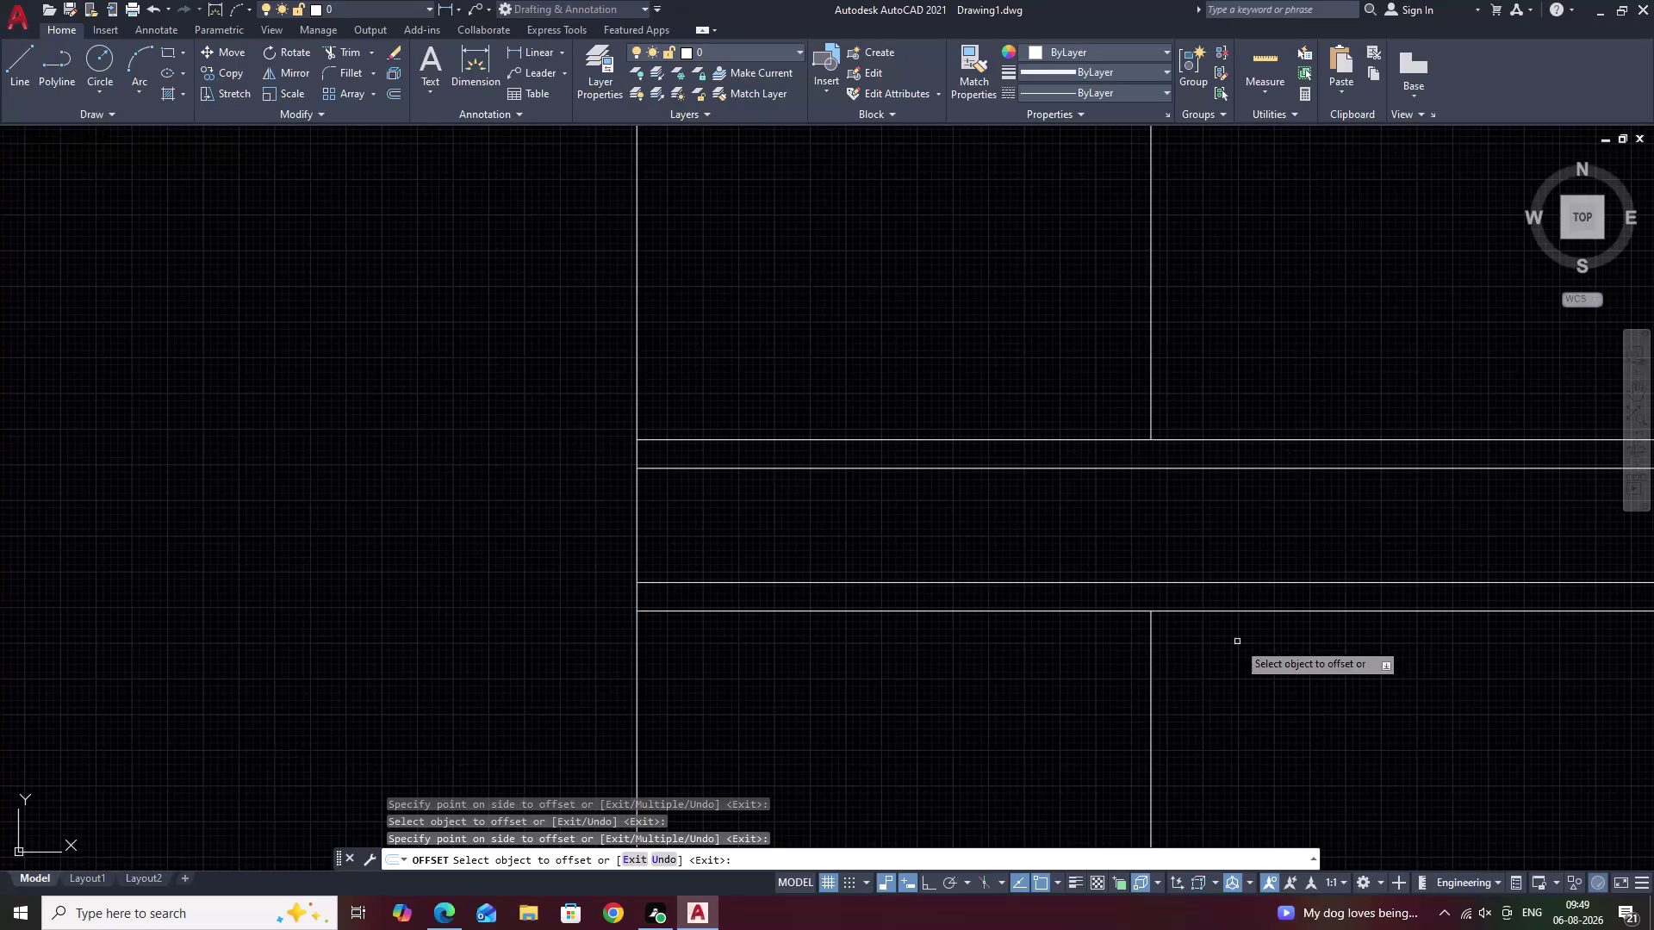
End the offset and select the first vertical tread line of the upper flight.
middle_drag(1238, 641, 824, 717)
scroll(down, 3)
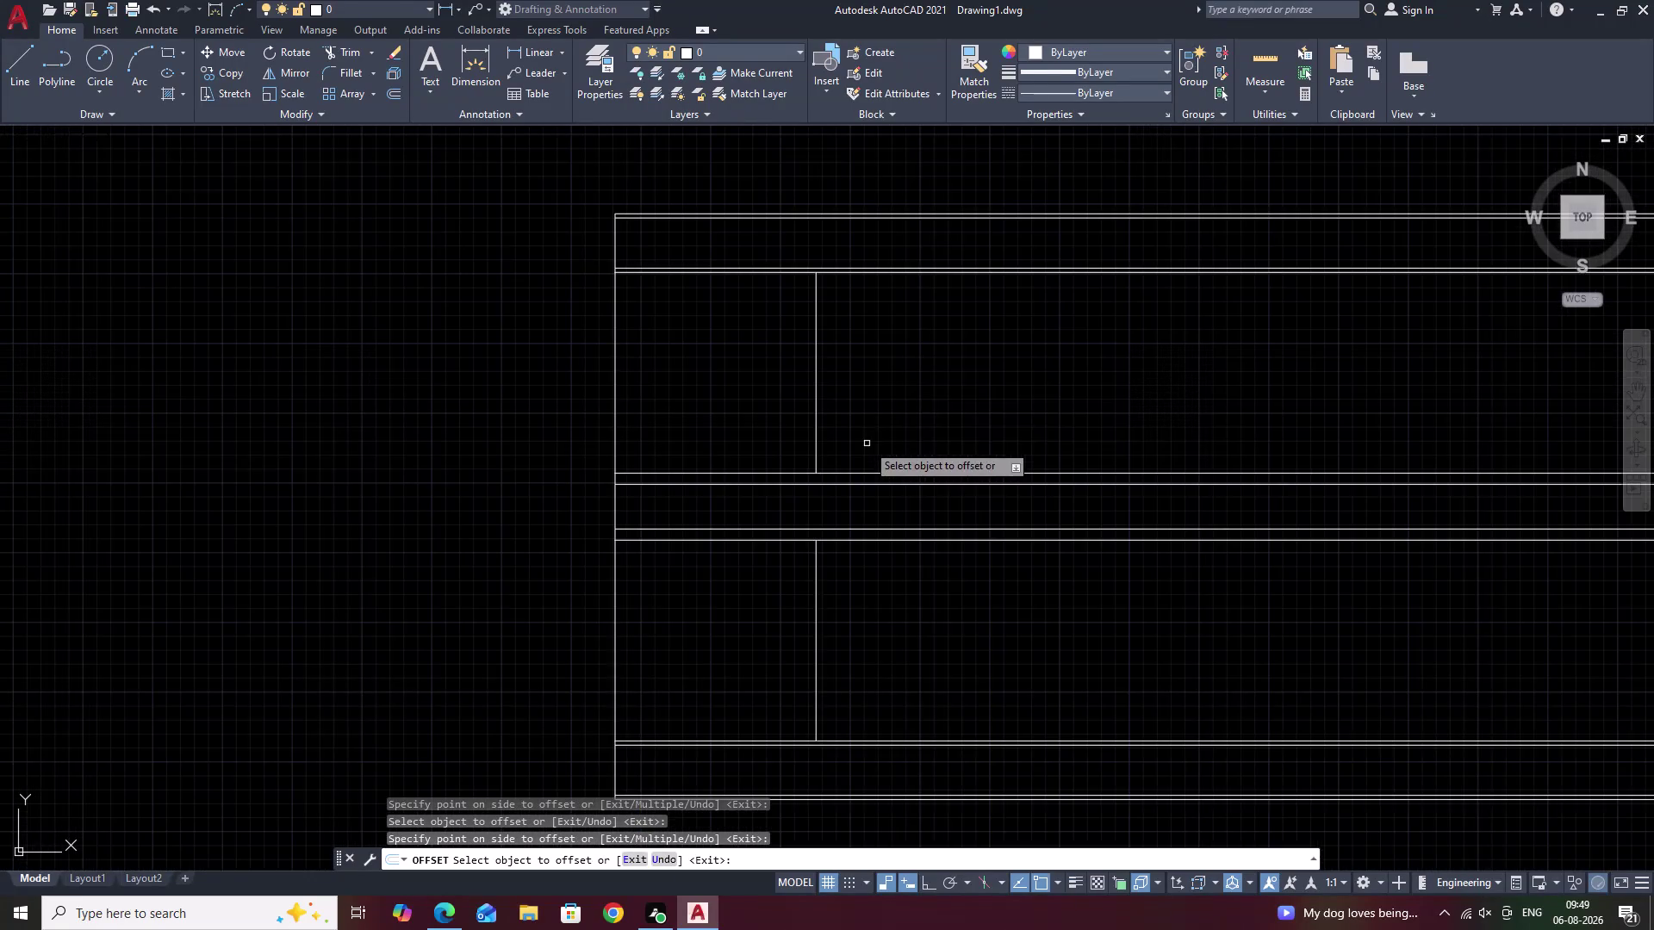
middle_drag(898, 391, 693, 493)
key(Escape)
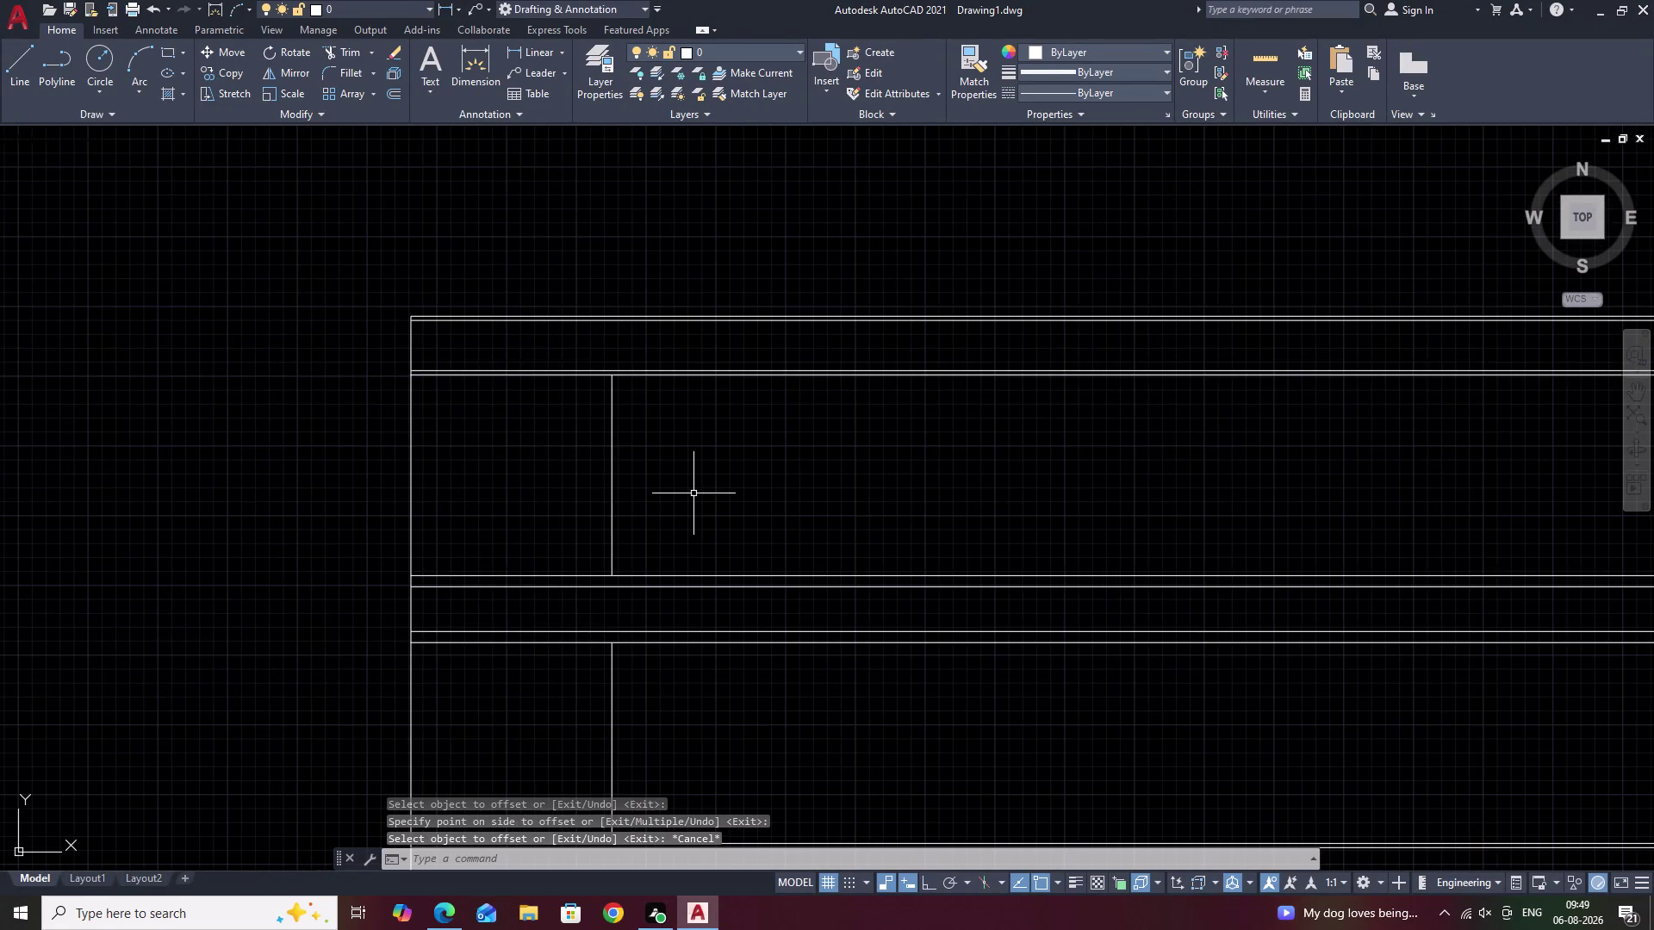
click(613, 470)
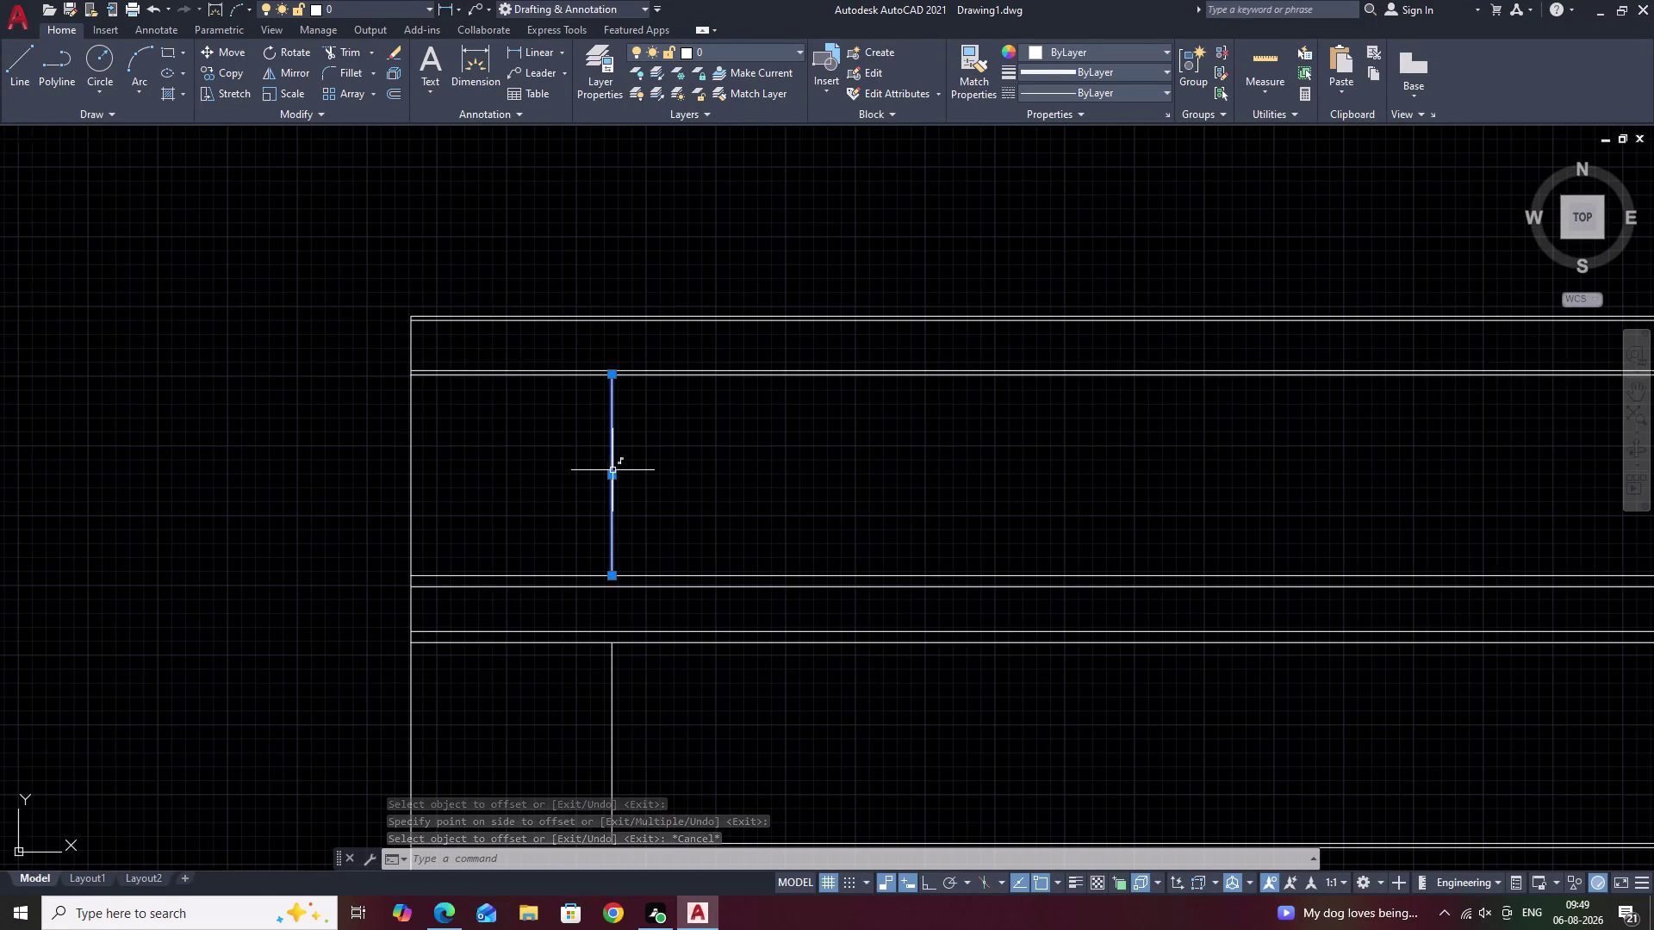
click(375, 95)
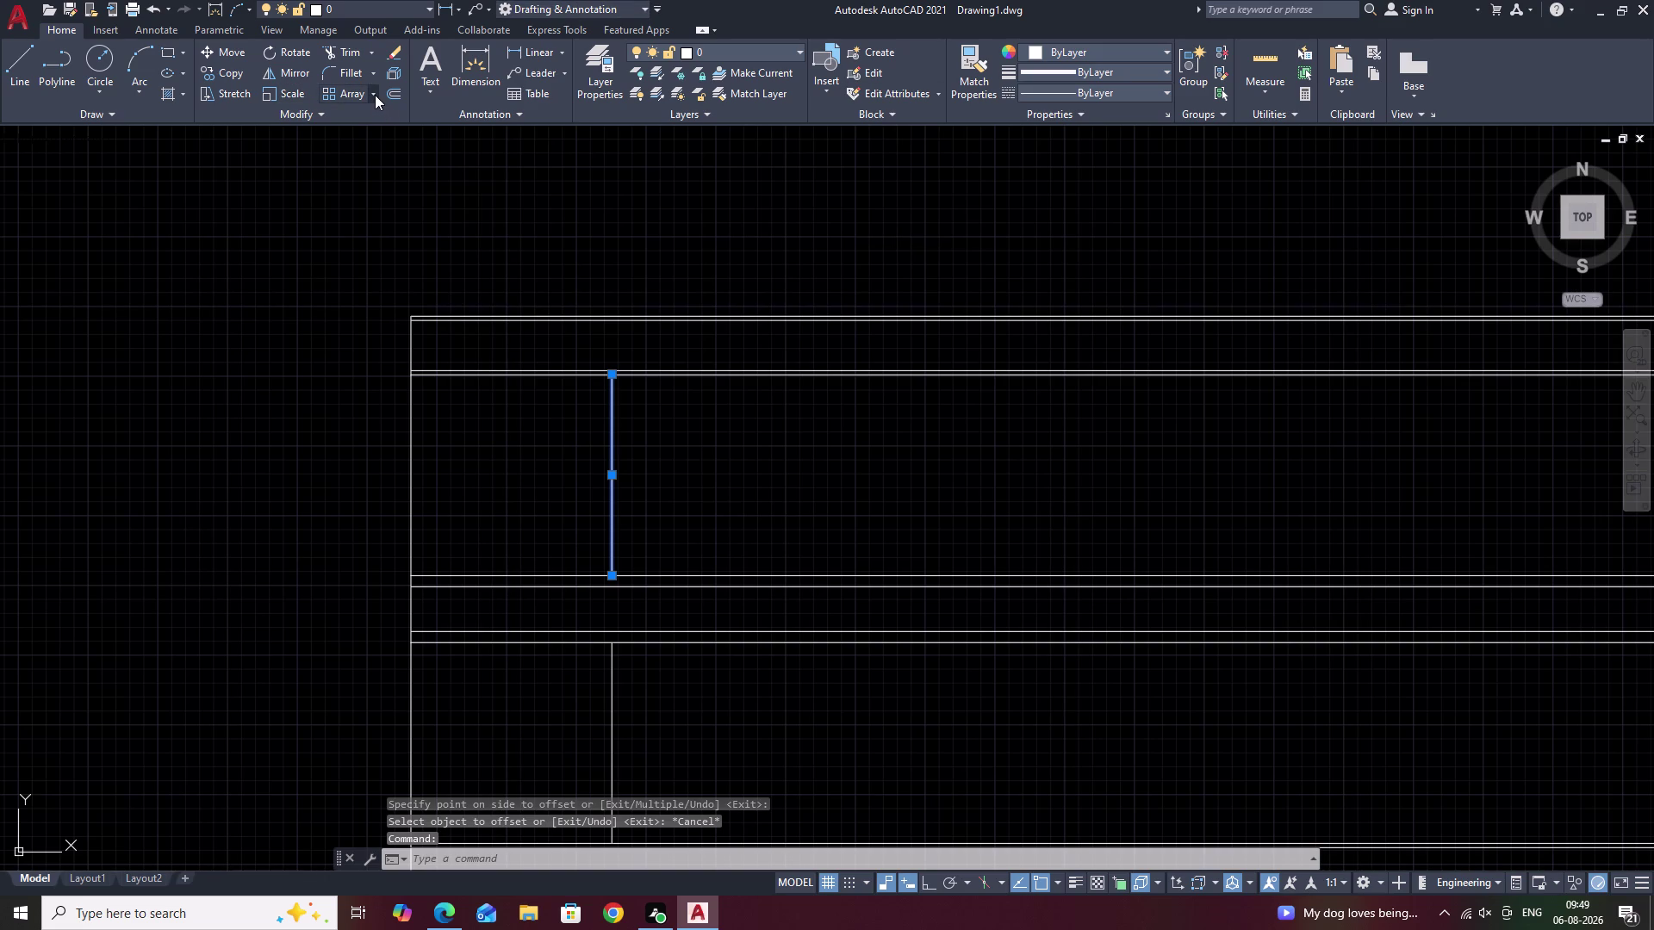
Start a rectangular array of the tread line with a single row.
click(384, 117)
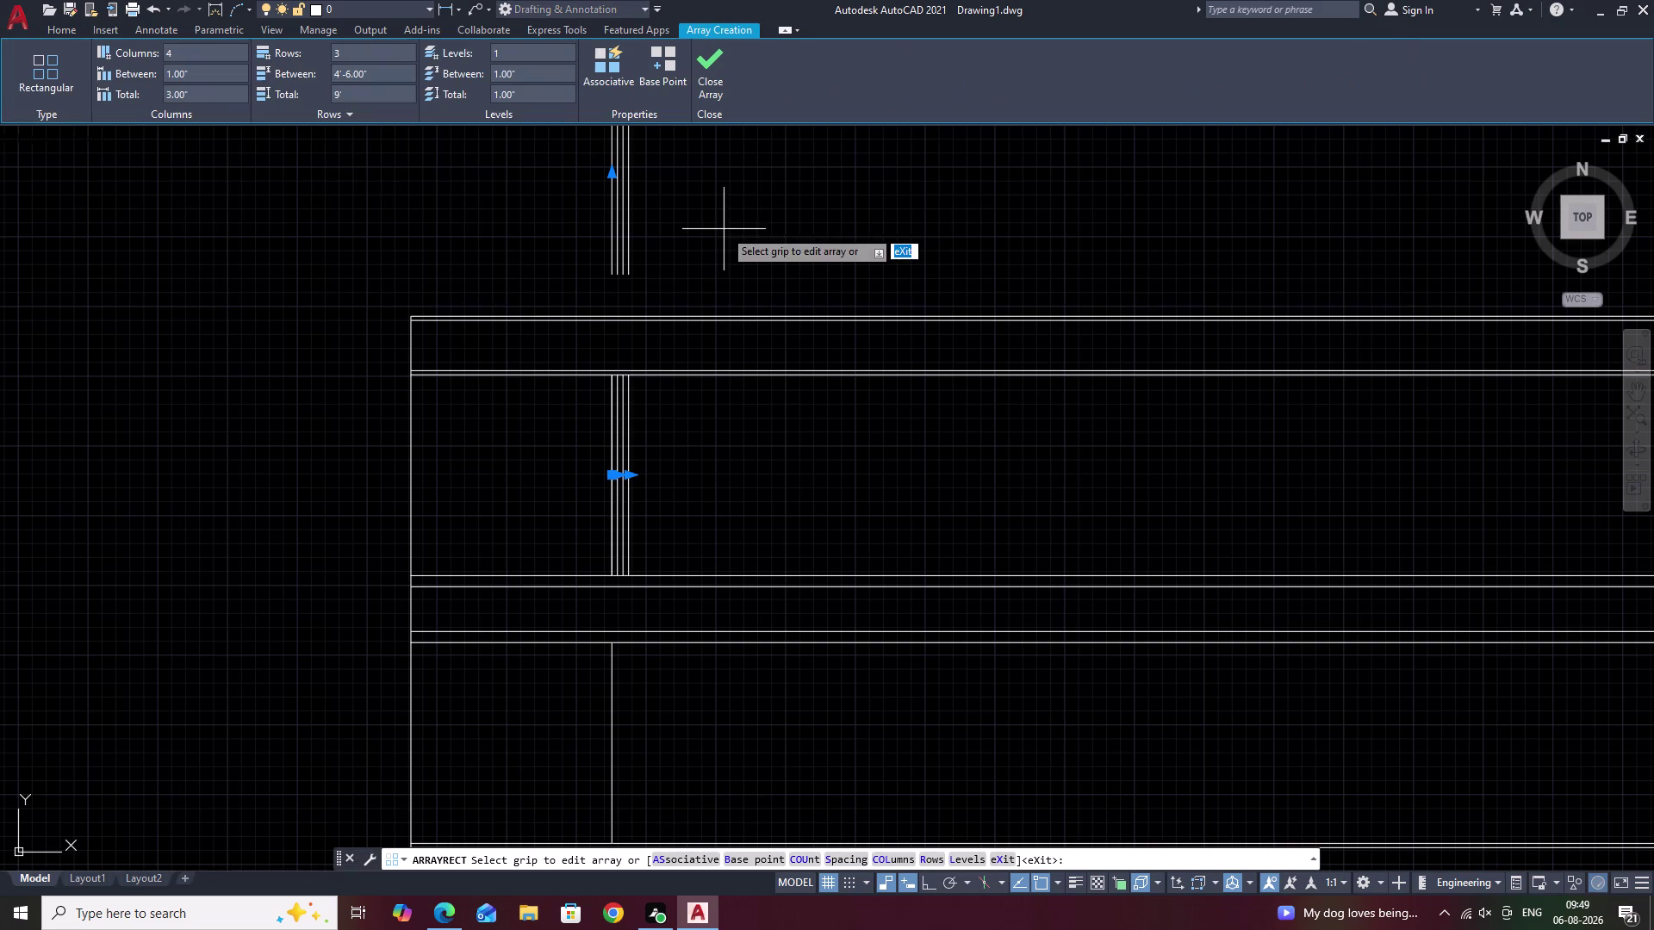
click(366, 50)
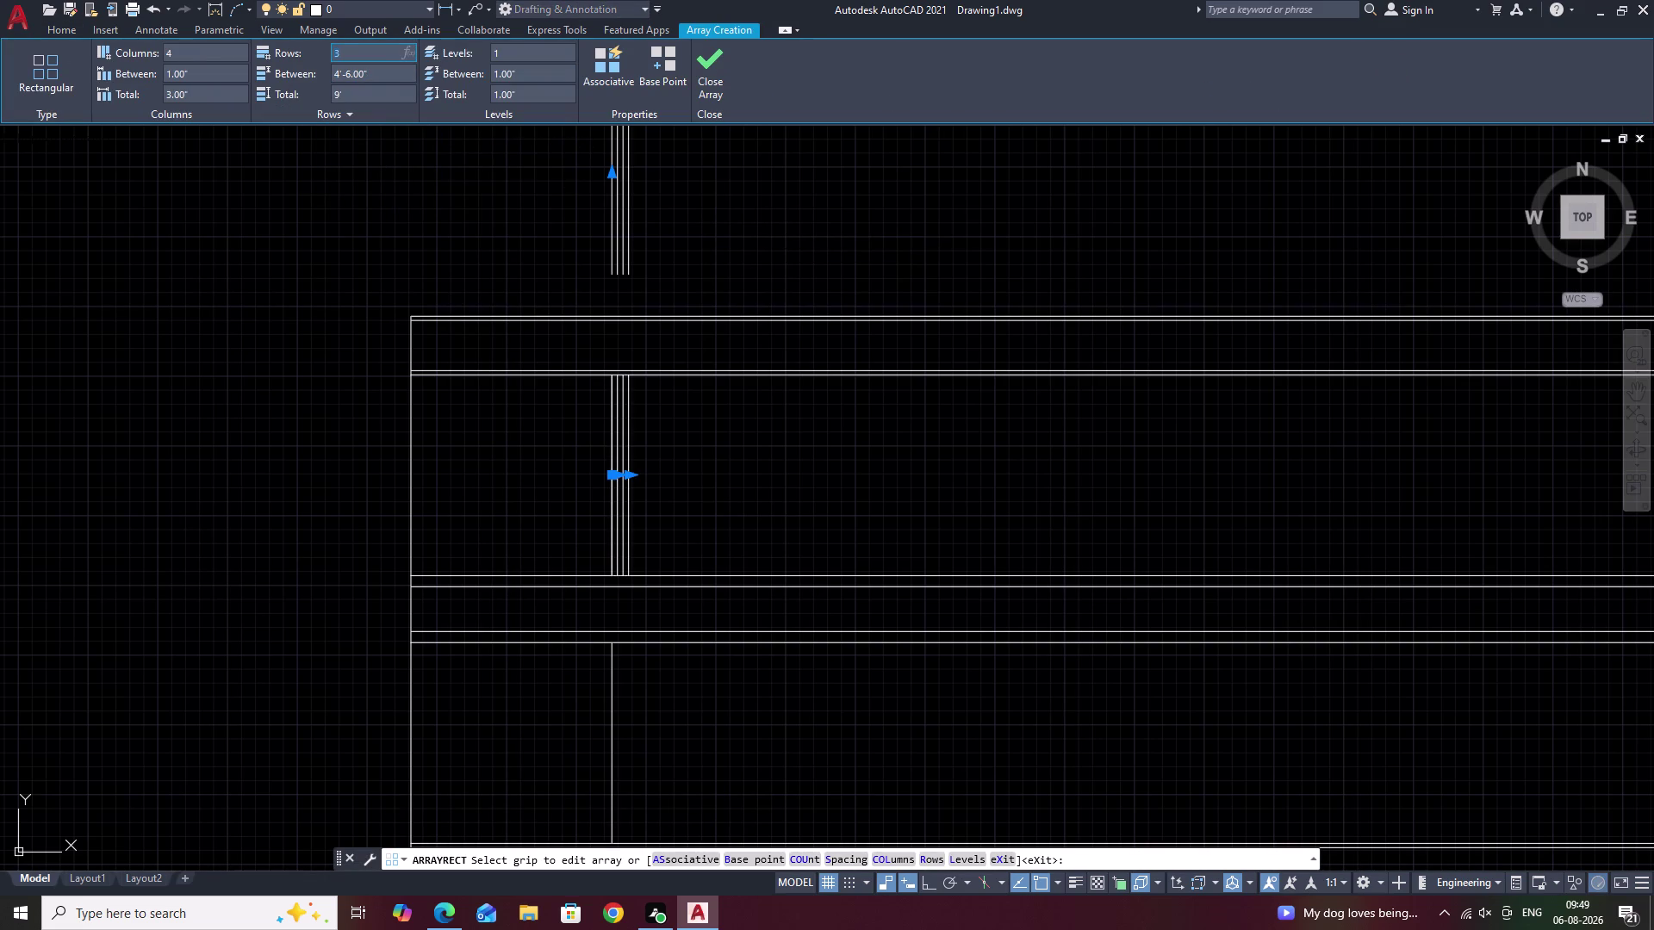
key(BackSpace)
key(1)
click(349, 208)
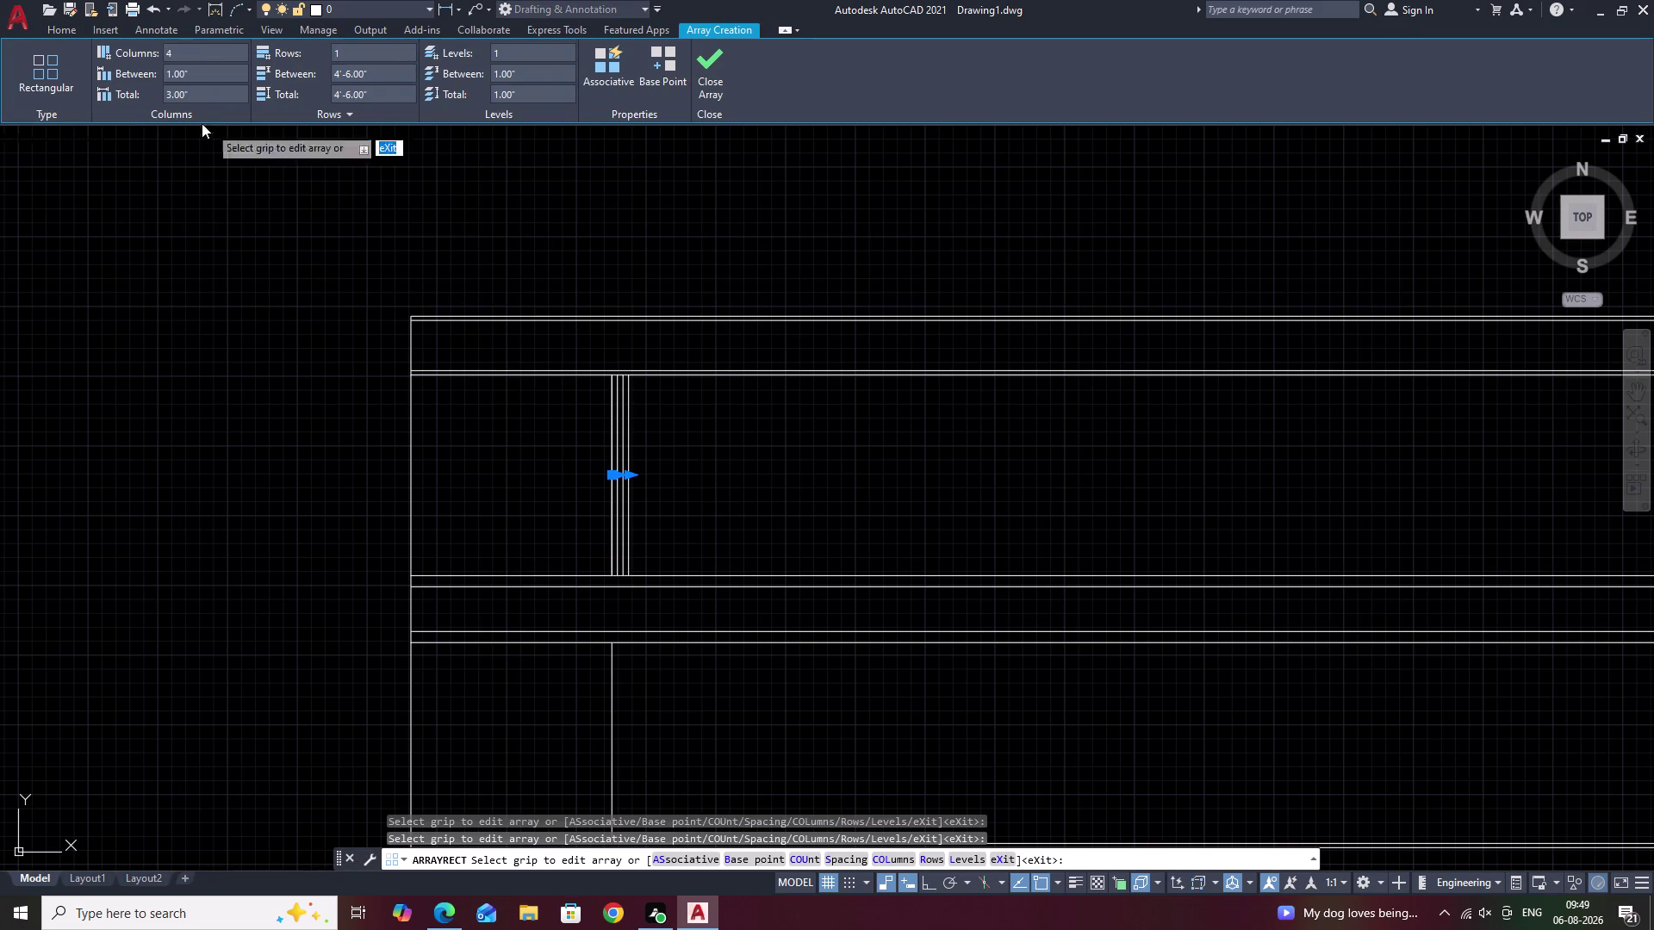
Set the array's column spacing to 1'.
click(191, 73)
key(BackSpace)
key(1)
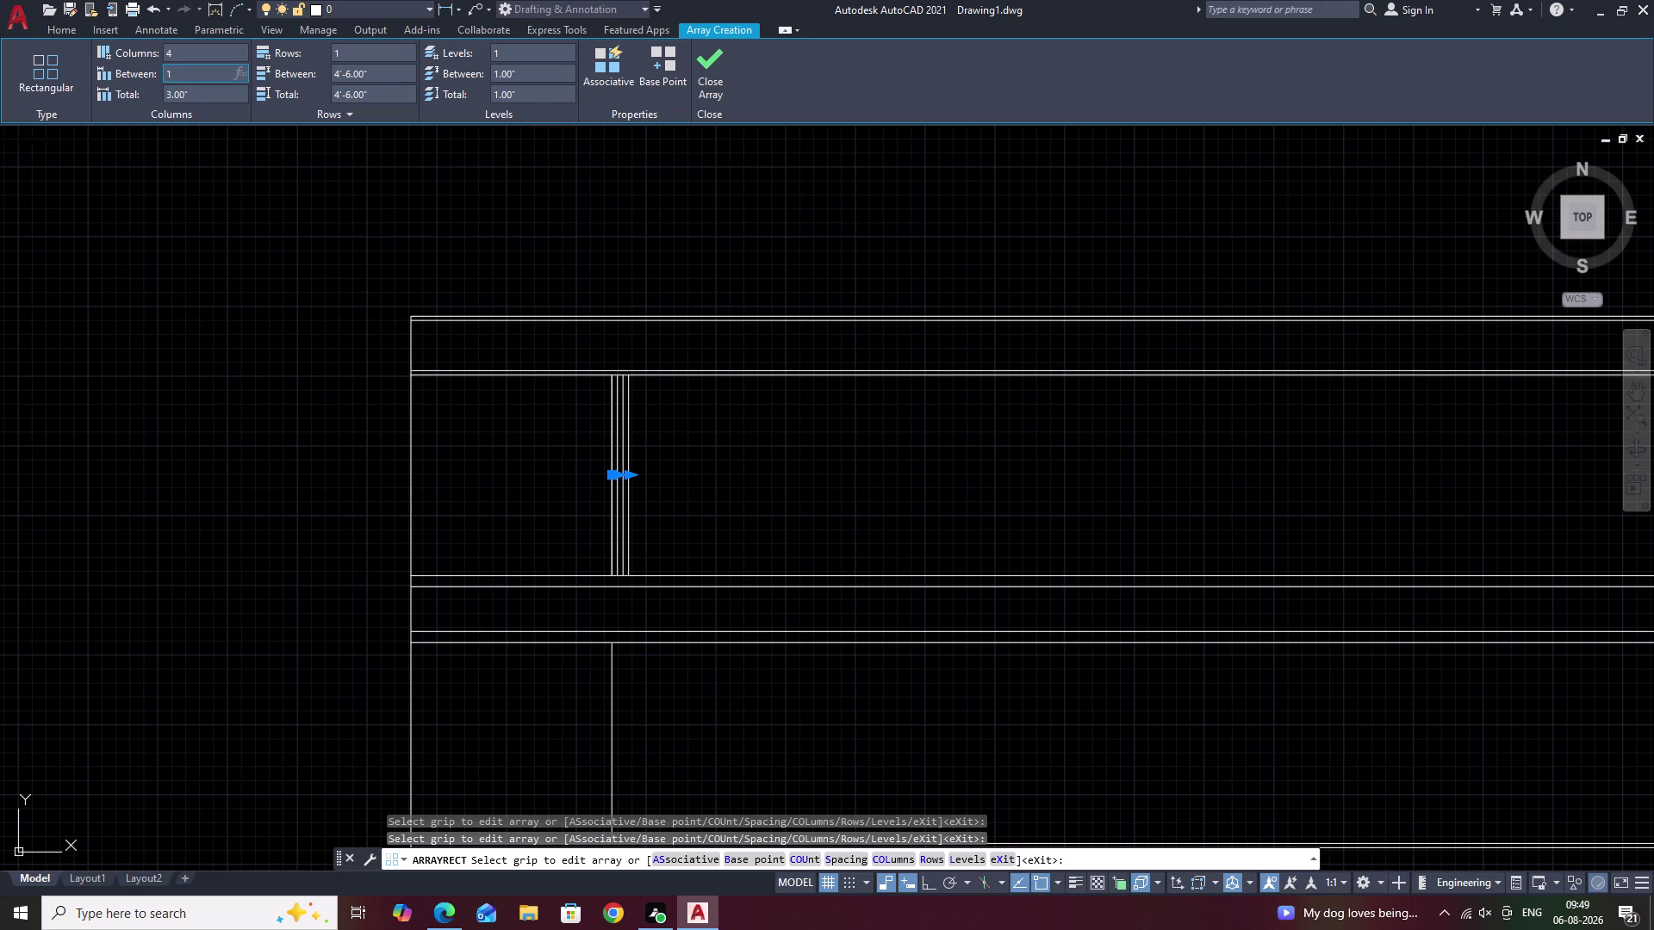
click(213, 160)
click(197, 74)
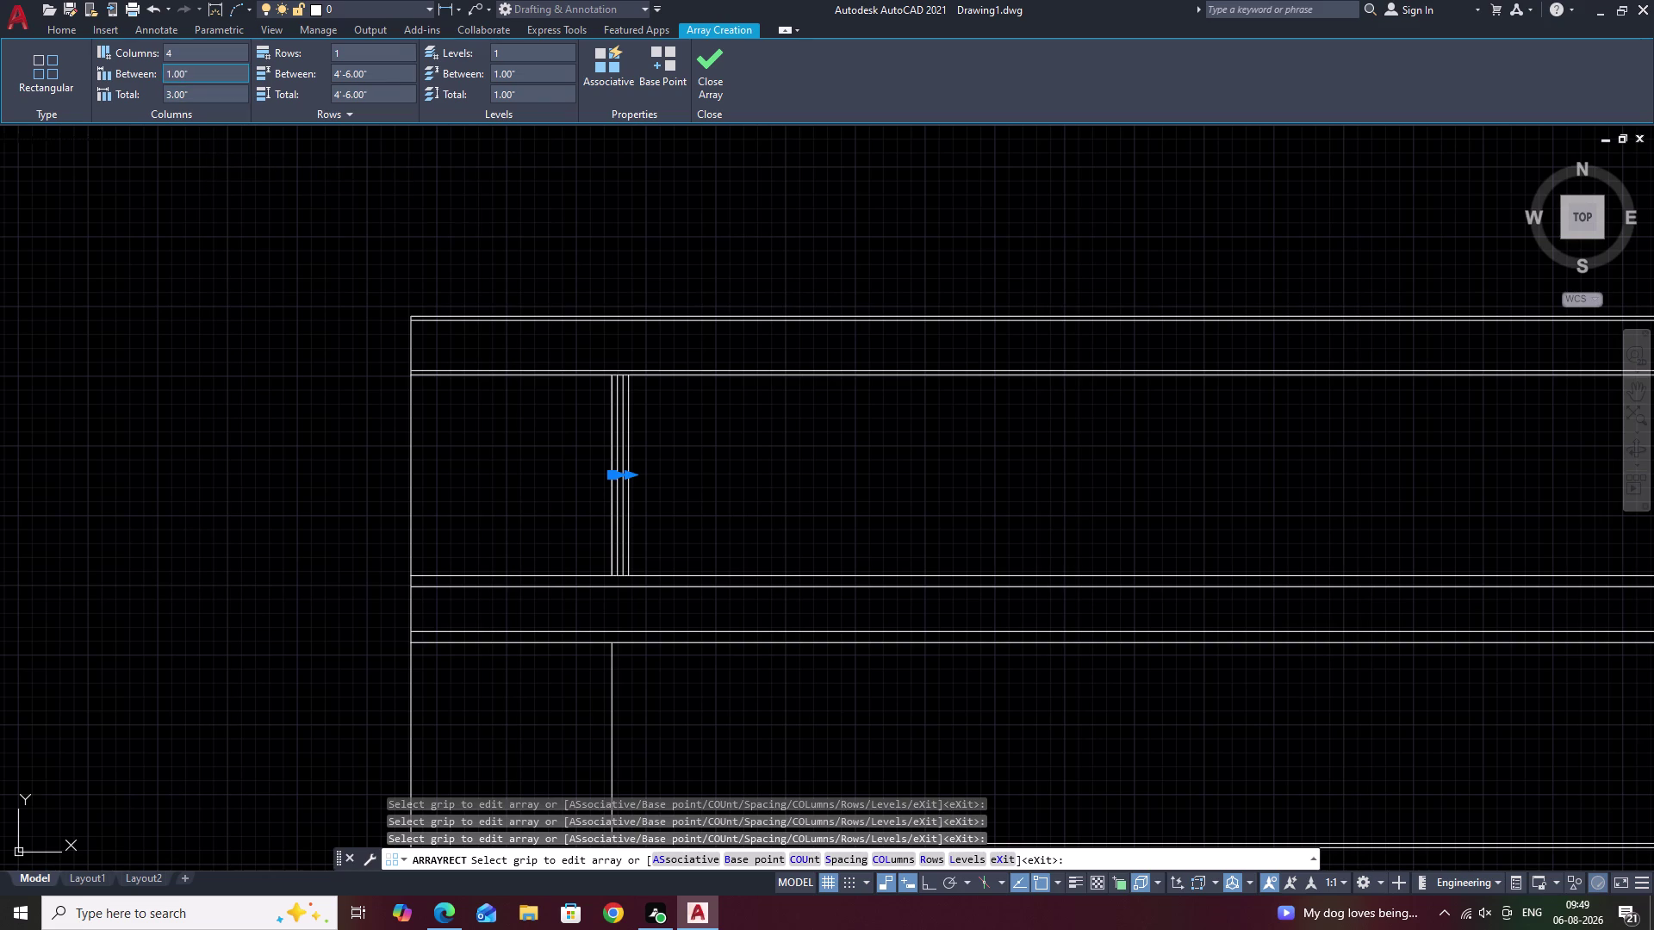
key(BackSpace)
text(1)
text(')
click(178, 168)
Increase the array to 7 columns and finish it.
click(182, 53)
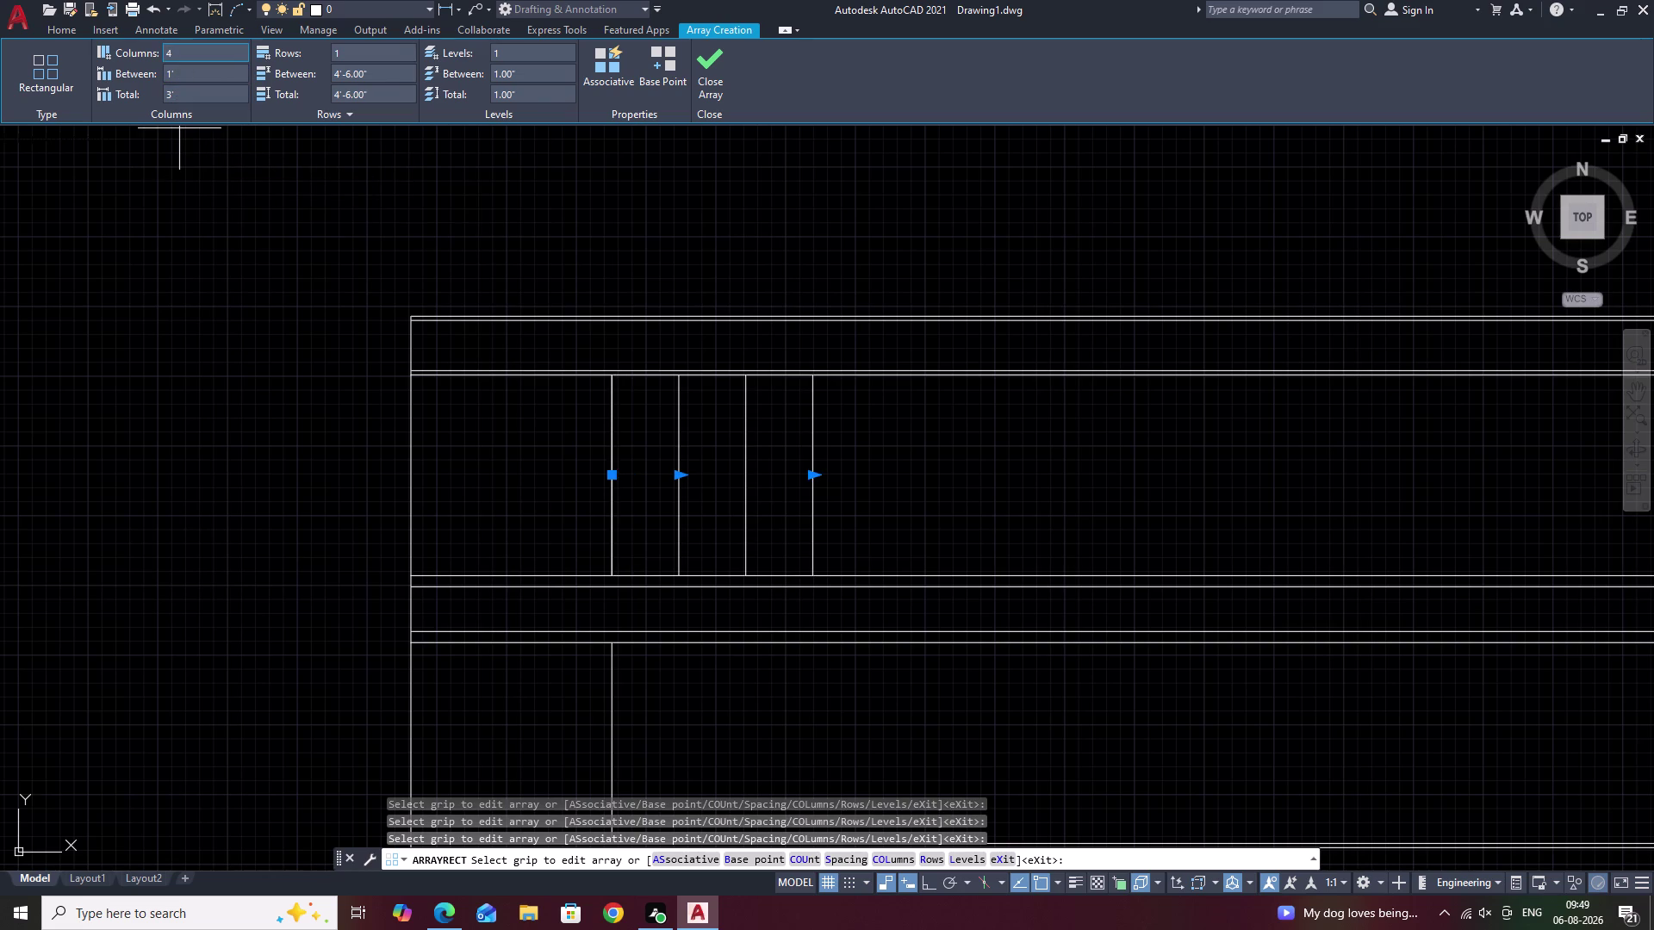
key(BackSpace)
key(7)
click(246, 208)
key(Escape)
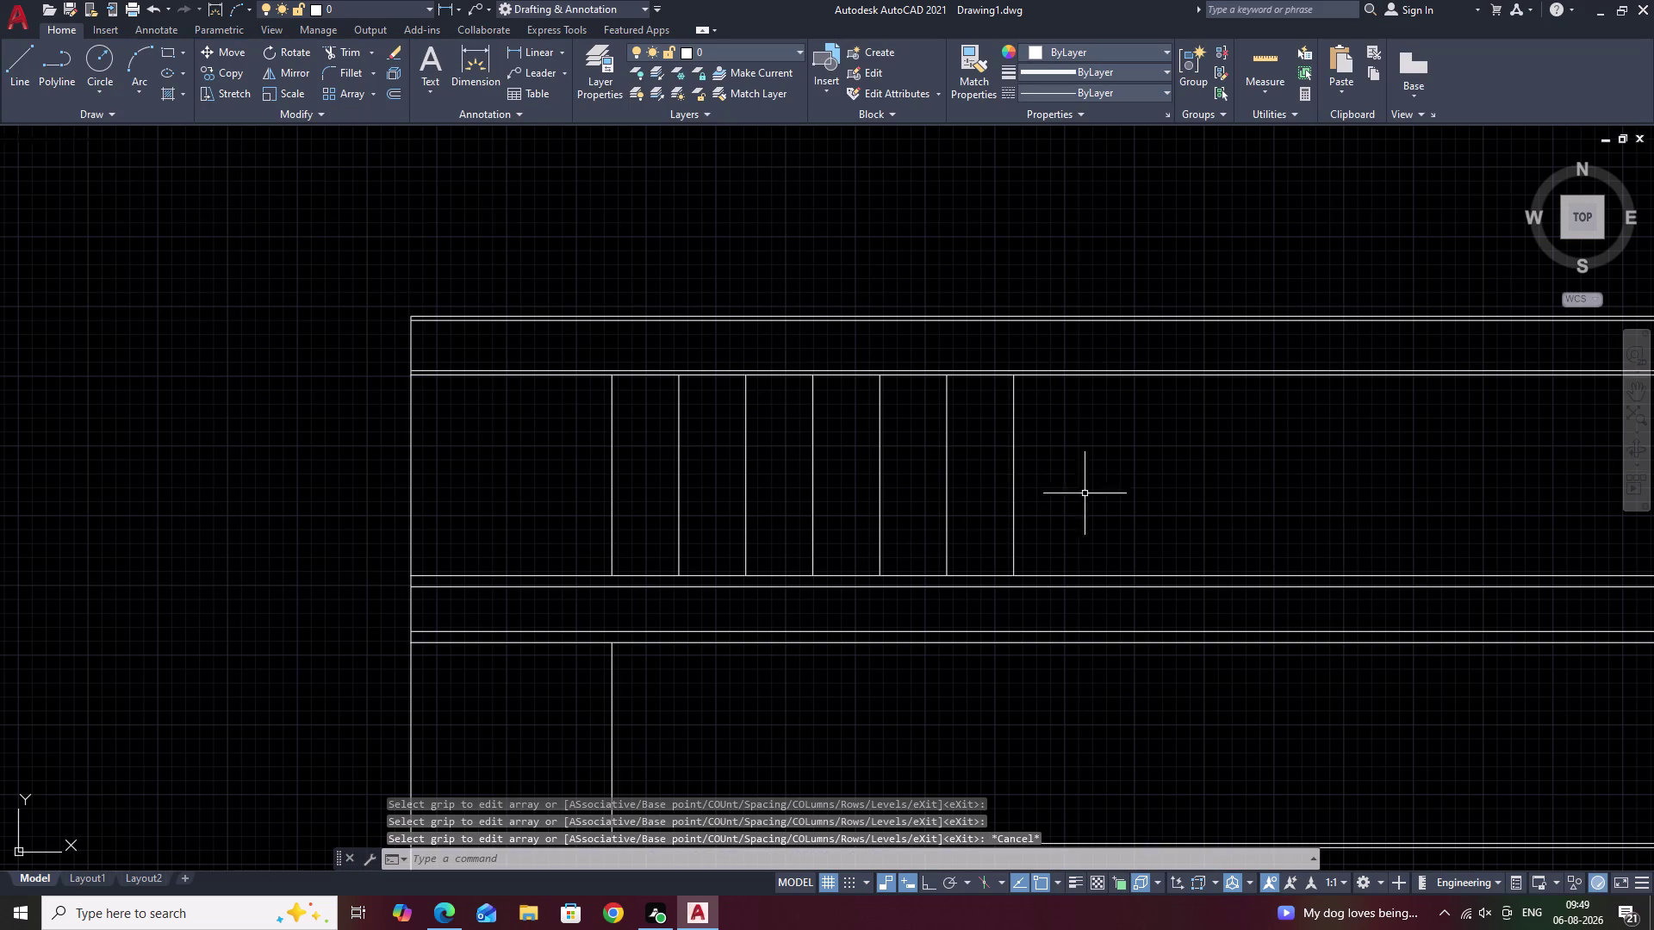
Select the six arrayed tread lines of the upper flight.
drag(1060, 493, 963, 496)
drag(928, 497, 776, 485)
drag(706, 482, 673, 482)
key(Escape)
drag(1156, 479, 614, 465)
Mirror the treads with MI about the landing's middle, keeping the originals.
text(M)
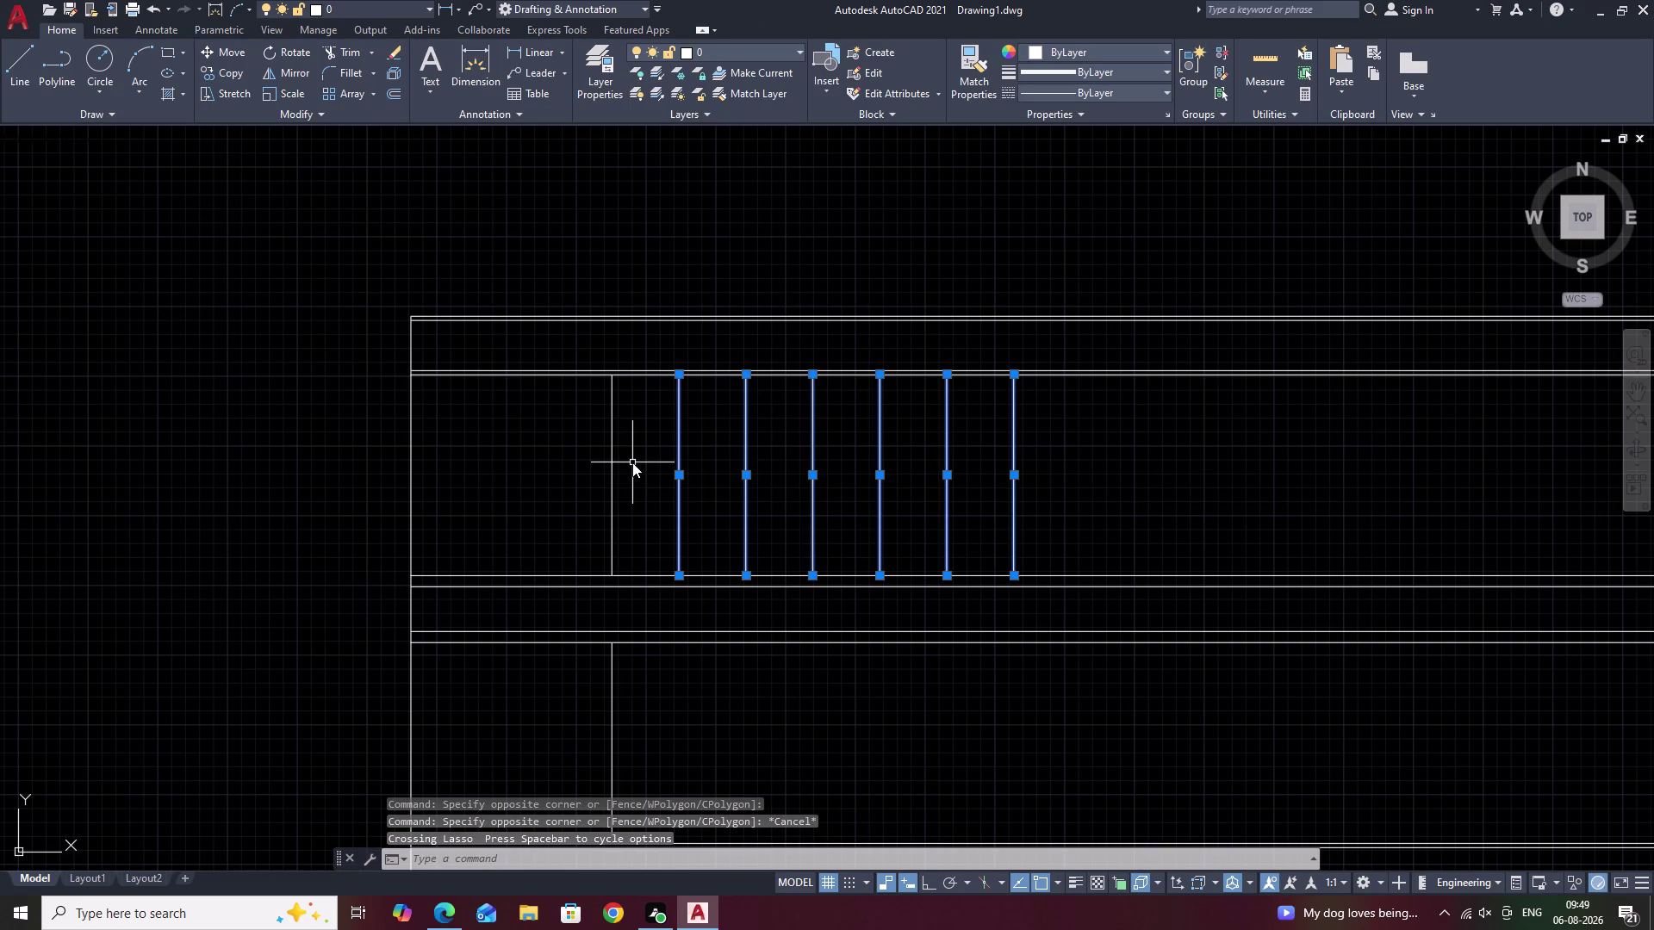
text(I)
key(space)
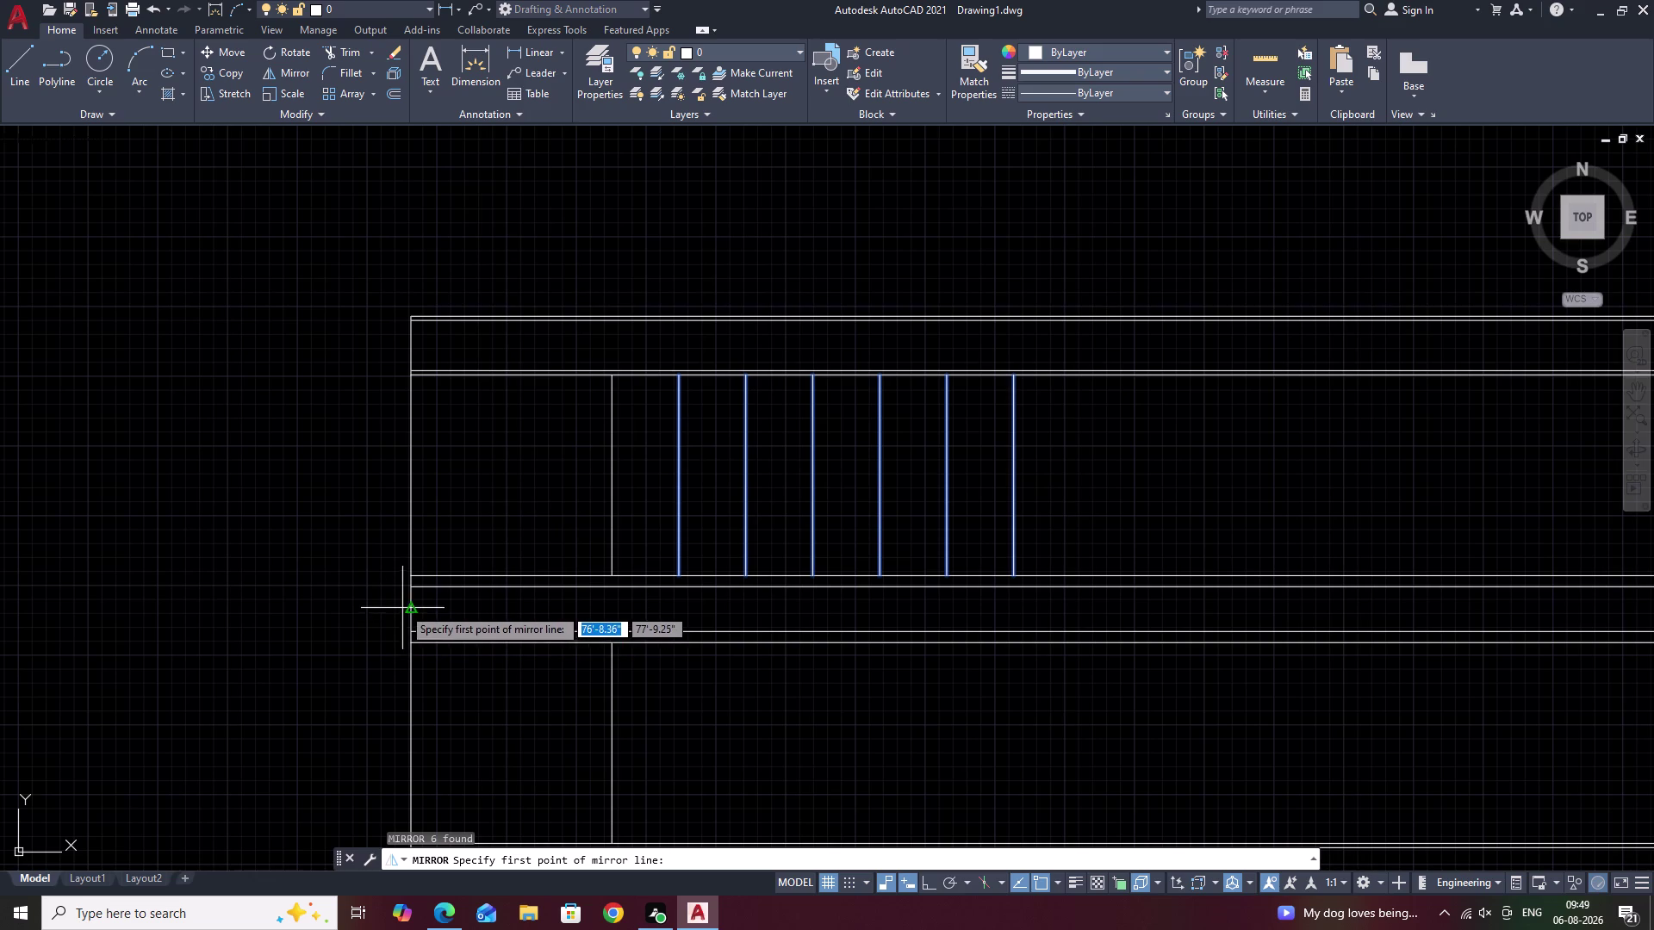
click(411, 606)
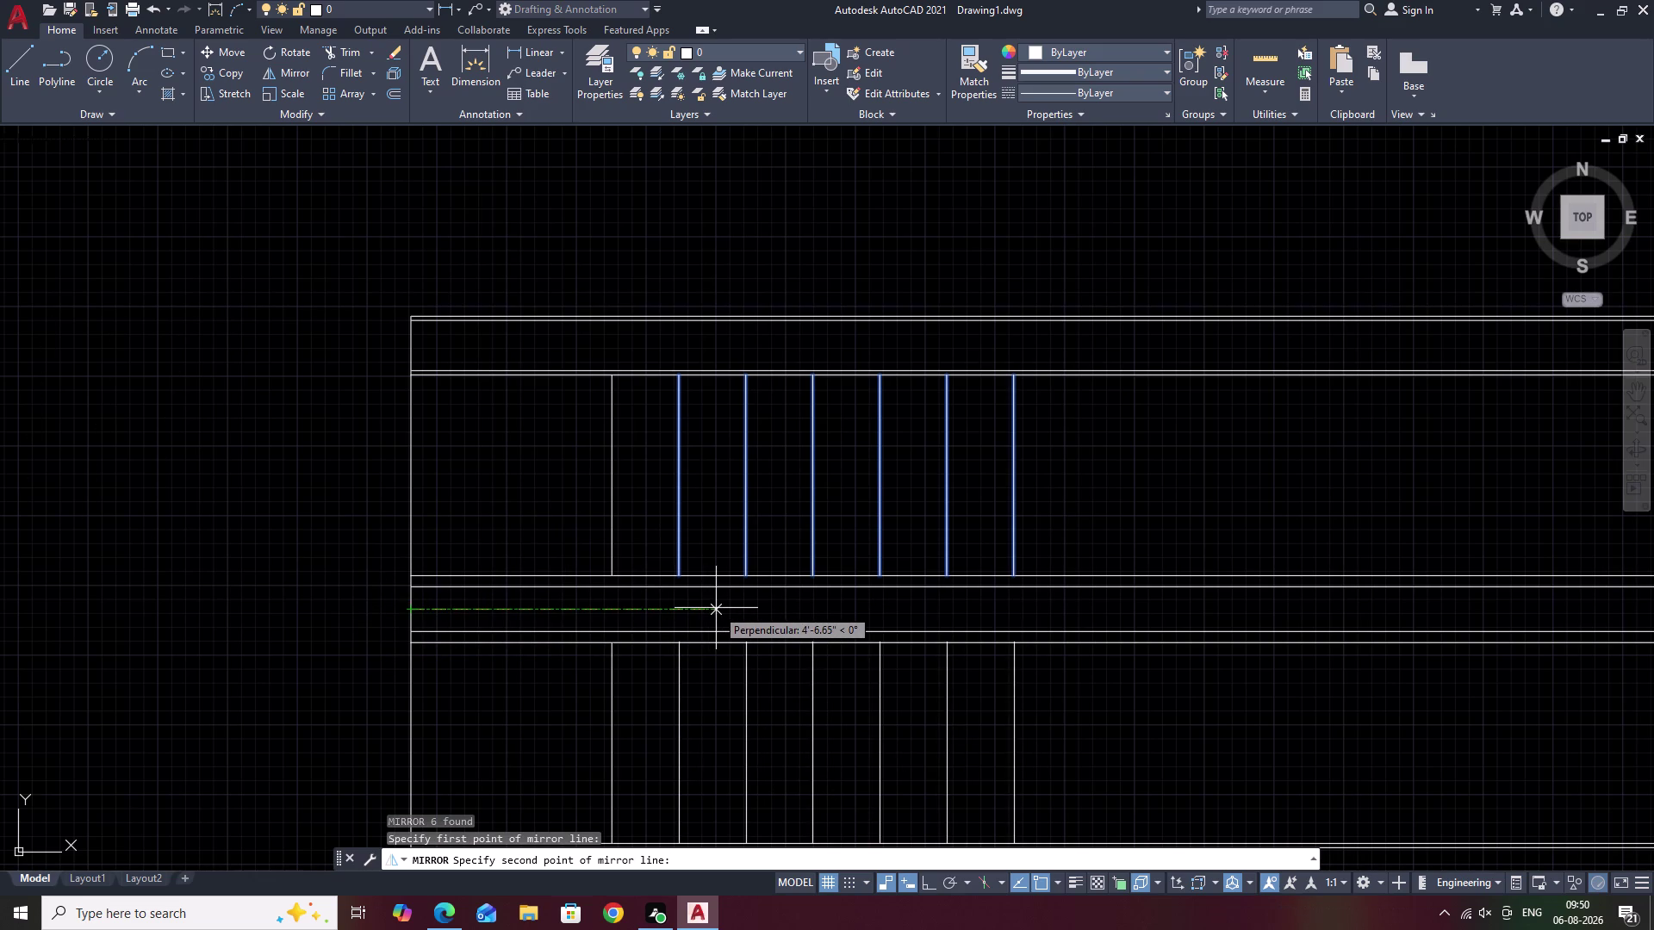
click(716, 615)
middle_click(783, 674)
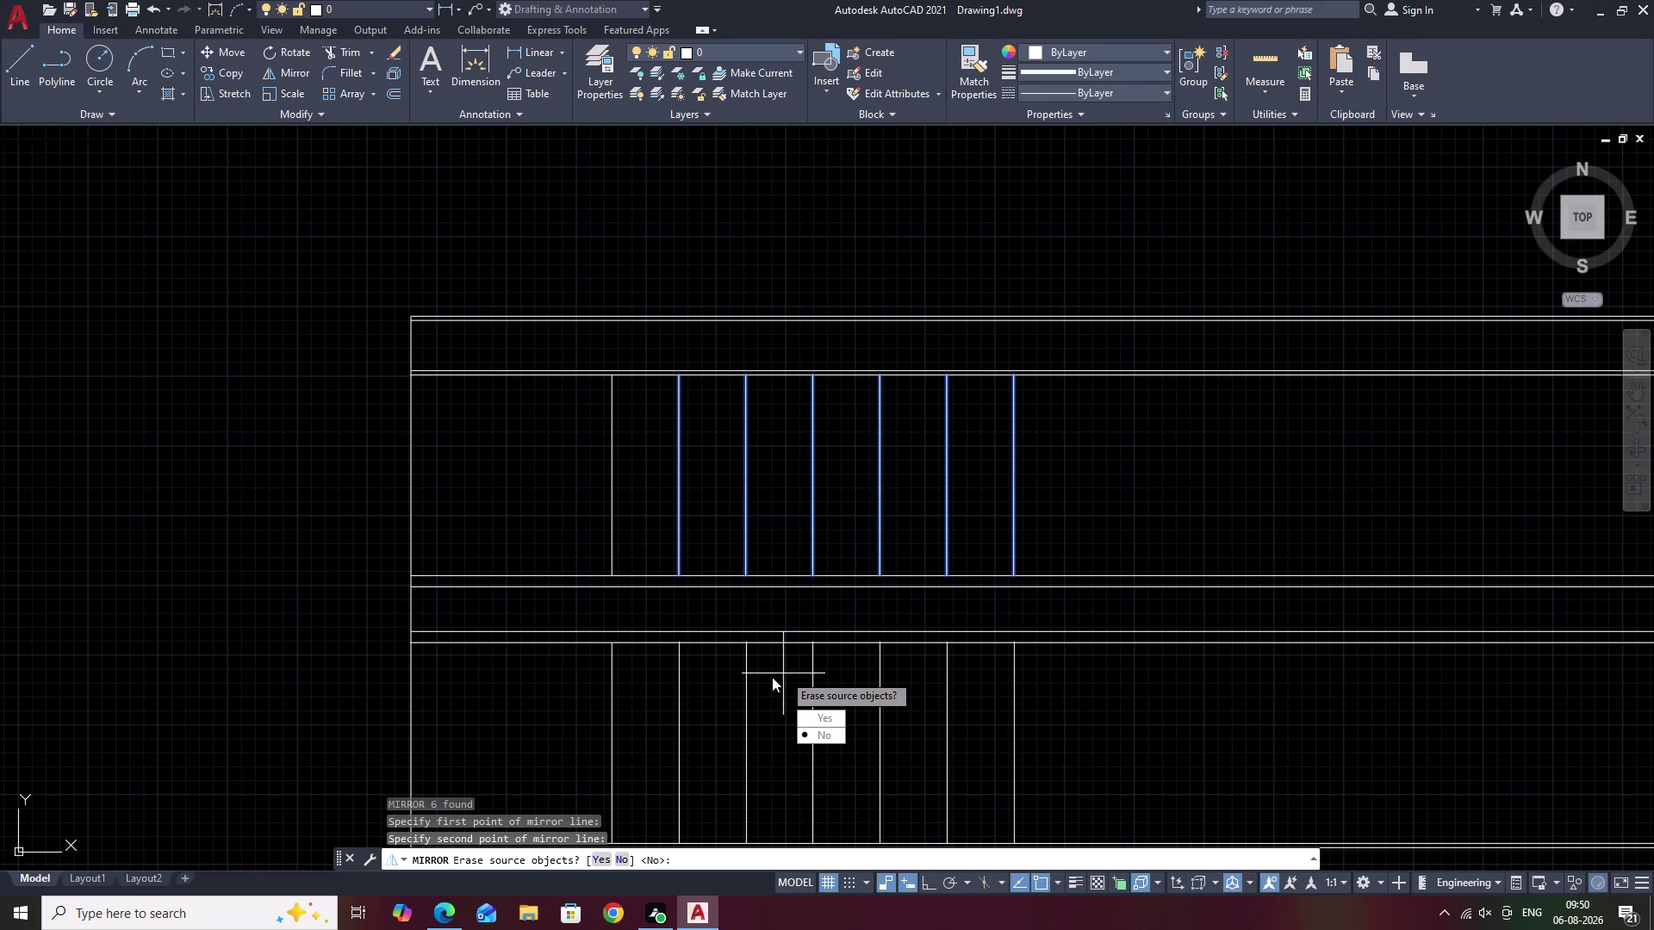
drag(832, 739, 783, 674)
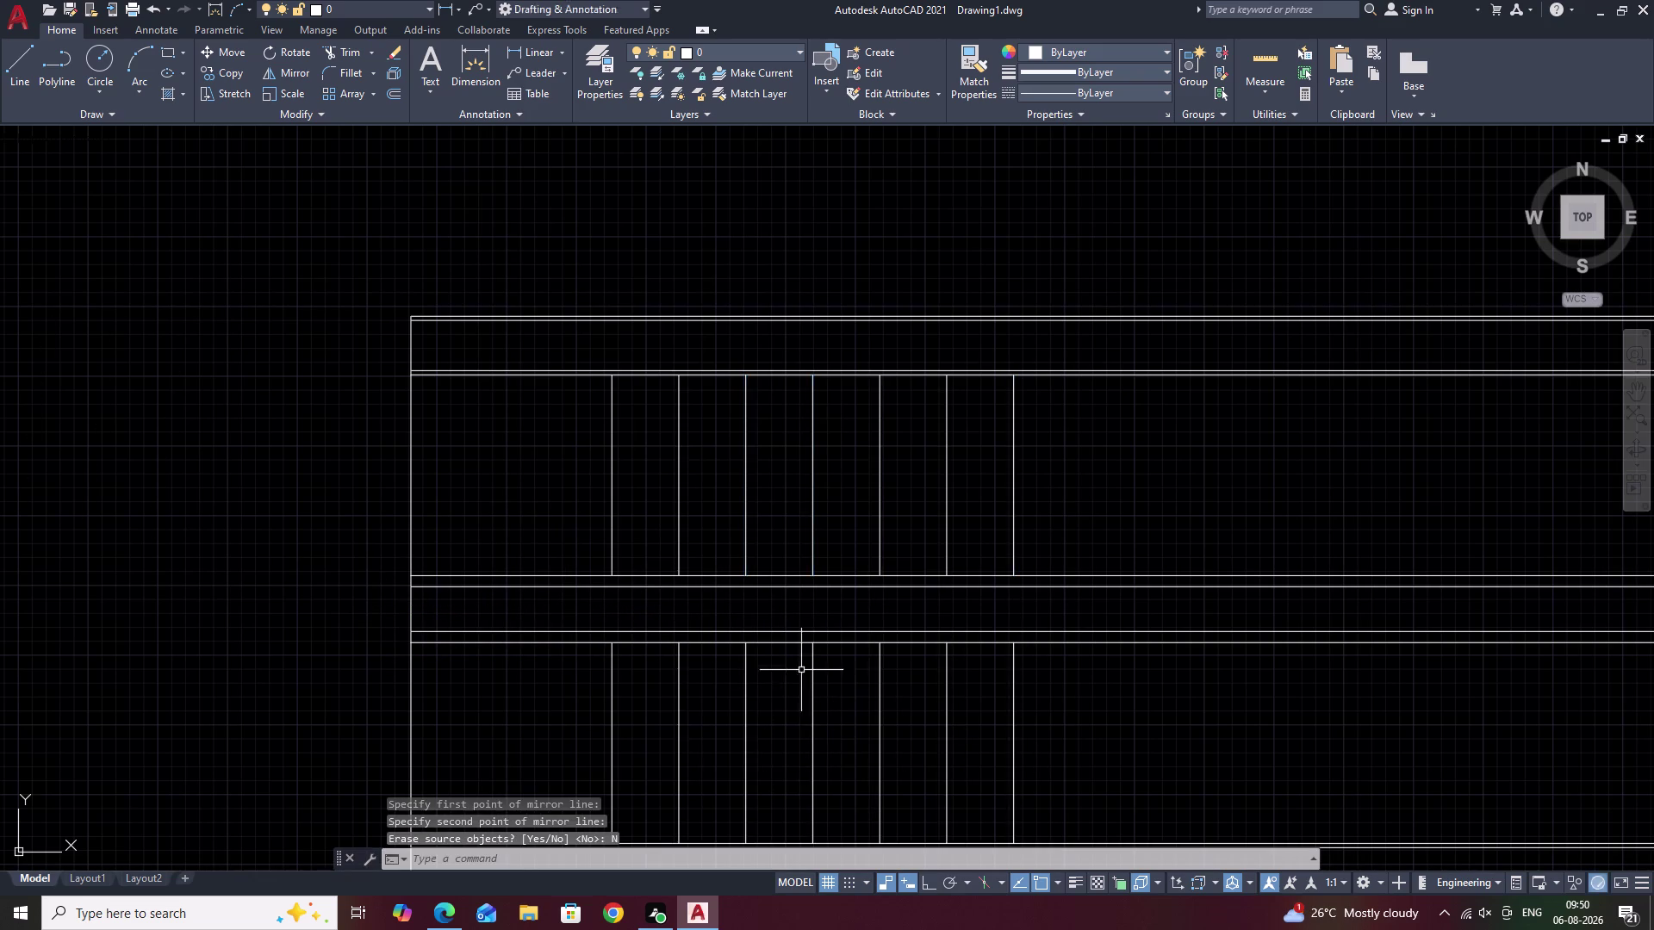
middle_drag(930, 668, 936, 487)
middle_drag(1094, 530, 978, 599)
key(Escape)
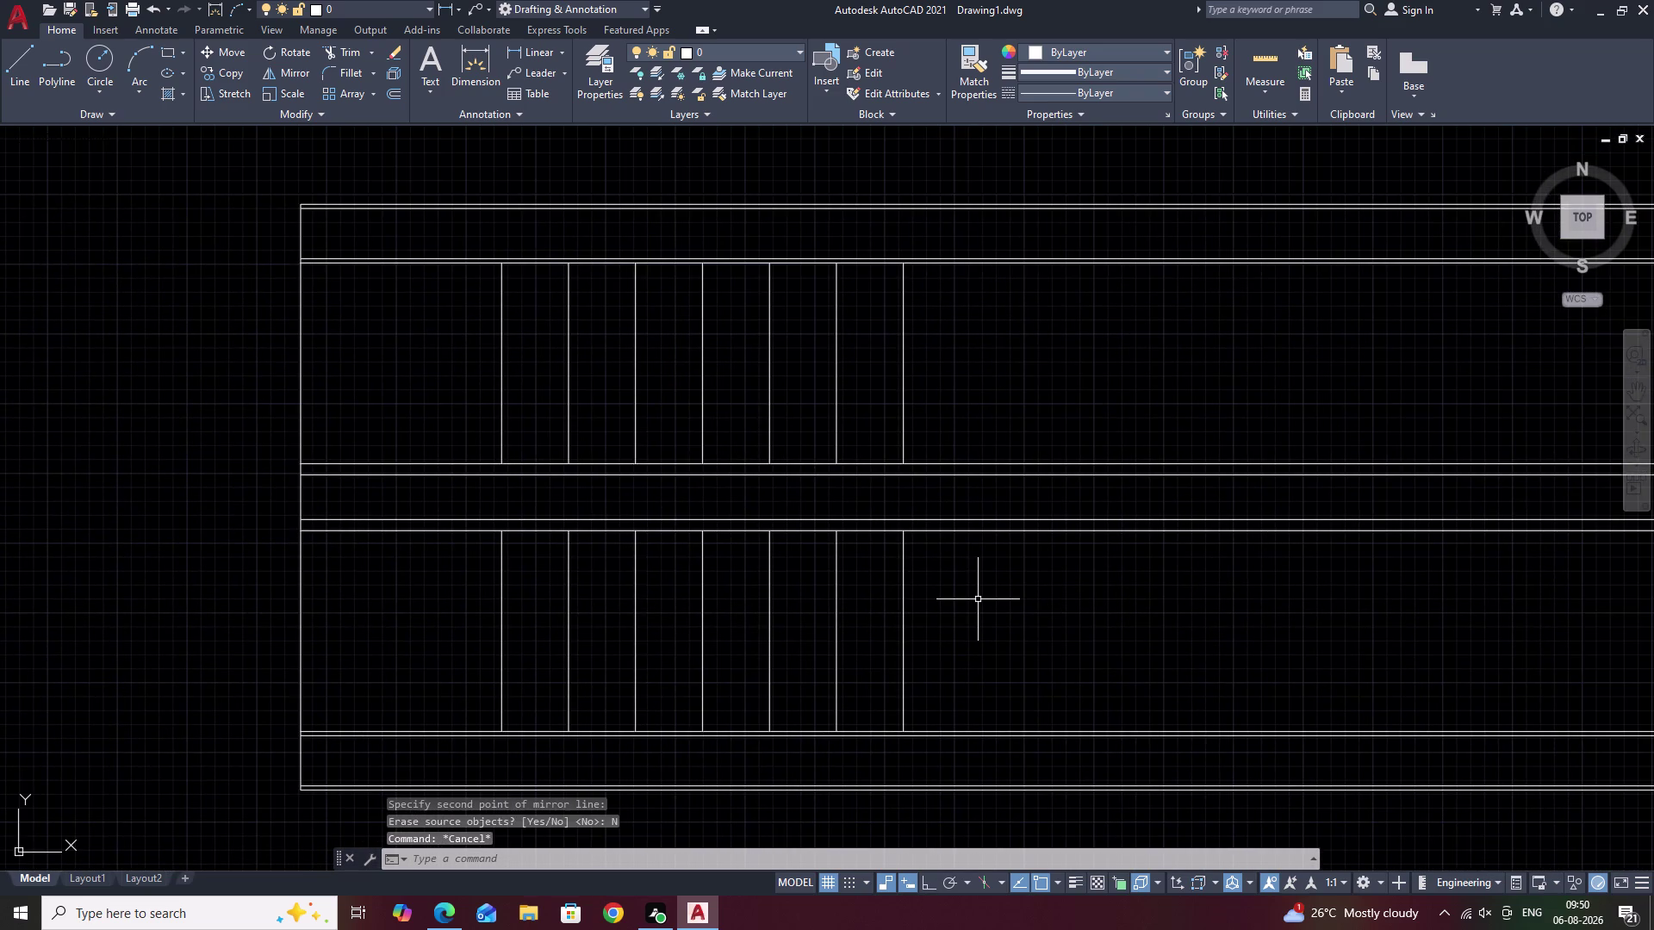
Place a vertical construction line at the last tread's end.
text(XL V)
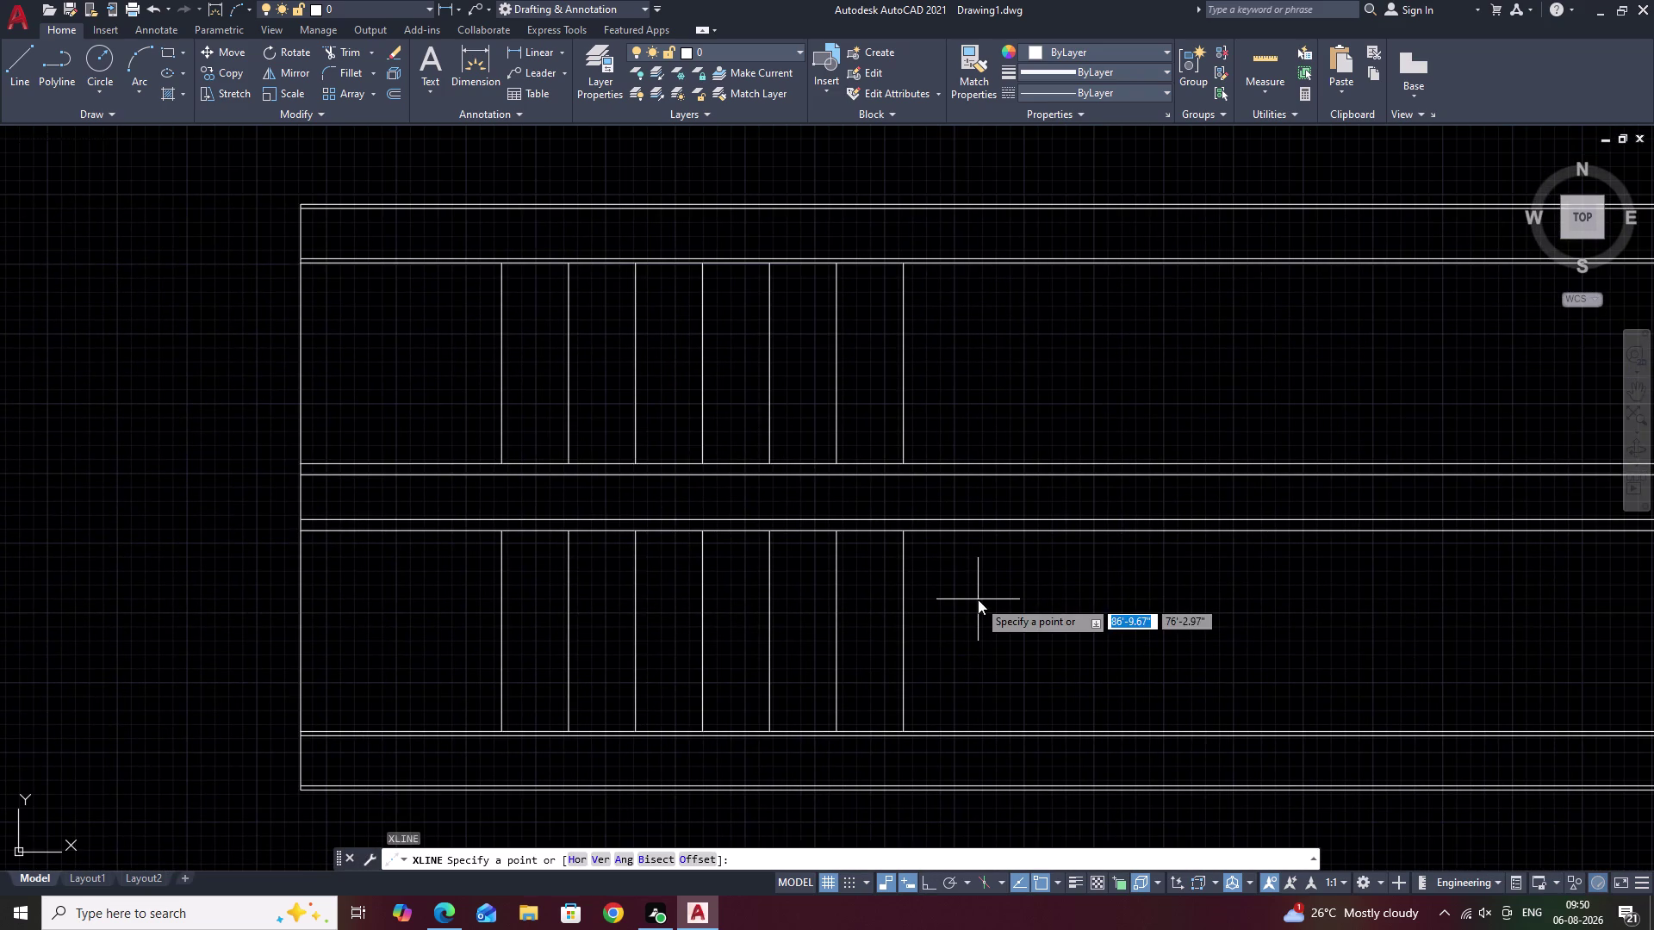
key(space)
scroll(up, 3)
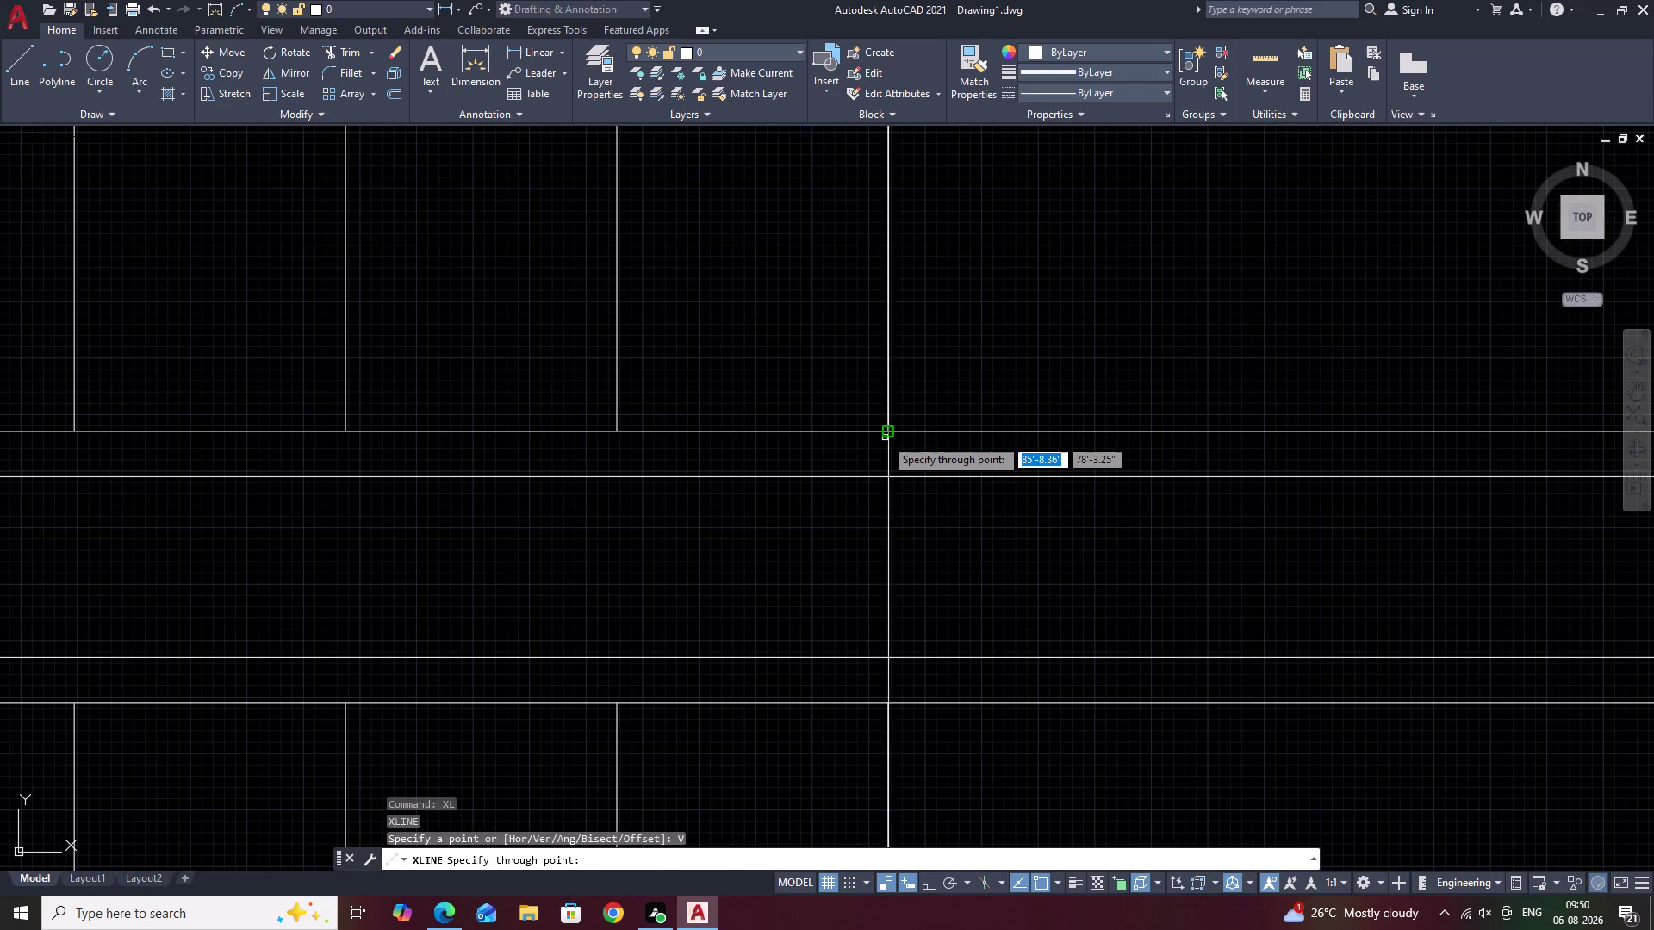
click(889, 436)
scroll(down, 3)
key(Escape)
scroll(down, 3)
middle_drag(1289, 440, 904, 382)
Trim the wall and landing lines beyond the construction line with a fence.
text(T)
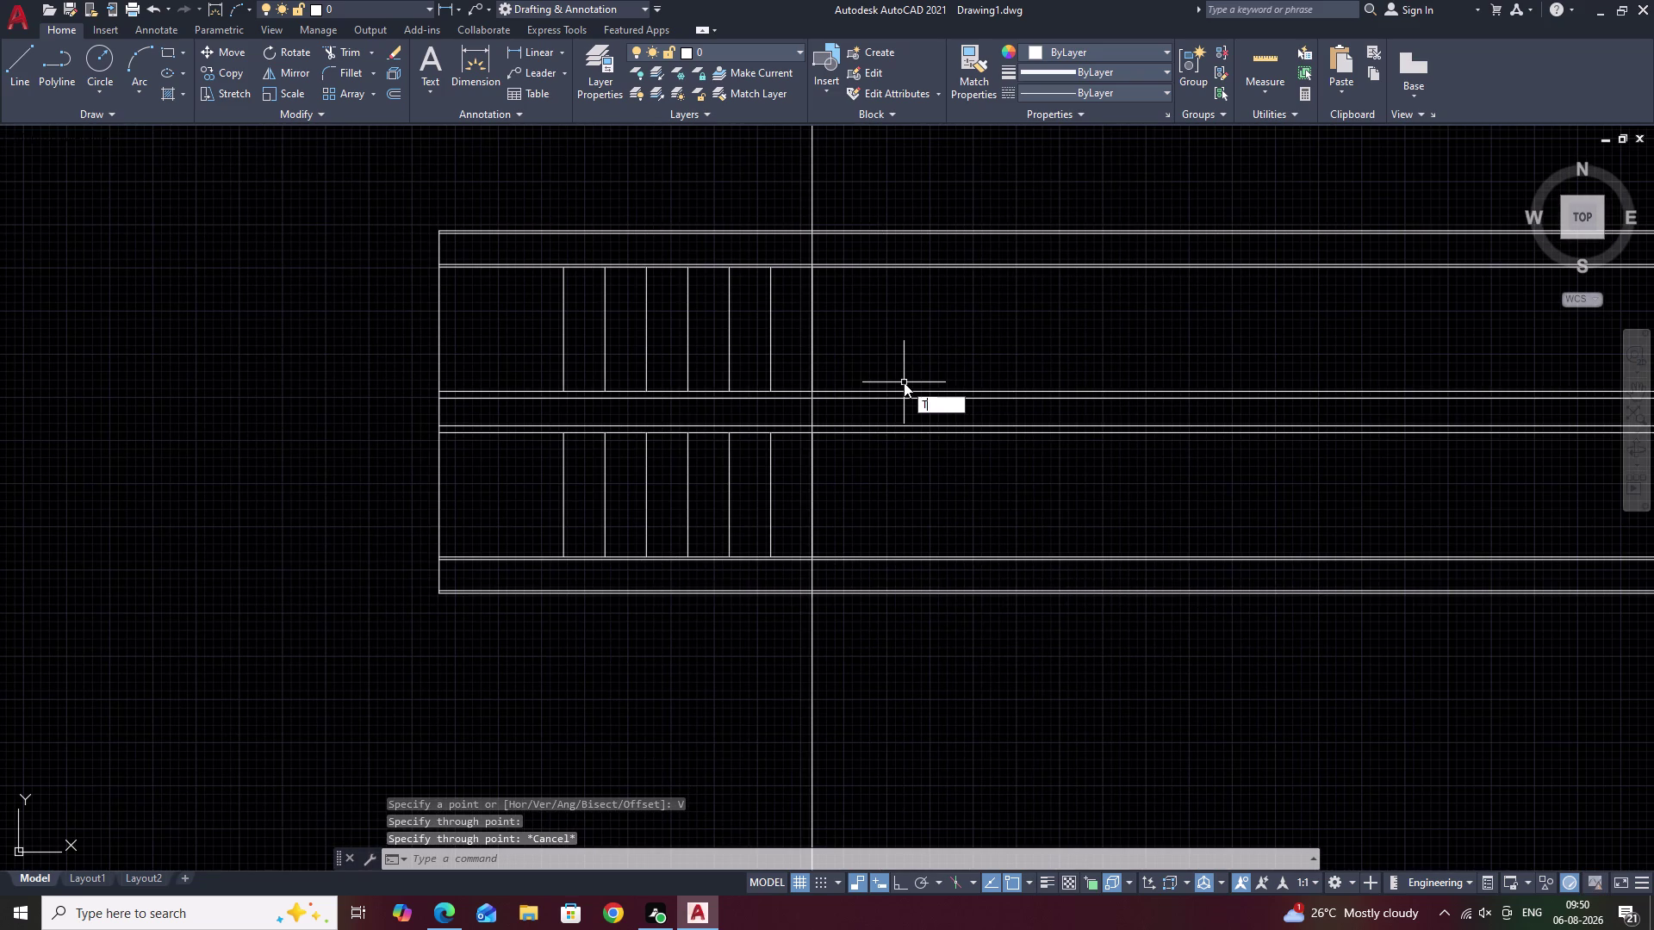
text(R)
key(space)
drag(1024, 187, 1043, 661)
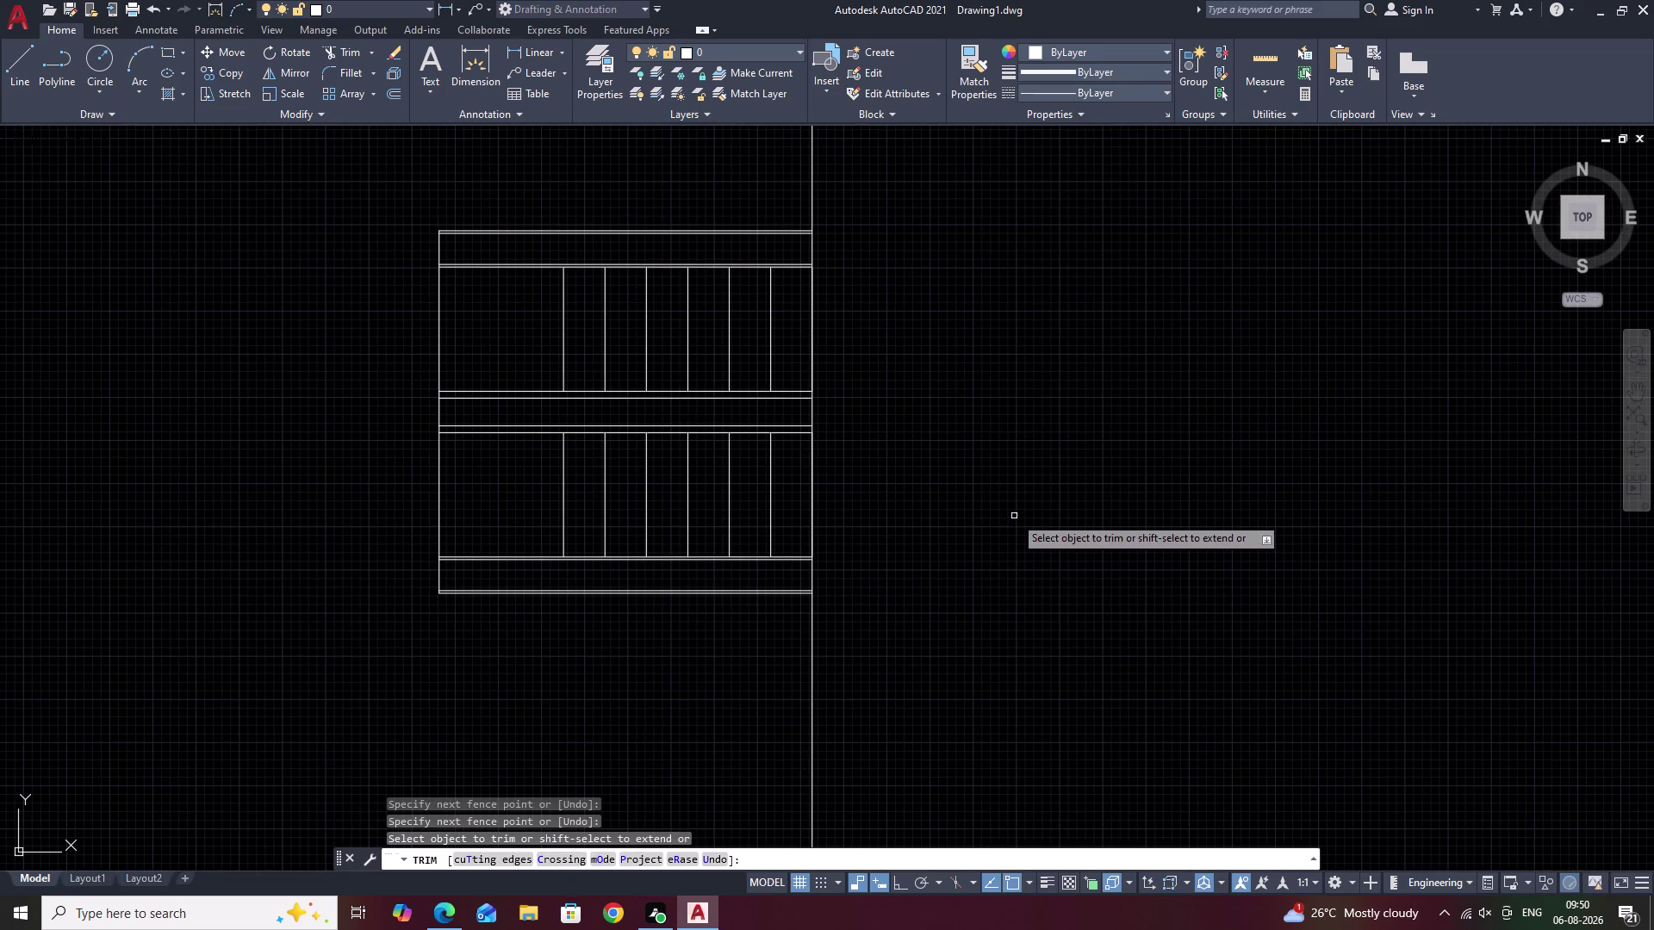
key(Escape)
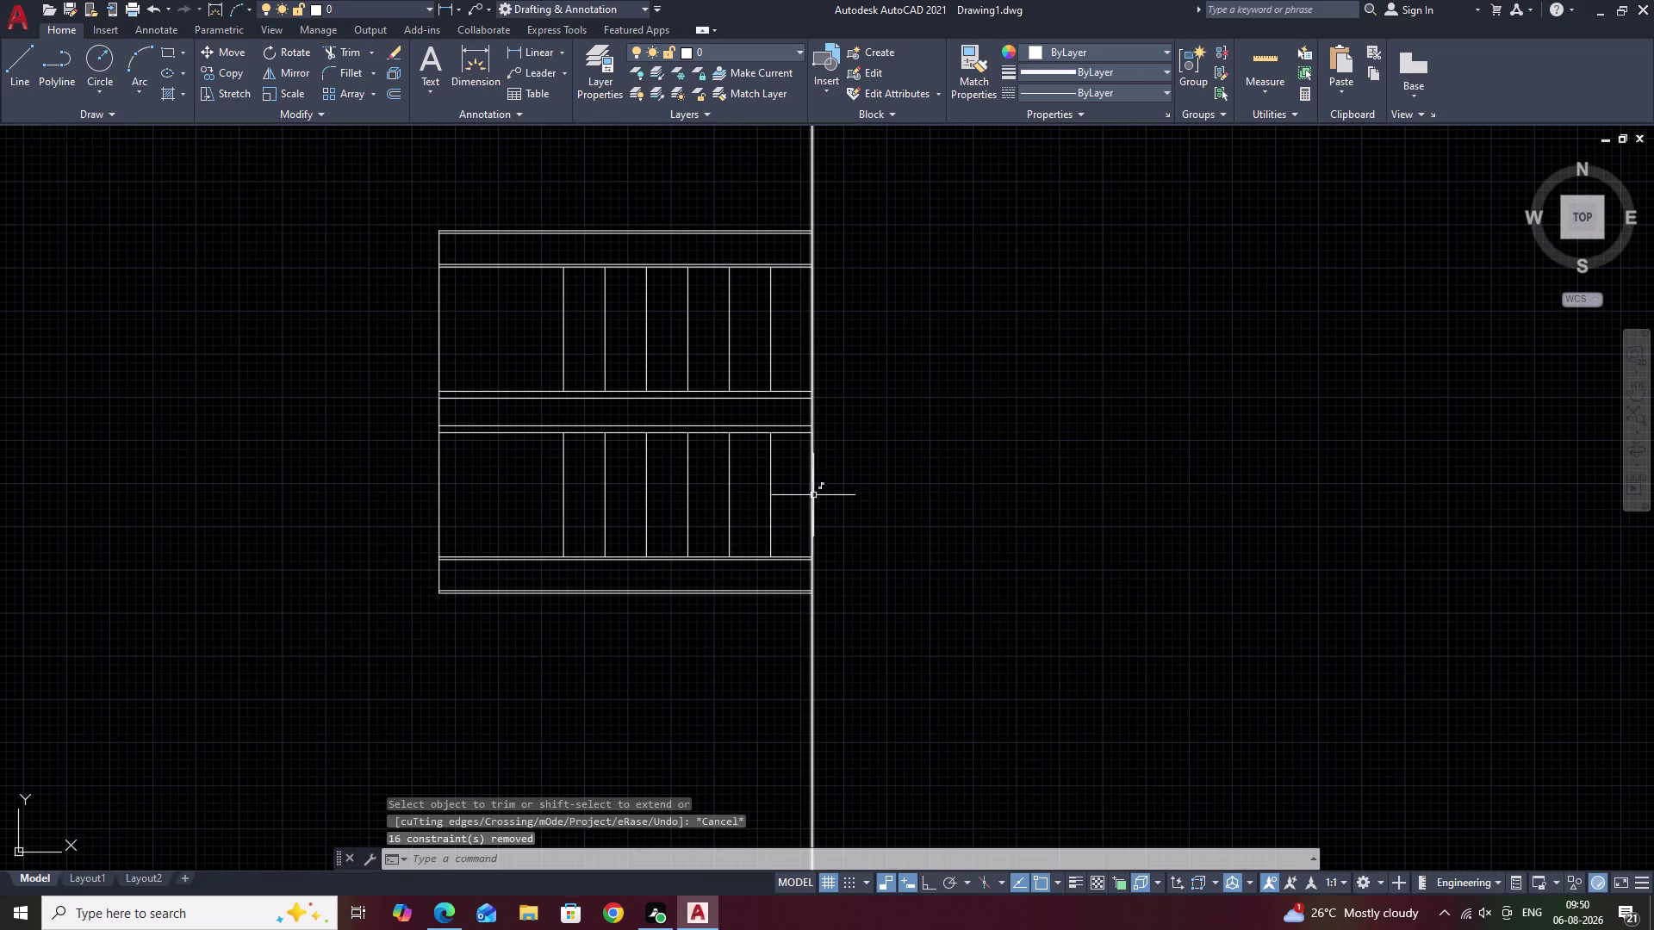
Erase the construction line.
click(813, 494)
text(E)
key(space)
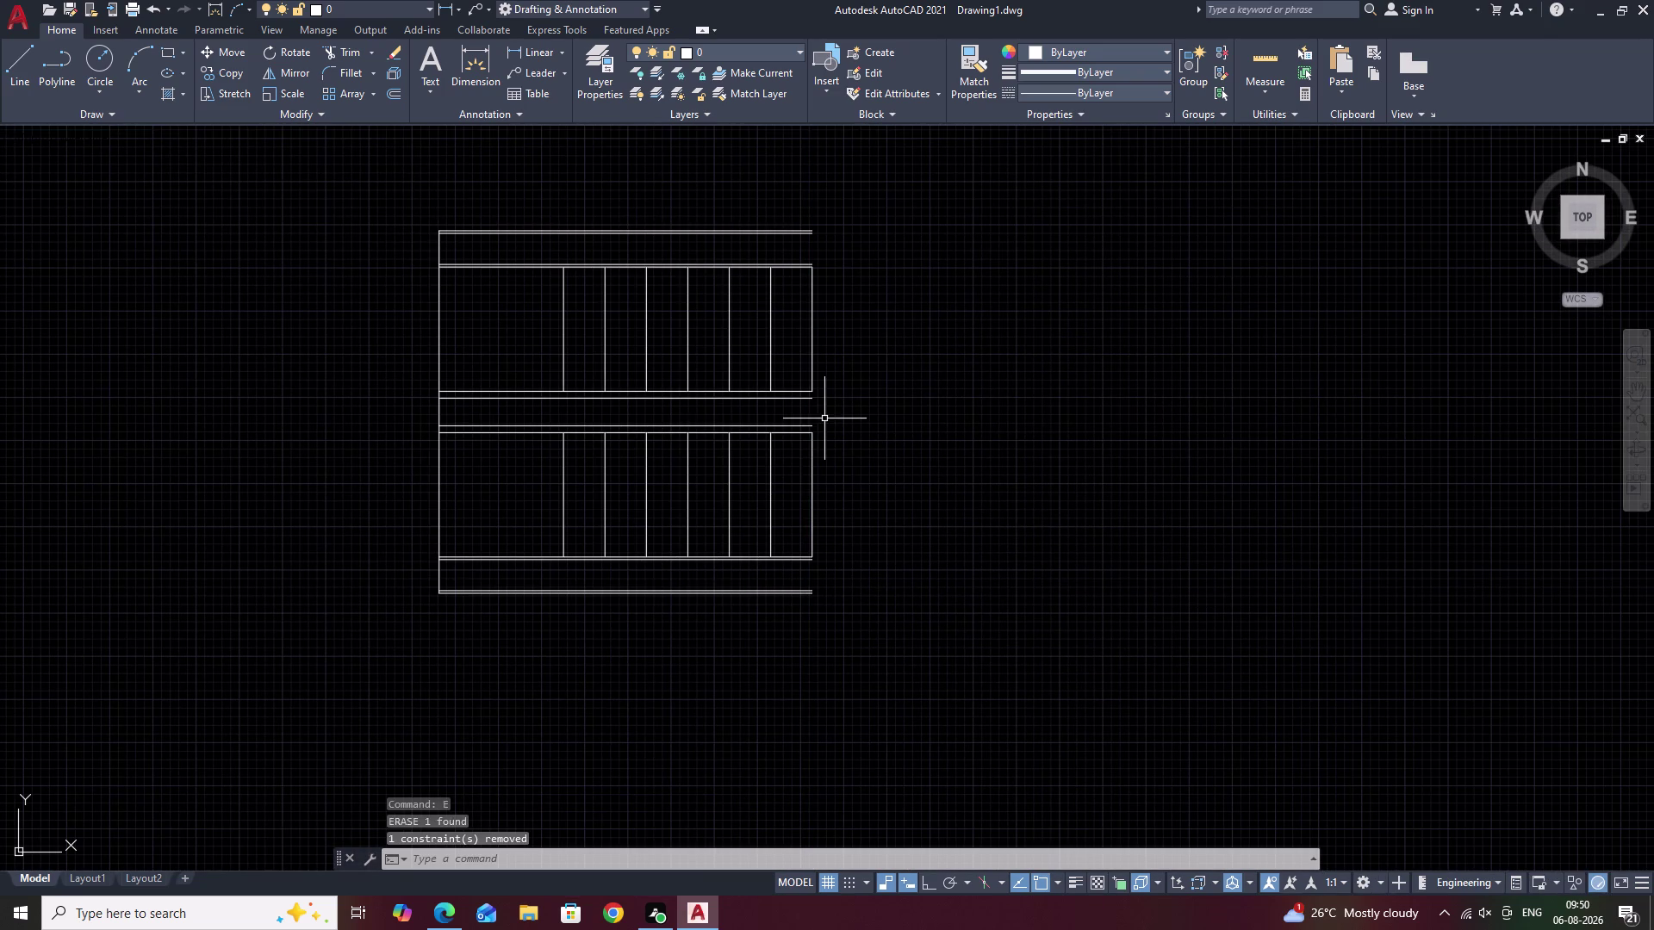
middle_drag(824, 418, 853, 457)
scroll(up, 3)
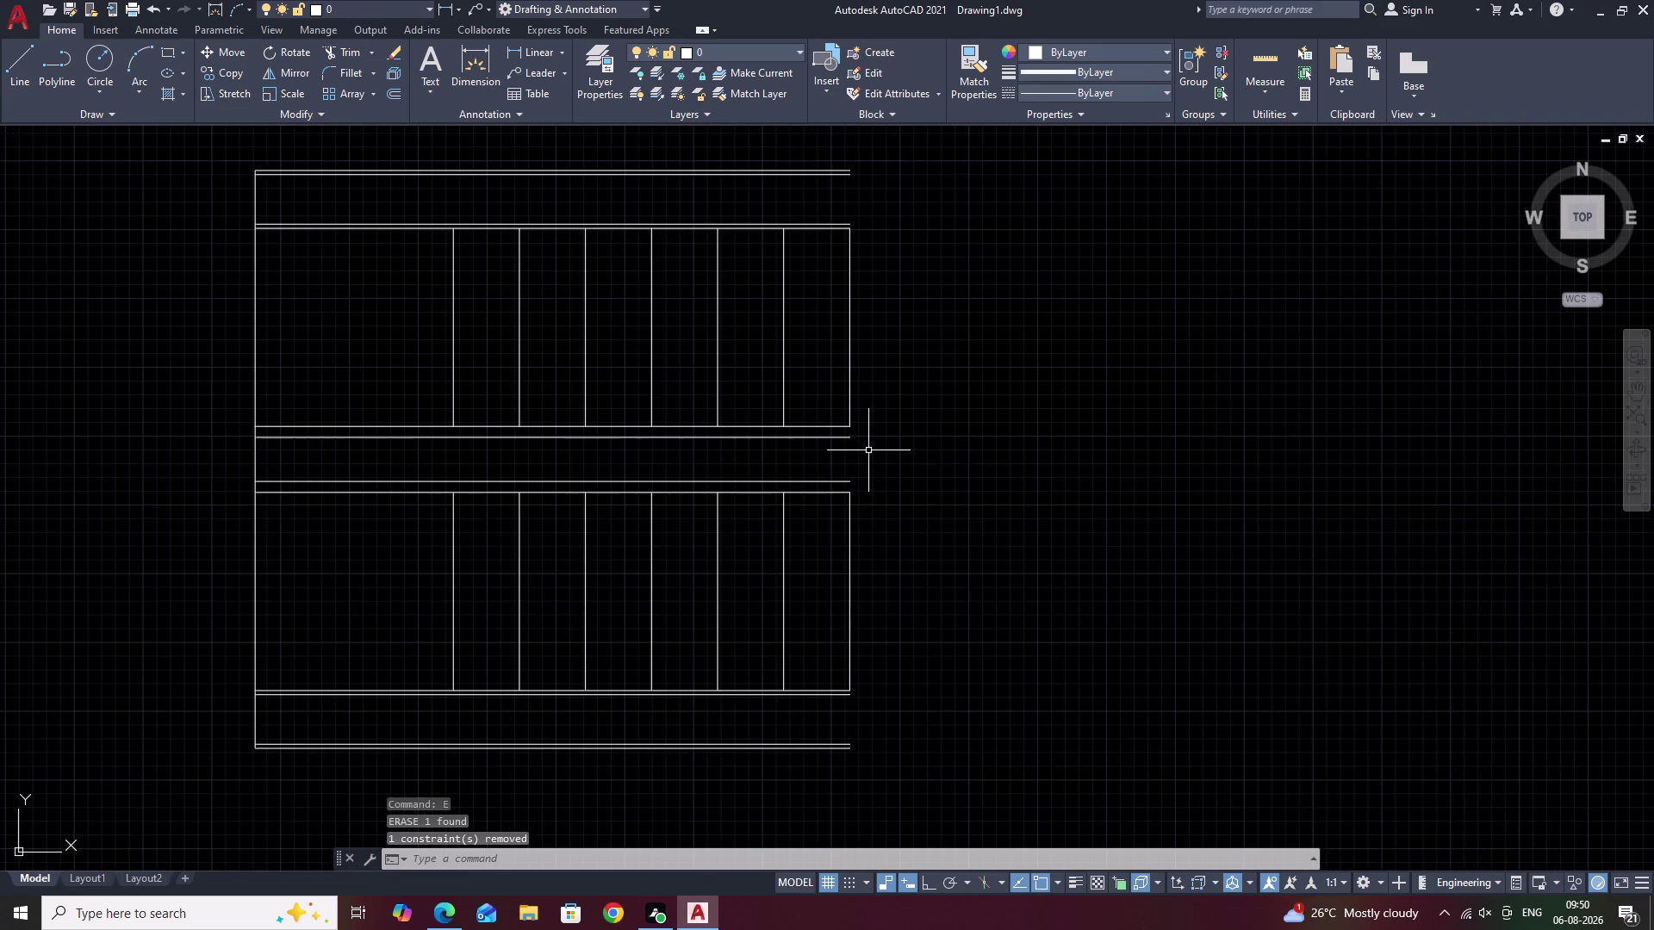
text(F)
key(space)
click(839, 485)
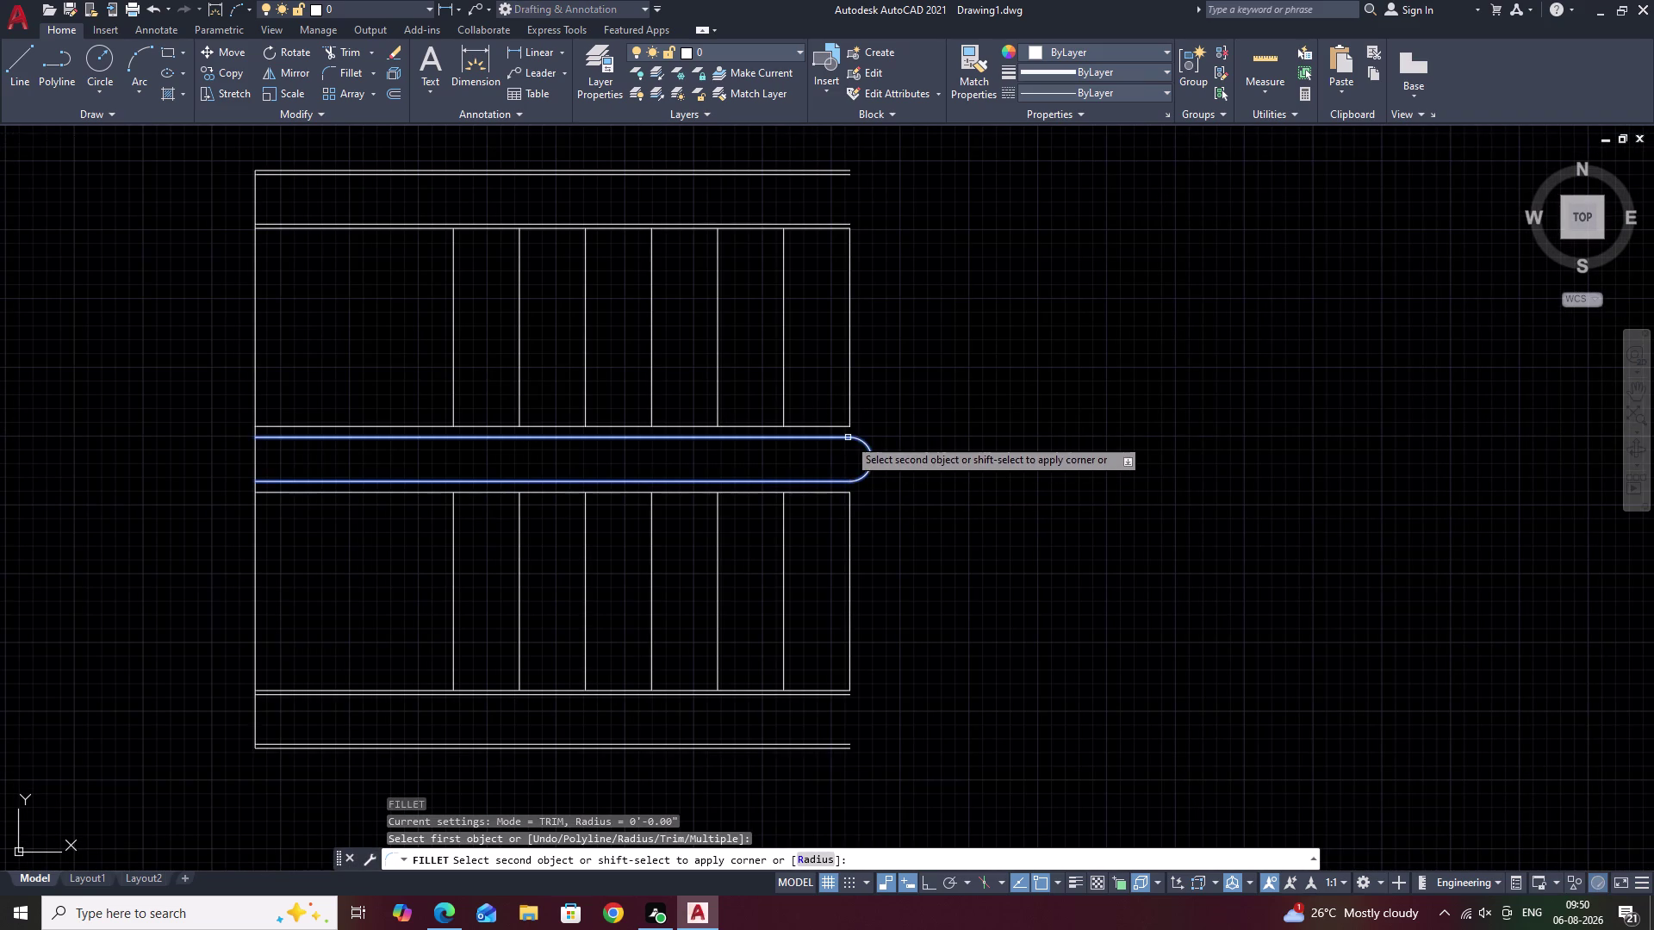
click(848, 436)
key(space)
click(834, 426)
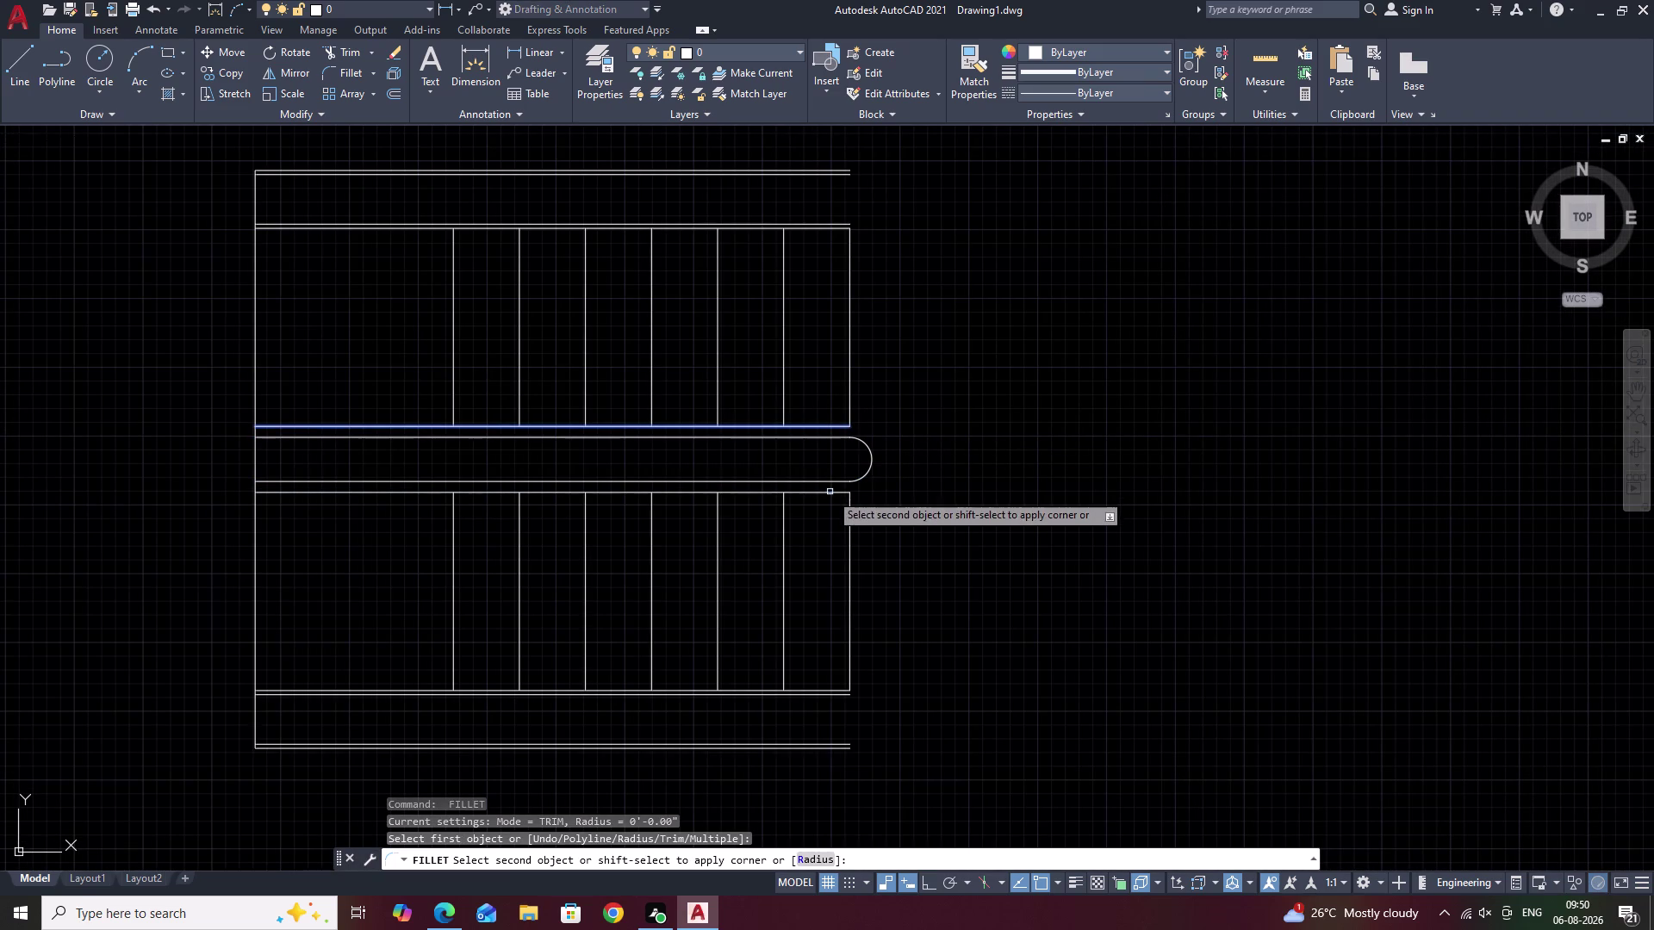
click(830, 493)
key(space)
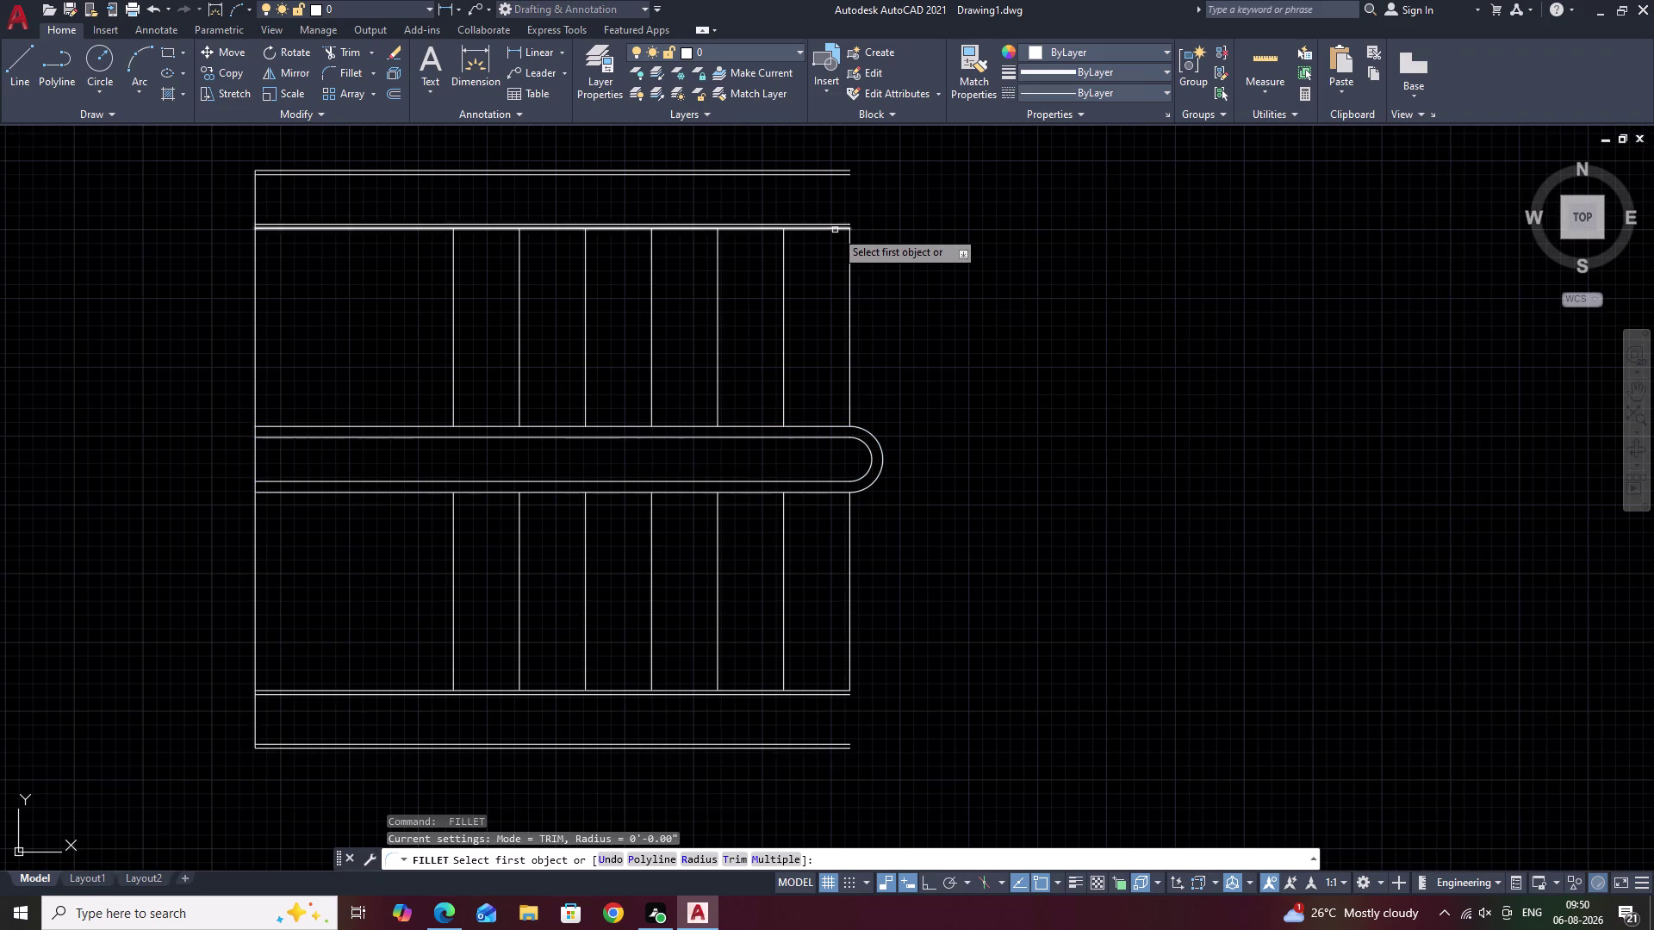
click(834, 229)
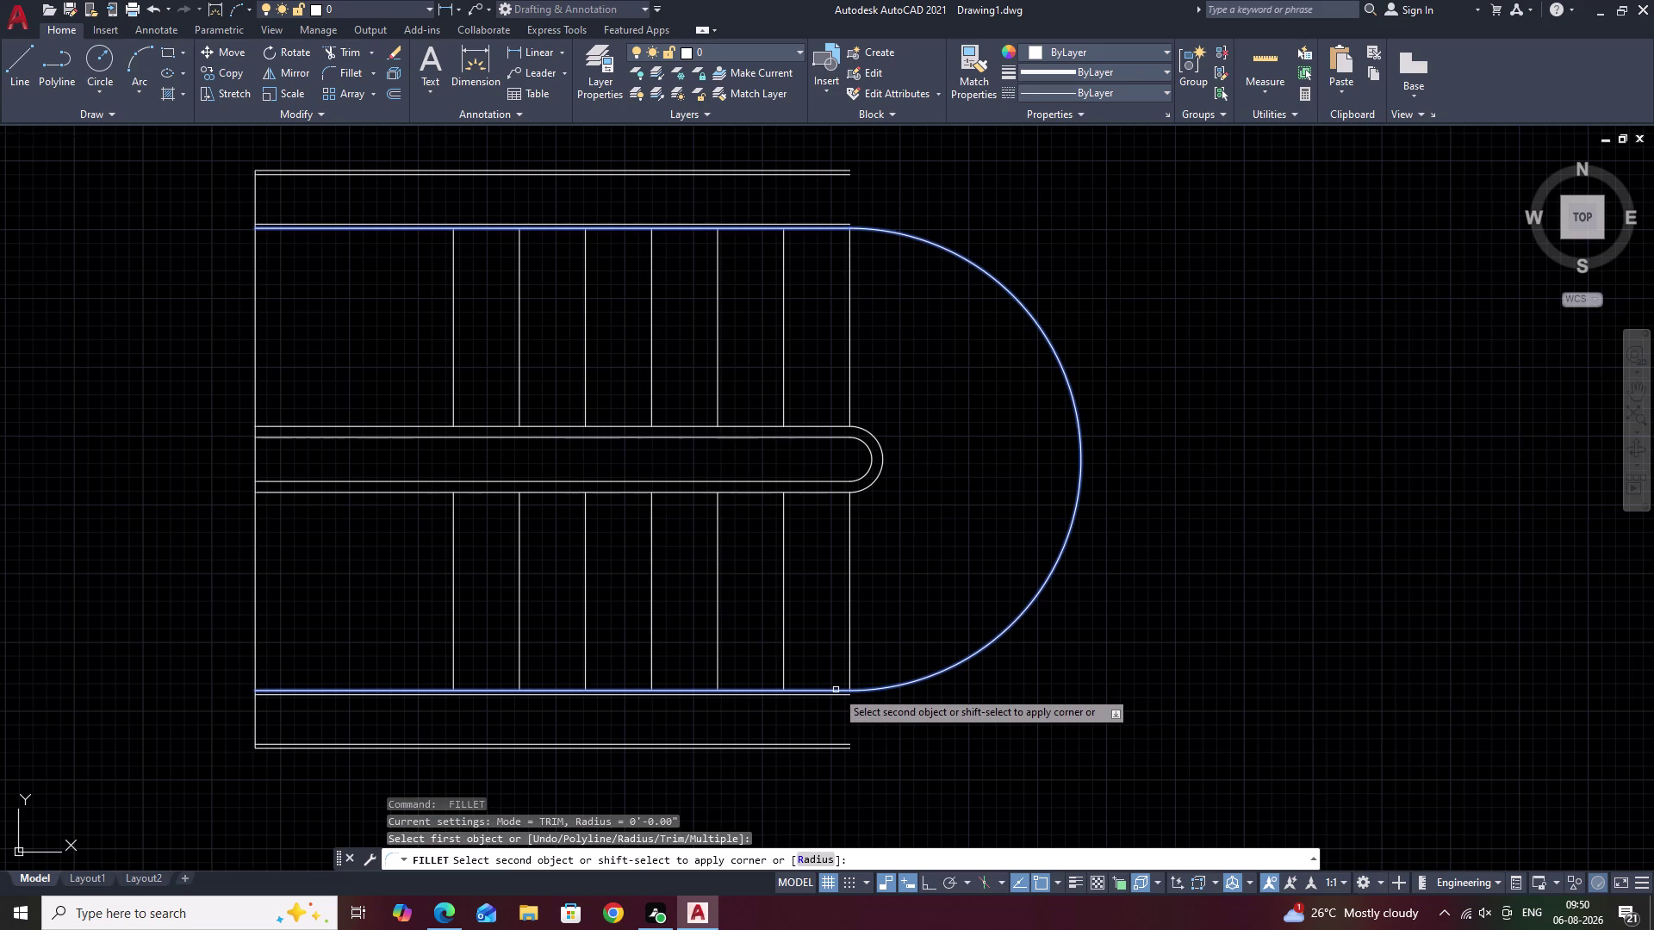
click(836, 690)
key(space)
click(840, 695)
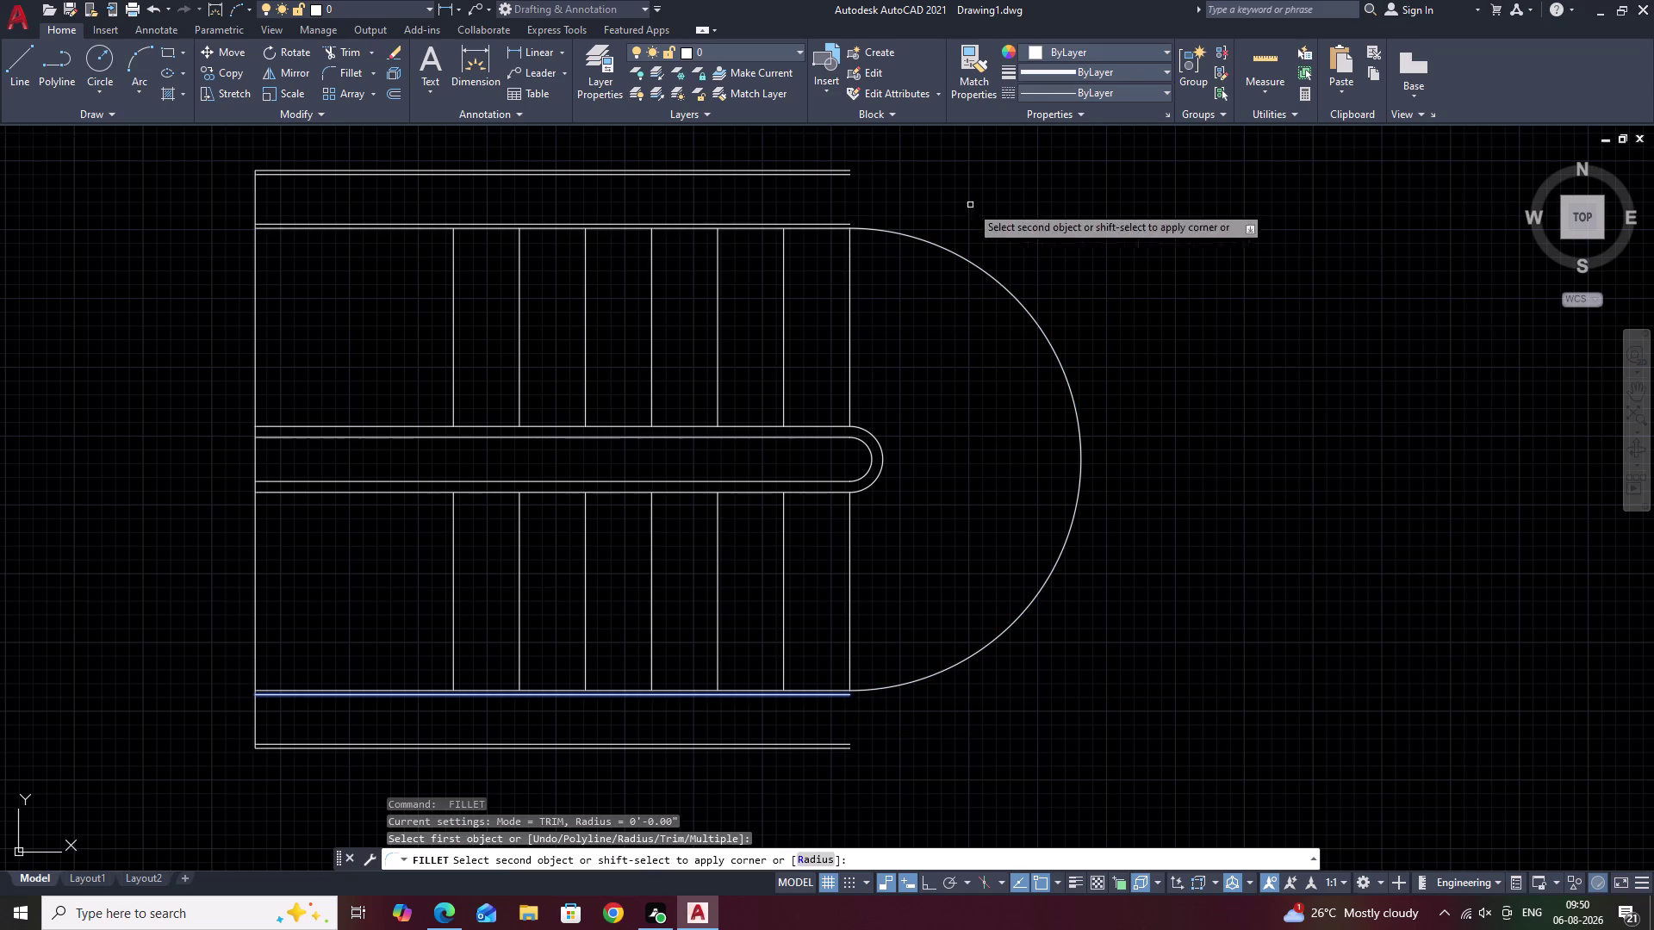
click(838, 222)
key(space)
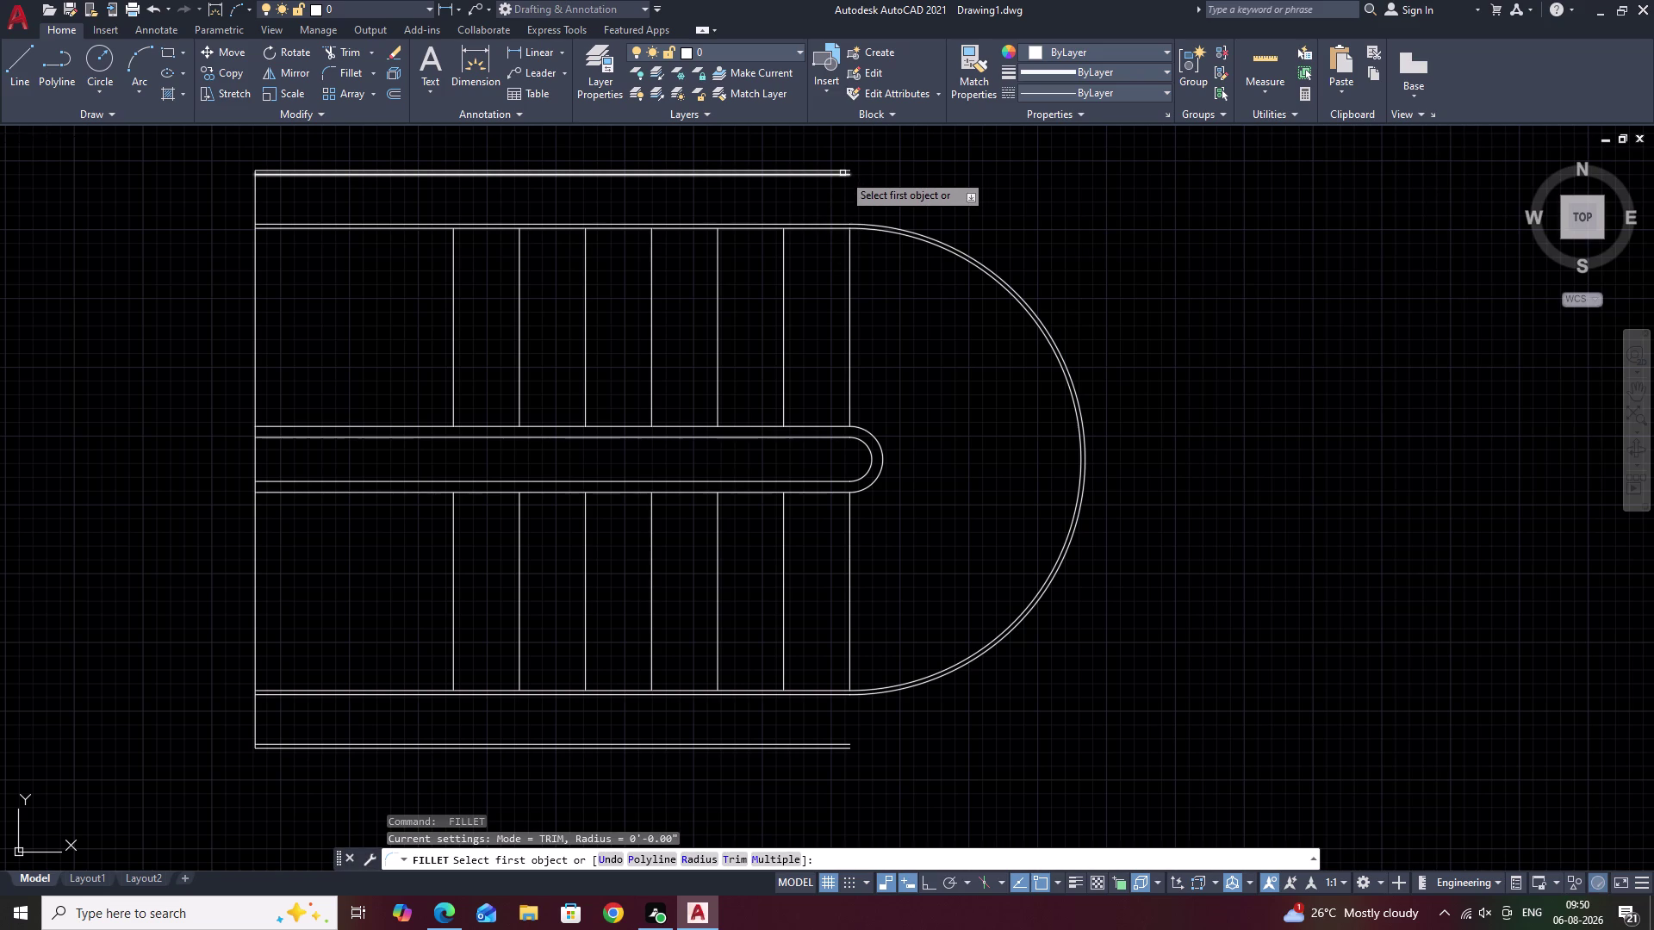
click(842, 174)
click(837, 743)
key(space)
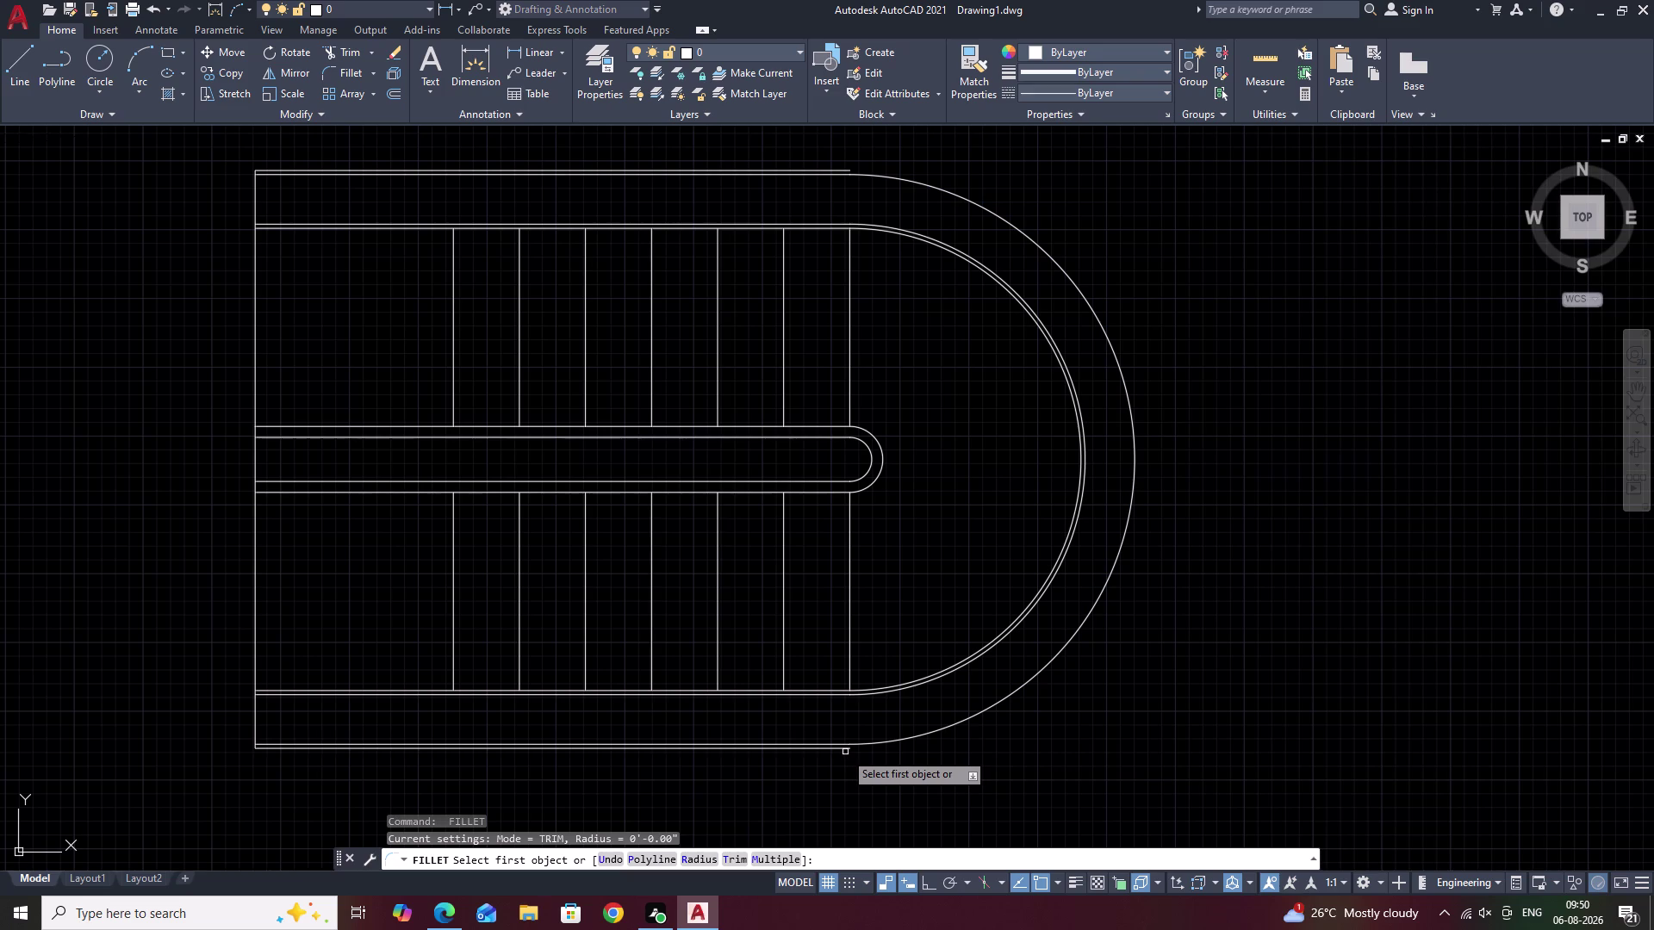
click(839, 749)
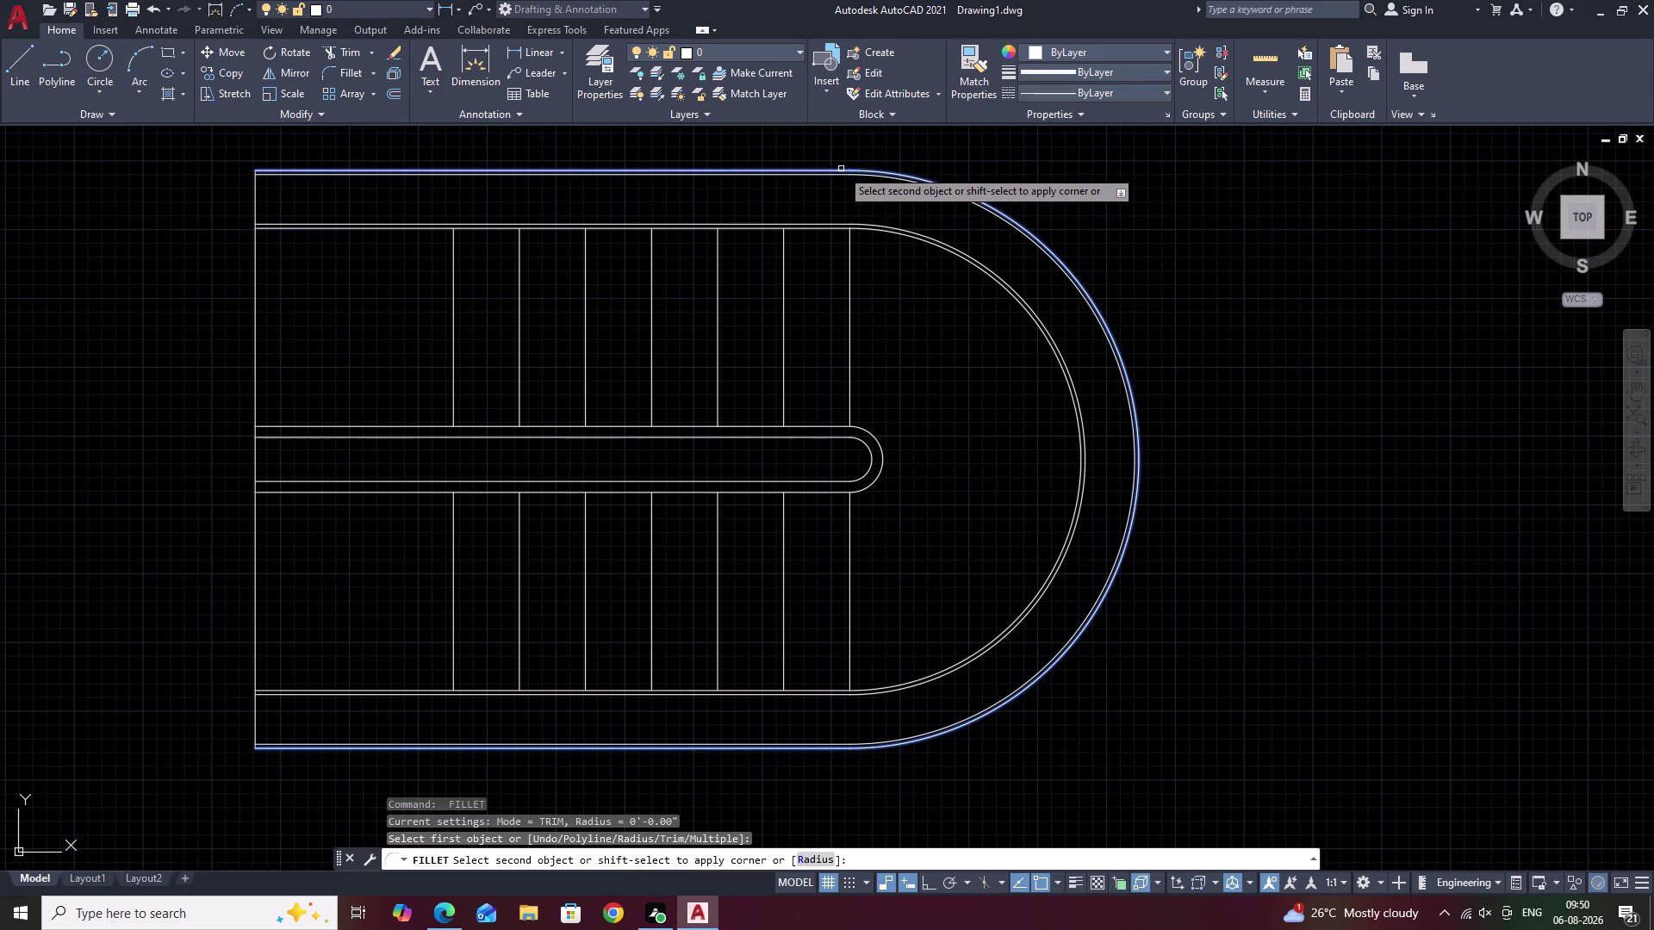
click(840, 169)
key(Escape)
middle_drag(876, 463, 960, 460)
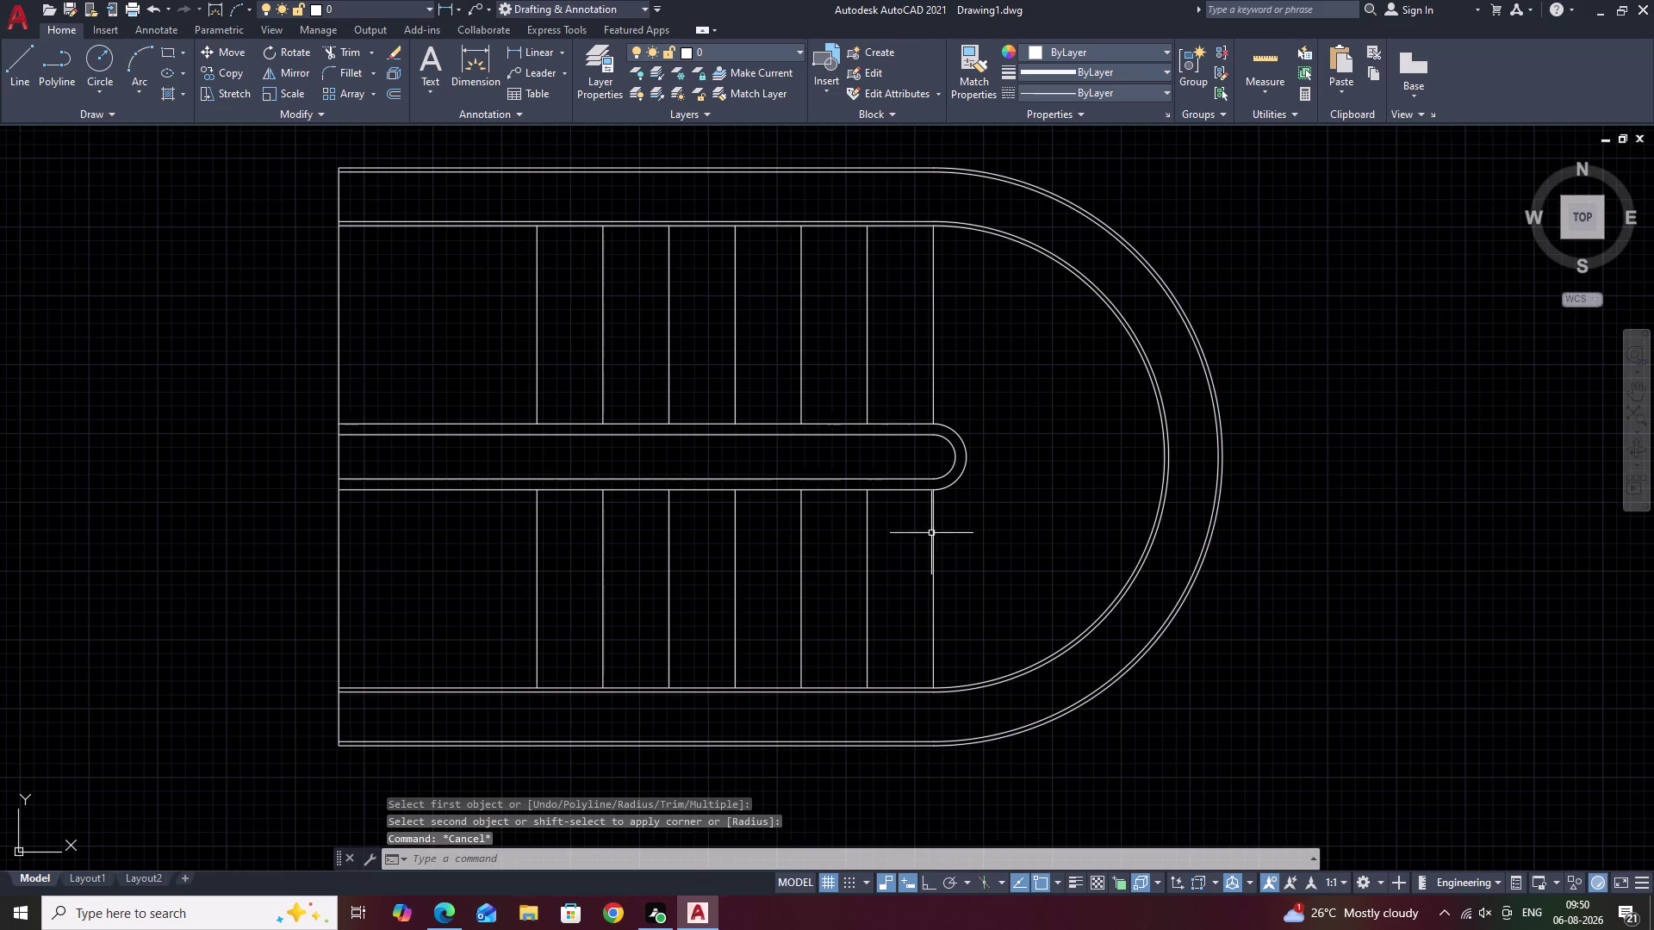
click(933, 570)
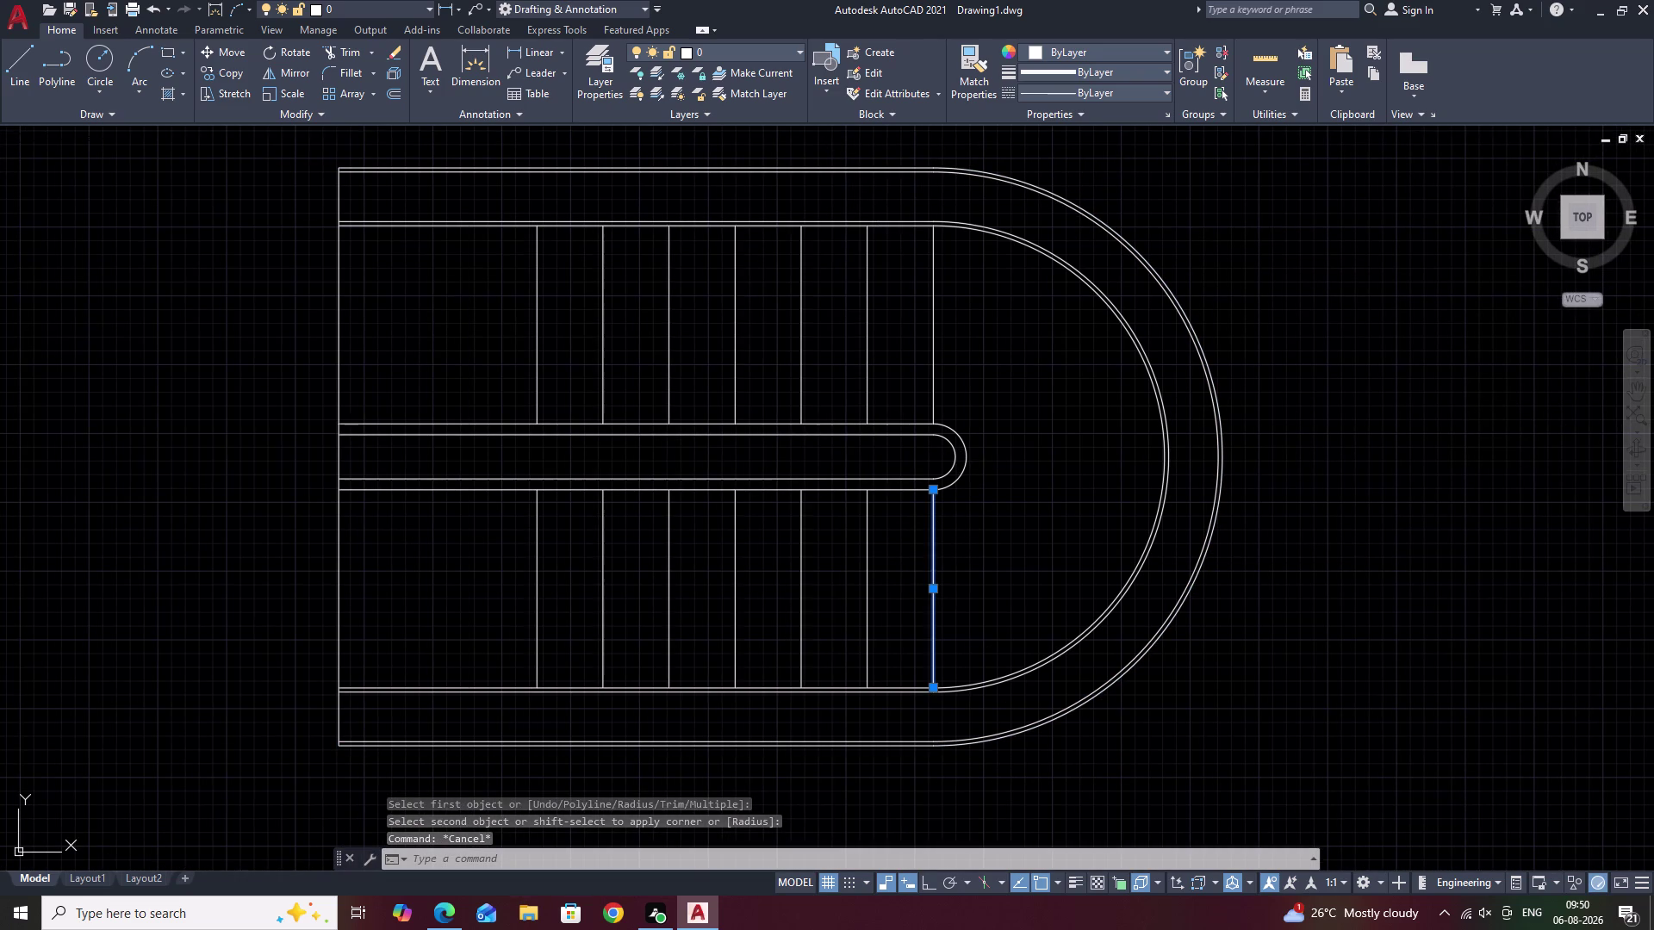
Start a polar array of the tread line centred on the central wall's end, with 9 items.
click(371, 89)
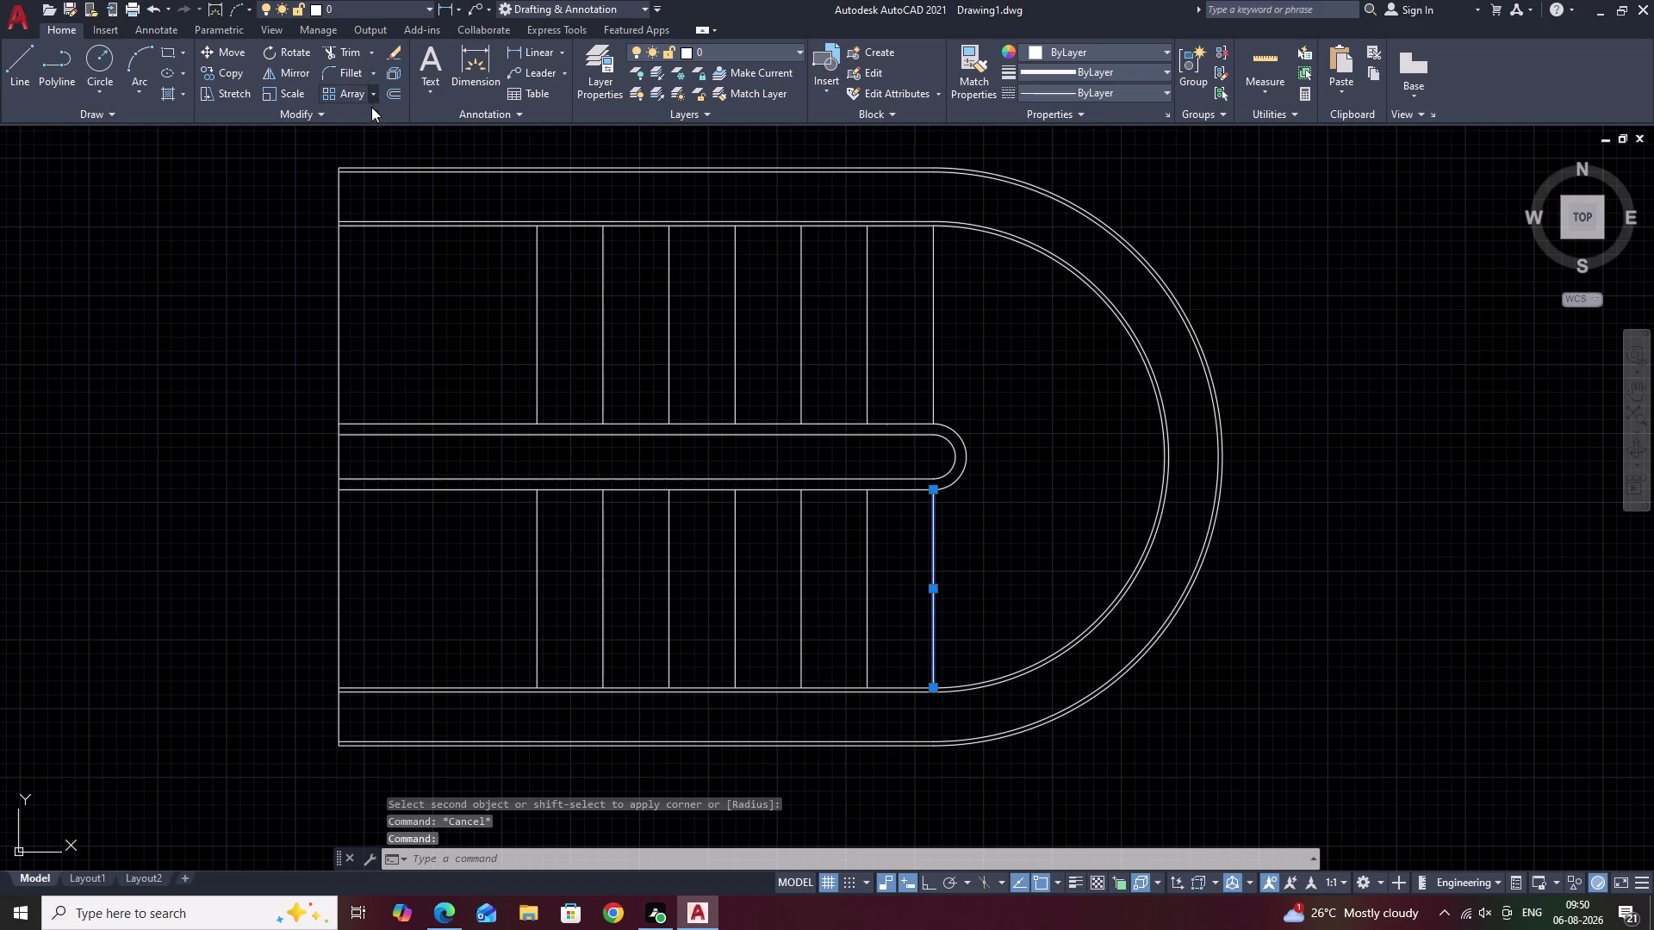
click(374, 188)
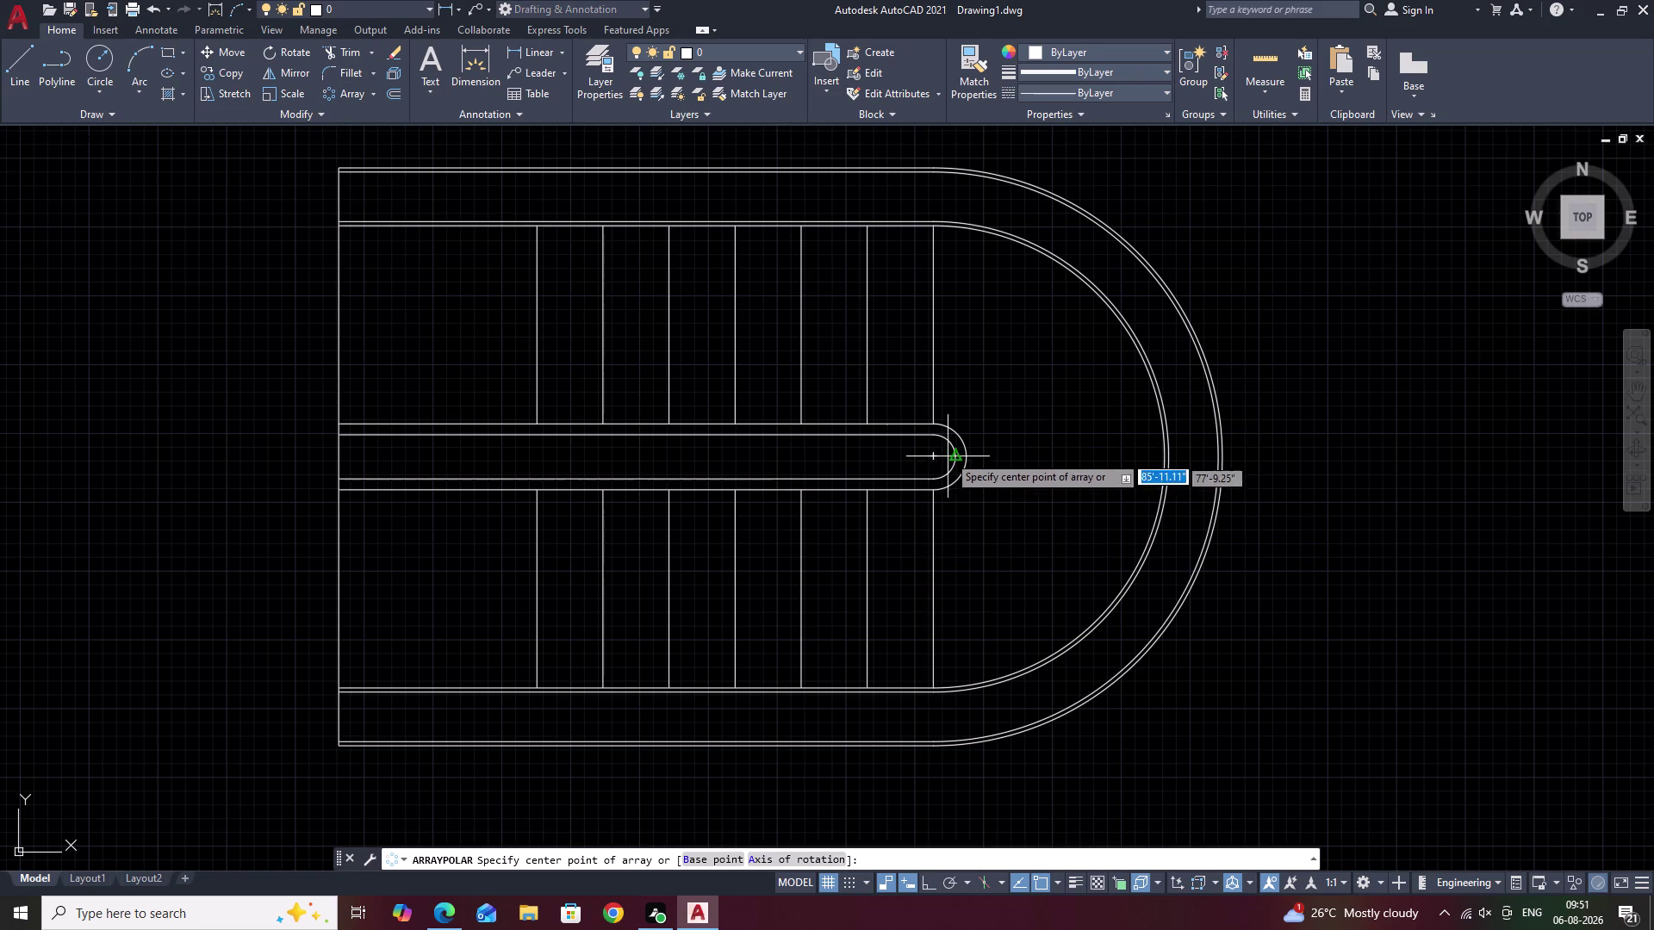
click(935, 458)
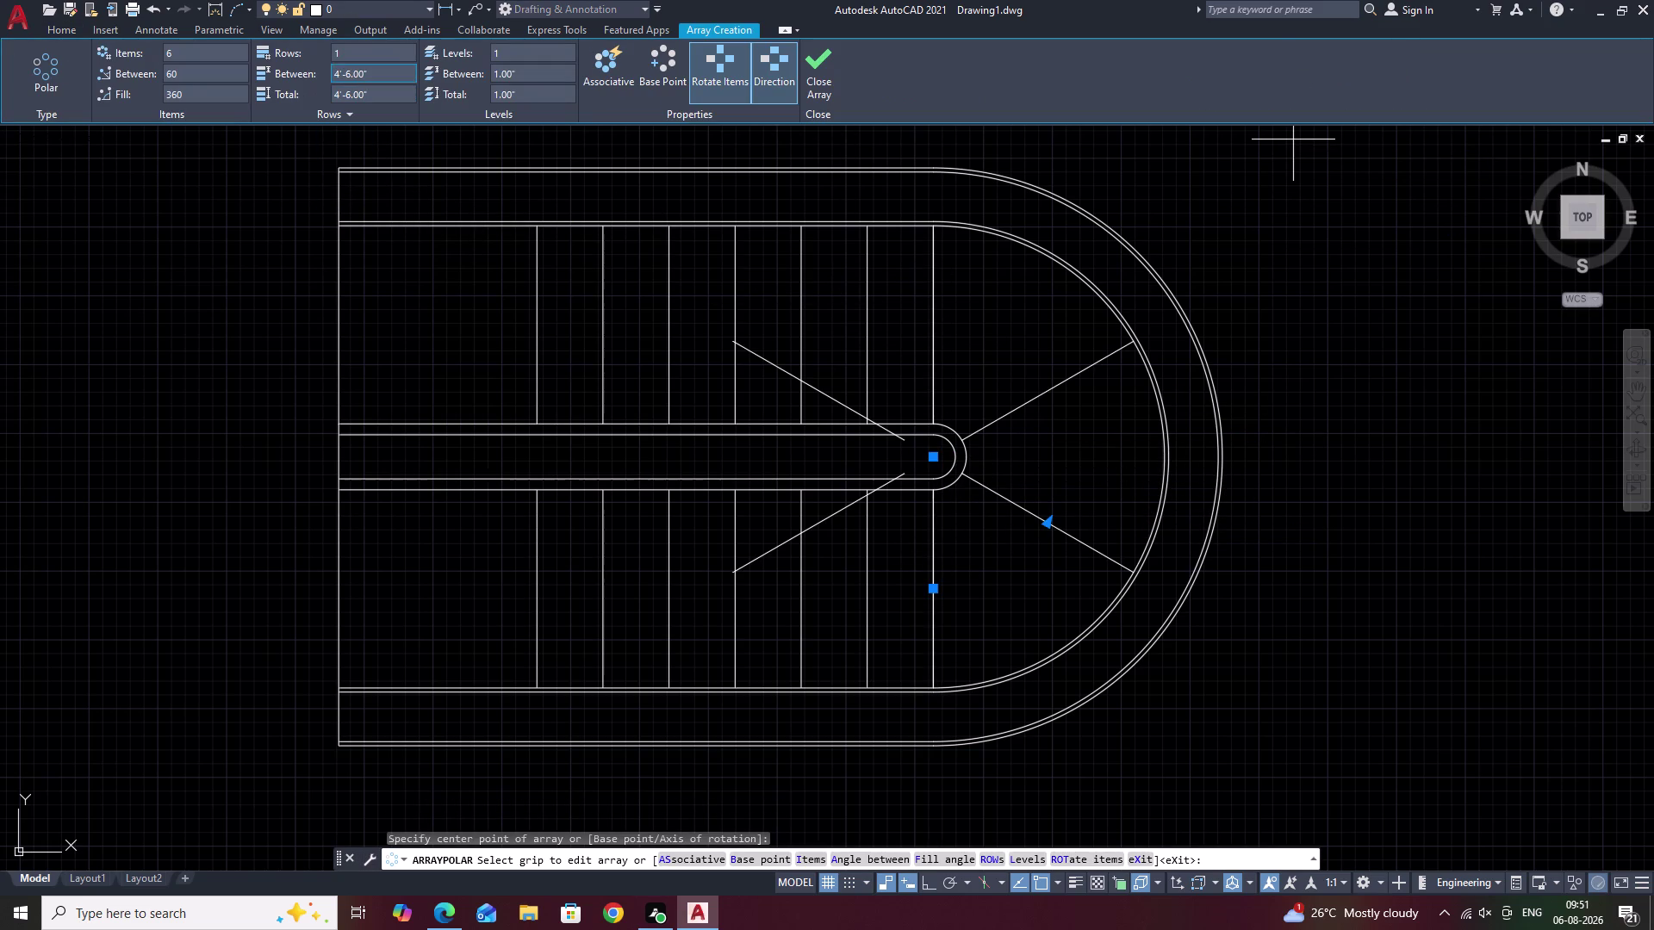
click(193, 50)
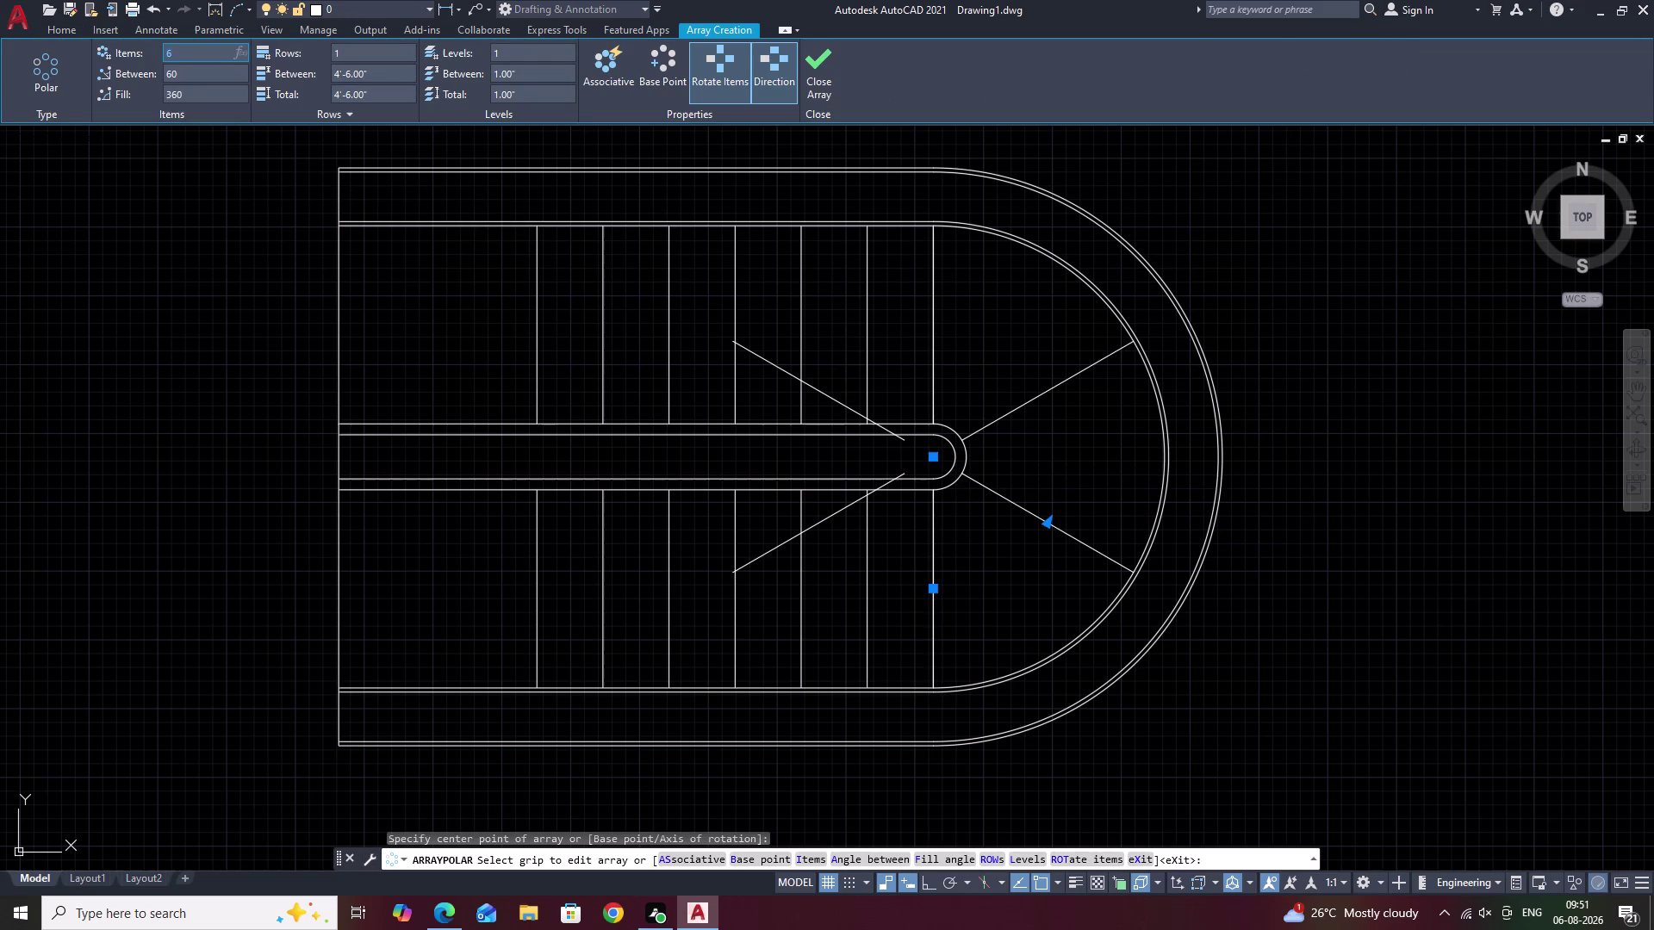
key(BackSpace)
key(9)
click(187, 98)
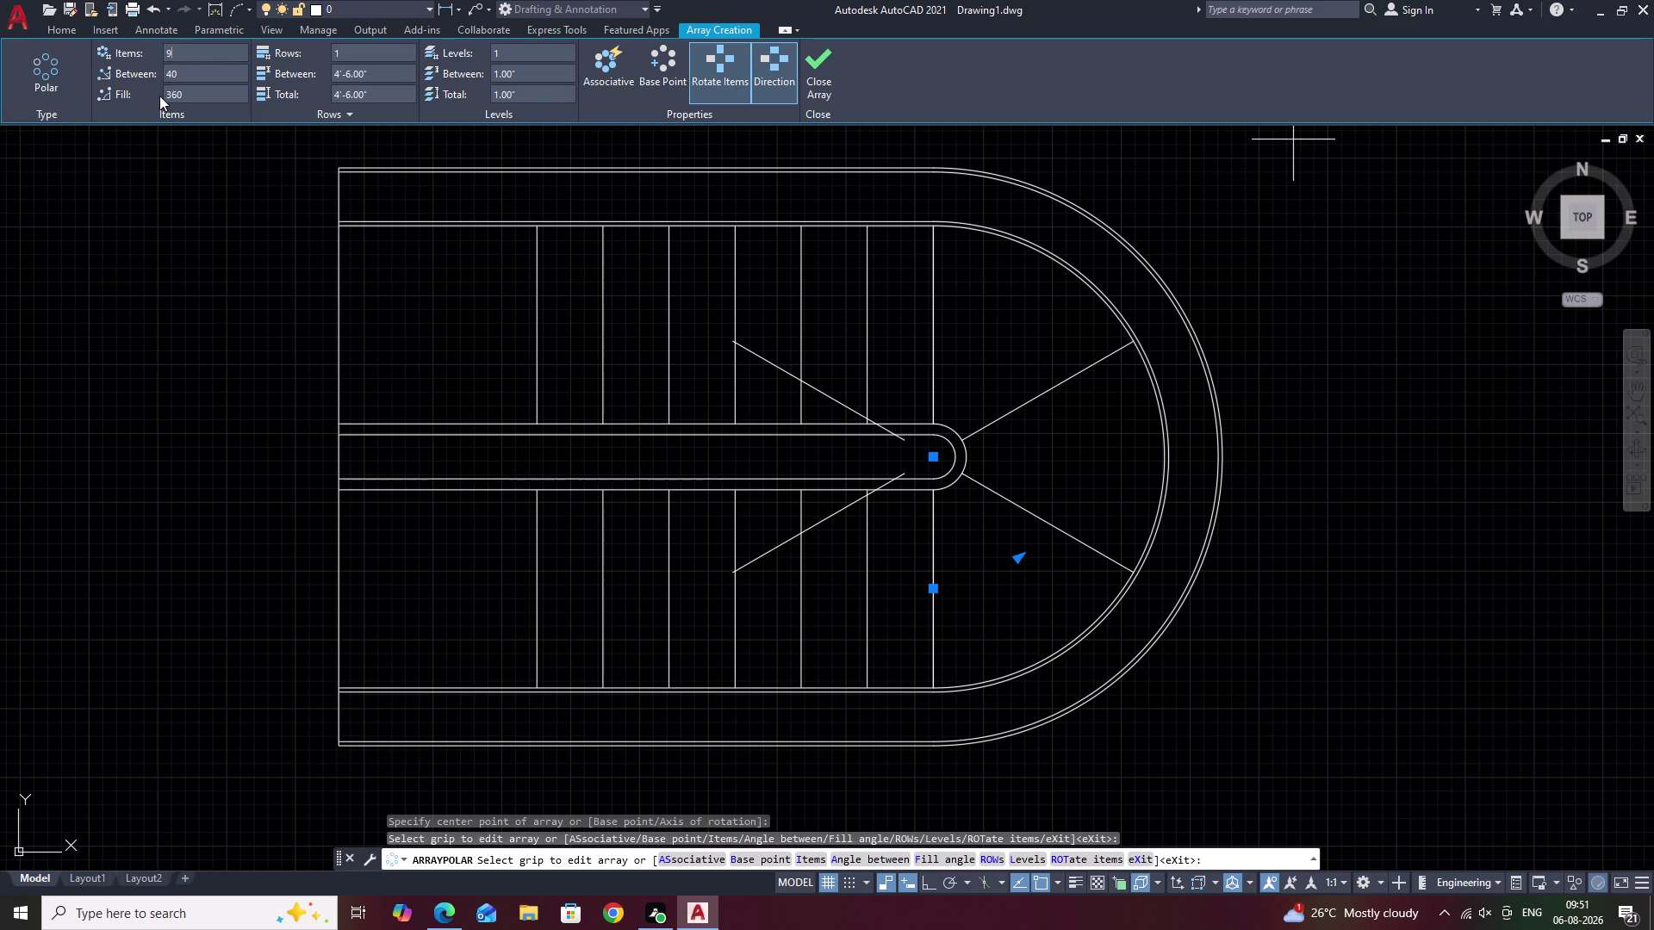
Set the polar array's fill angle to 180 and finish the array.
click(185, 95)
key(BackSpace)
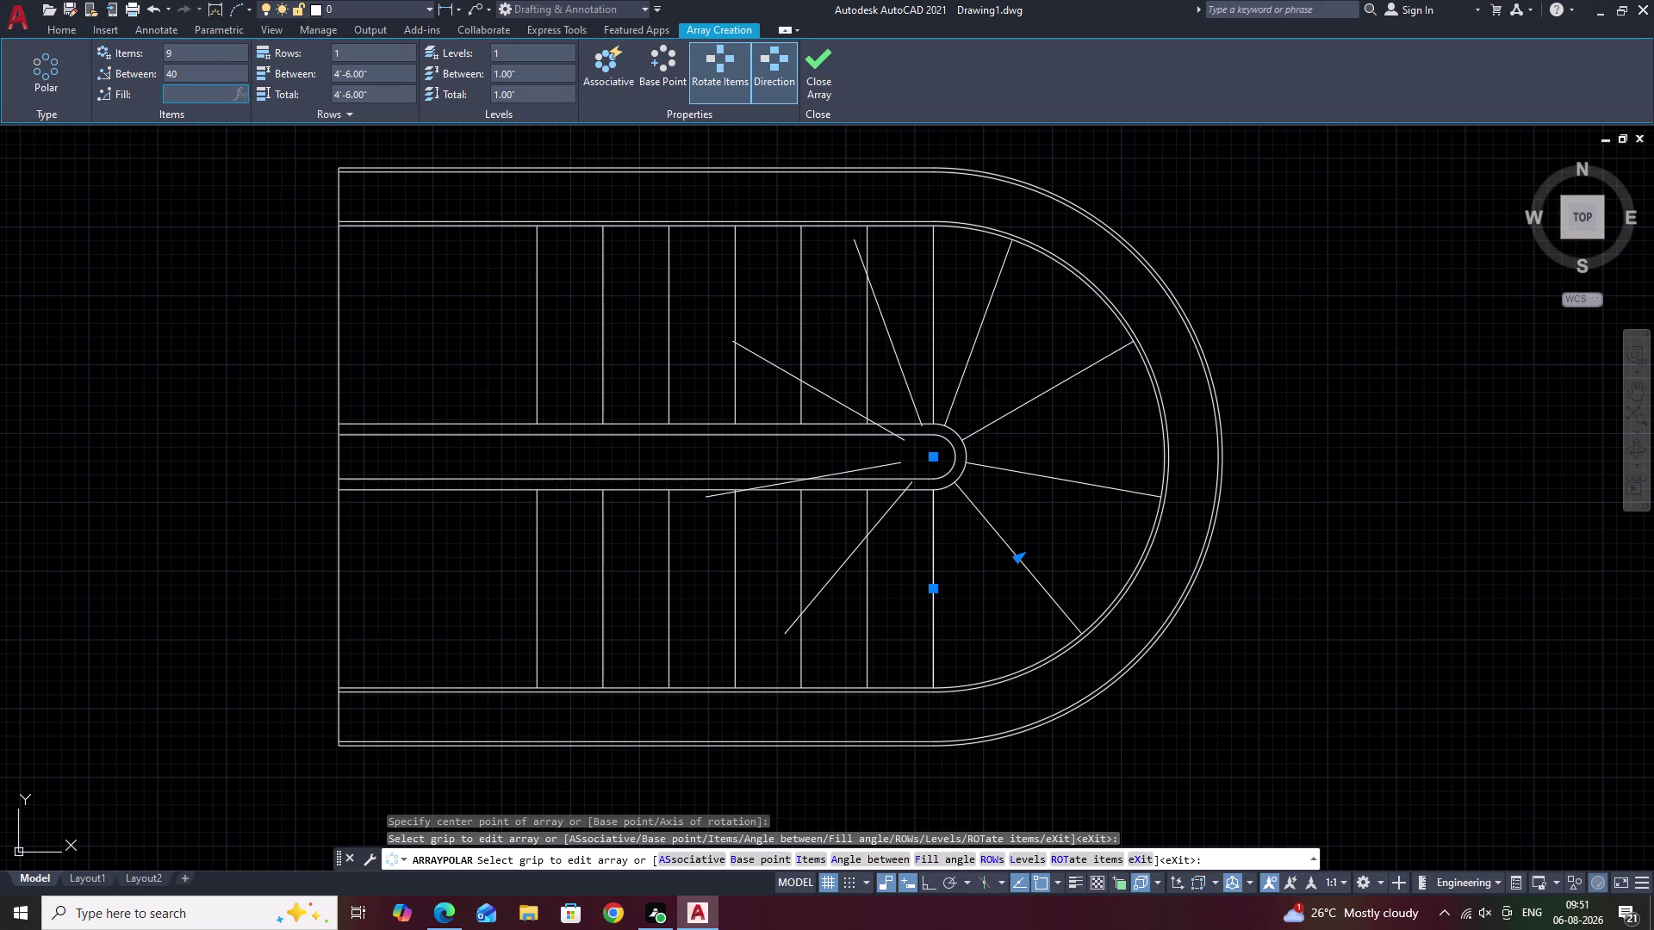
key(1)
text(80)
click(191, 173)
key(Escape)
middle_drag(1042, 391, 1048, 311)
middle_drag(1010, 391, 1015, 364)
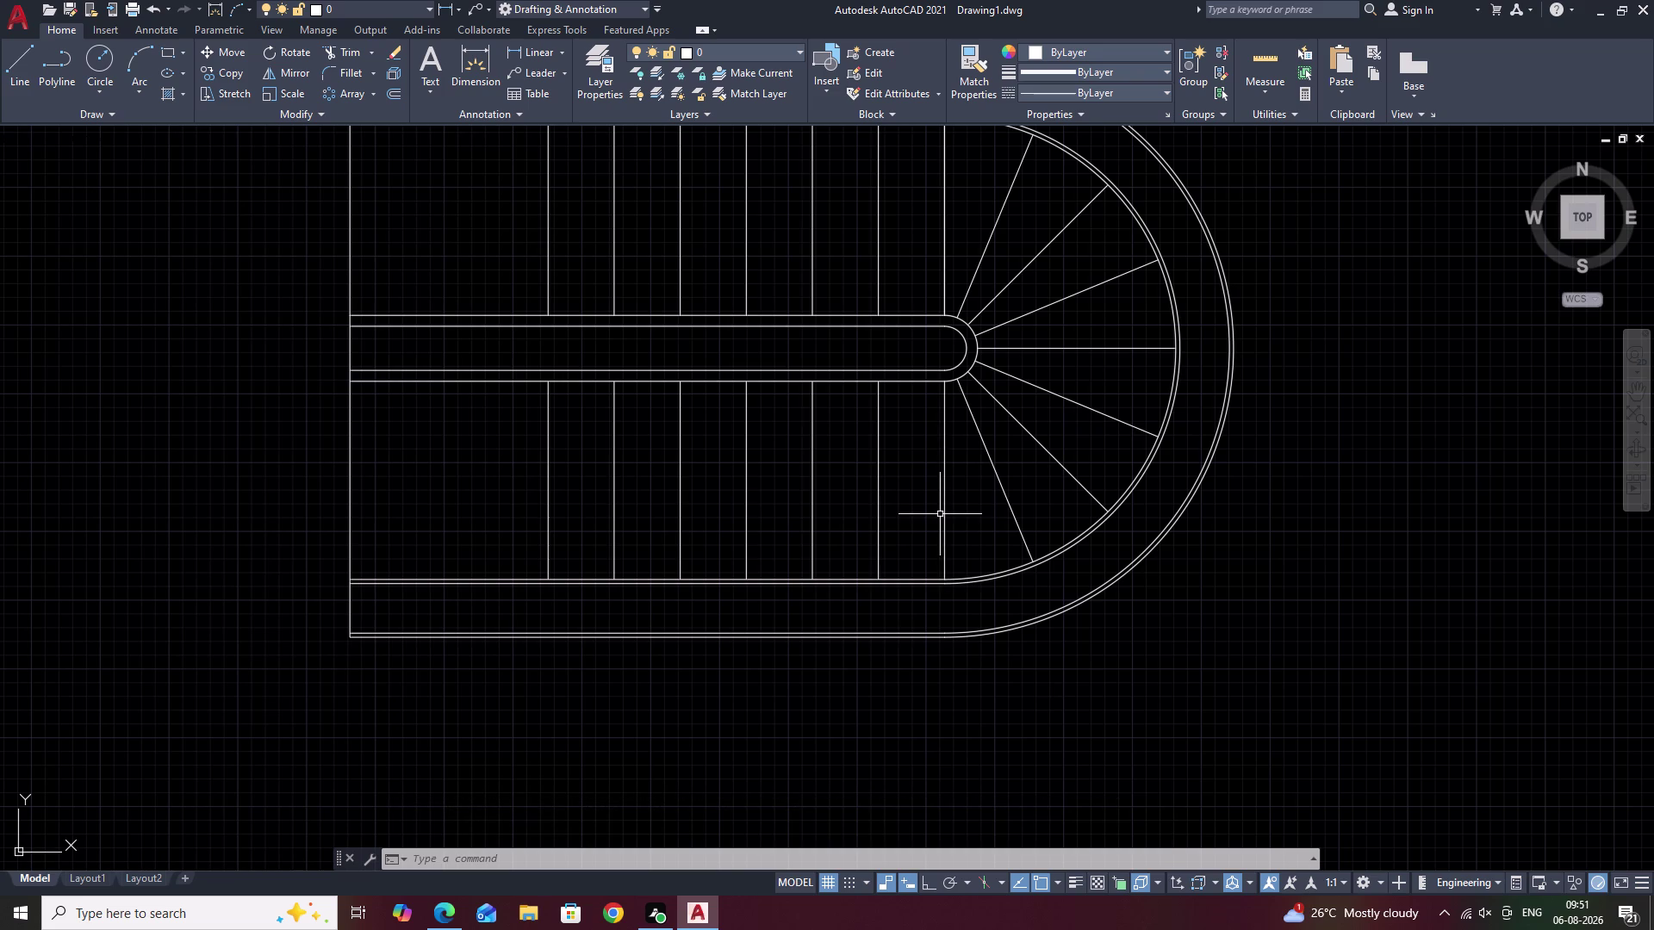
Cancel the stray commands and open the Text Style dialog with STY.
text(1)
key(space)
scroll(up, 3)
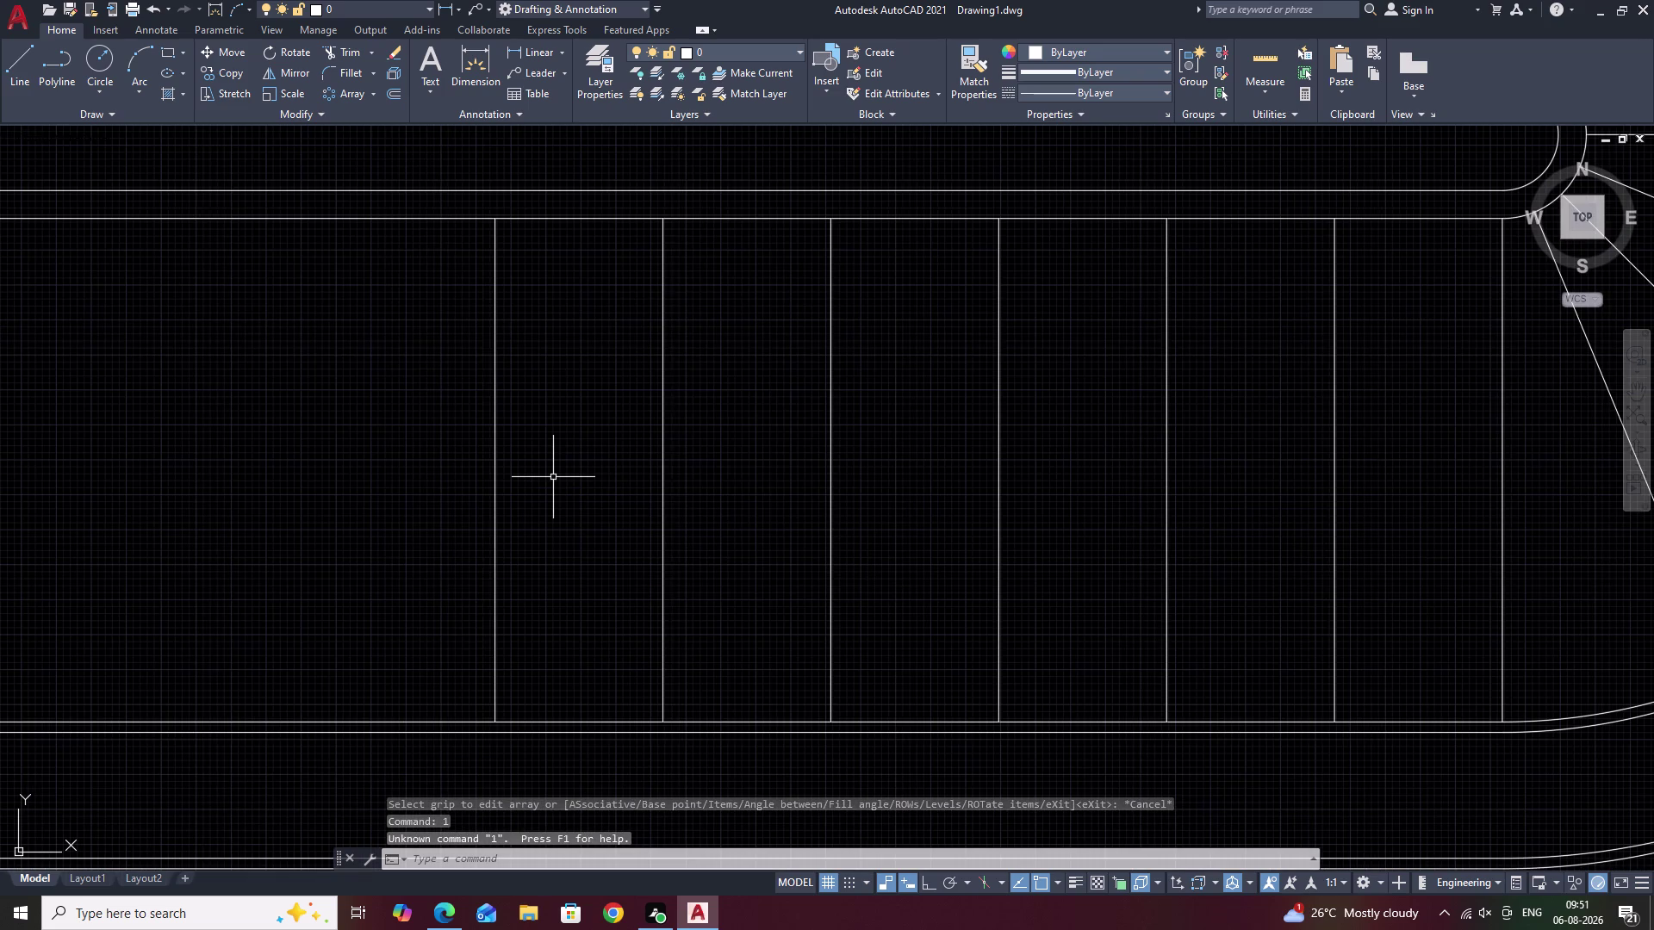
key(Escape)
text(T)
key(space)
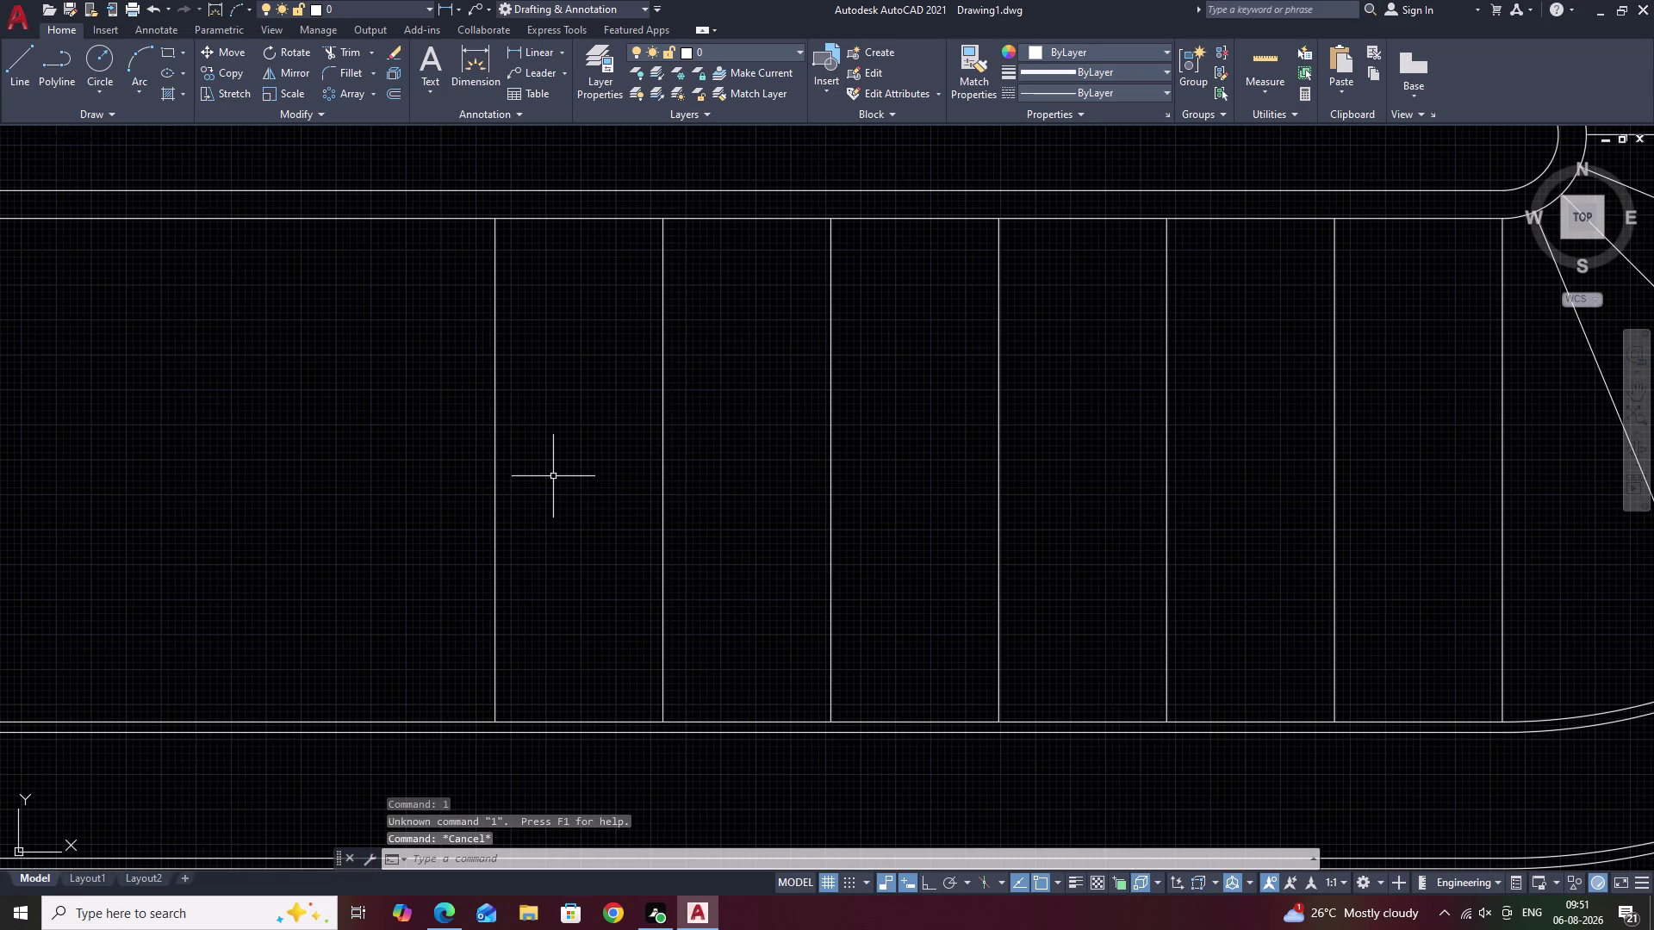
key(Escape)
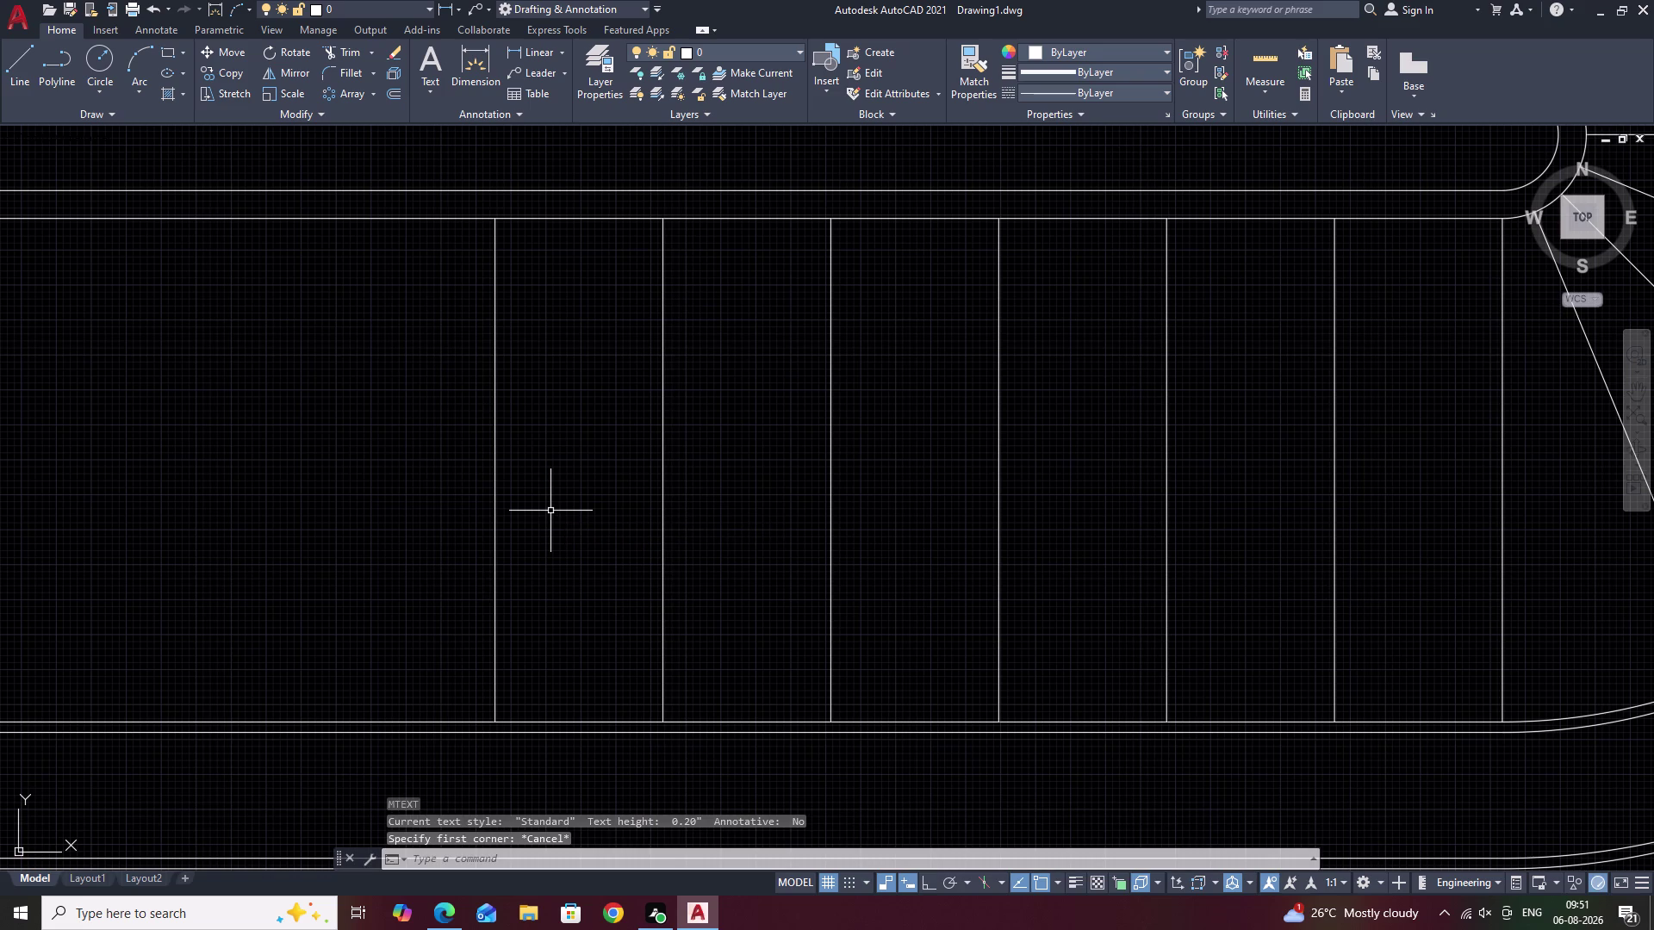
text(STY)
key(space)
drag(939, 449, 874, 449)
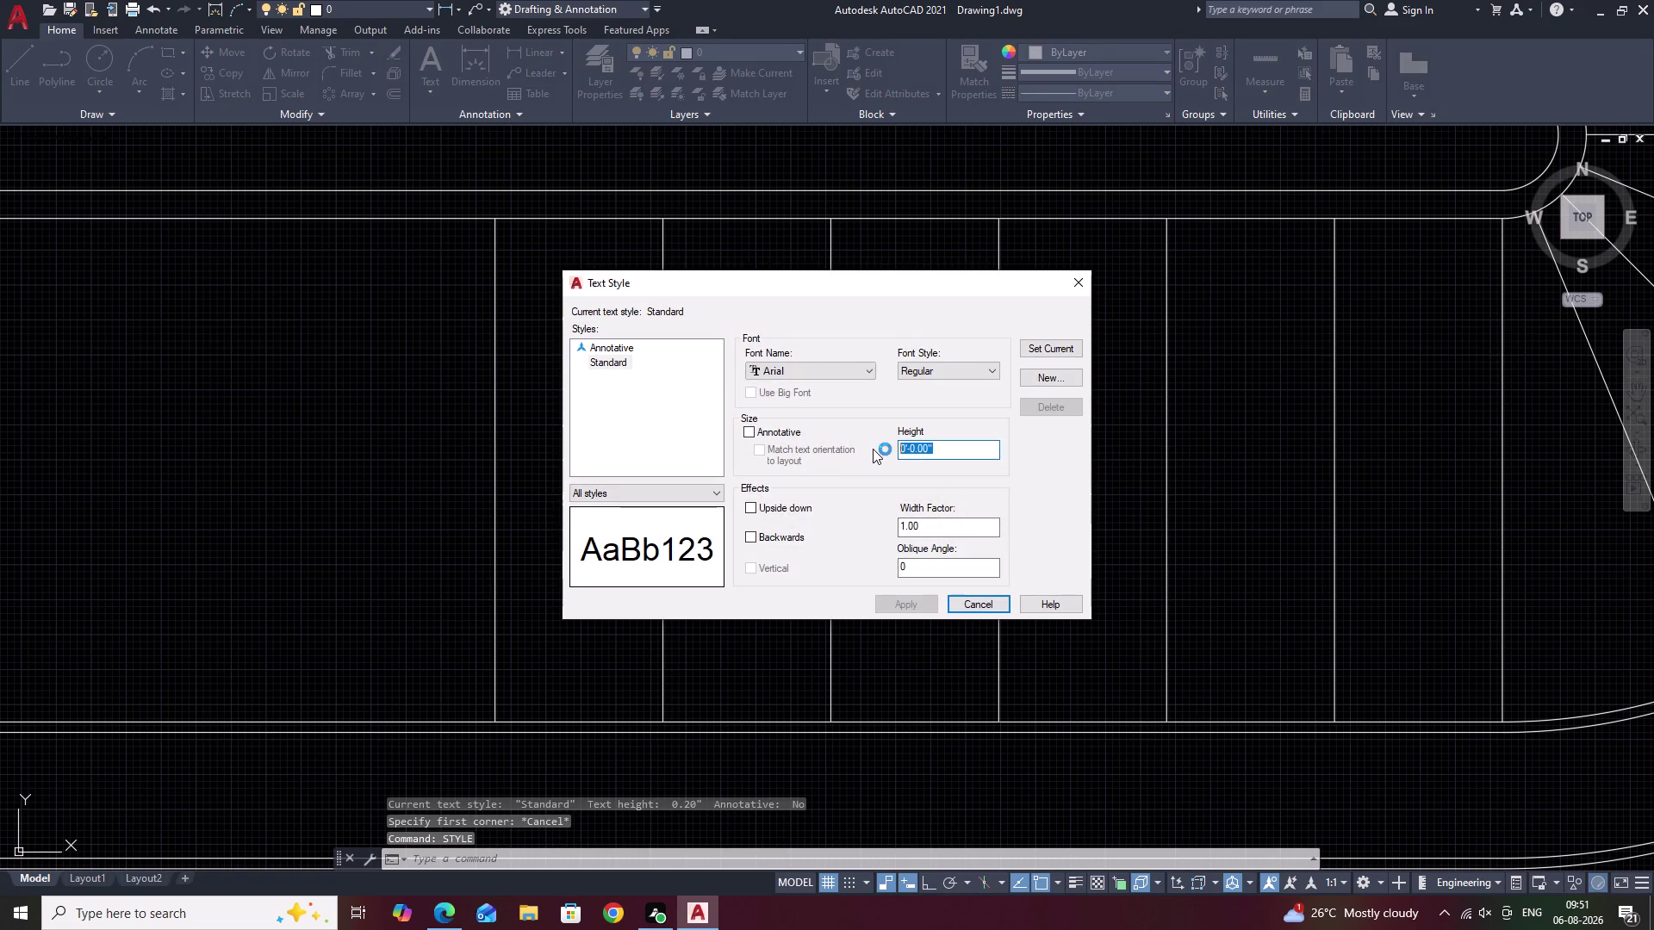
Set the Standard text style height to 0'-2", apply it and close the dialog.
key(BackSpace)
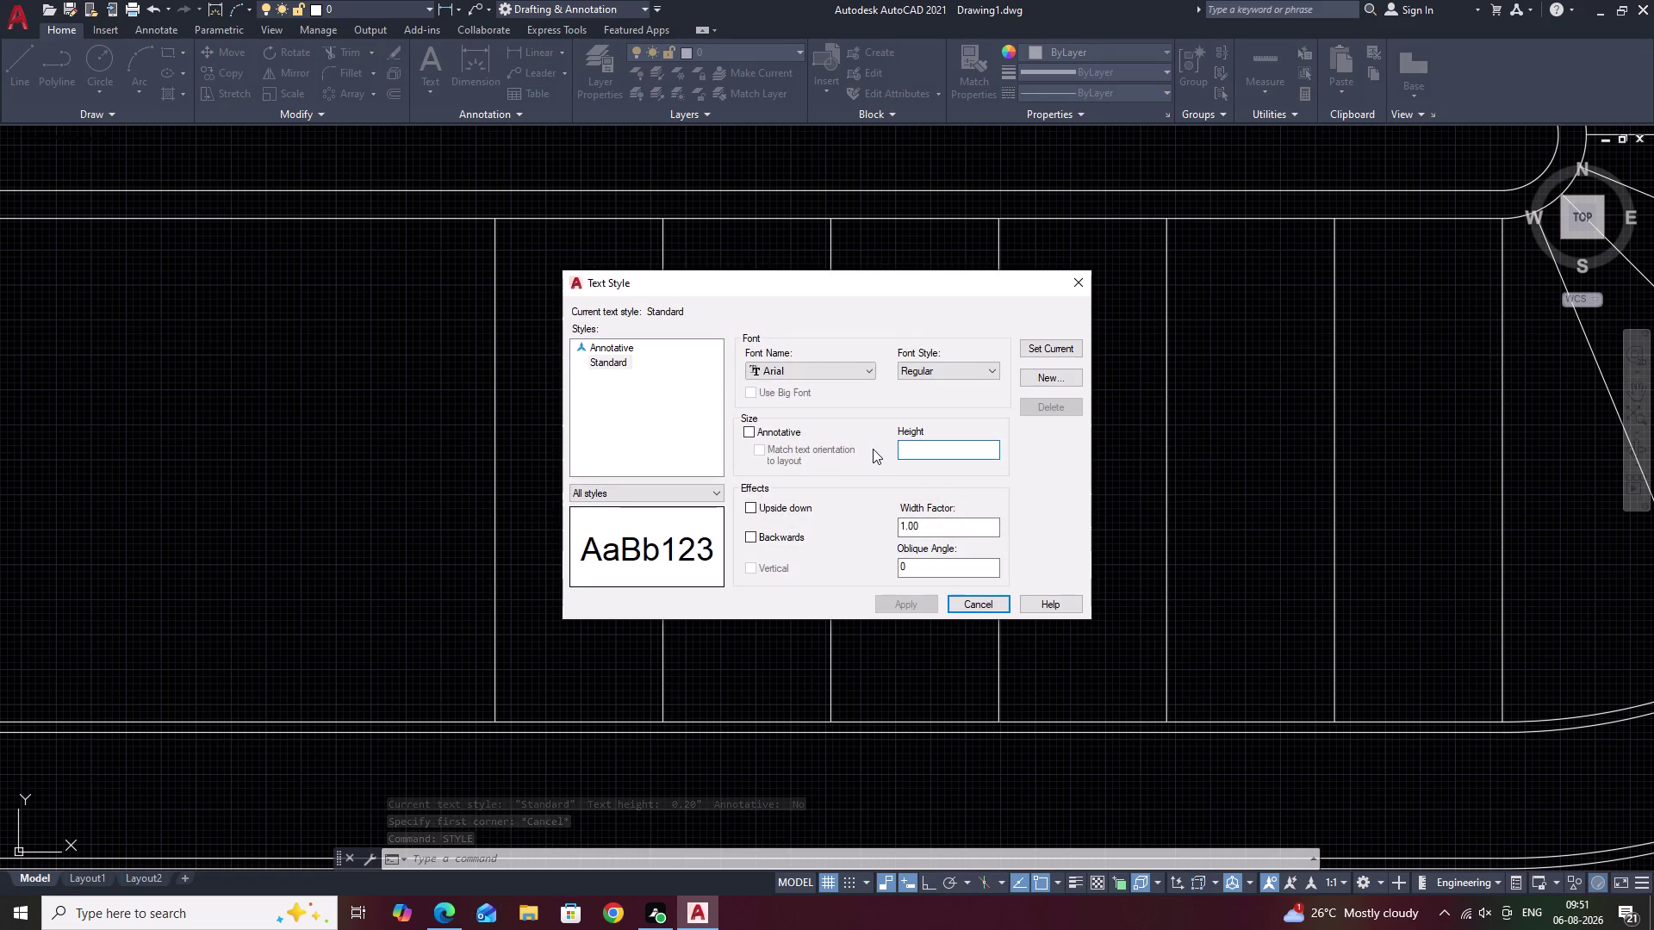
key(2)
click(902, 609)
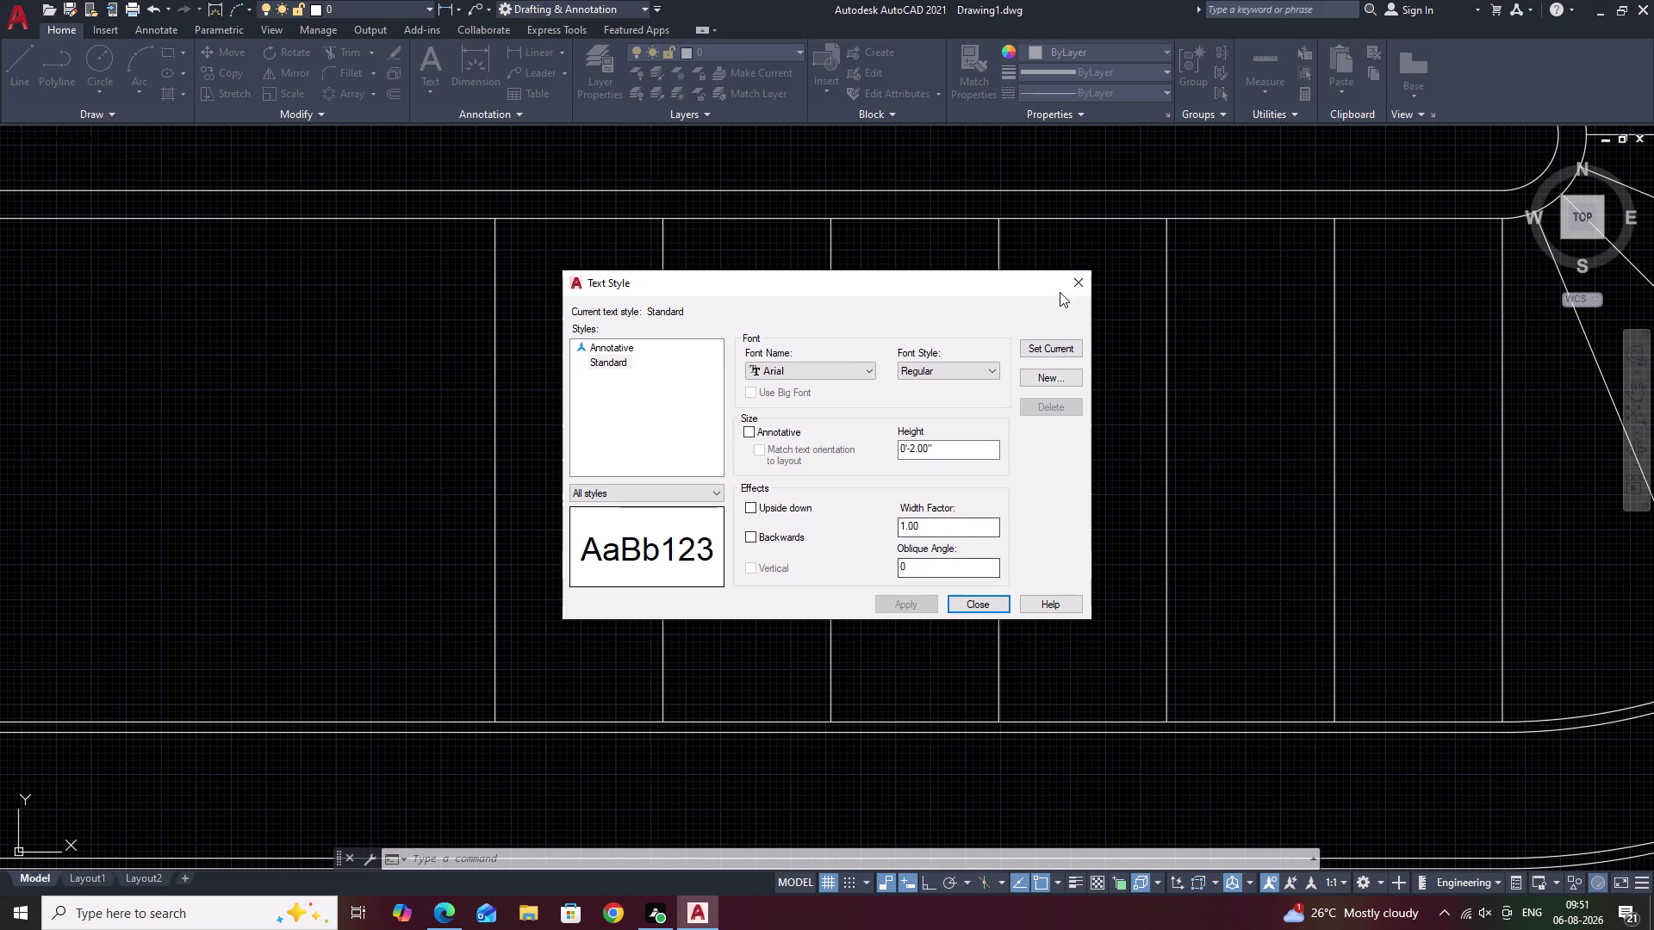
click(1076, 279)
key(r)
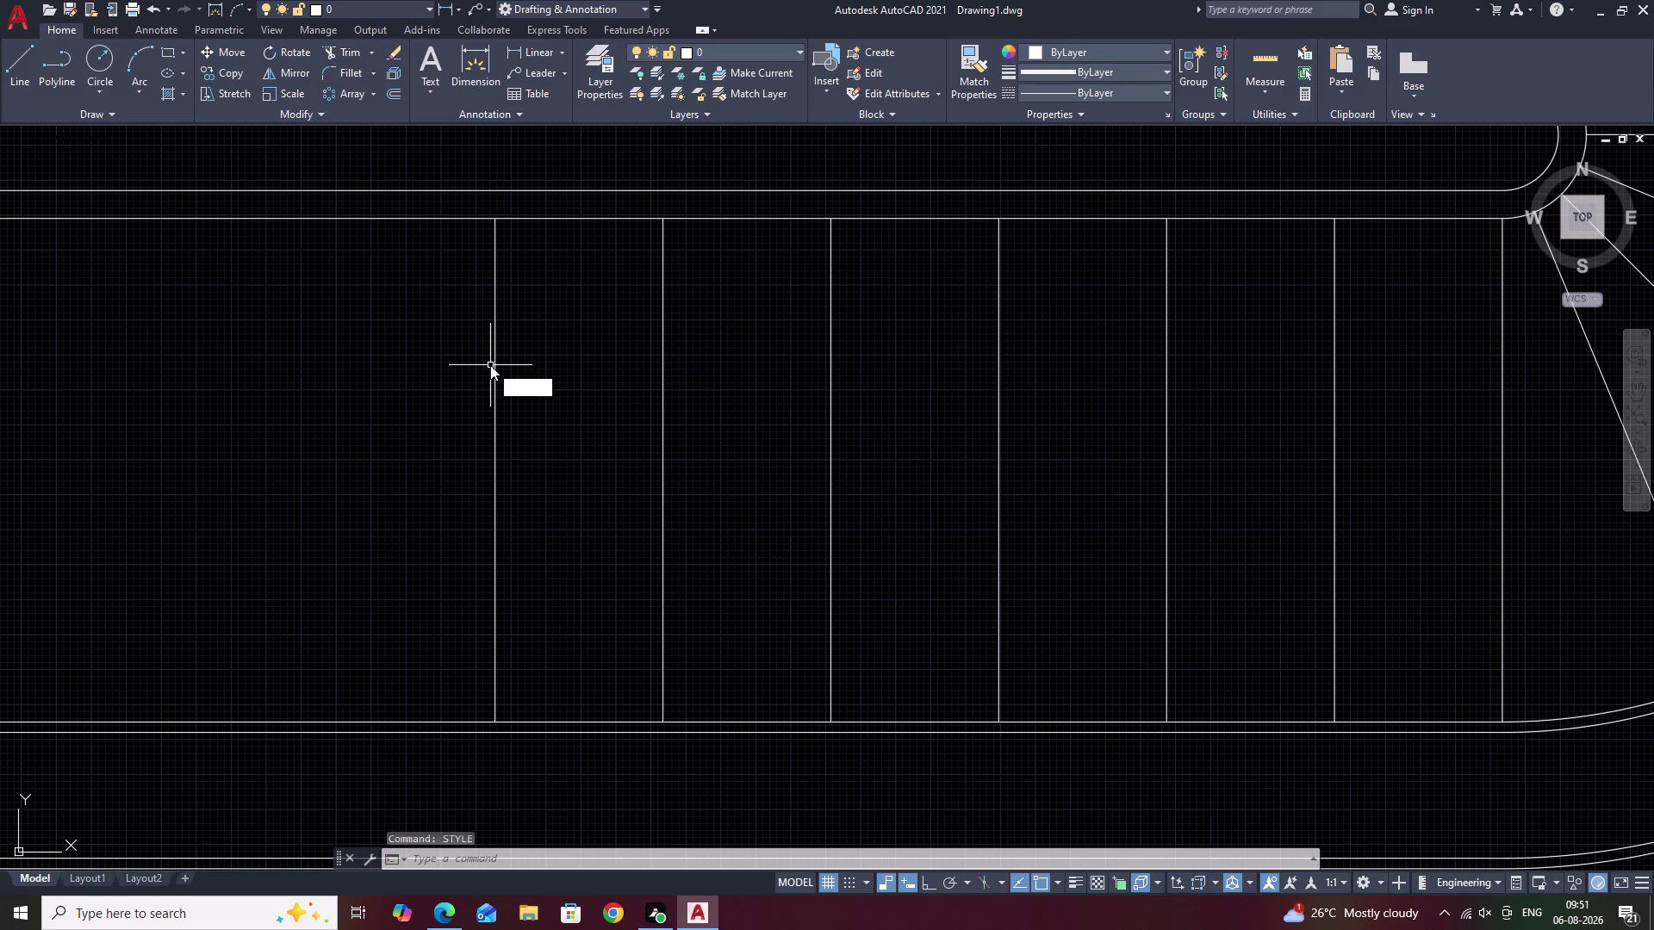
key(BackSpace)
text(T)
key(space)
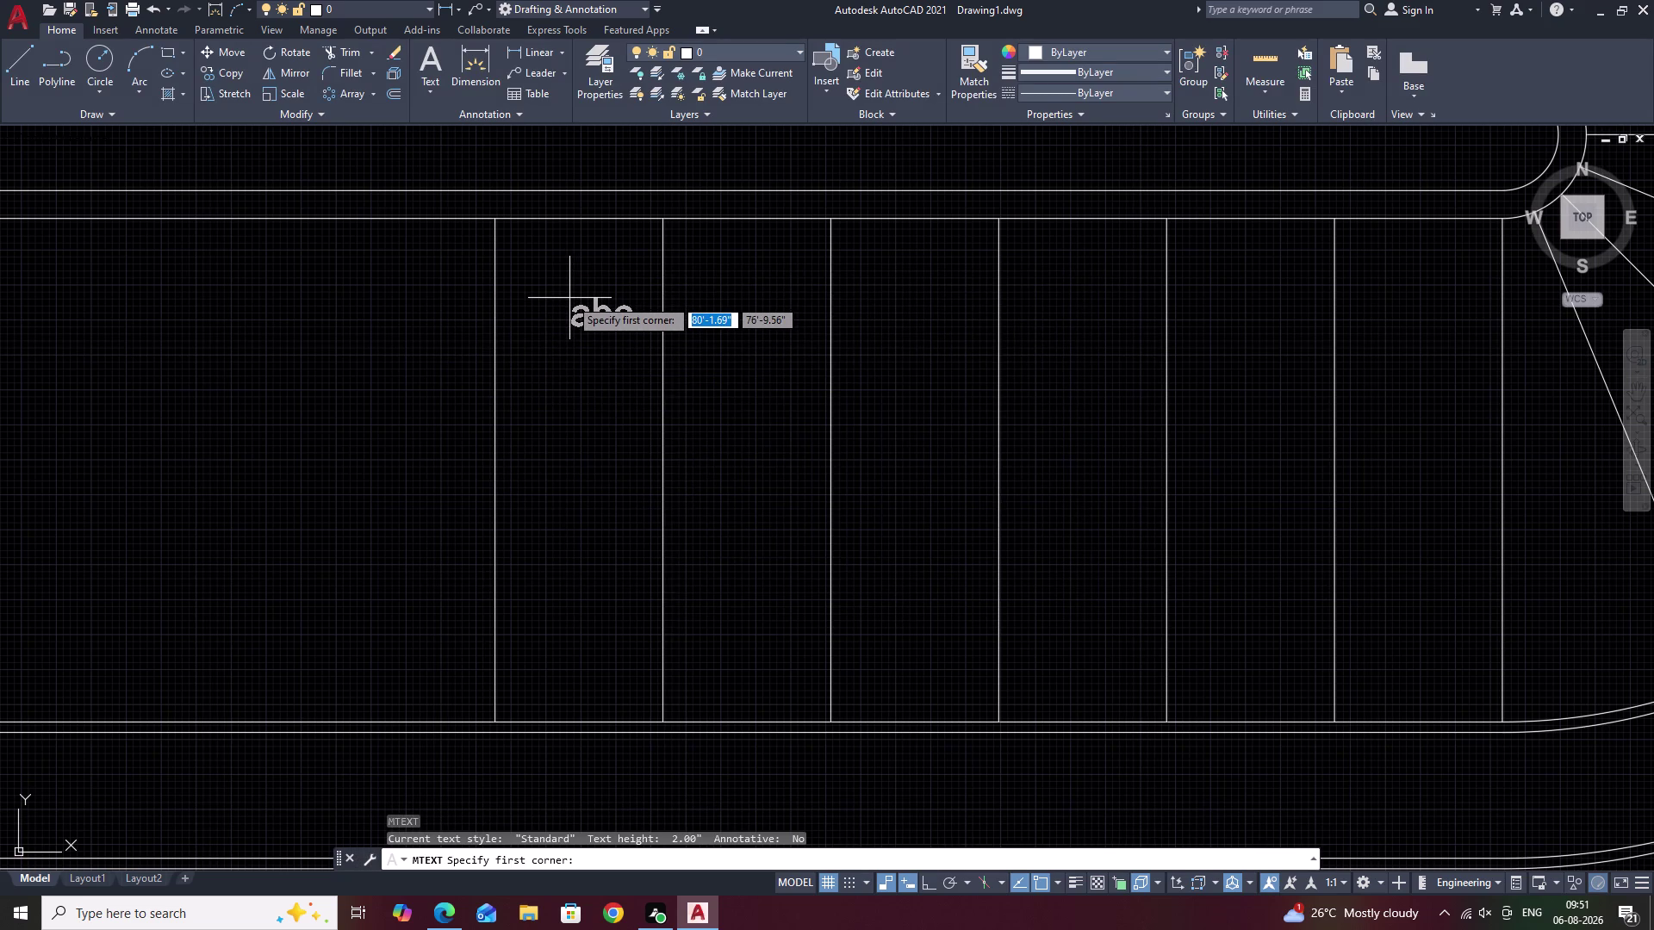
Define a centred text box between the tops of the first two tread lines using M2P.
text(M2P)
key(space)
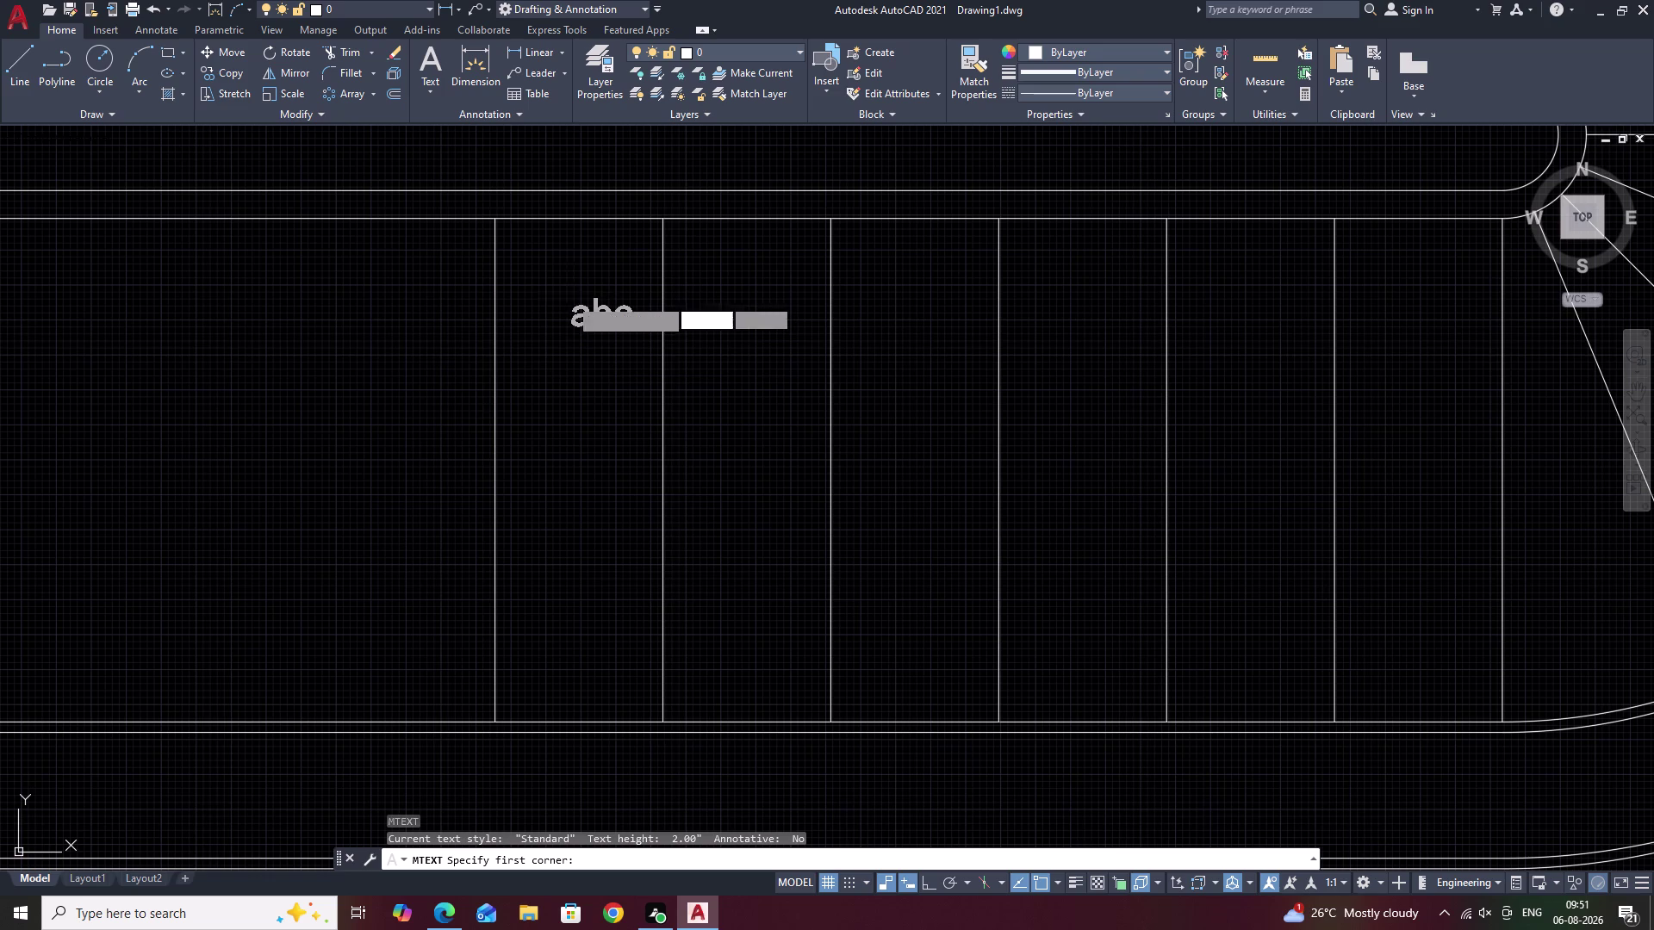
click(497, 221)
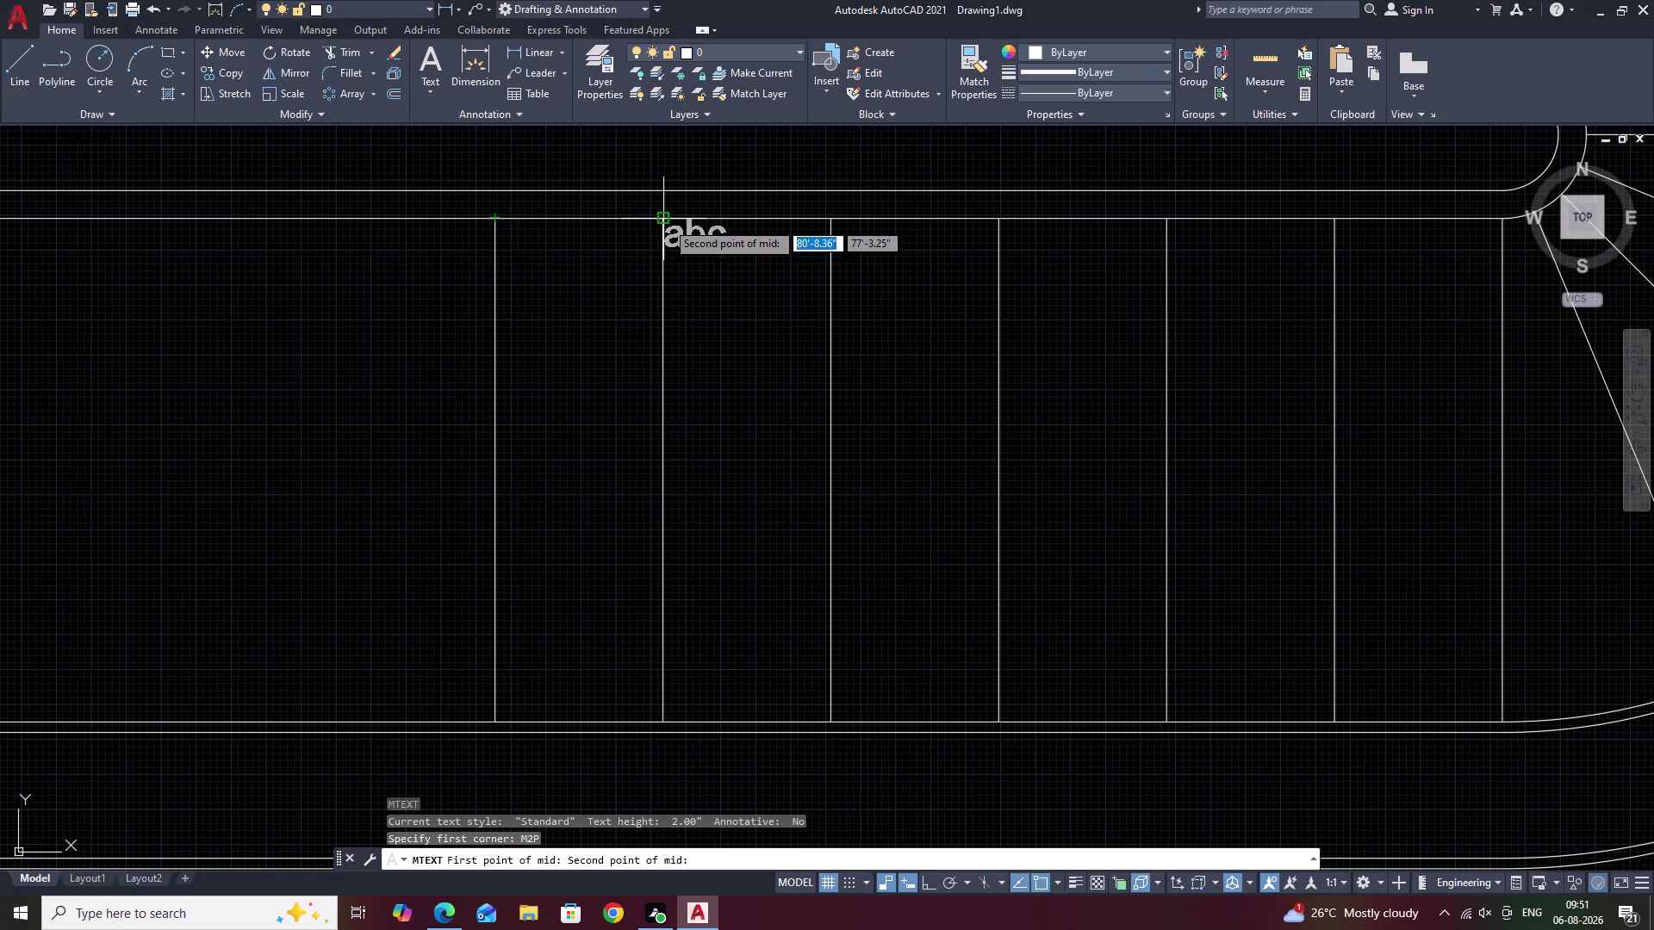
double_click(666, 222)
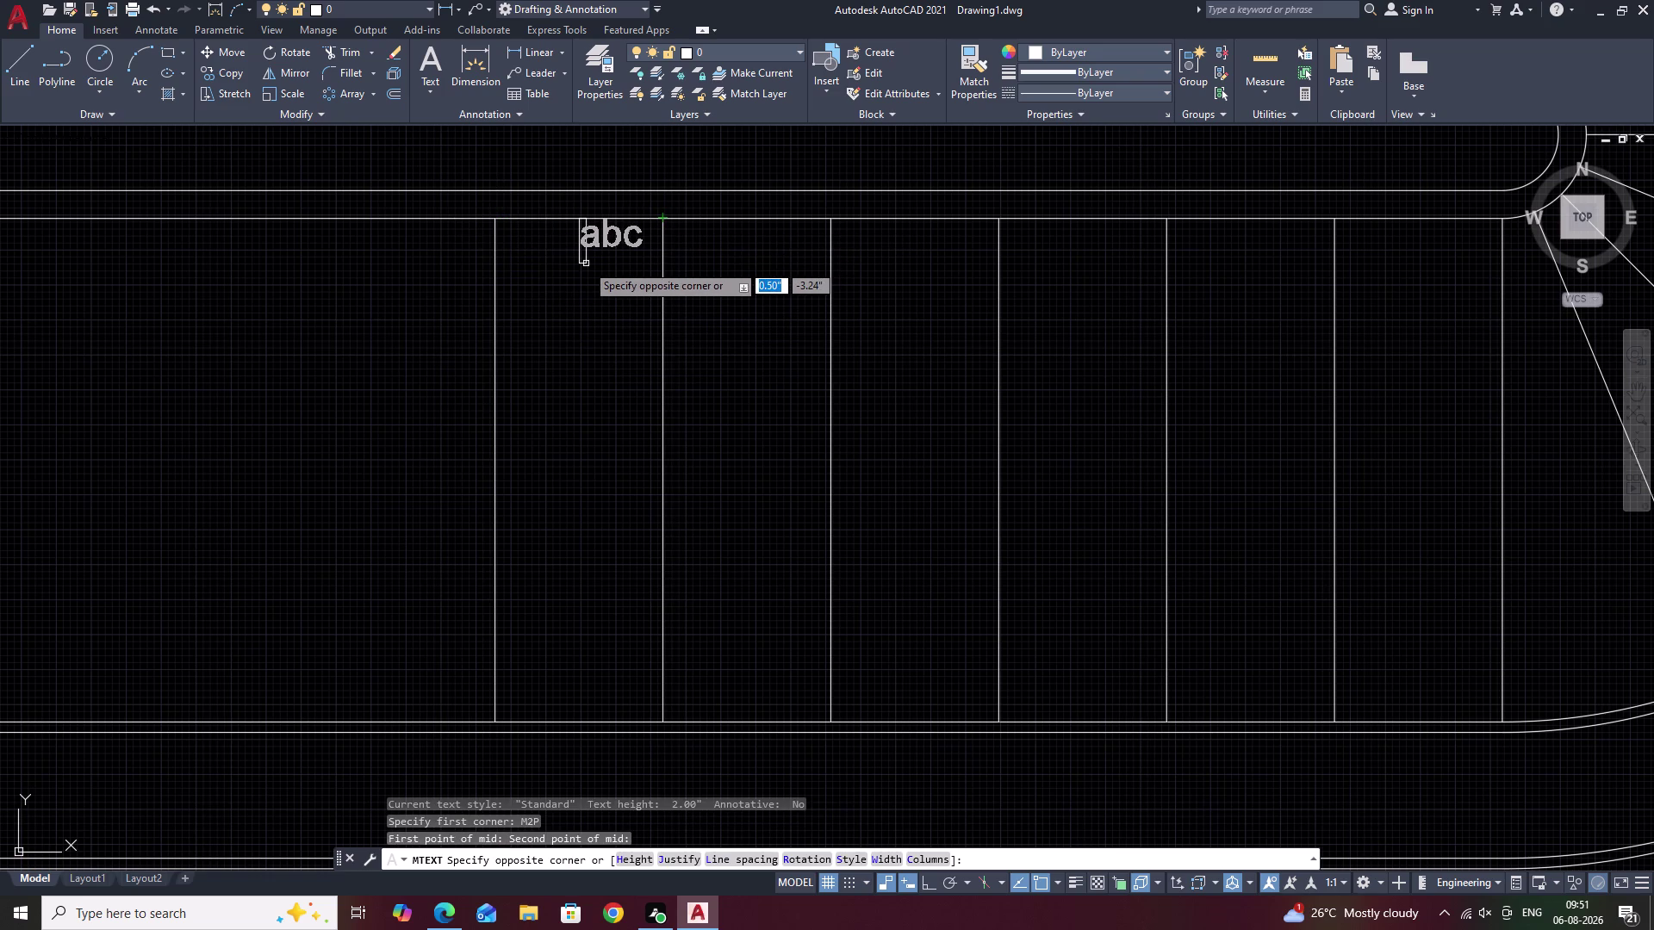
key(1)
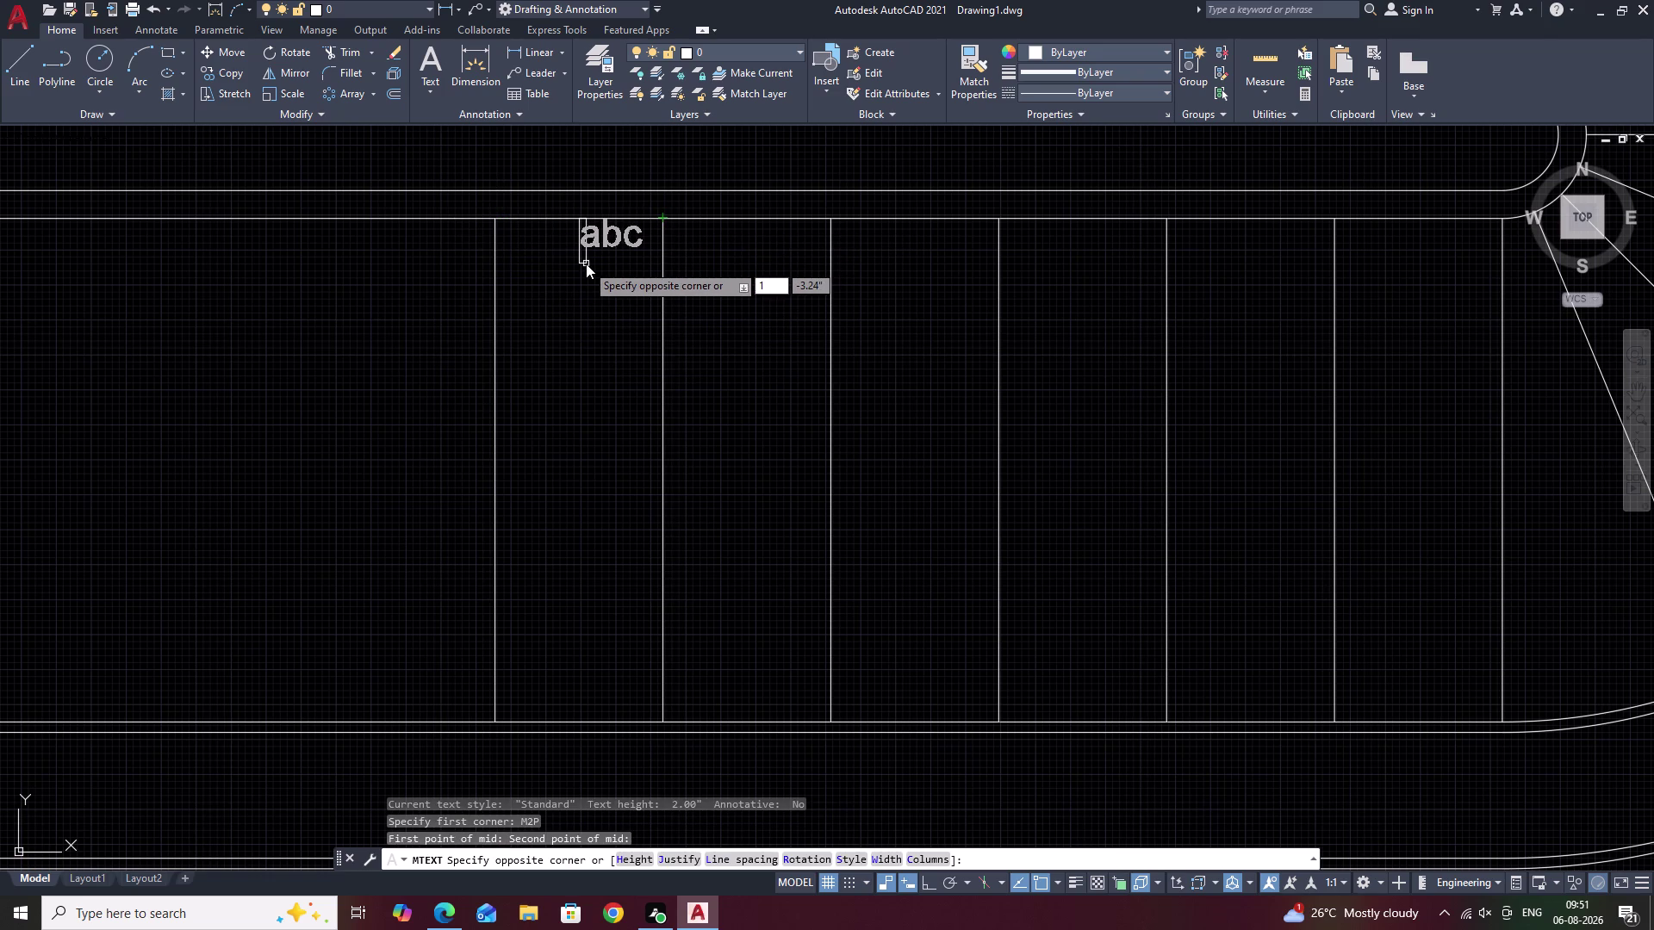
click(590, 283)
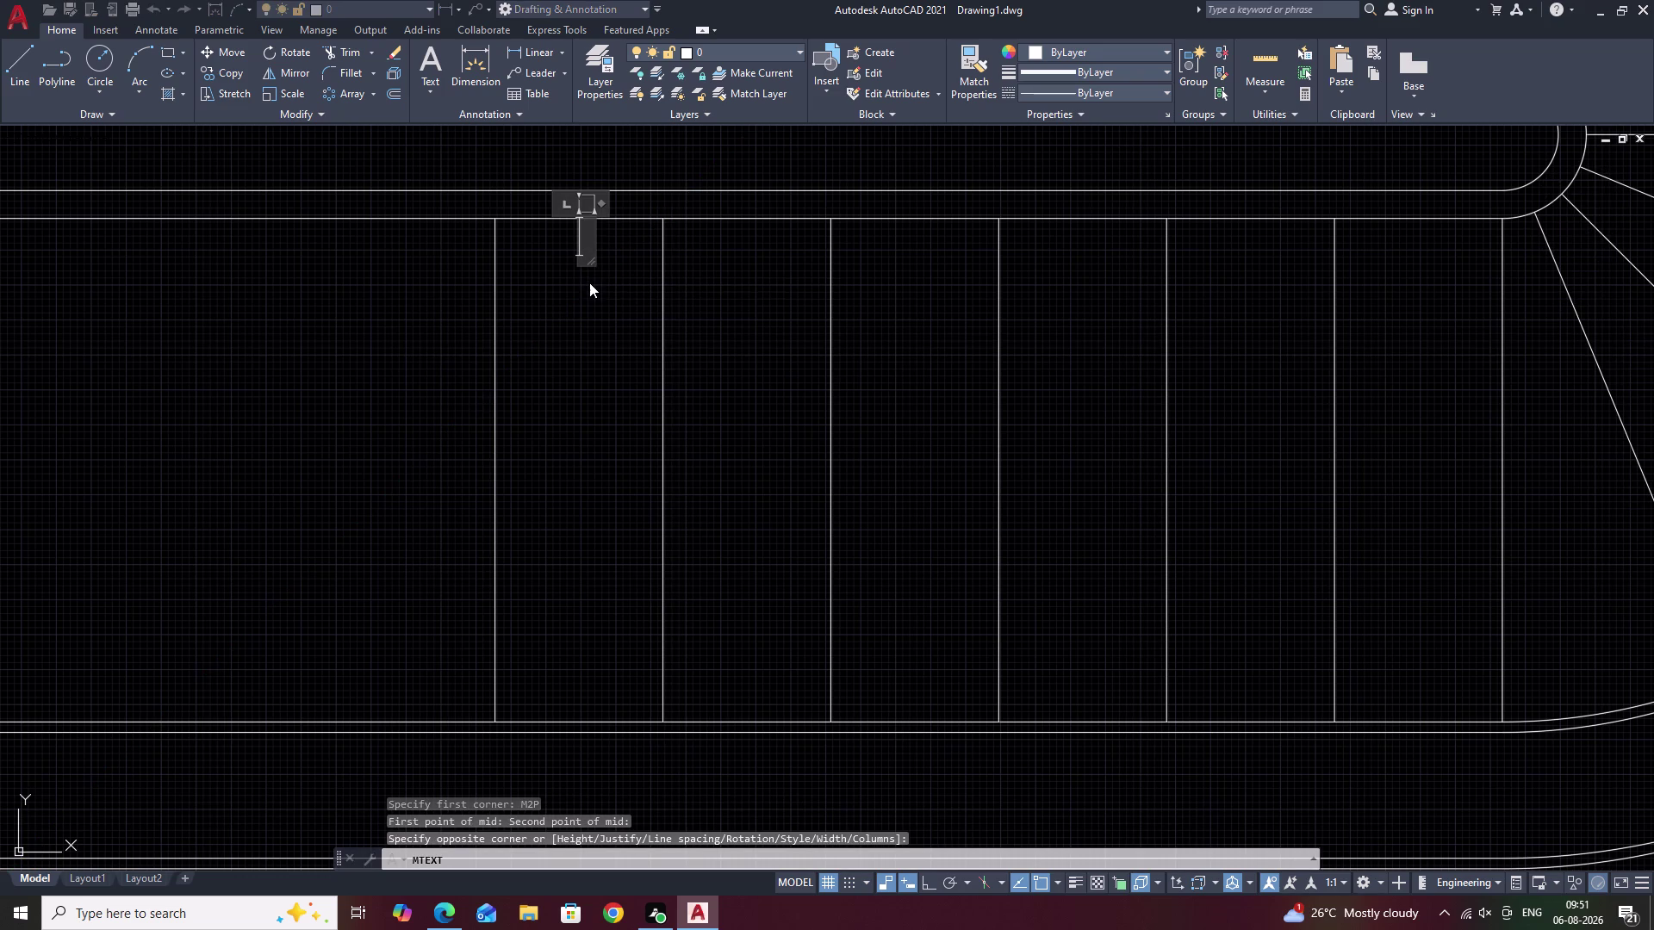
click(683, 93)
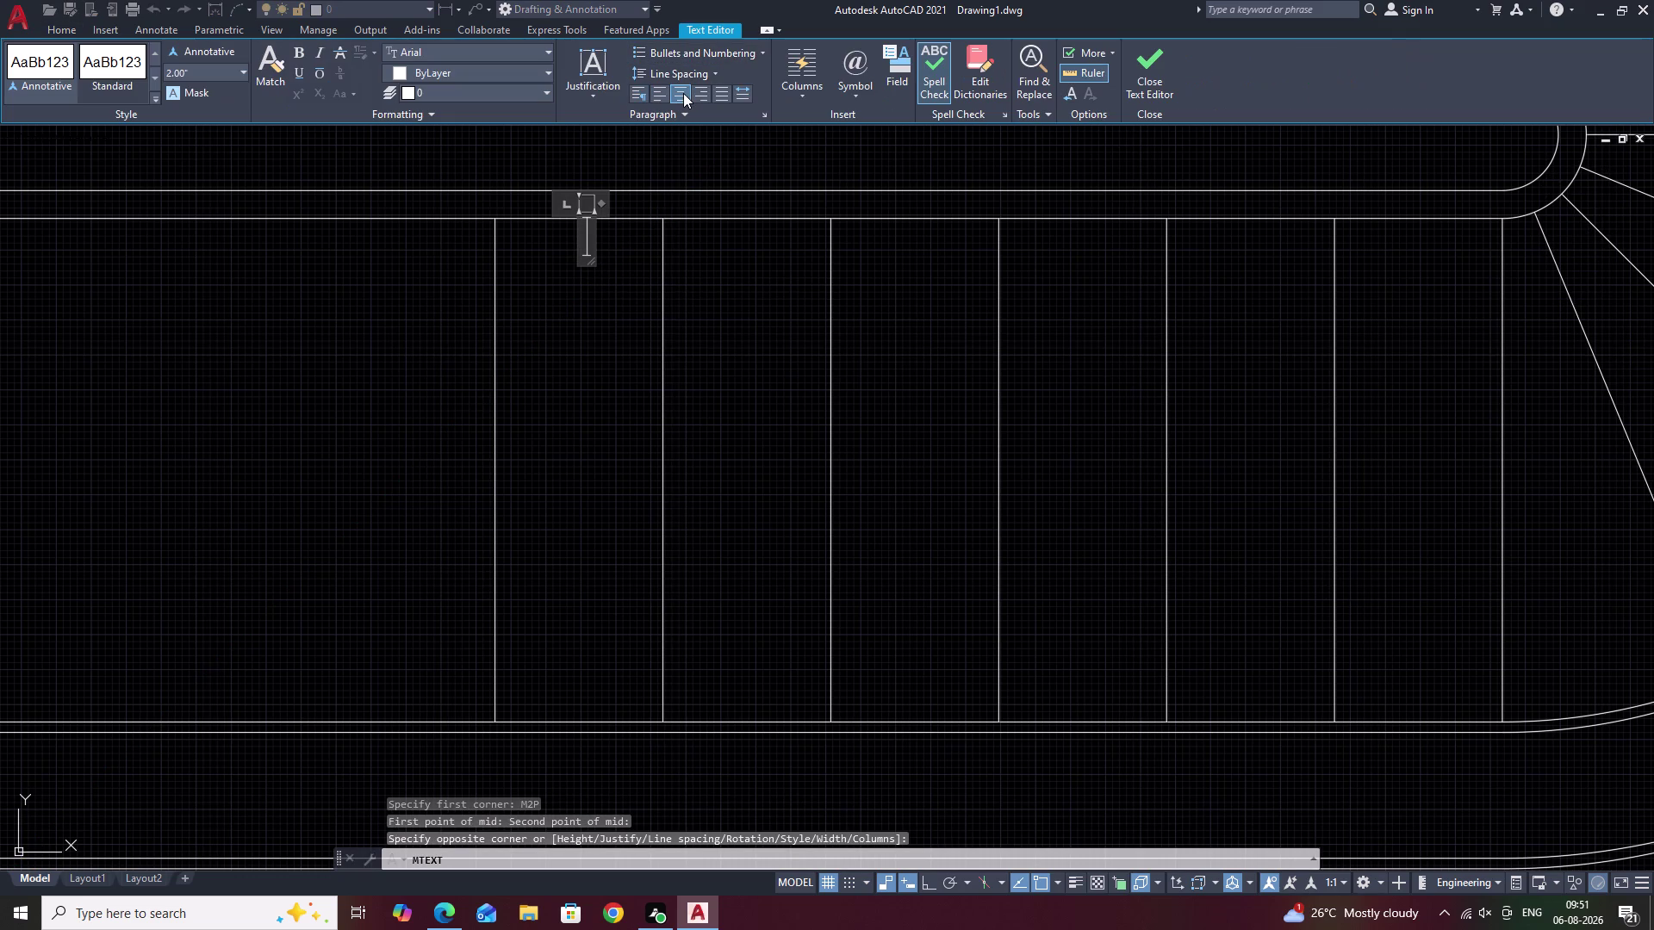
Type the tread number 1, close the editor and select the label.
text(1)
key(space)
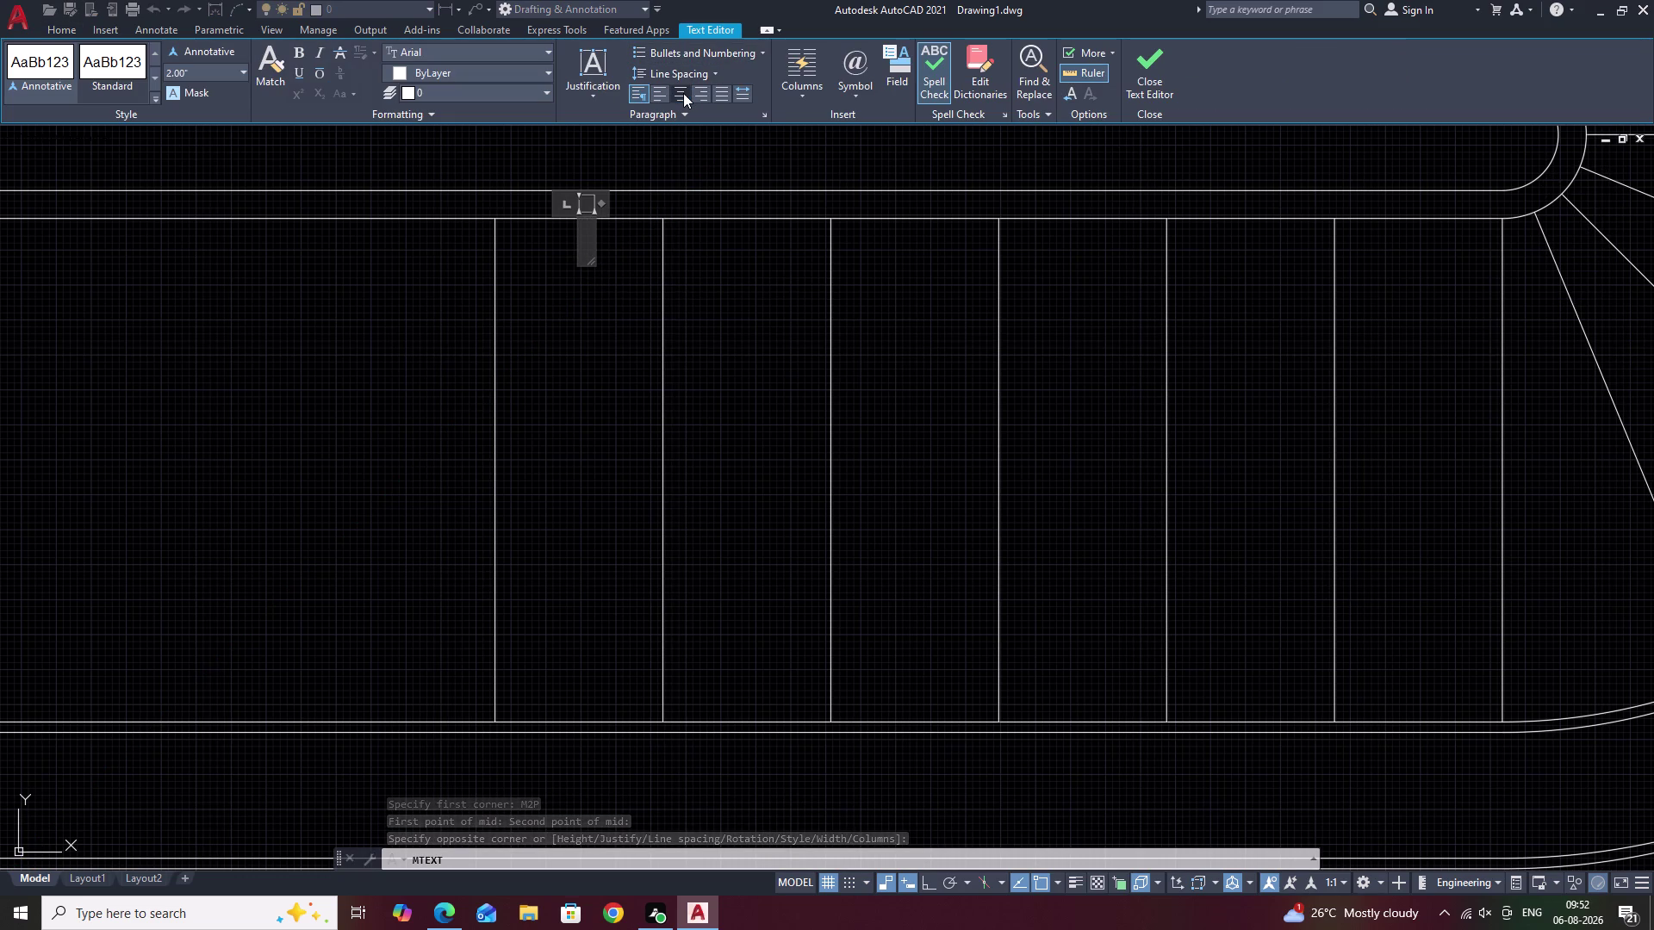
click(683, 93)
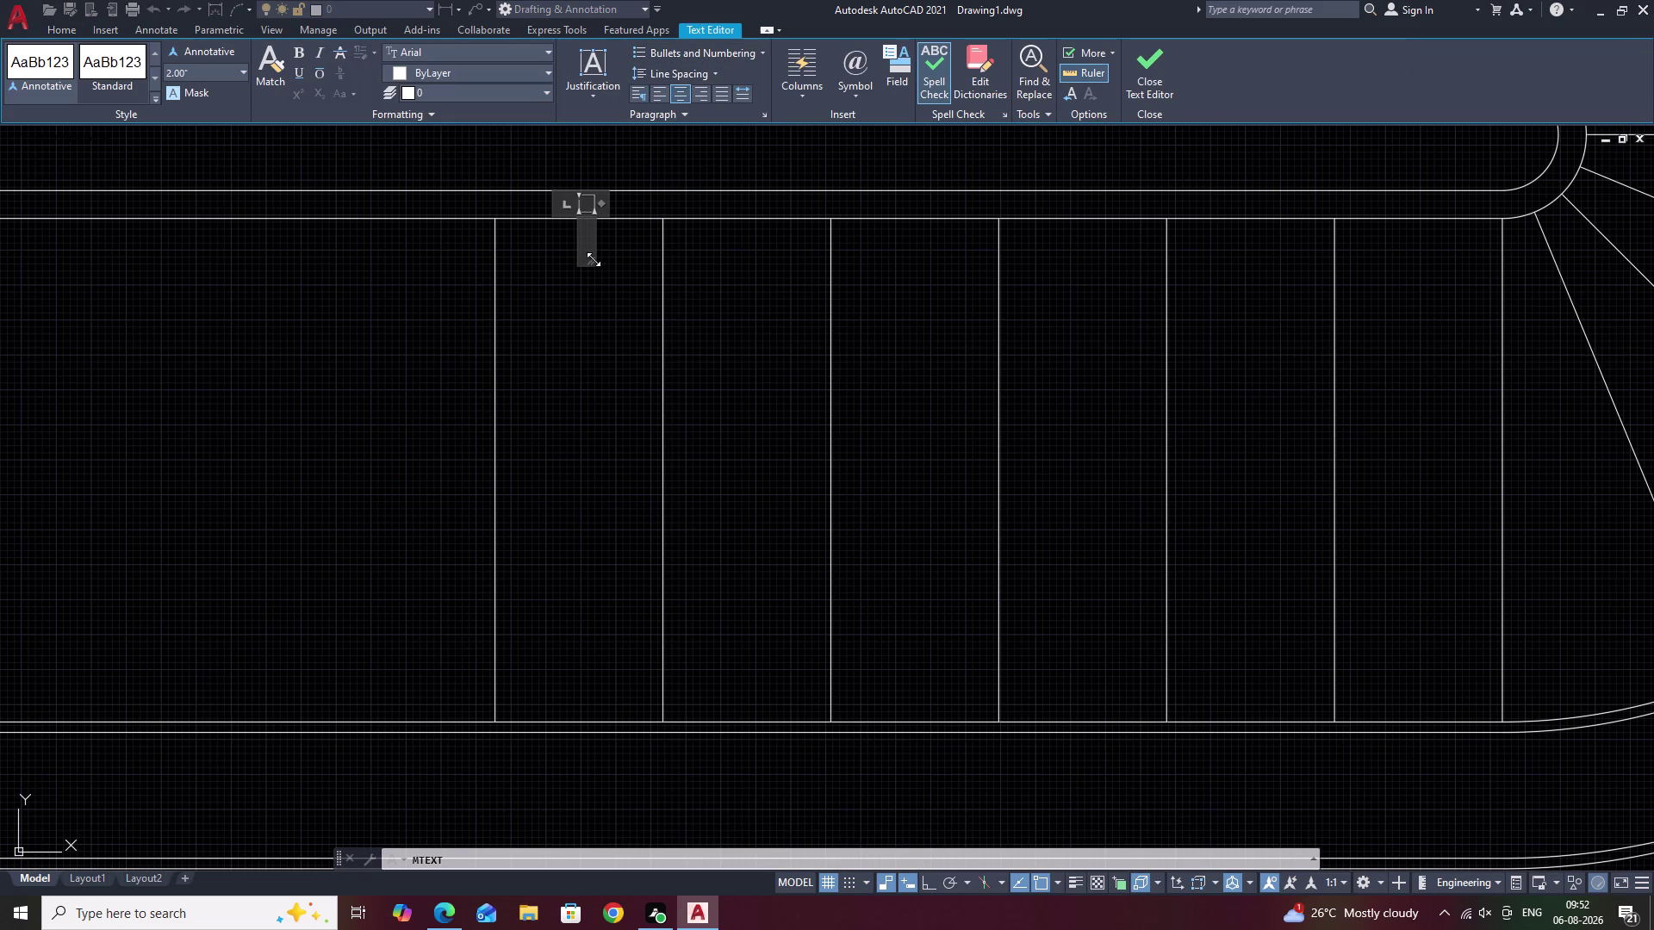
click(587, 240)
key(1)
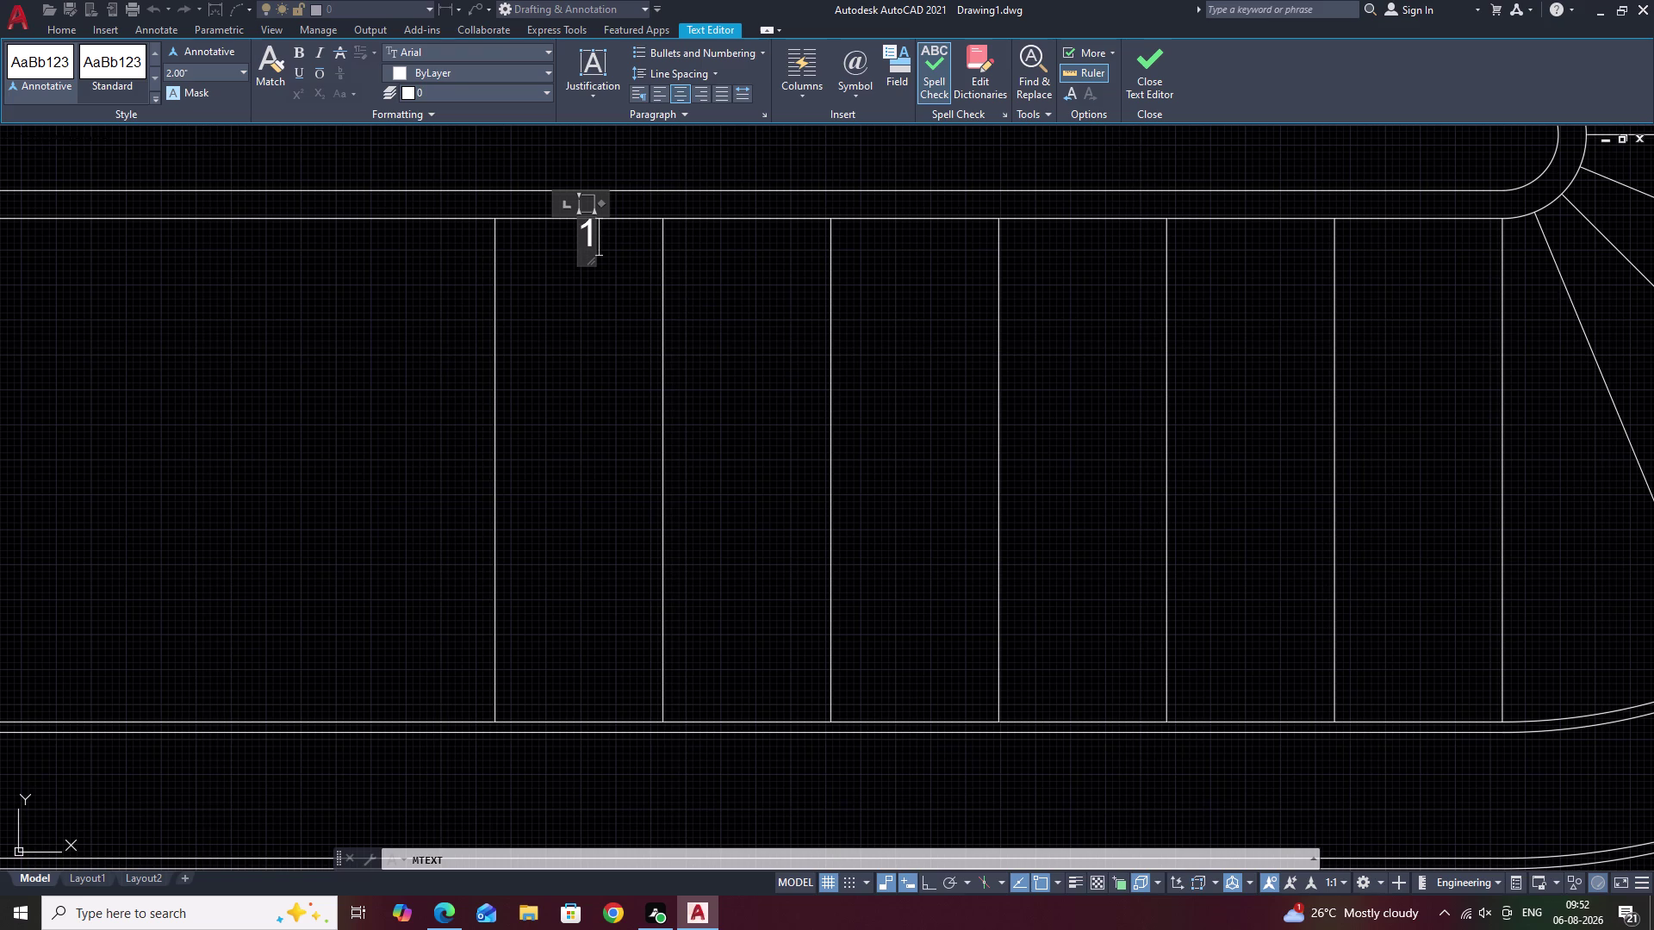
click(587, 327)
key(Escape)
click(591, 230)
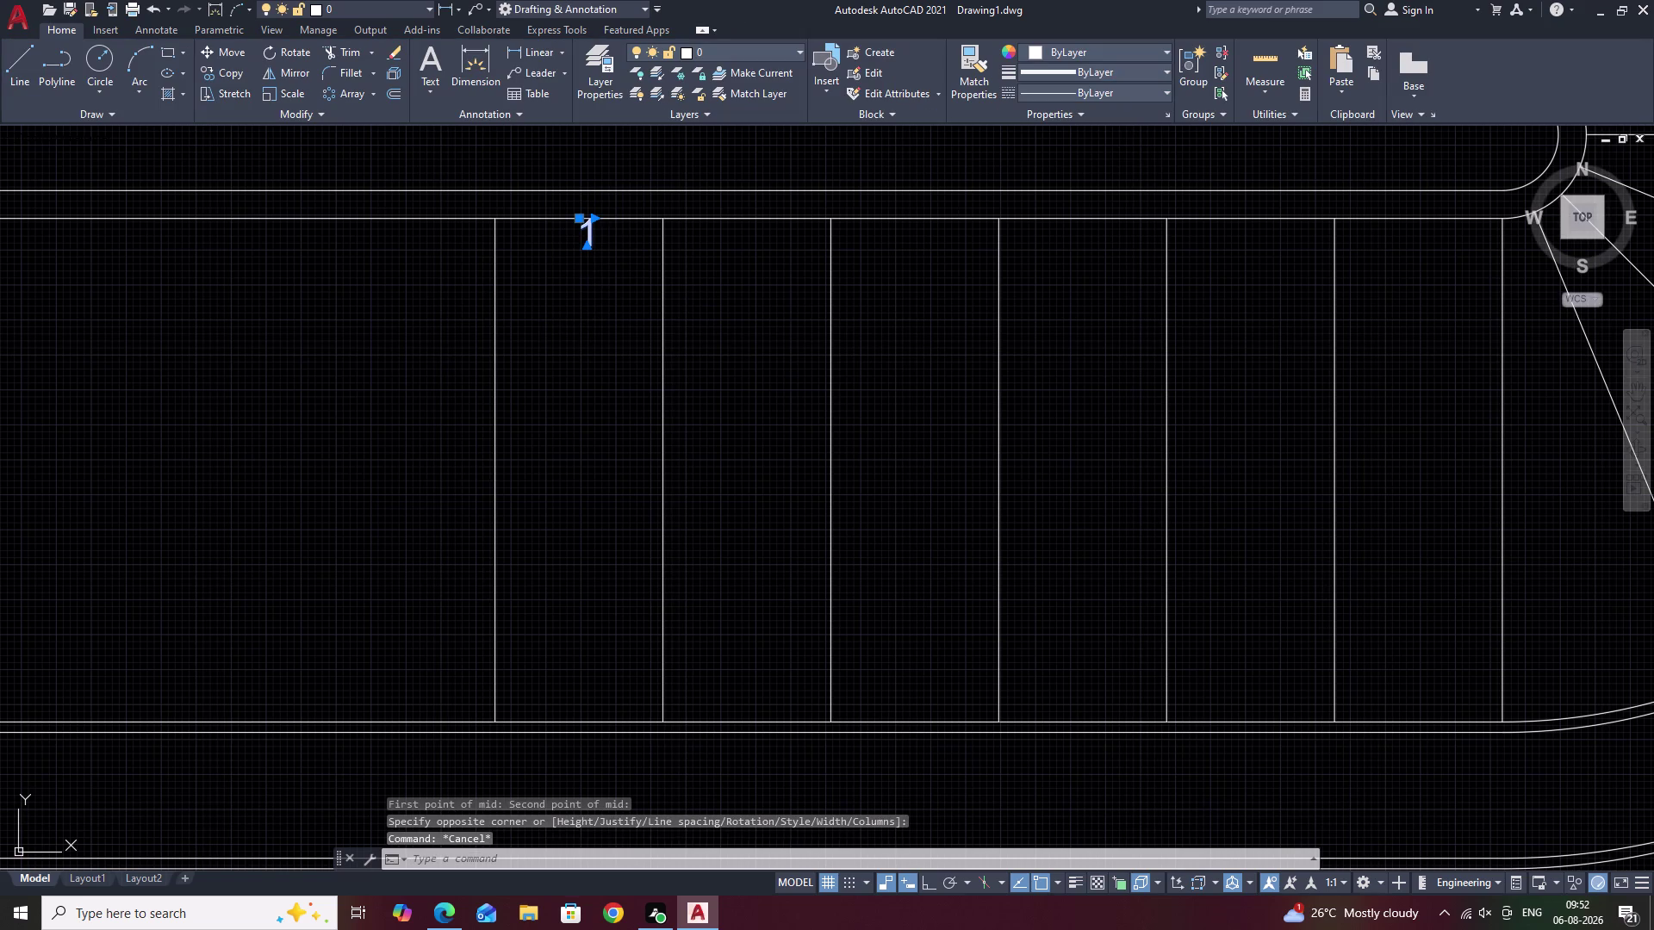
Move the '1' label mid-way down the first tread and select it.
text(M)
key(space)
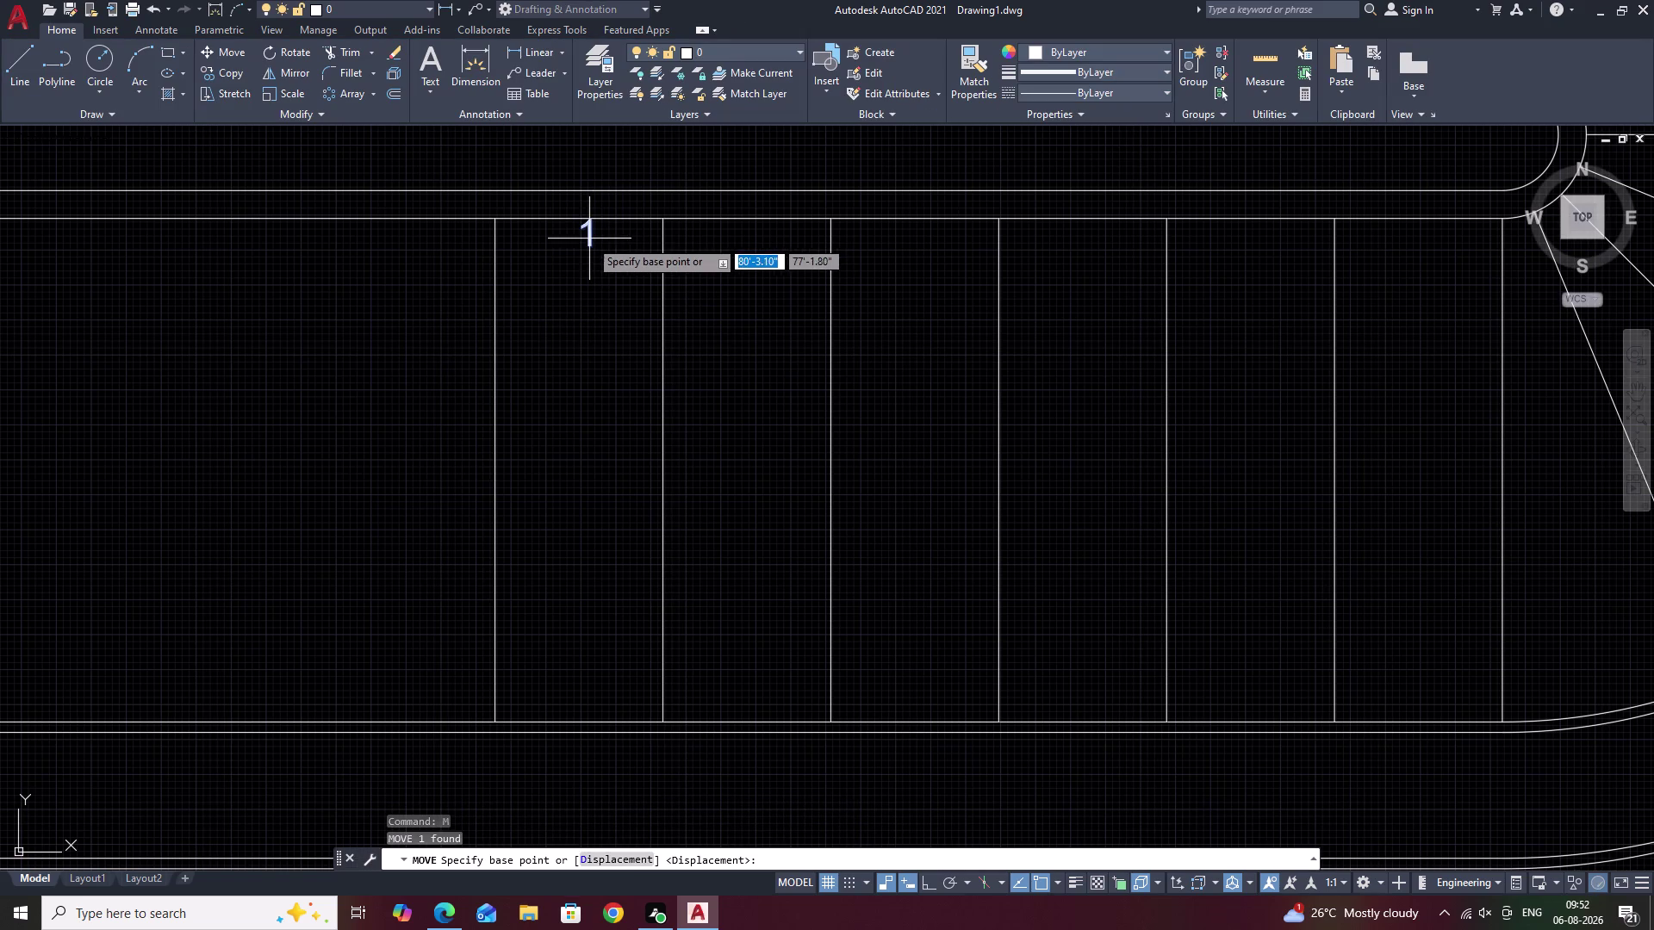
click(590, 239)
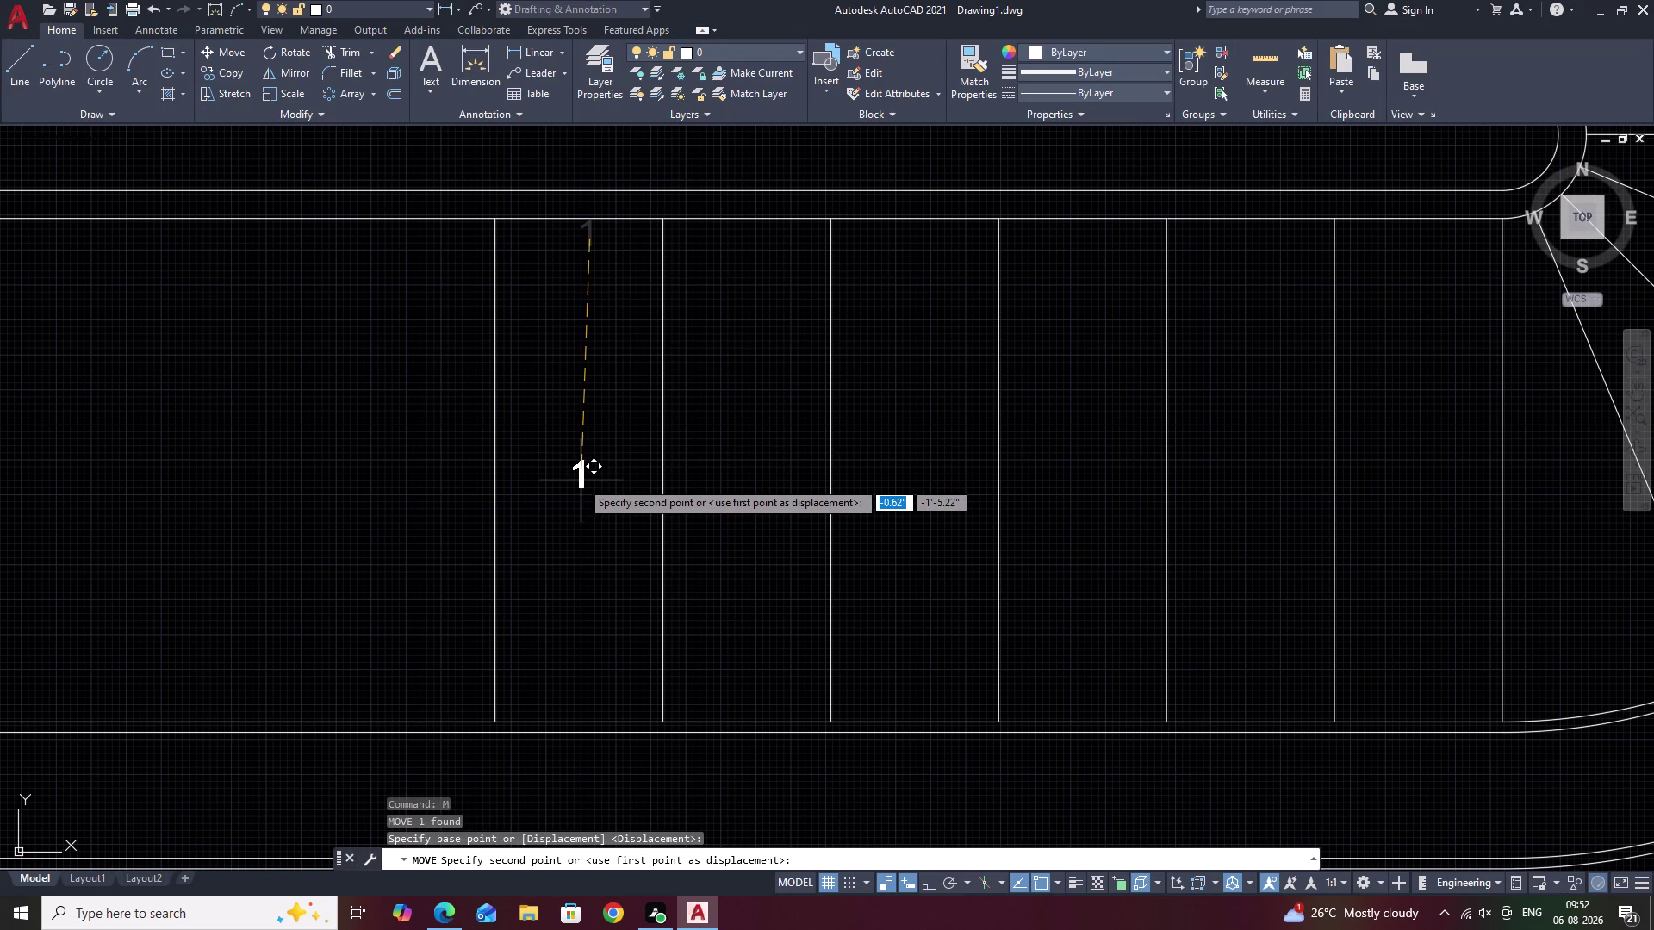
click(581, 475)
key(Escape)
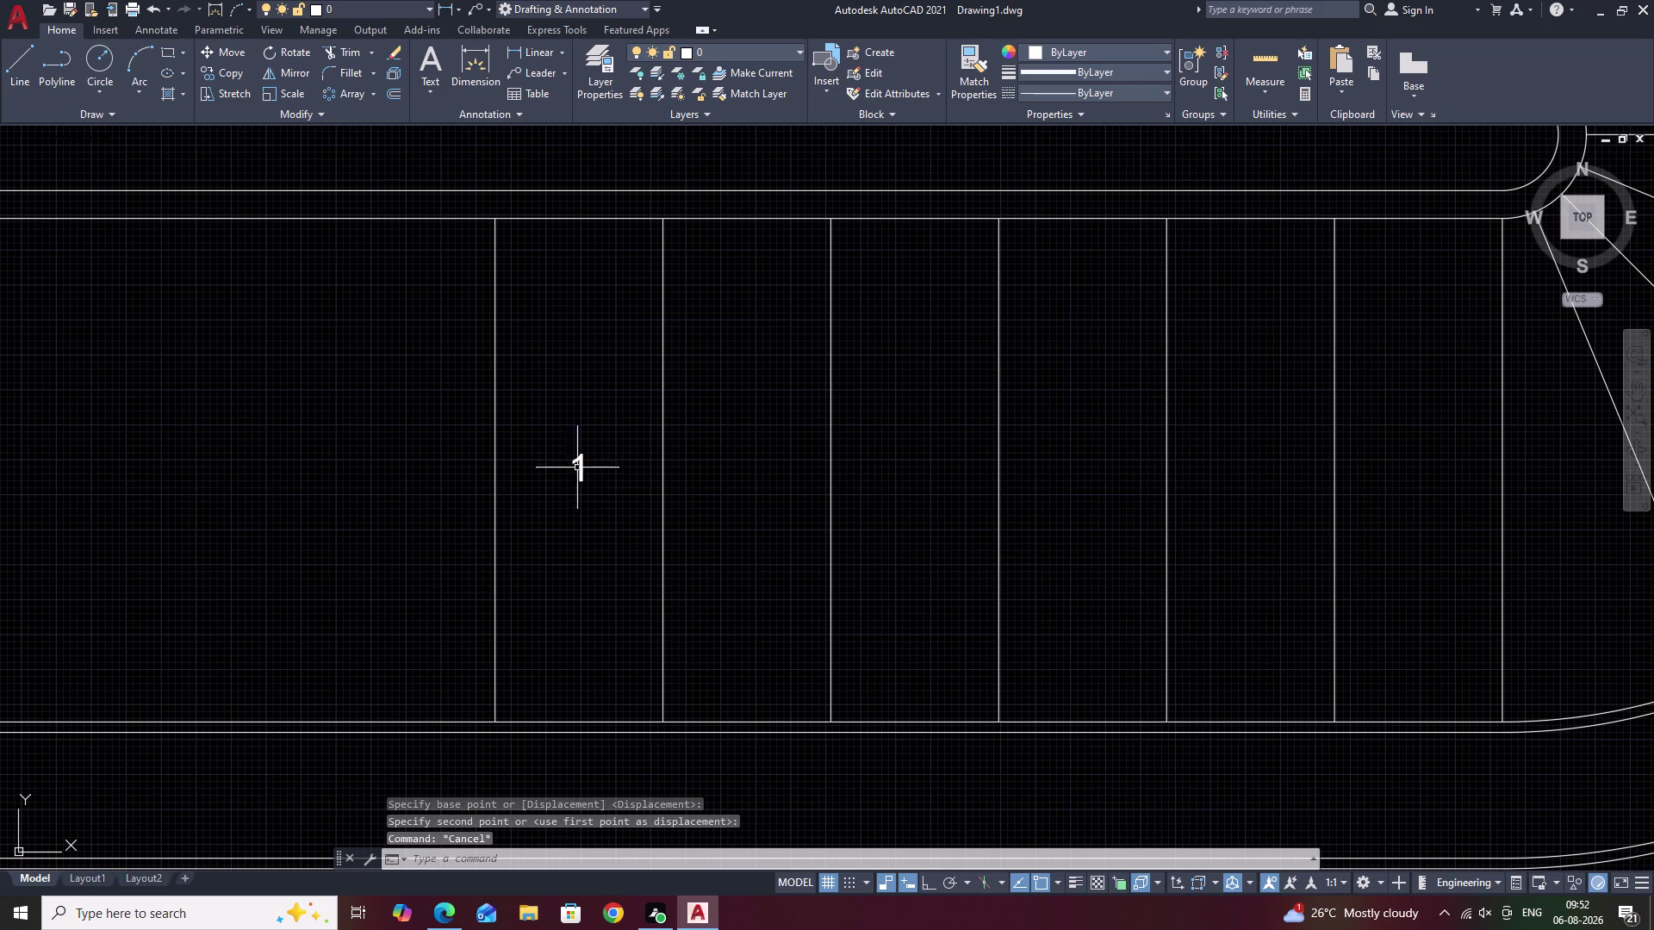
click(580, 467)
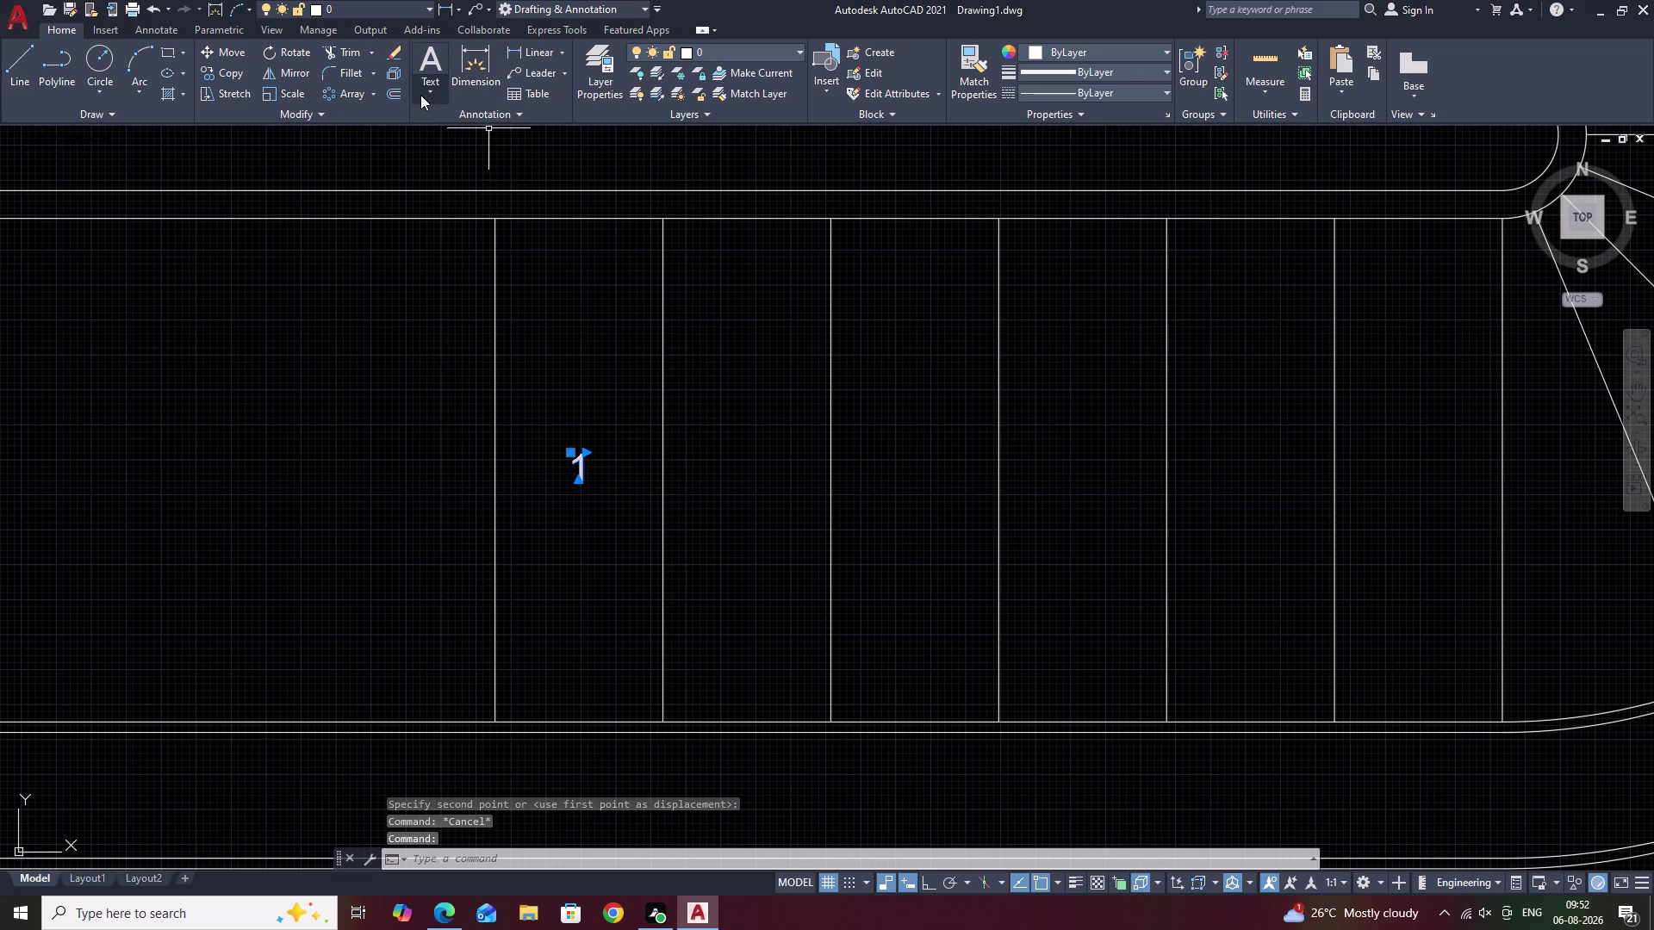
click(371, 90)
Start a rectangular array of the '1' label with 1 row and 6 columns.
click(360, 115)
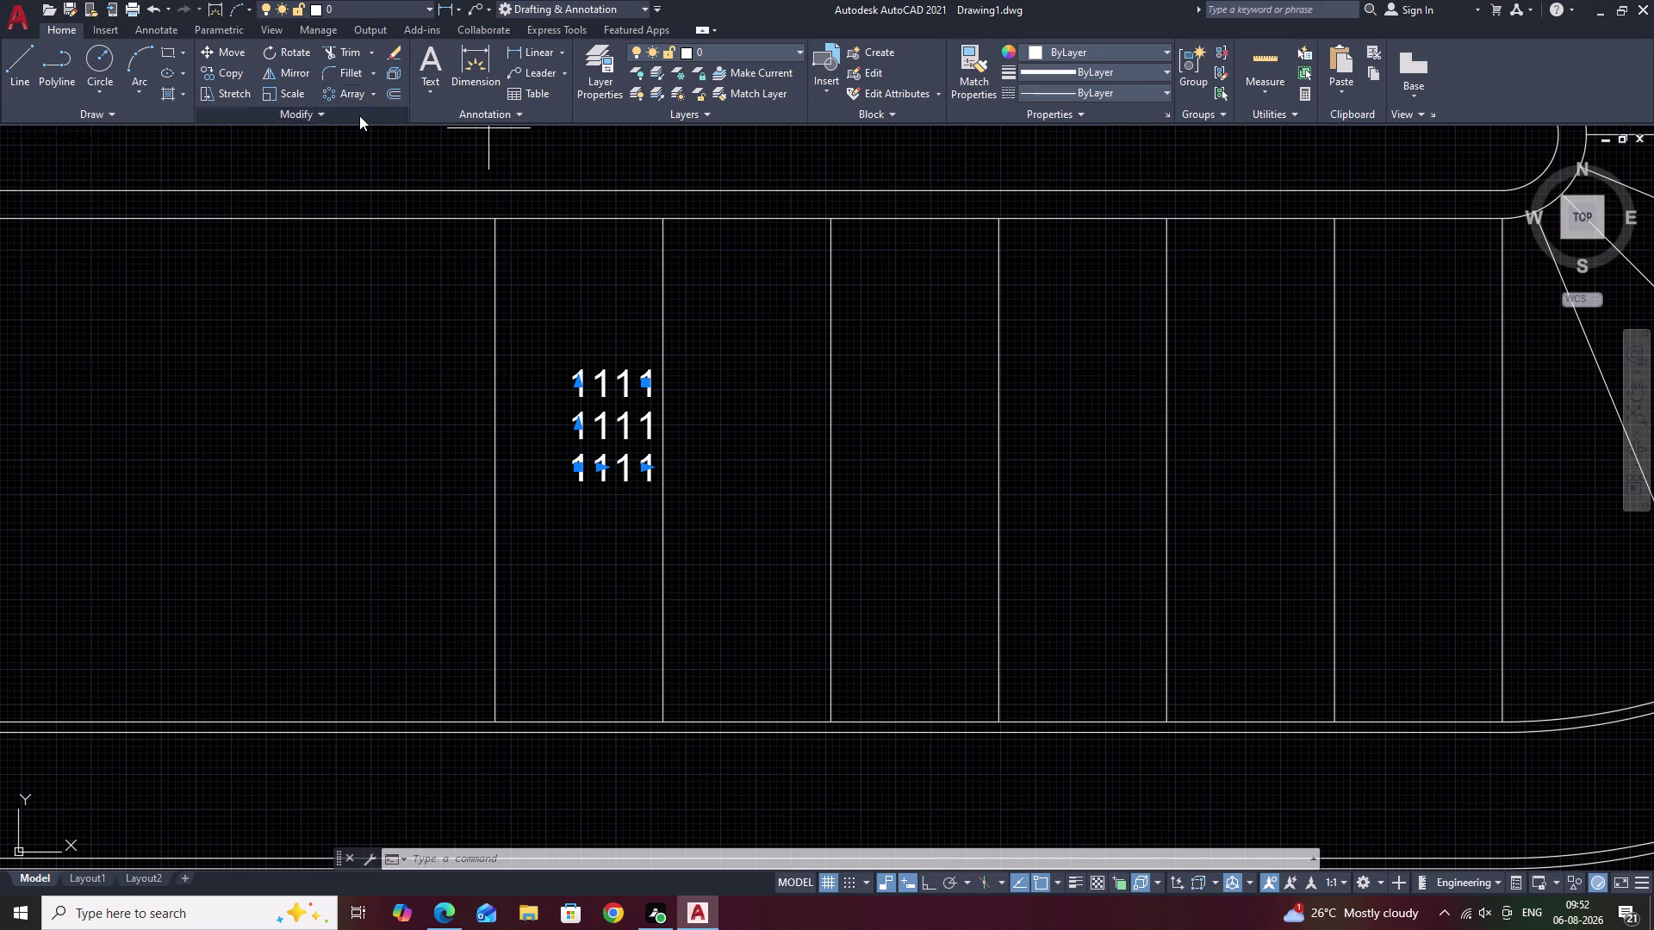
click(354, 57)
key(BackSpace)
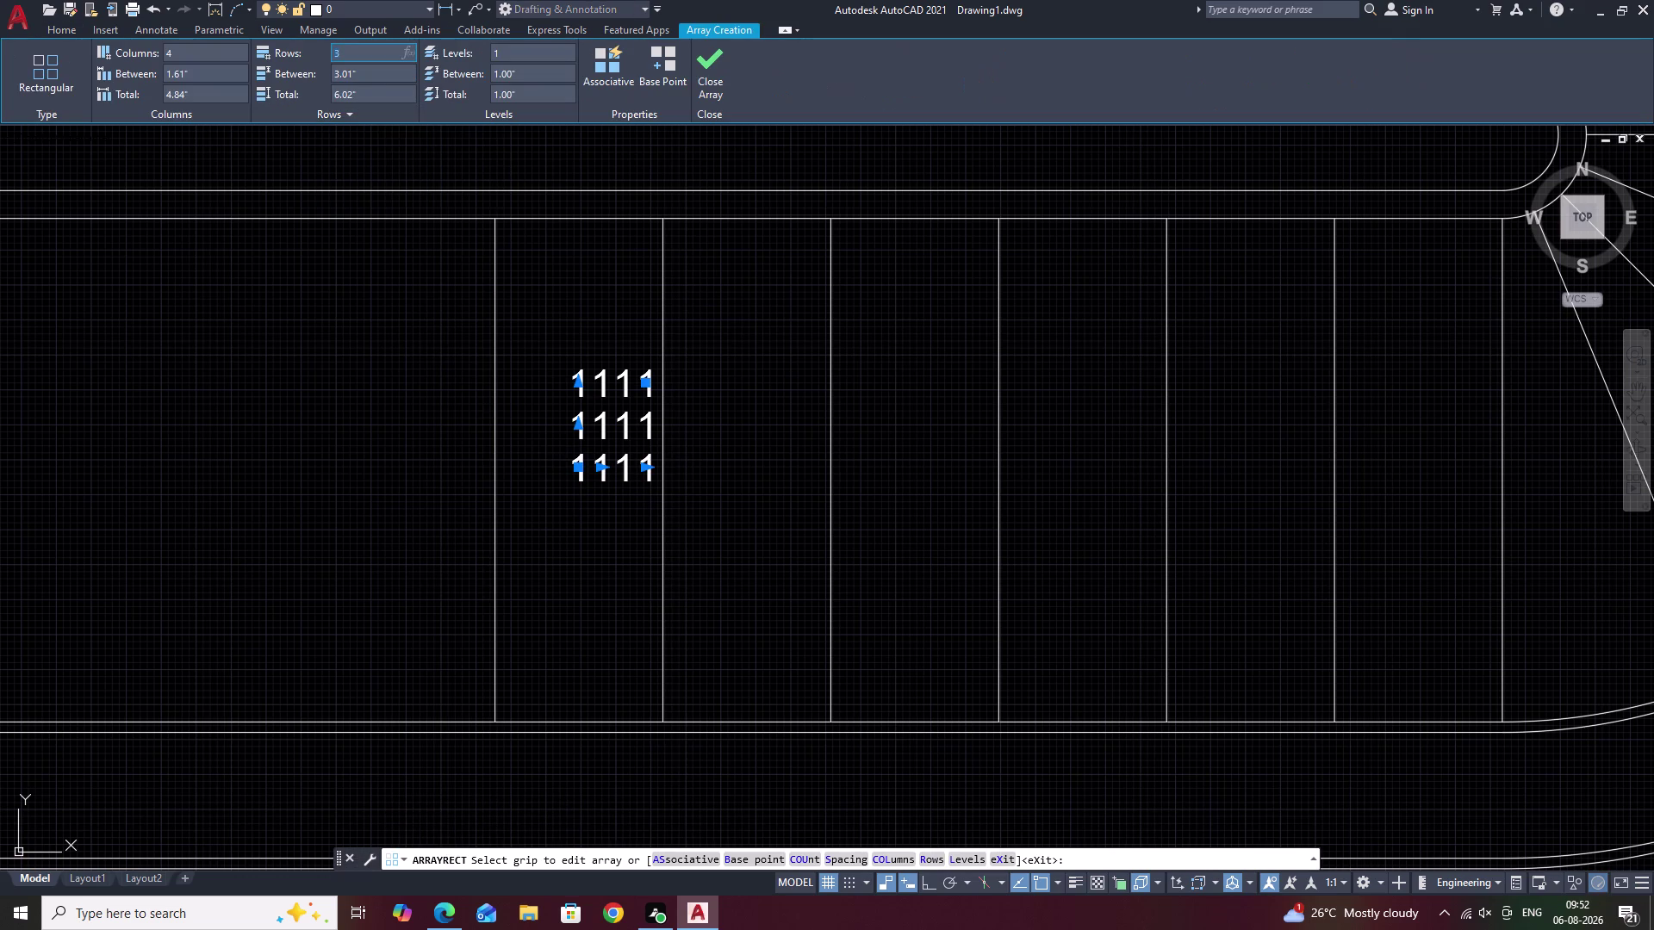
key(1)
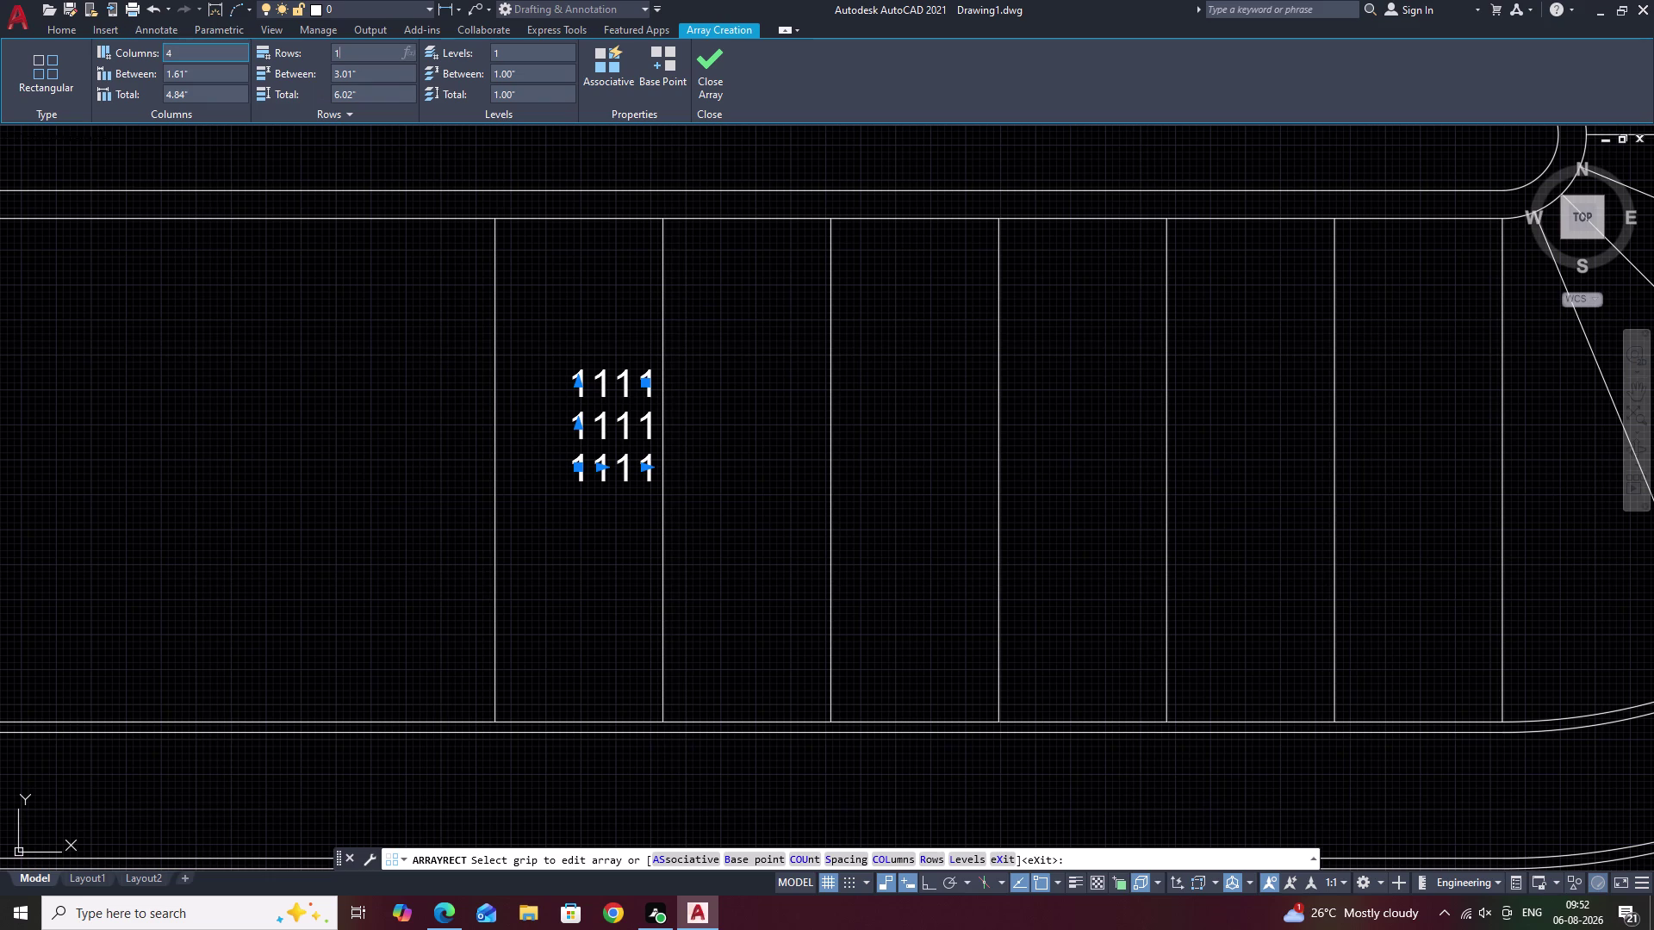
click(186, 47)
click(186, 51)
key(BackSpace)
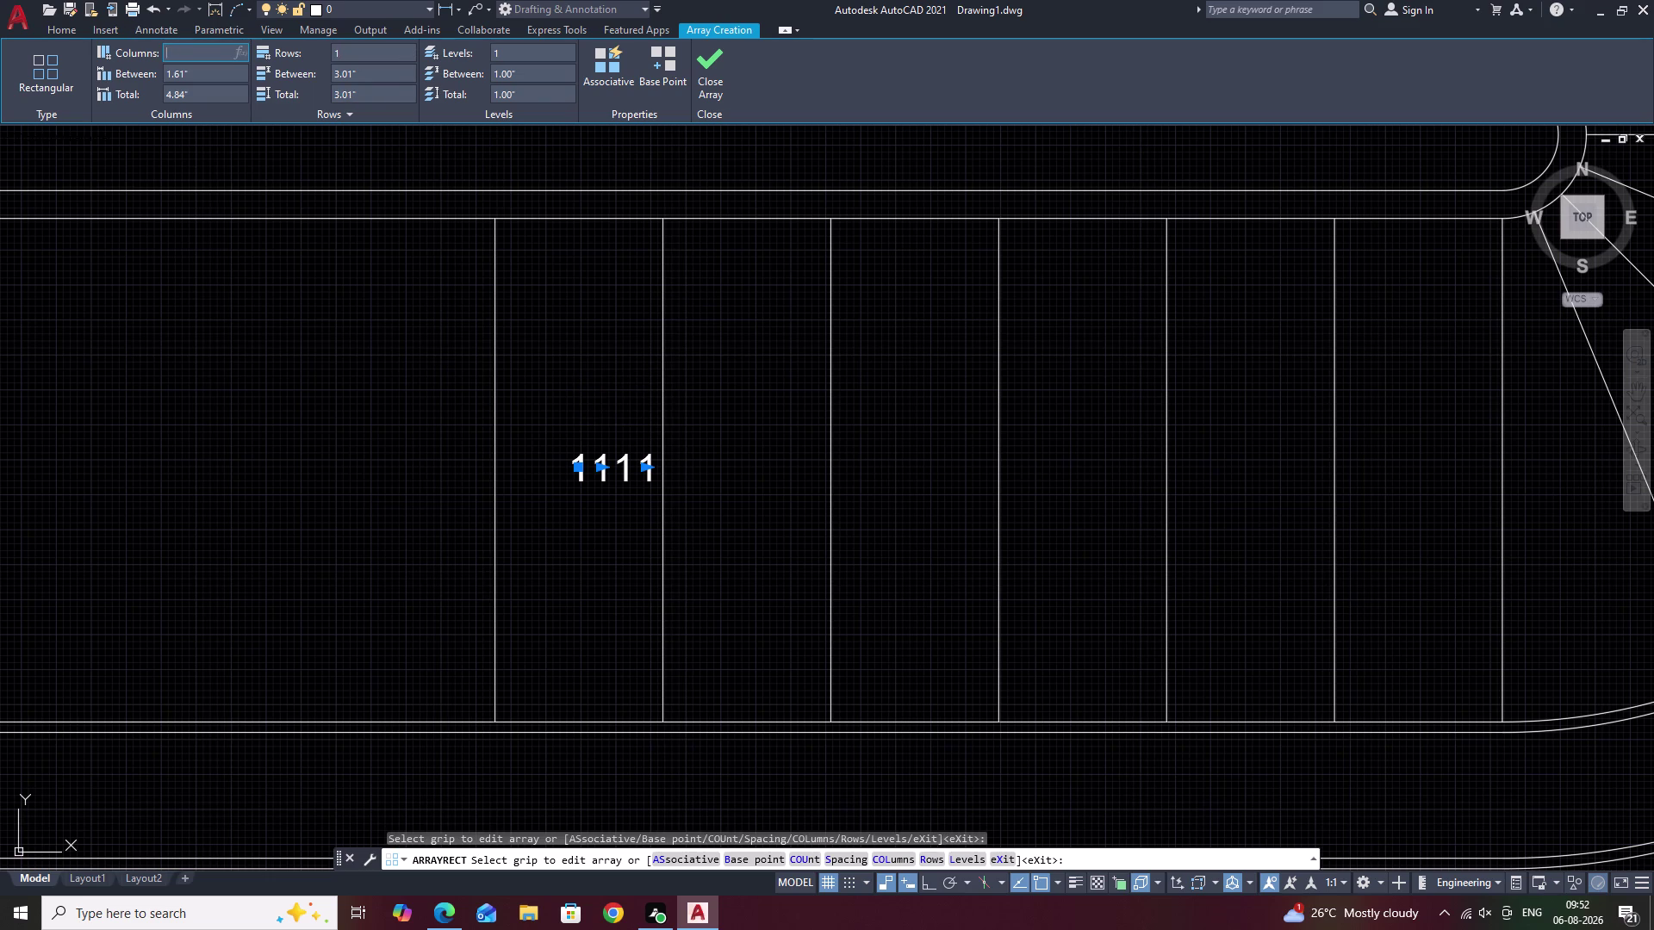
key(7)
key(BackSpace)
key(6)
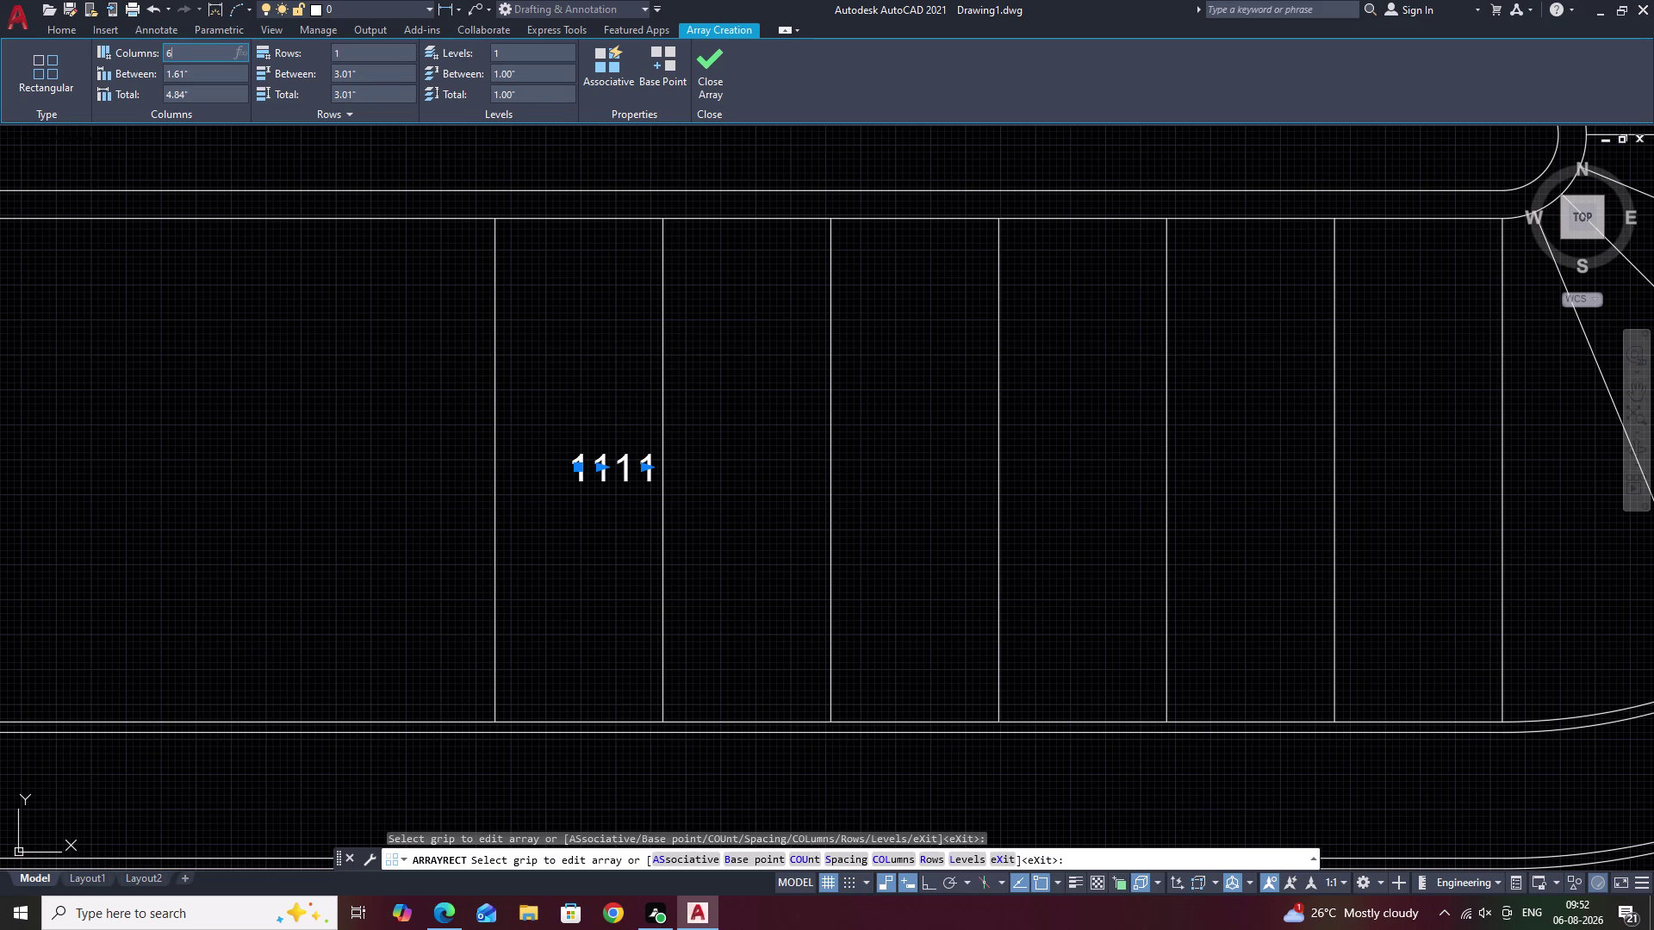
click(190, 79)
Set the label array's column spacing to 1' and finish it.
click(190, 71)
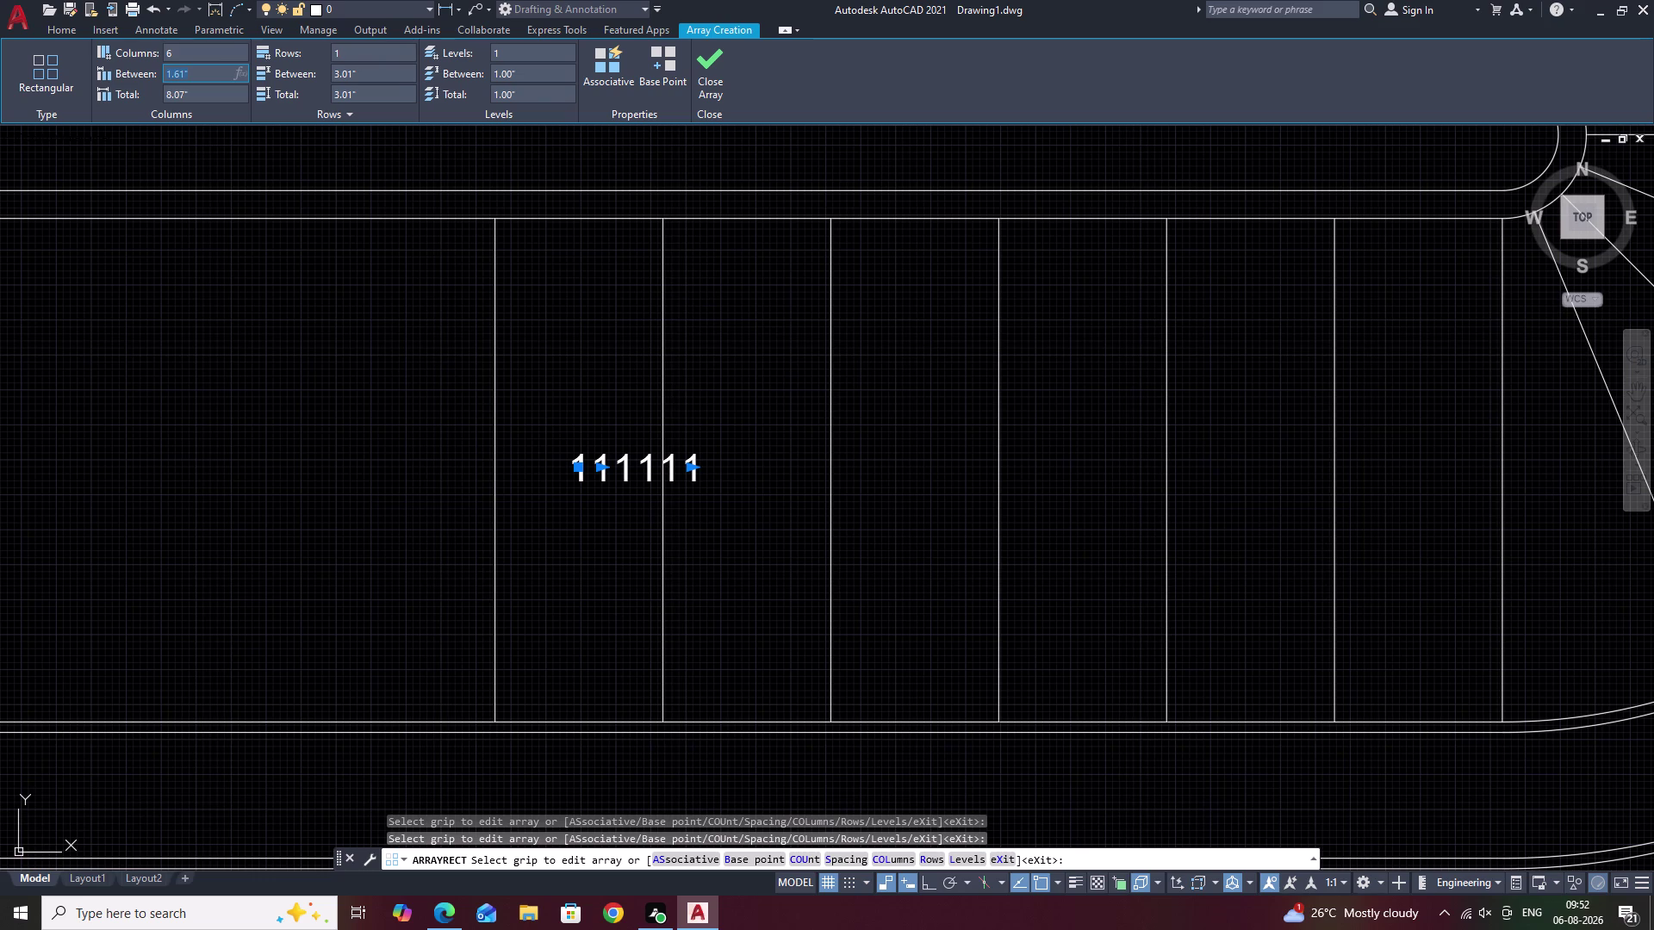
key(BackSpace)
text(1')
click(242, 267)
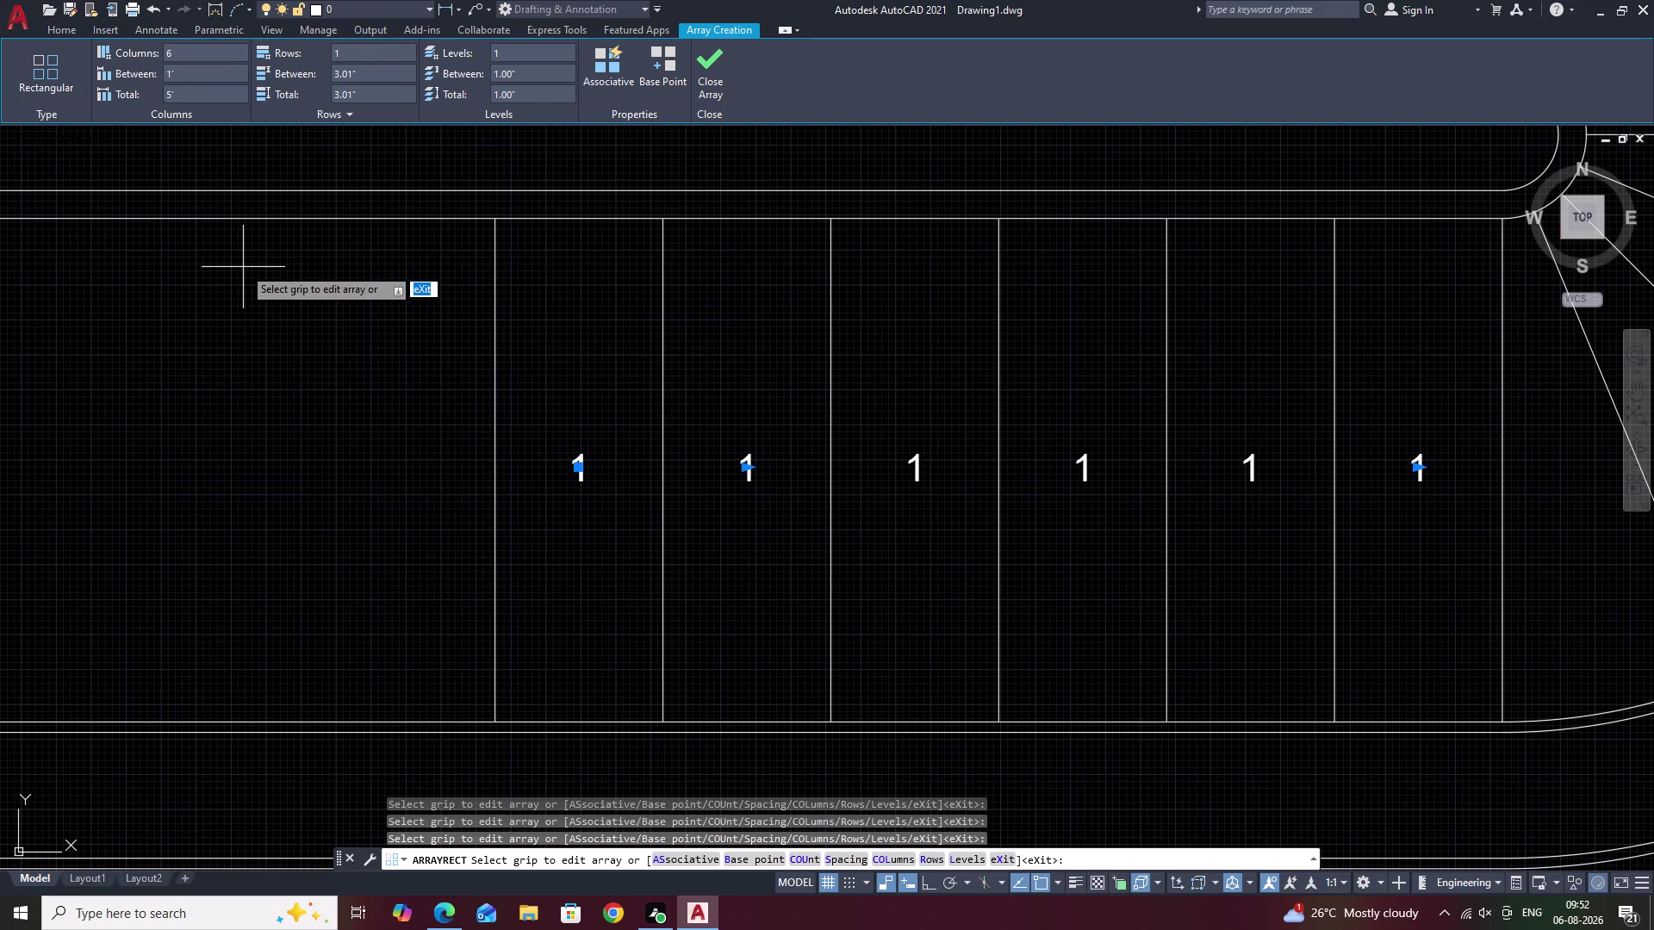
key(Escape)
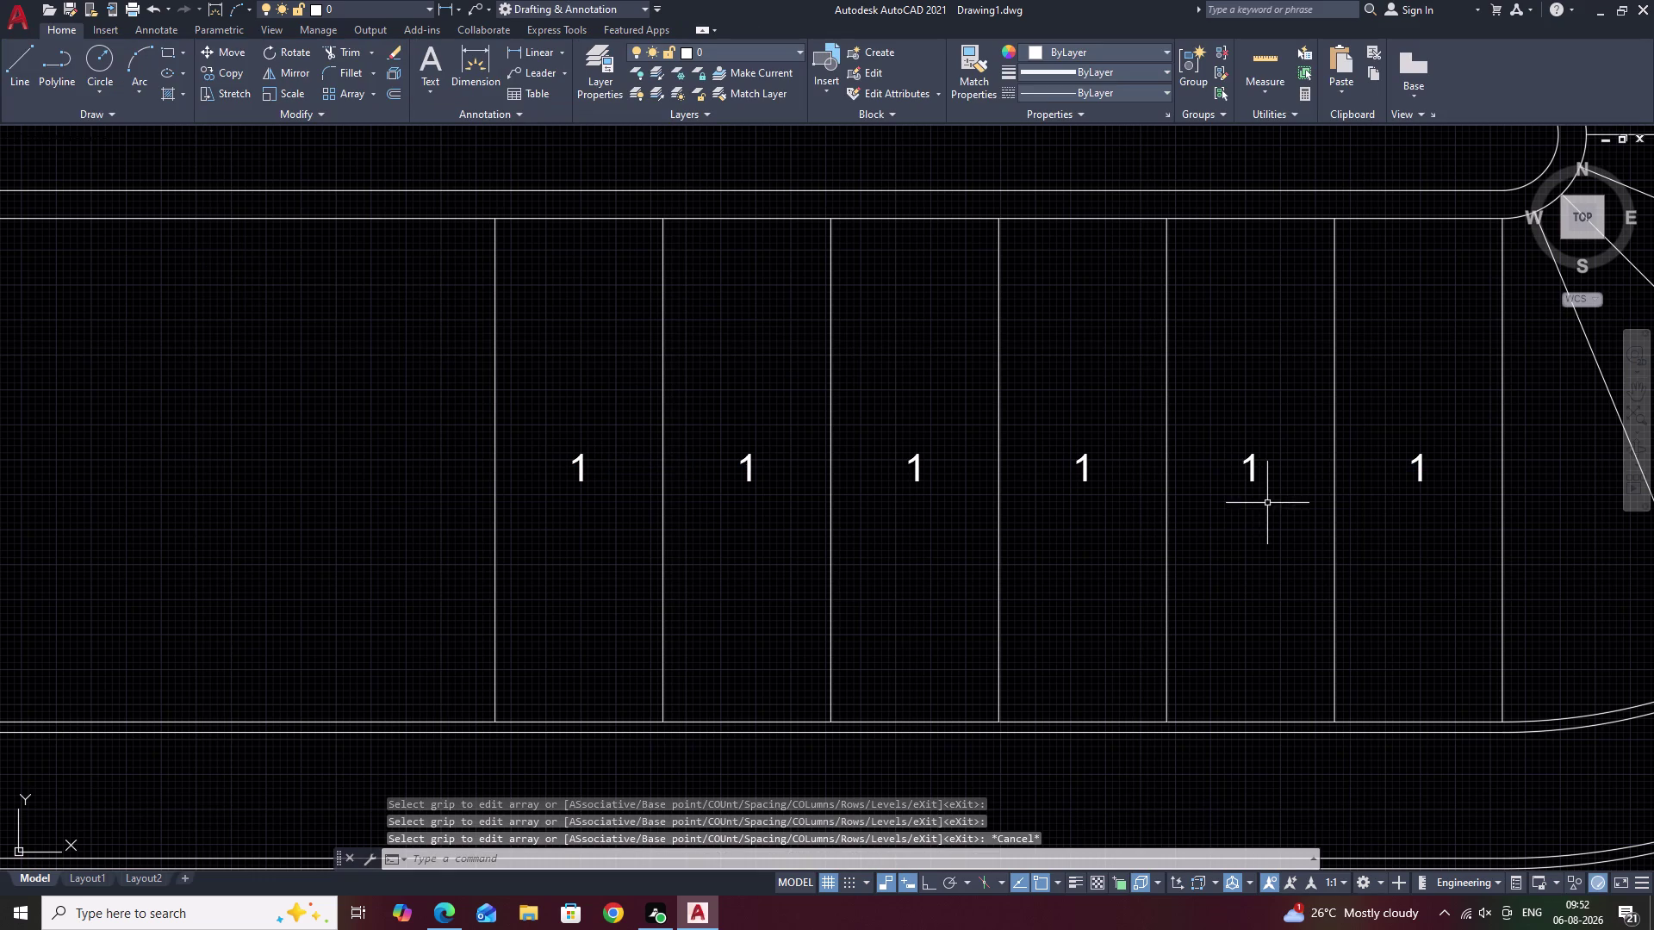
middle_drag(1285, 509, 1026, 508)
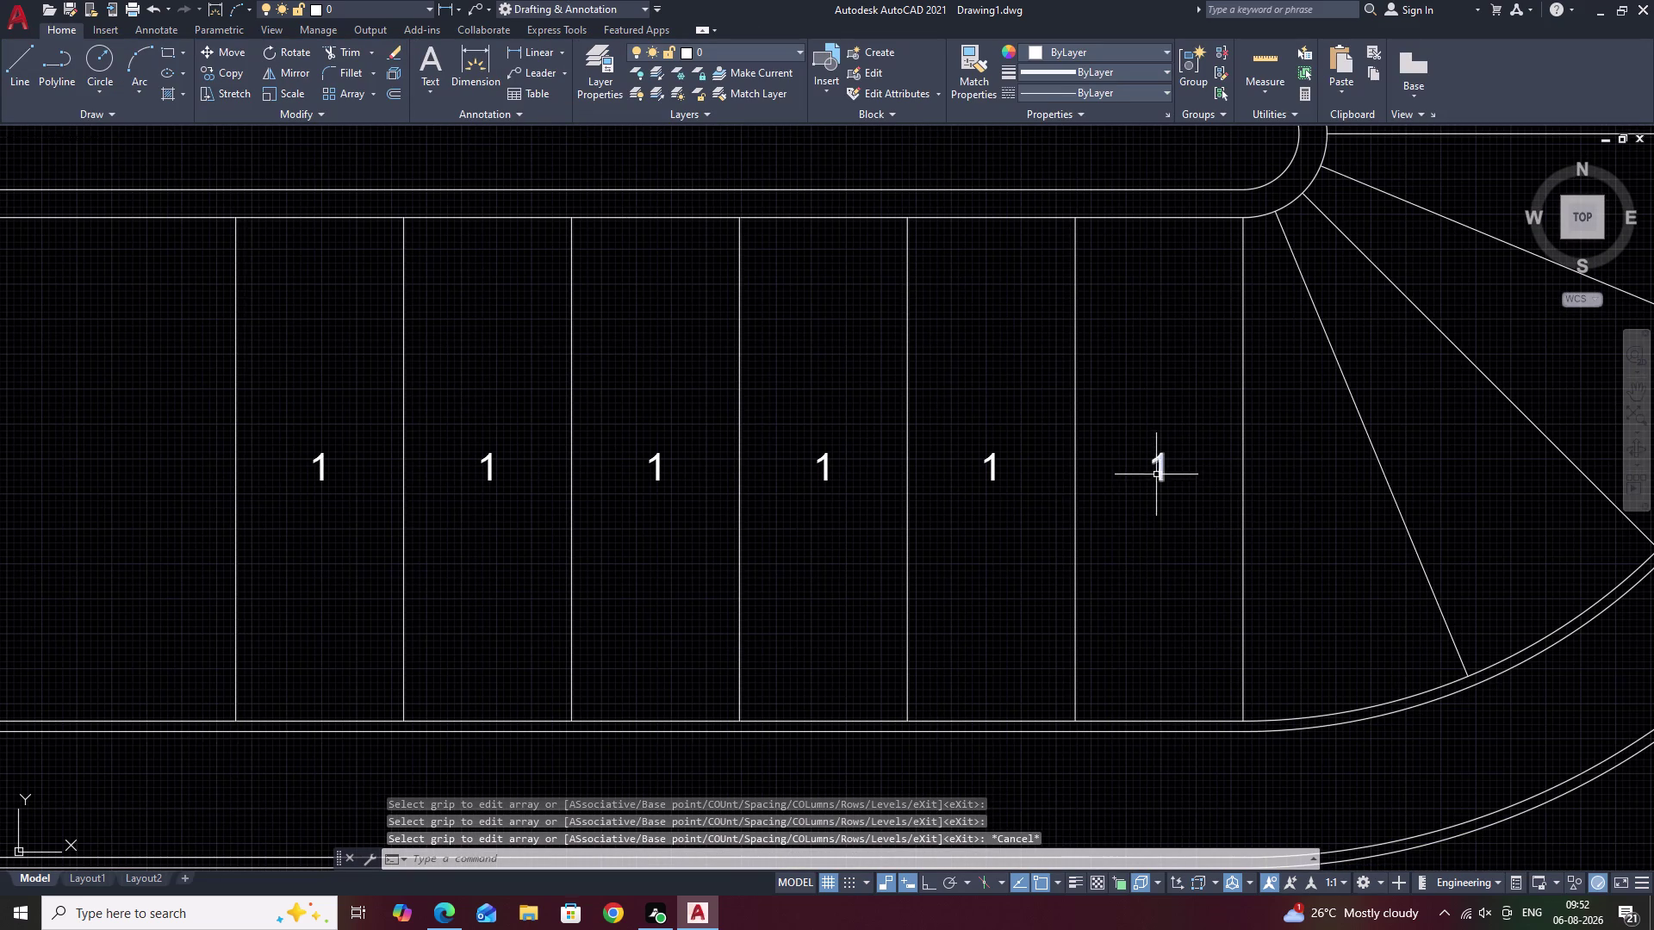
Select the six '1' tread labels and start COPY with CO.
click(1161, 462)
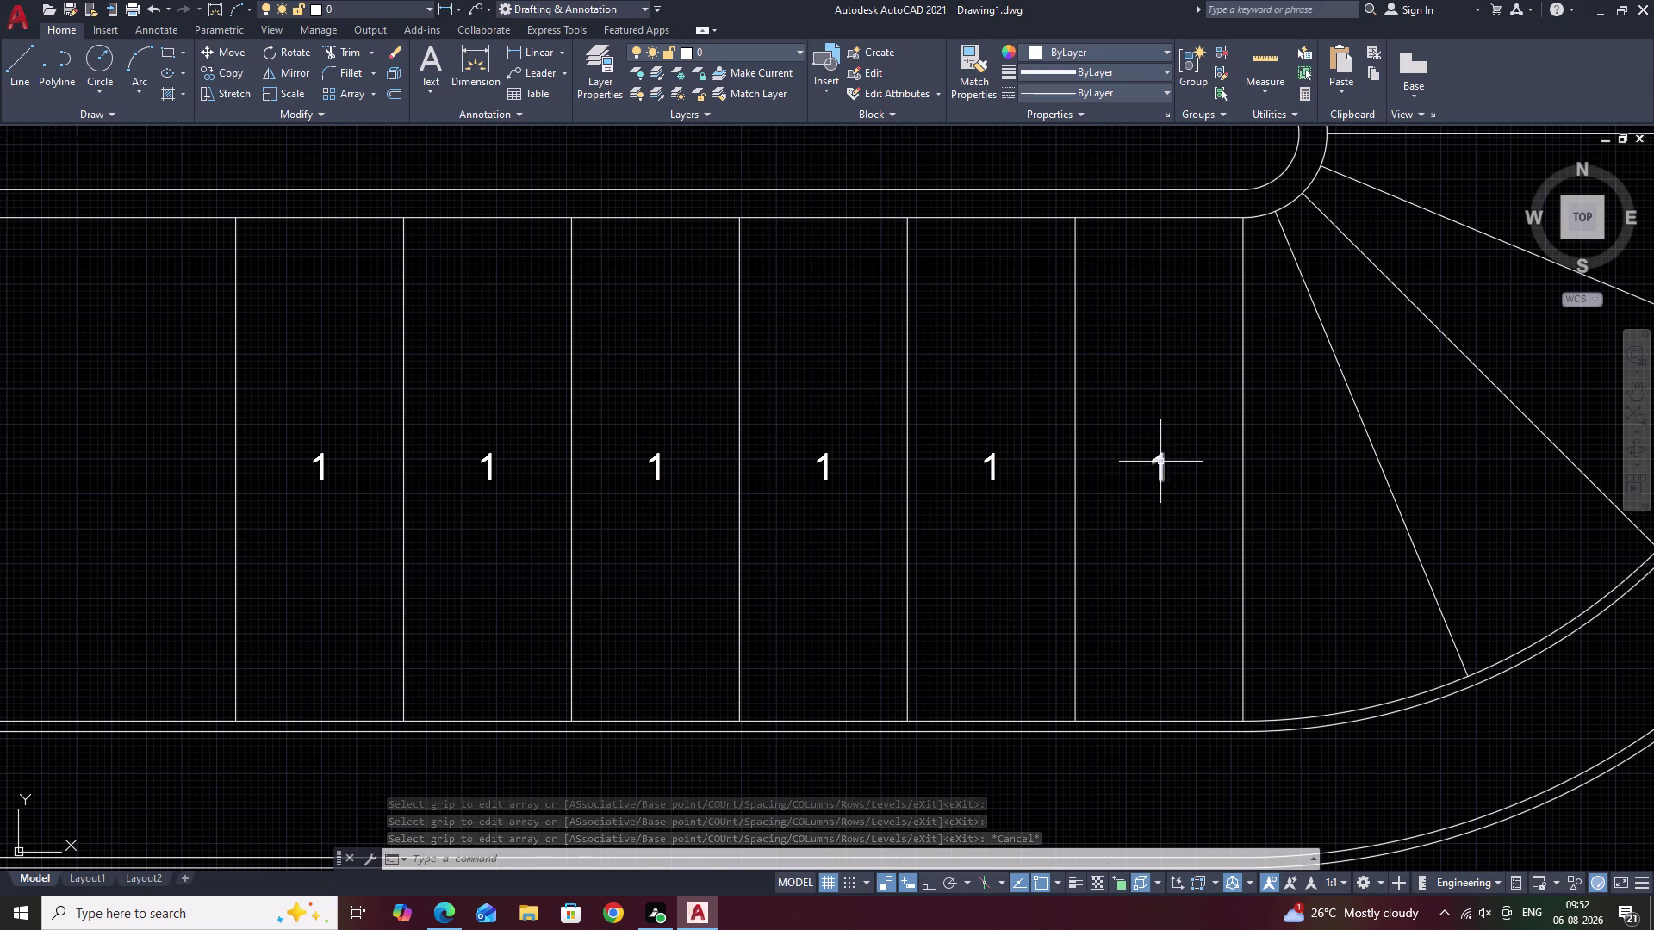
click(990, 466)
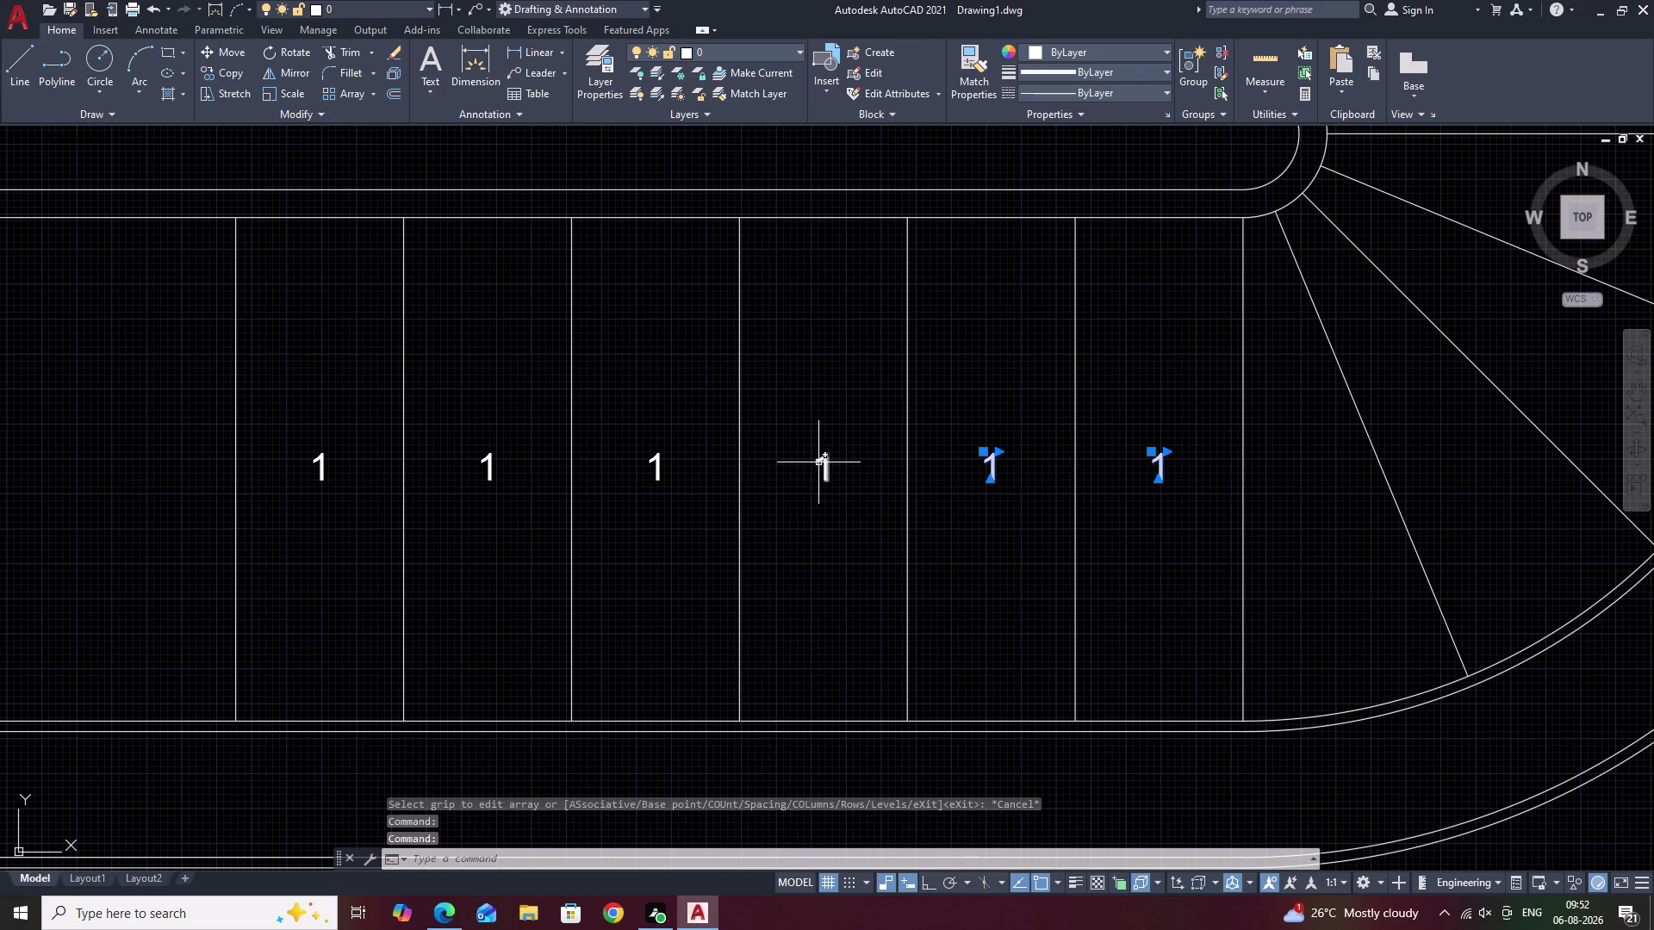
click(823, 463)
click(658, 463)
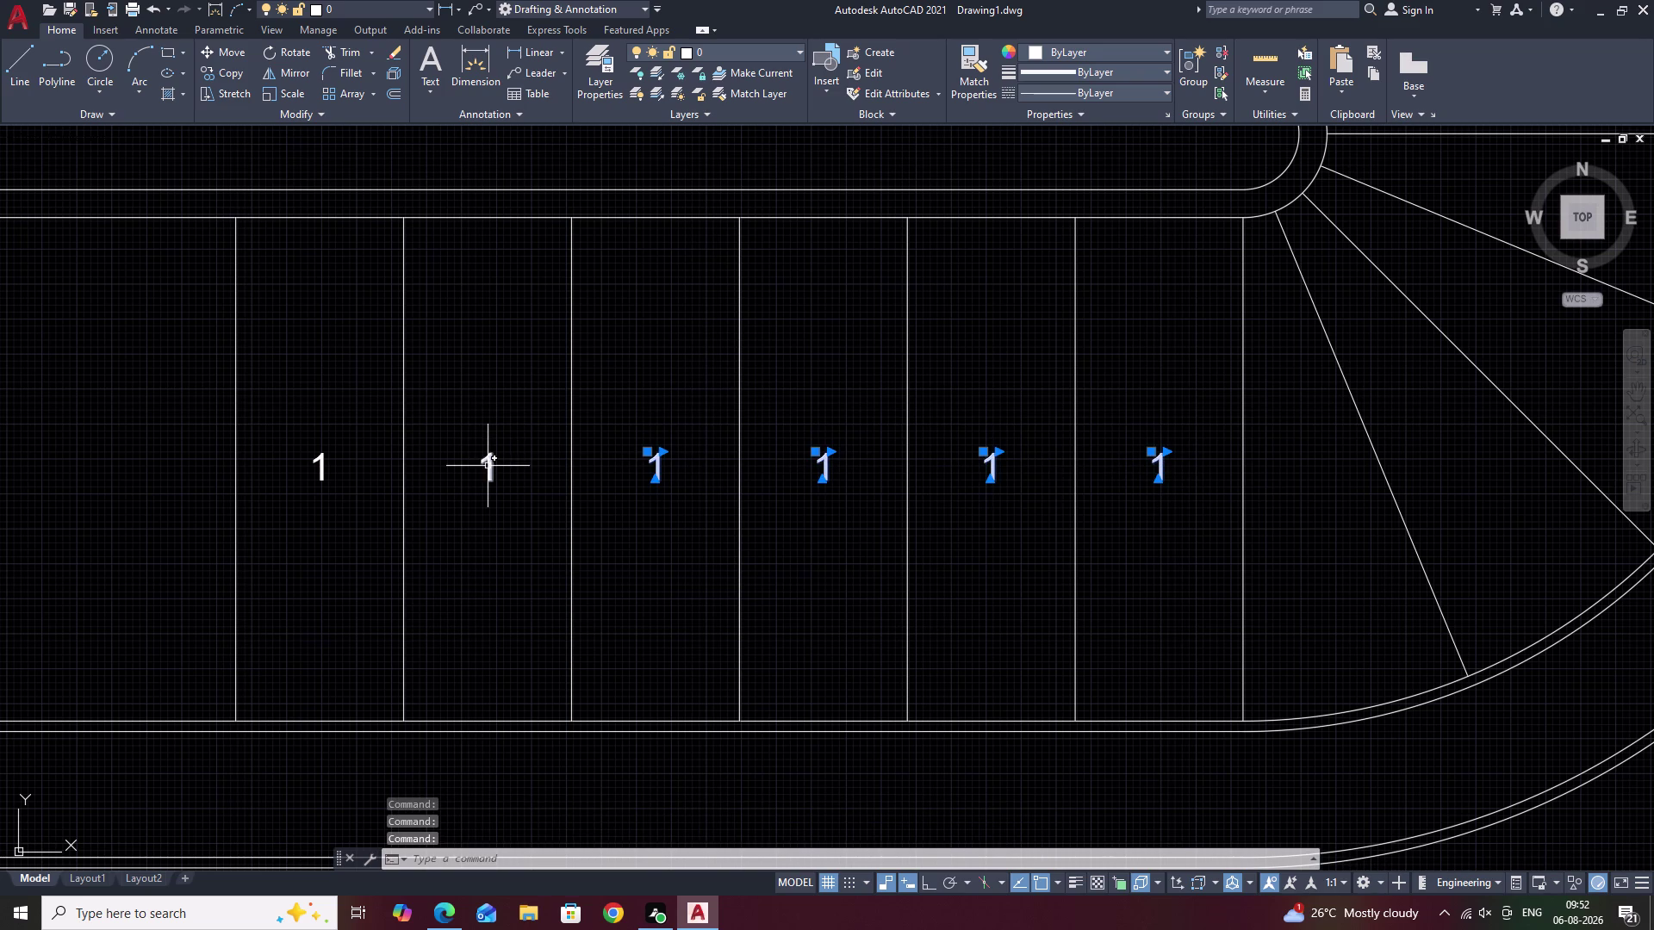
click(488, 466)
click(321, 466)
scroll(down, 3)
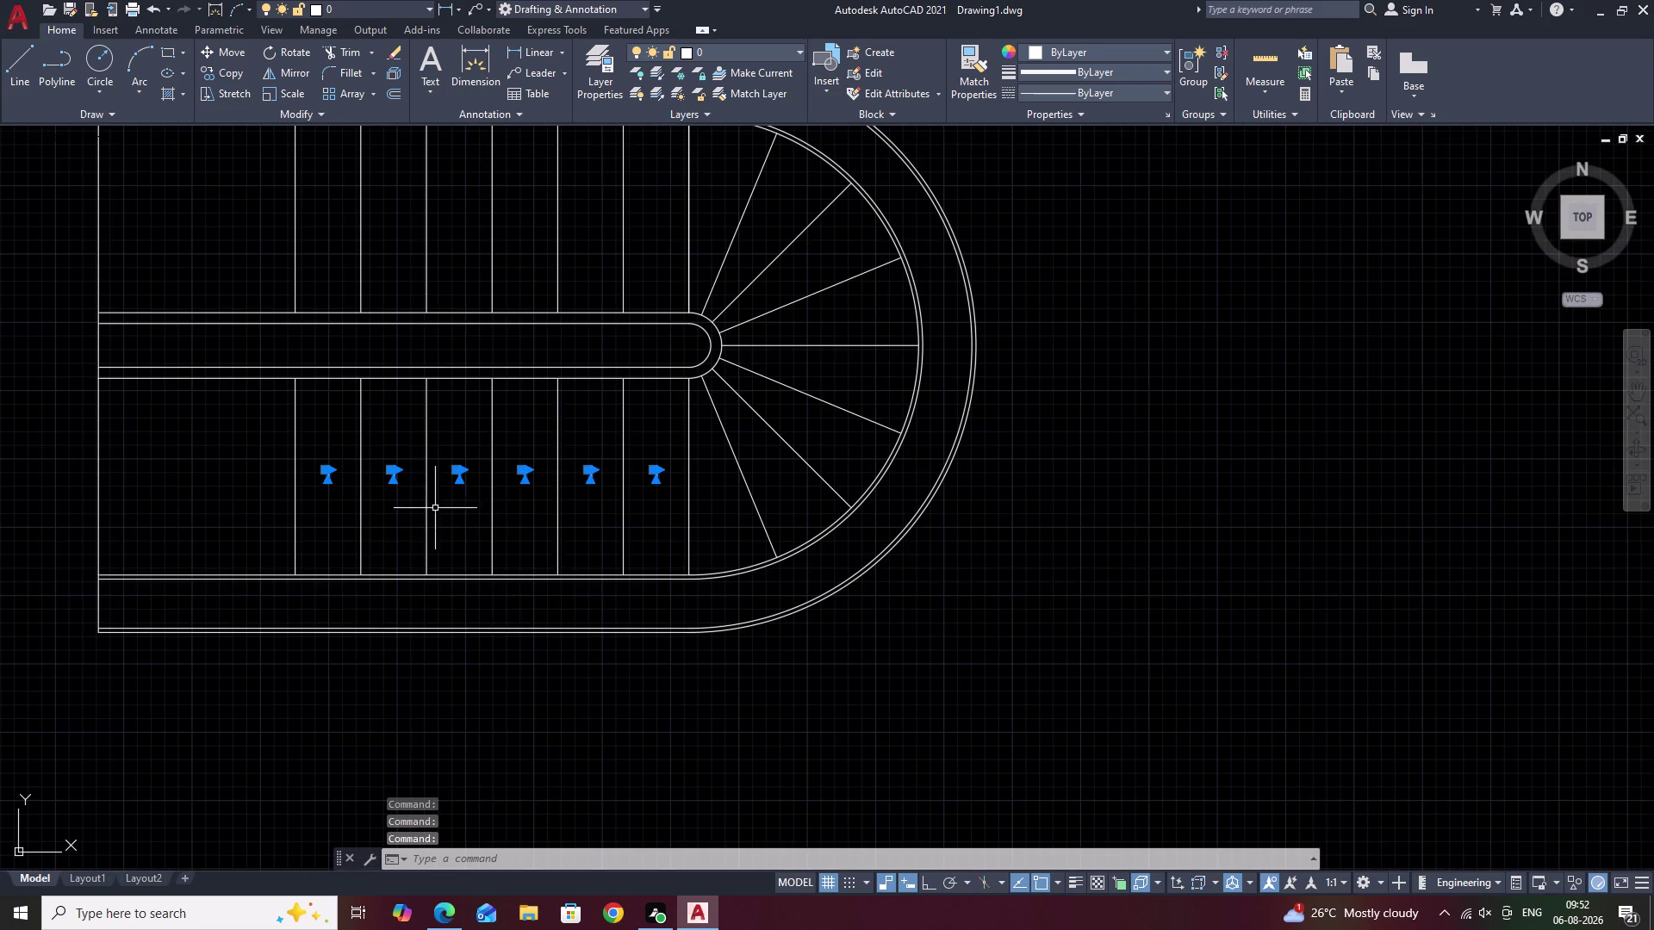
text(CO)
key(space)
scroll(up, 3)
middle_drag(412, 509, 996, 642)
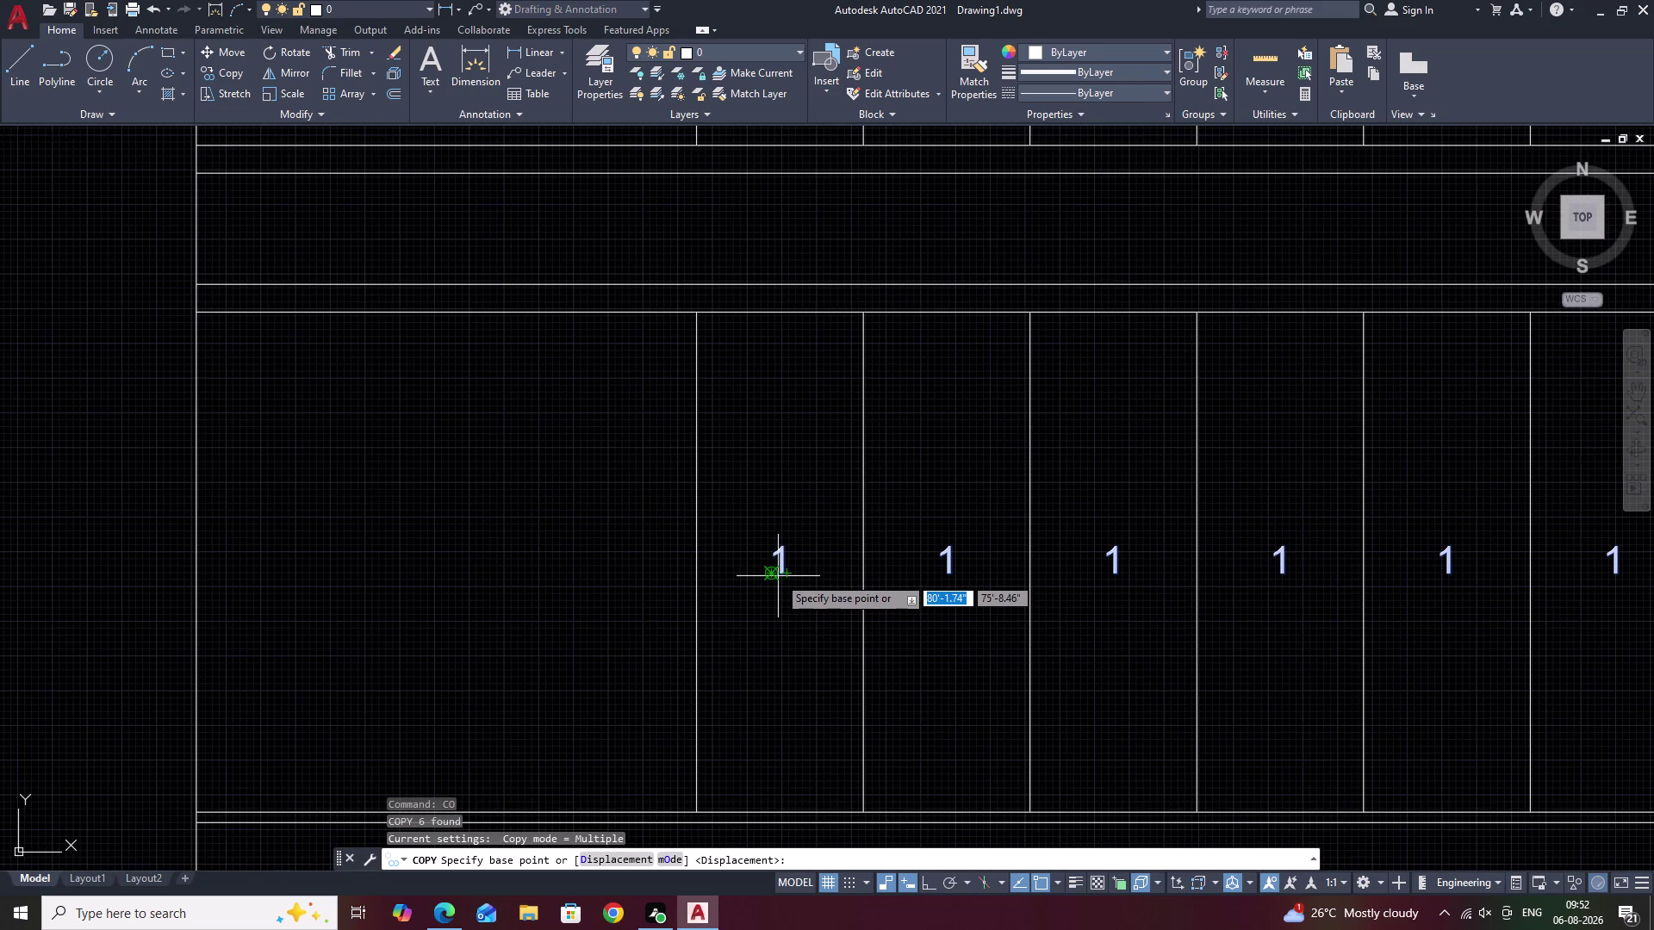
text(M2)
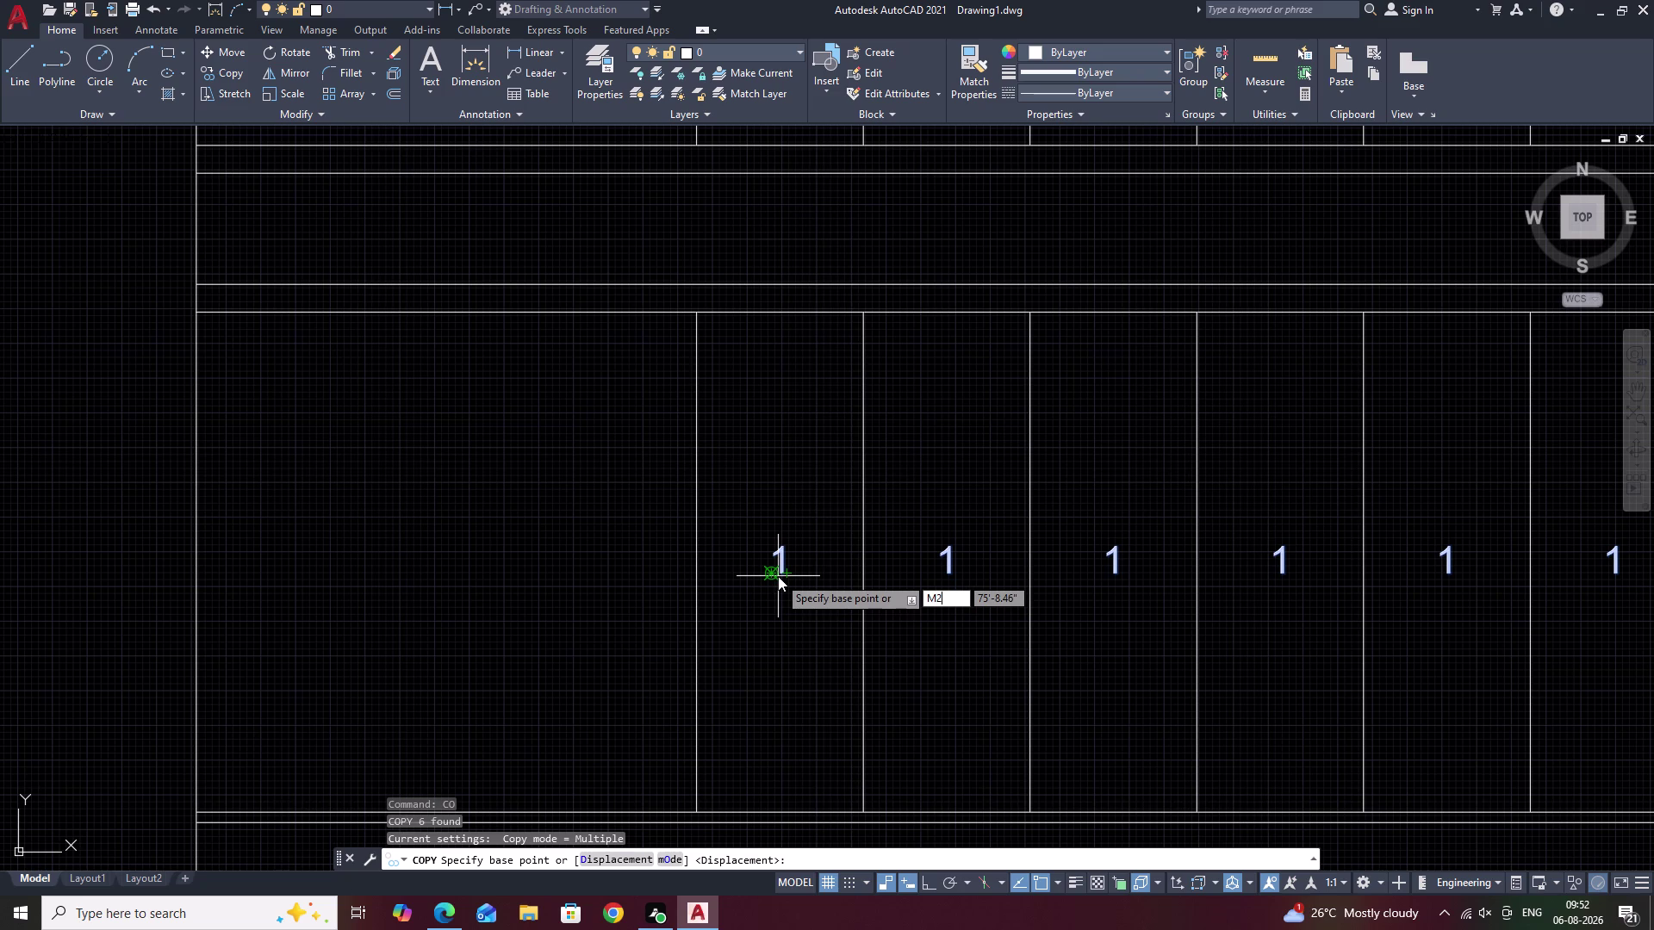
text(P)
key(space)
scroll(down, 3)
middle_drag(863, 360, 872, 471)
scroll(up, 3)
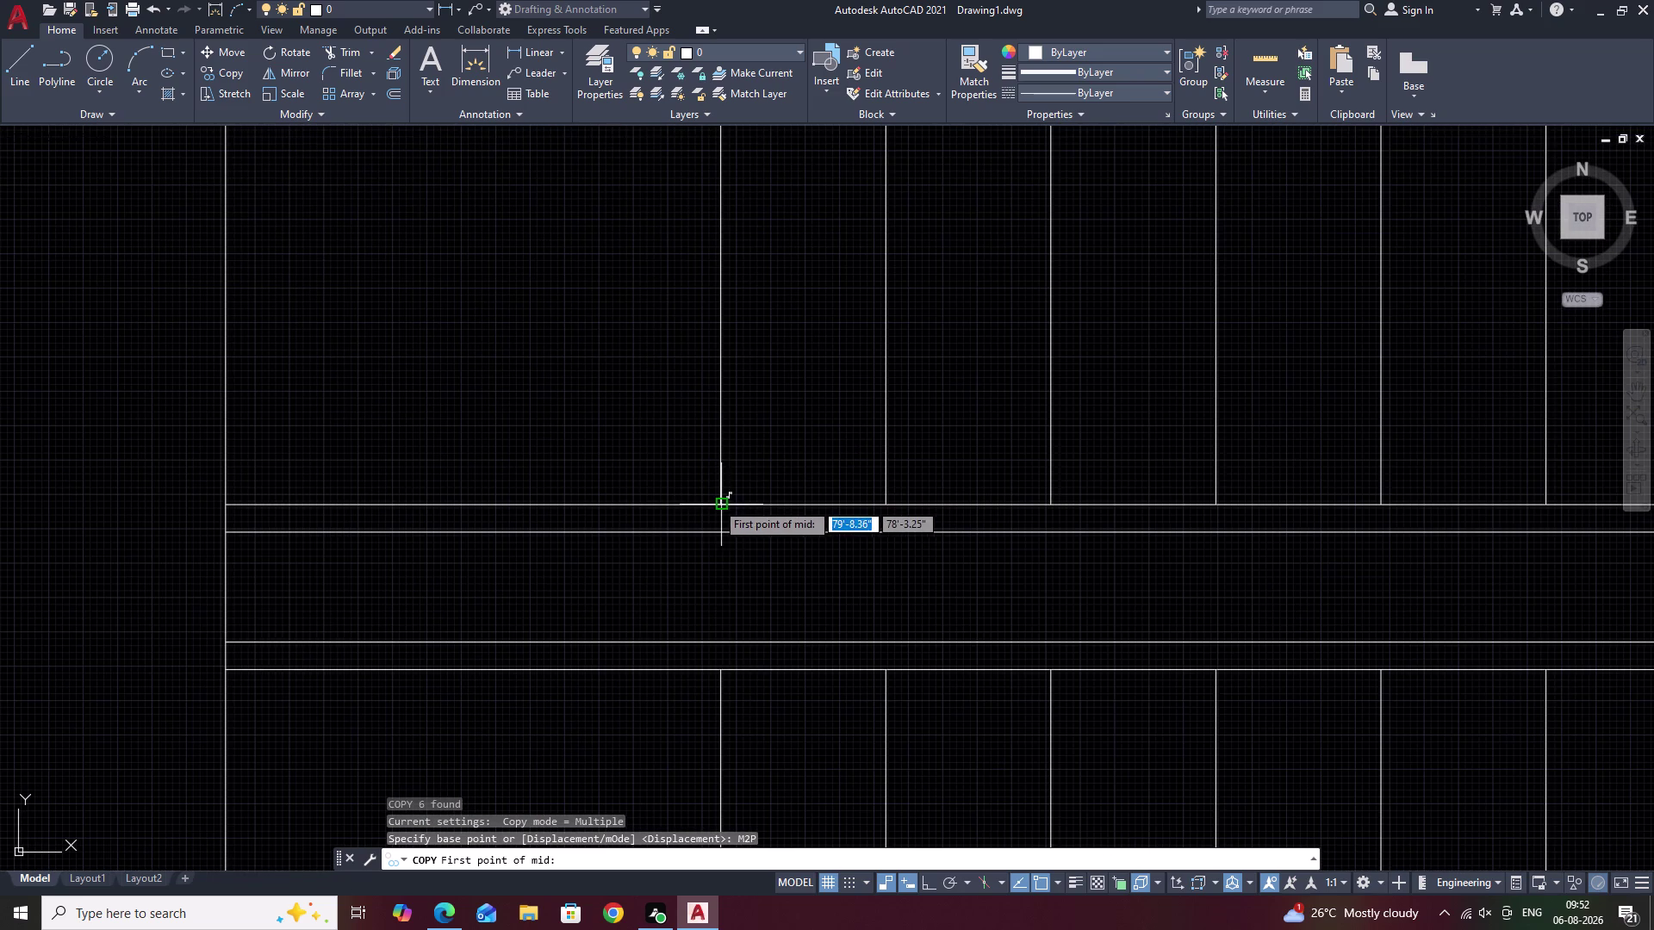
click(720, 503)
middle_drag(771, 338, 777, 619)
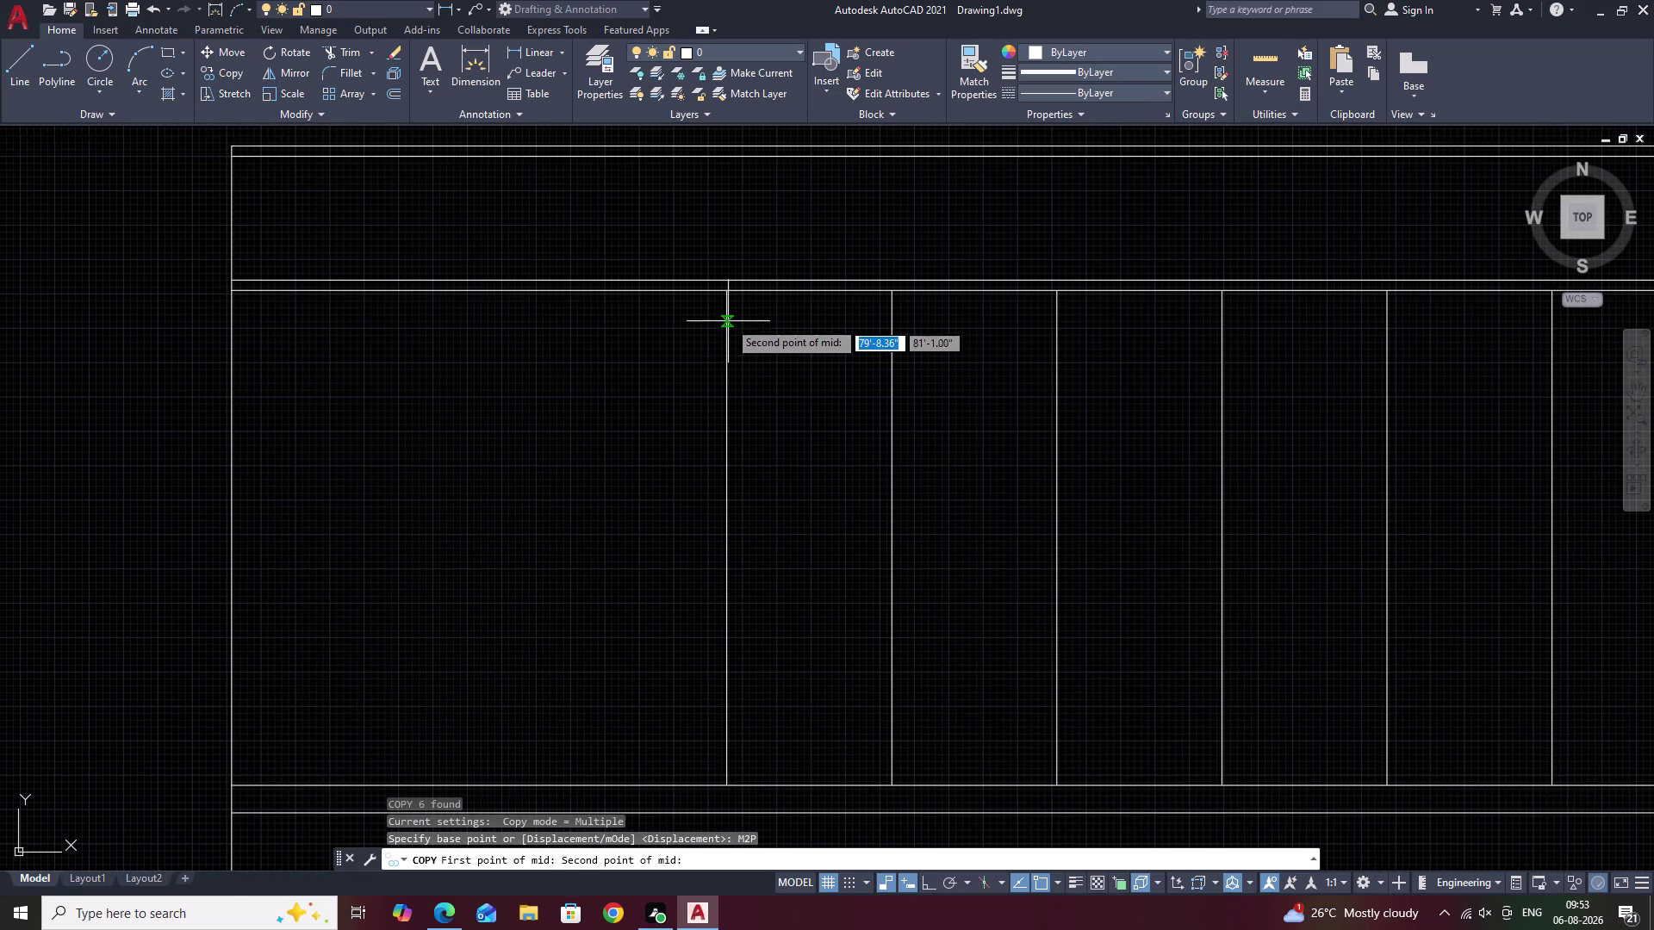
click(728, 296)
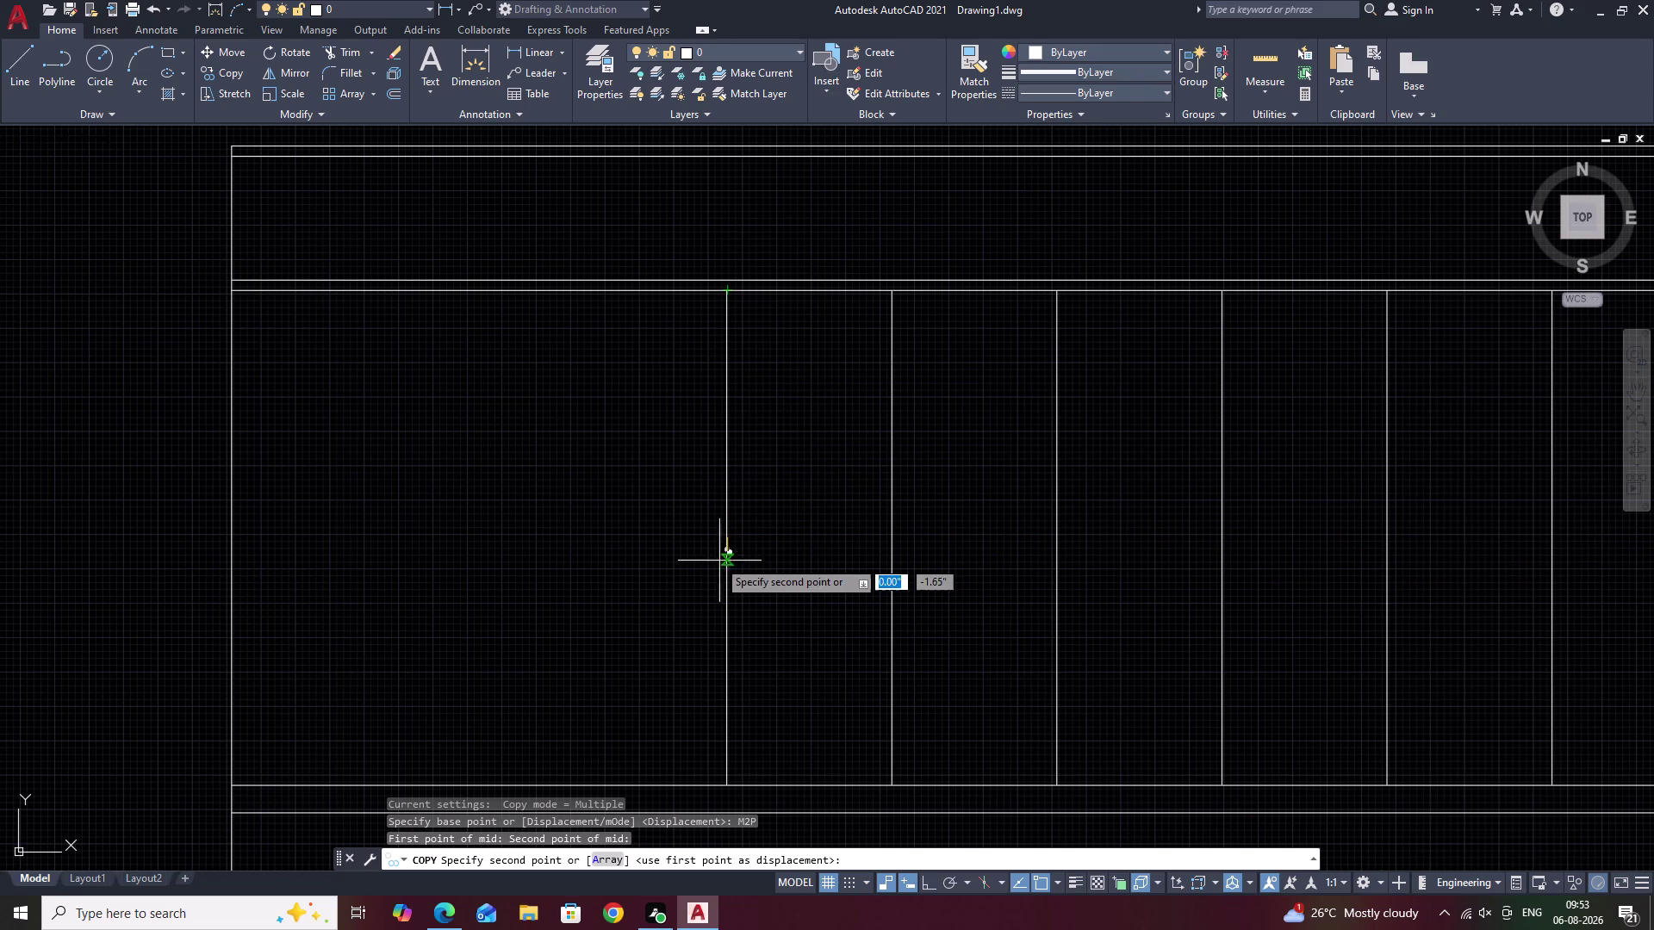
click(746, 541)
click(790, 535)
scroll(down, 3)
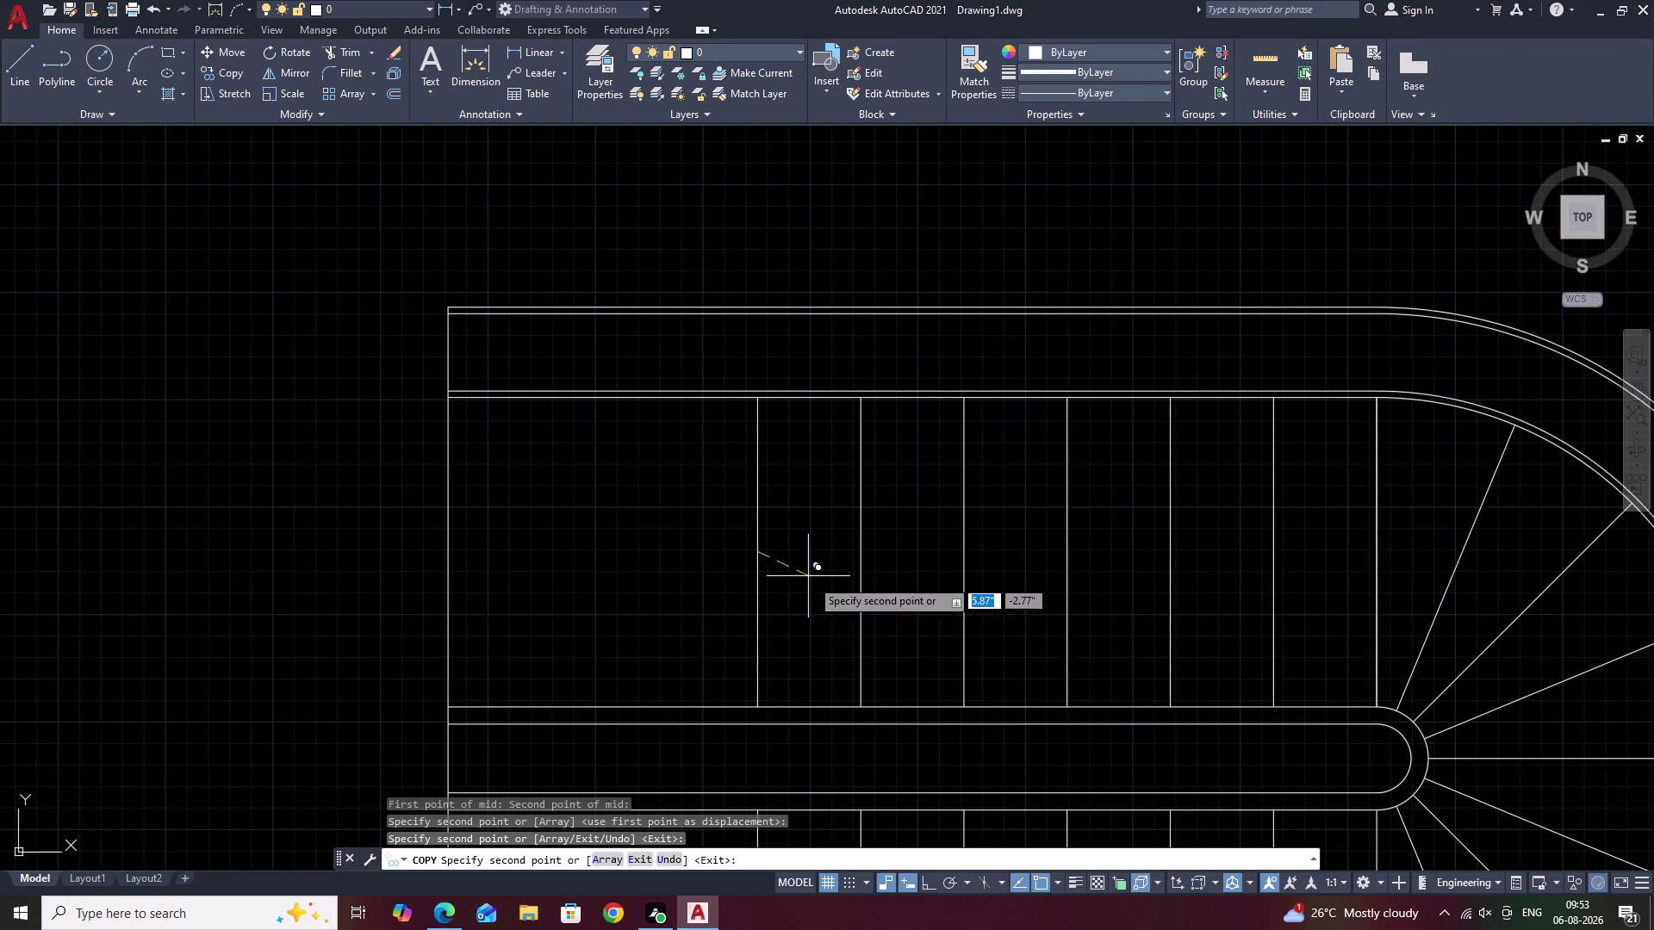
middle_drag(821, 604, 859, 365)
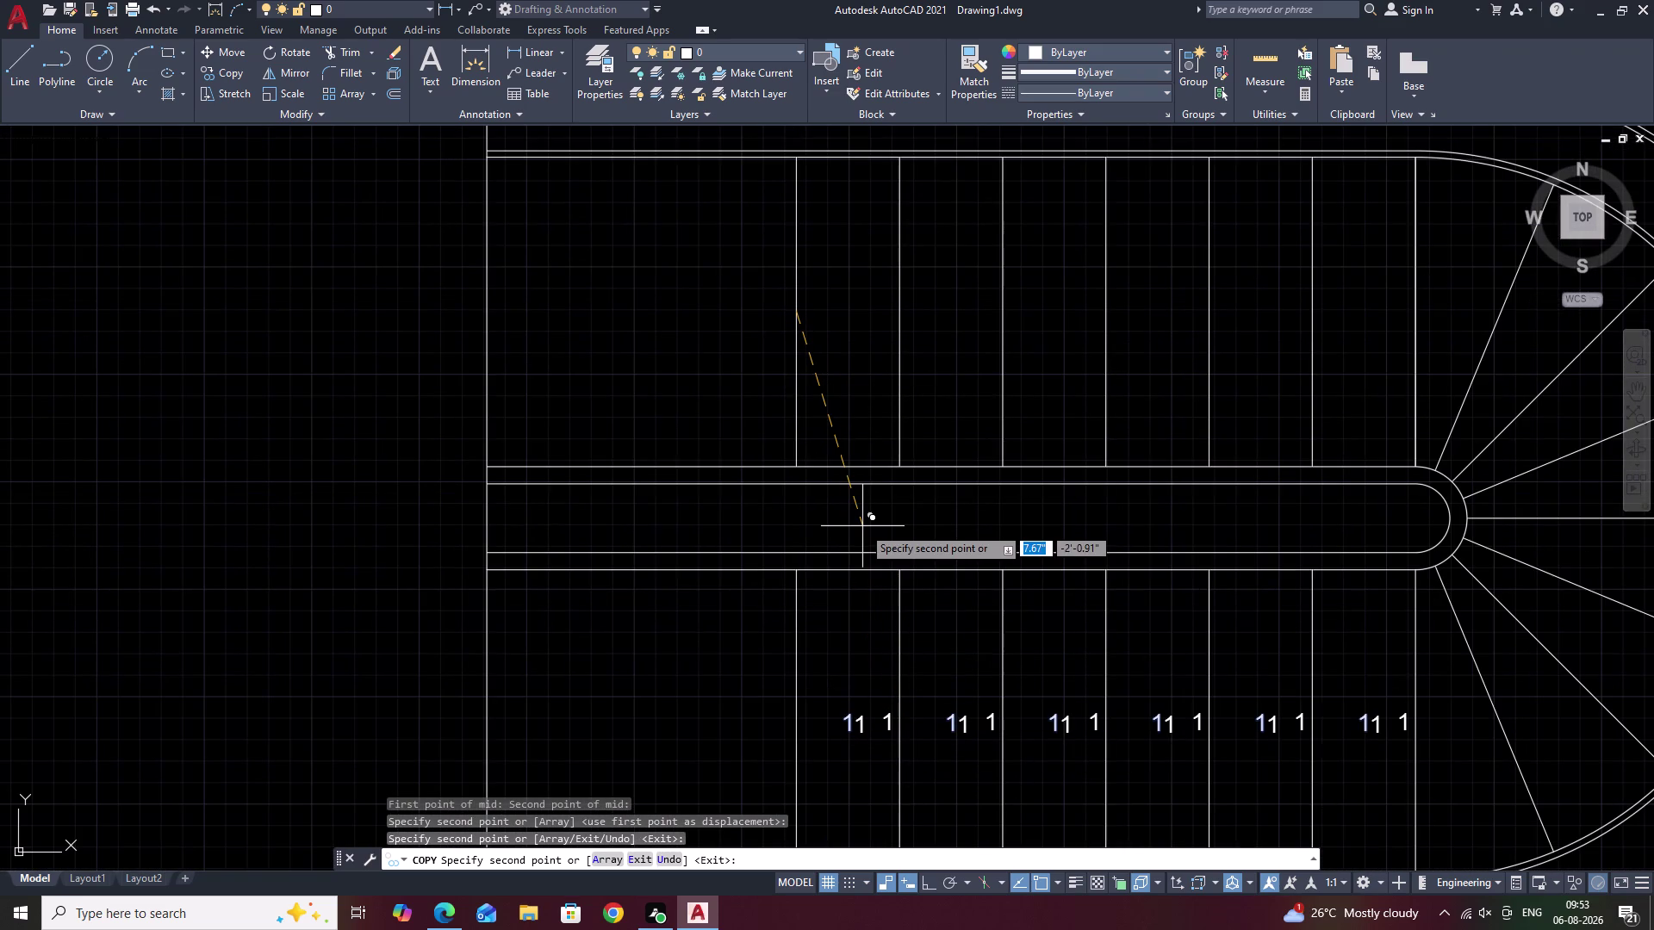
key(ctrl+z)
scroll(down, 3)
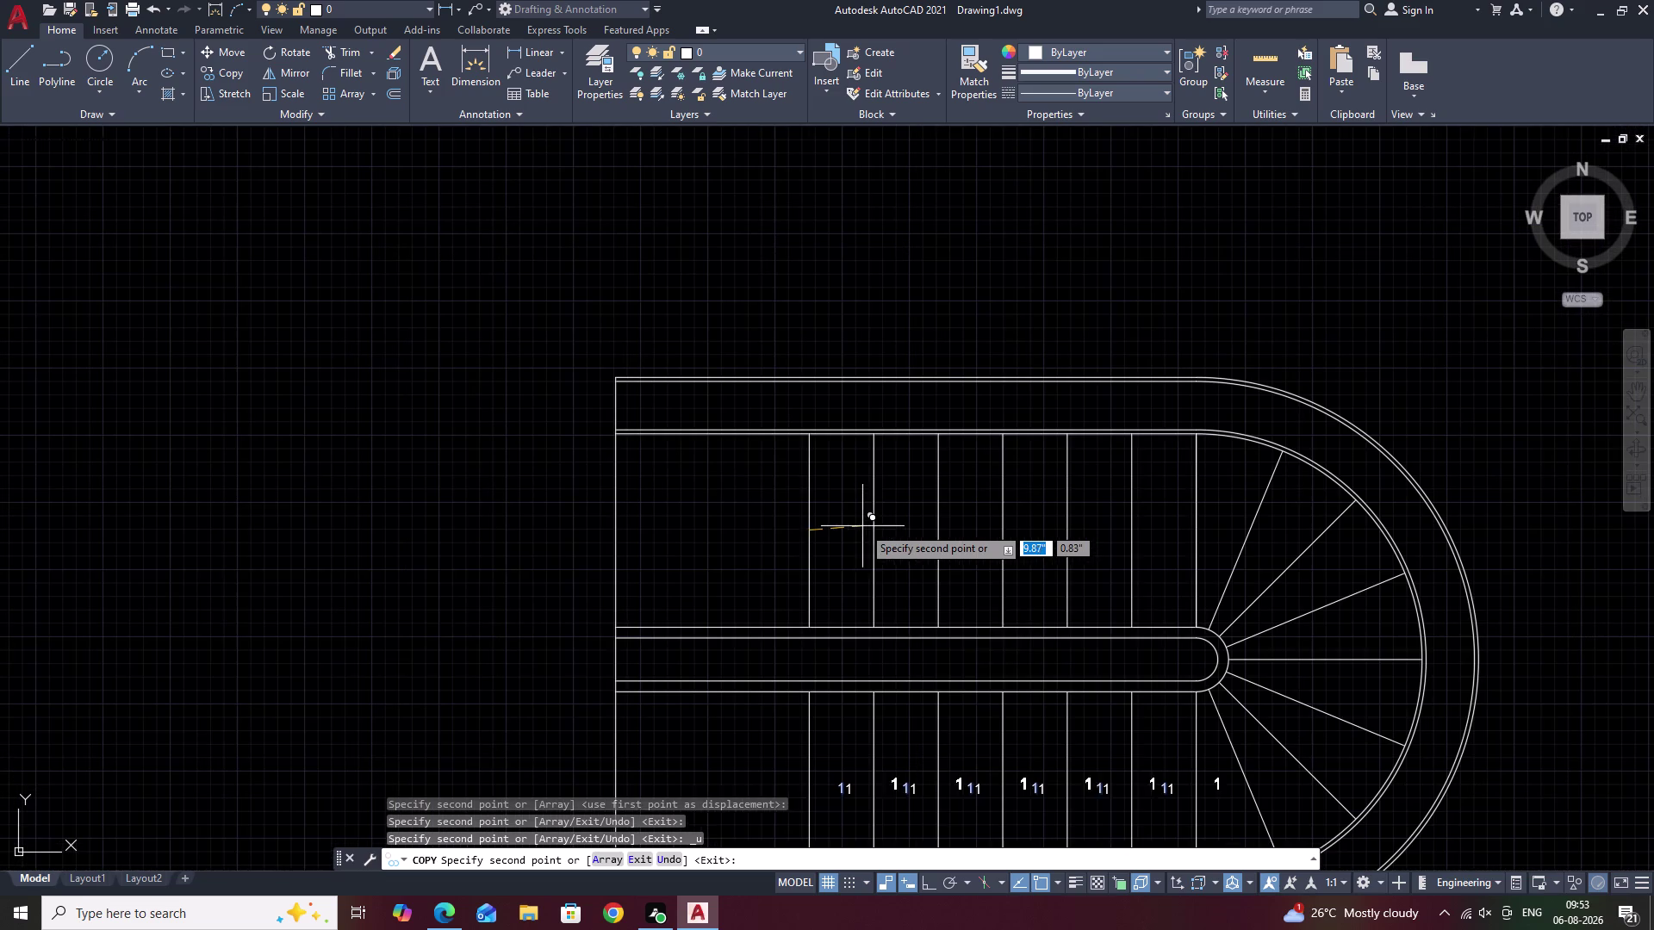
key(Escape)
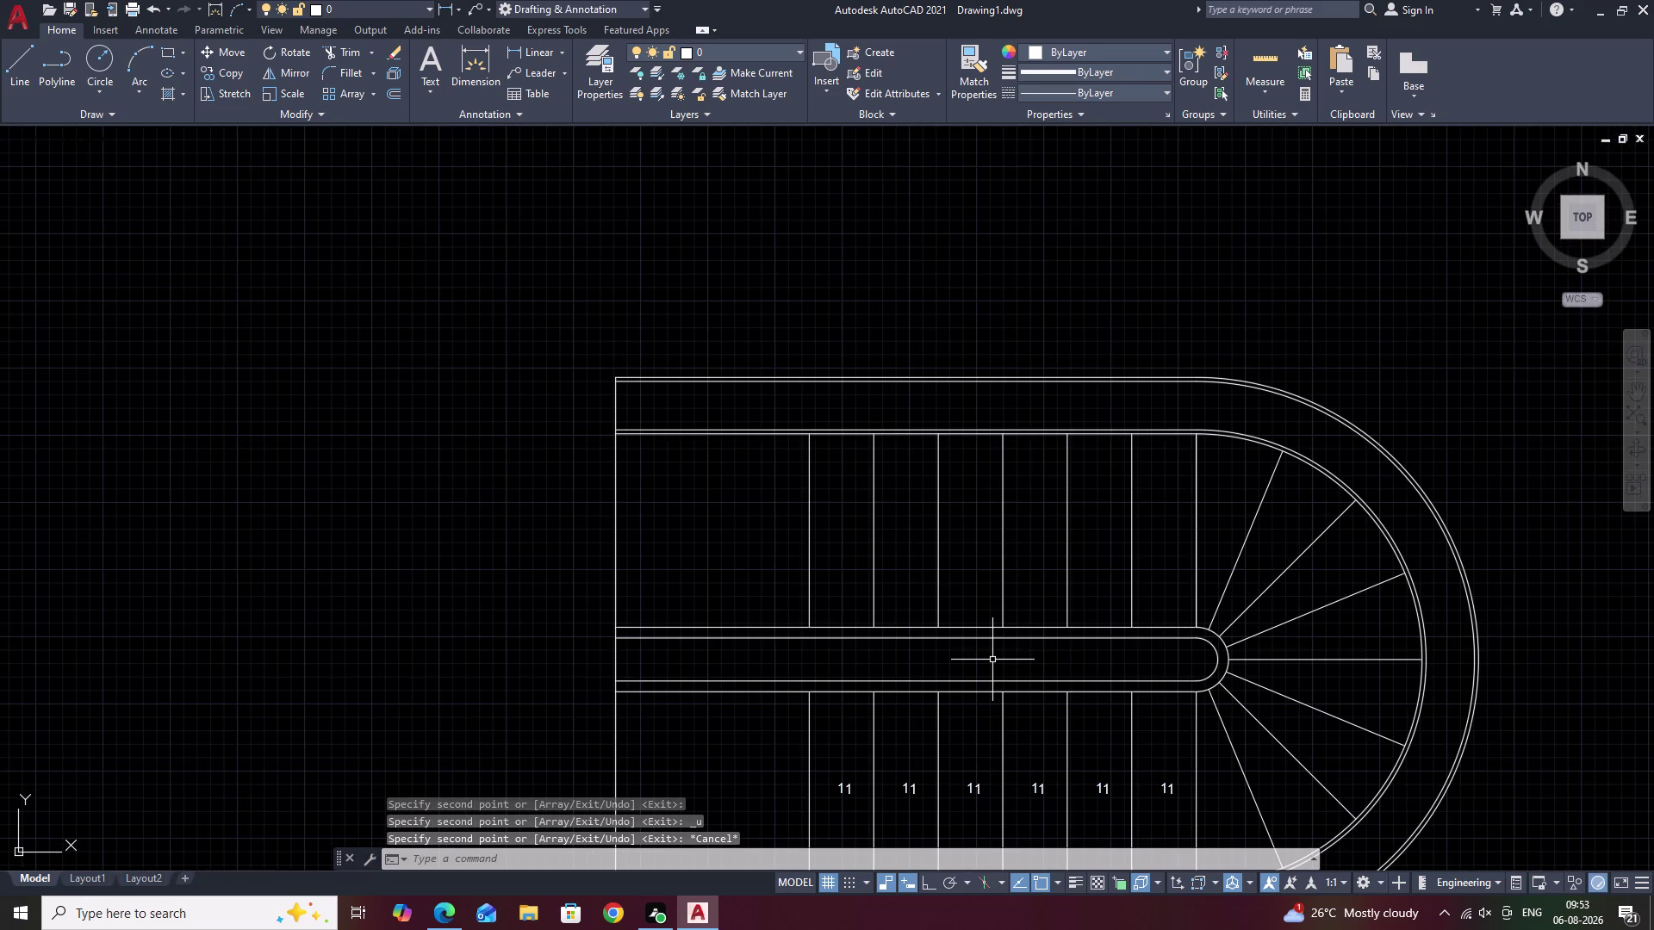
key(ctrl+z)
middle_drag(376, 499, 578, 515)
key(Escape)
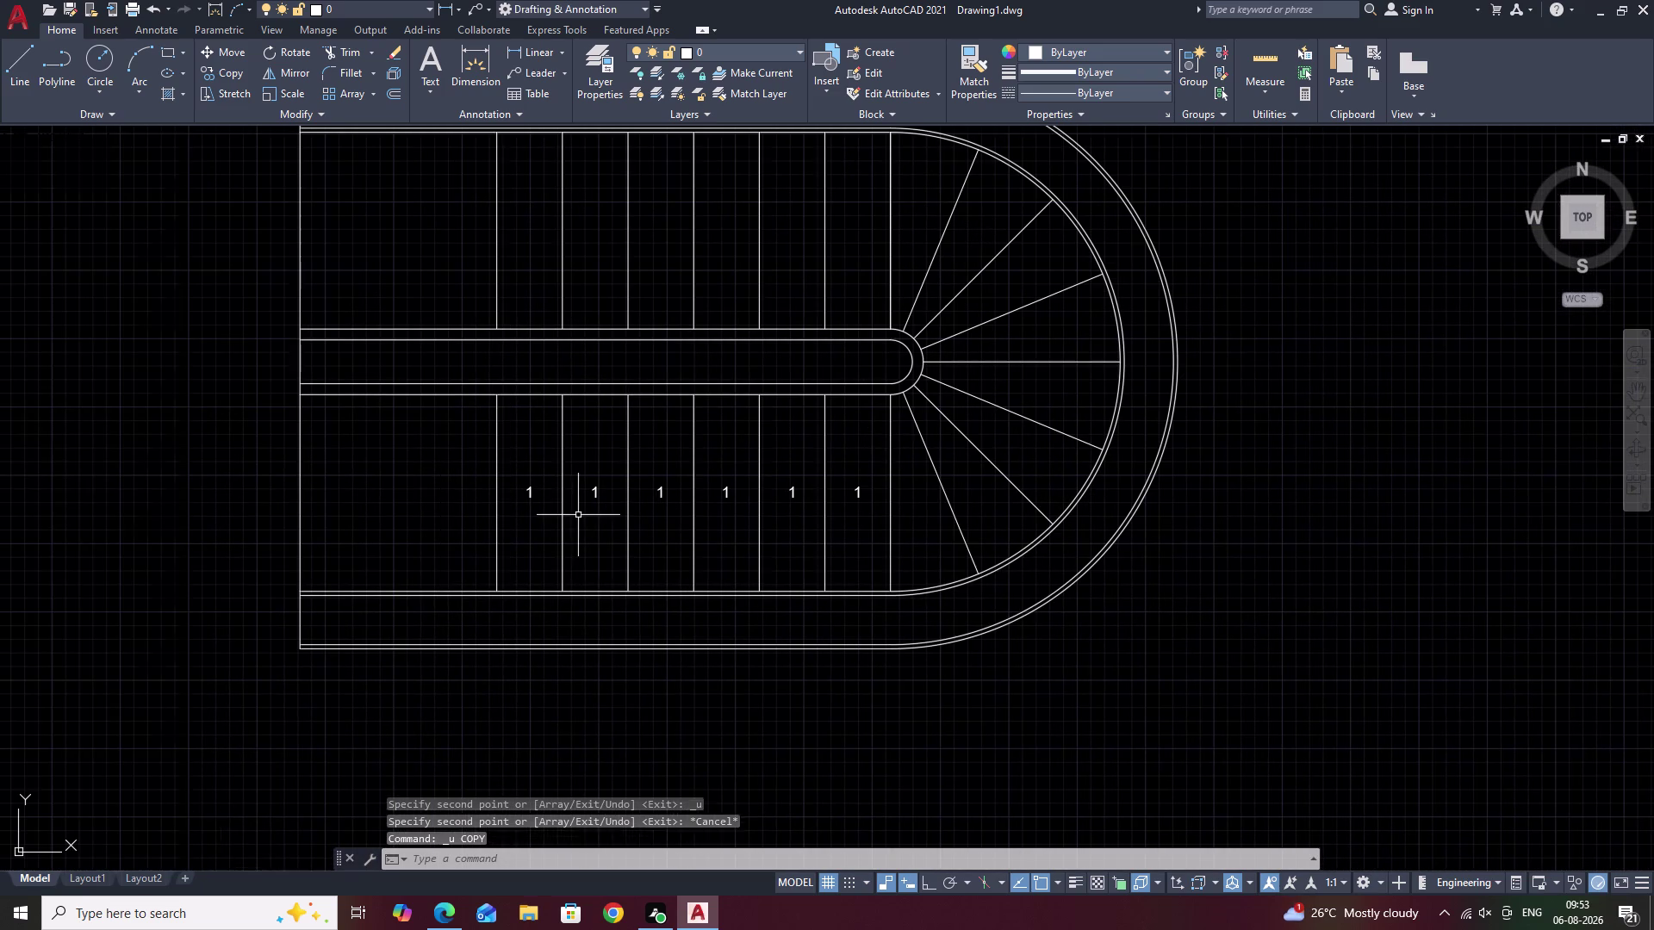
Copy the six '1' labels into the upper flight treads.
click(526, 493)
click(596, 491)
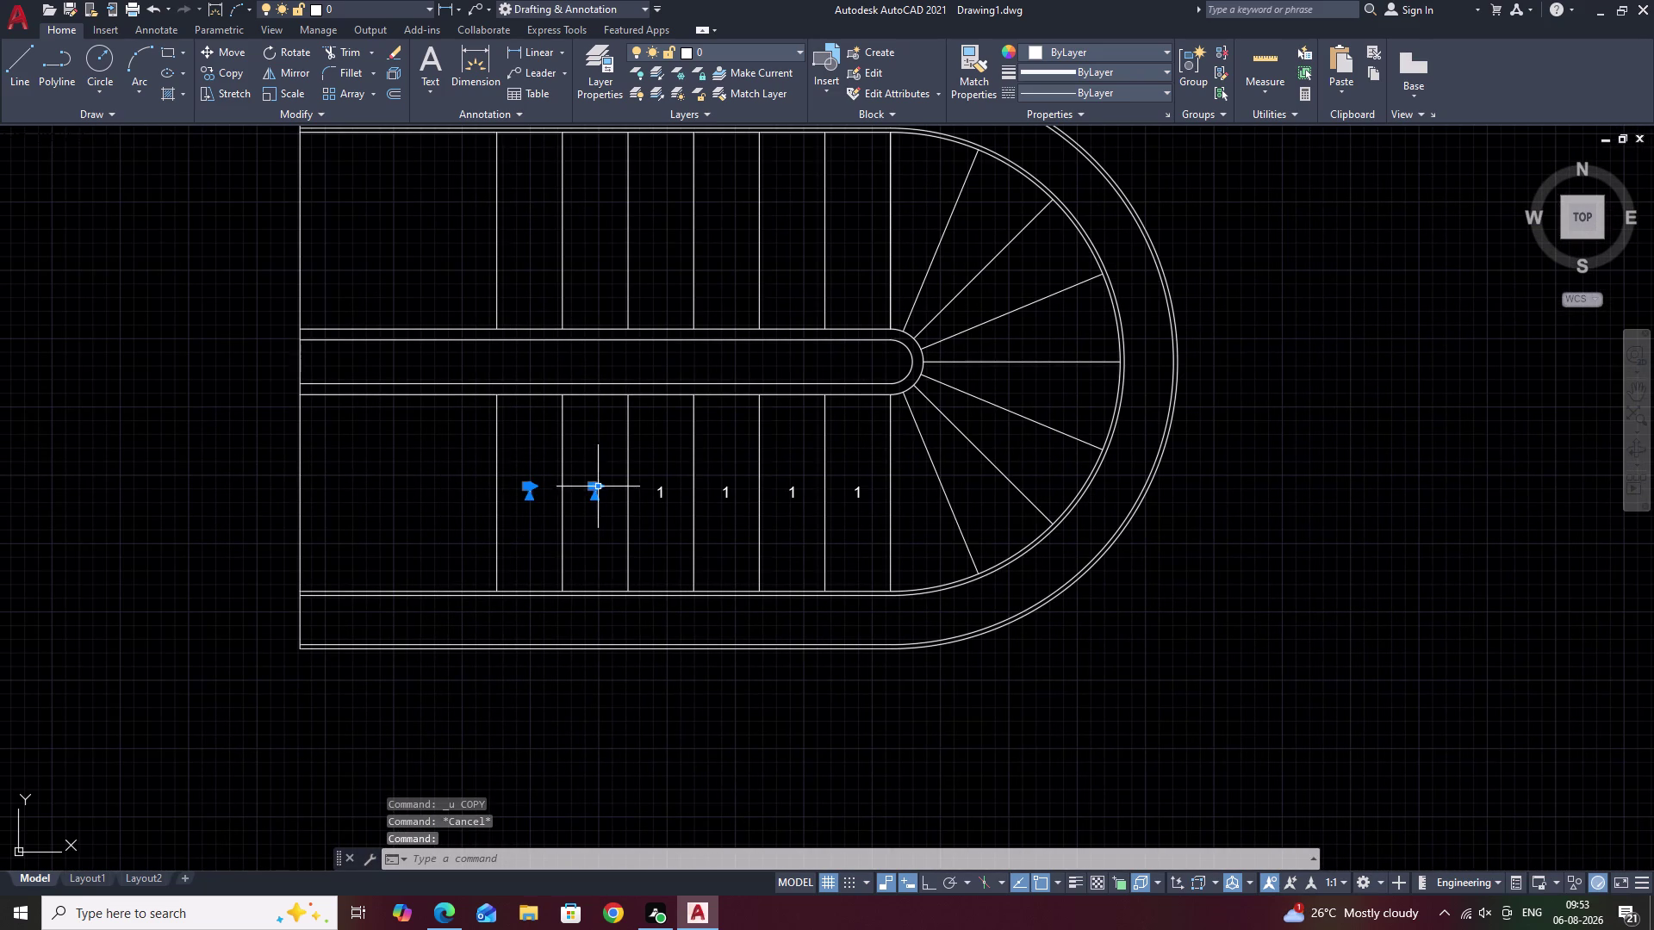
click(662, 494)
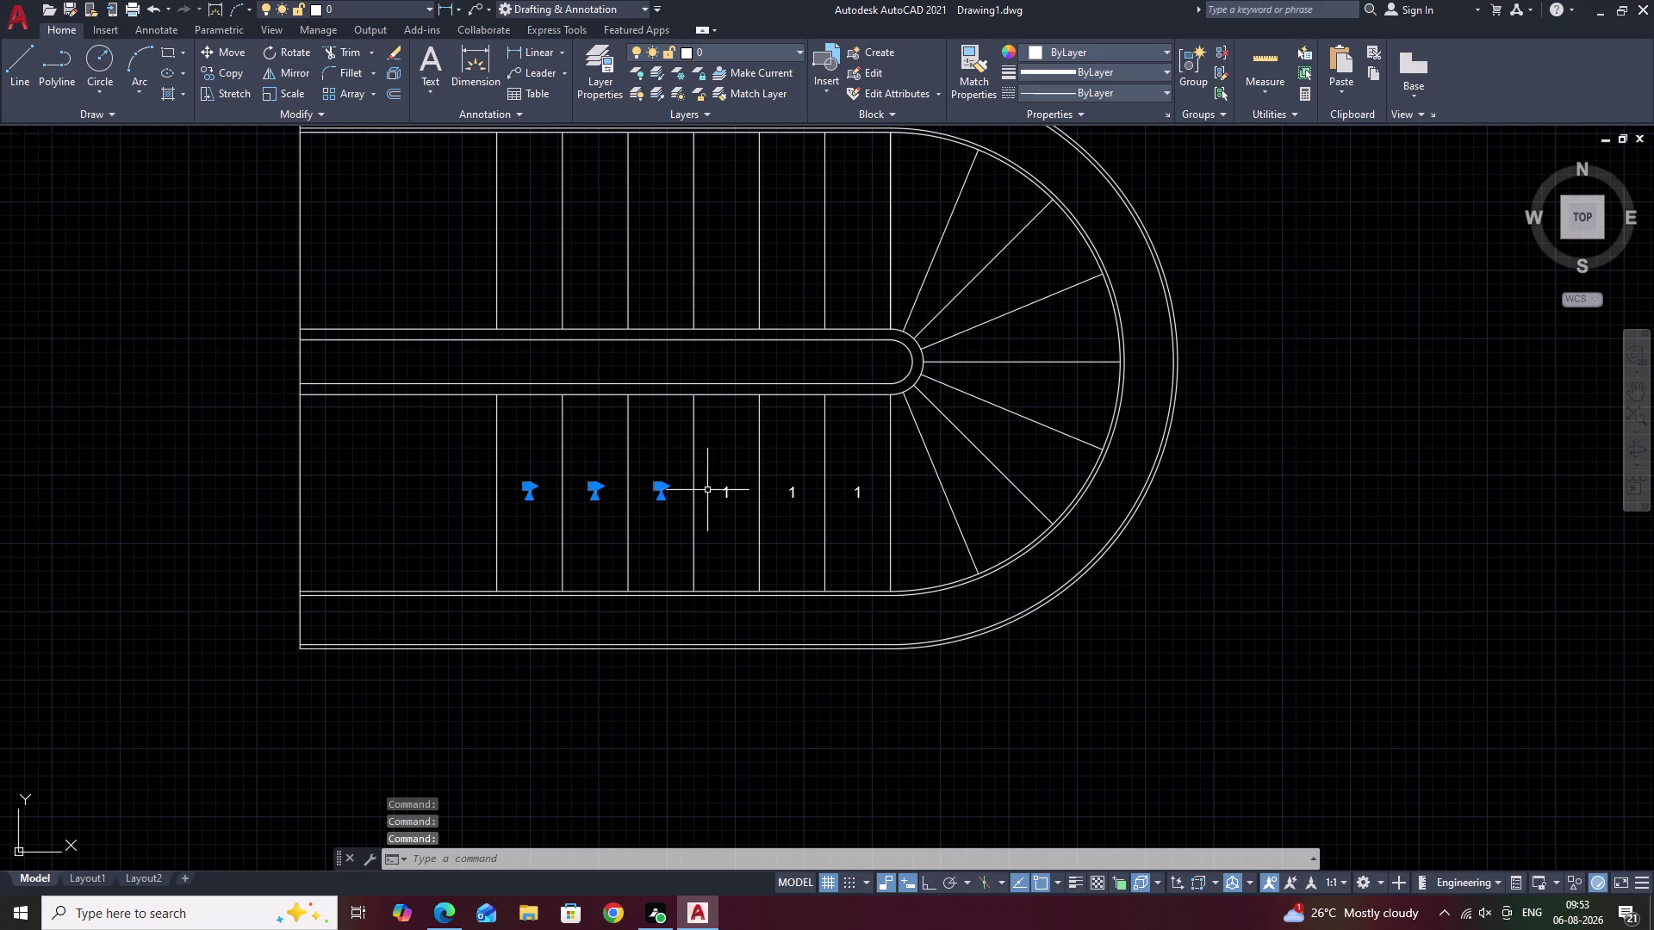
click(726, 494)
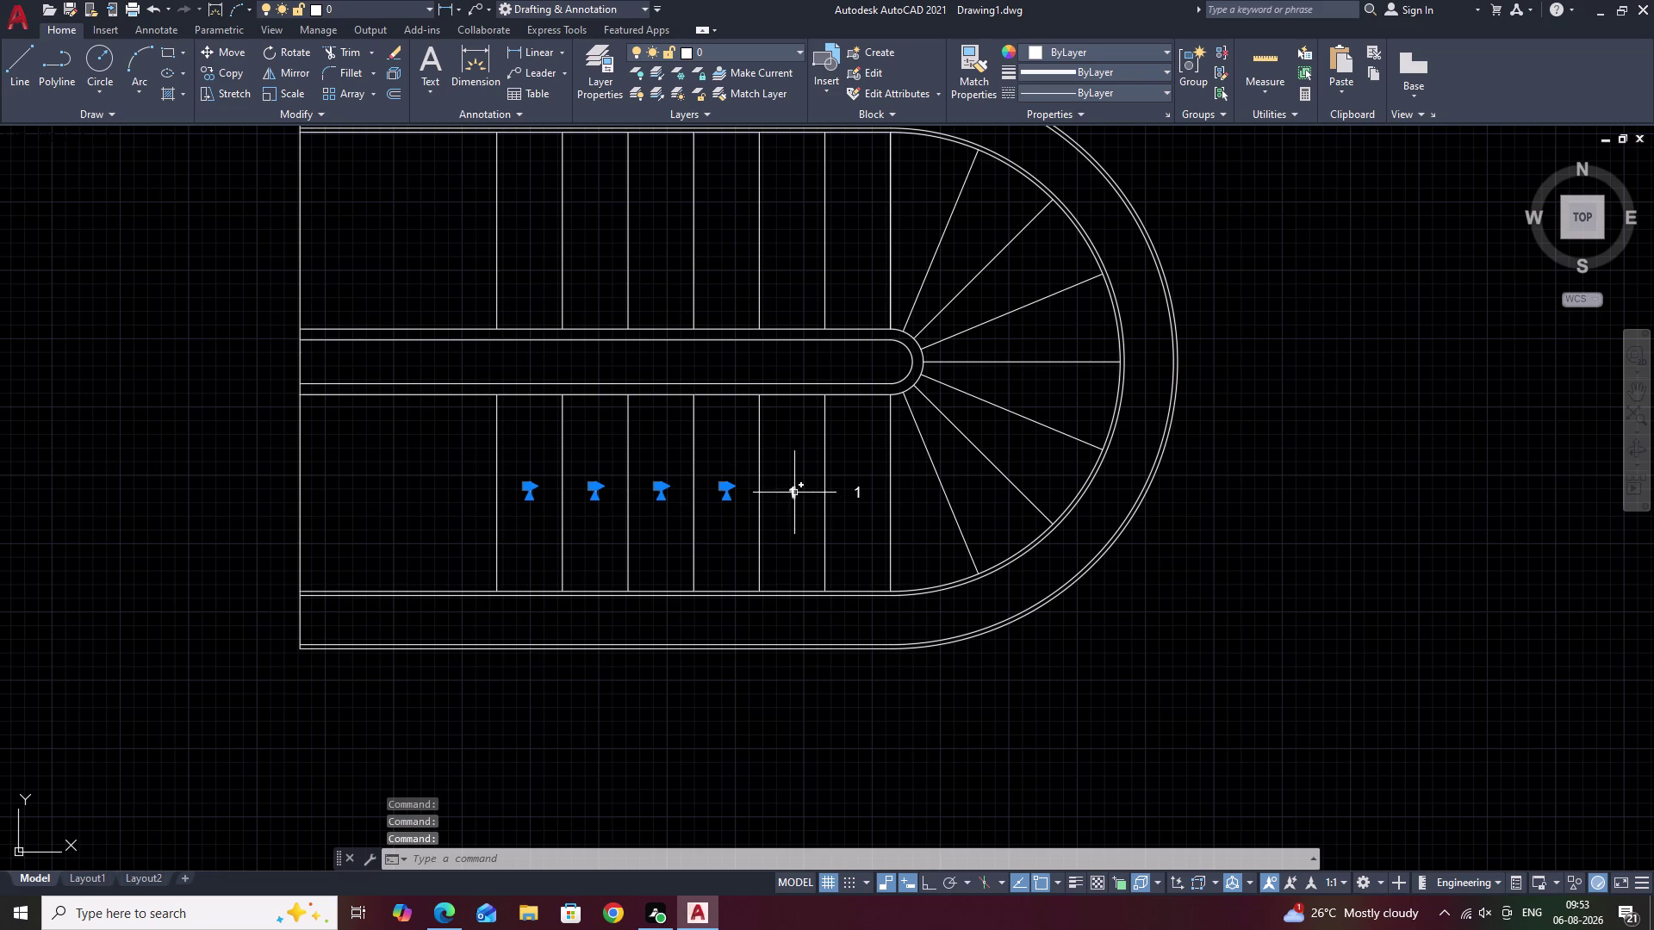
click(794, 492)
click(860, 492)
key(c)
text(O)
key(space)
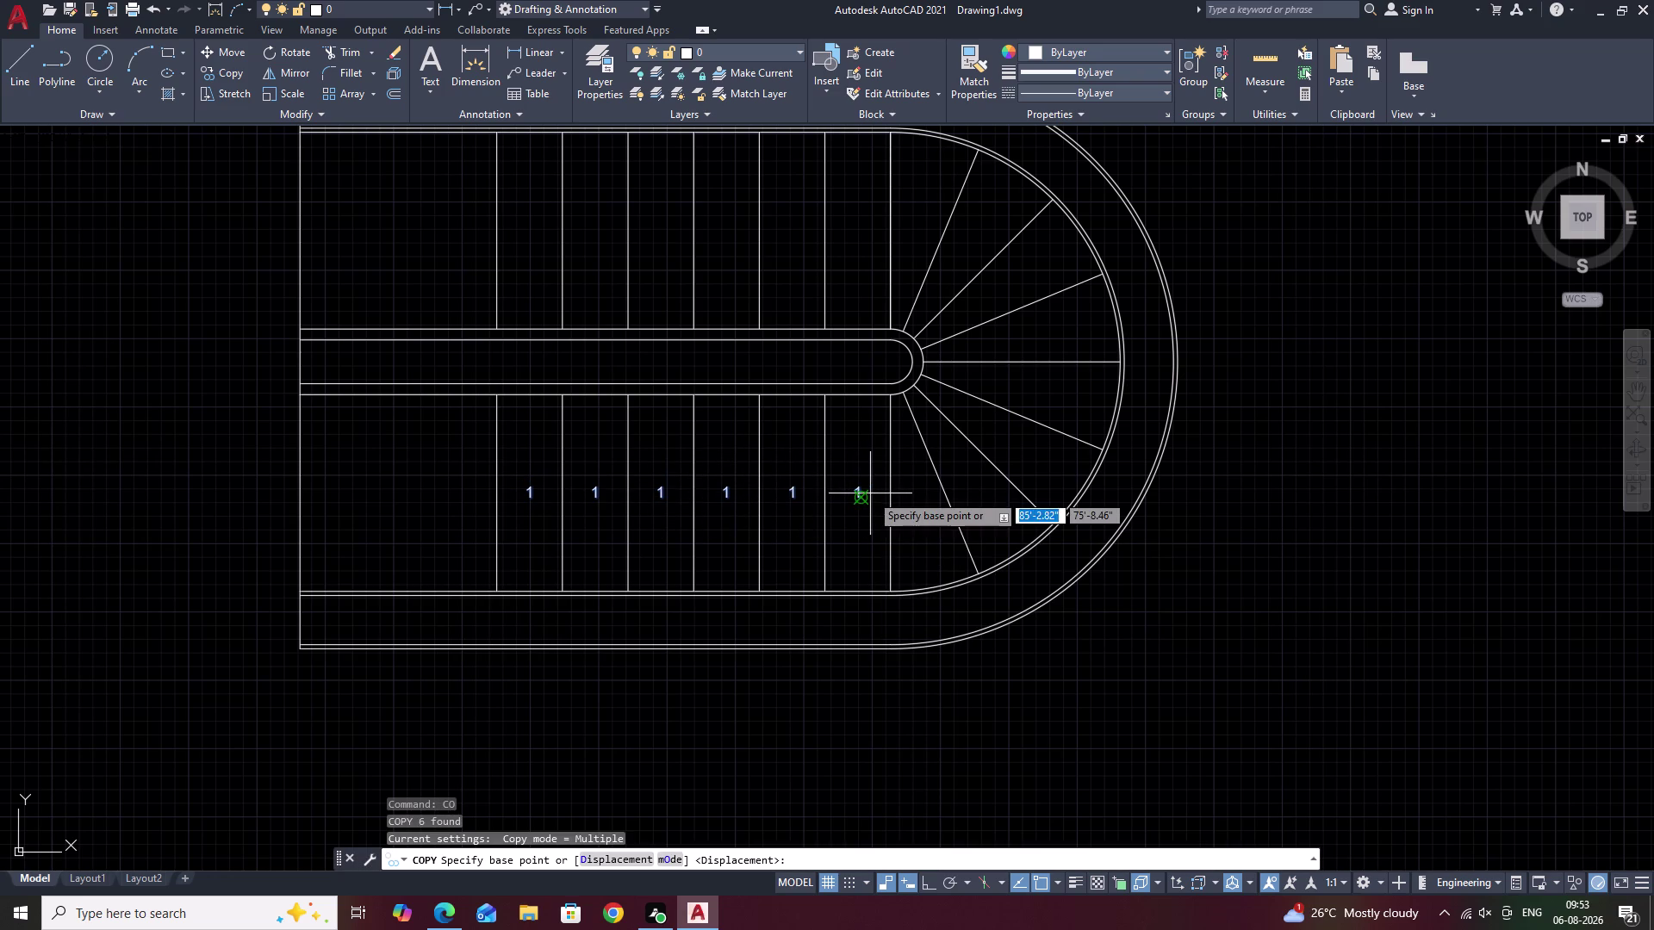
click(669, 536)
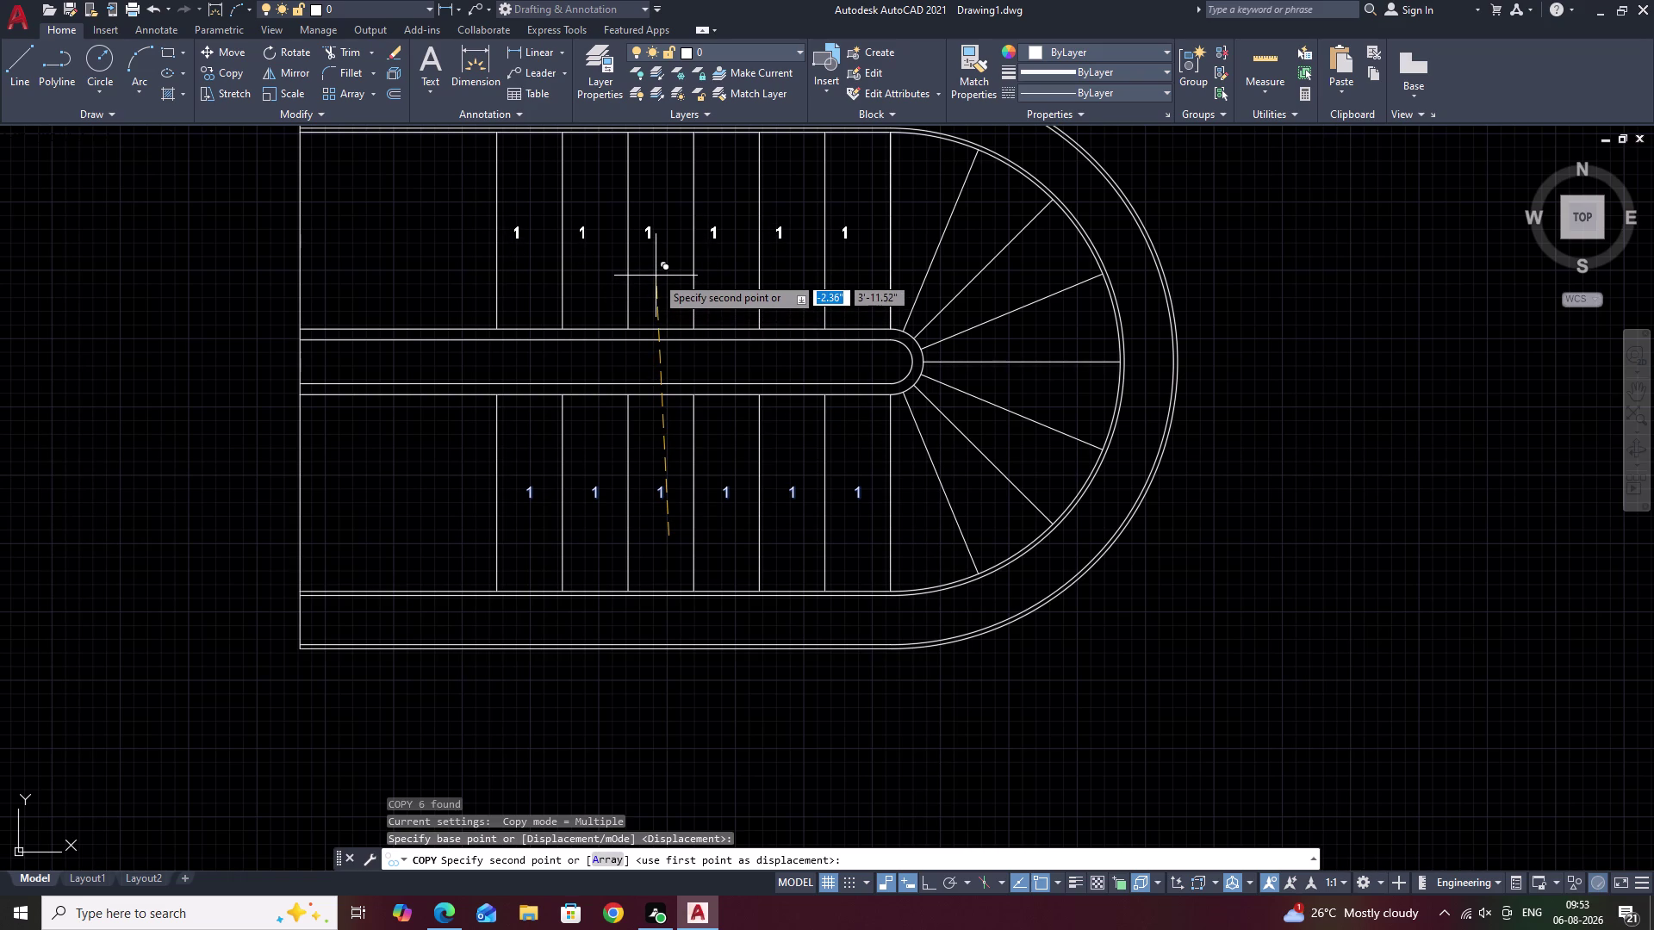
click(656, 276)
key(Escape)
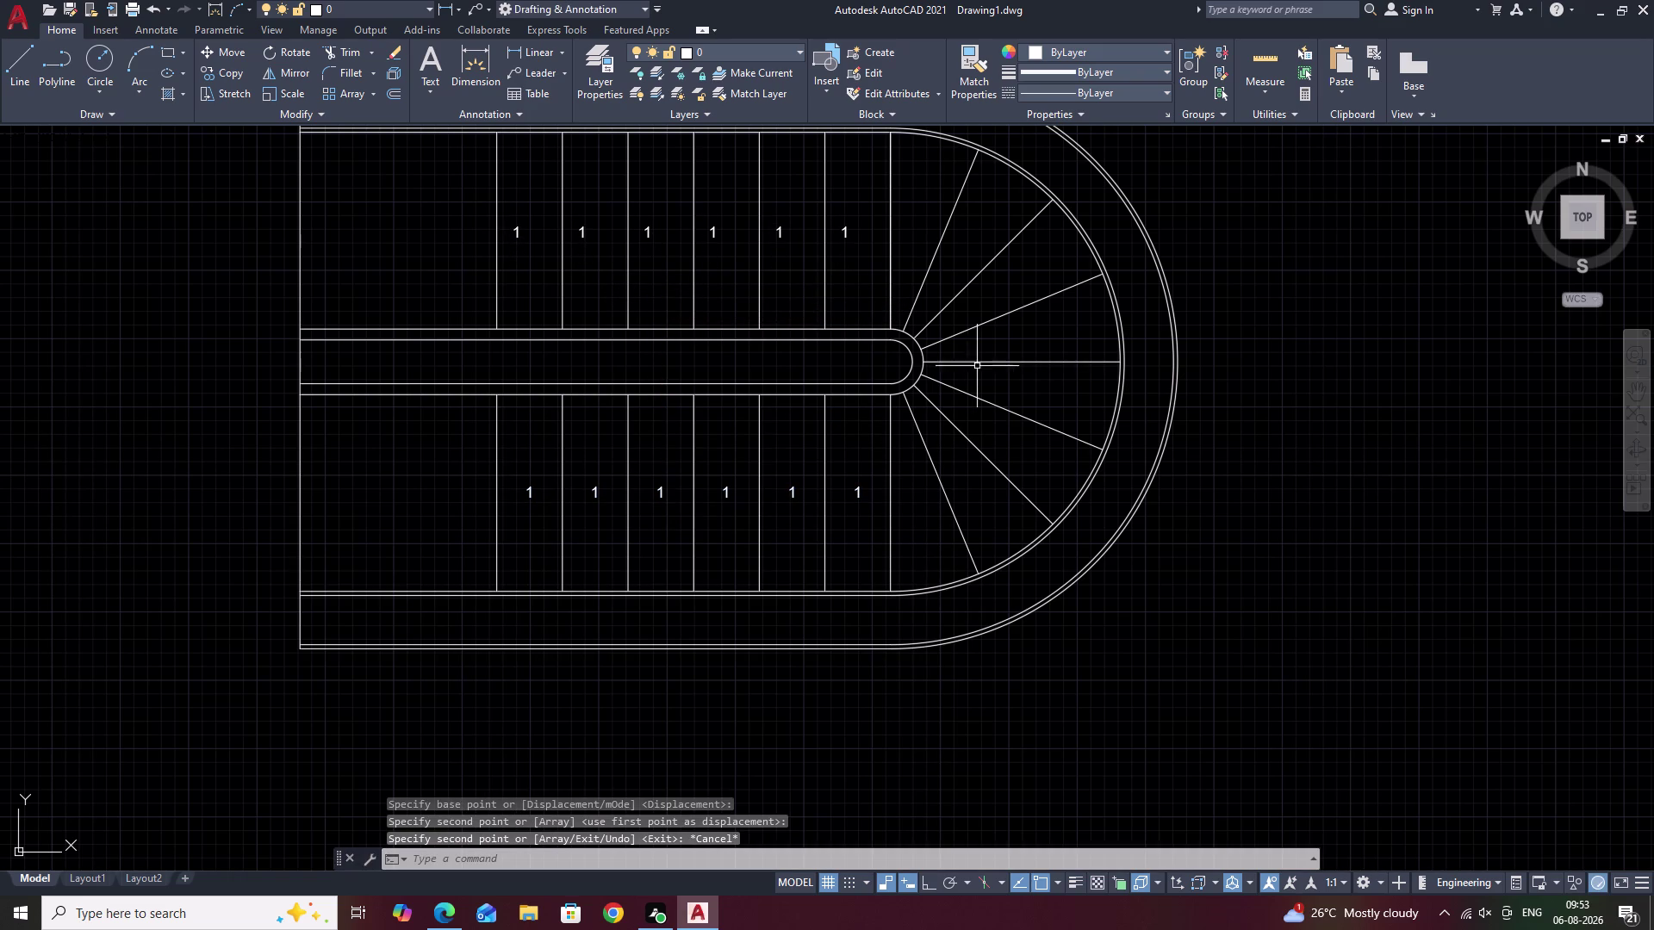
Copy the last lower-flight '1' into the first three winder treads.
middle_drag(956, 500, 947, 478)
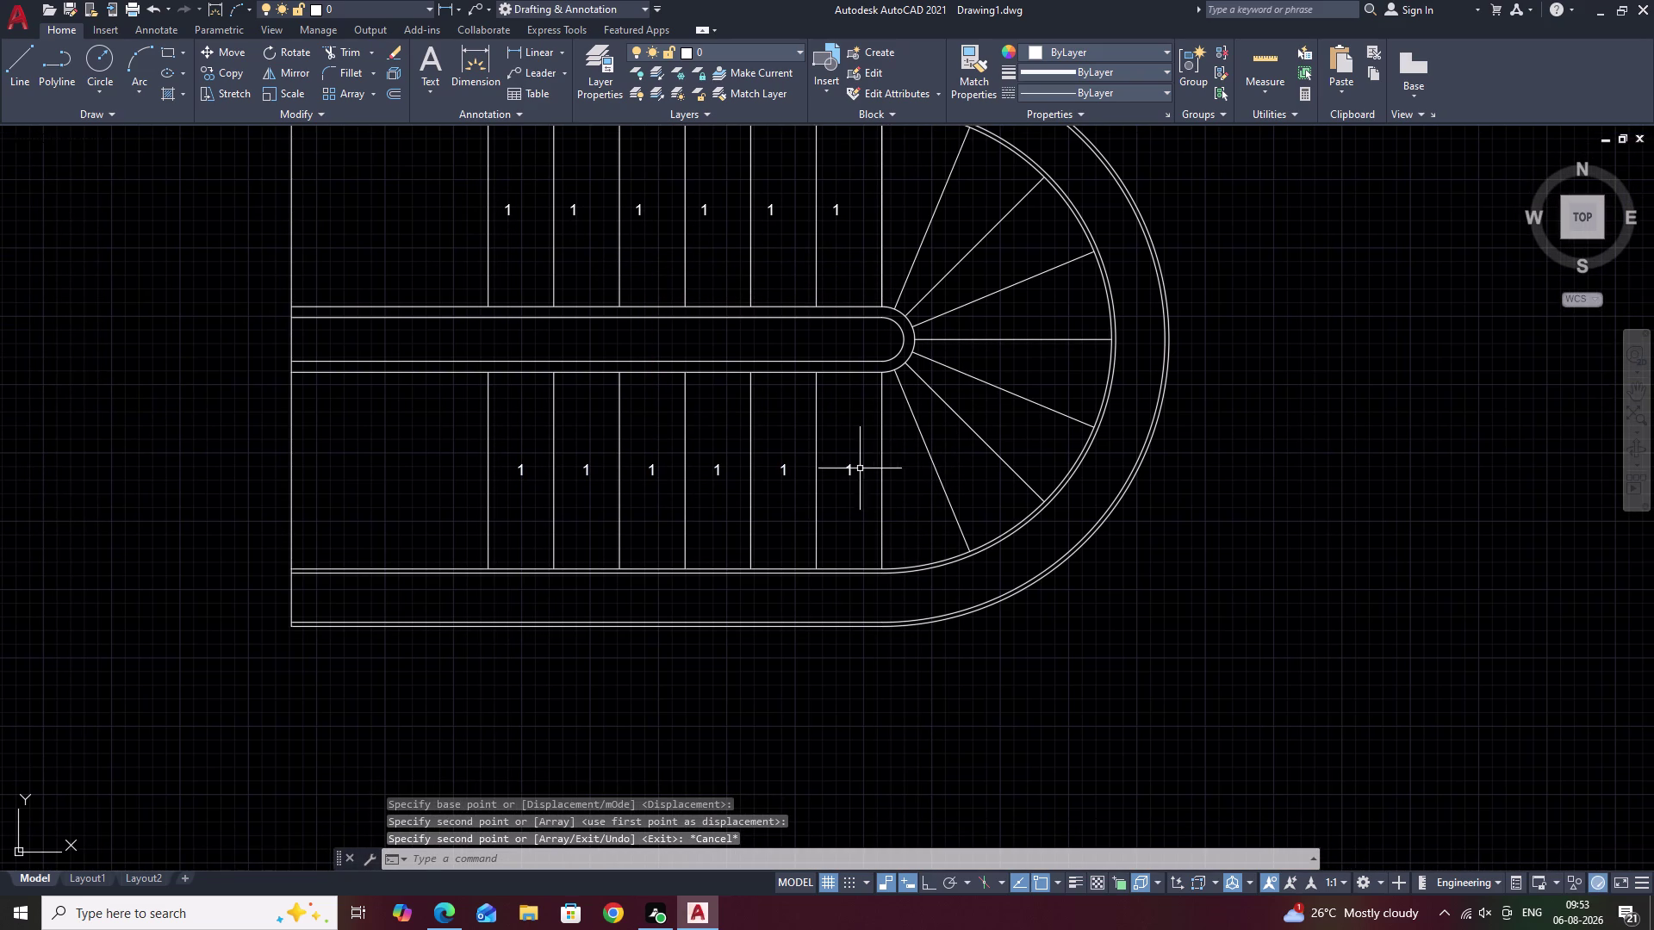
click(851, 469)
text(C)
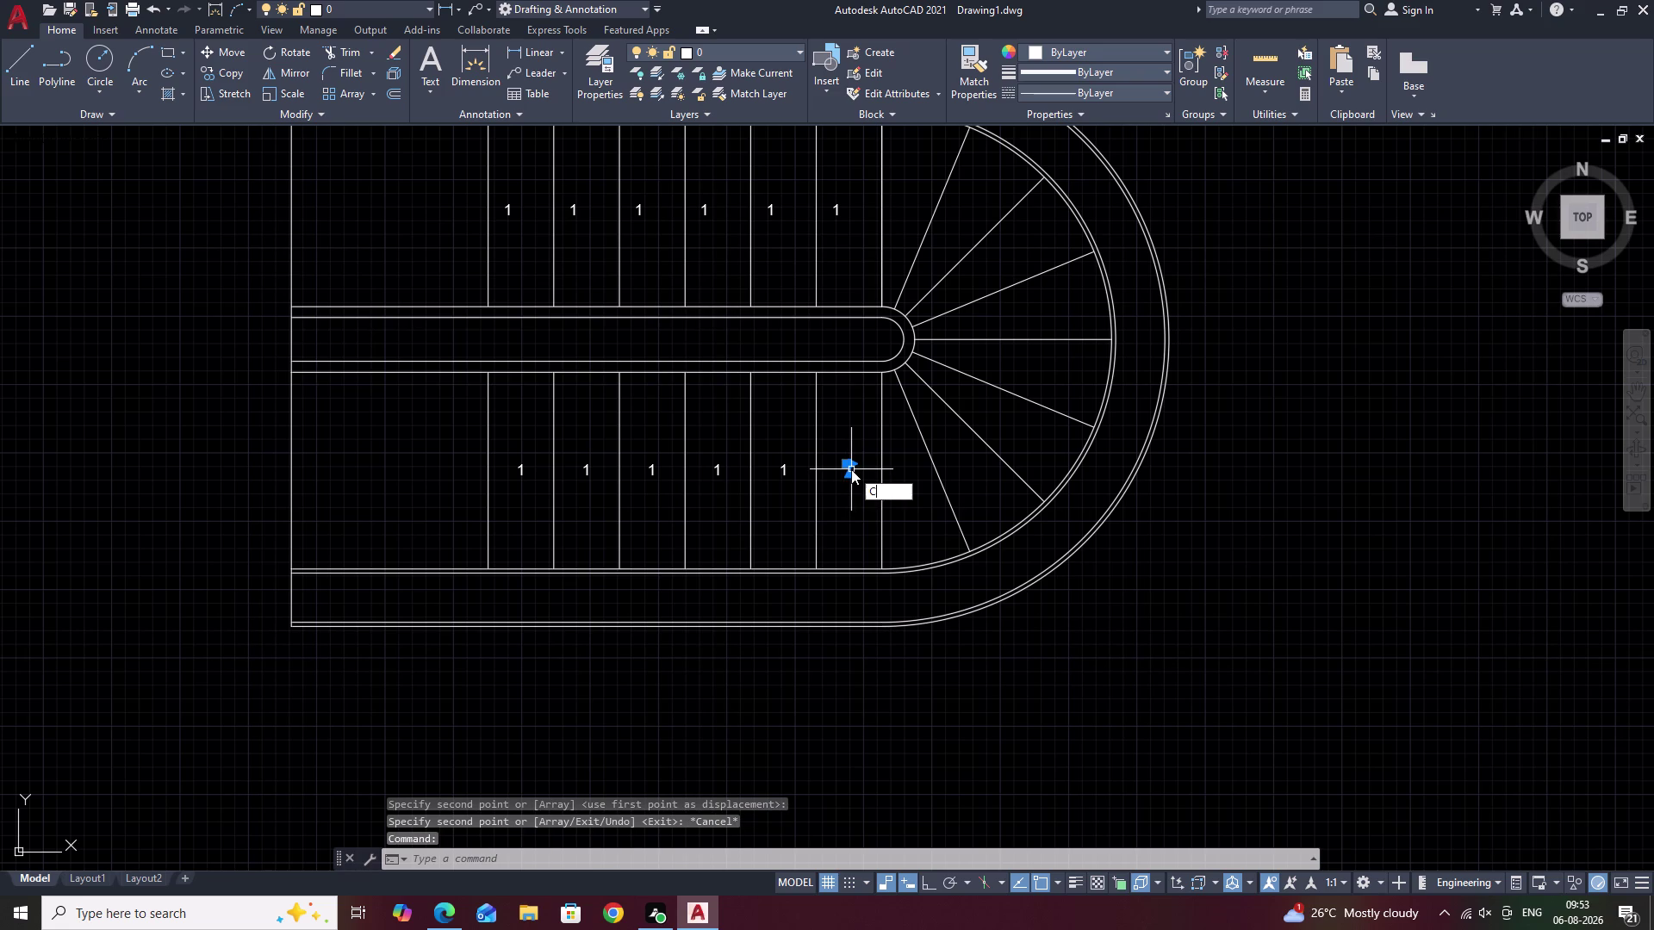
text(O)
key(space)
scroll(up, 3)
click(846, 481)
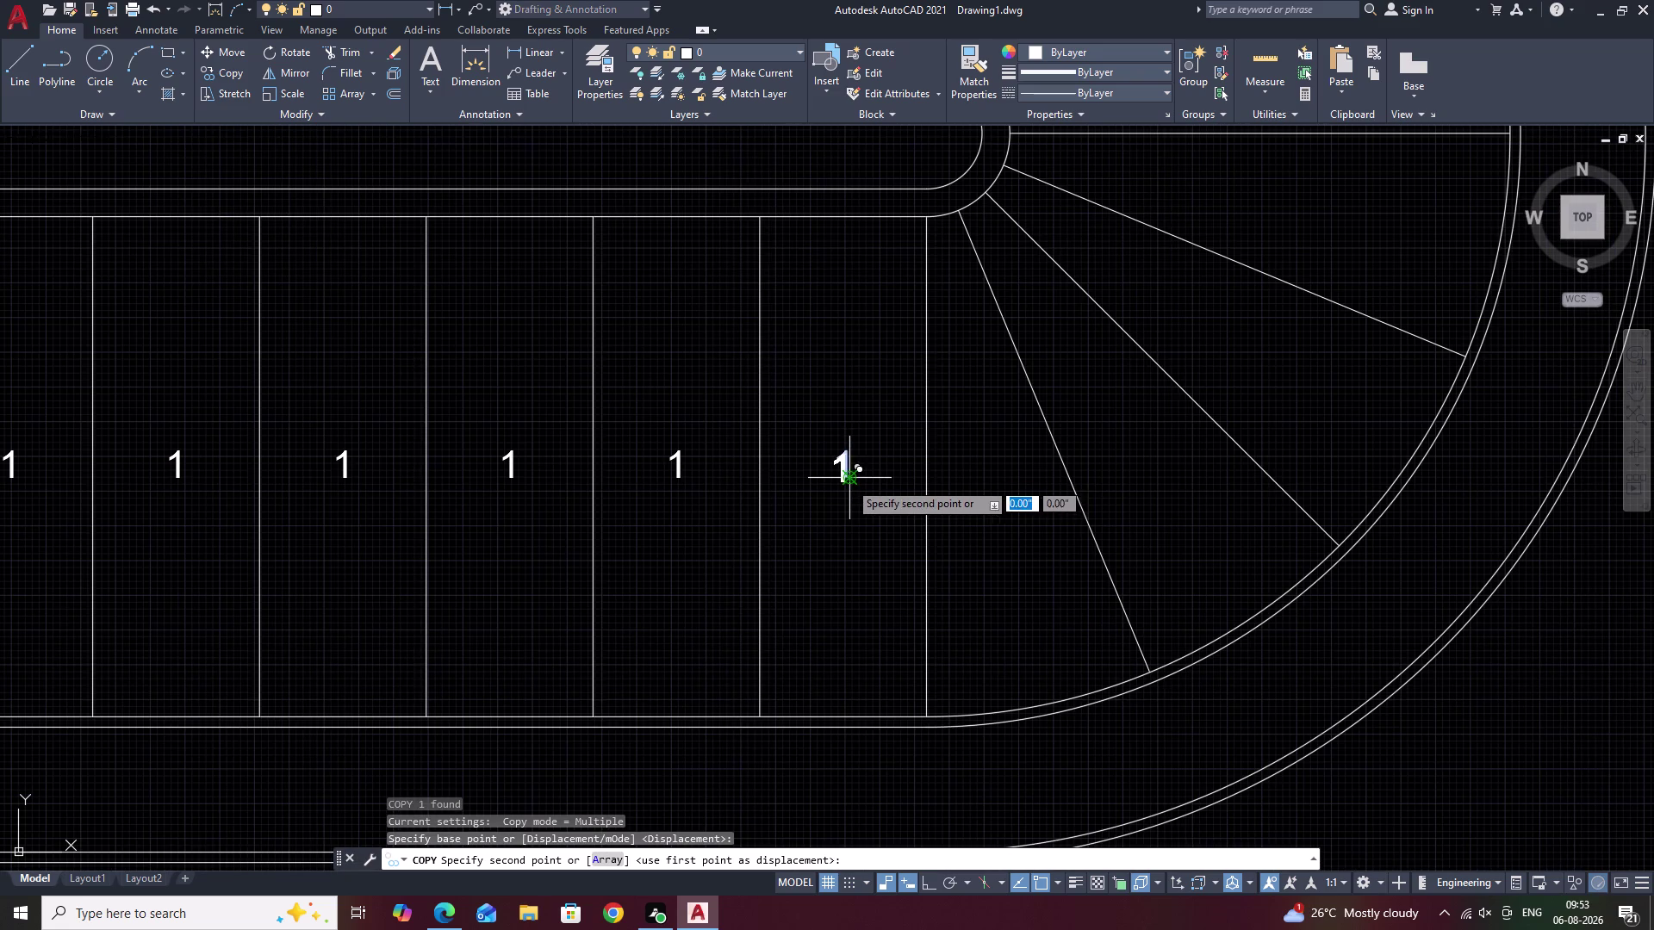
click(997, 472)
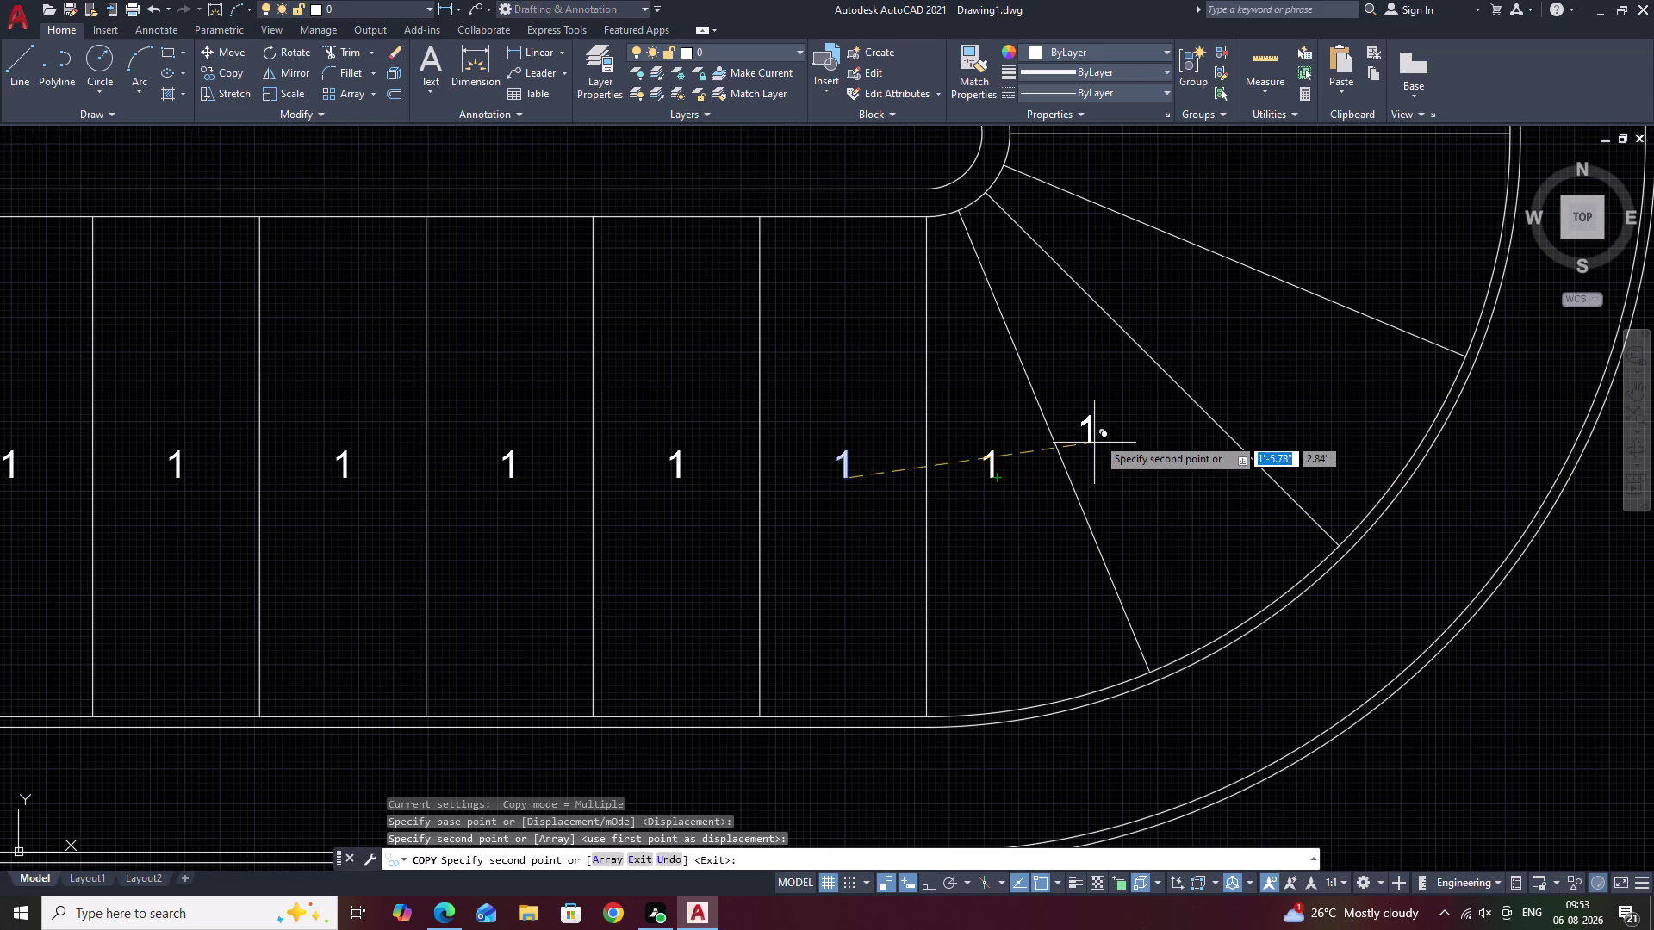
click(1114, 421)
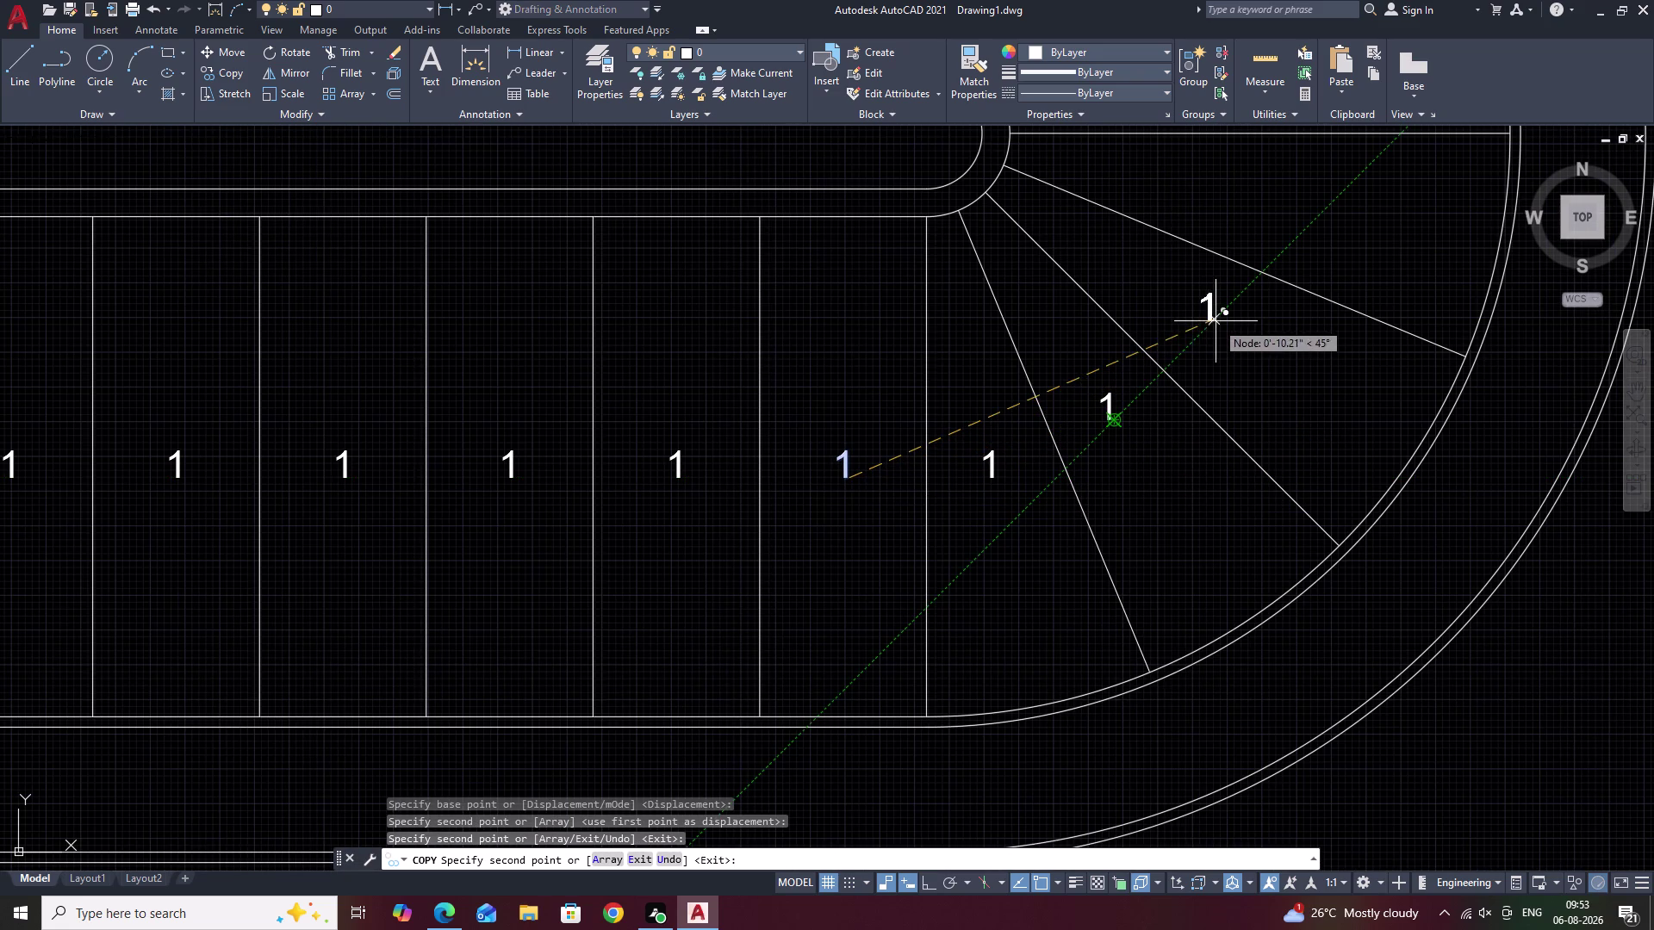
click(1209, 325)
Place '1' copies in the remaining upper winder treads and recenter the plan.
middle_drag(1279, 327, 1145, 711)
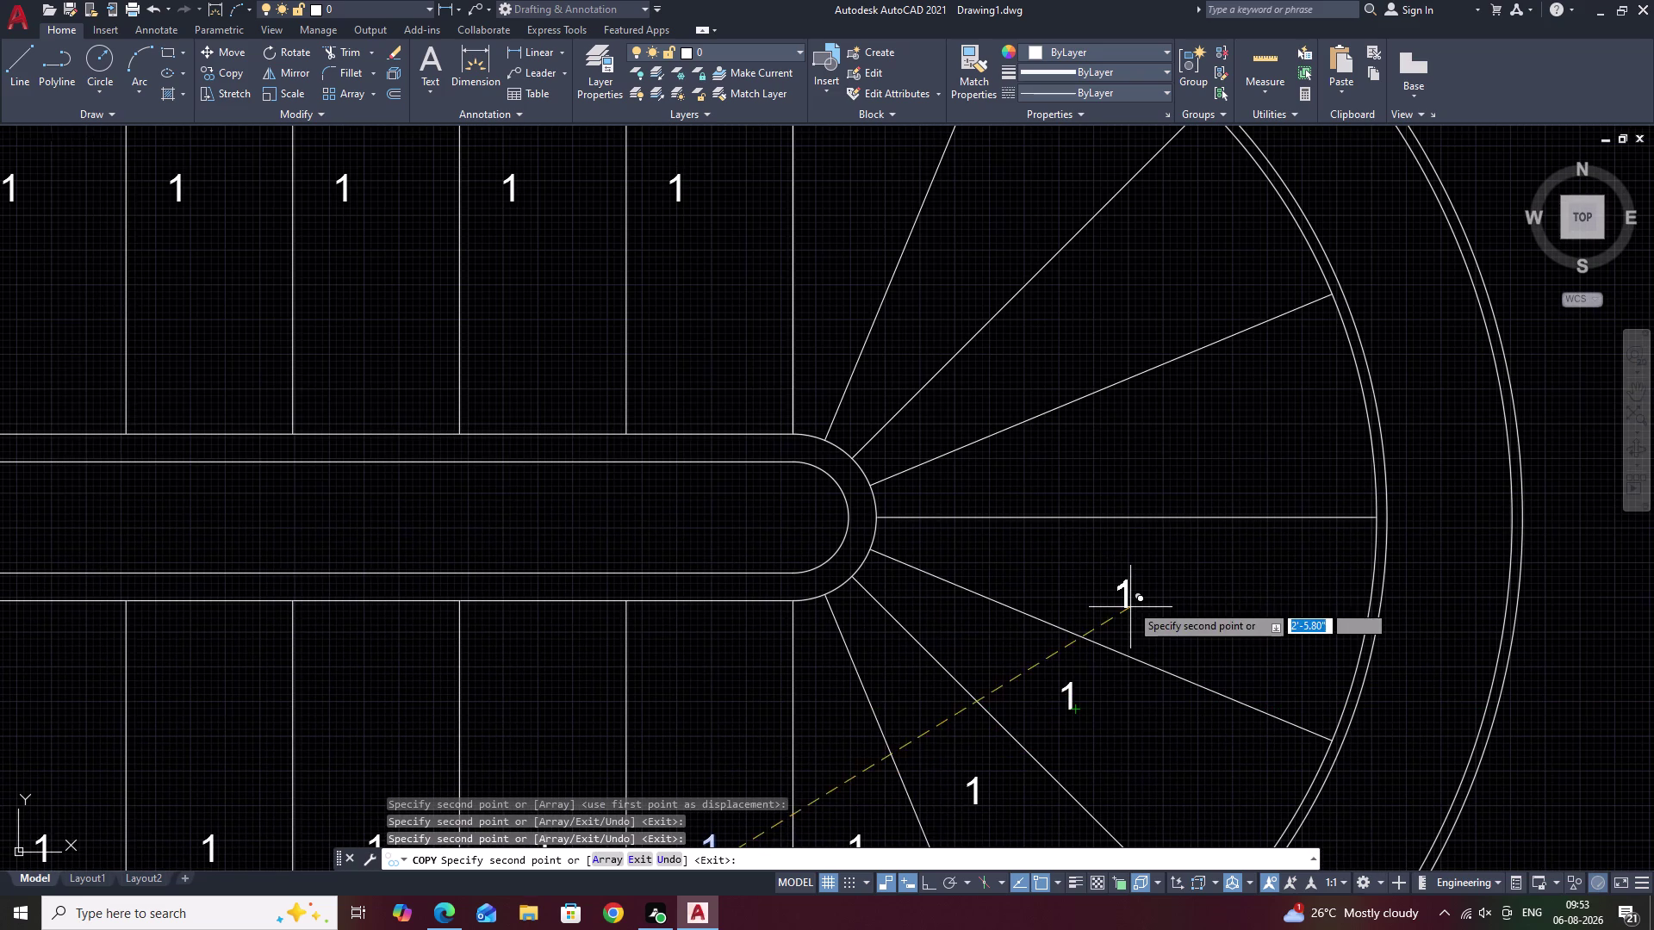
click(1120, 590)
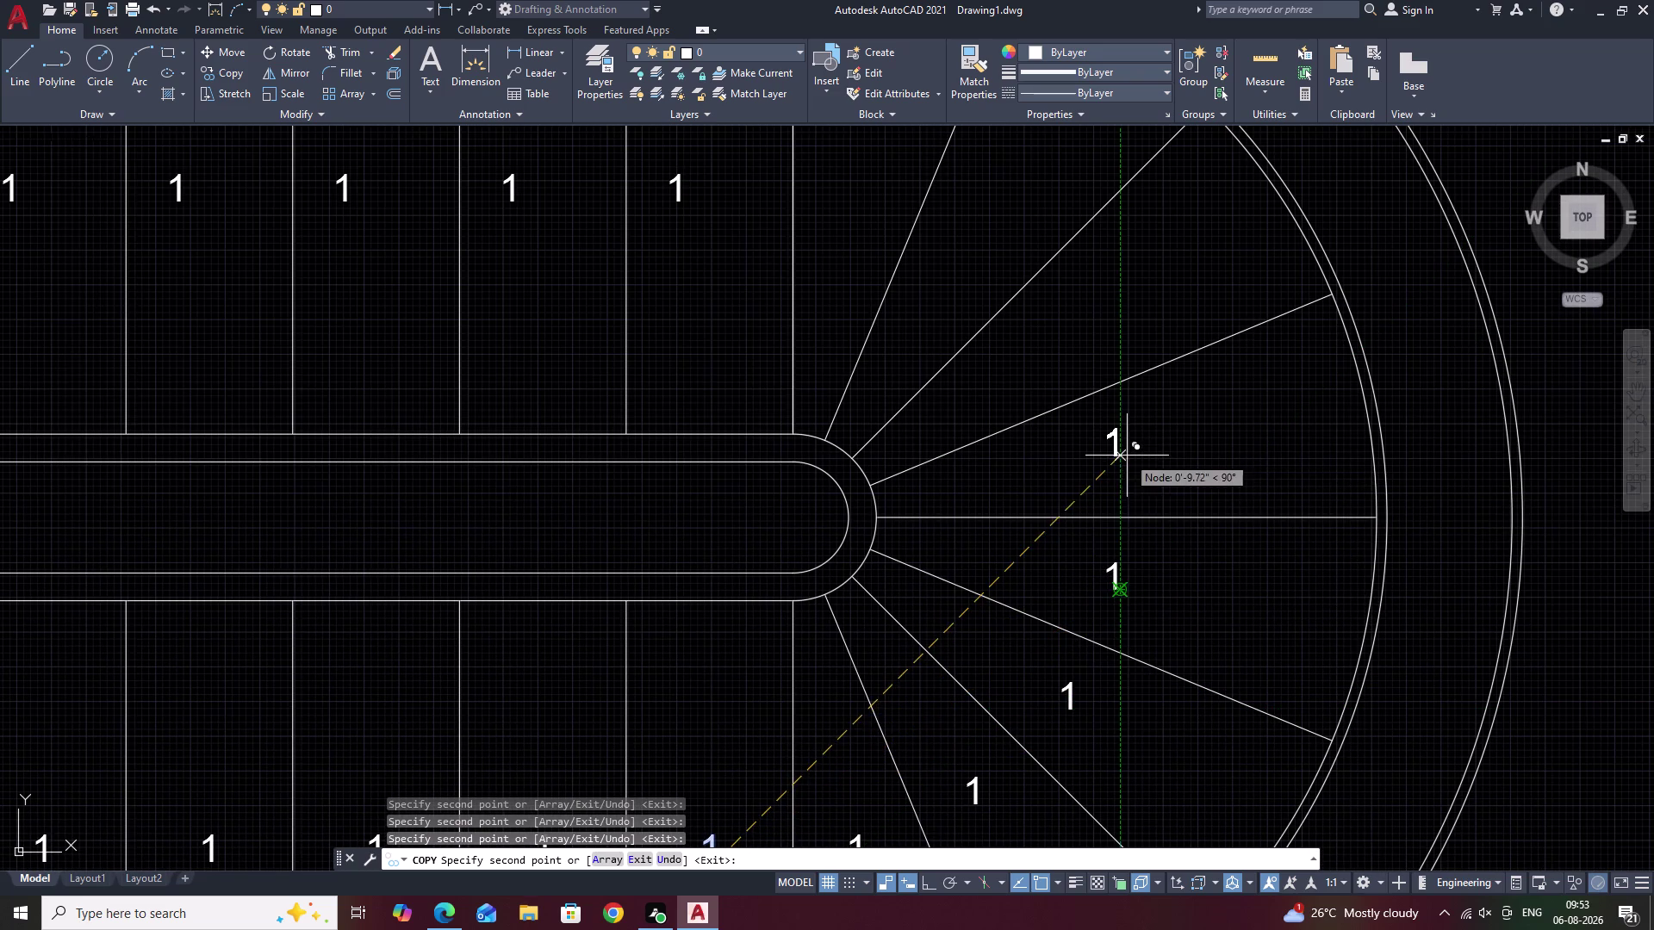
click(1127, 456)
middle_drag(1146, 455, 1172, 608)
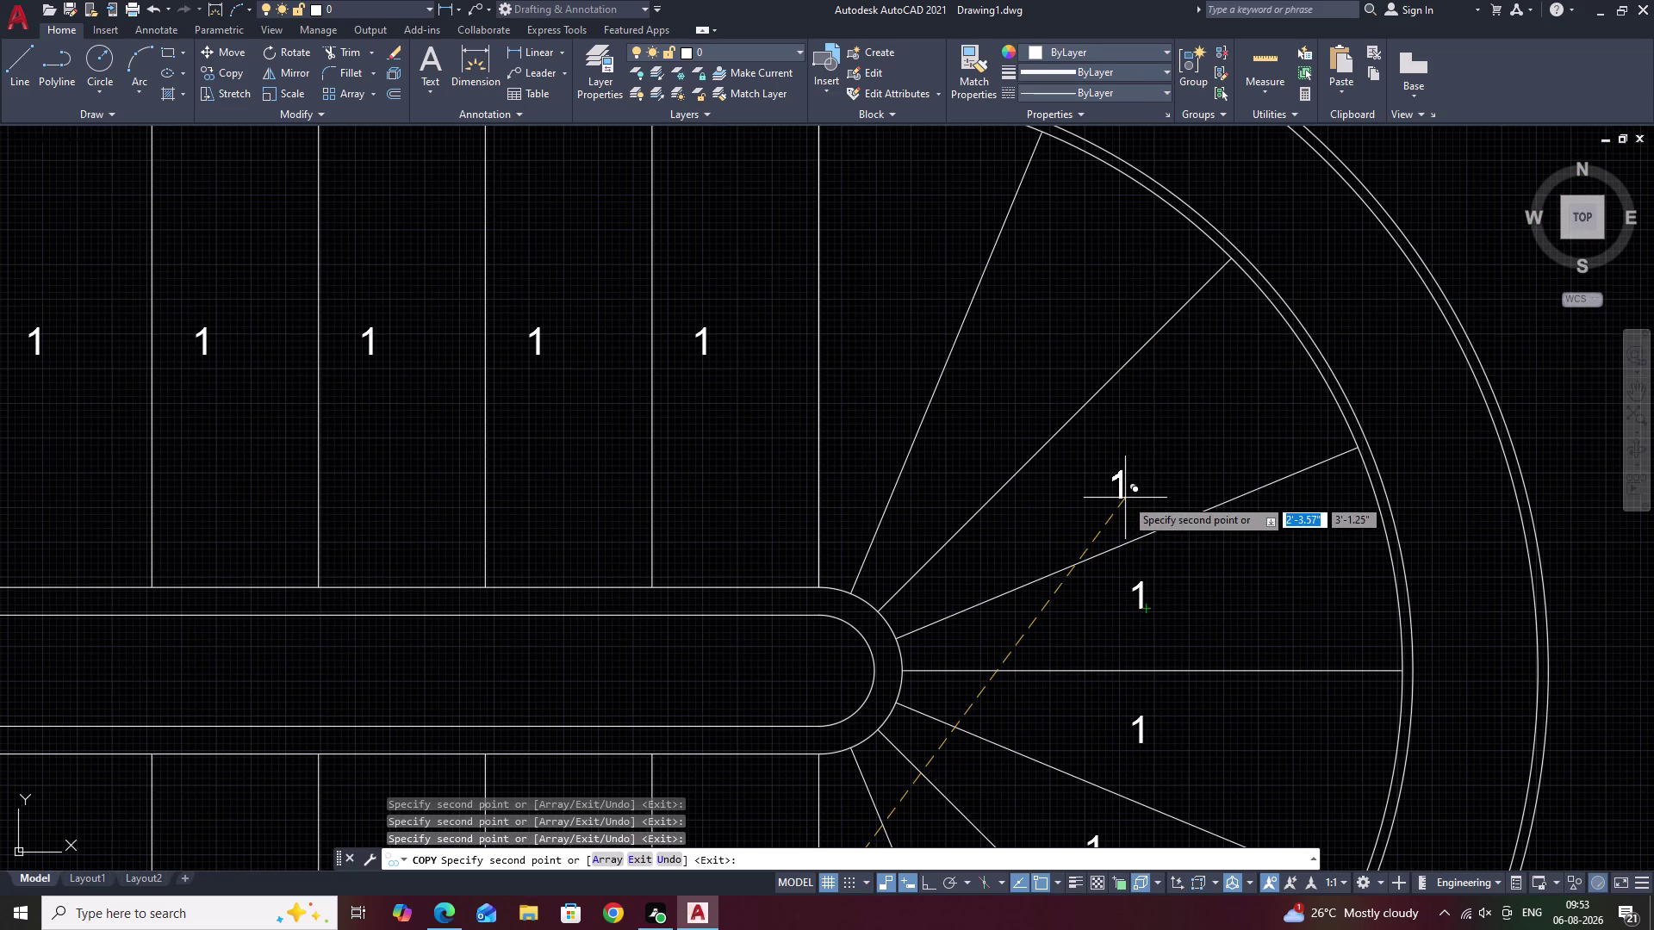
click(1122, 479)
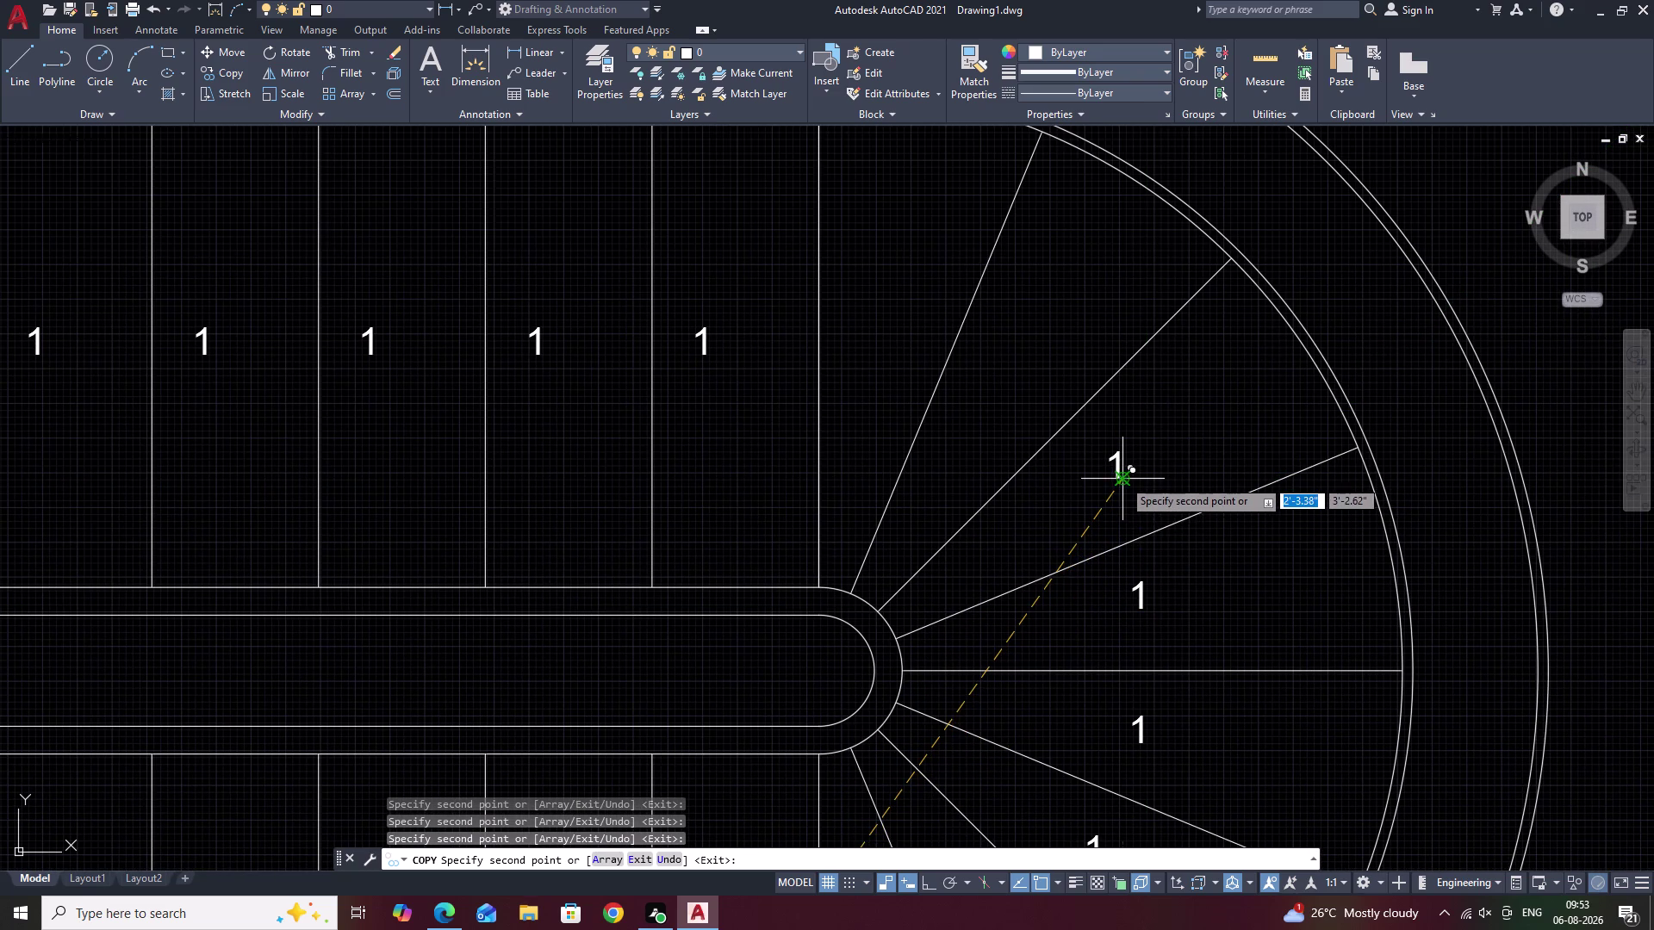
click(1008, 383)
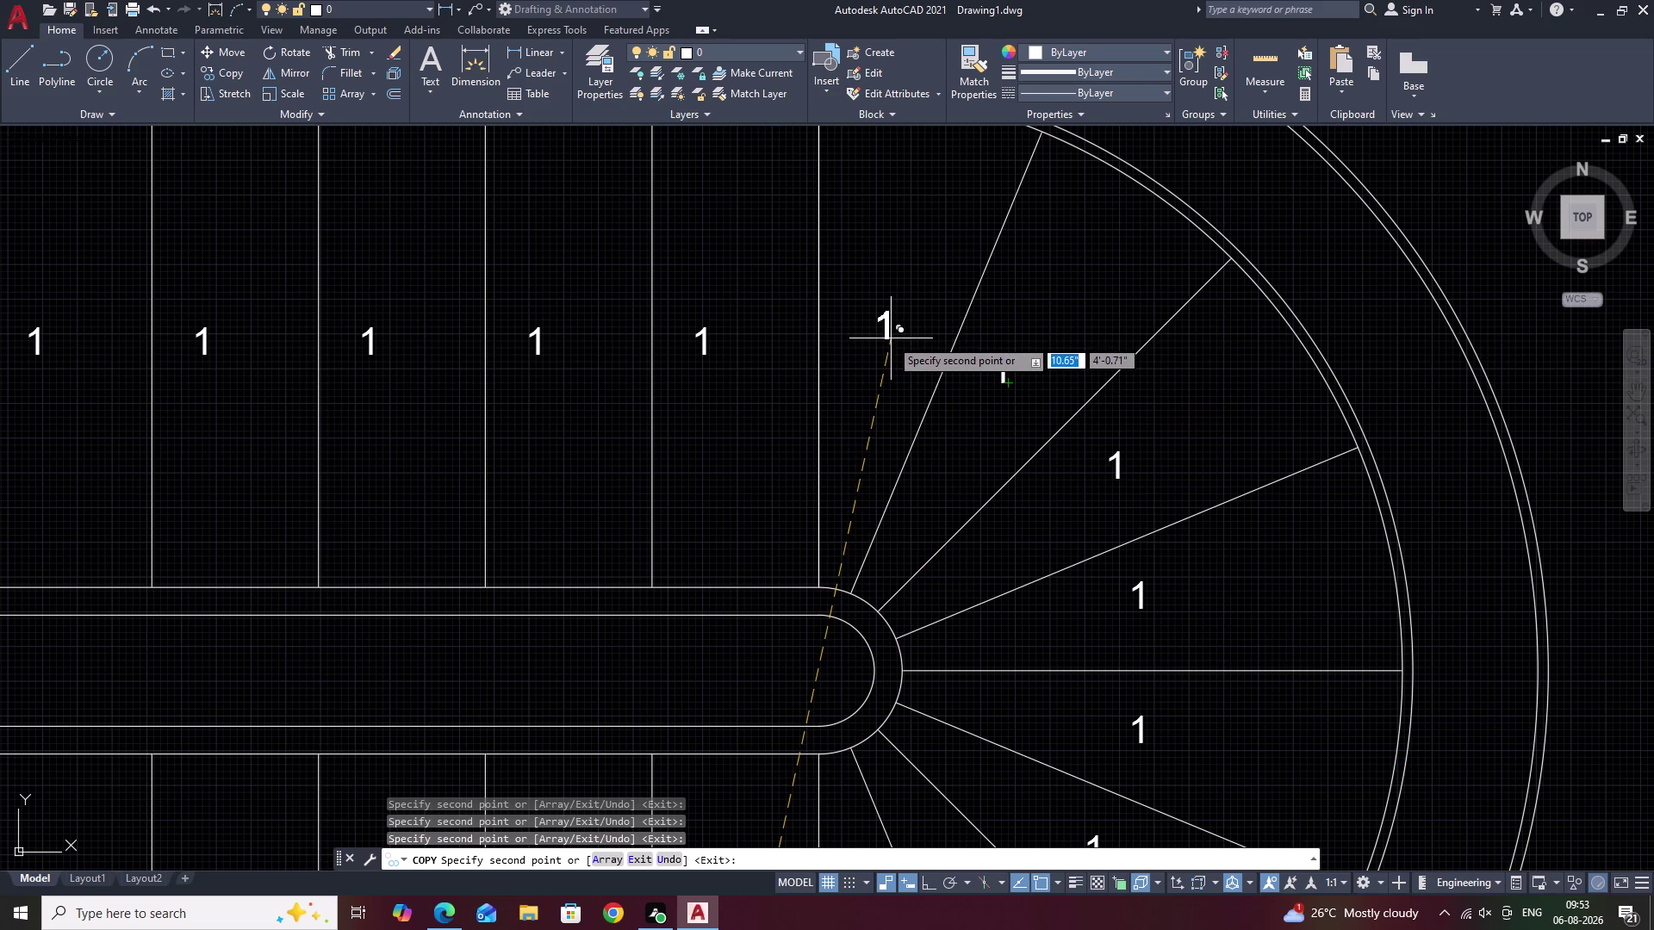
click(889, 338)
key(Escape)
scroll(down, 3)
middle_drag(1198, 469, 1208, 421)
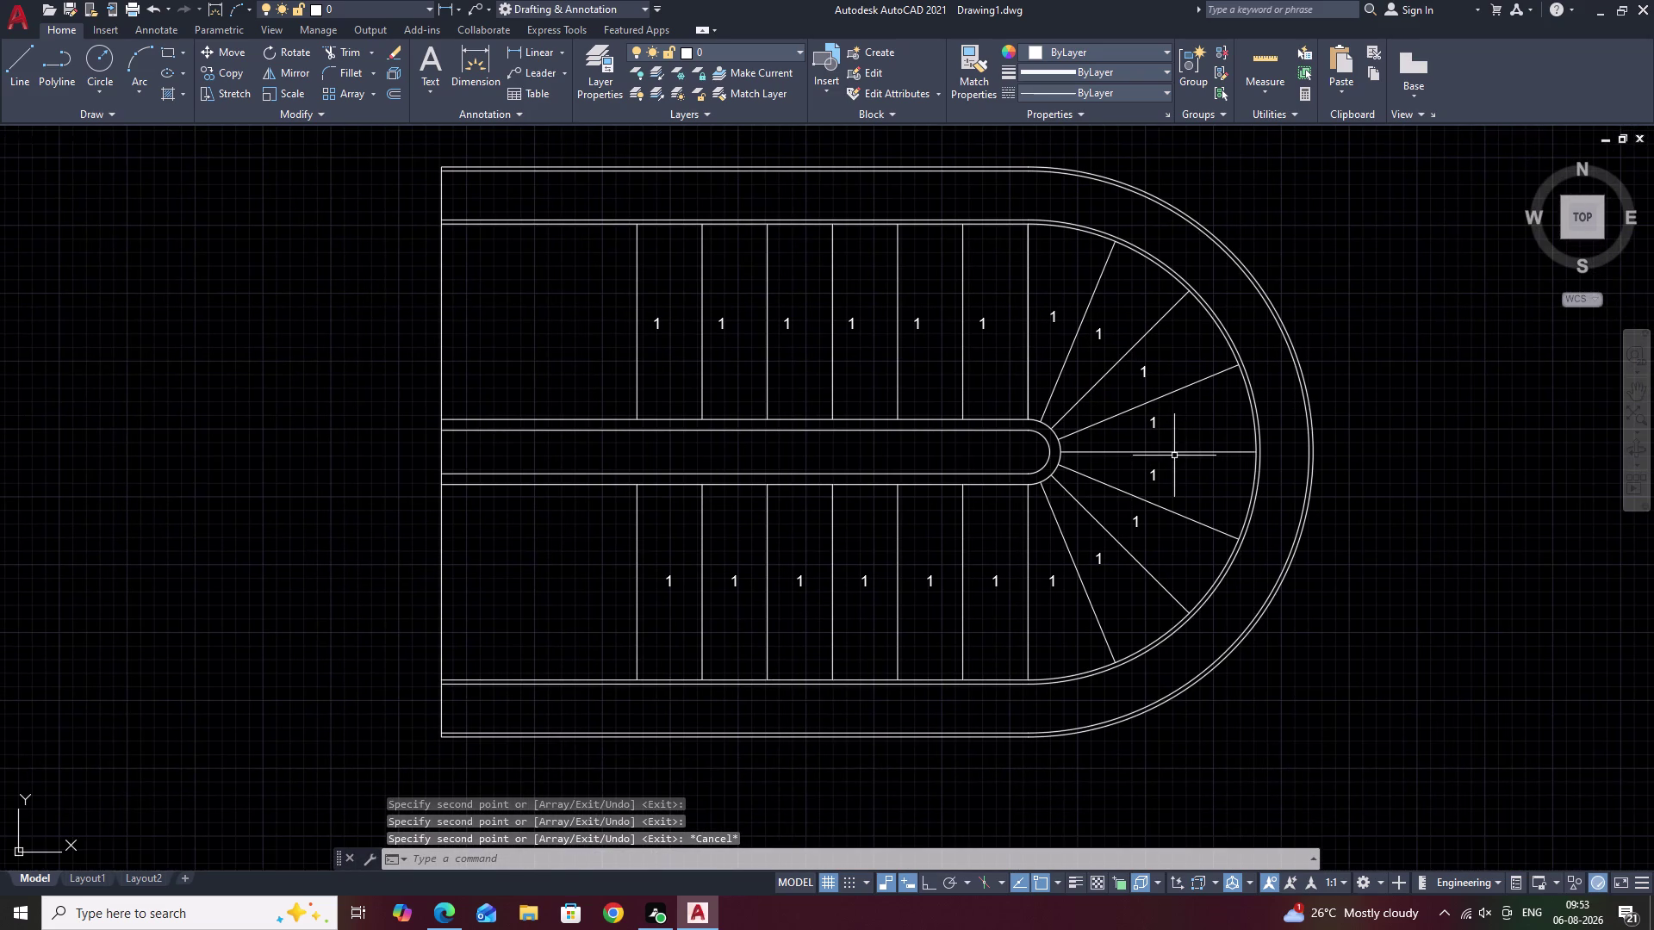
middle_drag(958, 556, 998, 549)
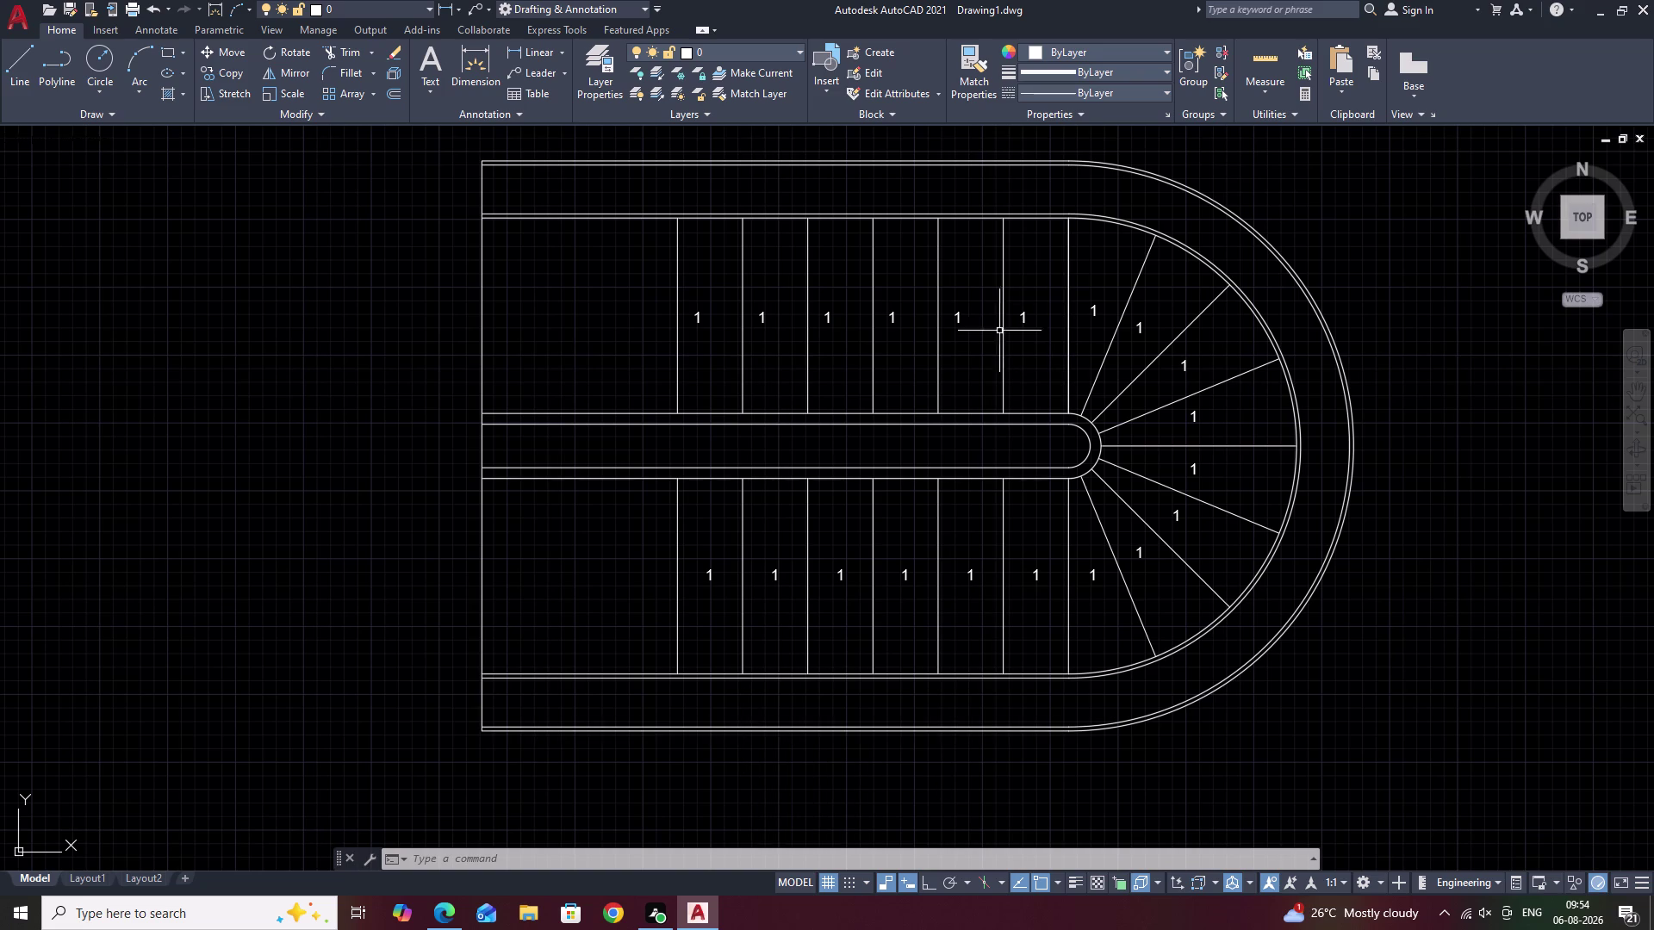
Start TC text numbering and pick the seven lower-flight tread labels.
key(Escape)
text(T)
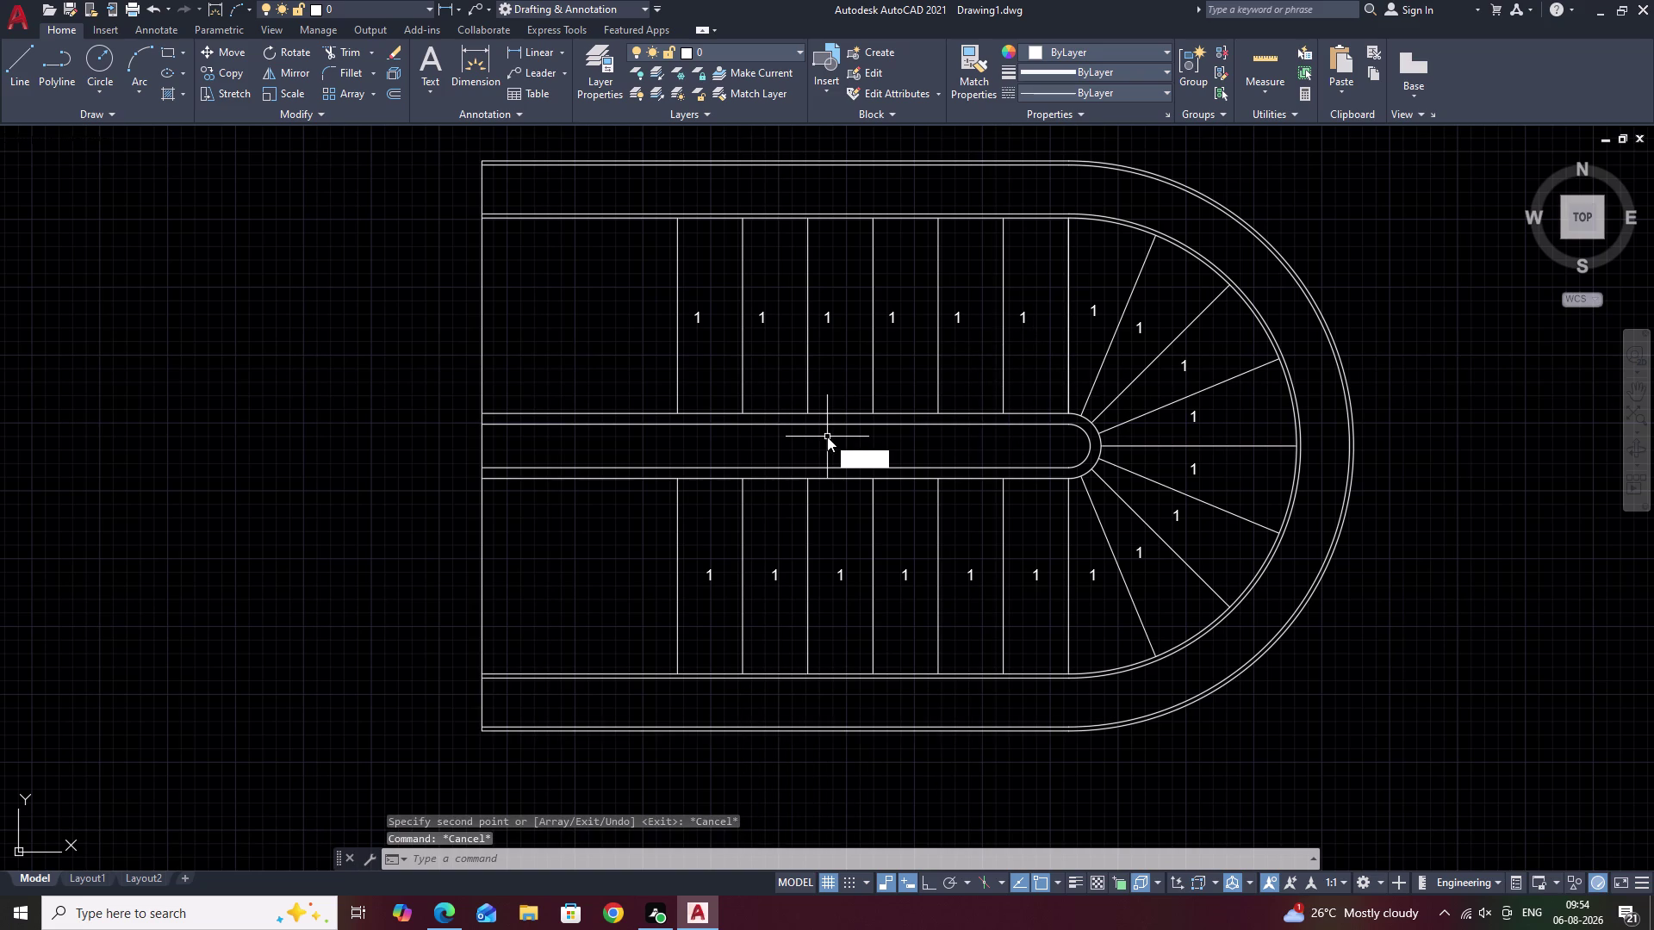
text(C)
key(space)
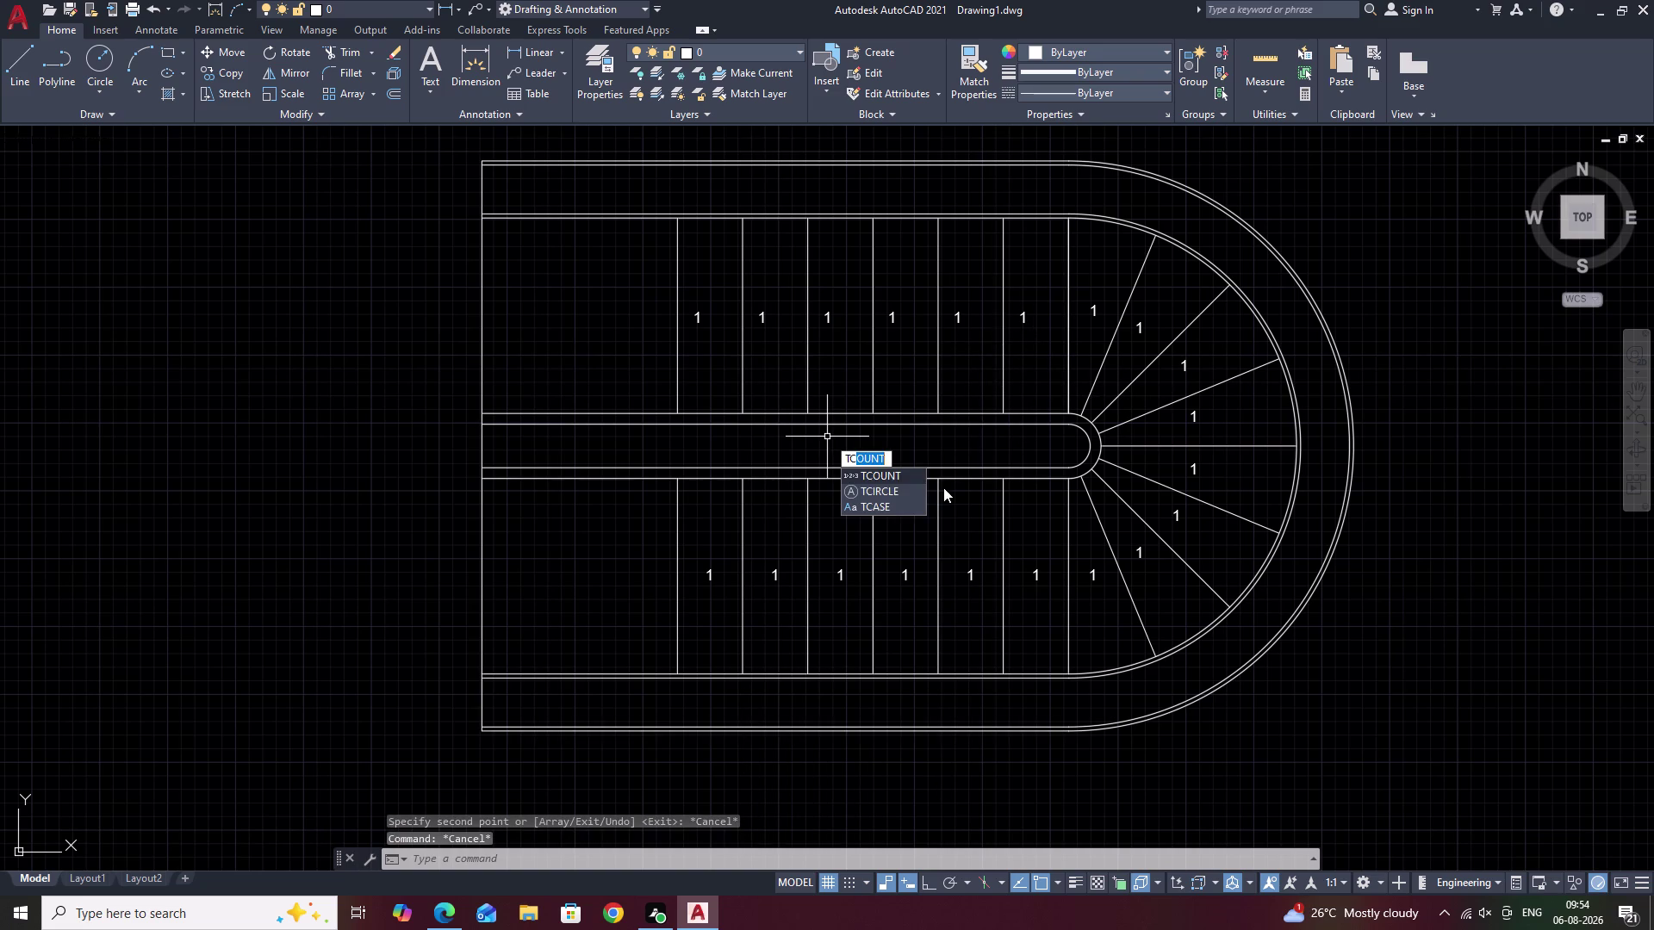
click(705, 578)
click(714, 575)
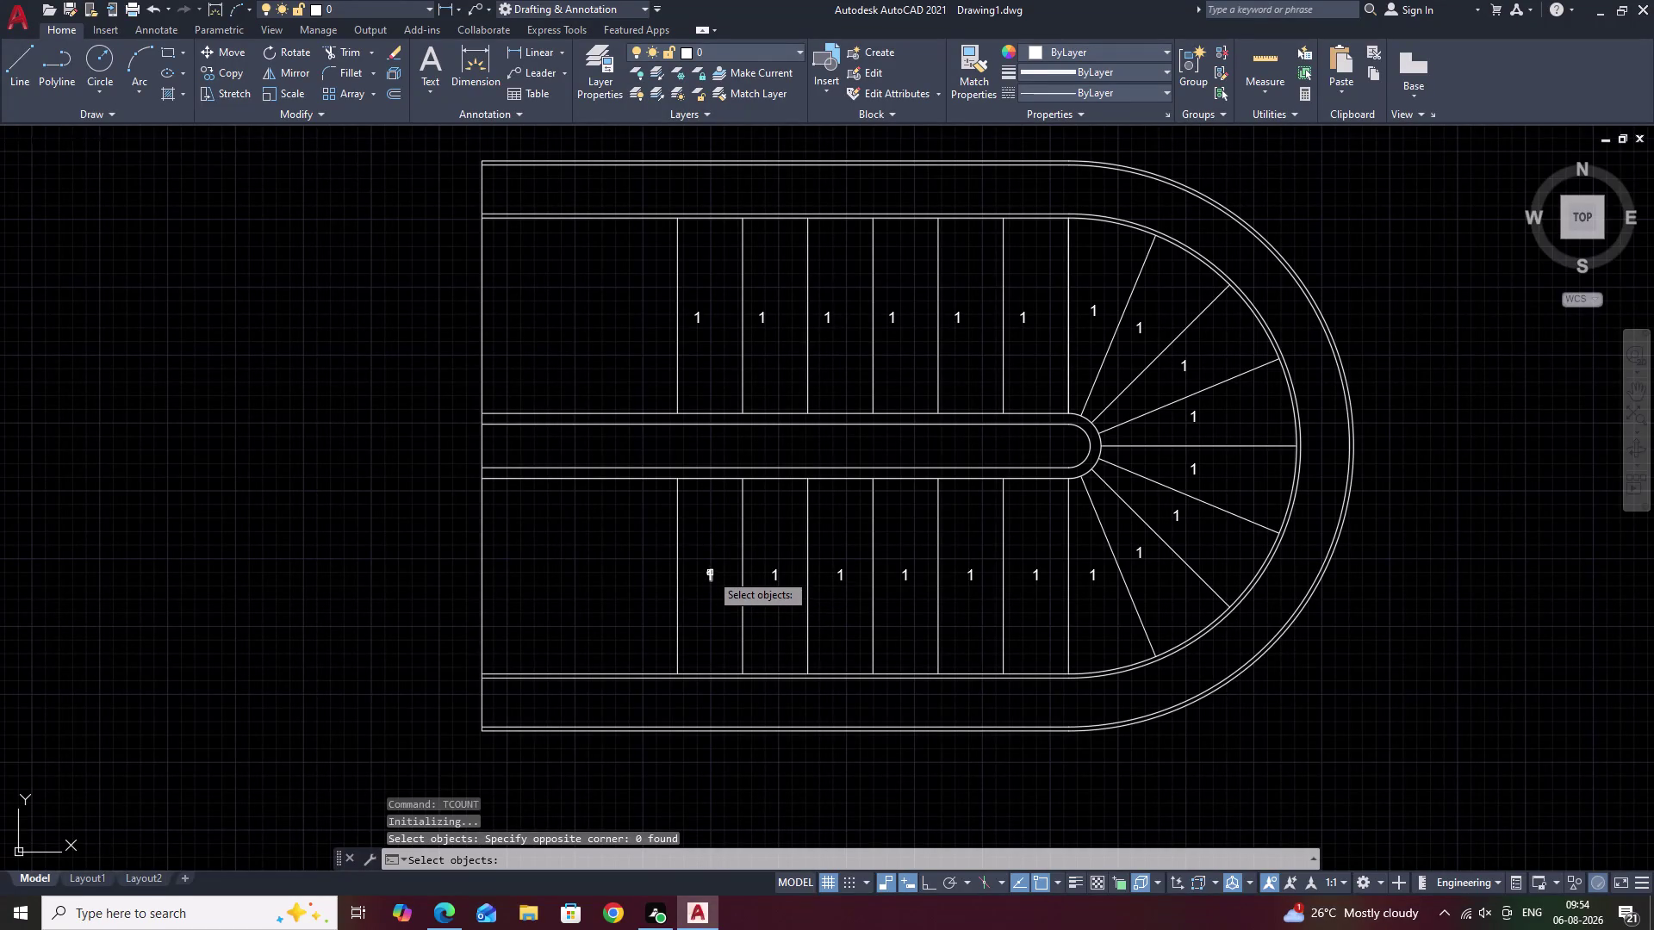
click(710, 573)
click(777, 577)
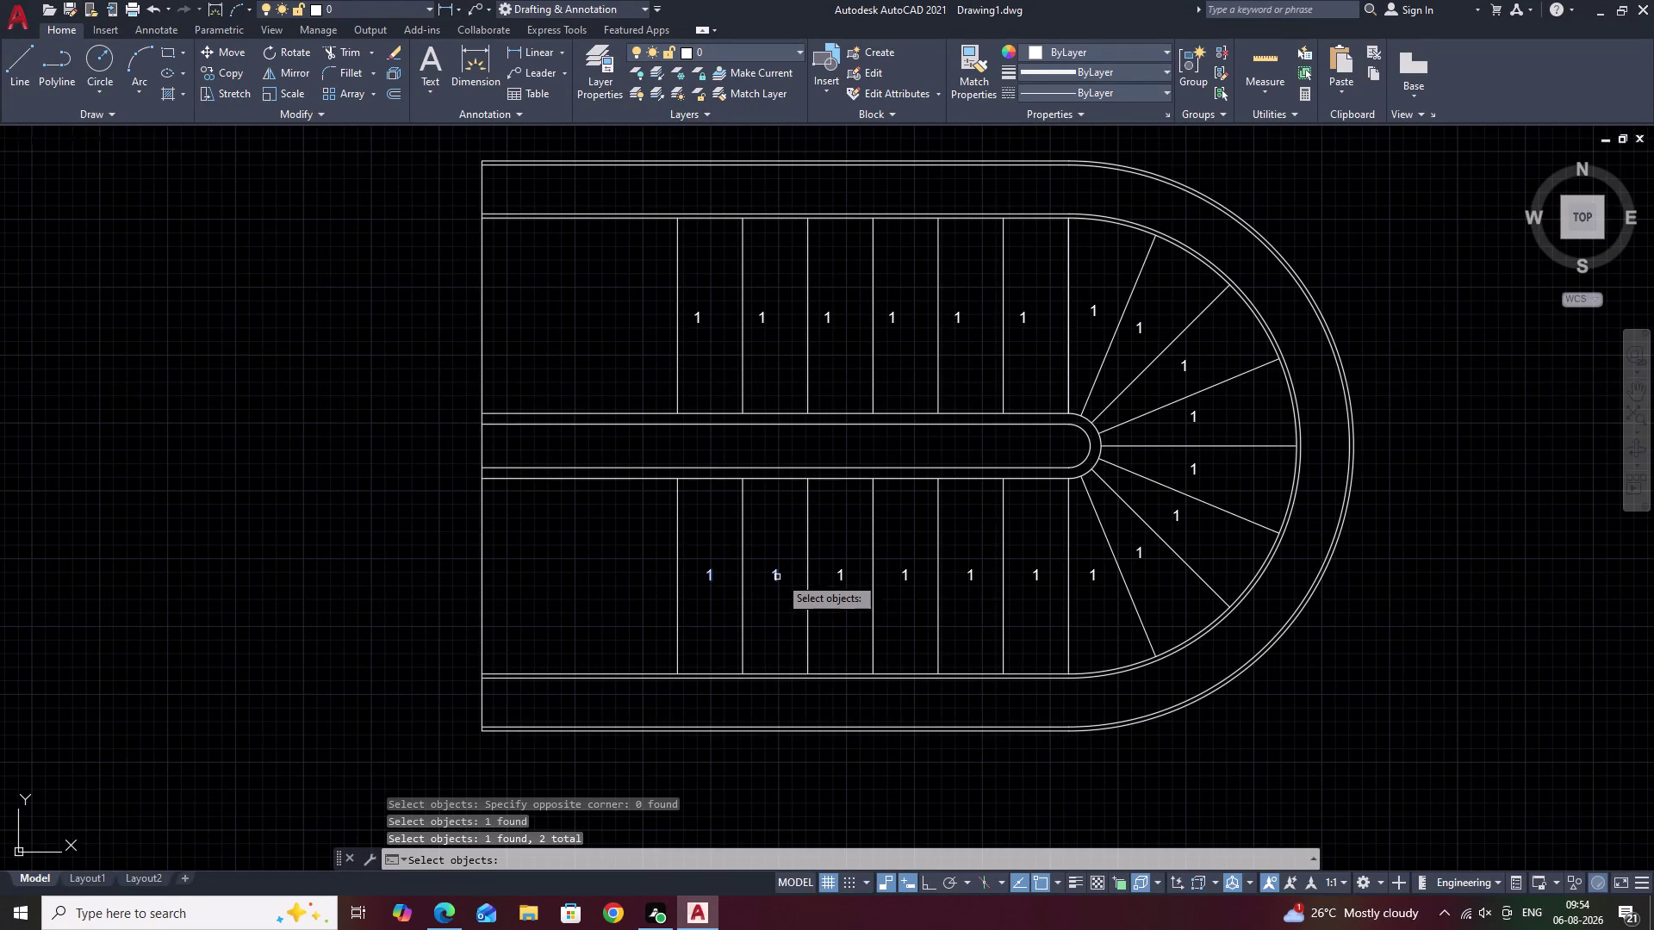
click(842, 575)
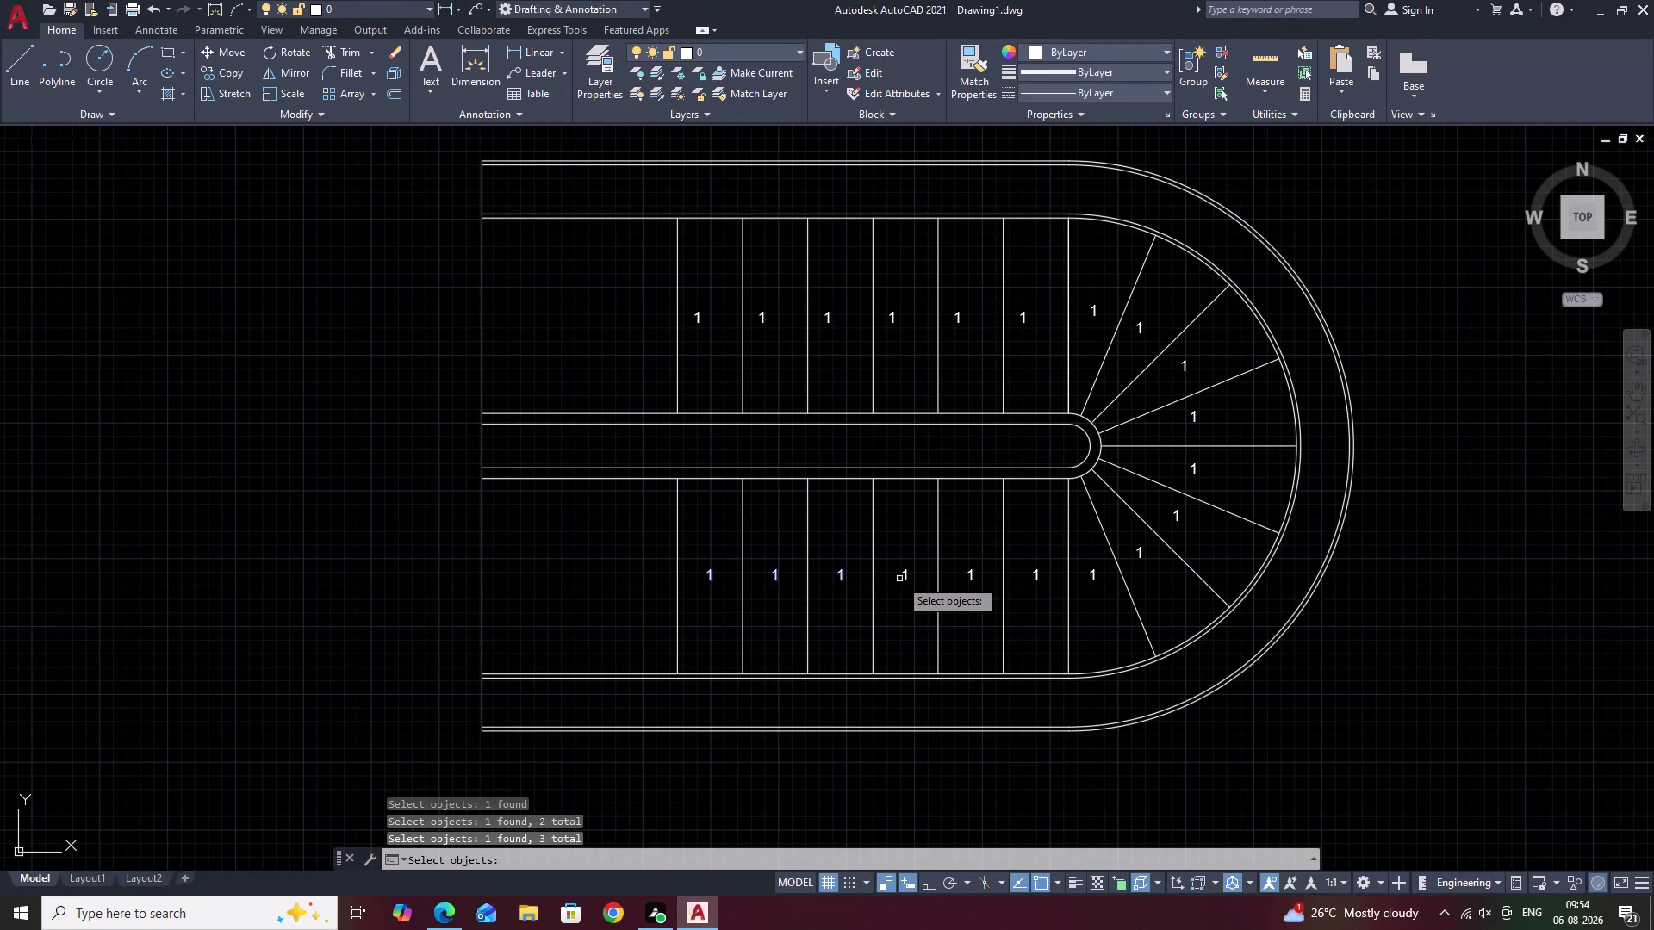
click(905, 576)
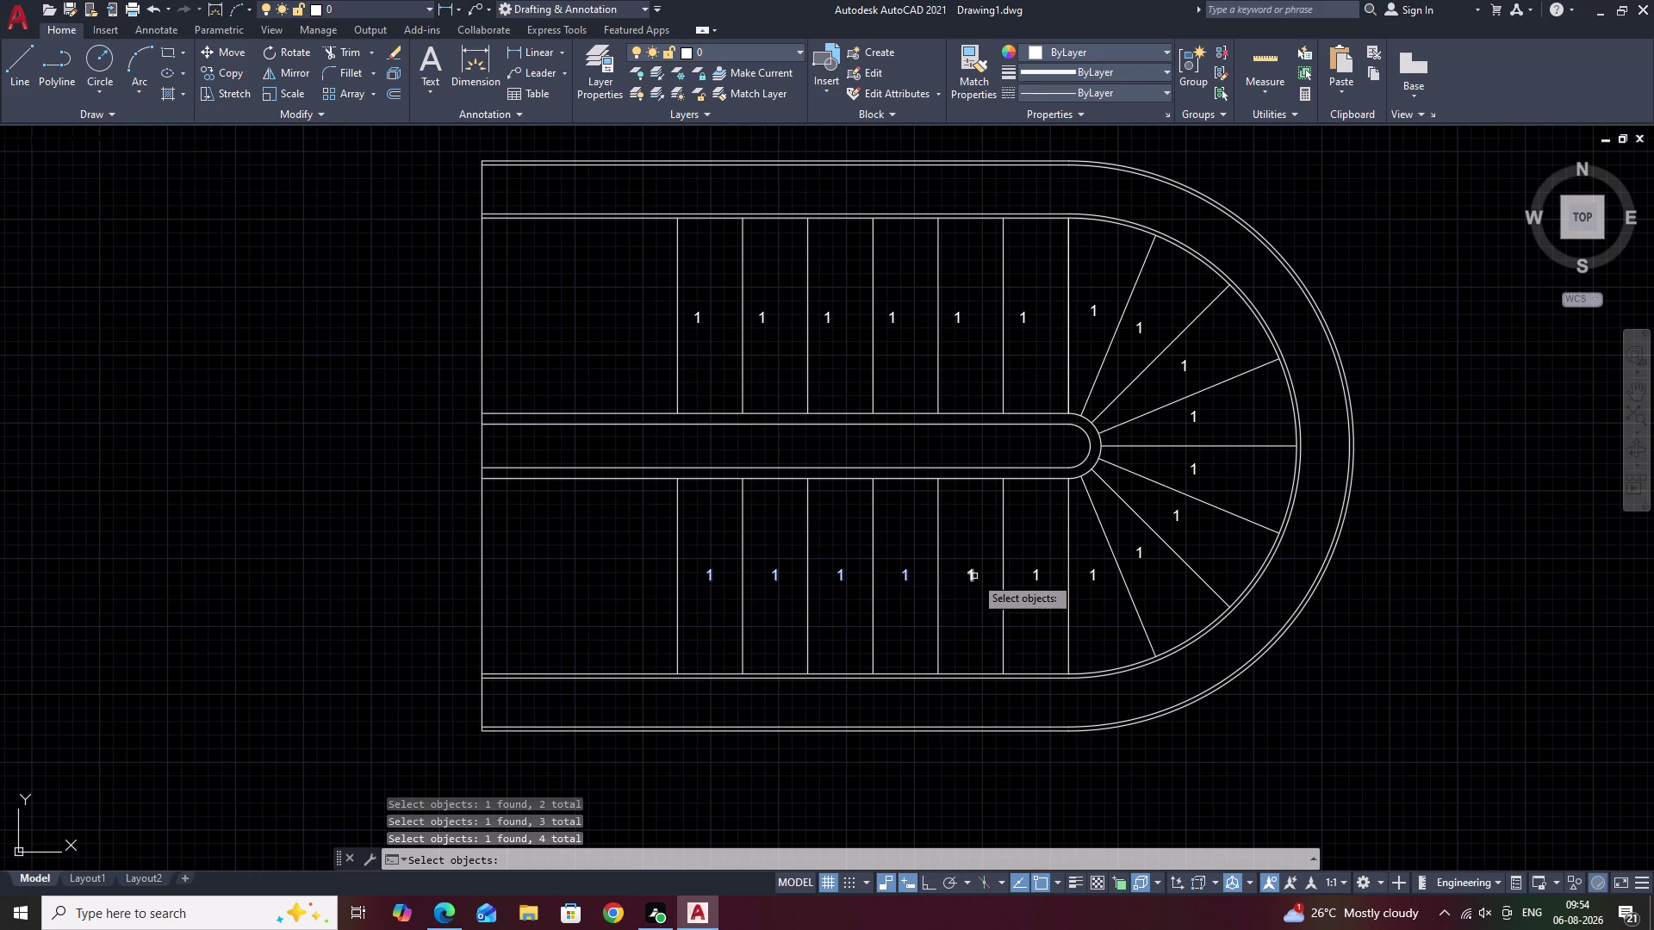
click(972, 578)
click(1038, 579)
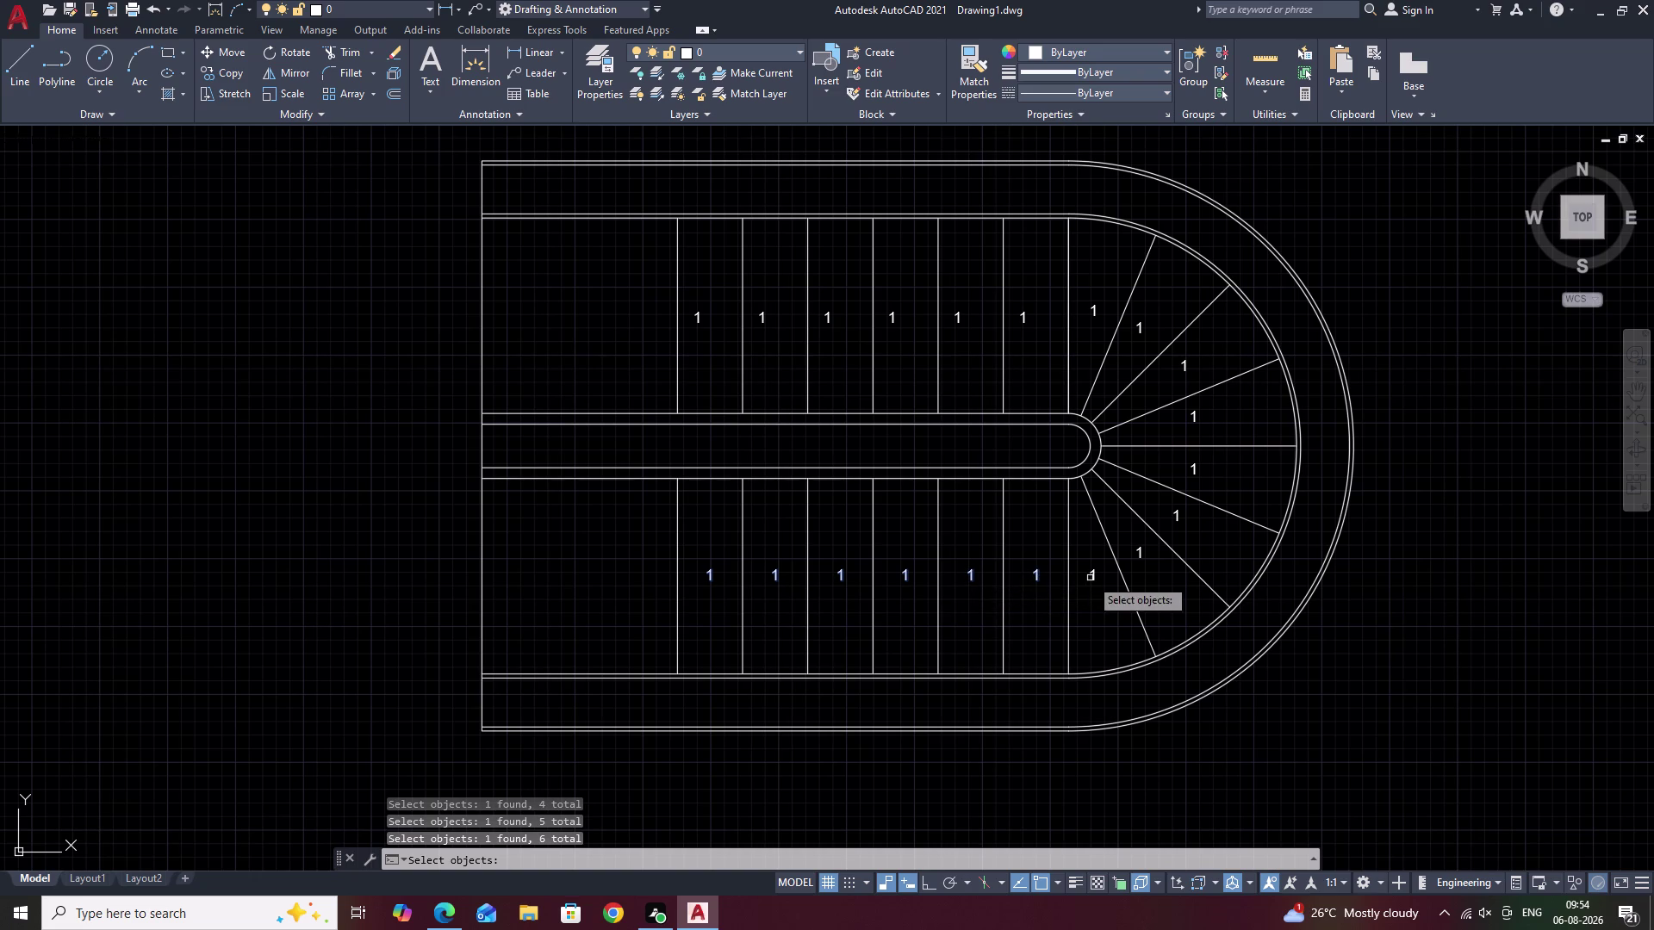
click(1096, 577)
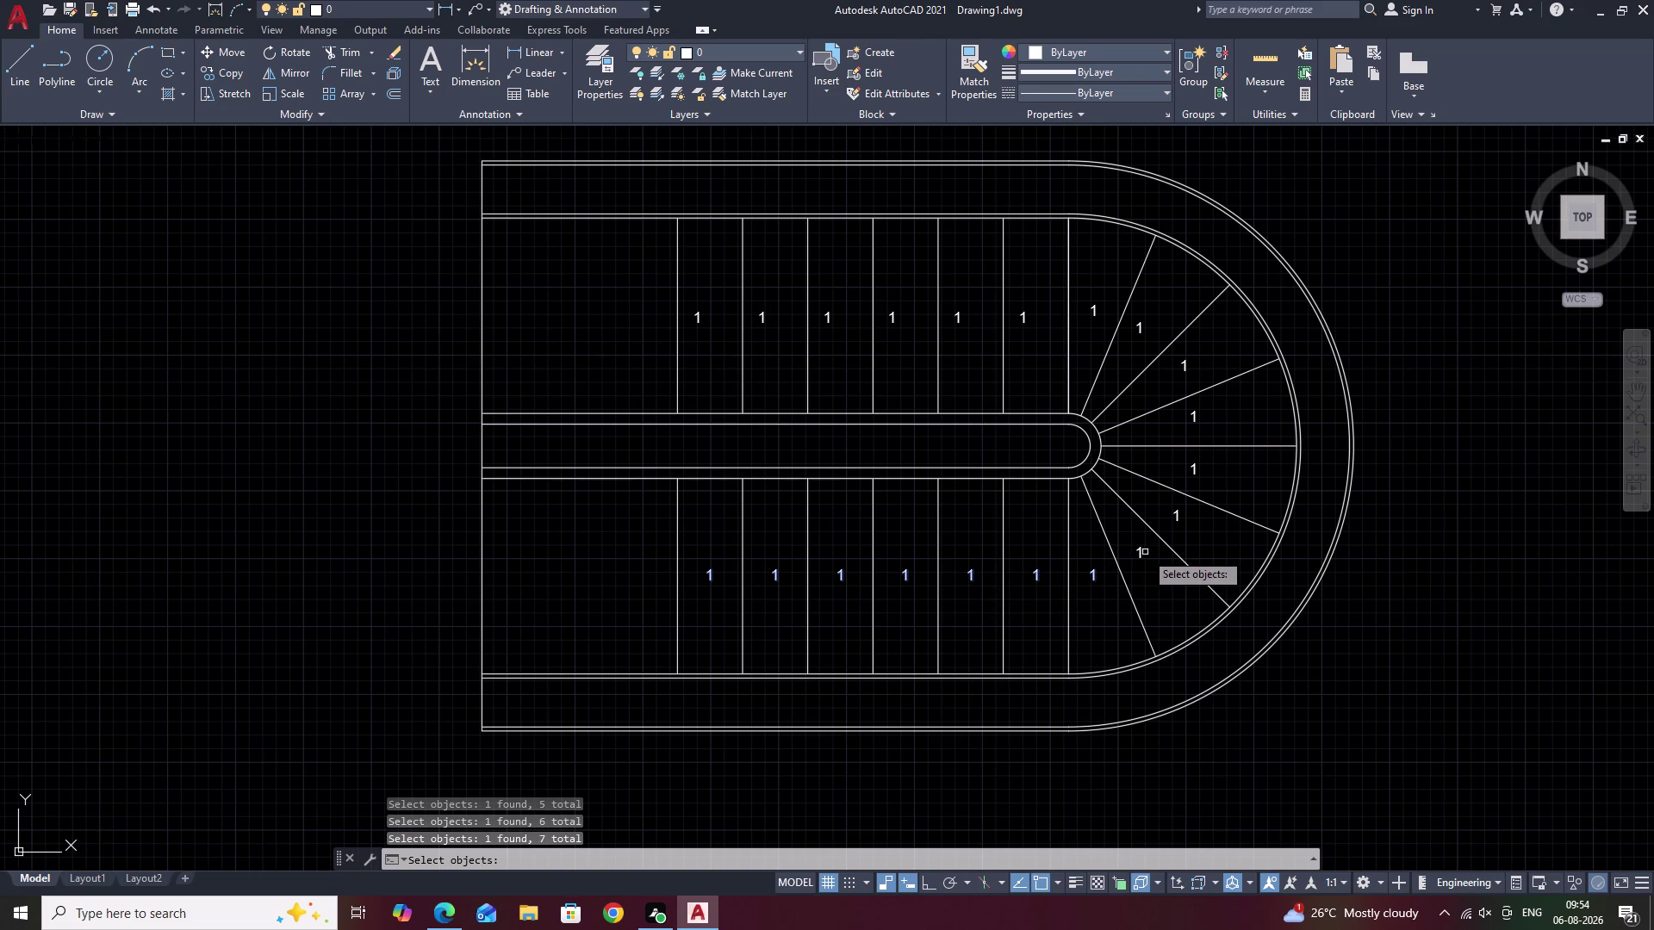
Add the winder tread labels around the turn to the numbering selection.
click(1143, 556)
click(1181, 517)
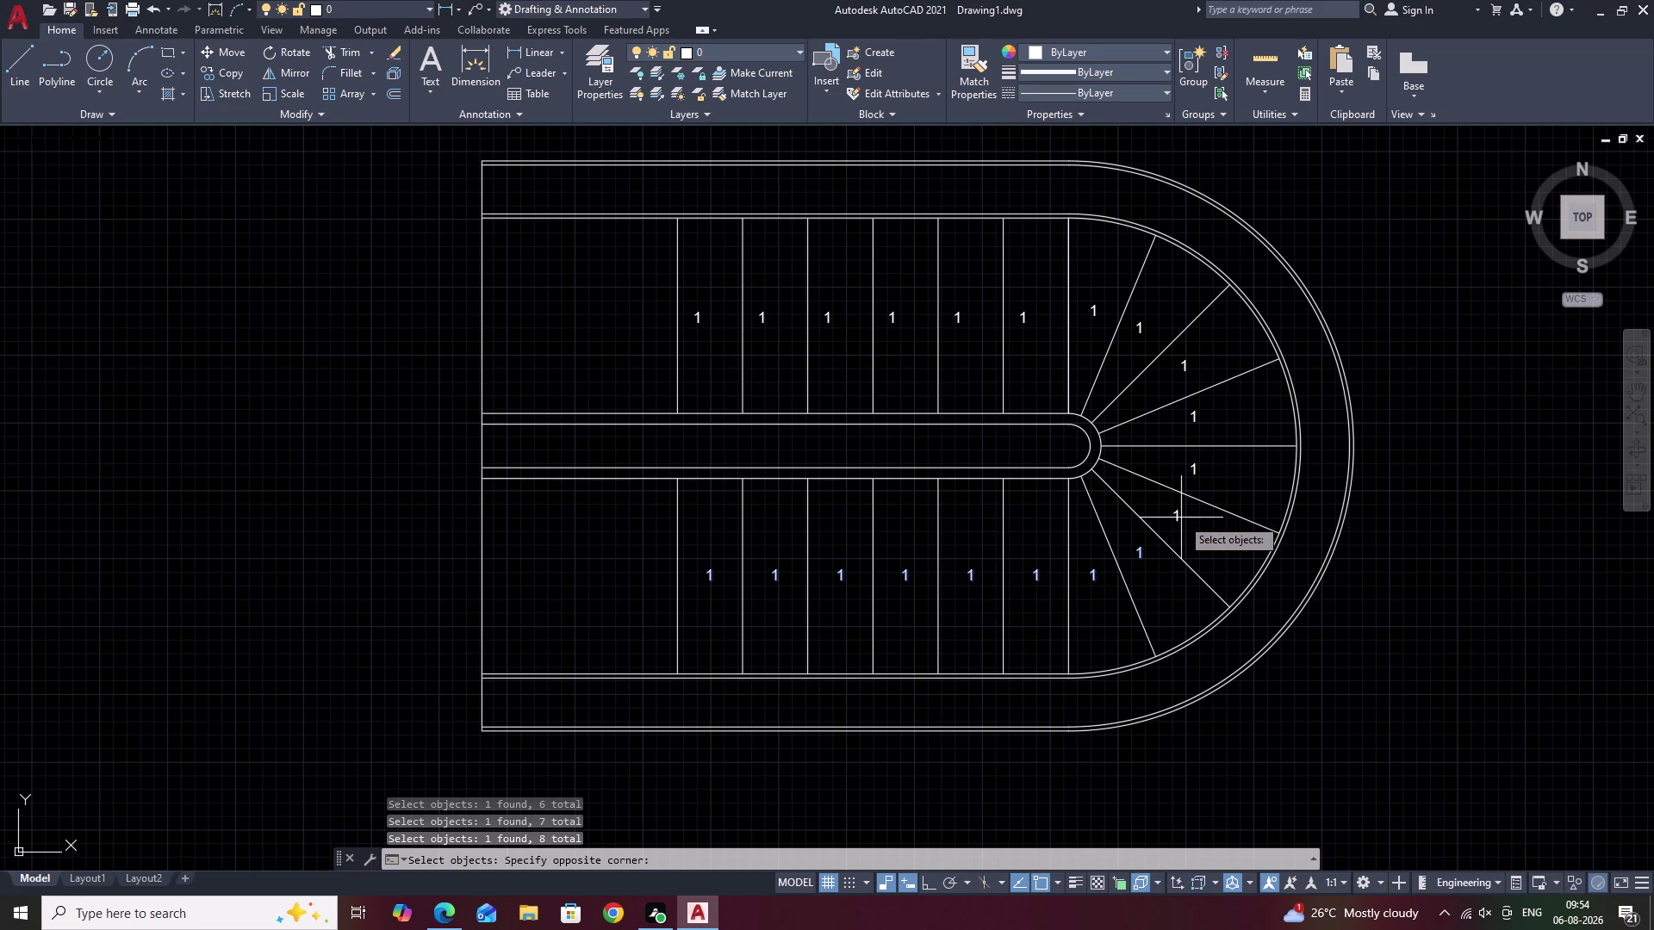
click(1179, 513)
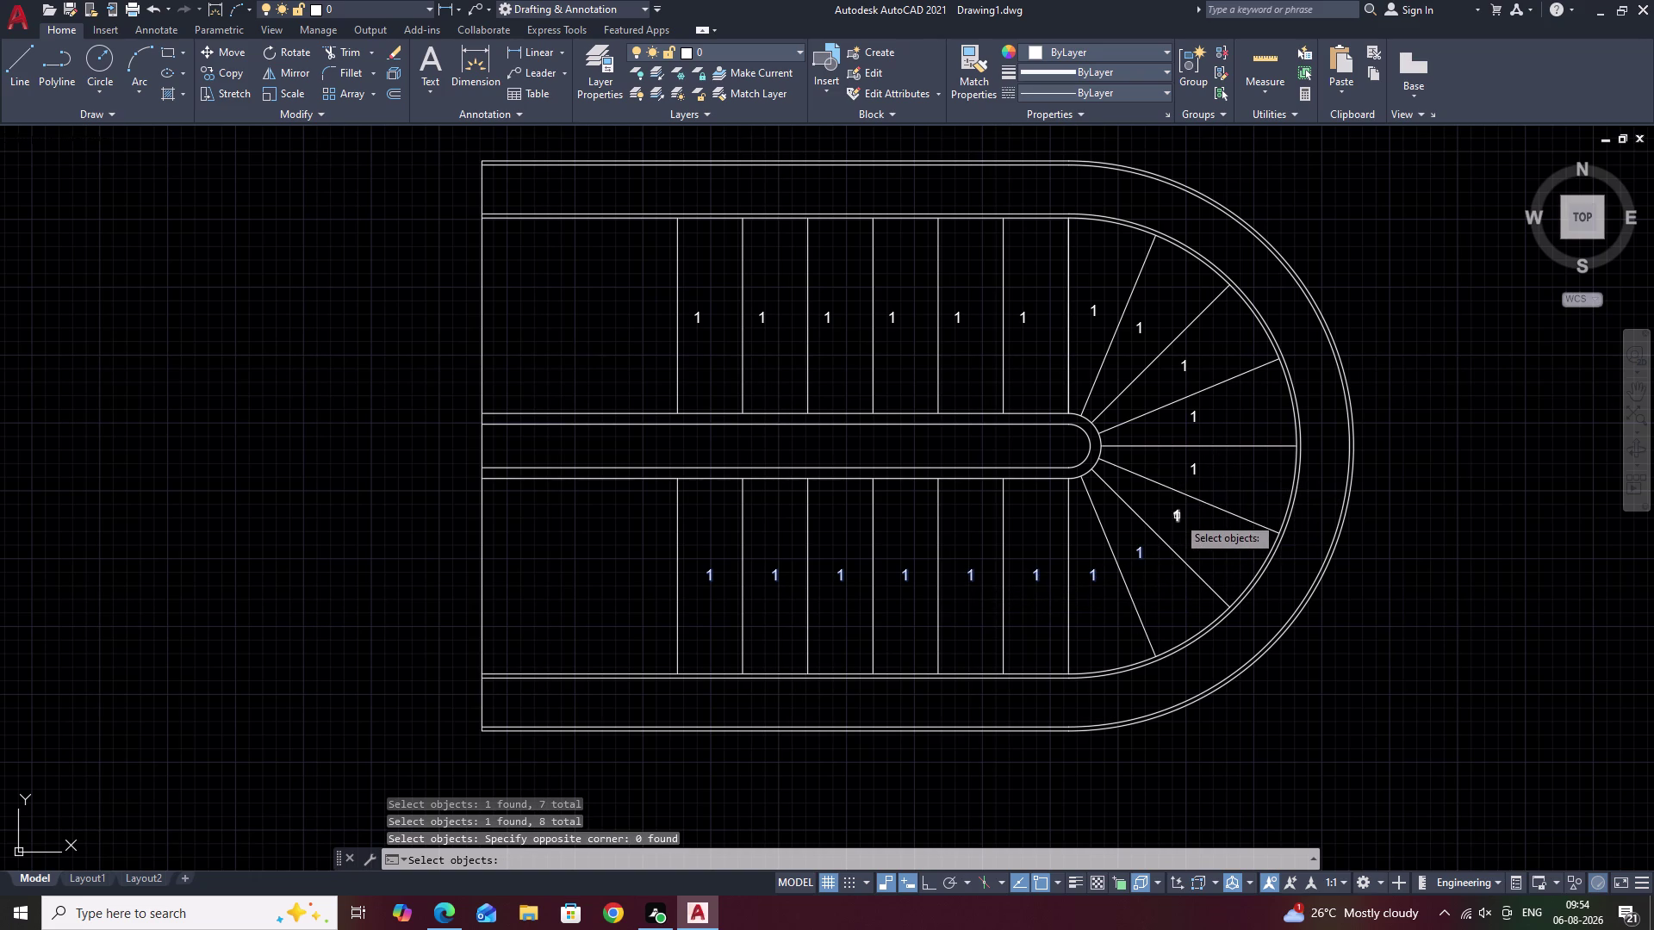
click(1177, 516)
click(1194, 470)
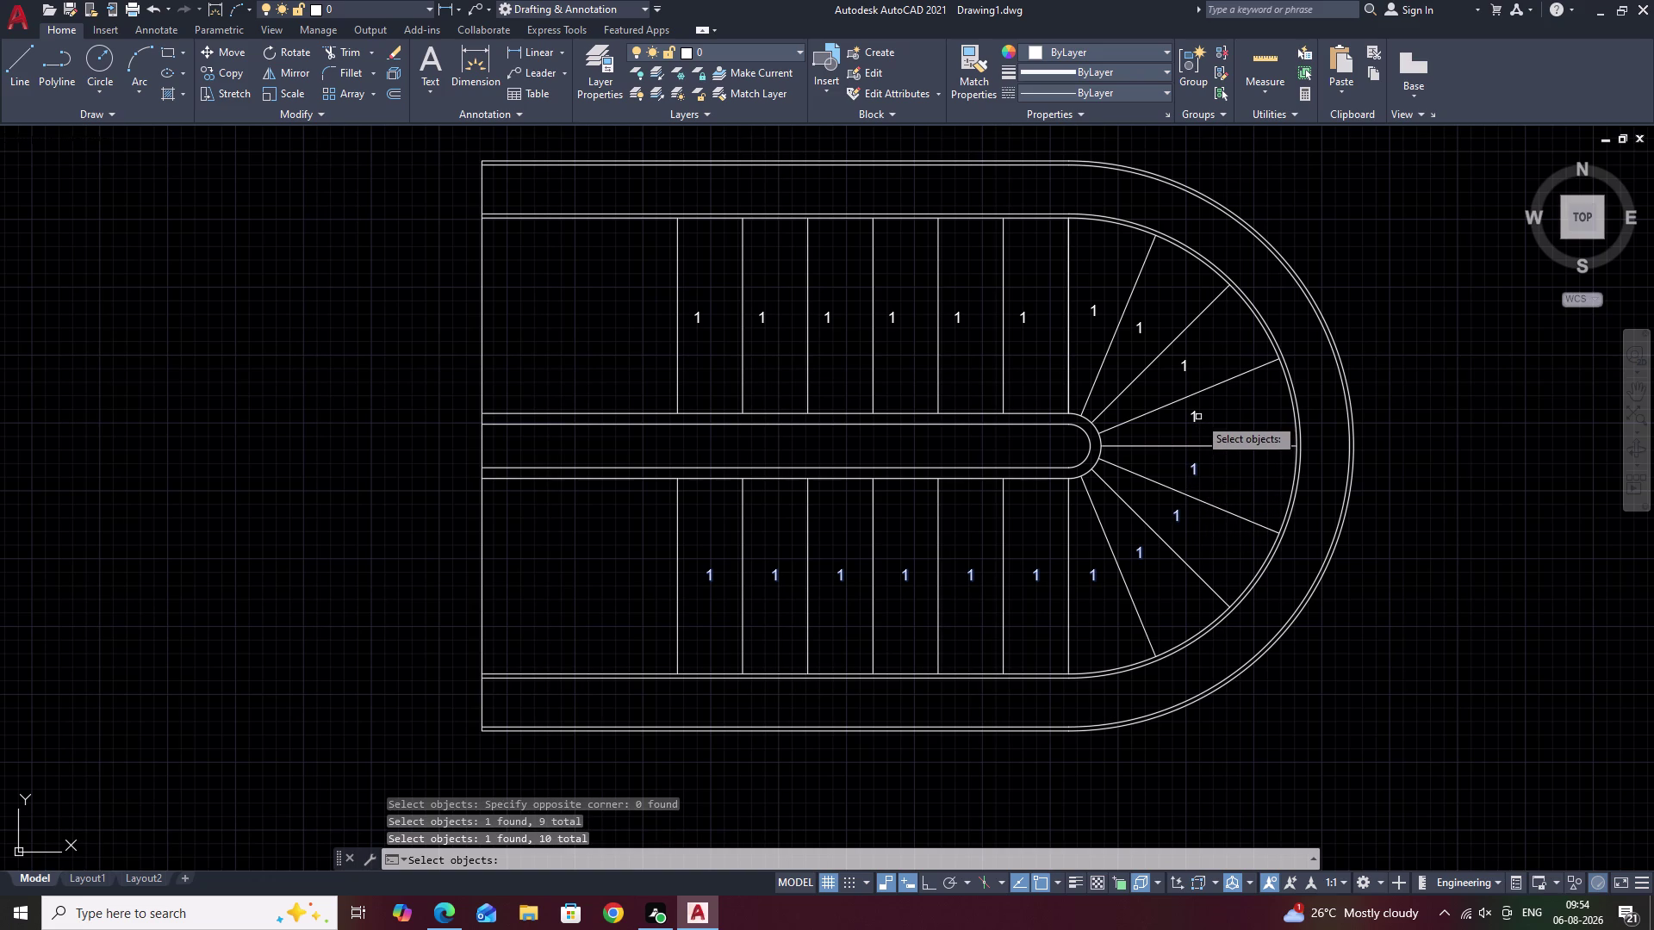
click(1197, 418)
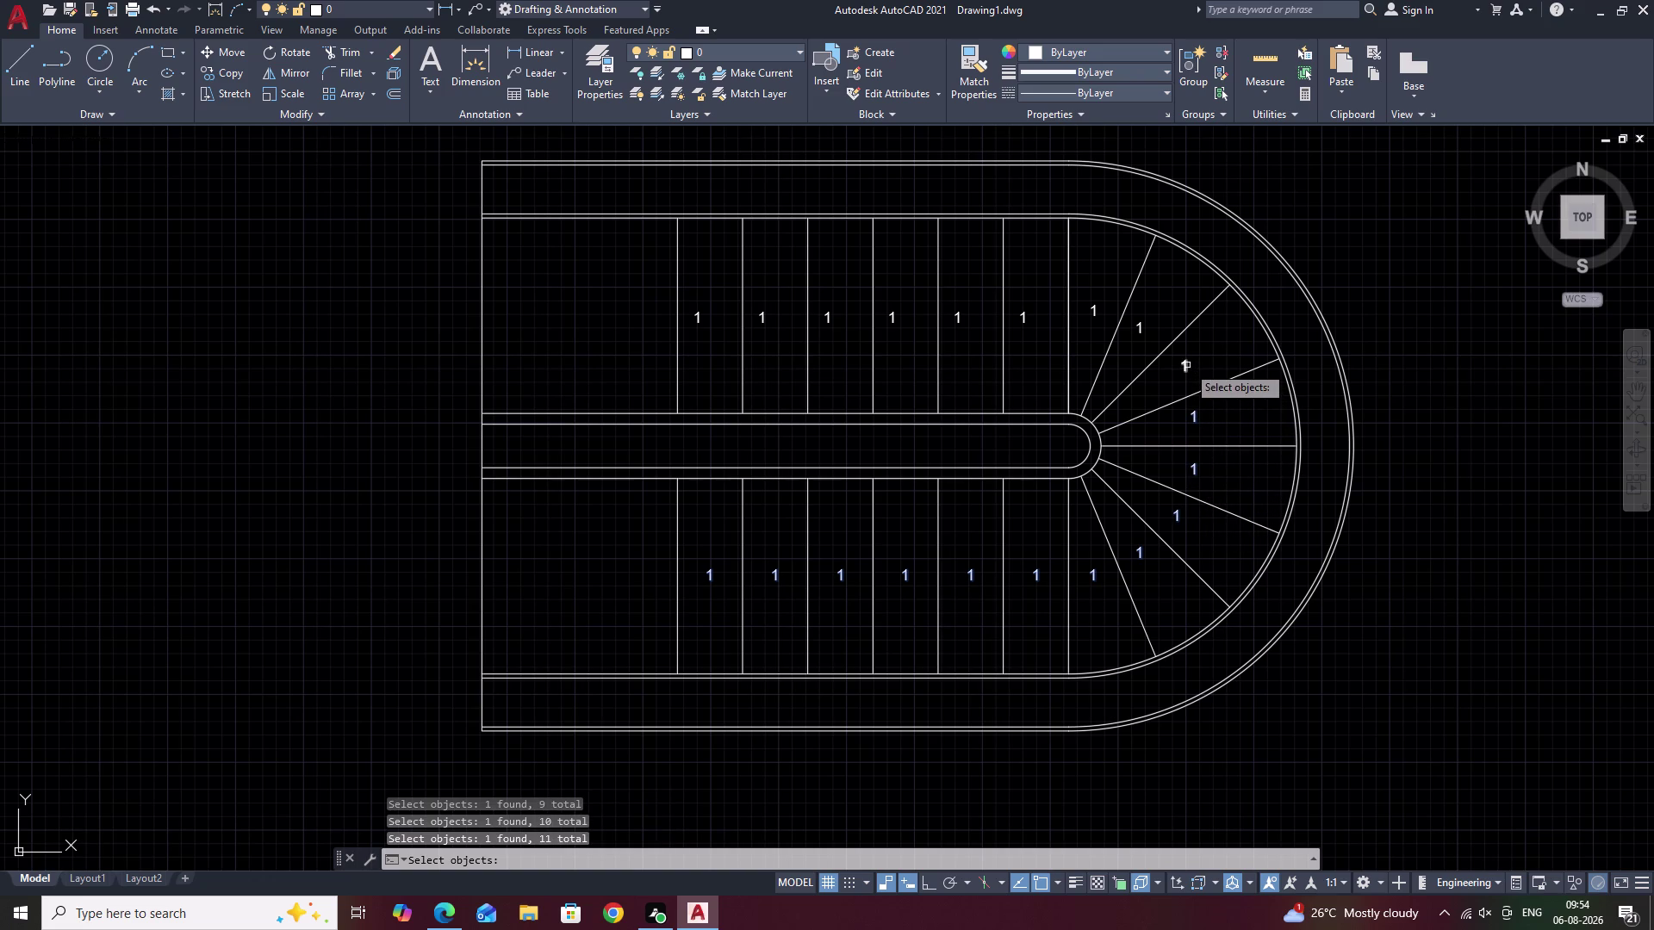
click(1187, 366)
click(1142, 328)
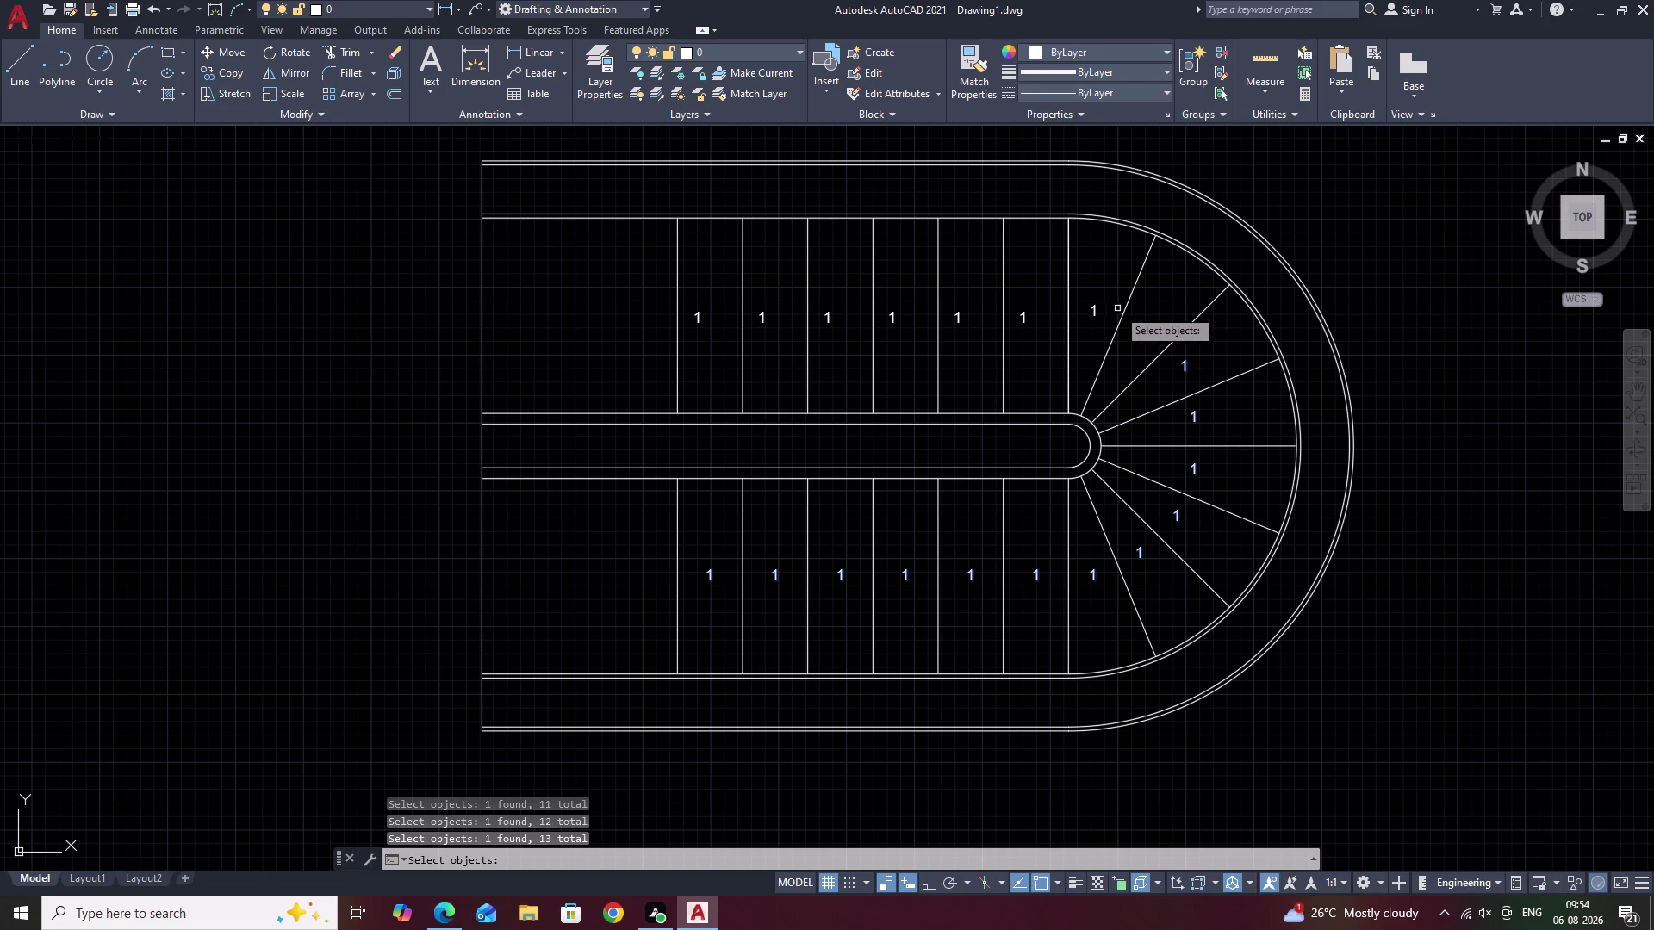
click(1092, 310)
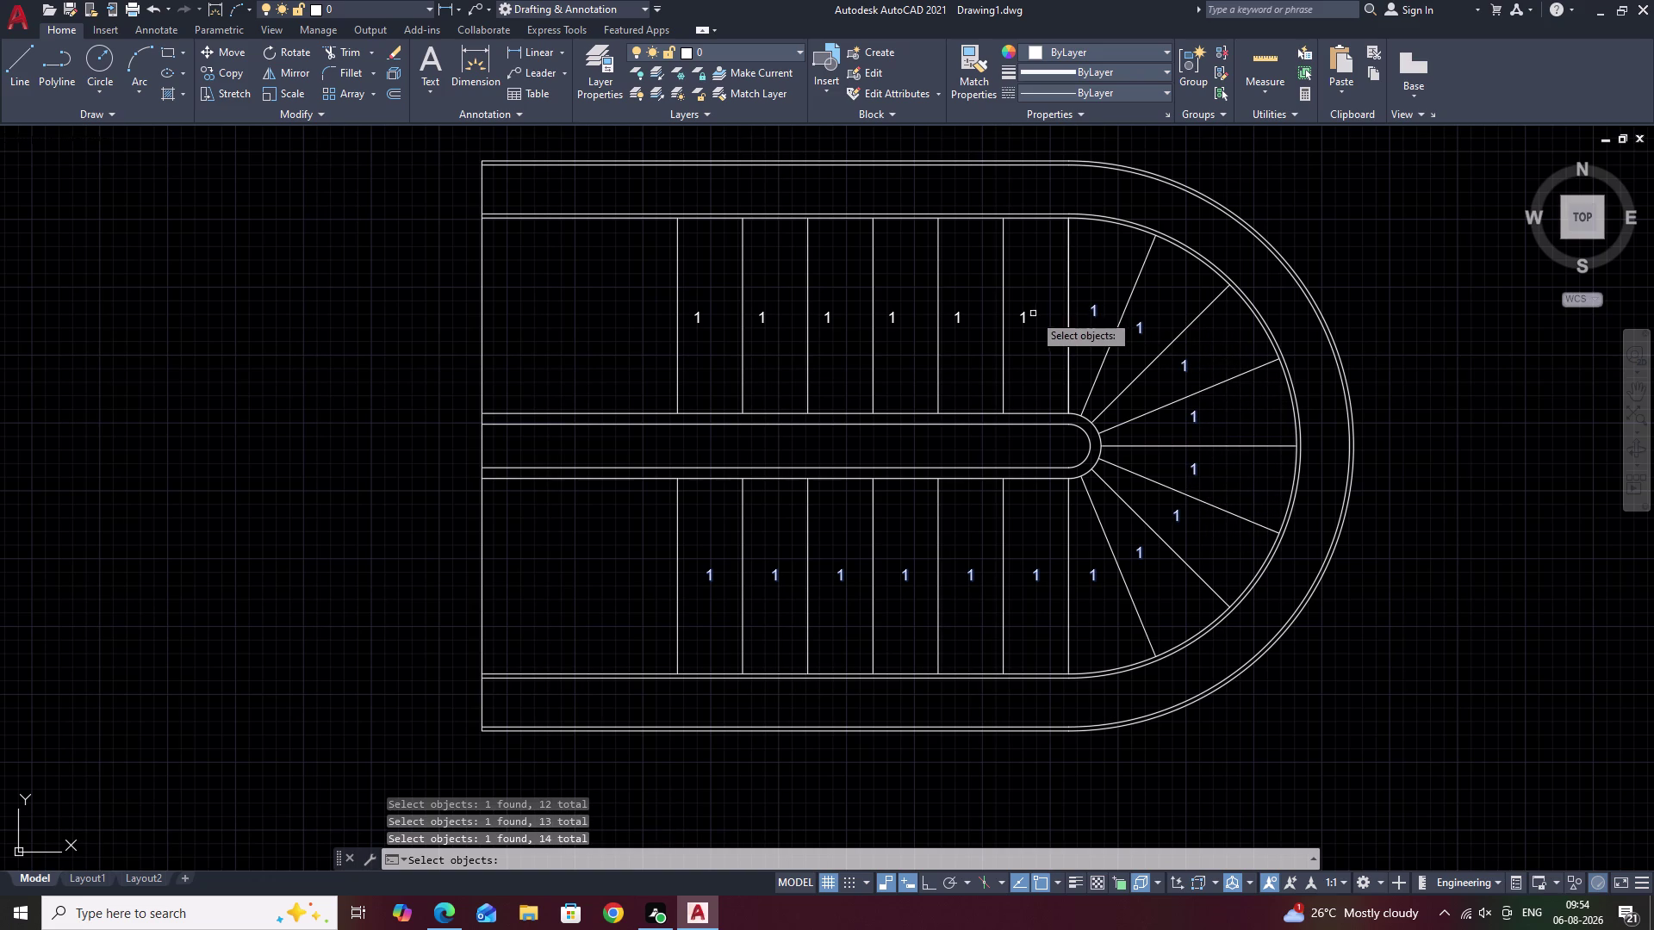
Add the six upper-flight labels and overwrite them with numbers from 1, increment 1.
click(1024, 320)
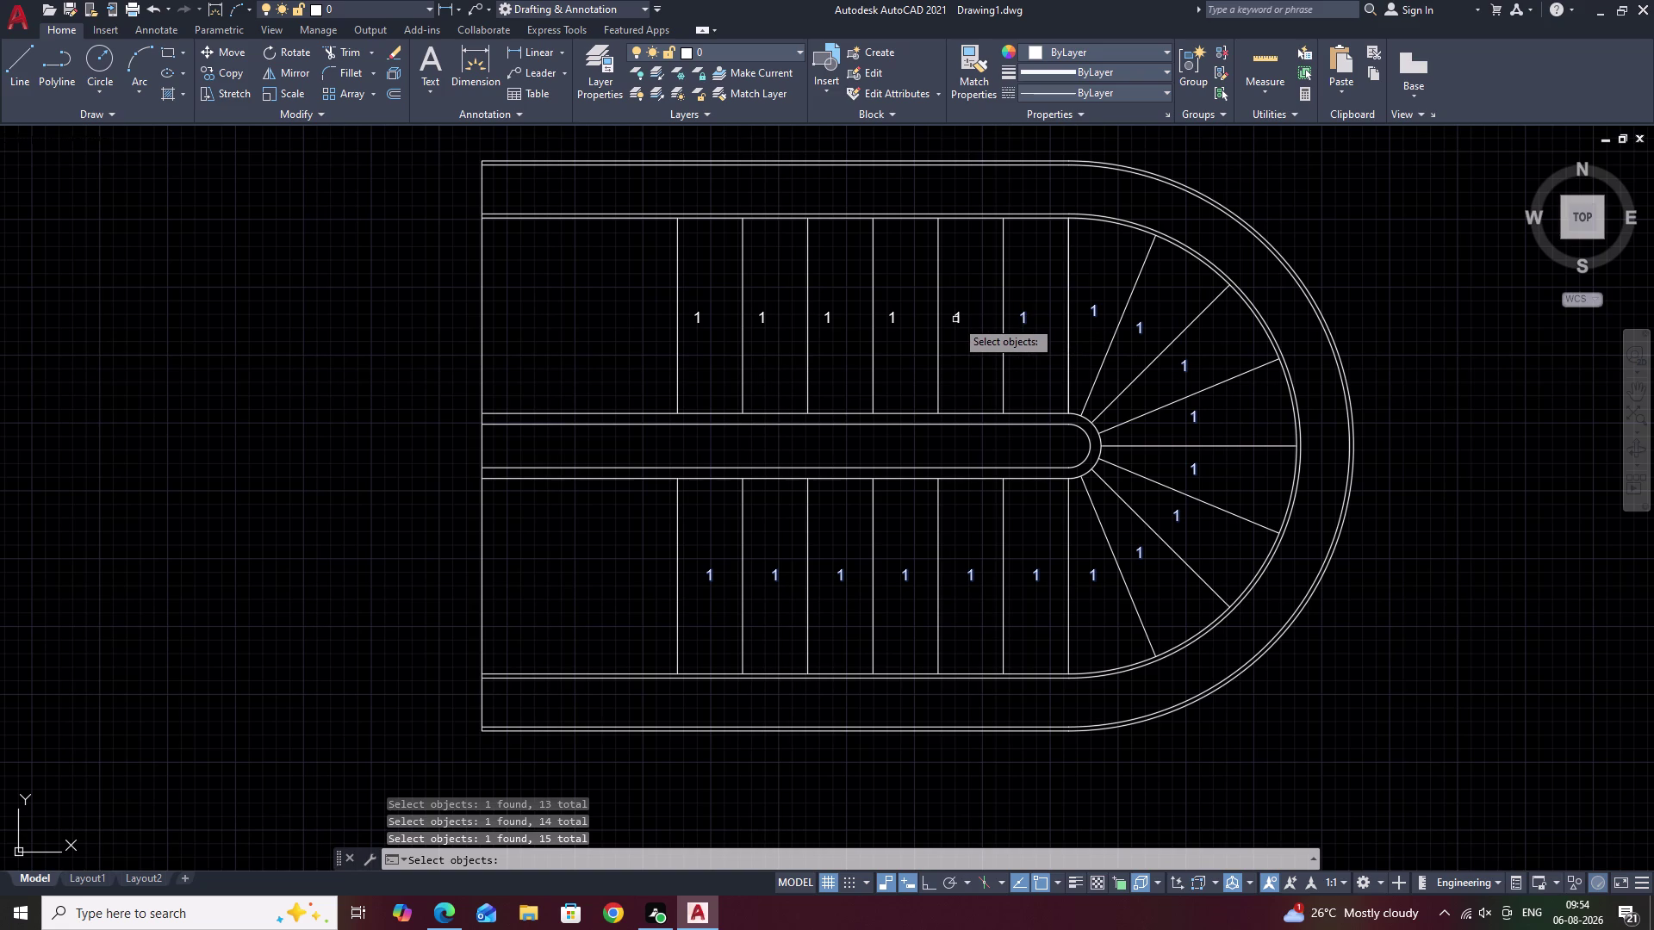
click(959, 317)
click(893, 316)
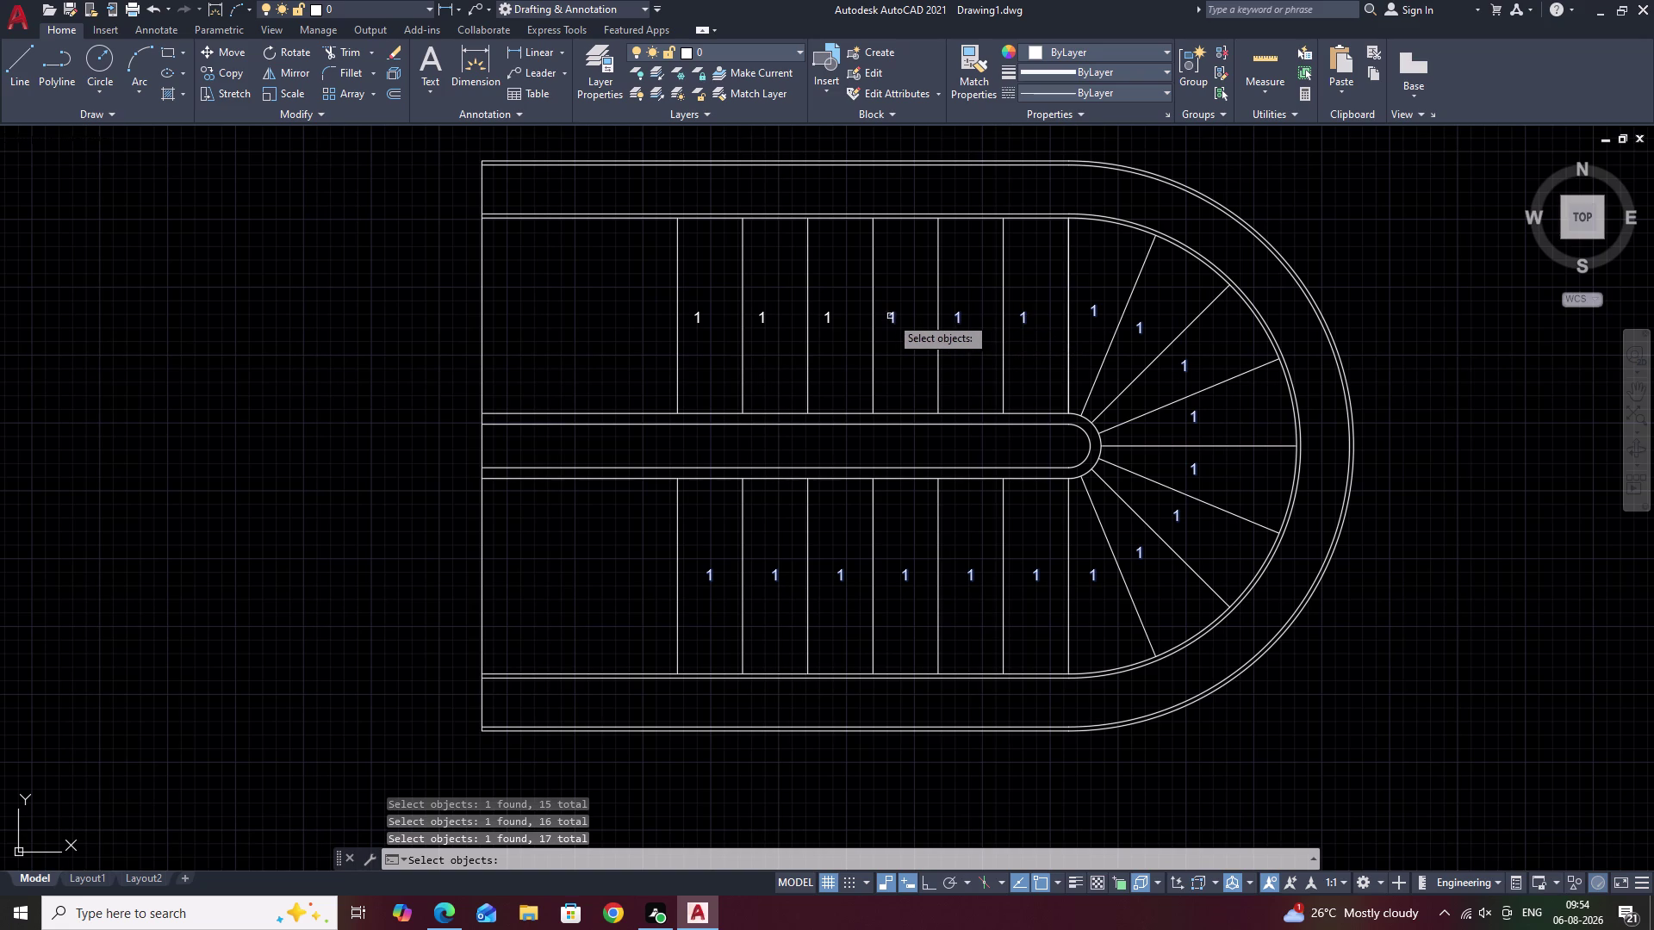
click(829, 320)
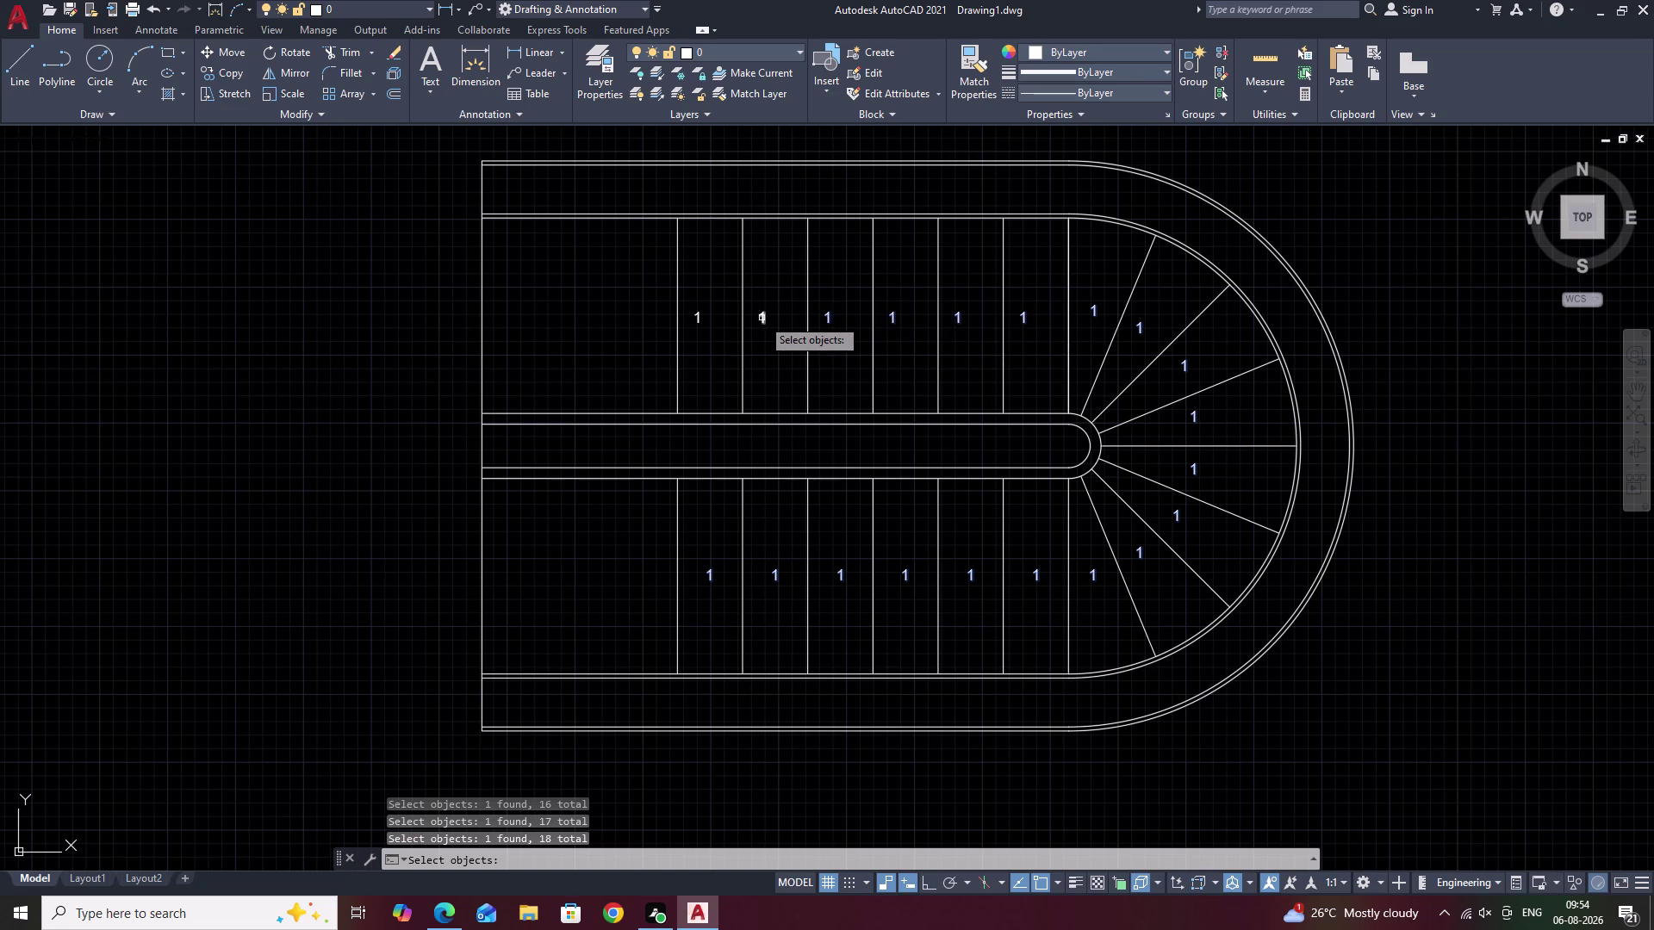
click(762, 318)
click(699, 319)
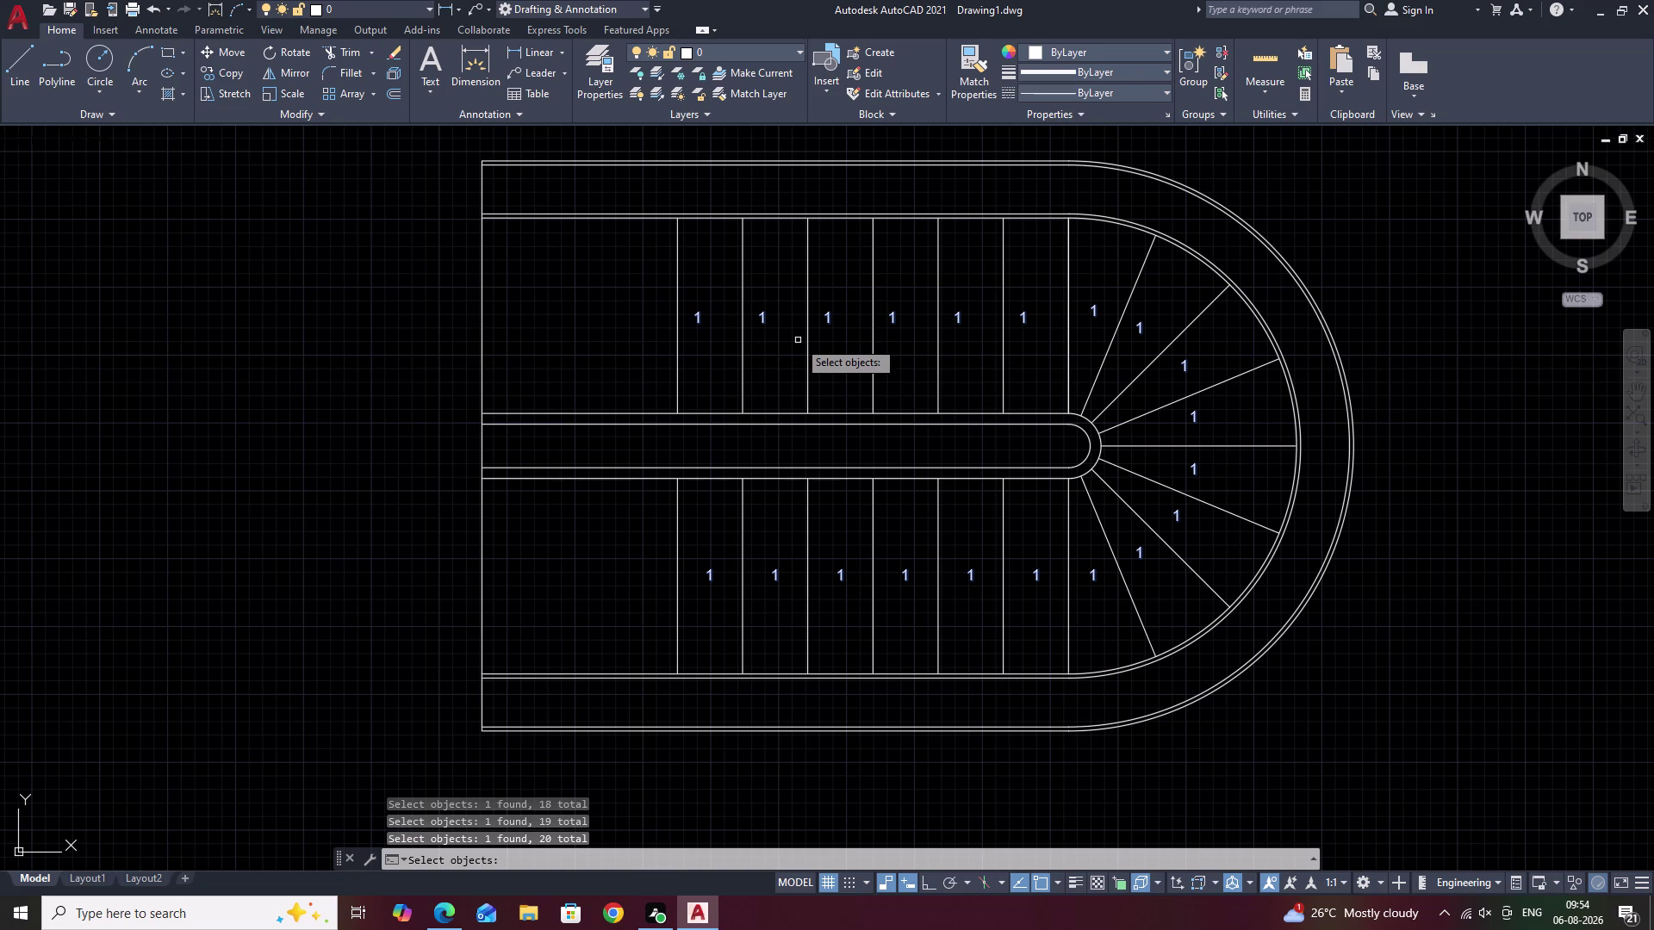
right_click(797, 340)
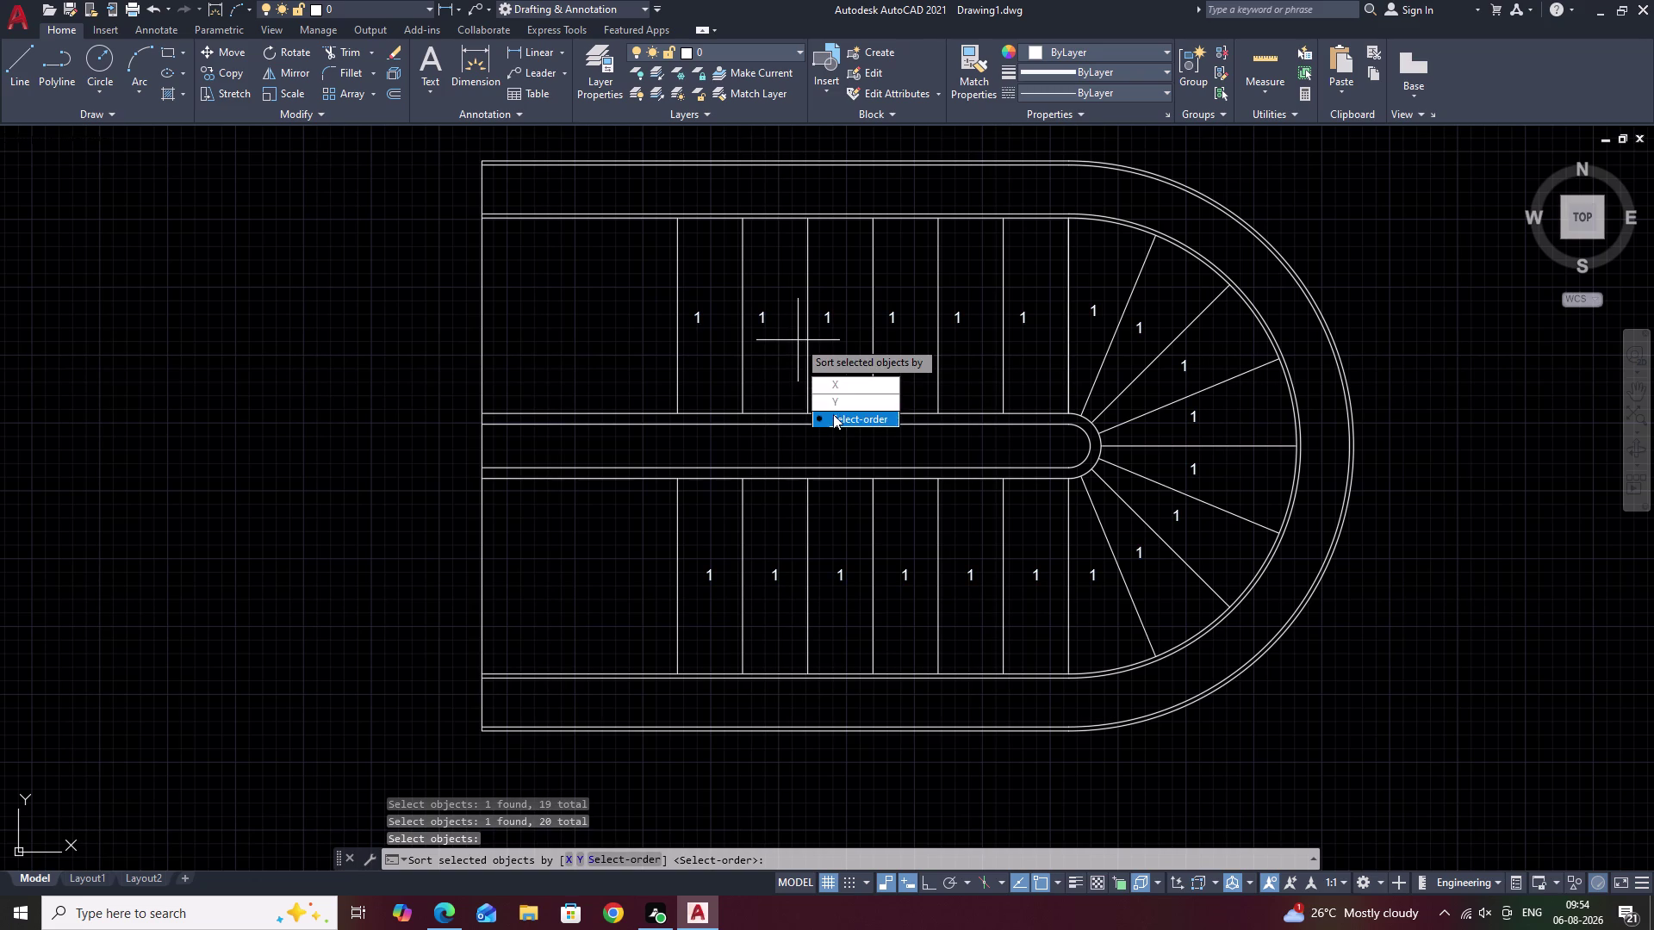
drag(833, 415, 798, 340)
key(space)
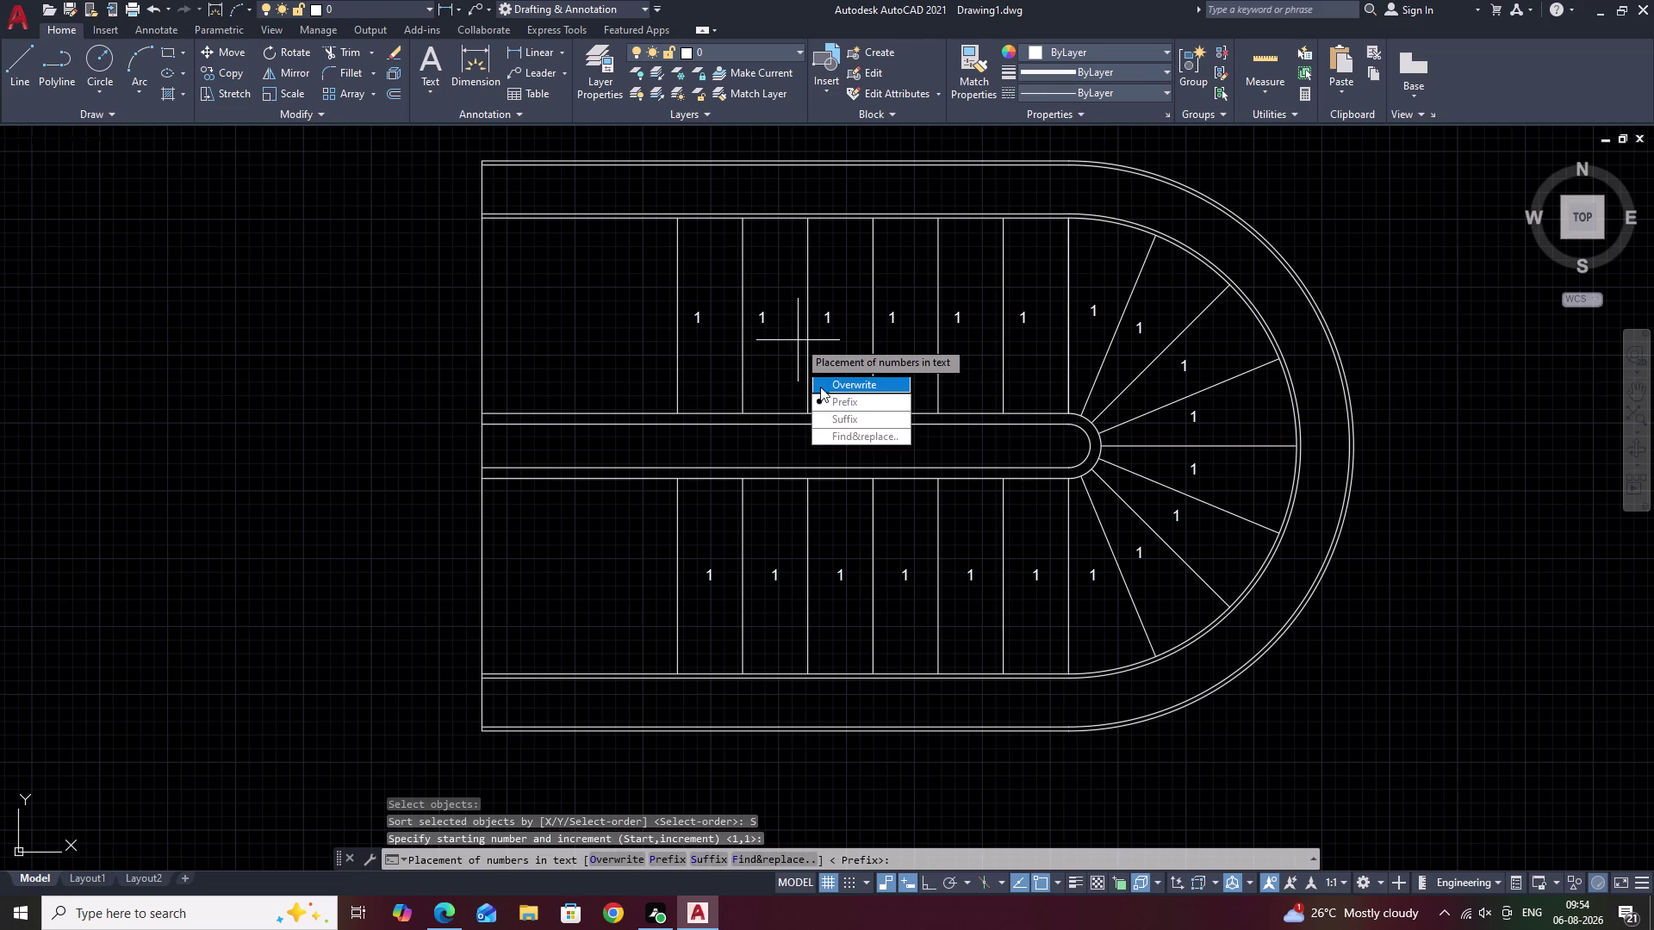
drag(822, 387, 798, 340)
key(Escape)
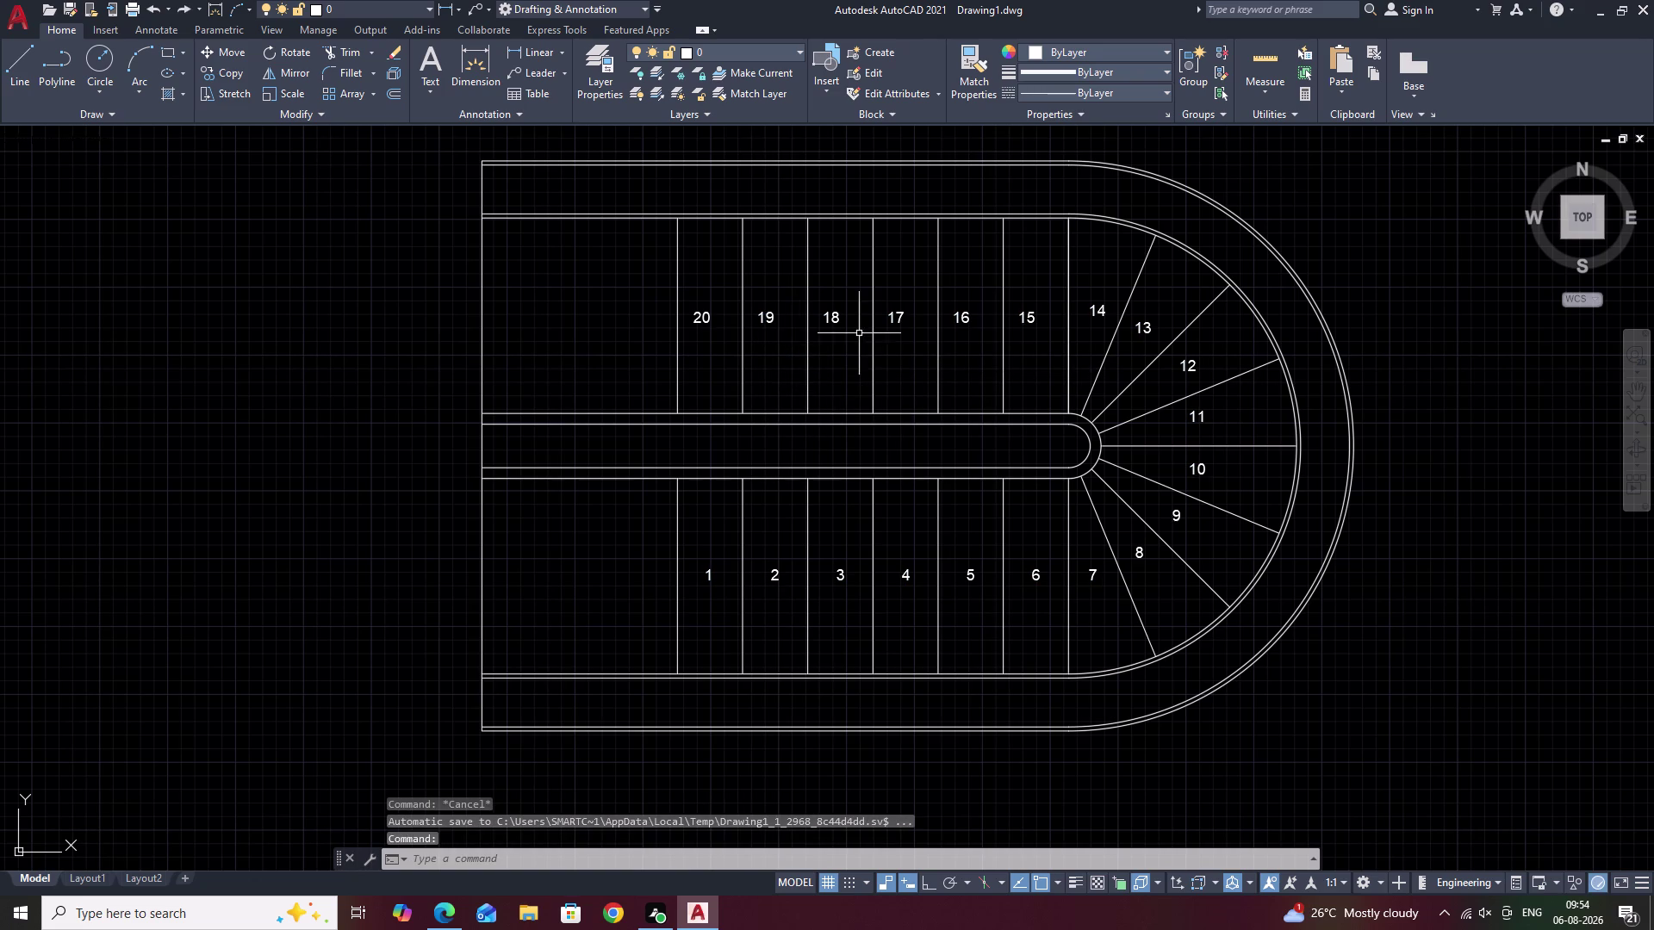
middle_drag(867, 333, 1261, 398)
Copy the '20' label into the tread just to its left.
scroll(up, 3)
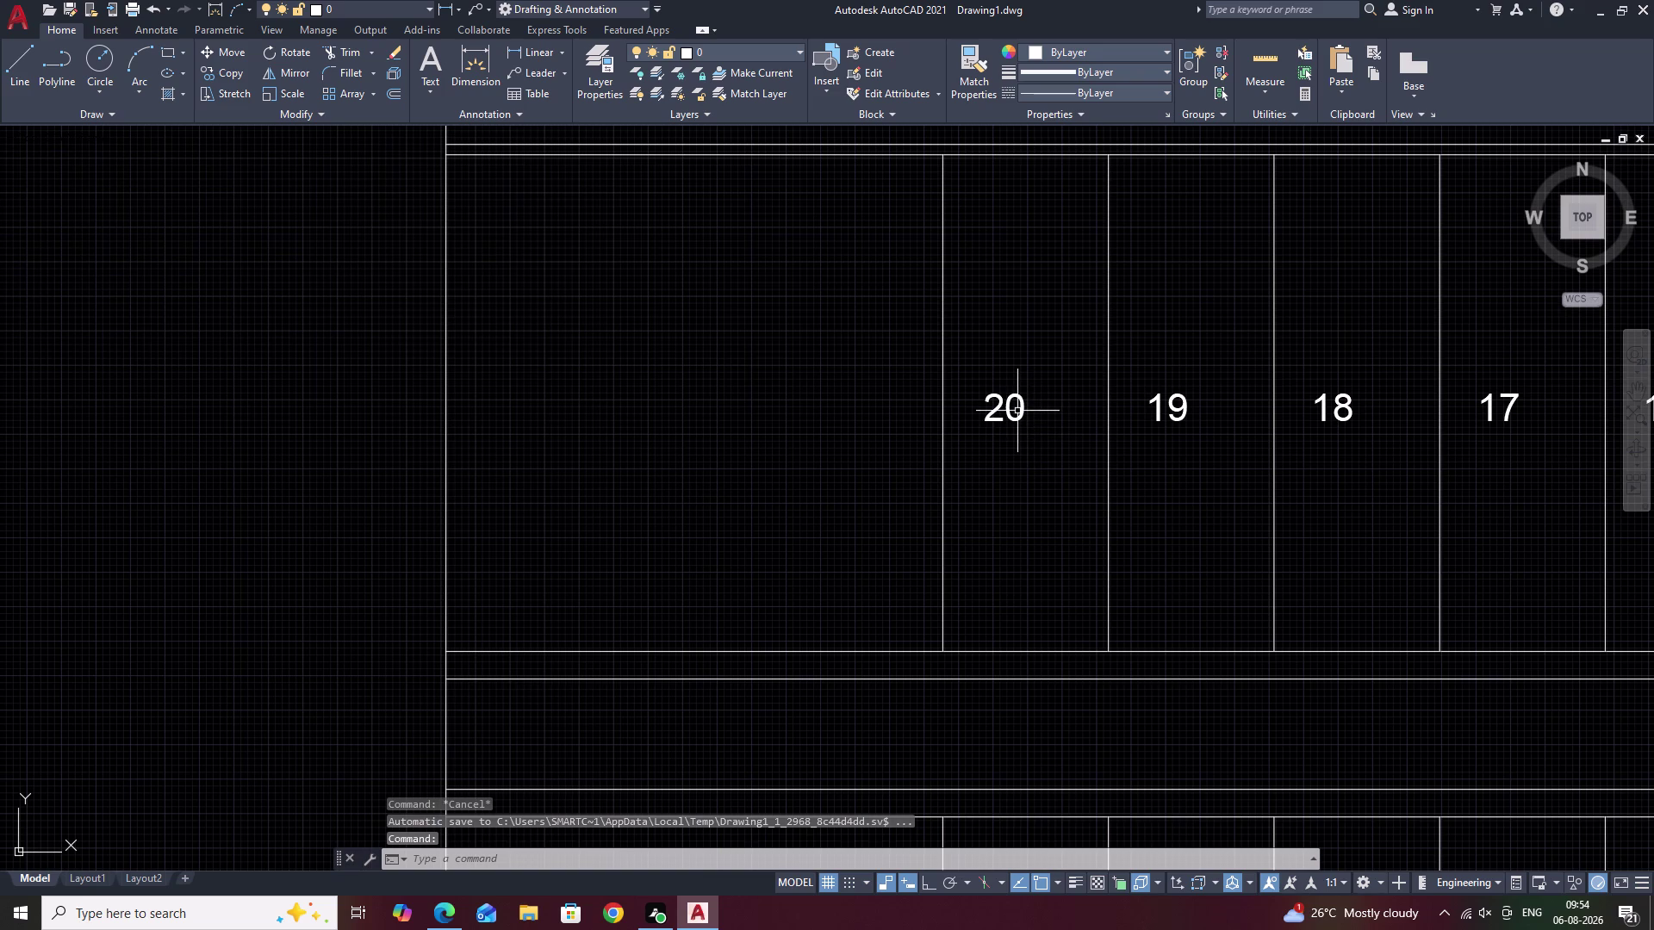
click(1017, 411)
drag(1024, 402, 1010, 402)
drag(1006, 402, 991, 417)
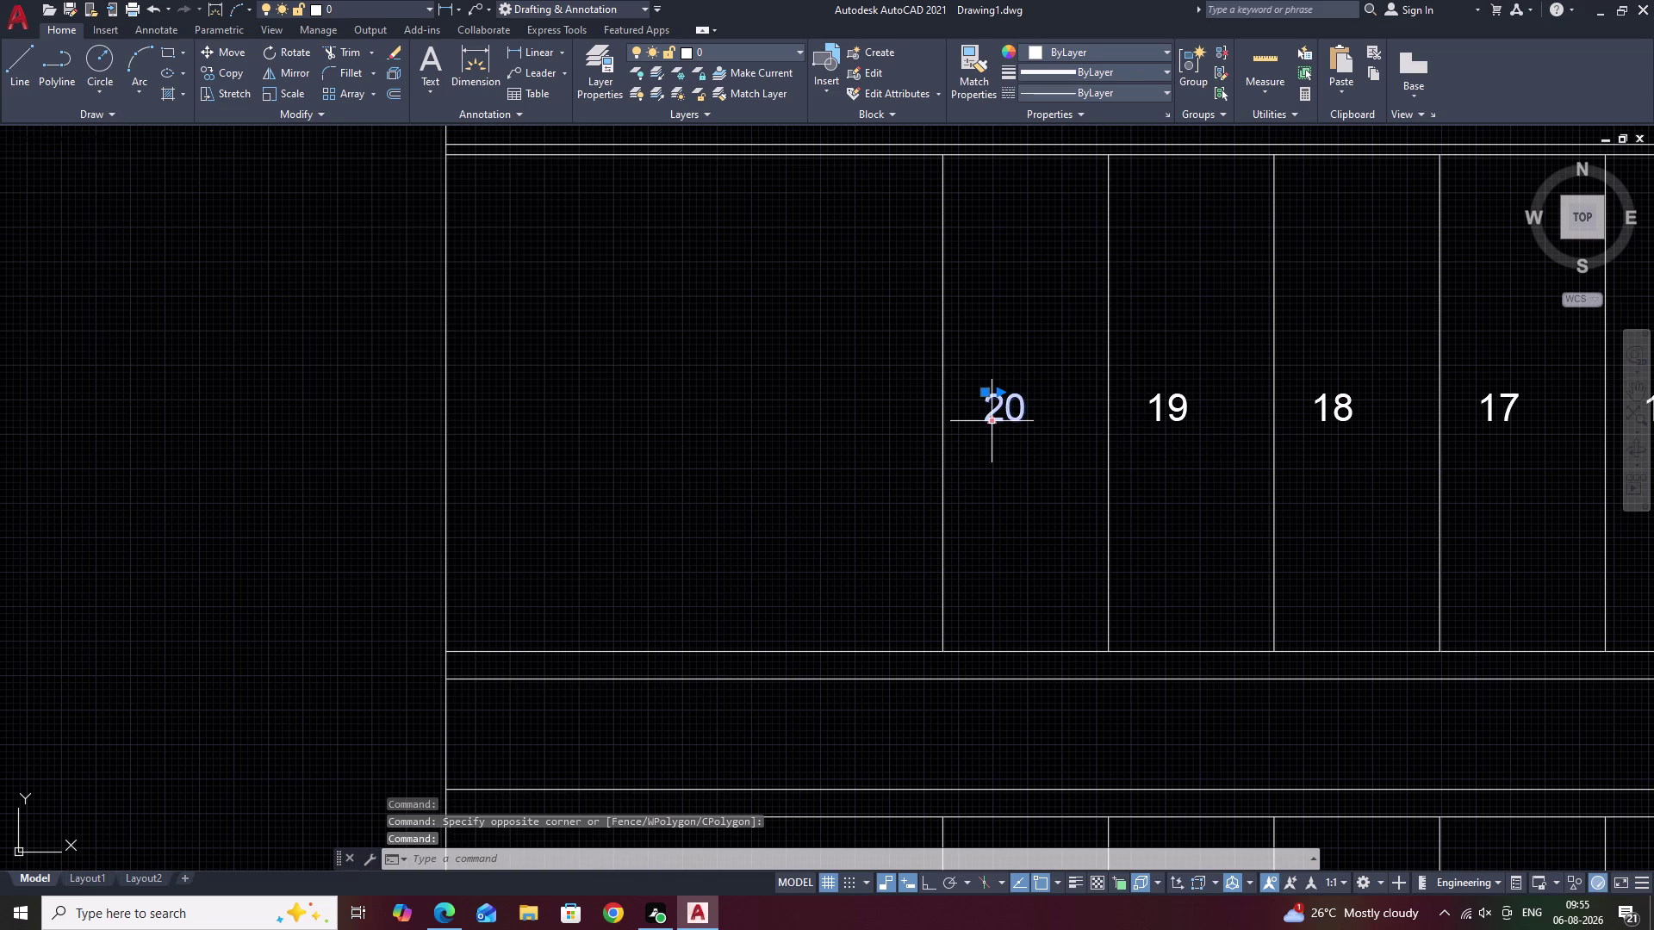
text(CO)
key(space)
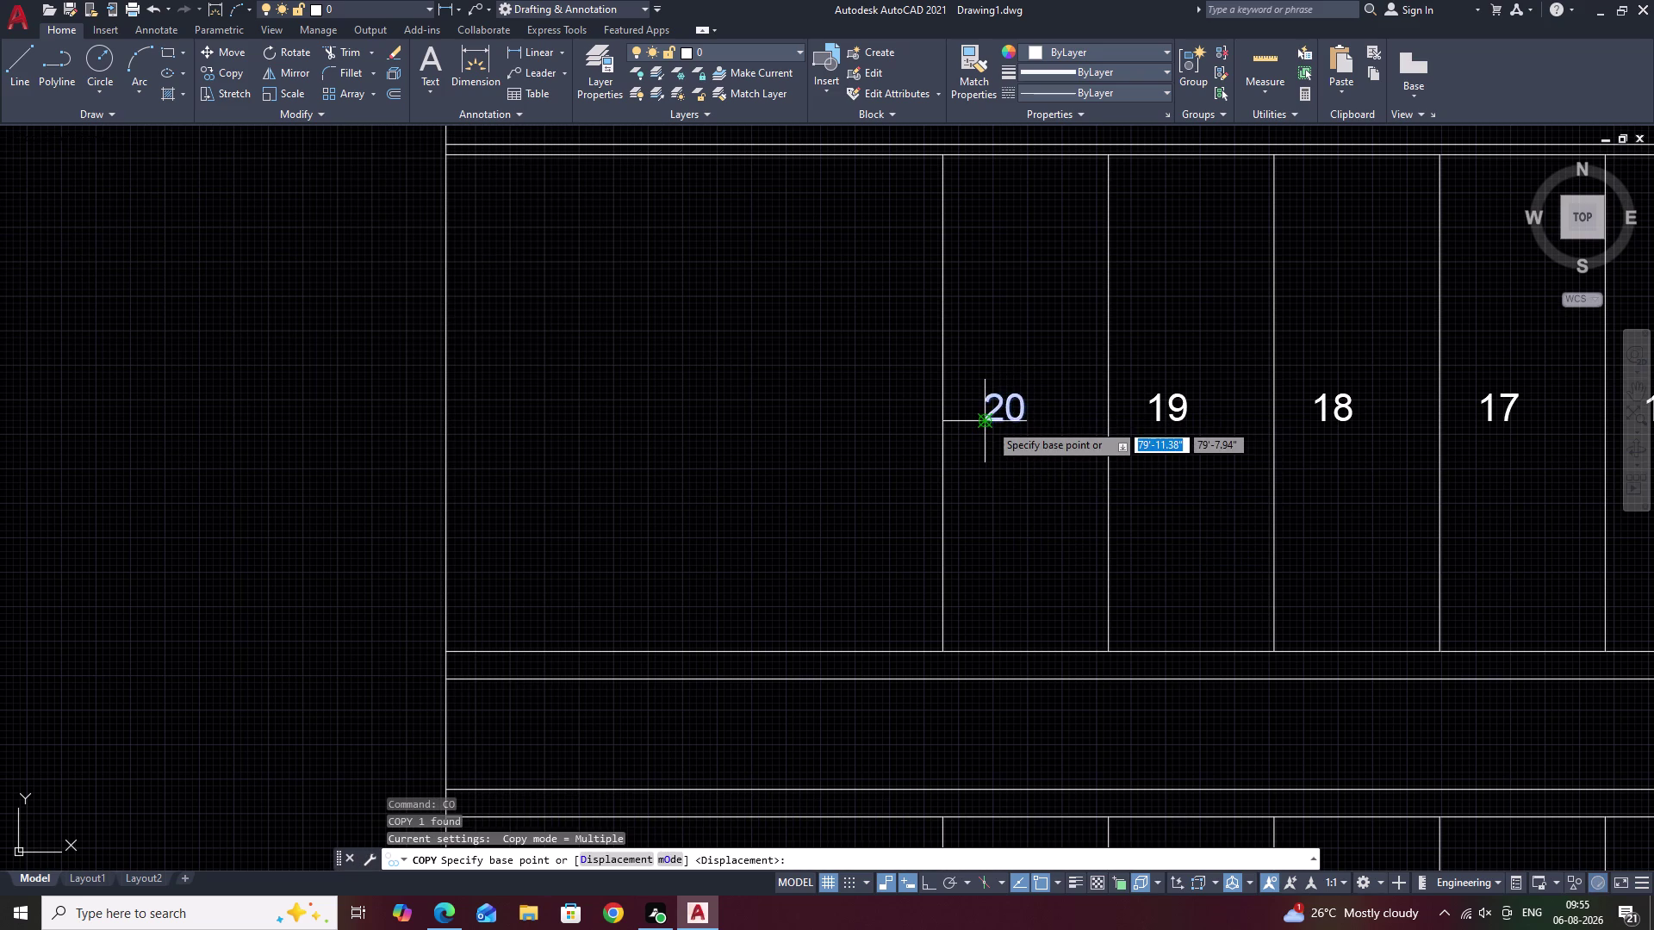
click(989, 423)
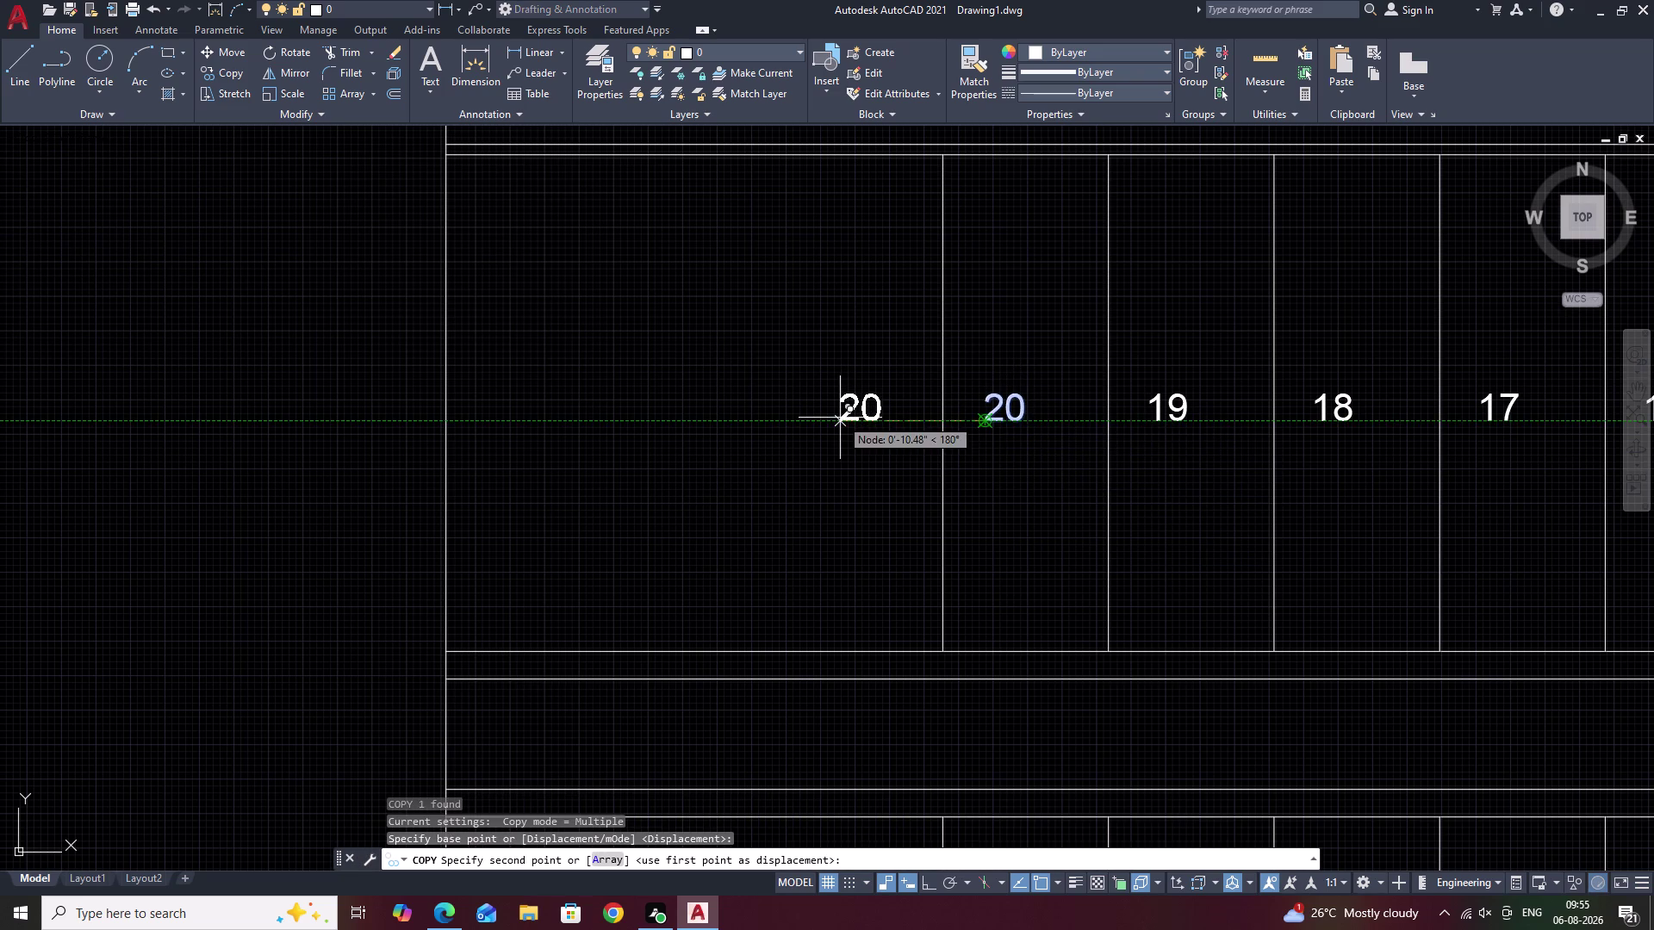
click(840, 418)
key(Escape)
Edit the copied label to read '21'.
triple_click(876, 417)
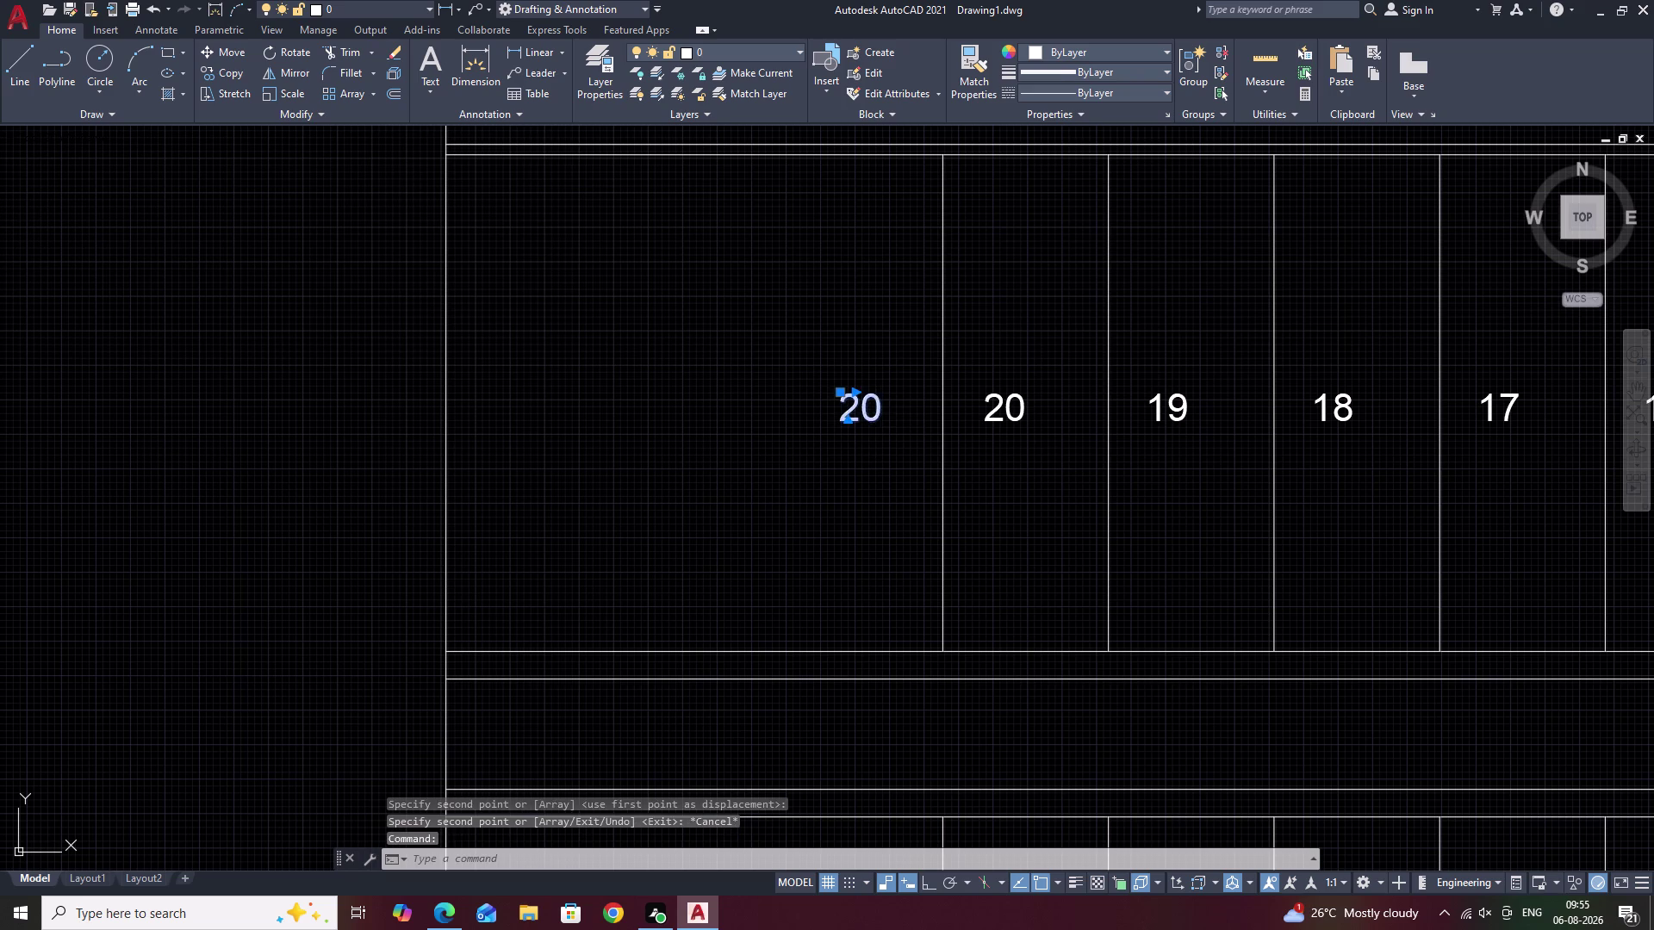
click(878, 404)
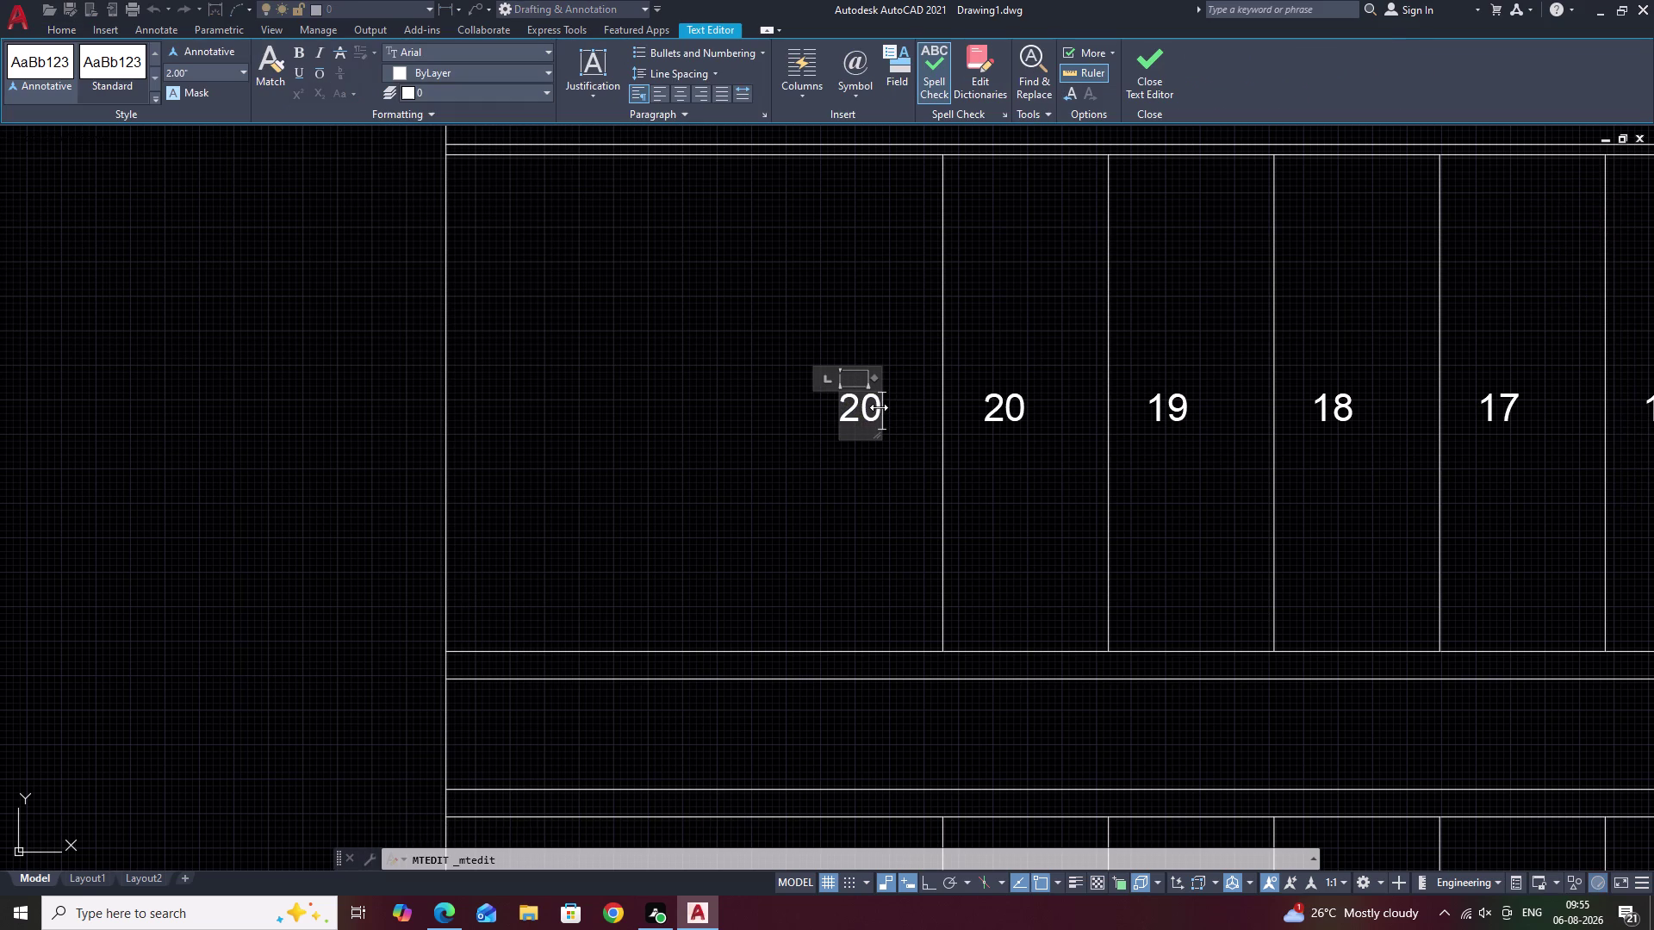
key(BackSpace)
key(1)
click(904, 411)
key(Escape)
scroll(down, 3)
middle_drag(1292, 484, 957, 425)
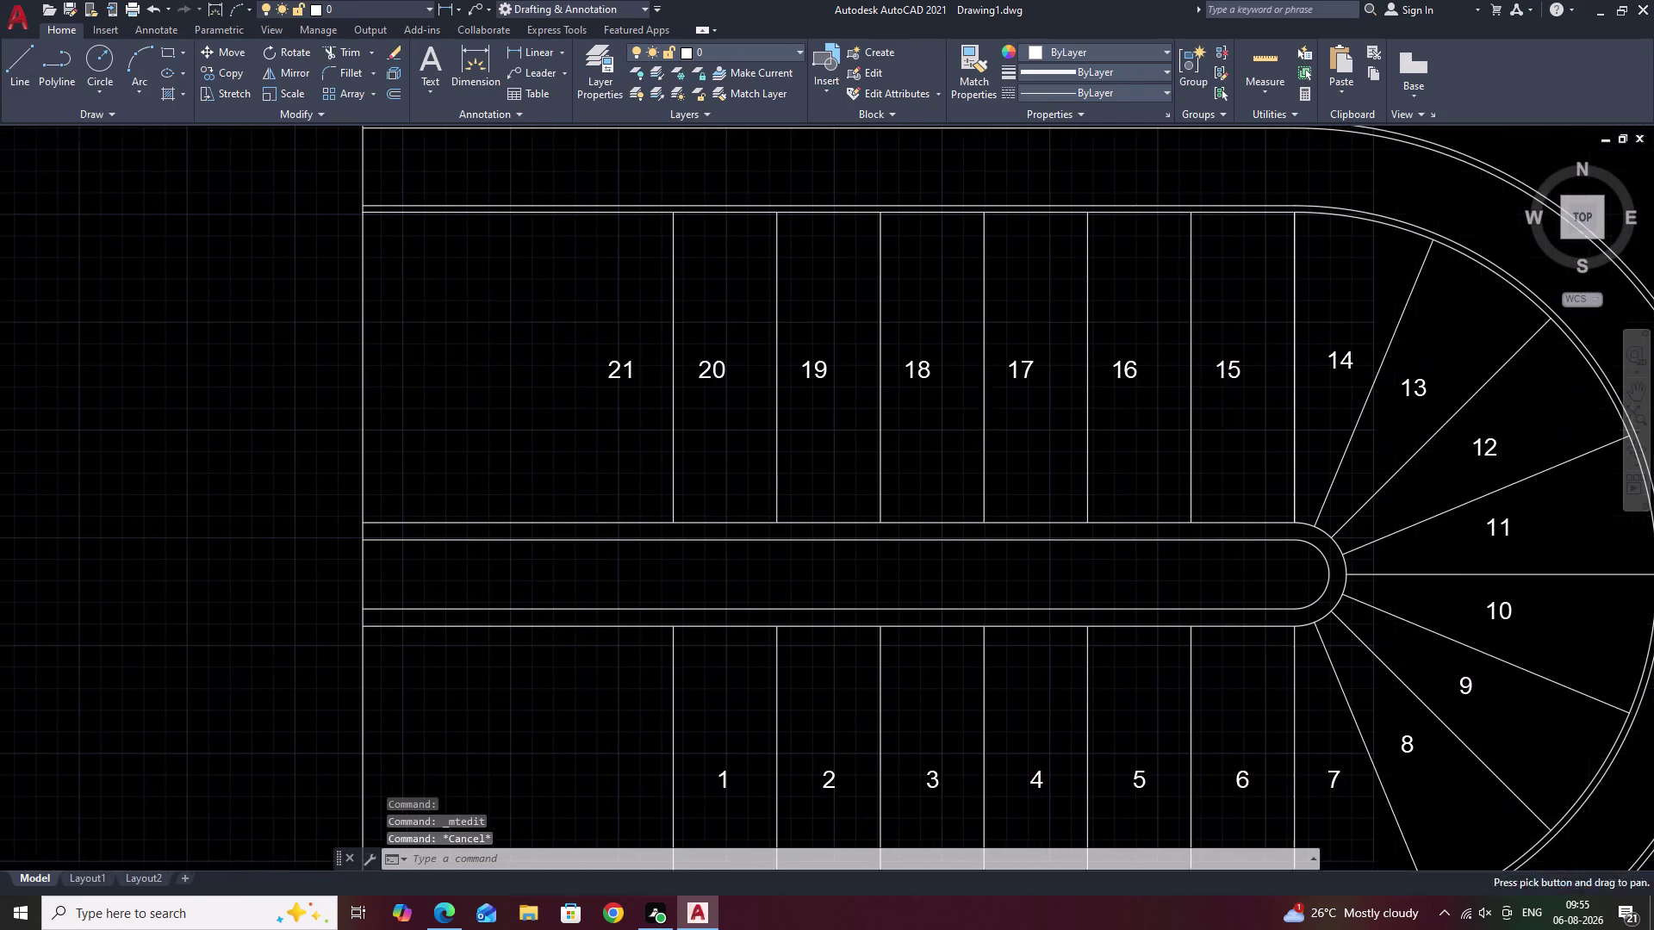
Select the upper-flight tread labels 15 through 21.
click(1238, 368)
click(1127, 369)
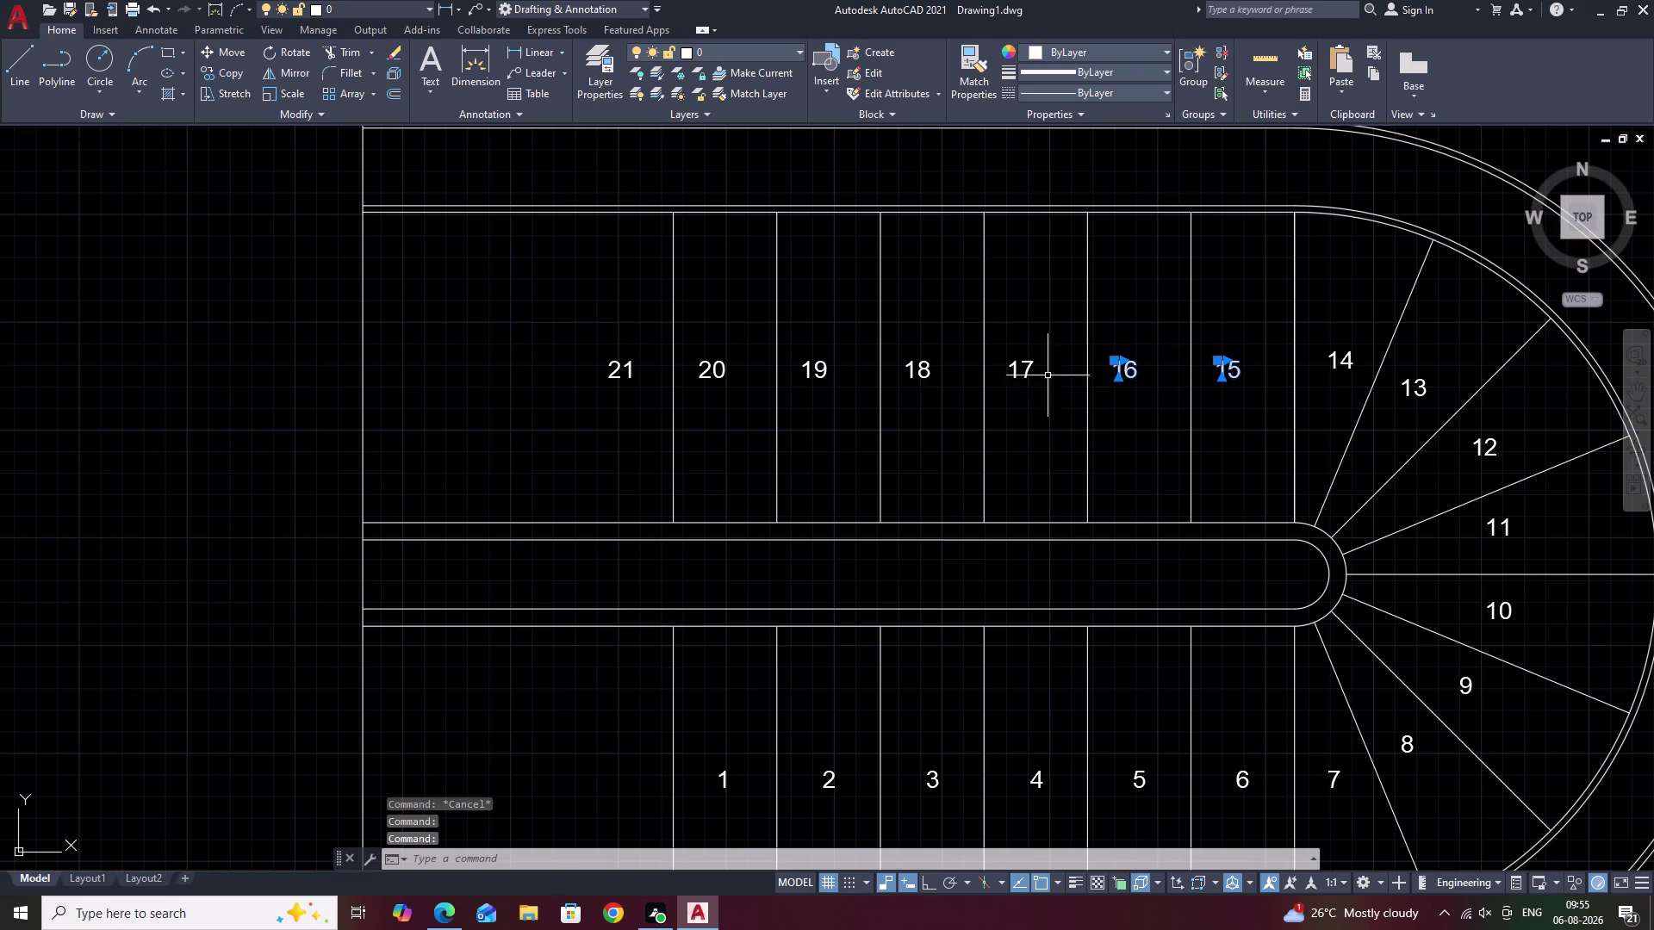
click(1020, 372)
click(1020, 376)
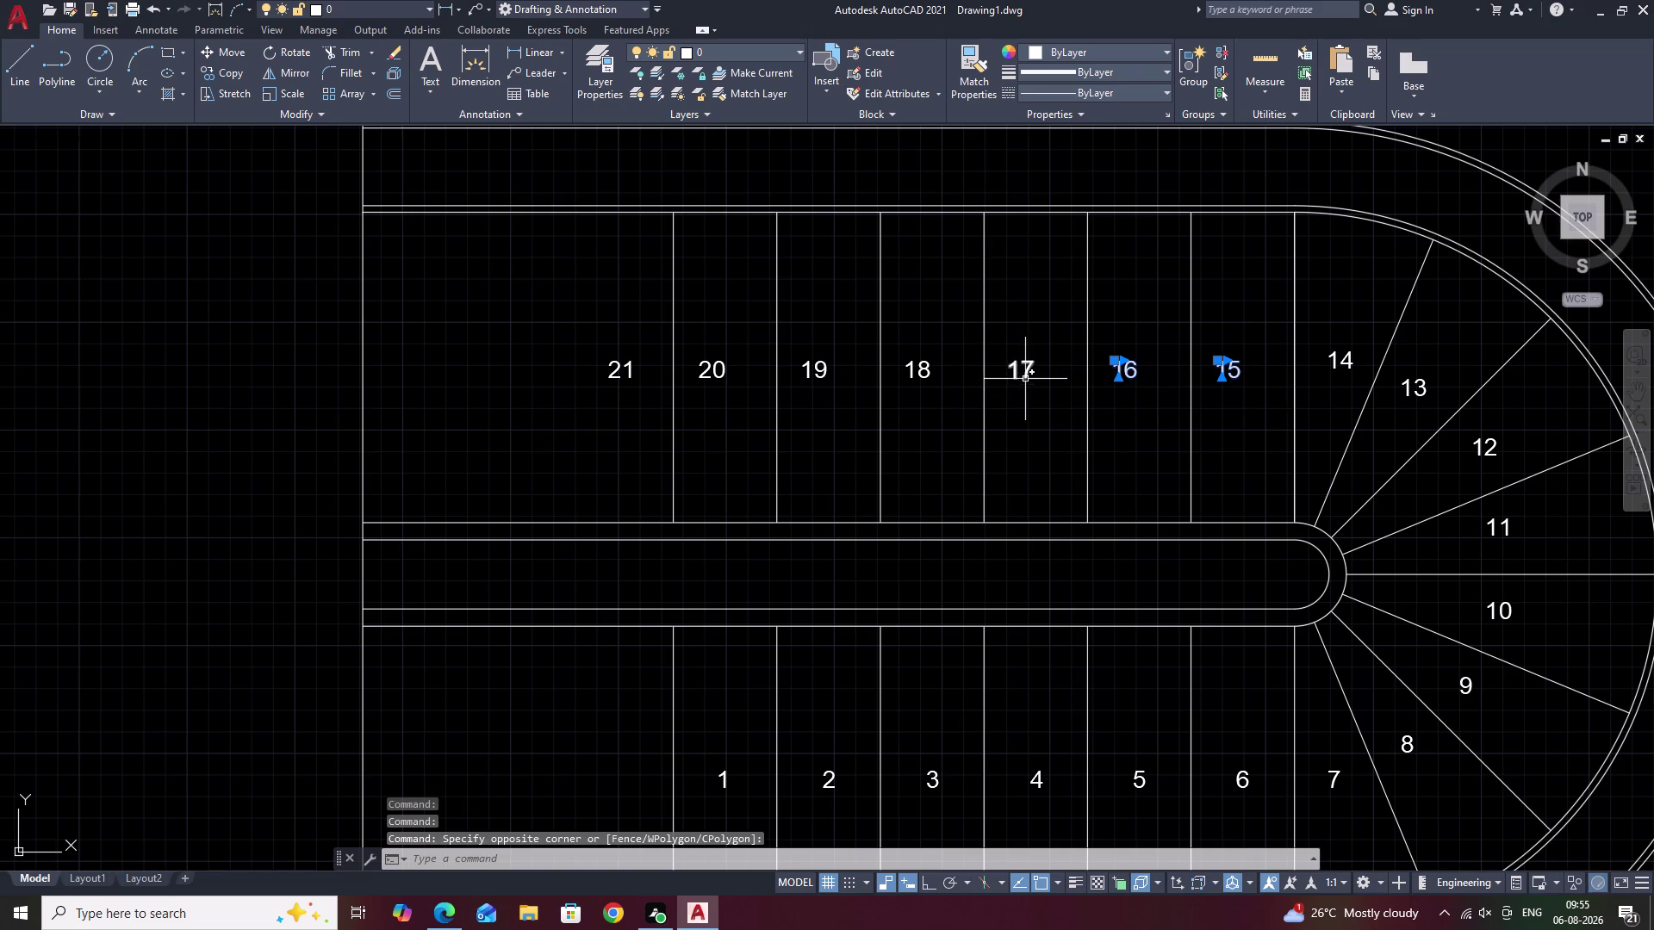
click(1026, 377)
click(925, 373)
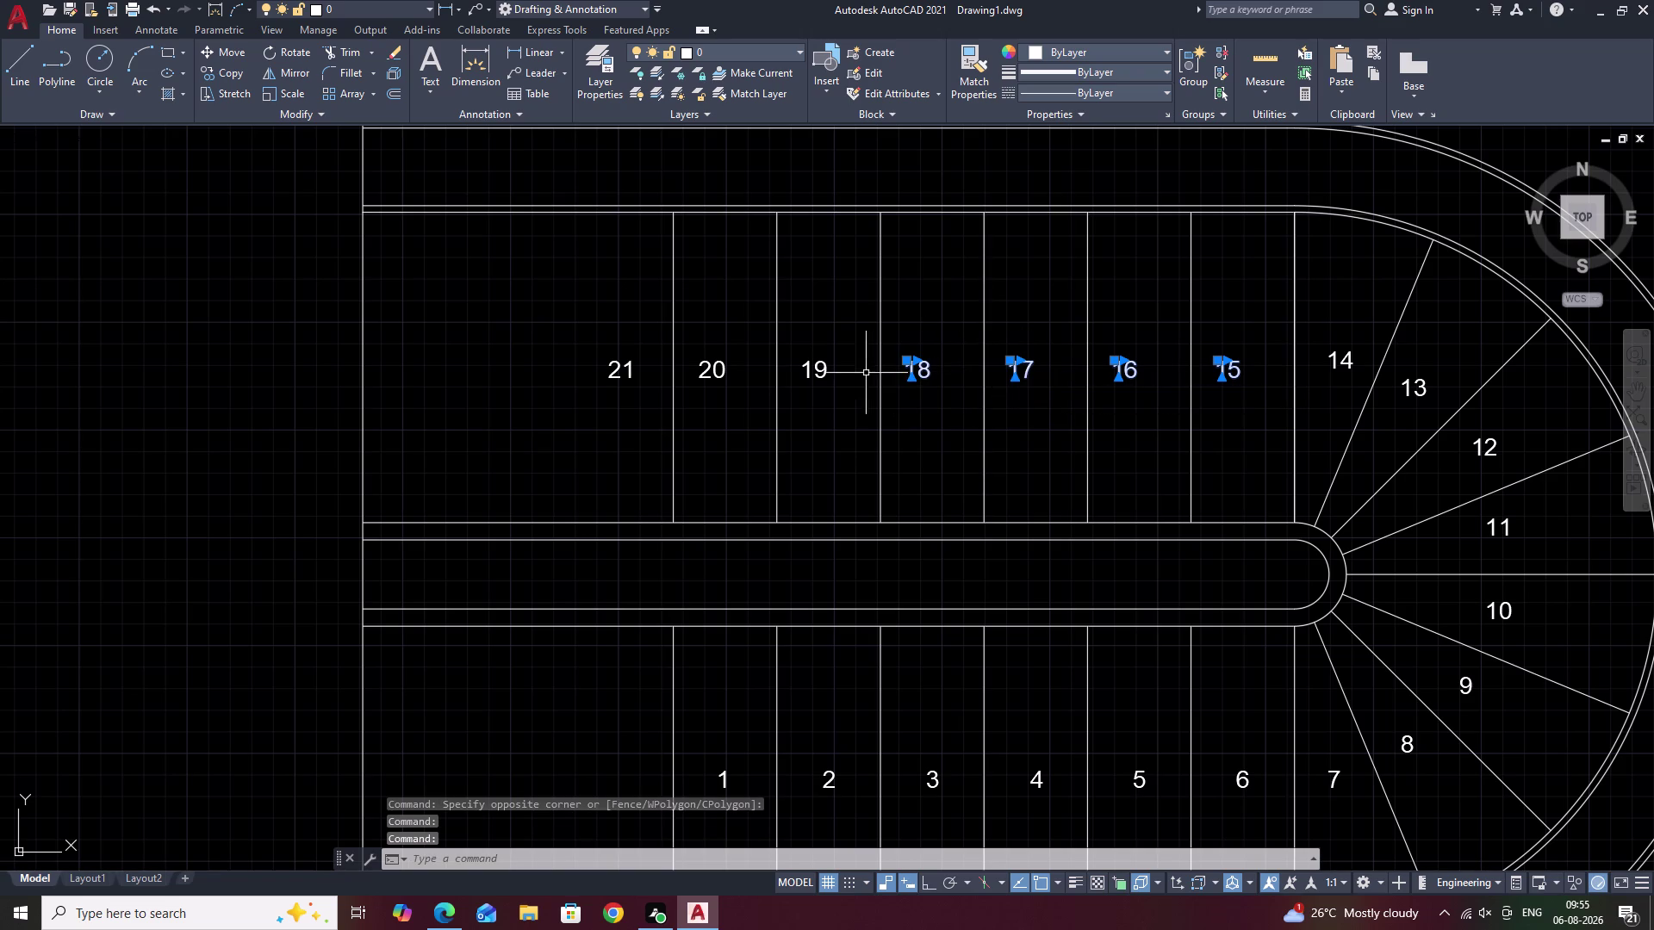
click(825, 374)
click(723, 371)
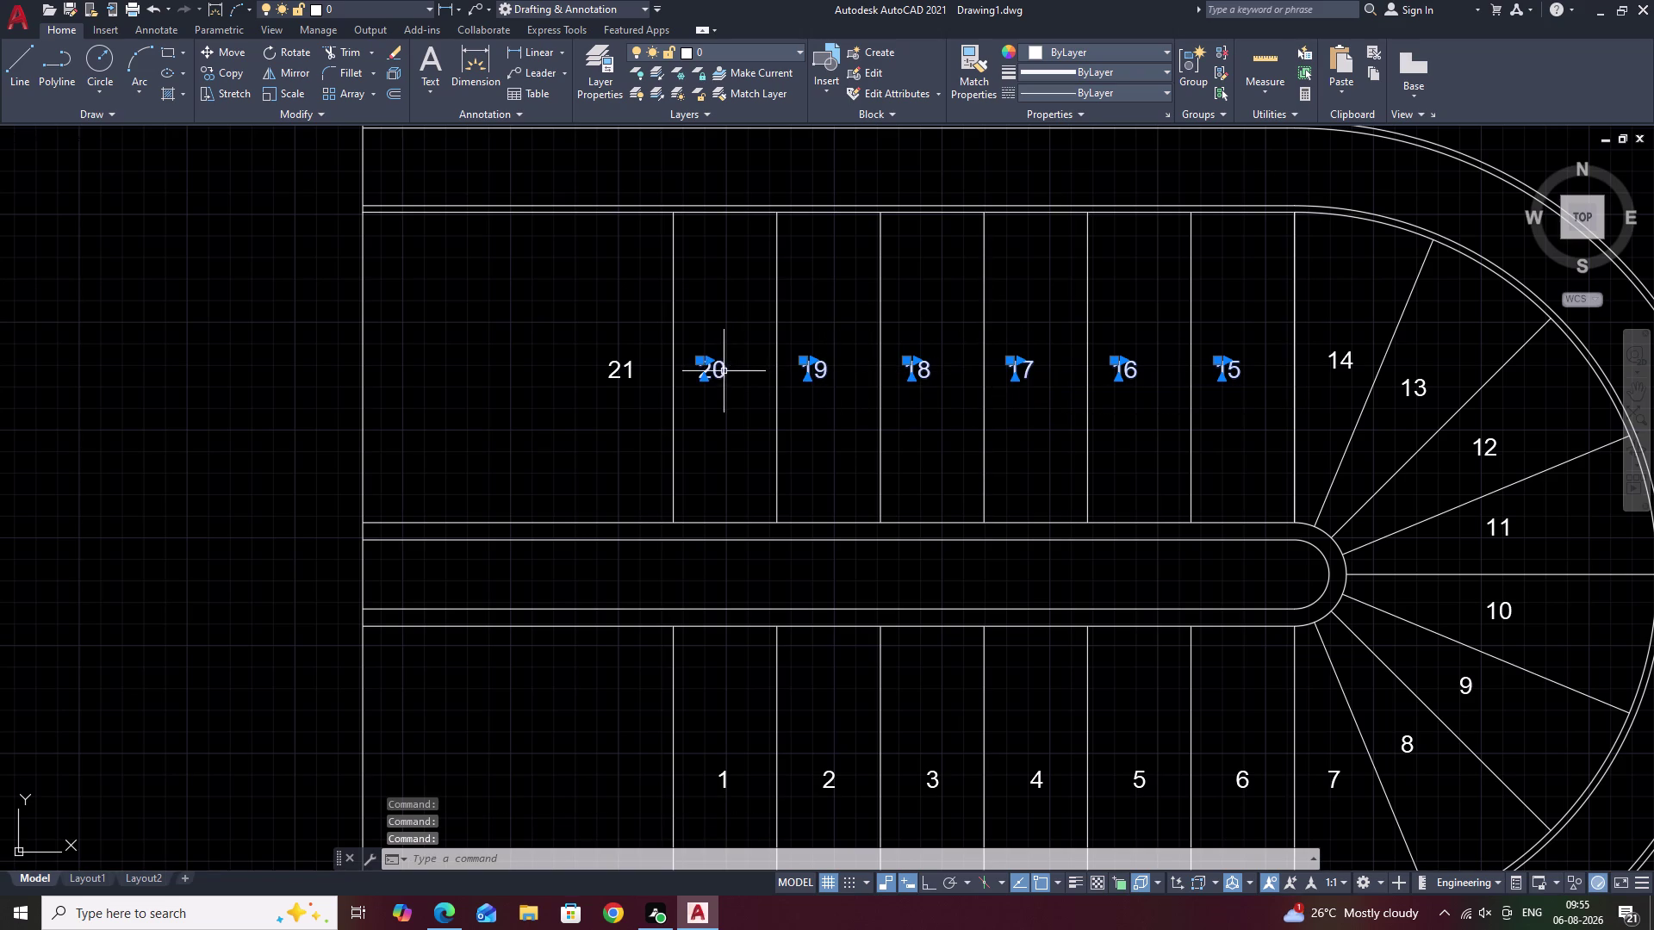
click(629, 376)
Move labels 15–21 slightly up and to the right with MOVE.
text(C)
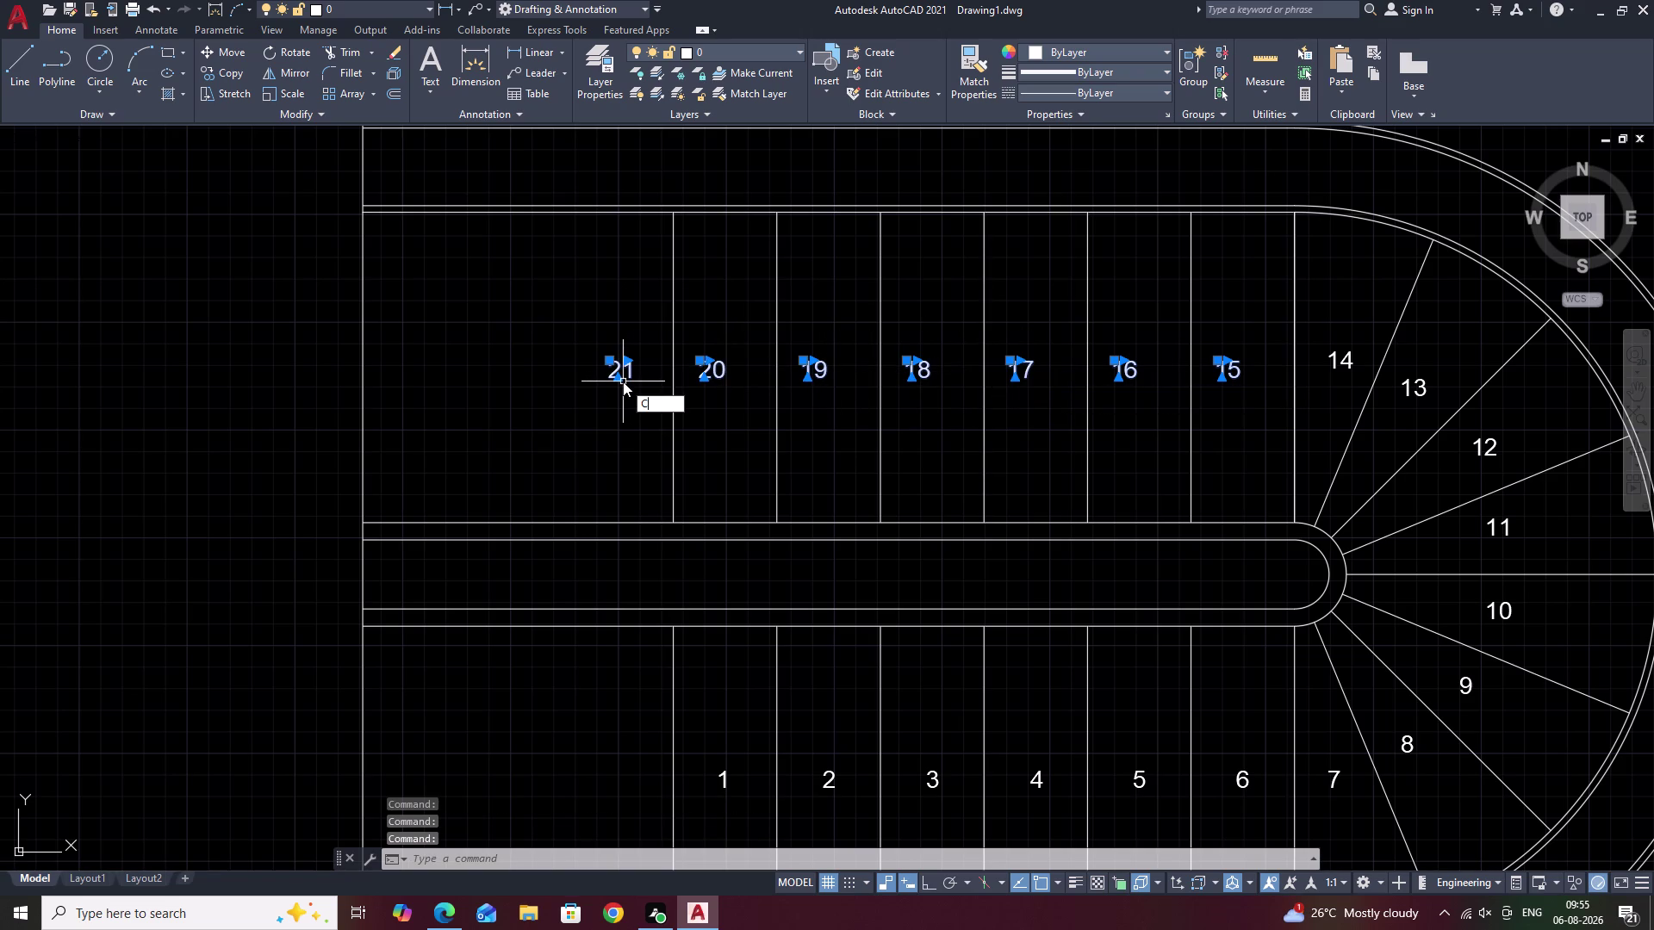
text(O)
key(BackSpace)
key(BackSpace)
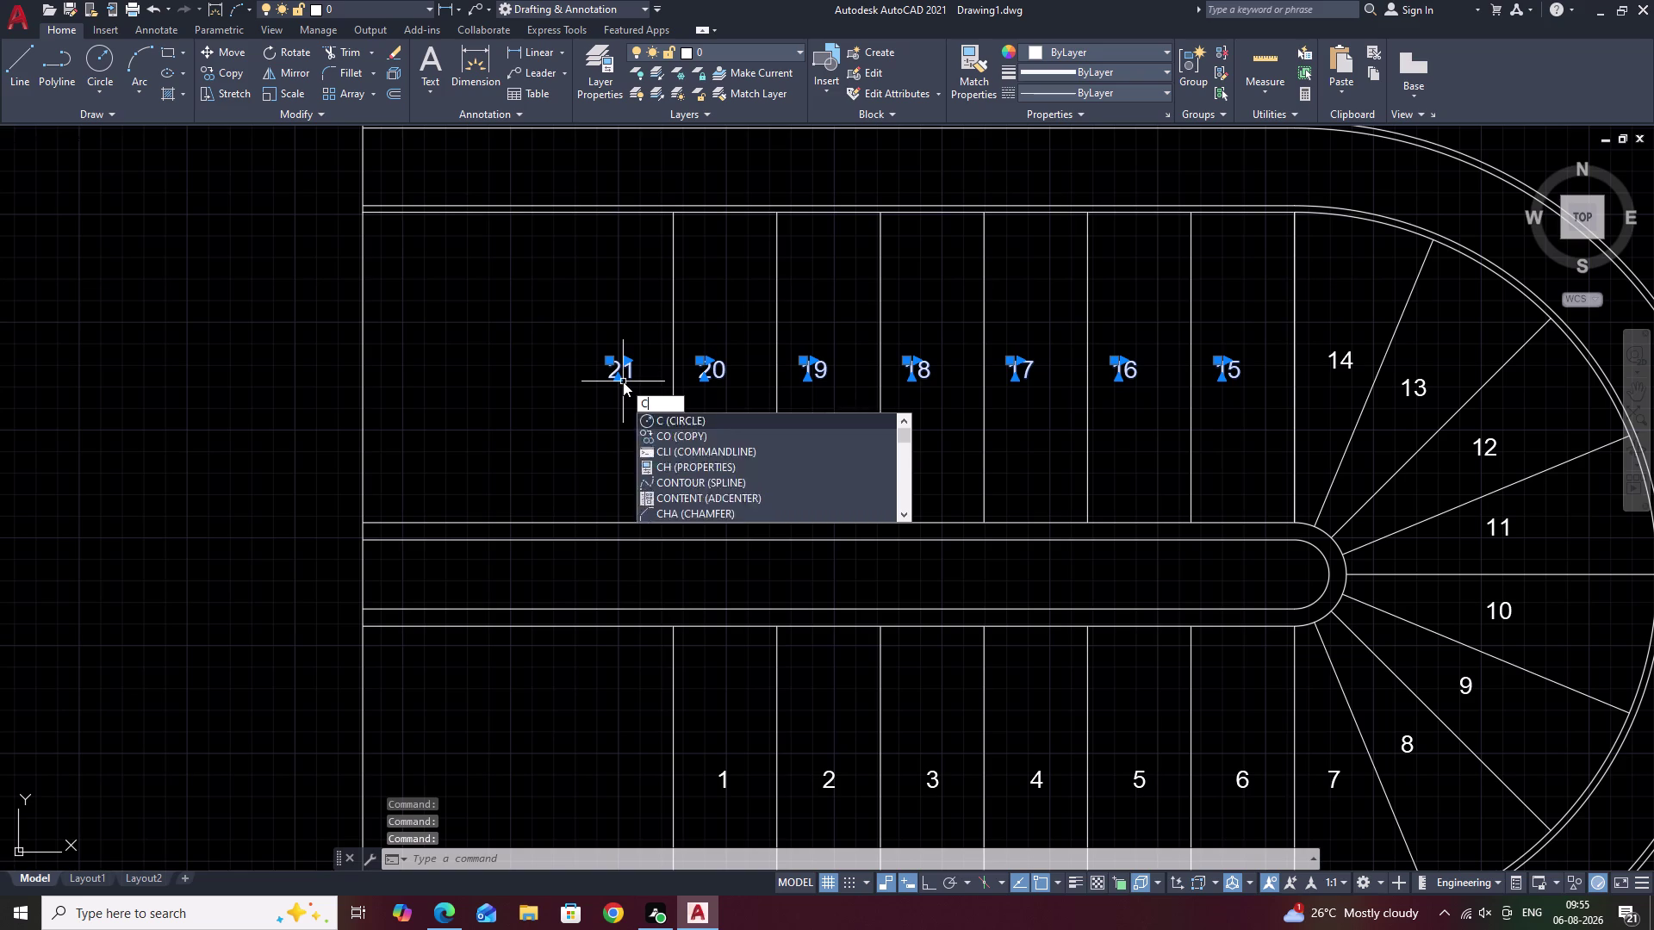
text(M)
key(space)
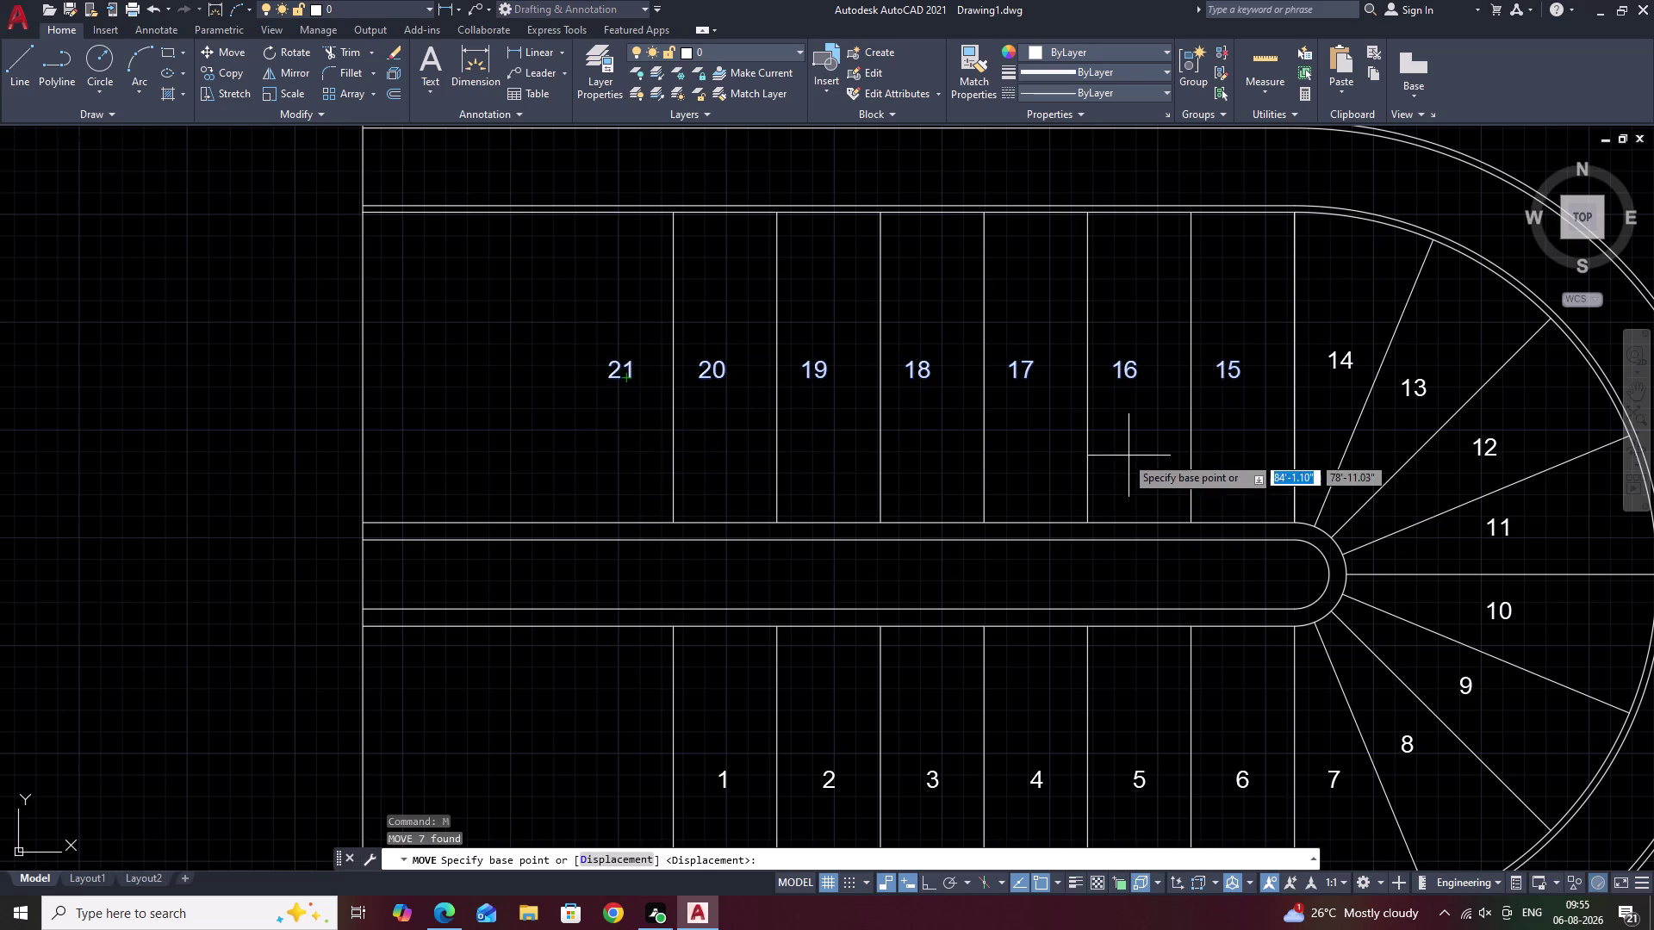
click(981, 518)
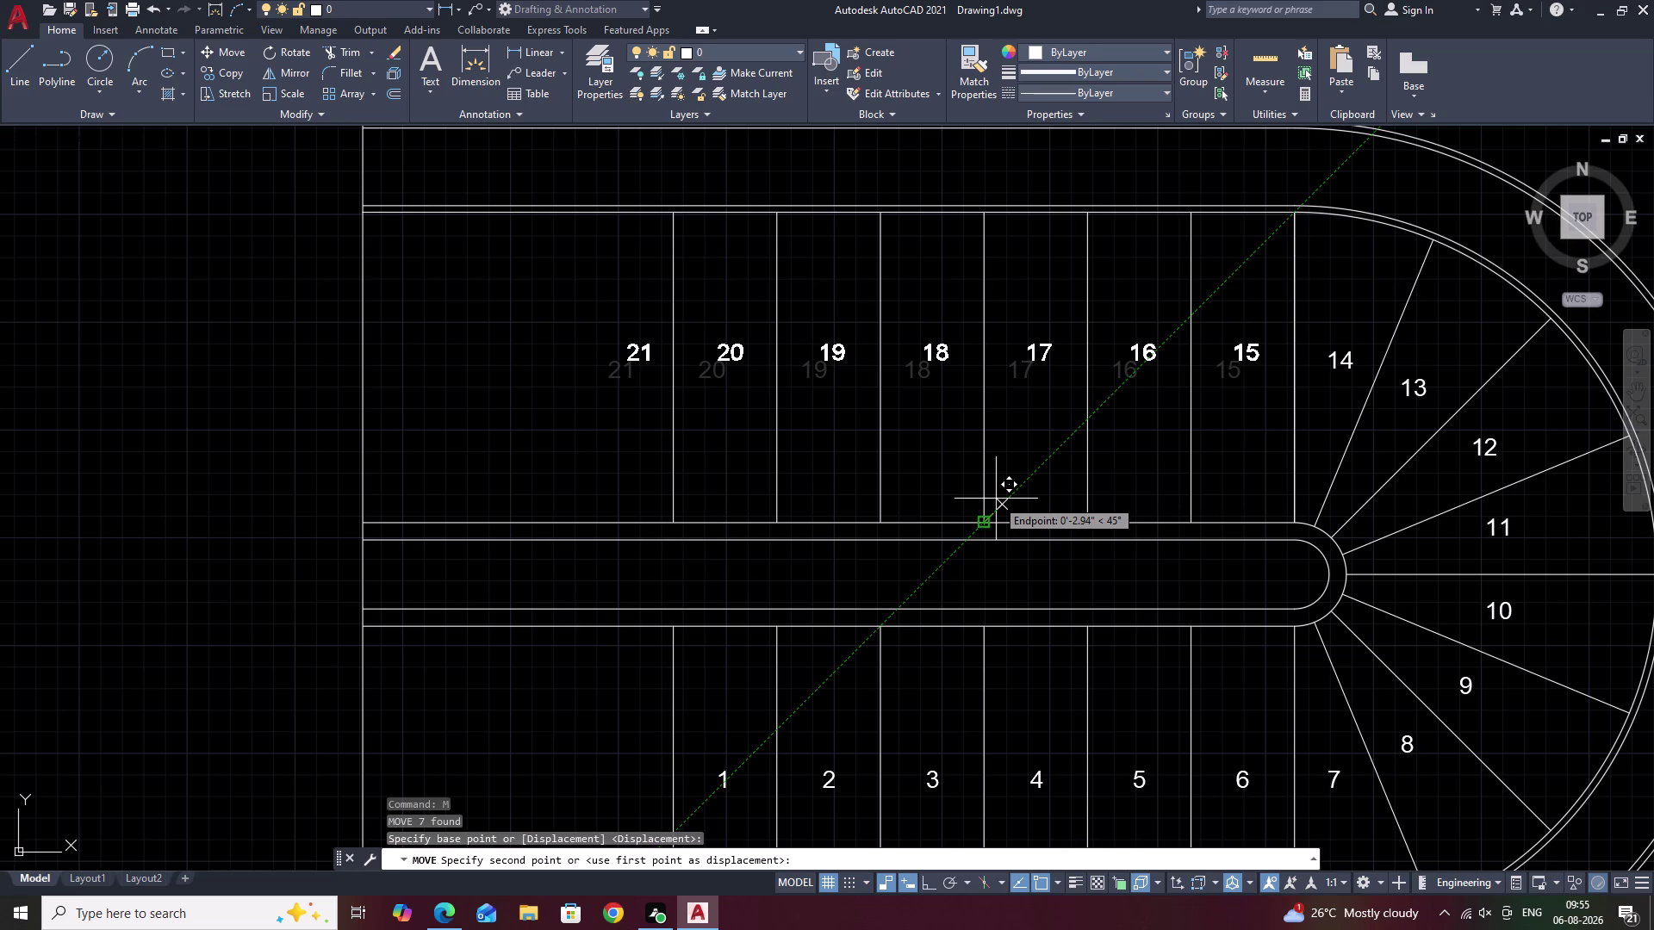
click(995, 499)
key(Escape)
Reframe the staircase plan and start OFFSET with a distance of 1.
scroll(down, 3)
middle_drag(1280, 495, 1248, 392)
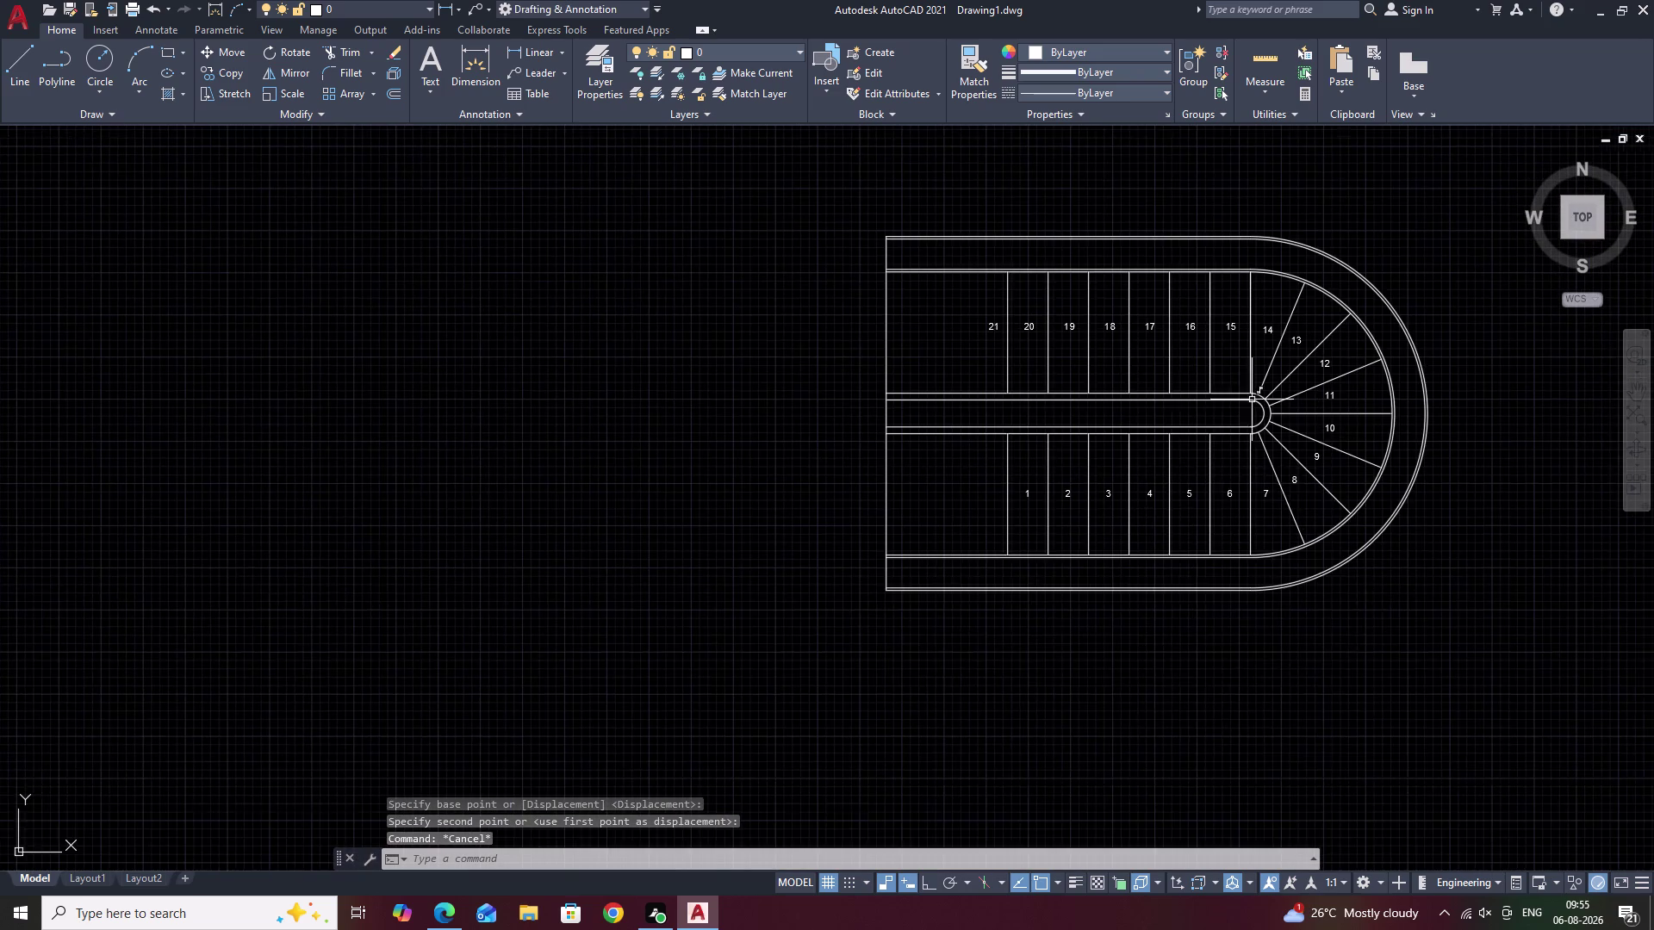
scroll(up, 3)
middle_drag(1125, 490, 1140, 451)
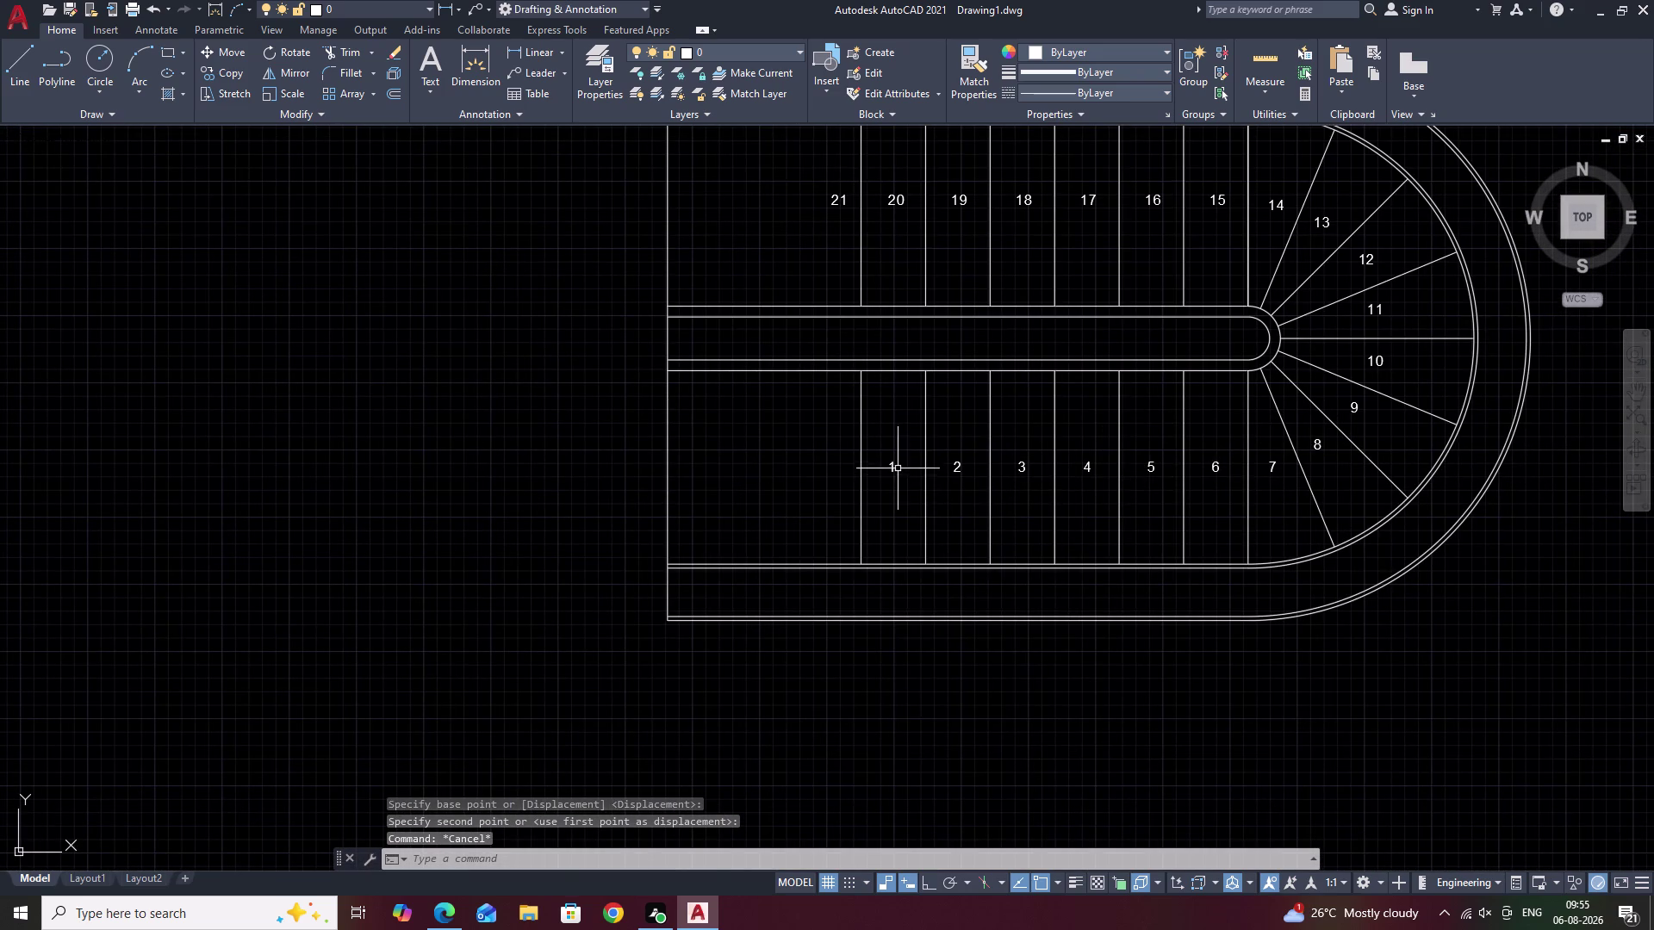
middle_drag(1134, 438, 1034, 439)
scroll(up, 3)
scroll(down, 3)
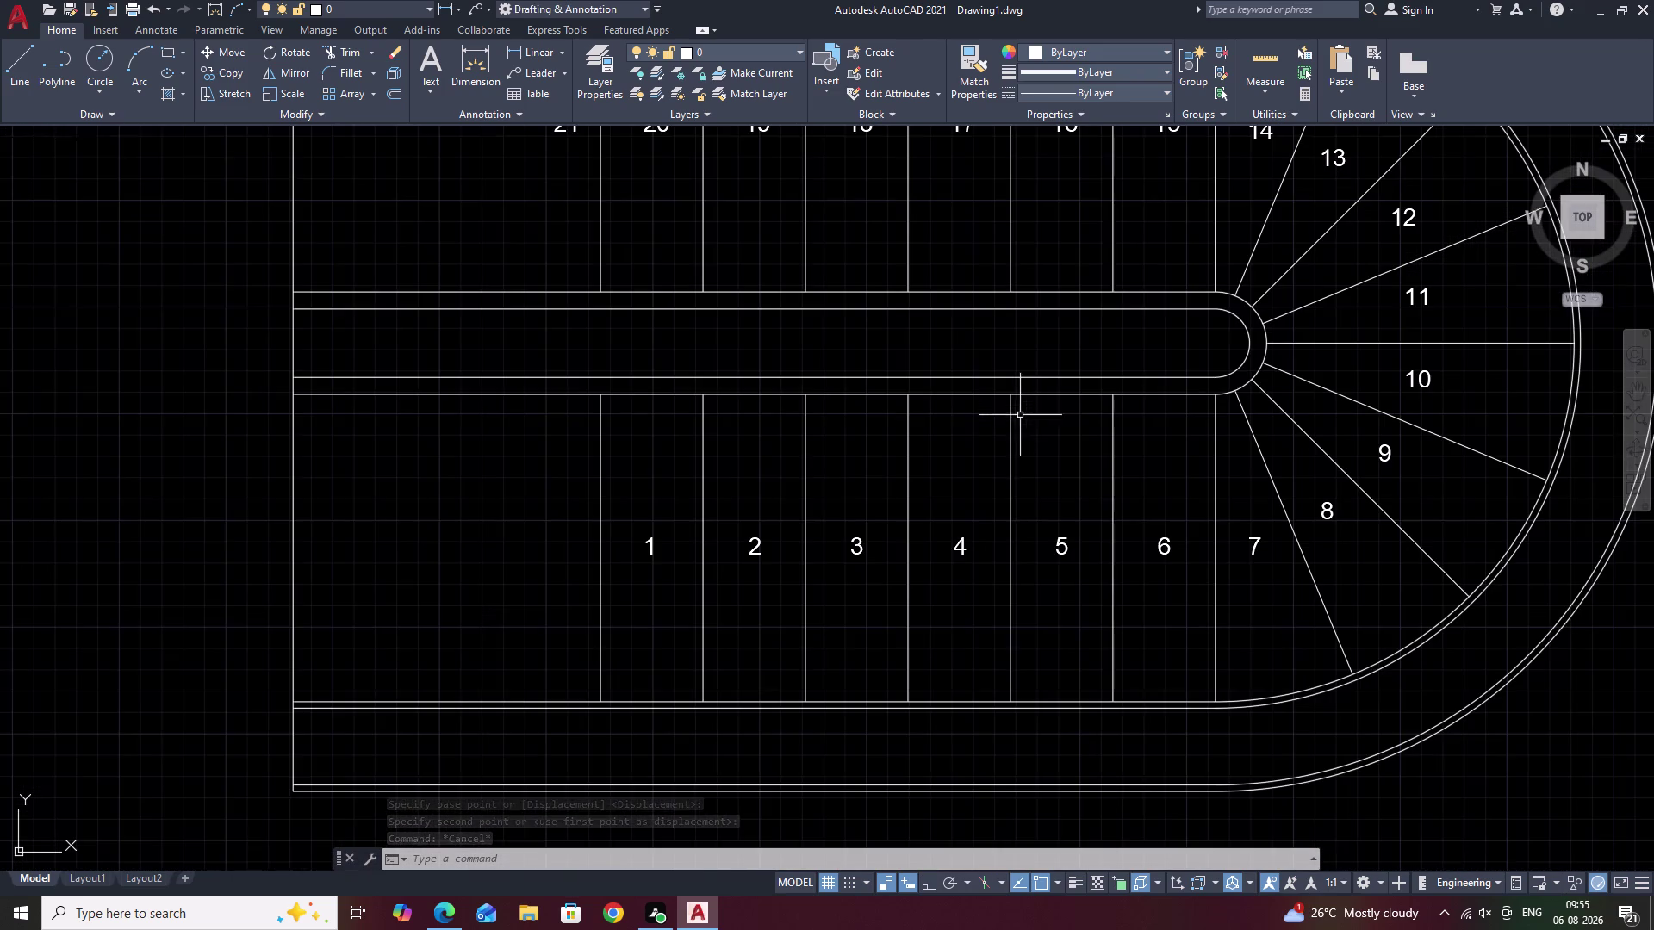
middle_drag(1018, 438, 1034, 425)
scroll(down, 3)
middle_drag(1035, 421, 994, 464)
key(Escape)
text(O)
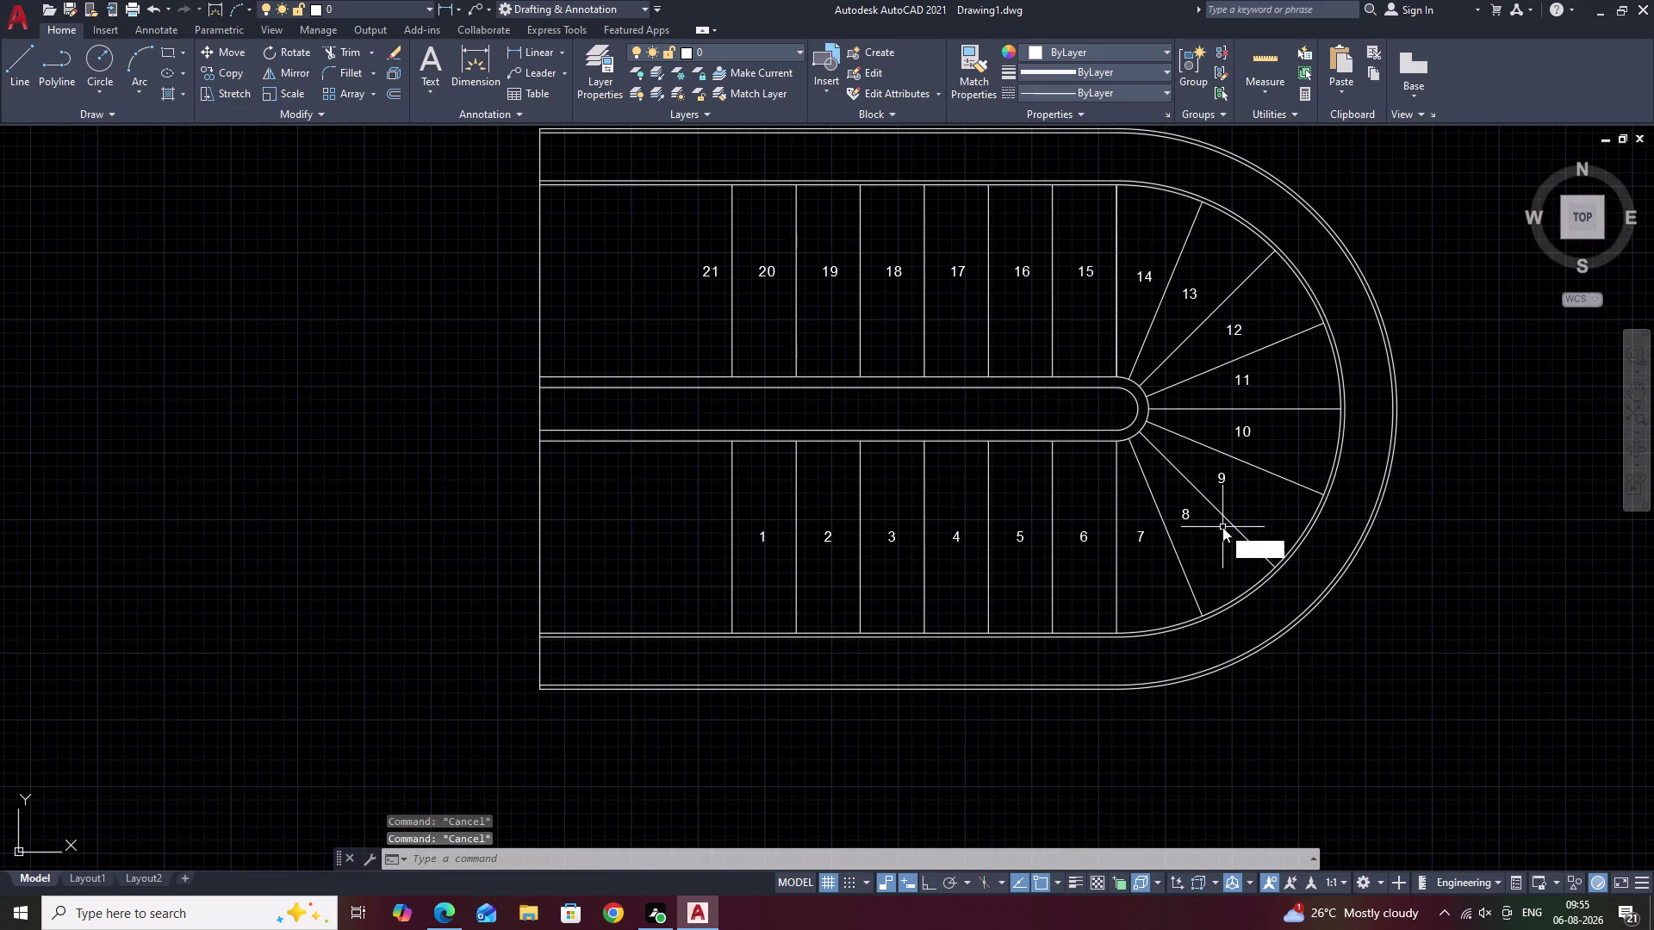
key(space)
Set the offset distance to 1 and double the tread lines of treads 1 to 4.
text(1)
key(space)
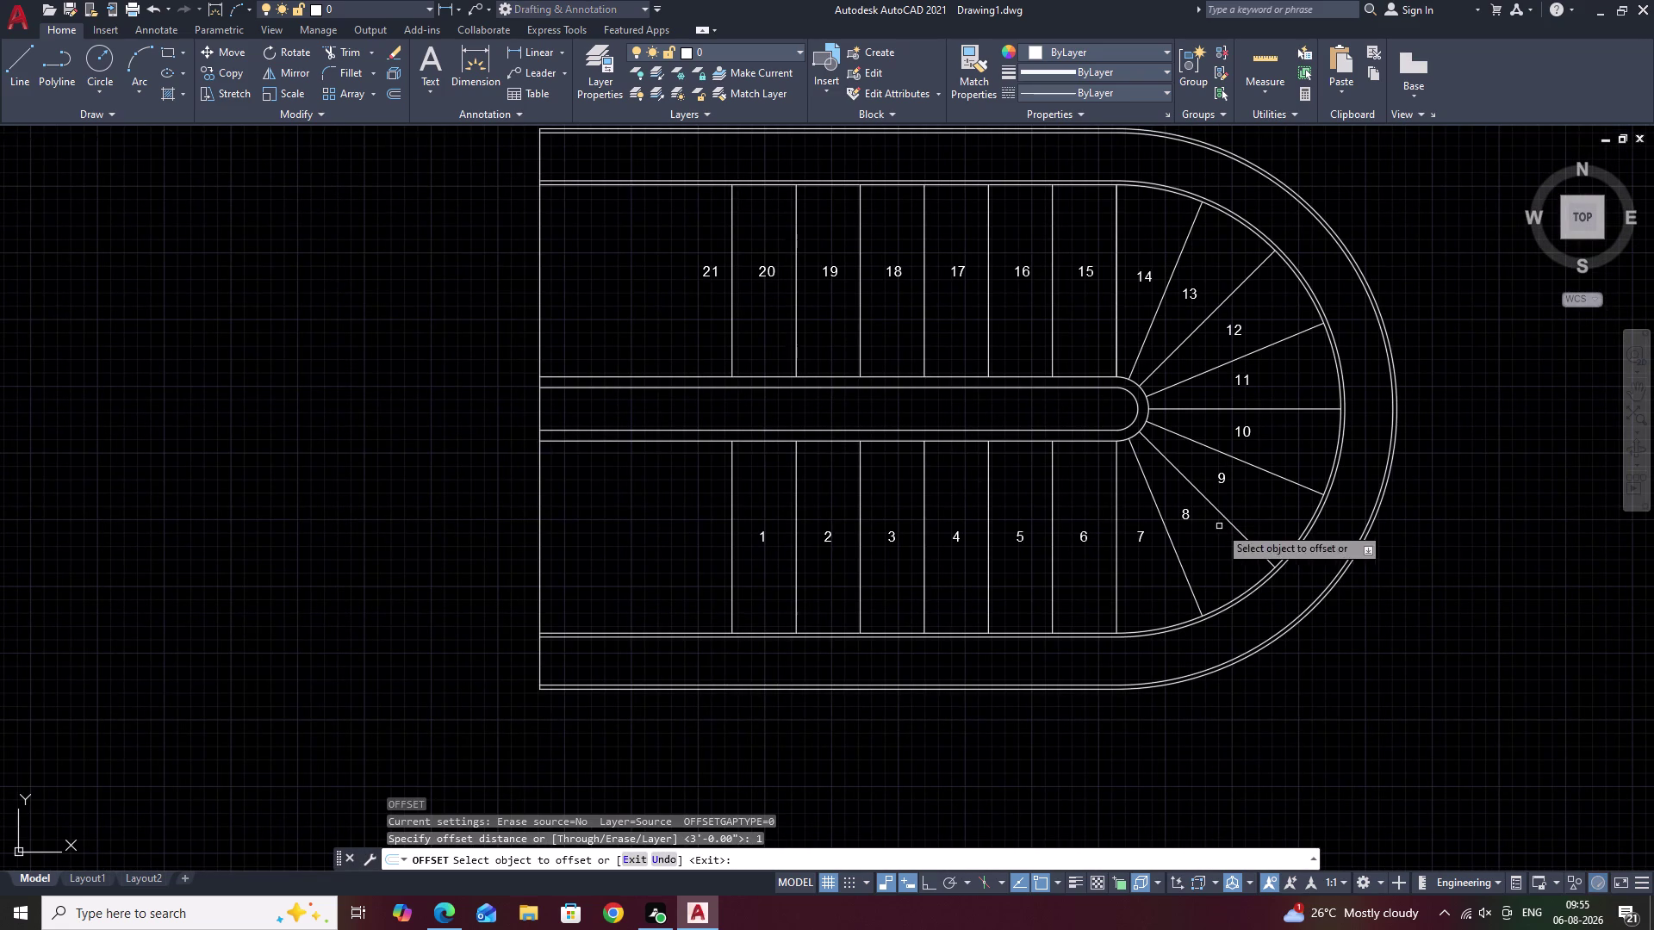
scroll(up, 3)
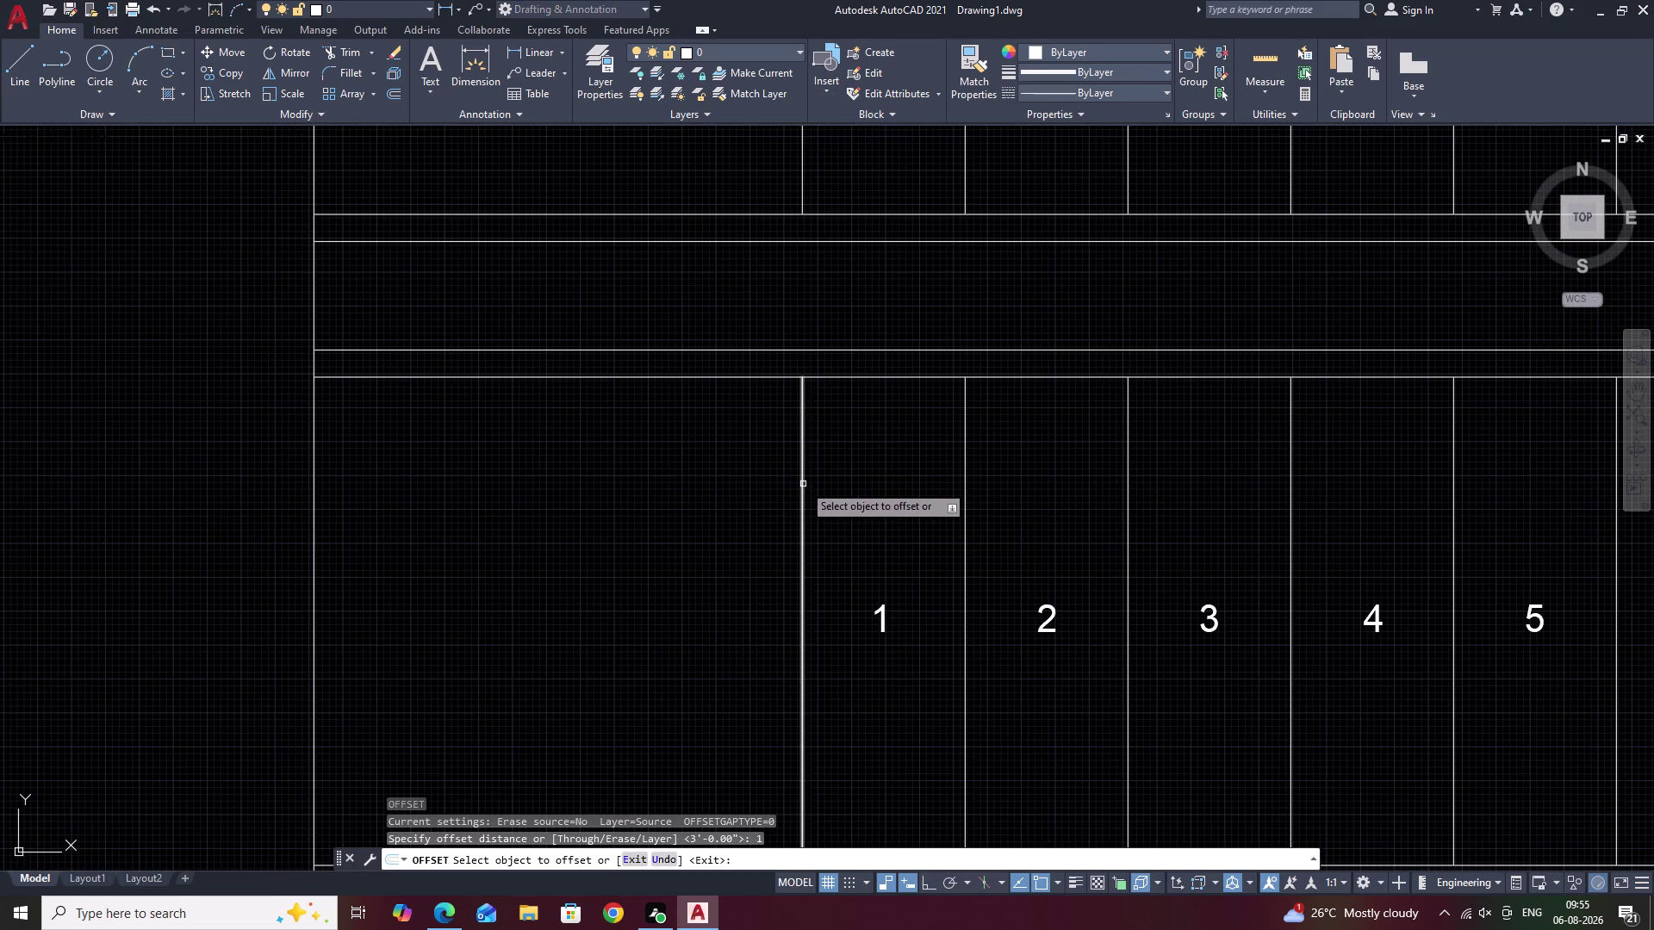
click(803, 484)
click(859, 482)
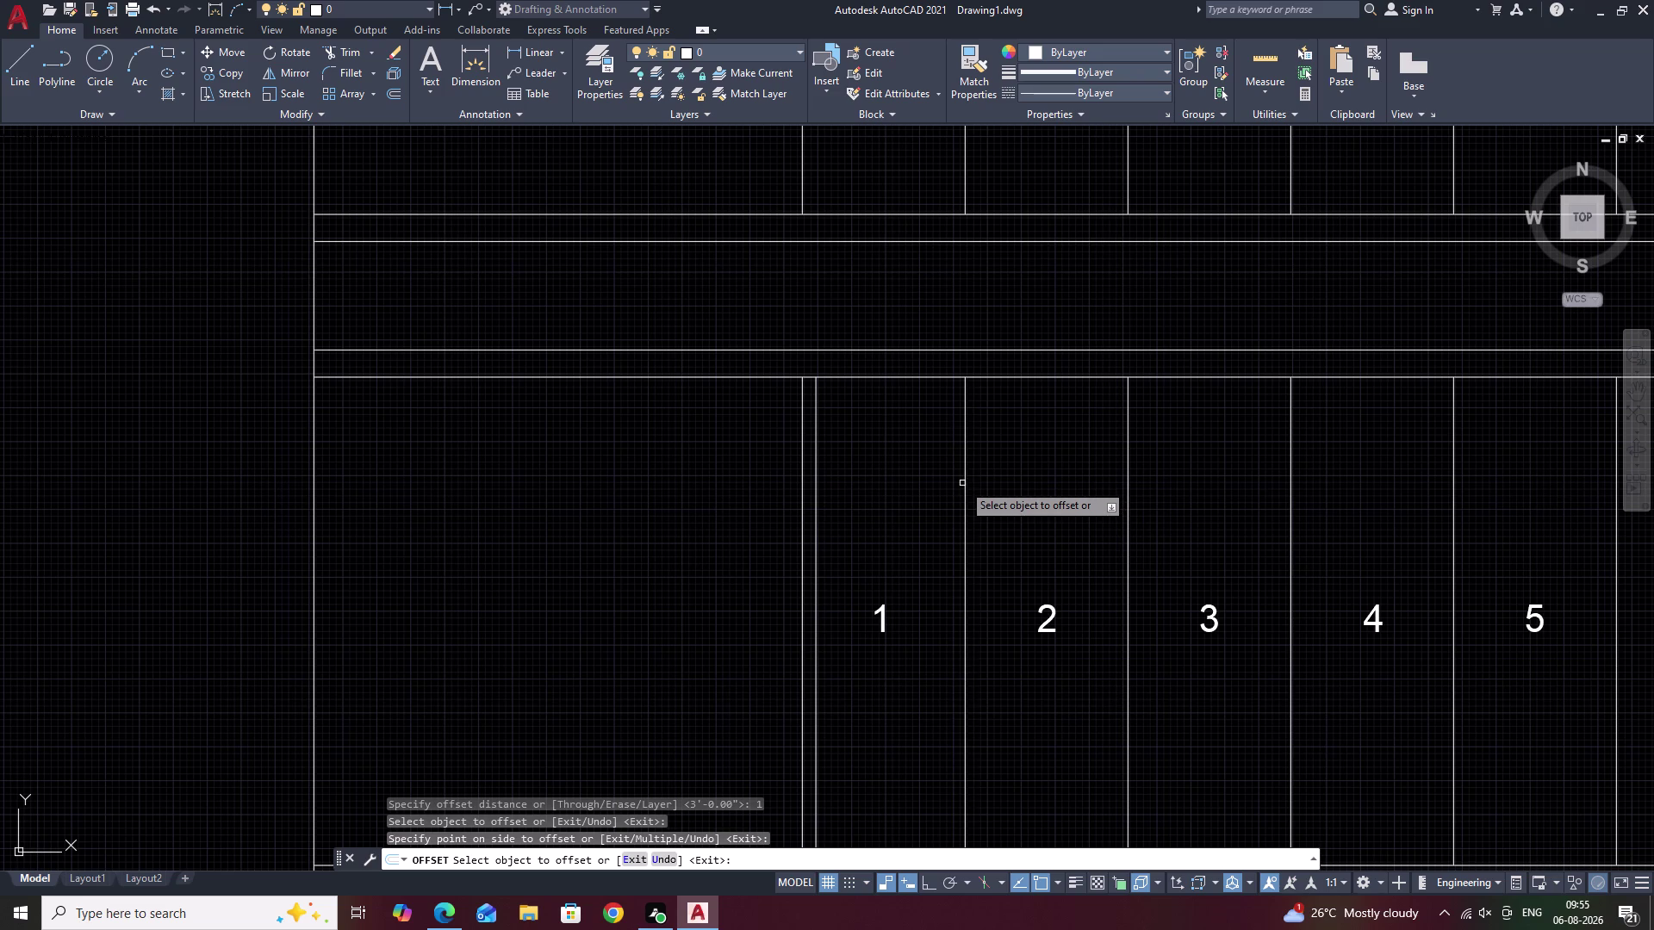
click(965, 482)
click(989, 480)
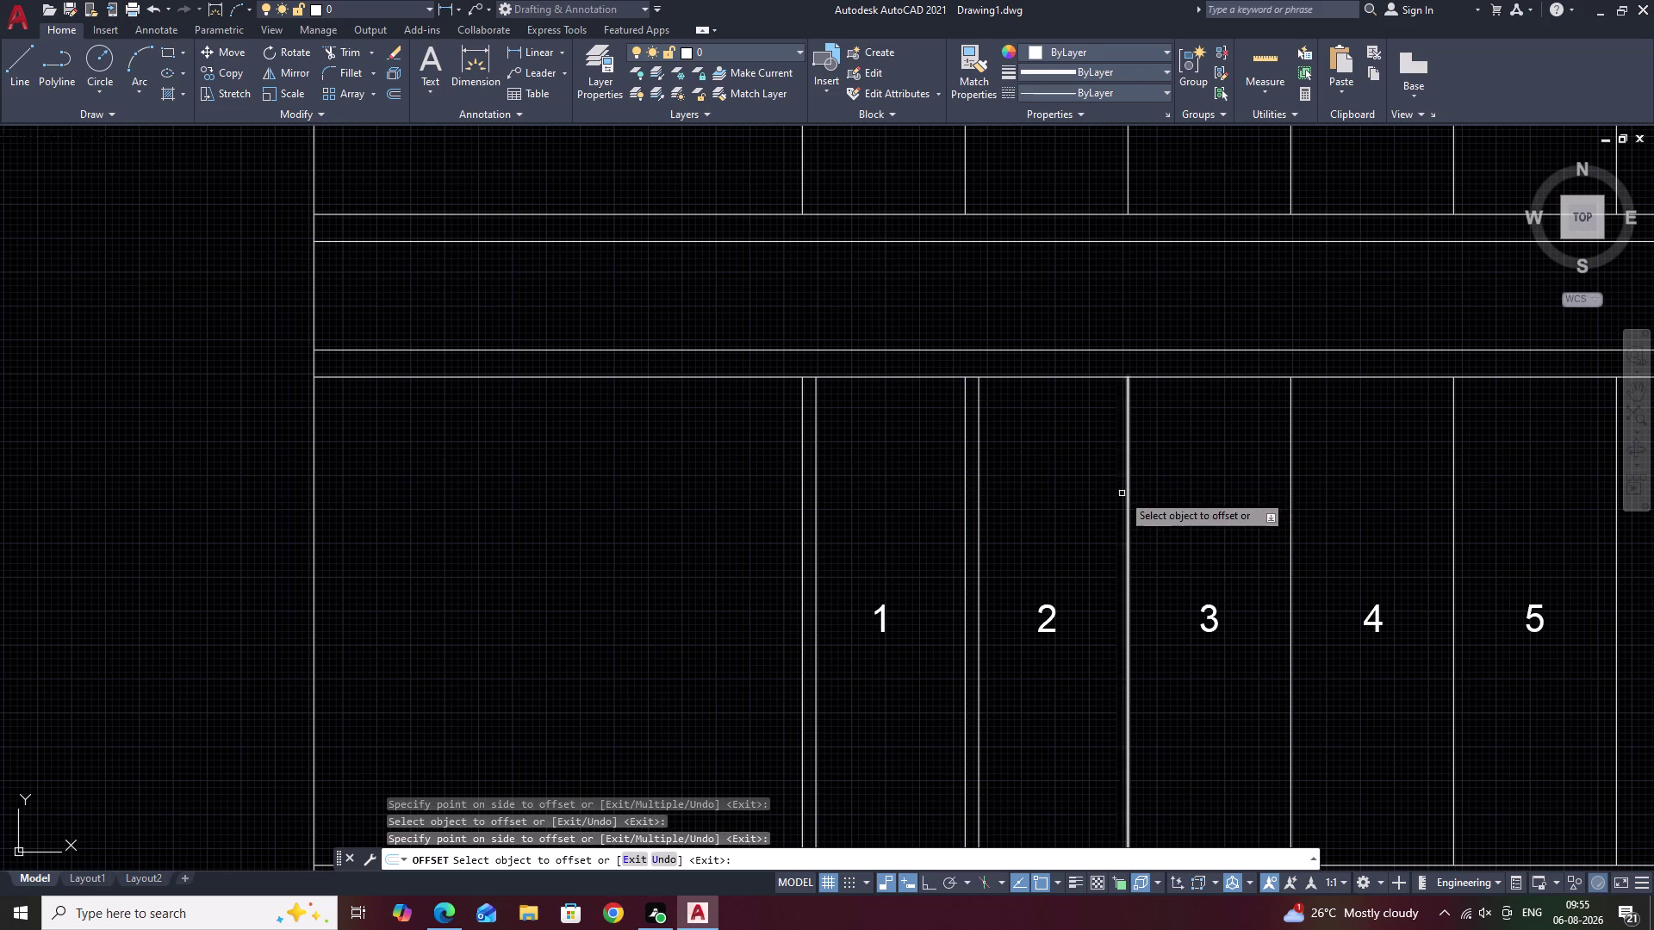
click(1128, 492)
click(1178, 492)
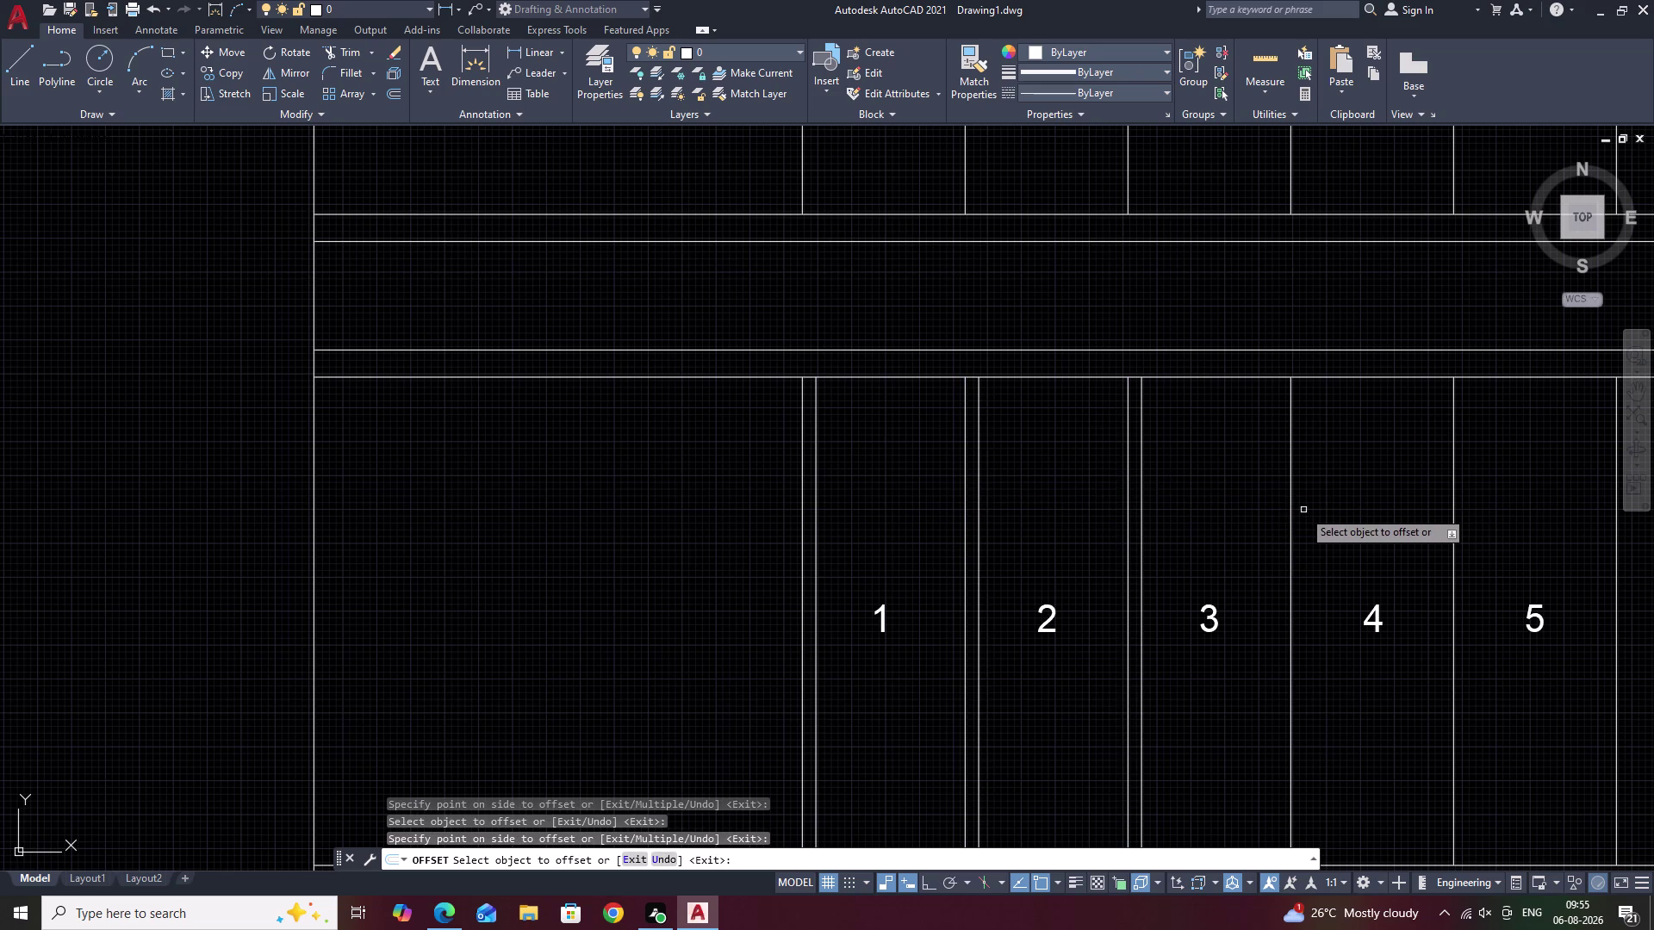
click(1291, 510)
click(1346, 505)
Double the tread lines of treads 5, 6 and 7.
middle_drag(1347, 505, 986, 446)
scroll(down, 3)
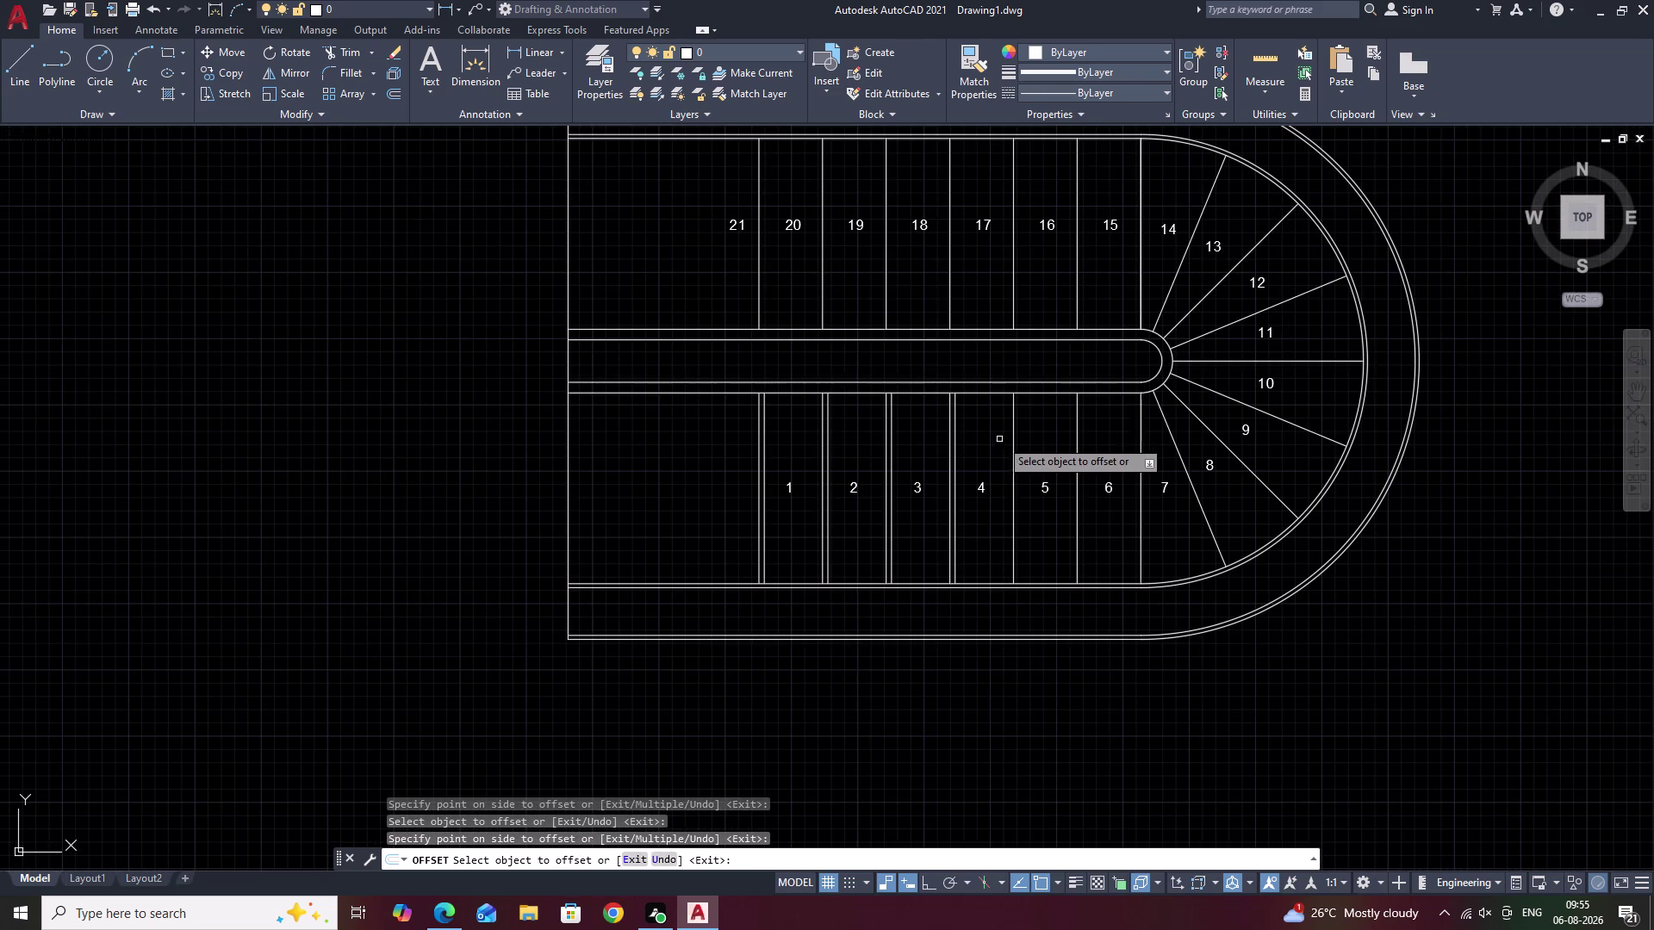
click(1012, 436)
click(1059, 437)
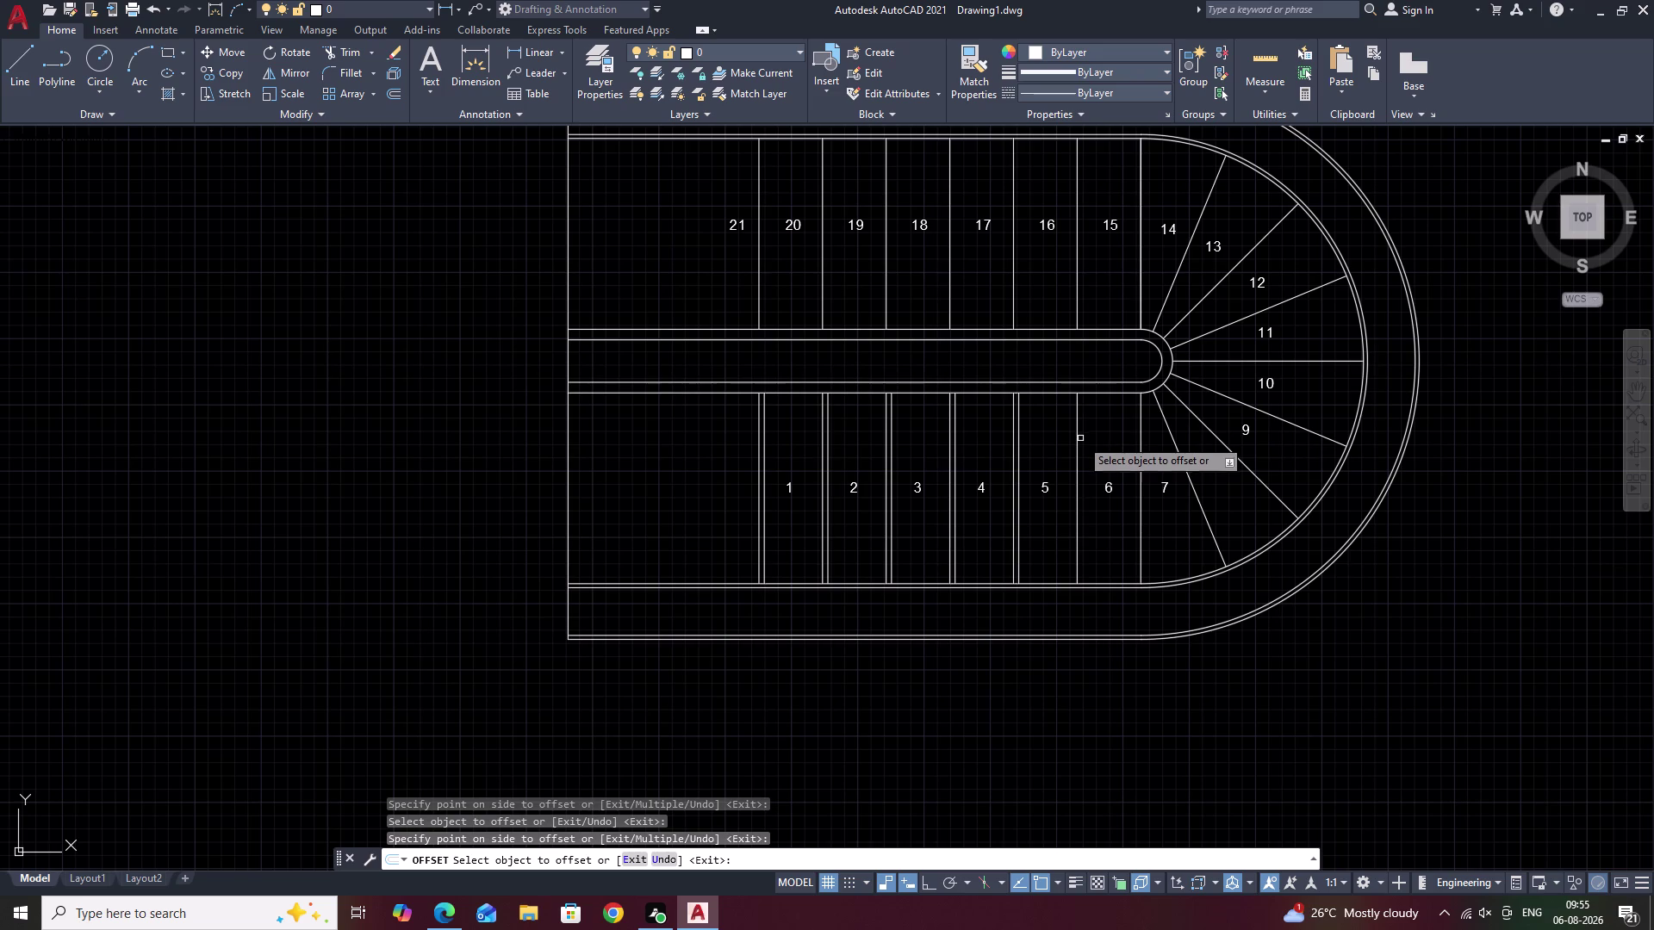
click(1076, 441)
click(1117, 440)
click(1143, 445)
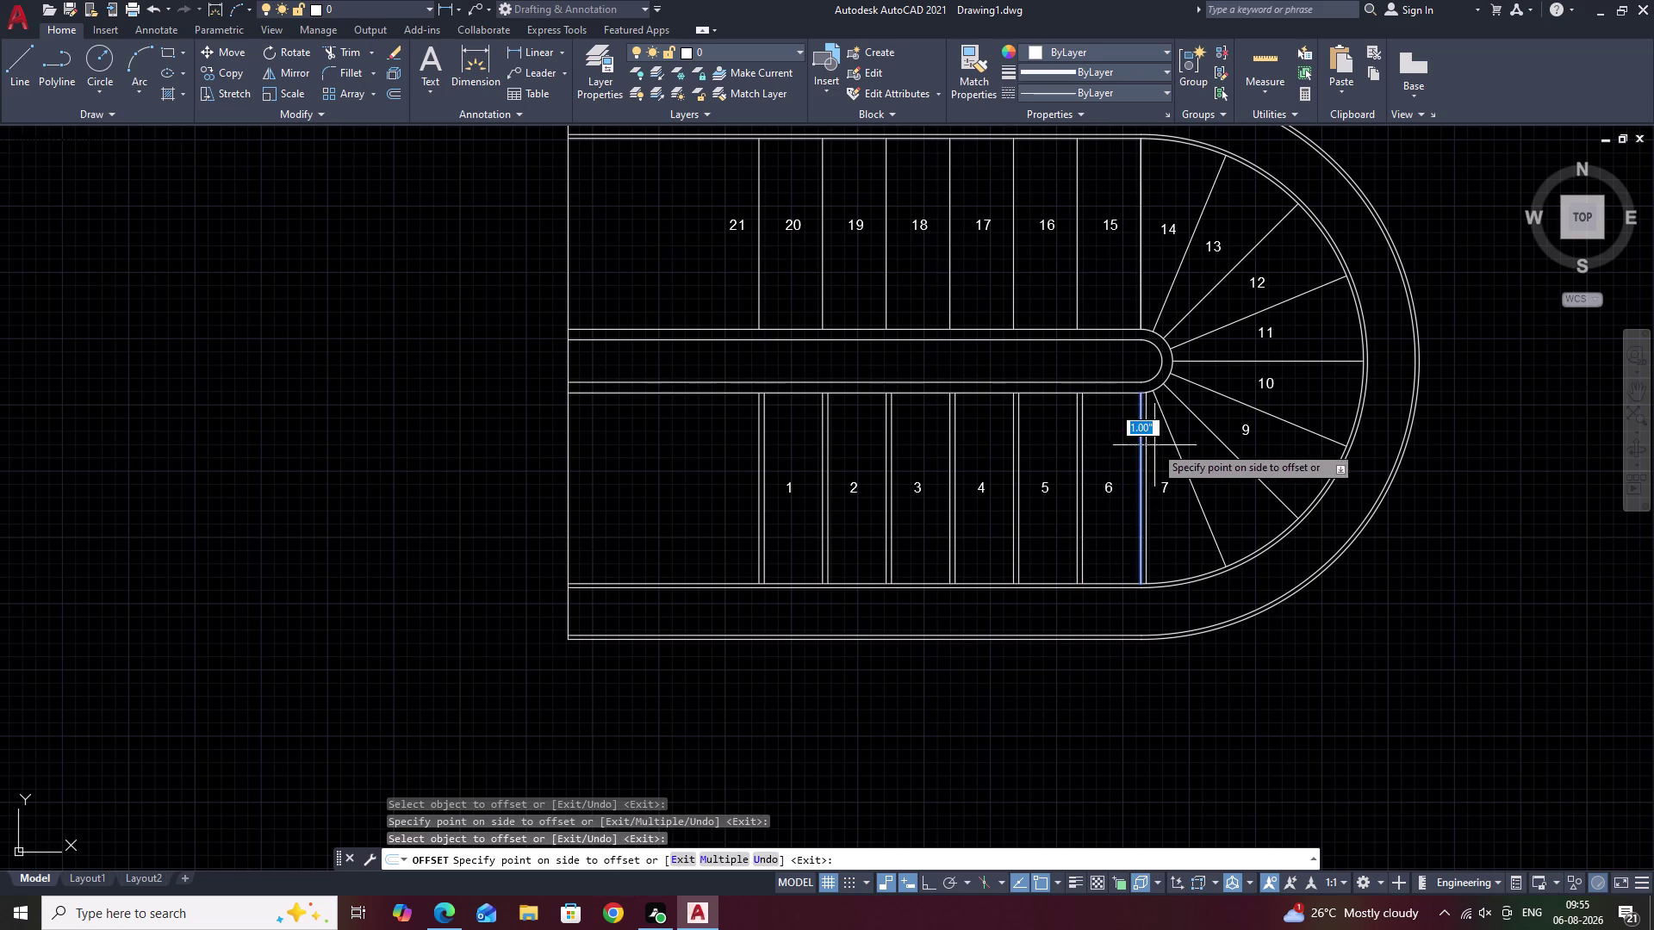
click(1156, 445)
Double the diagonal between treads 7 and 8 and the next winder lines.
click(1174, 445)
click(1194, 437)
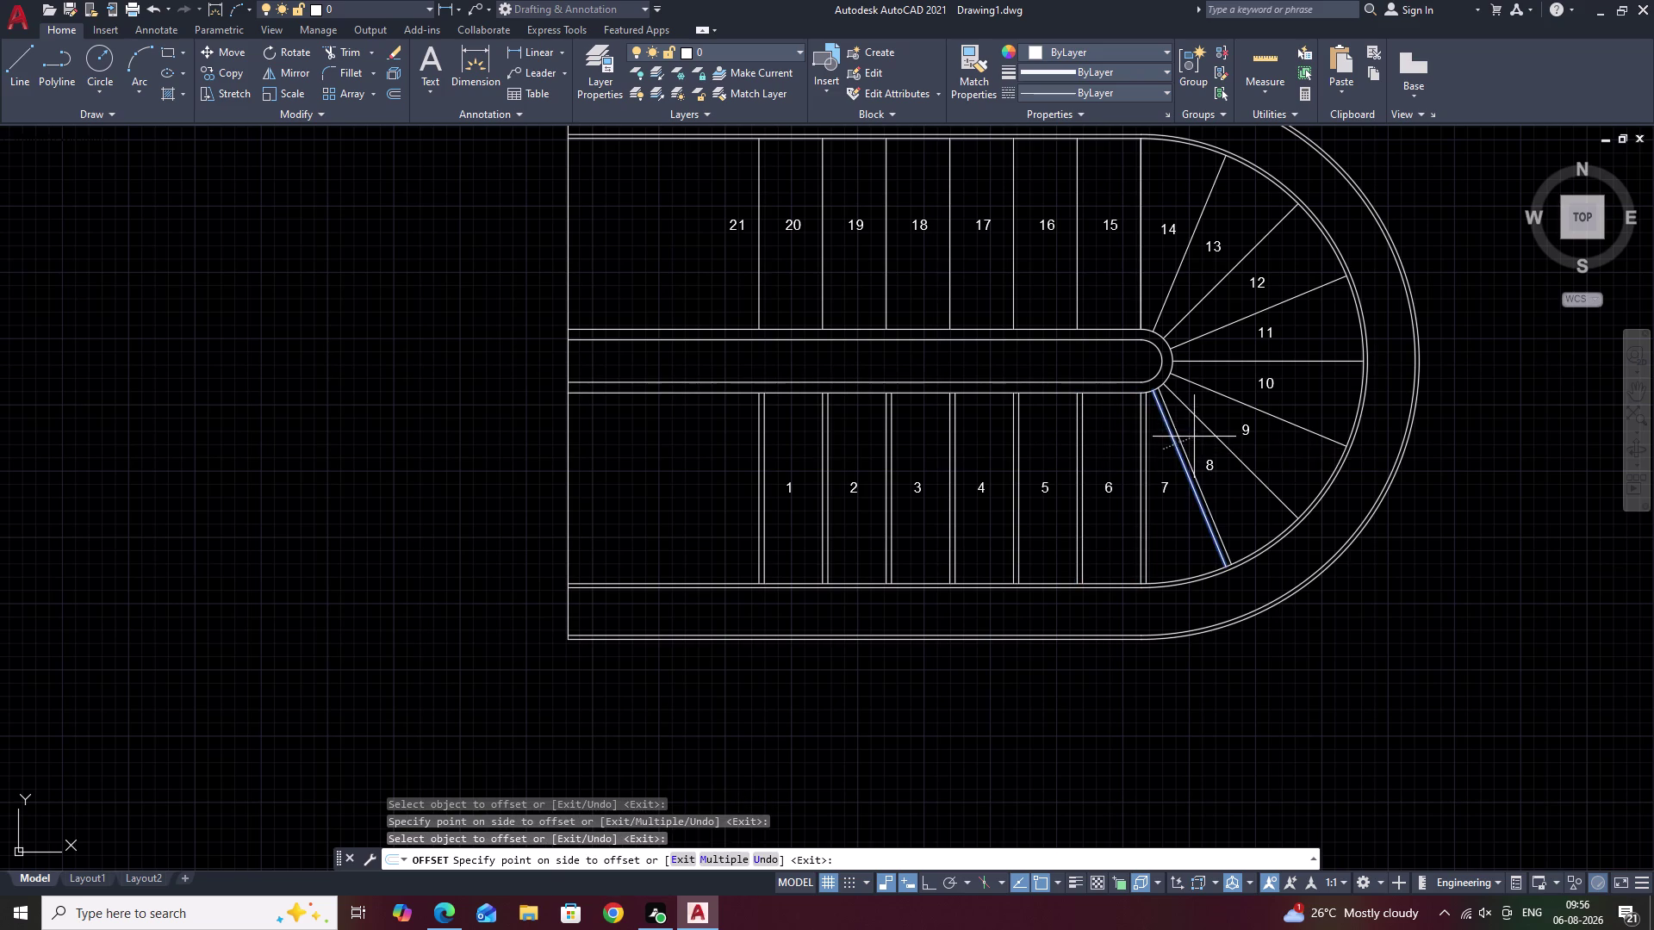
click(1207, 422)
click(1216, 405)
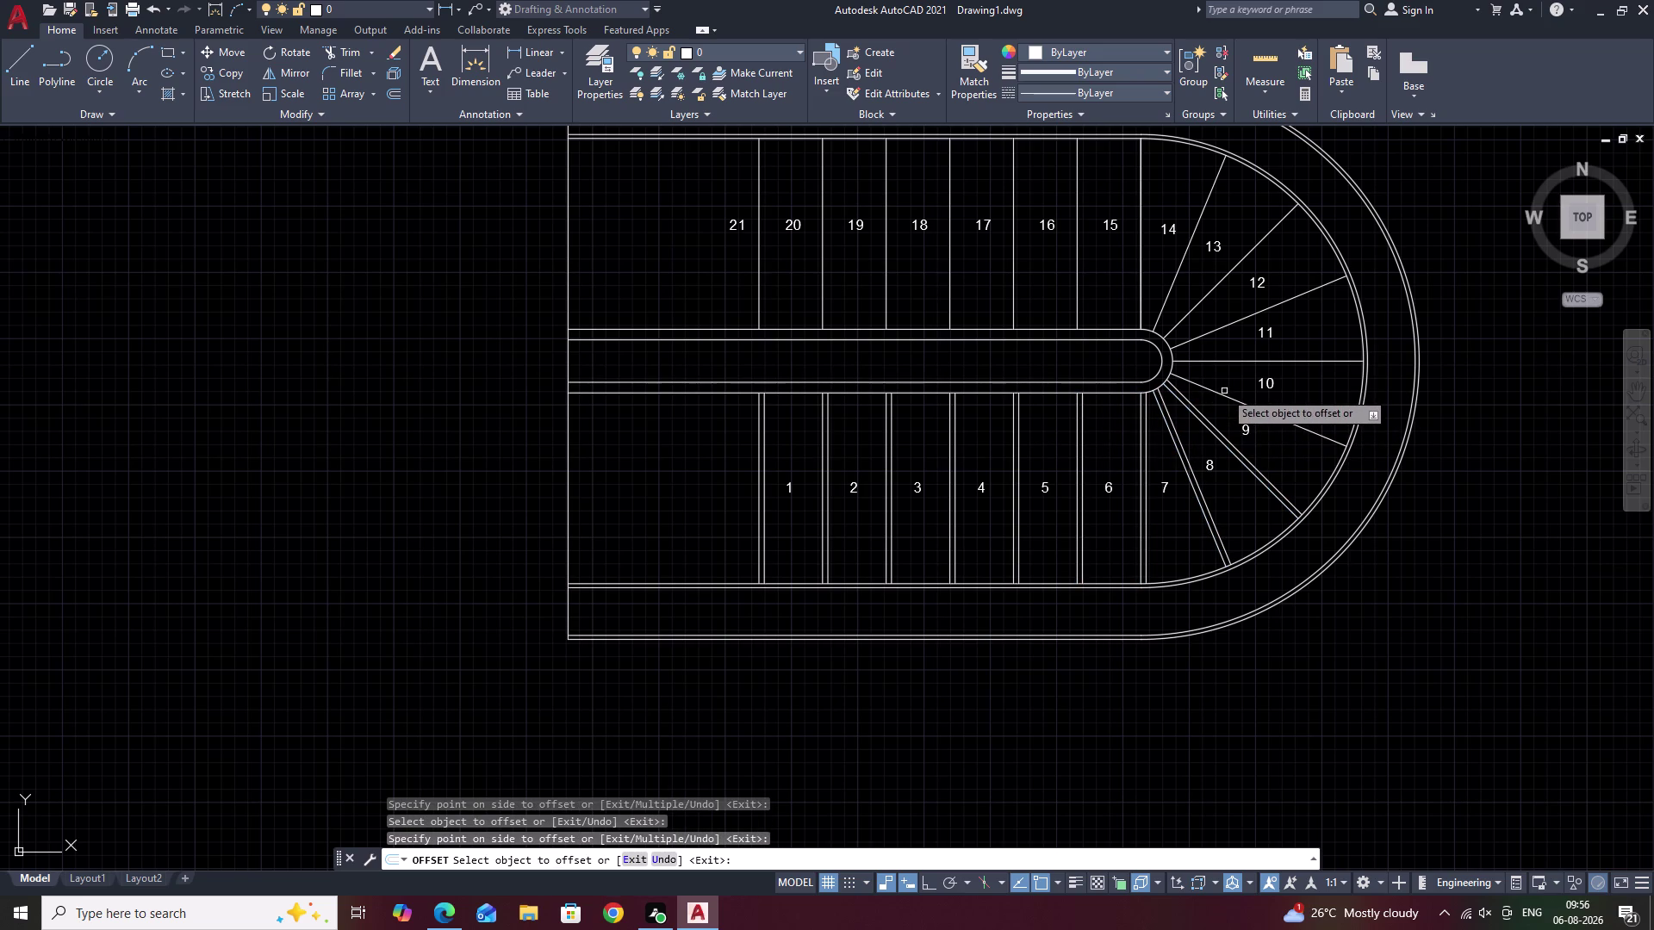
click(1224, 393)
click(1227, 381)
click(1231, 360)
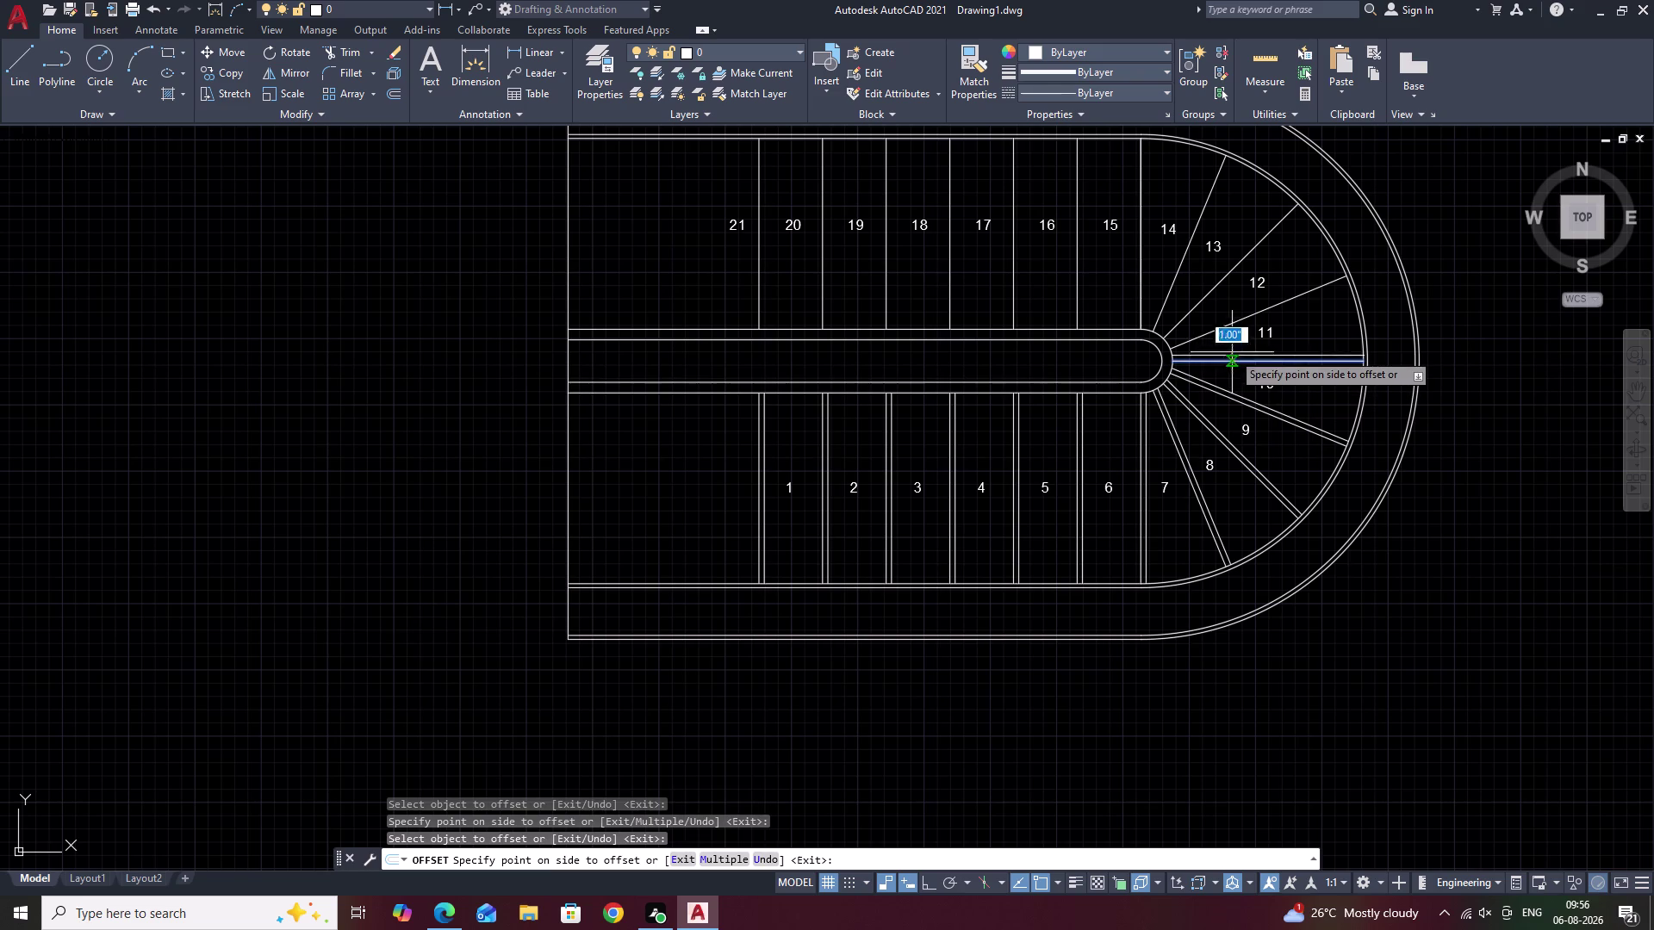
click(1232, 343)
Double the winder lines around tread 11 and the following tread lines.
click(1231, 322)
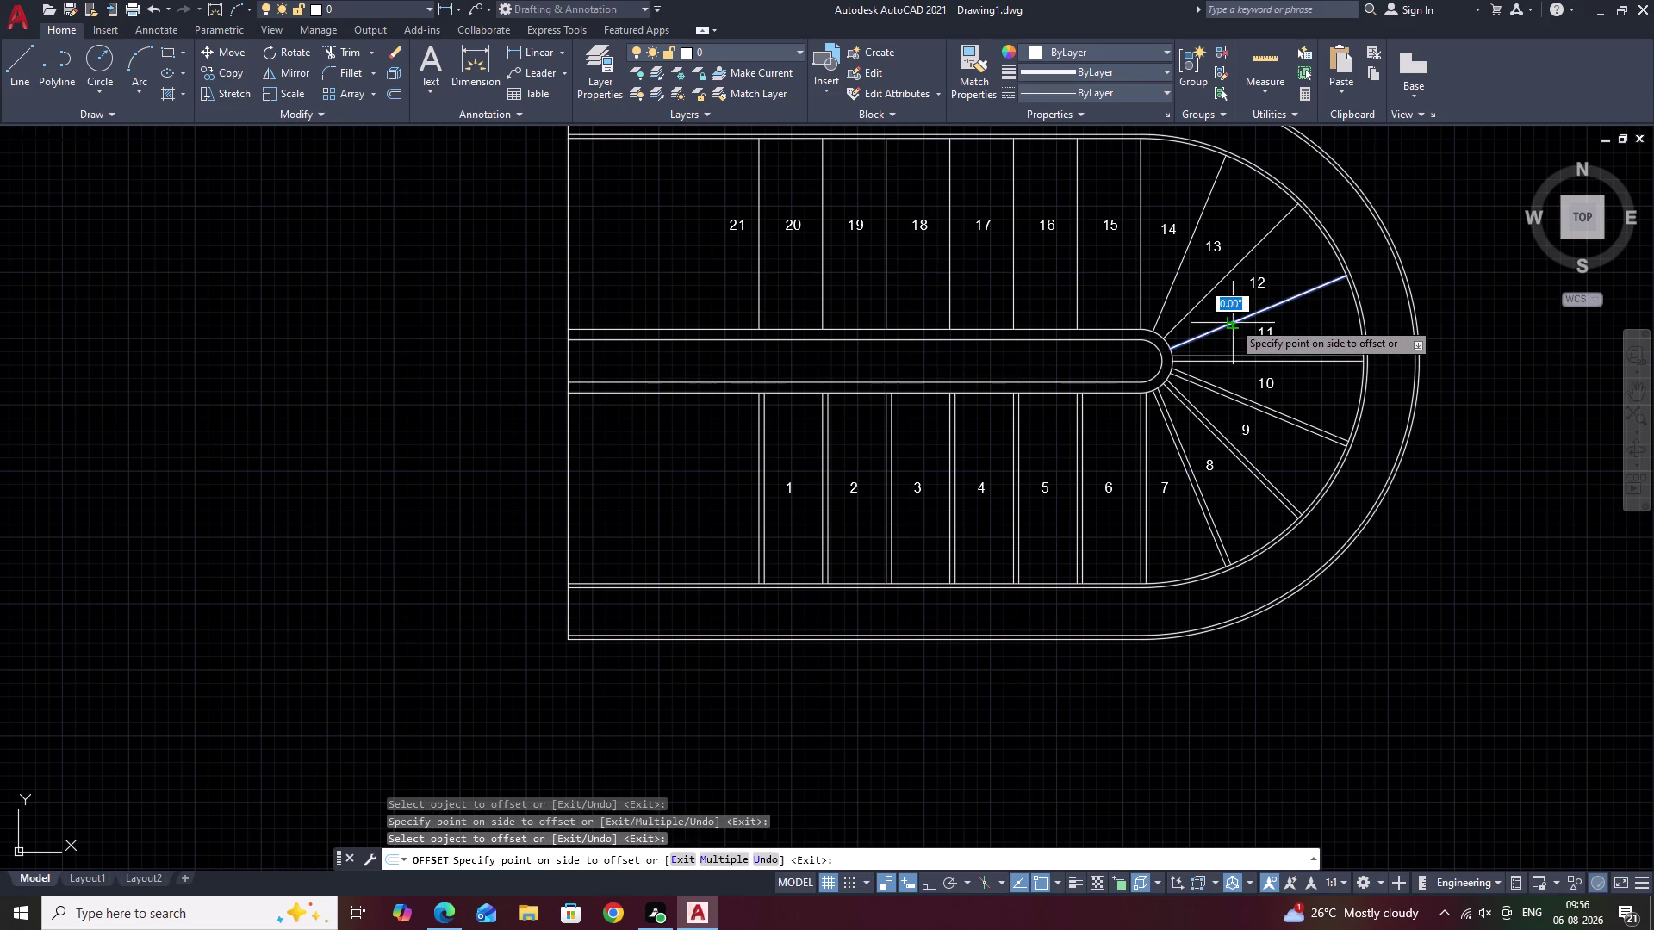
click(1229, 307)
click(1218, 280)
click(1213, 271)
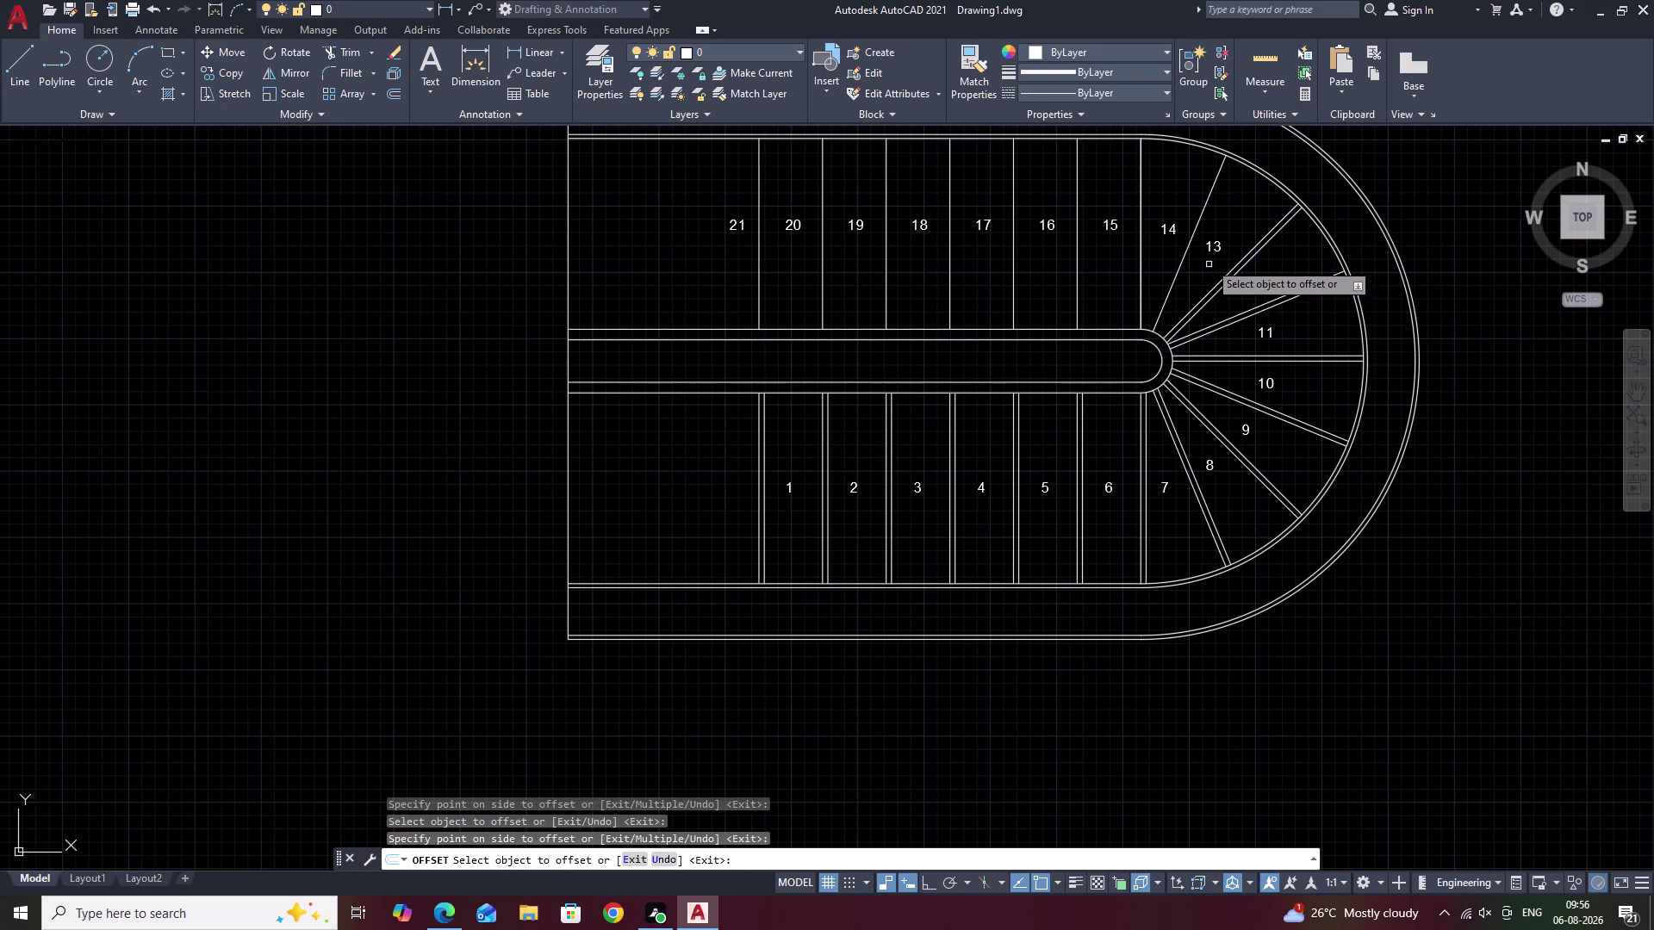
click(1189, 249)
click(1175, 247)
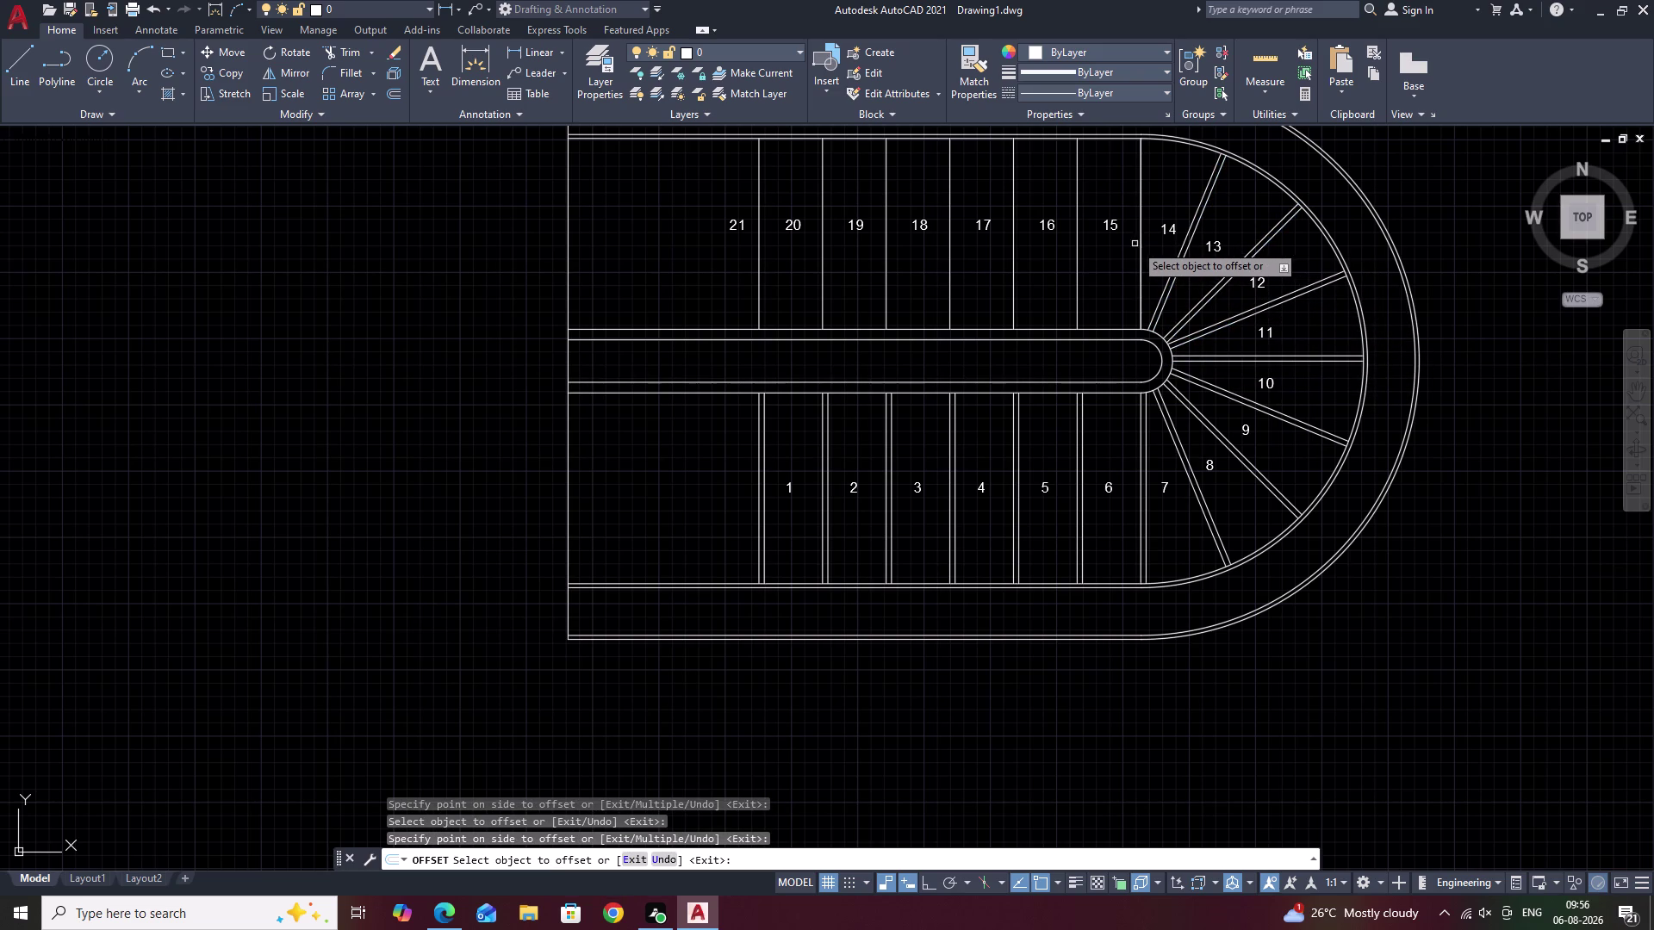
click(1139, 240)
click(1131, 245)
Double the straight tread lines of the upper flight, treads 17 to 21.
scroll(up, 3)
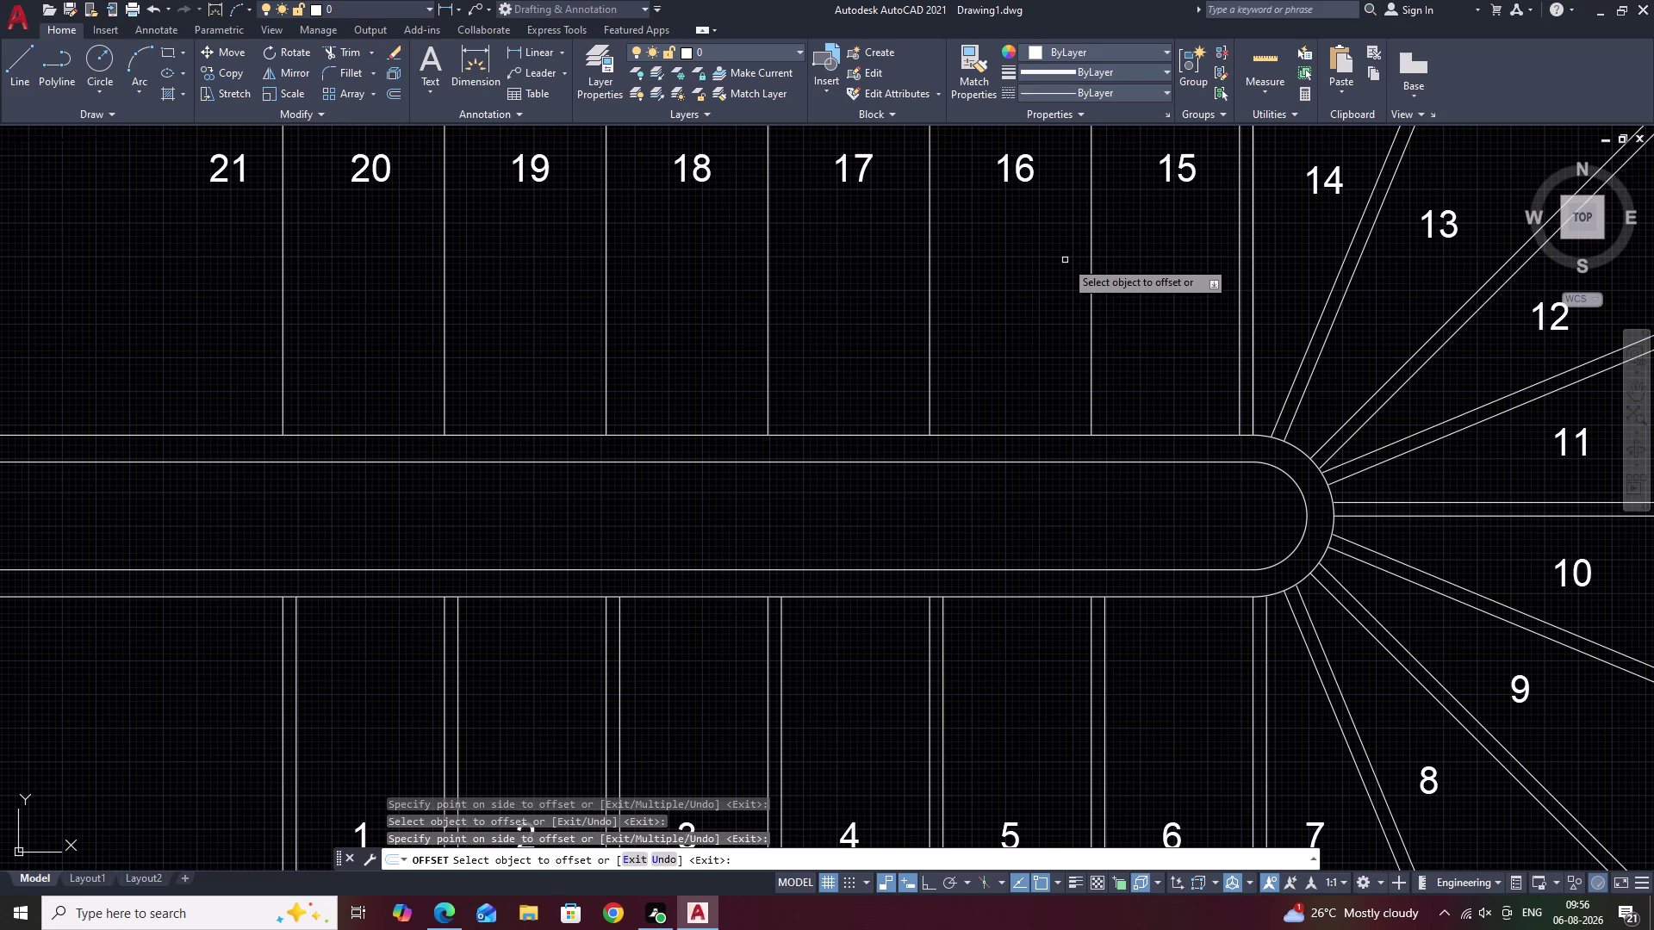
click(1091, 274)
click(1059, 281)
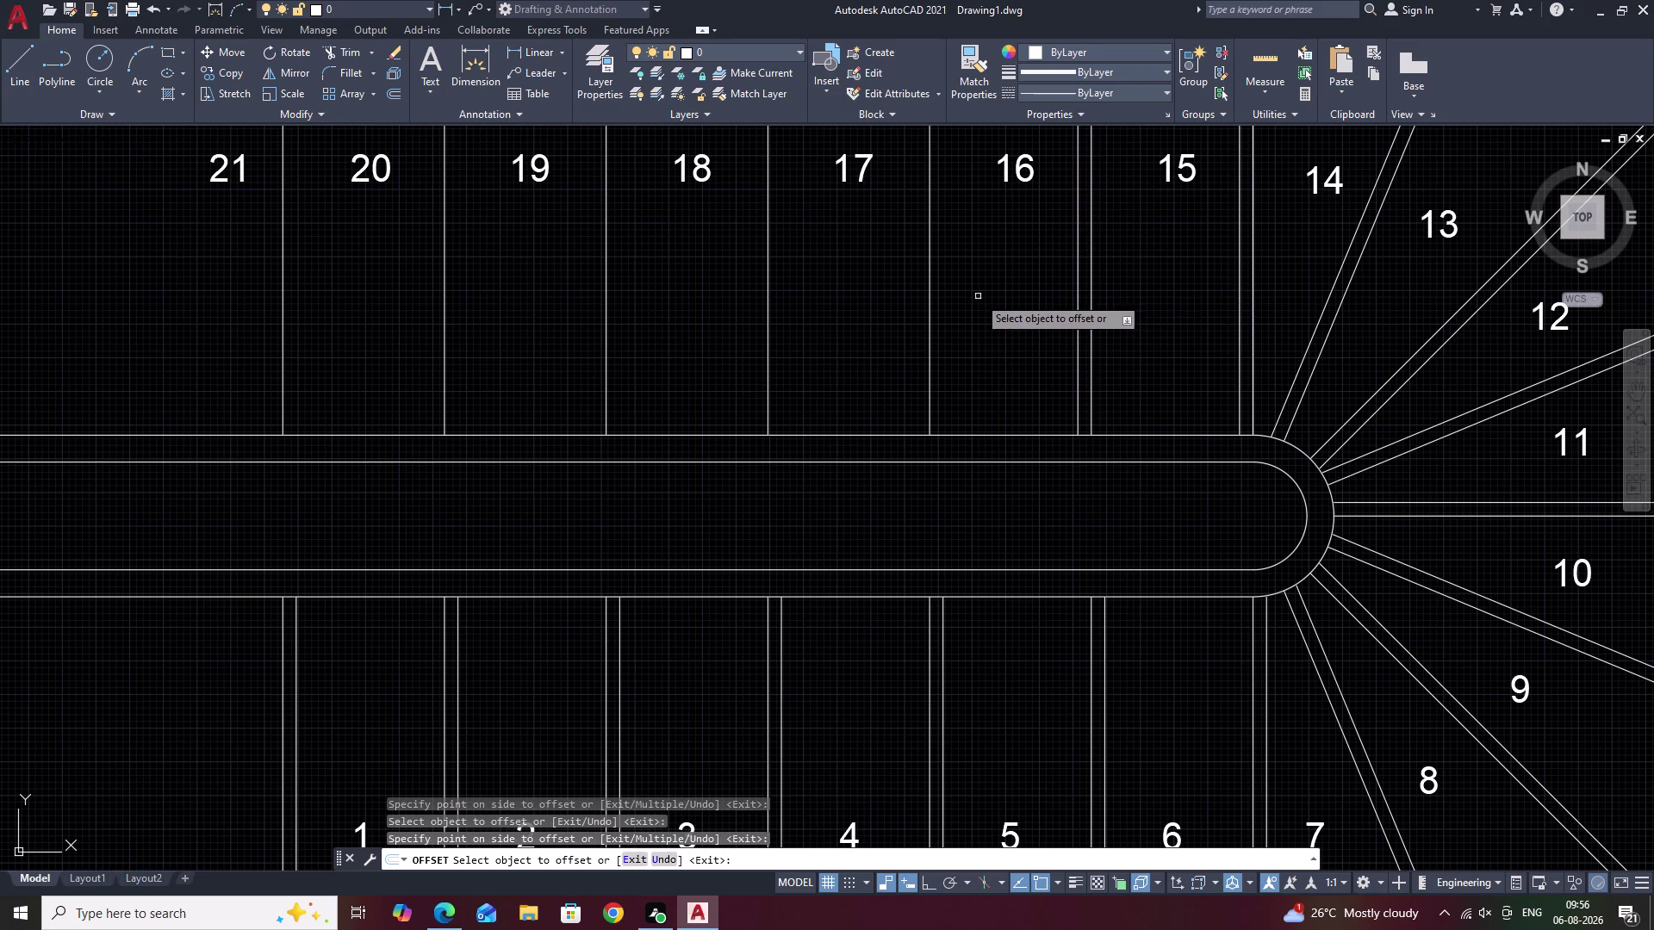
click(929, 316)
click(891, 321)
middle_drag(891, 320, 1224, 333)
click(1101, 332)
click(1053, 338)
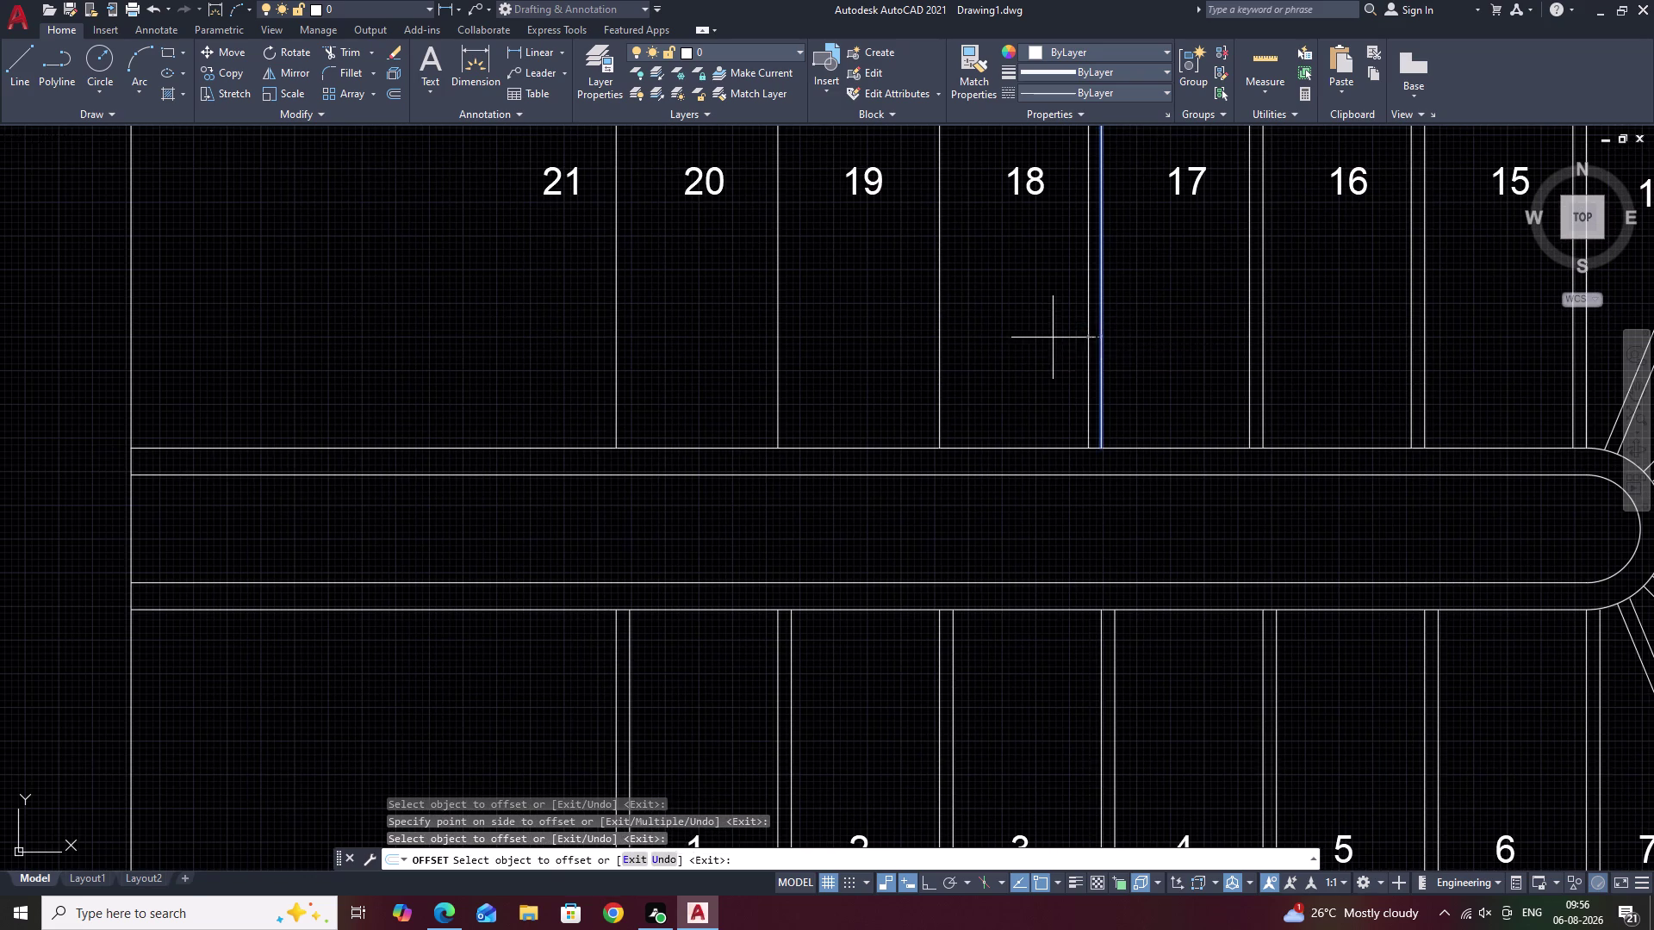
click(939, 344)
click(880, 344)
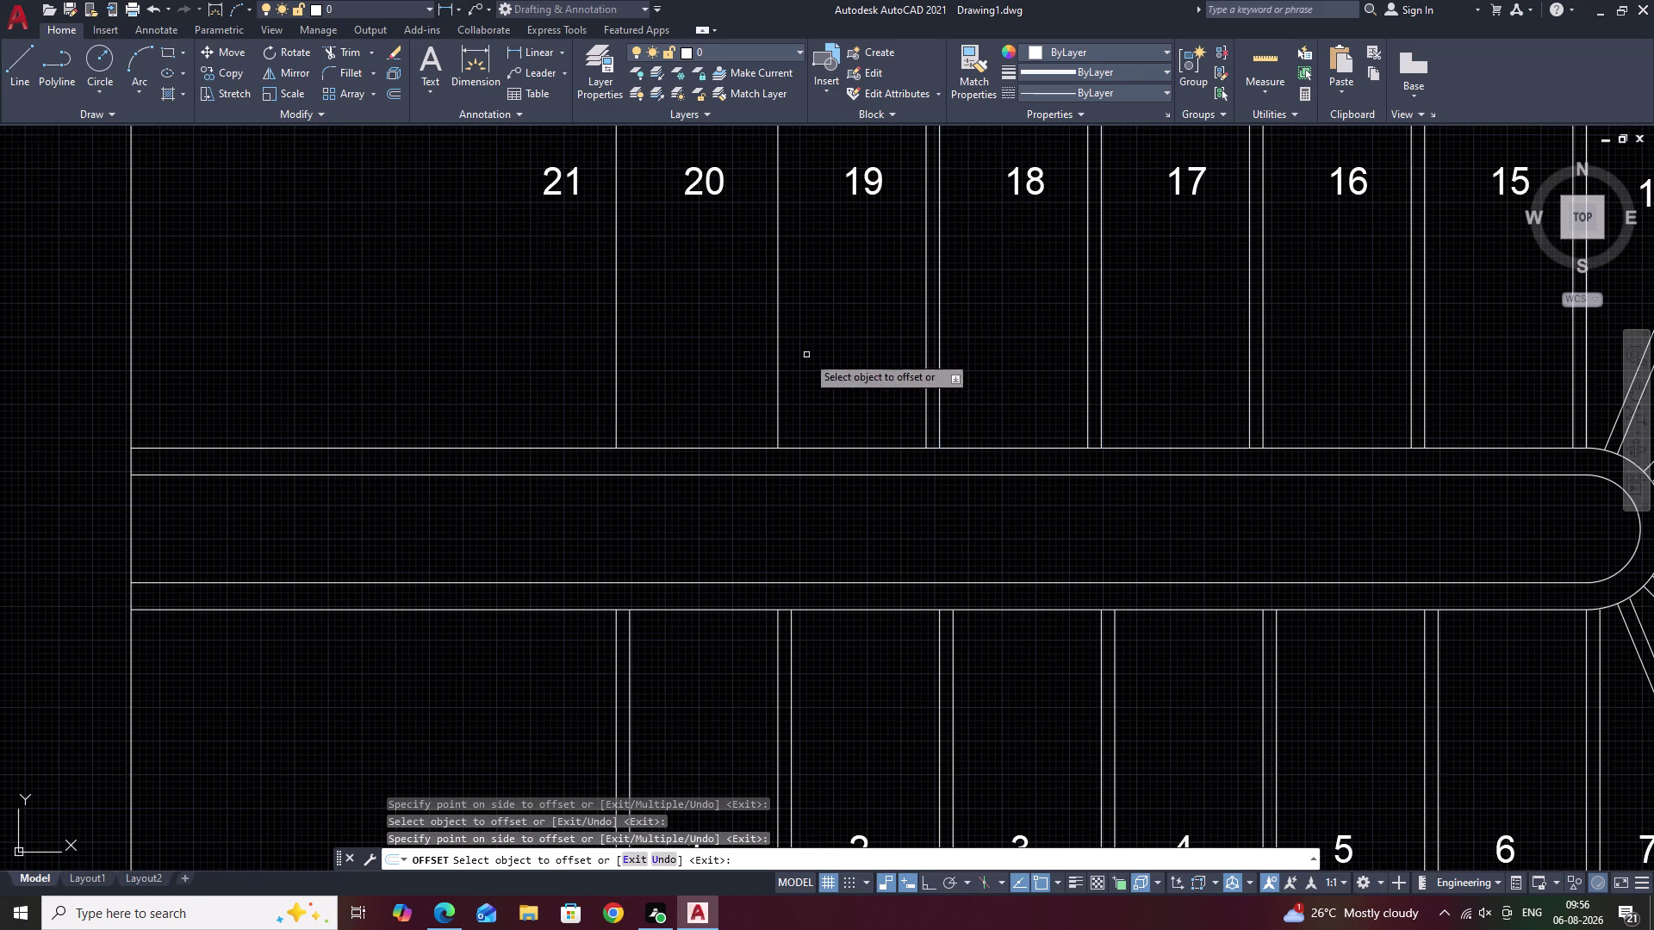
click(777, 299)
click(735, 311)
click(615, 346)
click(568, 351)
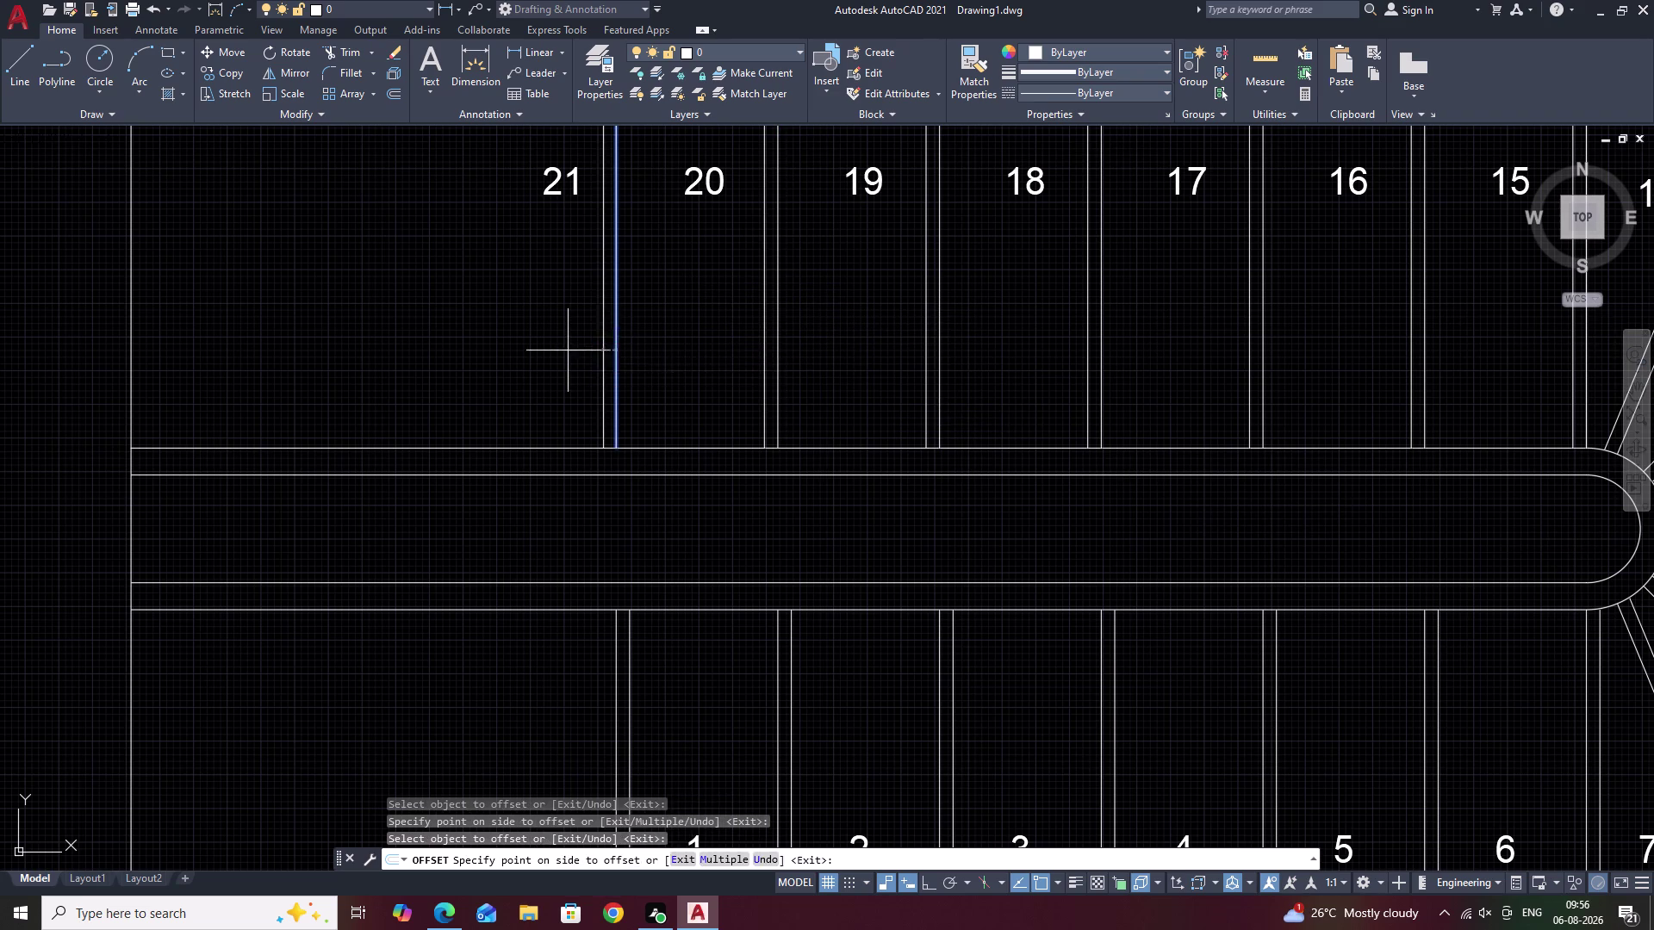
End the offset command and recentre the staircase in view.
scroll(down, 3)
scroll(down, 3)
key(Escape)
scroll(up, 3)
middle_drag(844, 409, 858, 397)
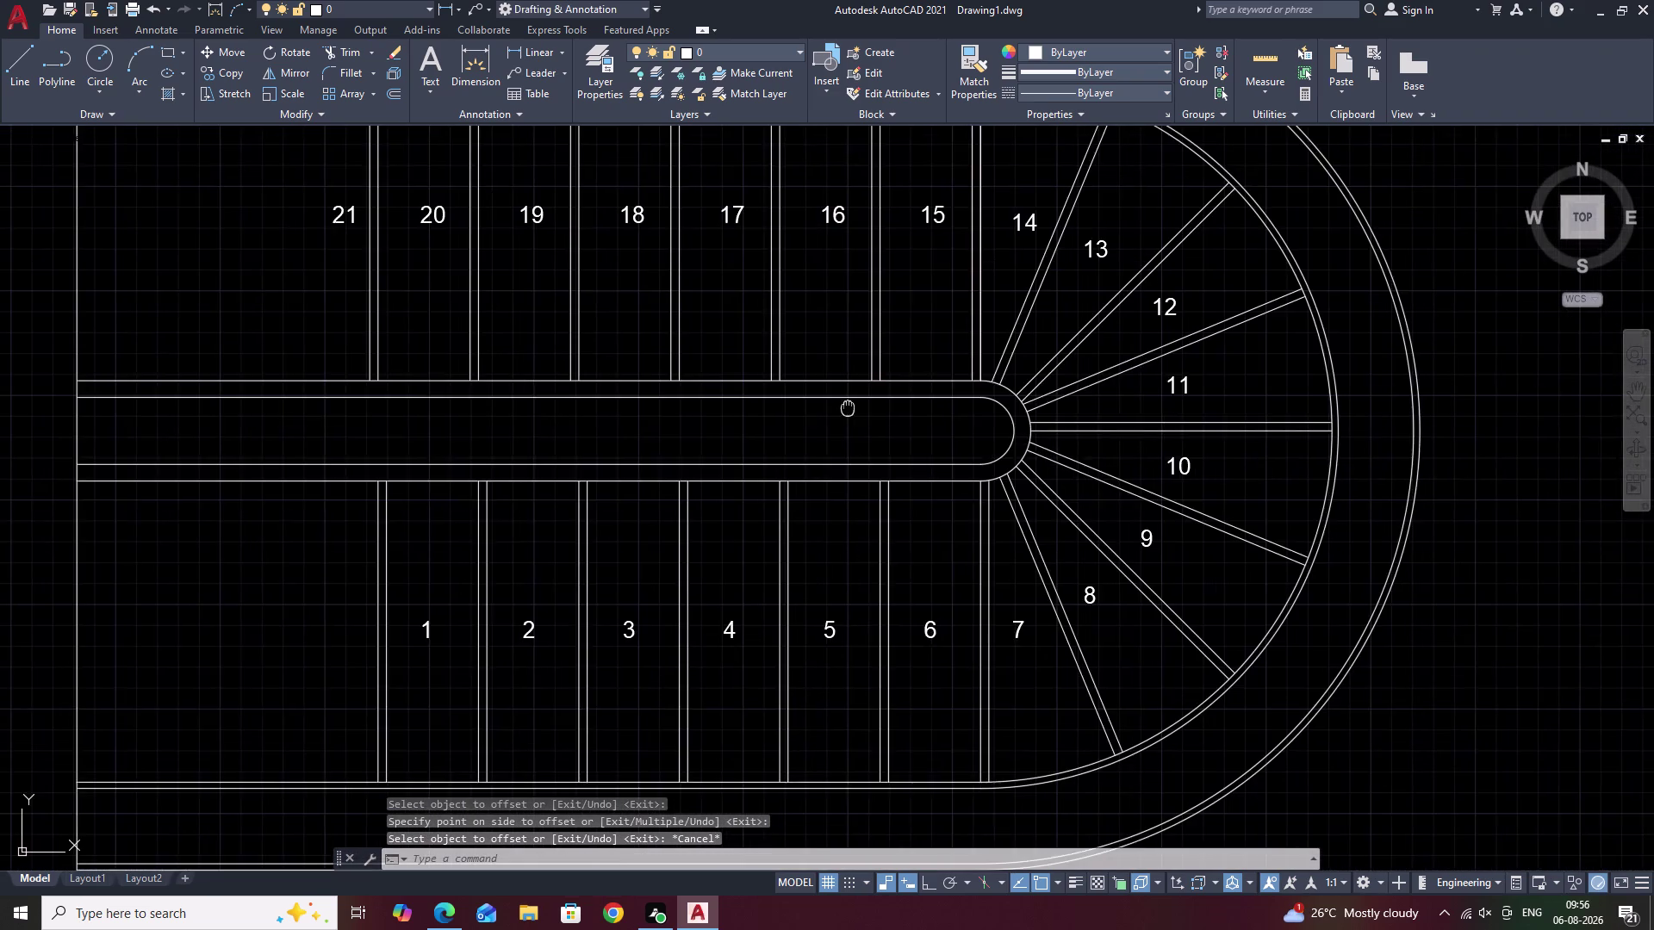
middle_drag(857, 397, 891, 351)
Load the ACAD_ISO03W100 linetype with LT and select tread 1's left edge line.
text(LT)
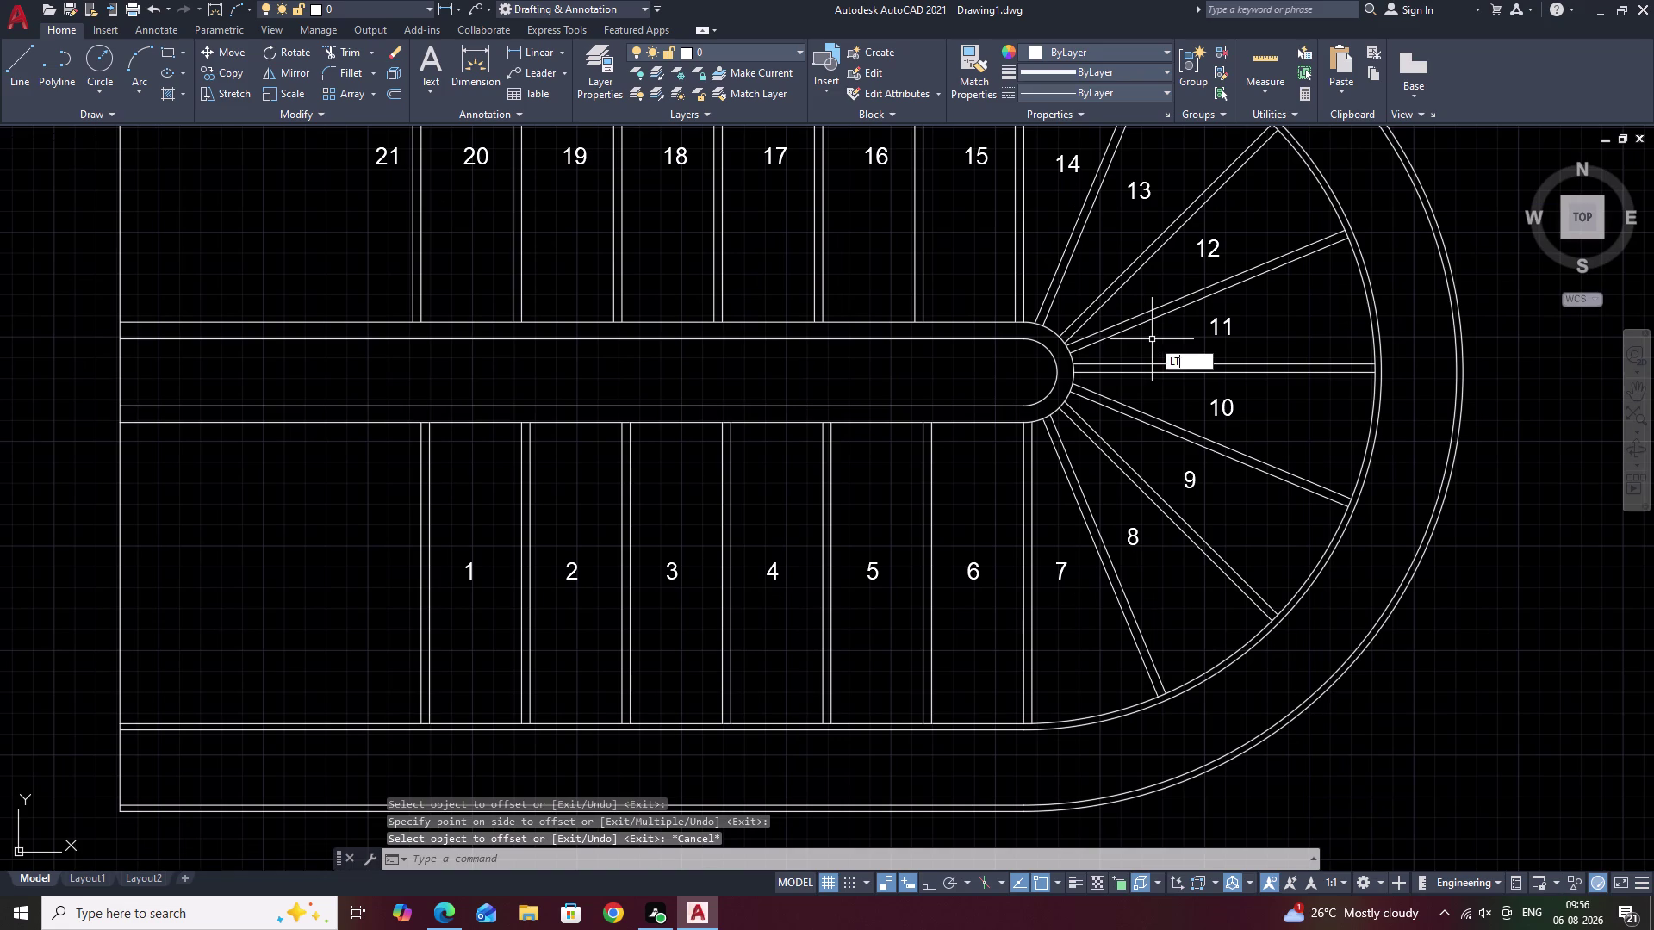
key(space)
click(962, 307)
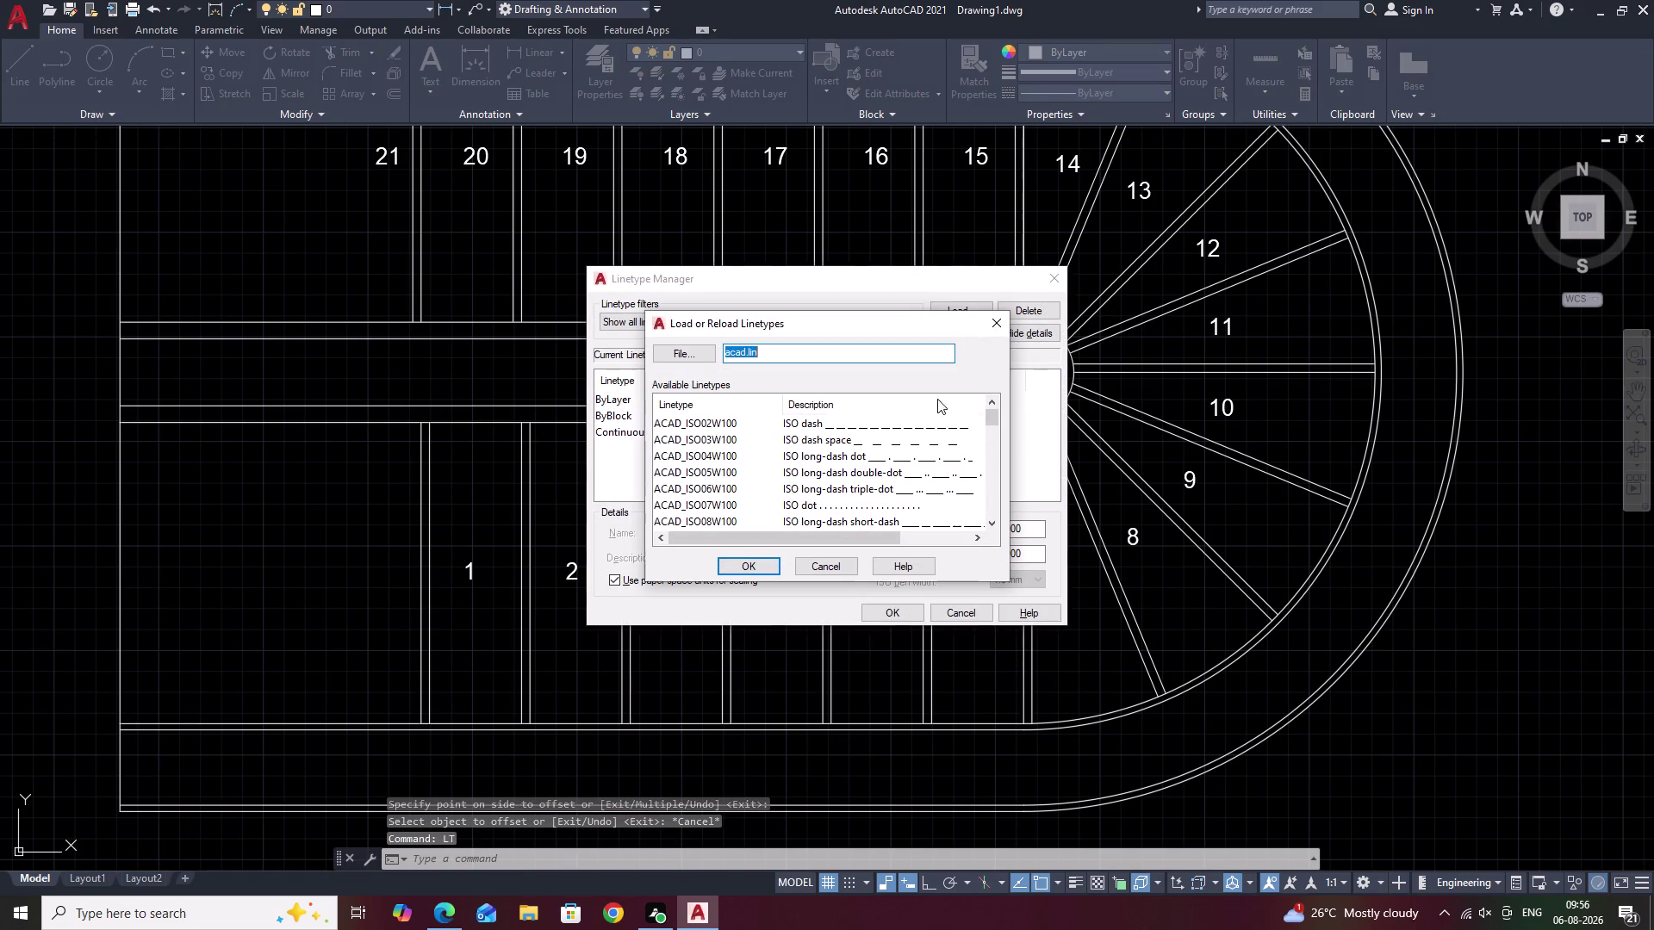
click(918, 440)
click(750, 572)
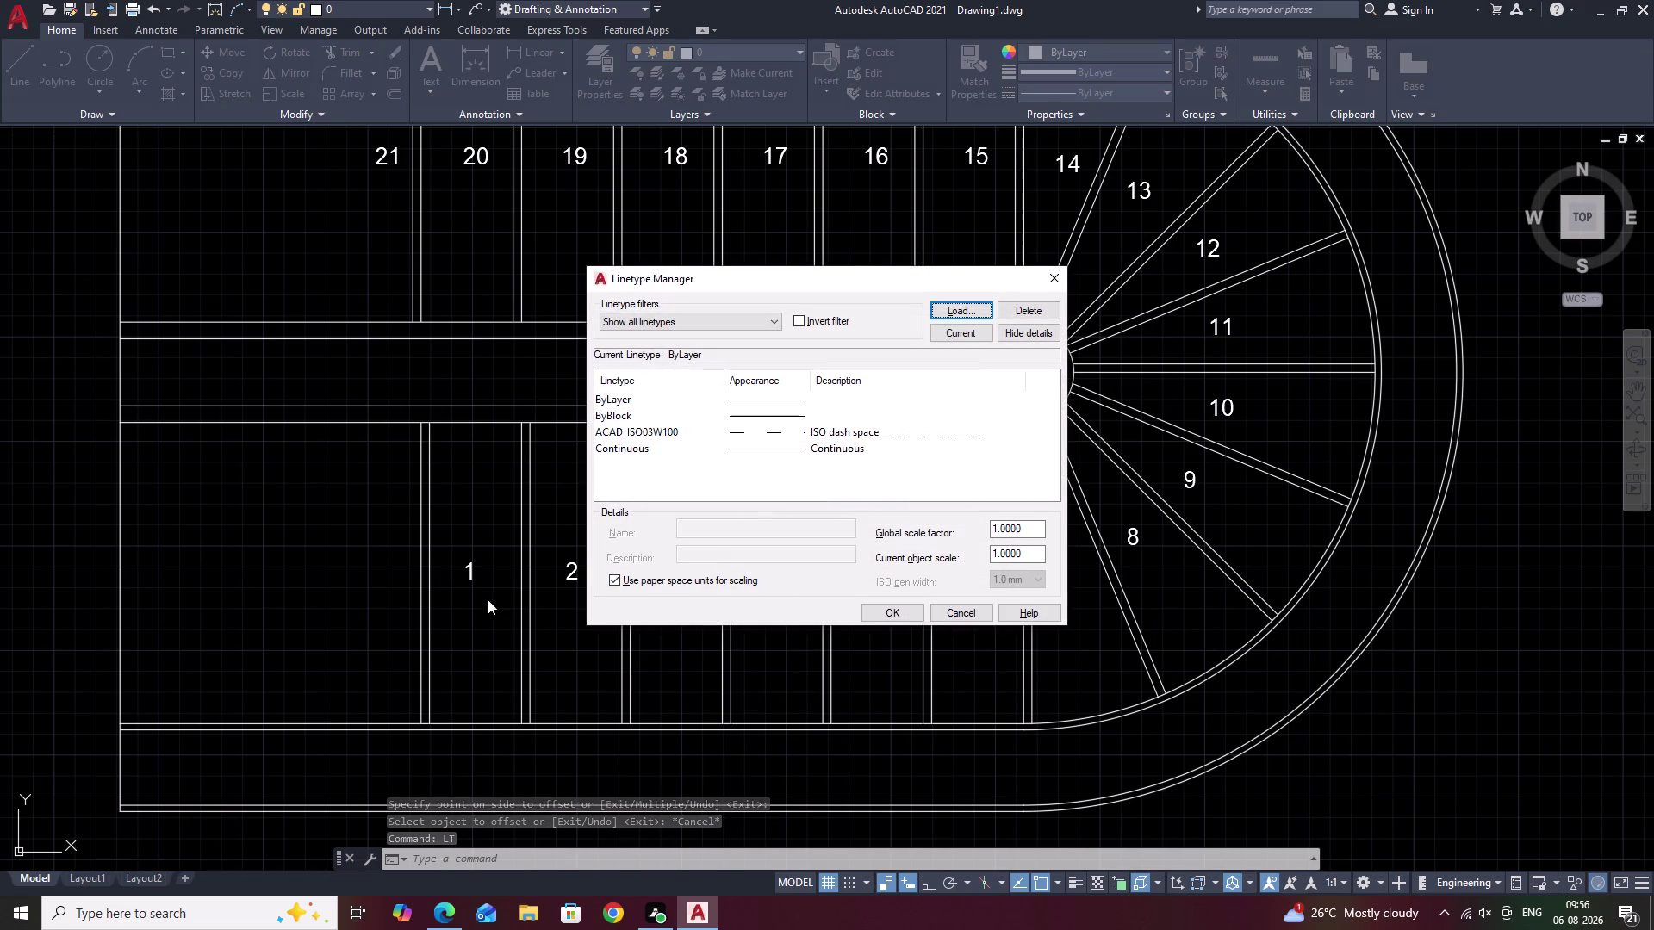
click(1054, 279)
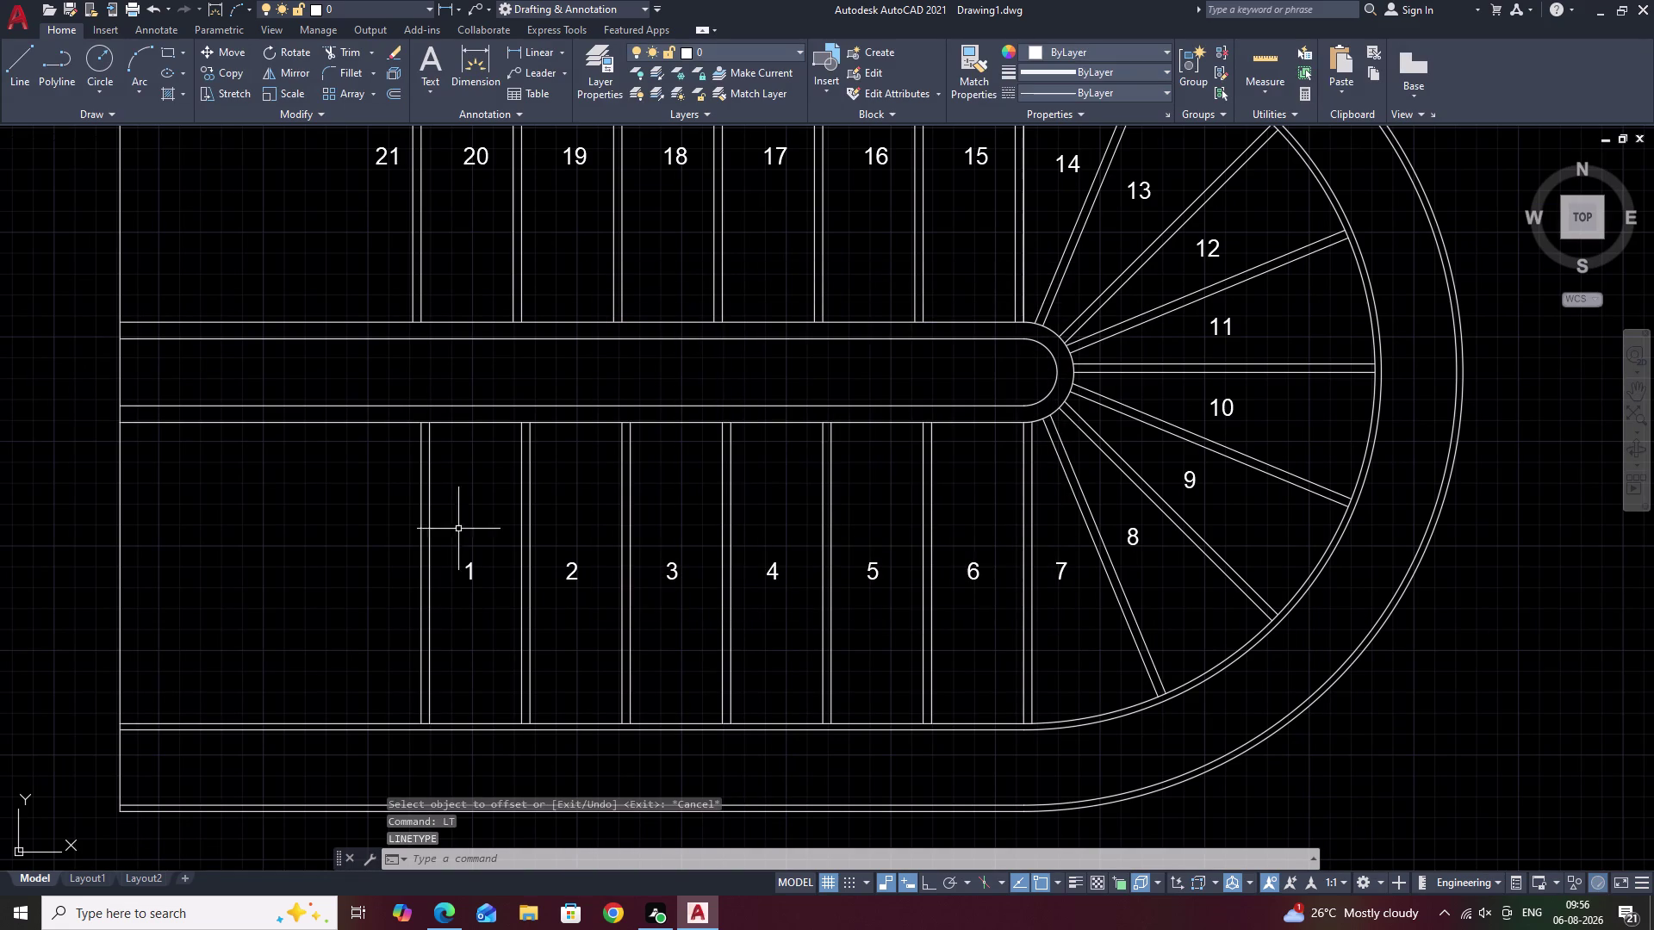
click(427, 525)
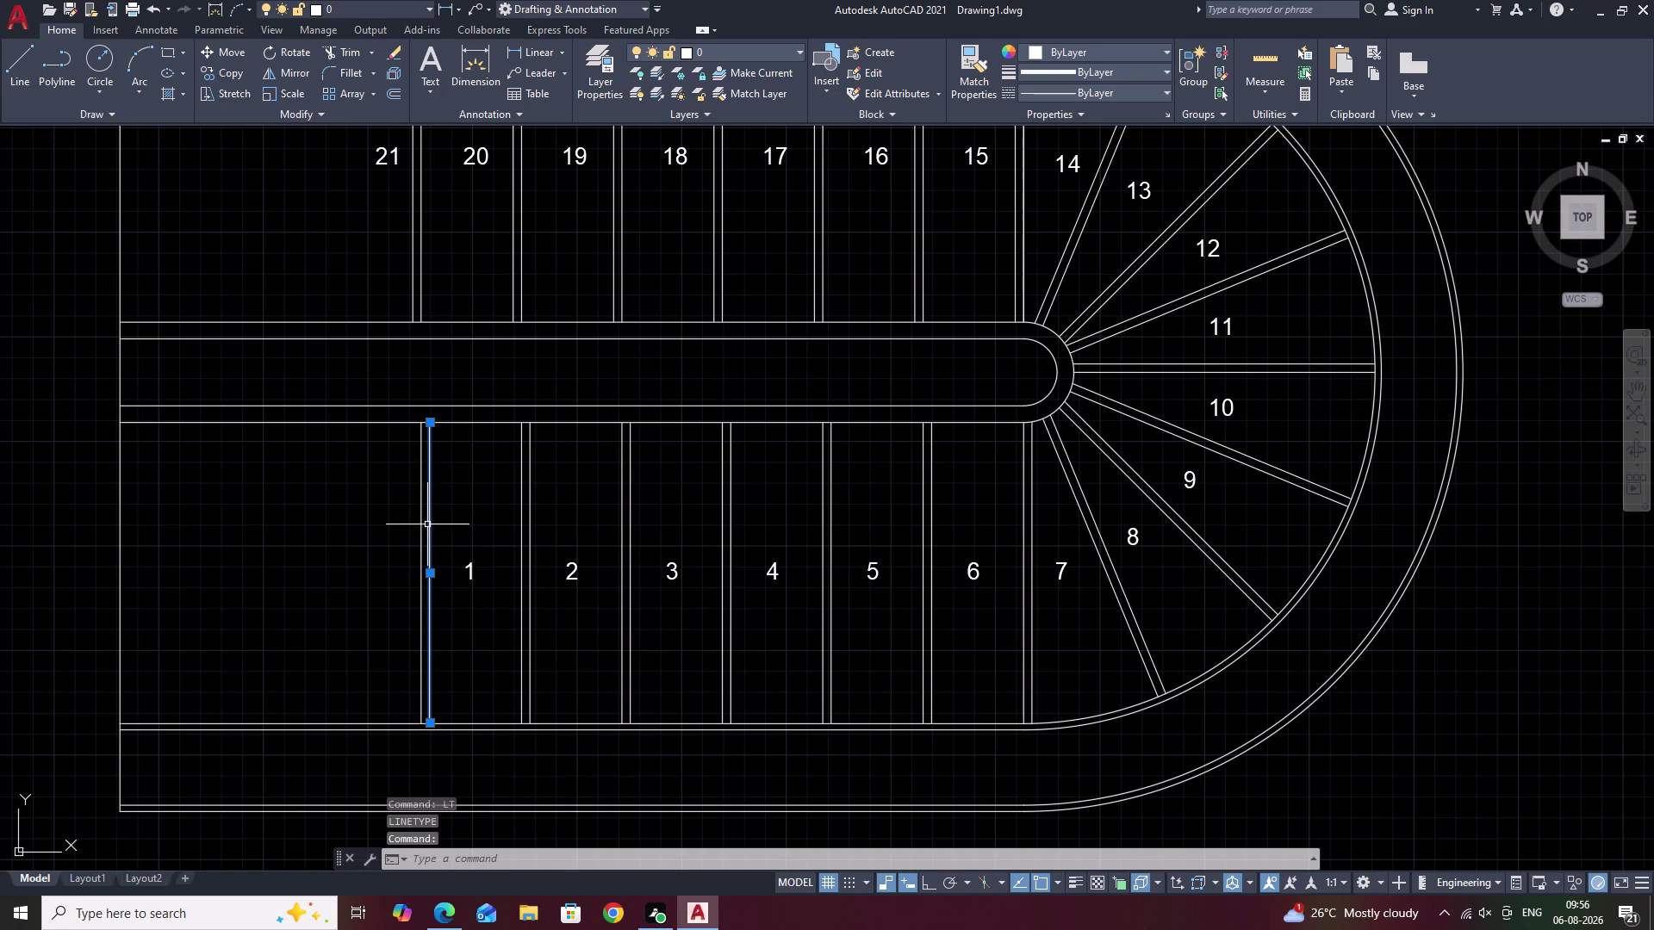
click(1156, 92)
Apply the ACAD_ISO03W100 linetype to tread 1's left edge line.
click(1138, 159)
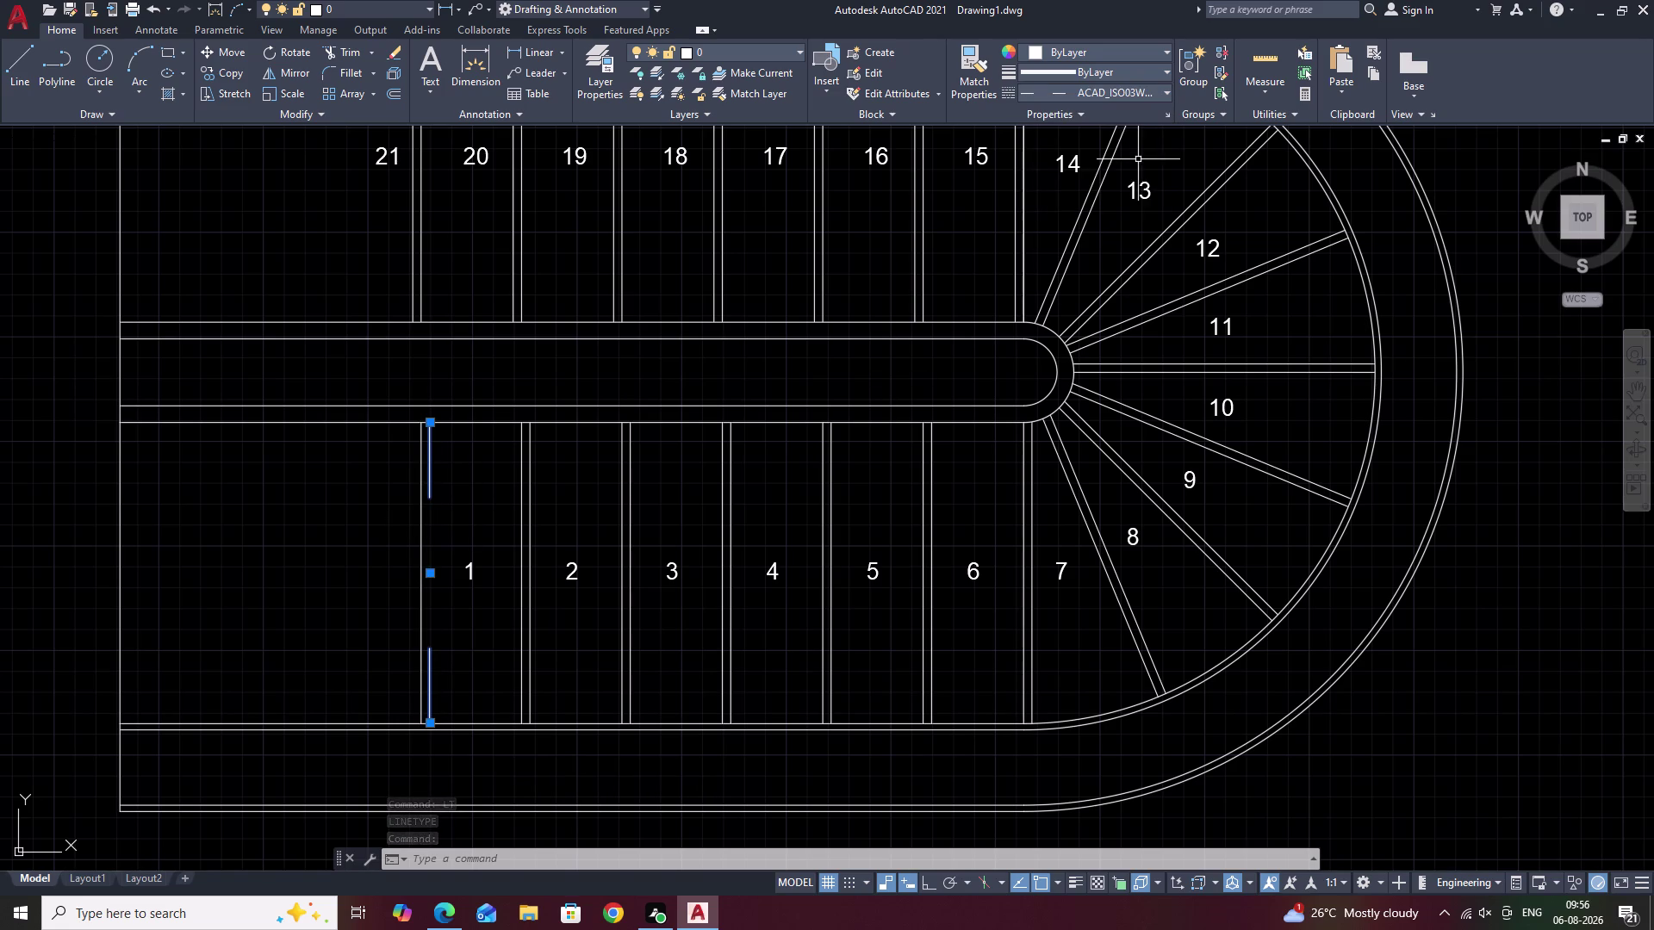
key(Escape)
key(Escape)
Set the global linetype scale (LTS) to 0.1.
key(k)
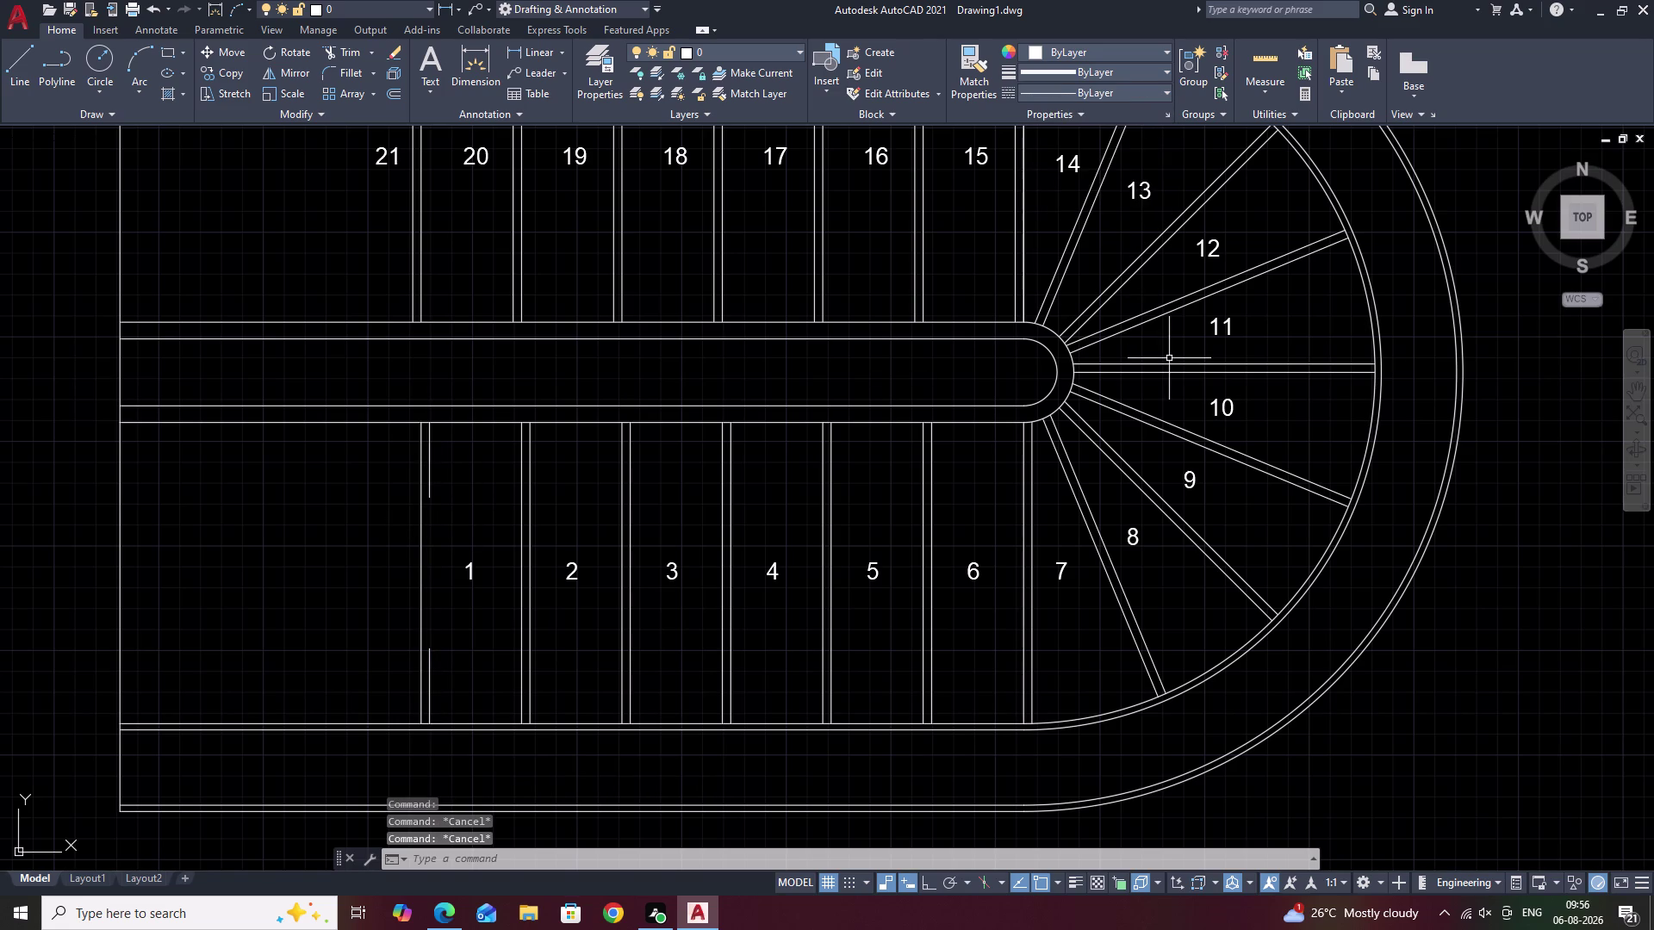
key(BackSpace)
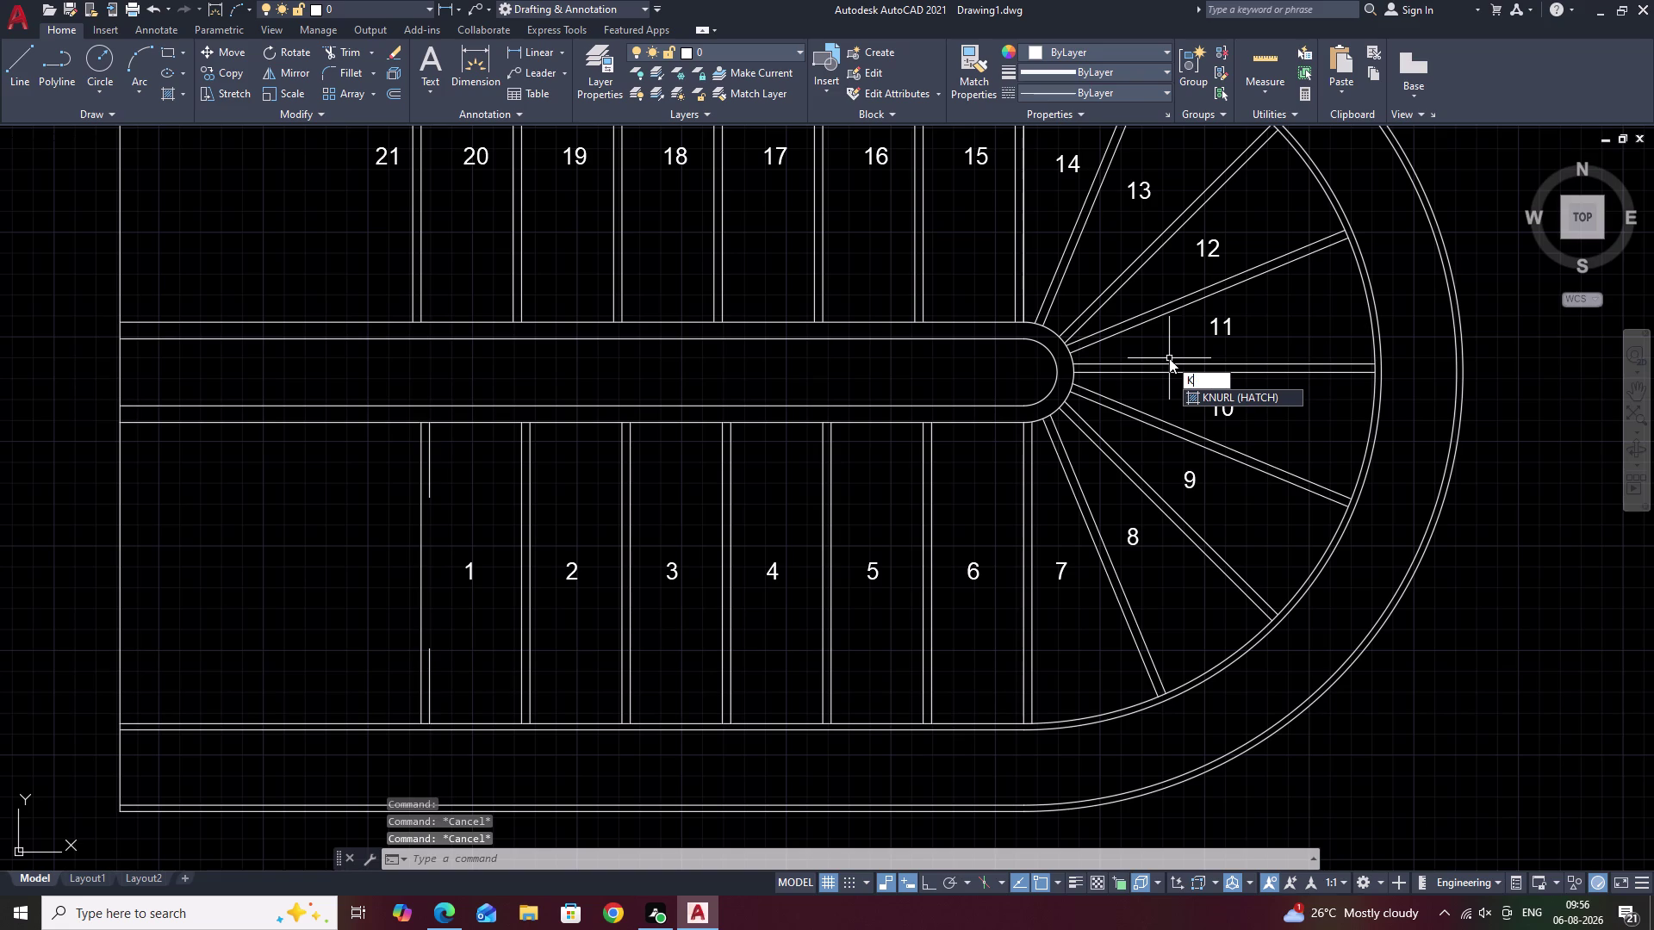
key(BackSpace)
text(L)
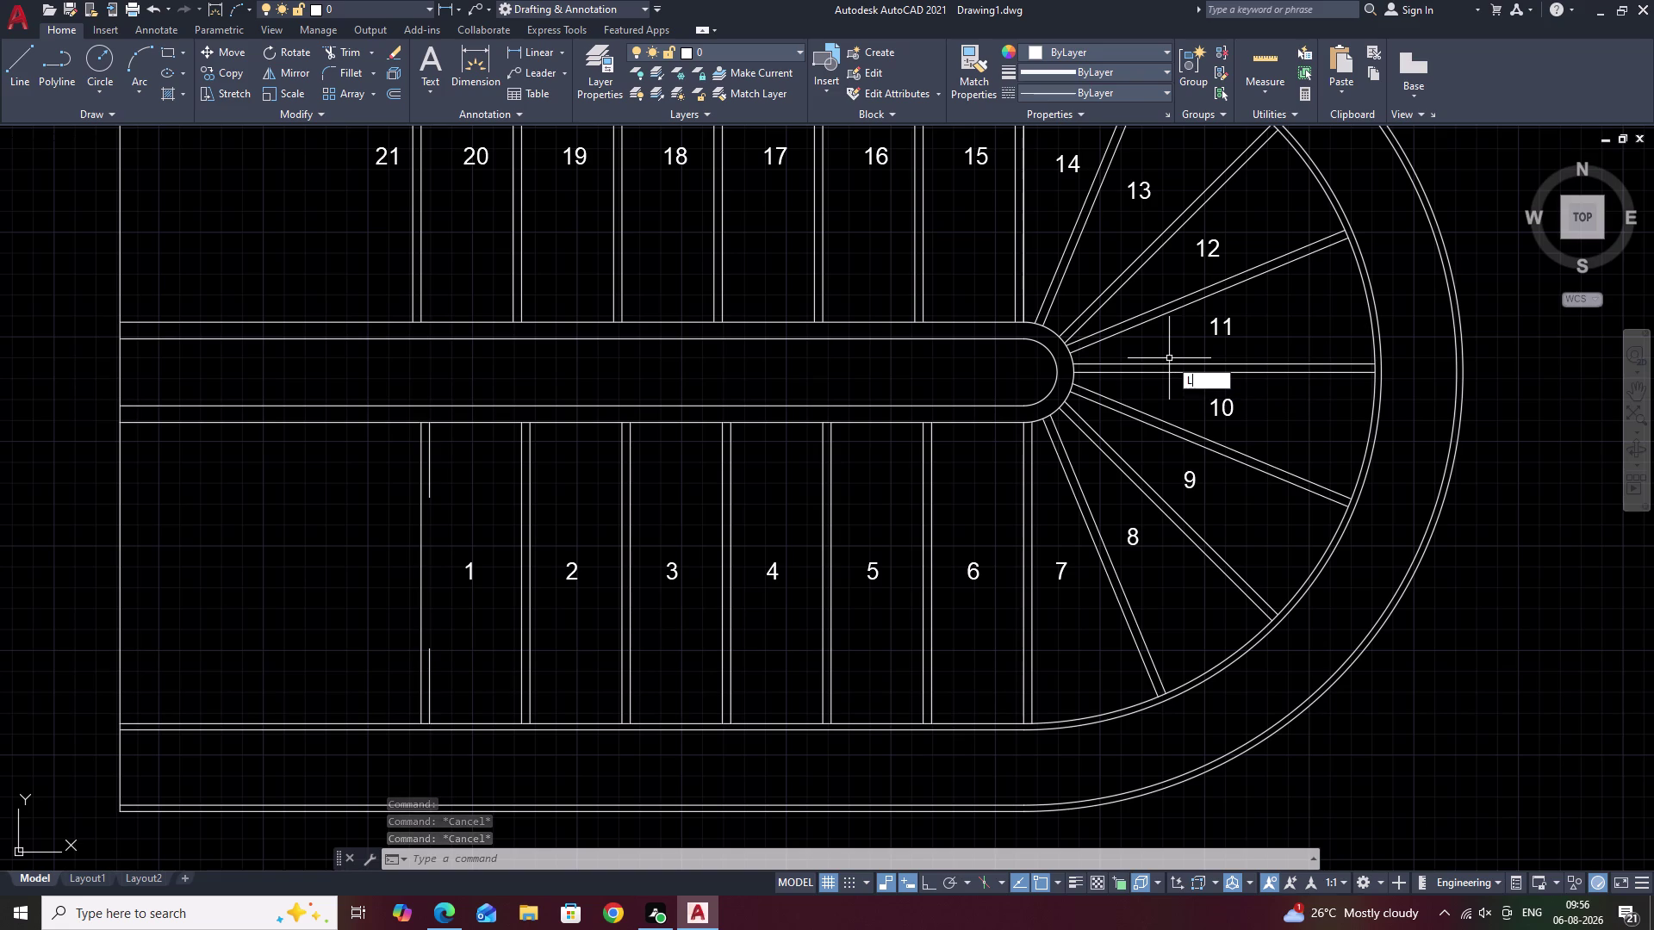
text(TS)
key(space)
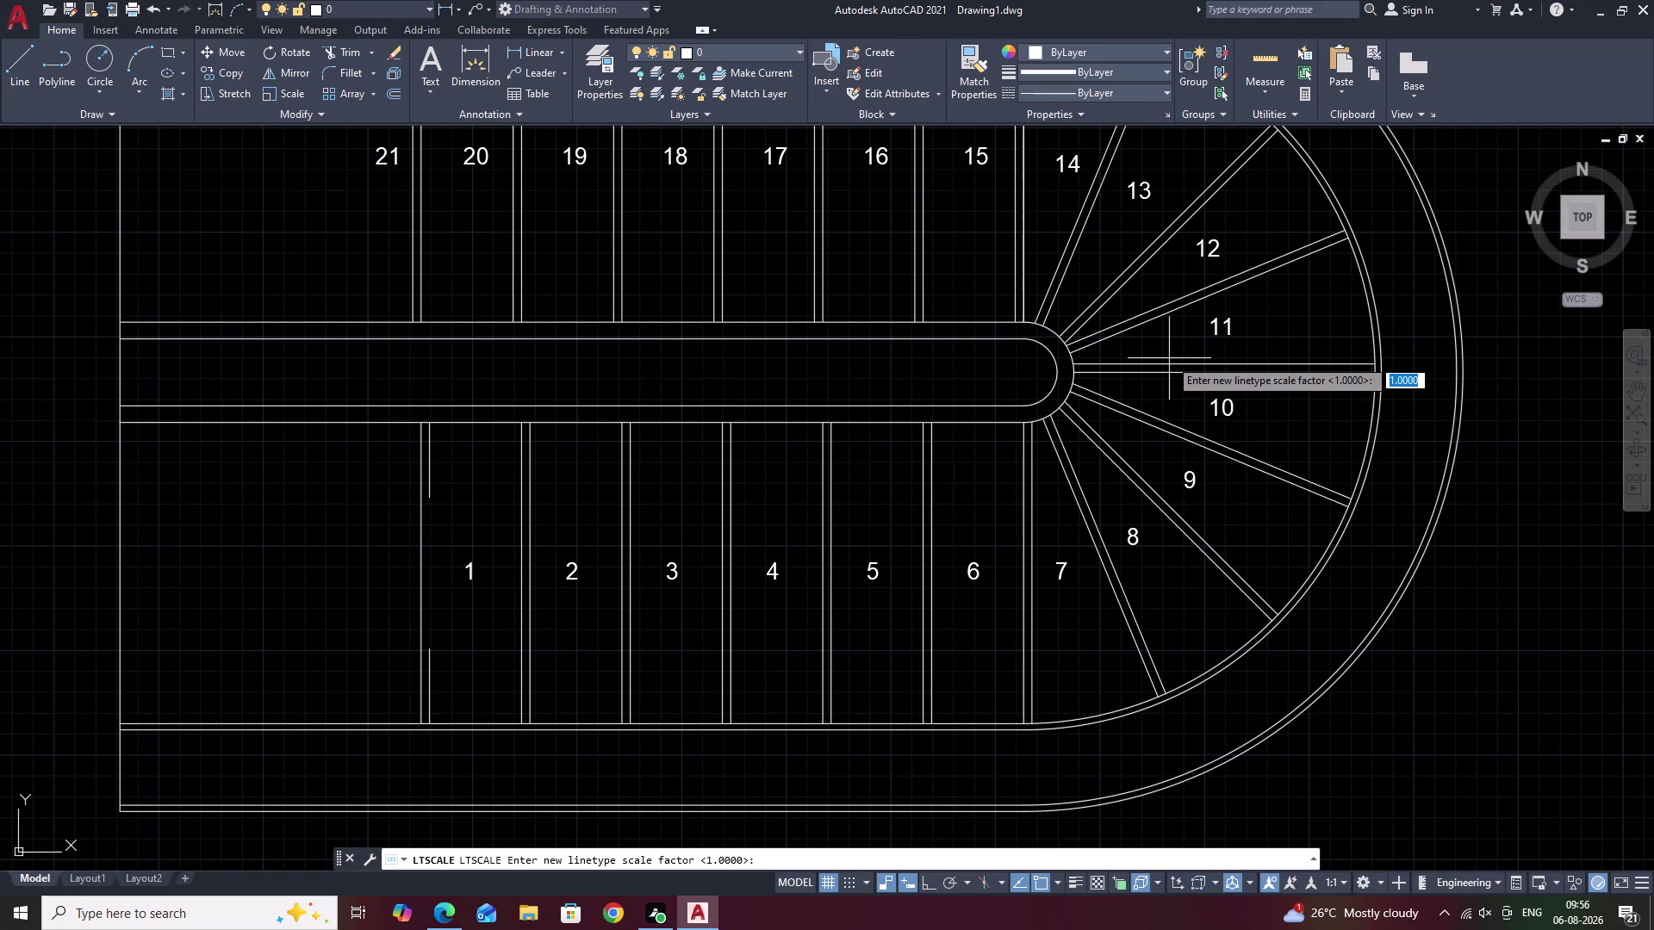
text(.)
text(1)
key(space)
key(Escape)
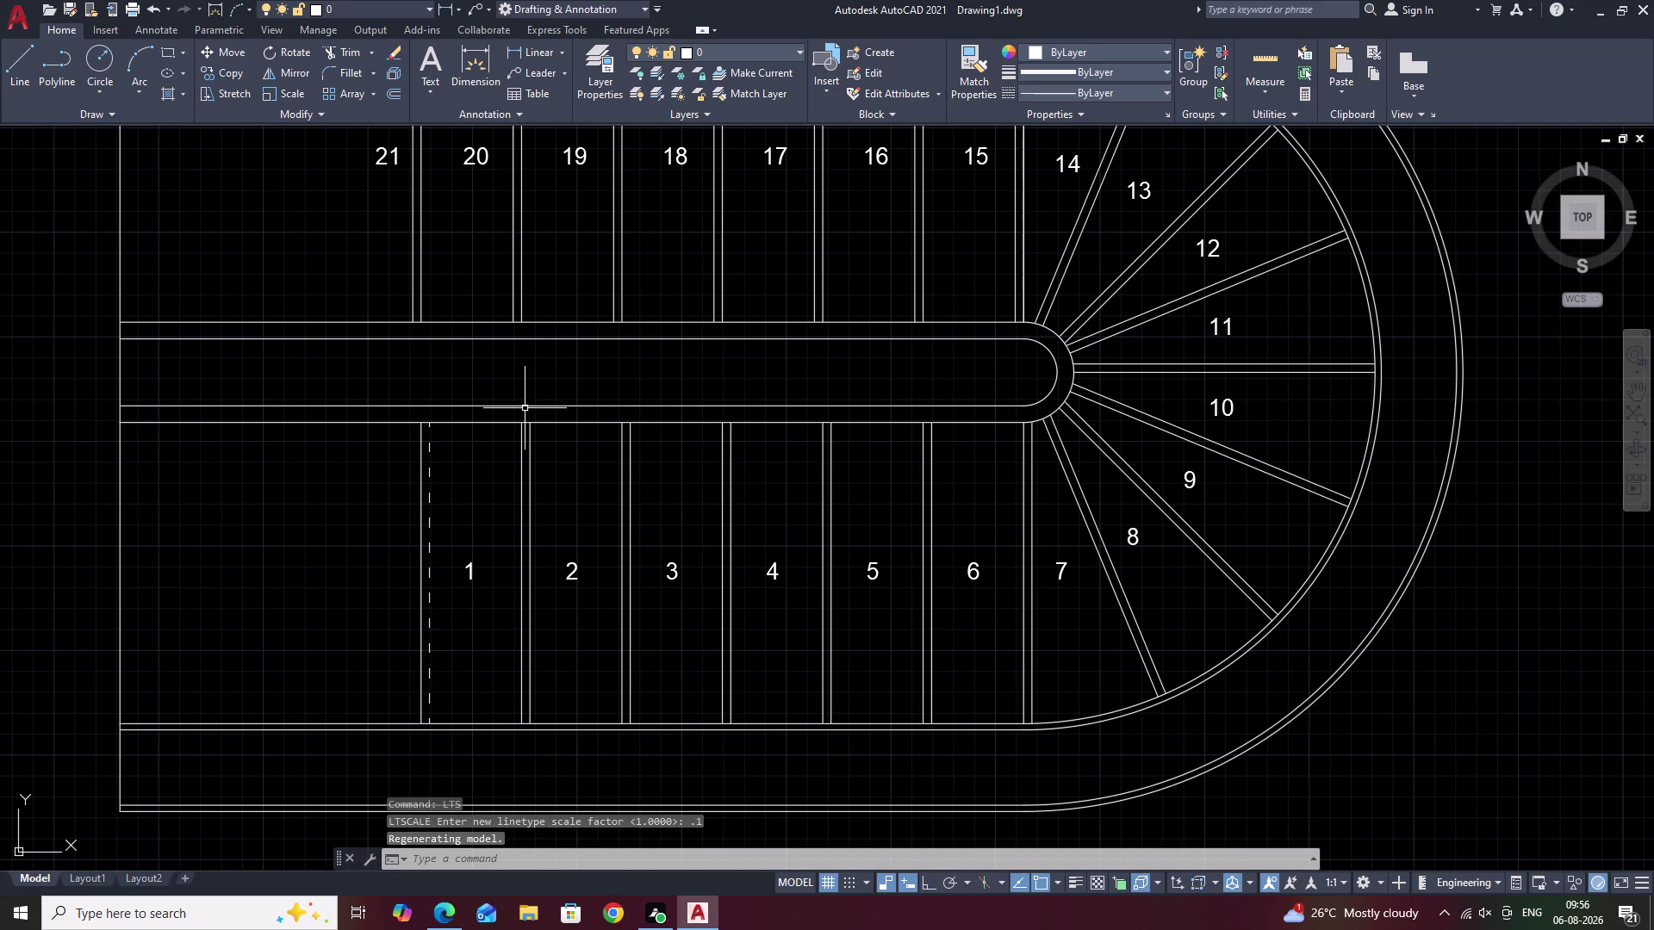
click(975, 66)
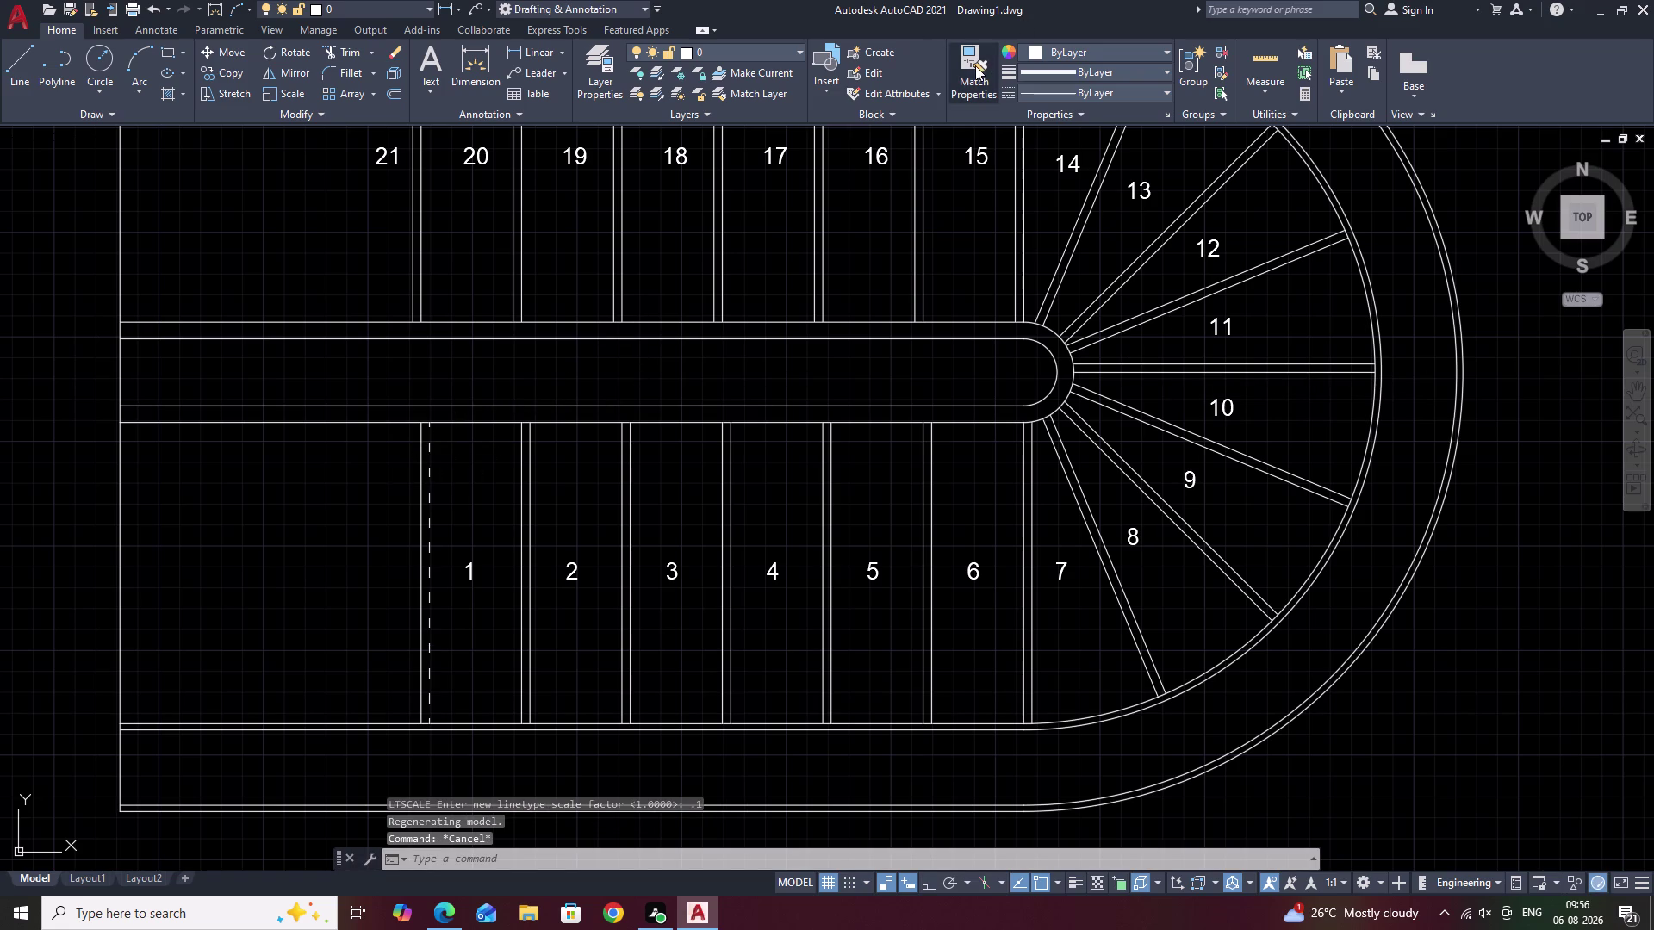
Copy the dashed linetype from tread 1's line to the tread 2–7 edge lines.
click(432, 450)
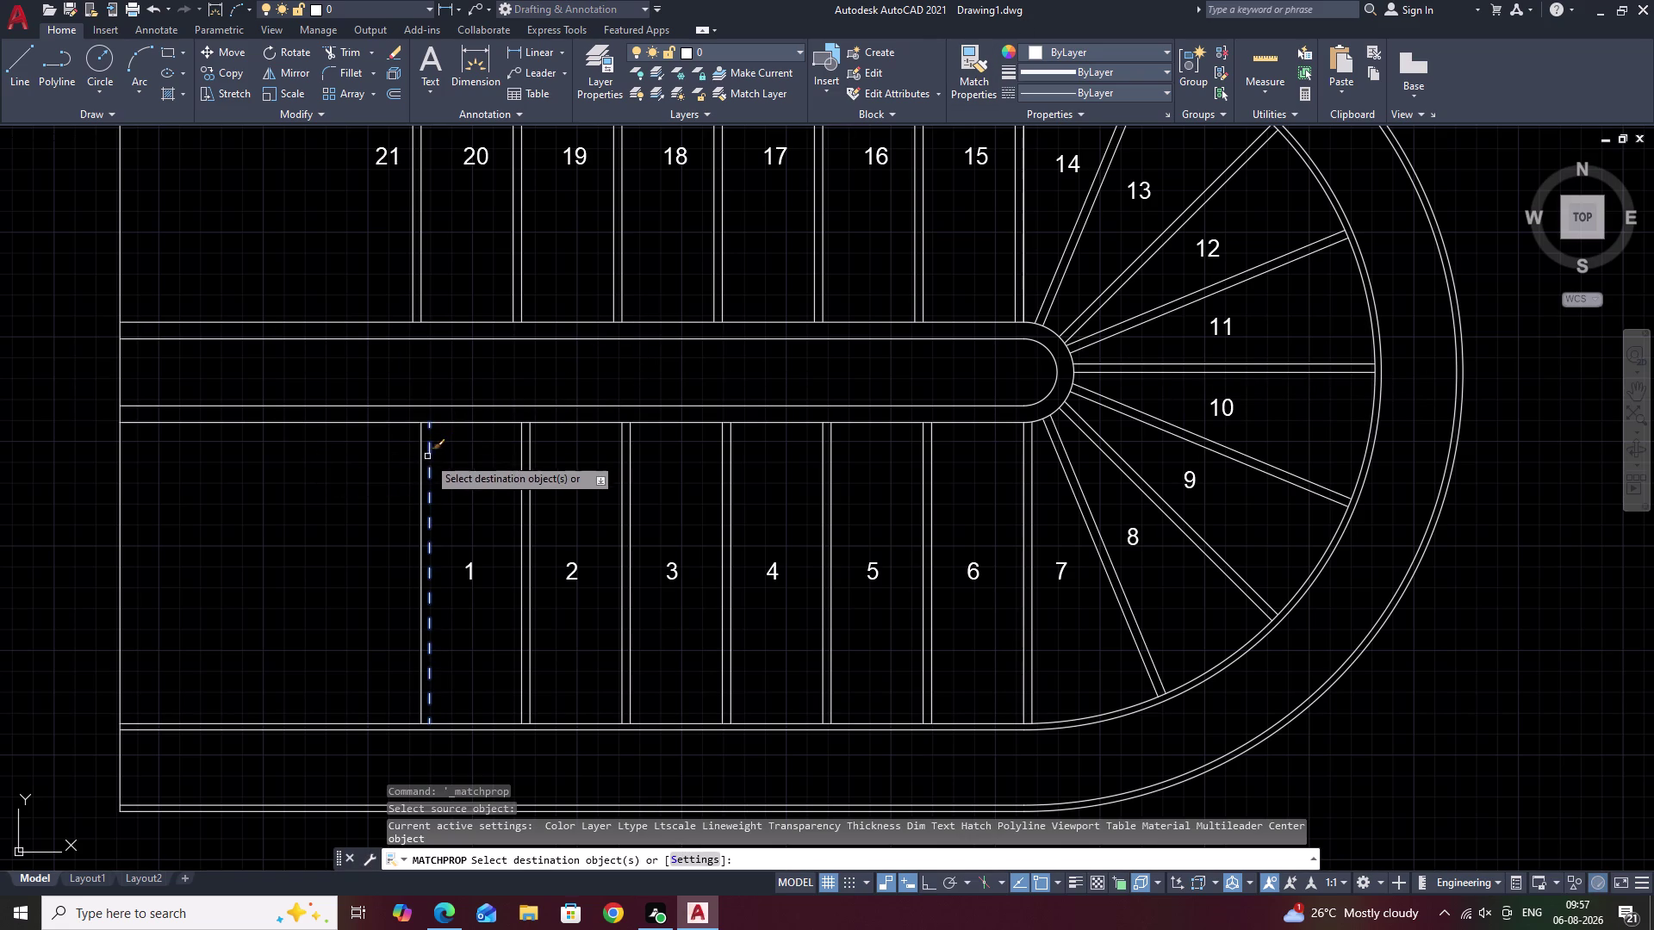
click(531, 451)
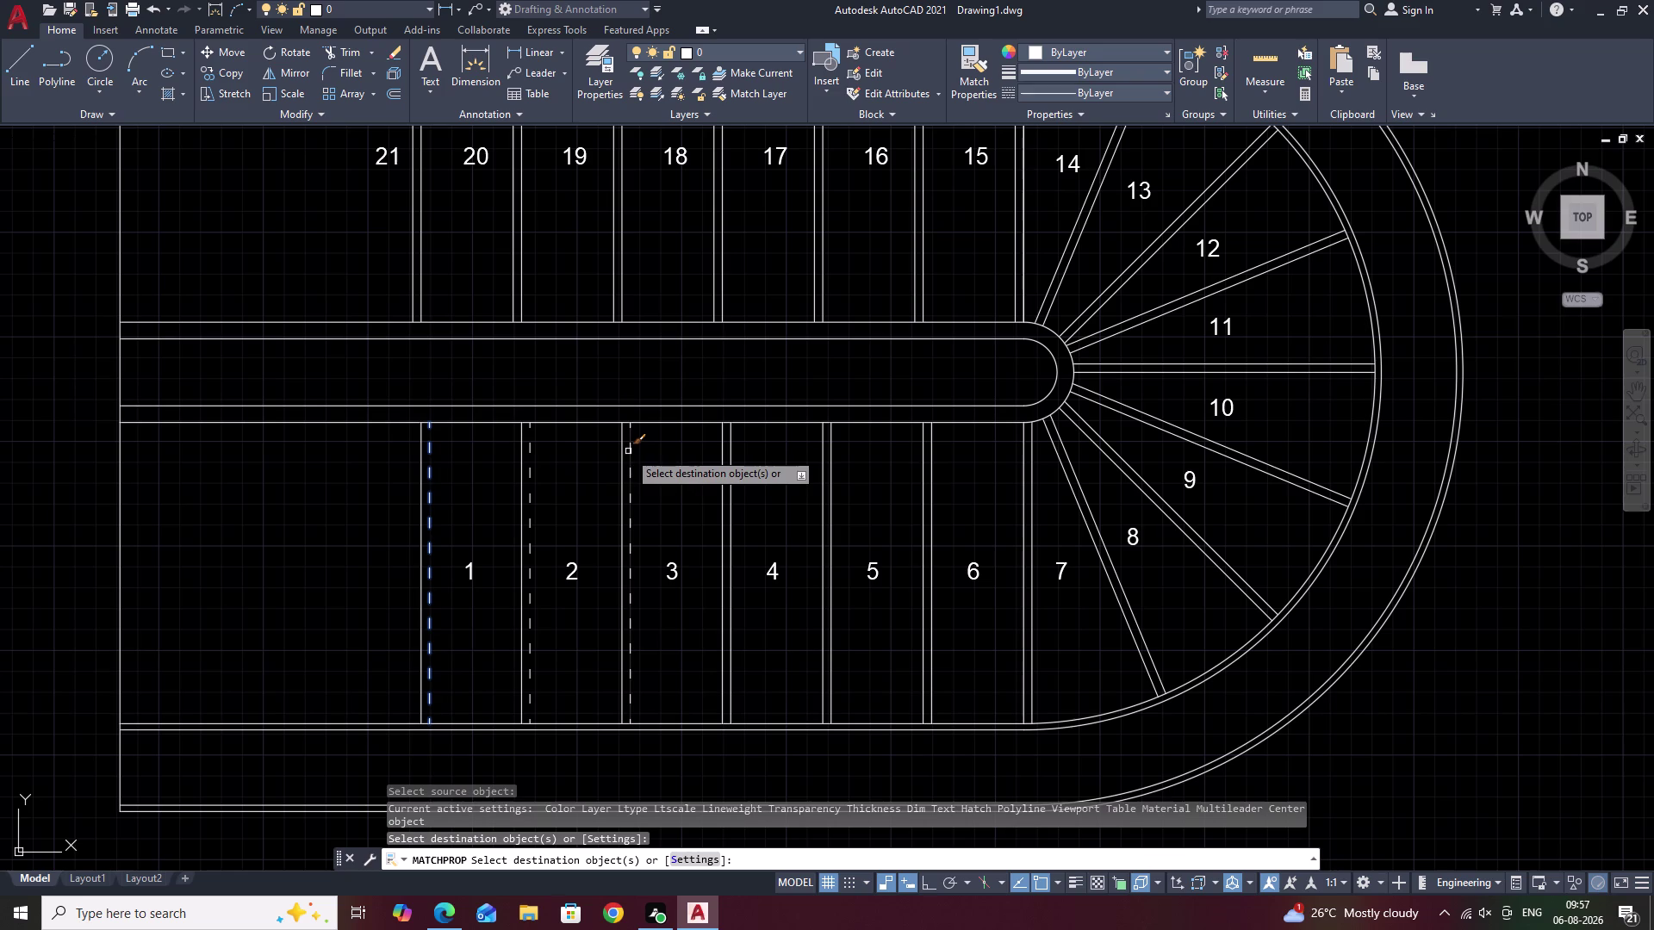
click(629, 452)
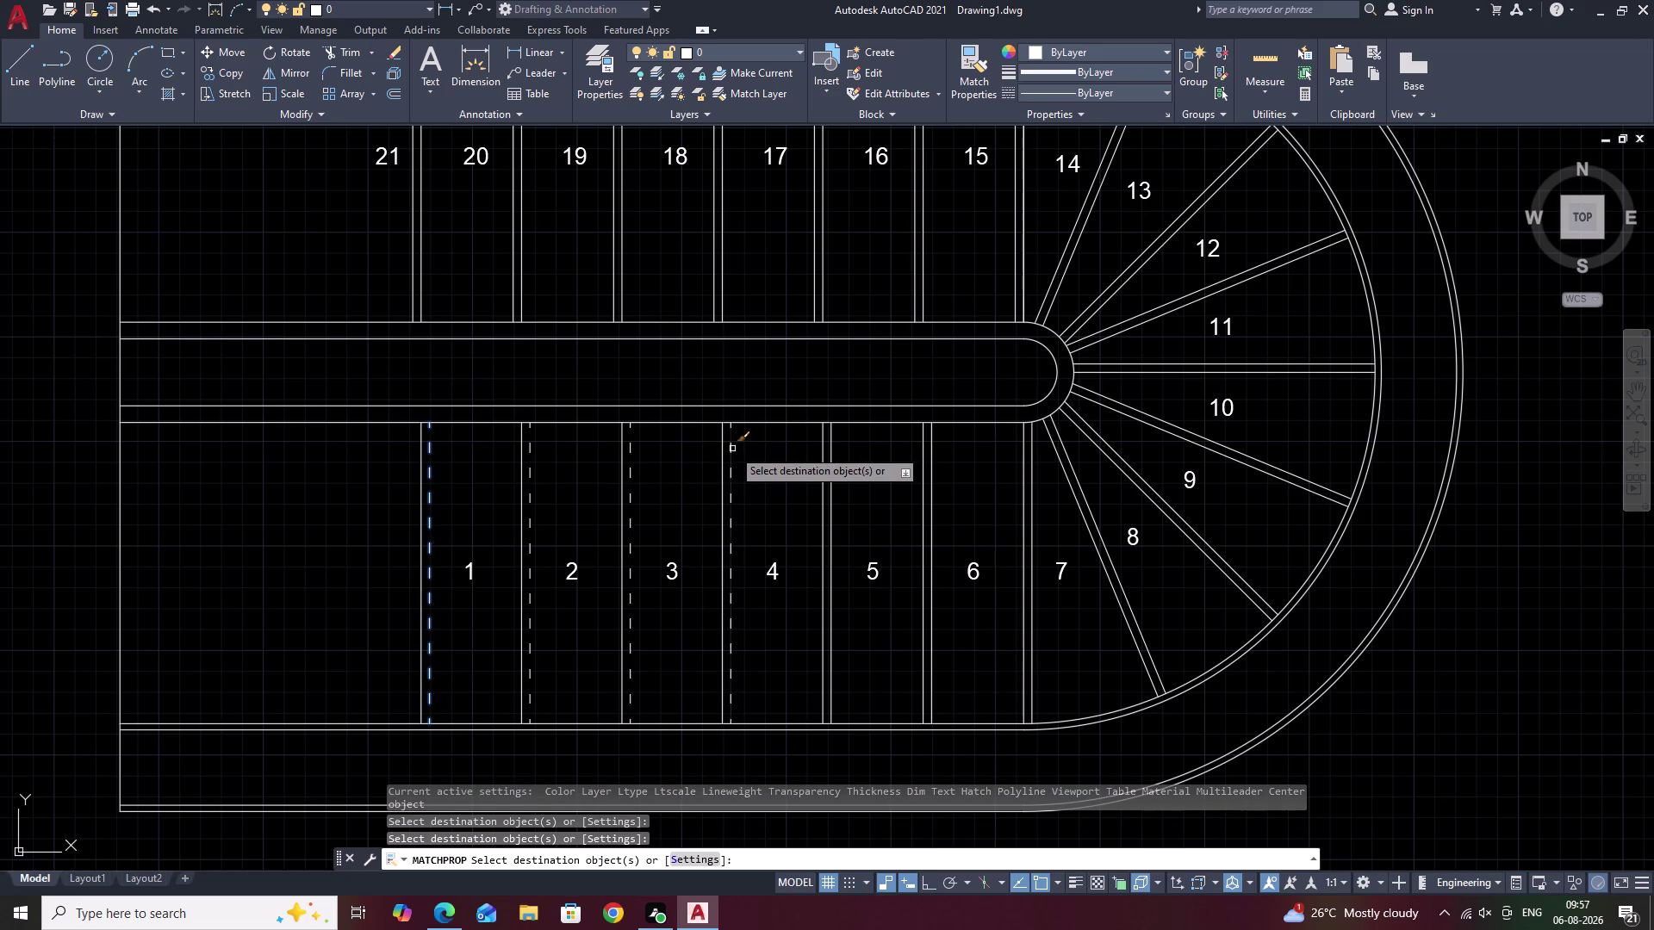
click(732, 448)
click(831, 444)
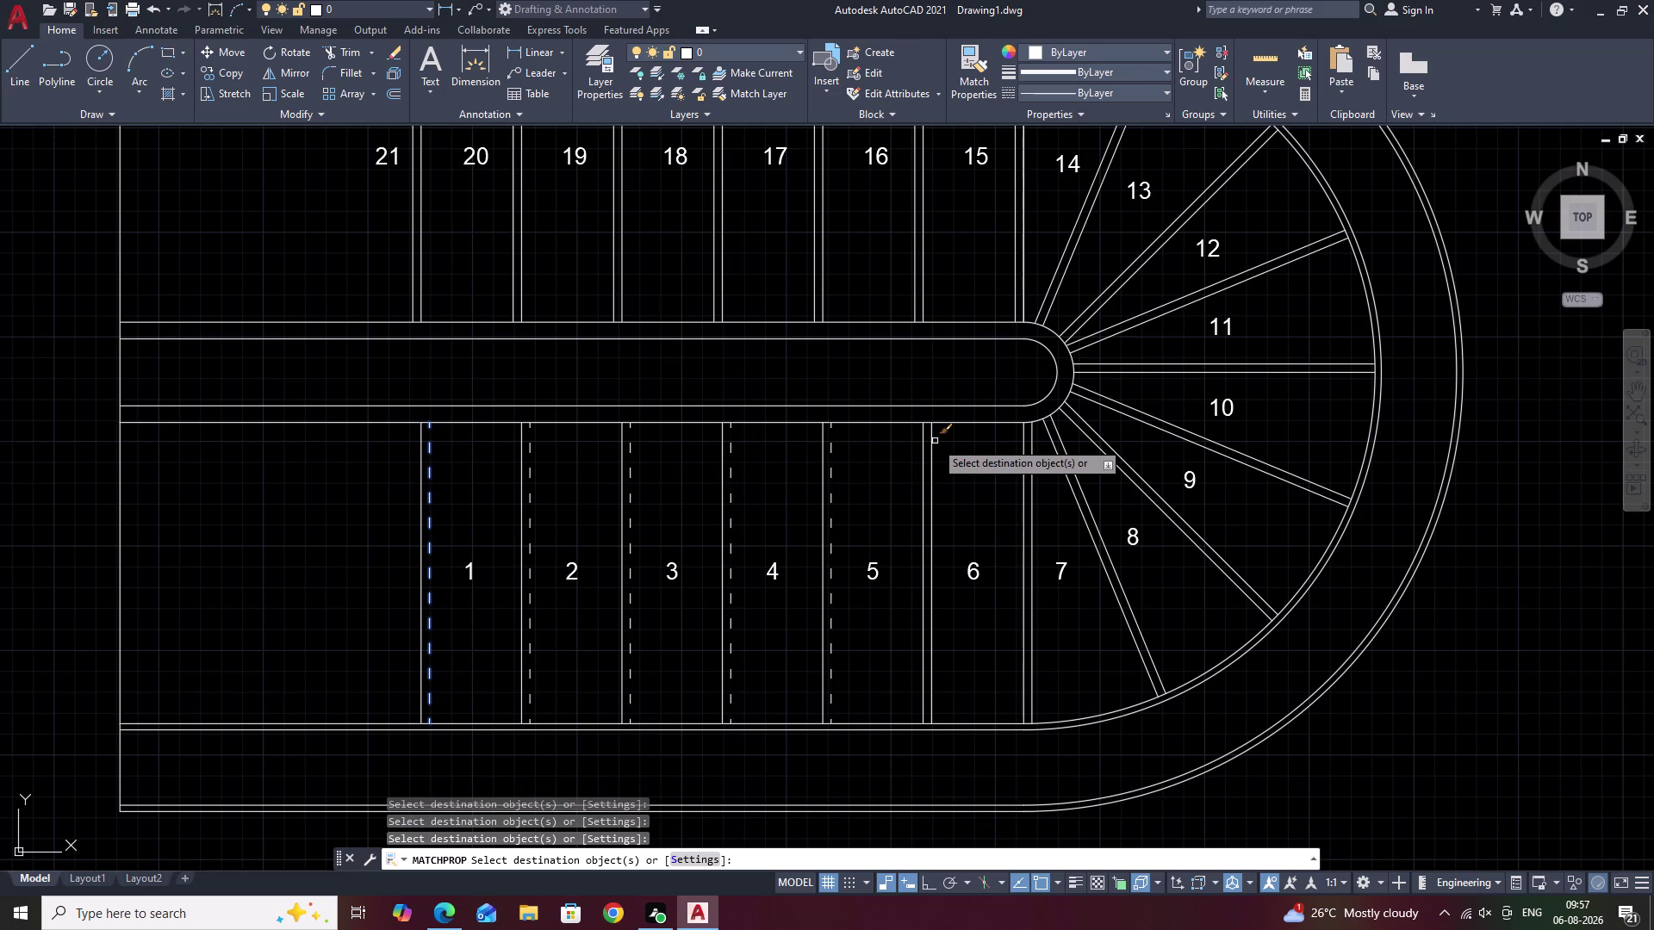
click(931, 441)
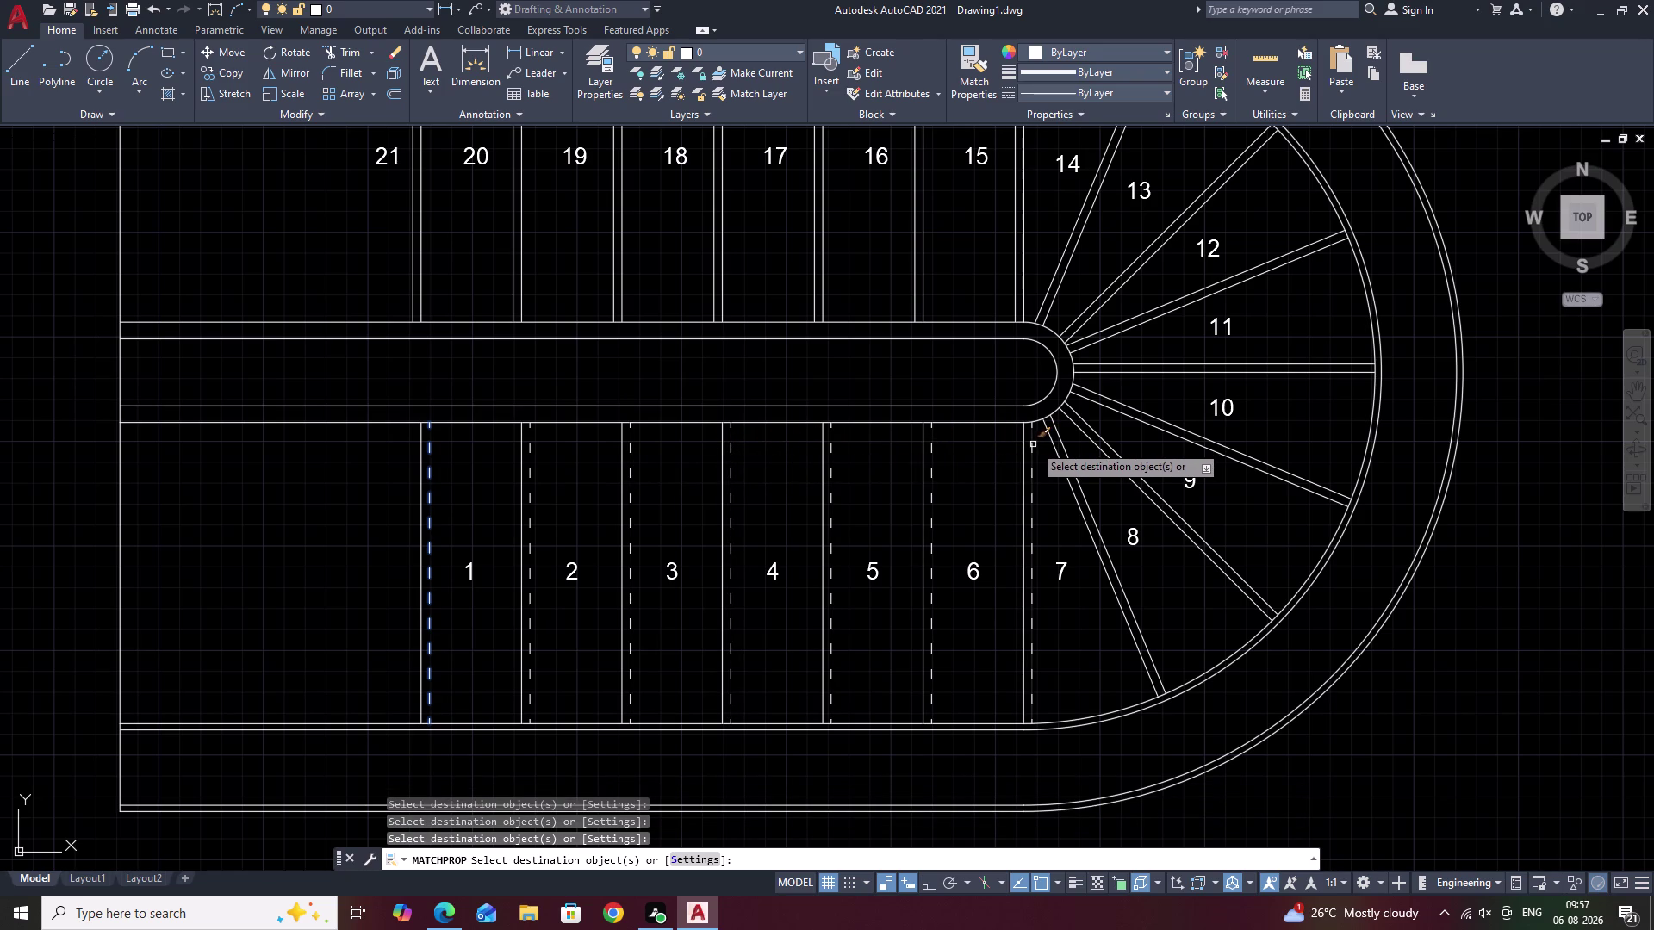
click(1033, 444)
Make the winder tread lines from tread 8 through 14 dashed.
click(1059, 437)
click(1080, 415)
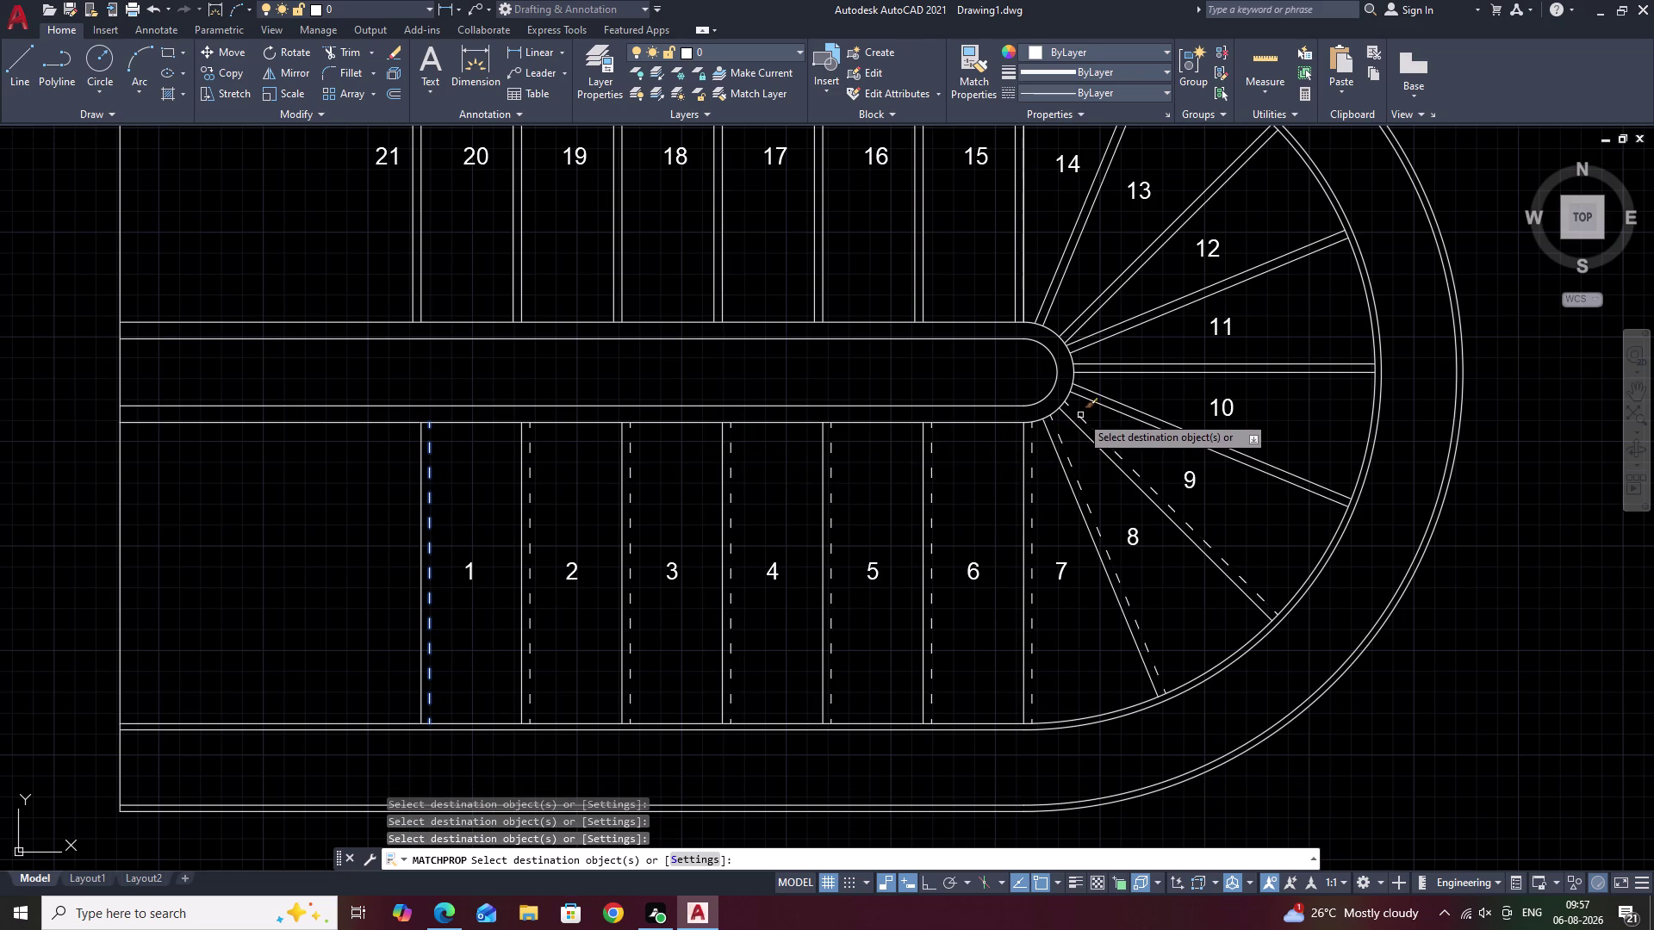
click(1094, 393)
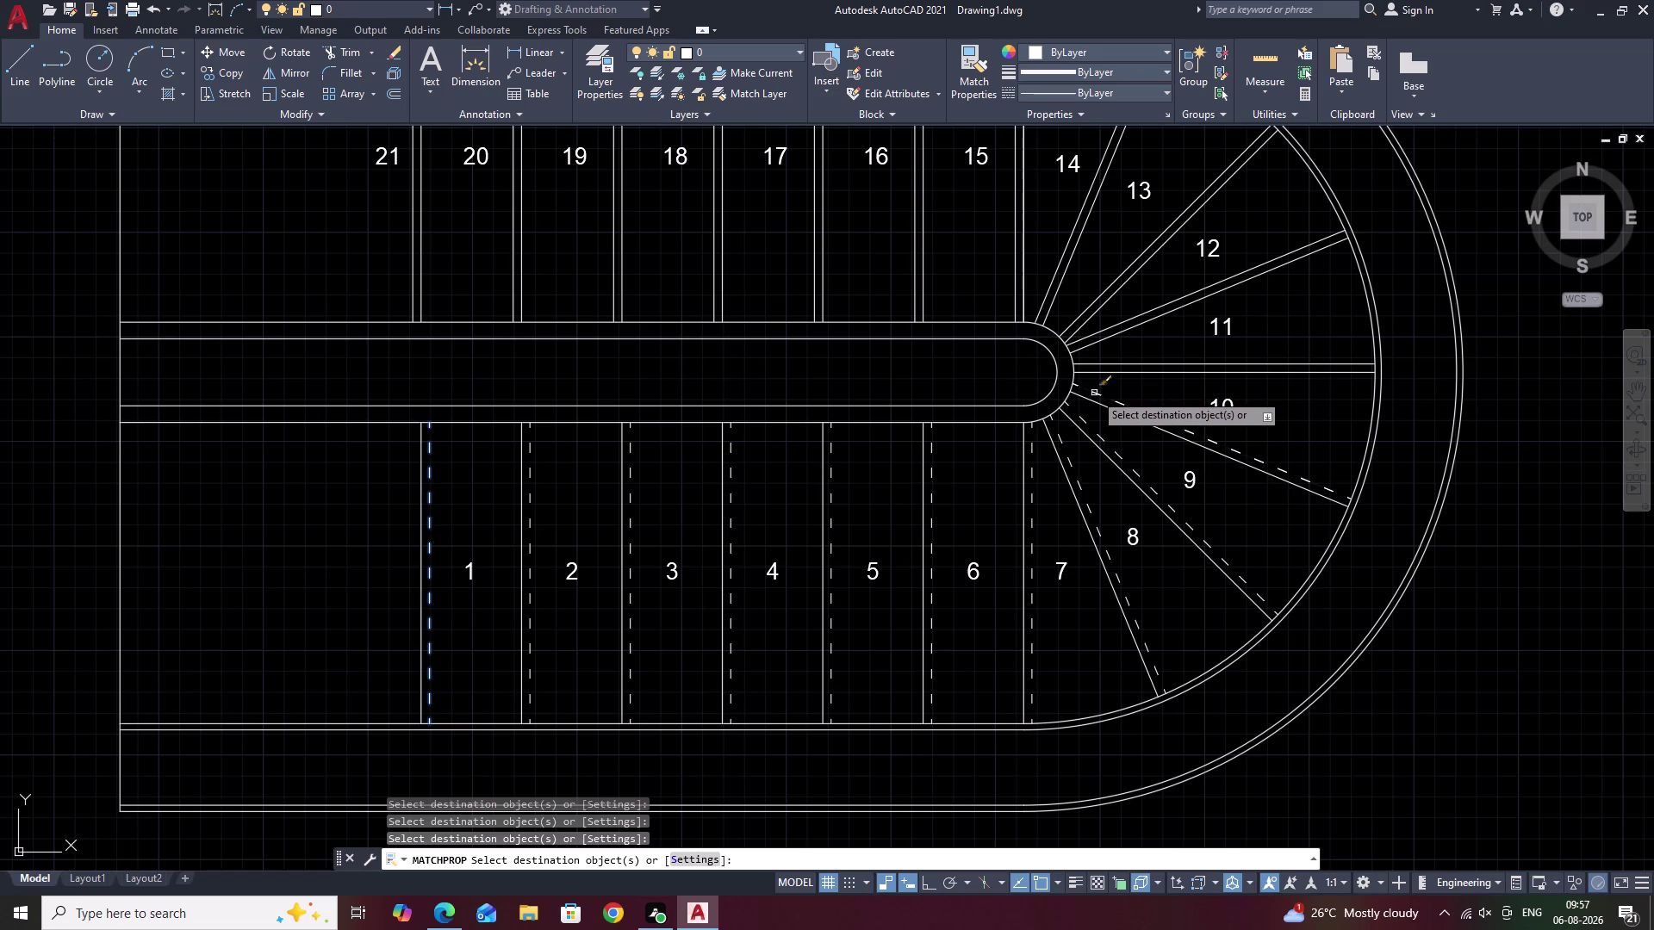
click(1096, 365)
click(1094, 335)
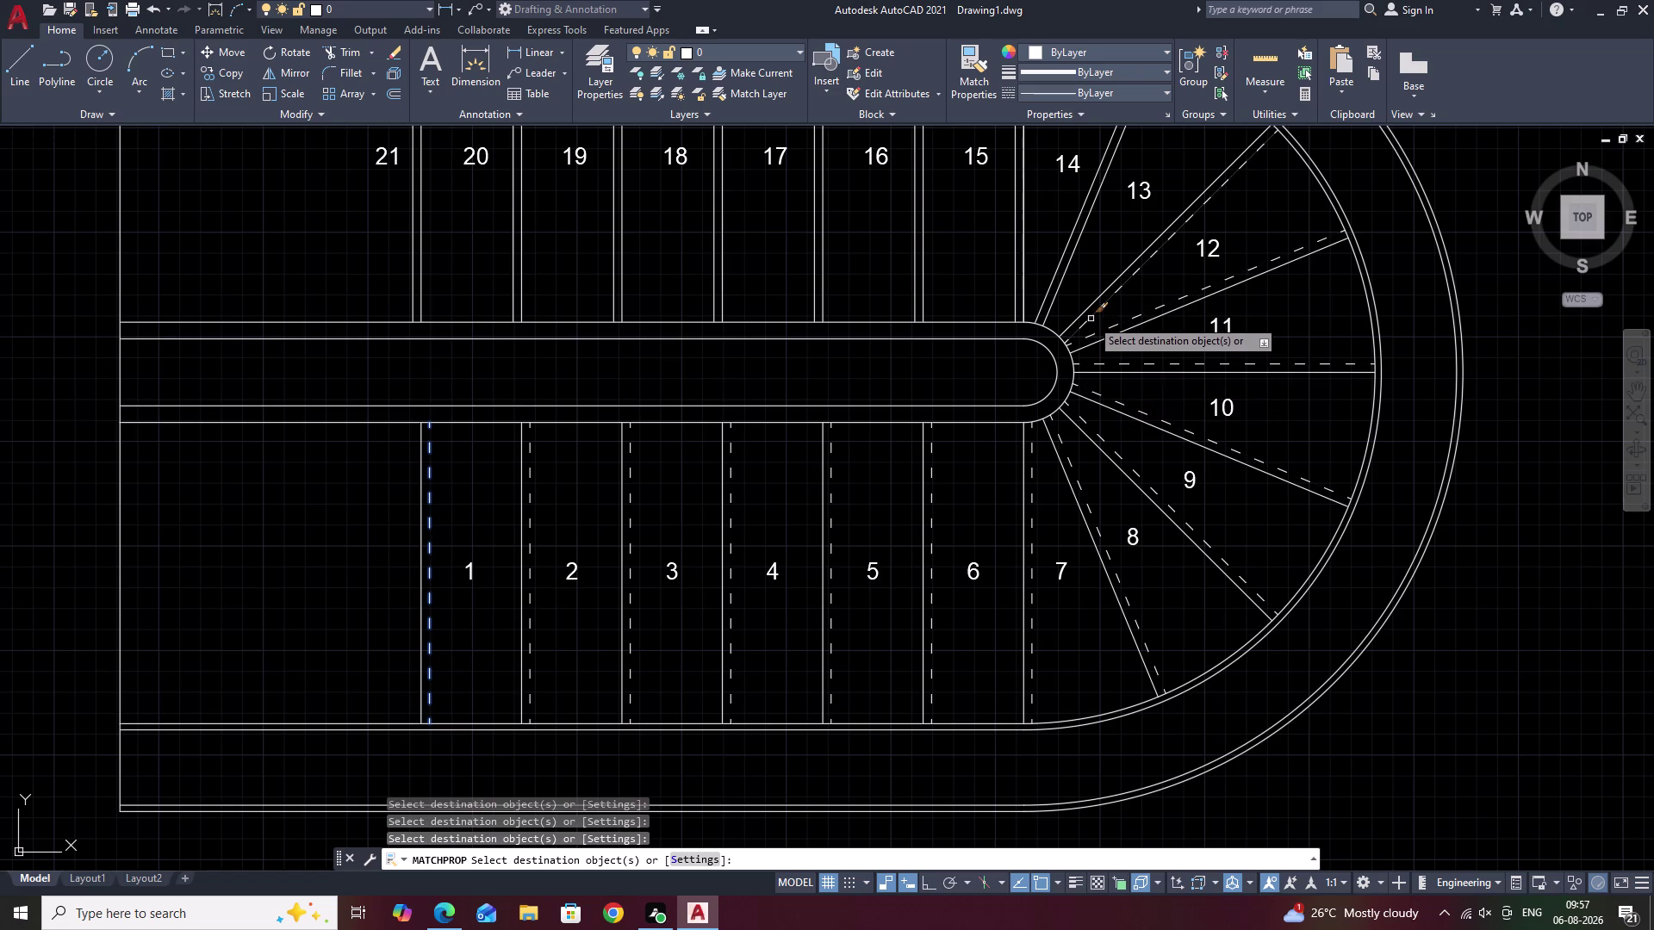
click(1087, 309)
click(1055, 274)
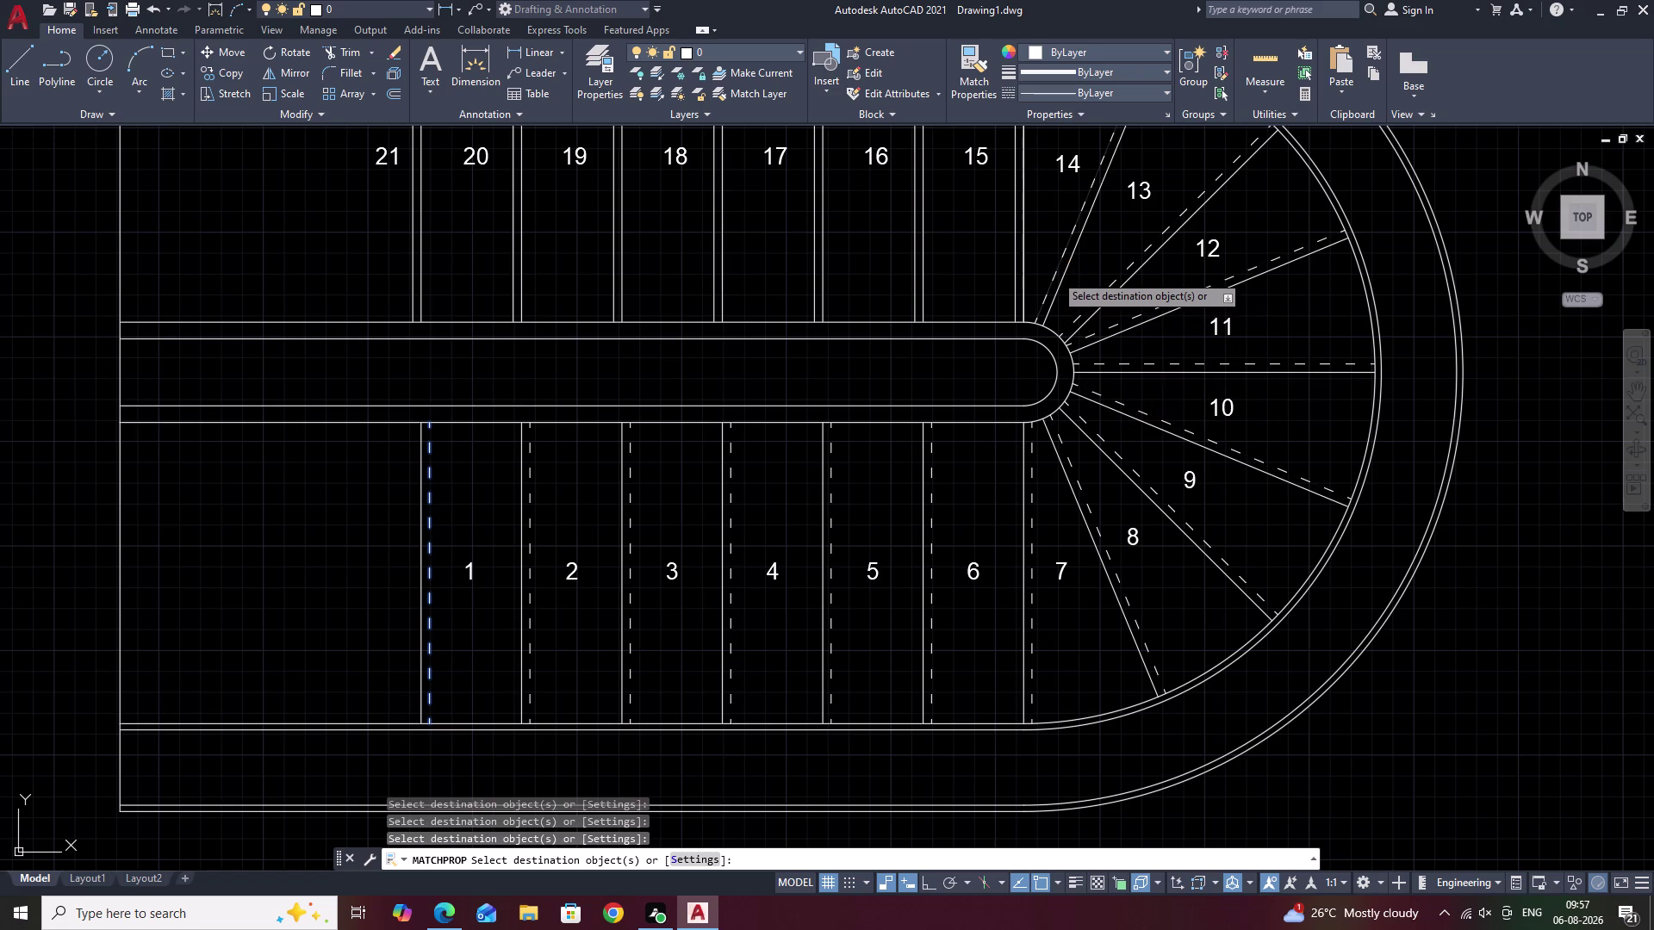
click(1016, 279)
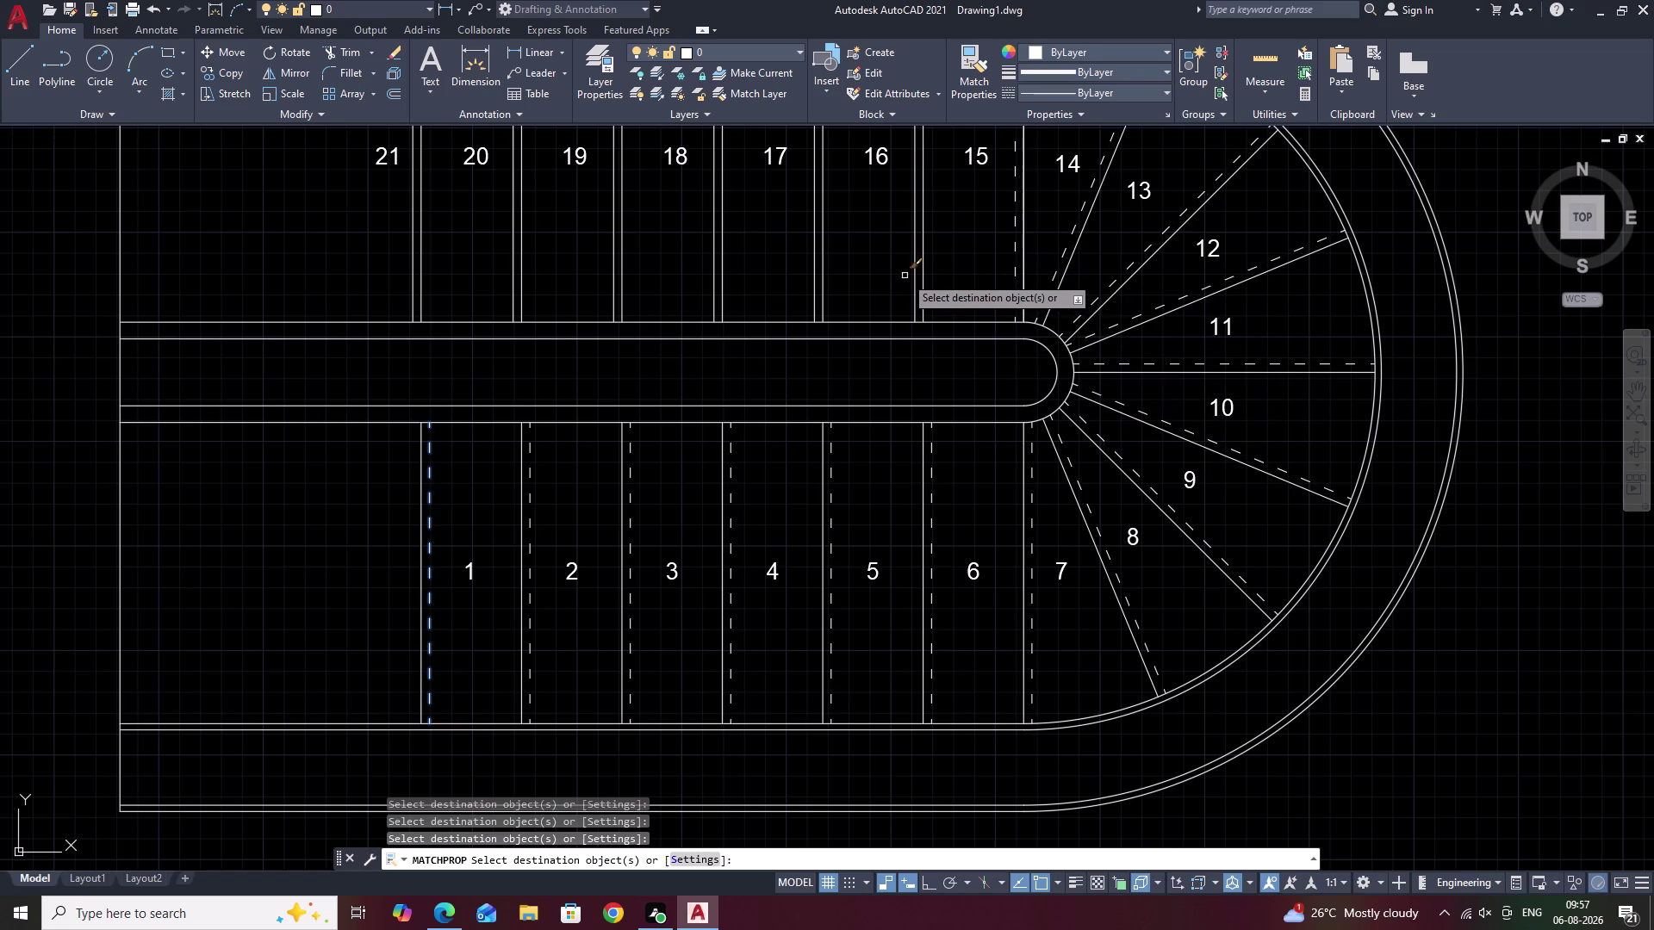
Make the upper flight tread lines from tread 16 to 21 dashed.
middle_drag(975, 273, 1069, 301)
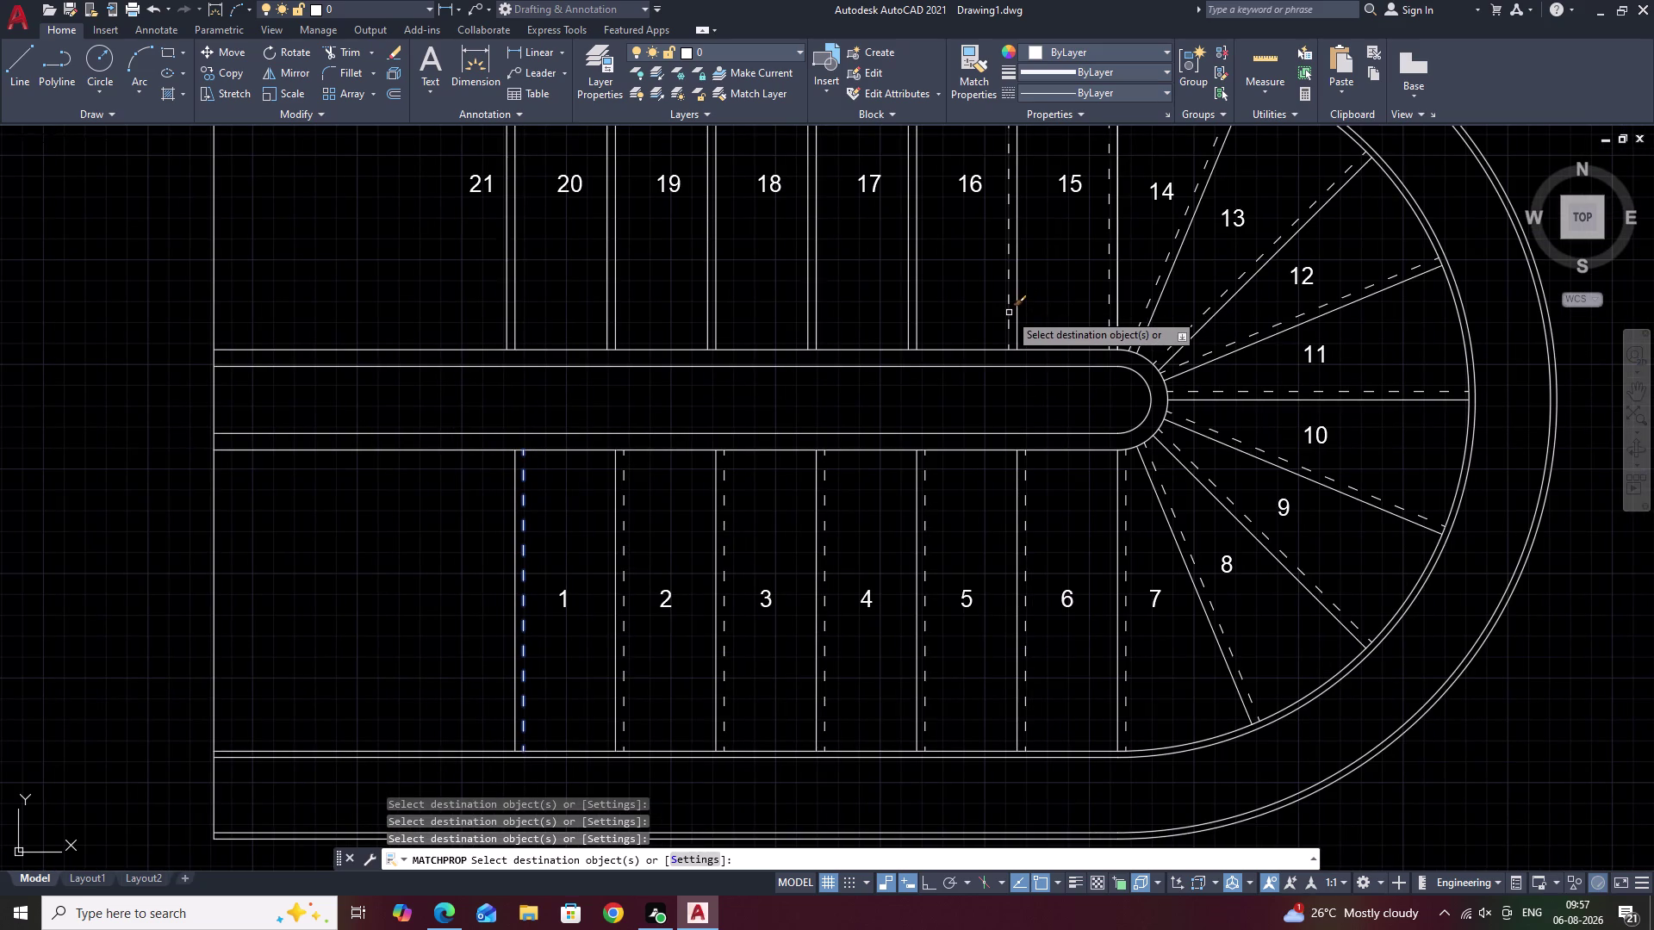
click(1008, 313)
click(909, 309)
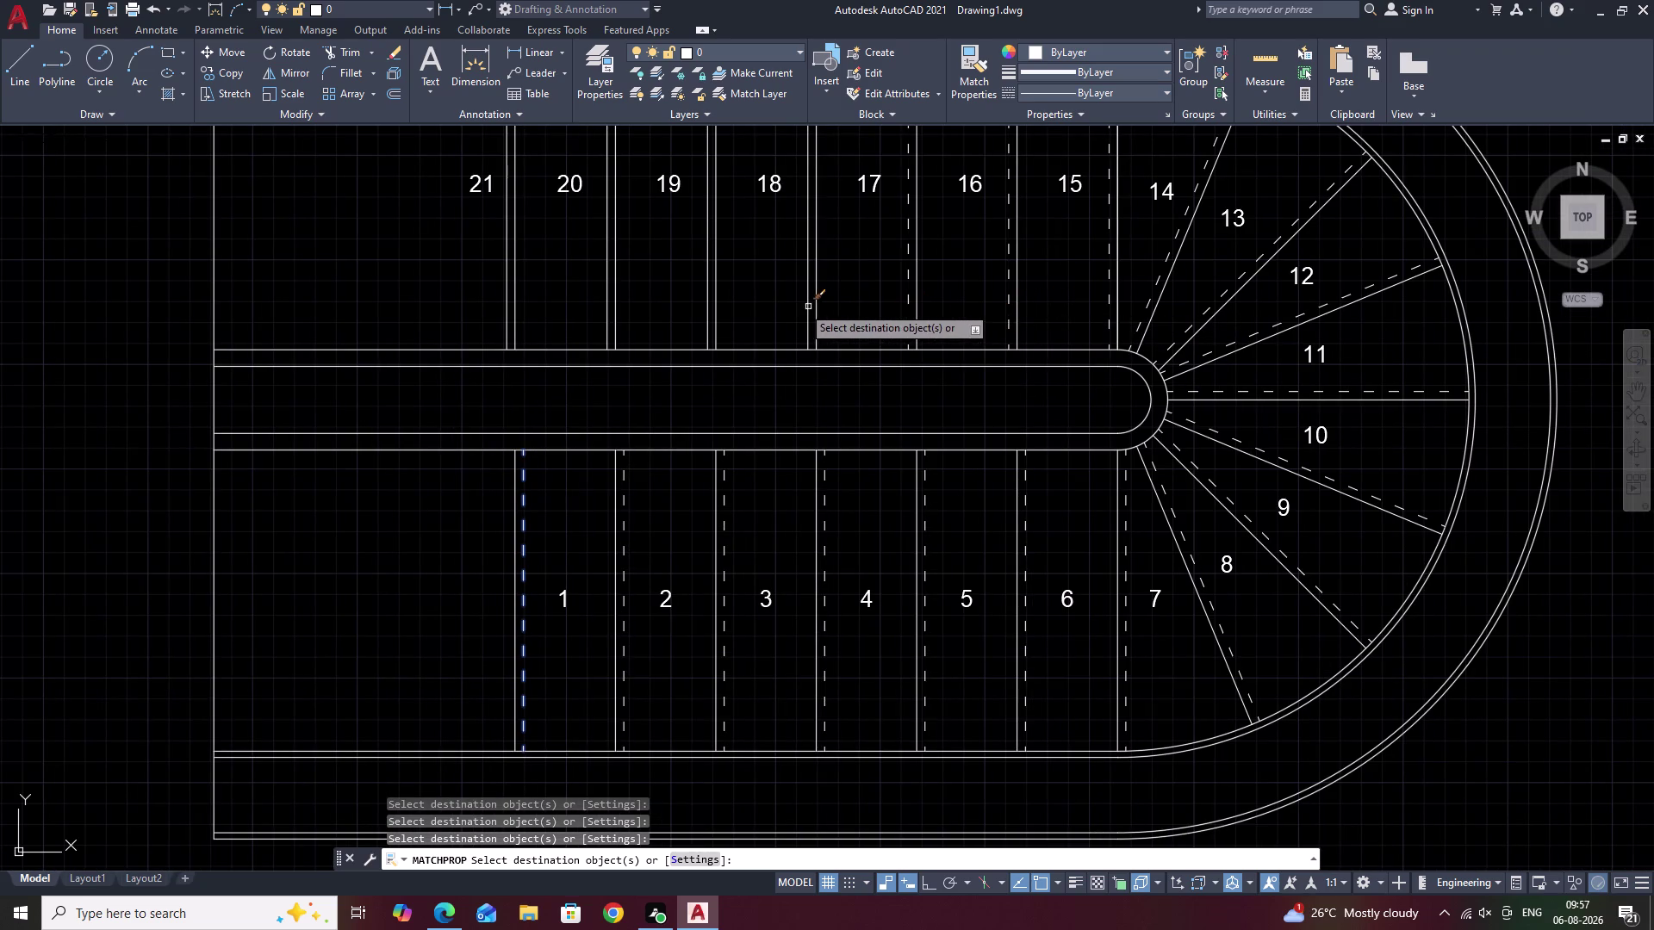
click(807, 299)
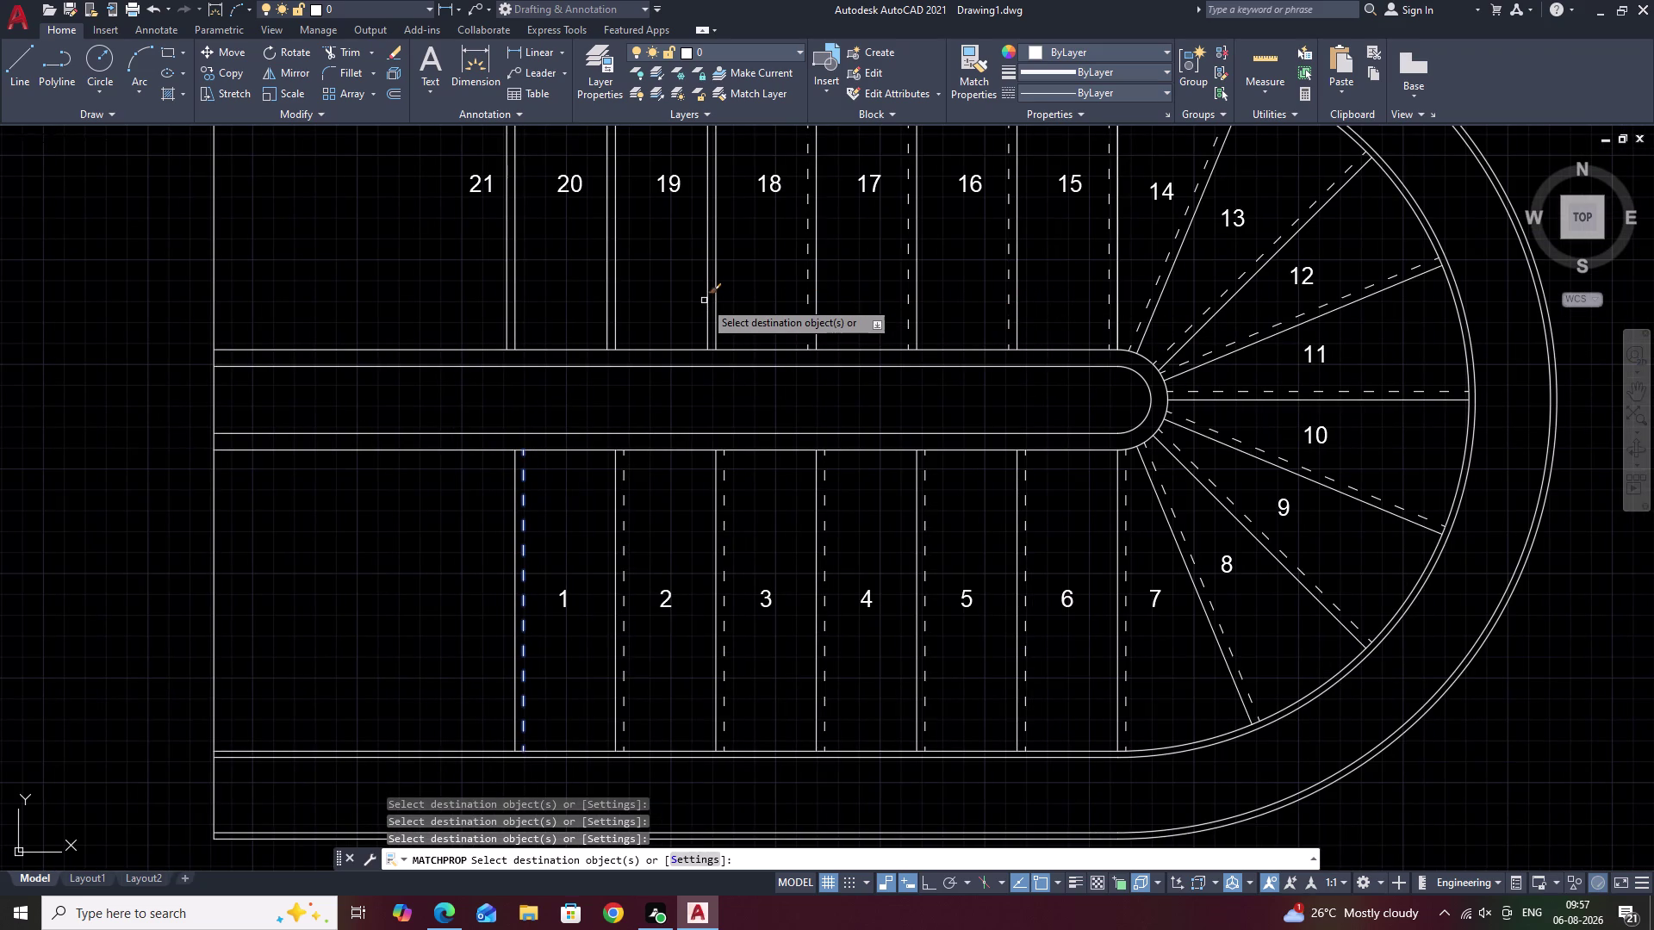
click(709, 299)
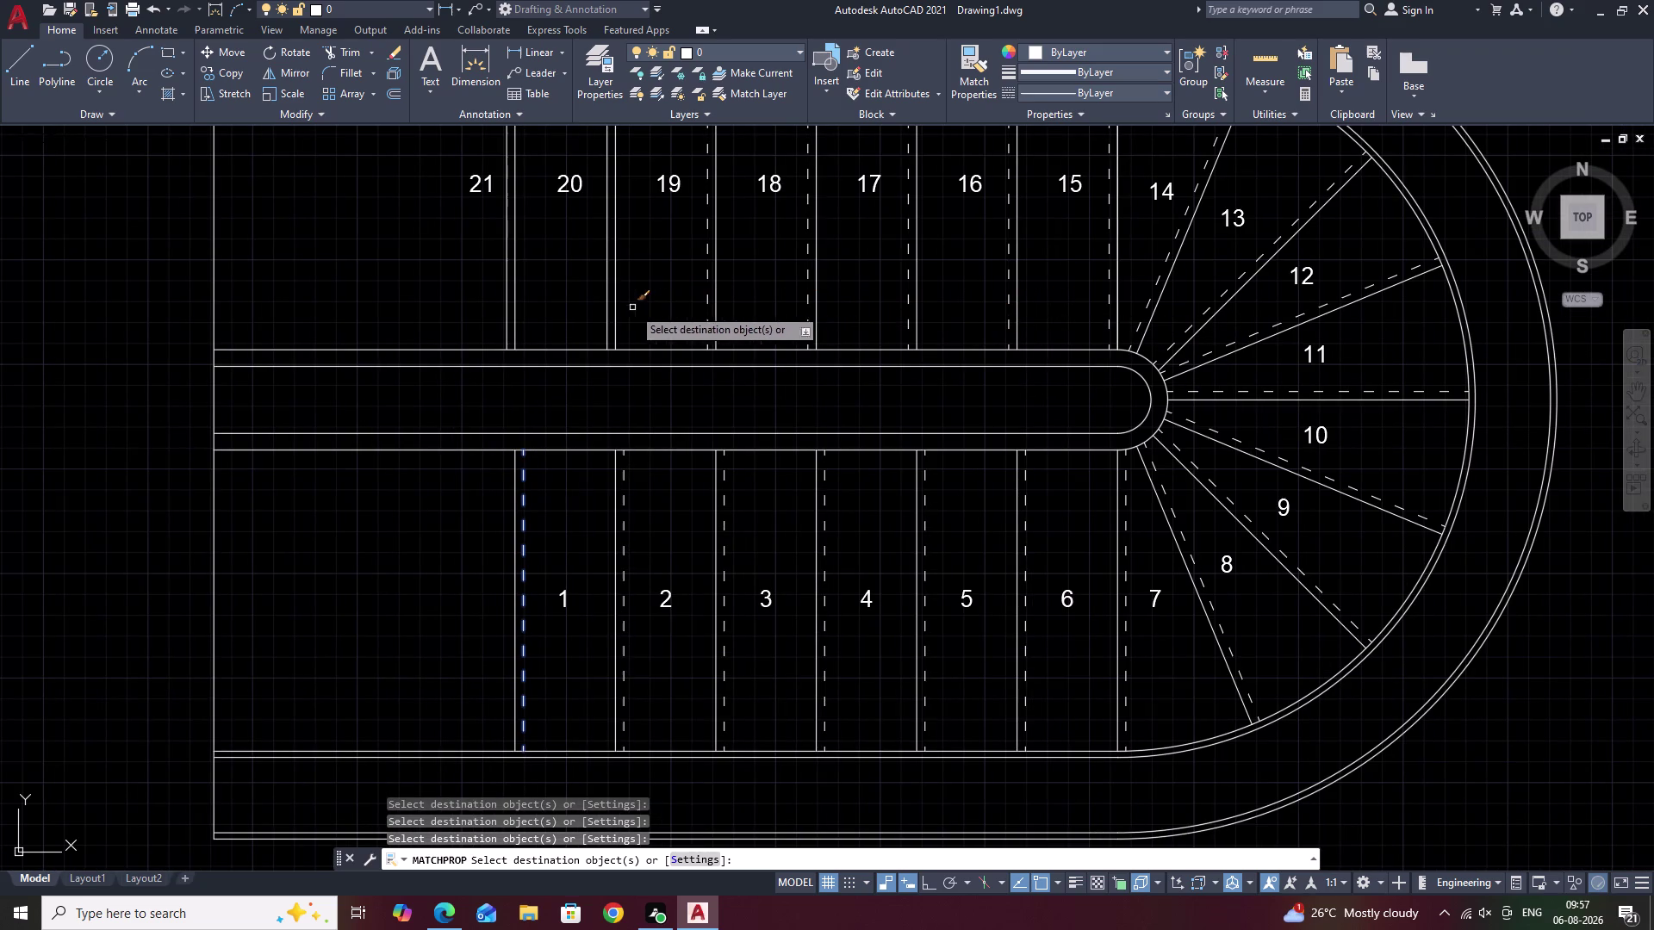
click(606, 305)
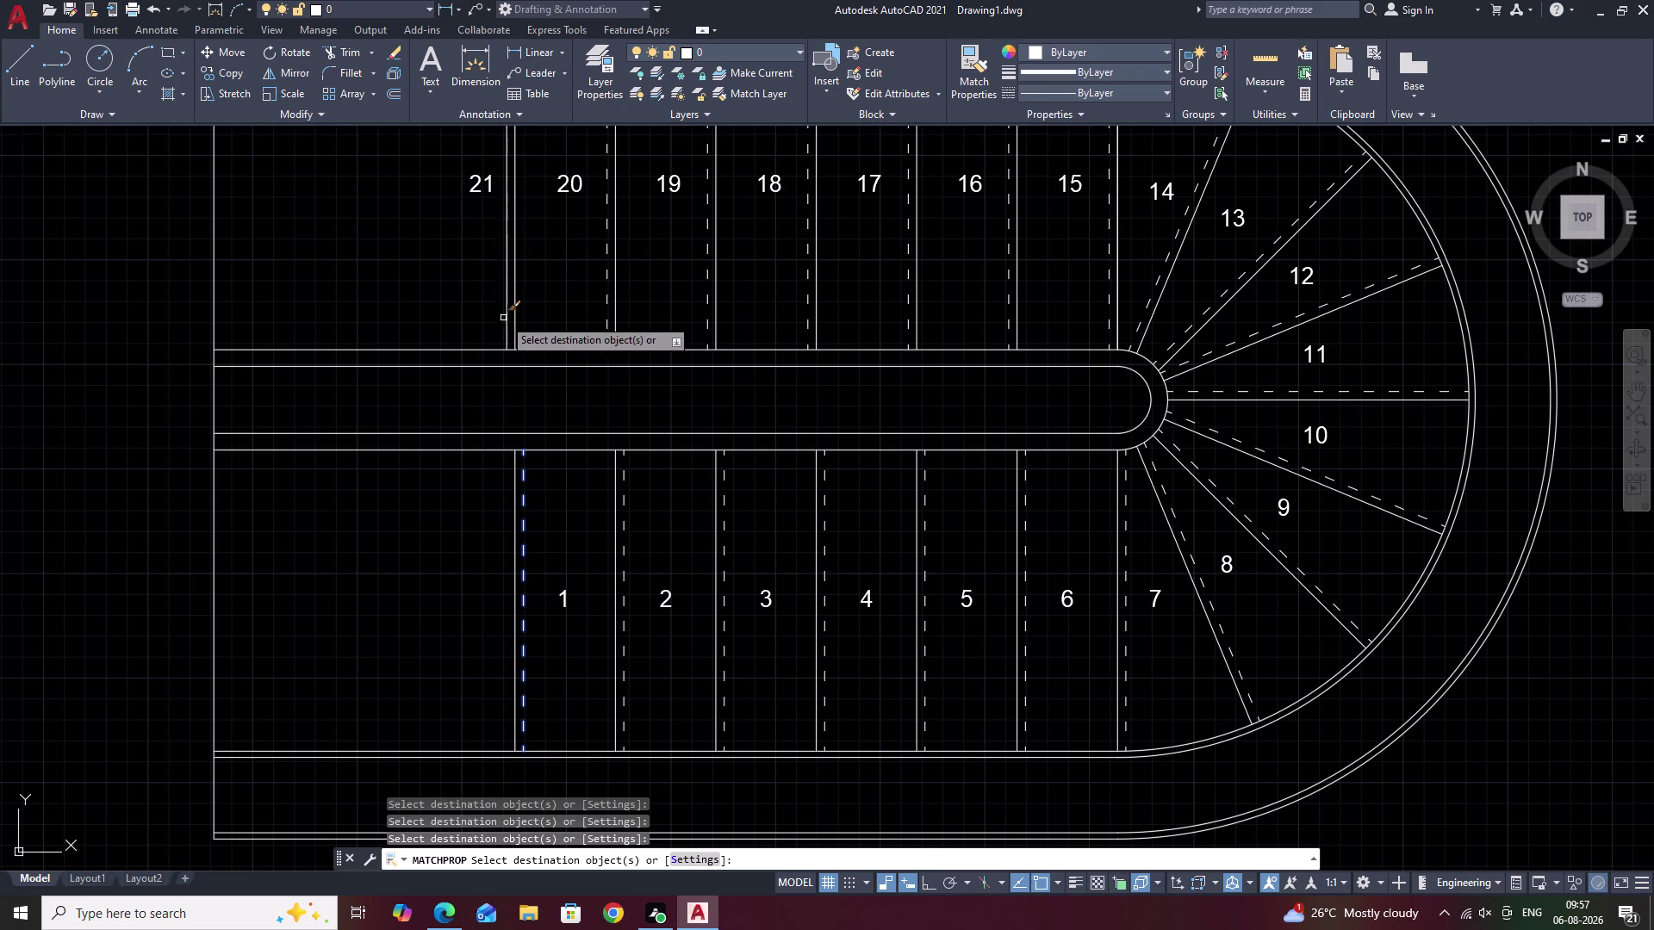
click(503, 318)
click(505, 317)
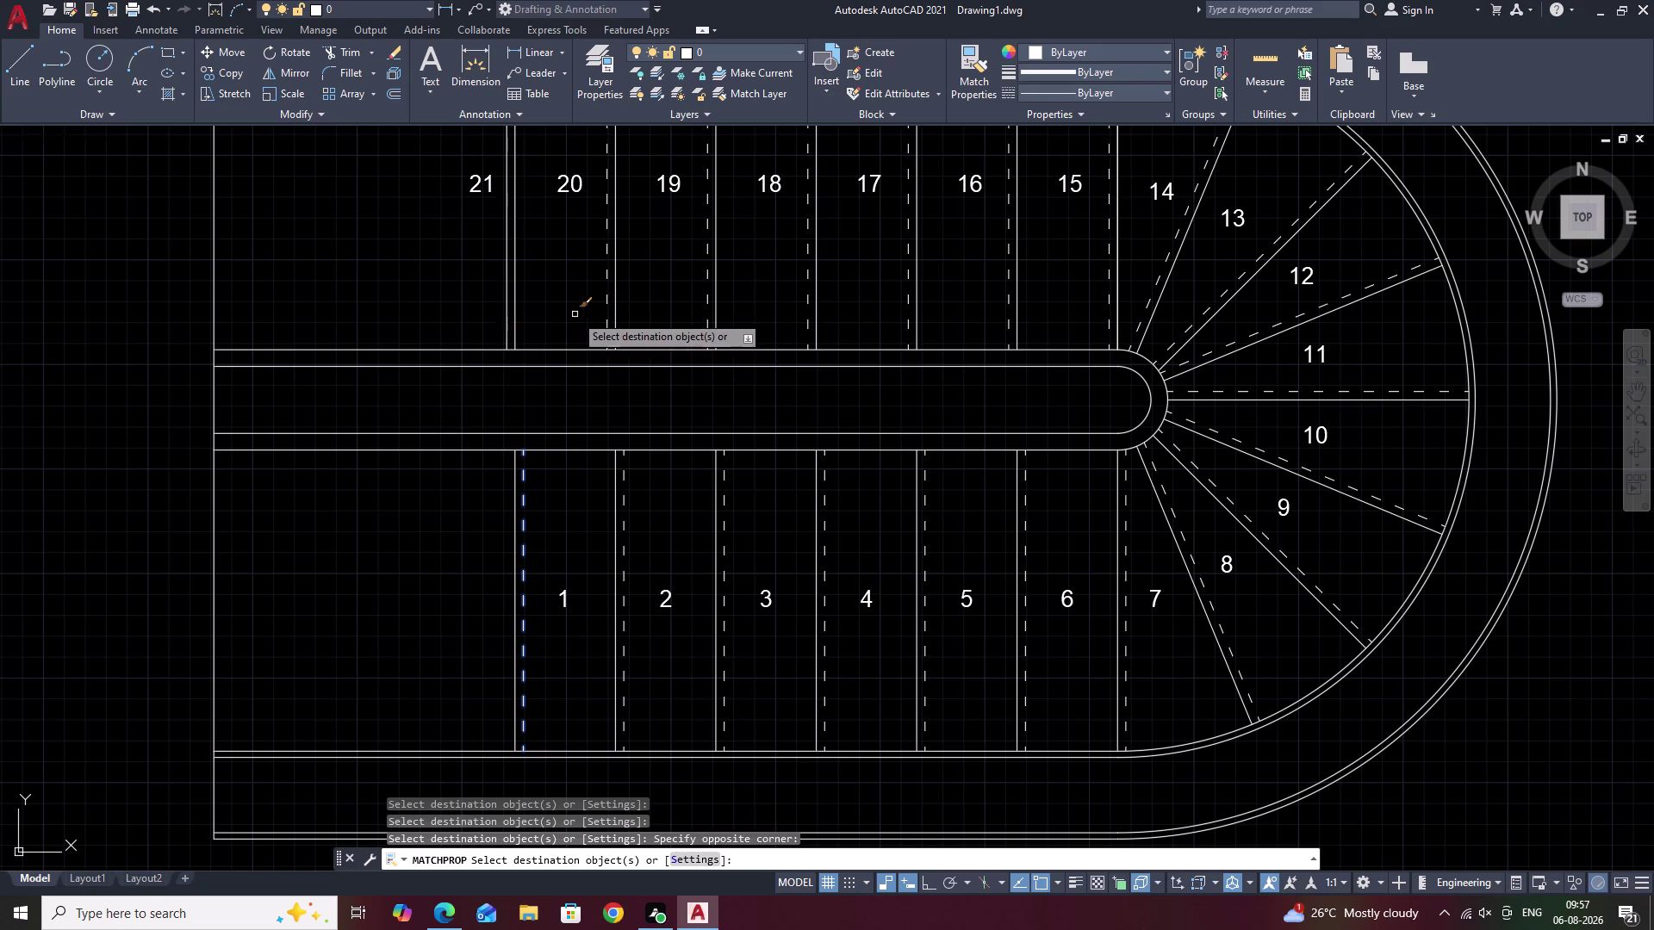
click(505, 325)
key(Escape)
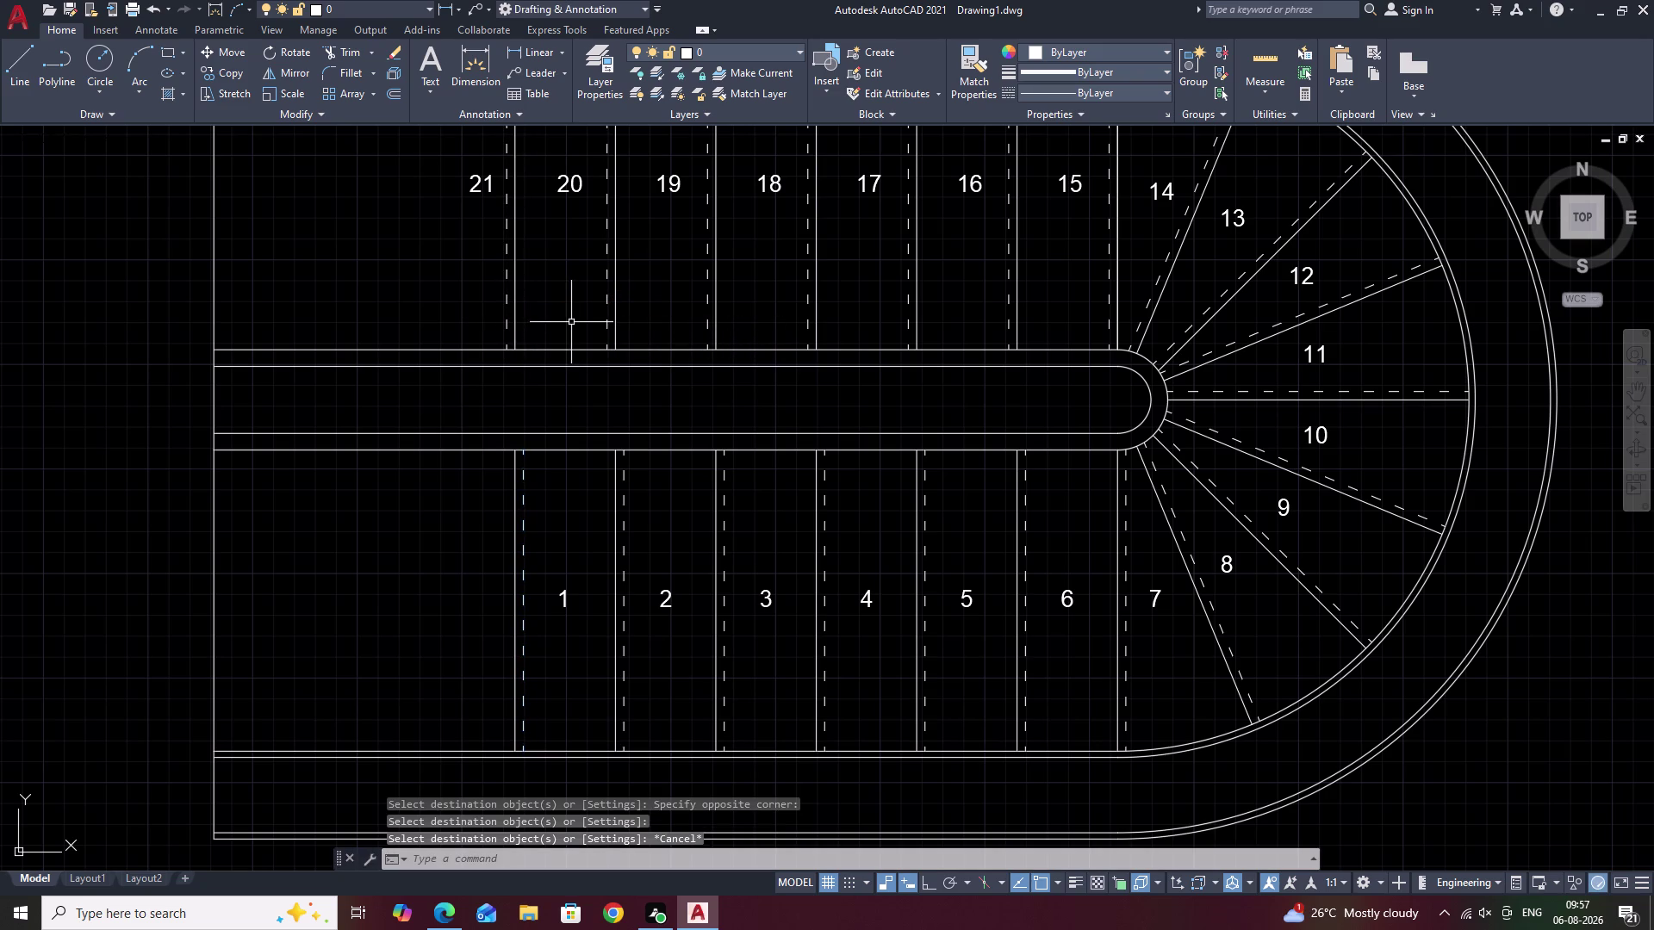
scroll(down, 3)
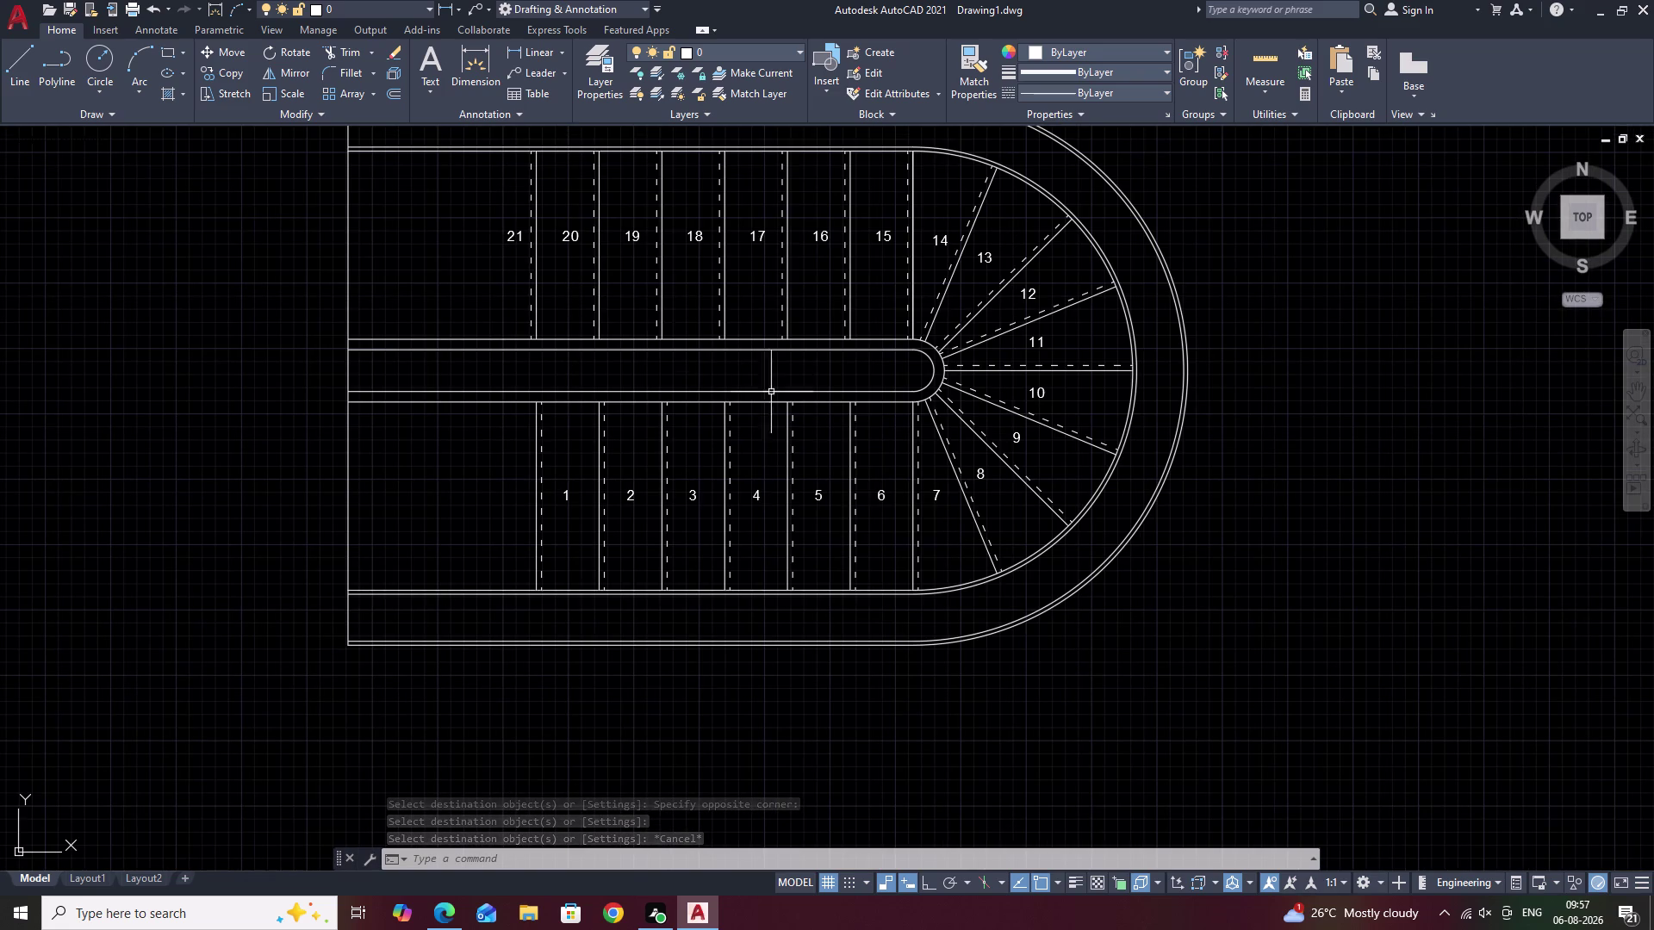
Fillet tread line 1 with the central wall's lower edge into a sharp corner.
middle_drag(570, 370, 642, 373)
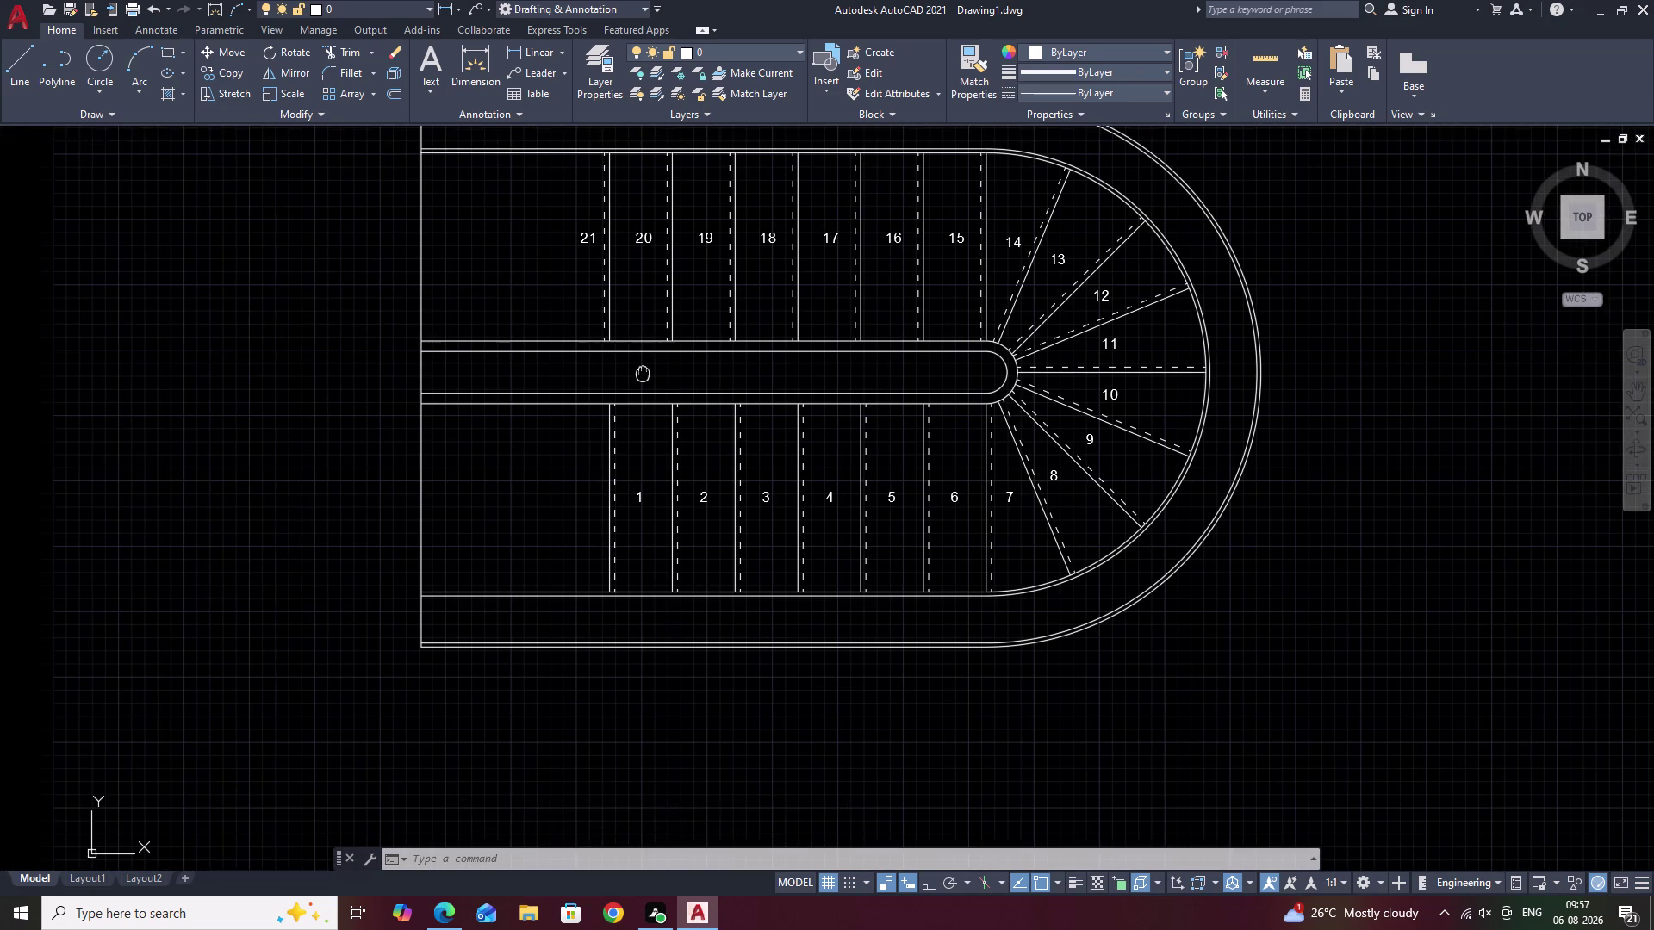
scroll(up, 3)
middle_drag(637, 378, 815, 360)
key(Escape)
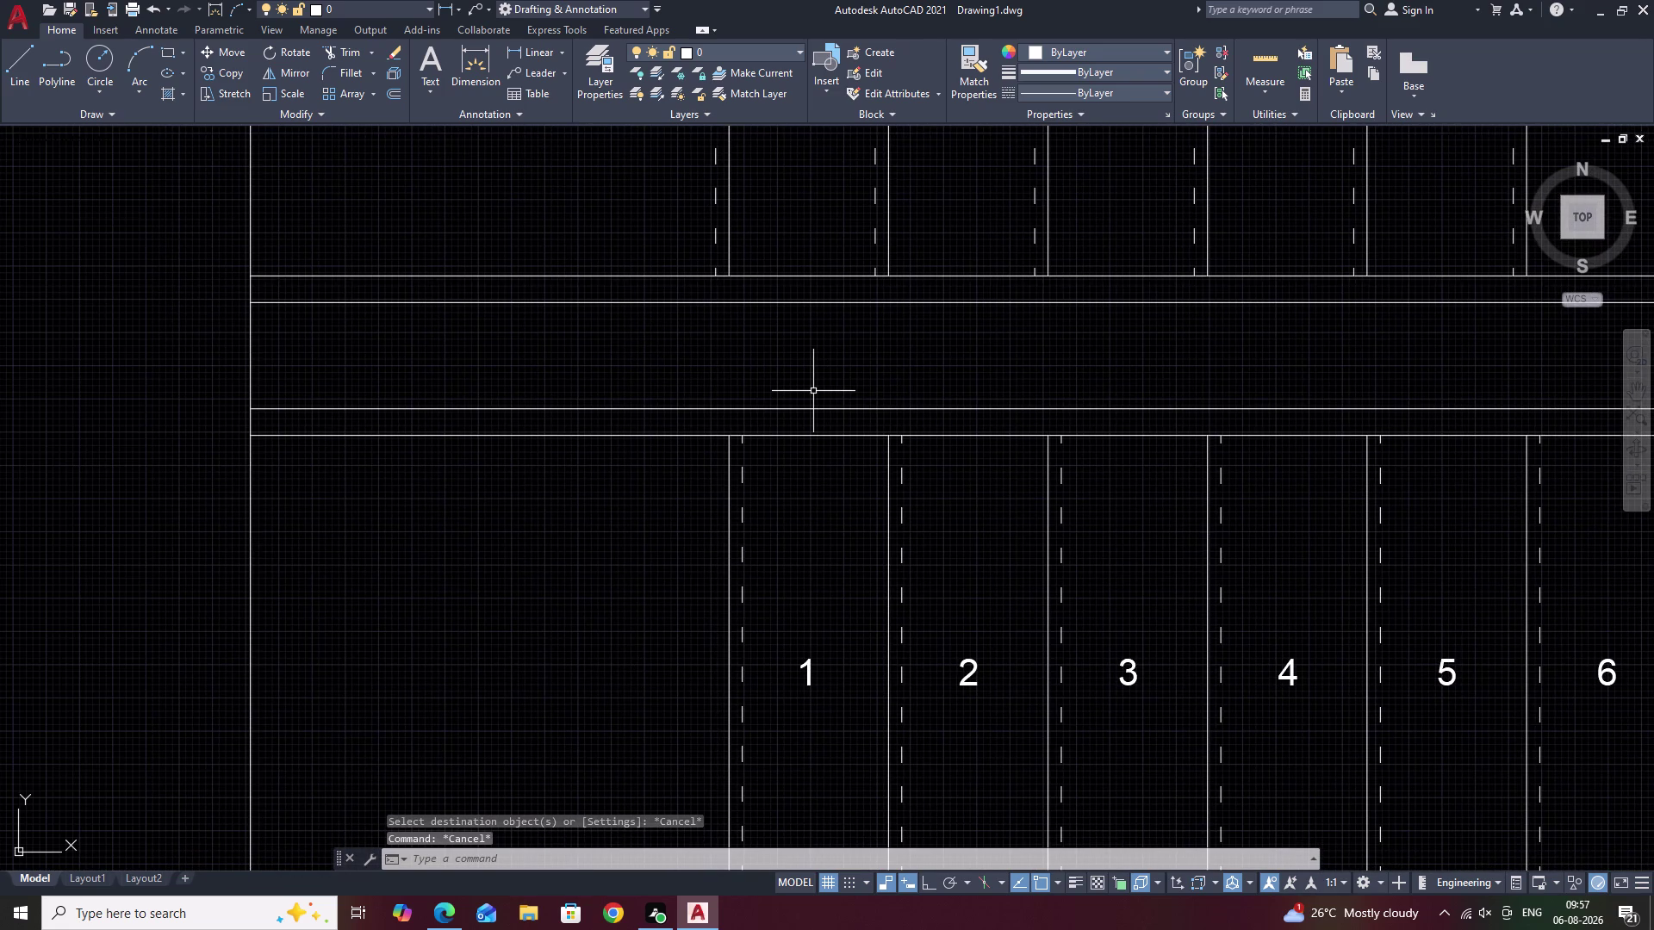
text(F)
key(space)
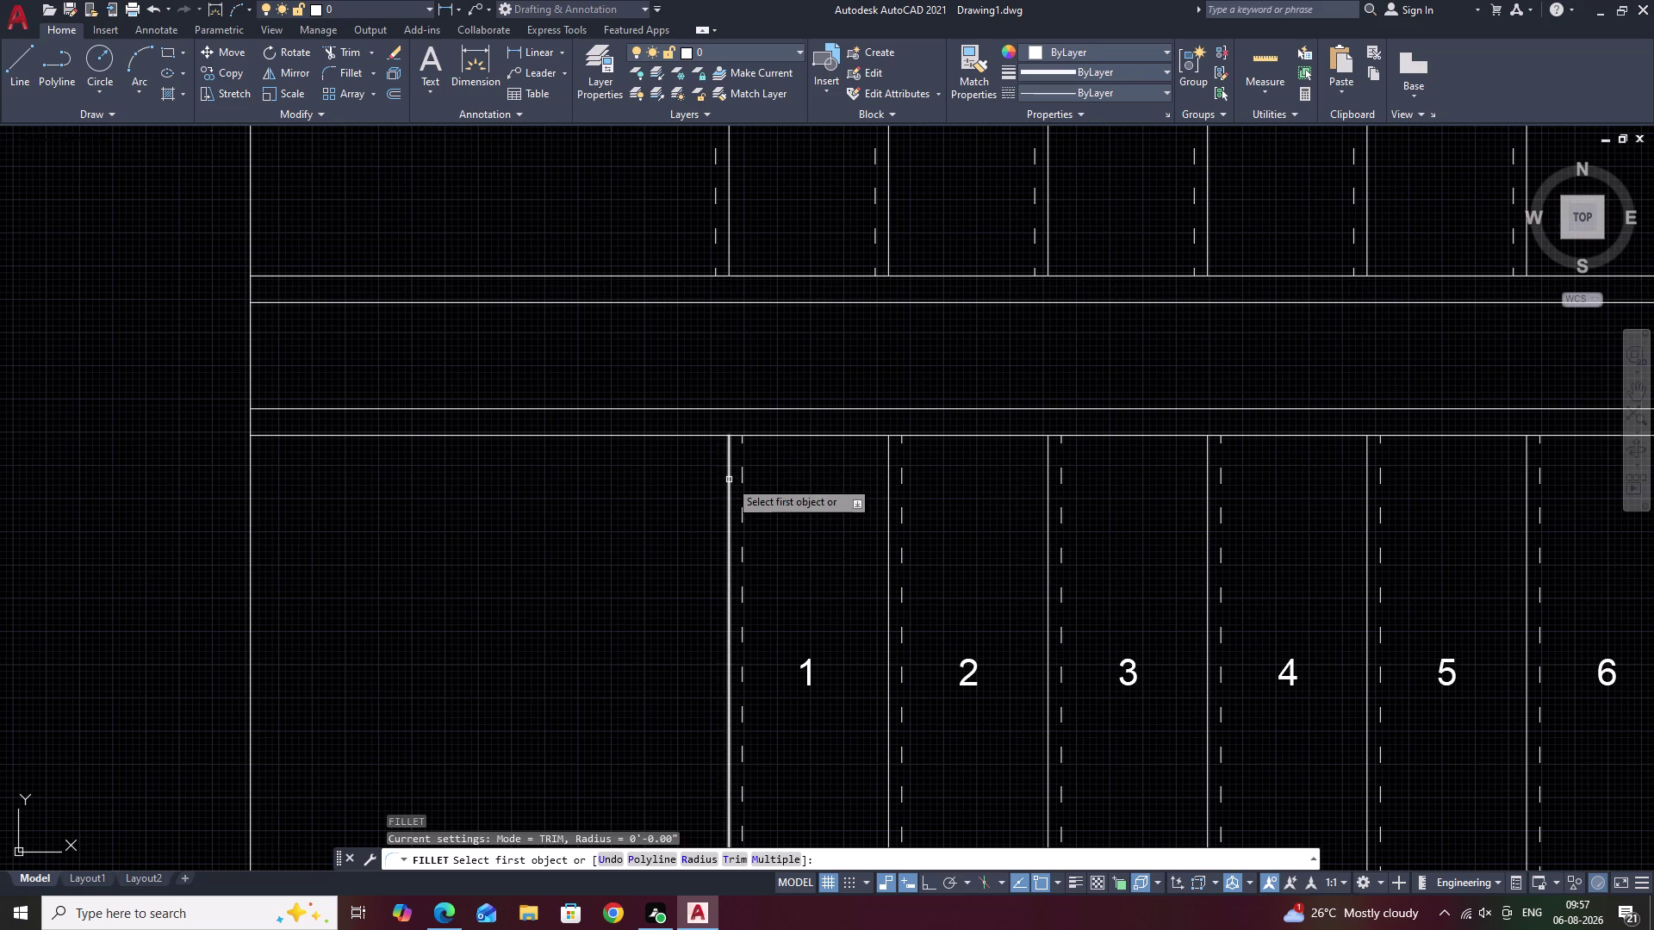
click(729, 480)
click(743, 410)
key(Escape)
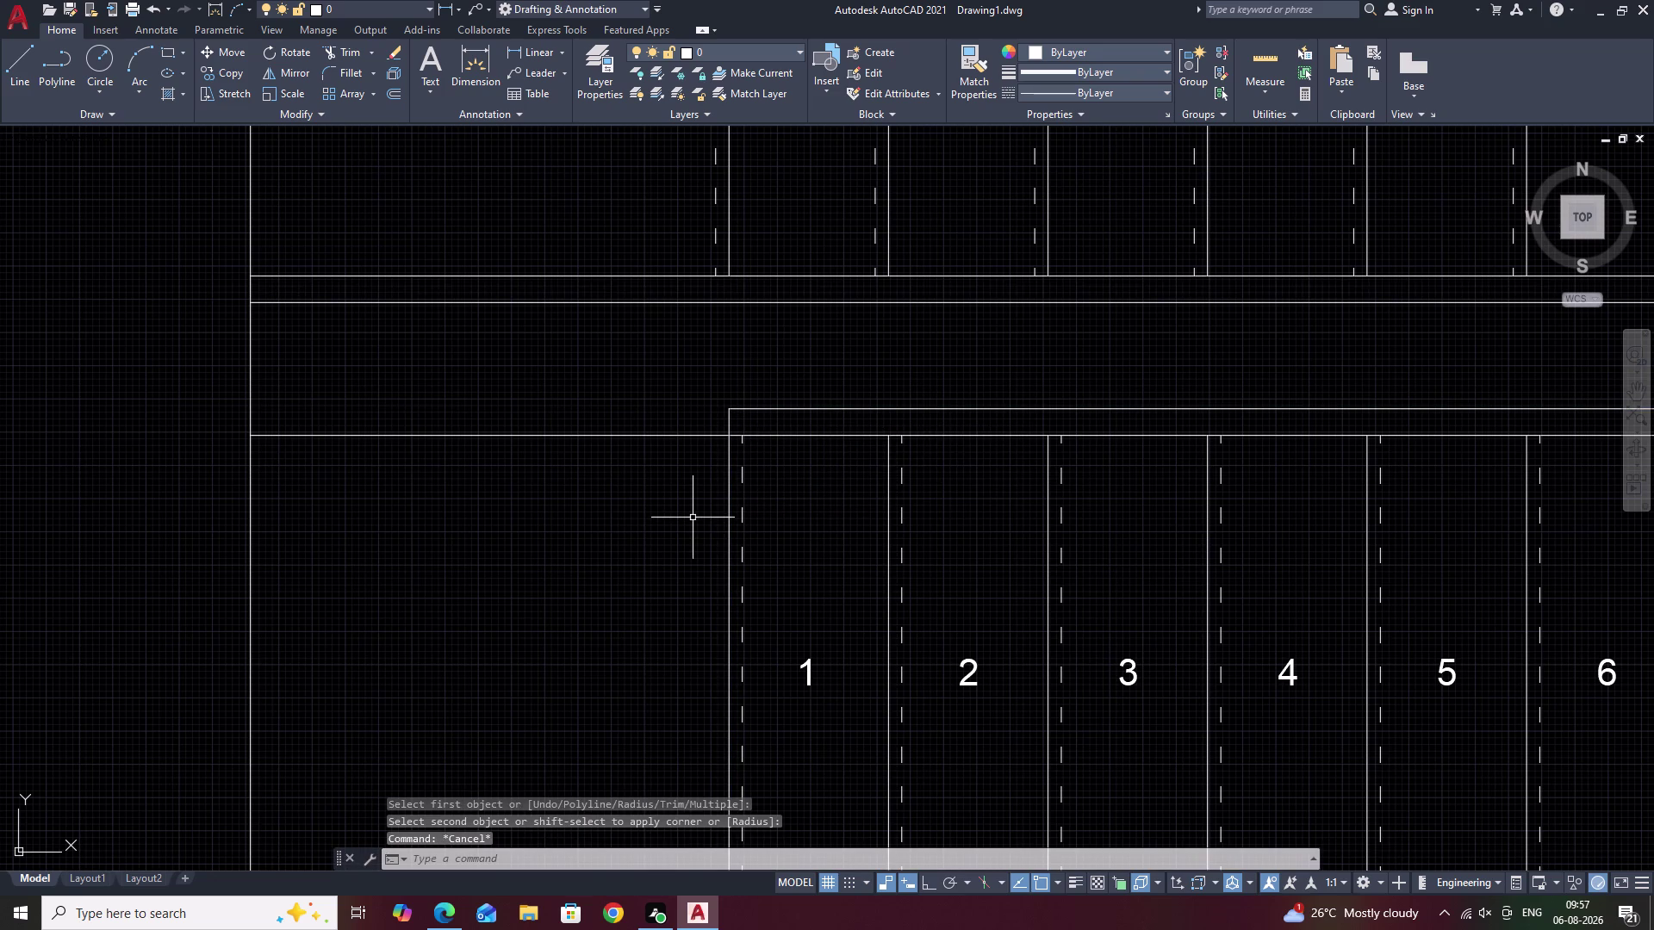
Trim away the wall edge left of tread 1 with a fence.
text(TR)
key(space)
drag(680, 376, 660, 495)
click(660, 496)
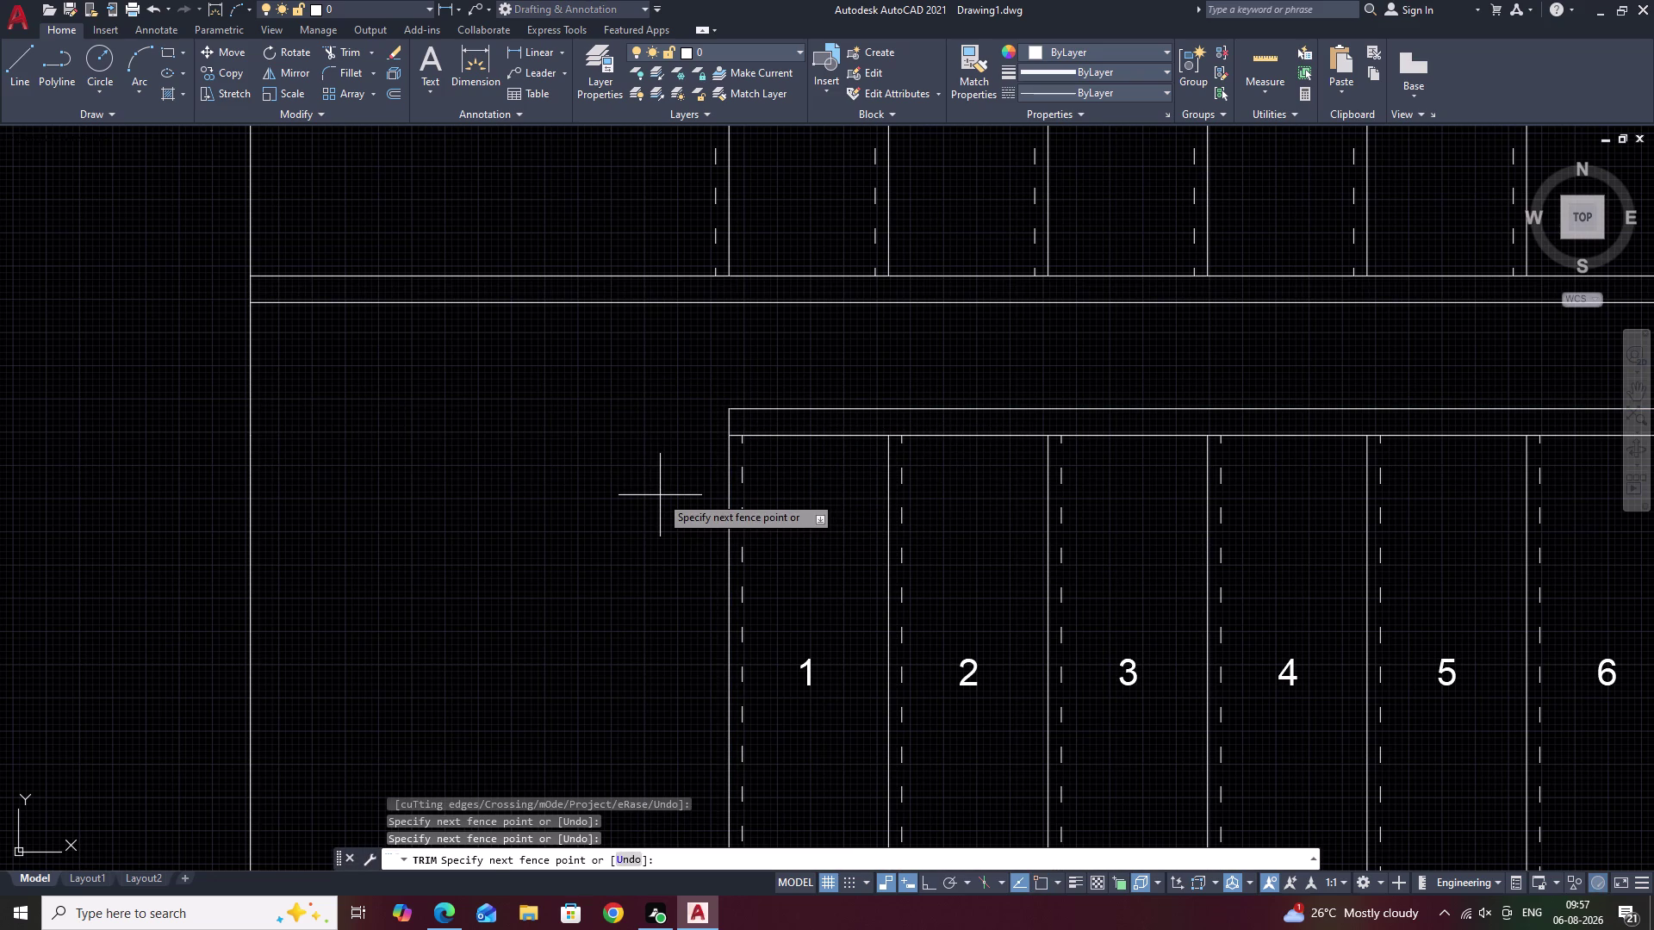
key(Escape)
middle_drag(660, 495, 662, 461)
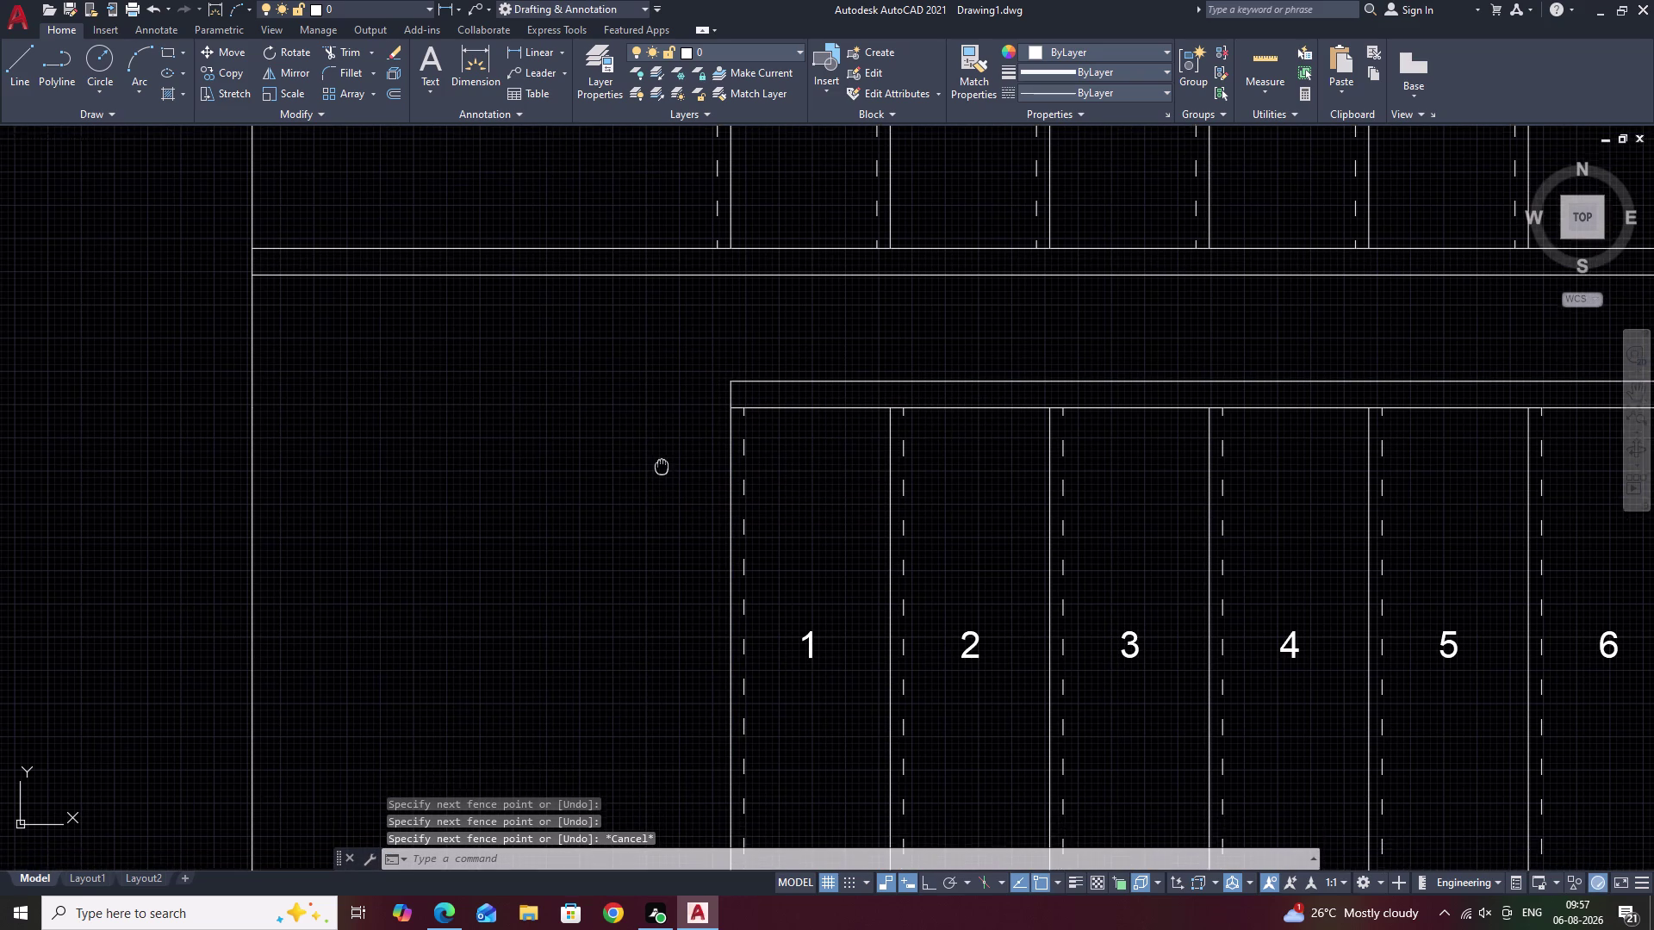
middle_drag(662, 461, 662, 460)
middle_drag(995, 589, 988, 501)
scroll(down, 3)
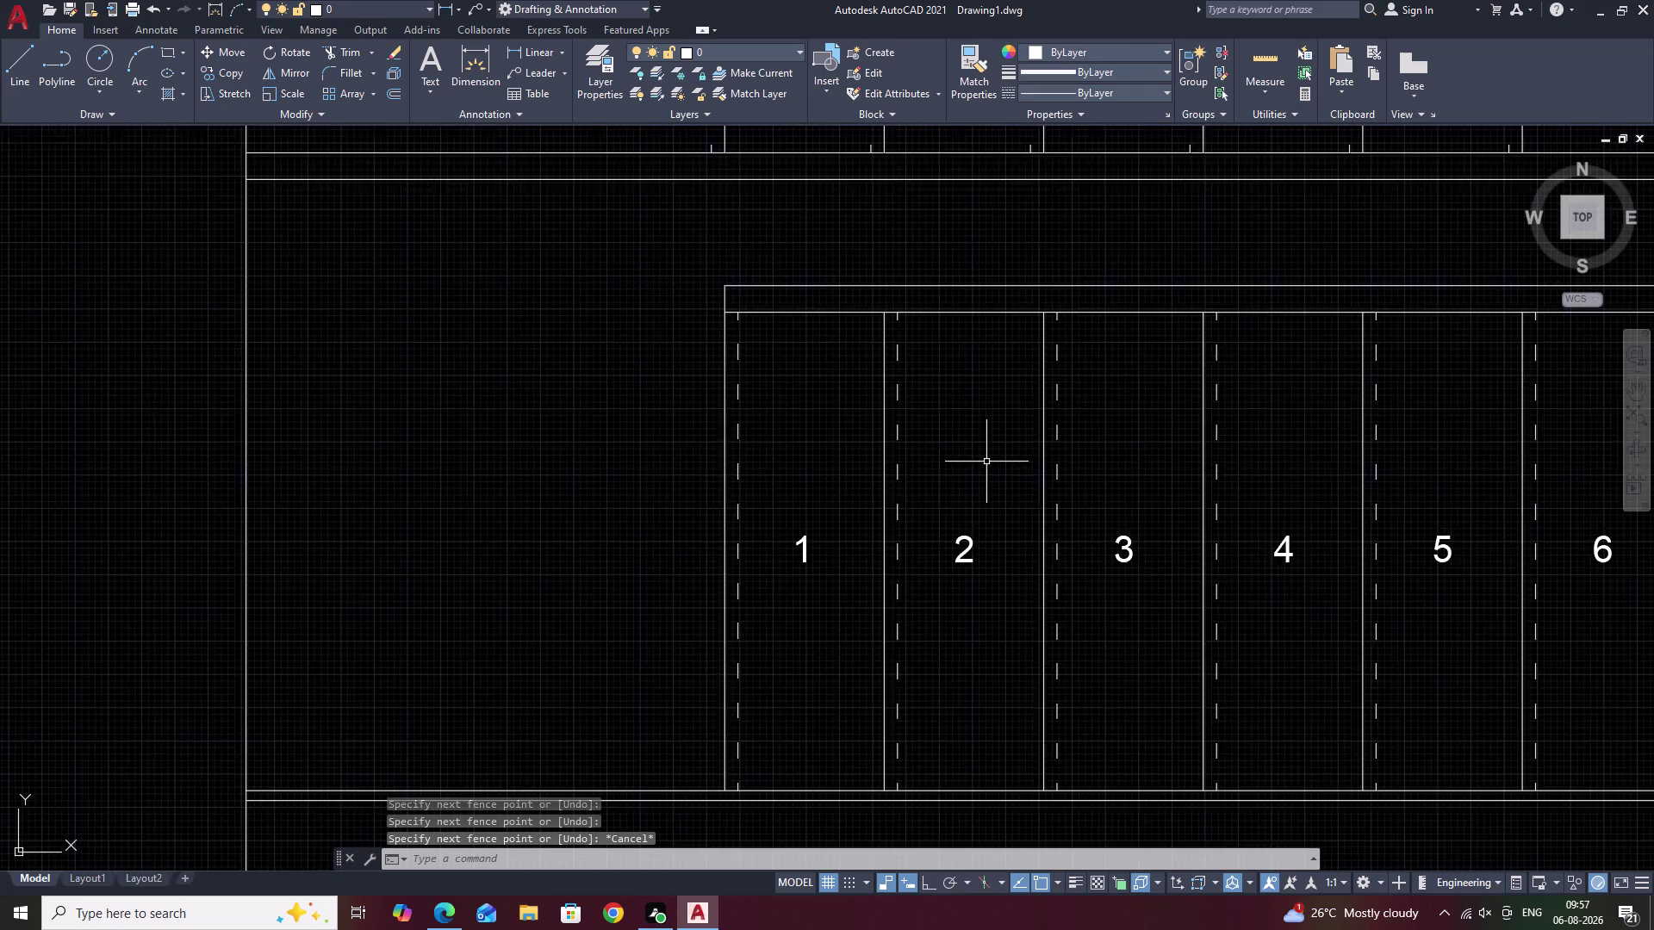
scroll(down, 3)
middle_drag(1055, 555, 1023, 498)
scroll(up, 3)
scroll(down, 3)
middle_drag(1020, 493, 893, 628)
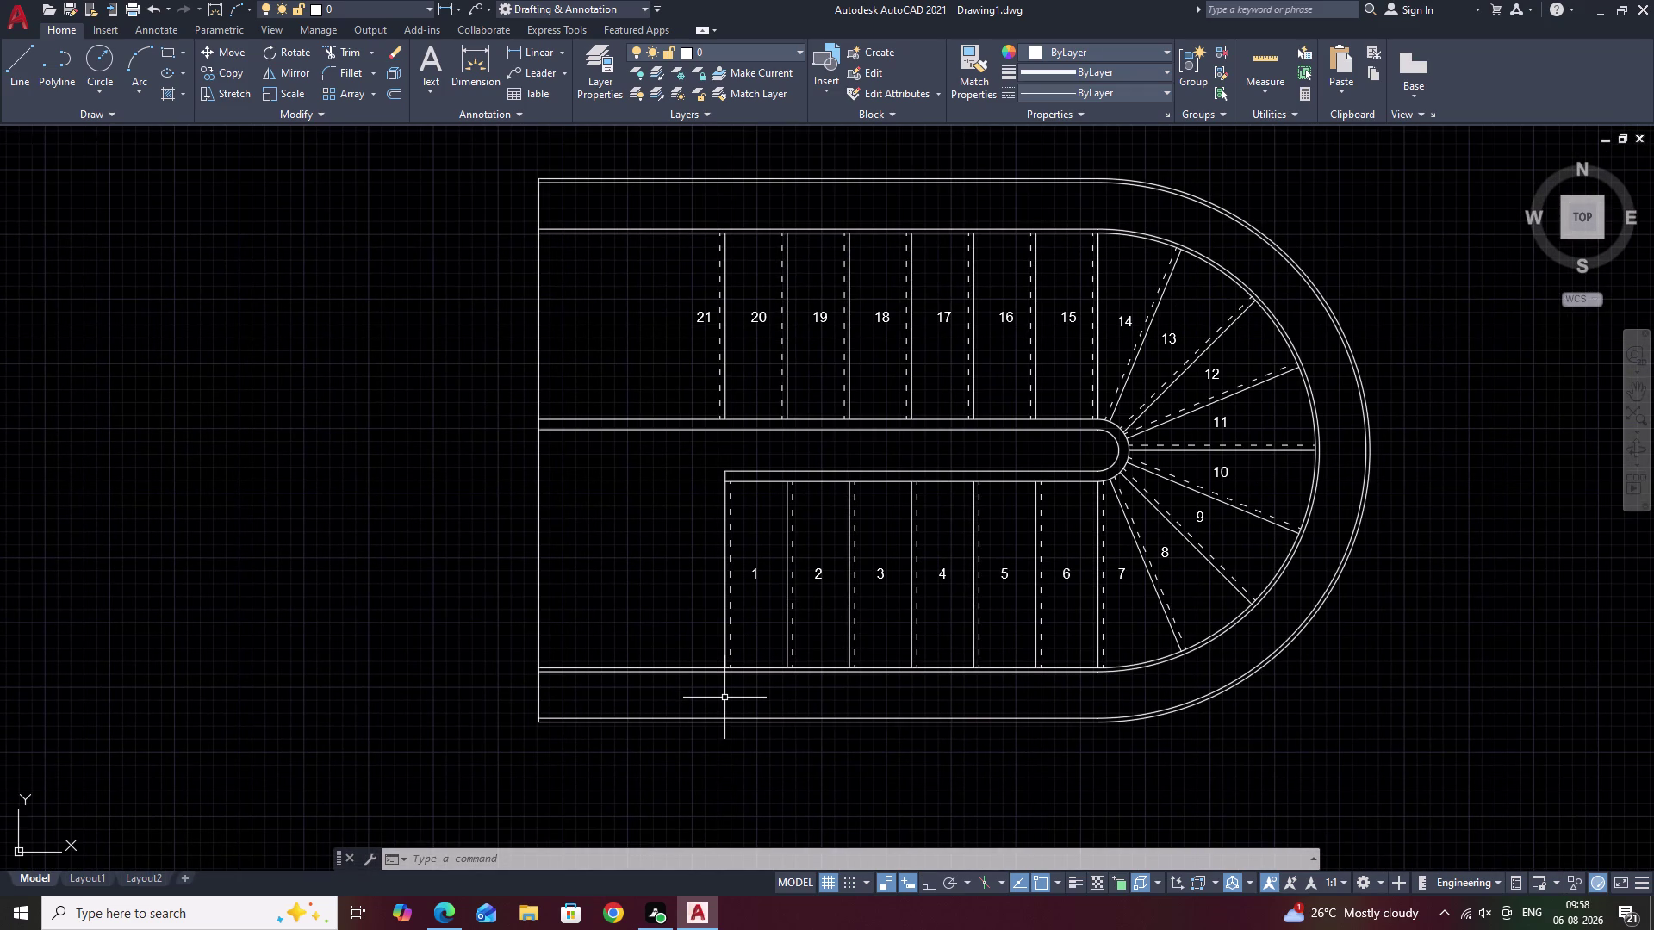
Zoom out to show the whole staircase and start the REC rectangle command.
middle_drag(702, 556, 756, 588)
scroll(up, 3)
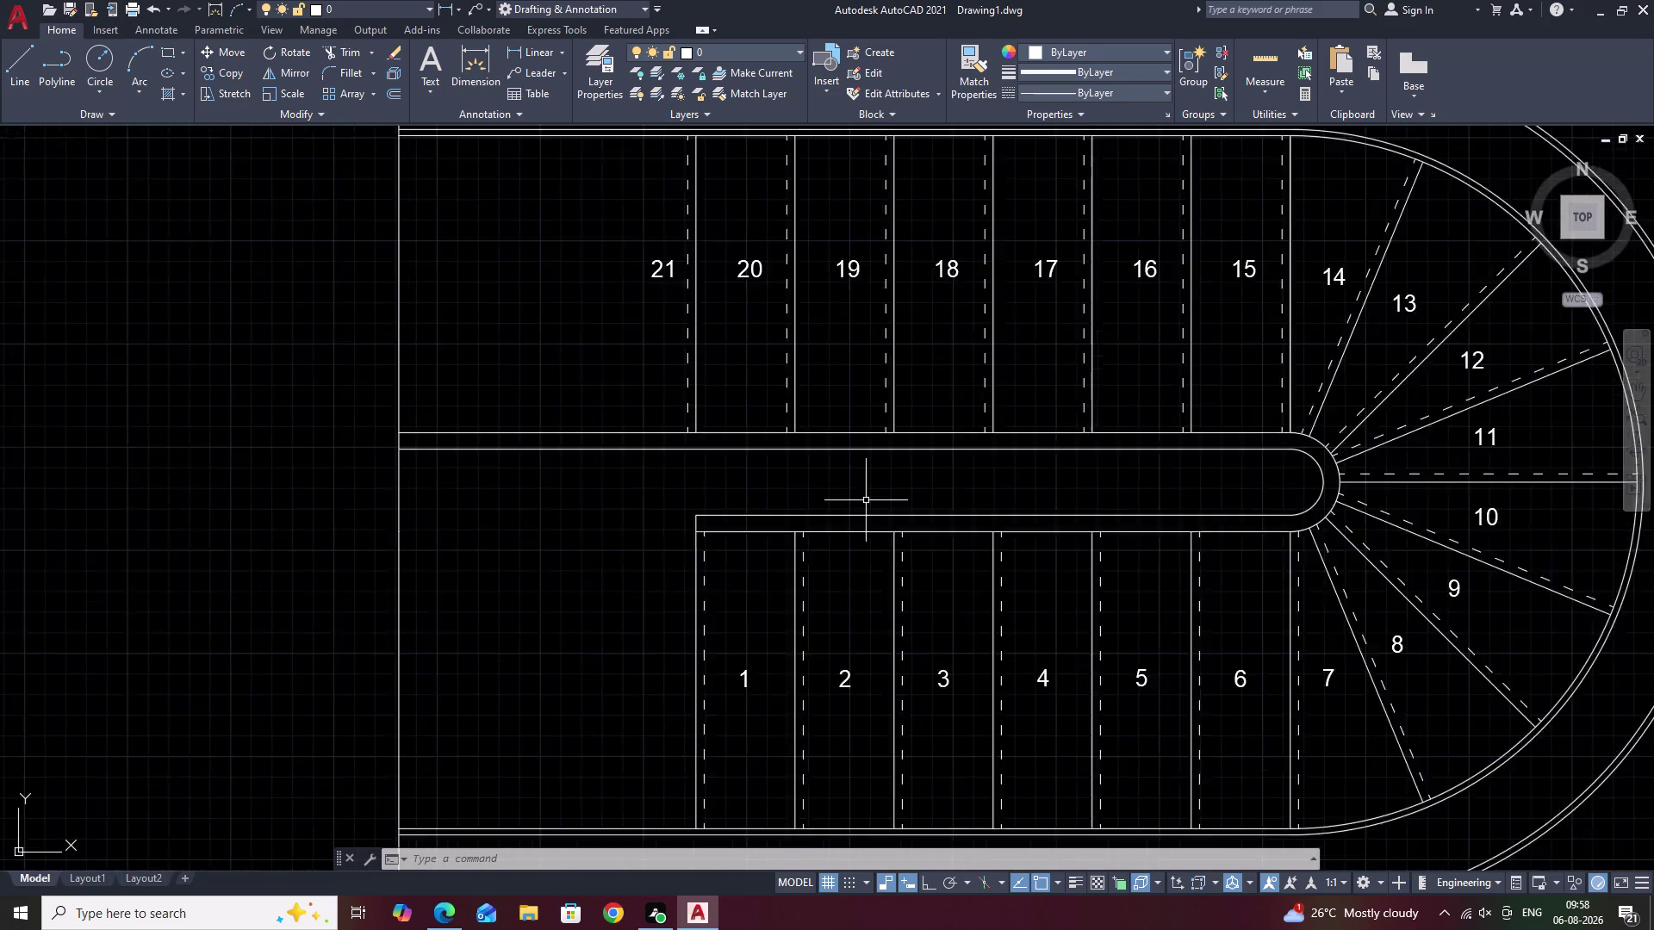
scroll(up, 3)
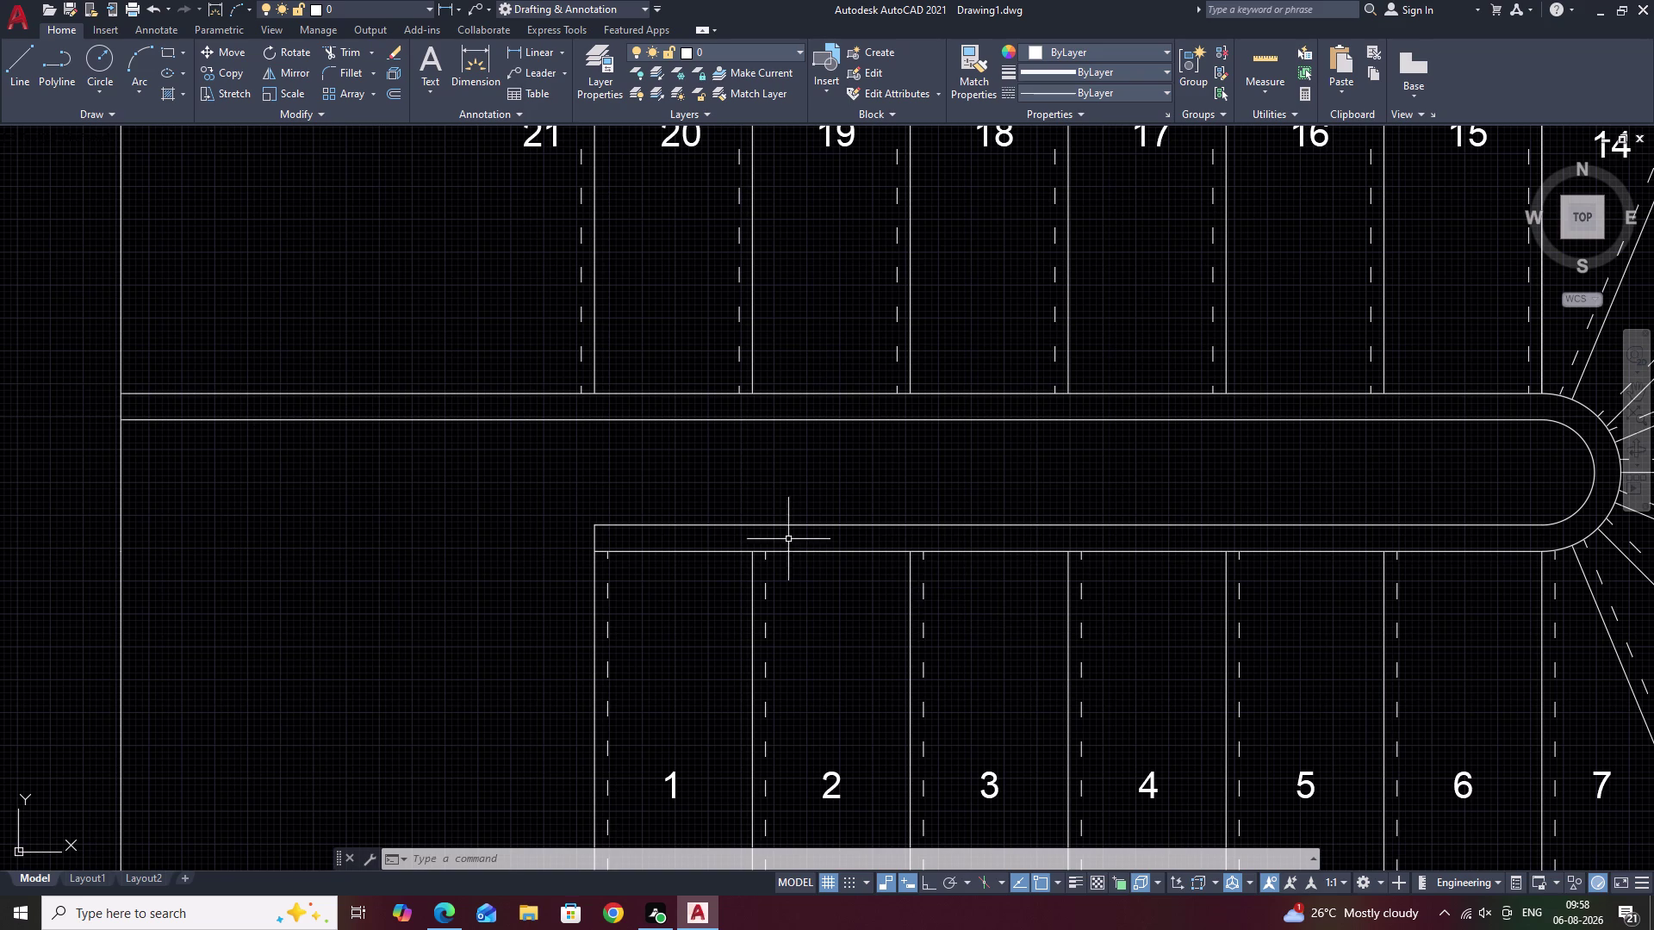
scroll(up, 3)
scroll(down, 3)
middle_drag(773, 502, 1002, 483)
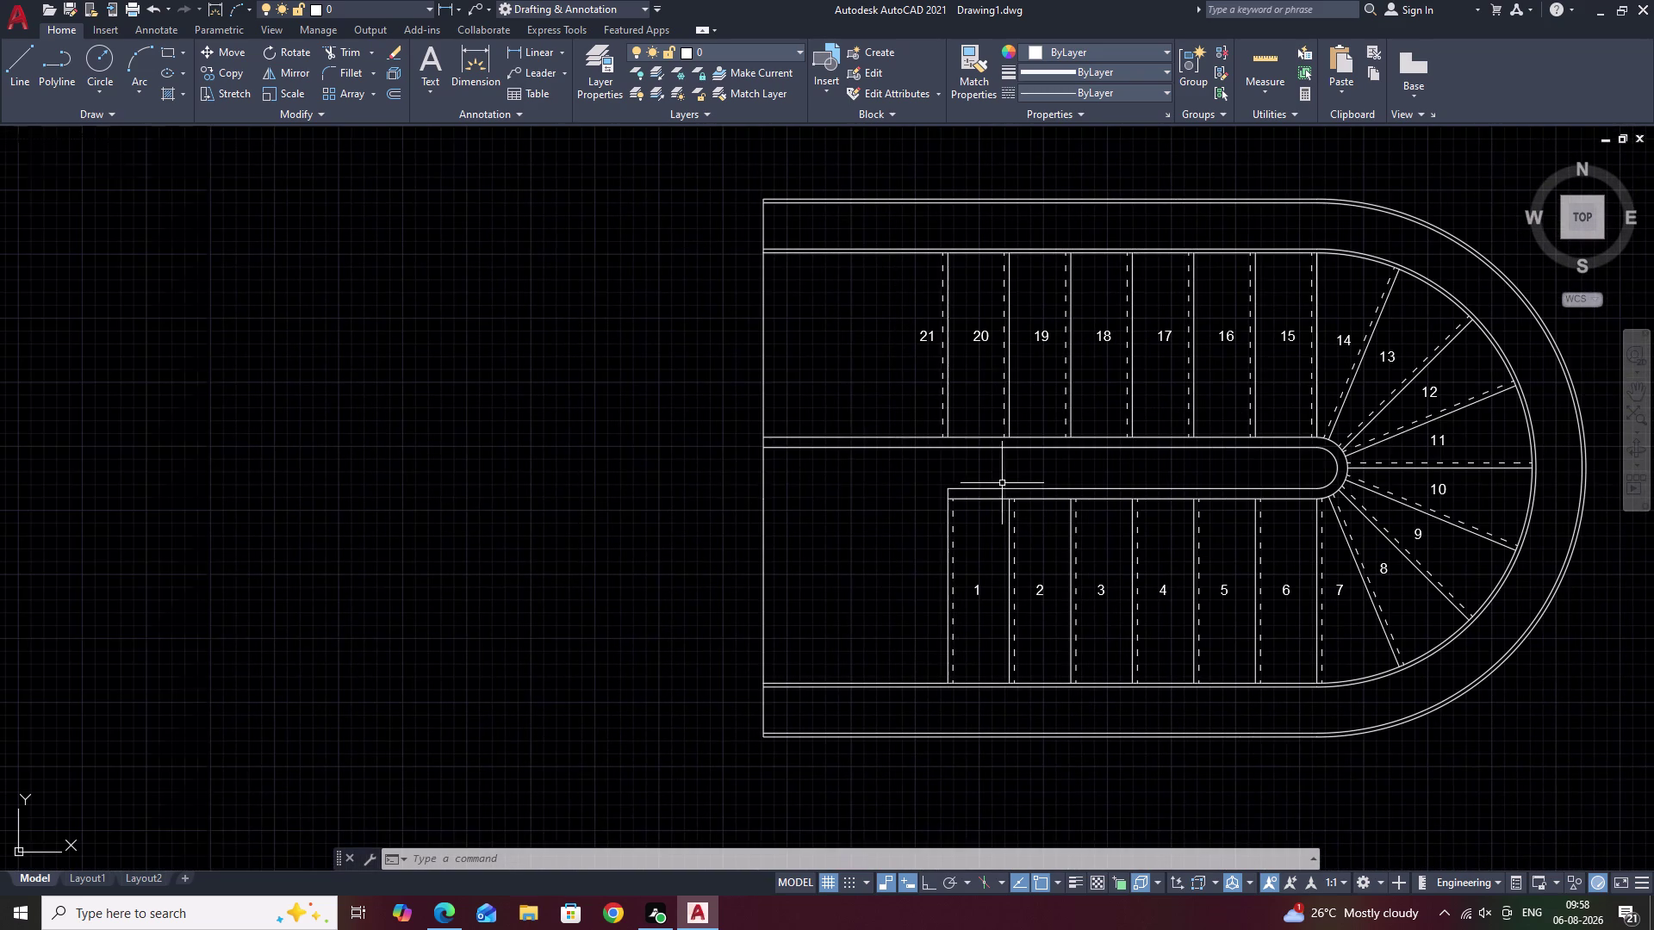
text(RE)
text(C)
key(space)
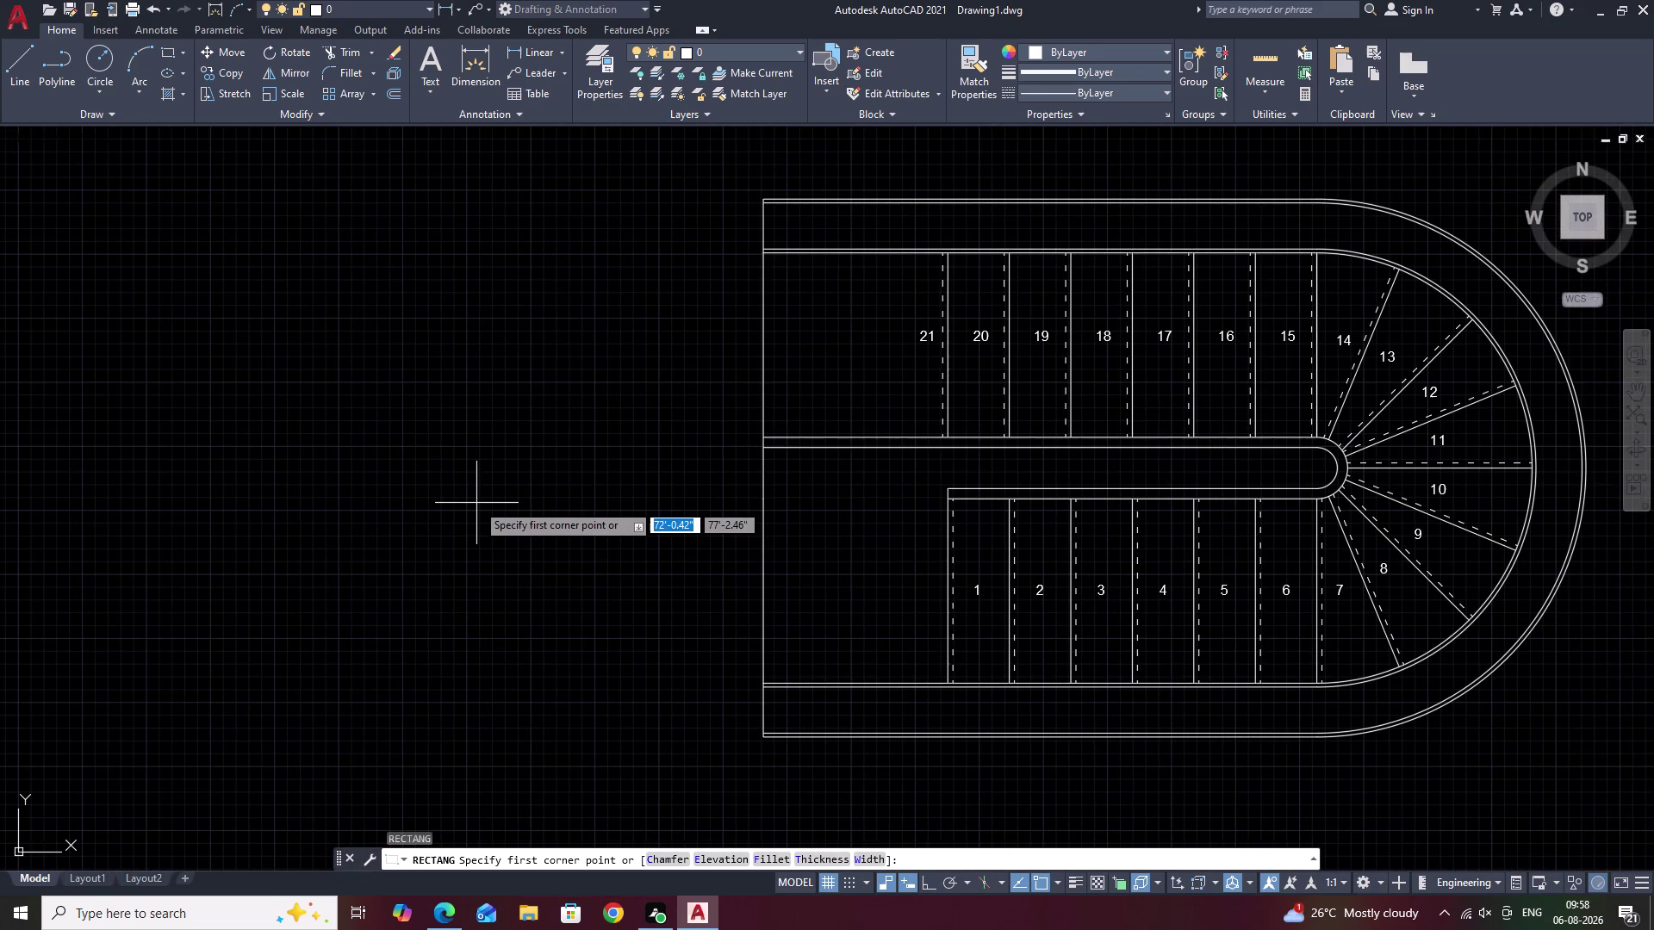
Start a 2 by 3 rectangle left of the staircase, then cancel it.
click(411, 454)
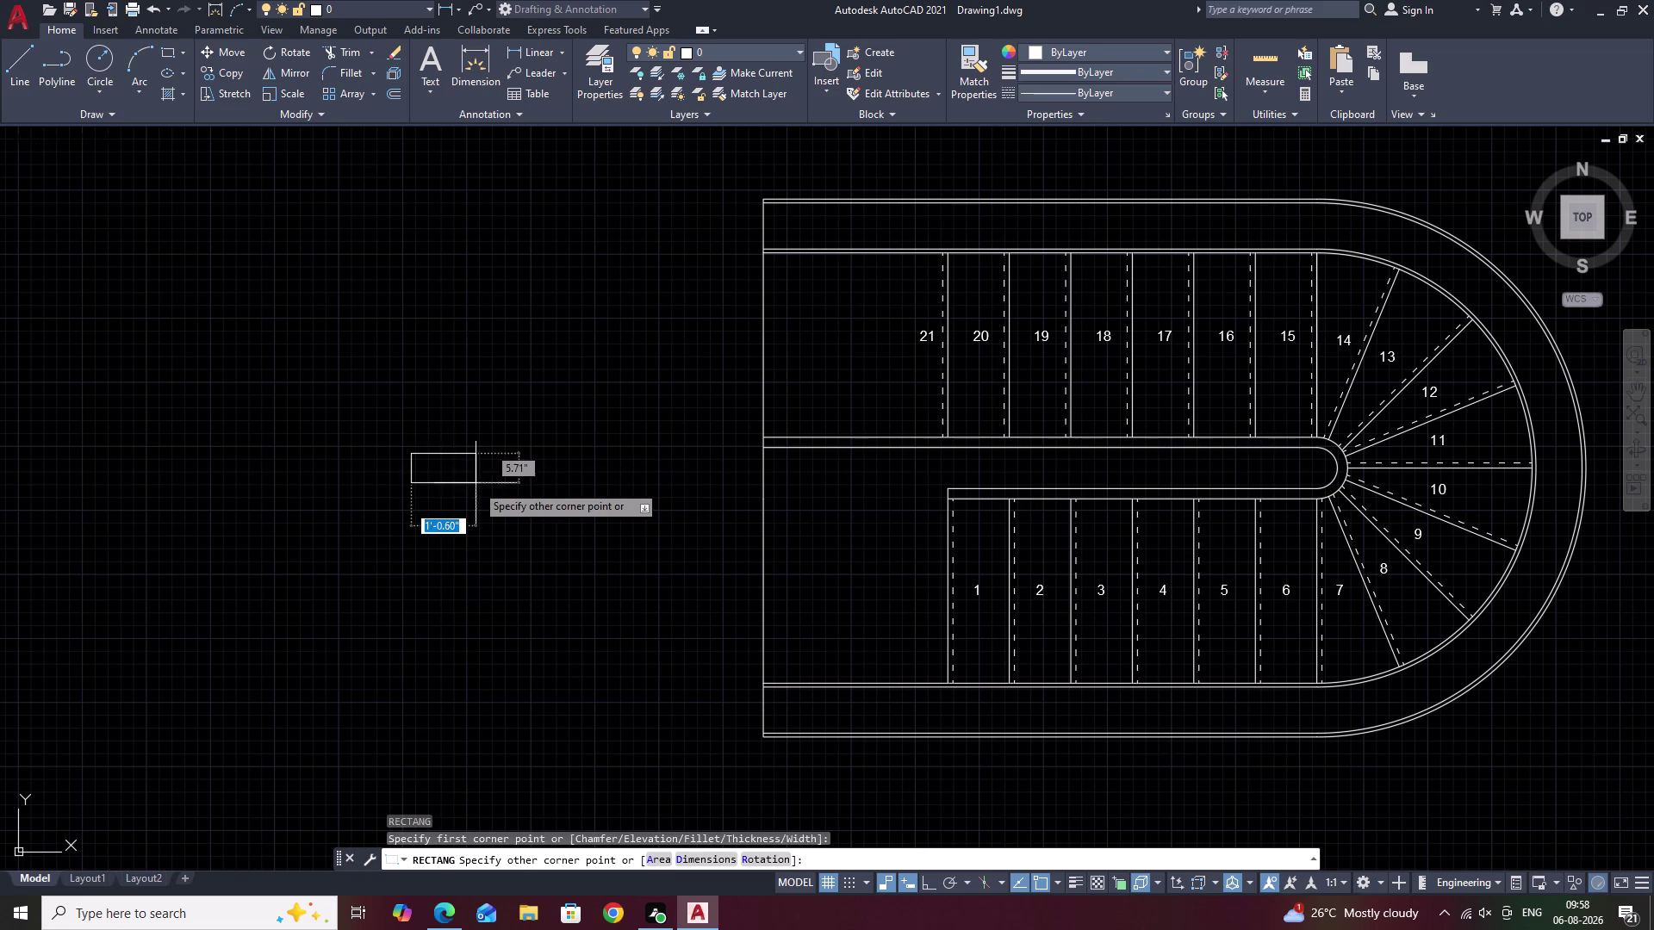
text(D)
key(space)
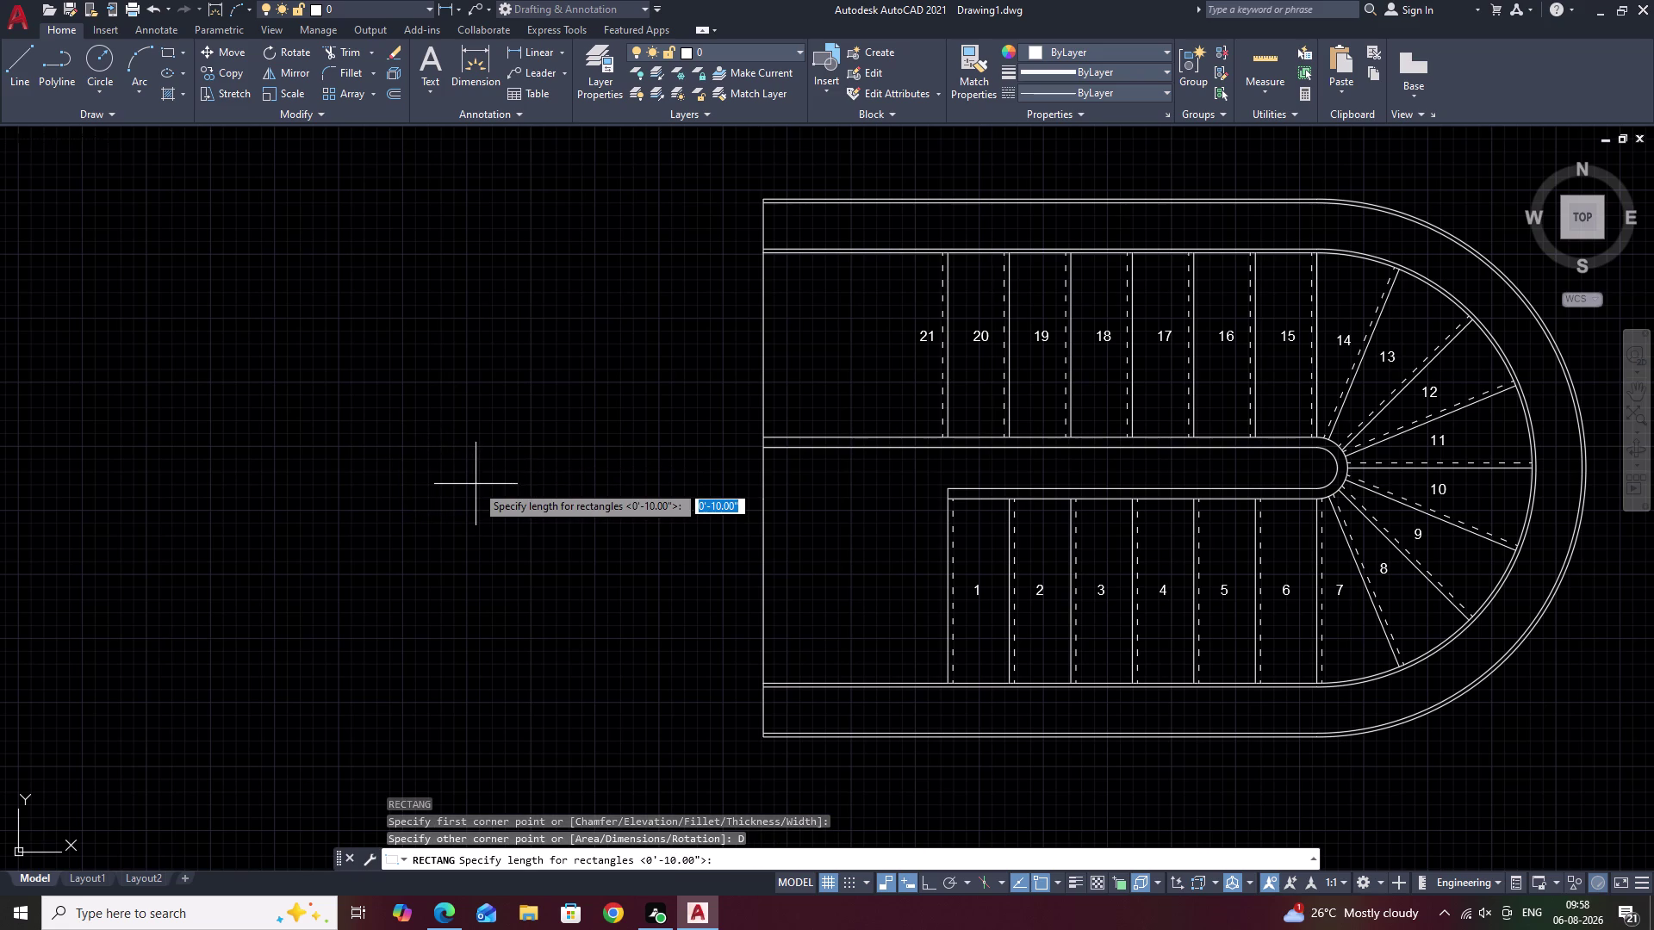
key(2)
key(space)
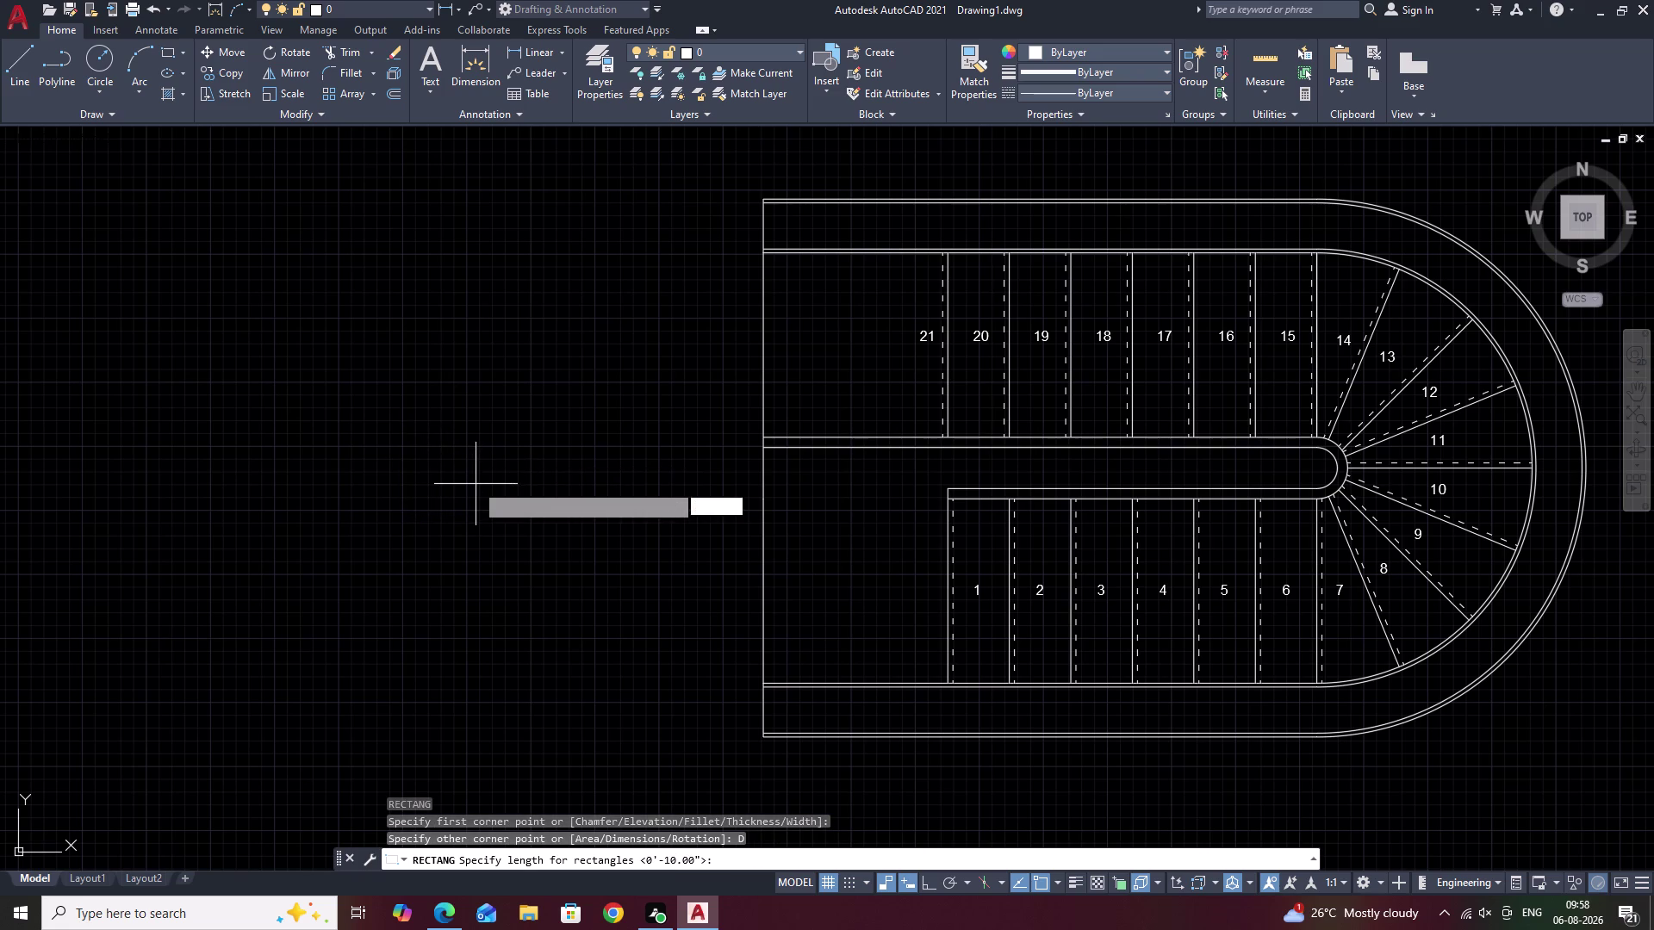
text(3)
key(space)
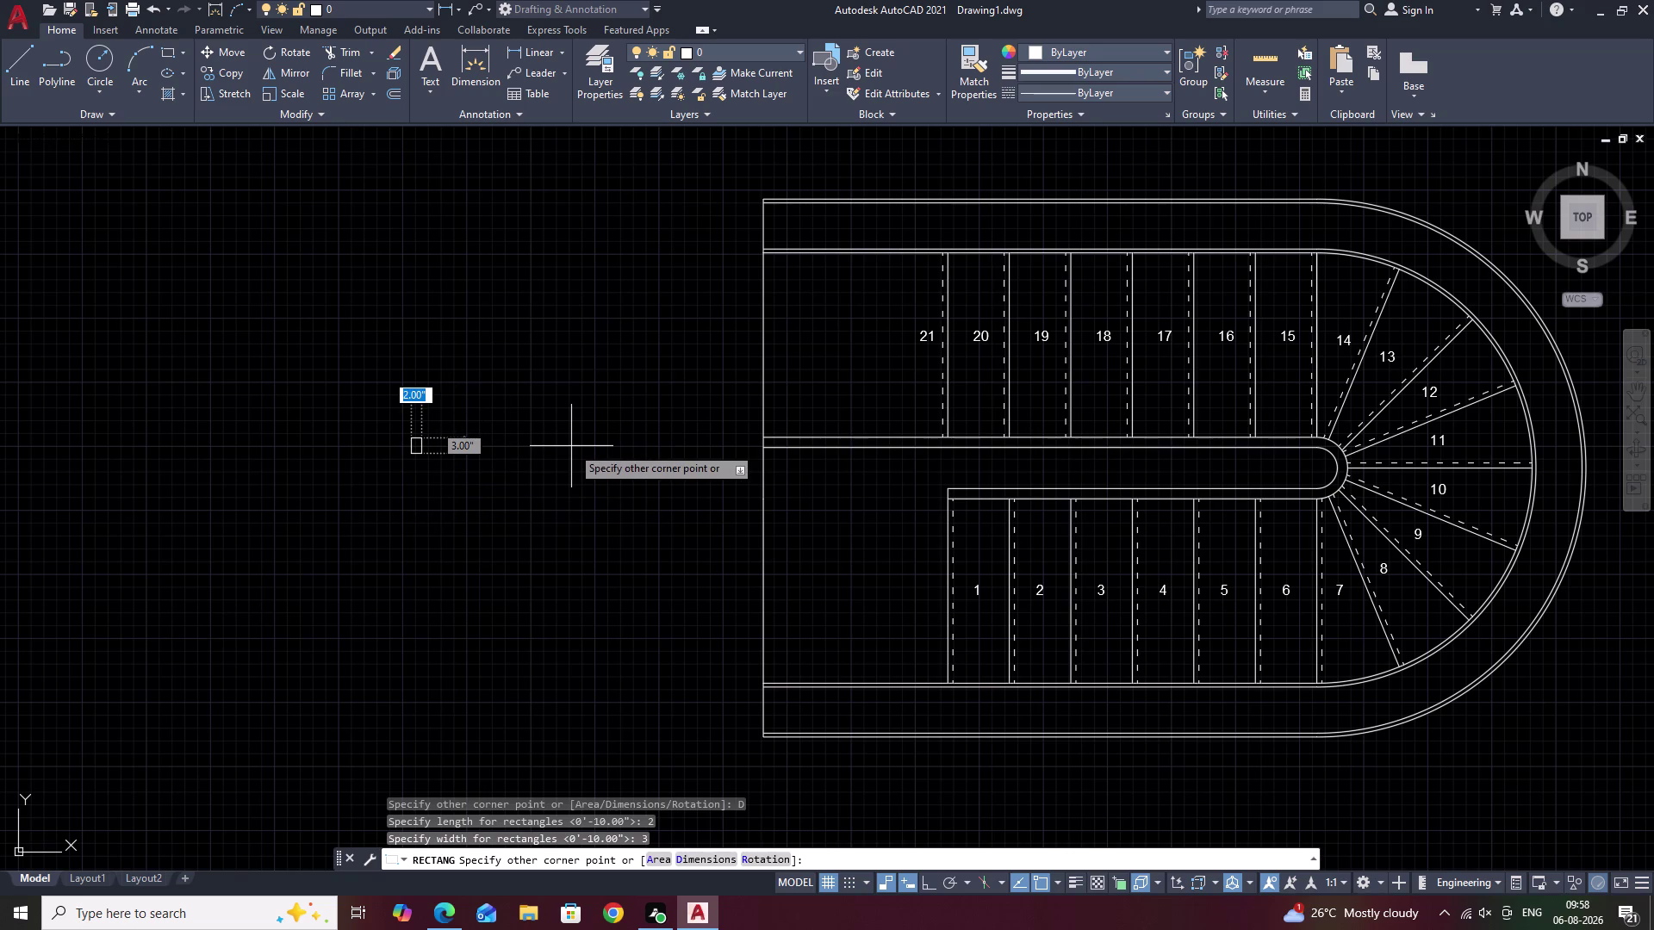
key(Escape)
Retry the rectangle from a new corner with dimensions 3 and 1, then cancel.
text(R)
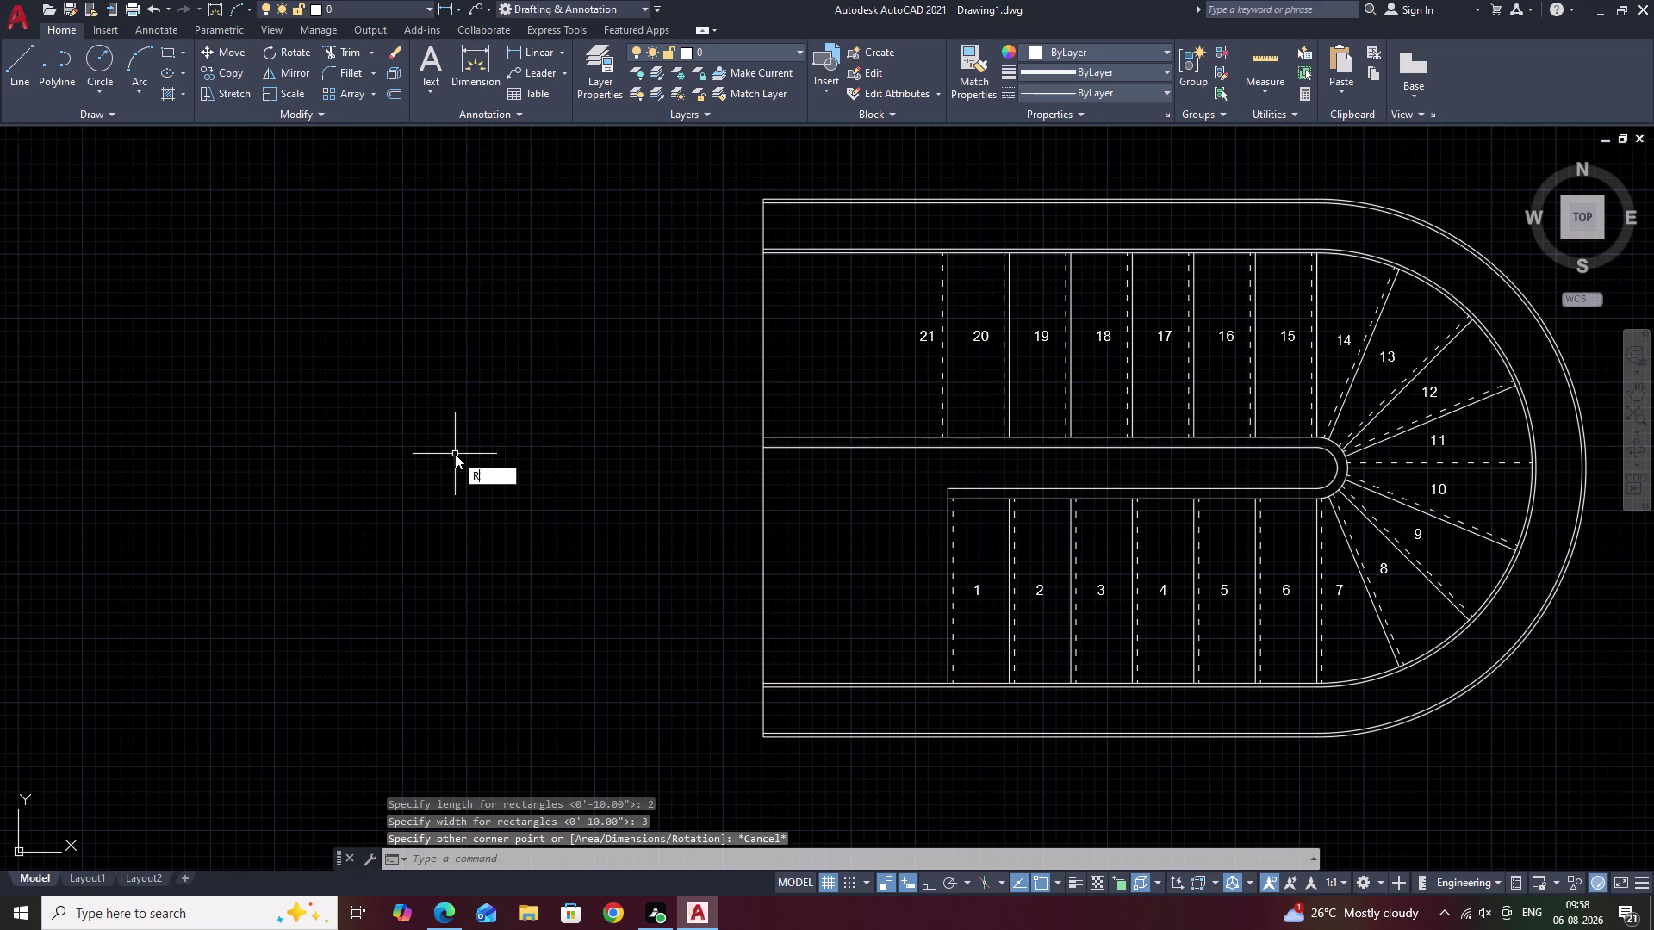
text(EC)
key(space)
click(360, 452)
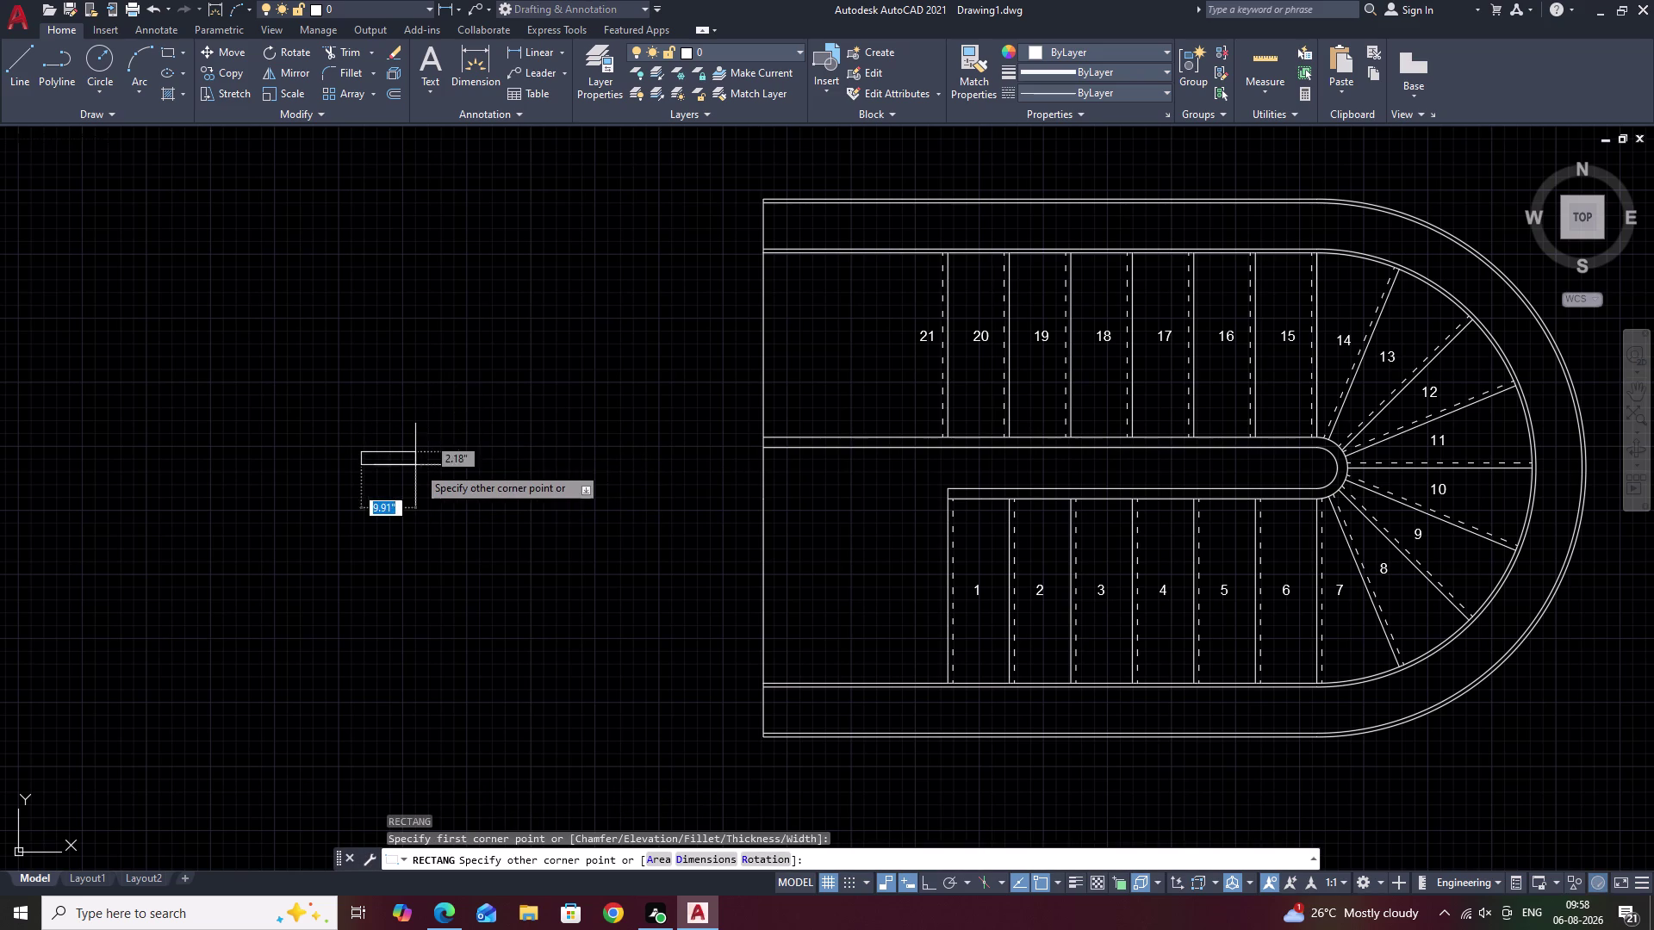
text(D)
key(space)
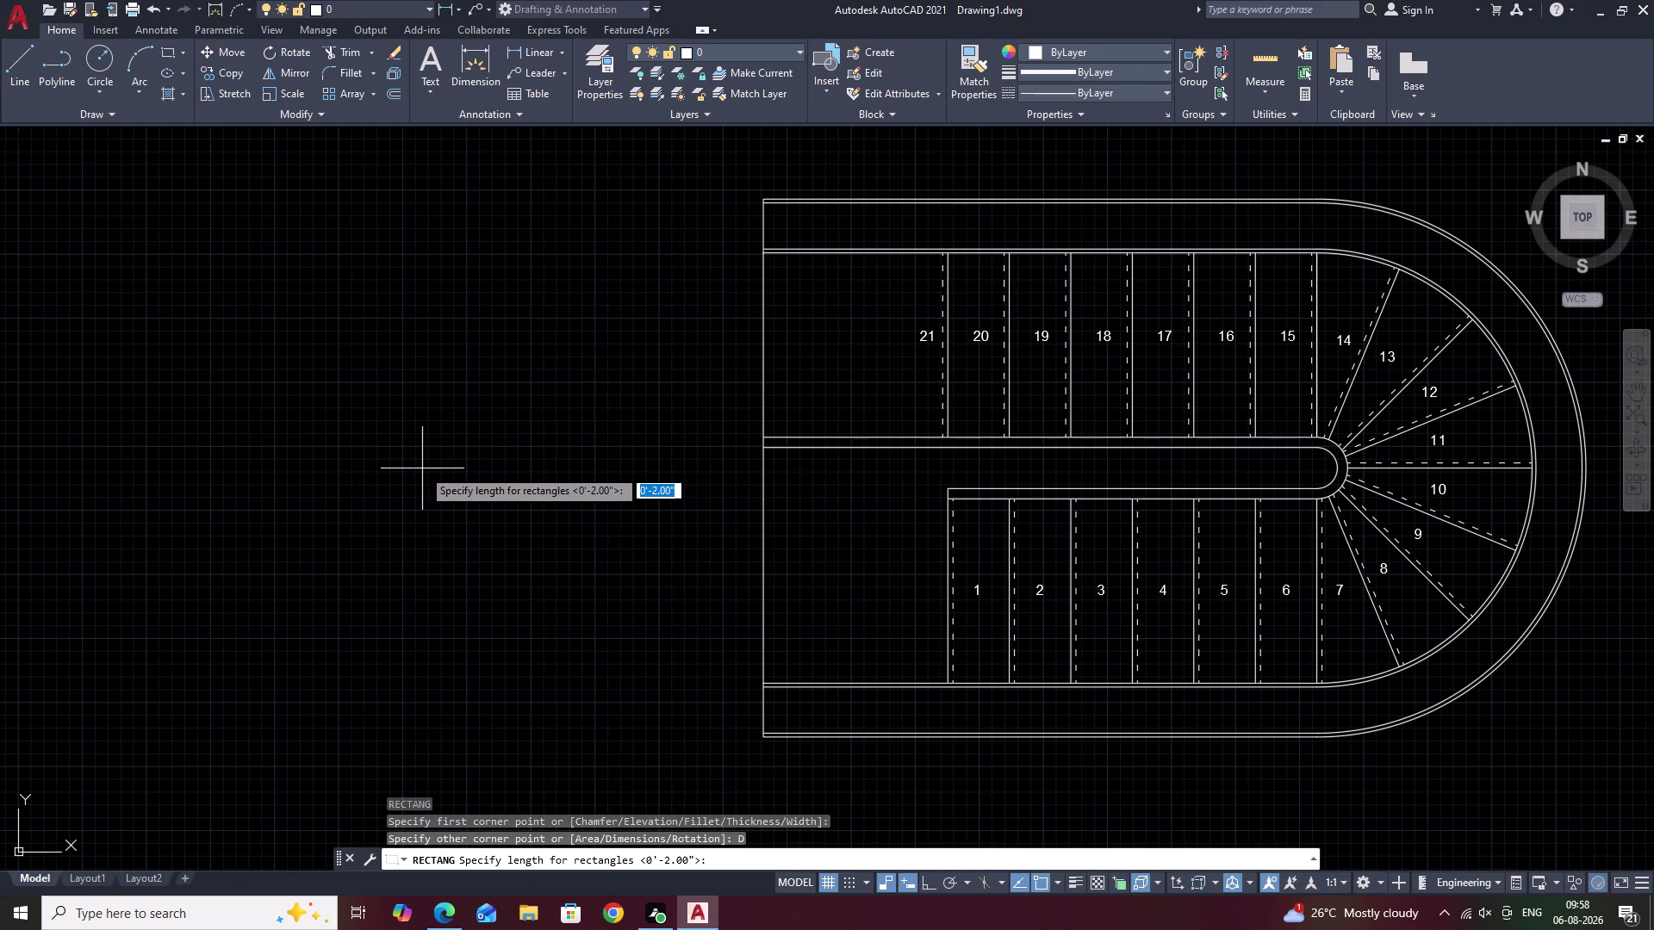
text(3 1)
key(space)
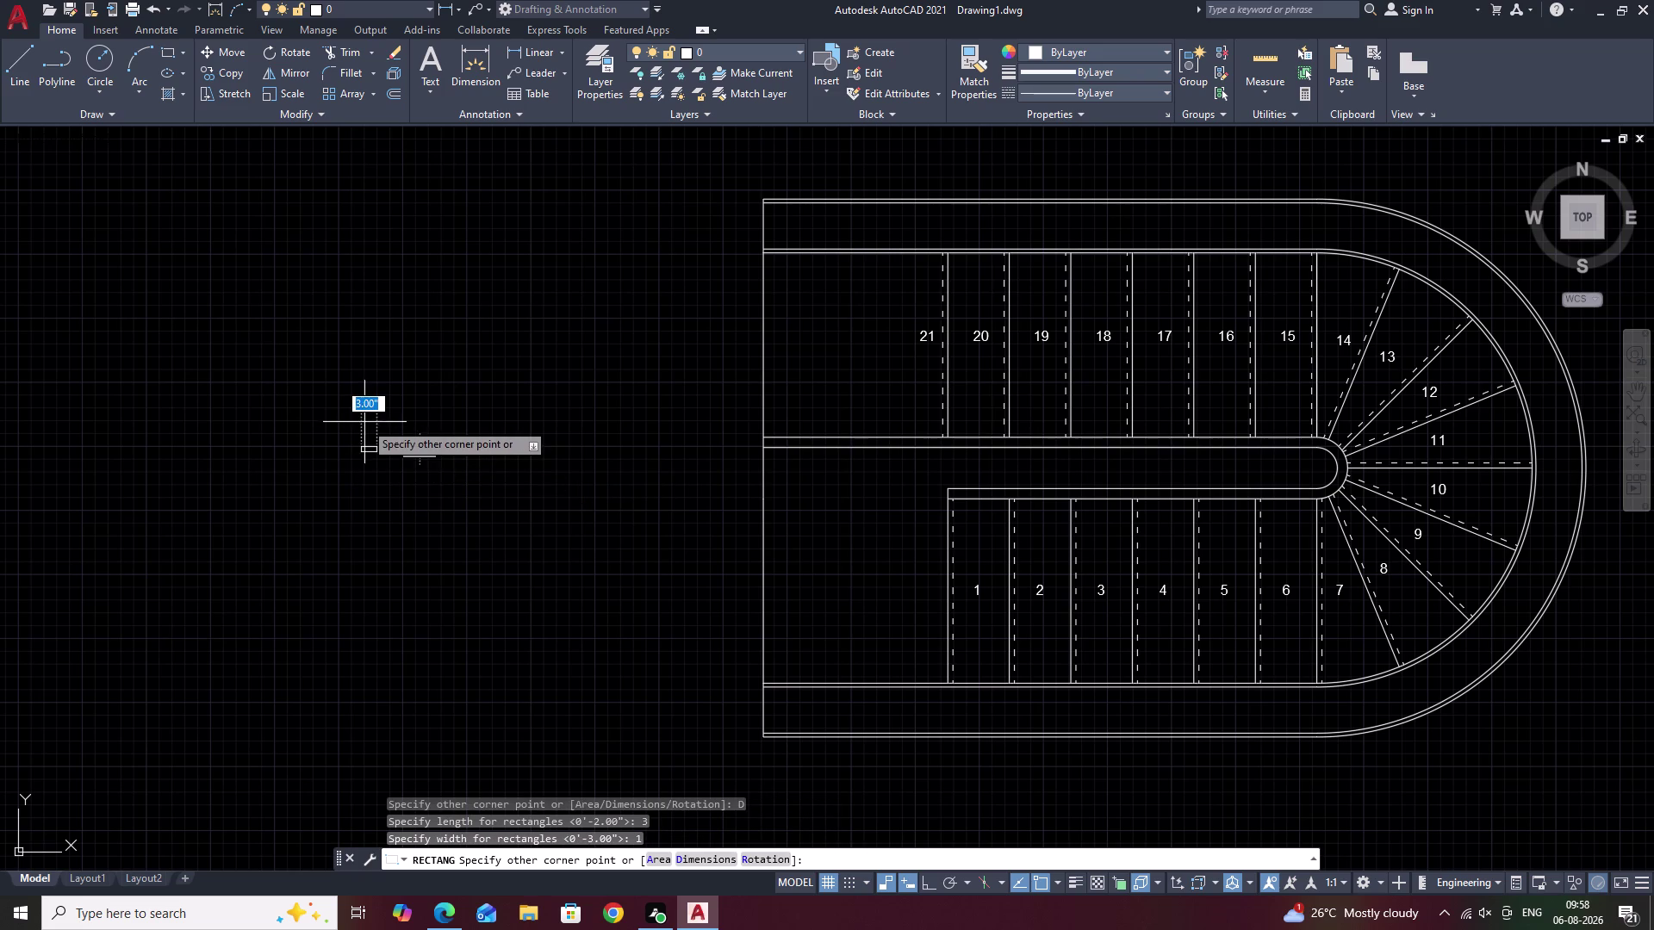
key(Escape)
Draw the rectangle again from another corner with dimensions 2 by 3.
text(RE)
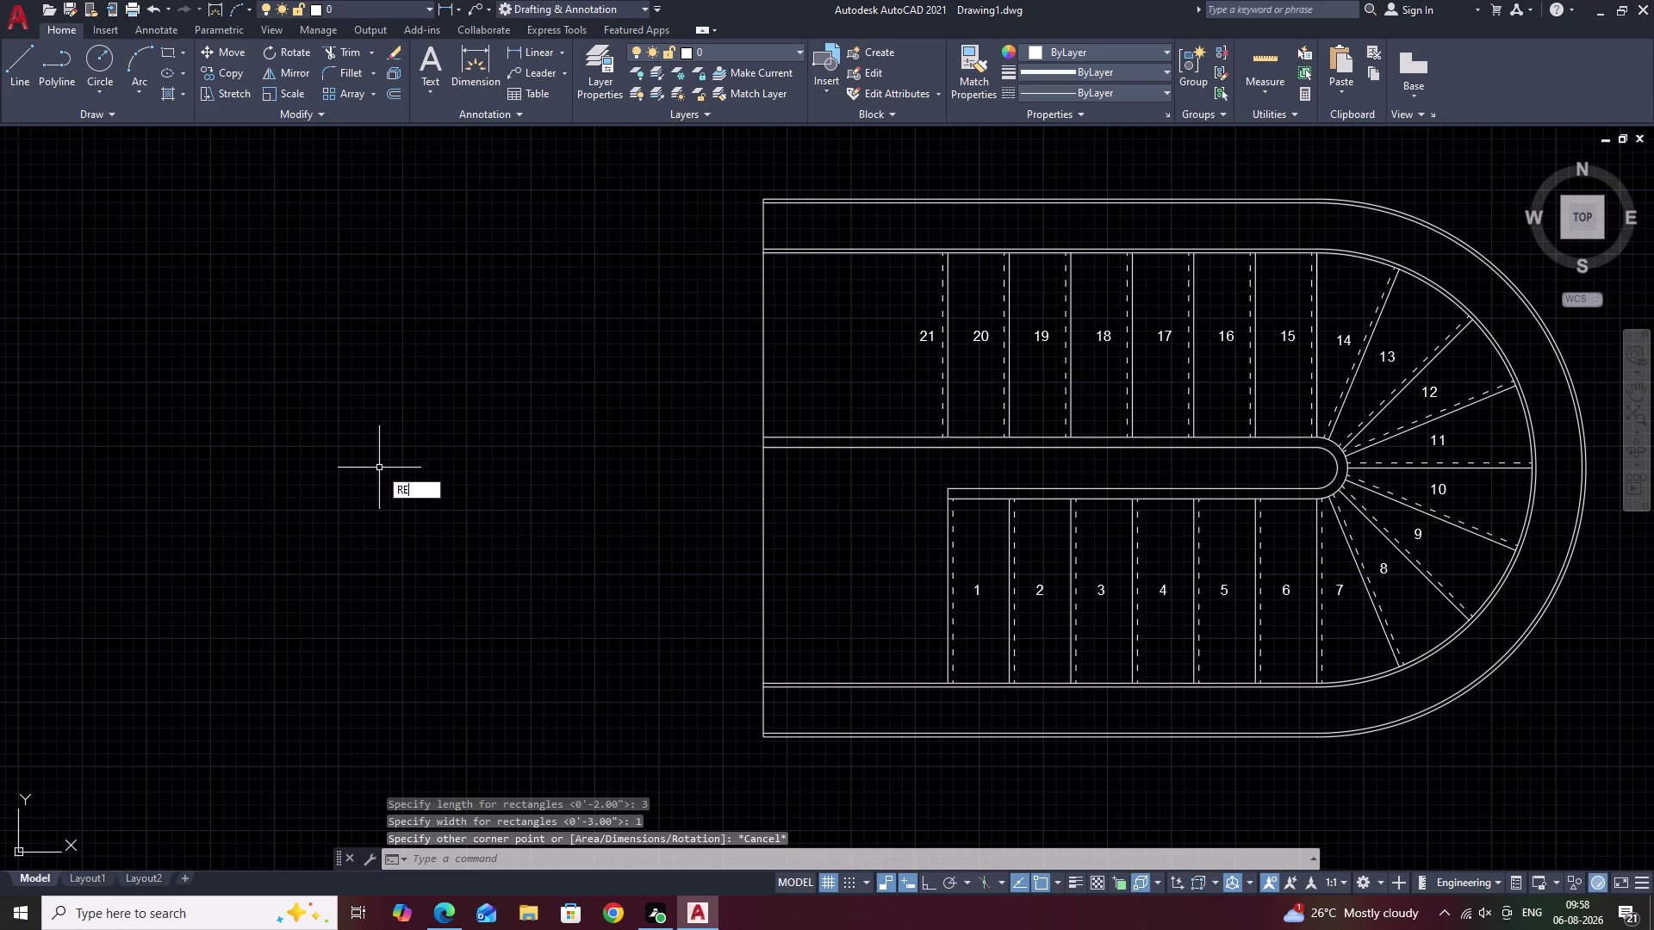
text(C)
key(space)
click(379, 467)
key(d)
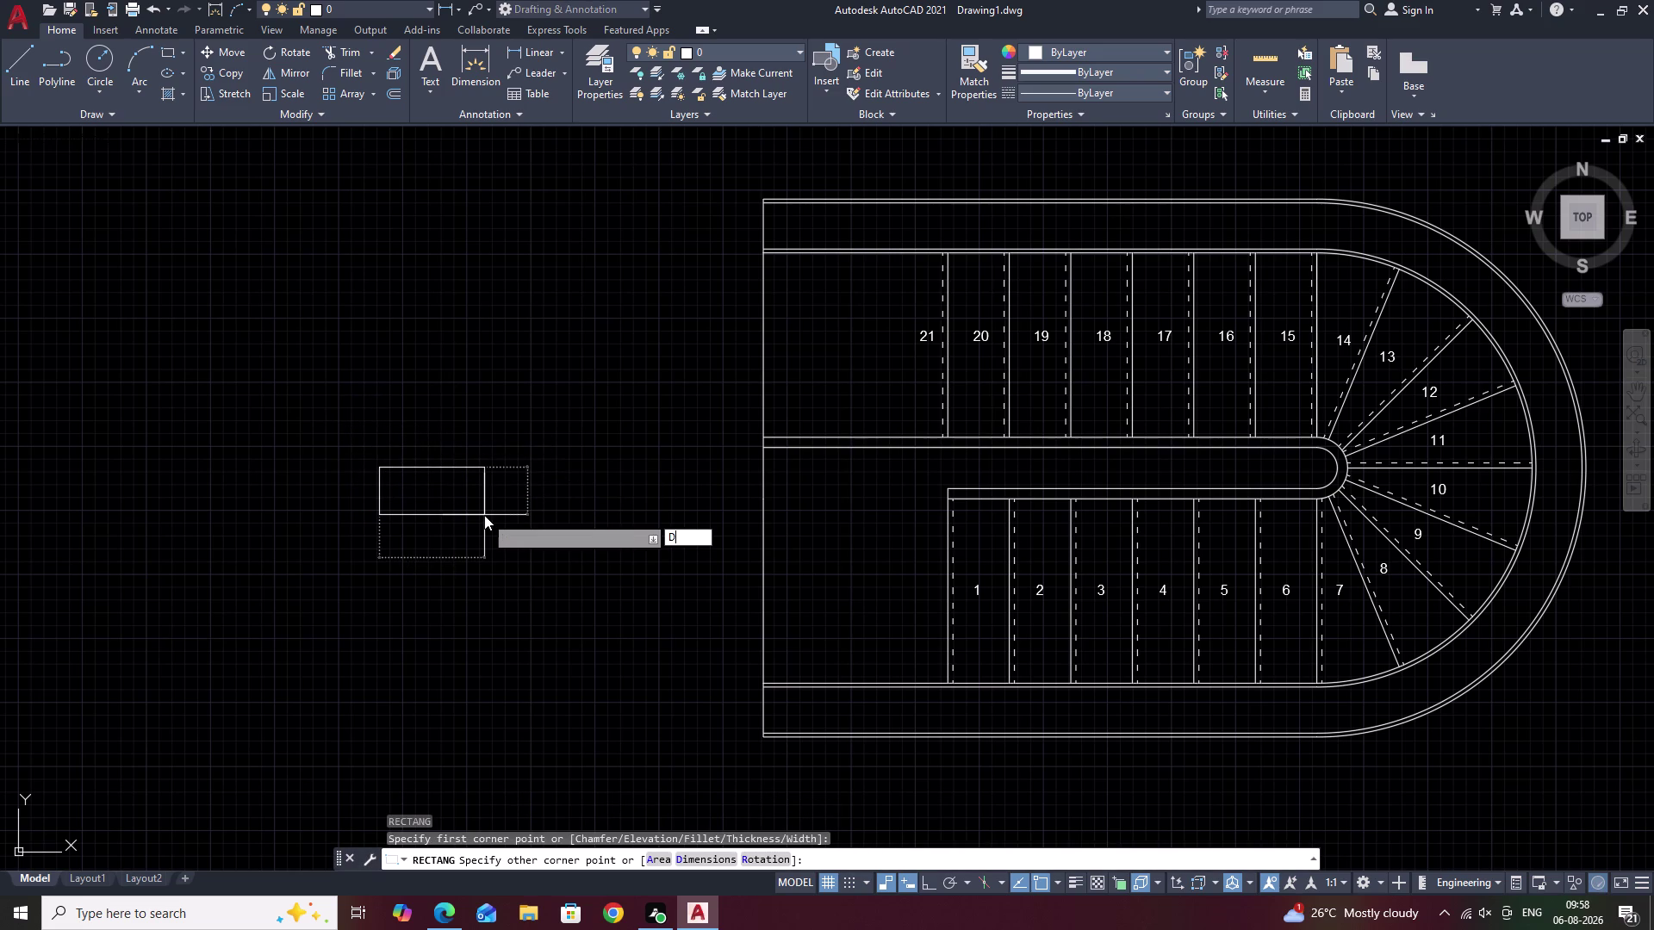
text(2)
key(space)
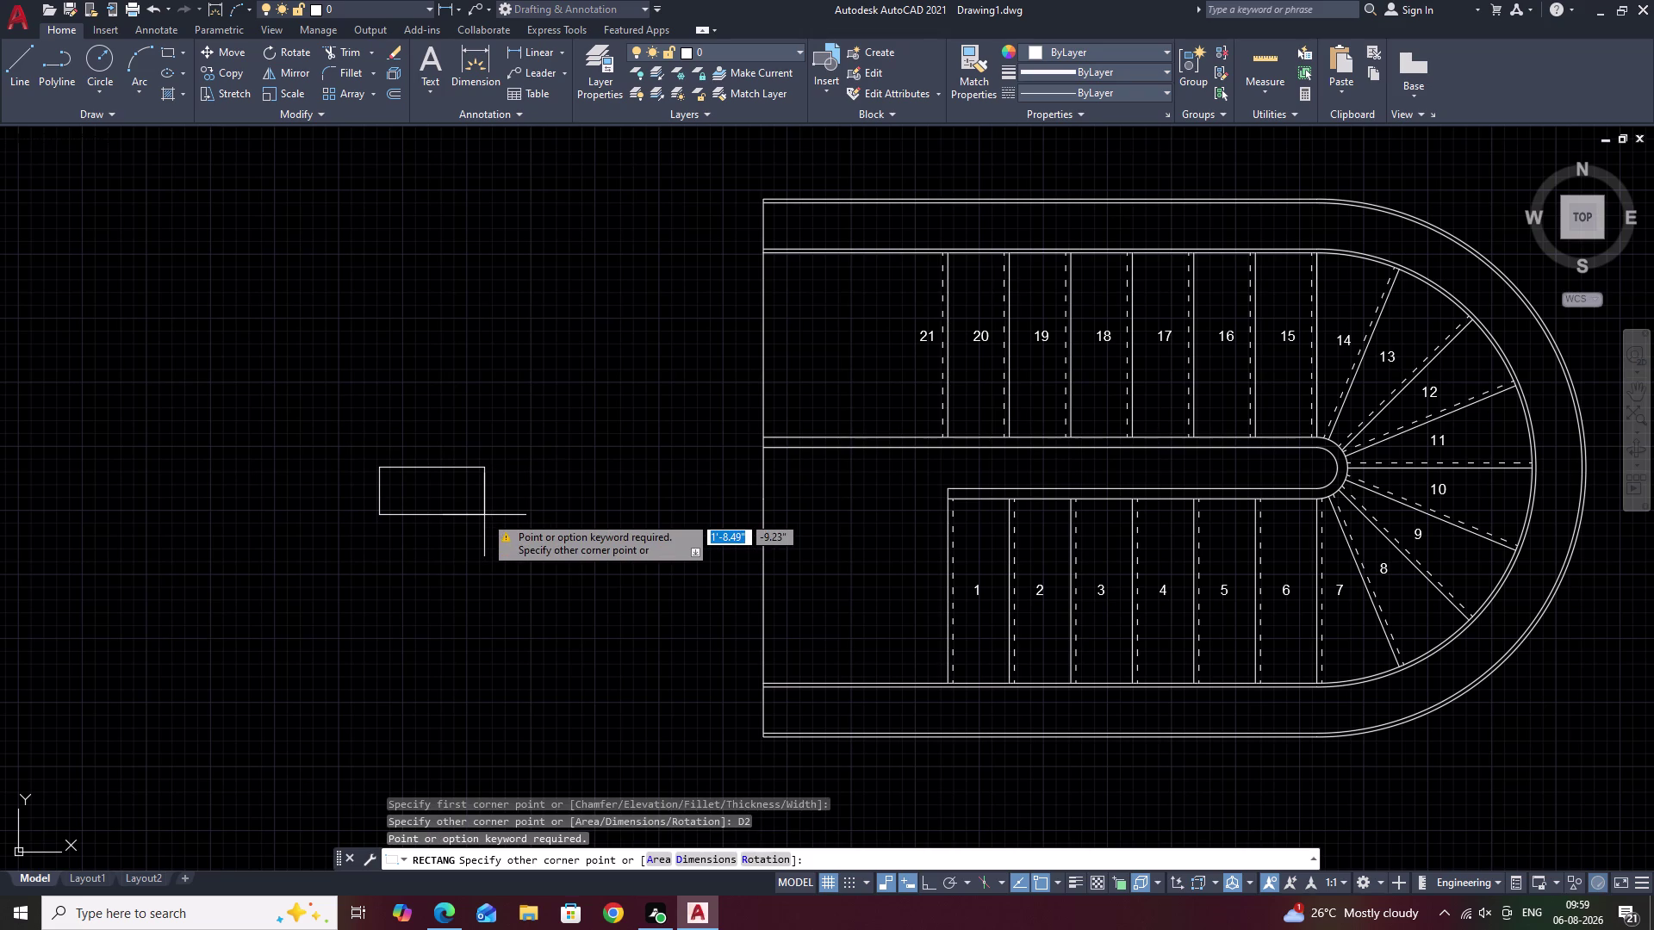
text(3)
key(space)
scroll(up, 3)
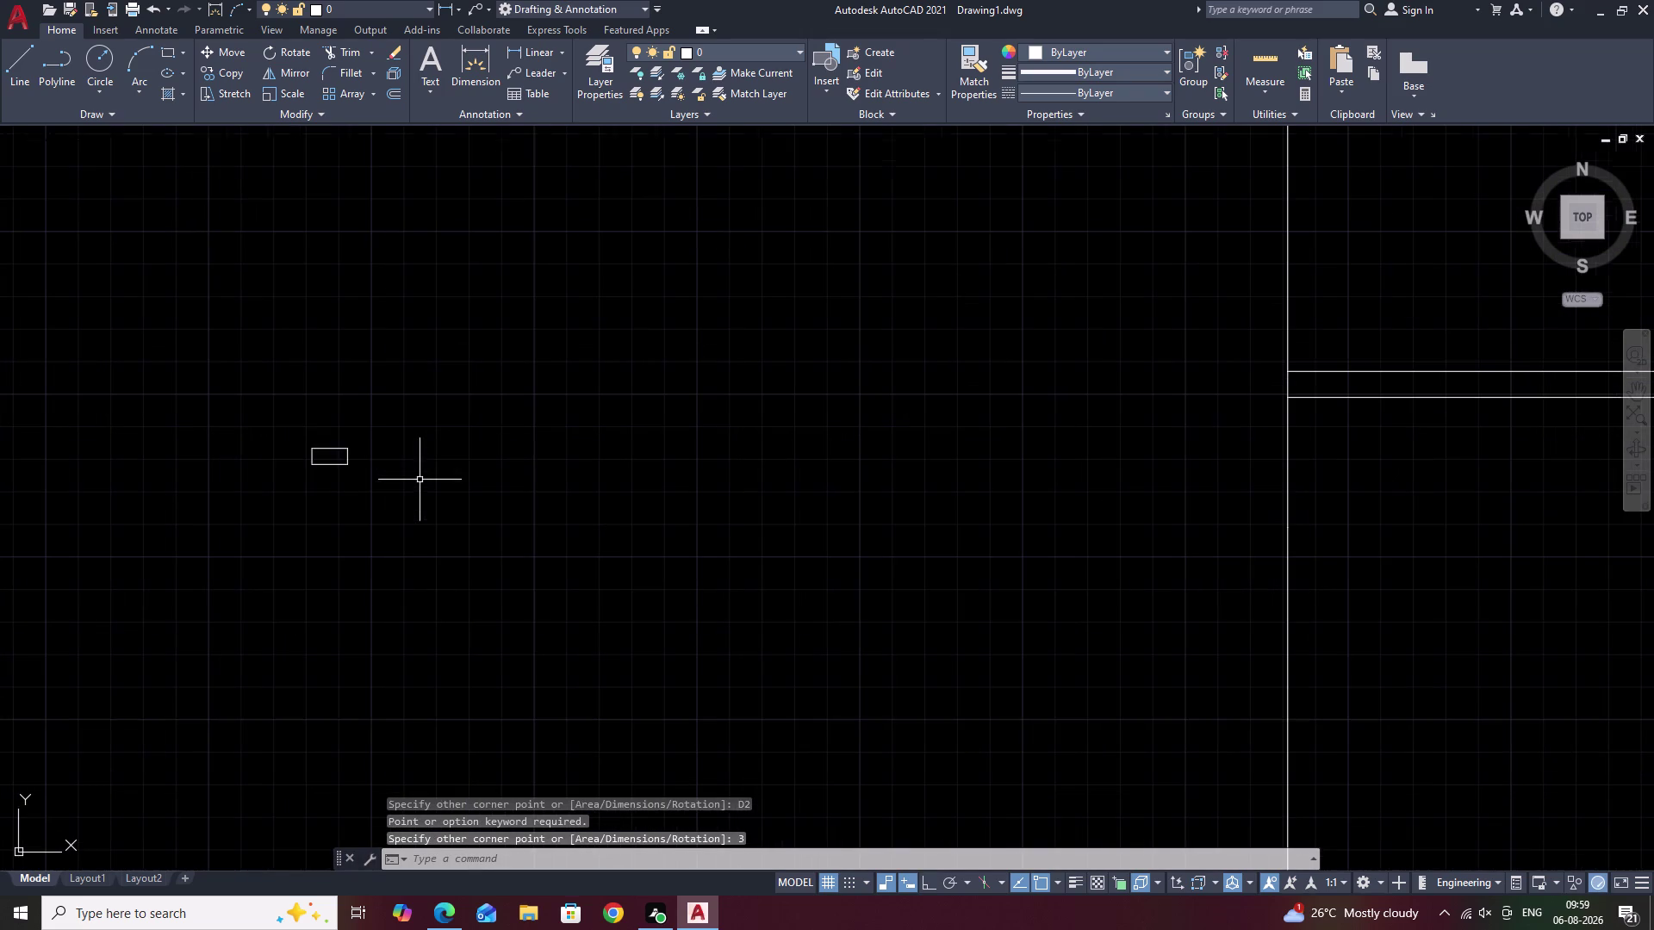
End the rectangle command, select the small rectangle, and start then cancel a copy.
key(Escape)
scroll(up, 3)
drag(437, 385, 425, 543)
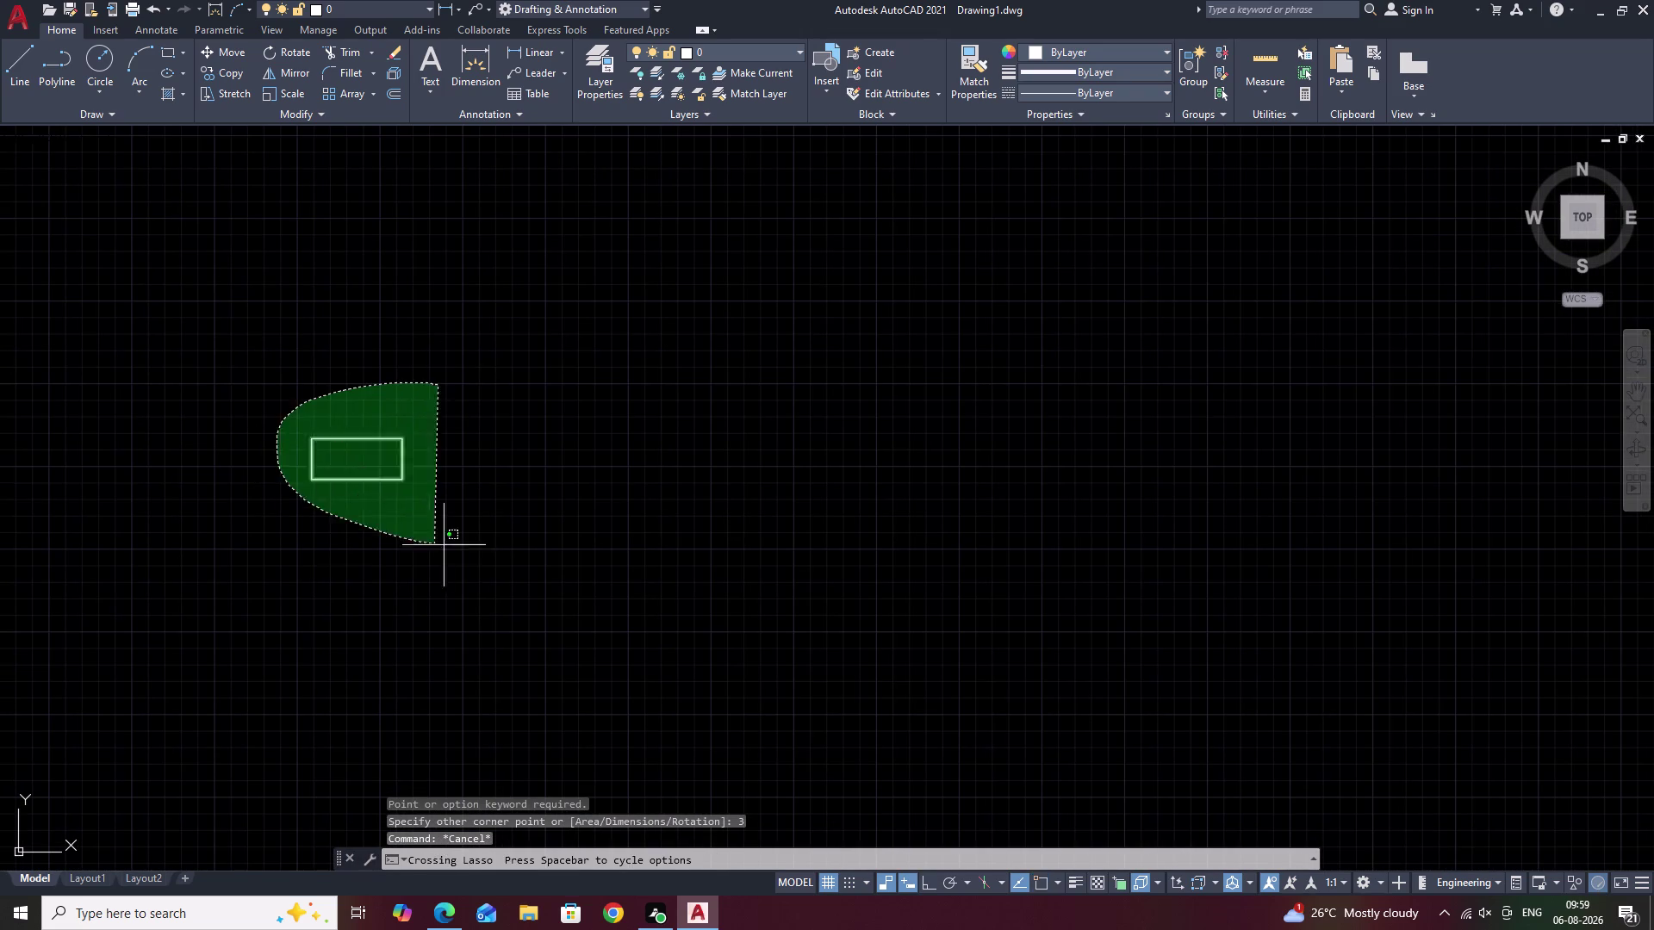
drag(424, 543, 444, 546)
text(CO)
key(space)
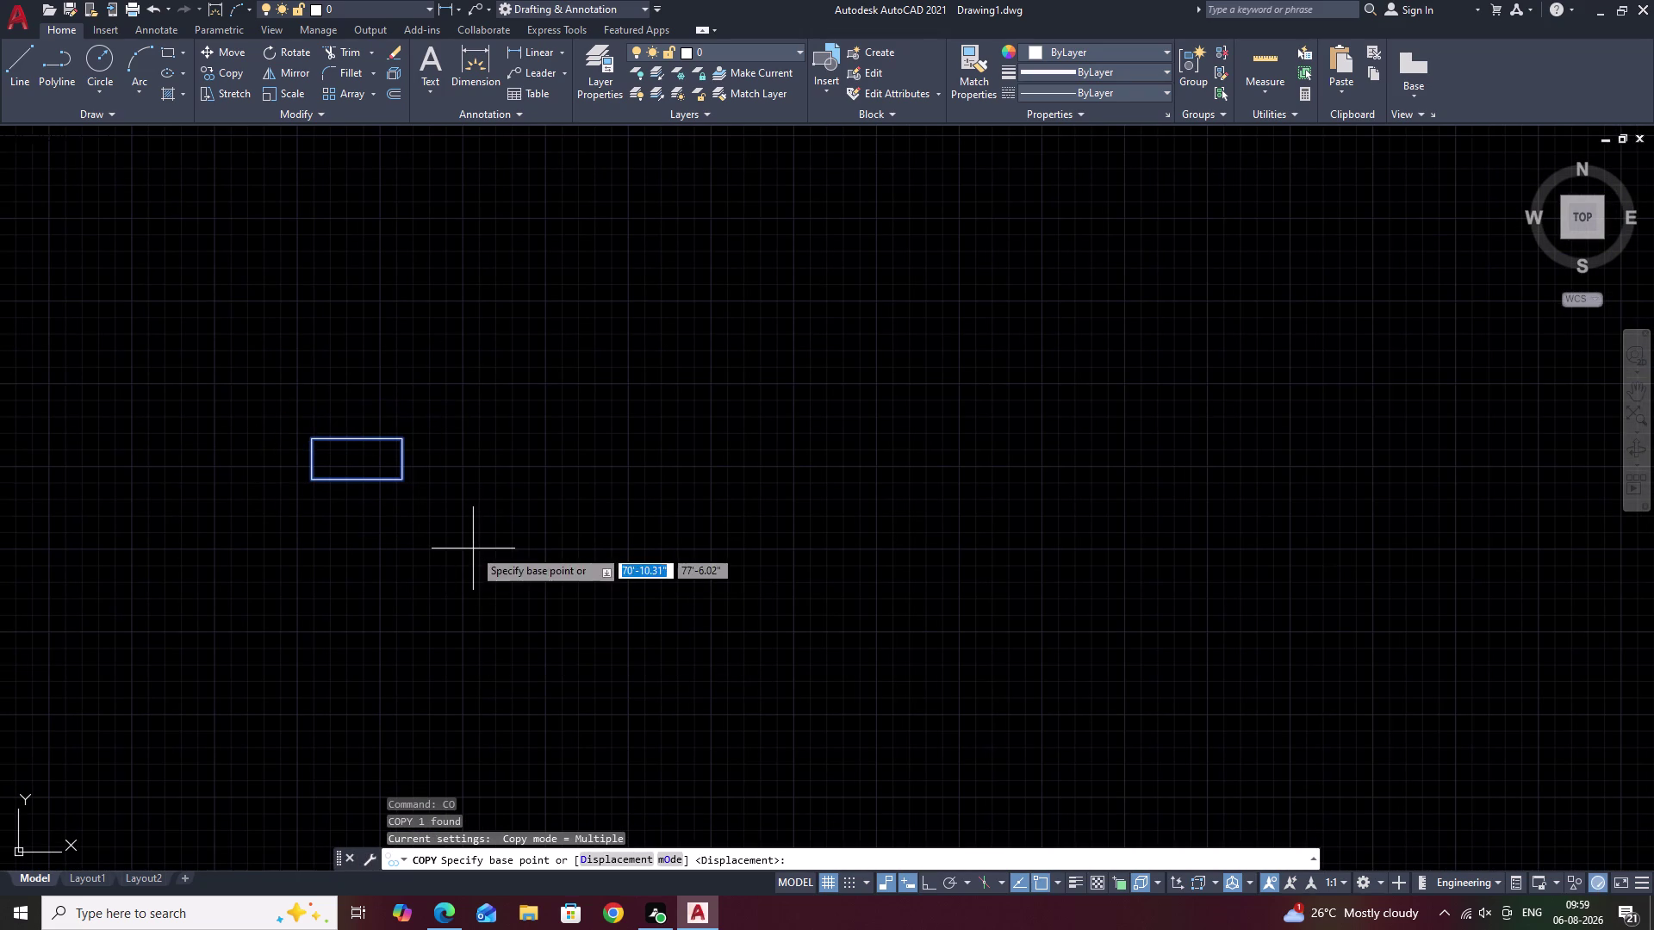
key(Escape)
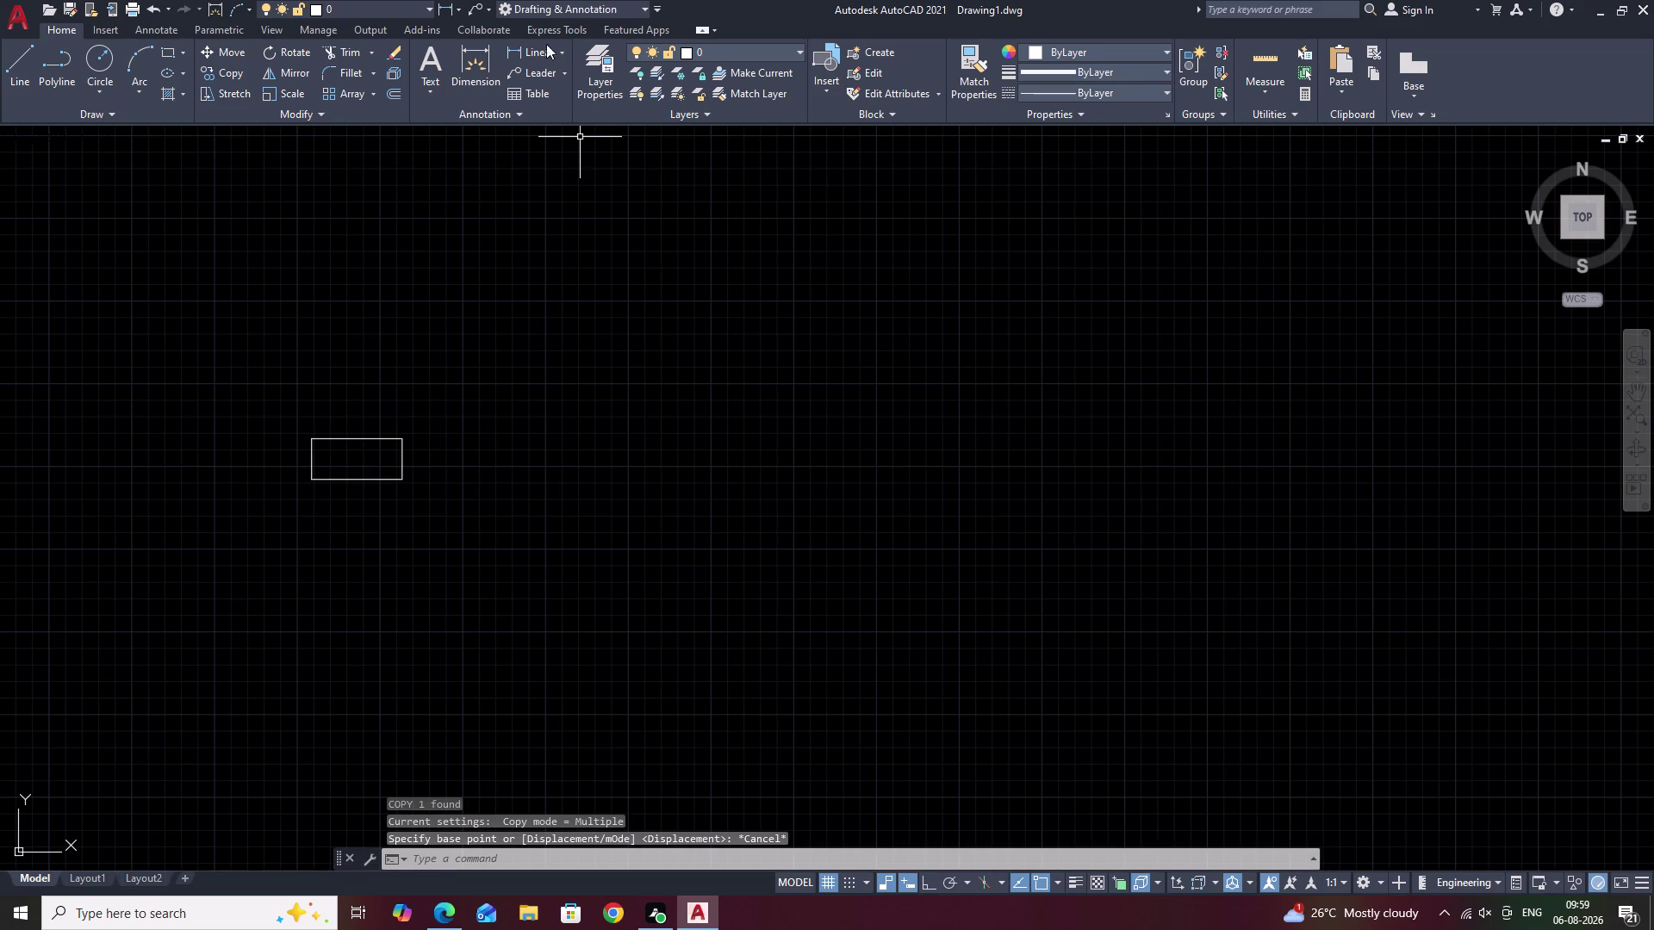
Try a linear dimension on the rectangle, cancel it, then erase the rectangle.
click(529, 47)
click(311, 441)
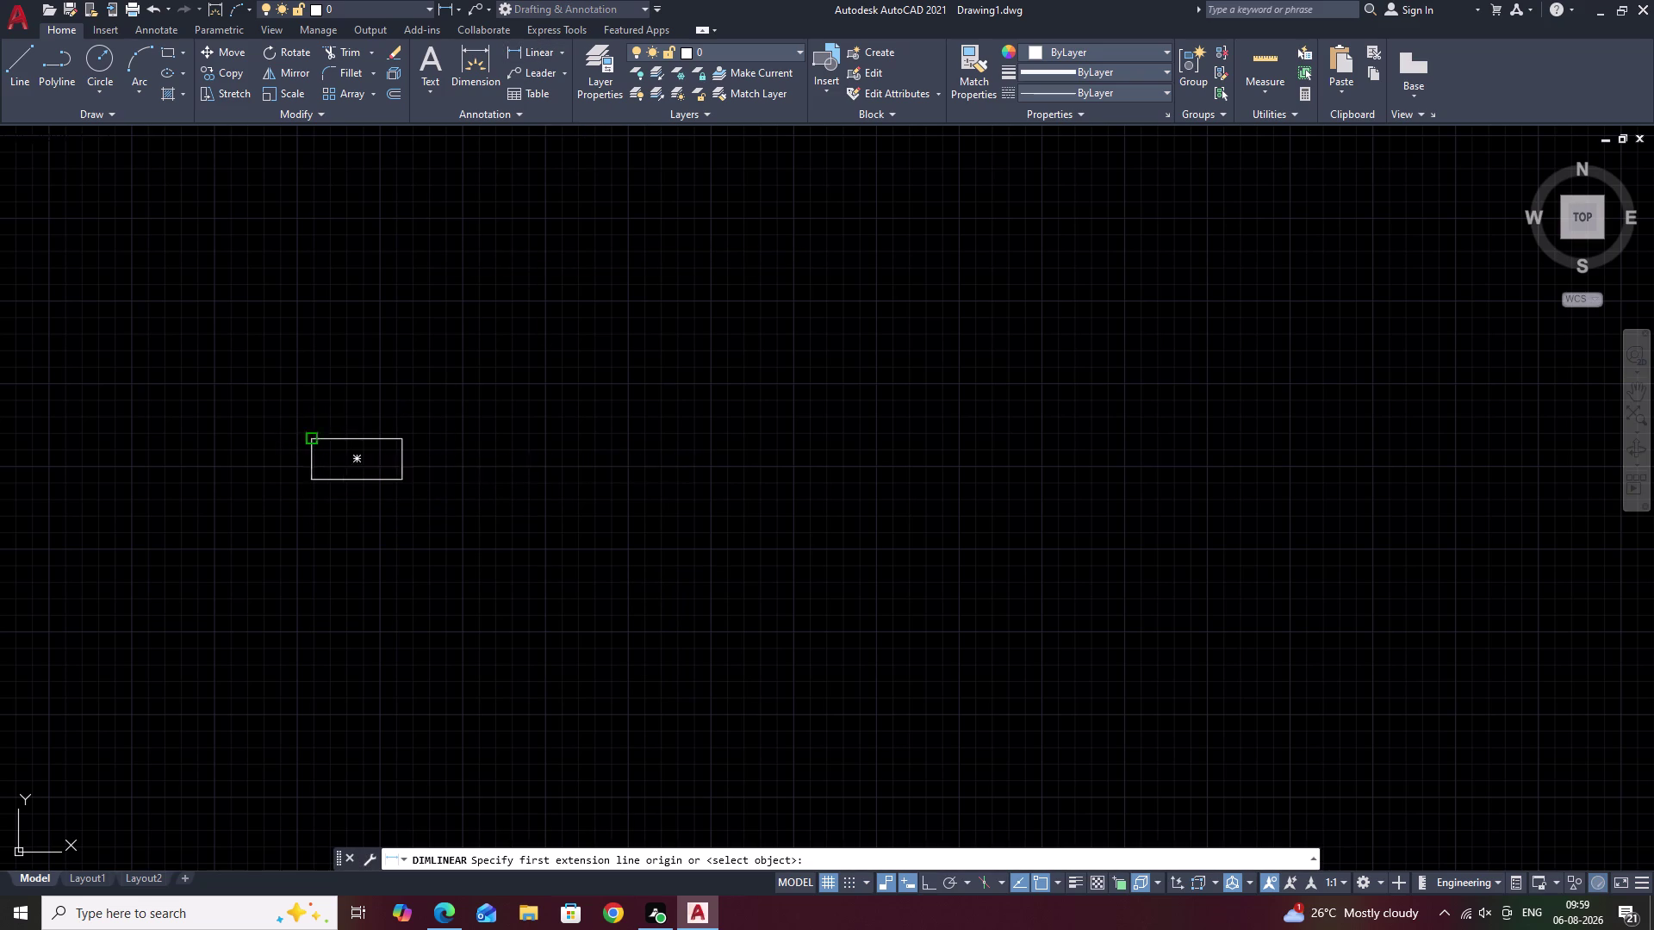
click(398, 440)
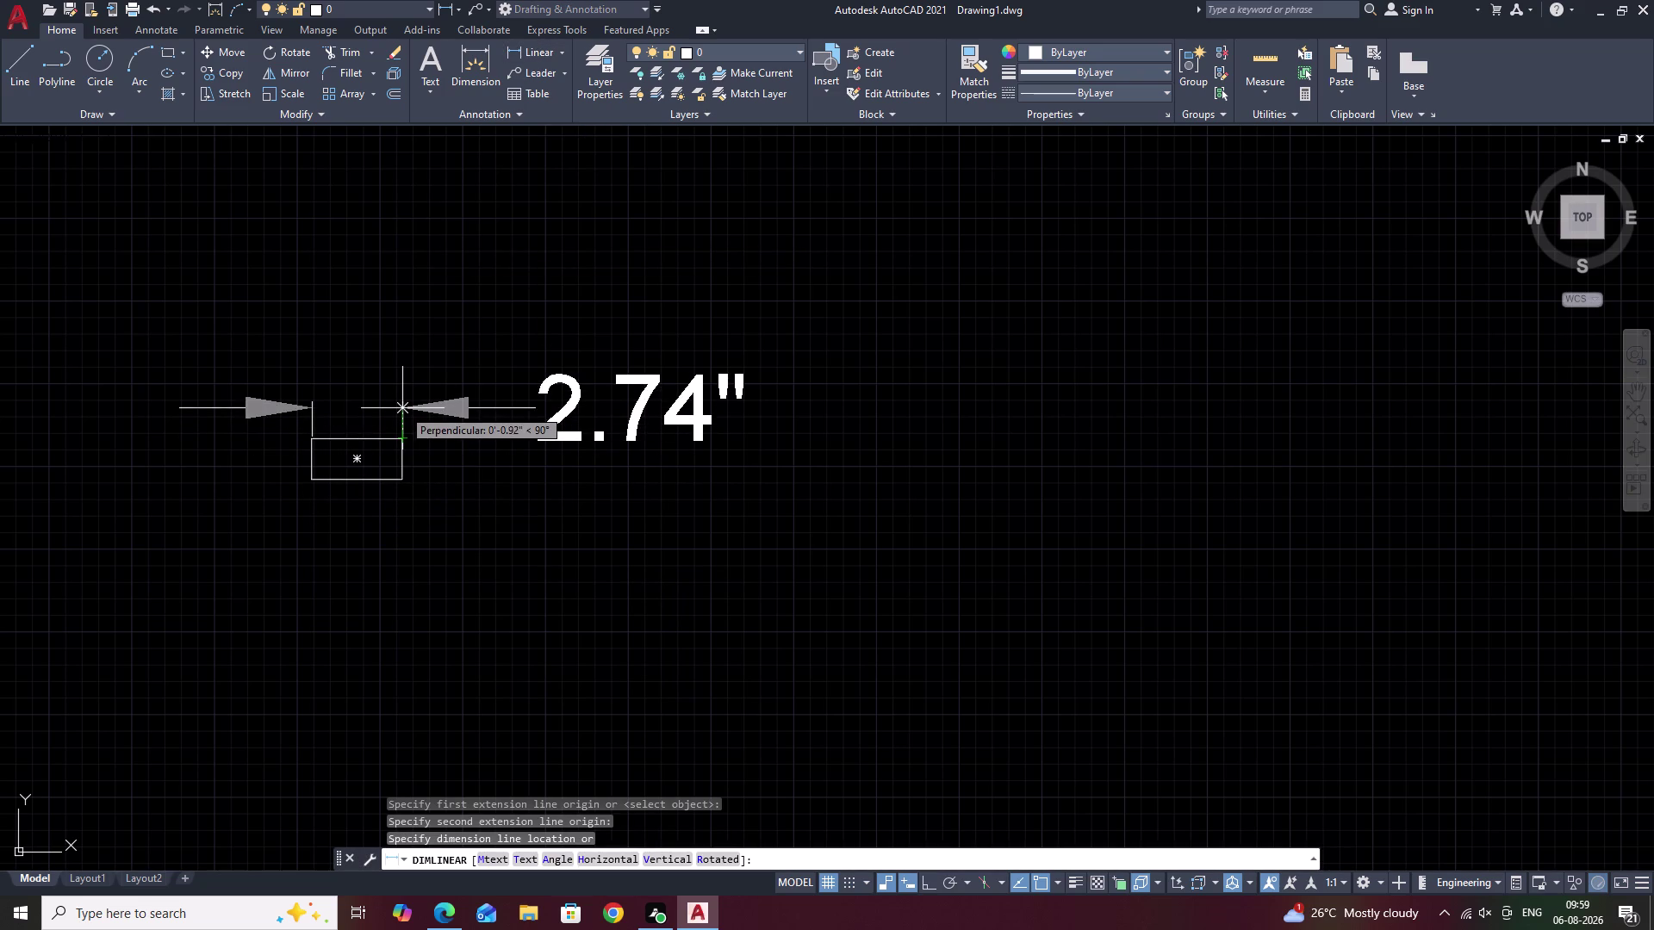
key(Escape)
drag(436, 418, 439, 503)
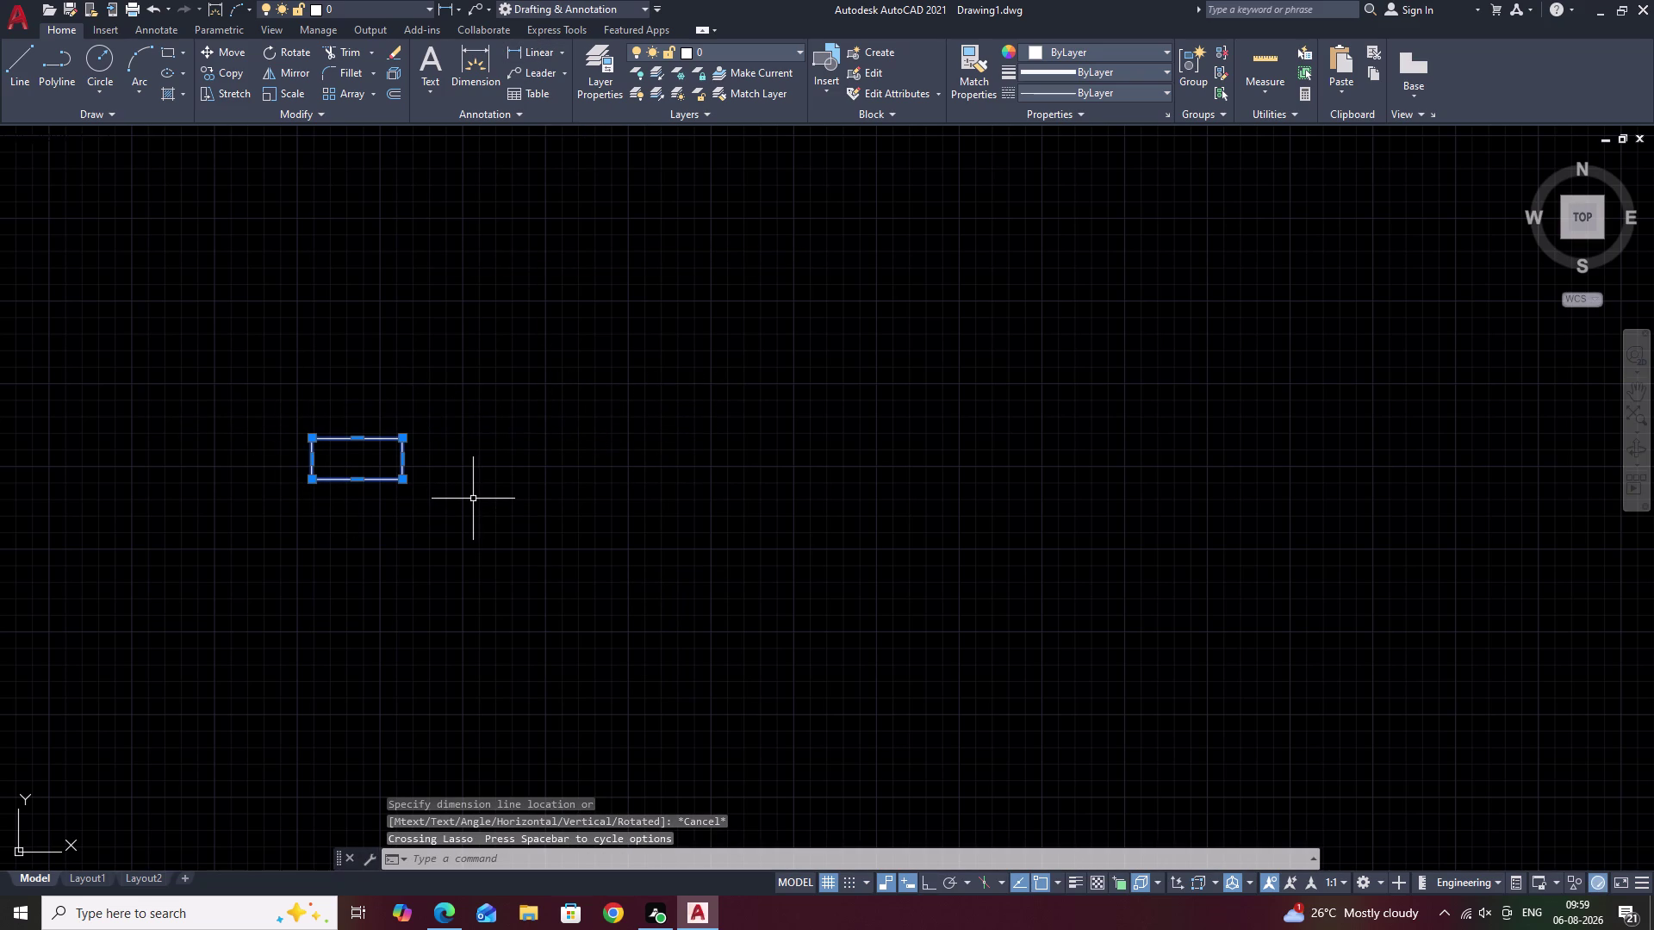
text(E)
key(space)
Begin a 2 by 3 rectangle left of the staircase, then cancel it.
key(r)
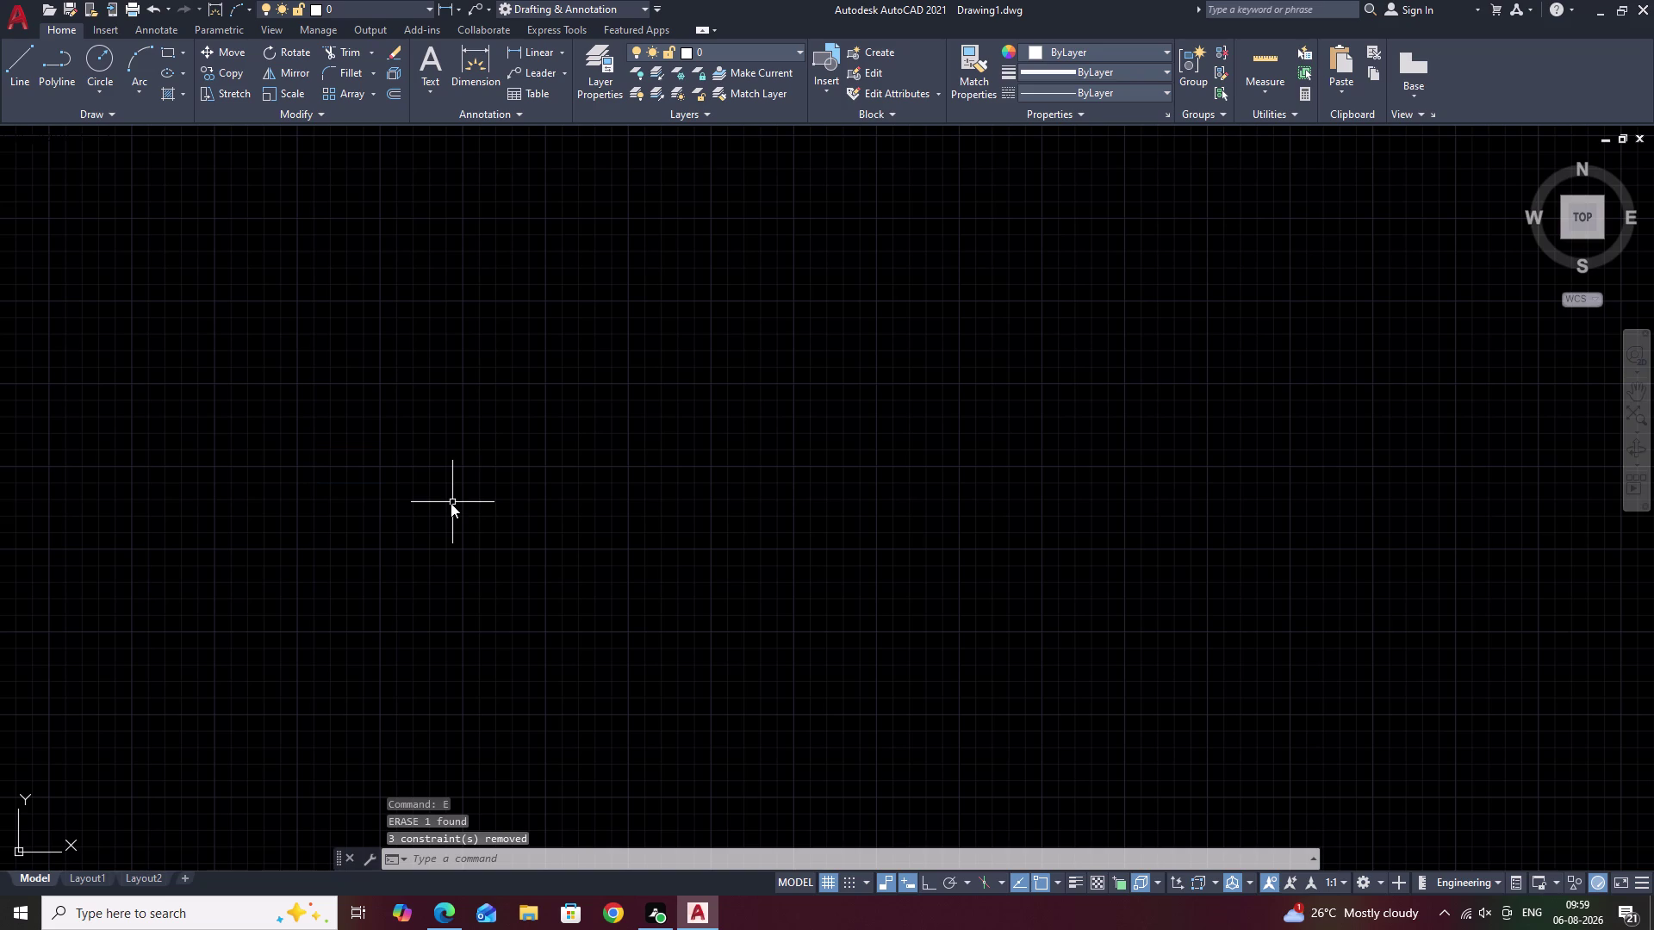
text(EC)
key(space)
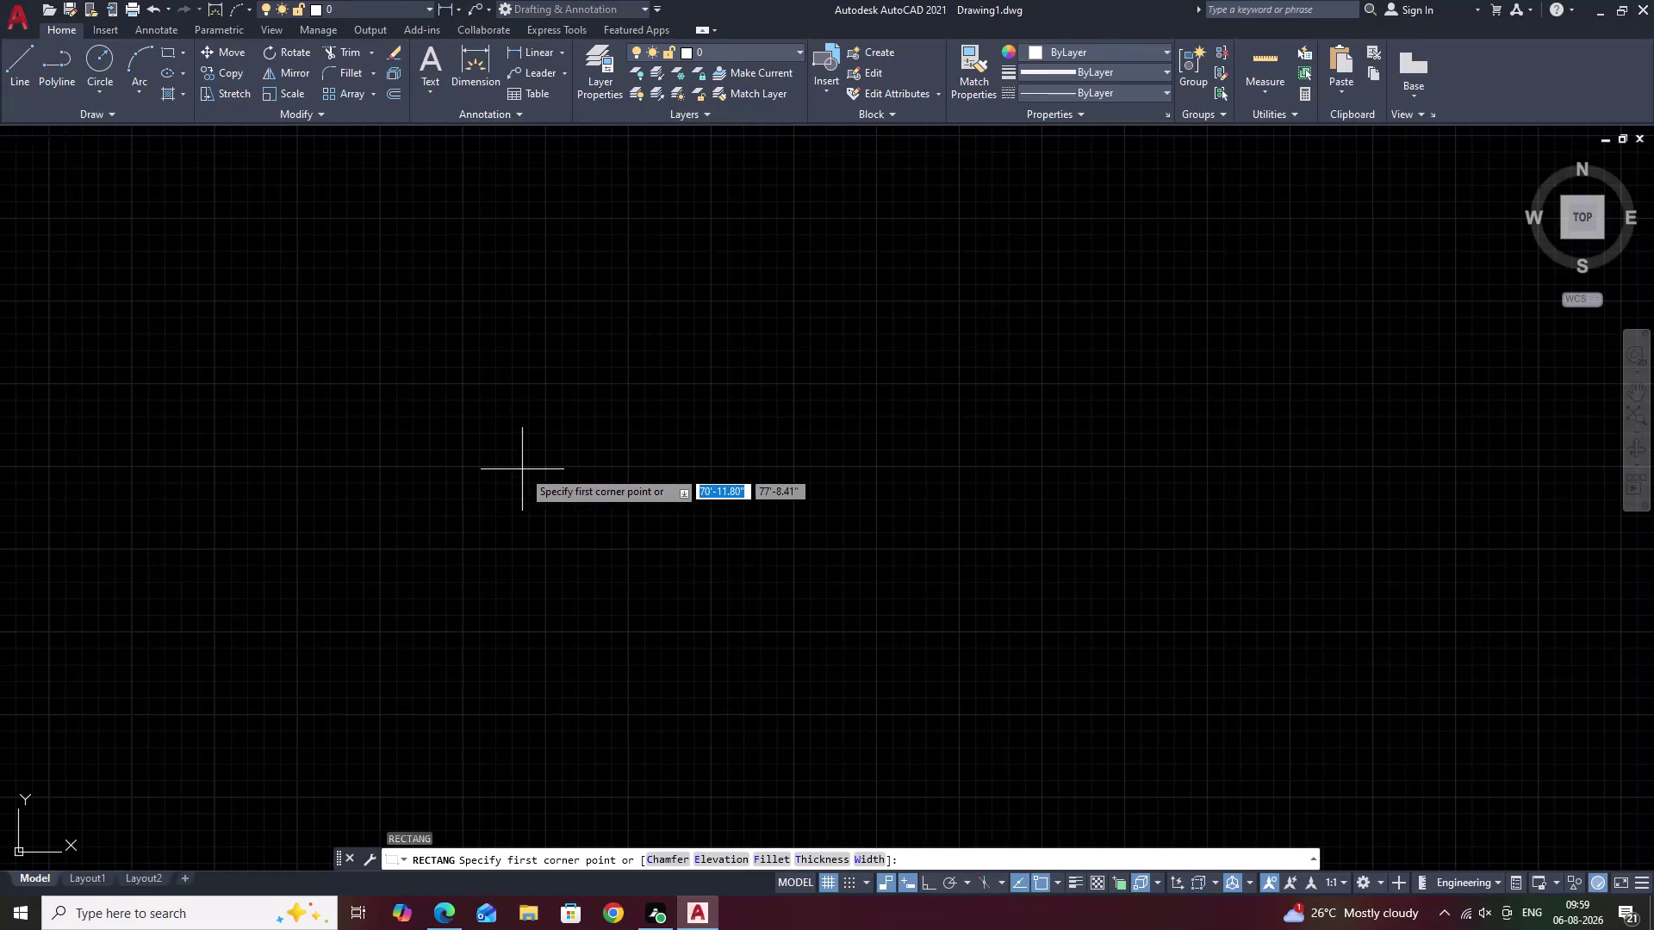
click(509, 449)
text(D)
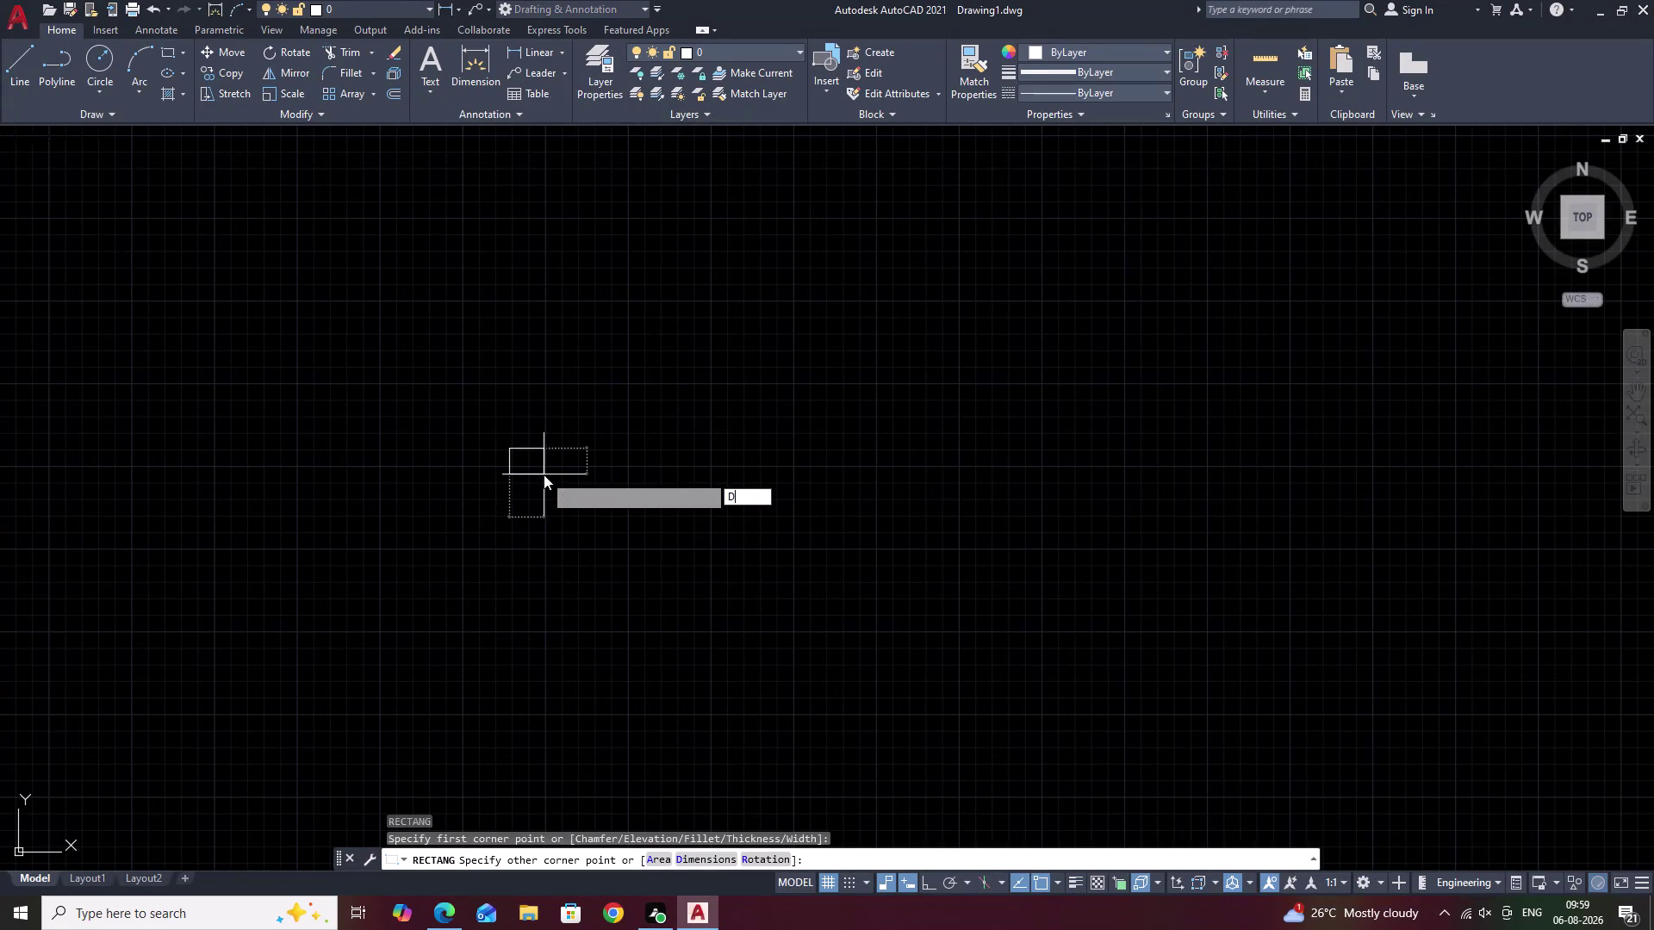
key(space)
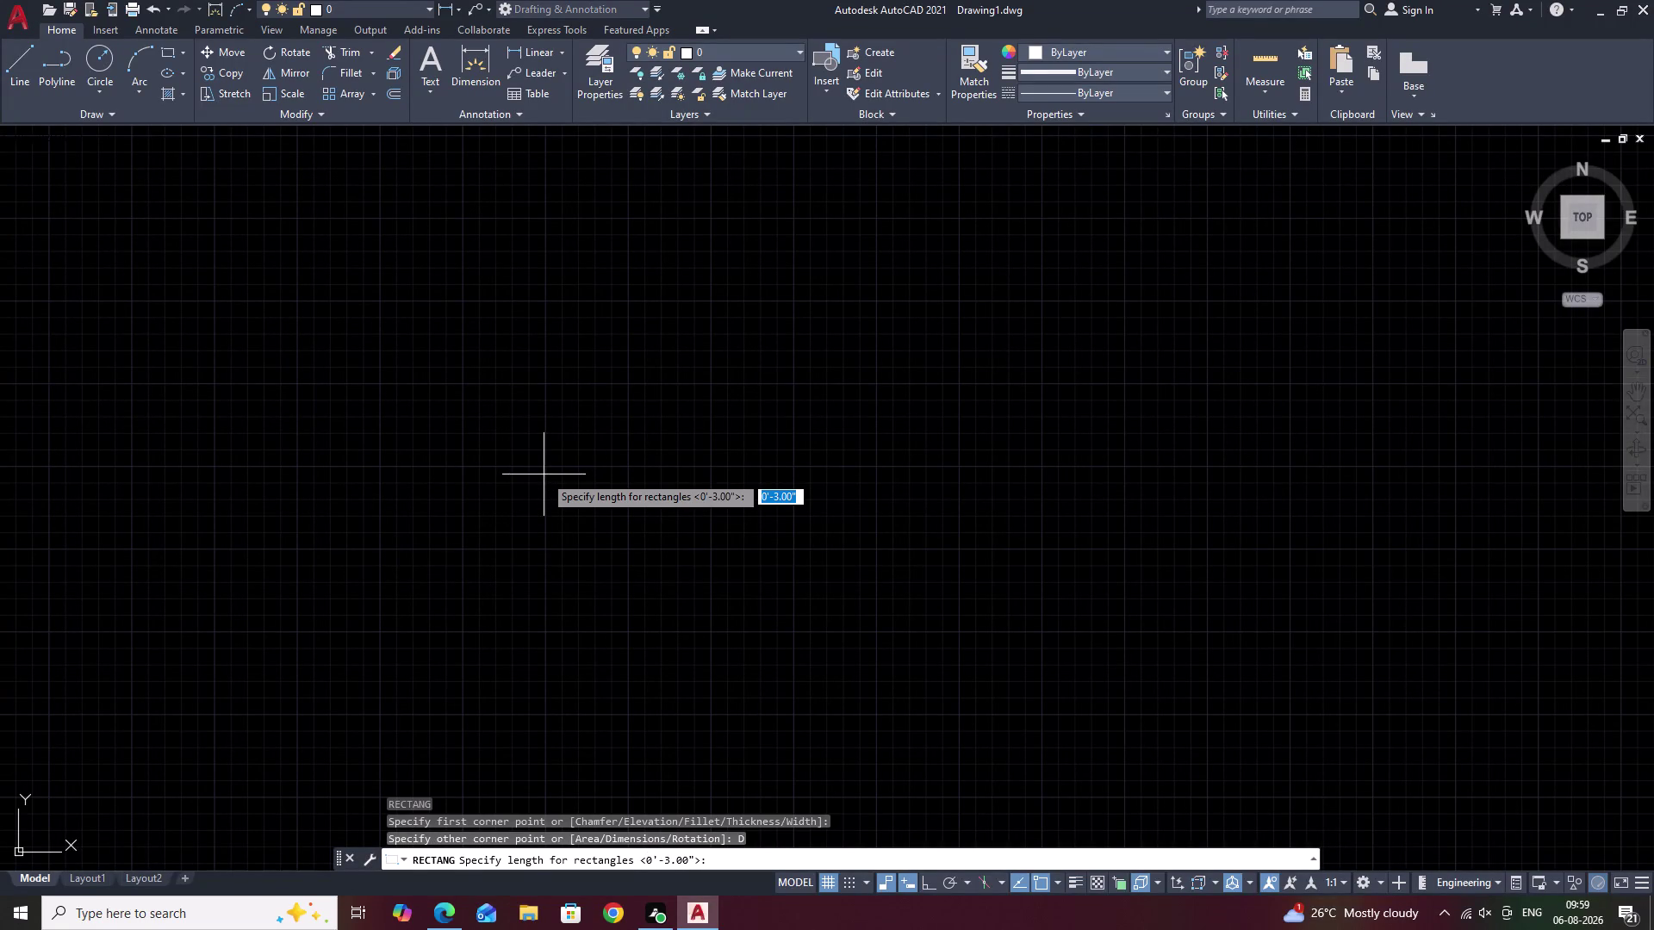
key(2)
key(space)
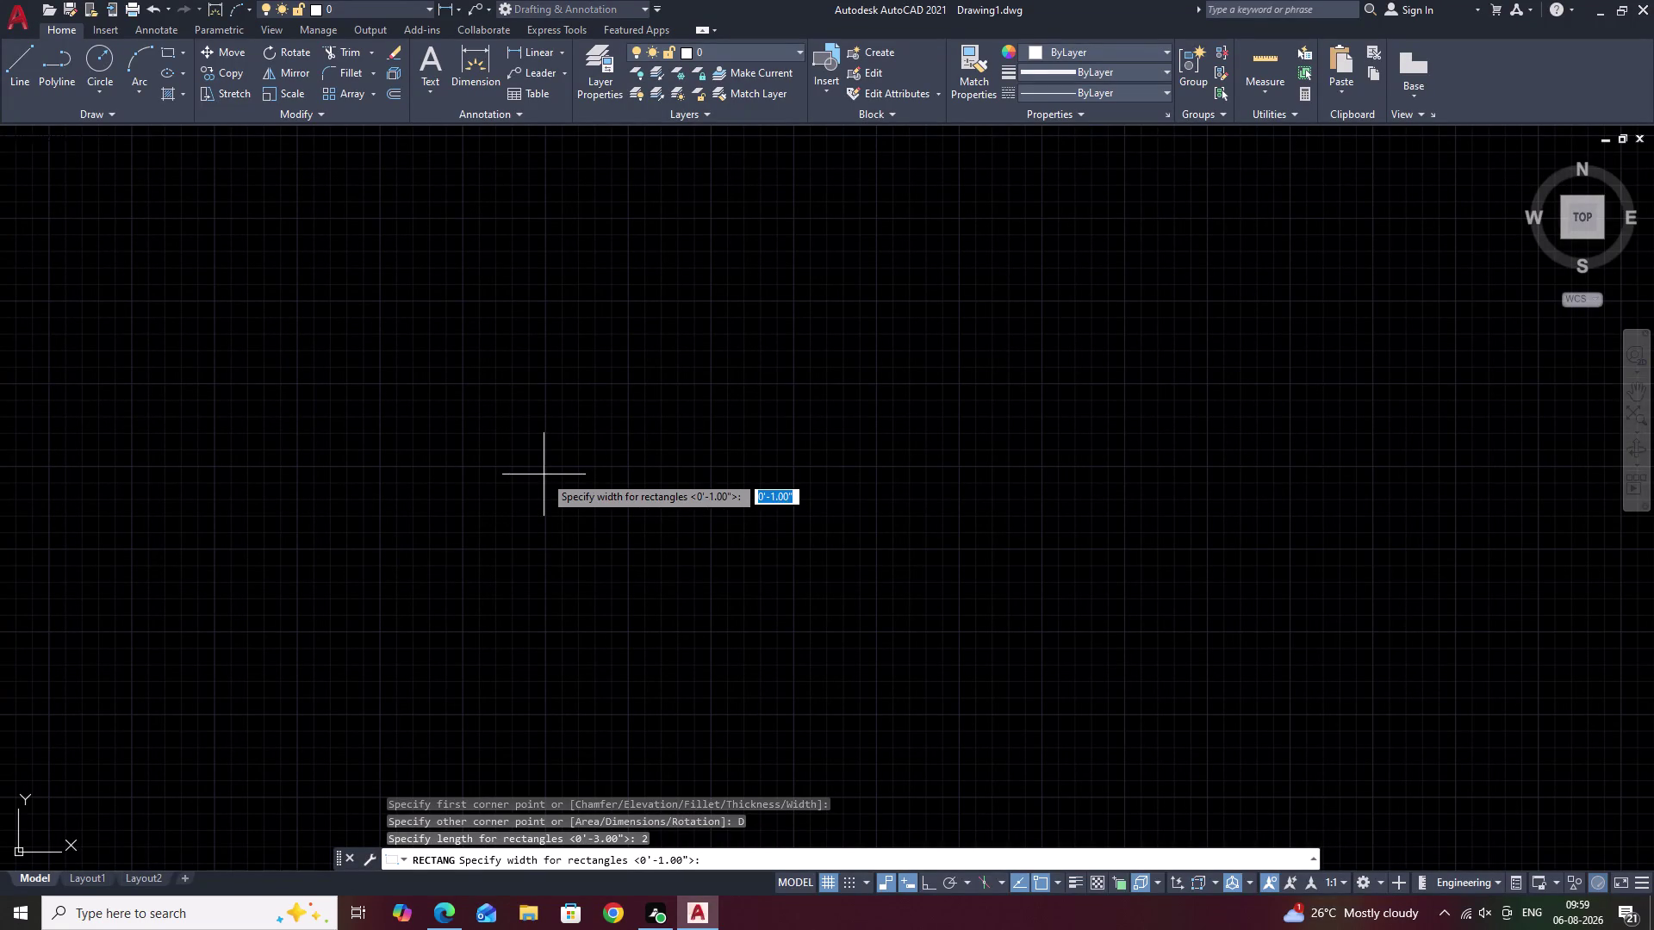
text(3)
key(space)
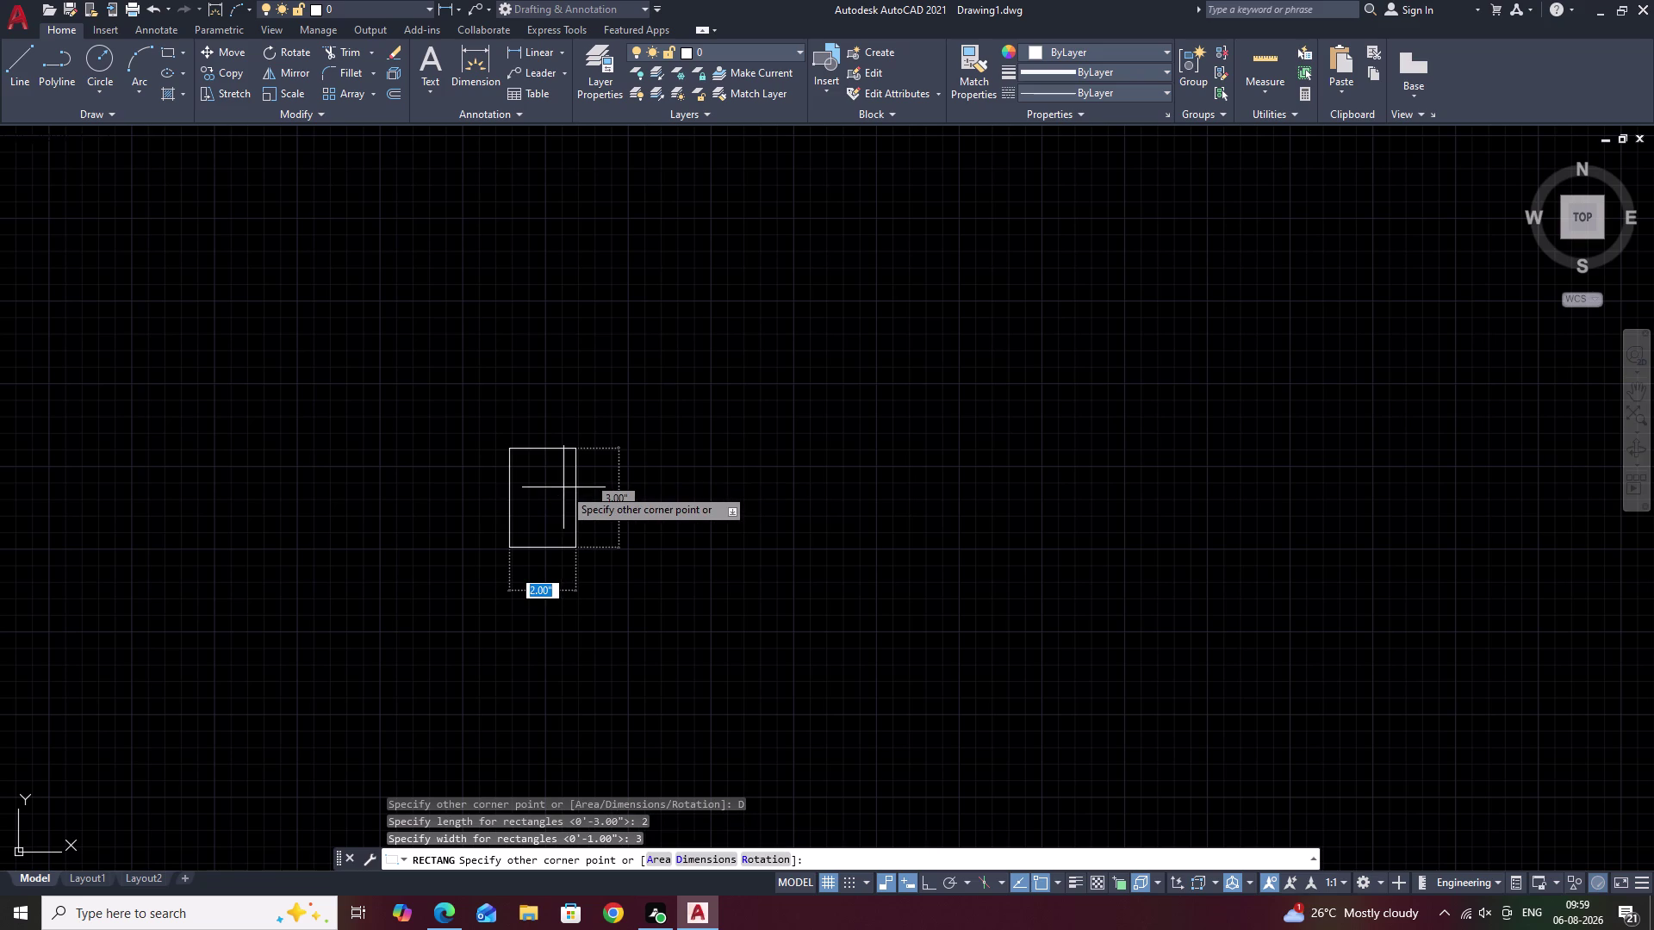
key(Escape)
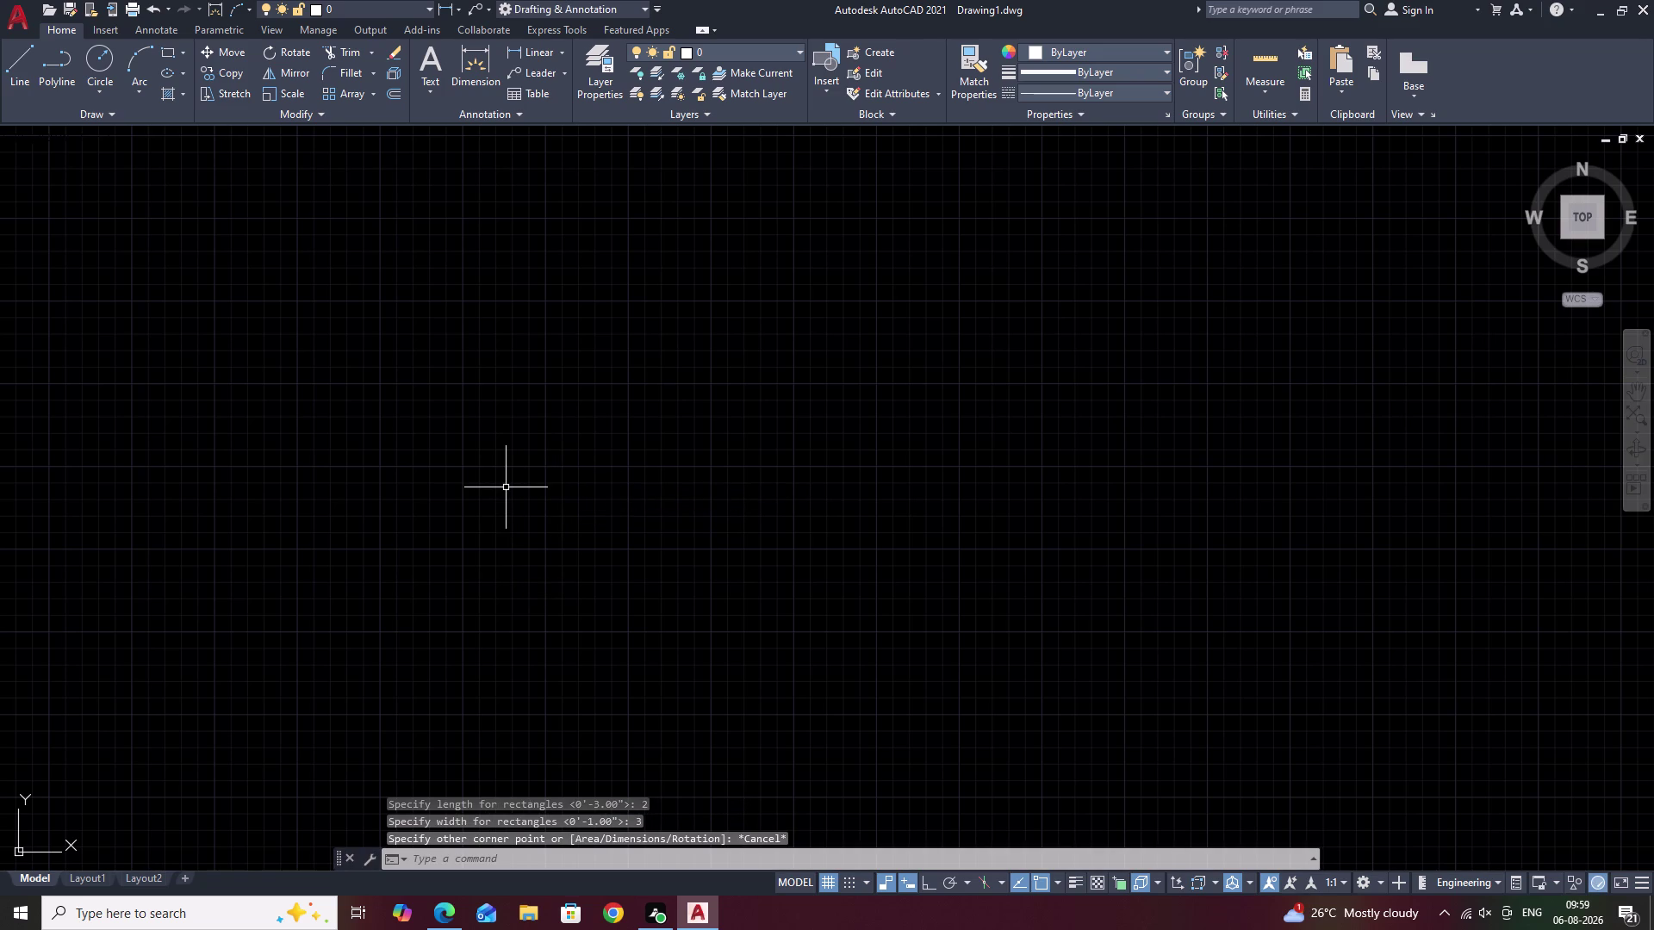
Regenerate the drawing display and cancel a stray selection window.
text(RE)
key(space)
click(505, 476)
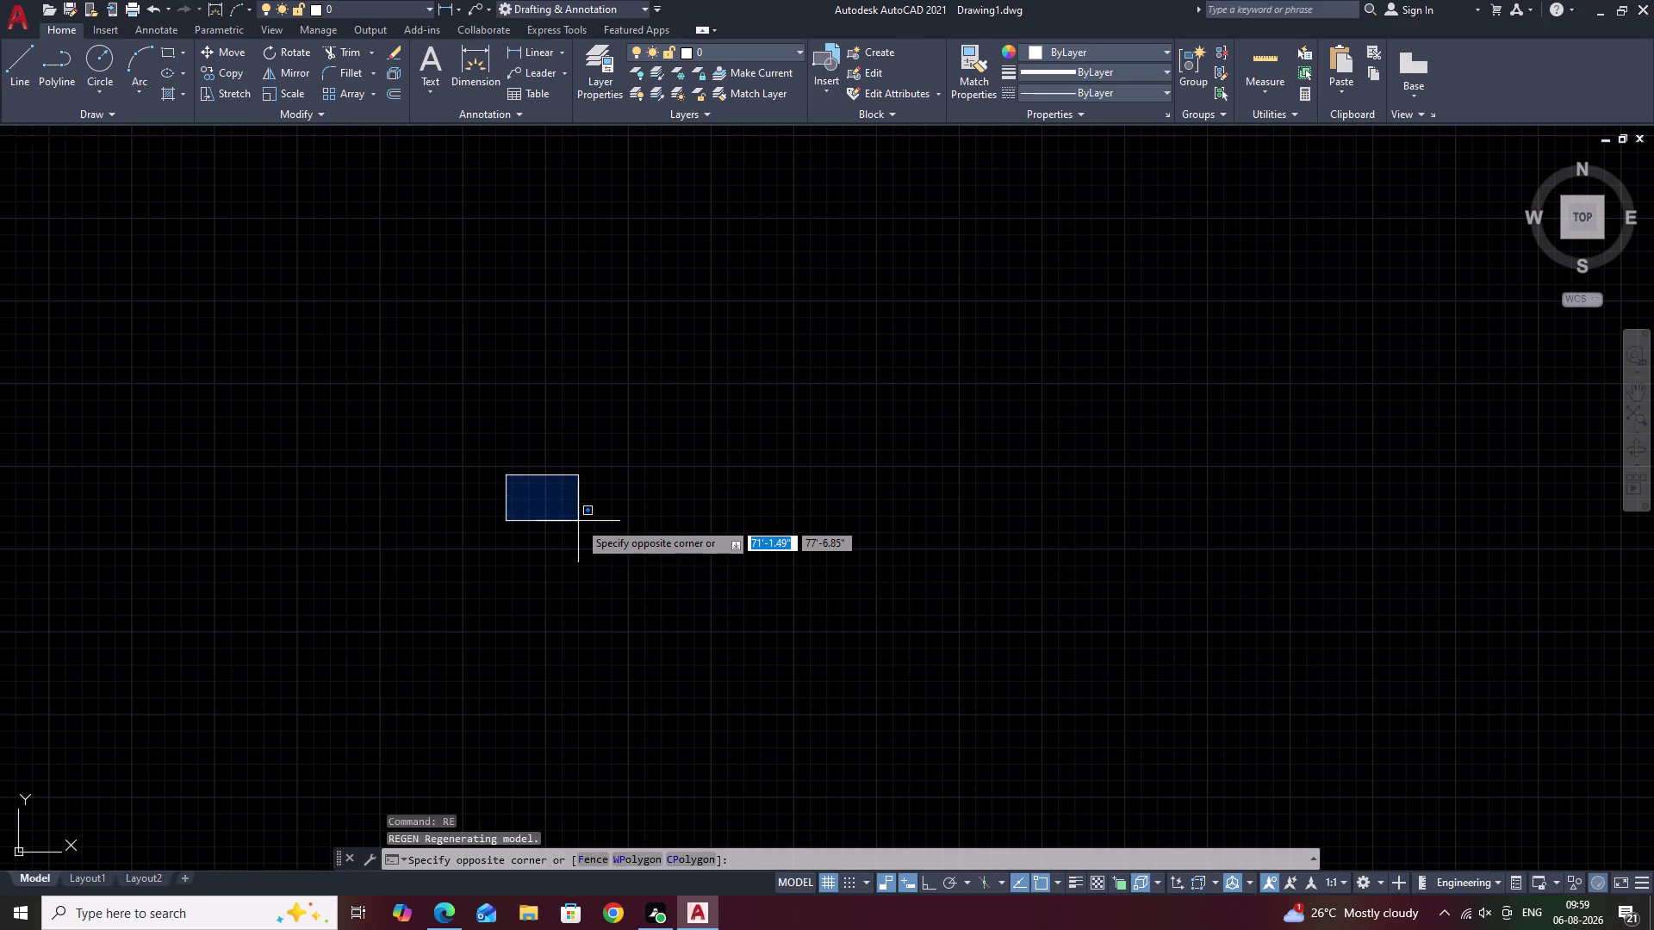
key(Escape)
Draw a 2 by 3 rectangle with RECTANG and place it left of the stairs.
text(RE)
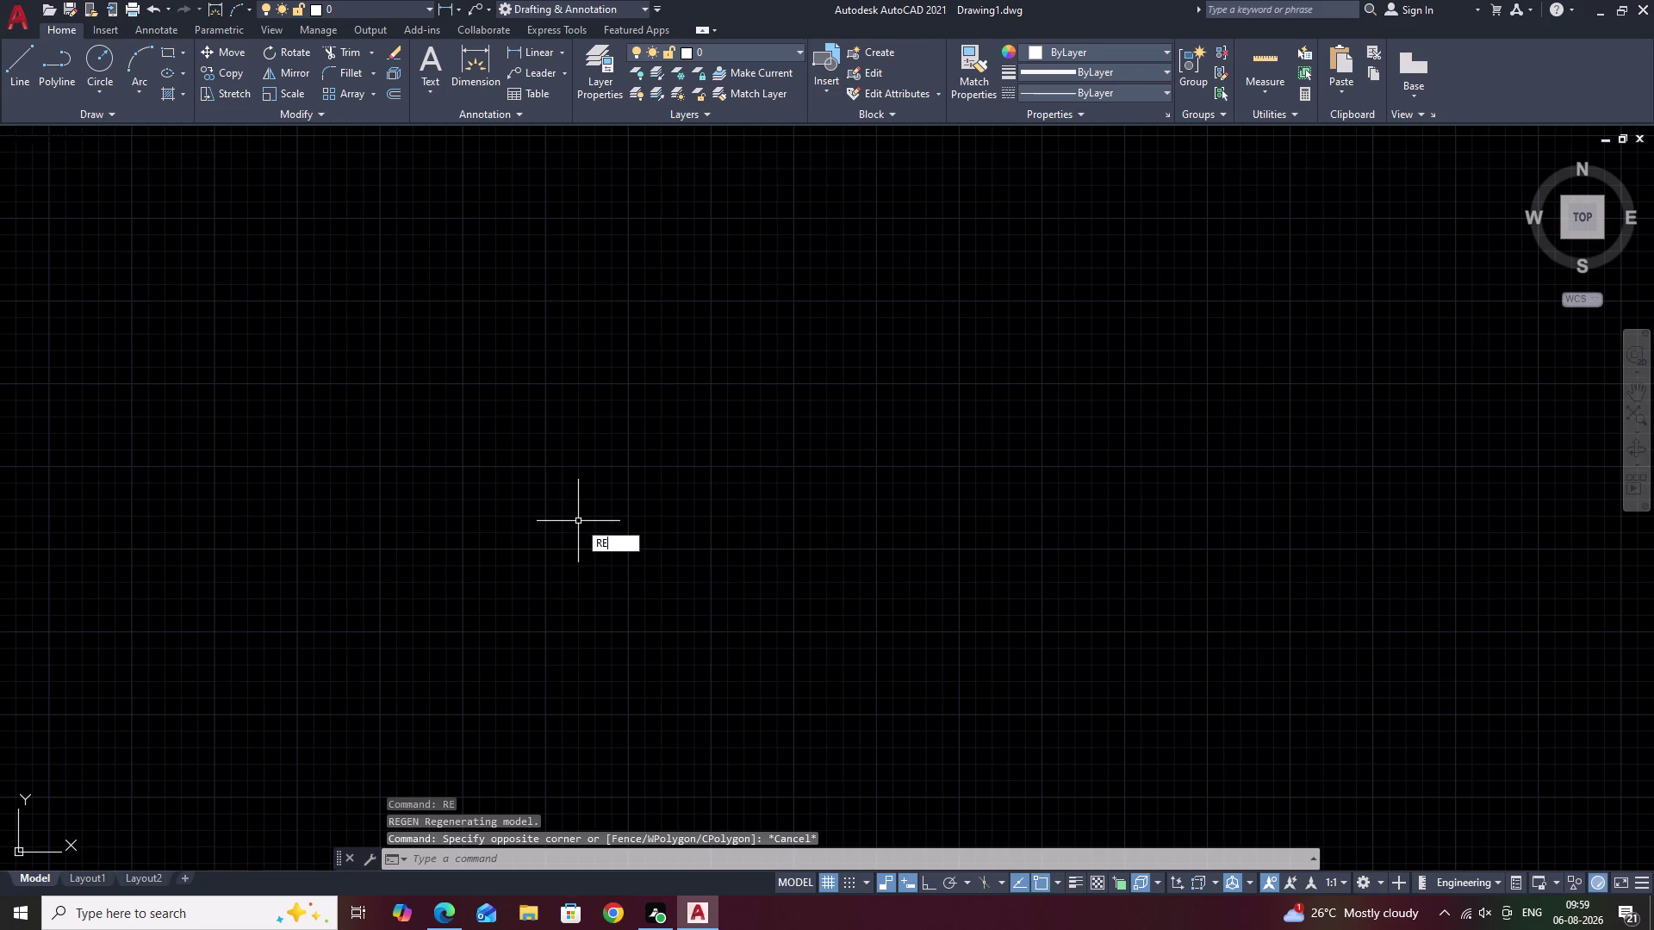
text(C)
key(space)
click(563, 506)
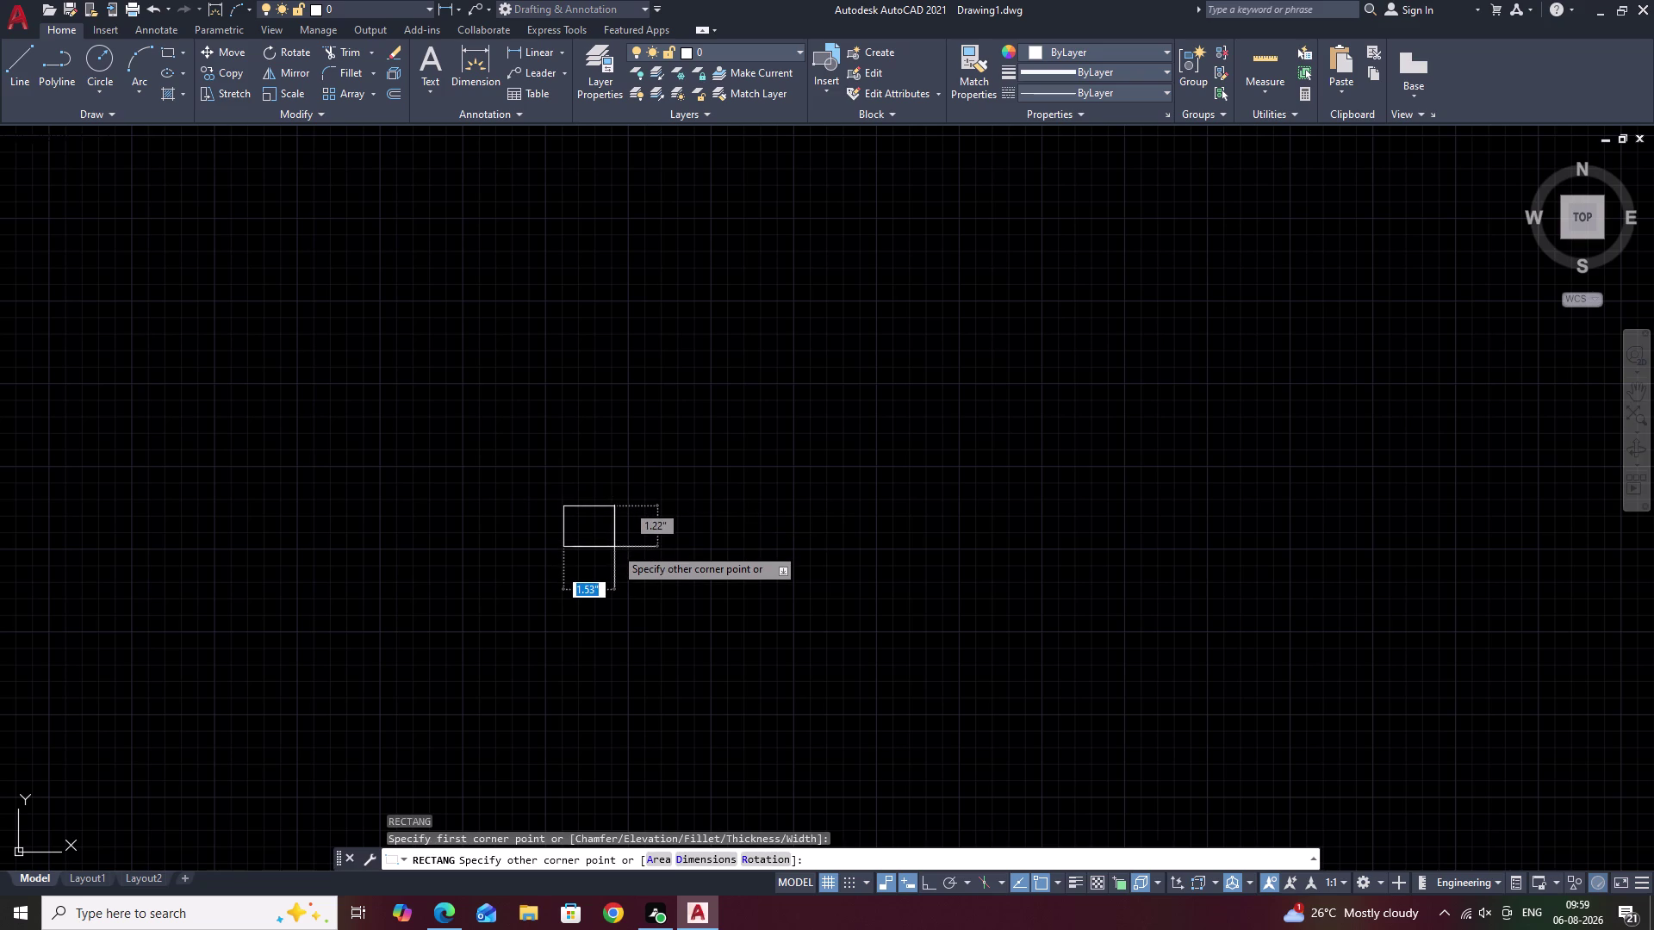
text(D 2)
key(space)
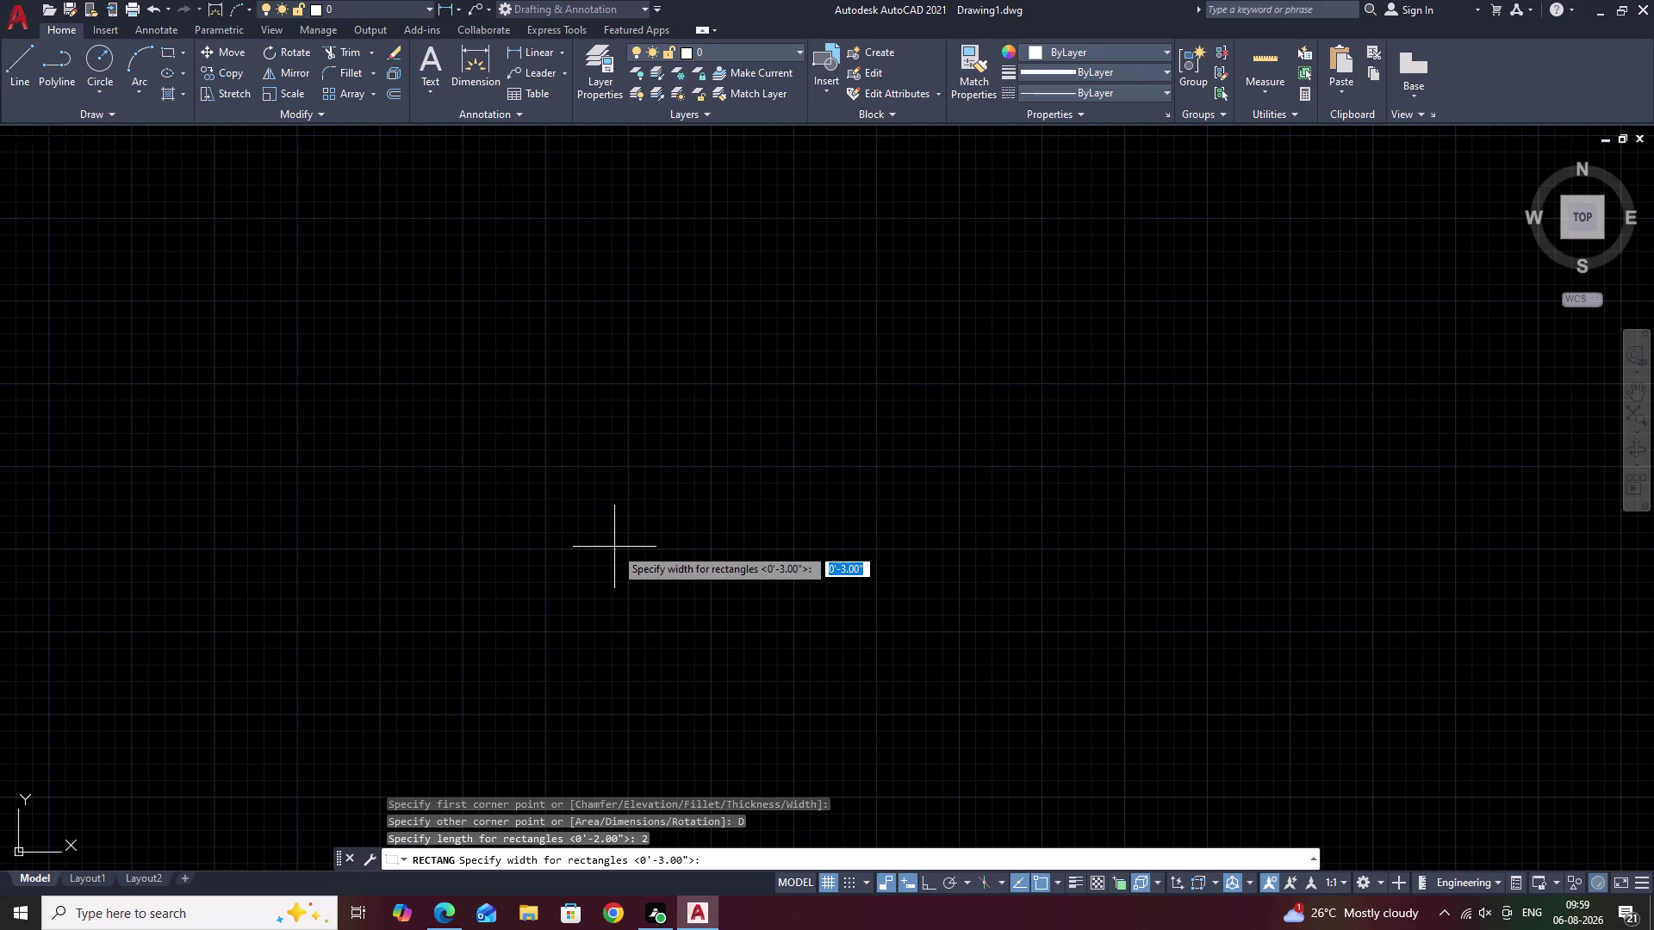
text(3)
key(space)
click(616, 555)
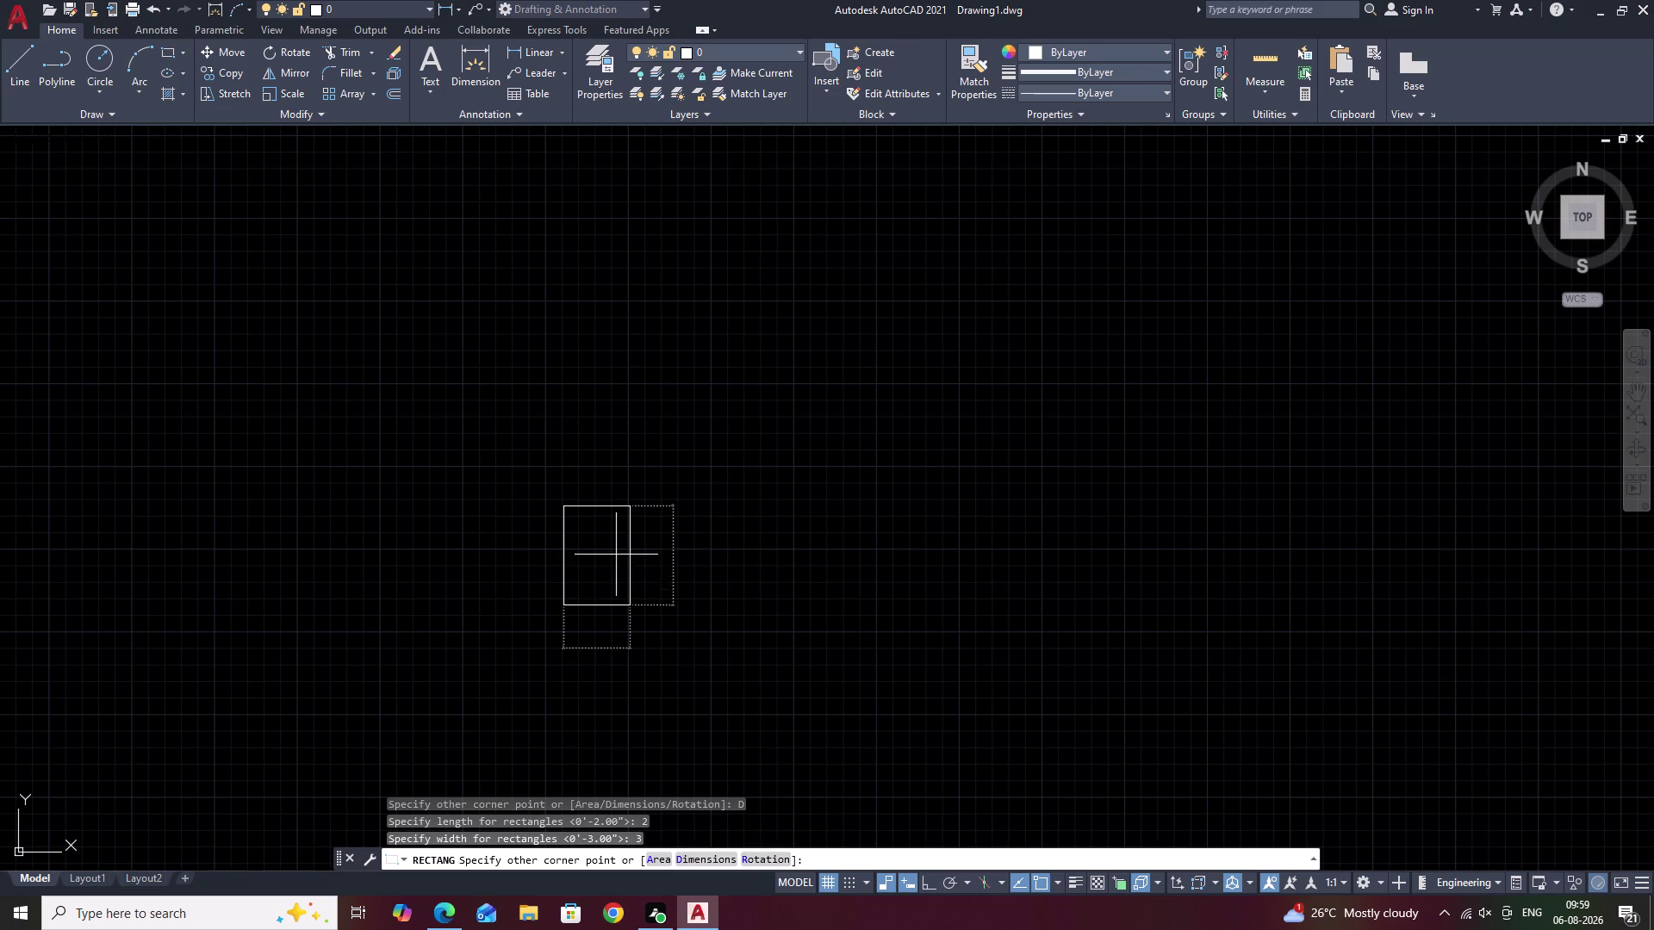
key(Escape)
Start copying the new rectangle from its centre, pan to the stairs, then cancel.
drag(672, 475, 673, 671)
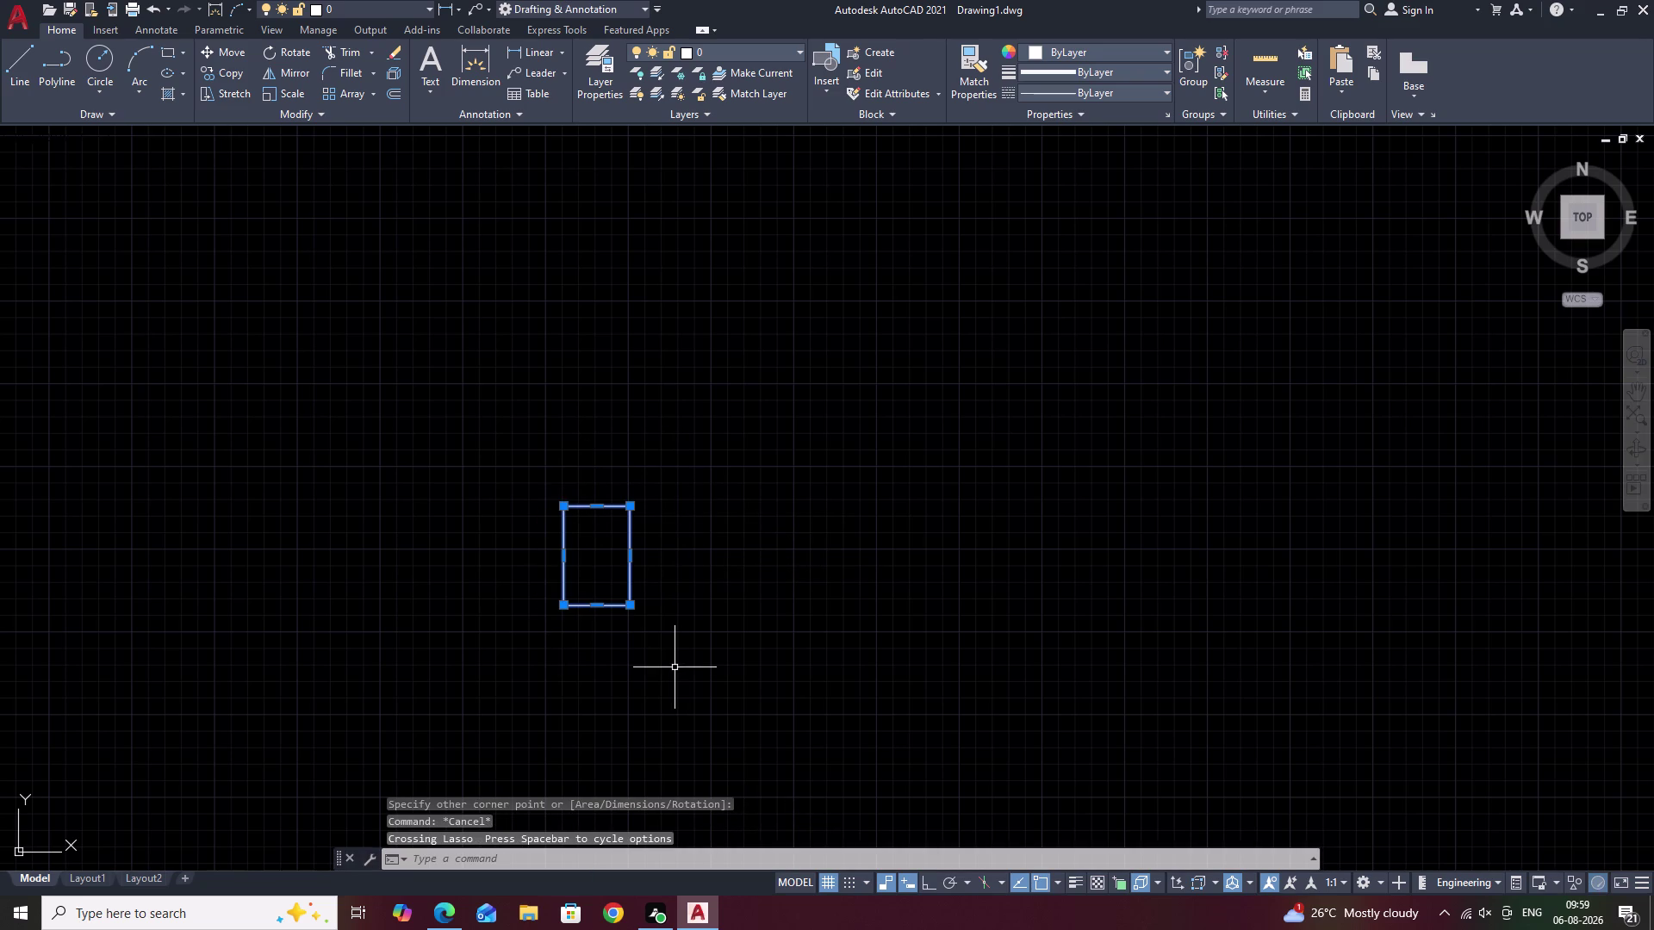
text(CO)
key(space)
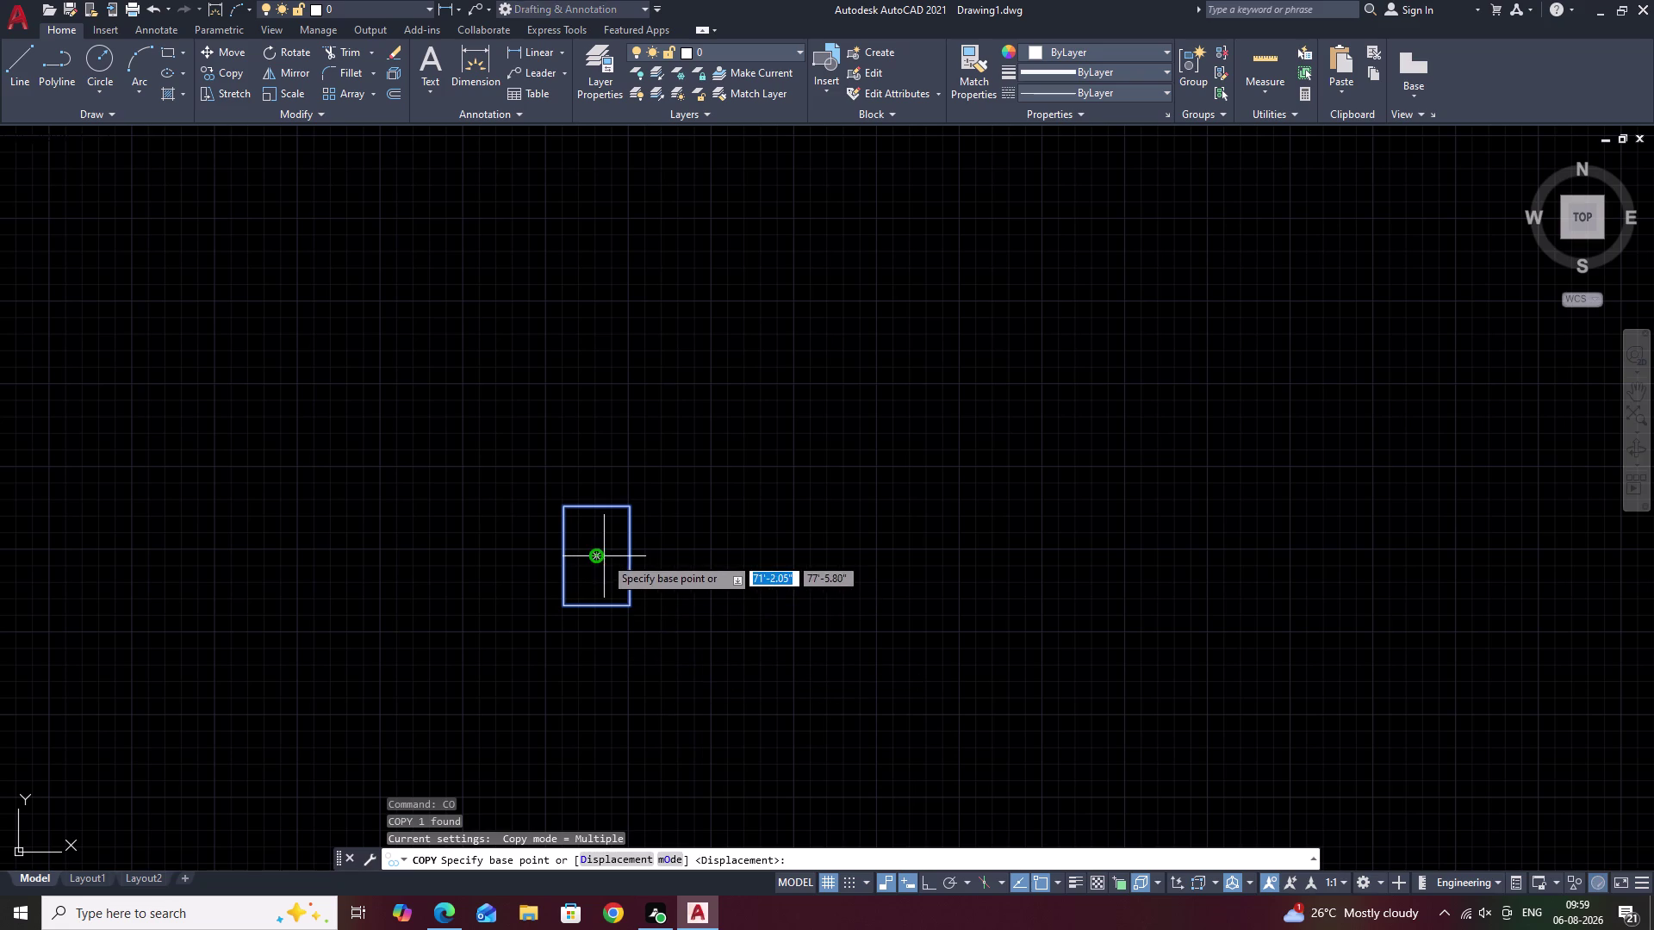
click(597, 558)
scroll(down, 3)
middle_drag(1275, 487, 266, 519)
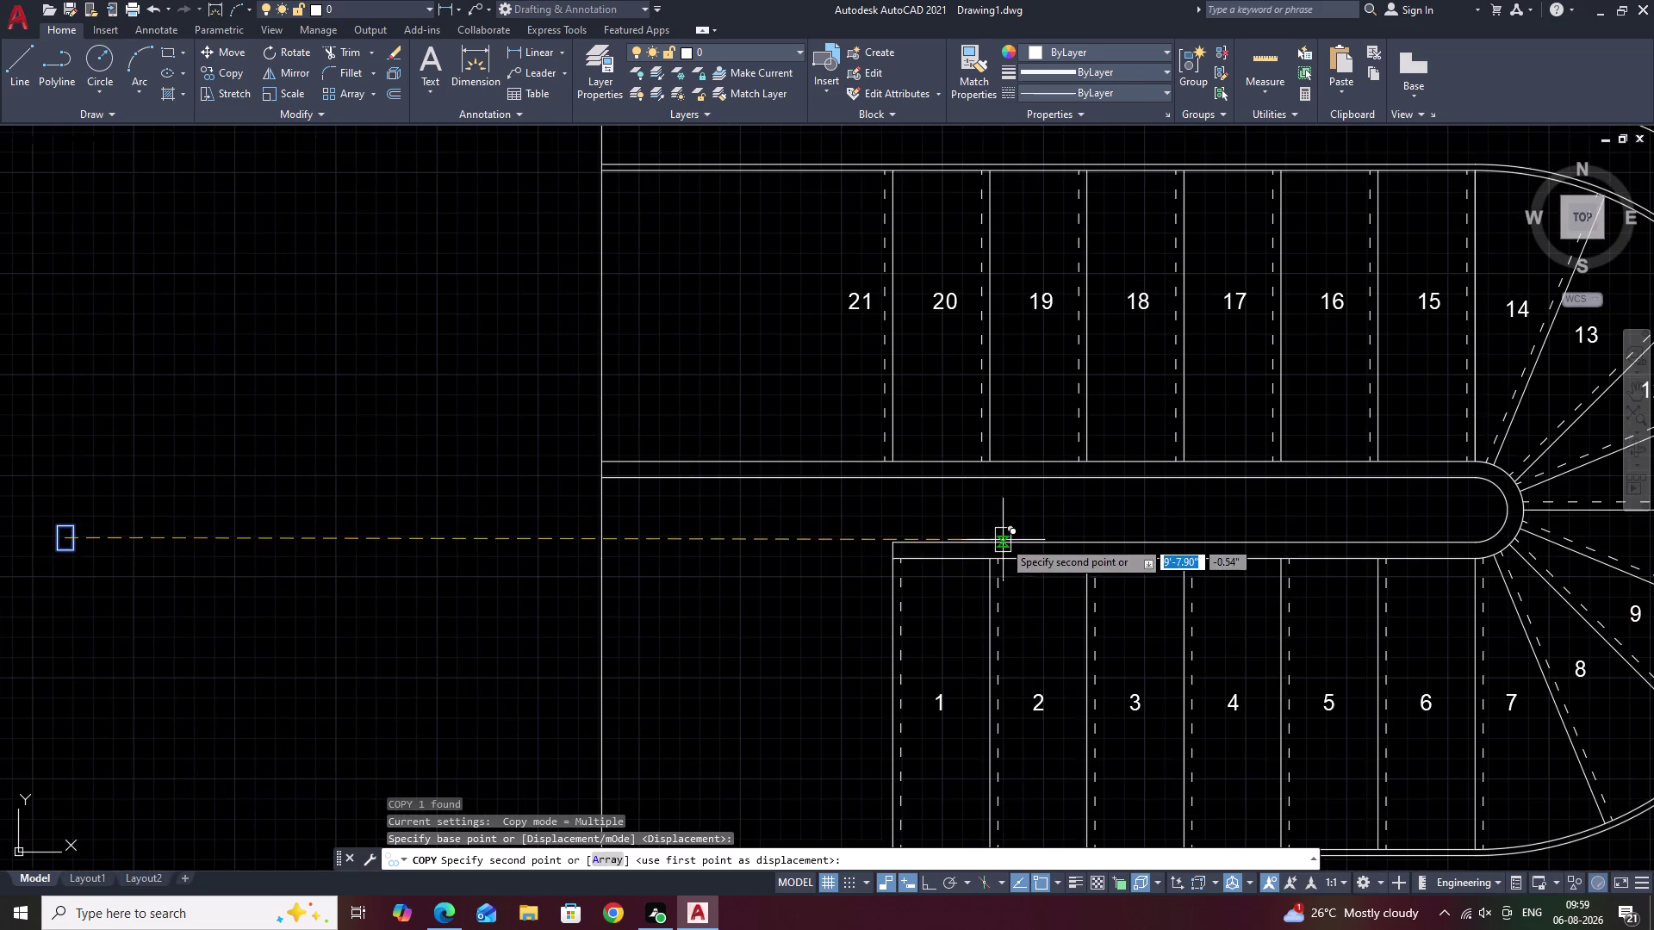
scroll(up, 3)
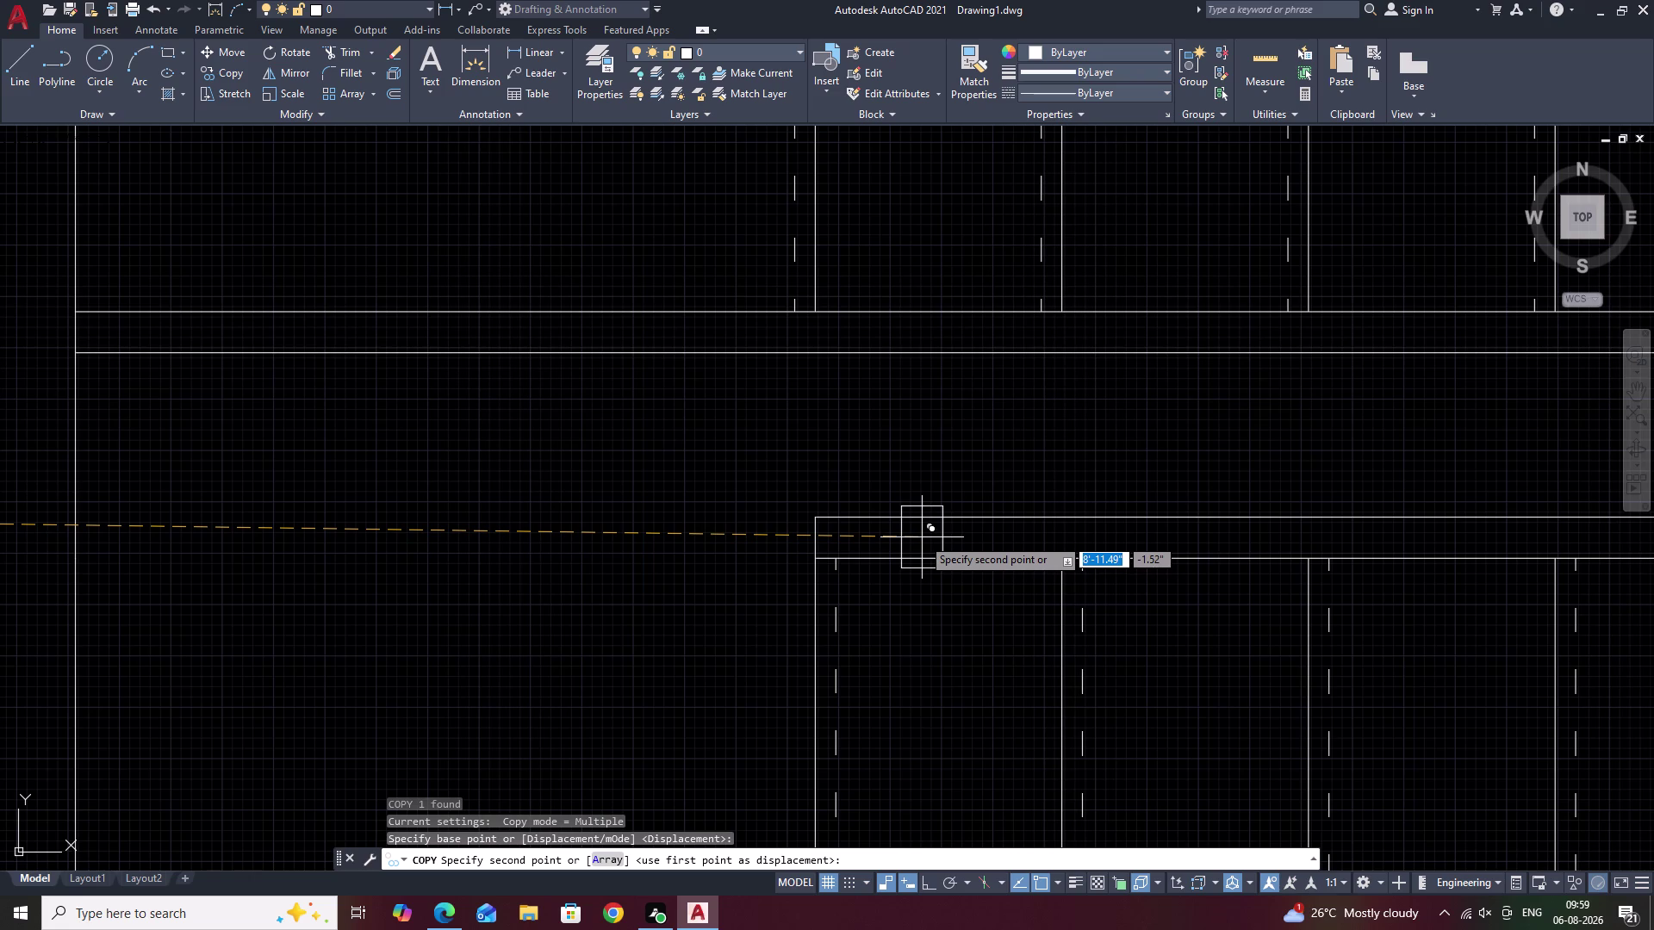
middle_drag(10, 472, 1241, 474)
key(Escape)
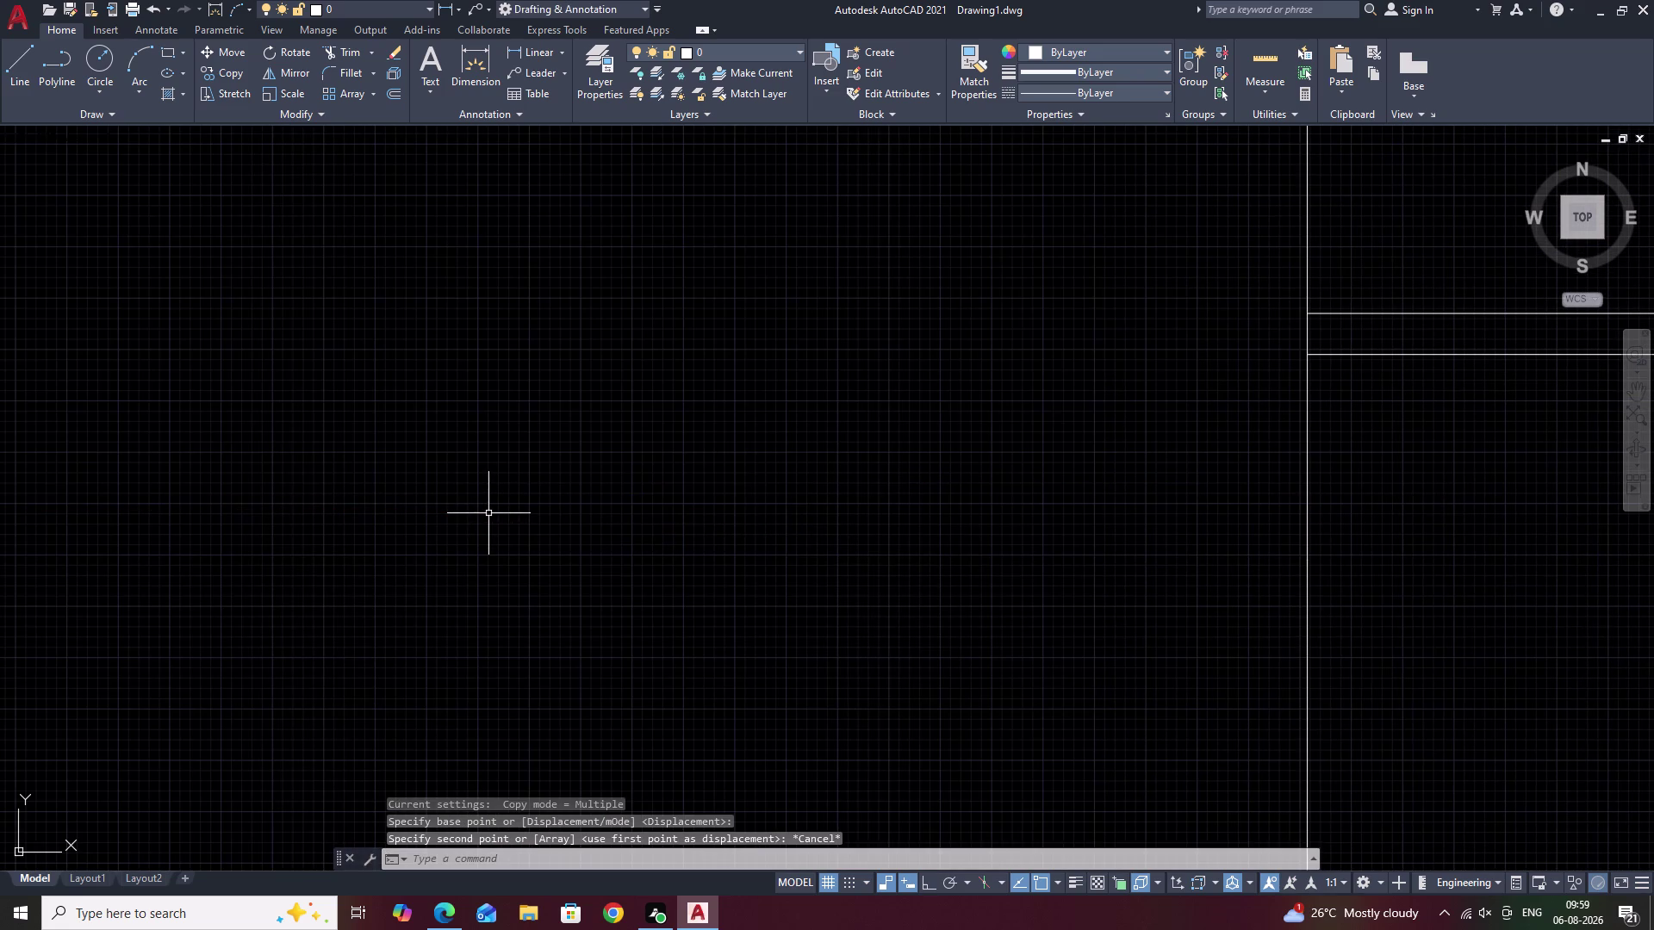
scroll(down, 3)
middle_drag(418, 526, 549, 529)
scroll(up, 3)
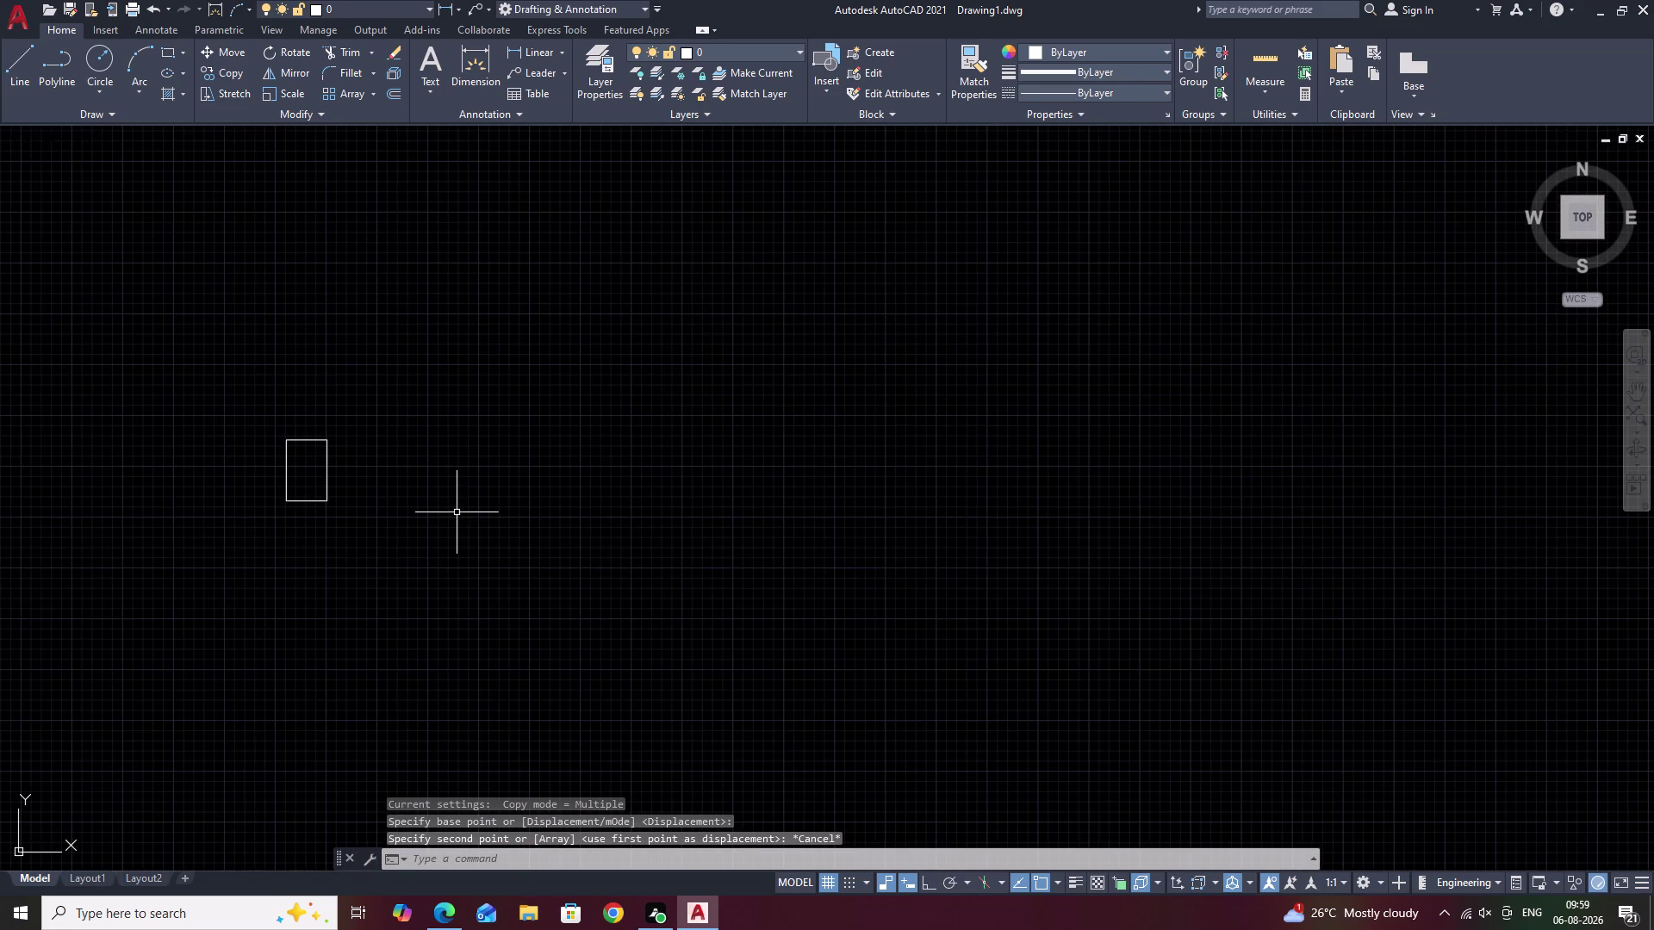
text(REC)
key(space)
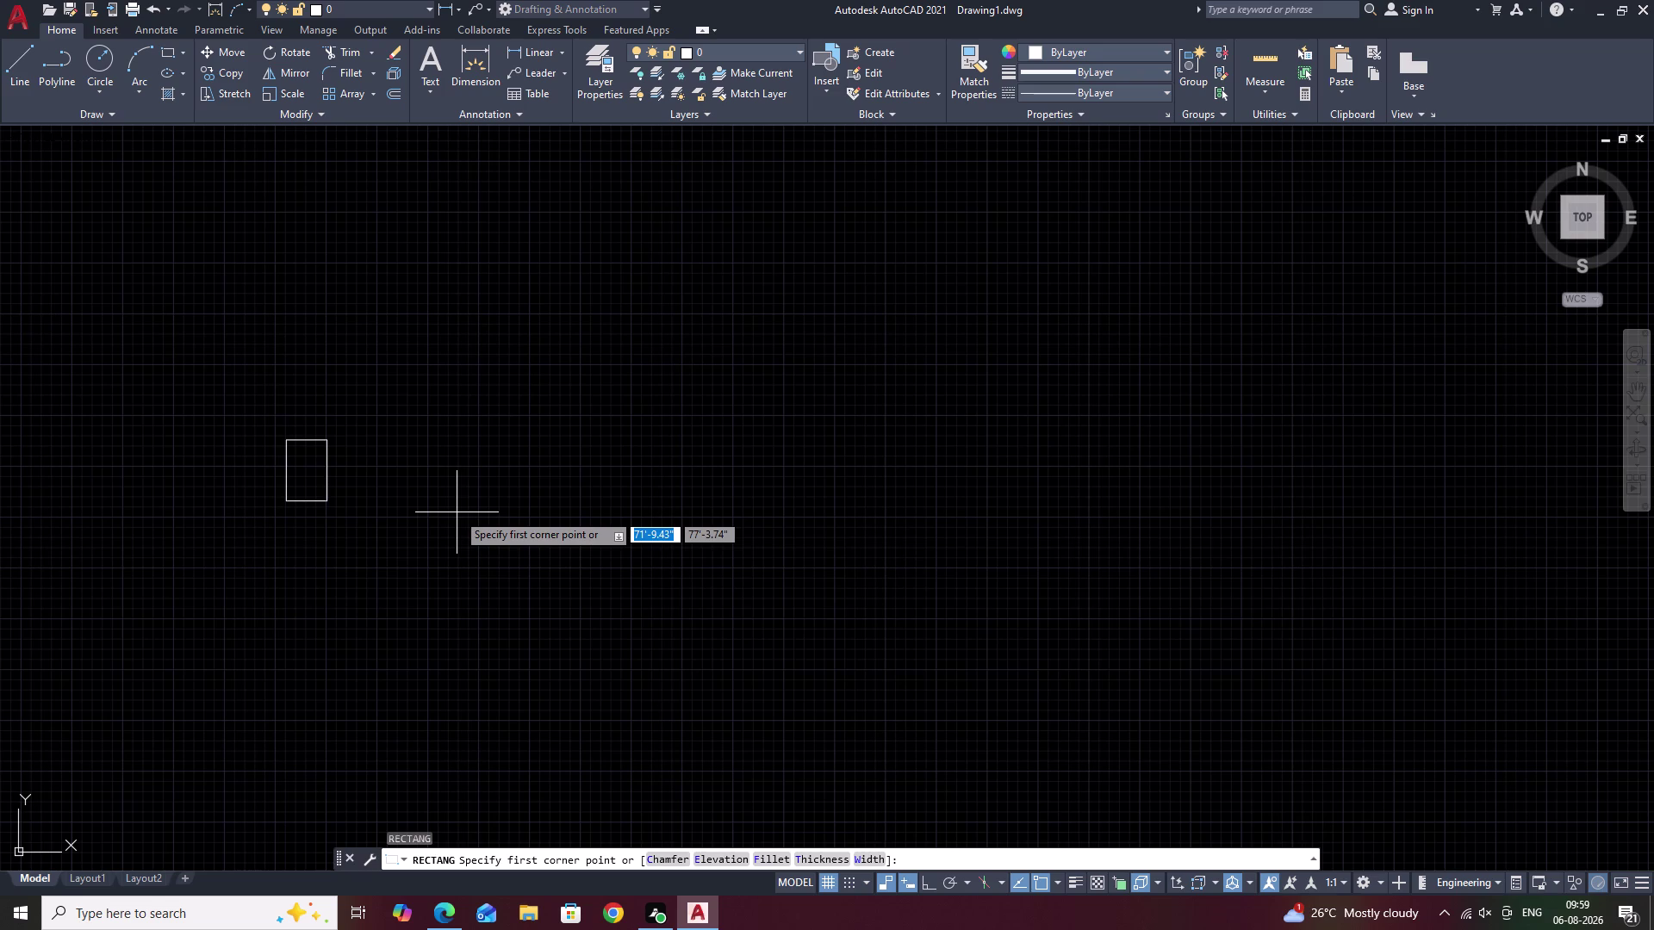
click(457, 513)
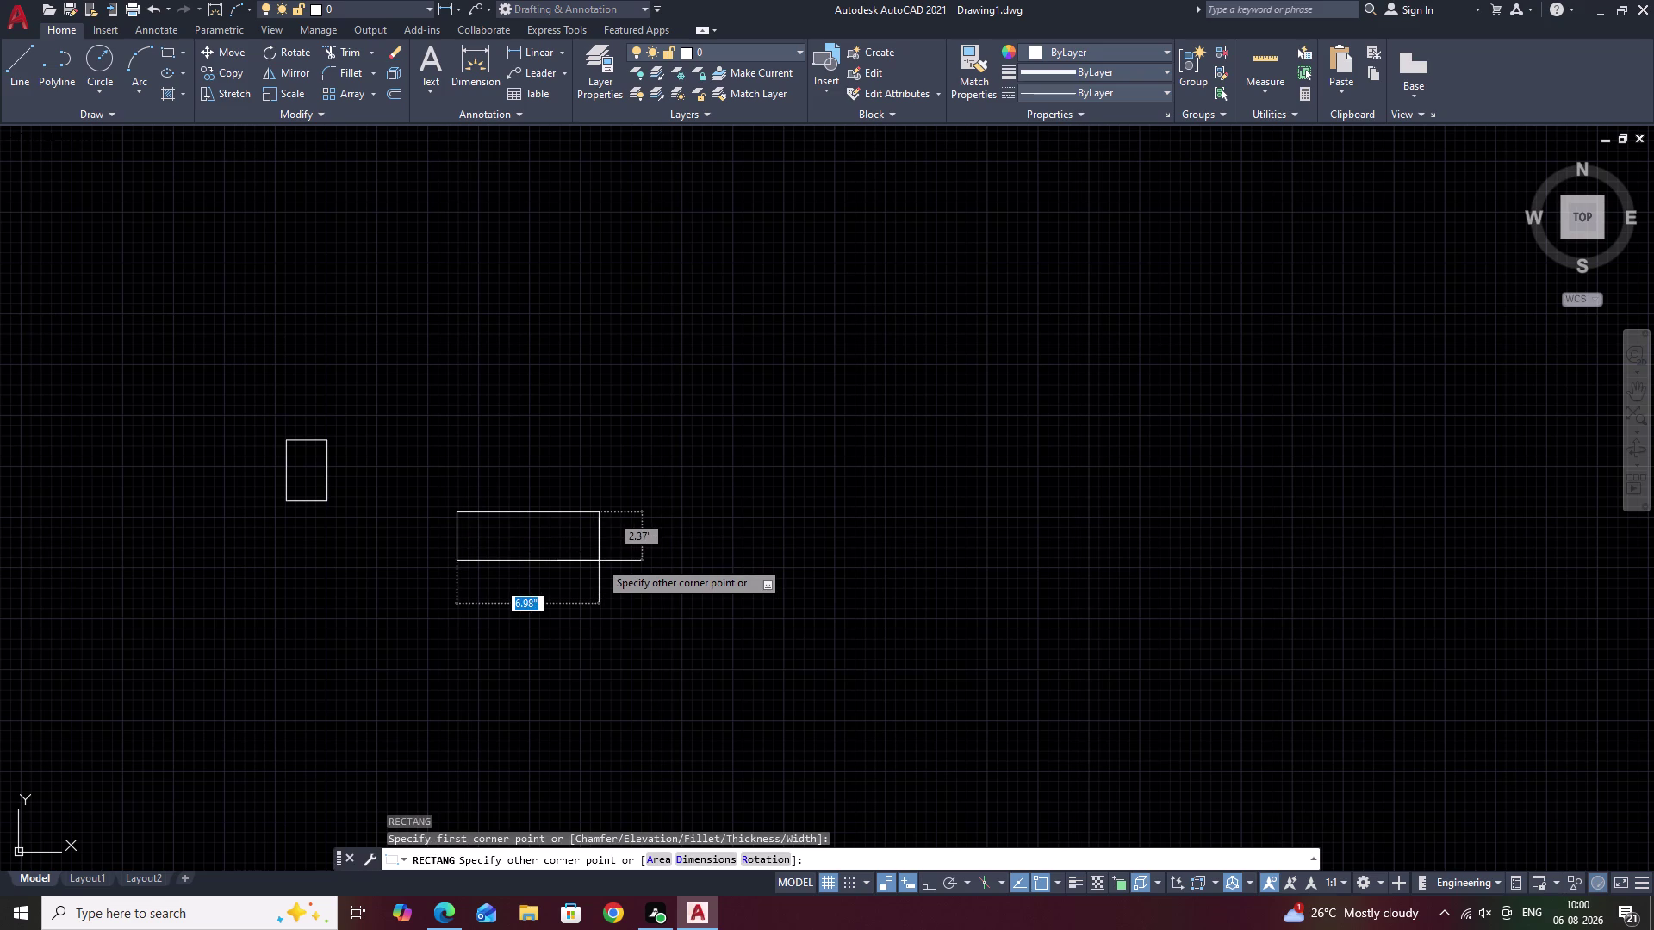
text(D 3)
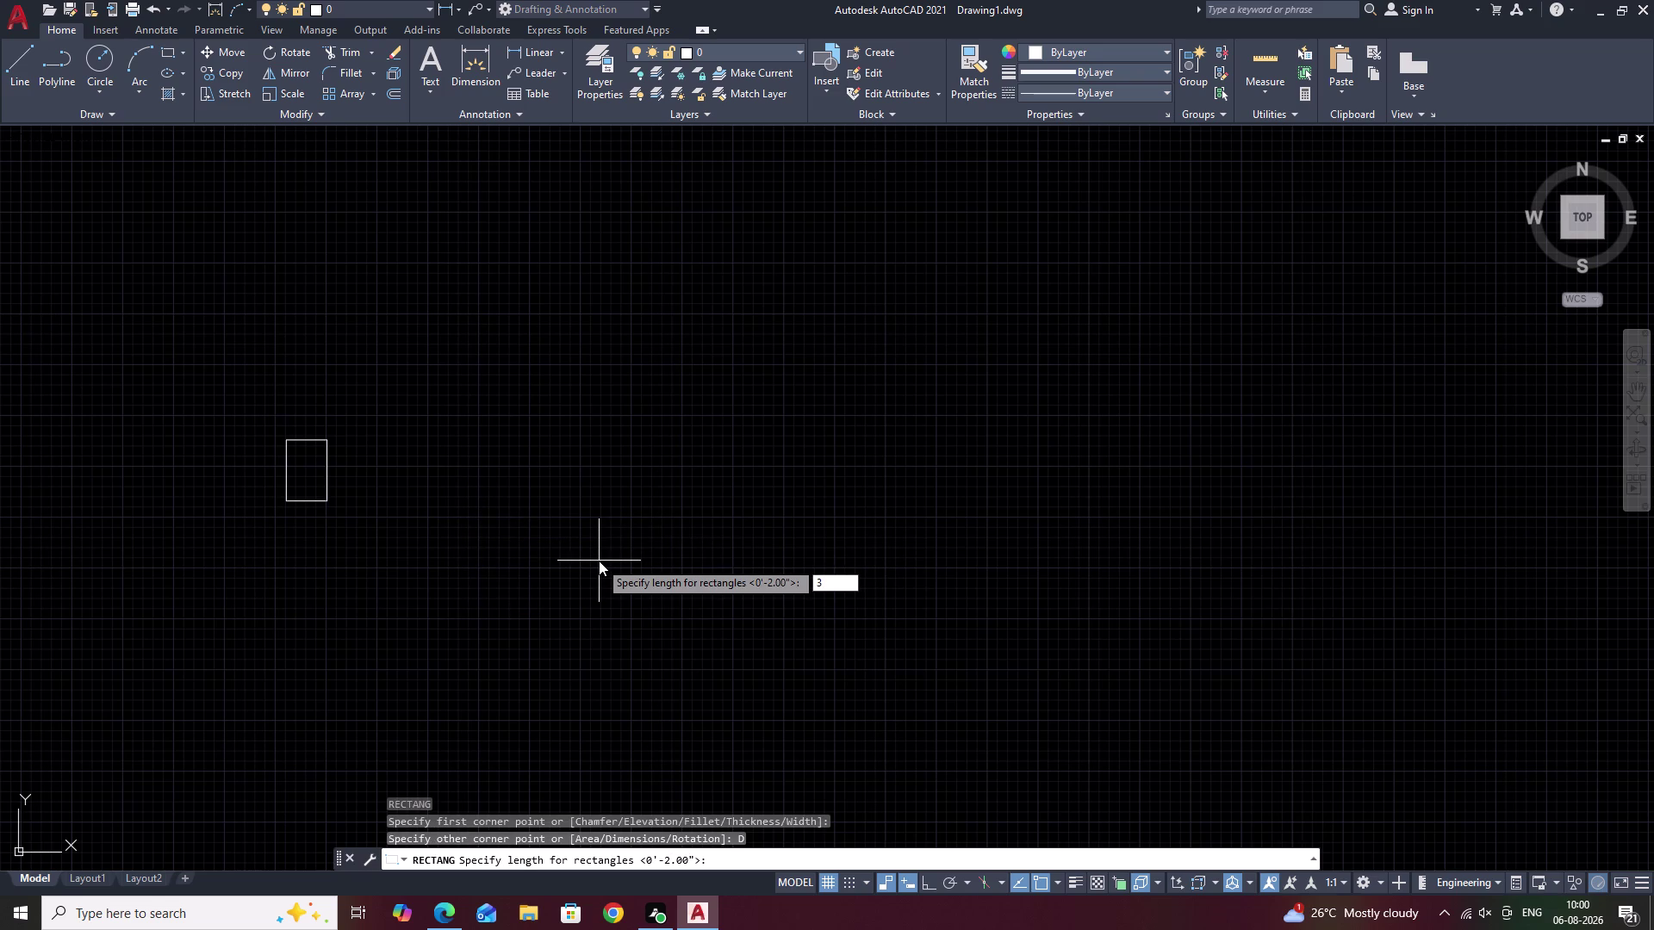
key(space)
text(0)
key(BackSpace)
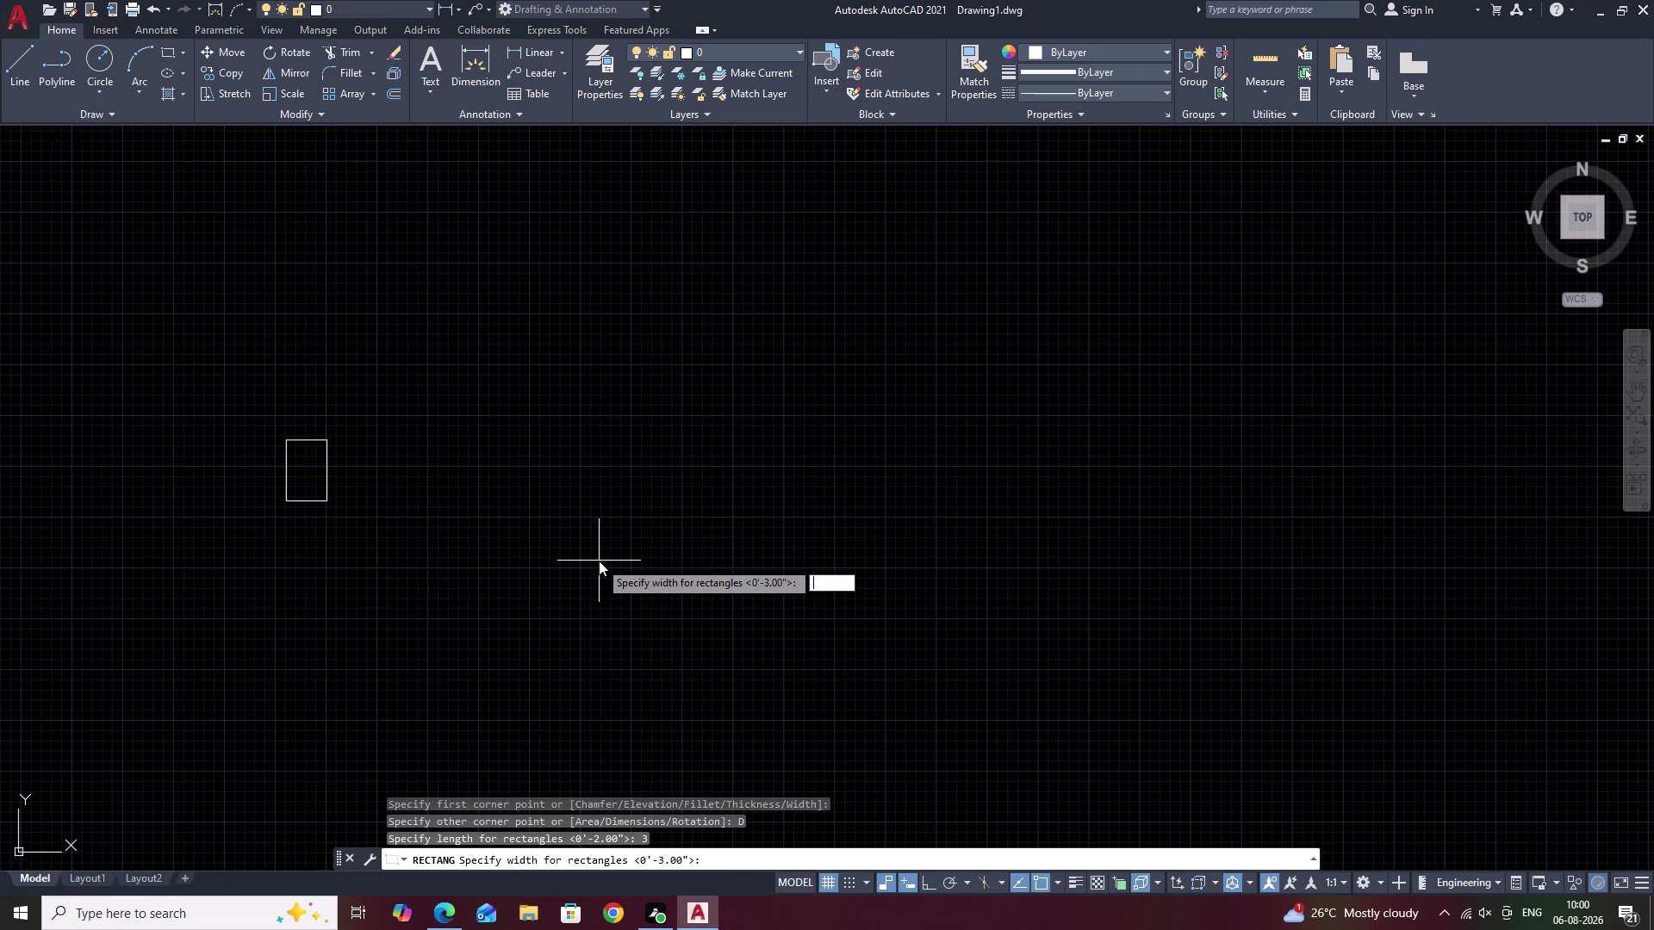
text(2)
key(space)
click(599, 561)
key(Escape)
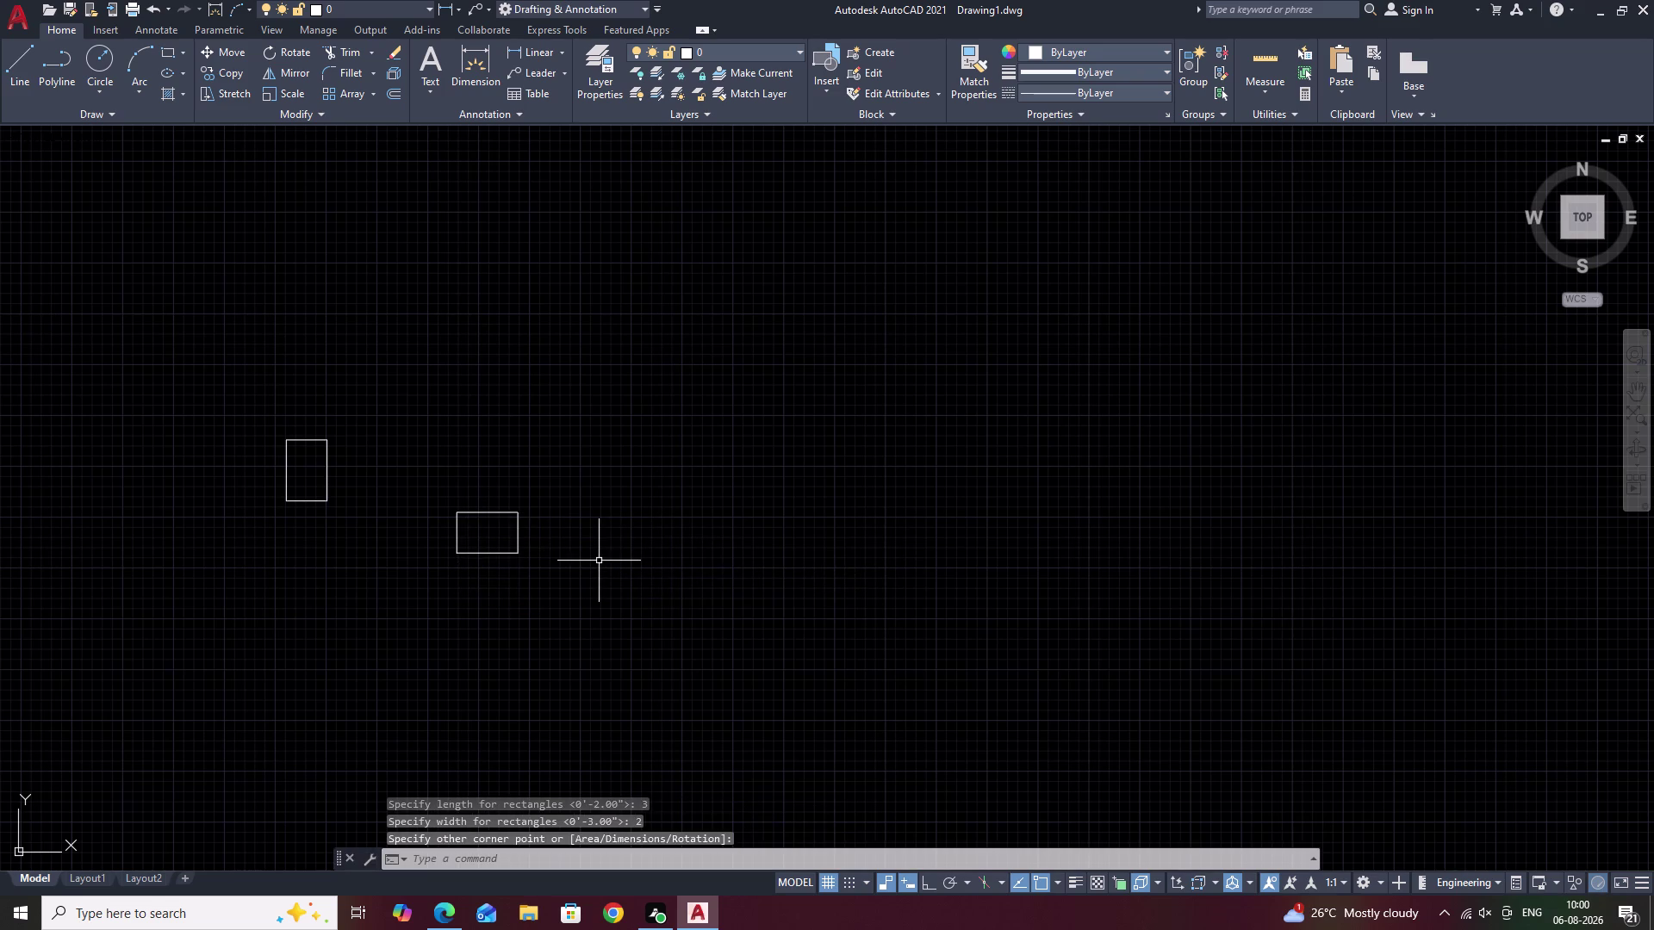
drag(527, 488, 519, 607)
text(C)
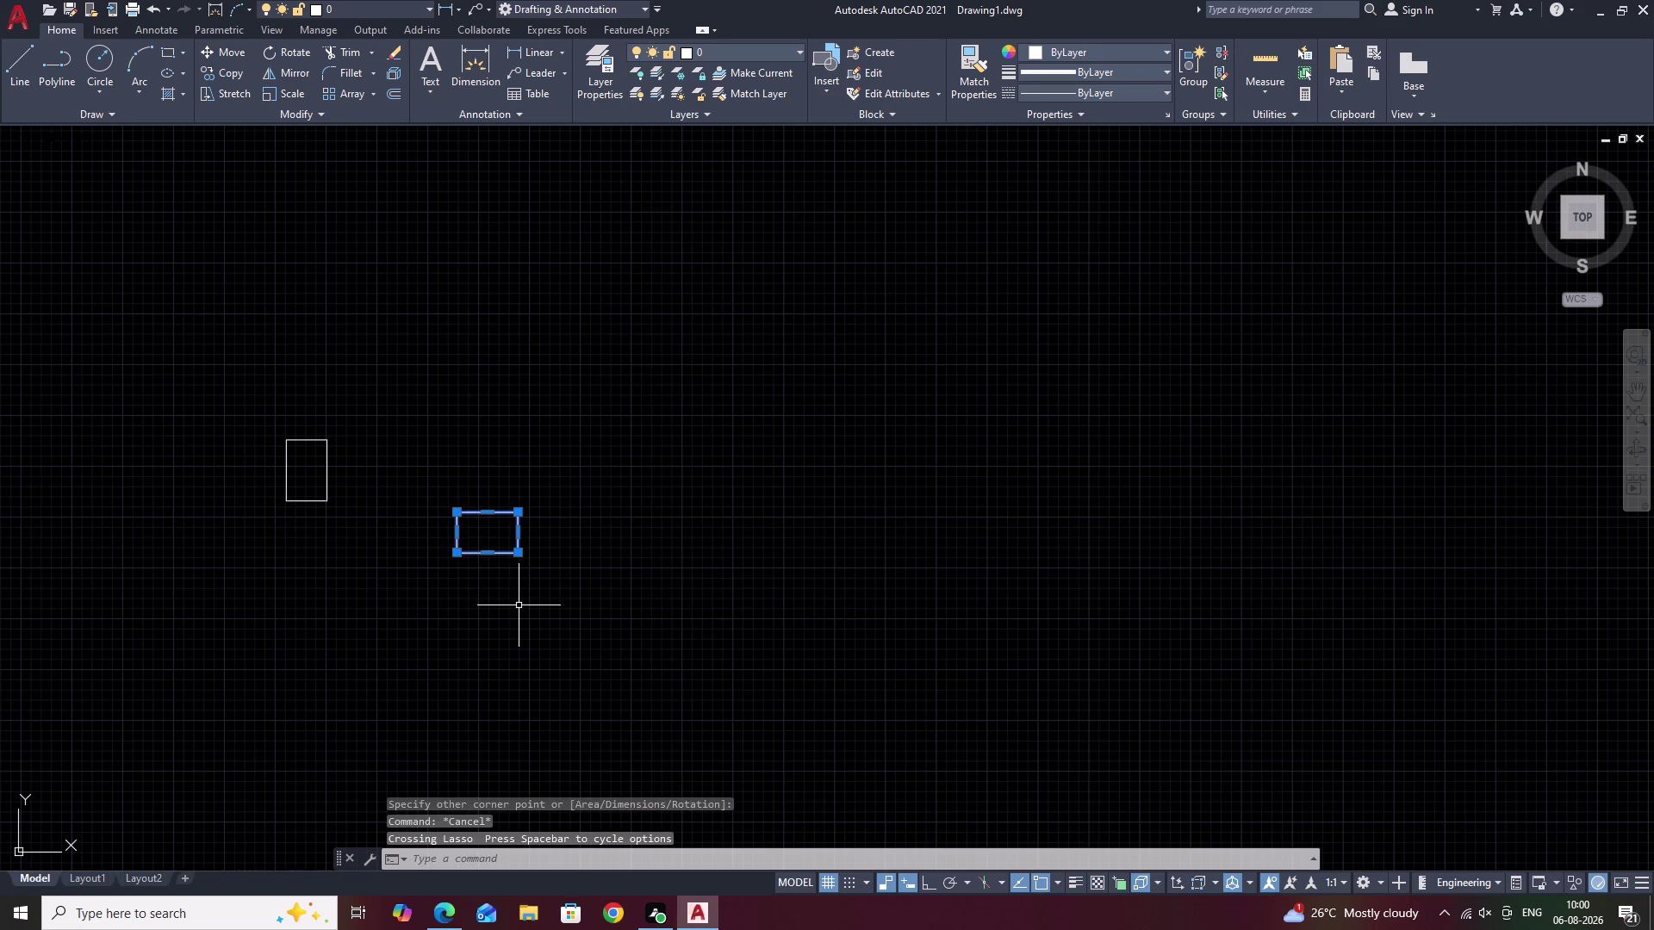
text(O)
key(space)
click(491, 538)
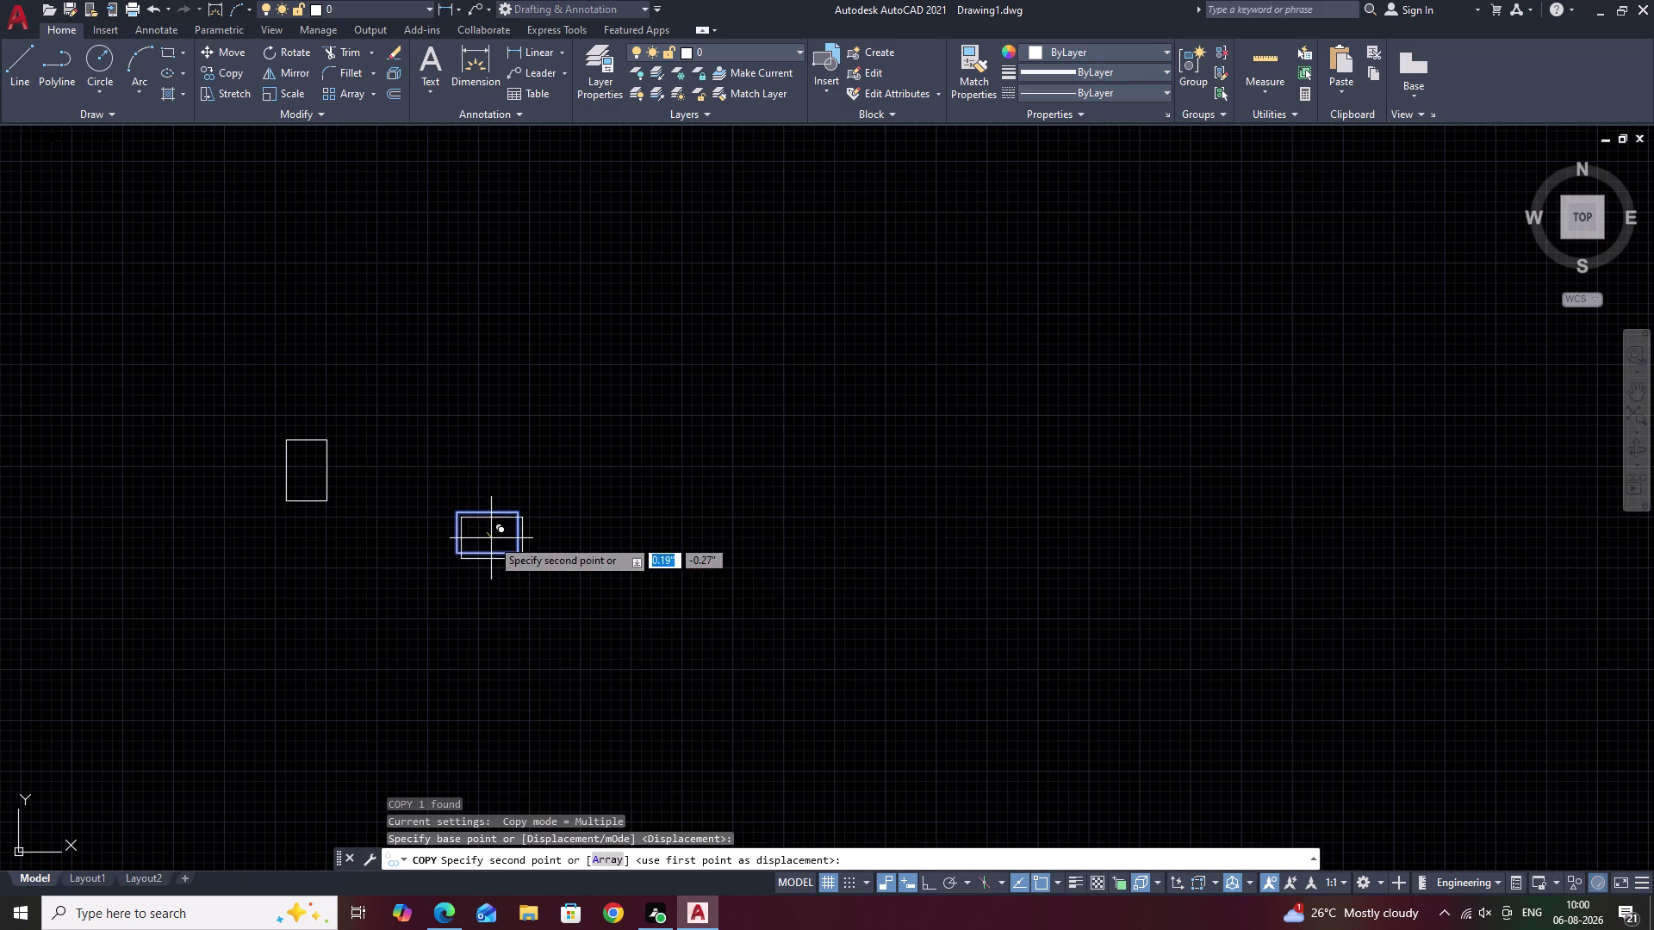
scroll(down, 3)
middle_drag(1128, 498, 864, 528)
scroll(up, 3)
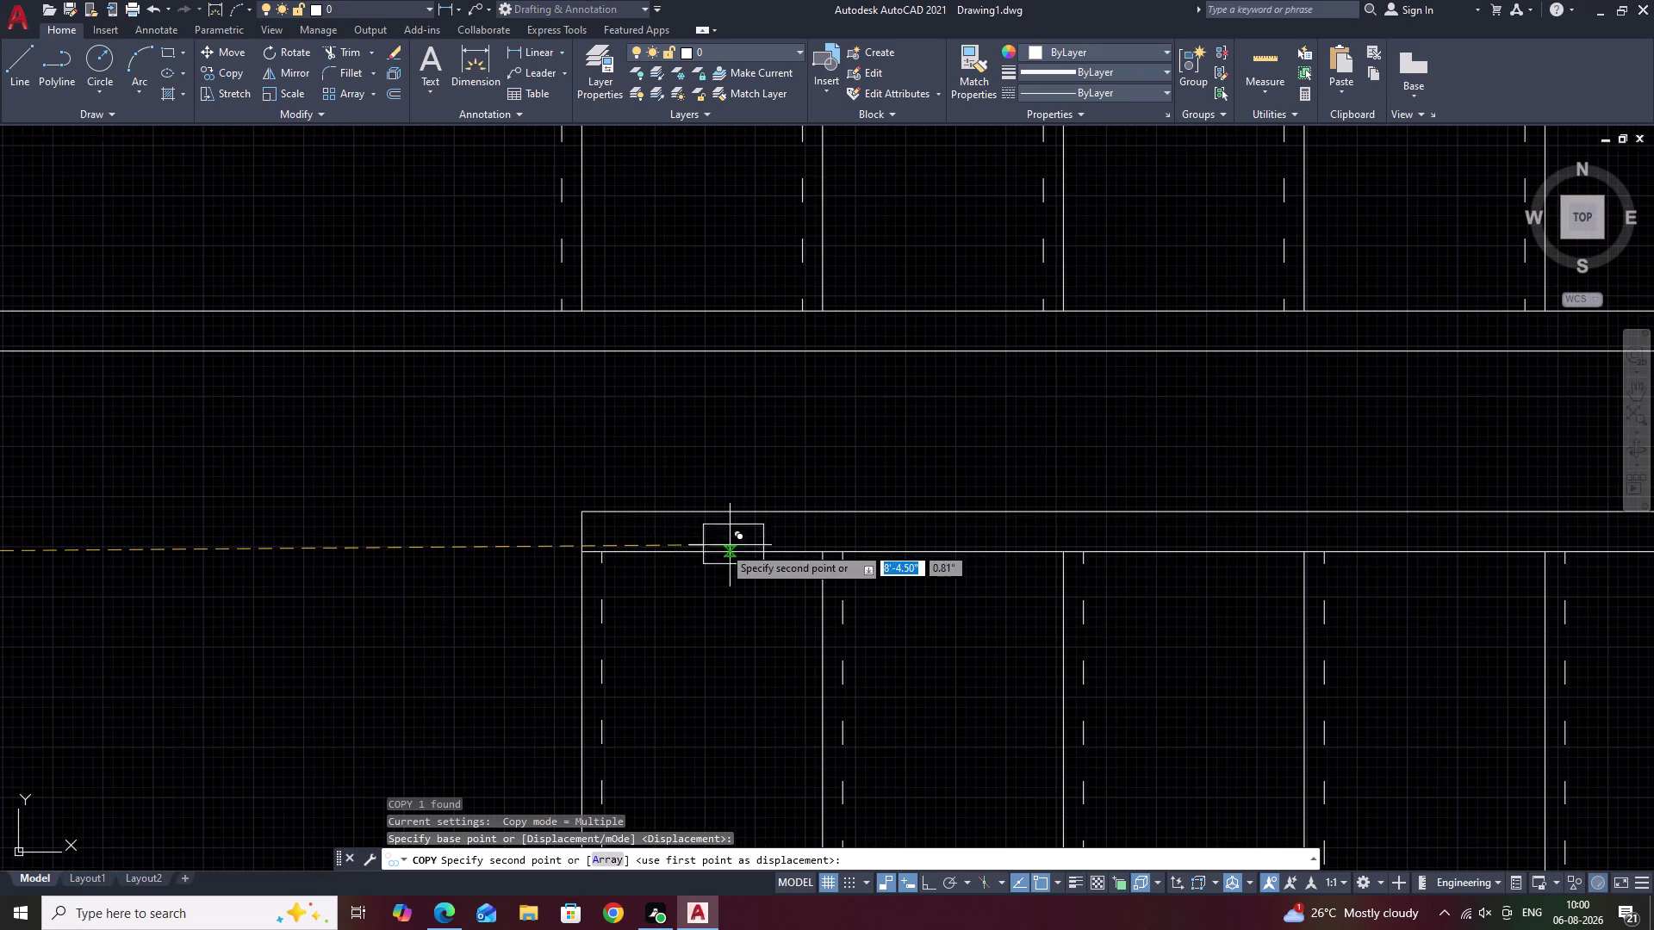
scroll(up, 3)
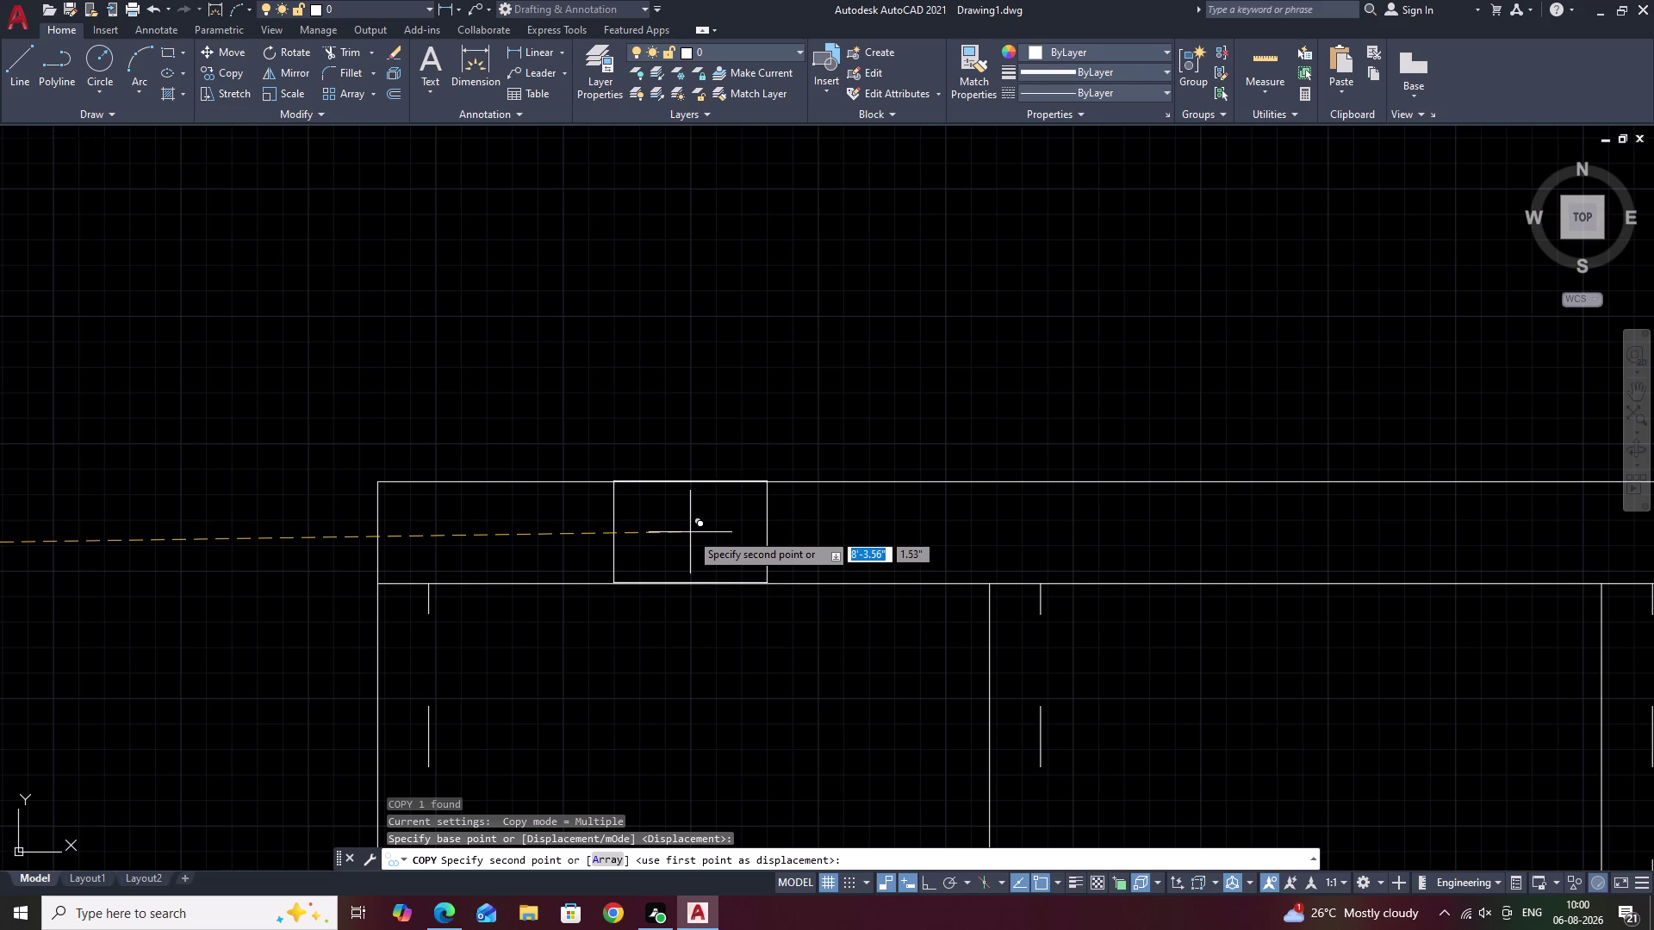
scroll(down, 3)
scroll(down, 3)
middle_drag(475, 433, 787, 449)
key(Escape)
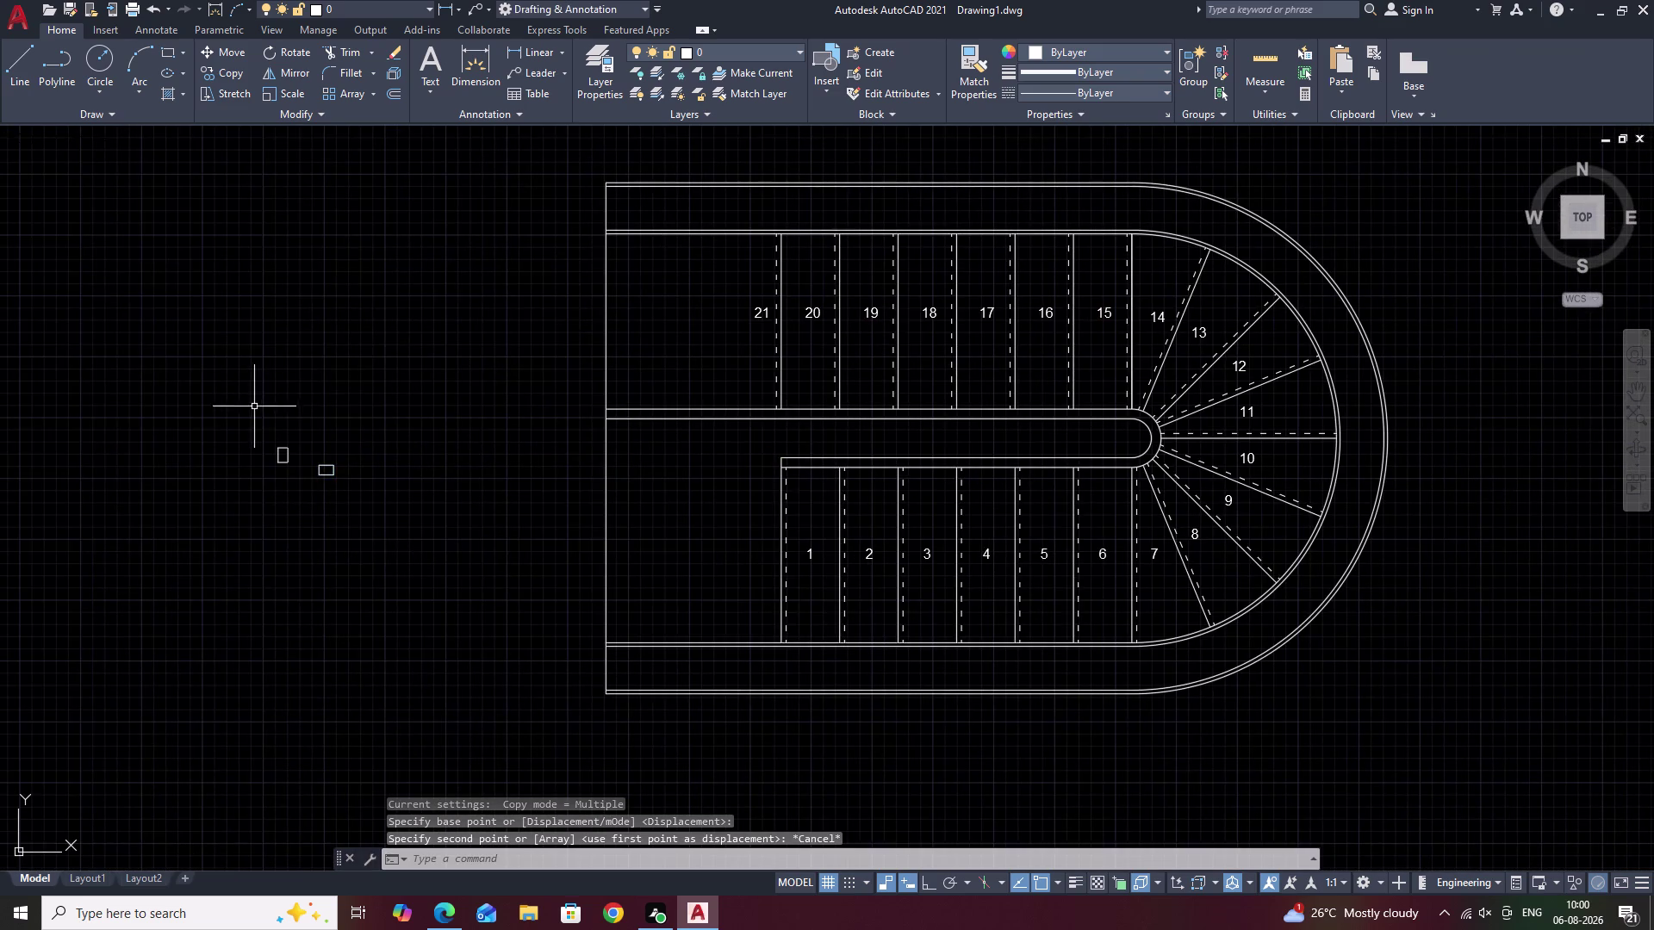
Erase the small upright rectangle.
scroll(up, 3)
drag(223, 310, 246, 479)
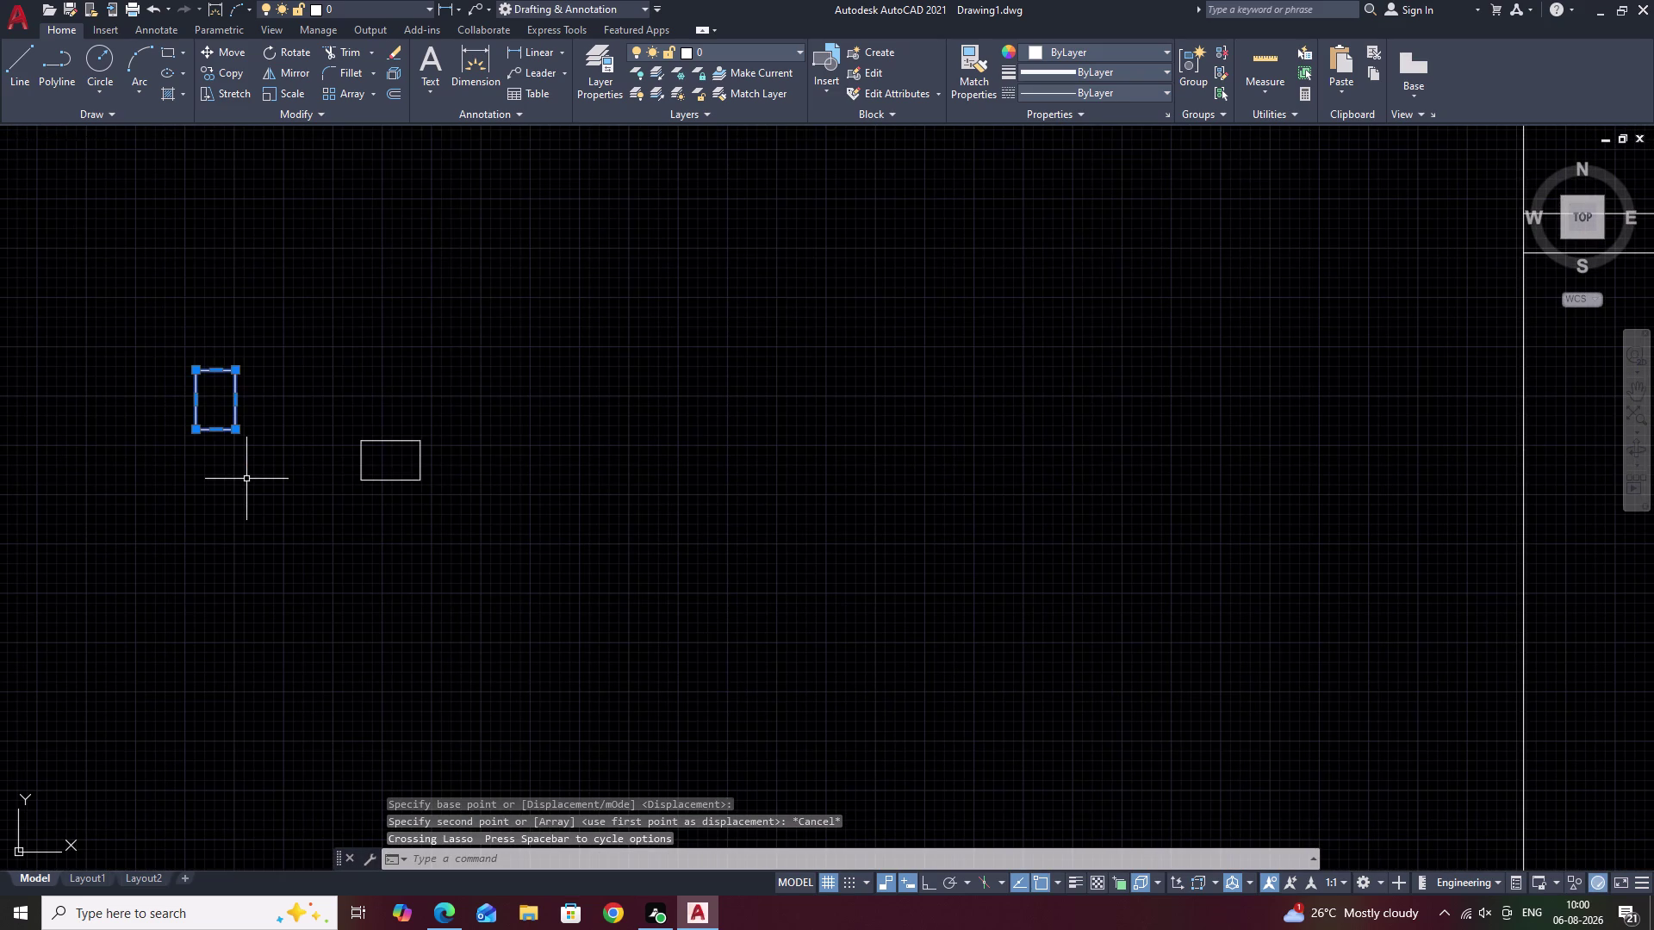
text(E)
key(space)
Try offsetting the remaining rectangle by 1, then cancel the oversized offset.
text(O)
key(space)
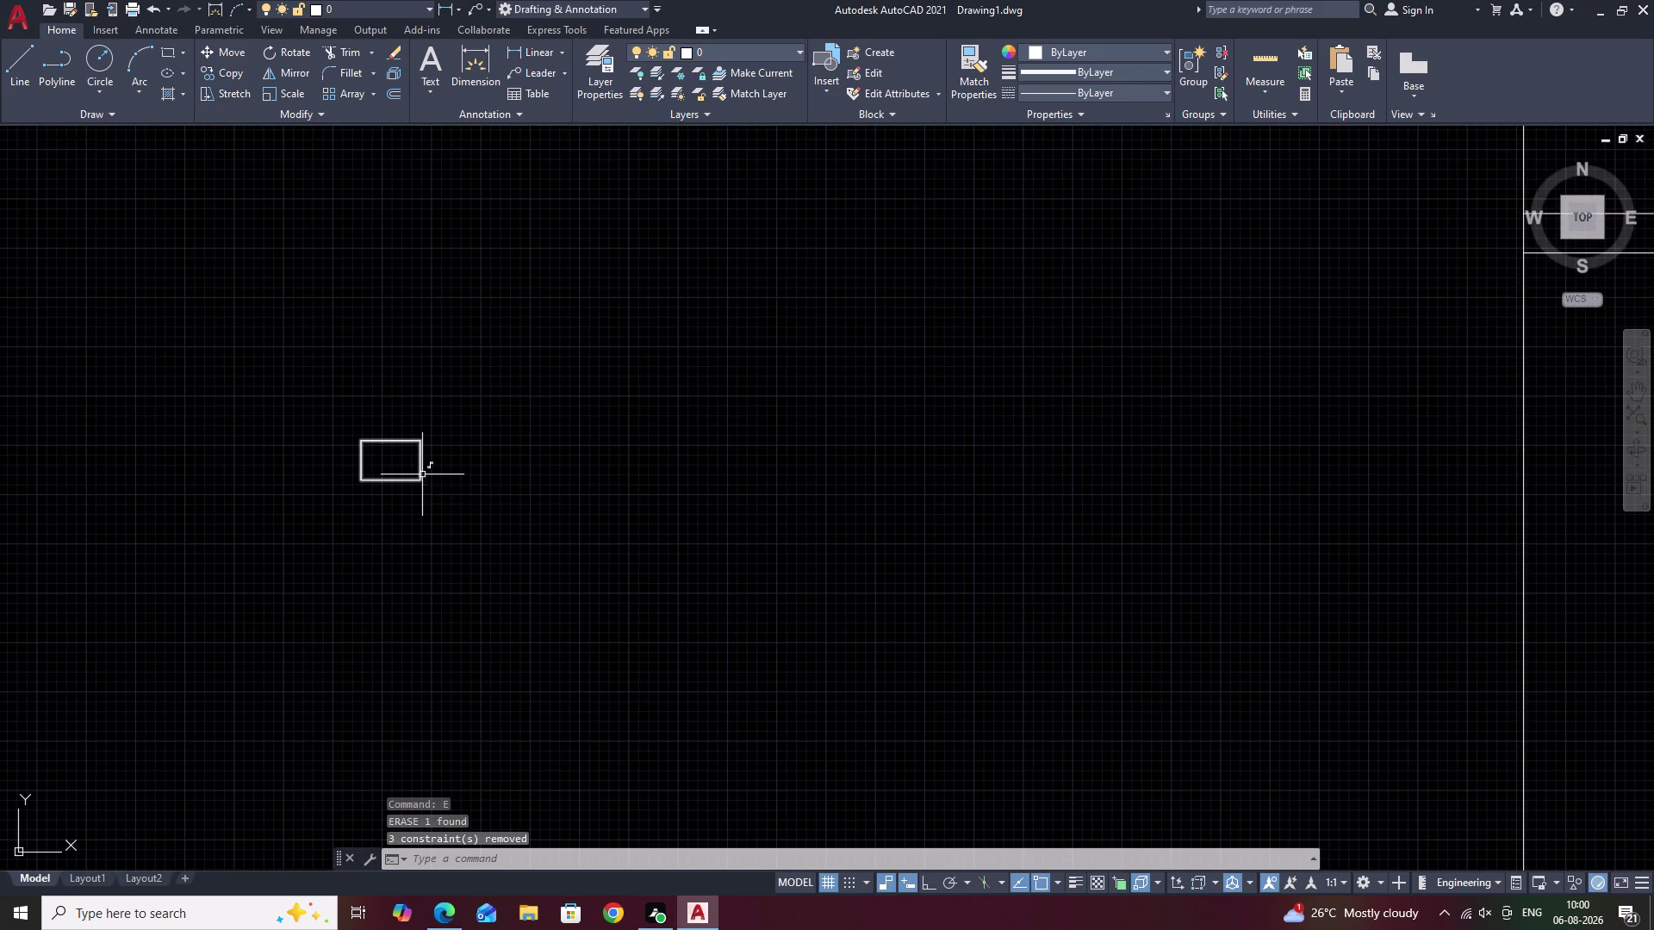
key(2)
key(BackSpace)
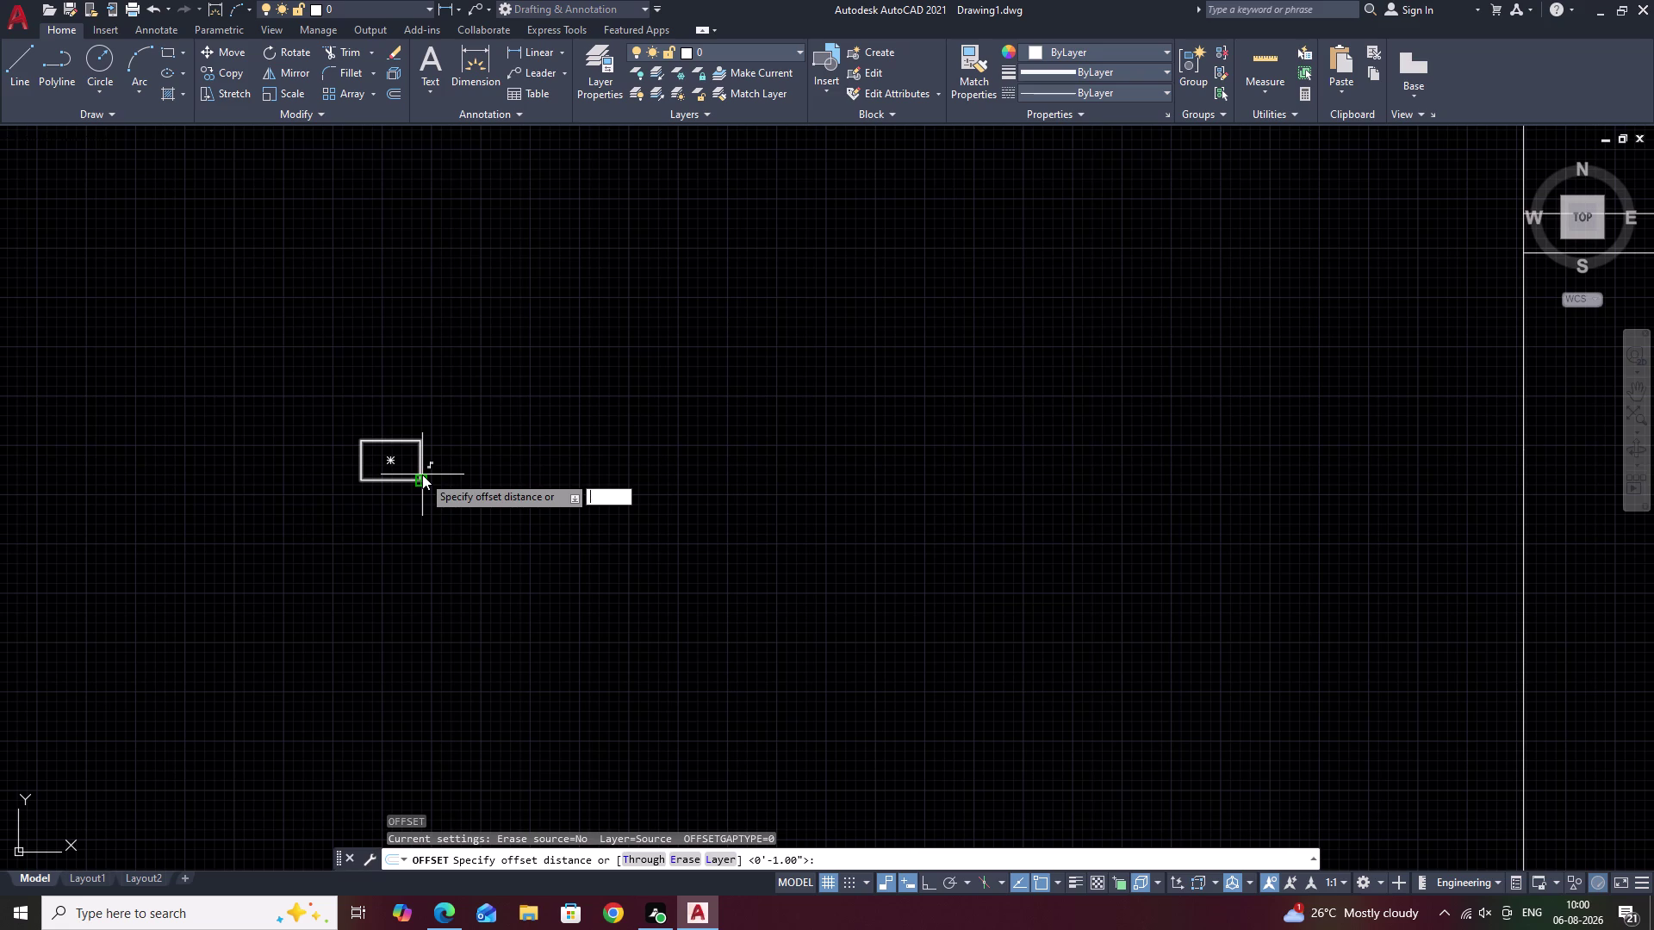
text(1)
key(space)
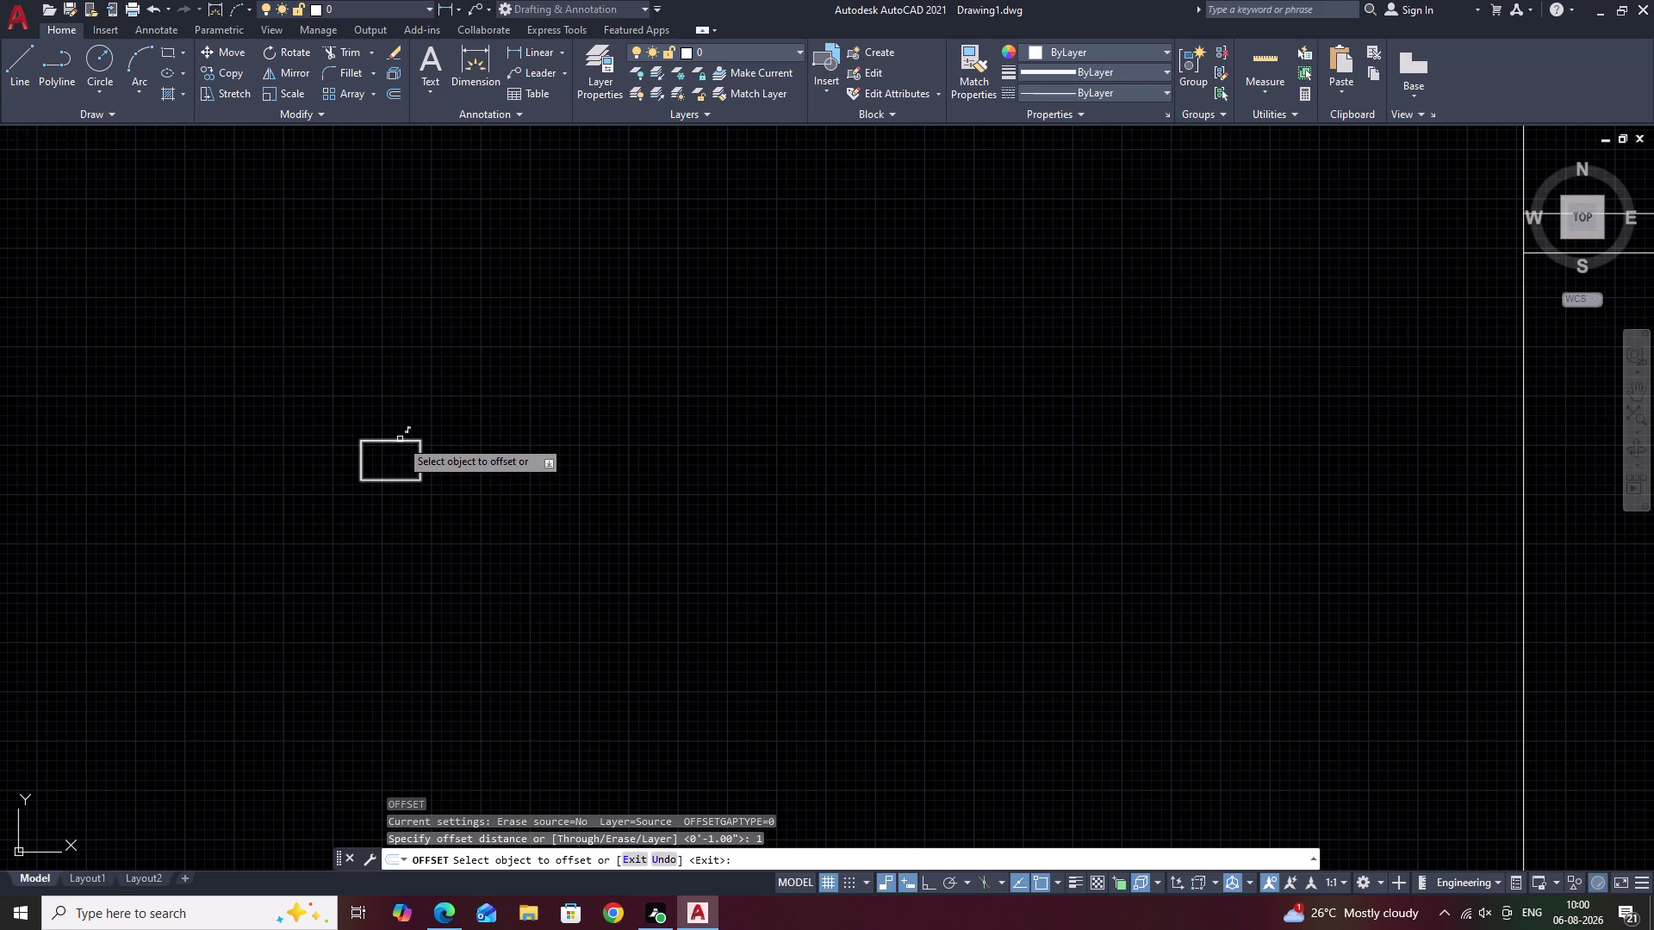
scroll(up, 3)
click(400, 439)
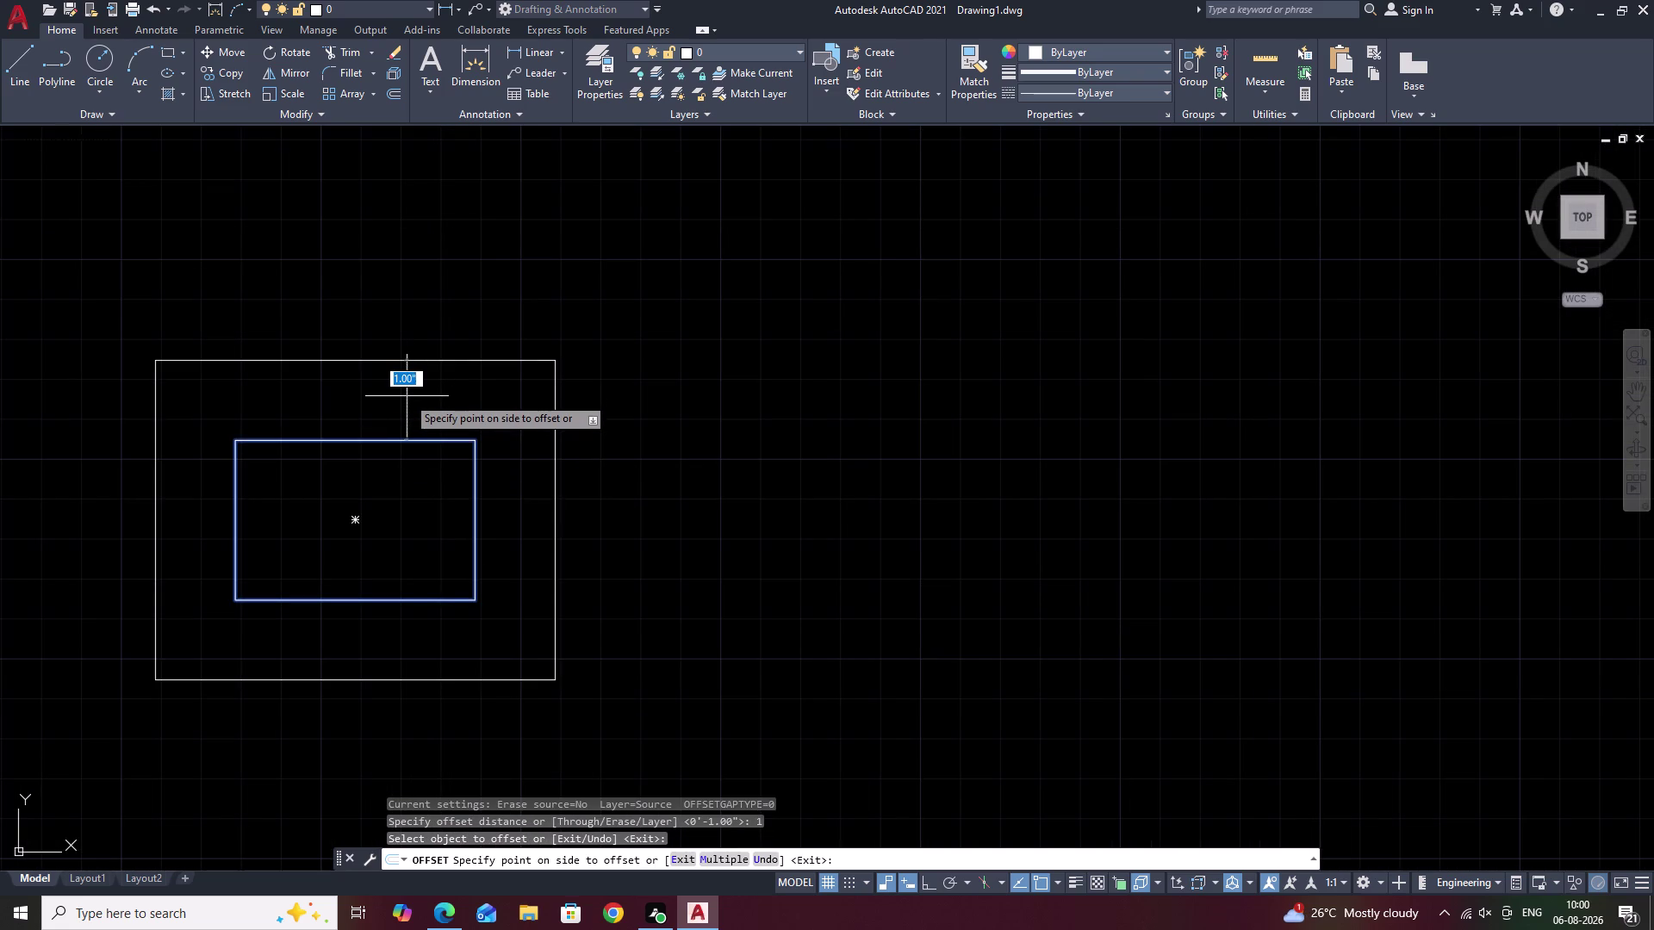
key(Escape)
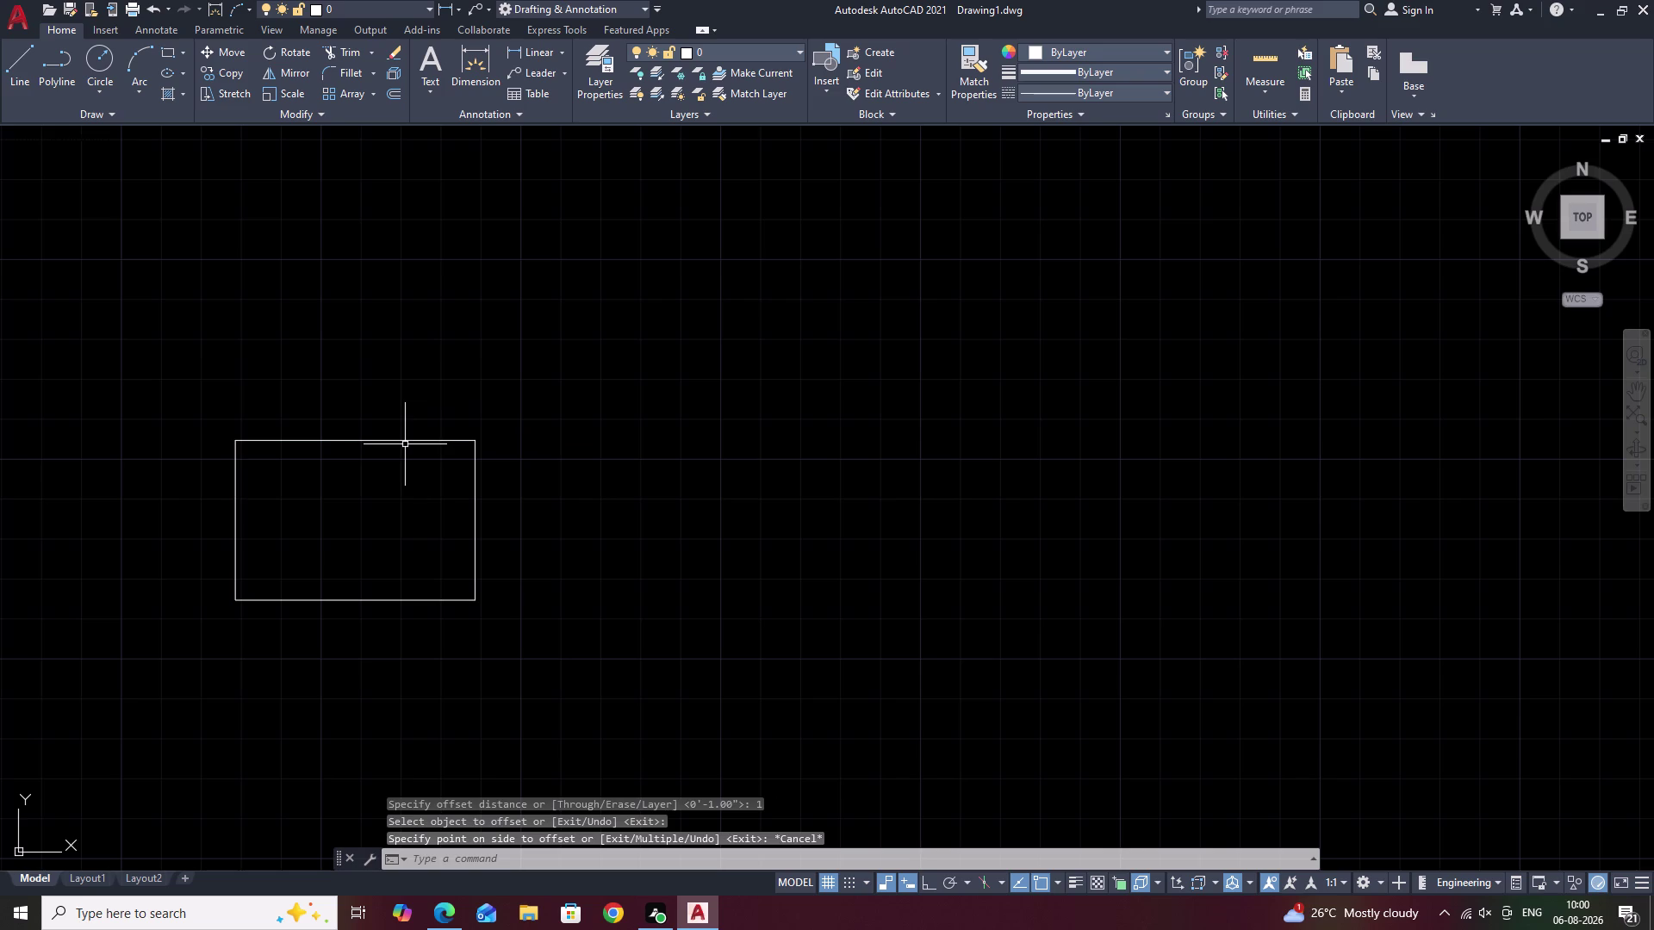
Offset the rectangle outward by 0.1 and select both outlines of the frame.
key(p)
key(BackSpace)
text(O)
key(space)
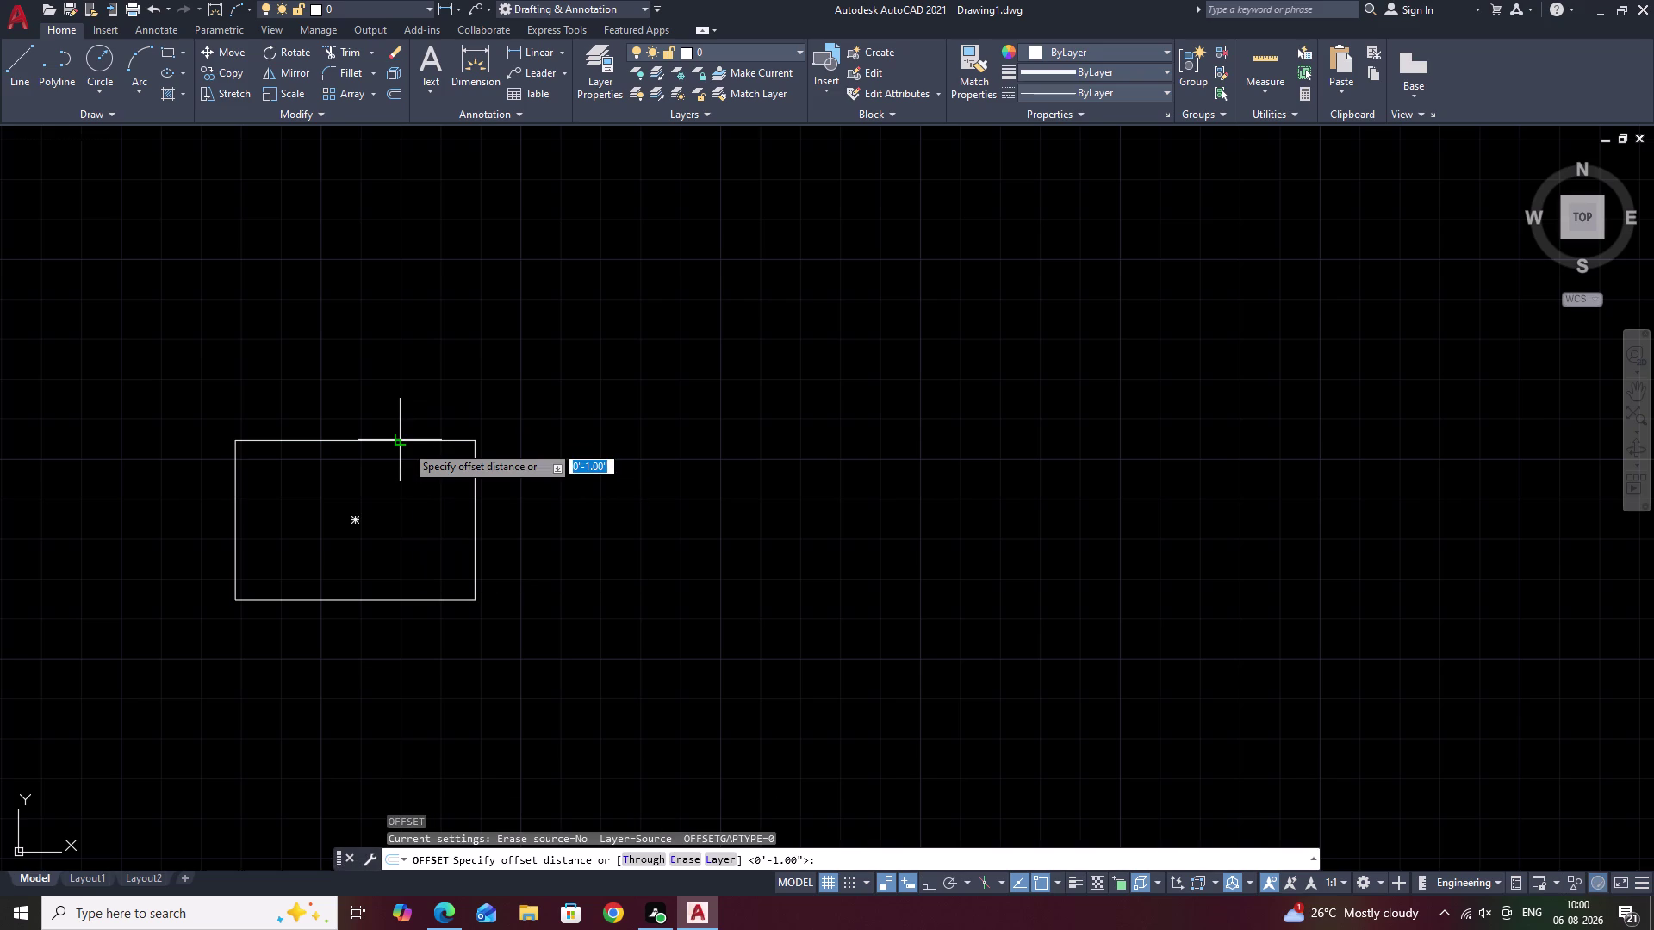
text(.1)
key(space)
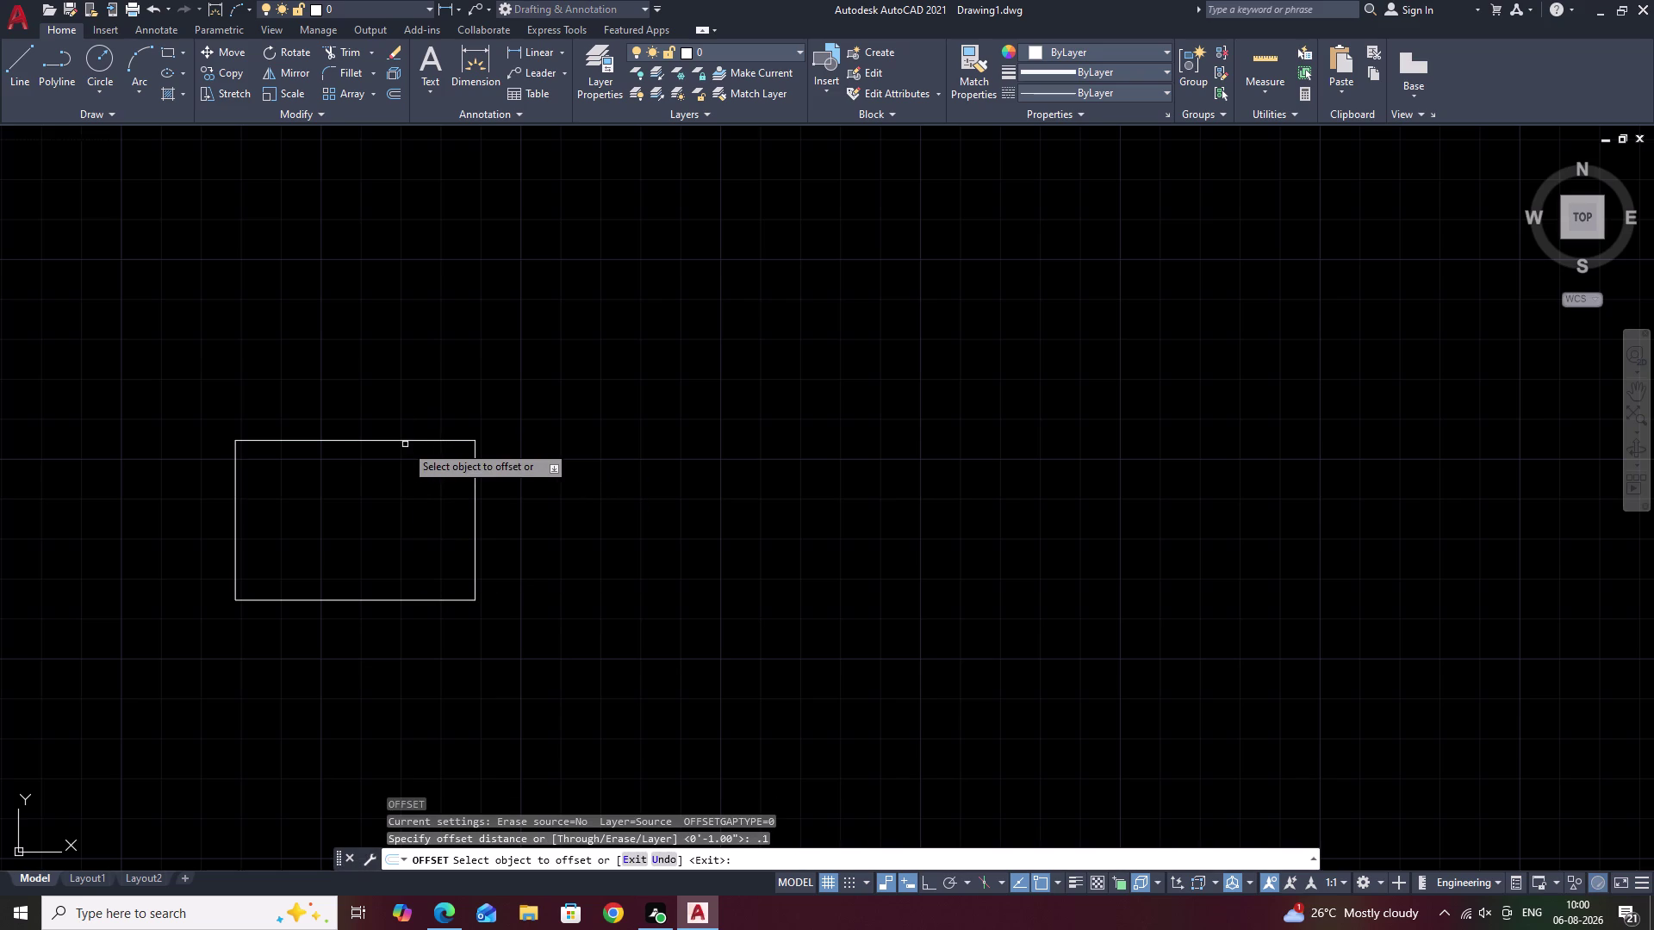
click(403, 439)
click(410, 386)
key(Escape)
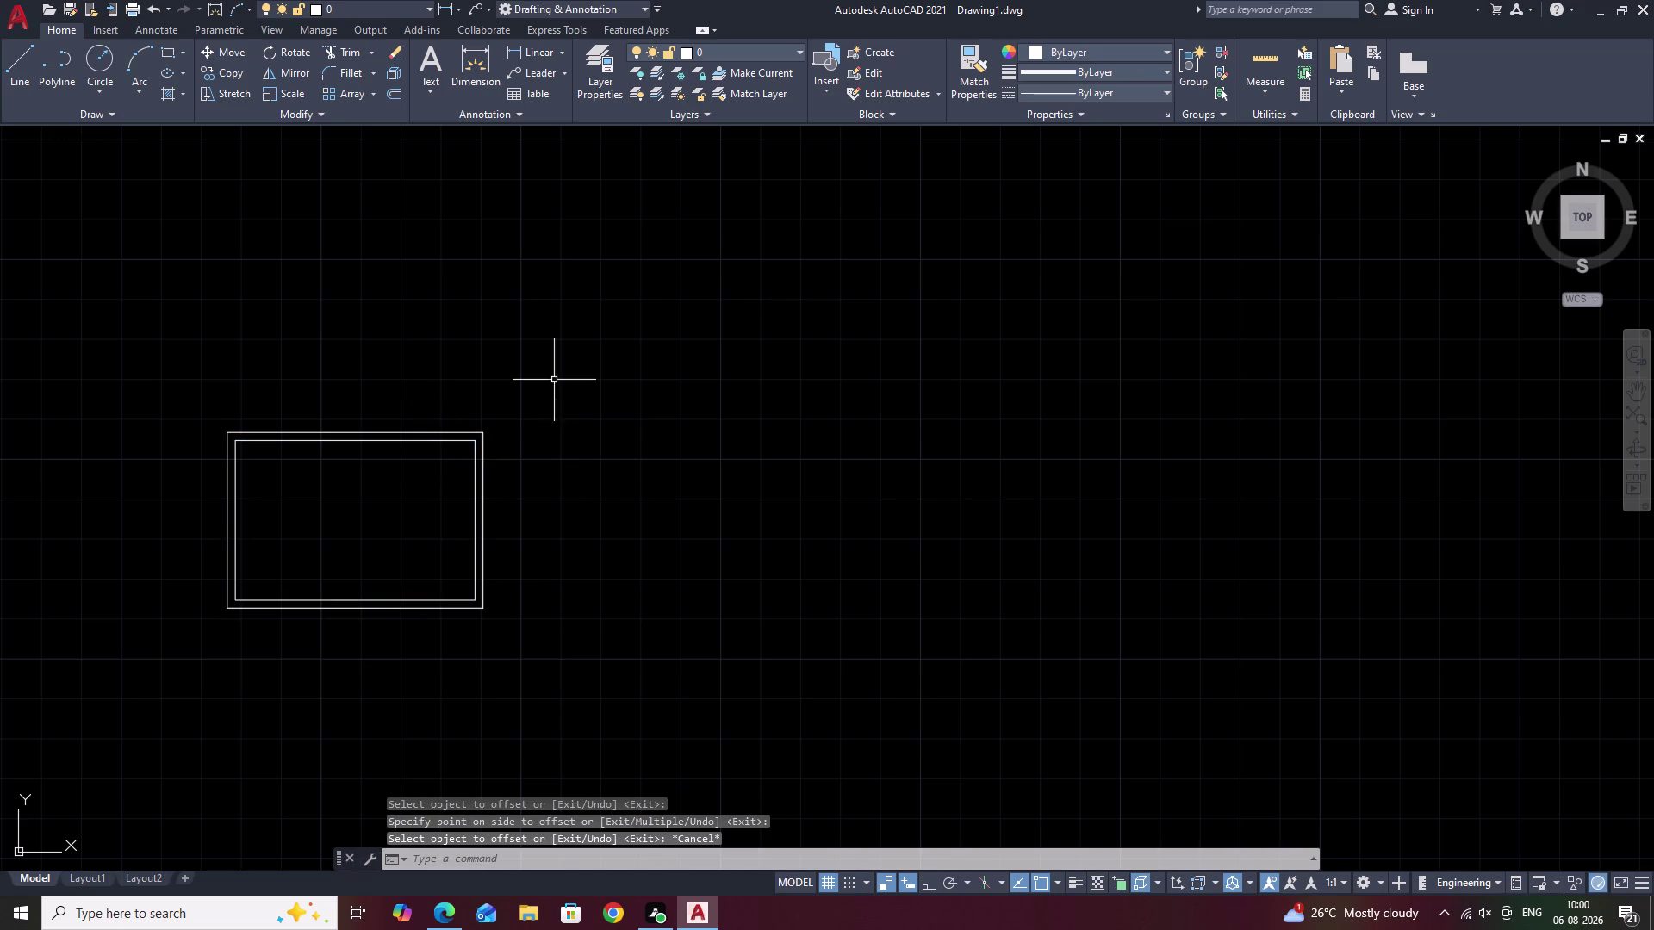
drag(545, 379, 536, 690)
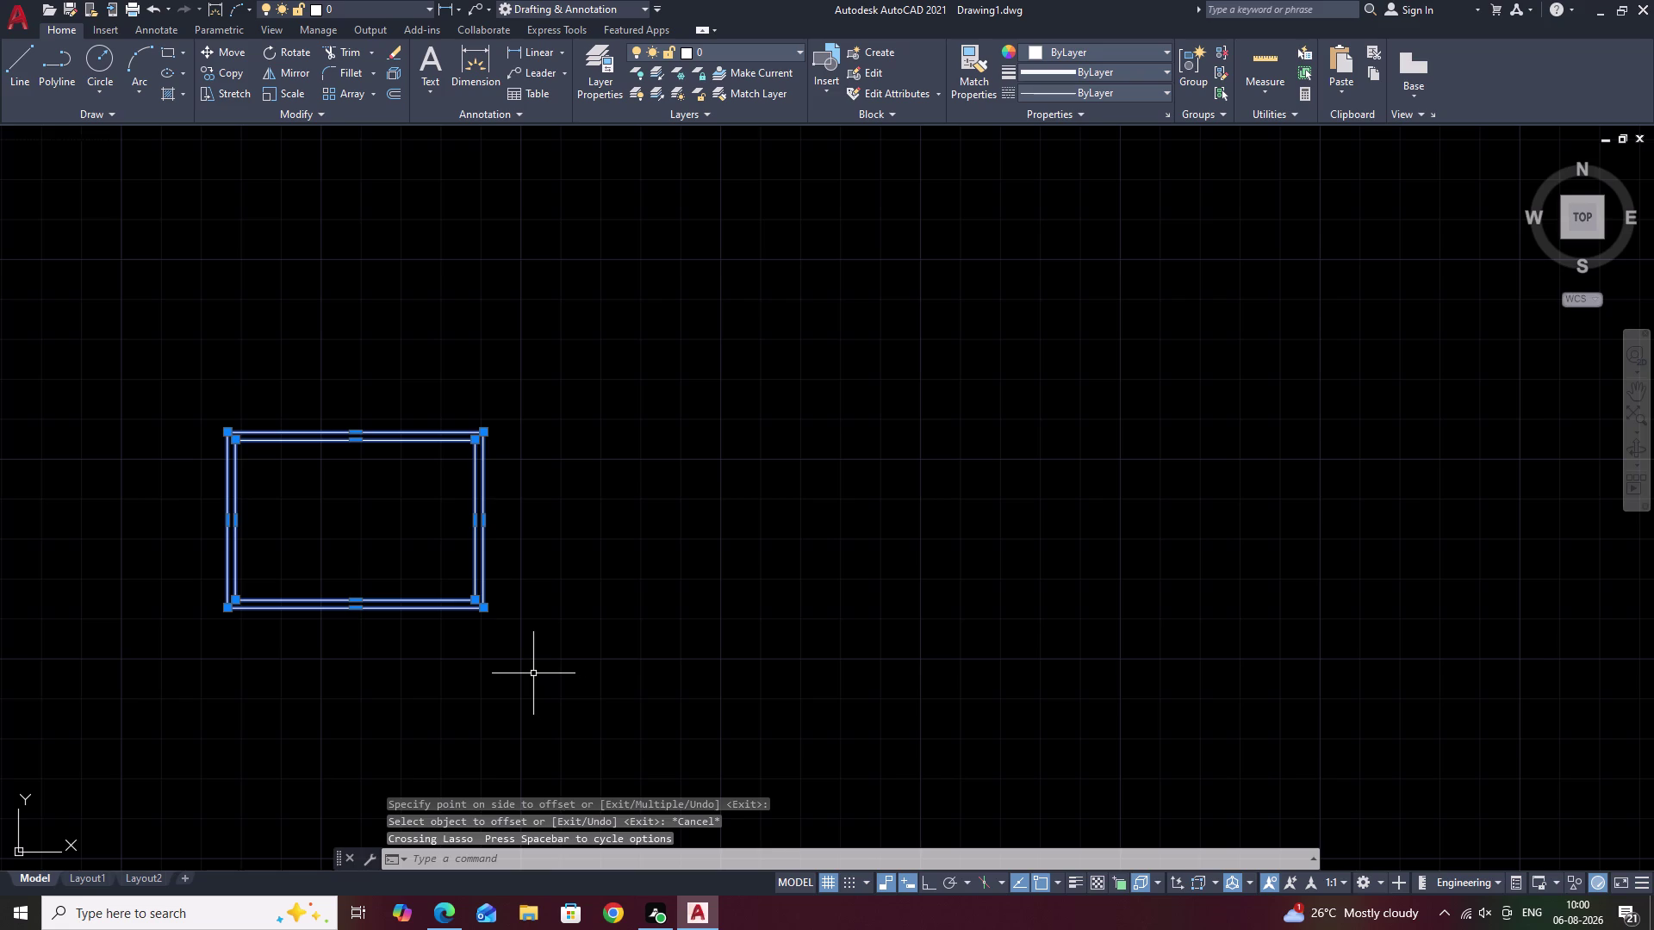
Copy the double-lined frame onto the wall edges near treads 1 and 21.
text(CO)
key(space)
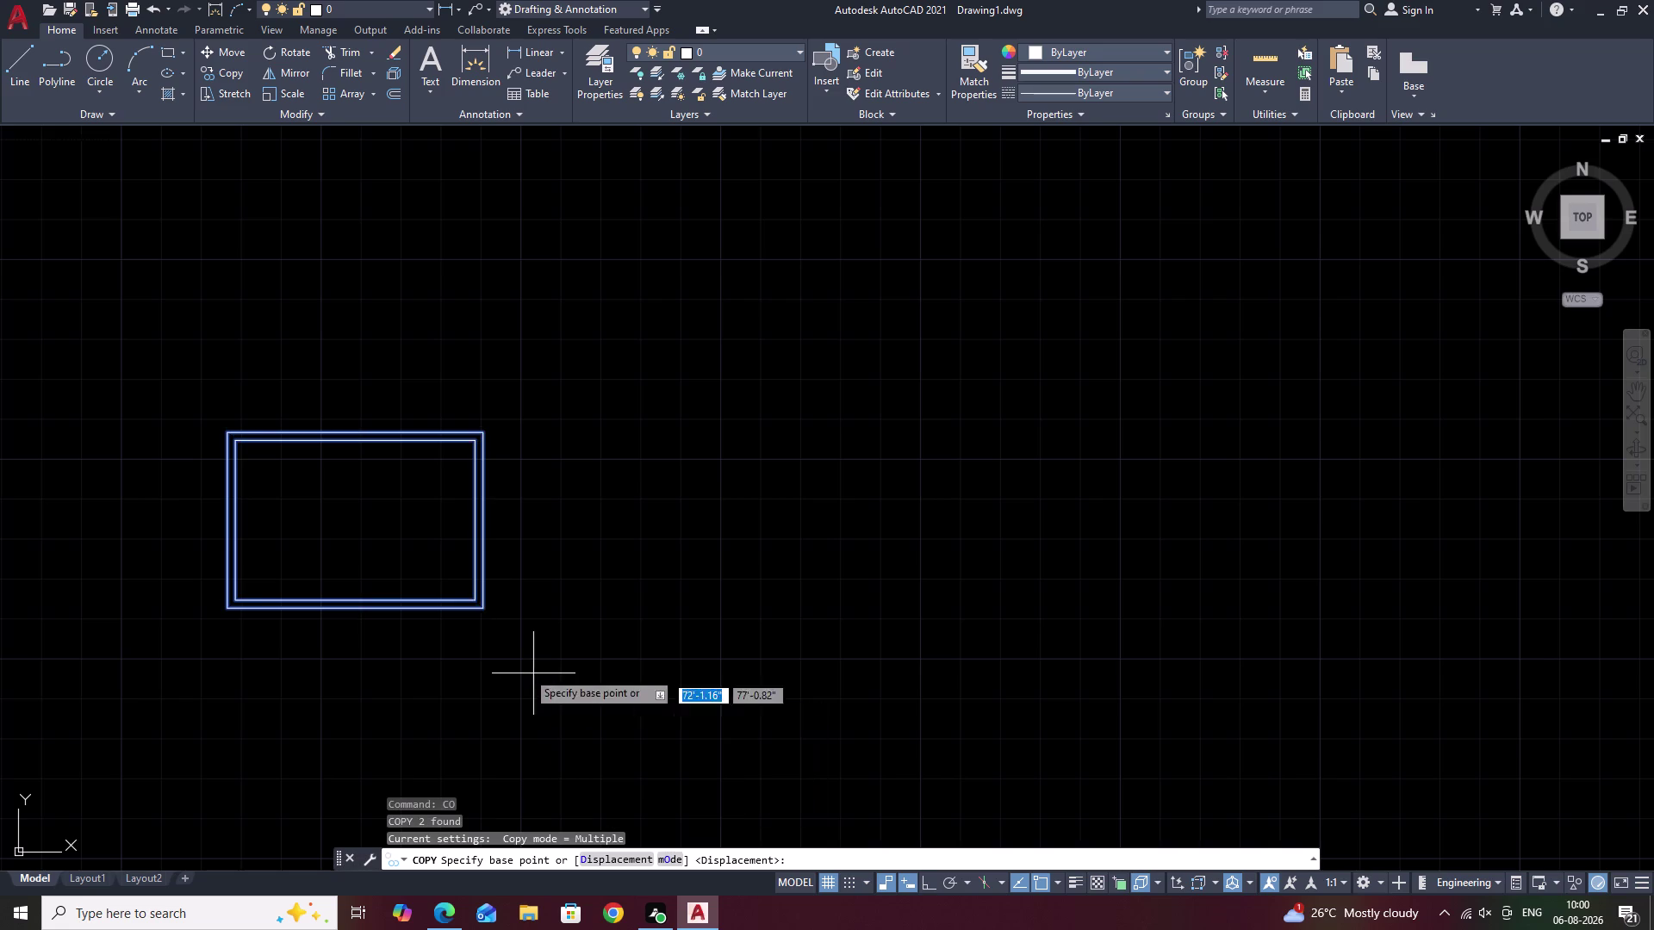
click(349, 527)
scroll(down, 3)
middle_drag(1044, 495, 166, 499)
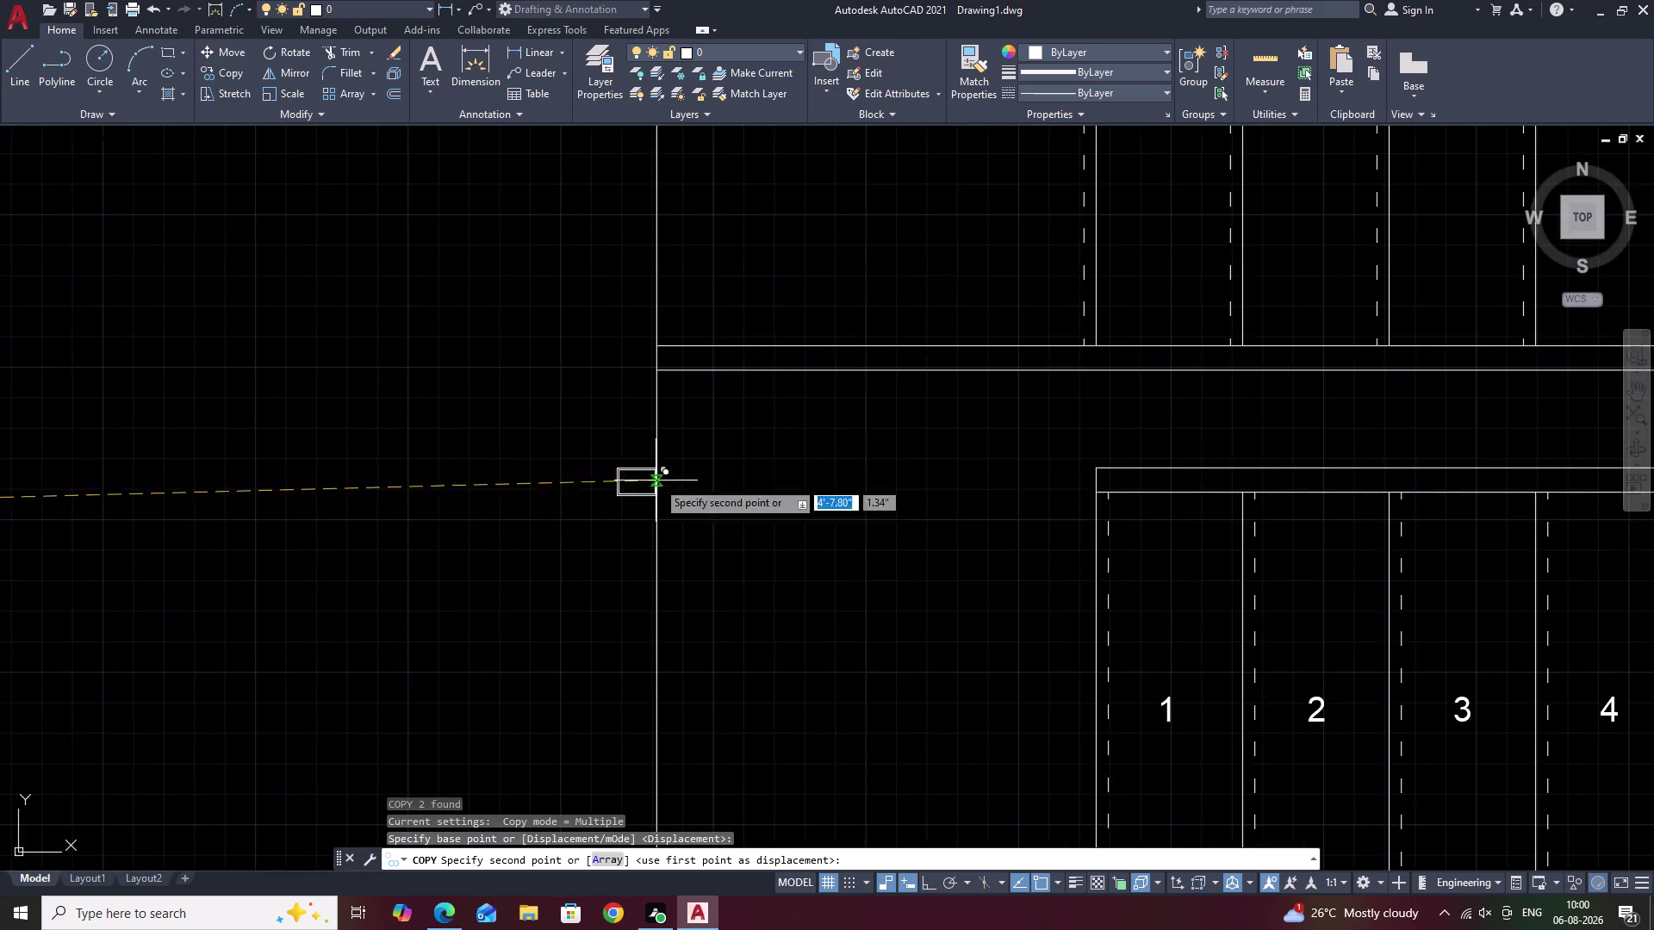
middle_drag(656, 481, 431, 499)
scroll(up, 3)
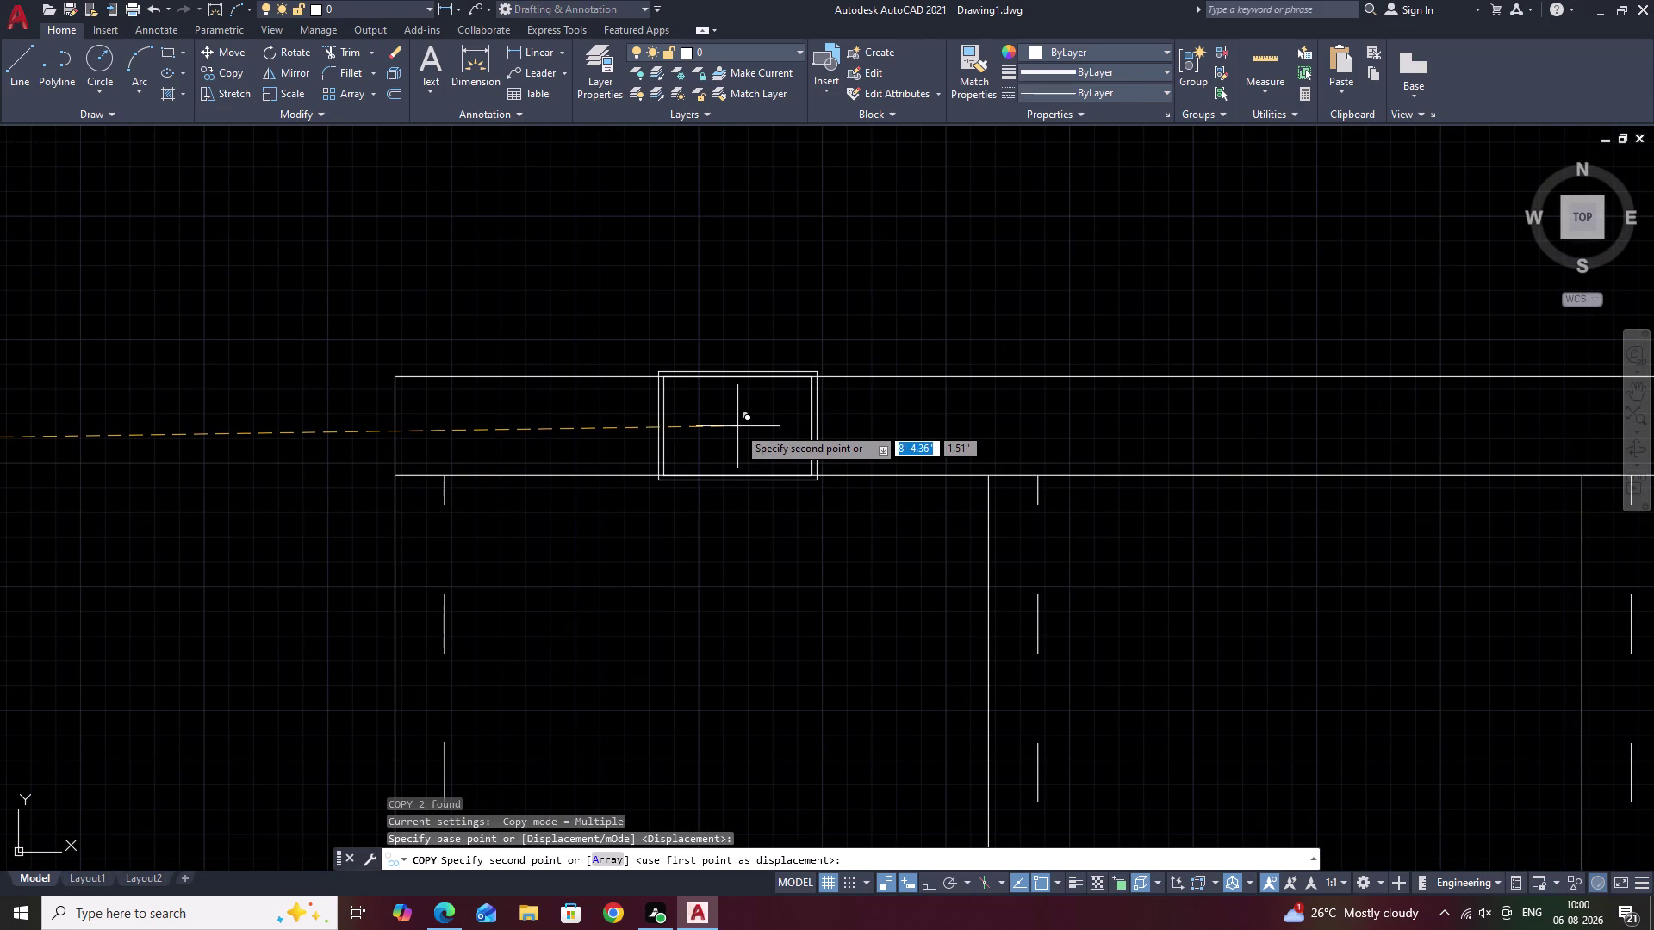
click(565, 426)
scroll(down, 3)
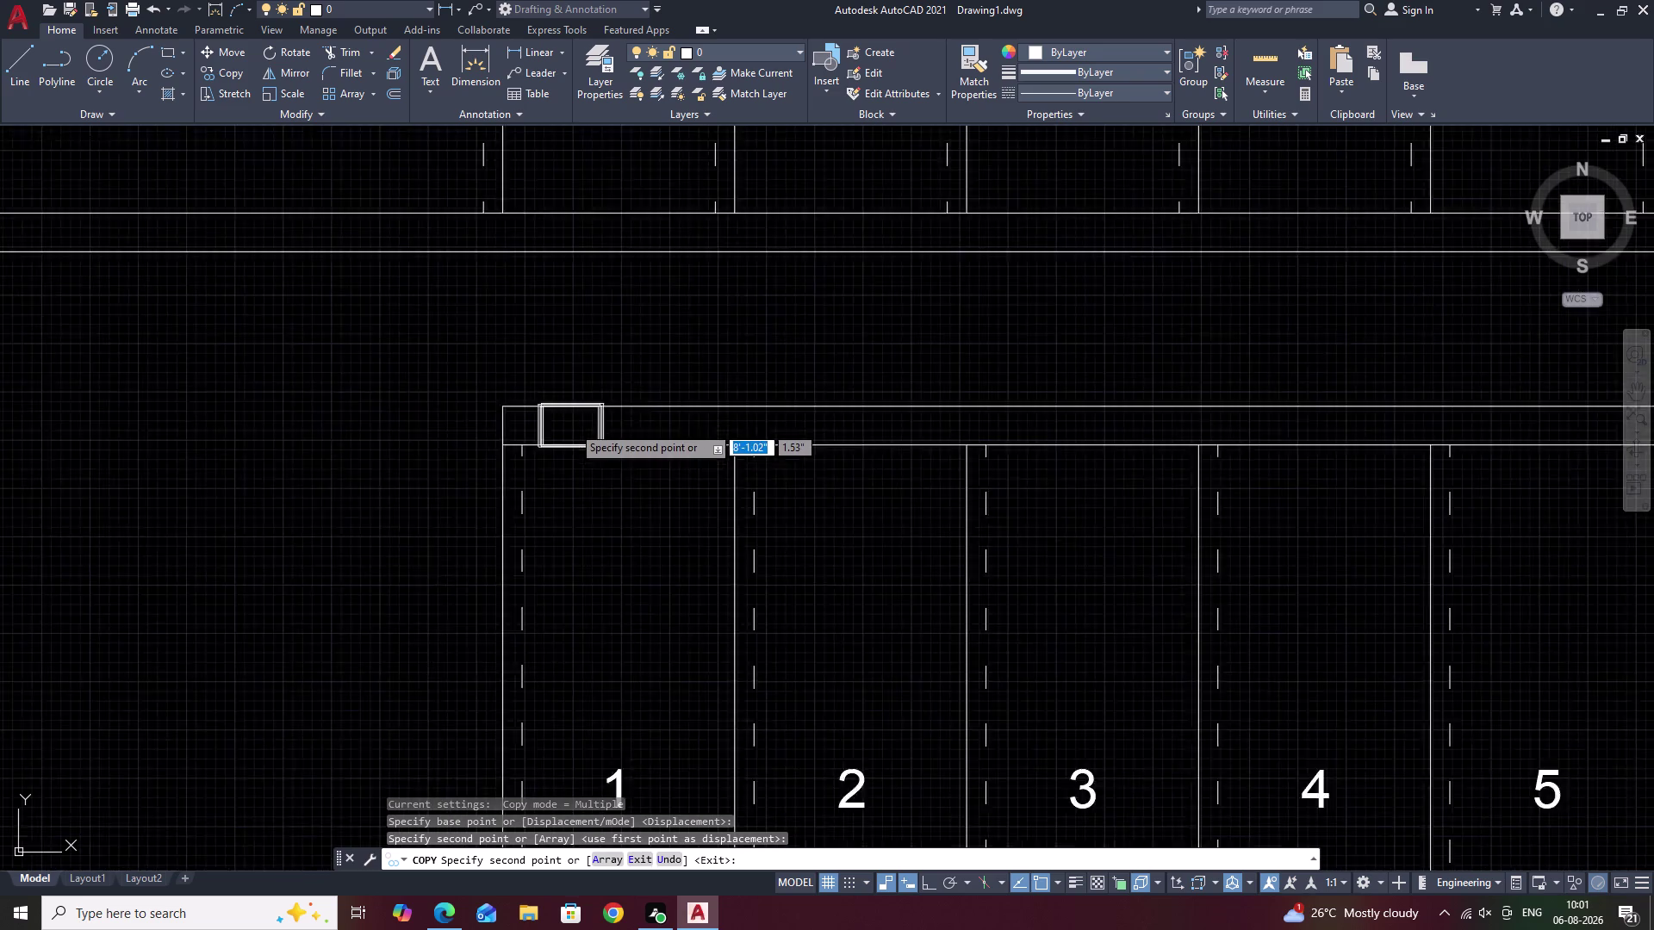
middle_drag(688, 369, 927, 486)
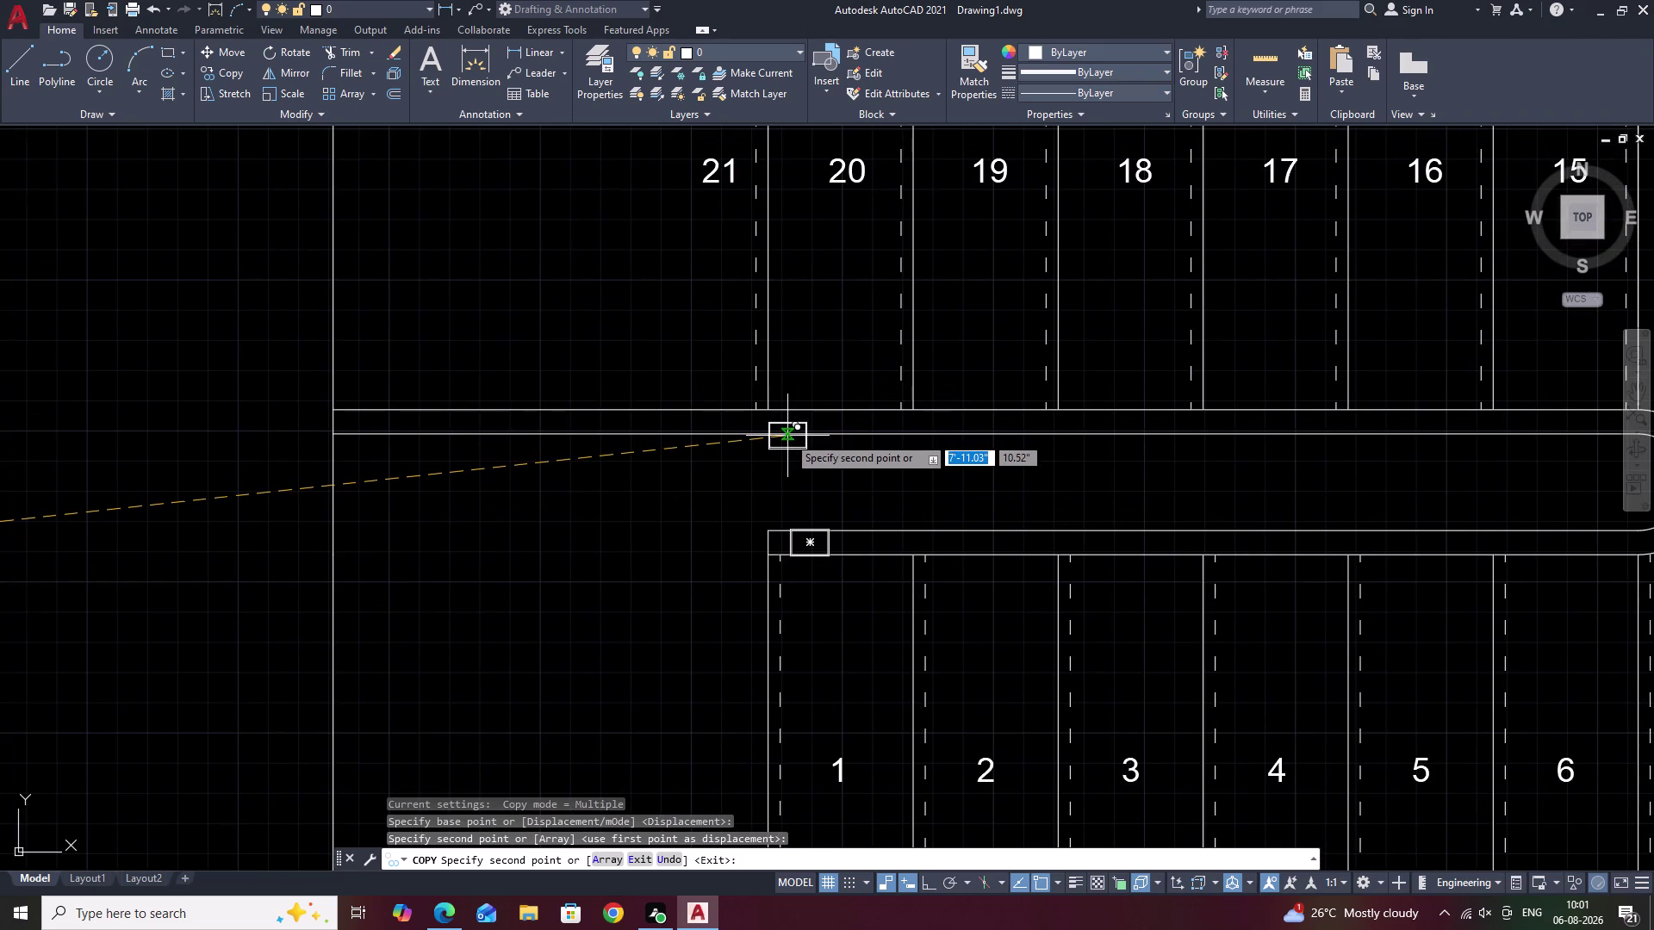
scroll(up, 3)
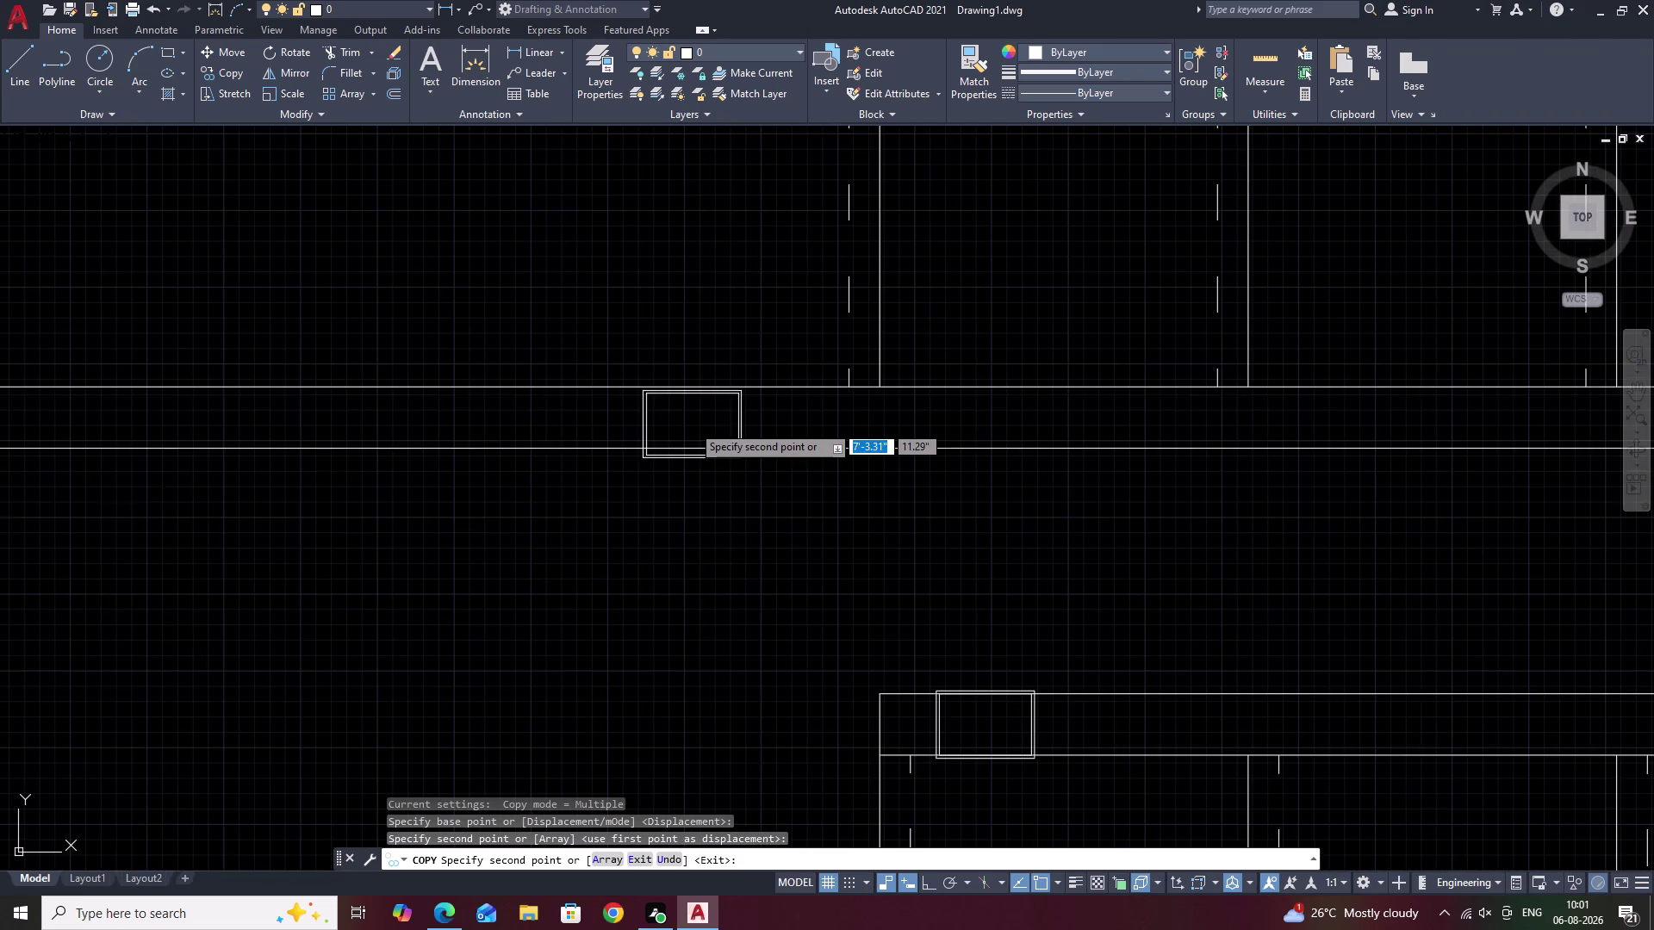
click(737, 419)
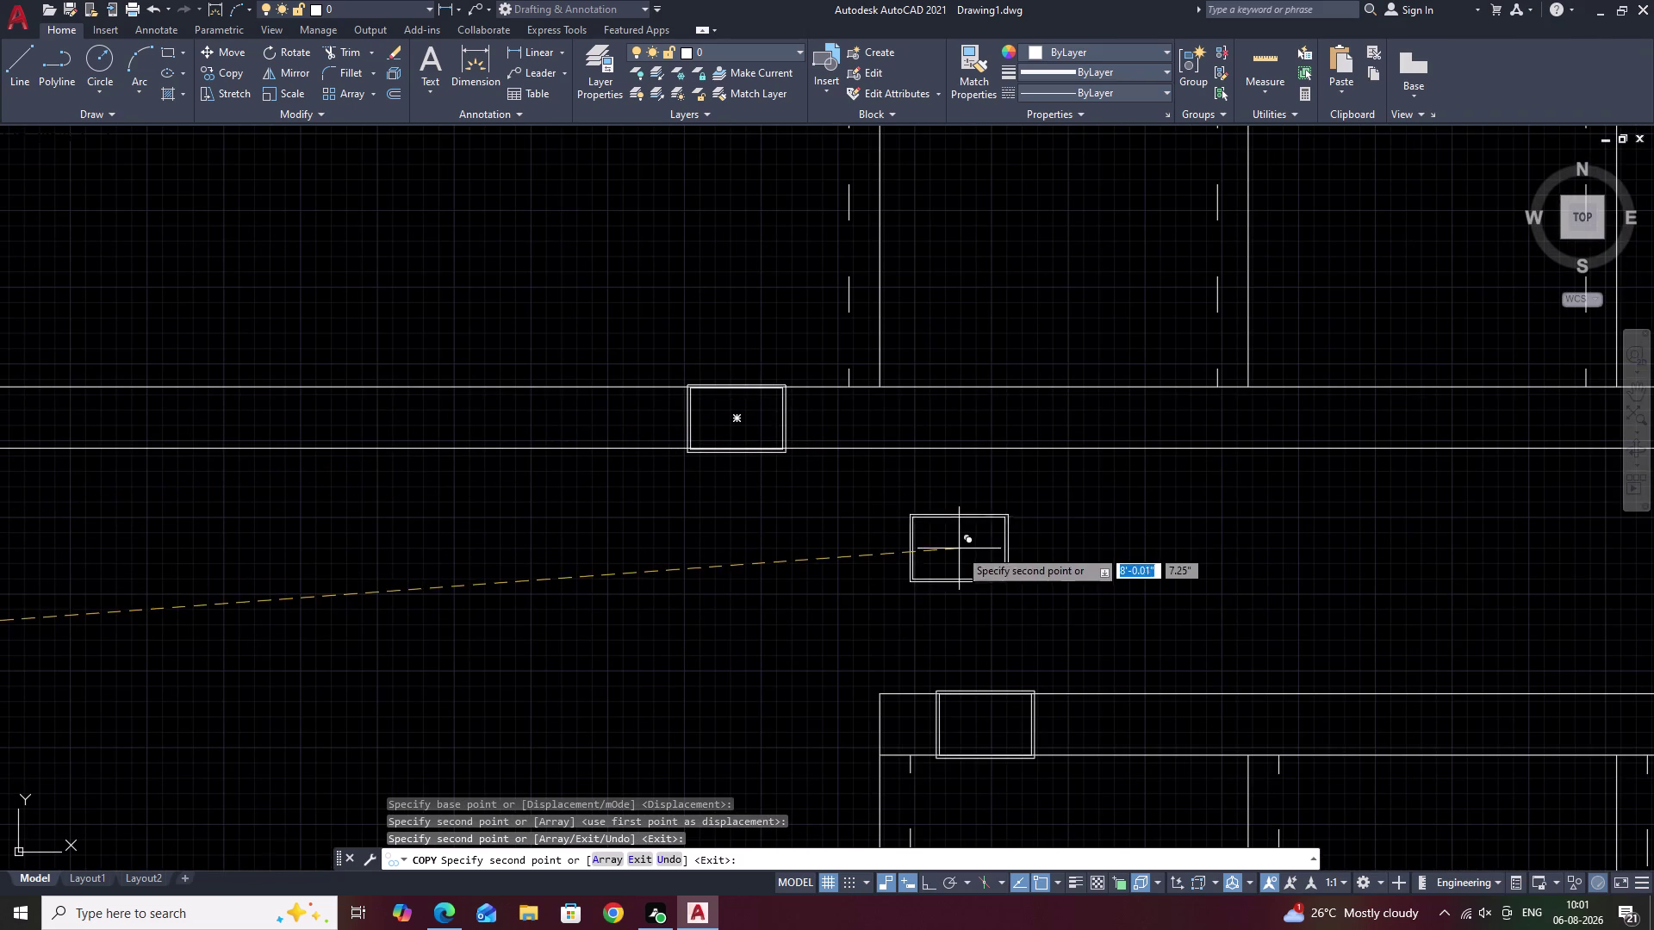
key(Escape)
Erase the original frame beside the stair.
scroll(down, 3)
middle_drag(859, 547, 971, 512)
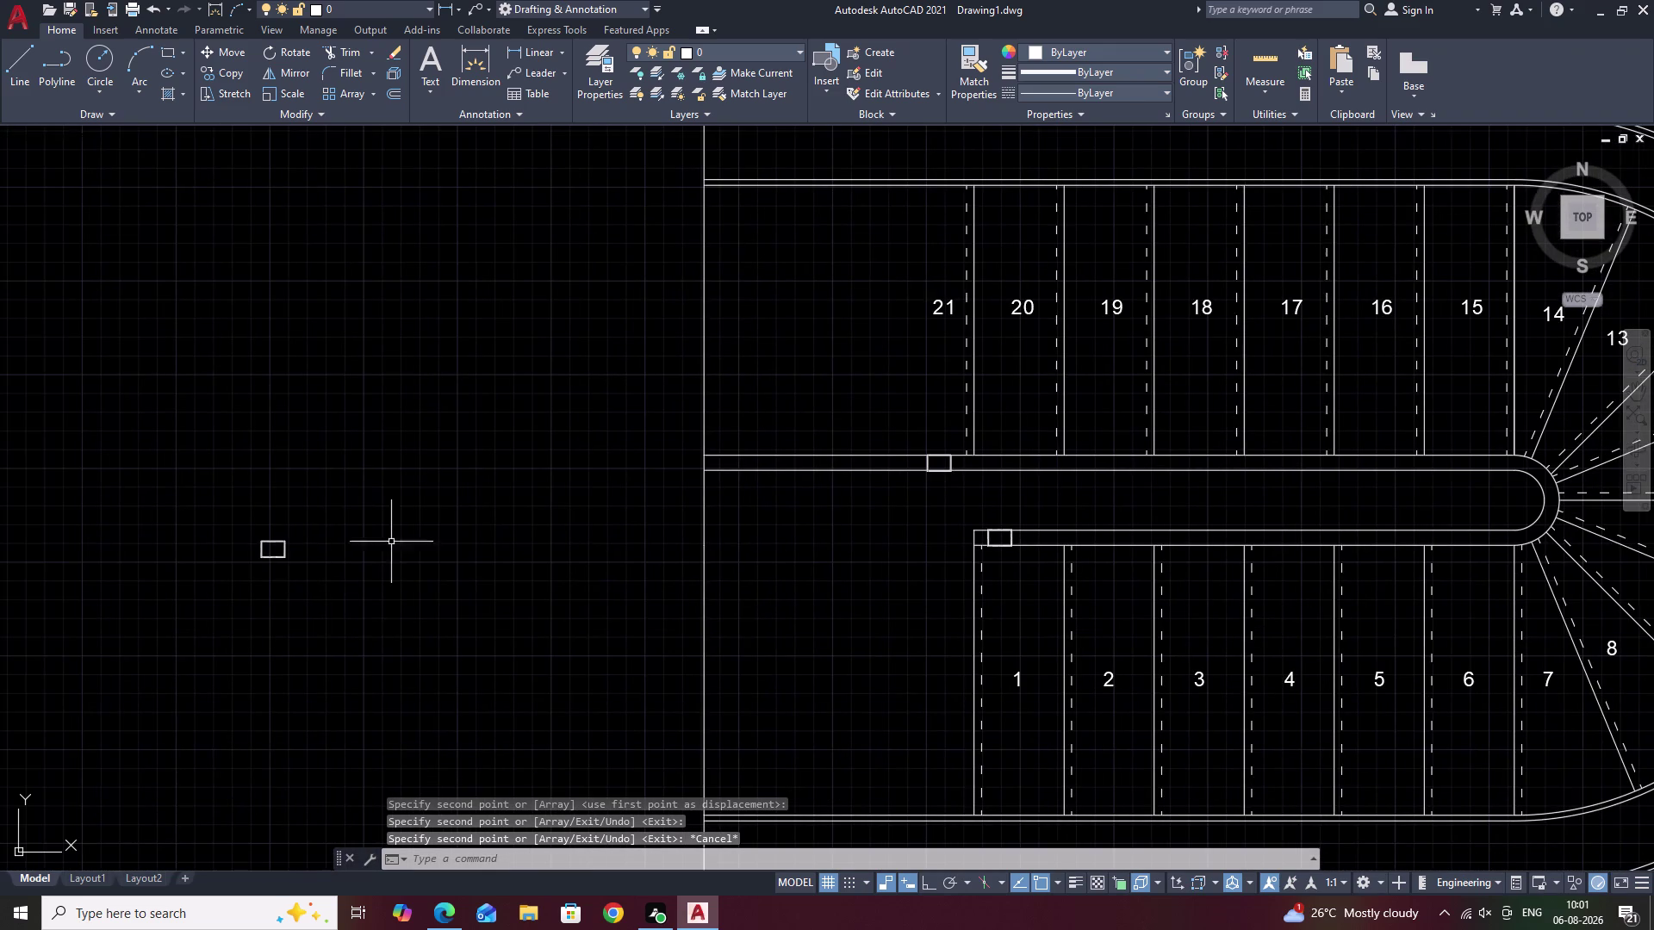
drag(384, 499, 396, 690)
text(E)
key(space)
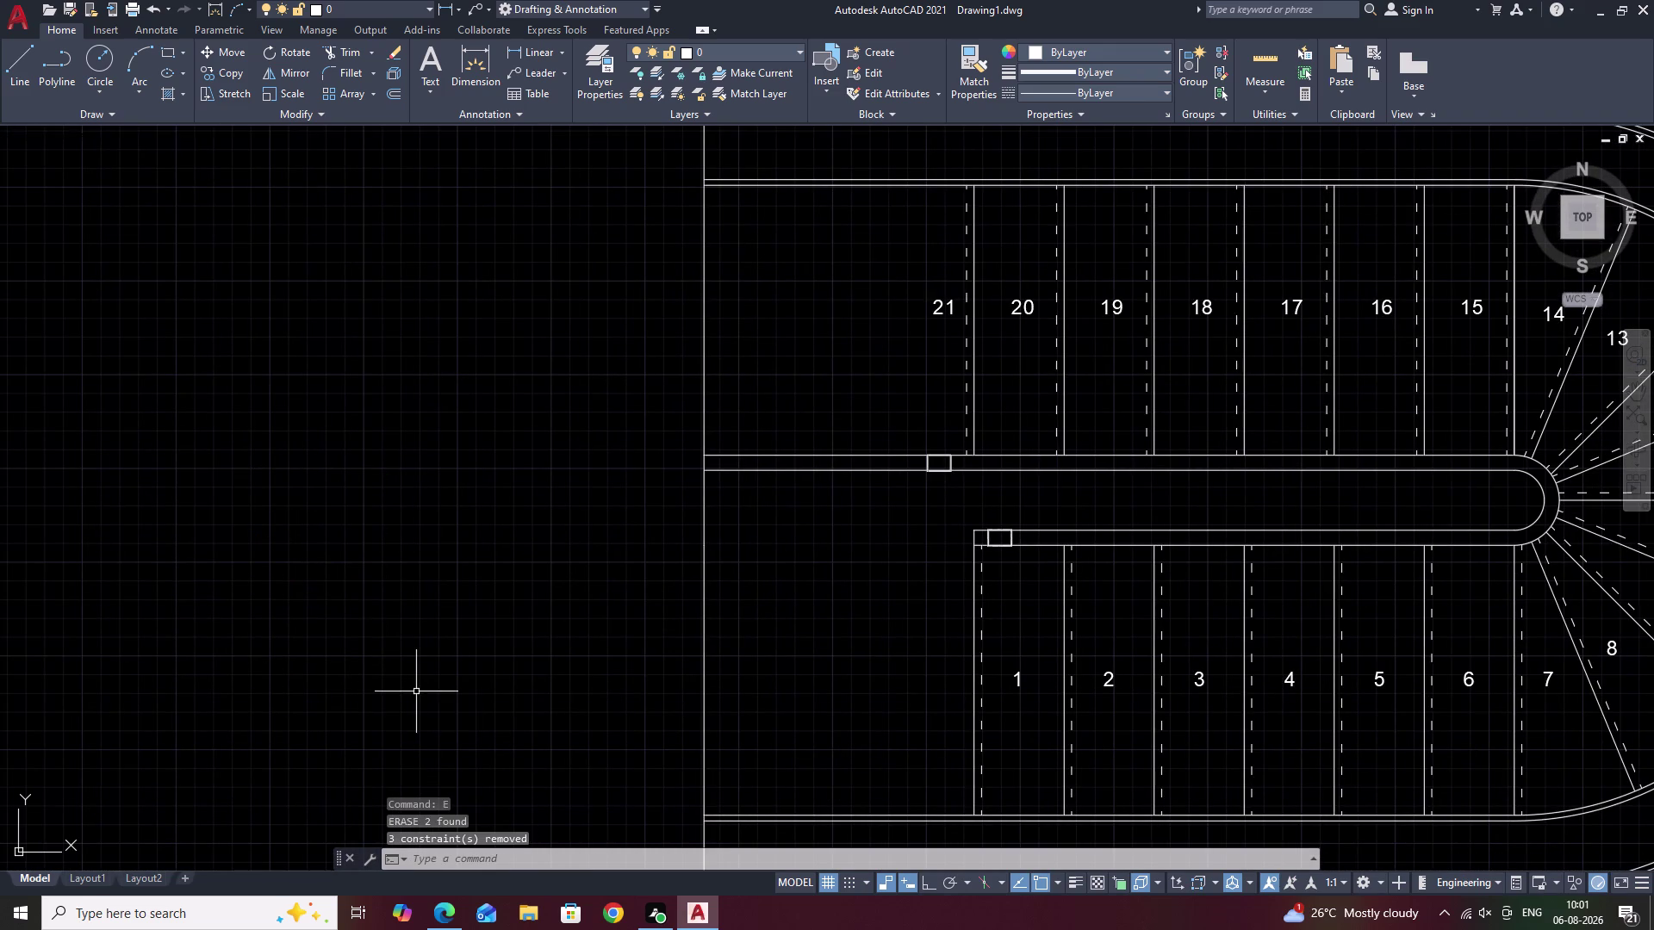
Pan across the staircase plan to inspect the frames near treads 1 and 21.
middle_drag(983, 590, 605, 610)
scroll(up, 3)
middle_drag(537, 611, 593, 593)
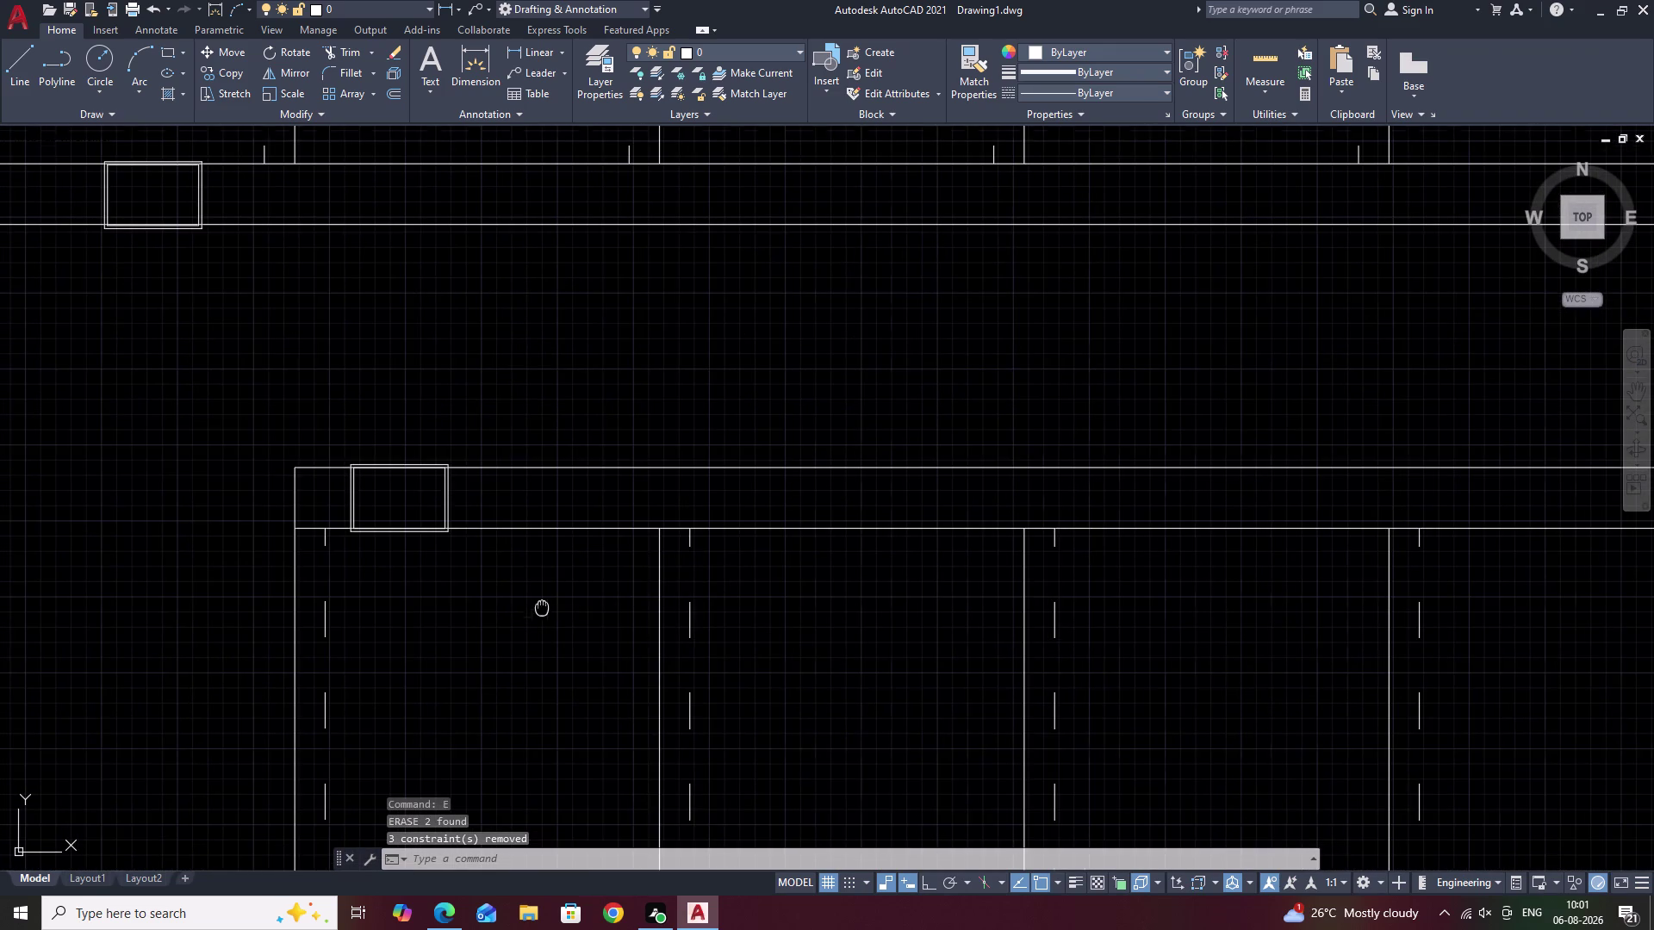
middle_drag(594, 593, 615, 587)
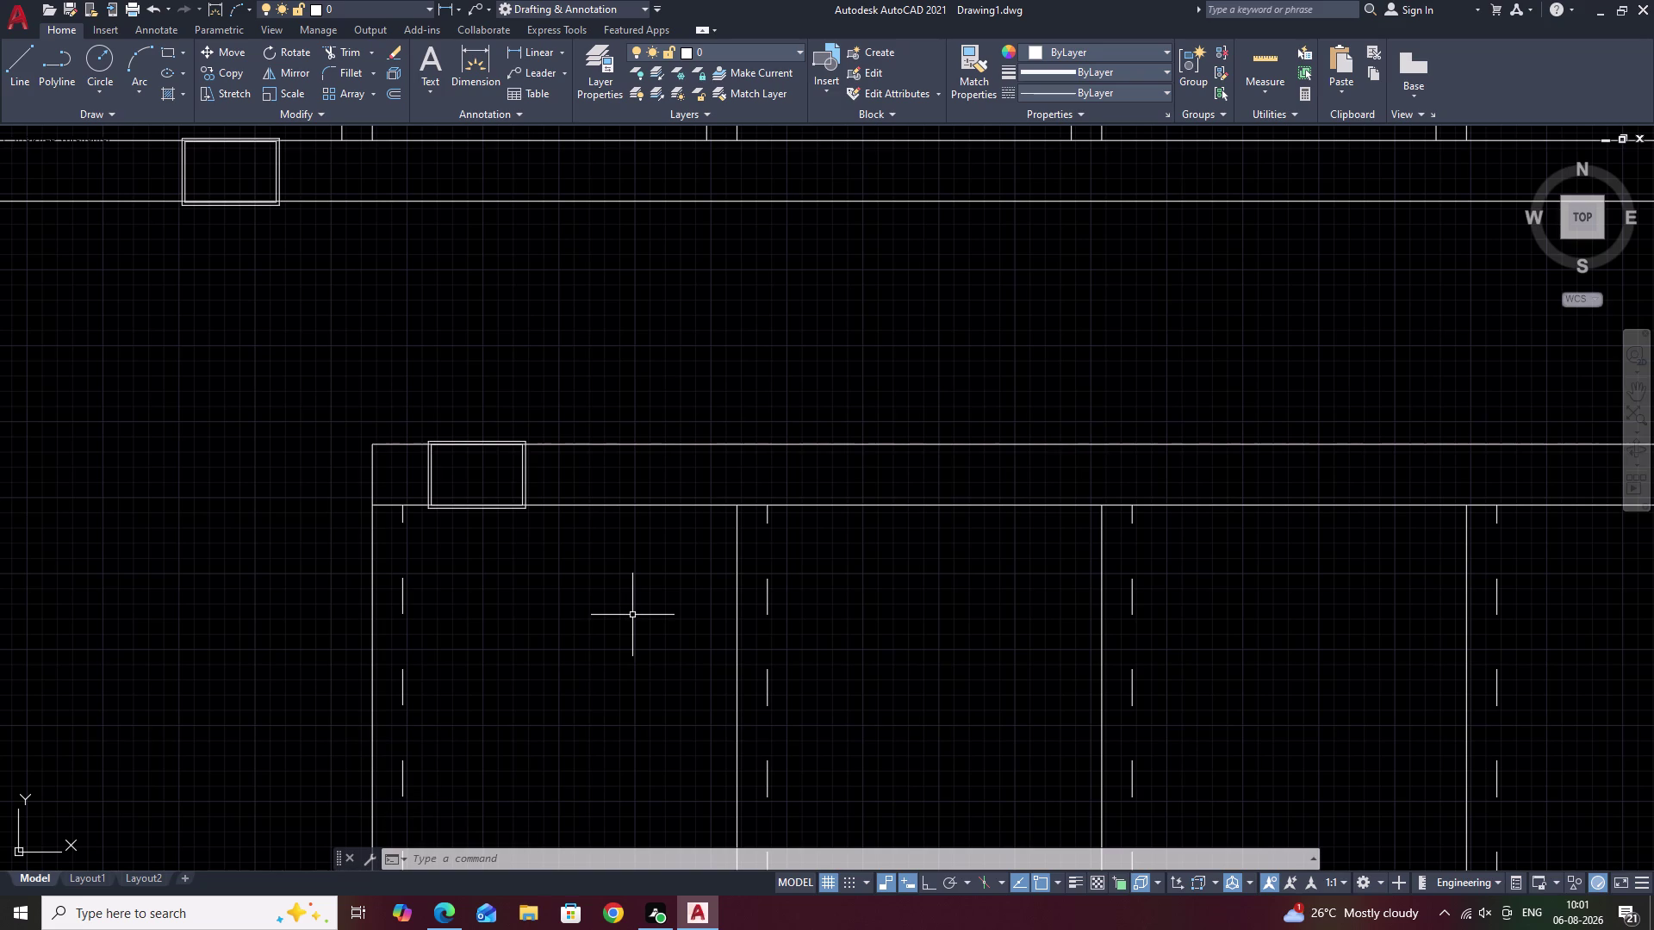
scroll(down, 3)
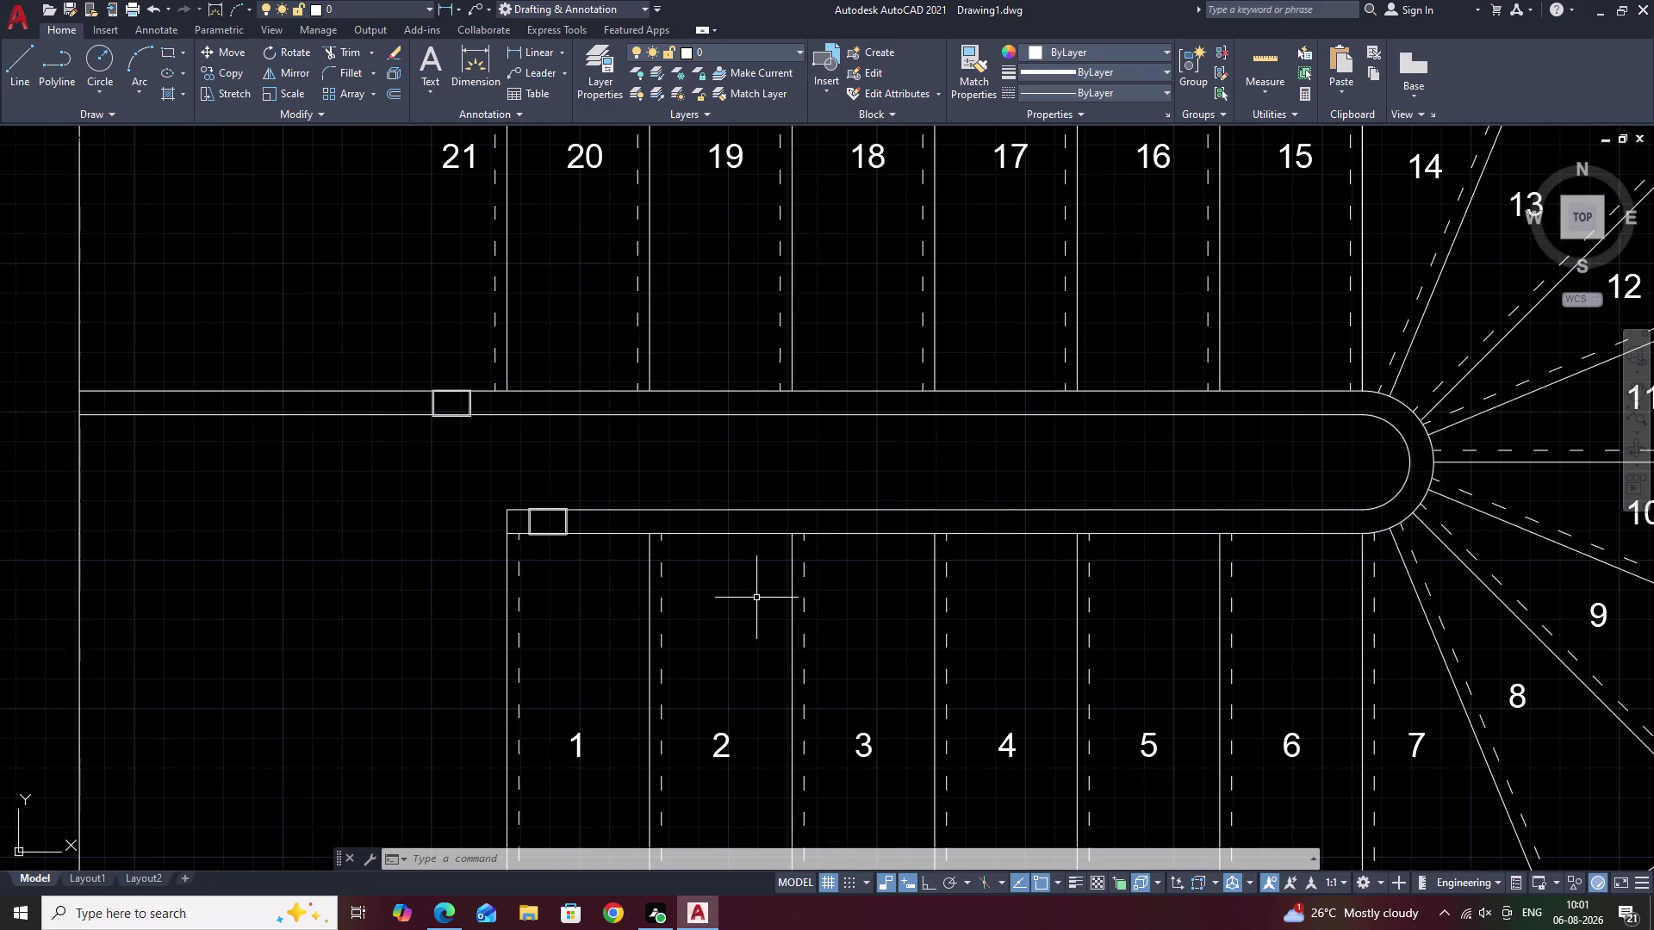
scroll(down, 3)
middle_drag(956, 611, 901, 613)
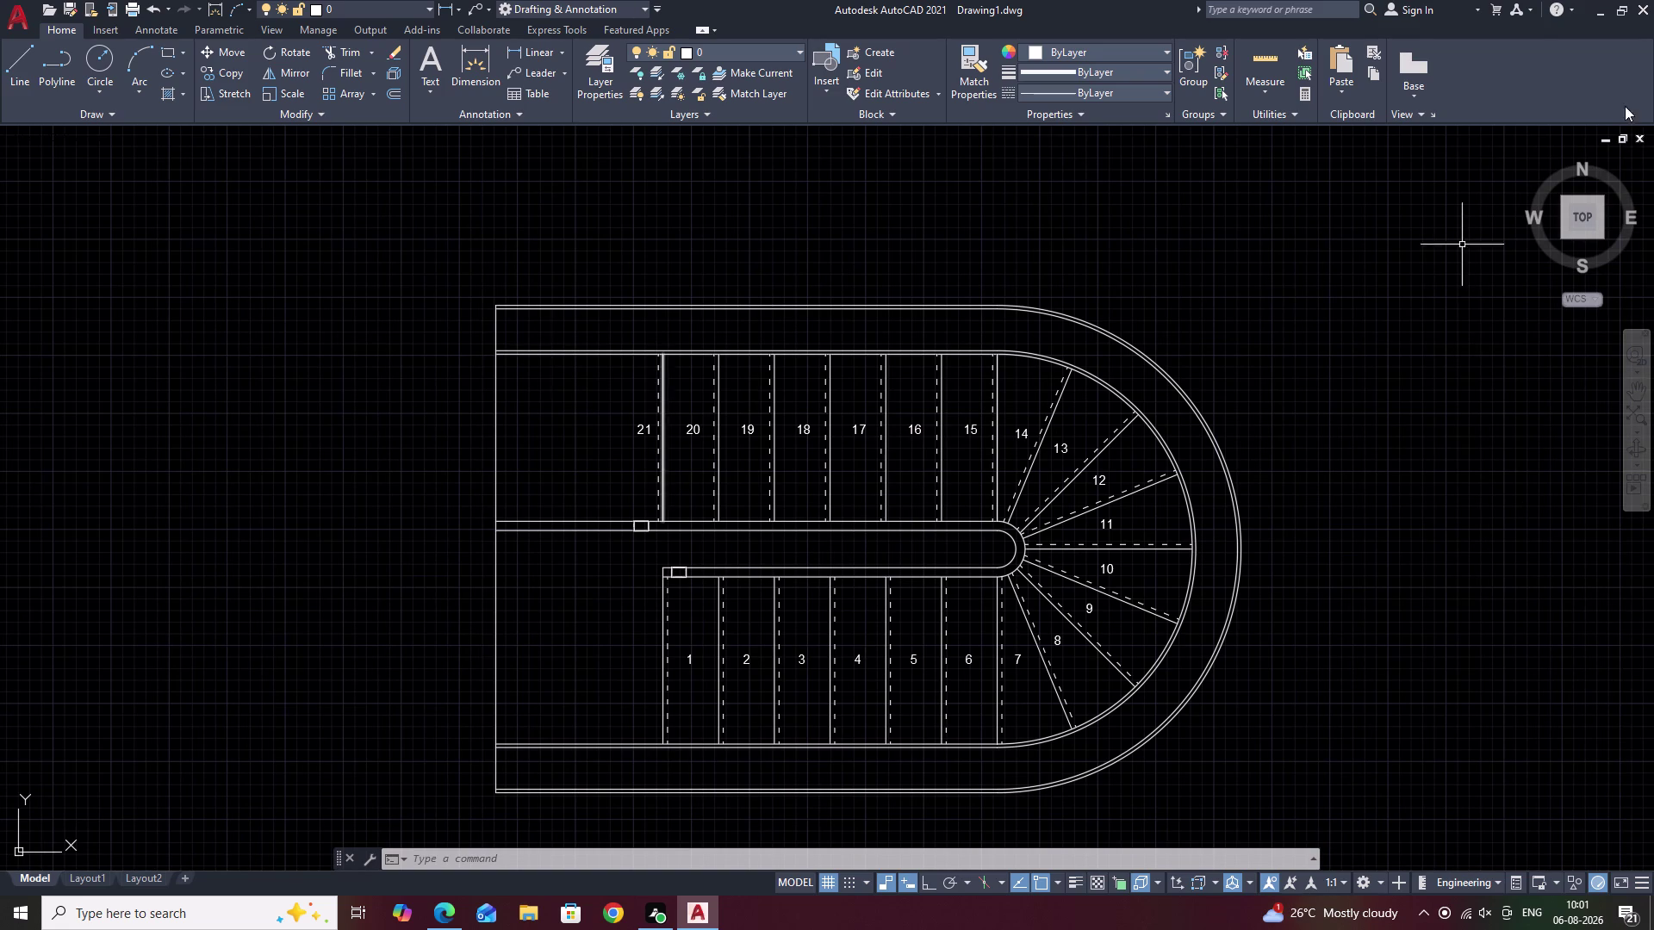
middle_drag(710, 468, 735, 439)
scroll(up, 3)
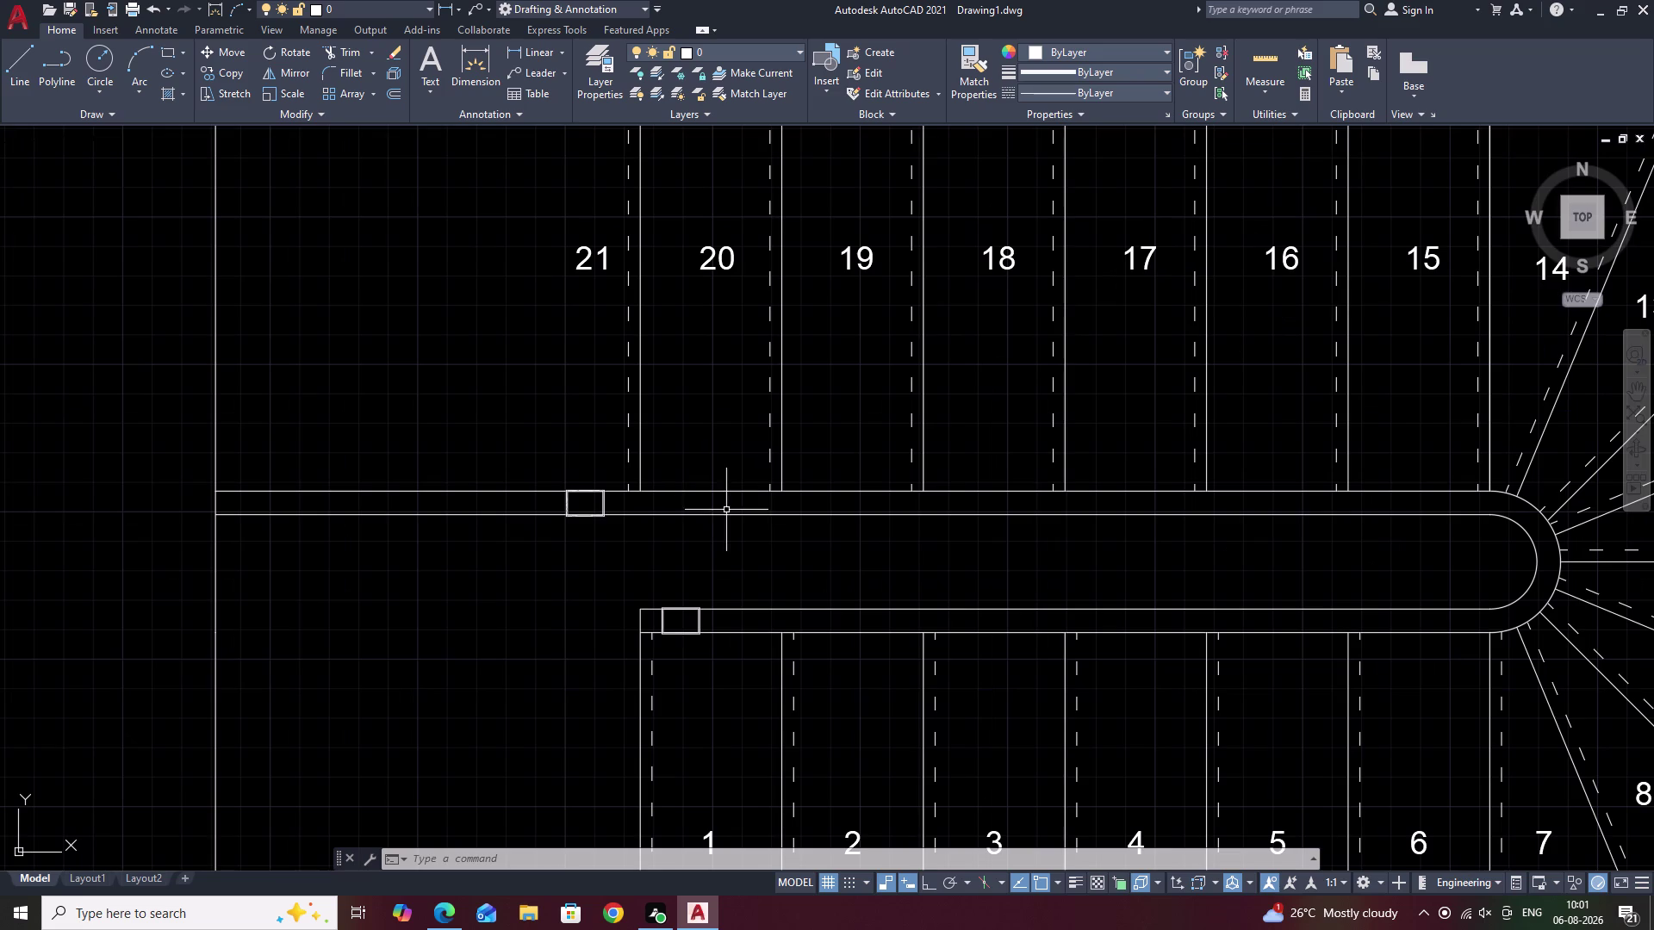
middle_drag(726, 510, 725, 478)
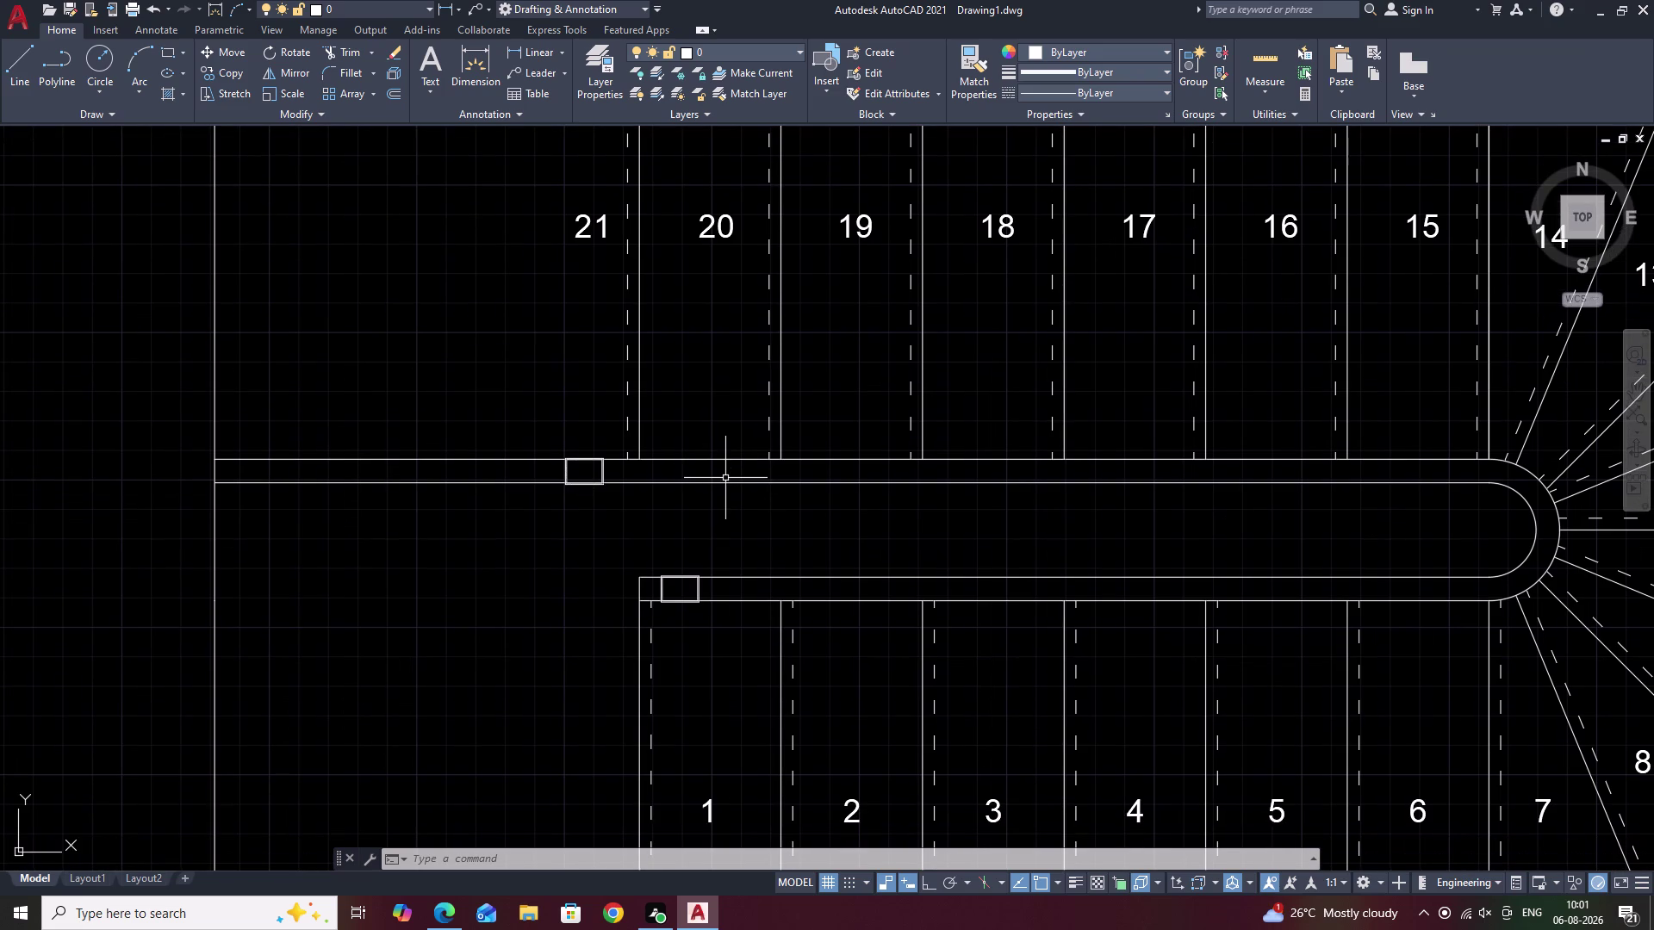
Cancel the pending command and show the Express Tools ribbon tab.
key(Escape)
middle_drag(796, 652, 790, 484)
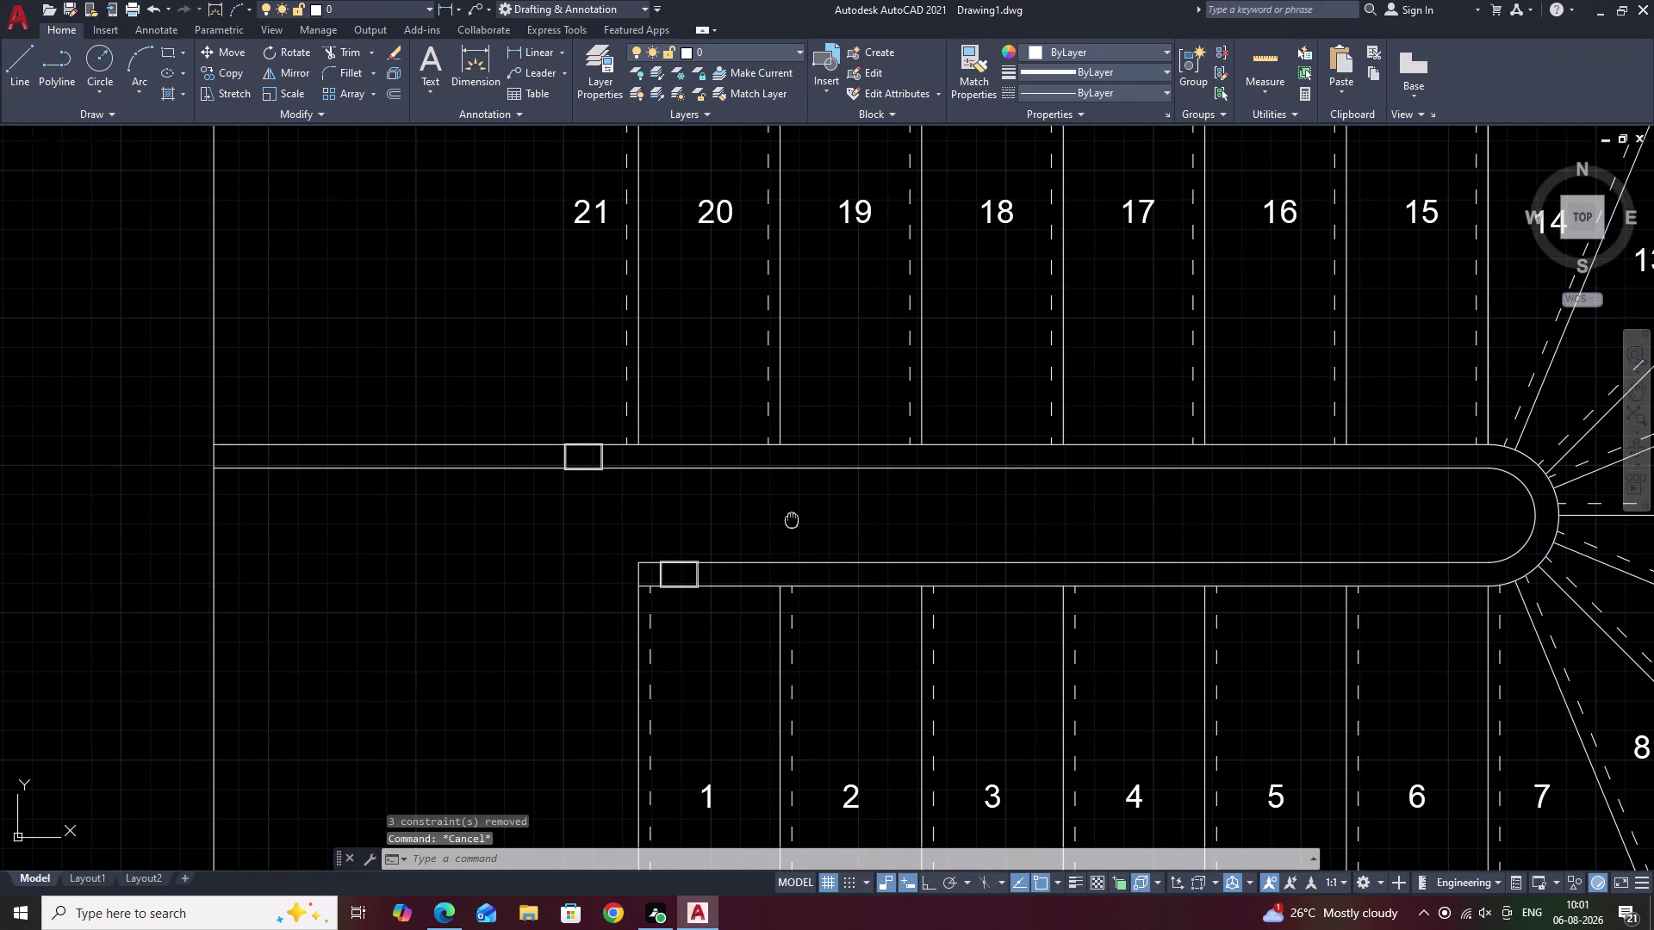
middle_drag(790, 484, 790, 483)
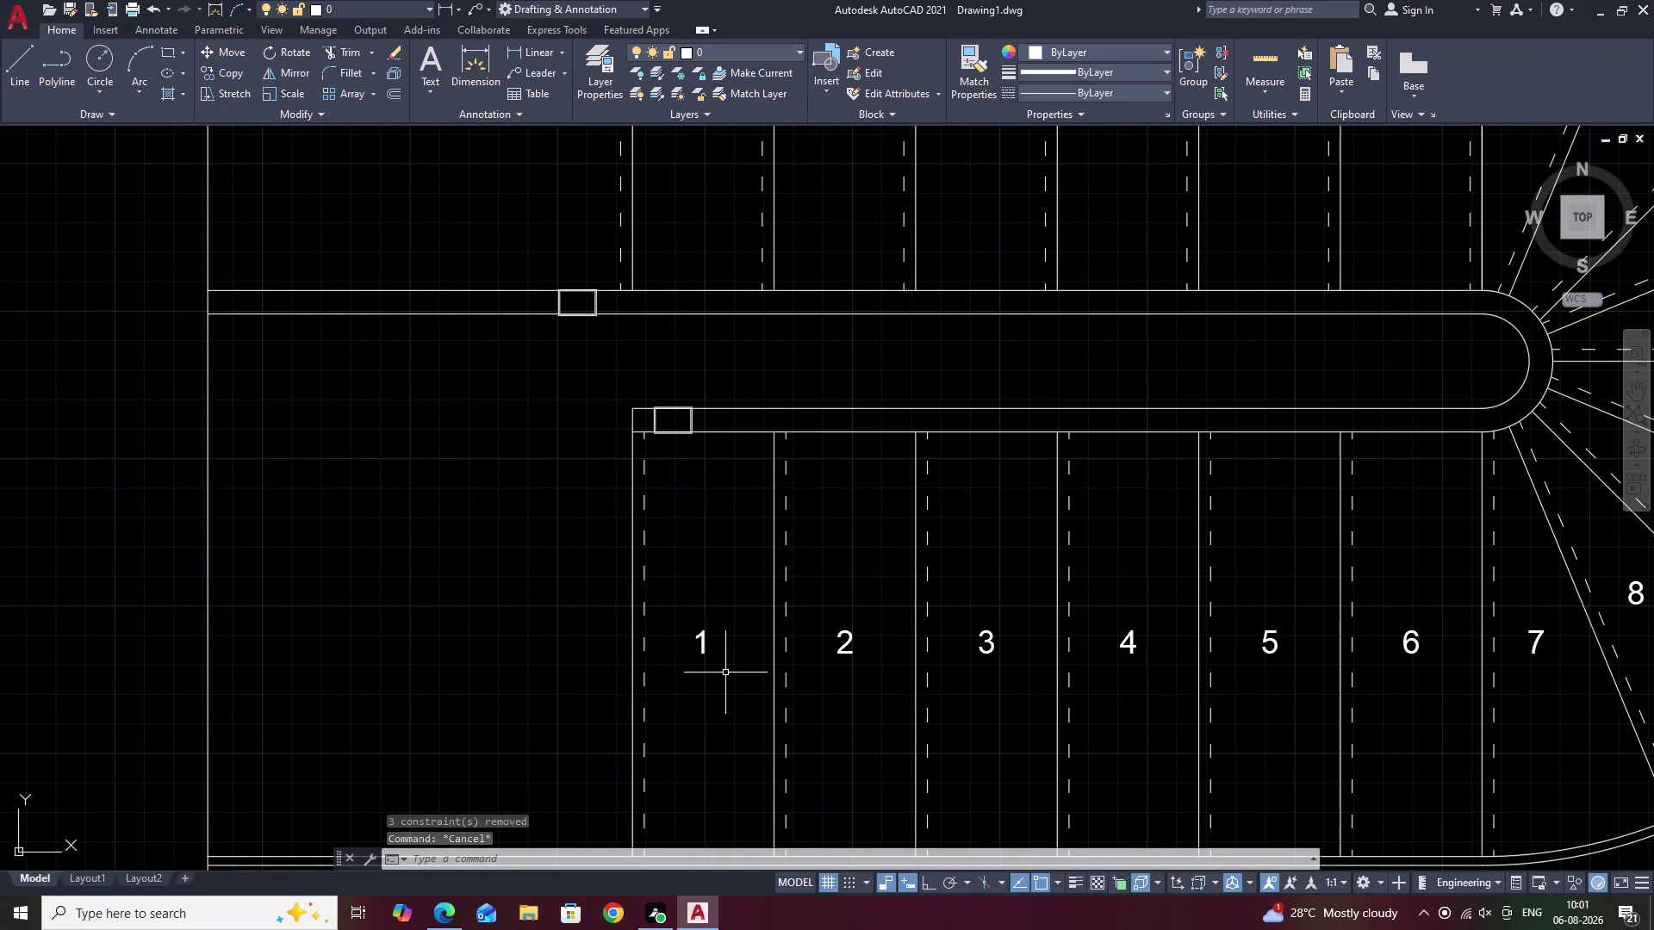
click(571, 29)
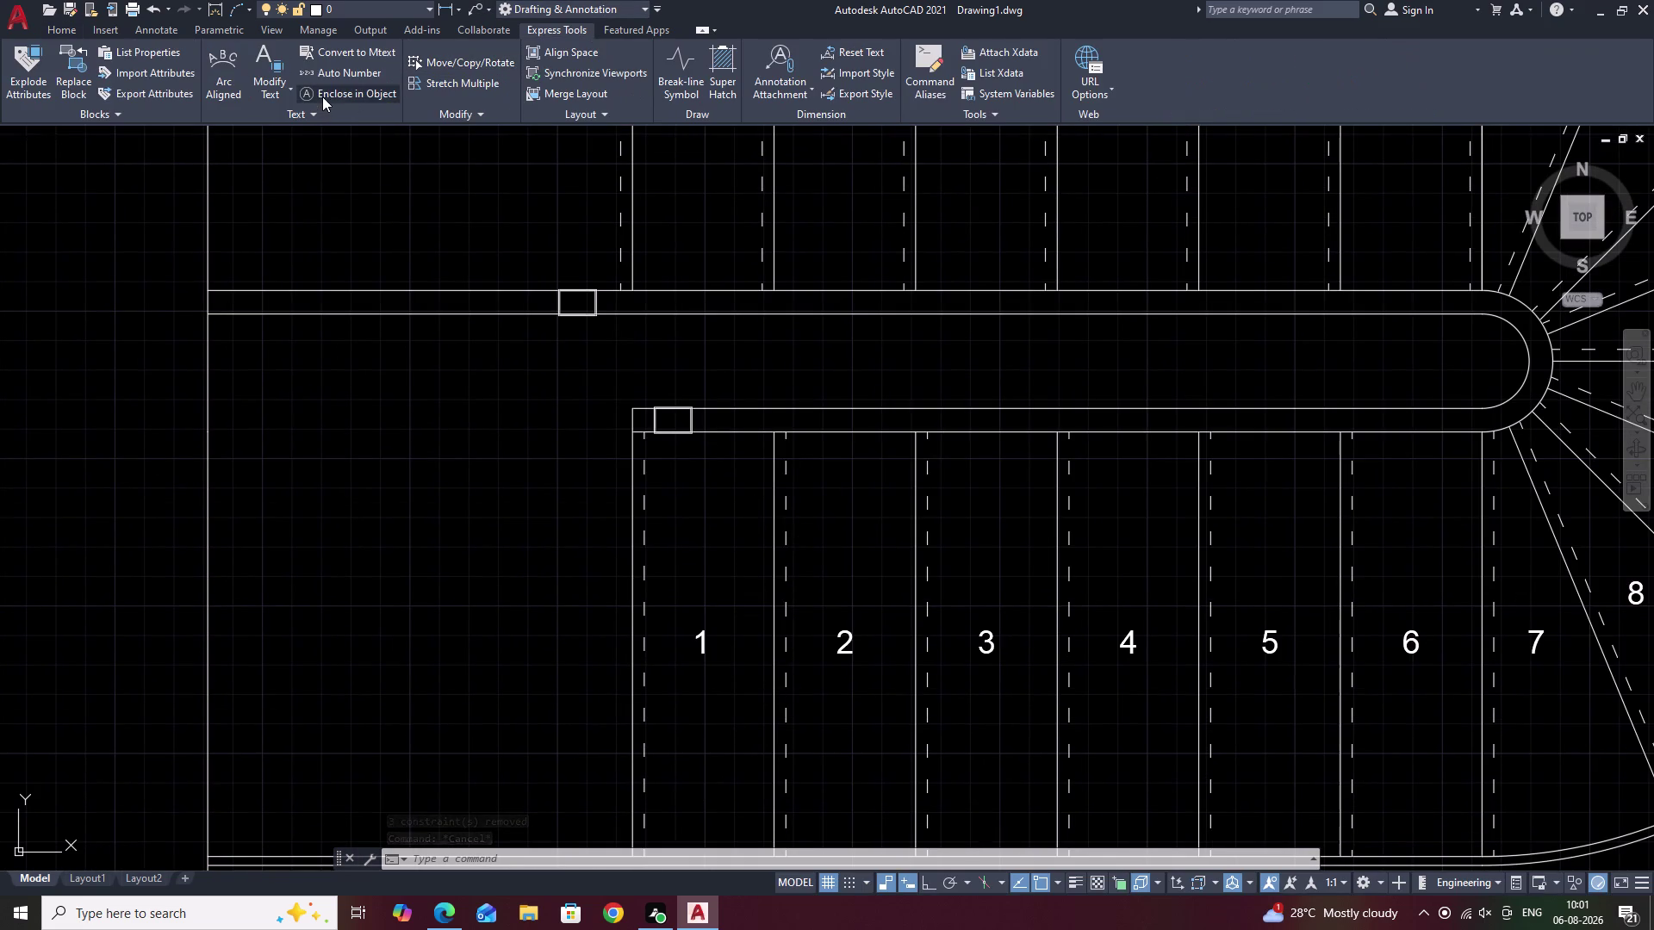
Start enclosing tread numbers 1 and 2 in objects, then cancel the attempt.
click(322, 94)
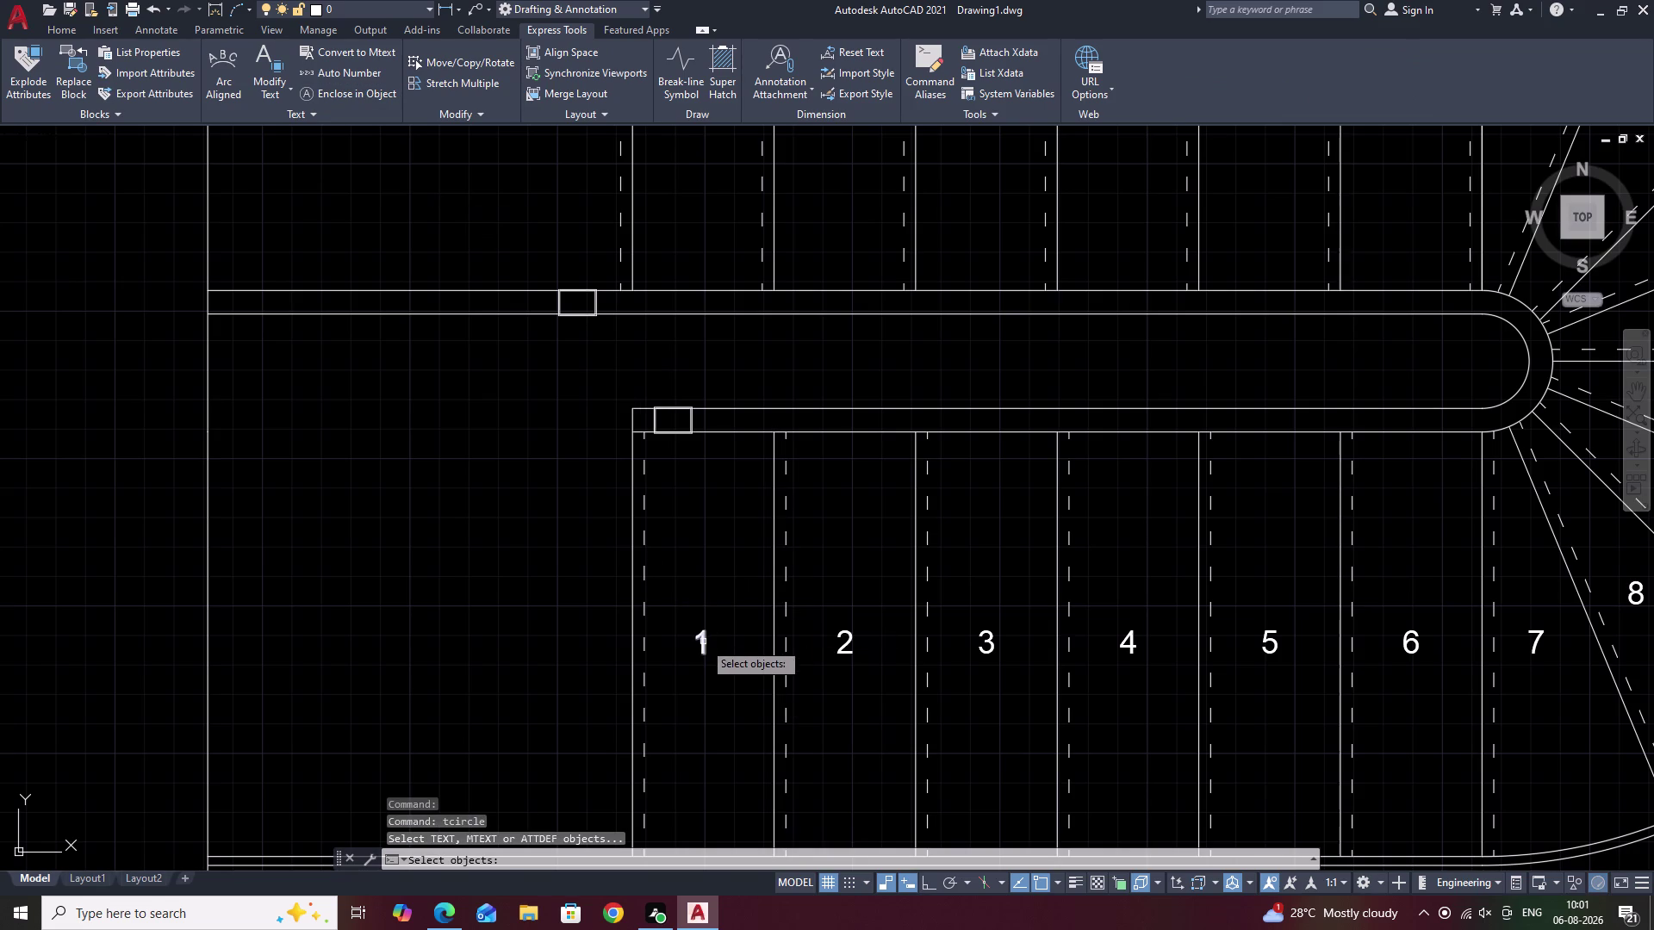
click(703, 642)
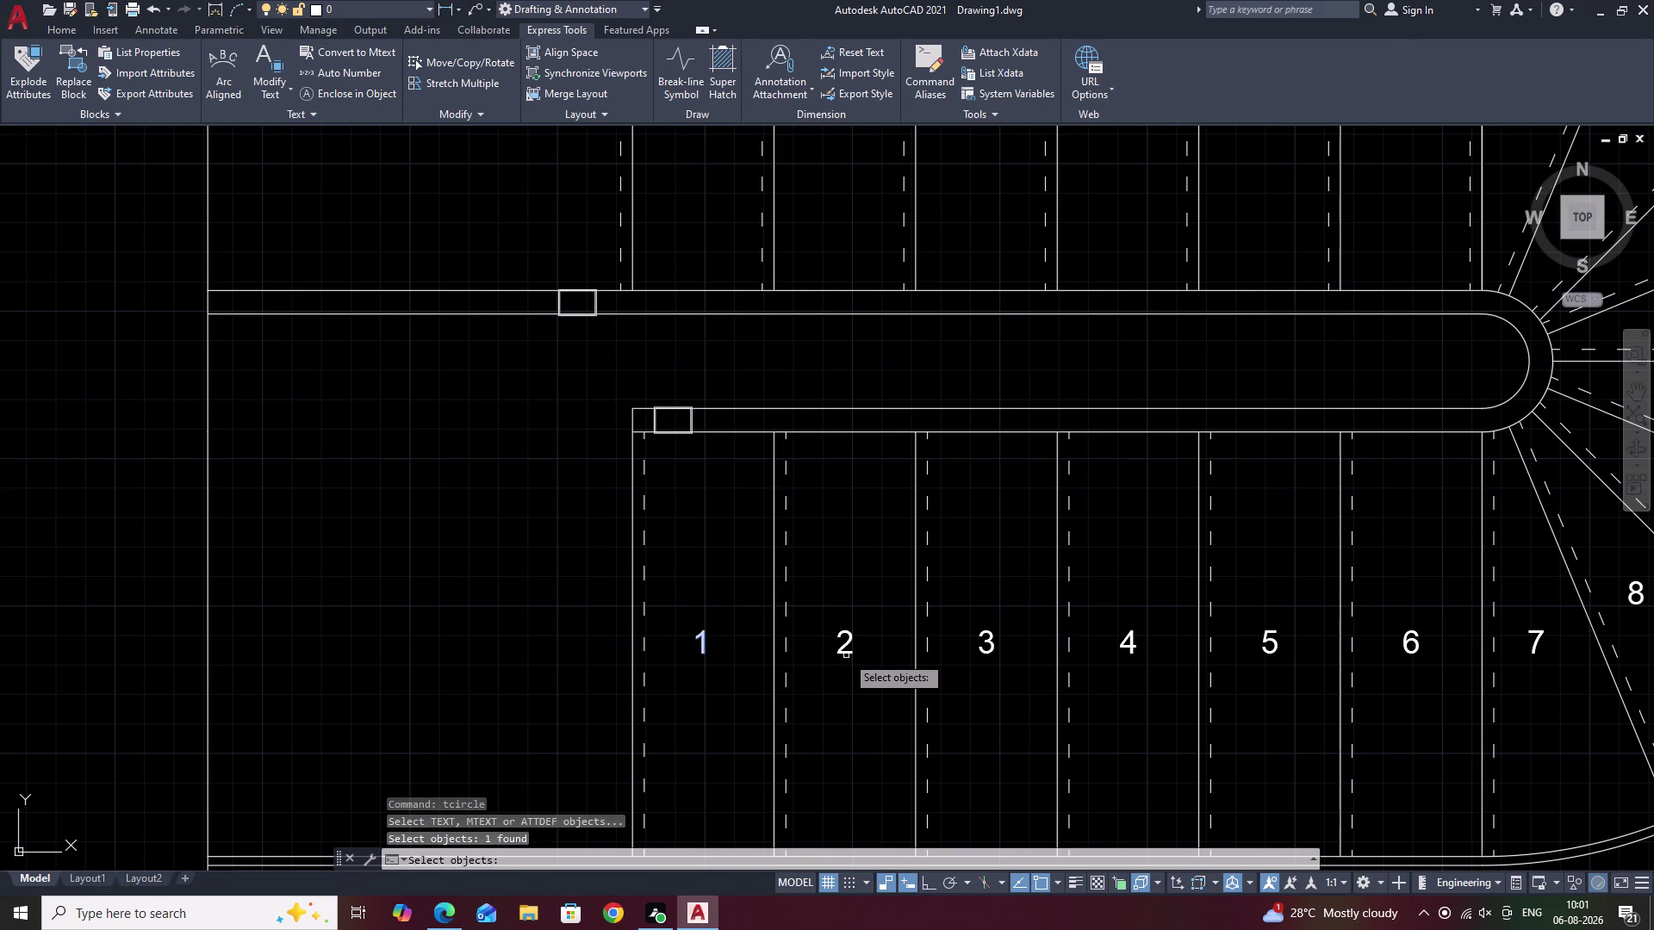
click(846, 655)
right_click(846, 656)
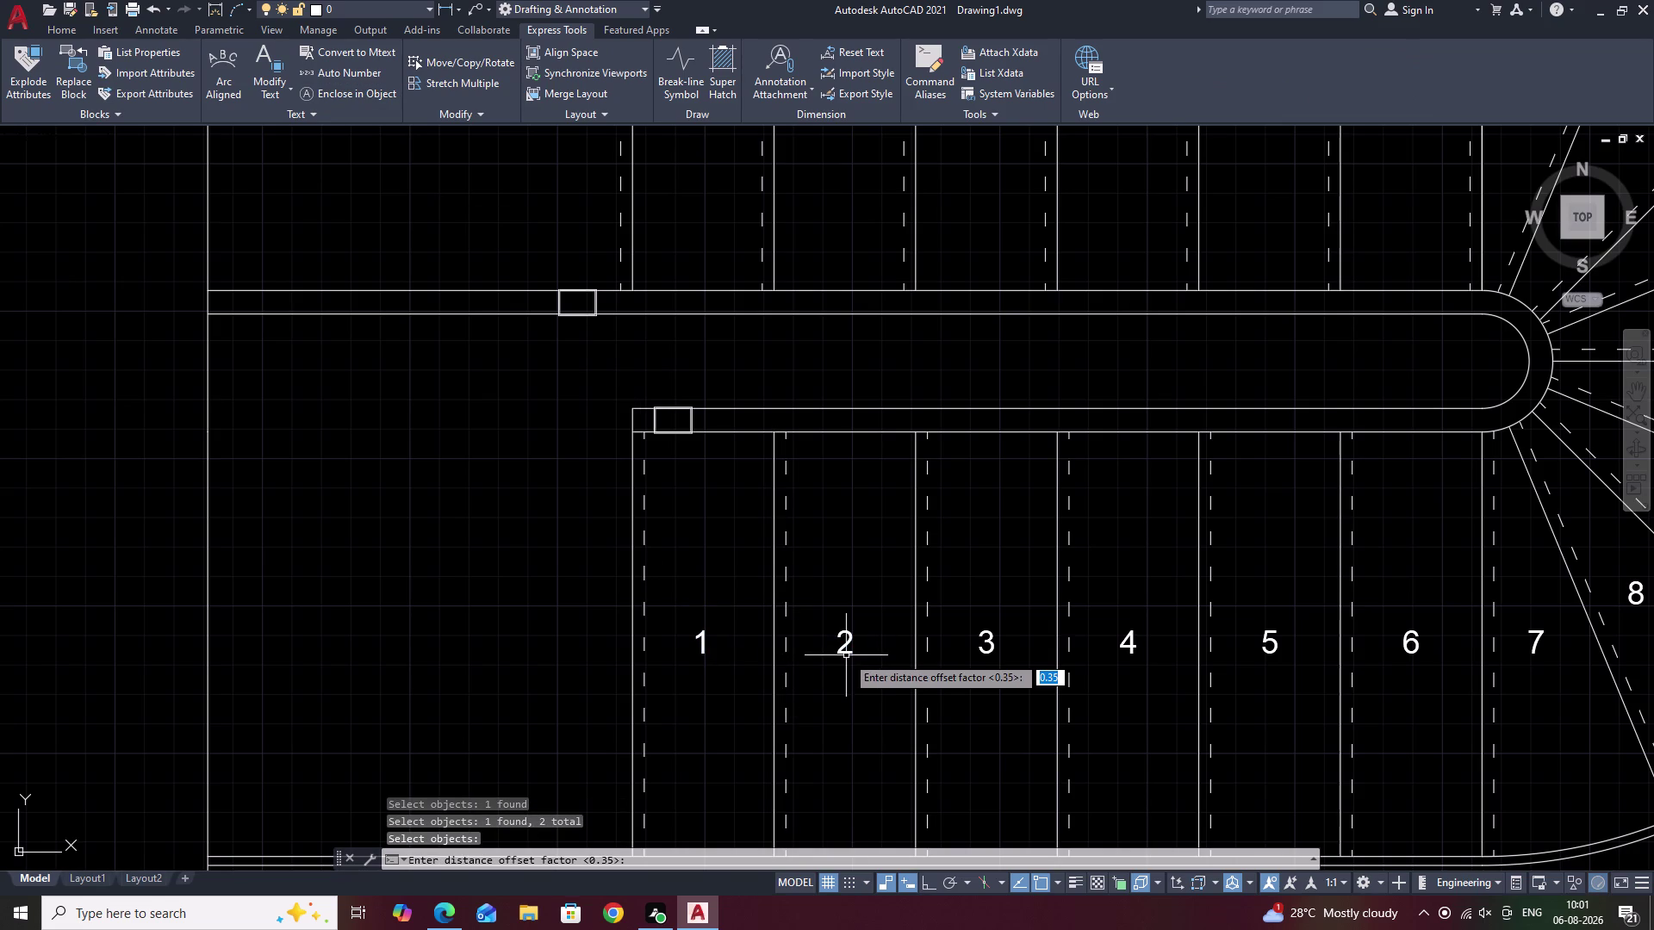
key(Escape)
key(Escape)
key(Escape)
key(Escape)
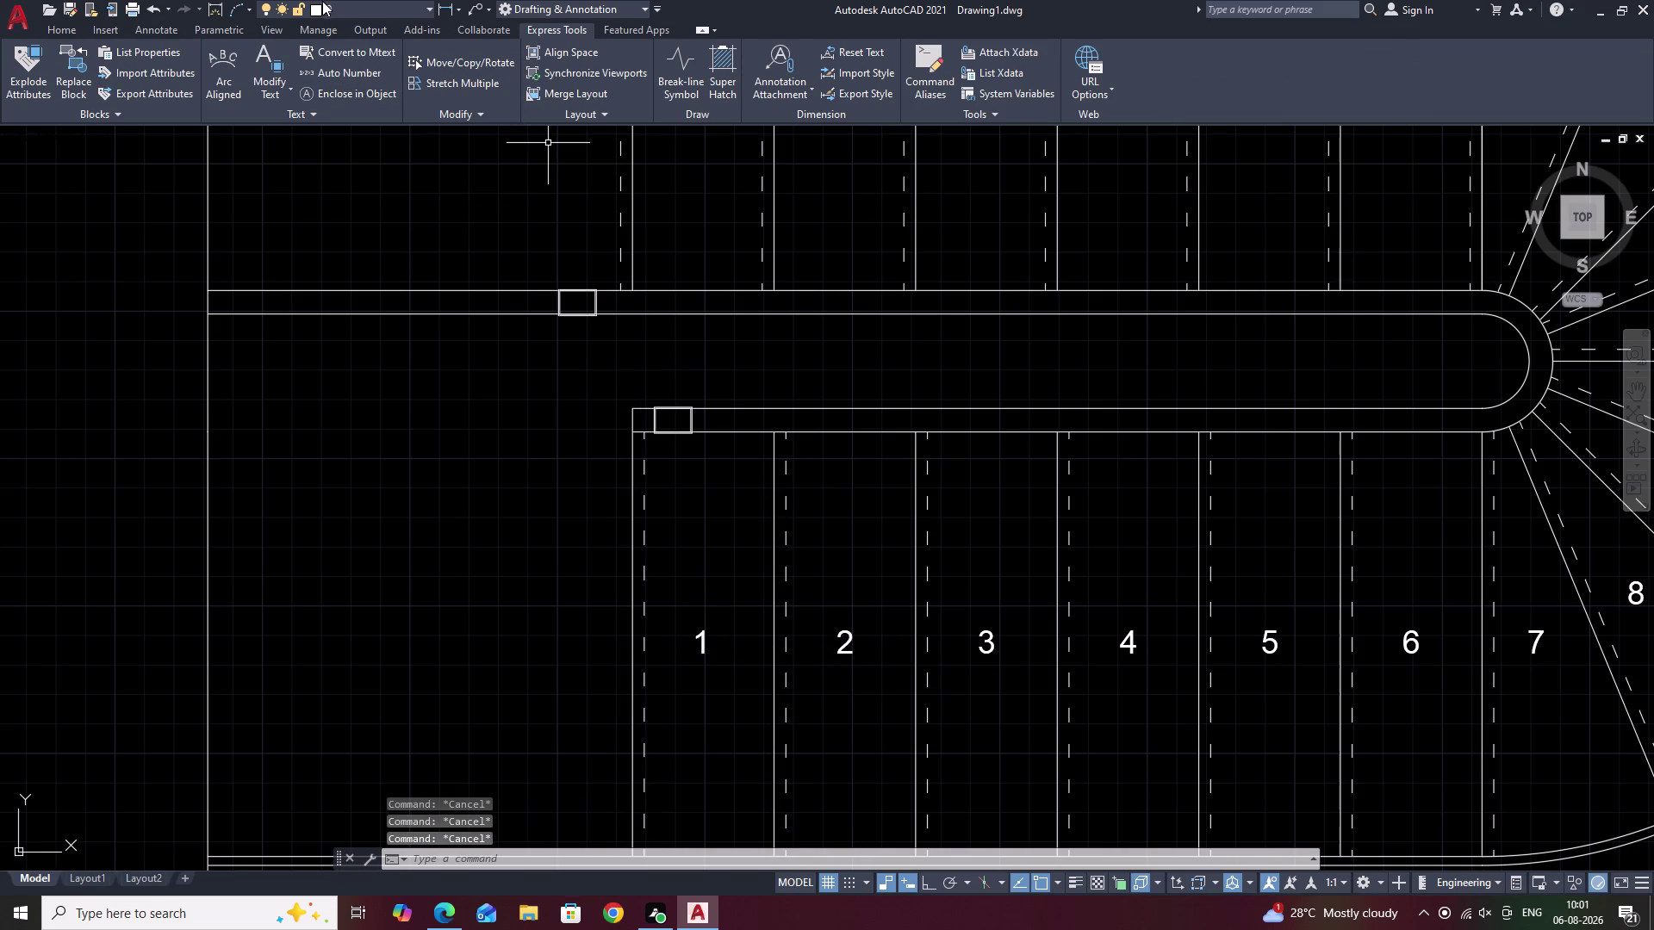
Restart Enclose in Object (TCIRCLE) and select tread numbers 1 through 21.
click(331, 95)
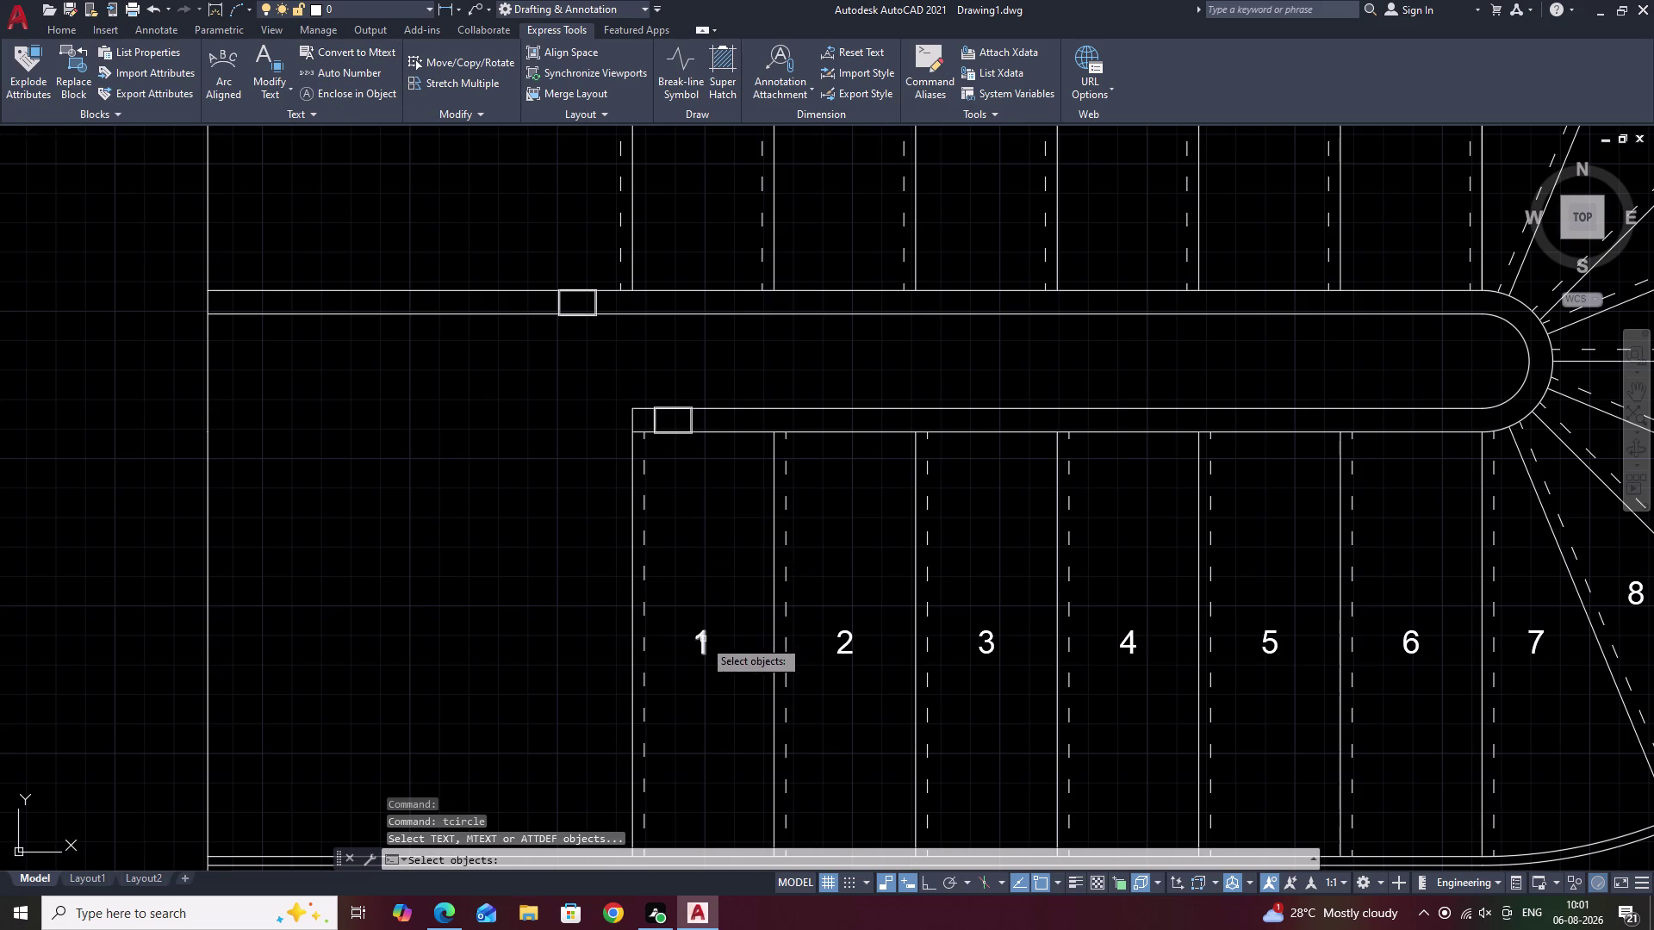
click(703, 639)
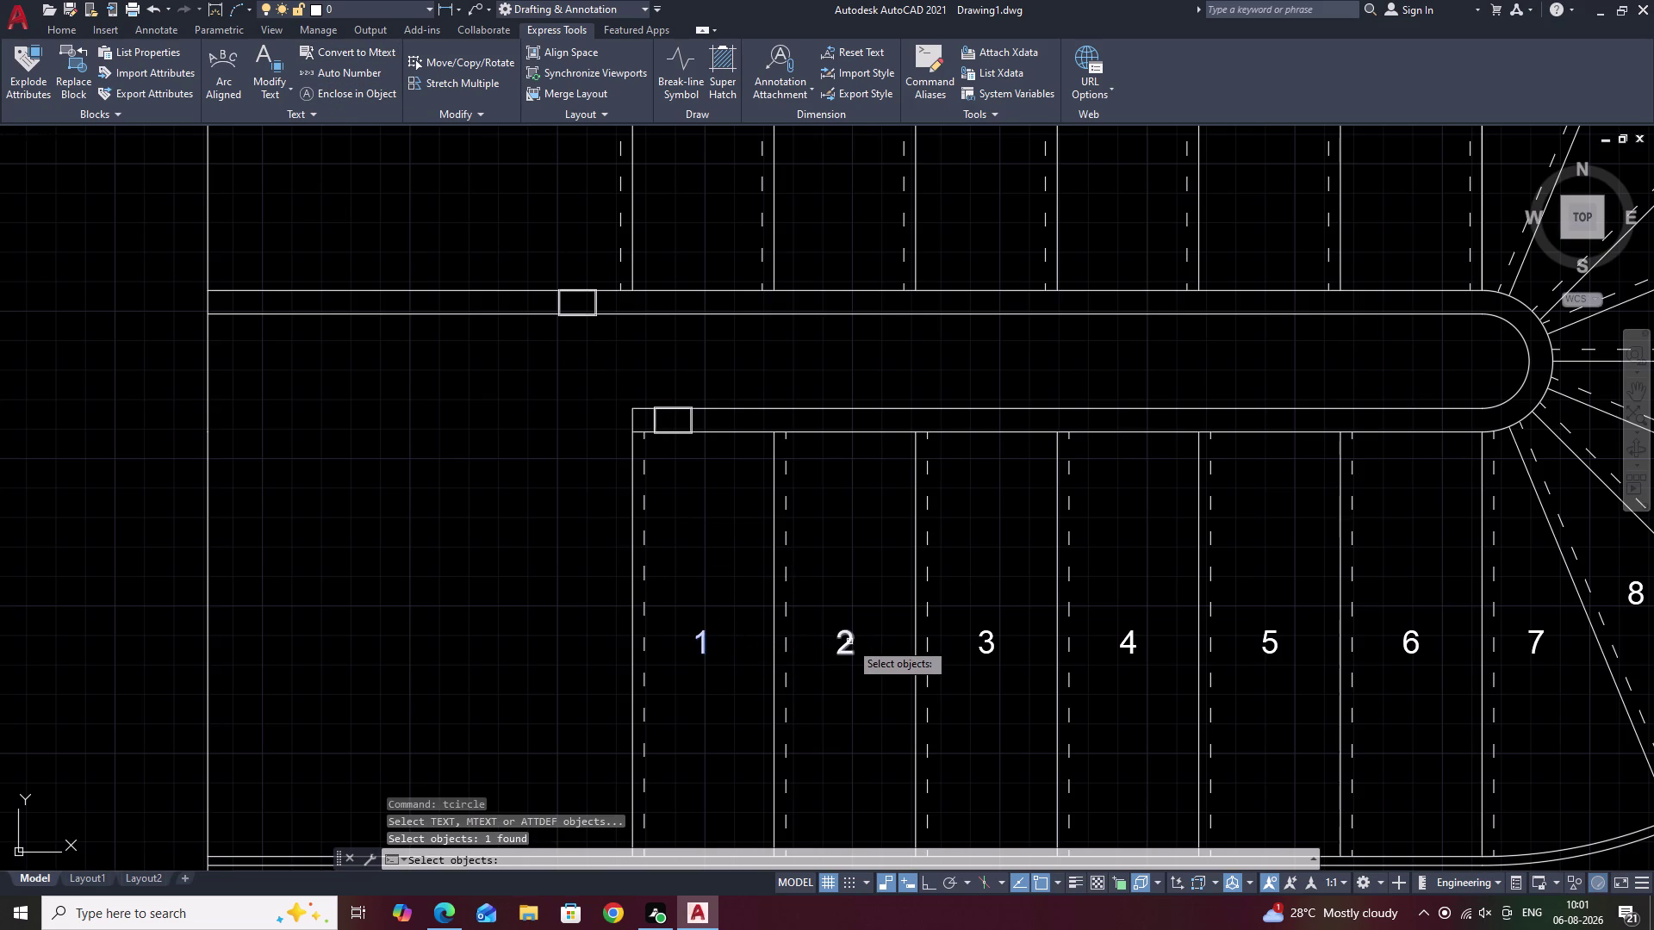
click(849, 642)
click(991, 638)
middle_drag(995, 638, 760, 592)
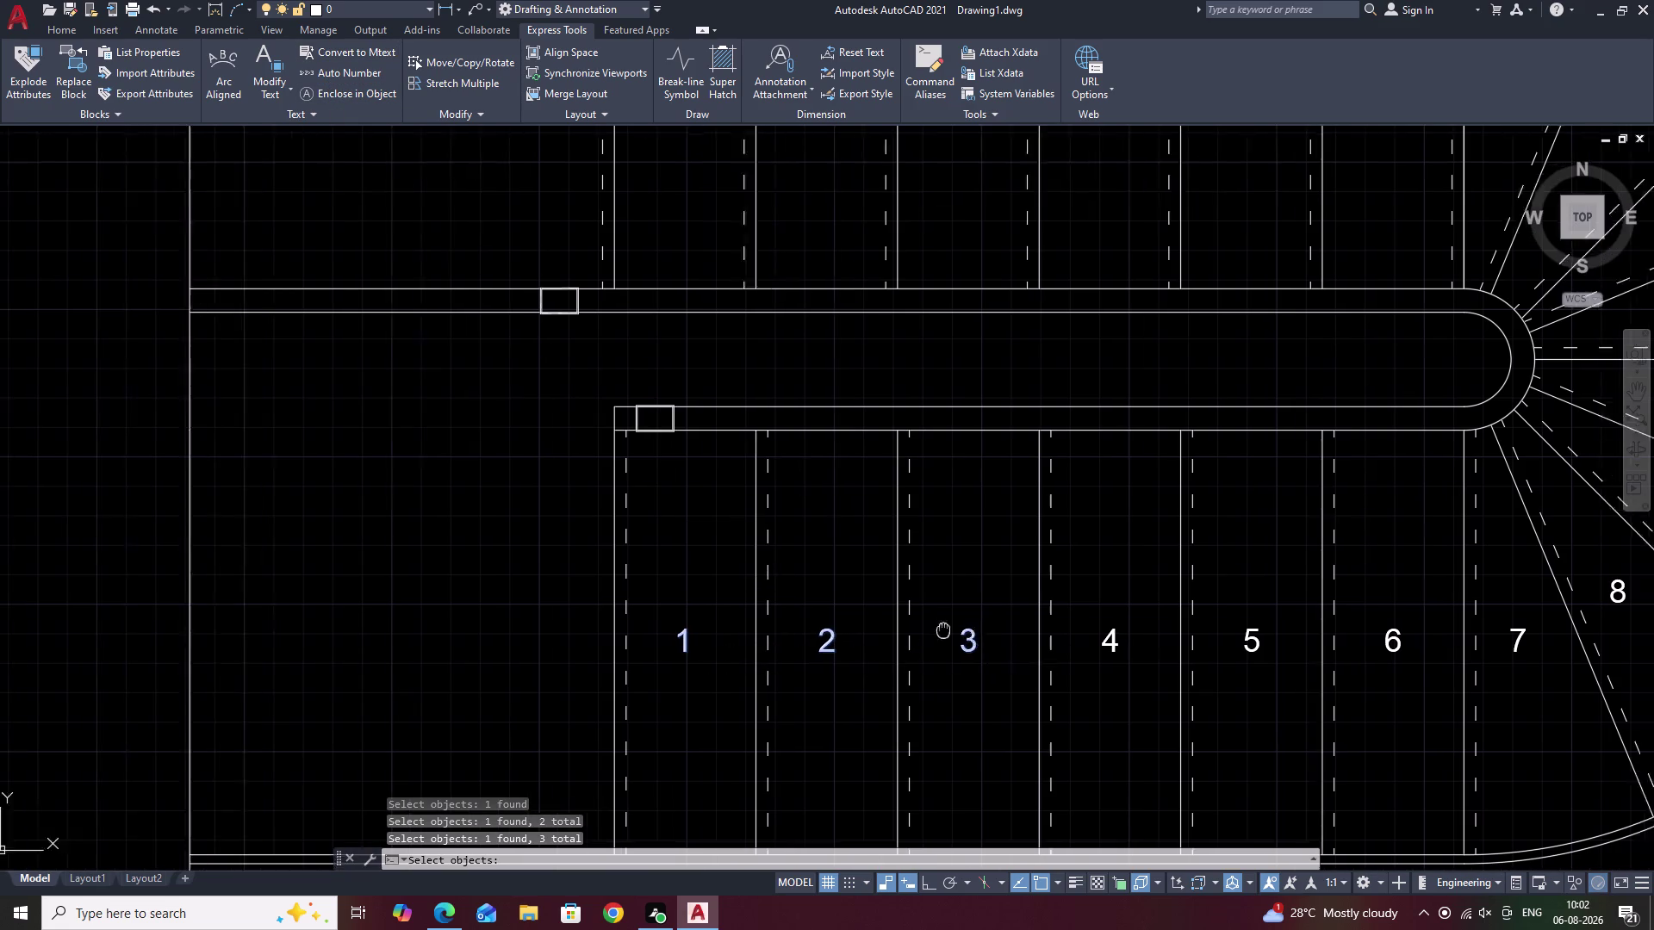
middle_drag(760, 592, 721, 582)
scroll(down, 3)
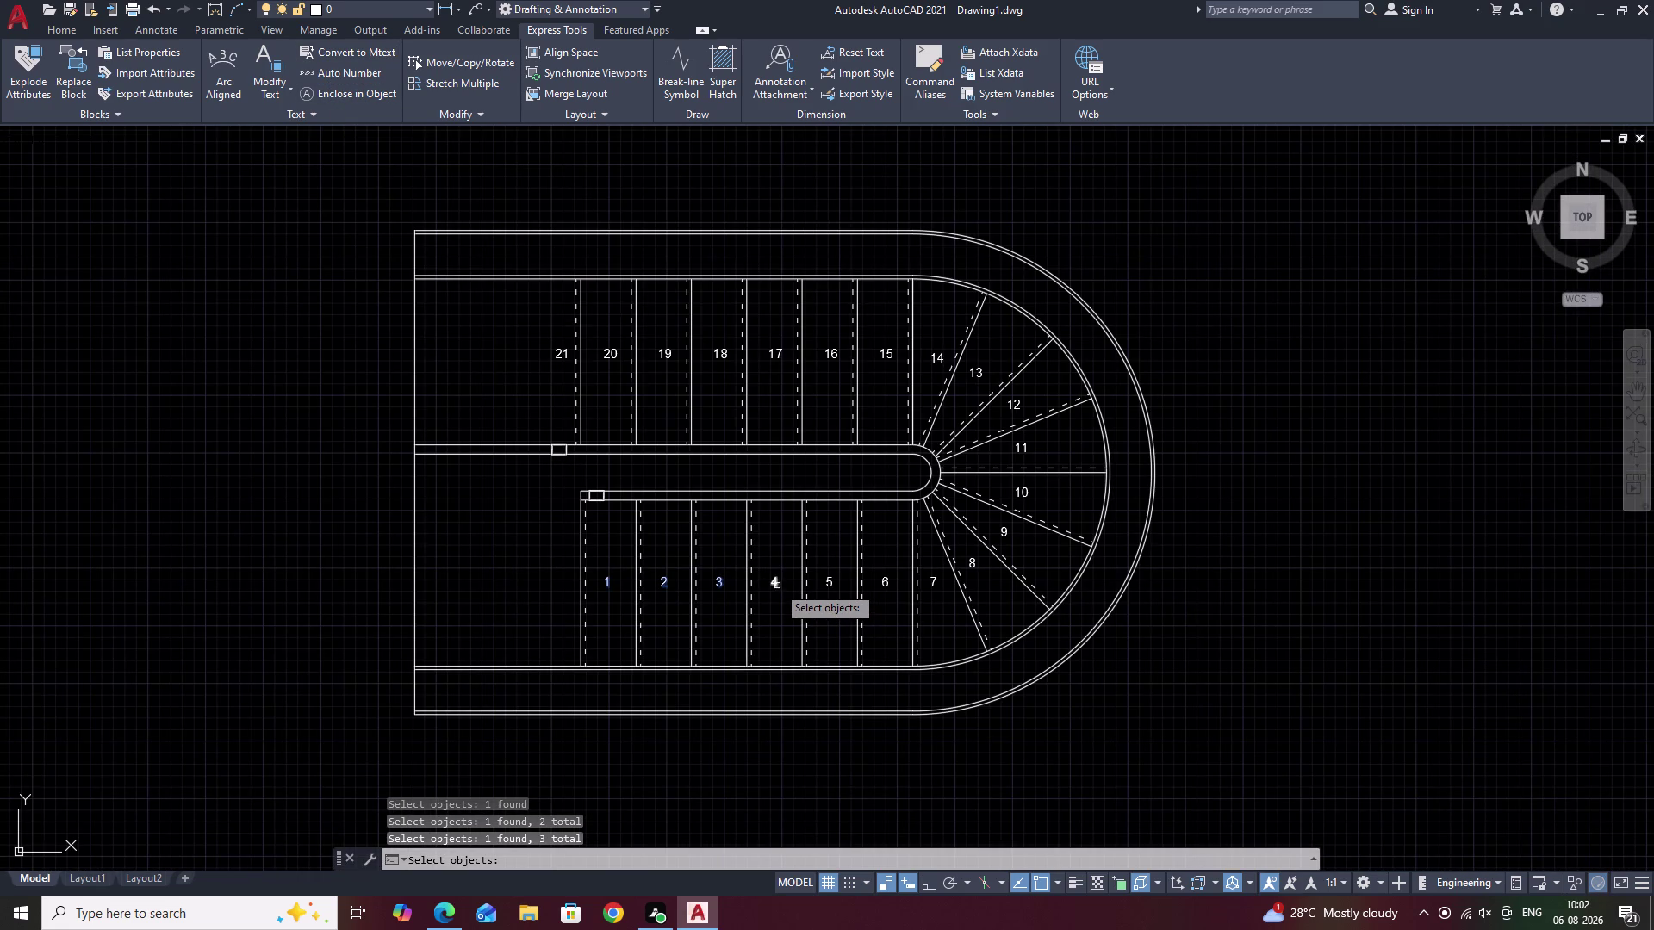
click(777, 585)
click(831, 585)
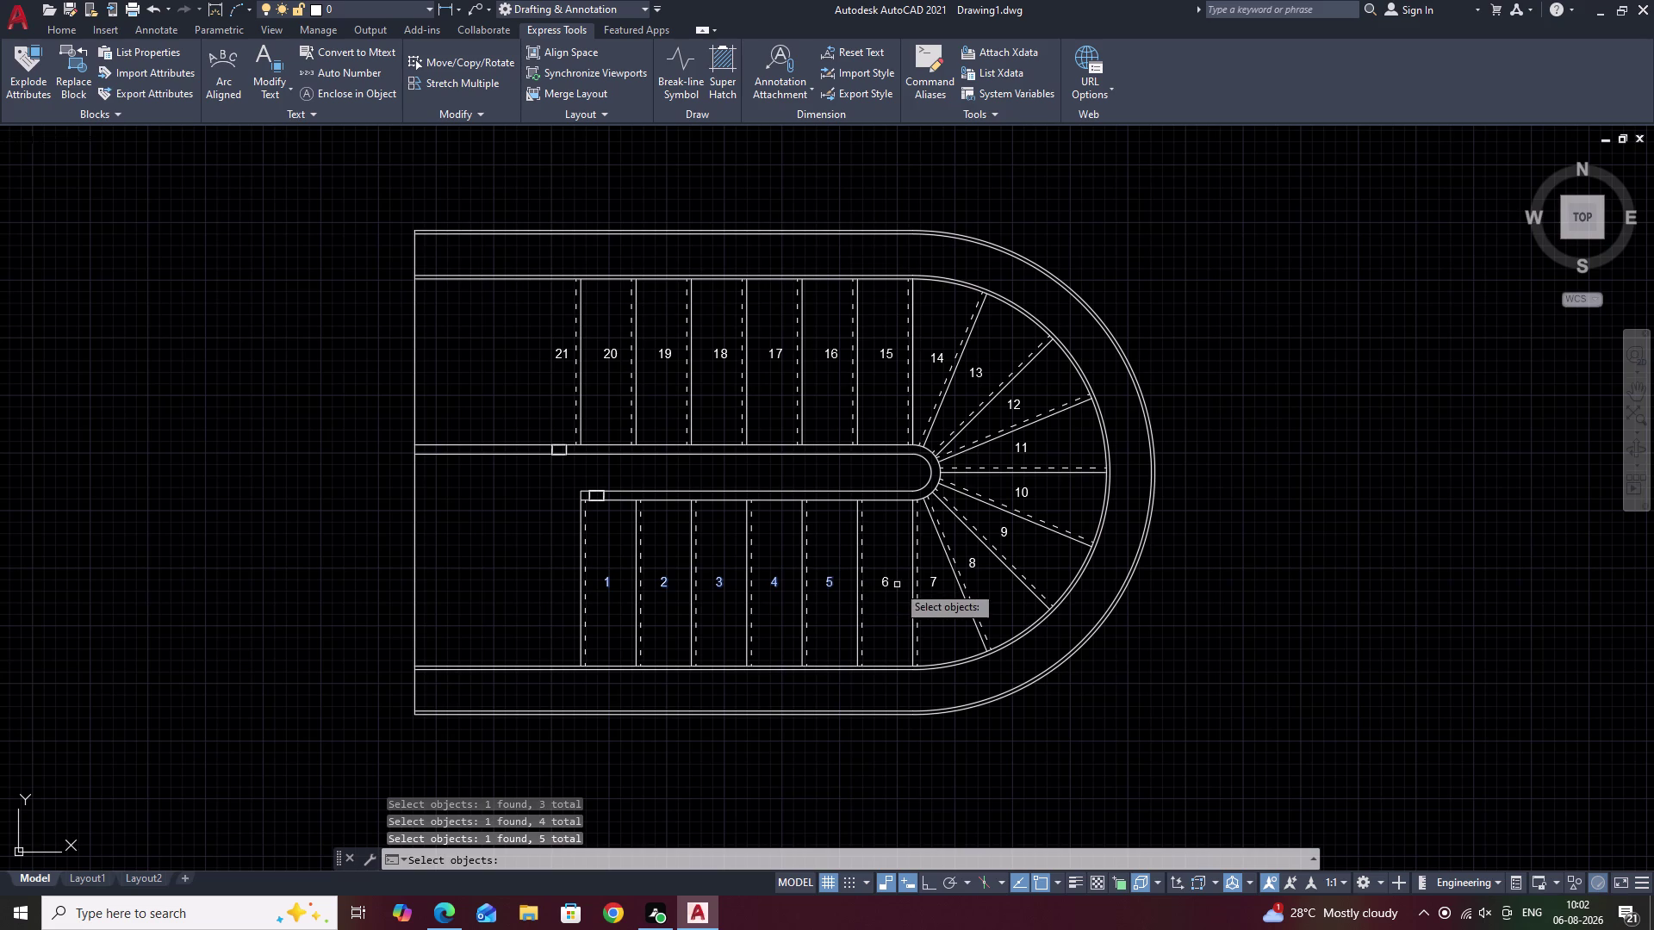
click(889, 587)
click(934, 583)
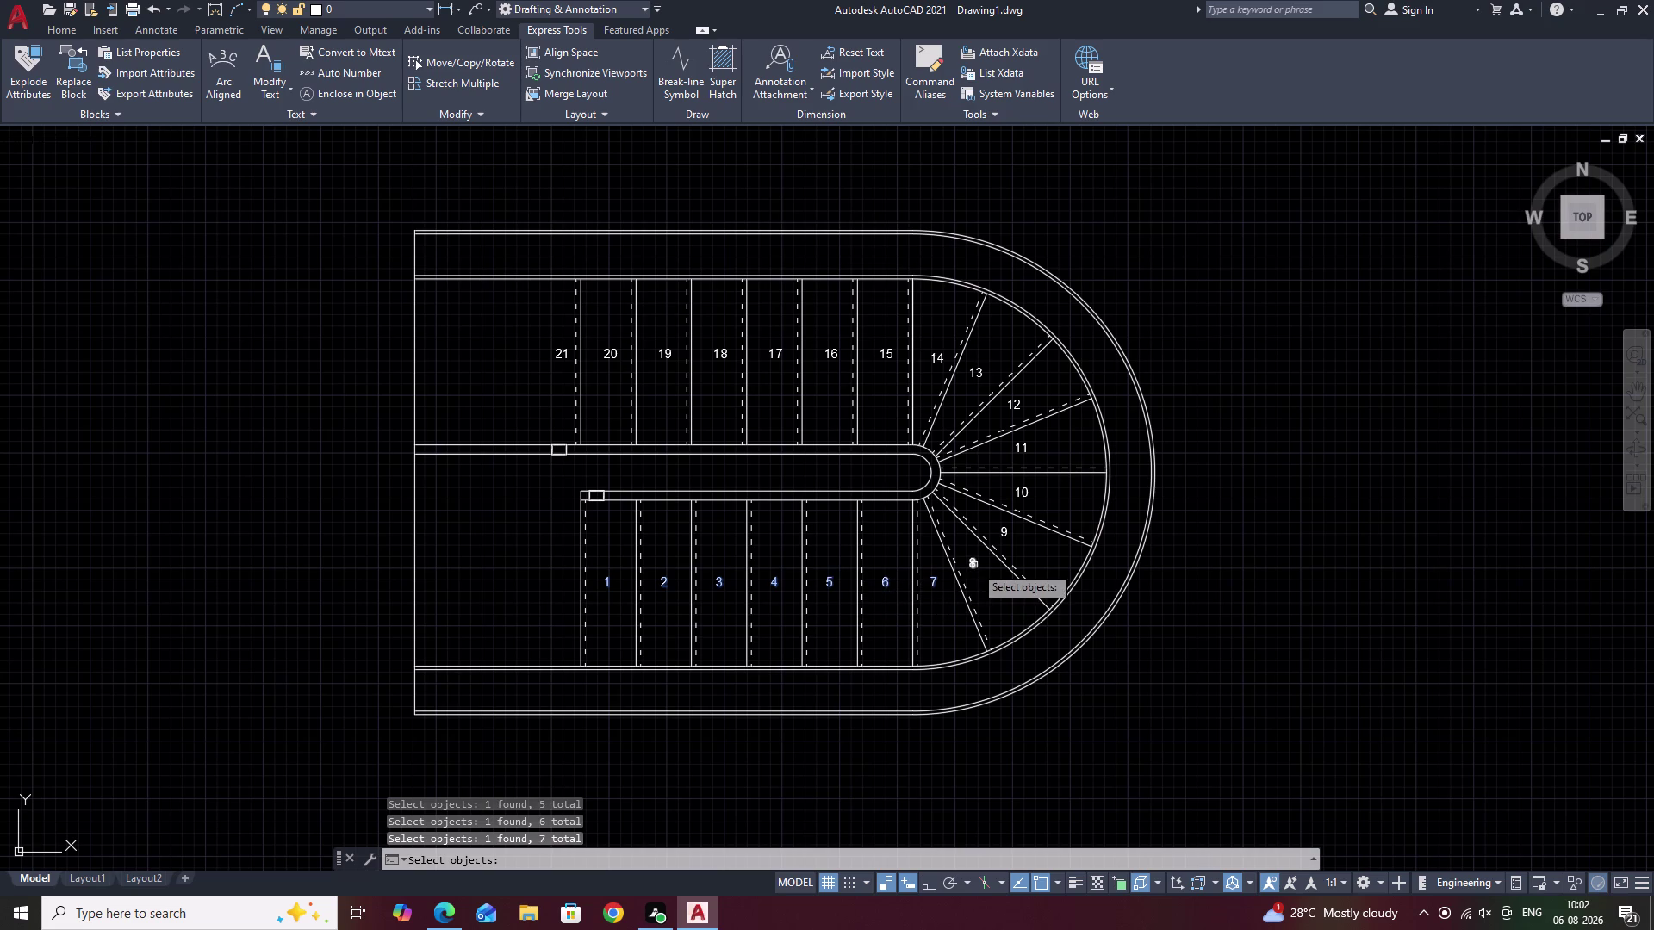
click(972, 565)
click(1001, 533)
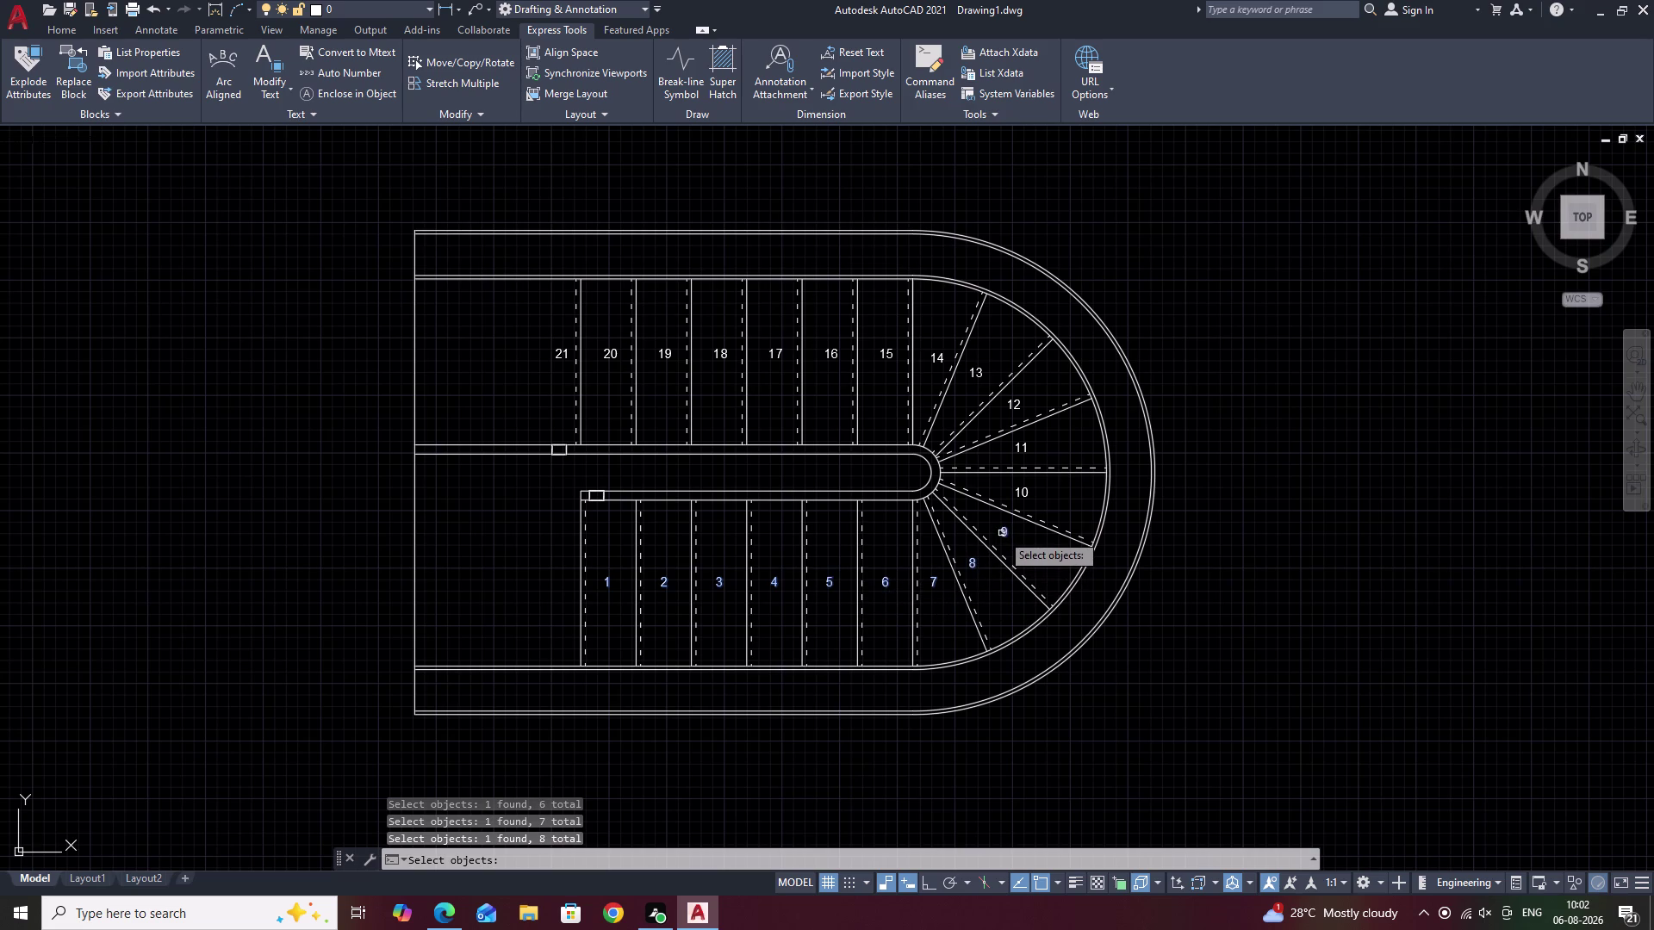
click(1021, 493)
click(1024, 453)
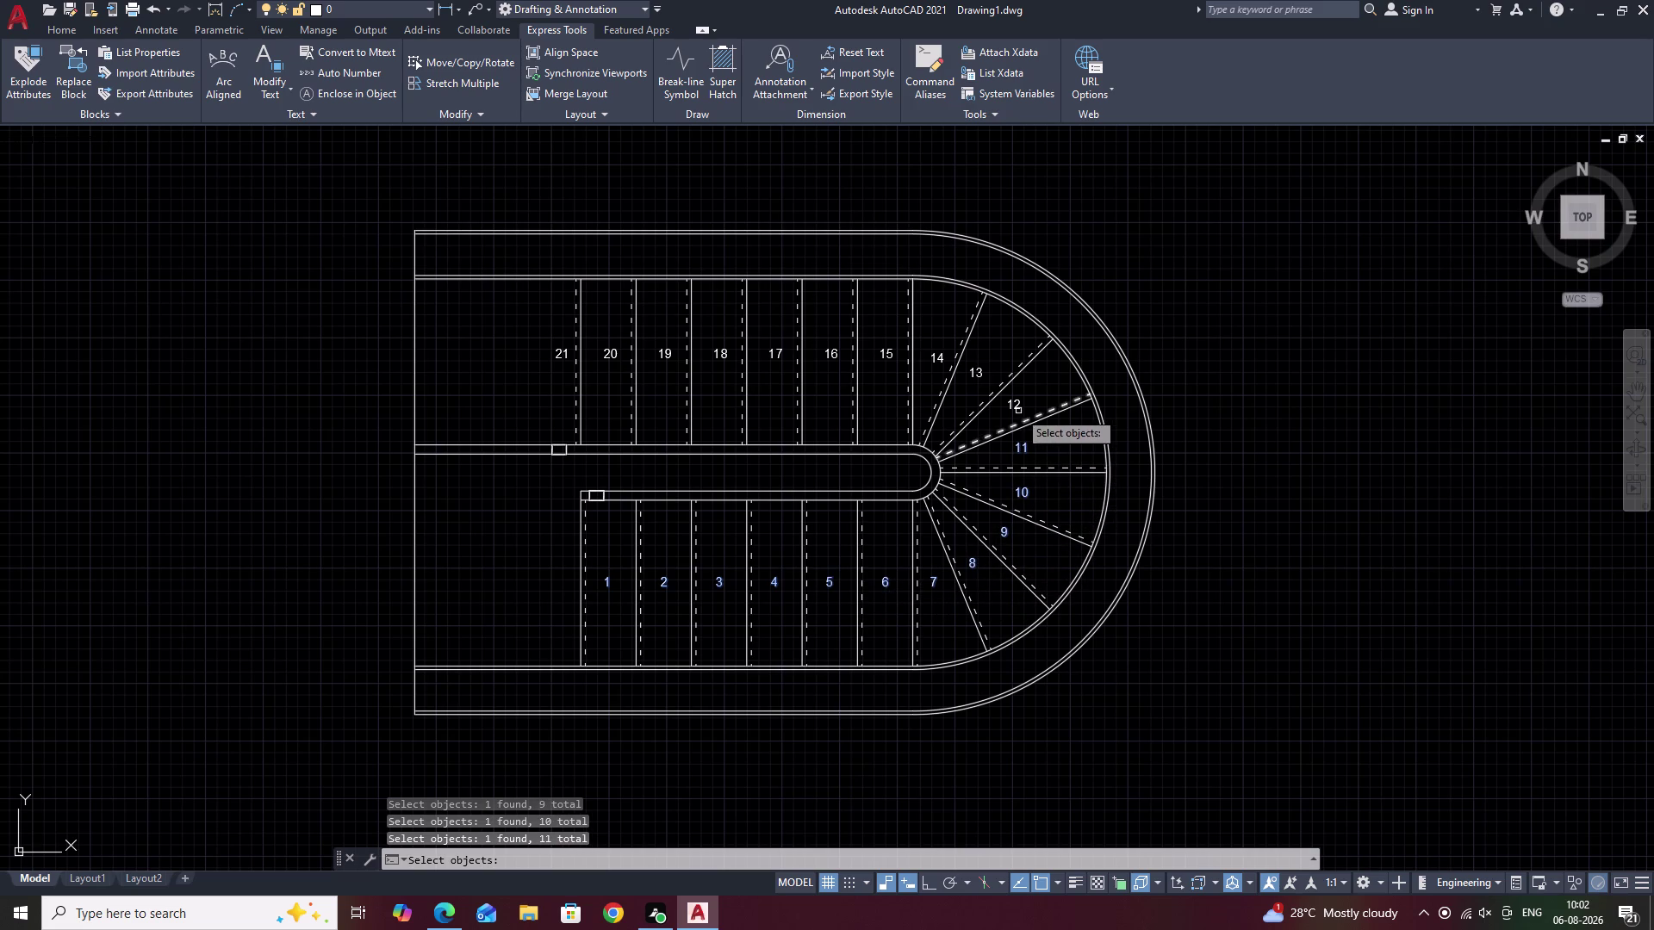
click(1016, 401)
click(985, 375)
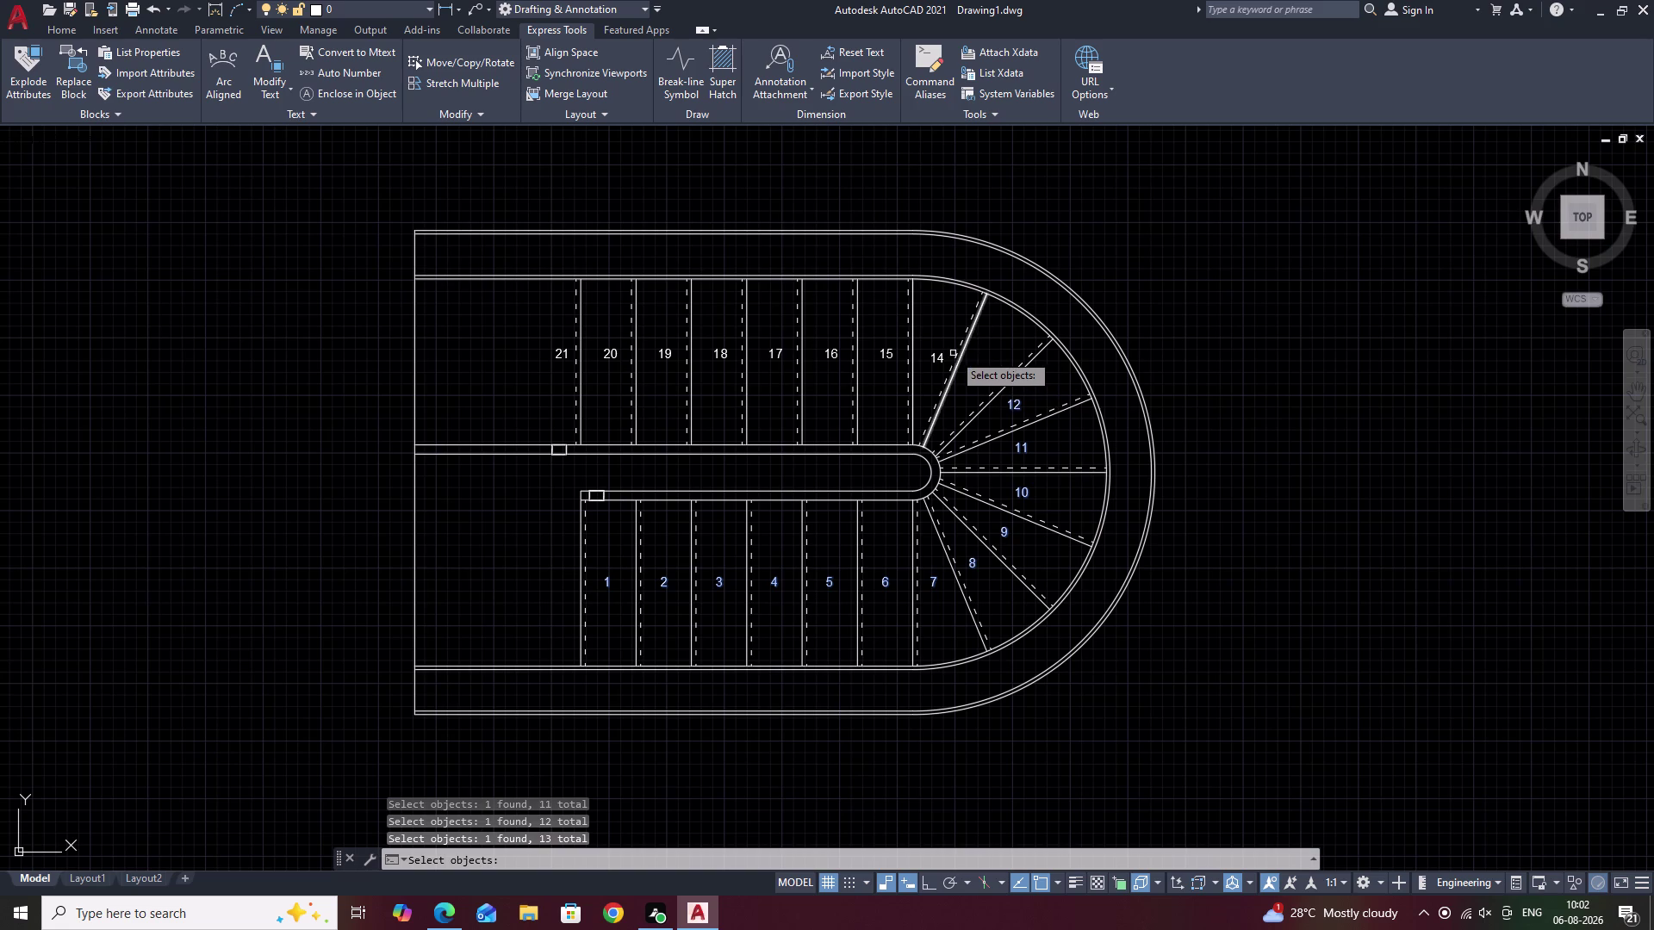
click(943, 356)
click(890, 357)
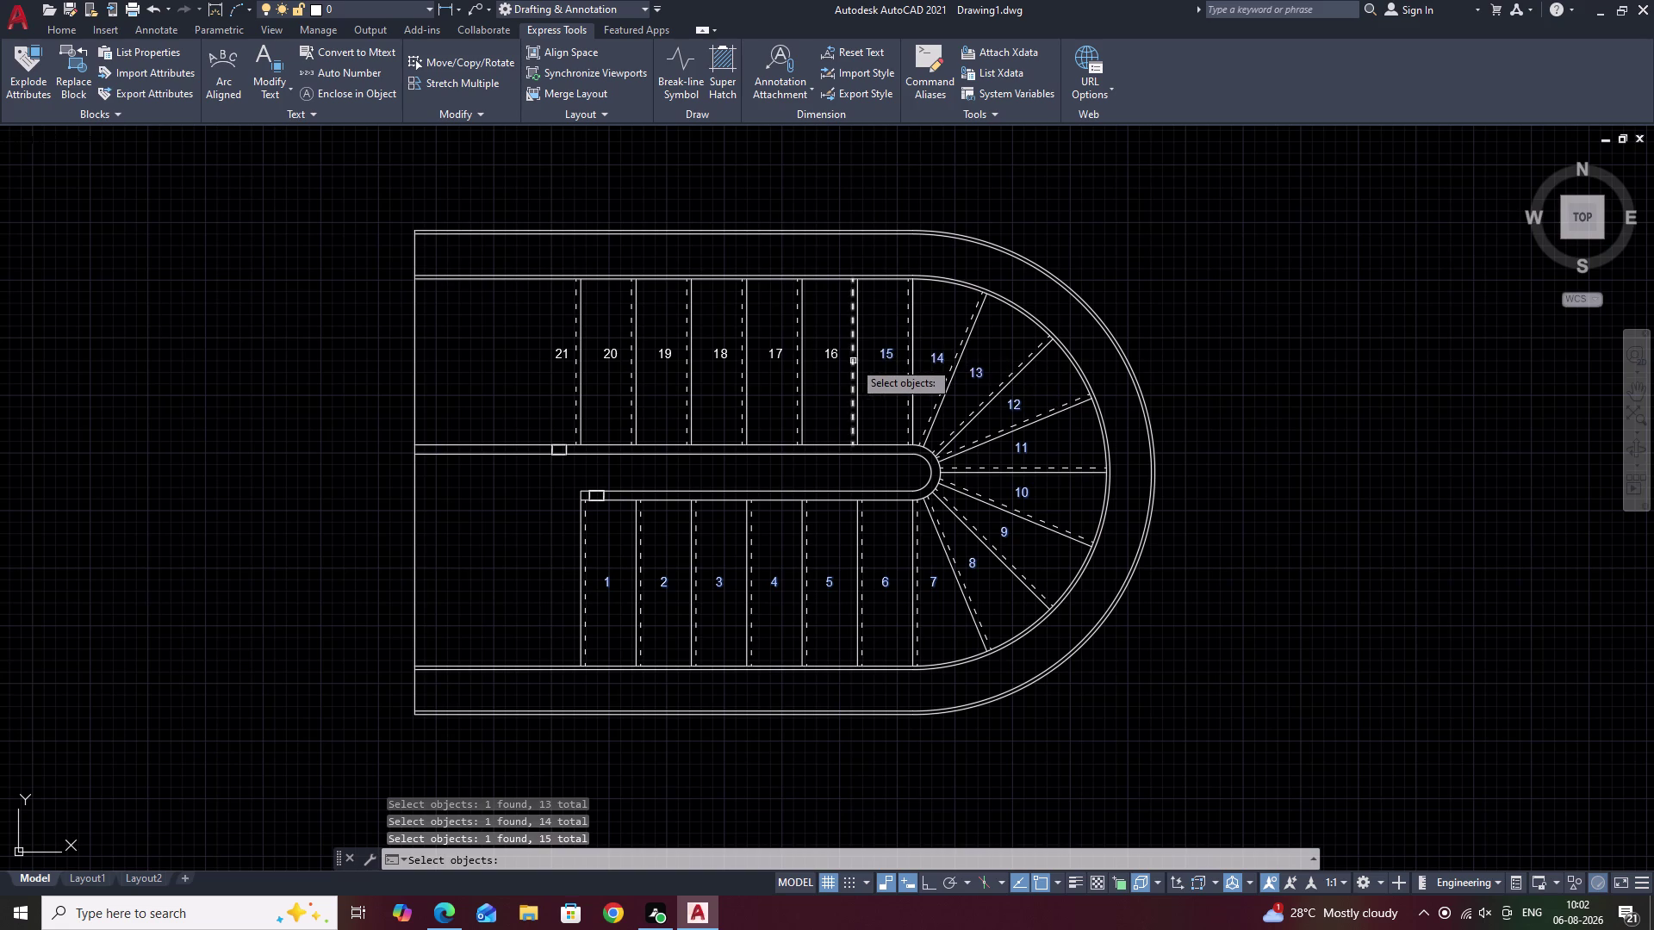
click(836, 355)
click(777, 353)
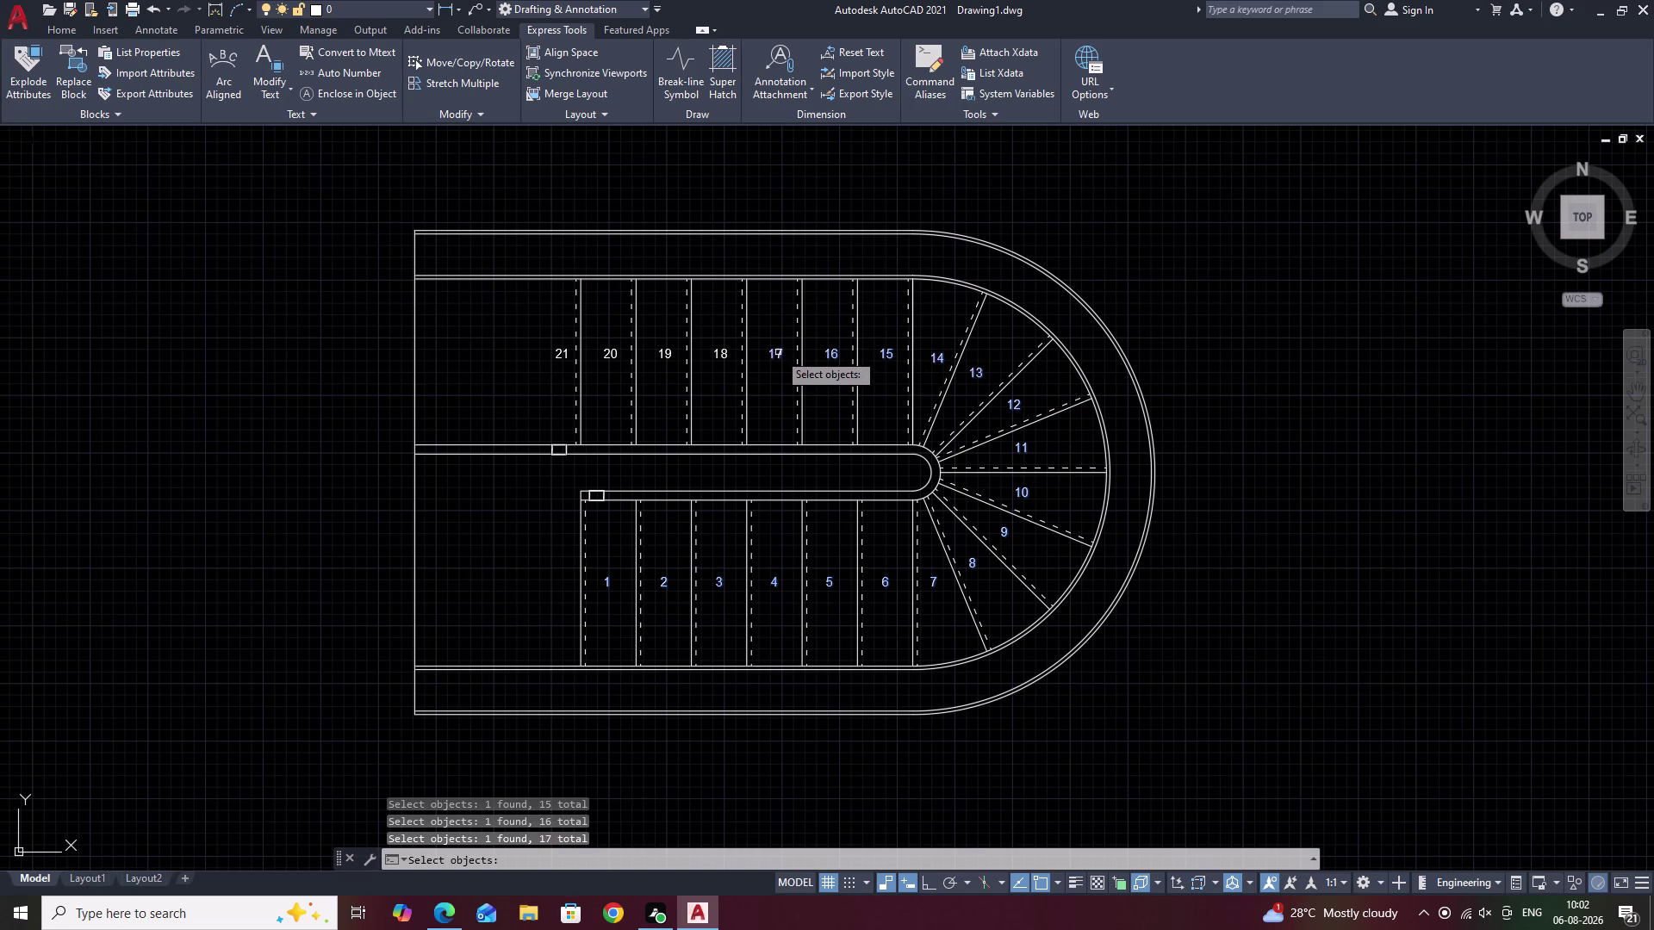
click(718, 354)
click(660, 355)
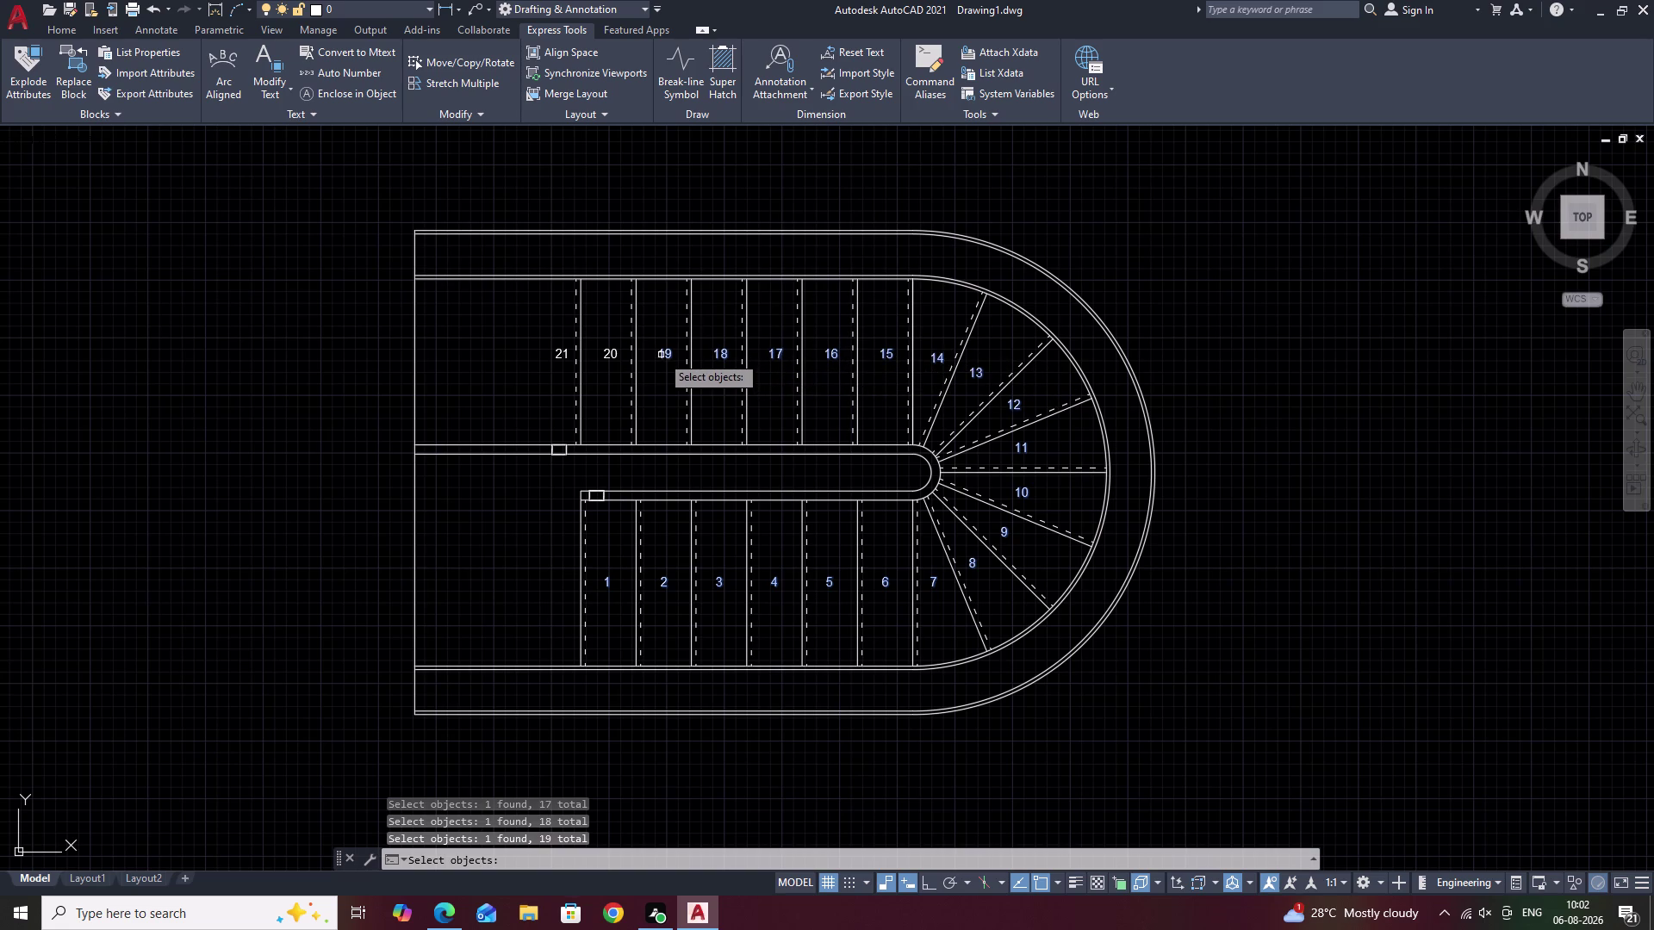
click(605, 351)
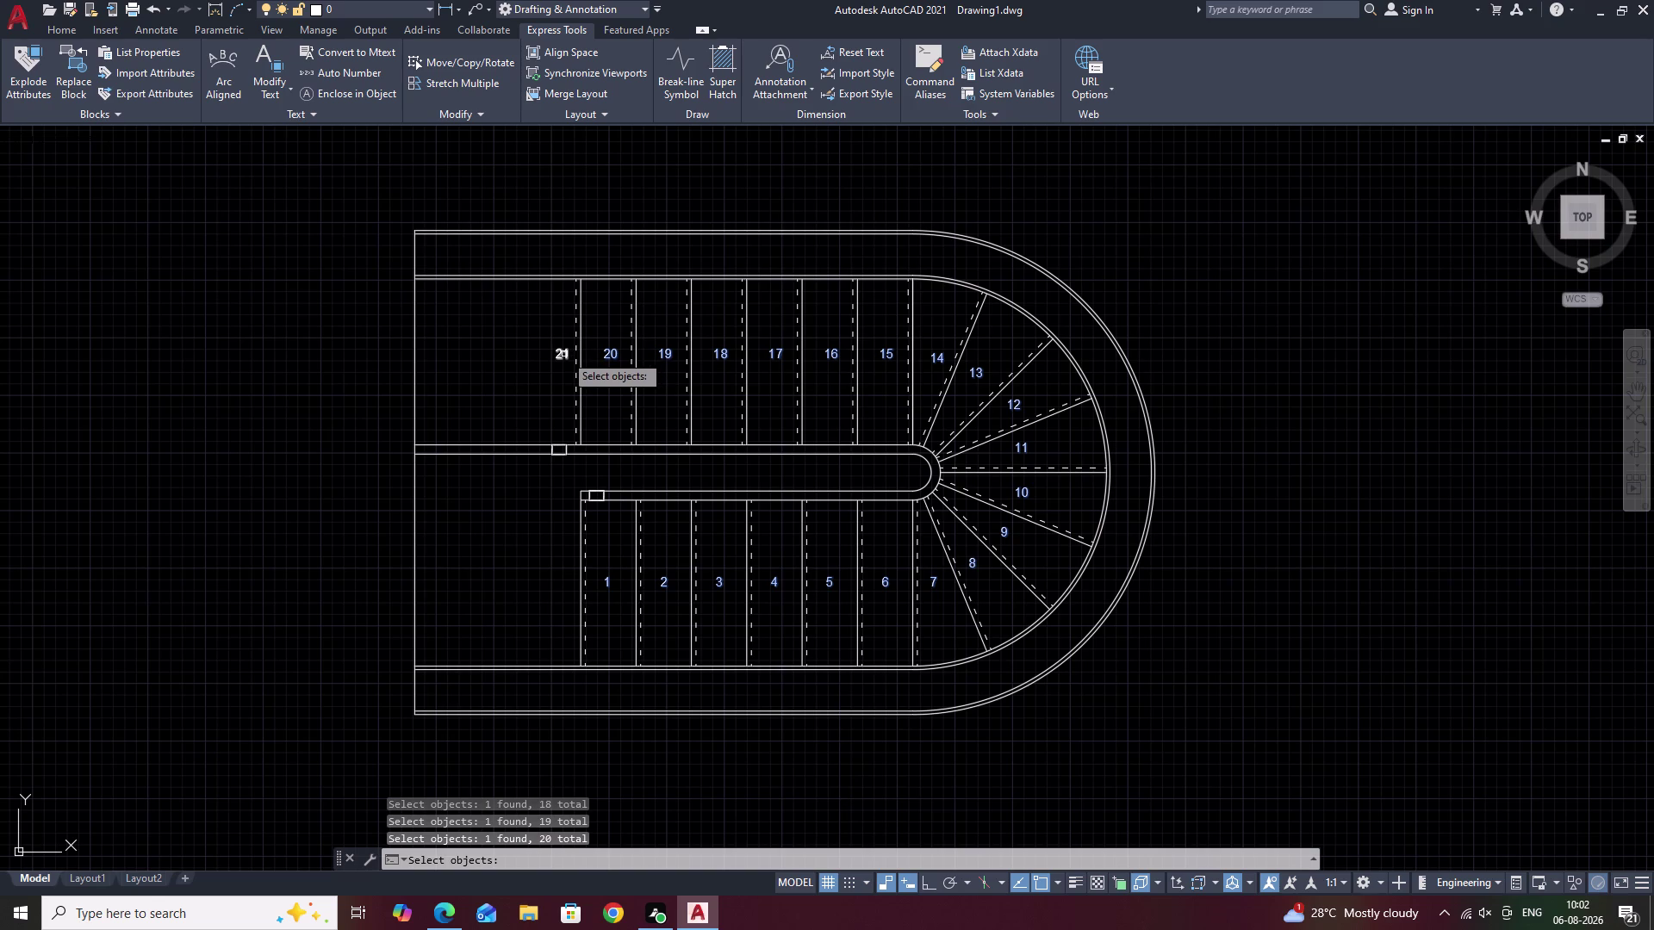
click(562, 354)
right_click(599, 382)
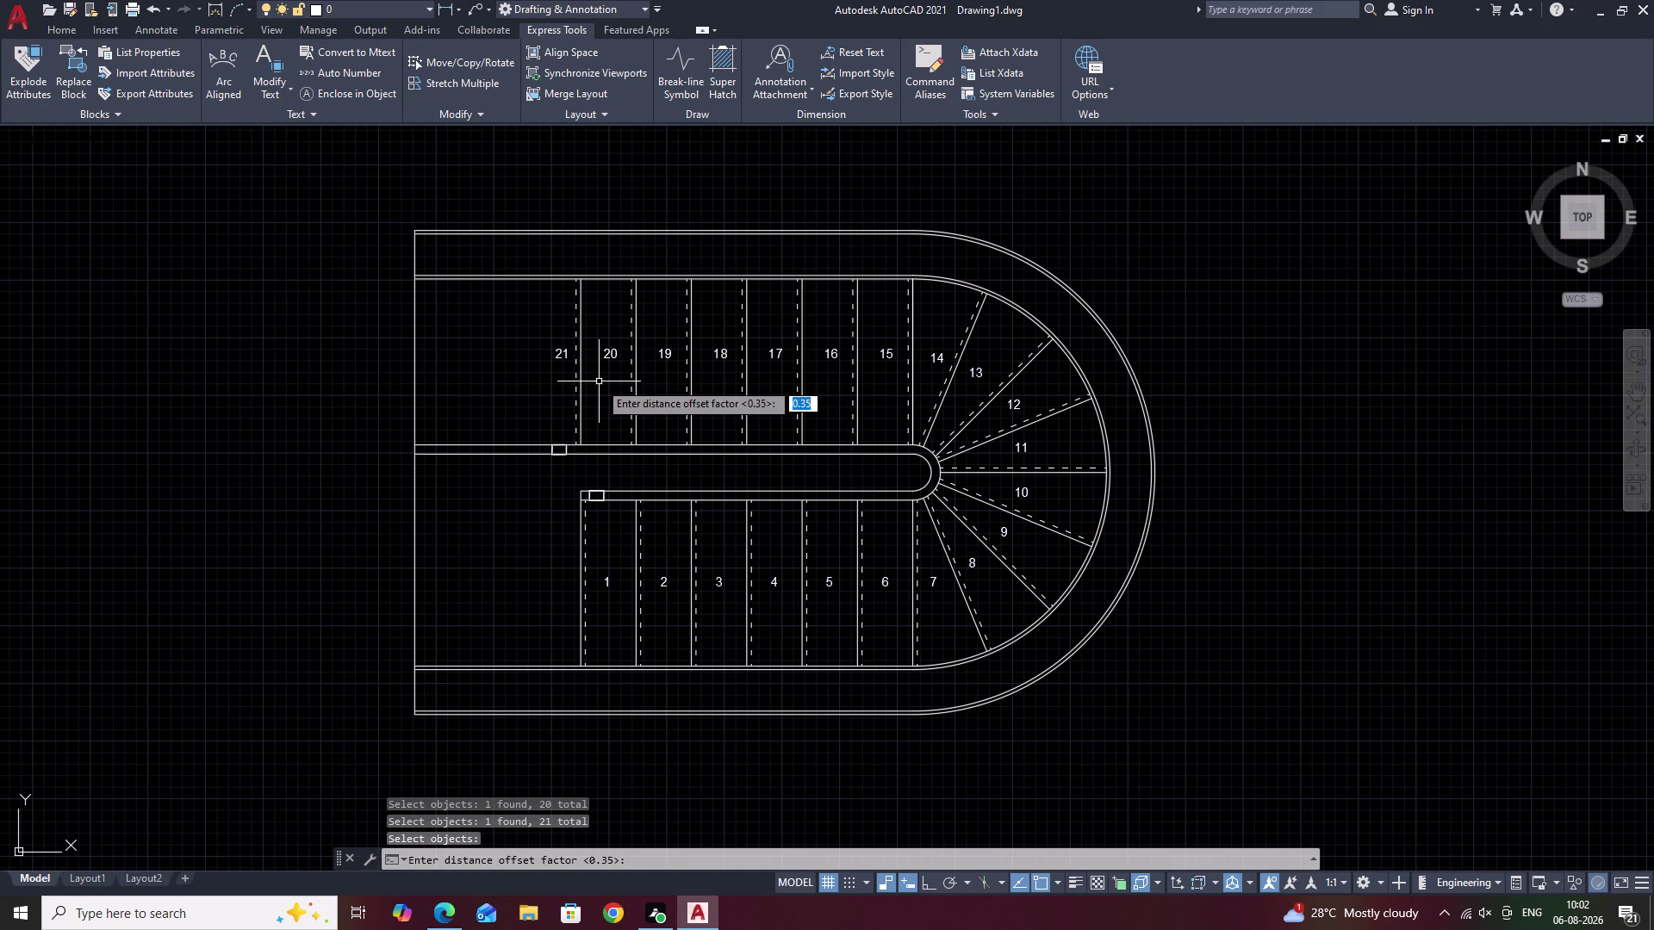
Accept the 0.35 offset and enclose the numbers in constant-size circles.
key(space)
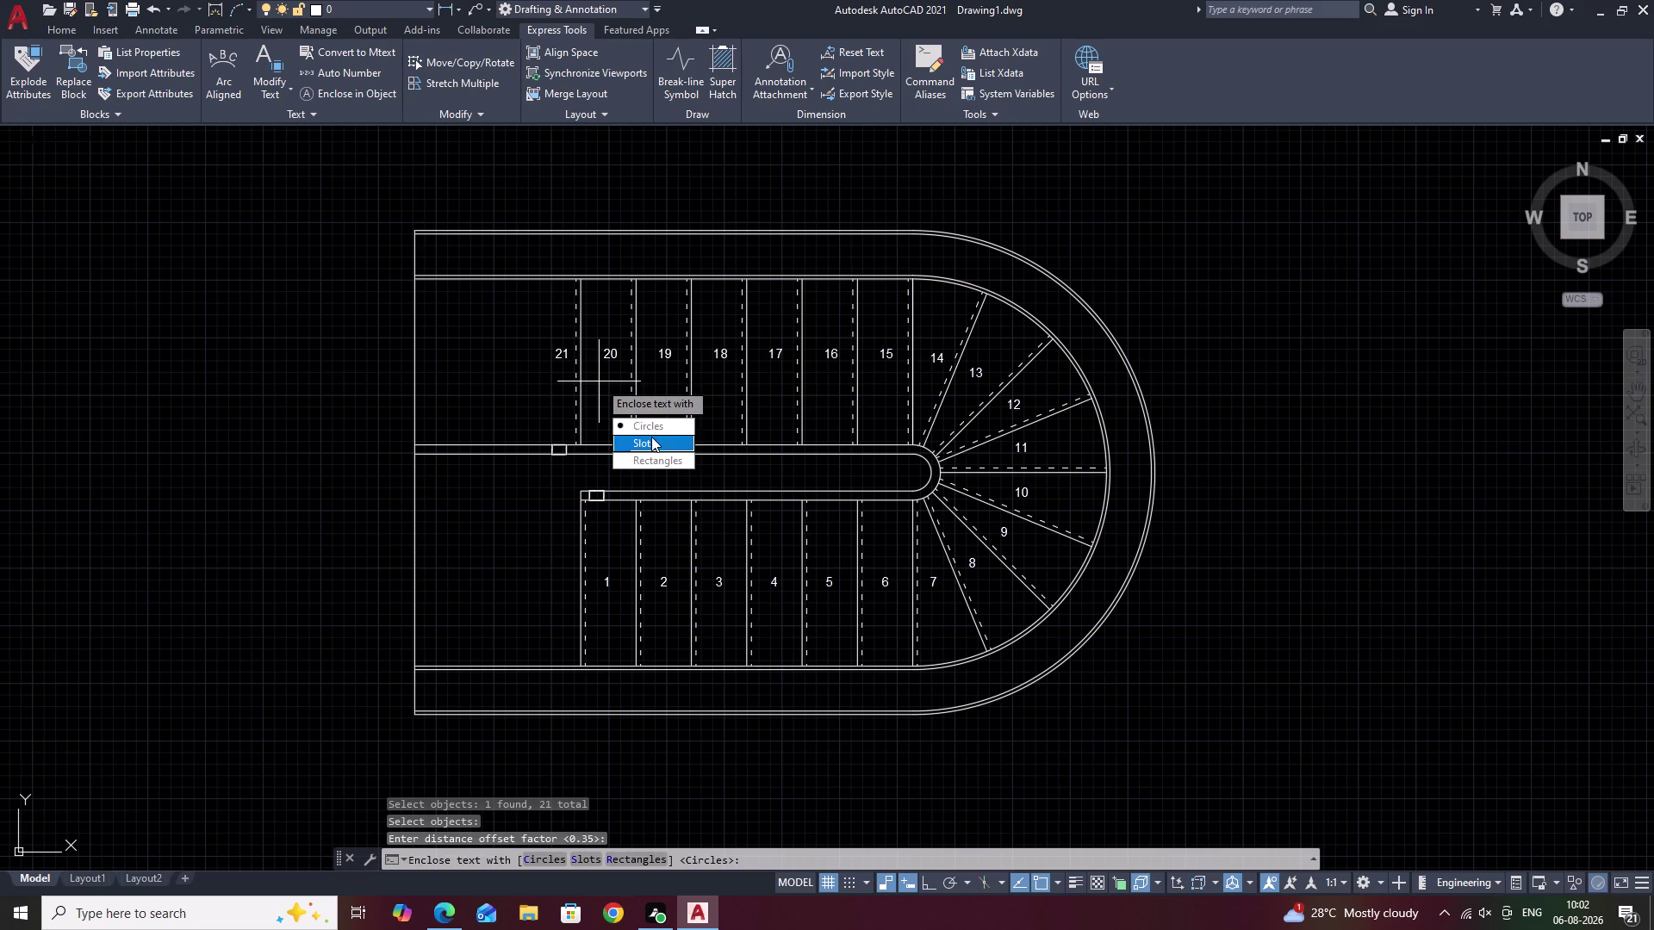
drag(649, 428, 599, 382)
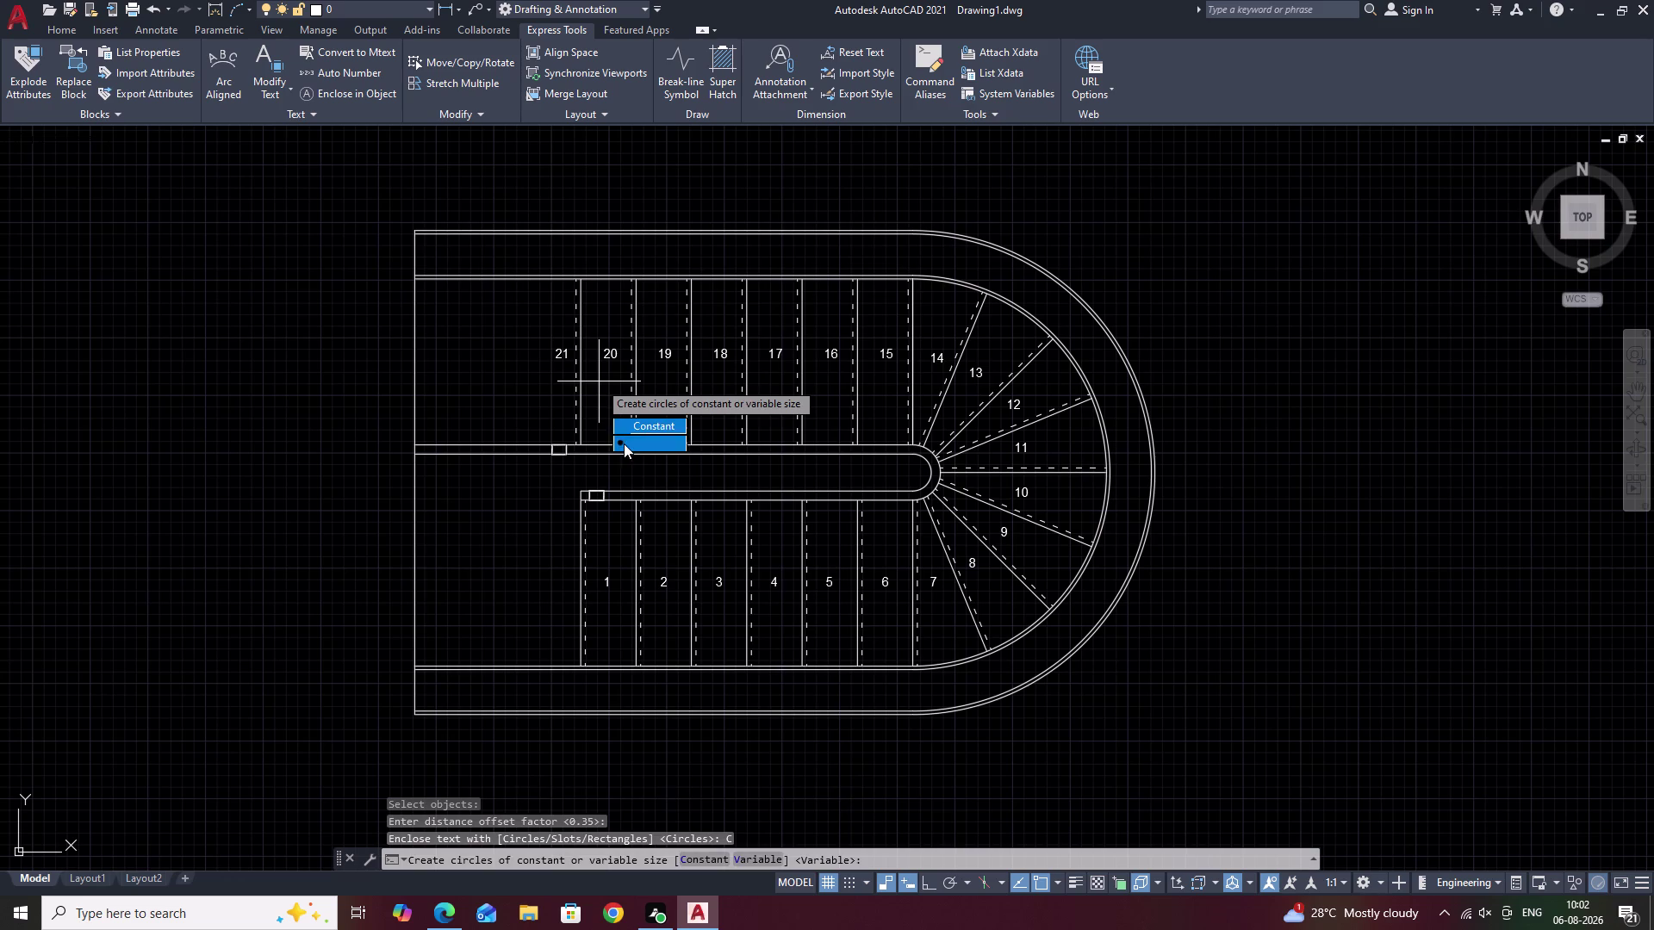
drag(623, 443, 598, 382)
key(Escape)
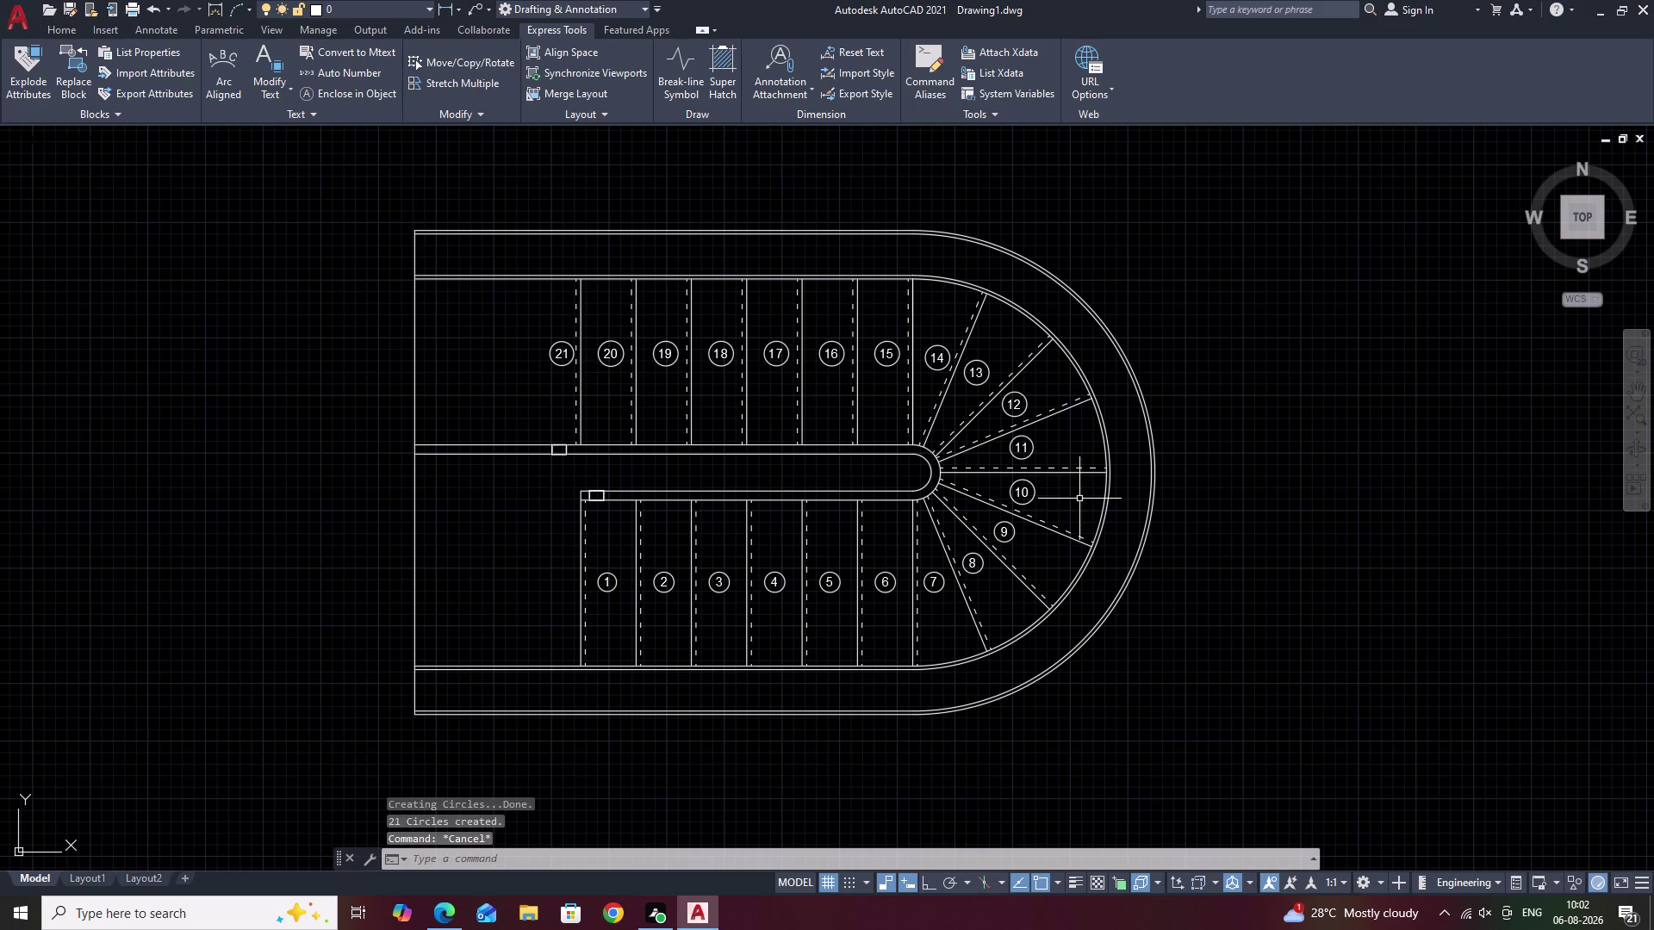
Draw a horizontal walk line across treads 1 to 6 of the lower flight.
middle_drag(1080, 498, 1108, 412)
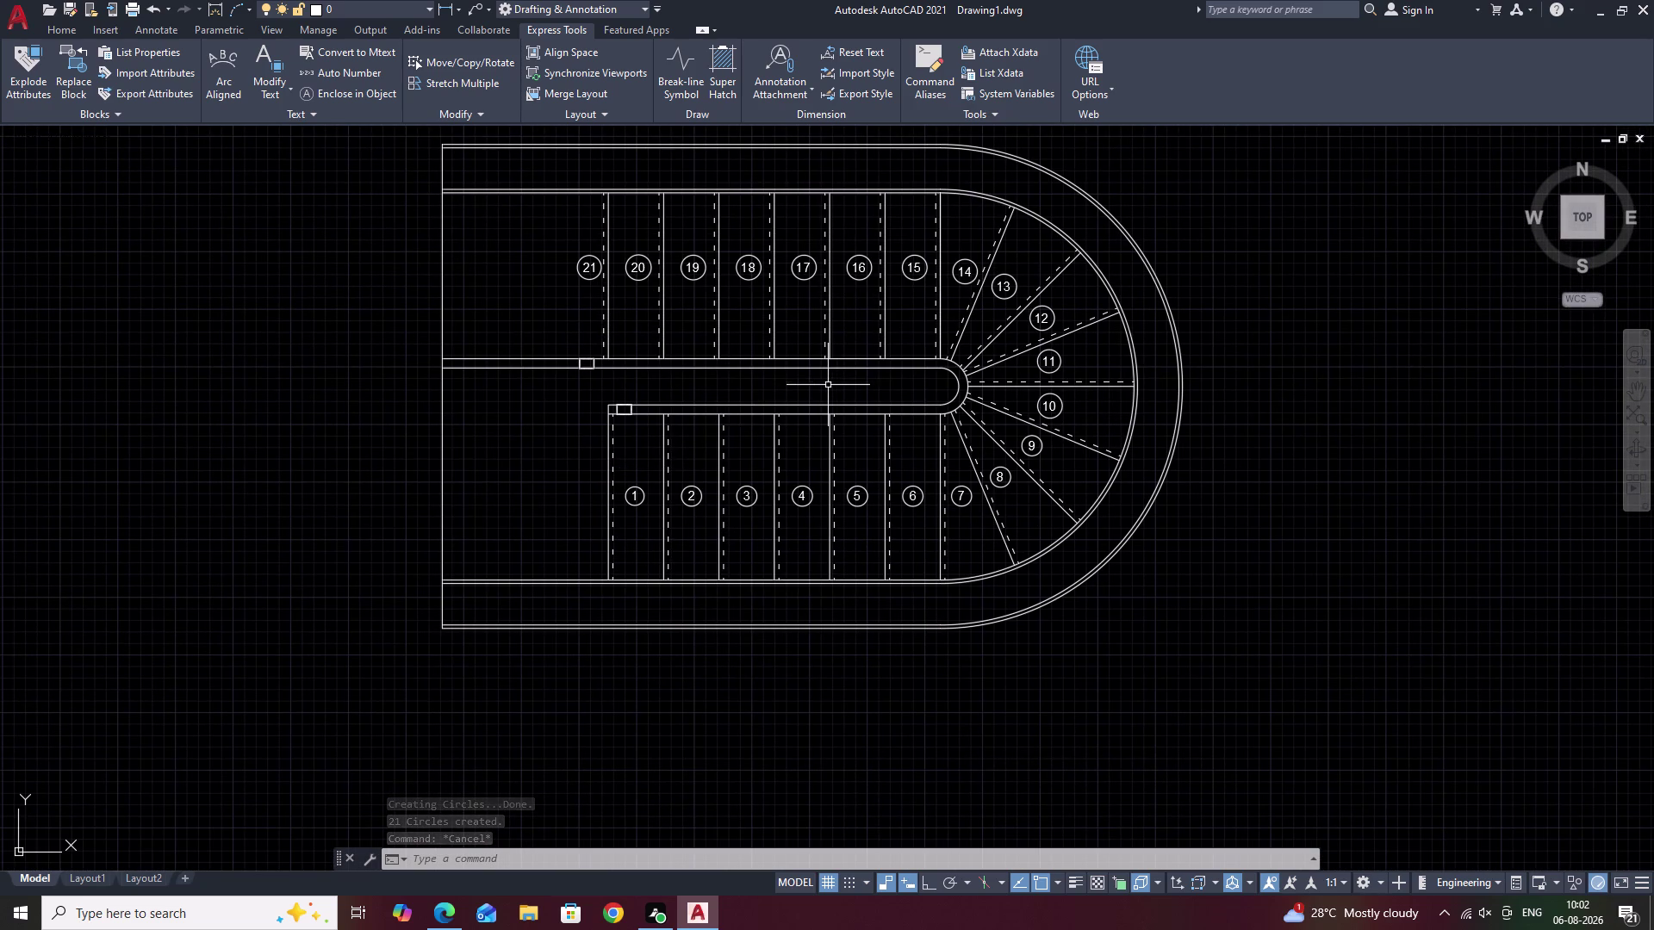
text(L)
key(space)
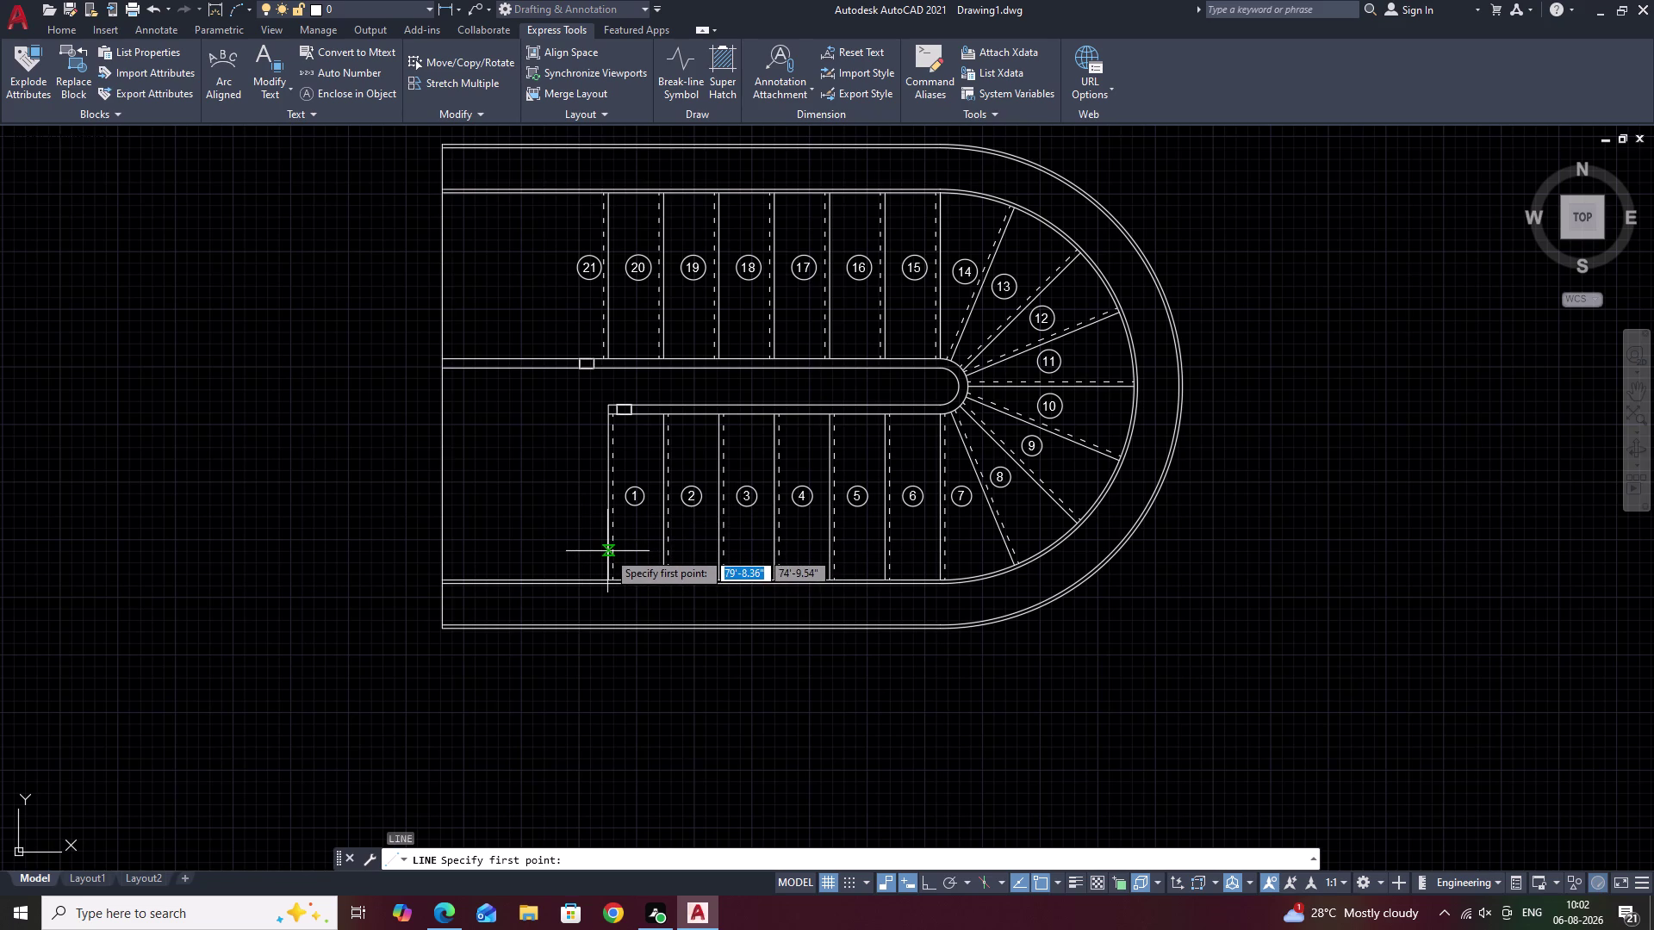
click(609, 463)
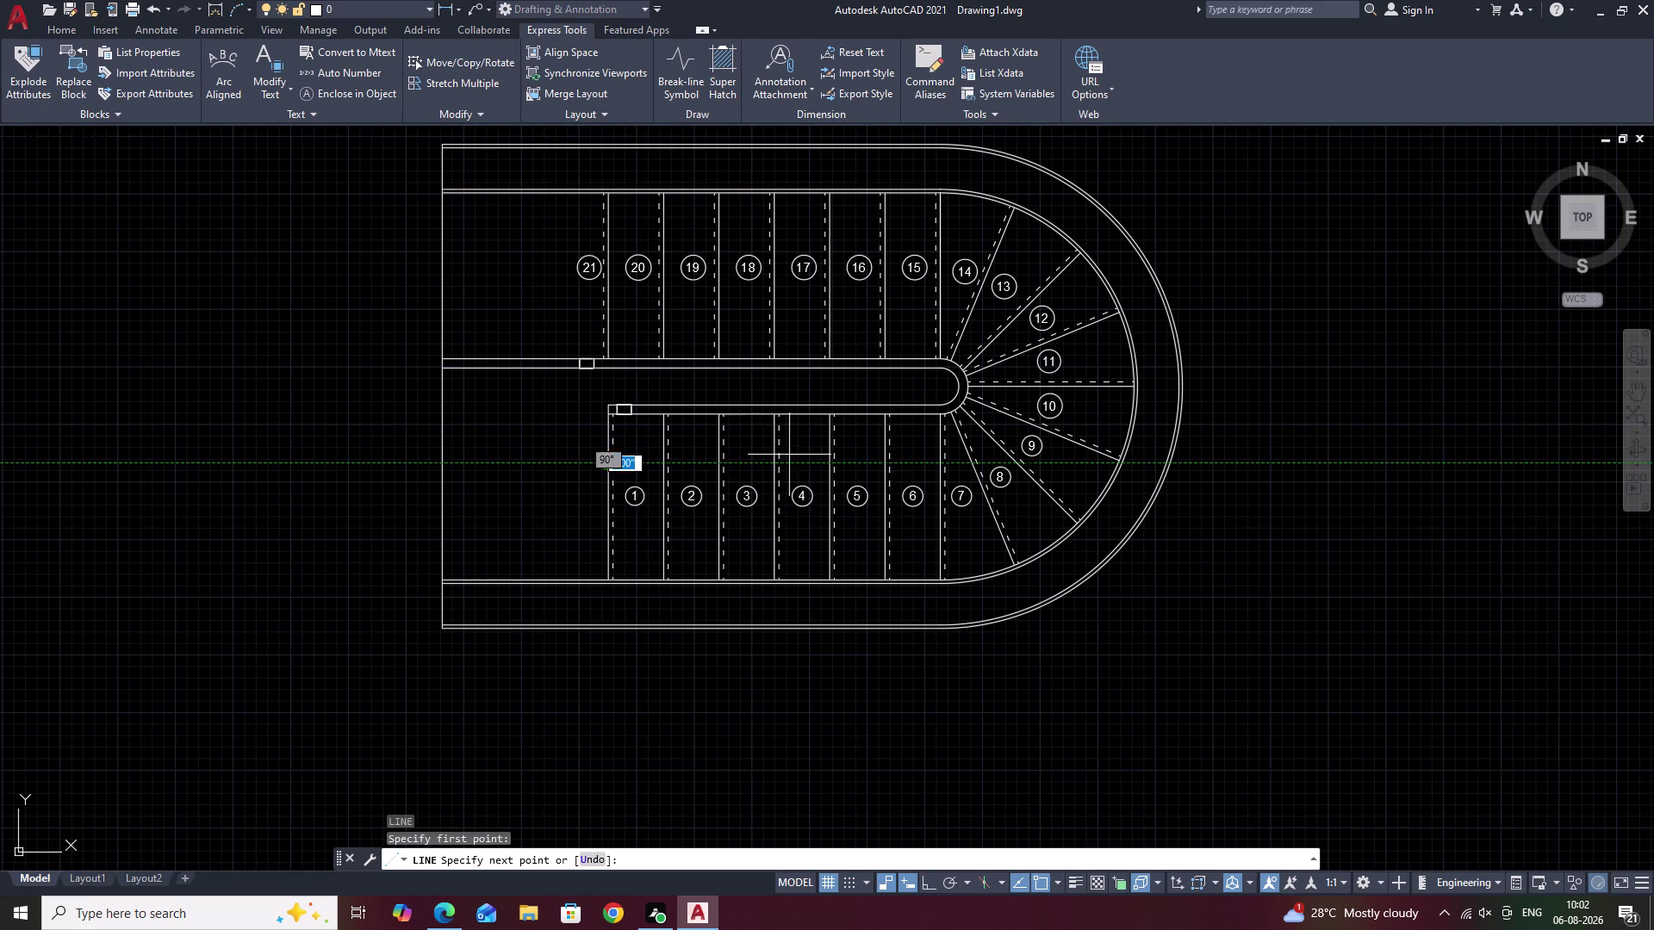
click(939, 462)
key(Escape)
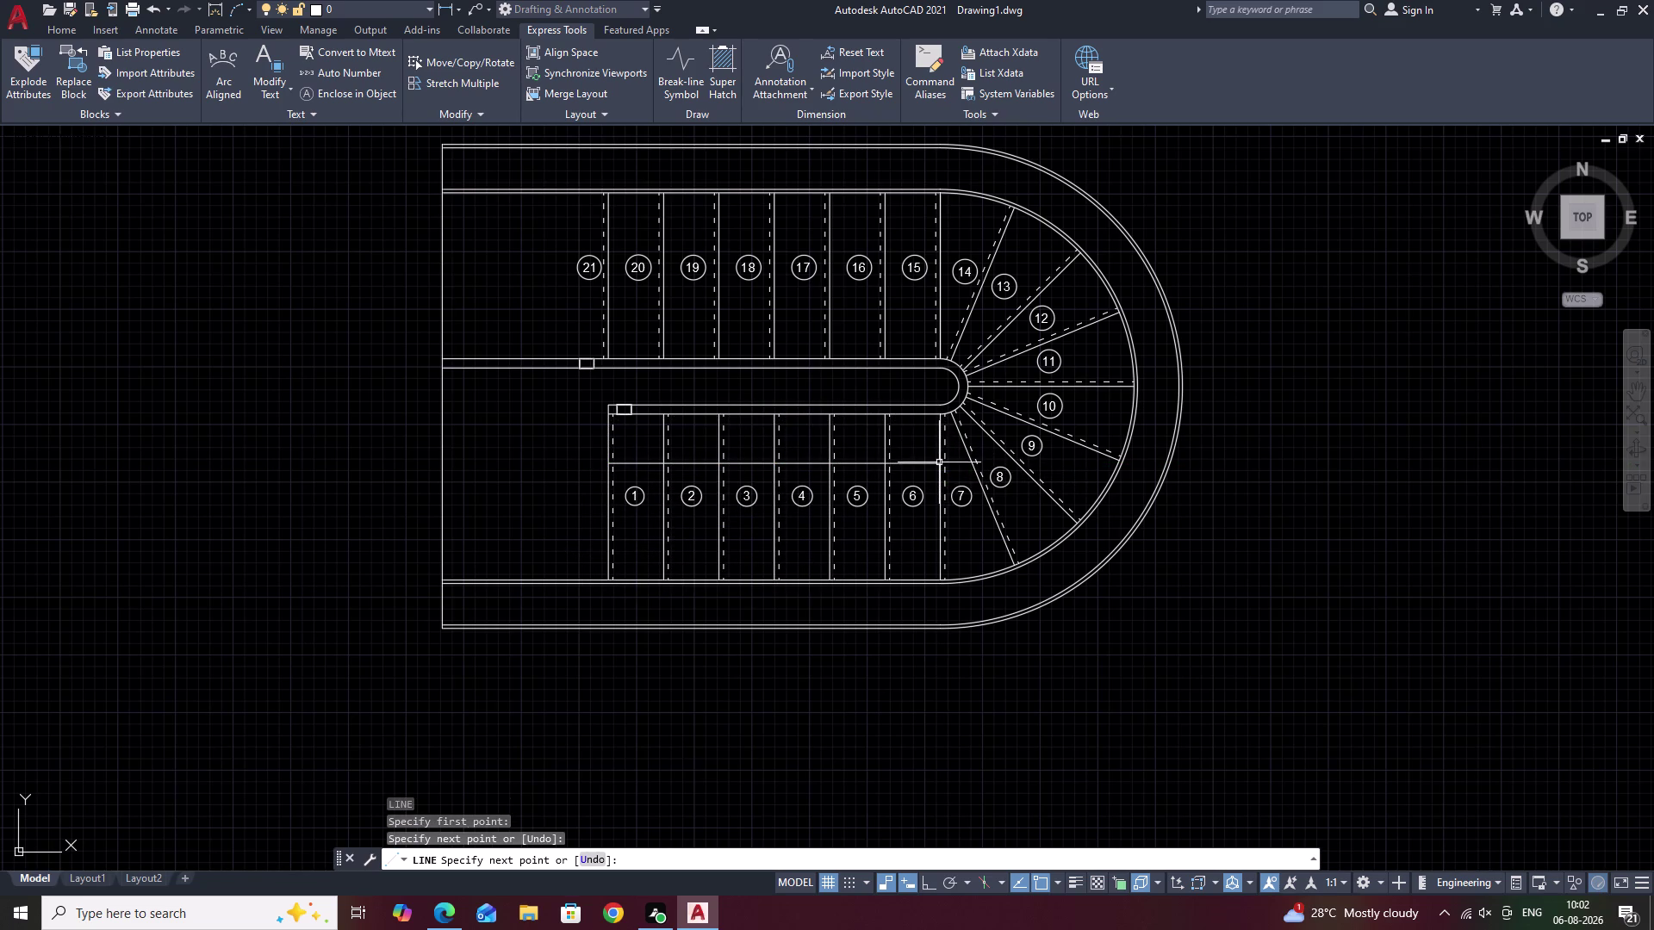
click(748, 465)
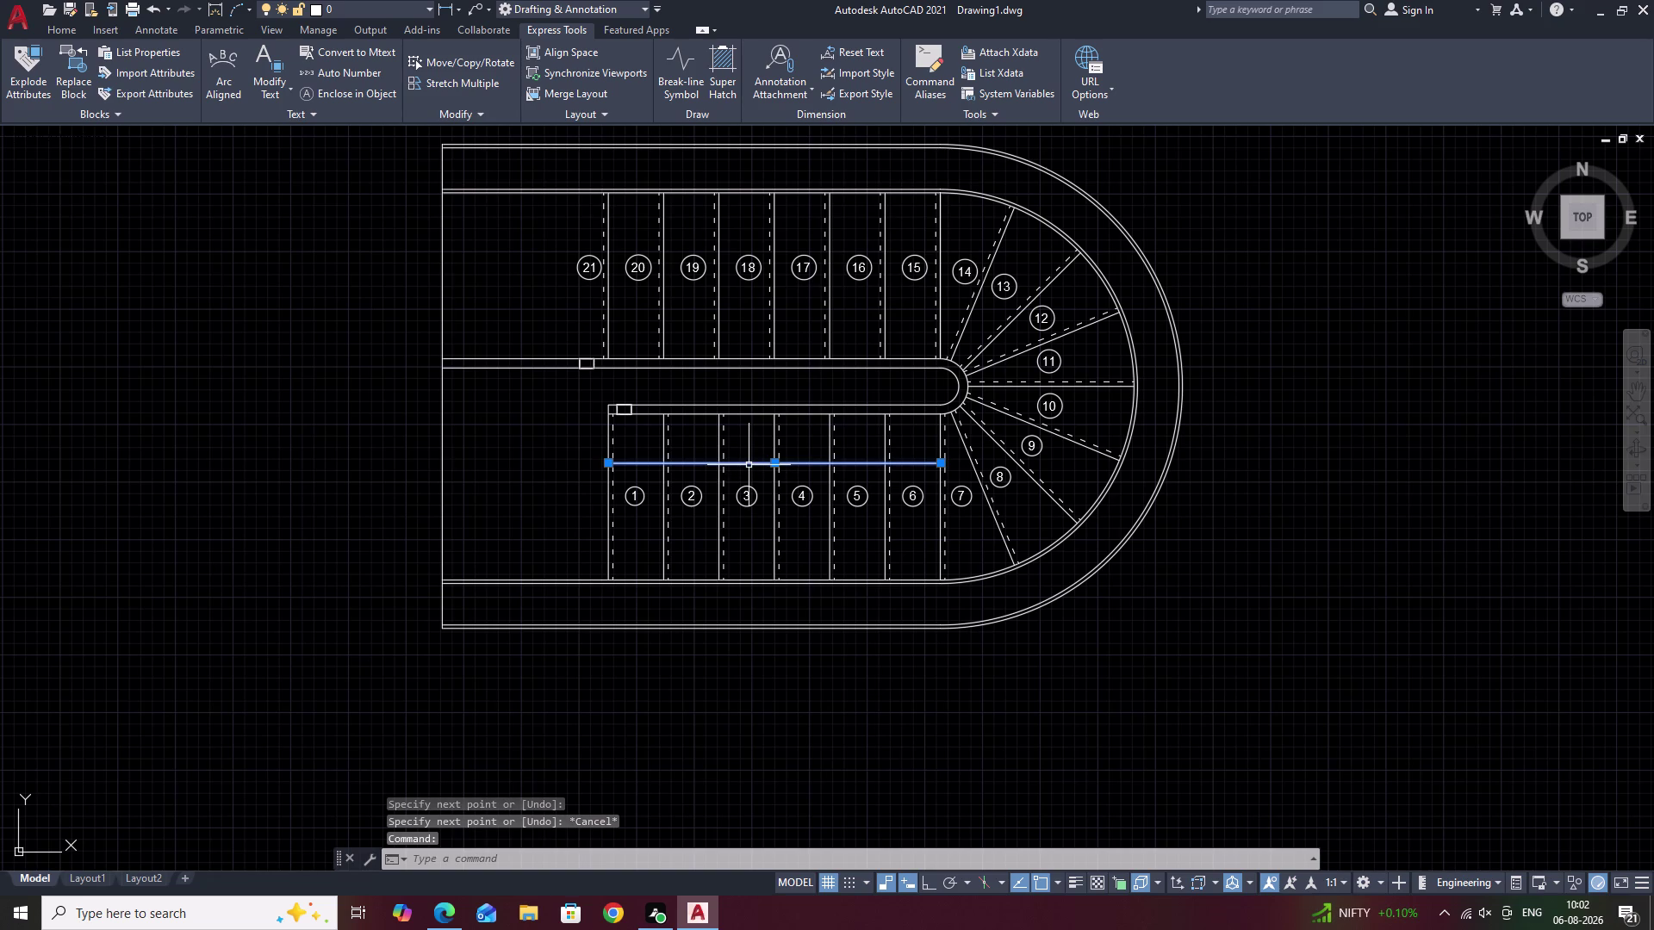
Start mirroring the walk line, cancel it, and reselect the lower walk line.
text(MI)
key(space)
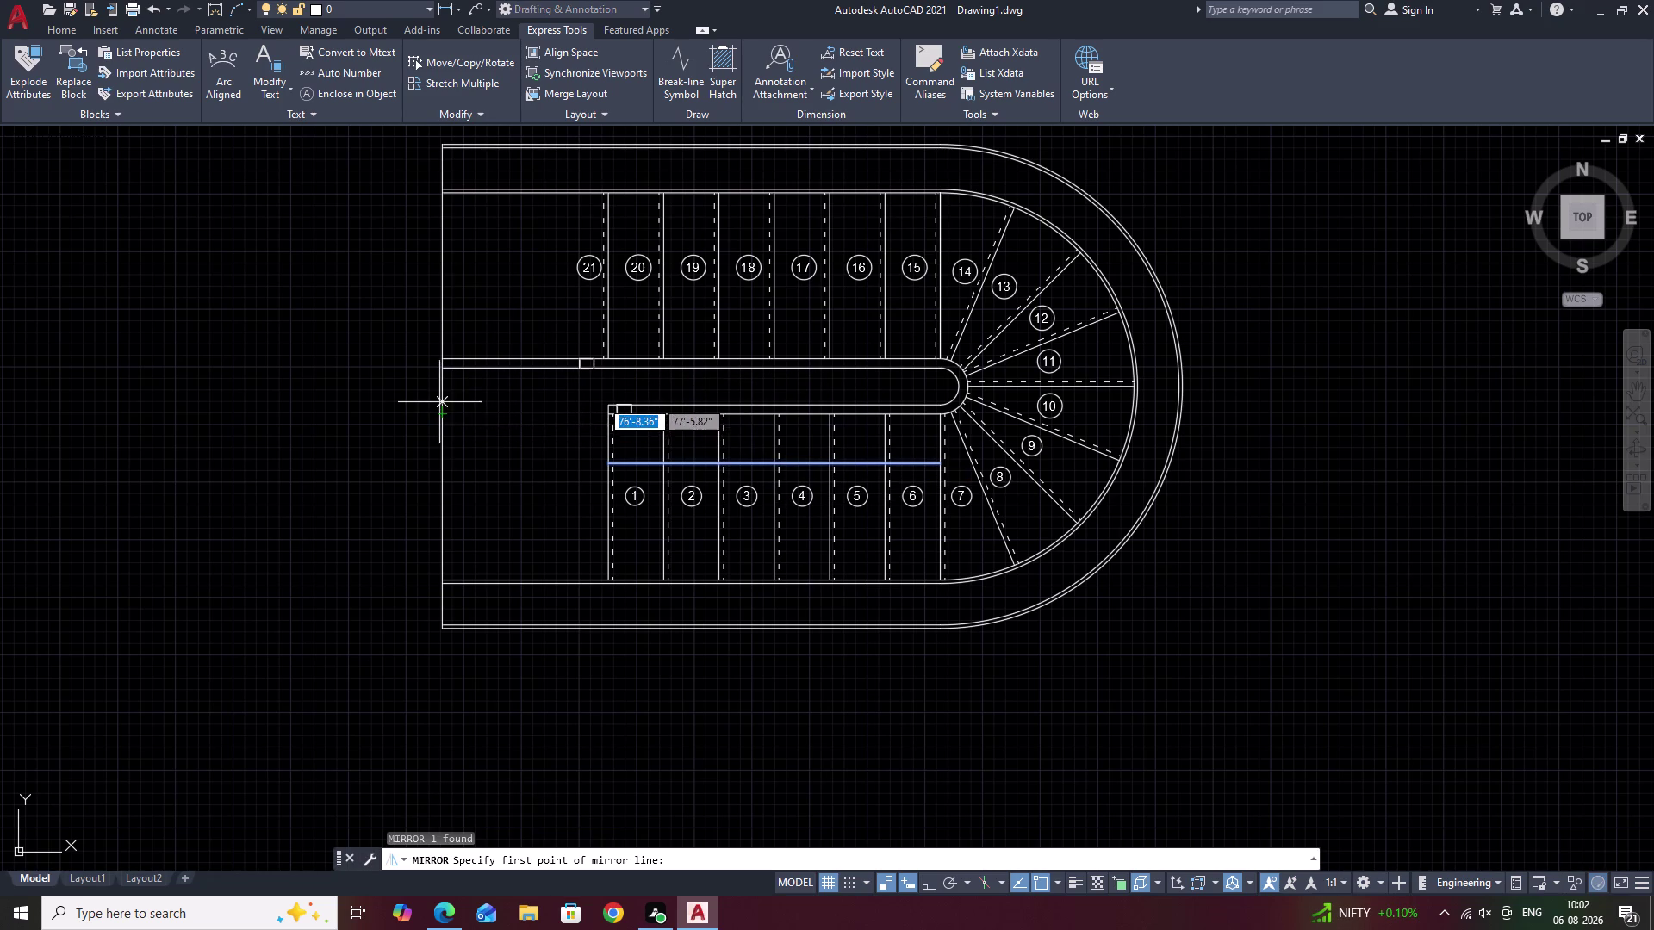
click(439, 395)
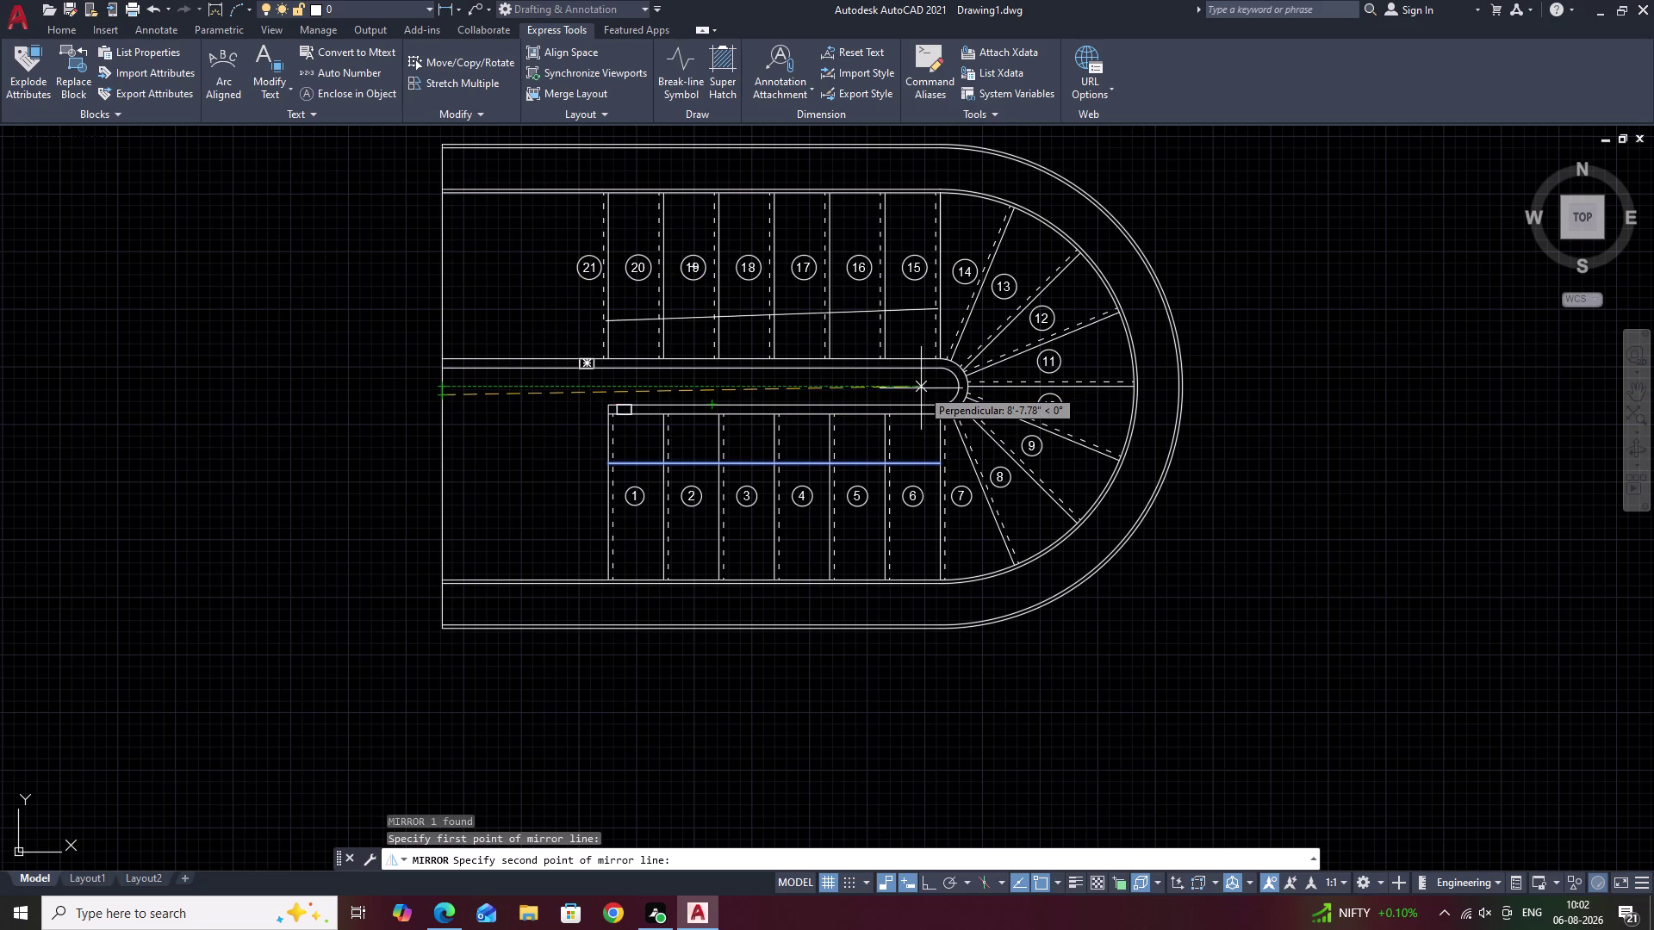
key(F8)
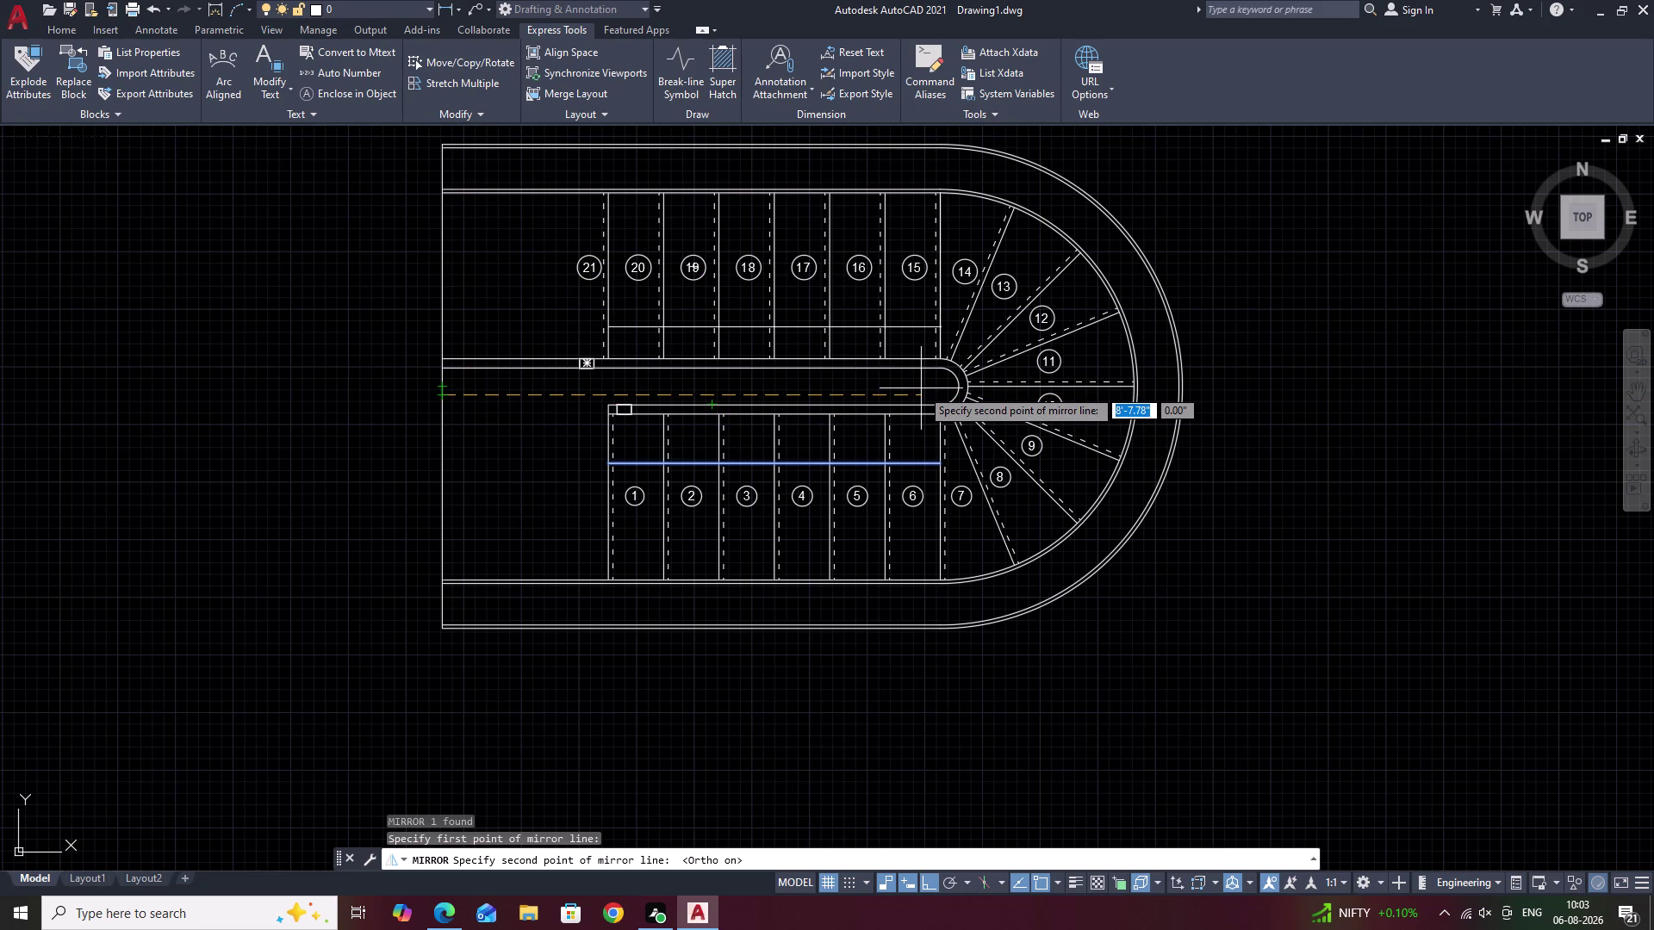
key(Escape)
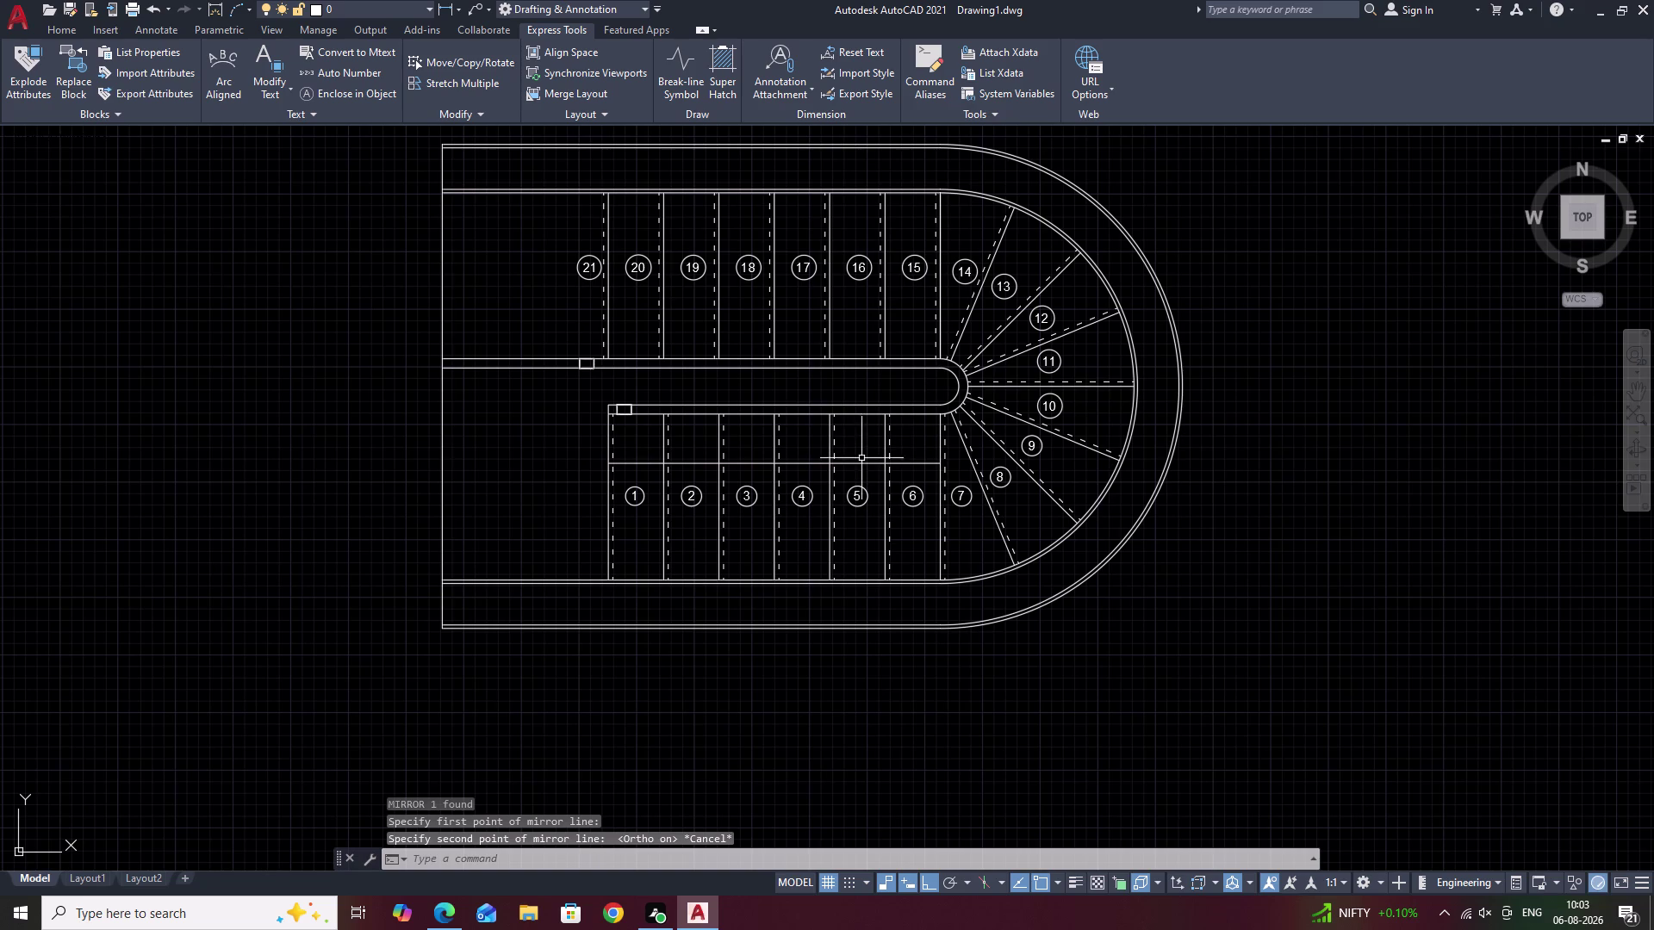
click(849, 460)
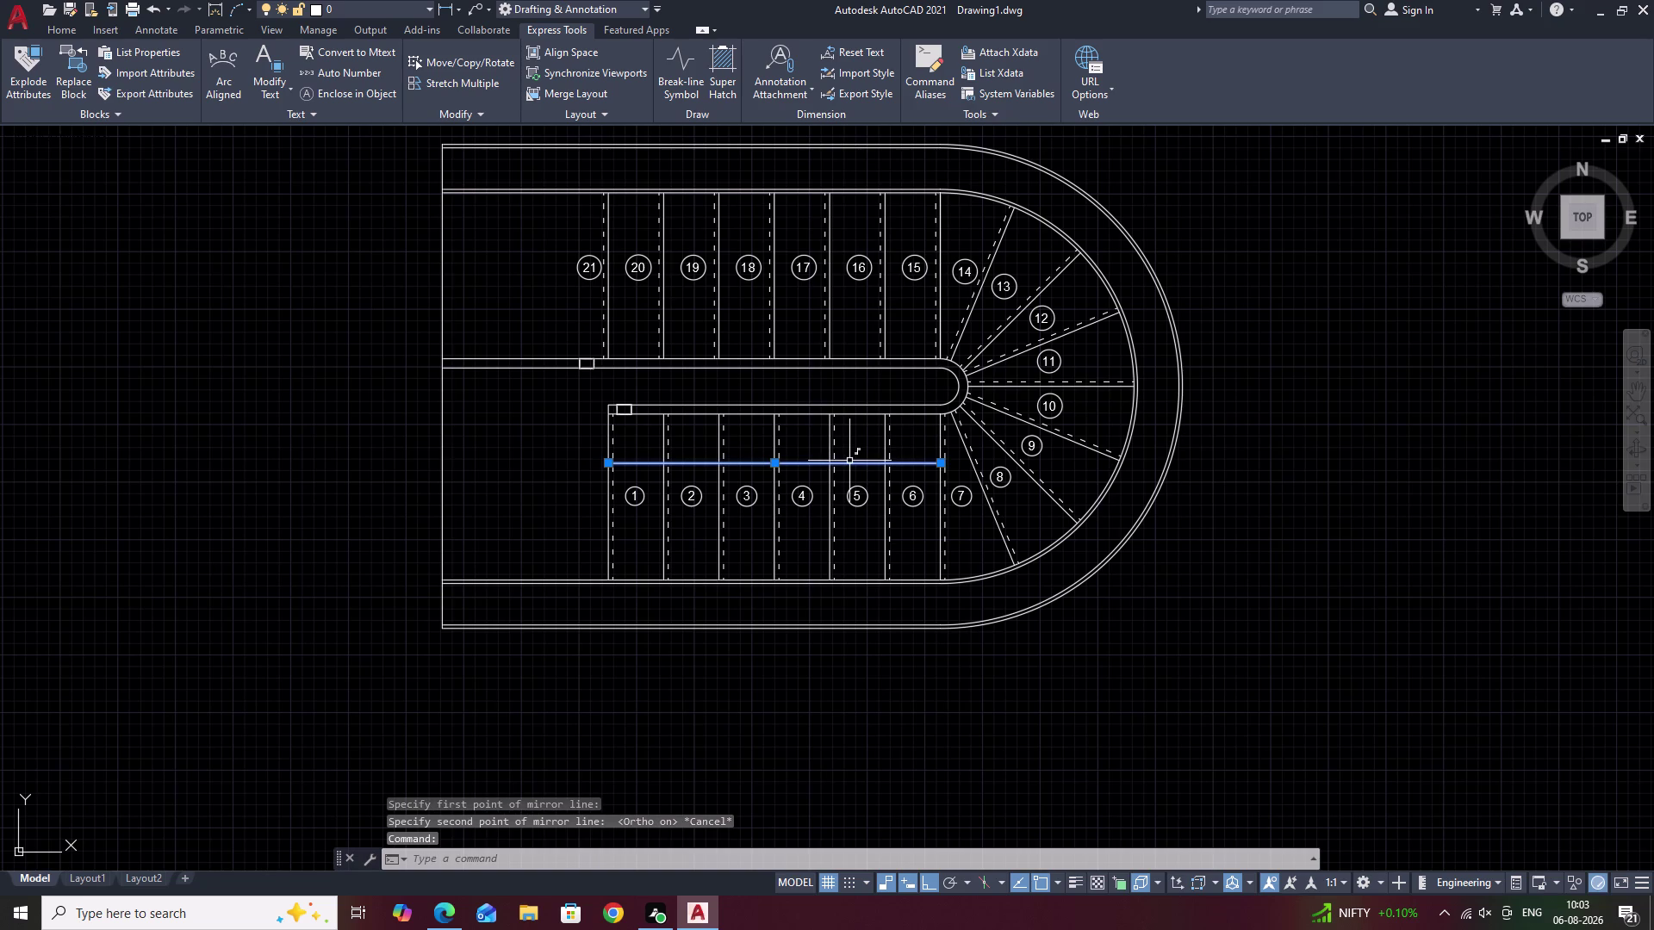
Copy the lower walk line upward across the upper flight's treads 15 to 21.
text(CO)
key(space)
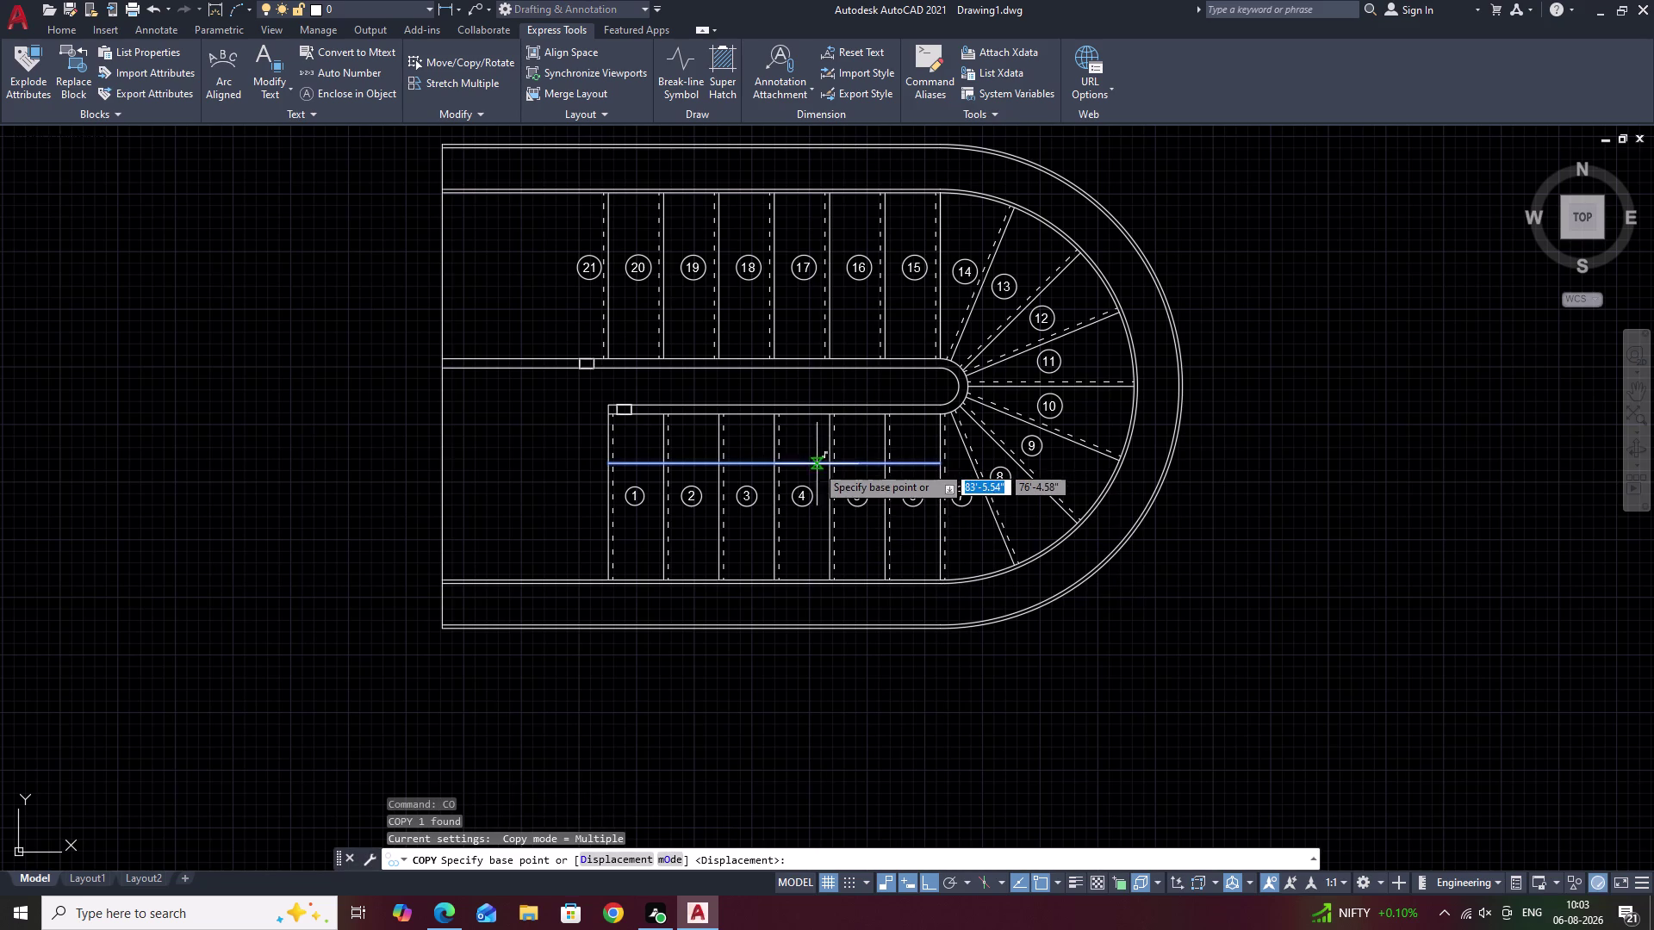
click(802, 465)
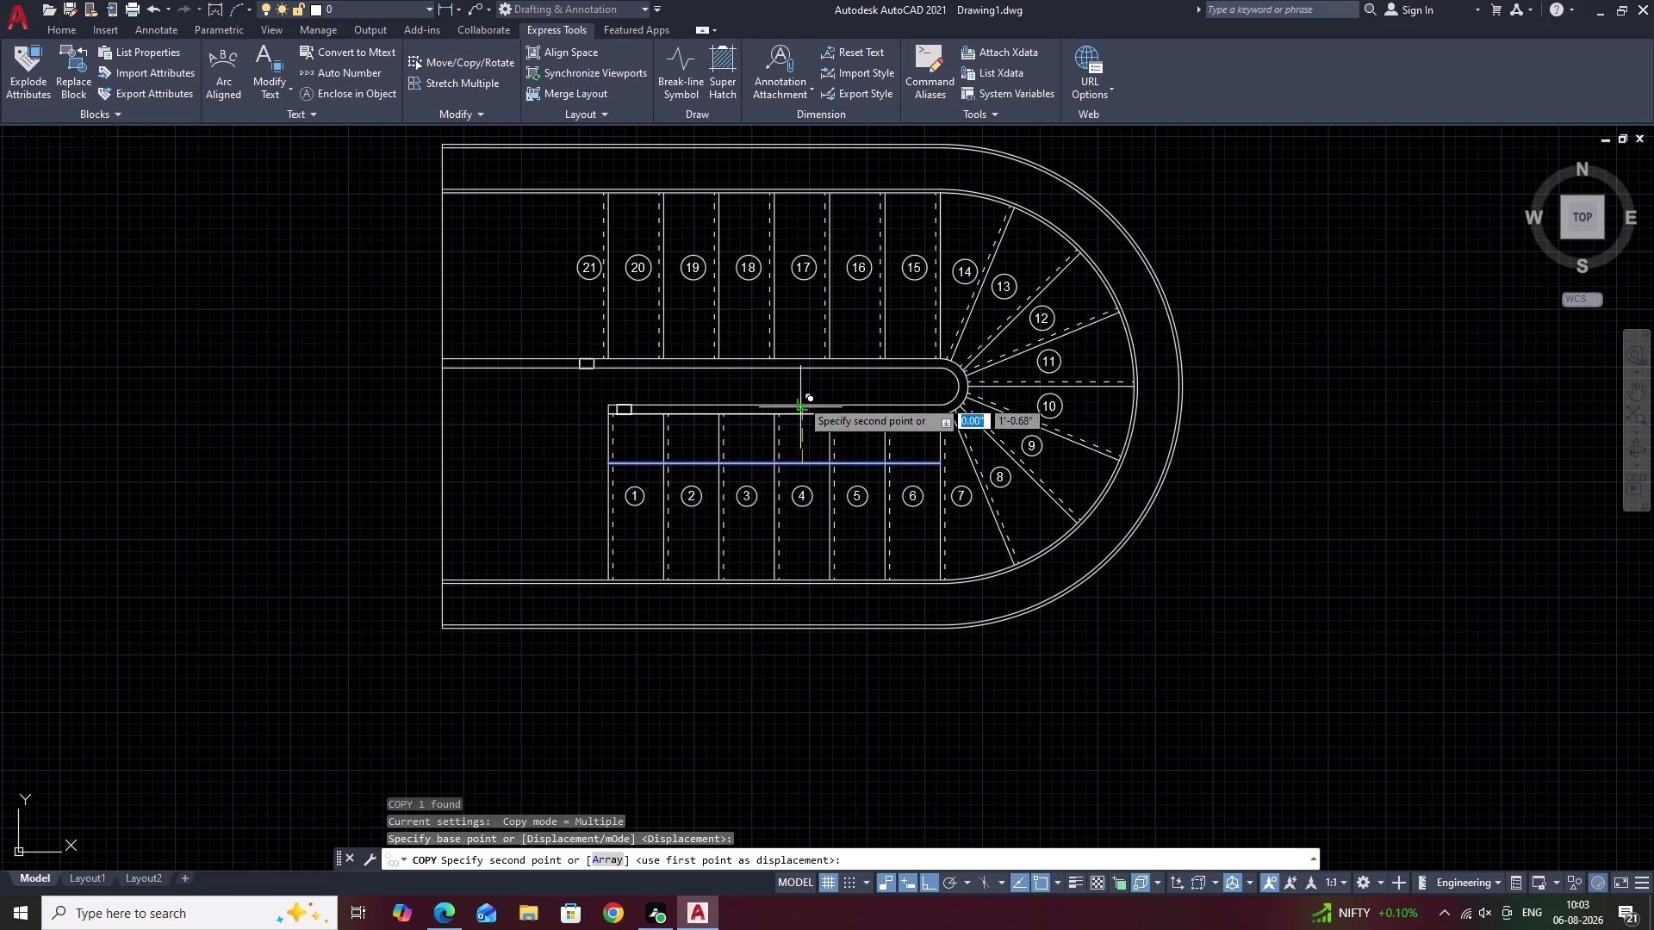
click(787, 313)
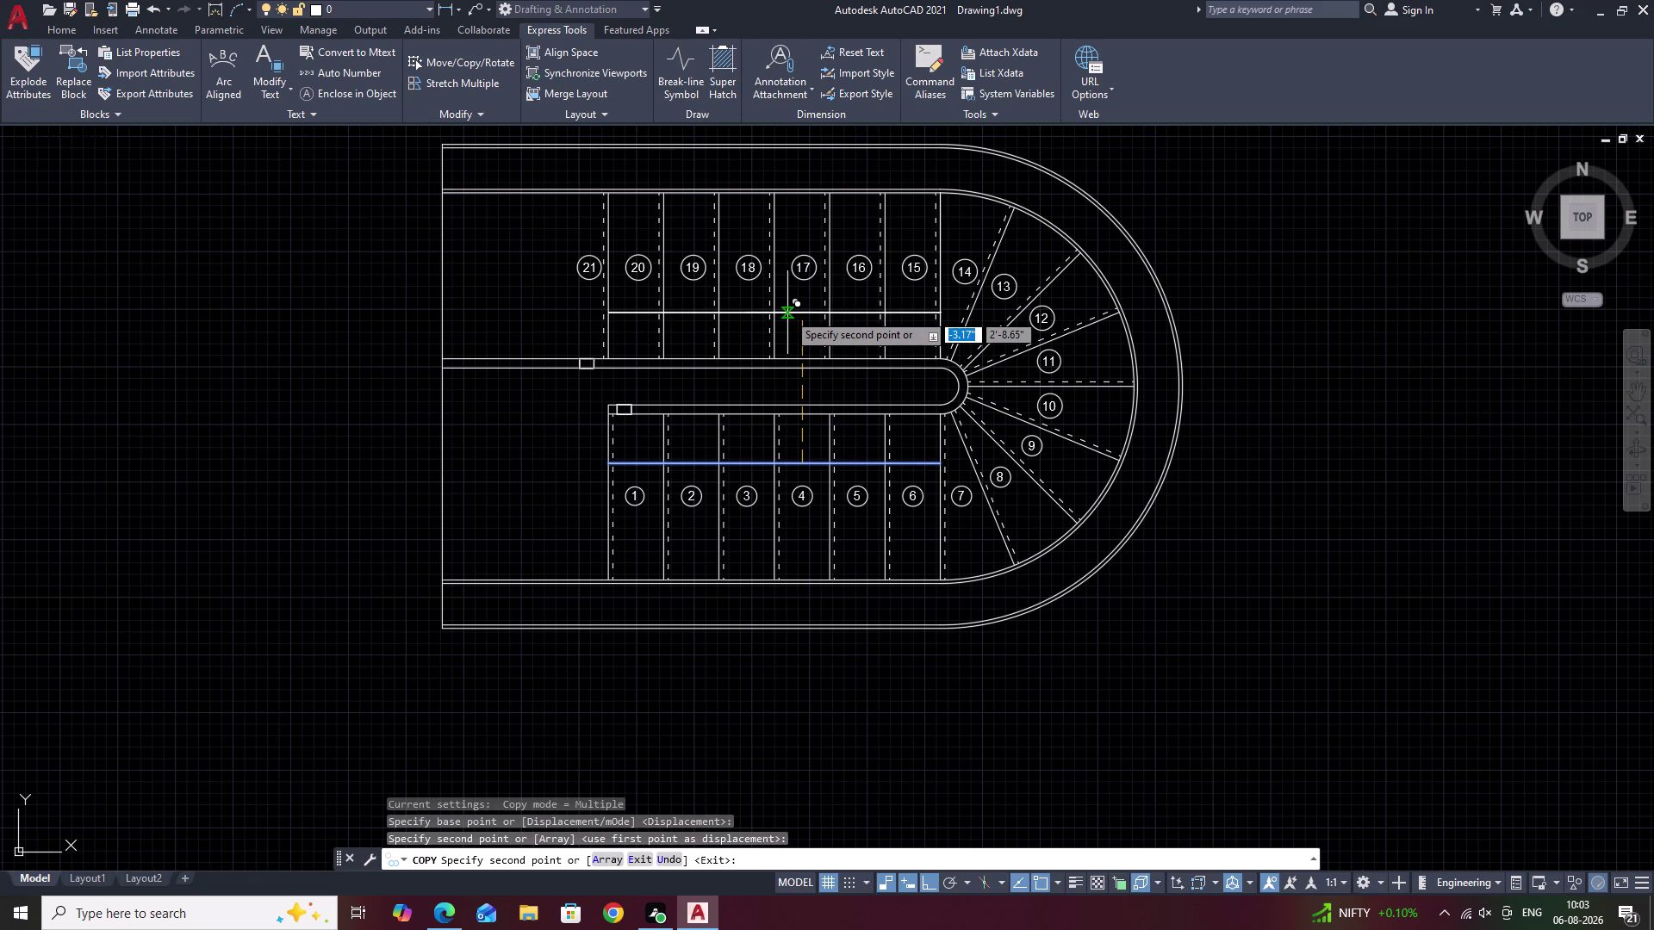
key(Escape)
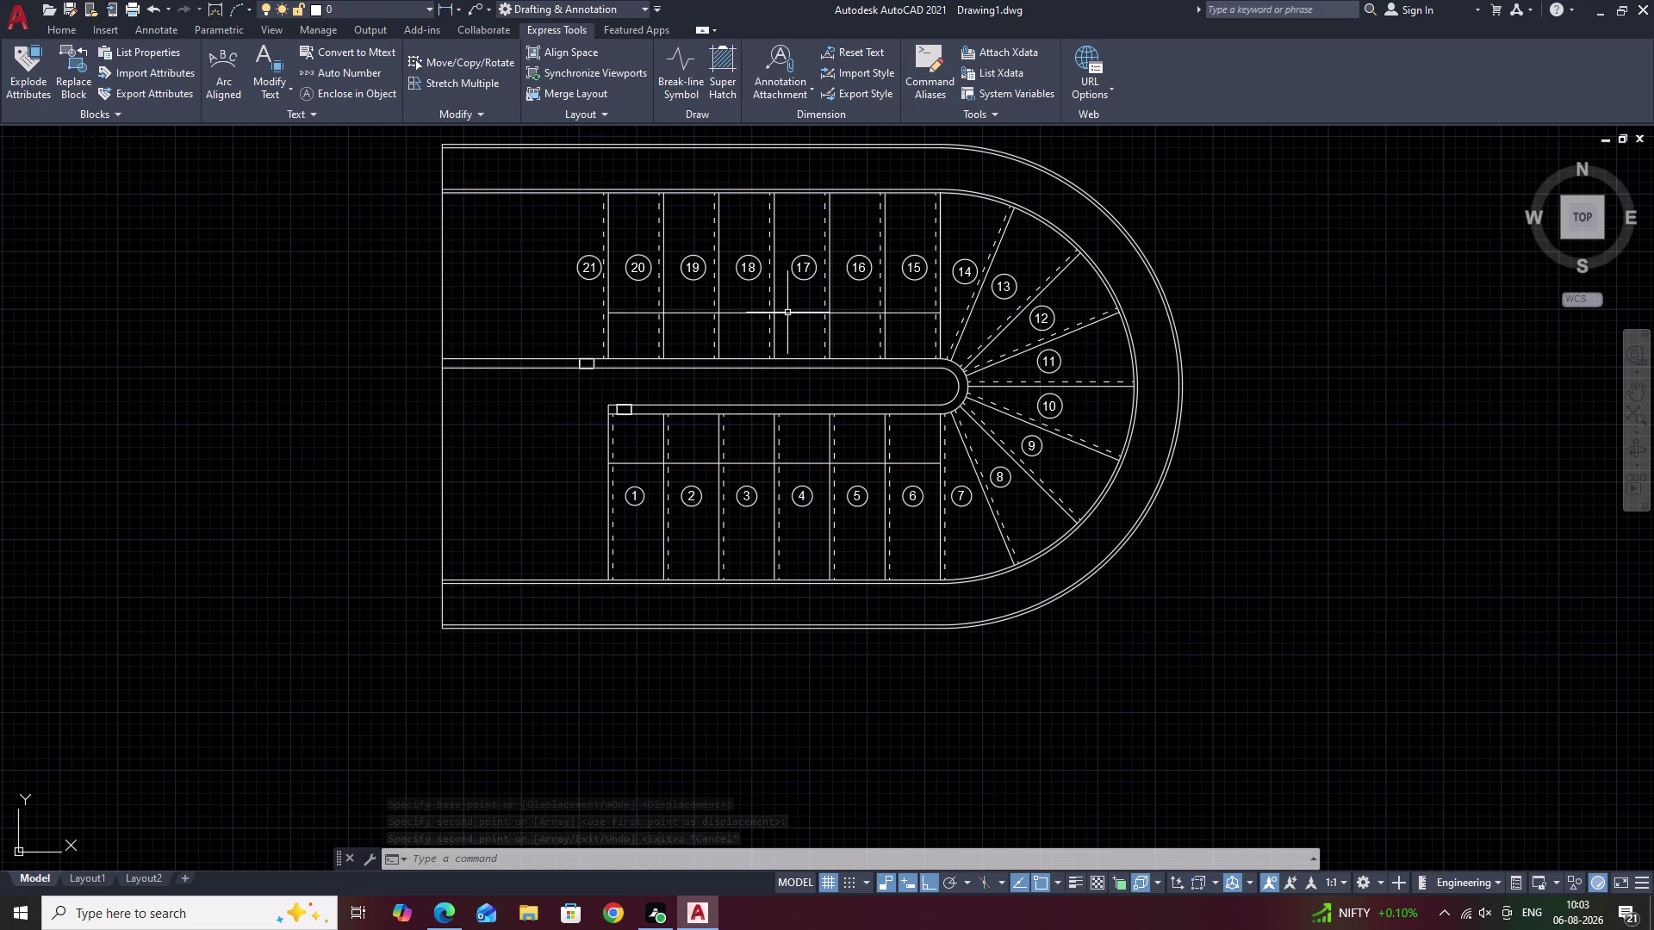
key(Escape)
key(f)
key(space)
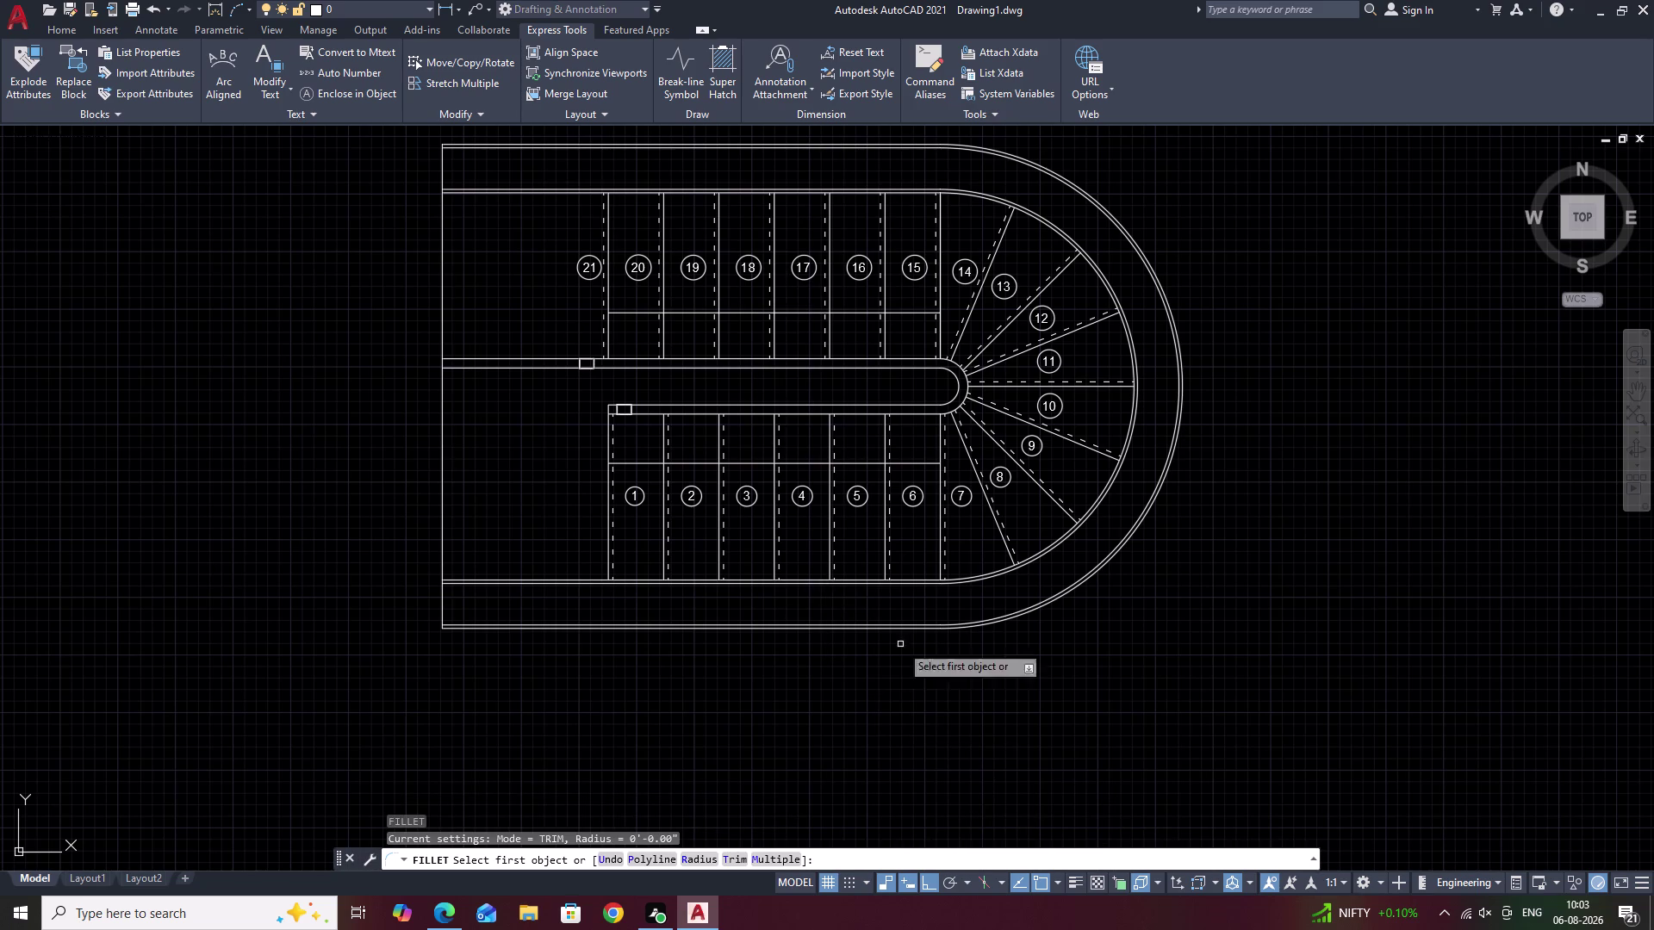
click(858, 464)
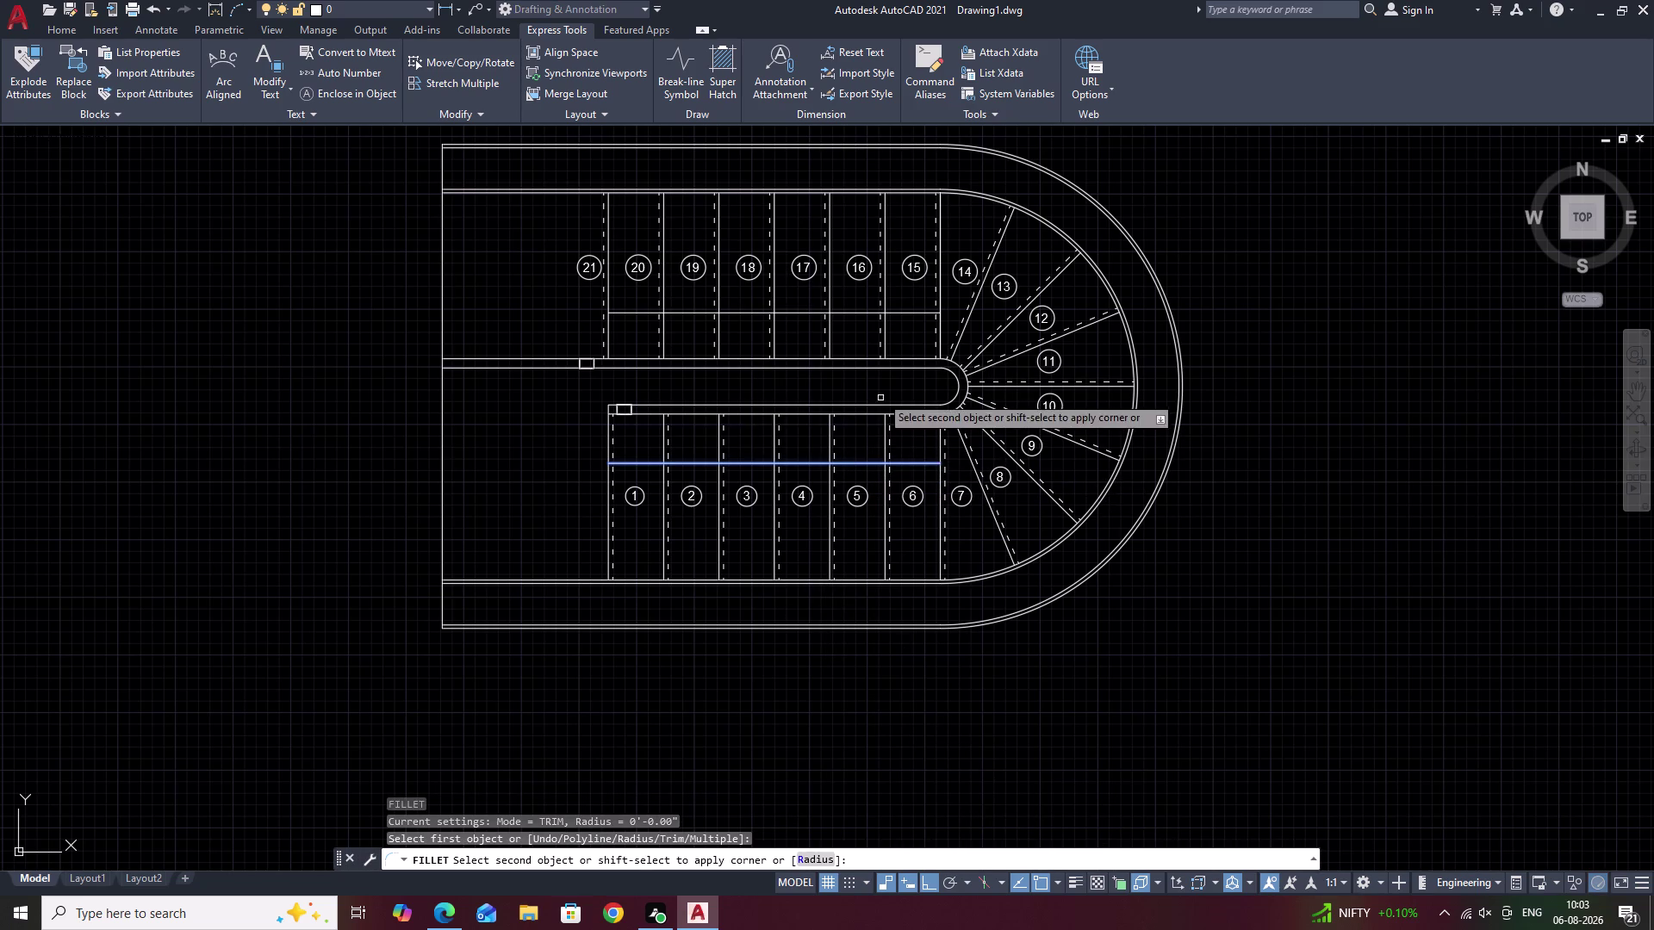
click(904, 314)
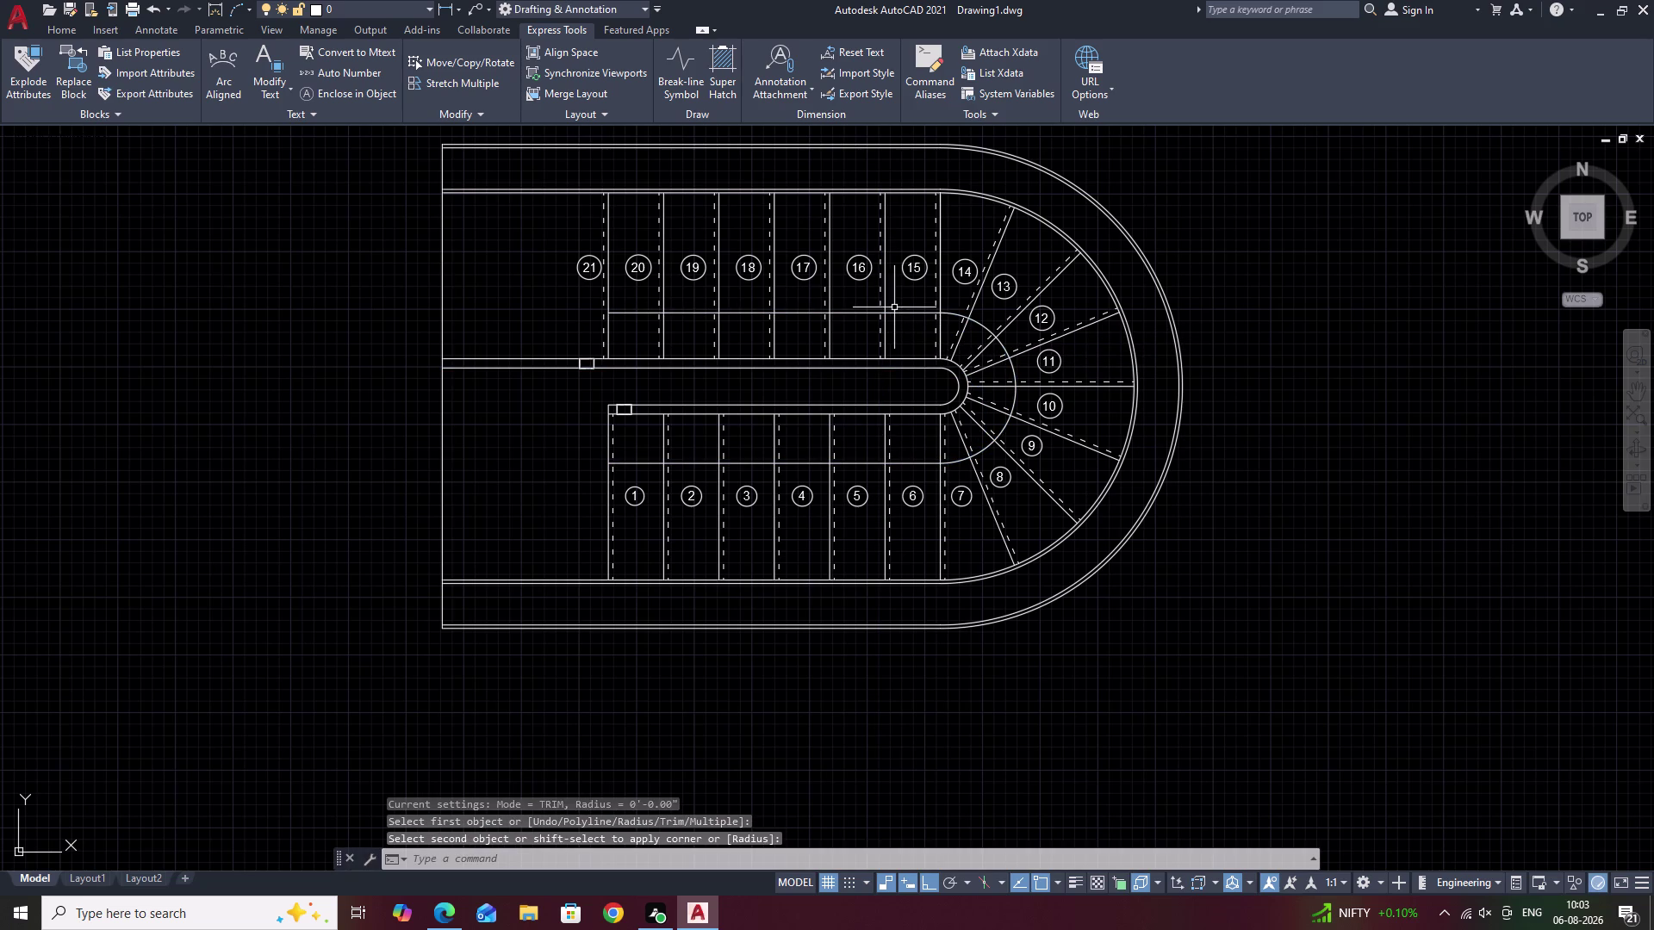
key(Escape)
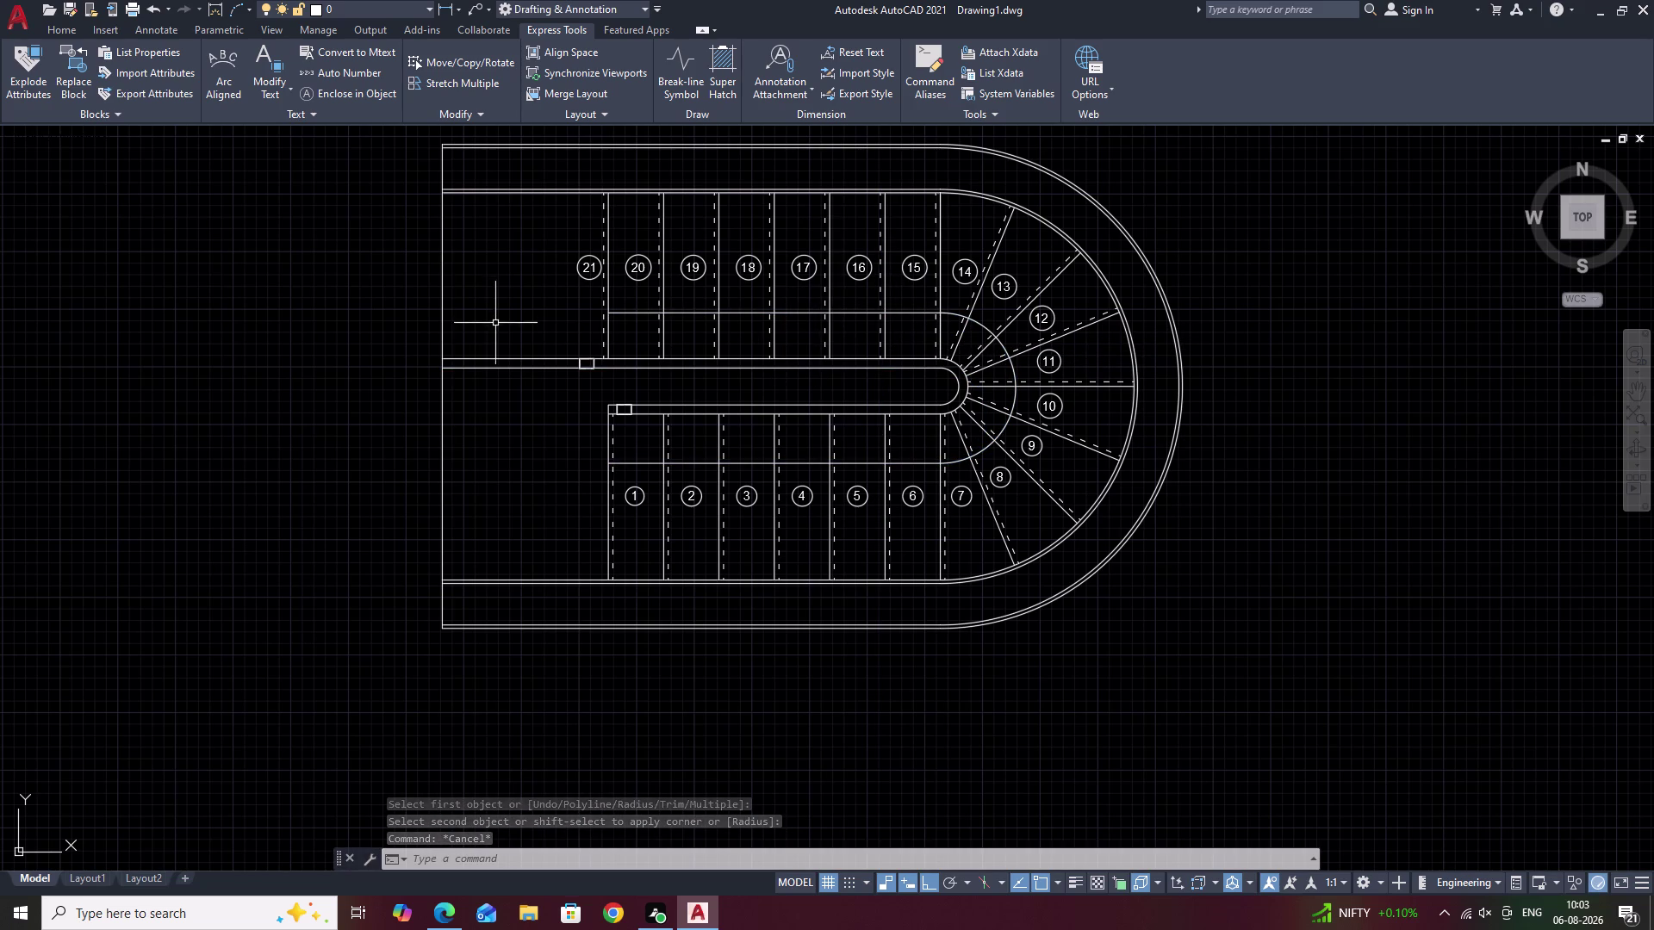
middle_drag(524, 346, 653, 396)
scroll(up, 3)
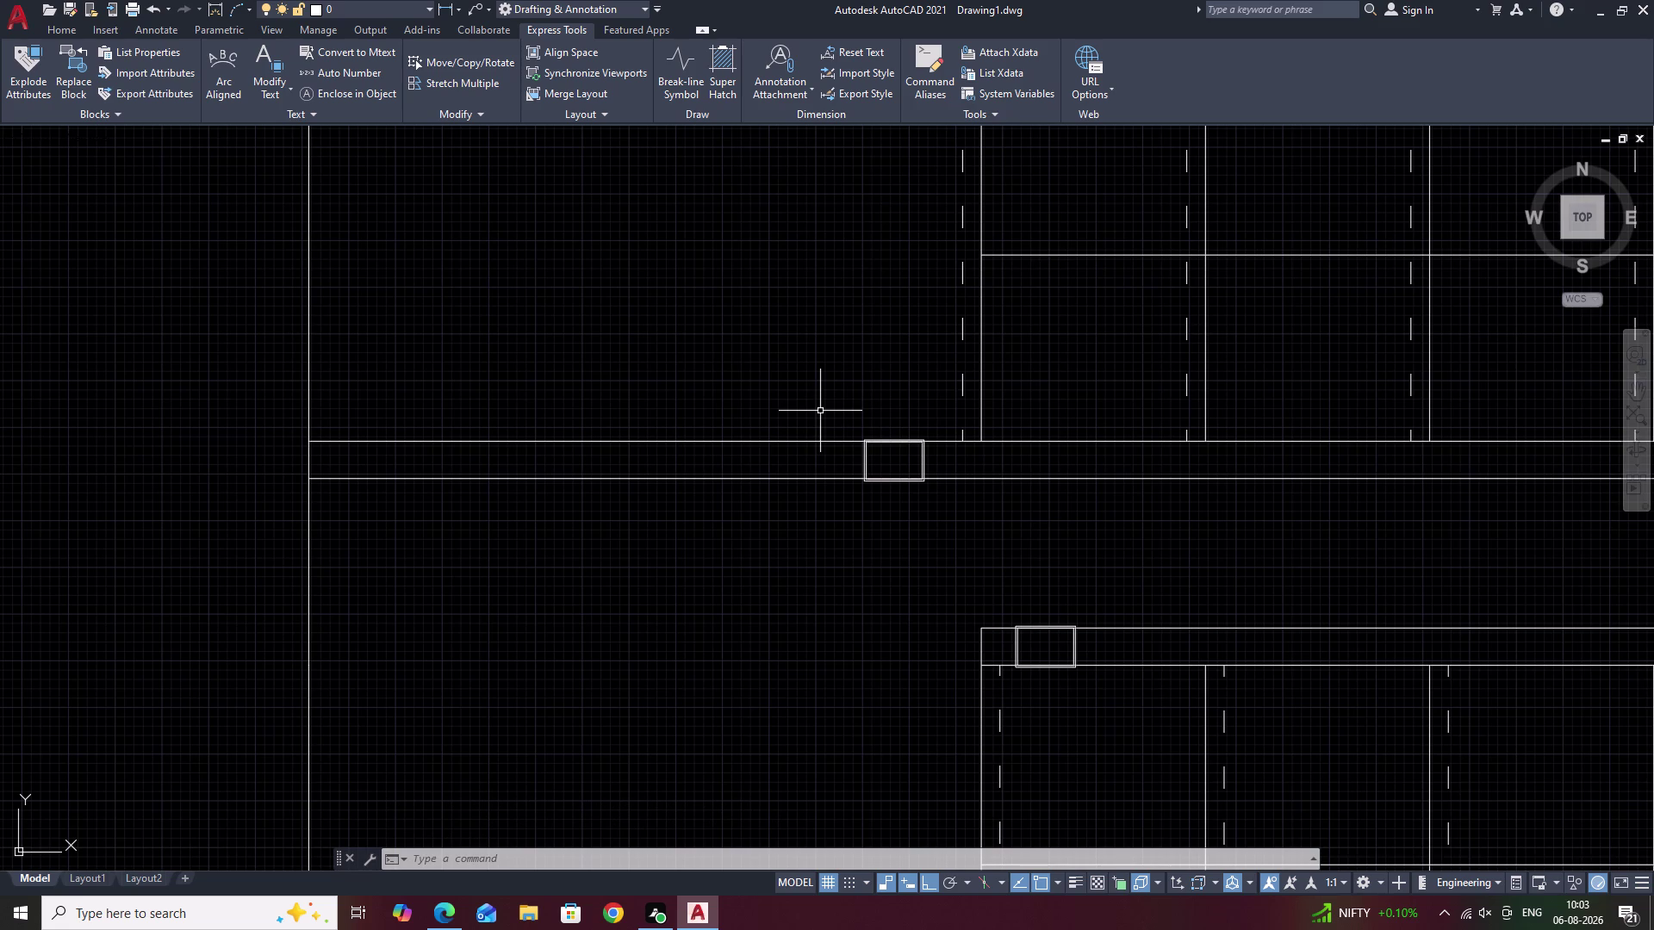
scroll(up, 3)
scroll(down, 3)
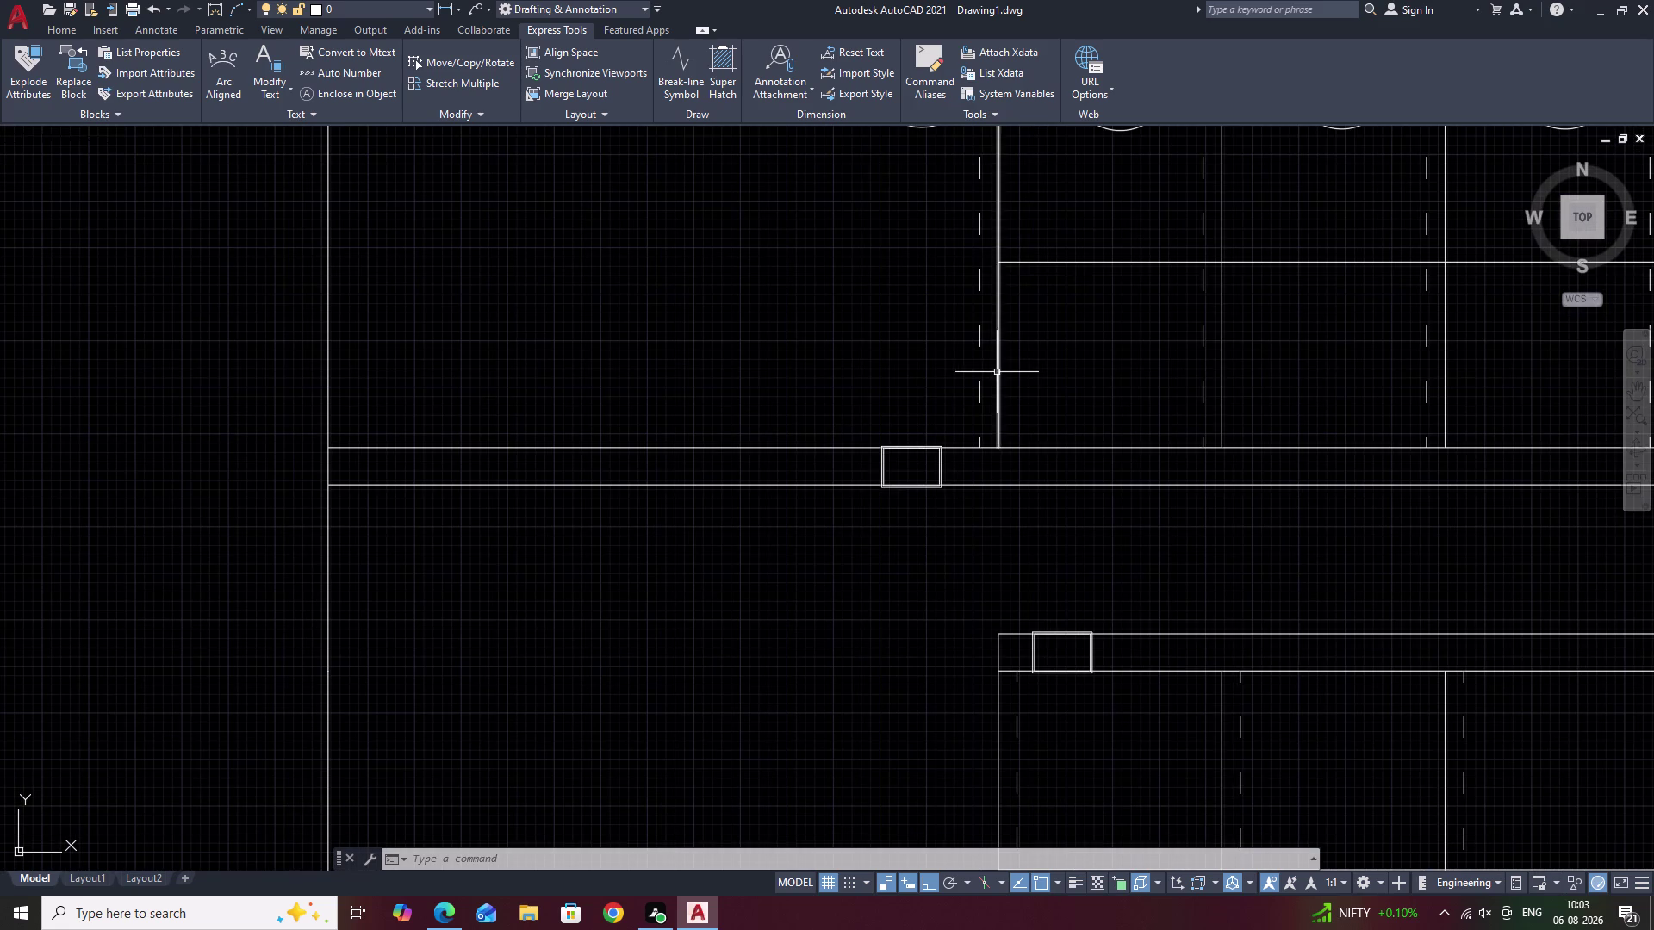
middle_drag(997, 372, 997, 312)
scroll(down, 3)
middle_drag(1055, 280, 961, 335)
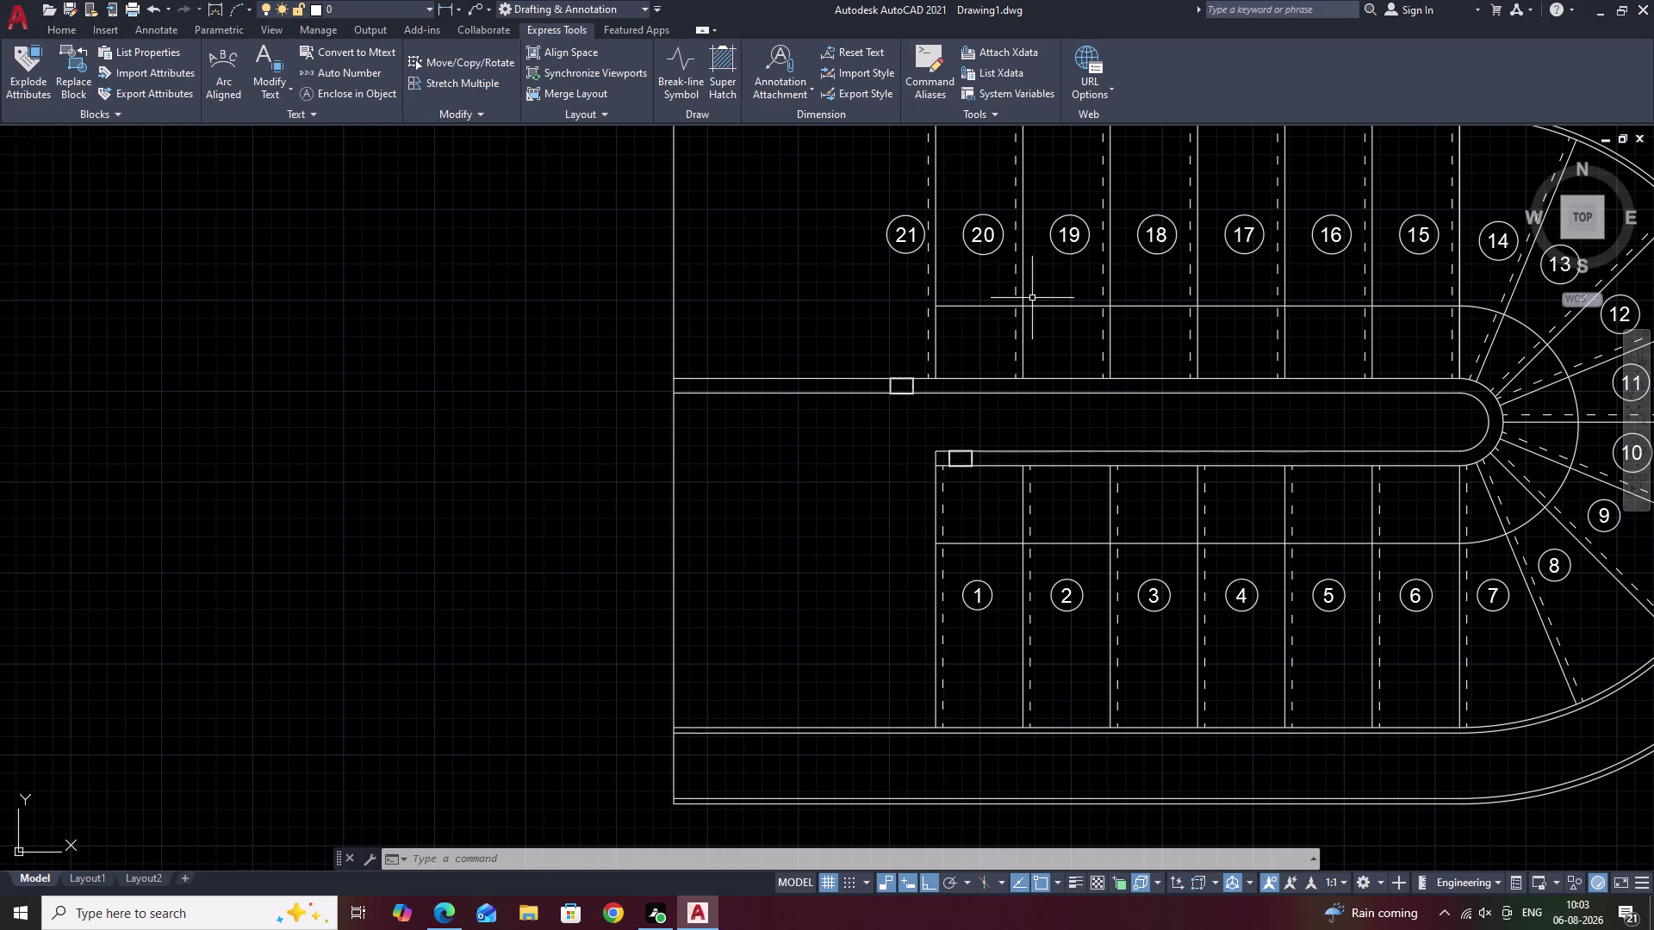
Stretch the upper walk line's left endpoint further left past tread 21.
click(970, 307)
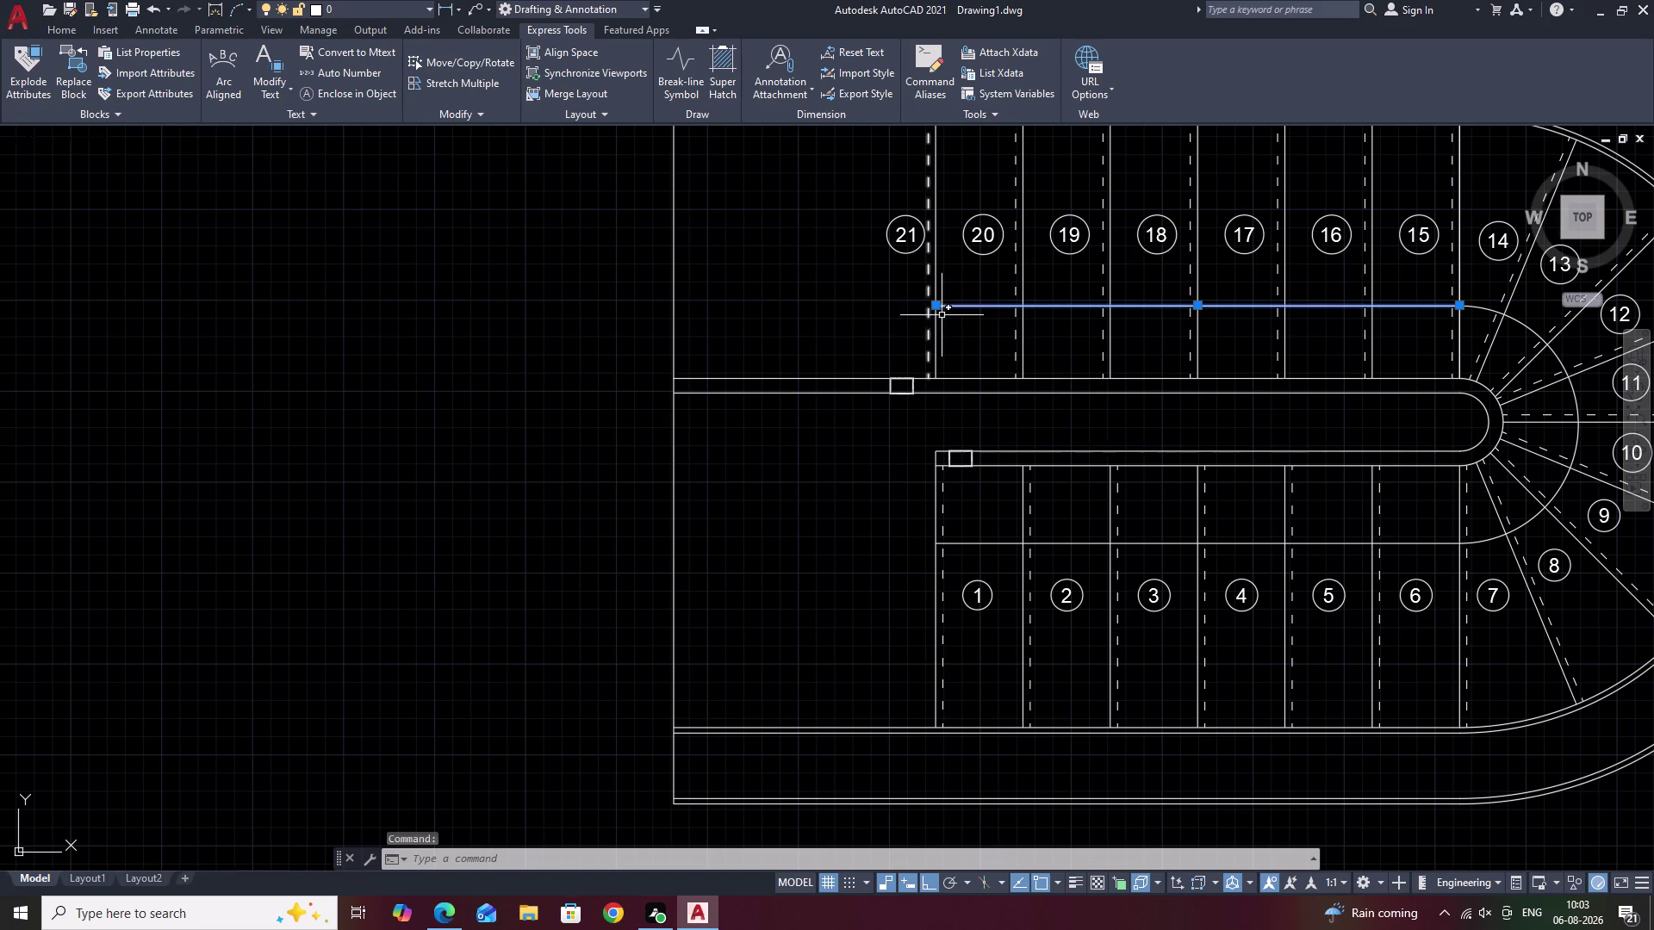
click(938, 305)
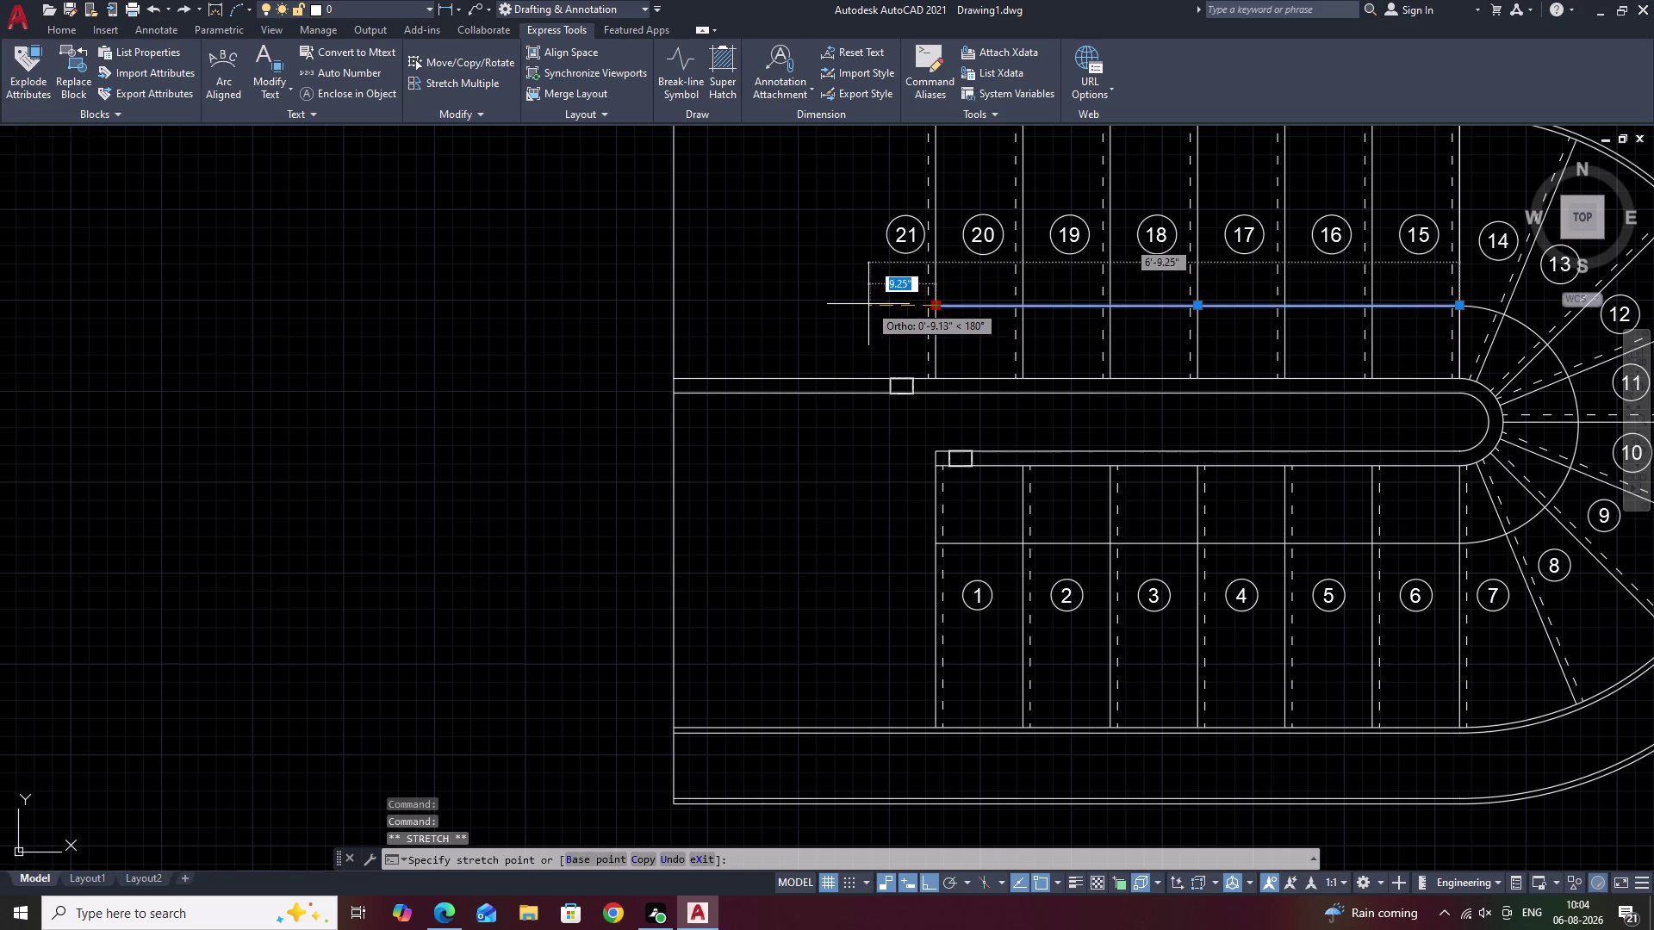
click(868, 304)
key(Escape)
Pan the view back to the start of the lower flight near tread 1.
middle_drag(1019, 403, 1029, 317)
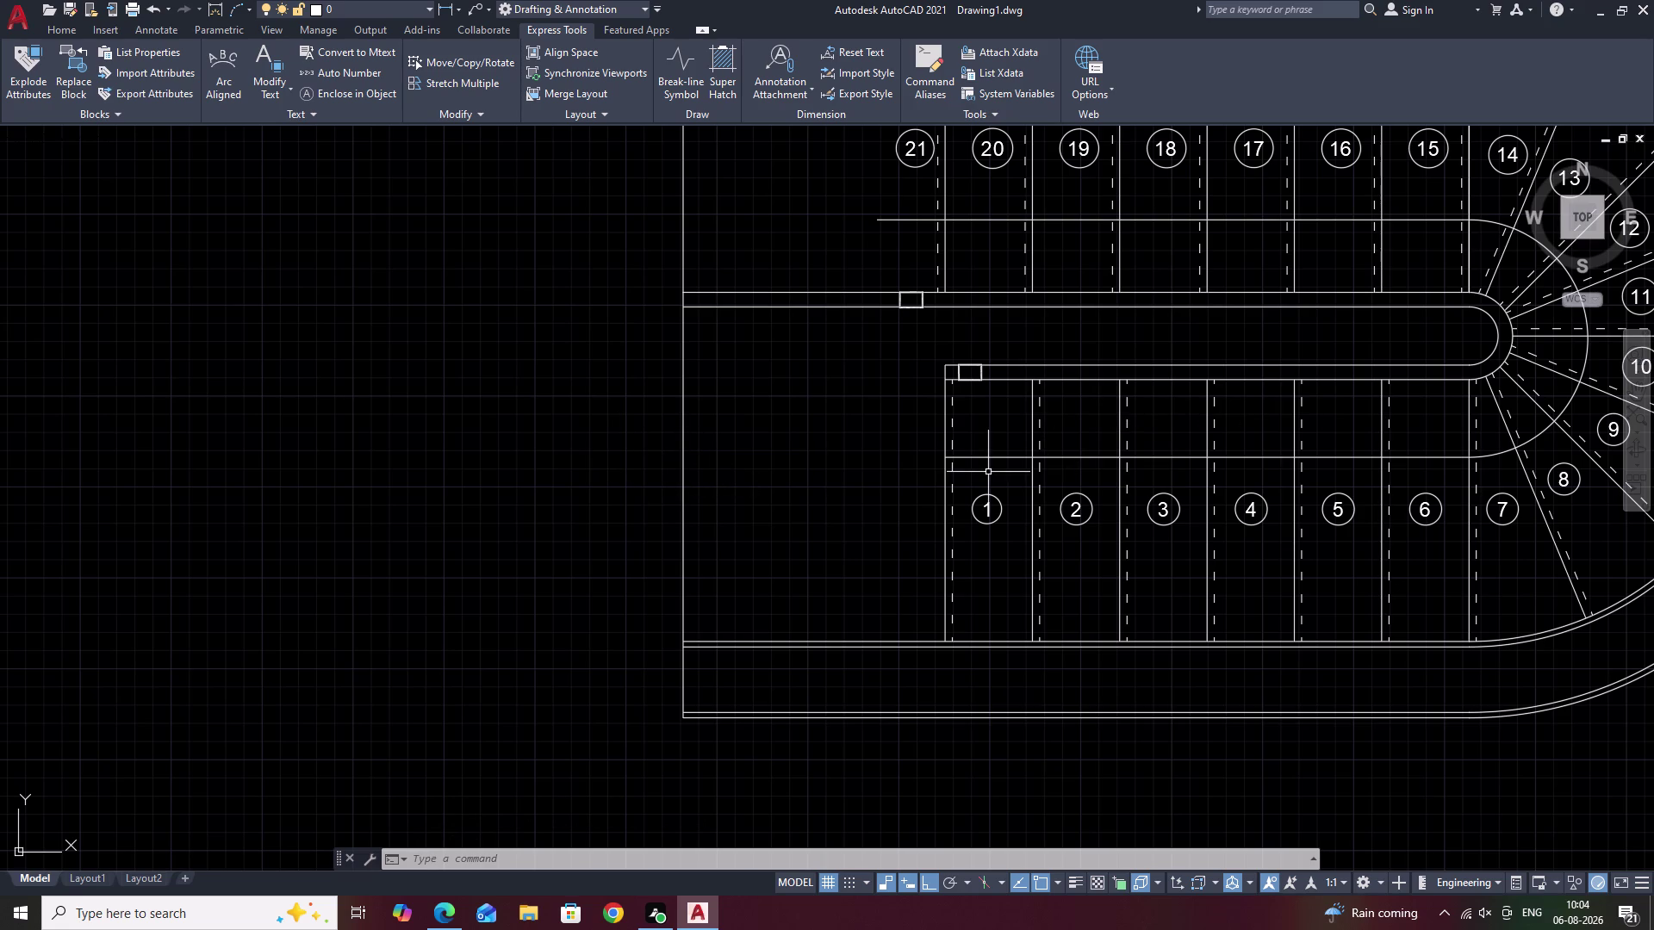
key(Escape)
middle_drag(938, 478, 880, 464)
scroll(up, 3)
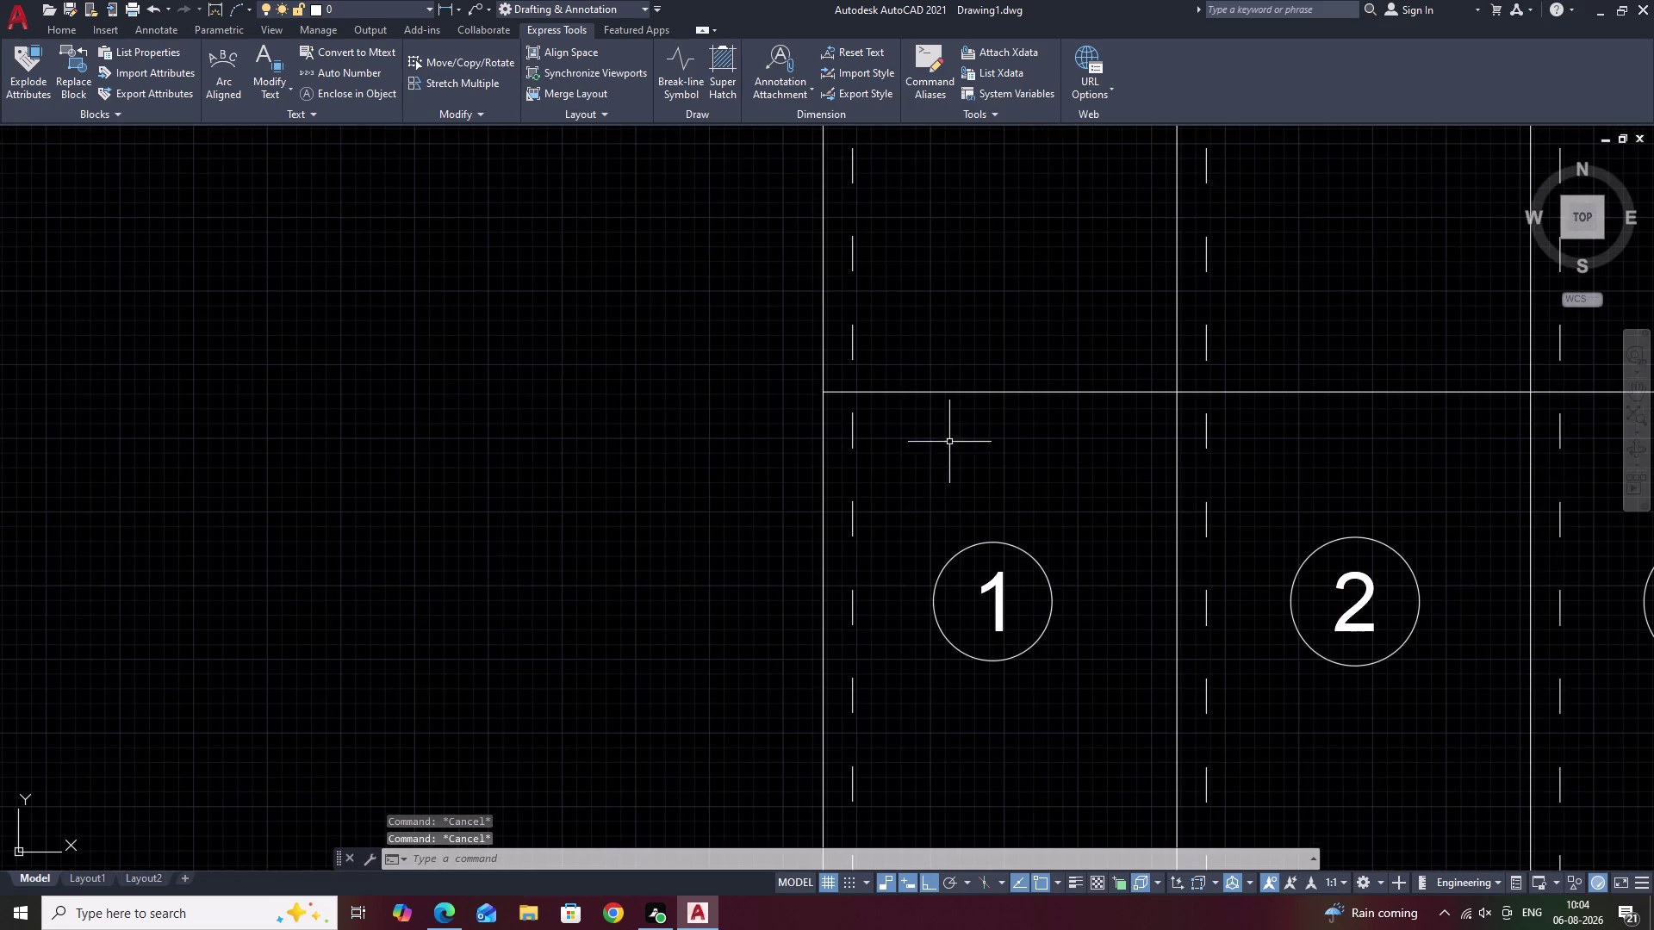
middle_drag(949, 442, 1049, 515)
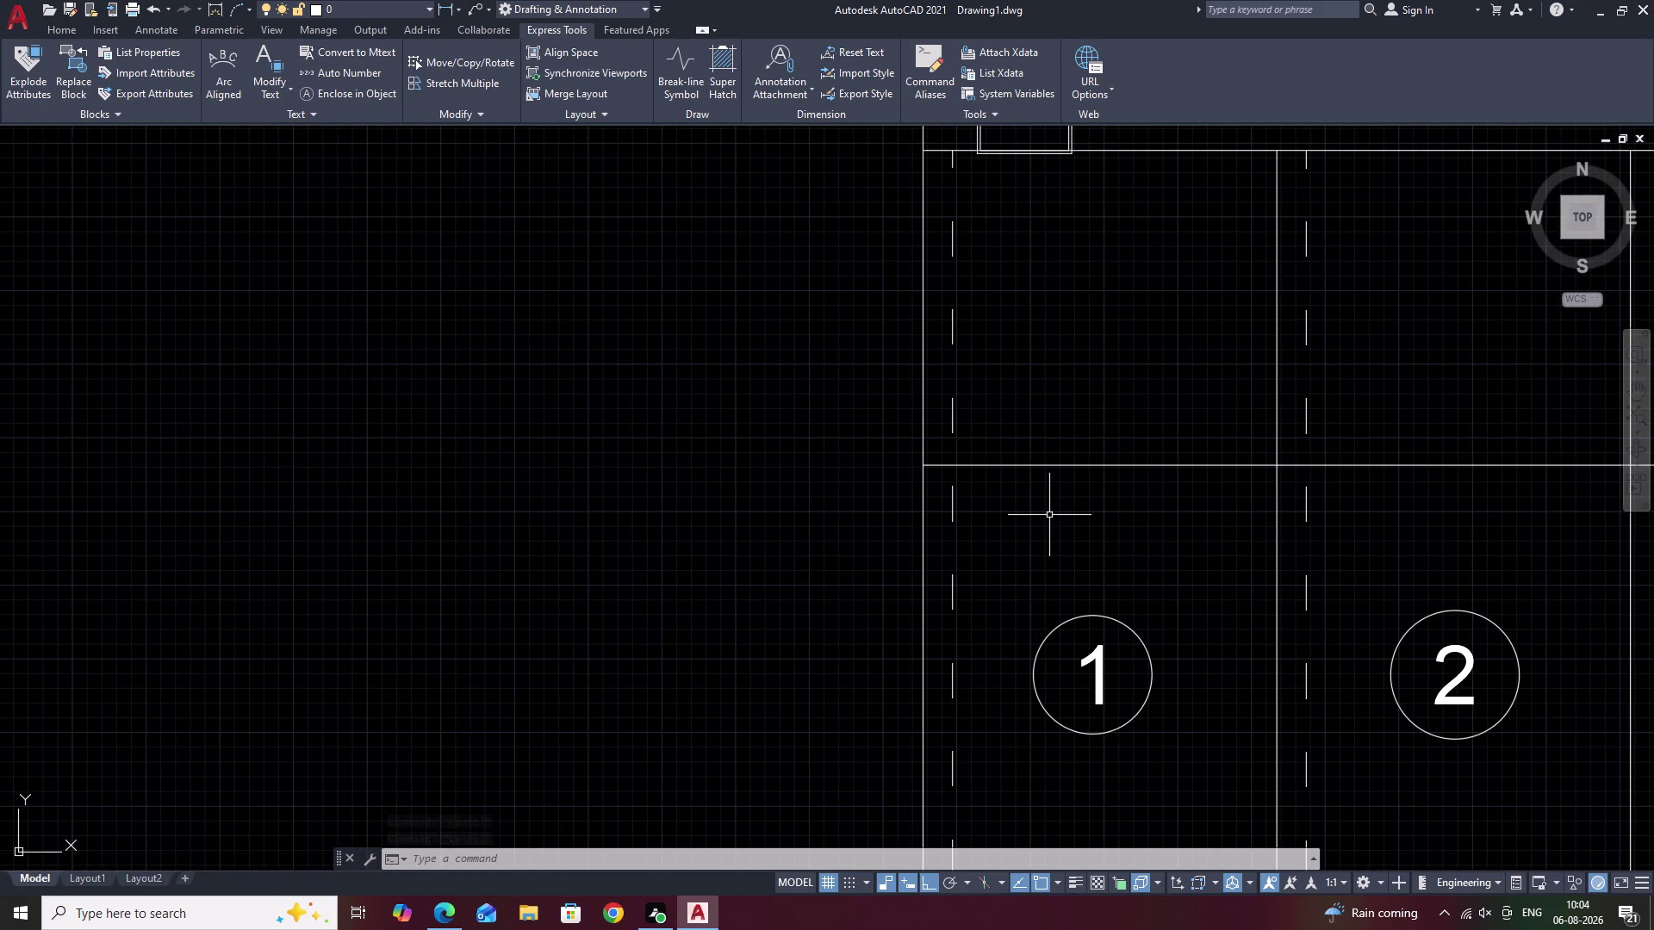
scroll(down, 3)
middle_drag(1076, 585, 959, 551)
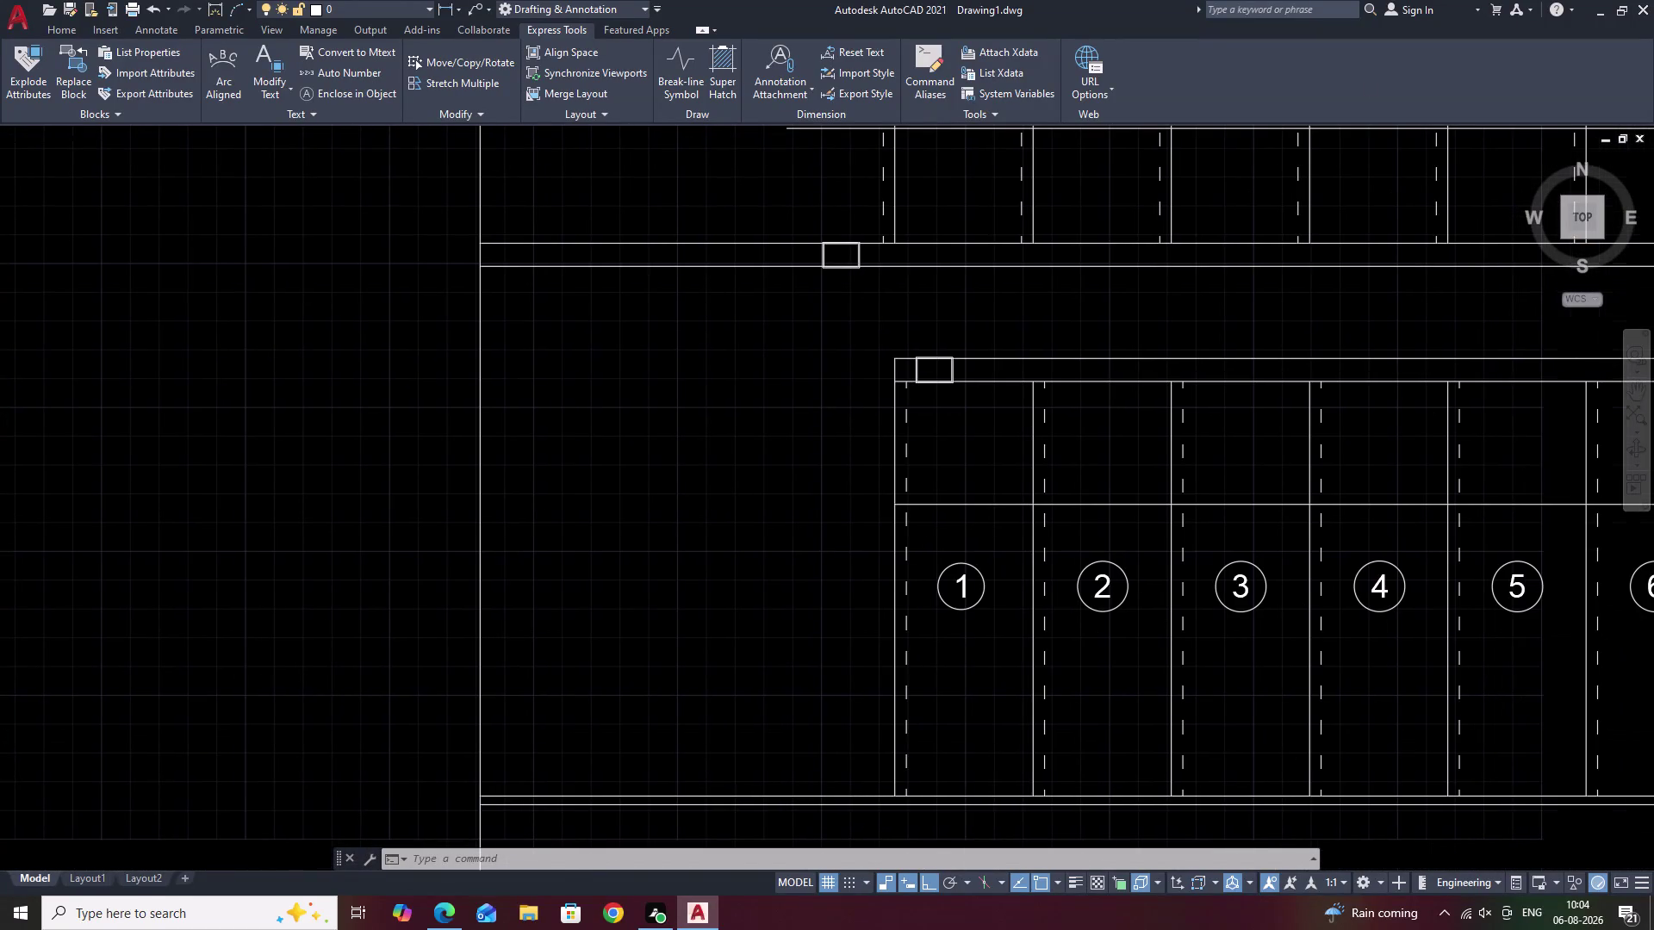
key(Escape)
Draw three connected angled lines forming a half arrowhead on the lower walk line near tread 2.
text(L)
key(space)
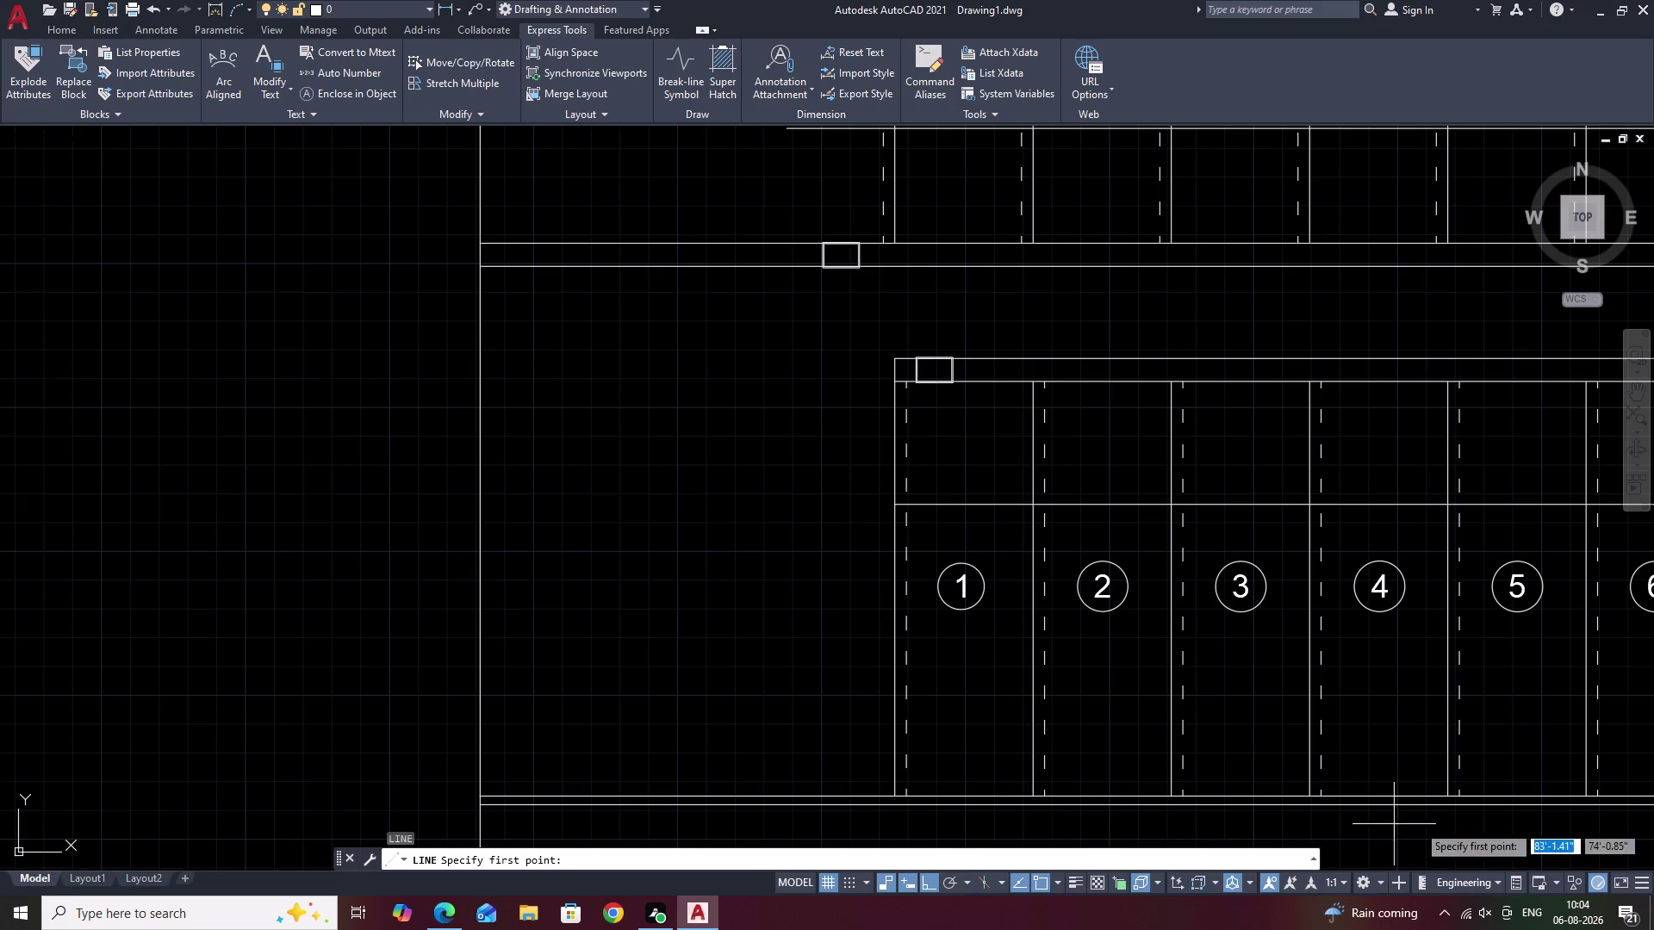
scroll(up, 3)
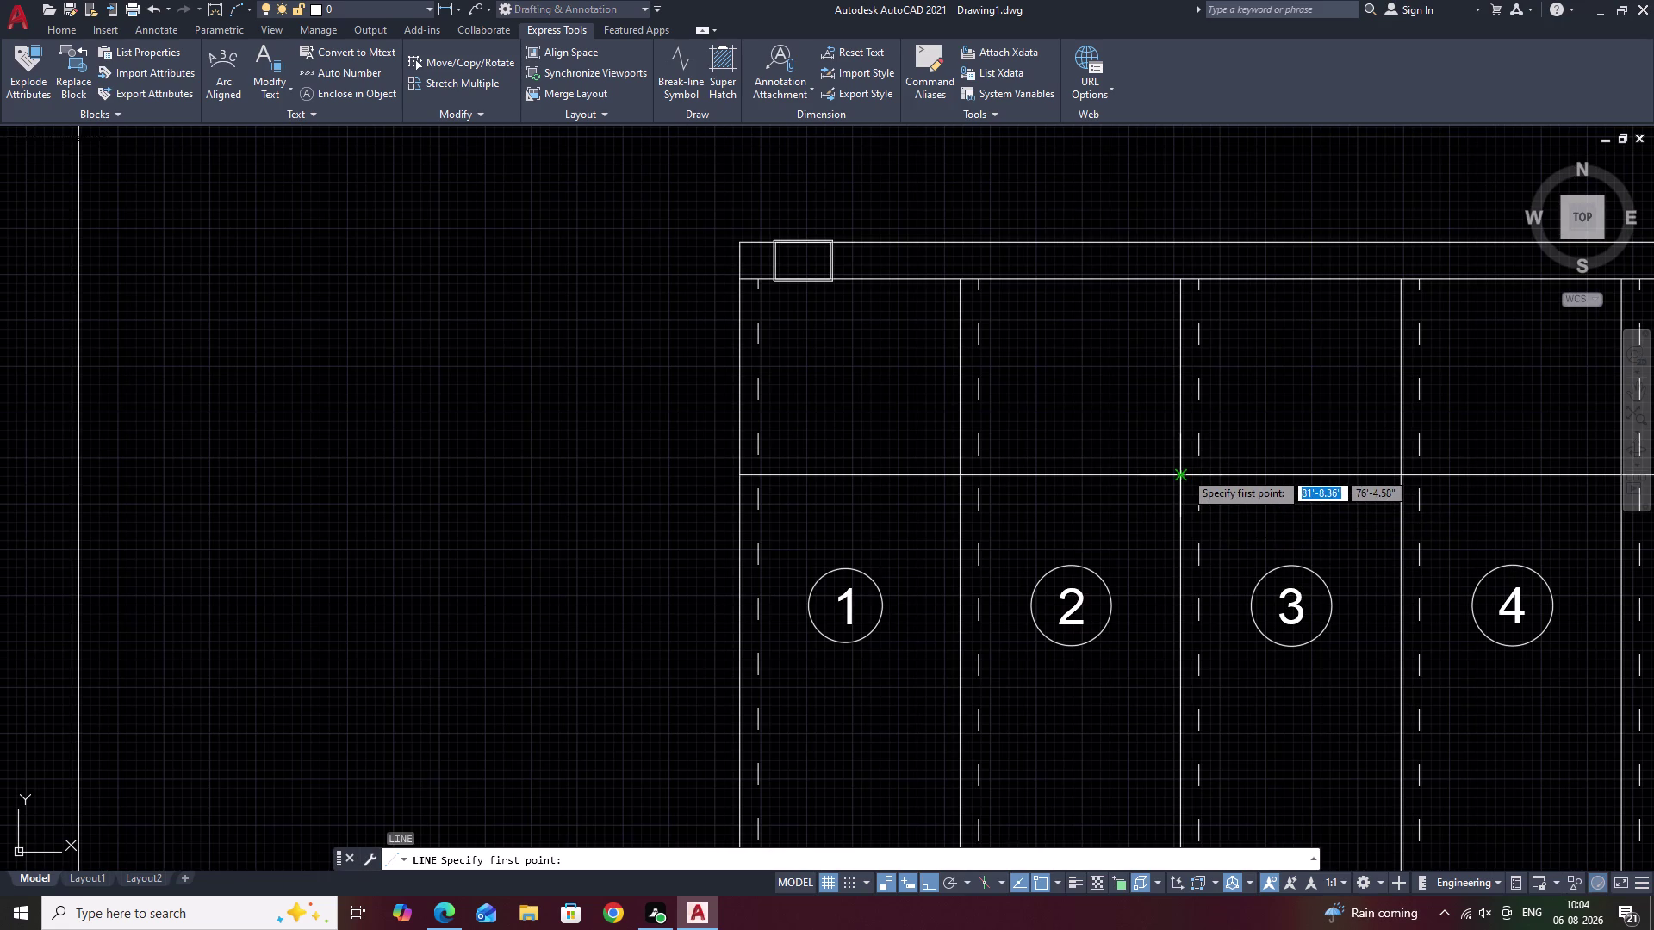
scroll(up, 3)
click(1171, 479)
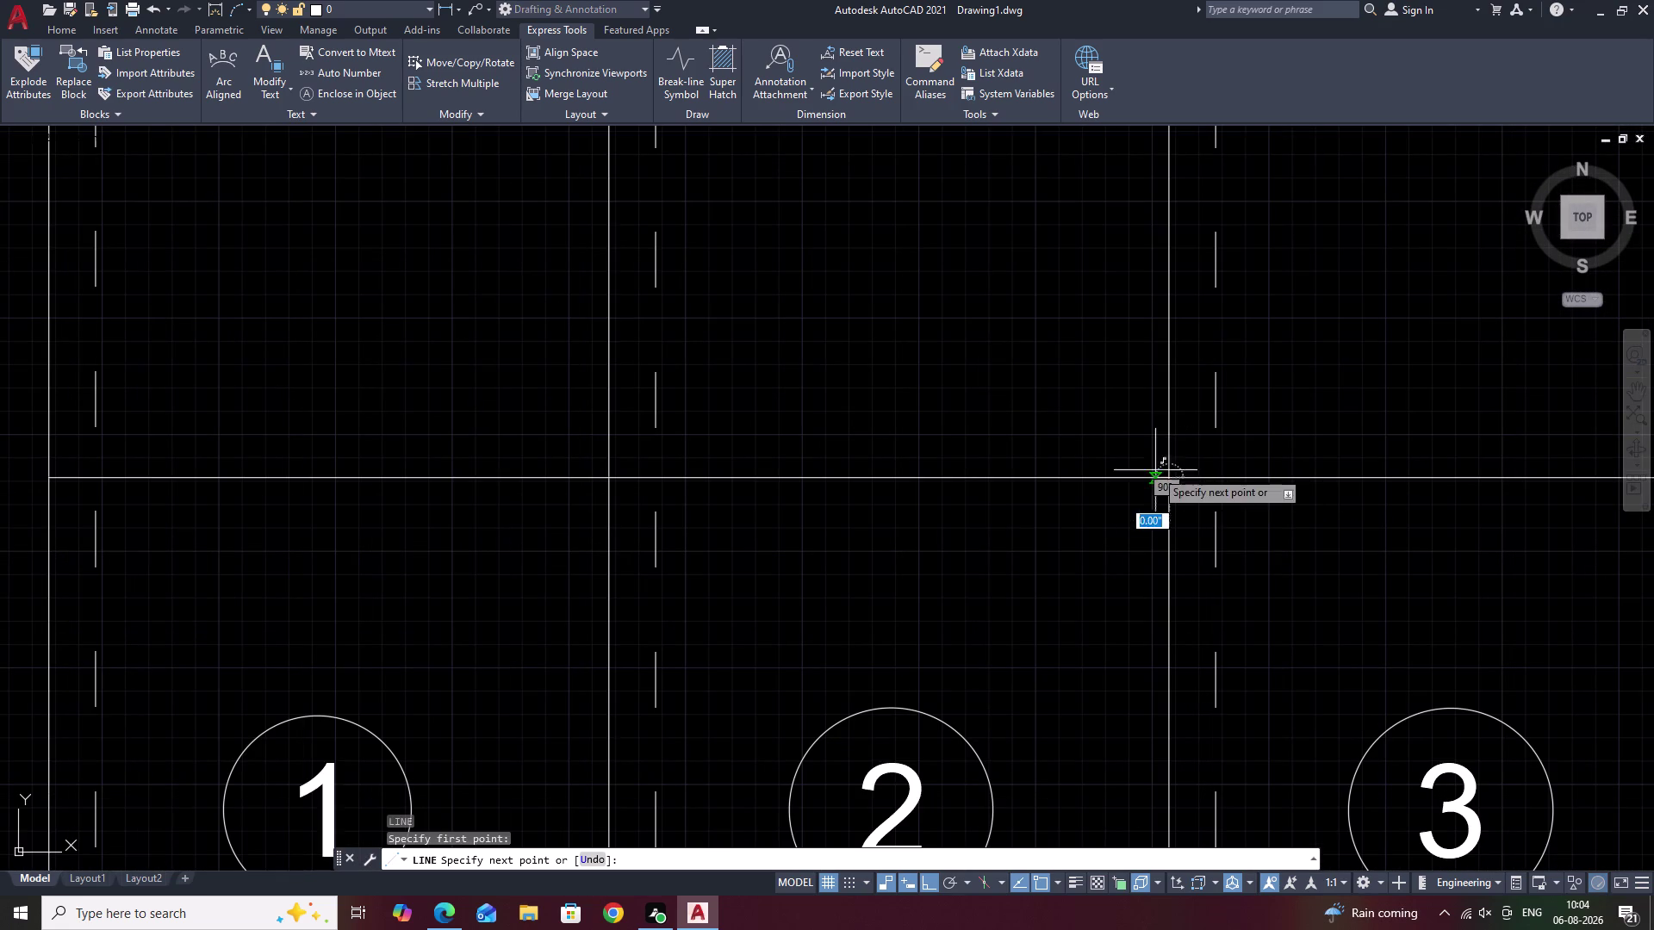
key(F8)
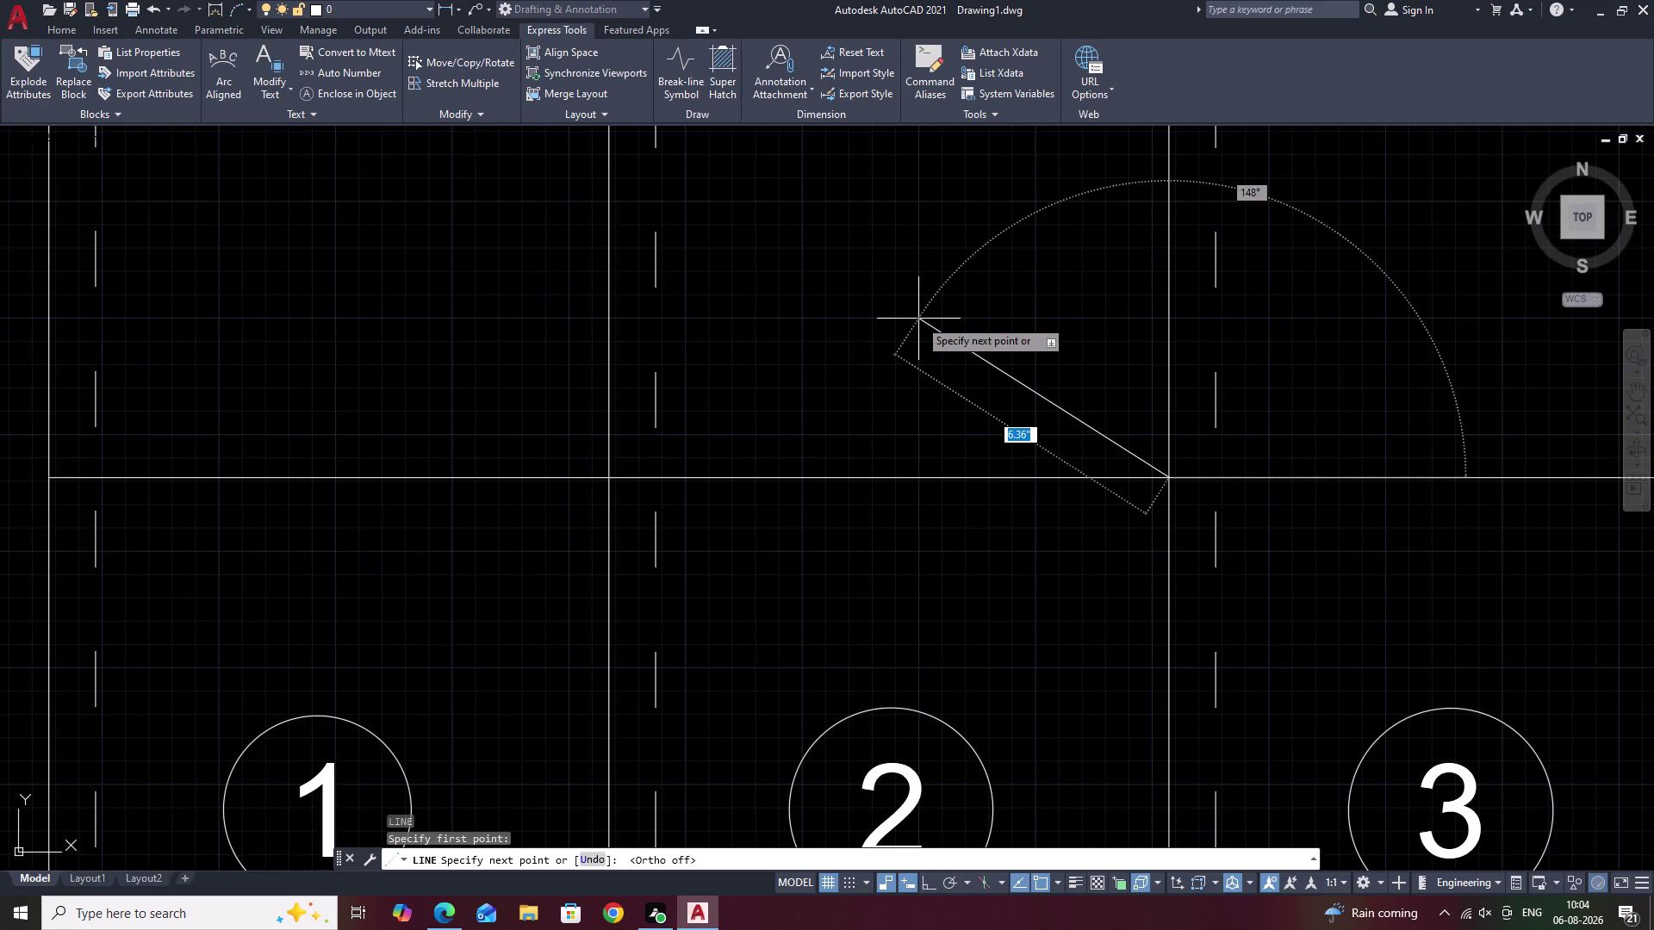
click(917, 316)
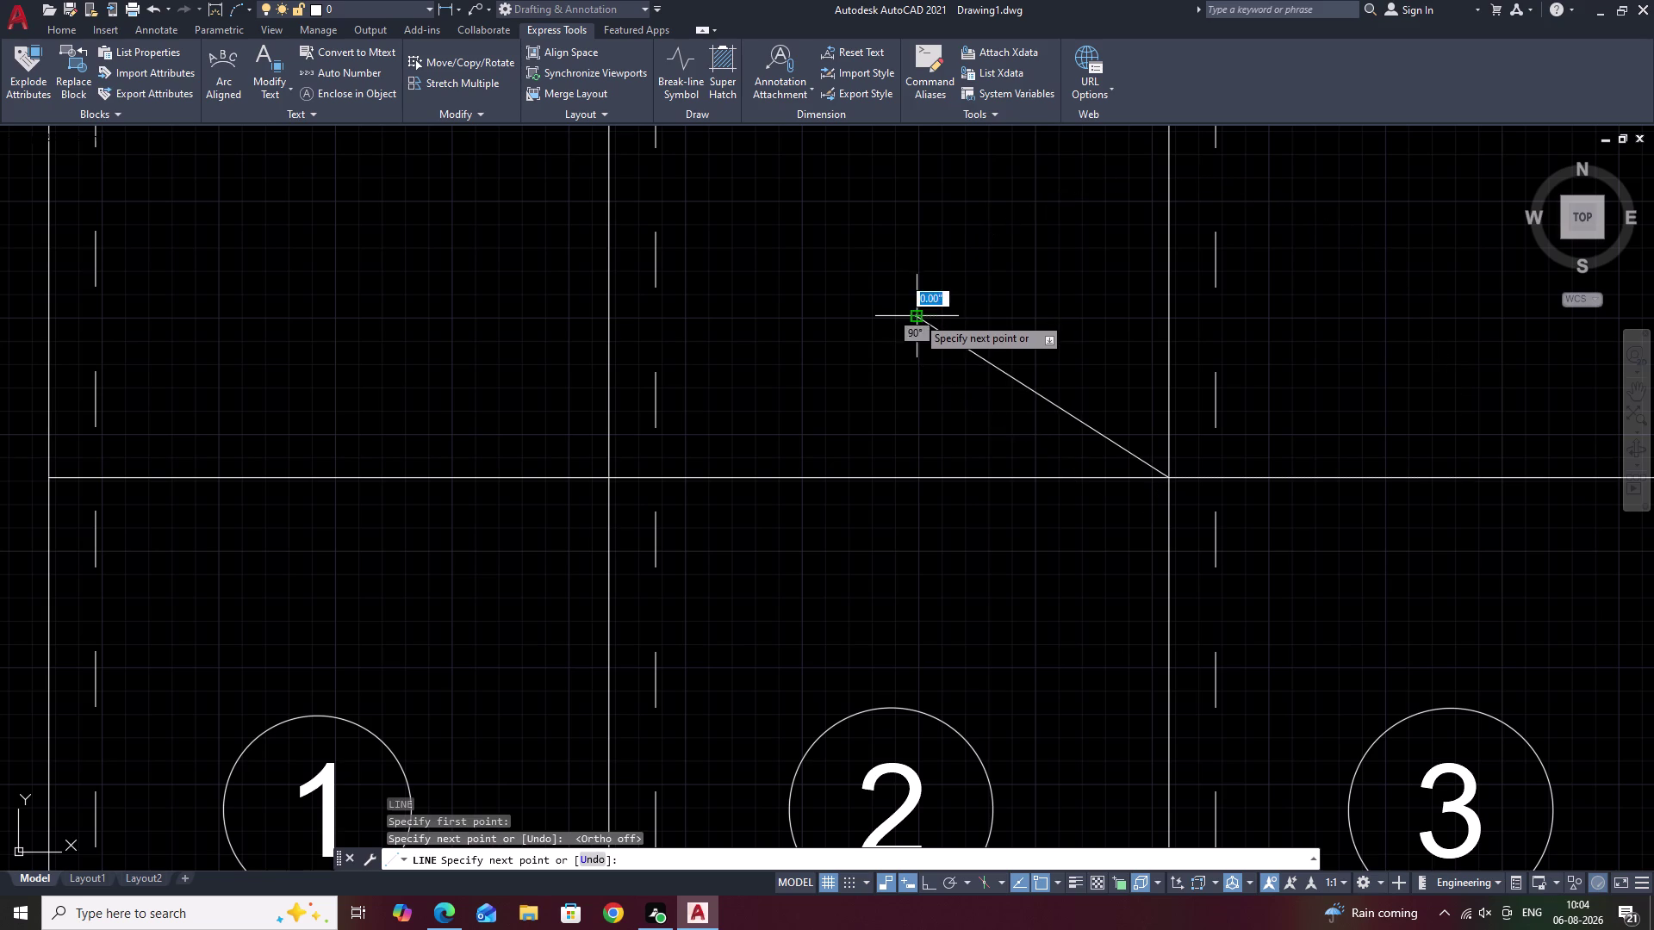
click(987, 414)
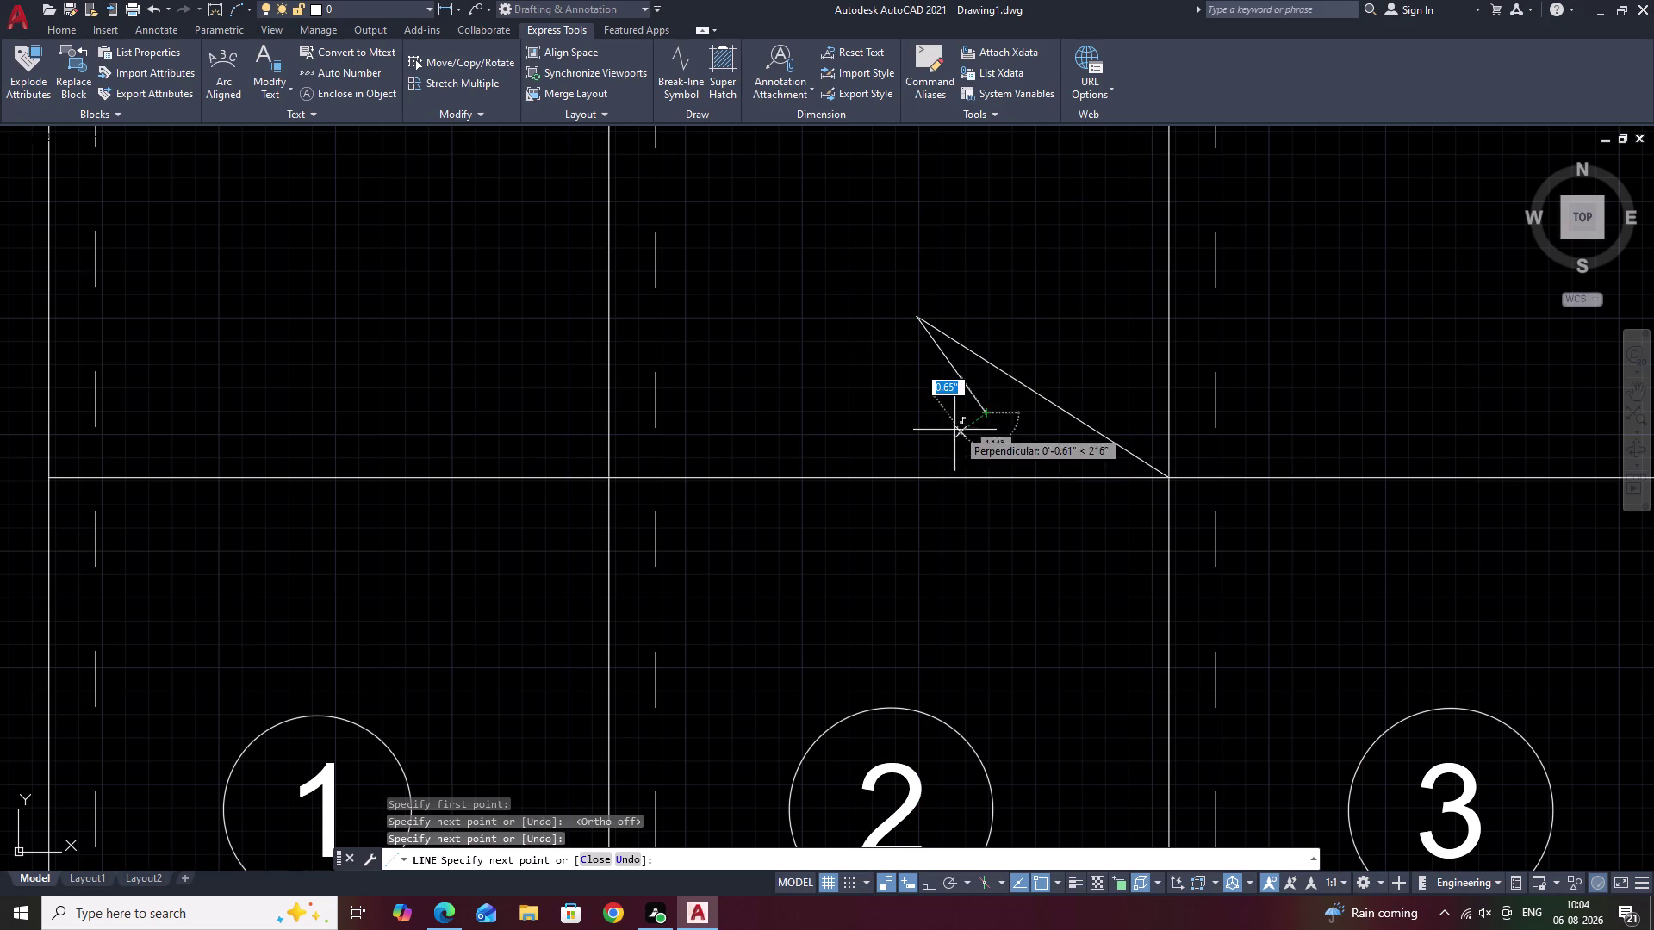
click(890, 475)
key(Escape)
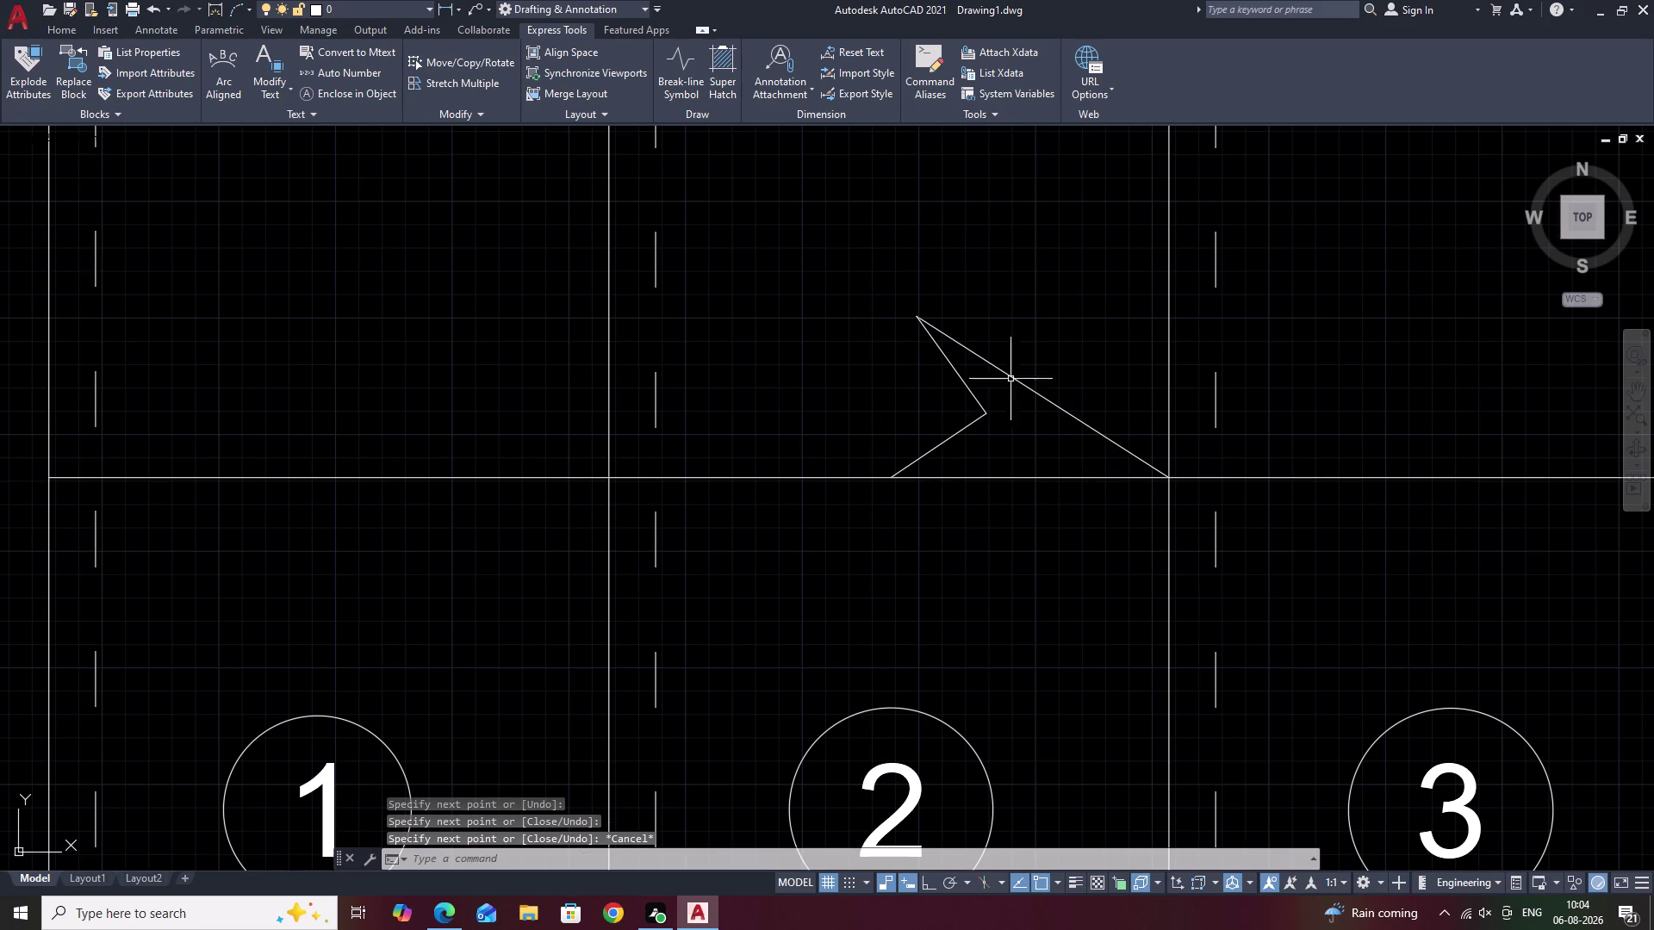
drag(1053, 354, 940, 425)
drag(977, 443, 942, 433)
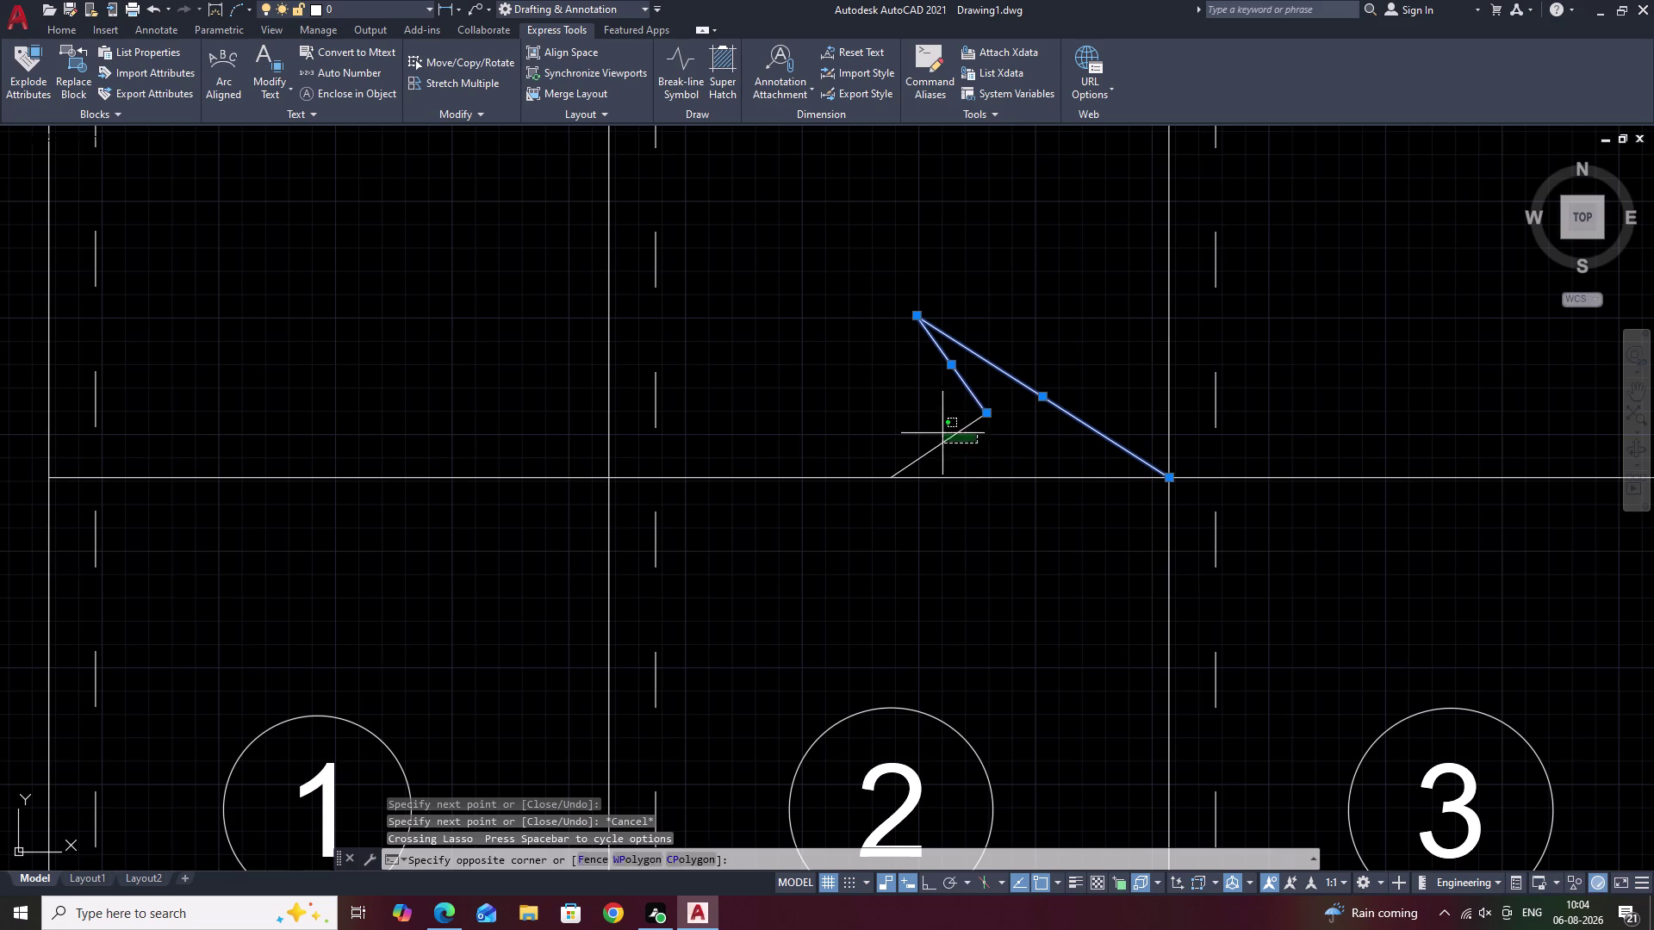
drag(943, 433, 902, 419)
text(C)
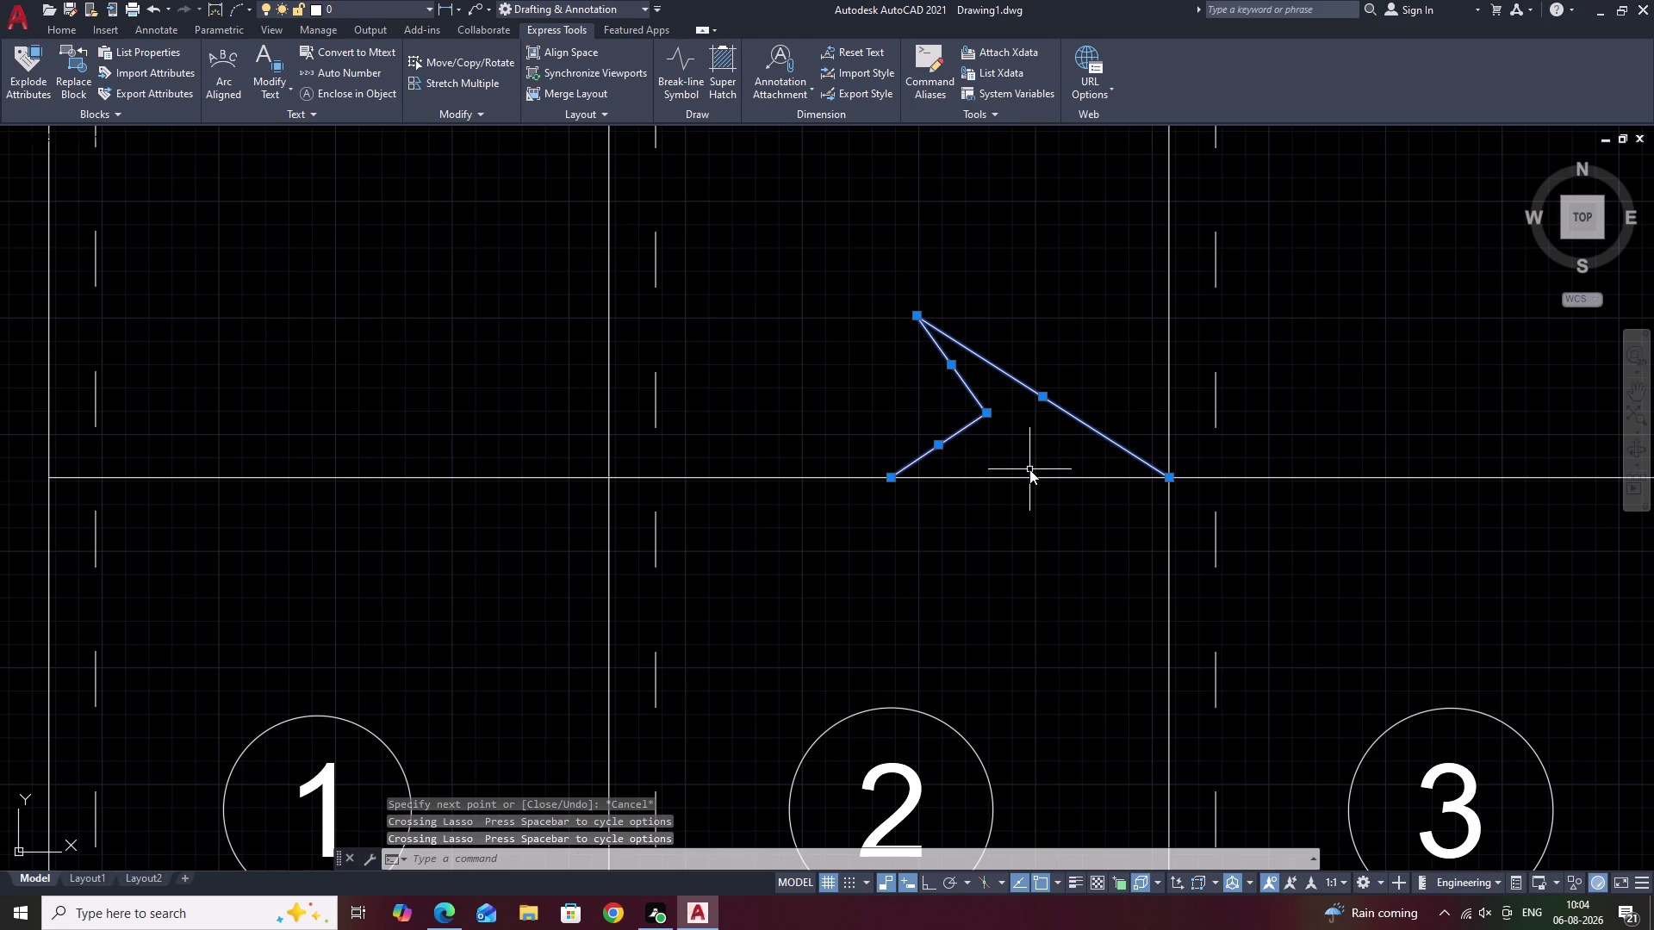
text(O)
key(space)
click(1167, 477)
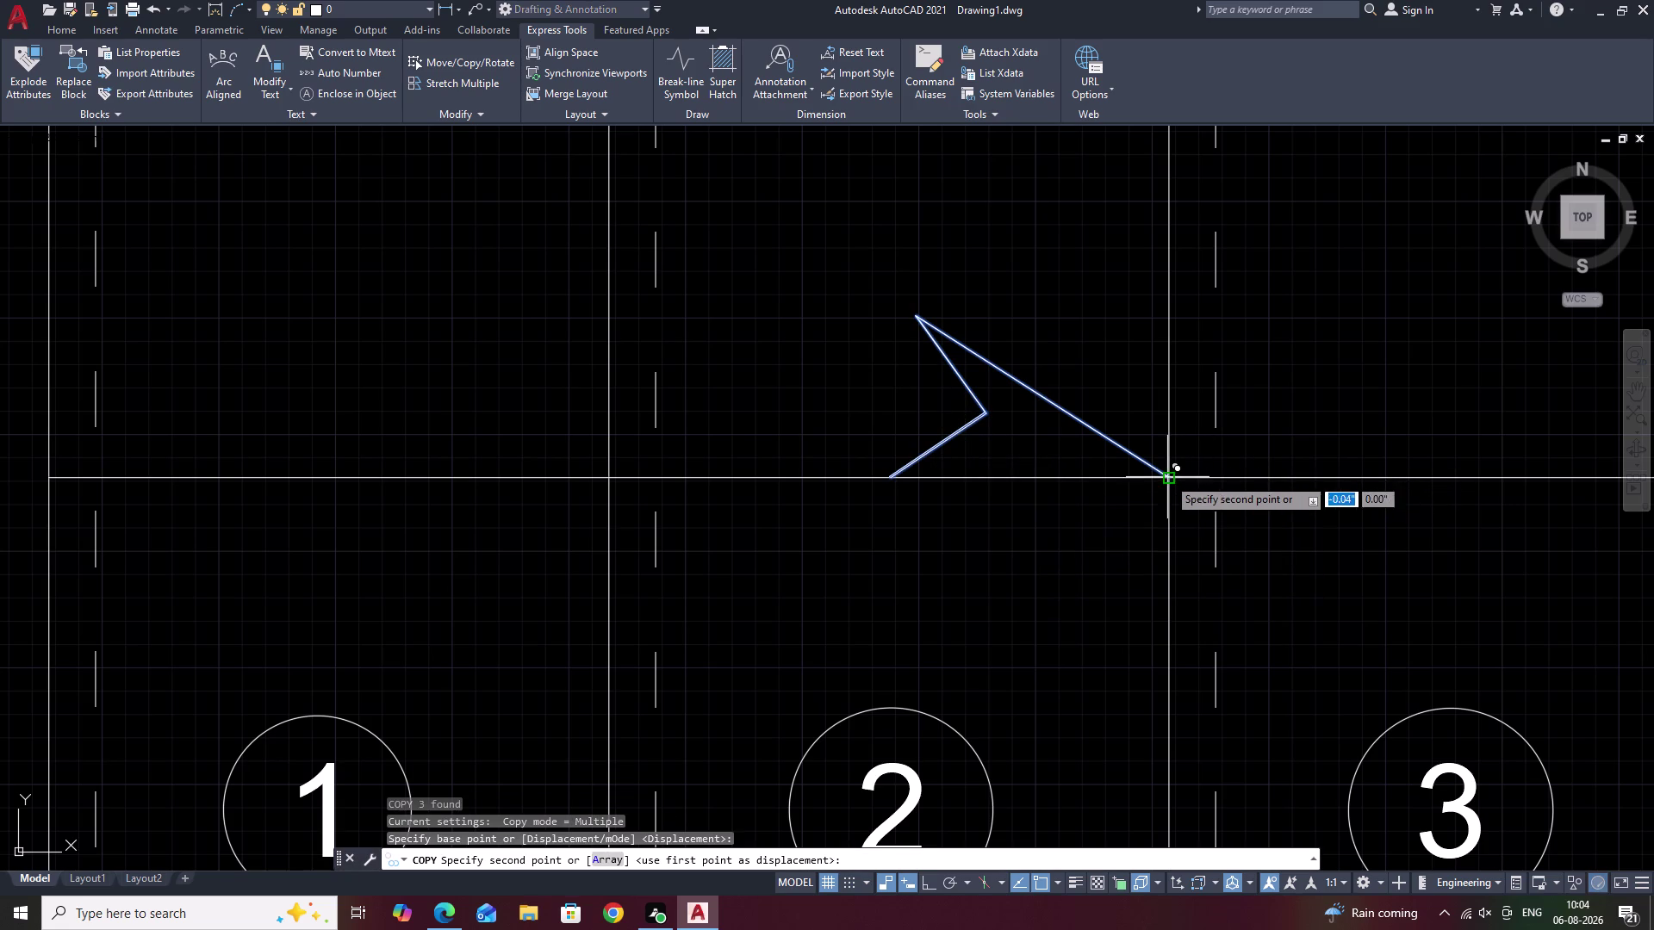
key(Escape)
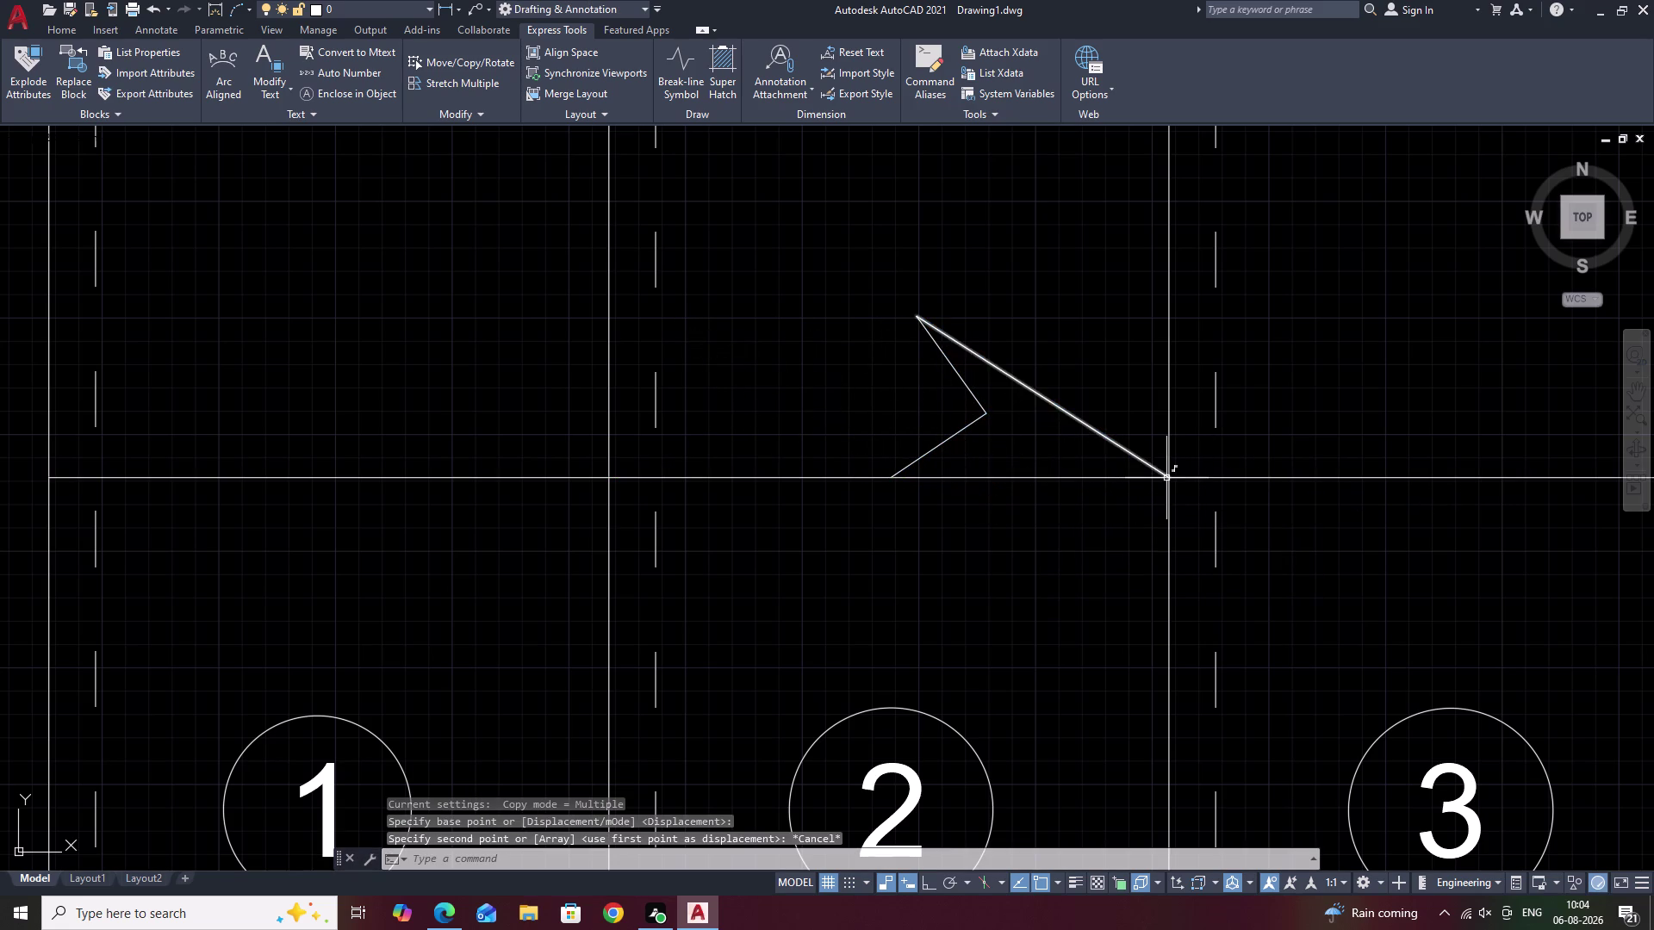
click(1096, 429)
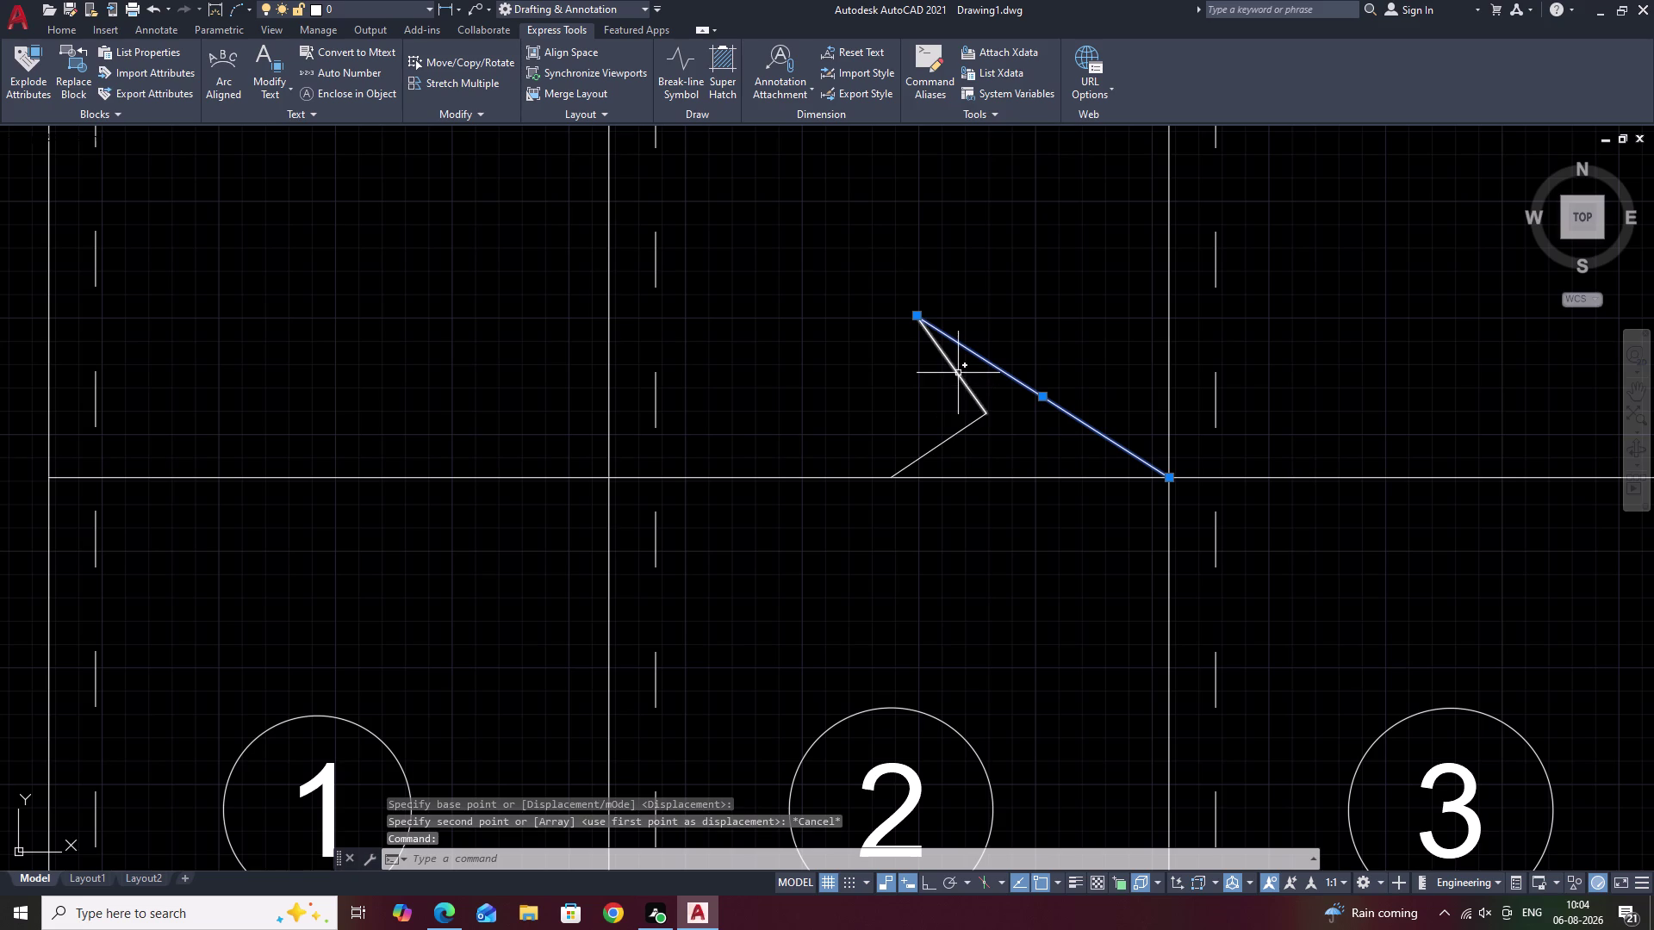
click(959, 372)
click(950, 438)
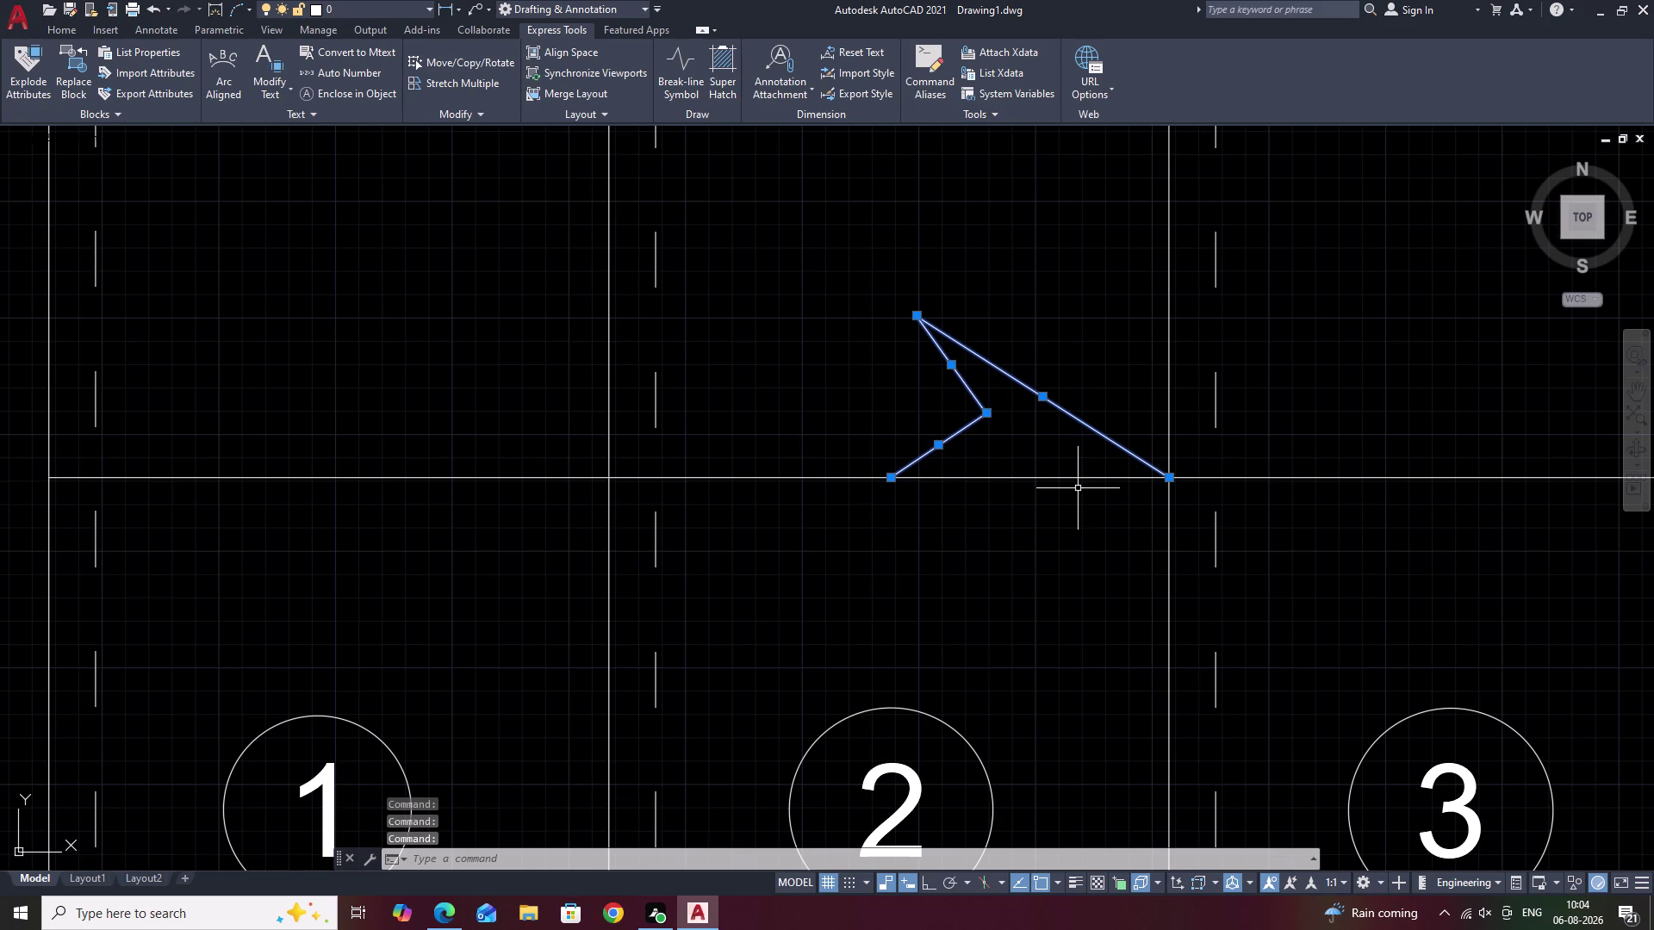
key(c)
key(BackSpace)
text(MI)
key(space)
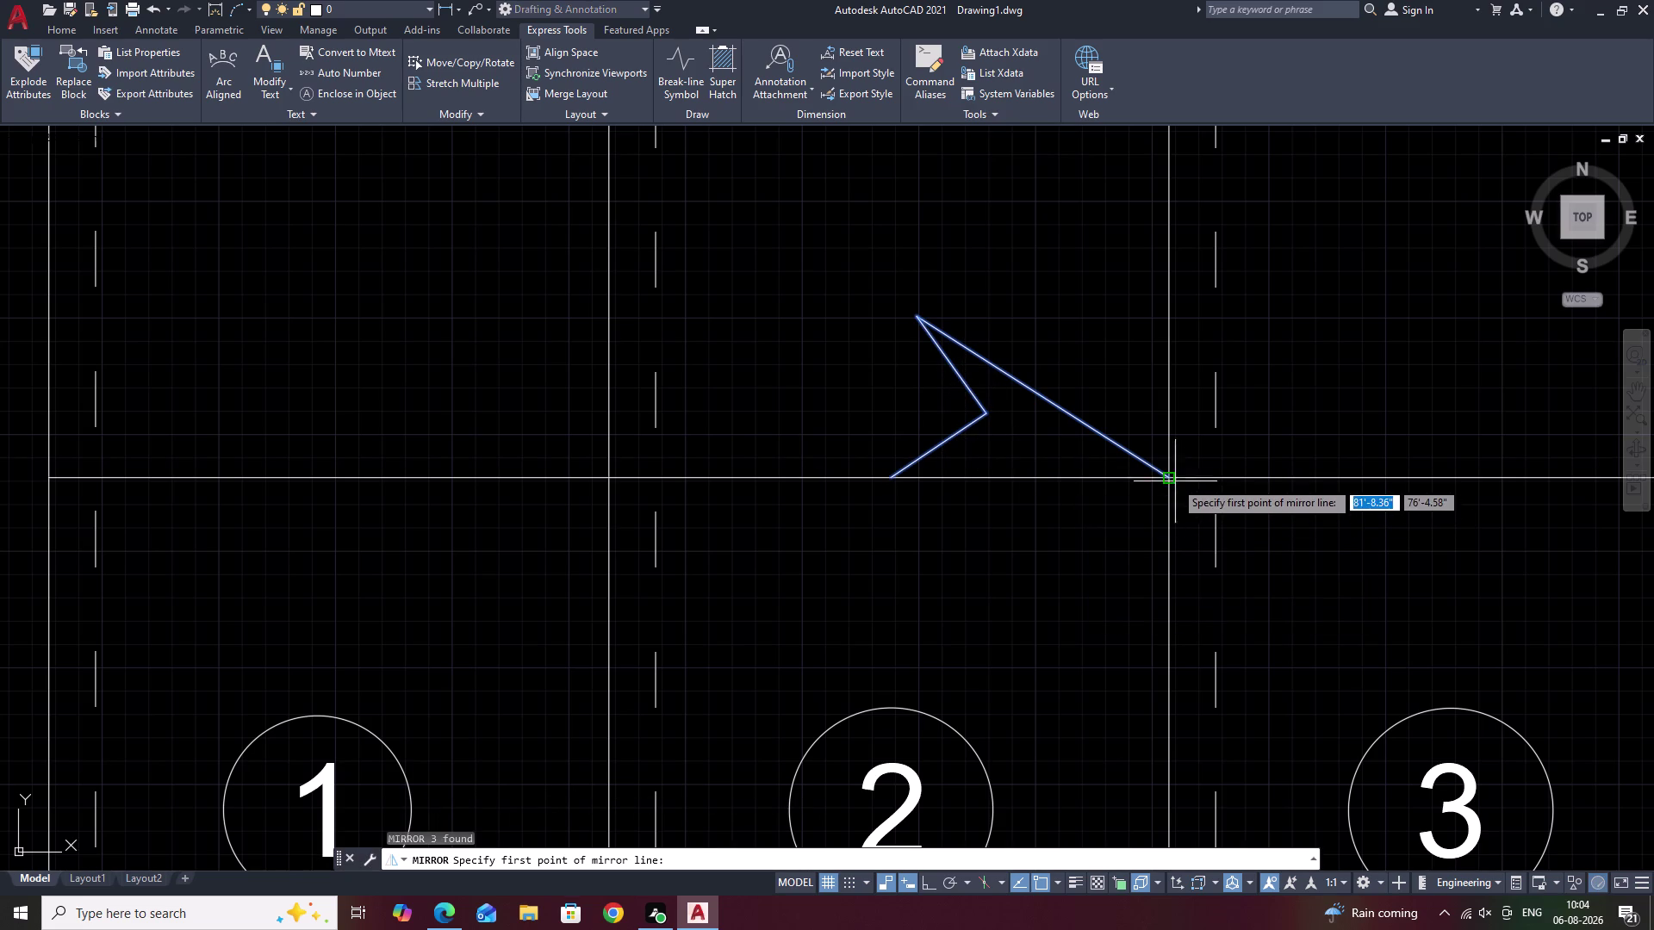
click(1168, 477)
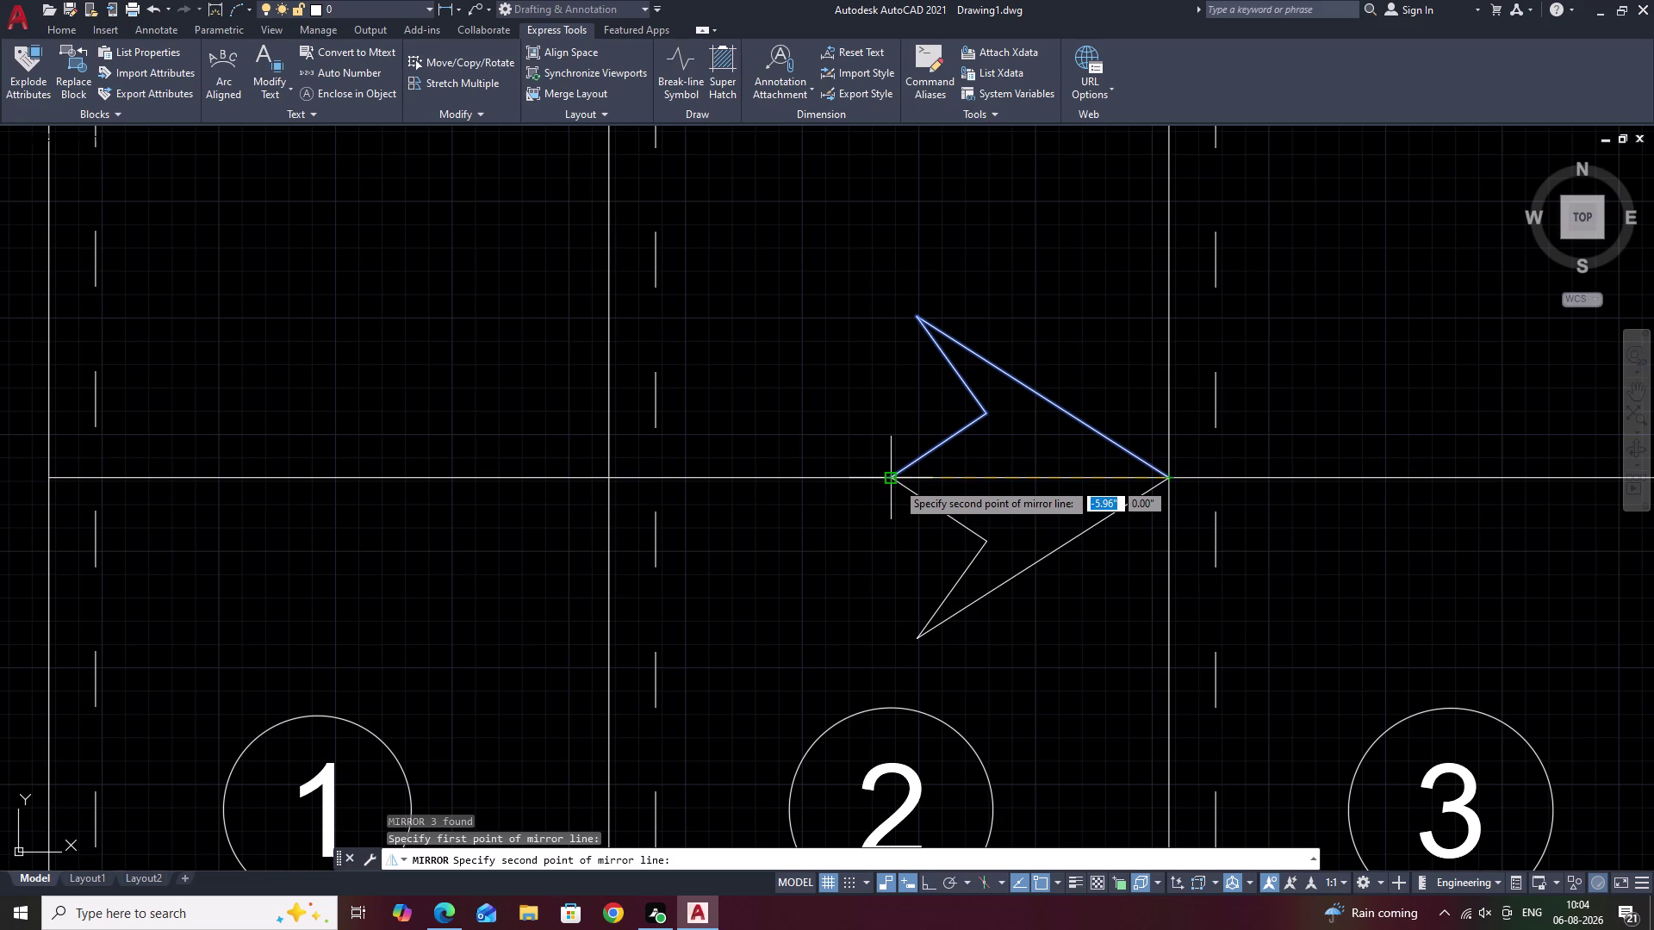
click(896, 481)
key(Escape)
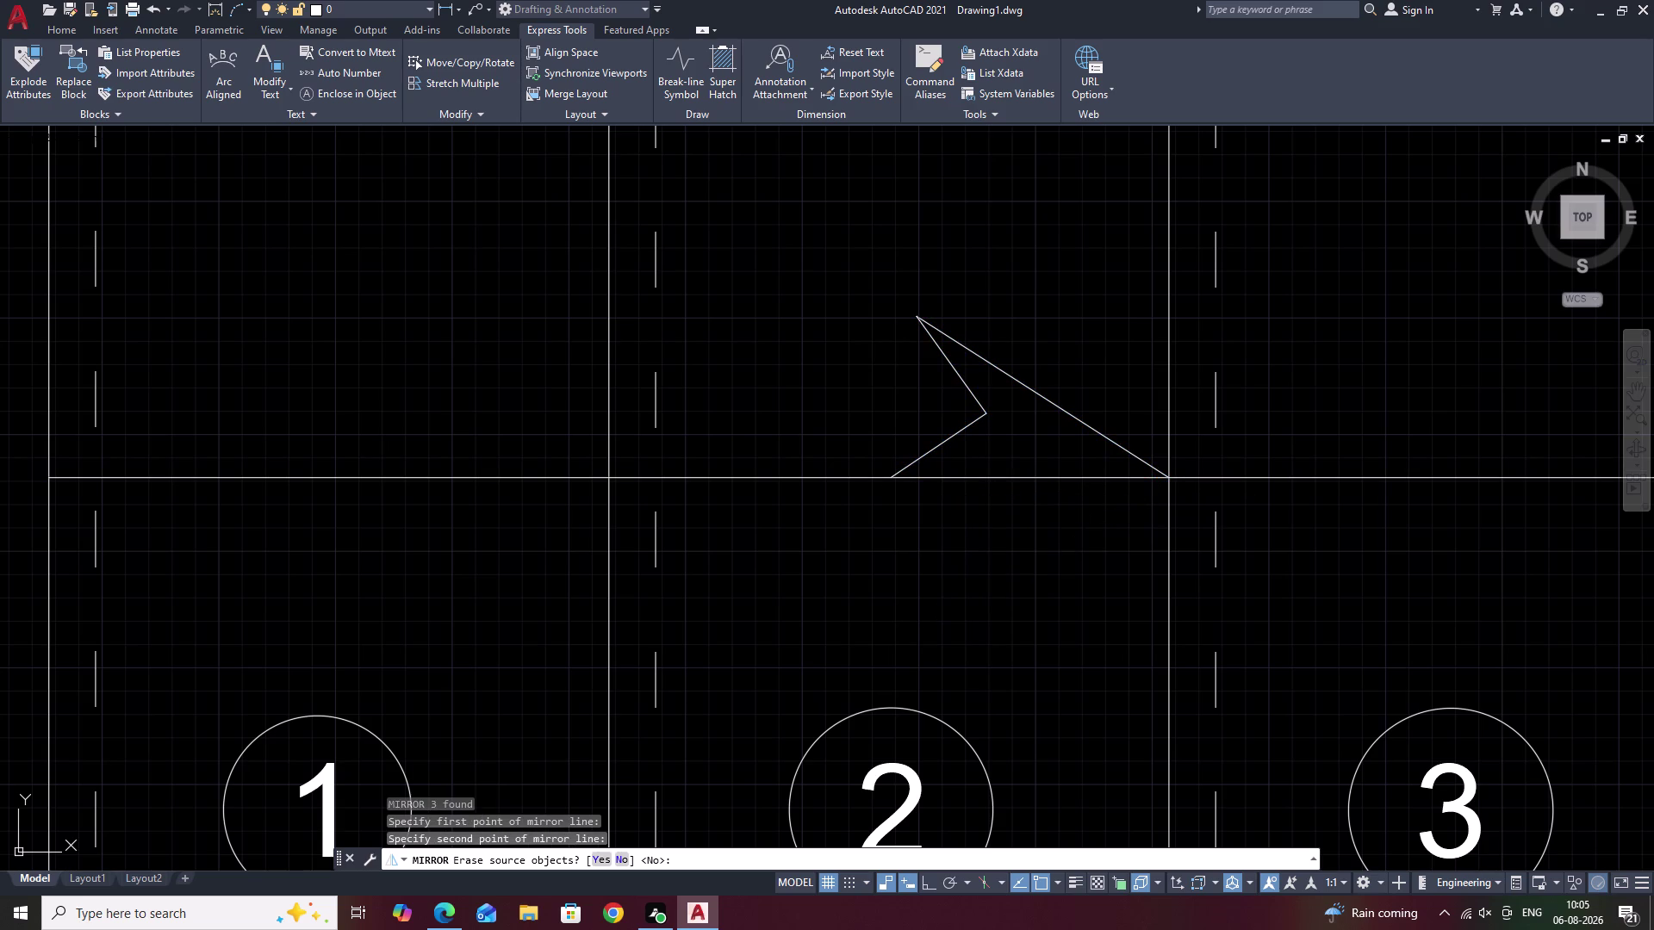
text(CO)
key(space)
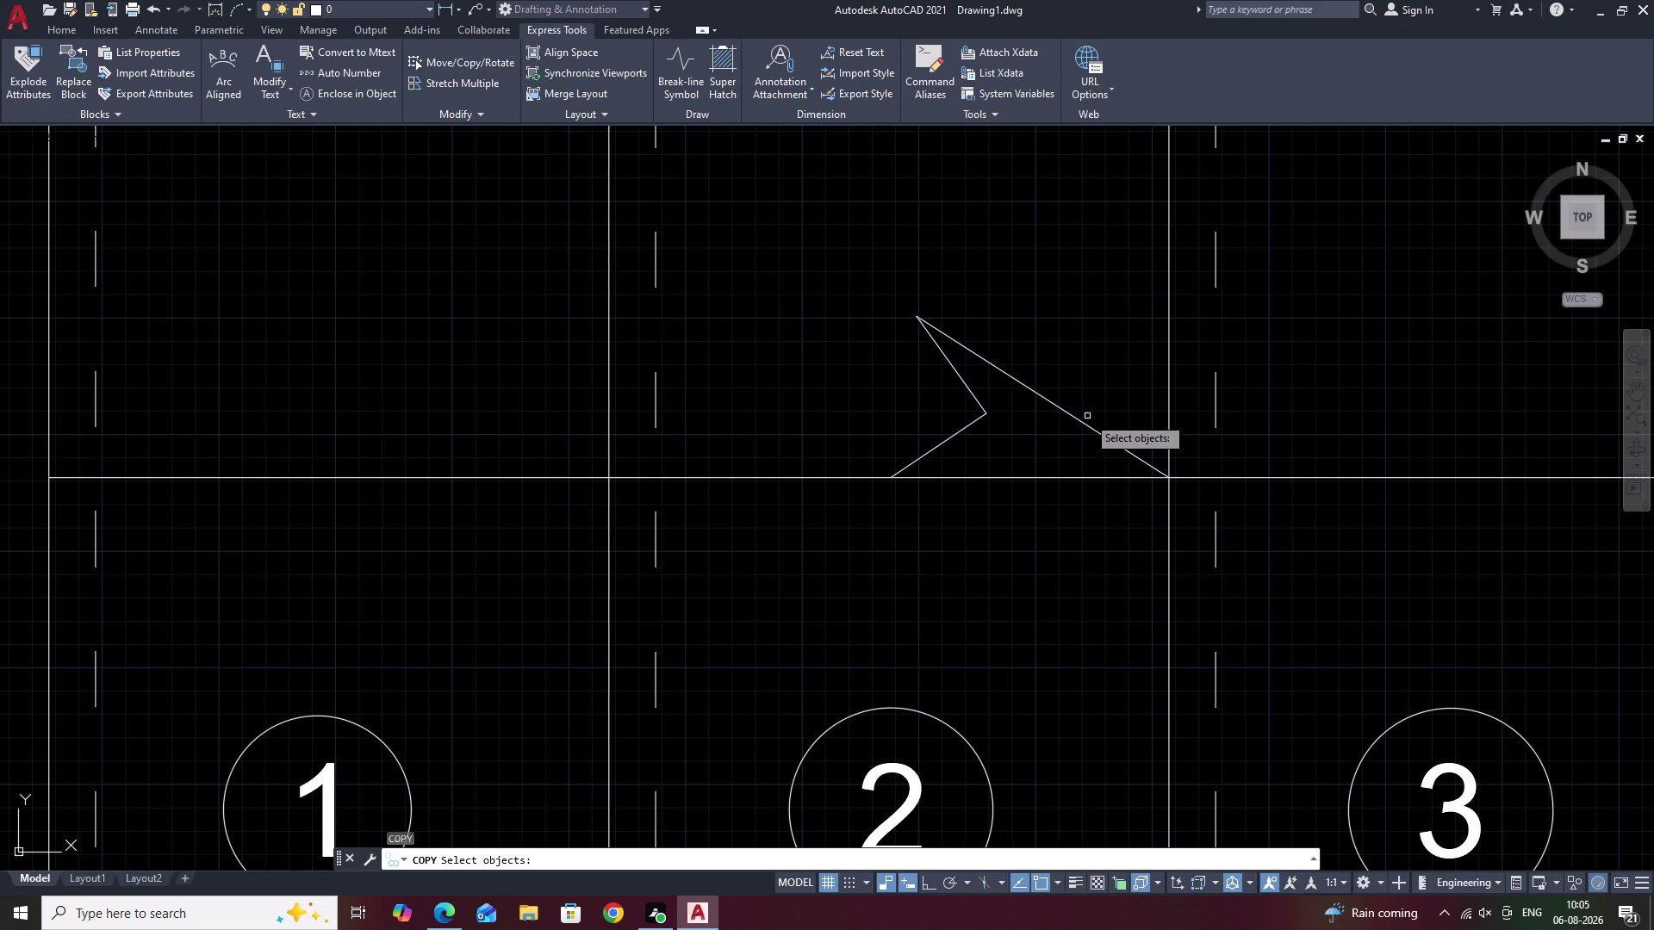
Select the three half-arrowhead lines for copying, then cancel the copy.
click(1087, 424)
click(966, 383)
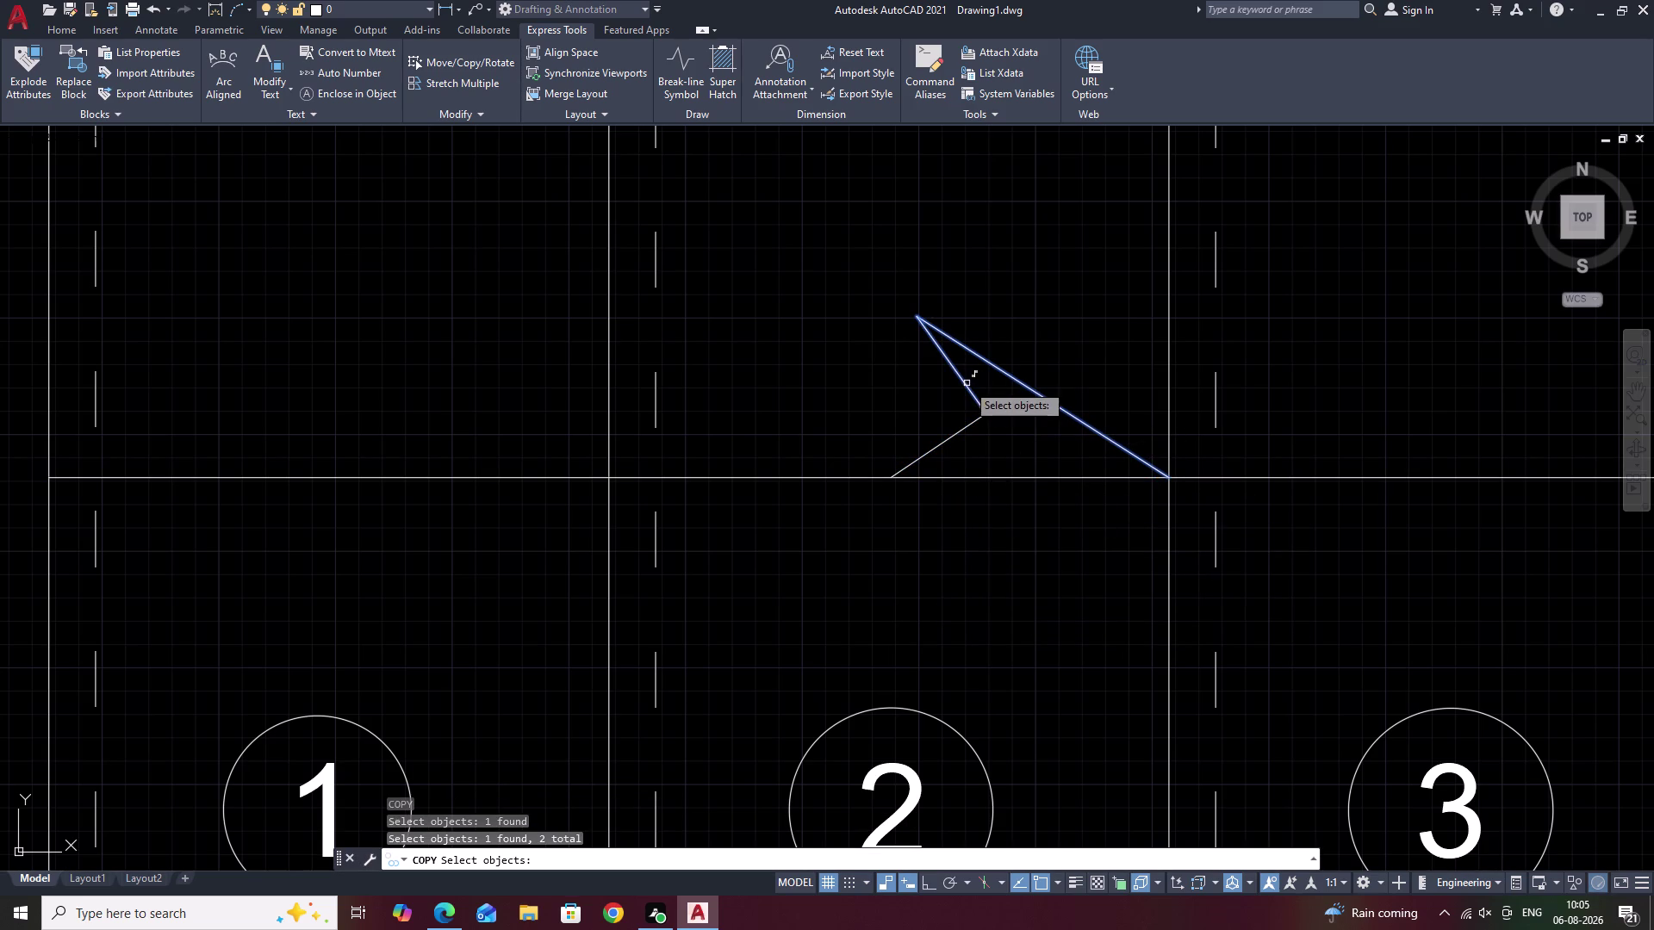
click(943, 443)
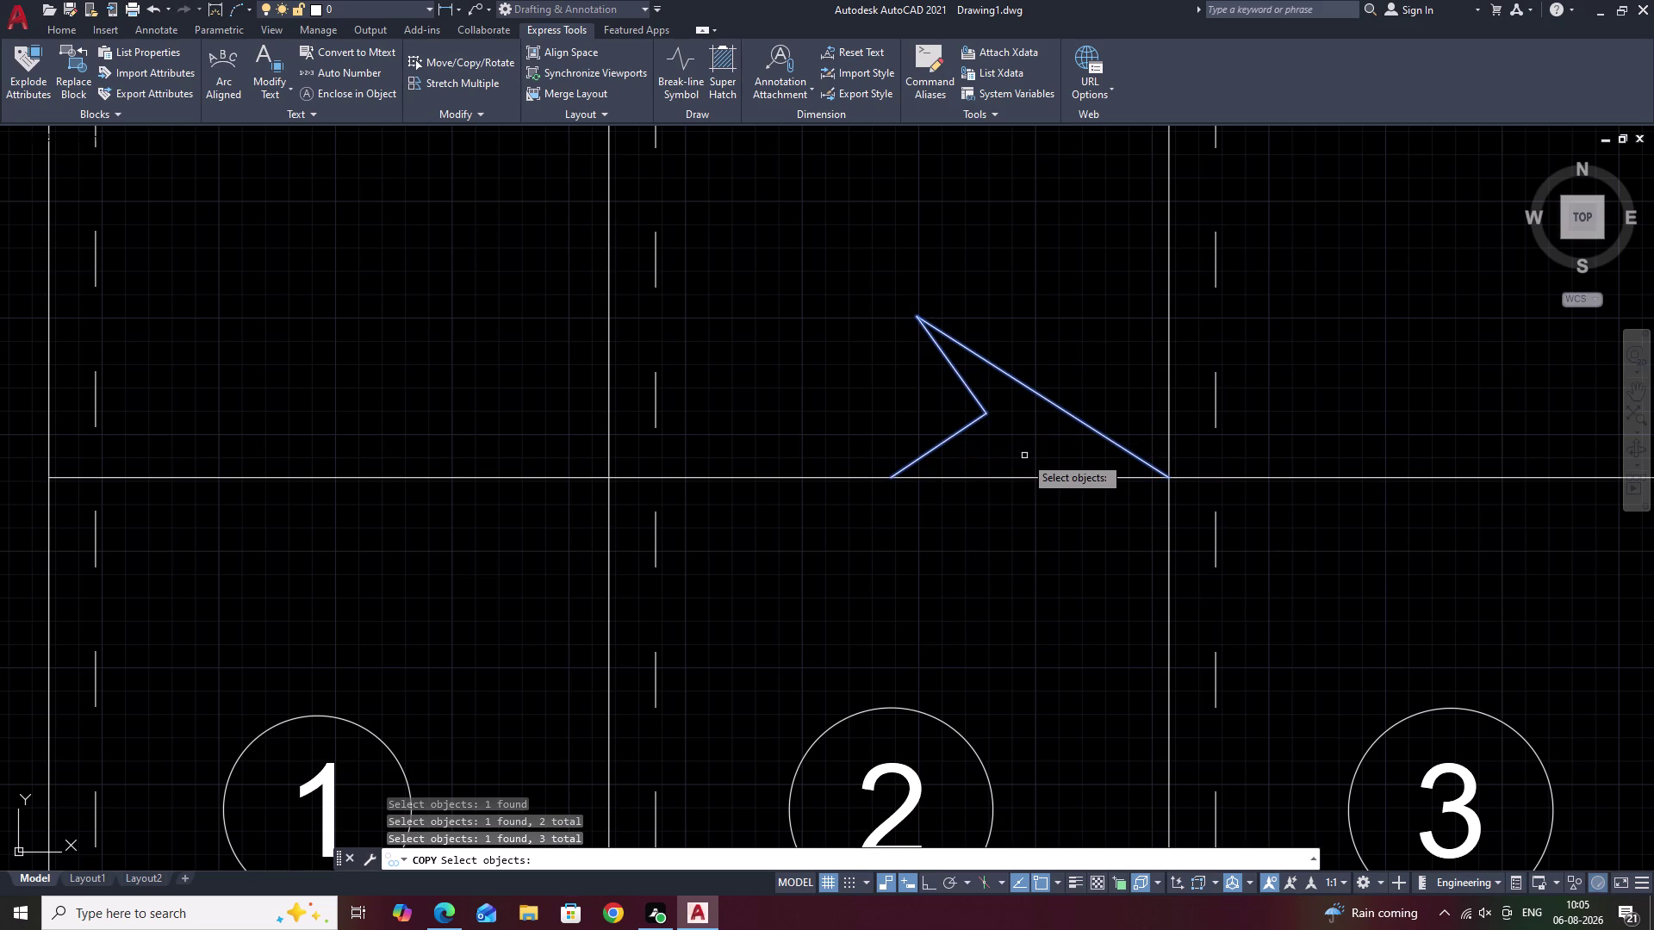
key(Escape)
Mirror the three arrowhead lines about the walk line, keeping the original half.
text(M)
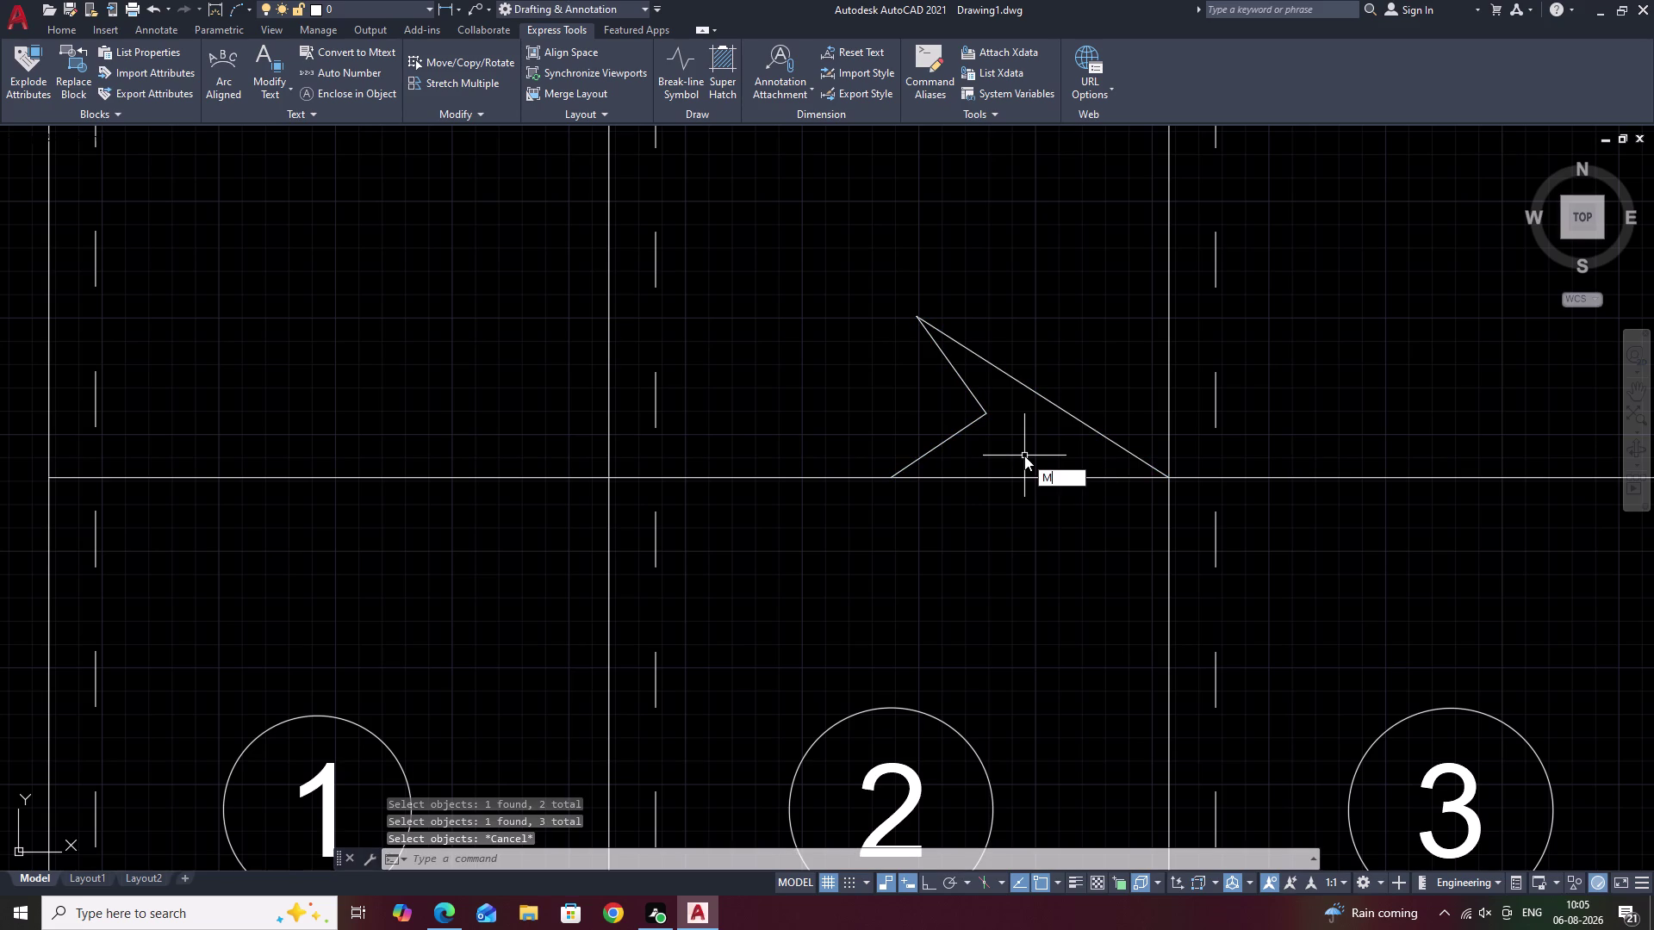
text(I)
key(space)
drag(1125, 360, 911, 427)
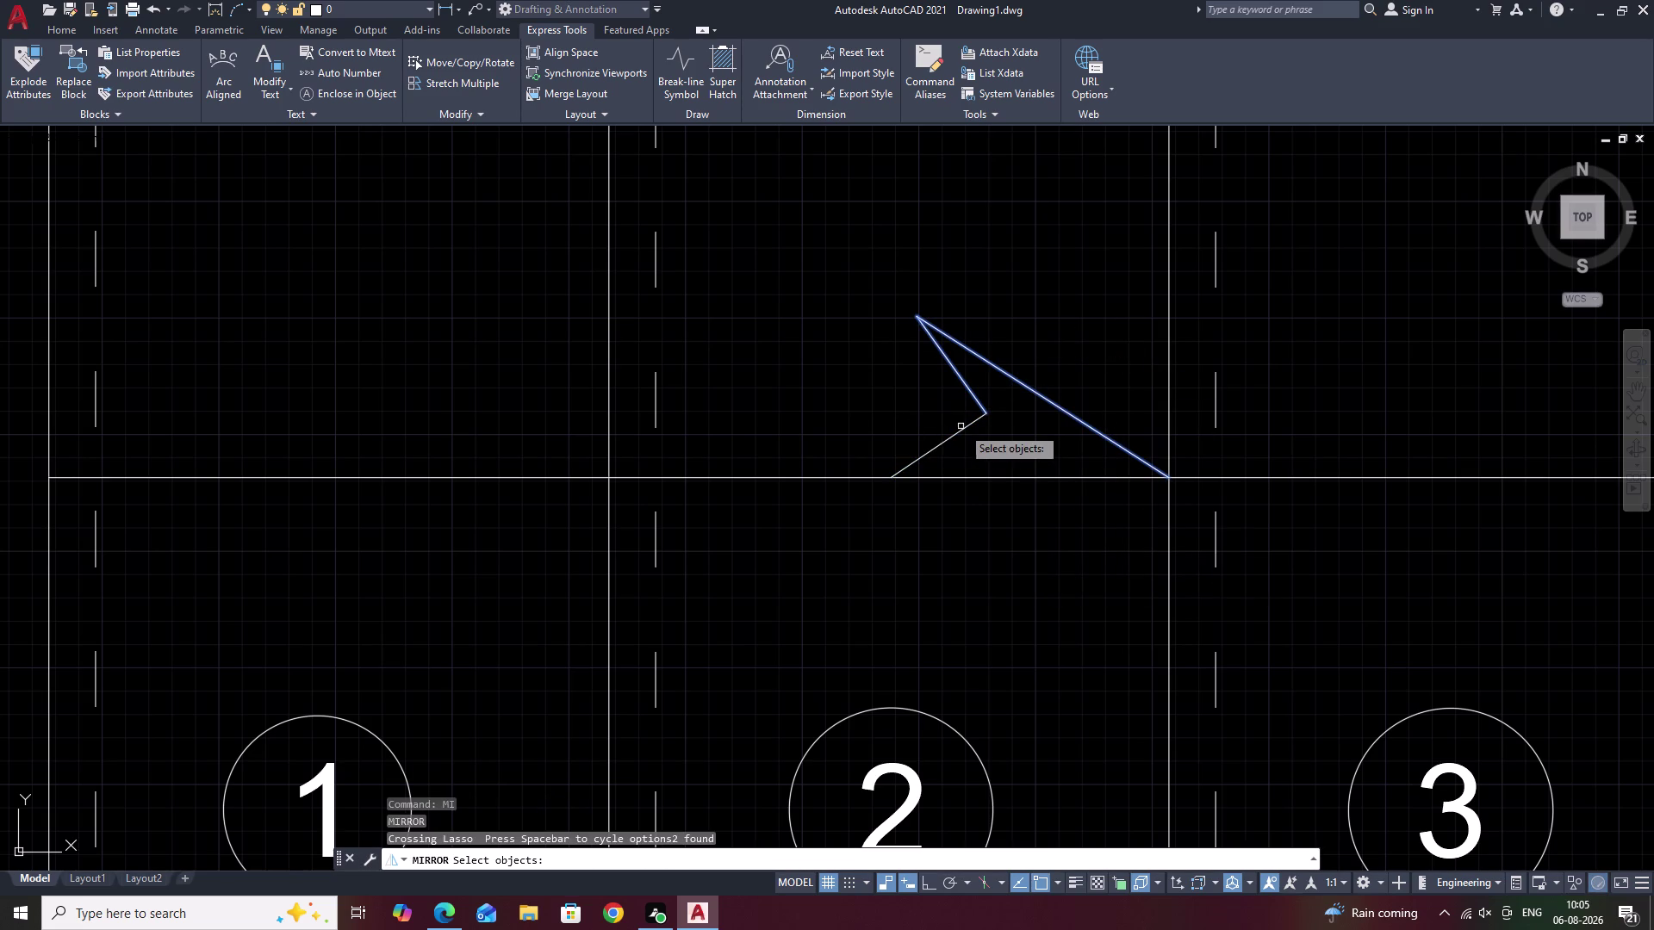
click(964, 430)
right_click(1030, 474)
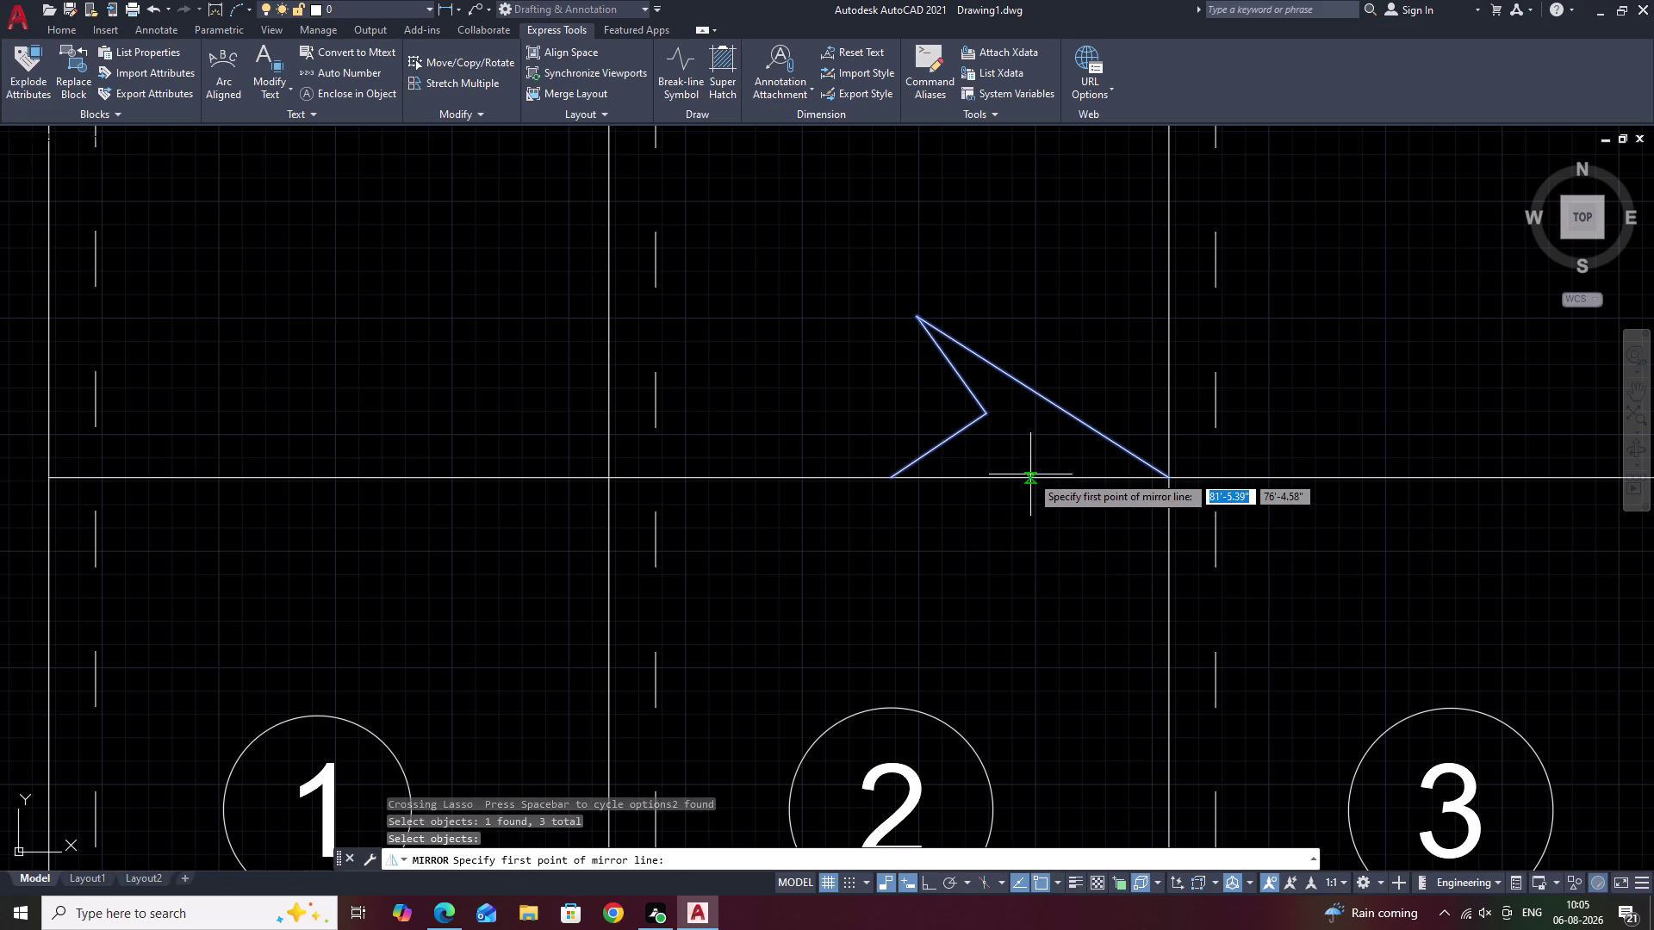
click(1174, 477)
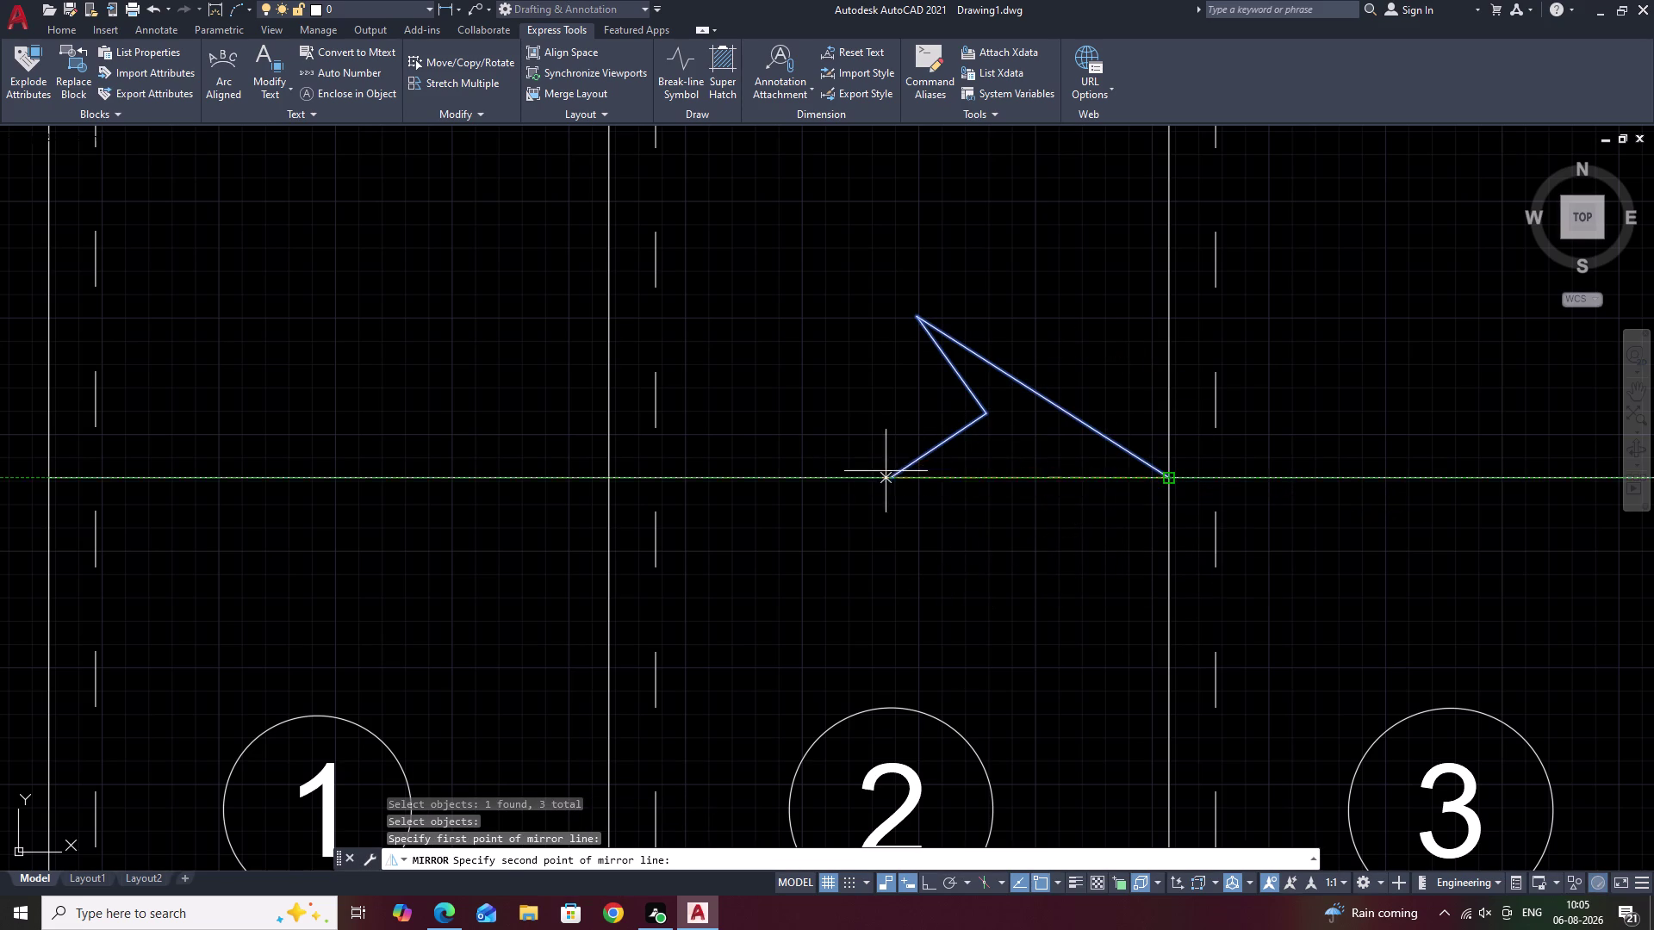
click(895, 479)
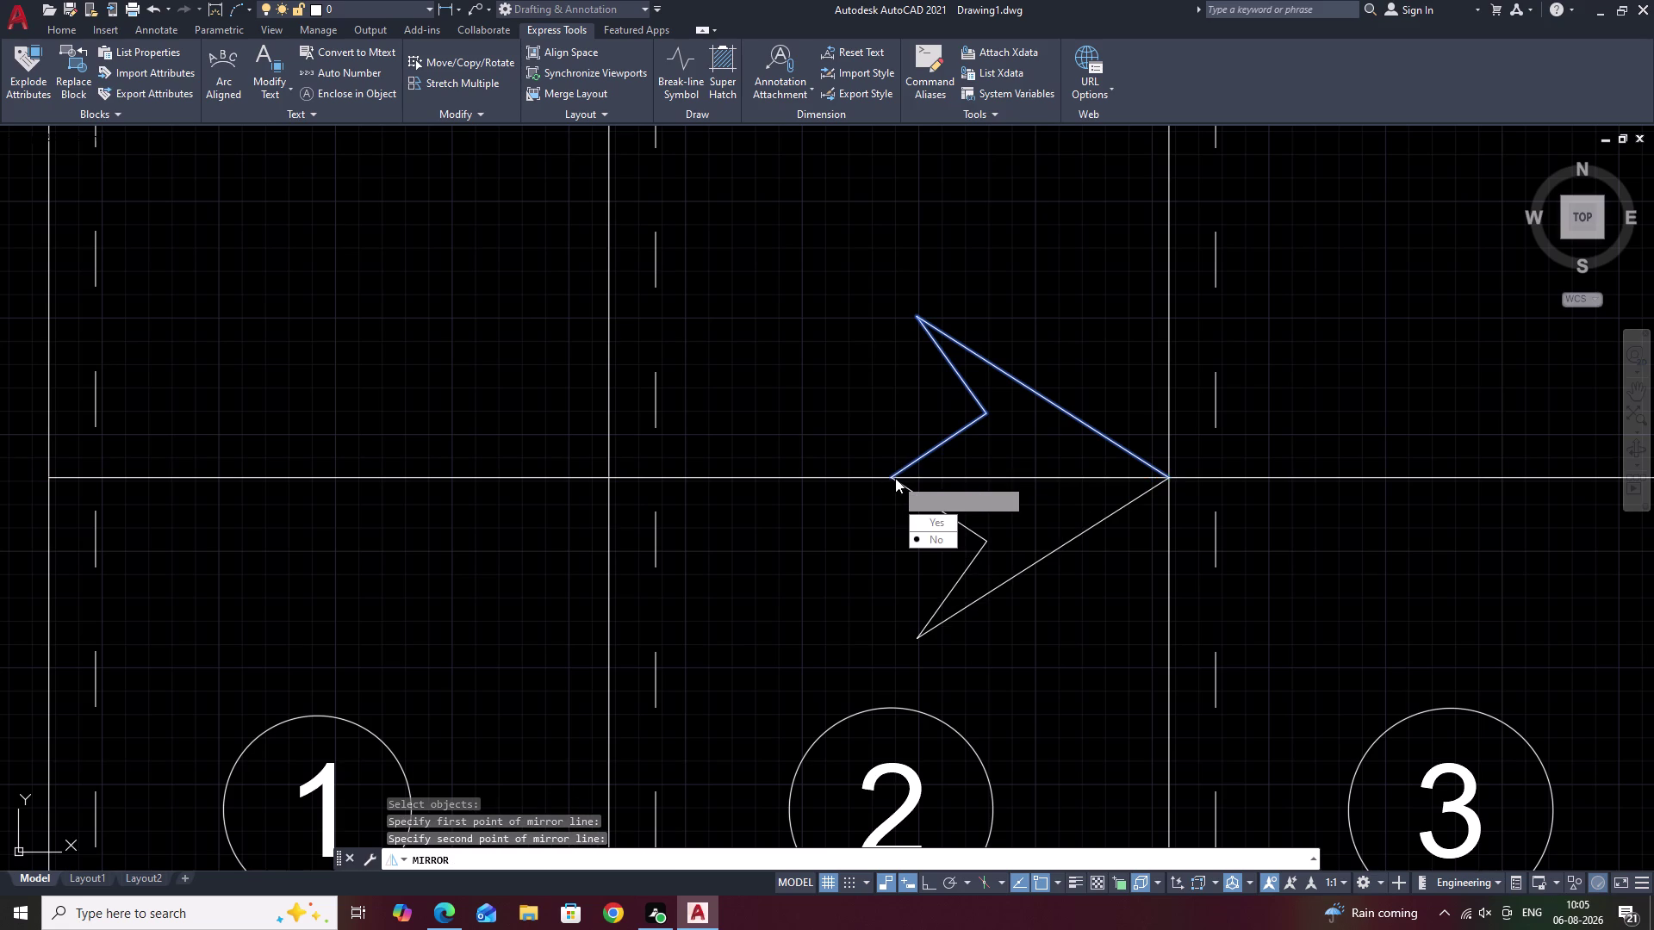
drag(950, 537, 895, 478)
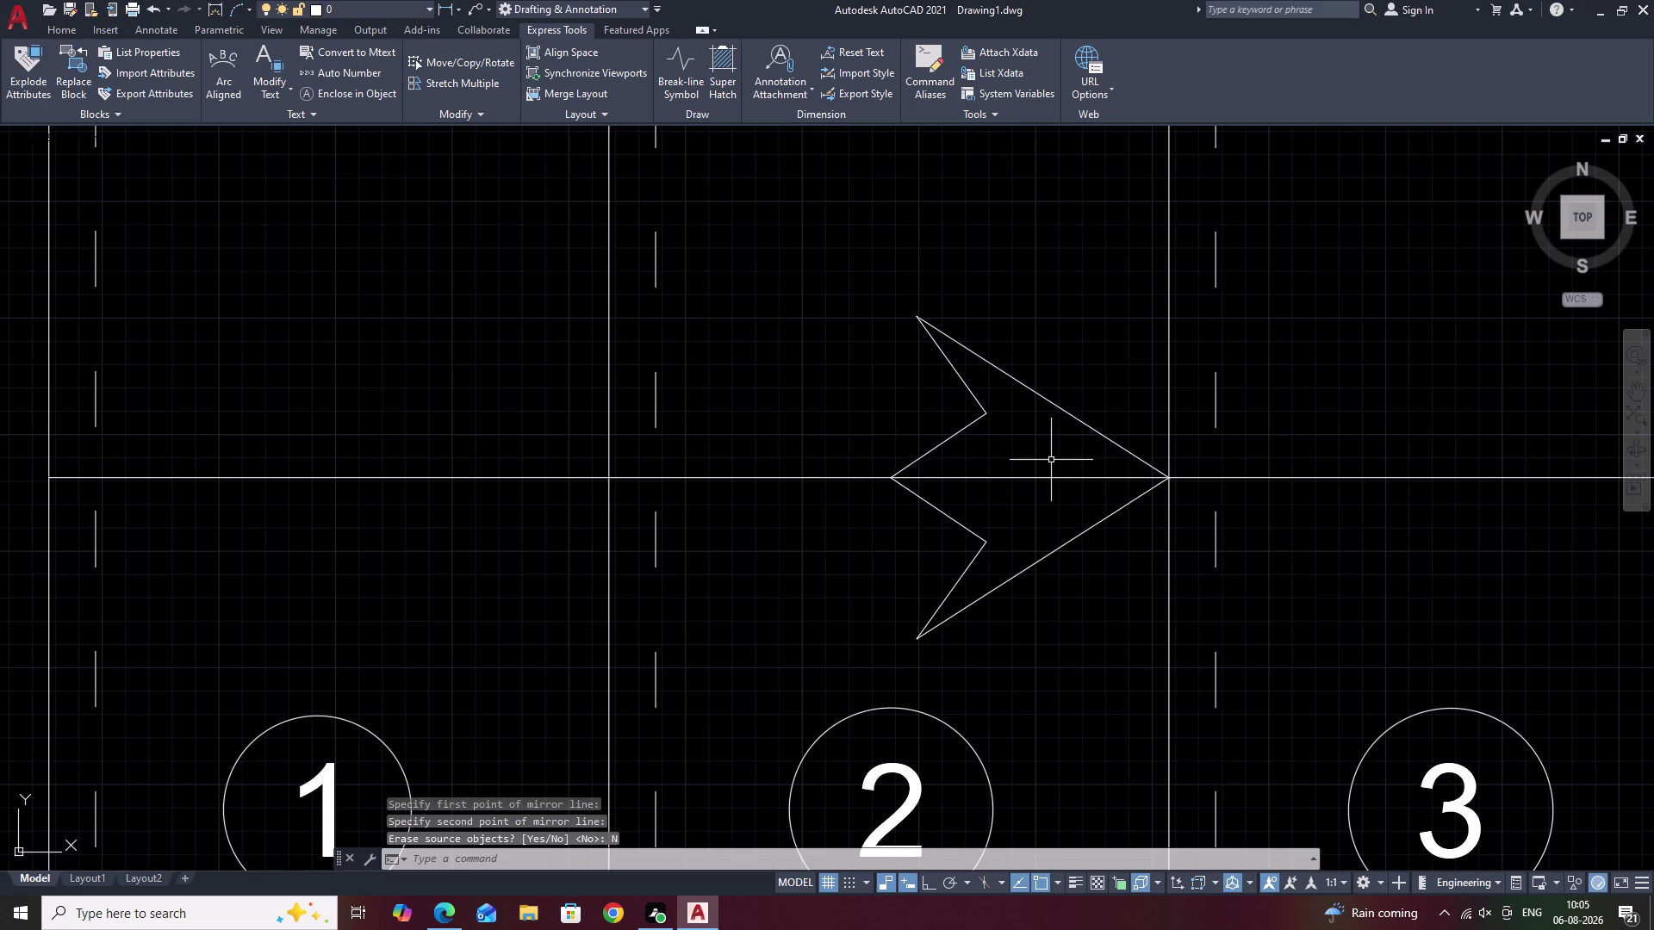
scroll(down, 3)
middle_drag(1054, 459, 1007, 370)
Select the arrowhead outline and start a copy from its tip, then cancel.
drag(1015, 299, 934, 361)
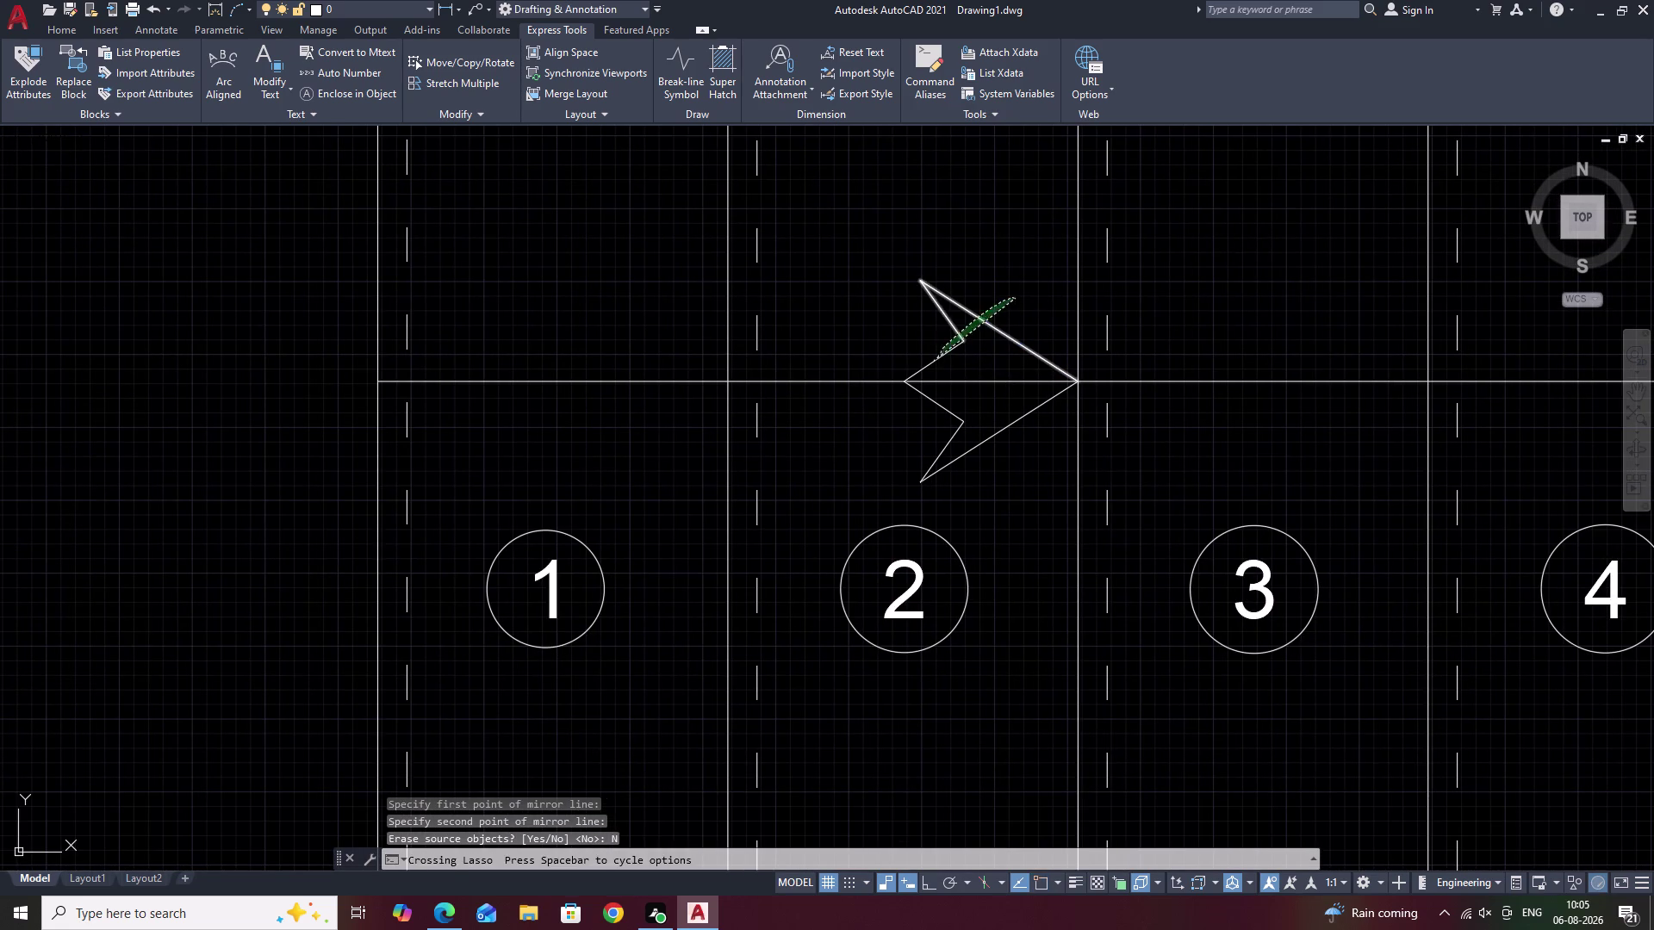
drag(1019, 442, 916, 403)
scroll(up, 3)
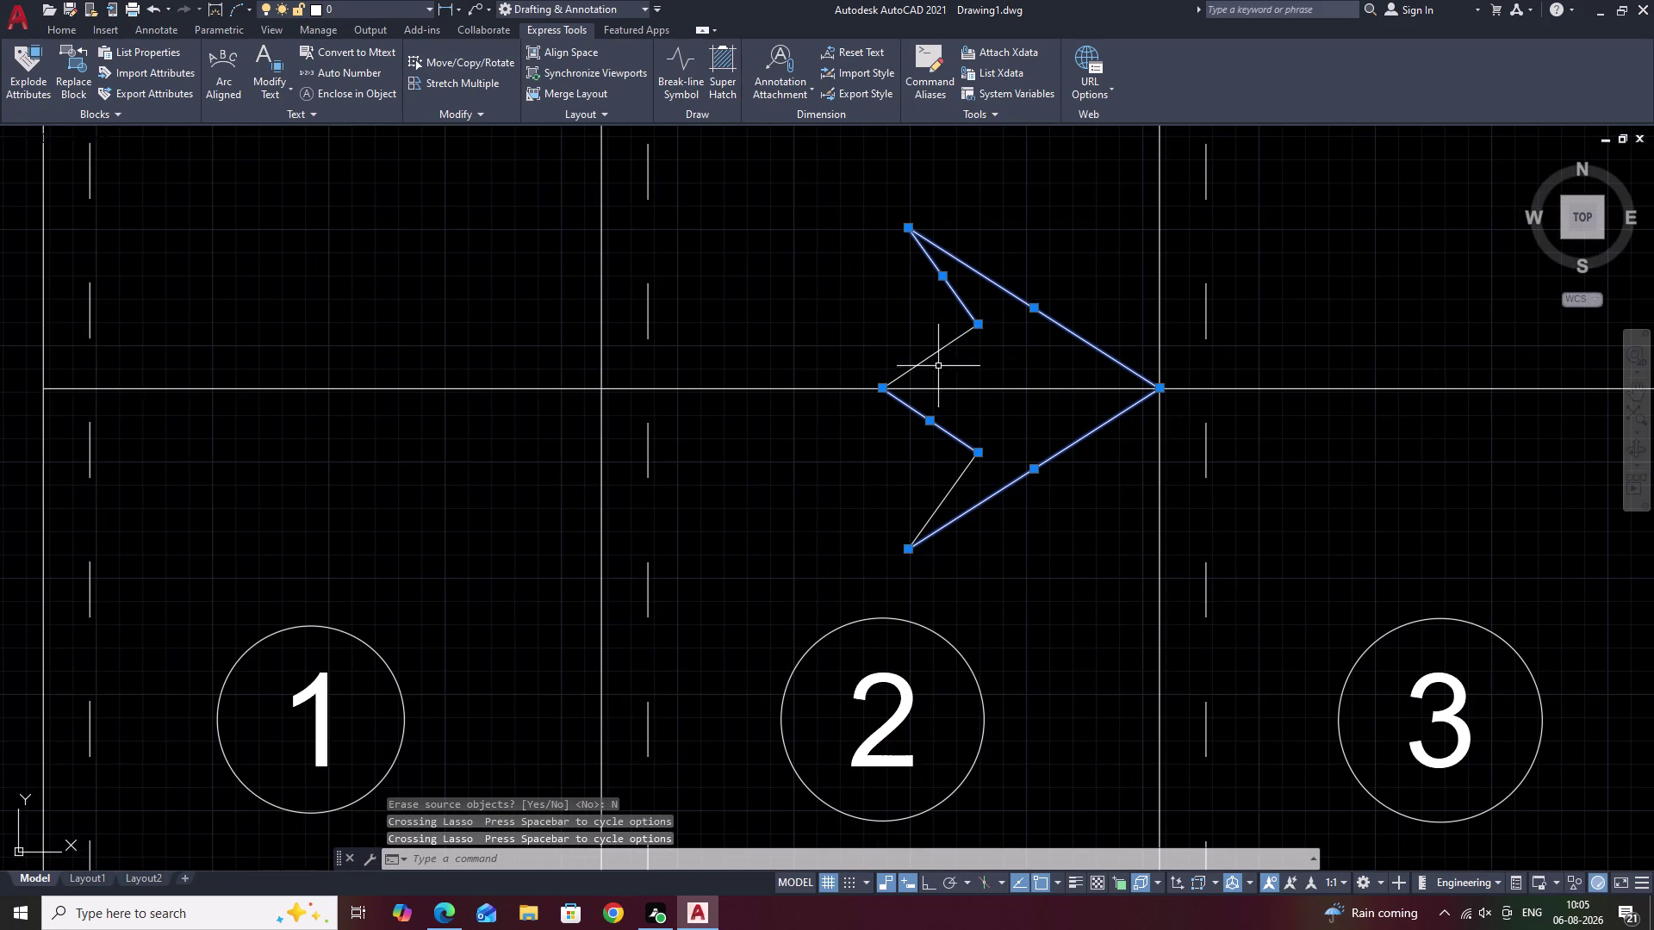
click(941, 346)
scroll(down, 3)
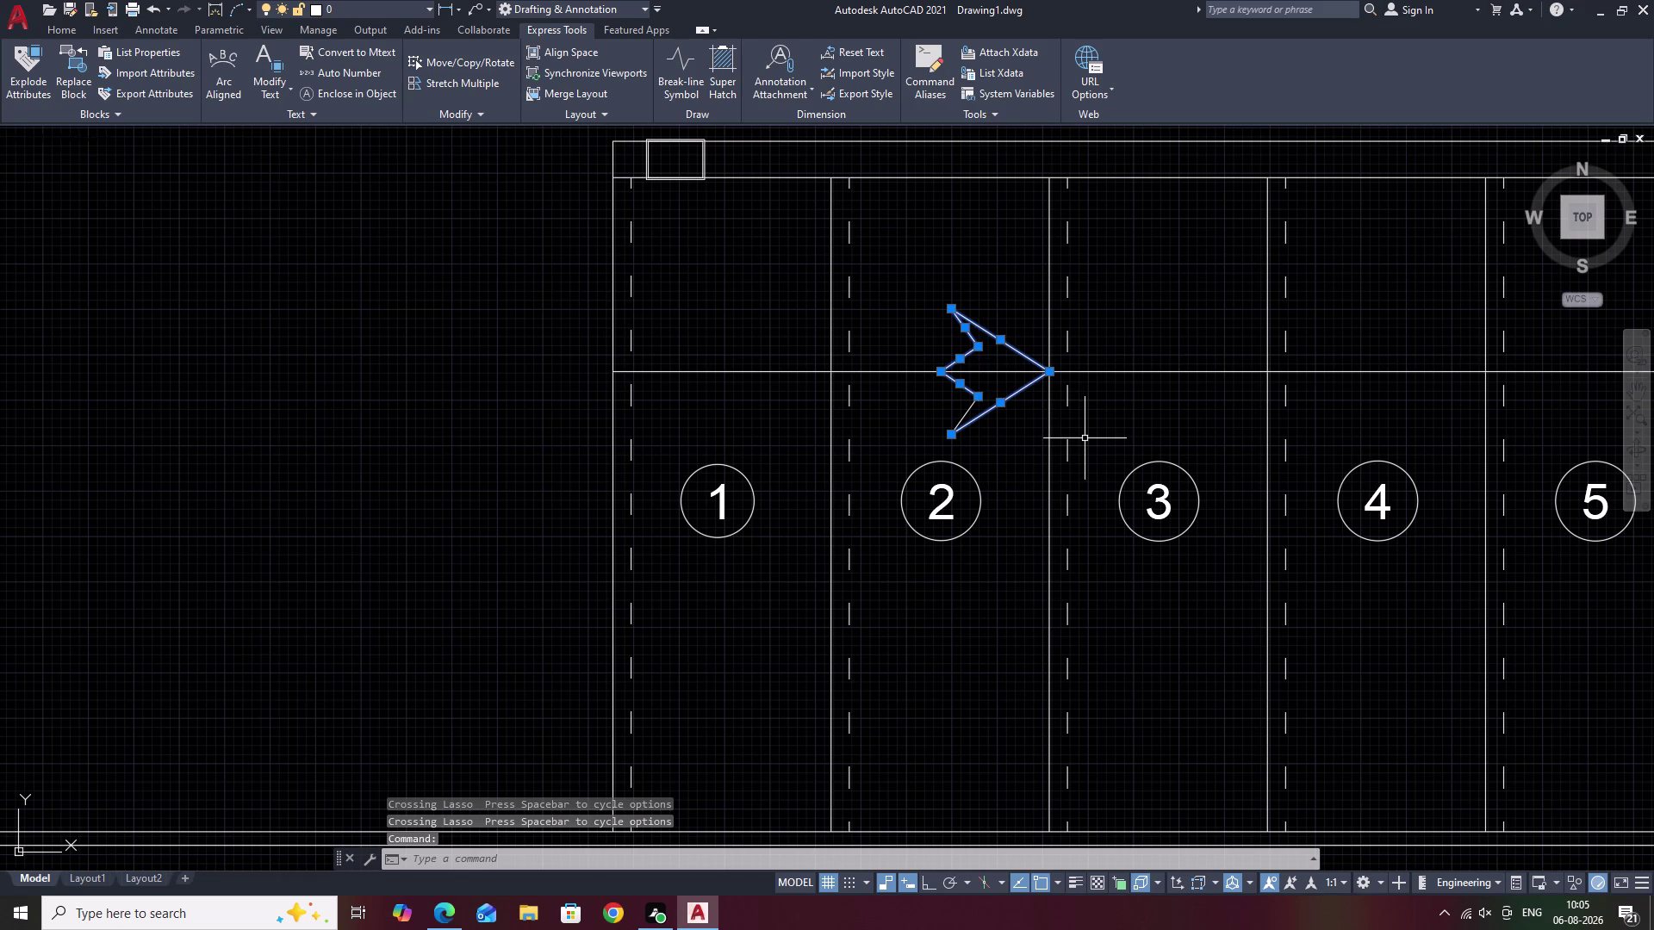
text(CO)
key(space)
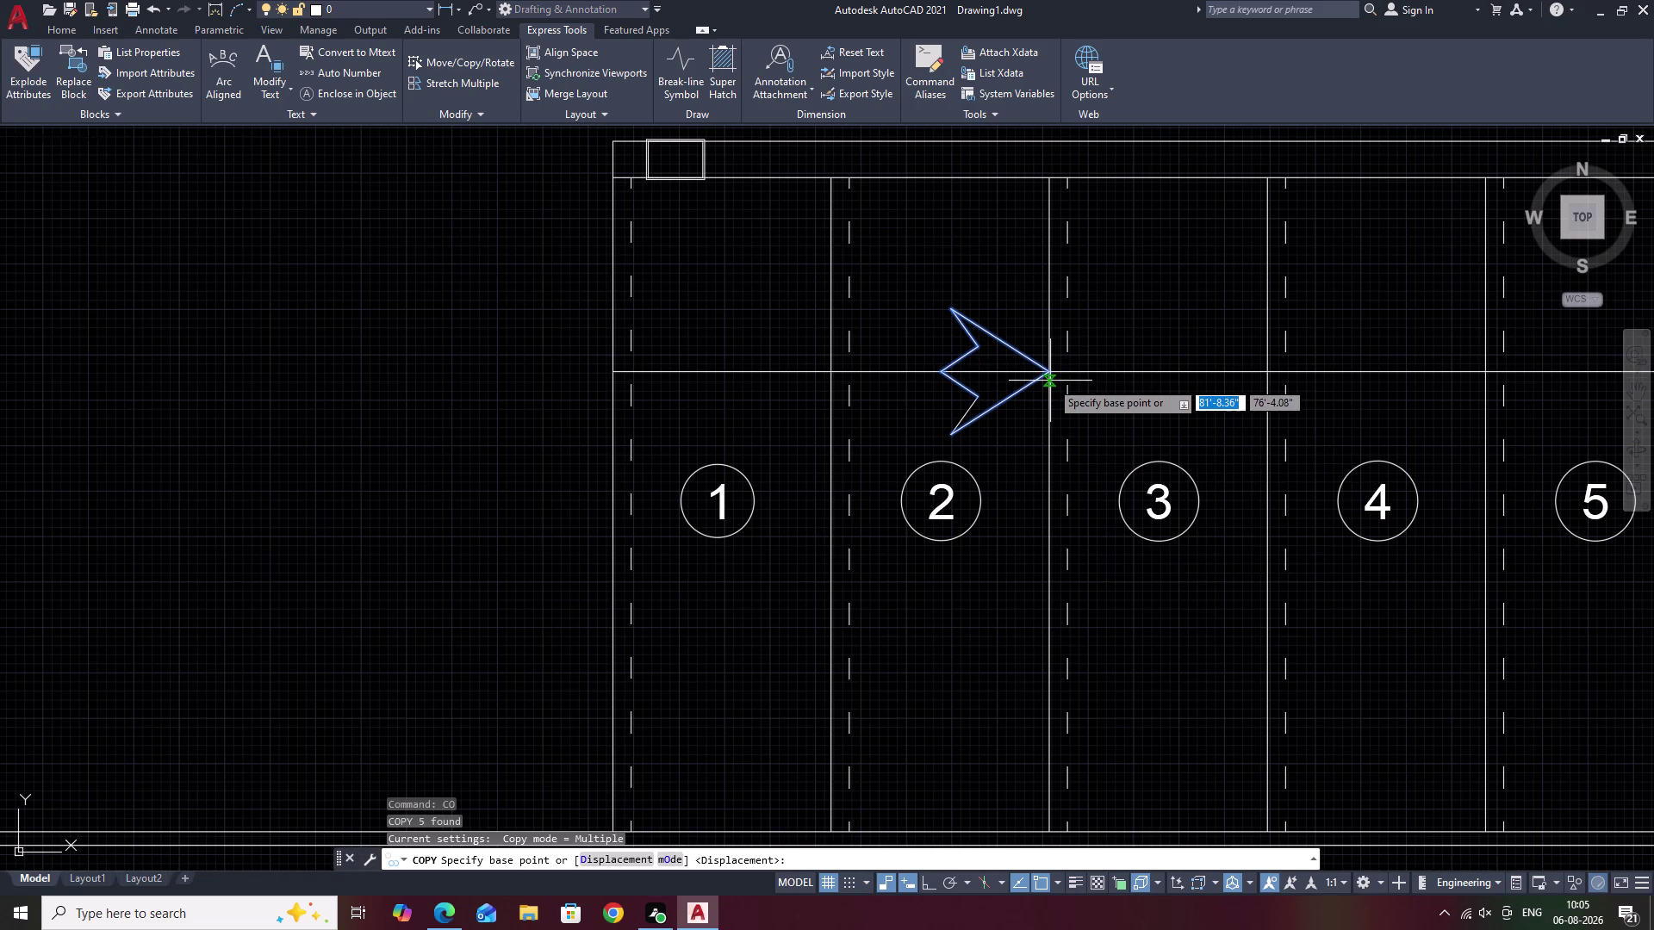
click(1049, 377)
scroll(down, 3)
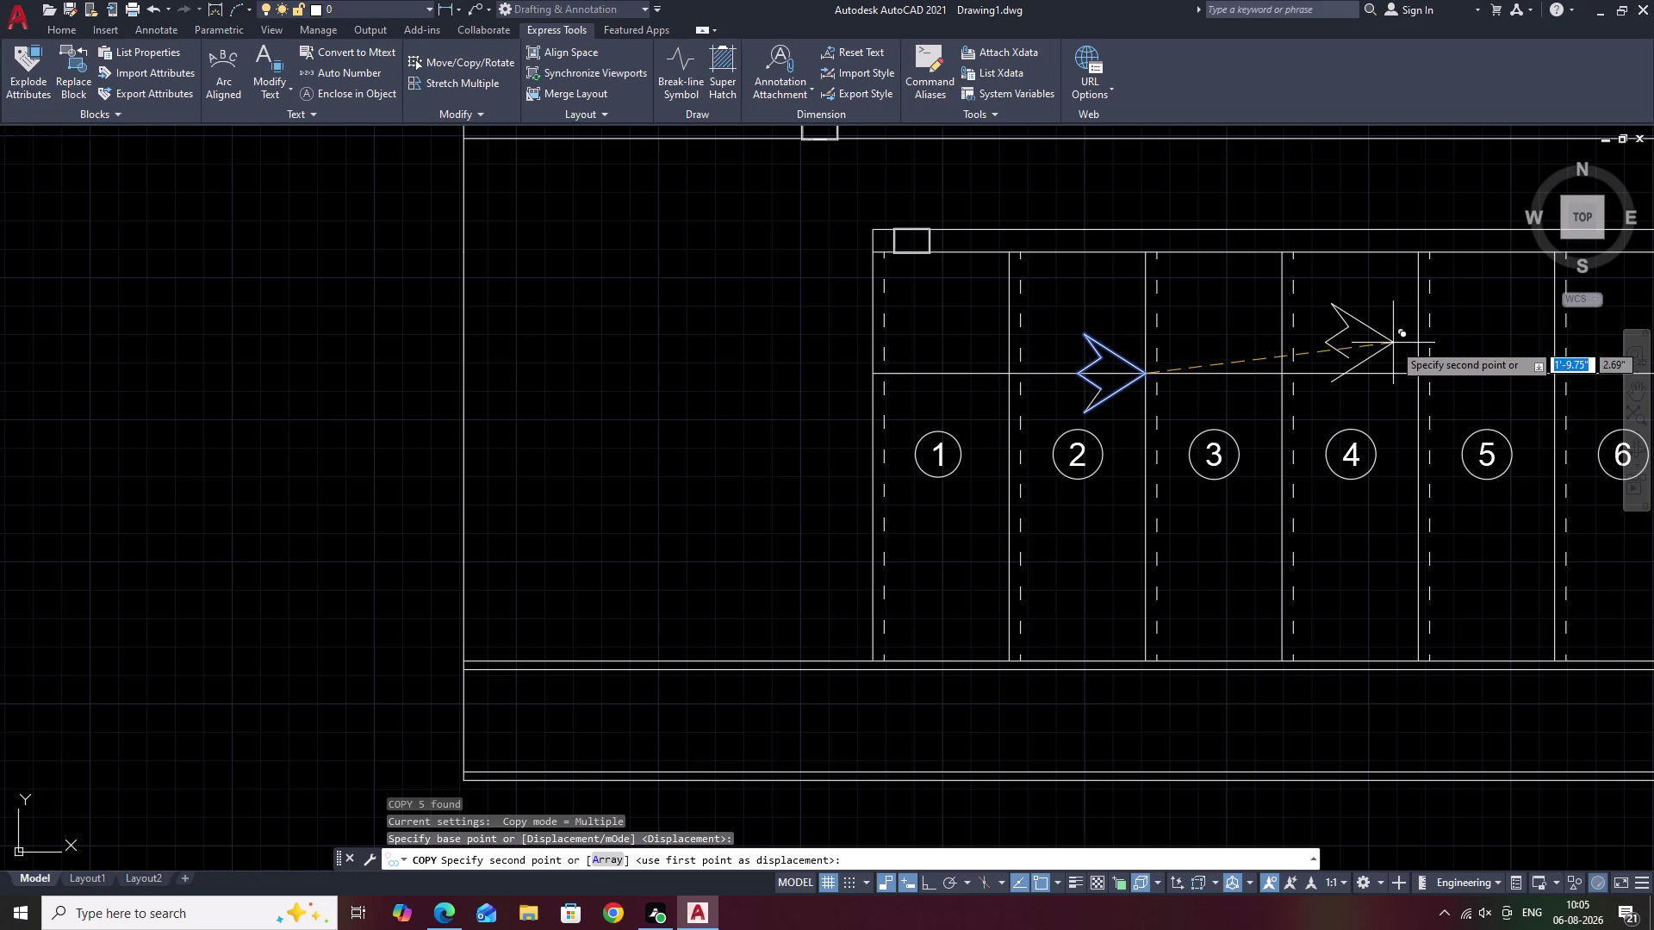
key(Escape)
Reselect all six arrowhead lines and start a new copy with CO.
scroll(up, 3)
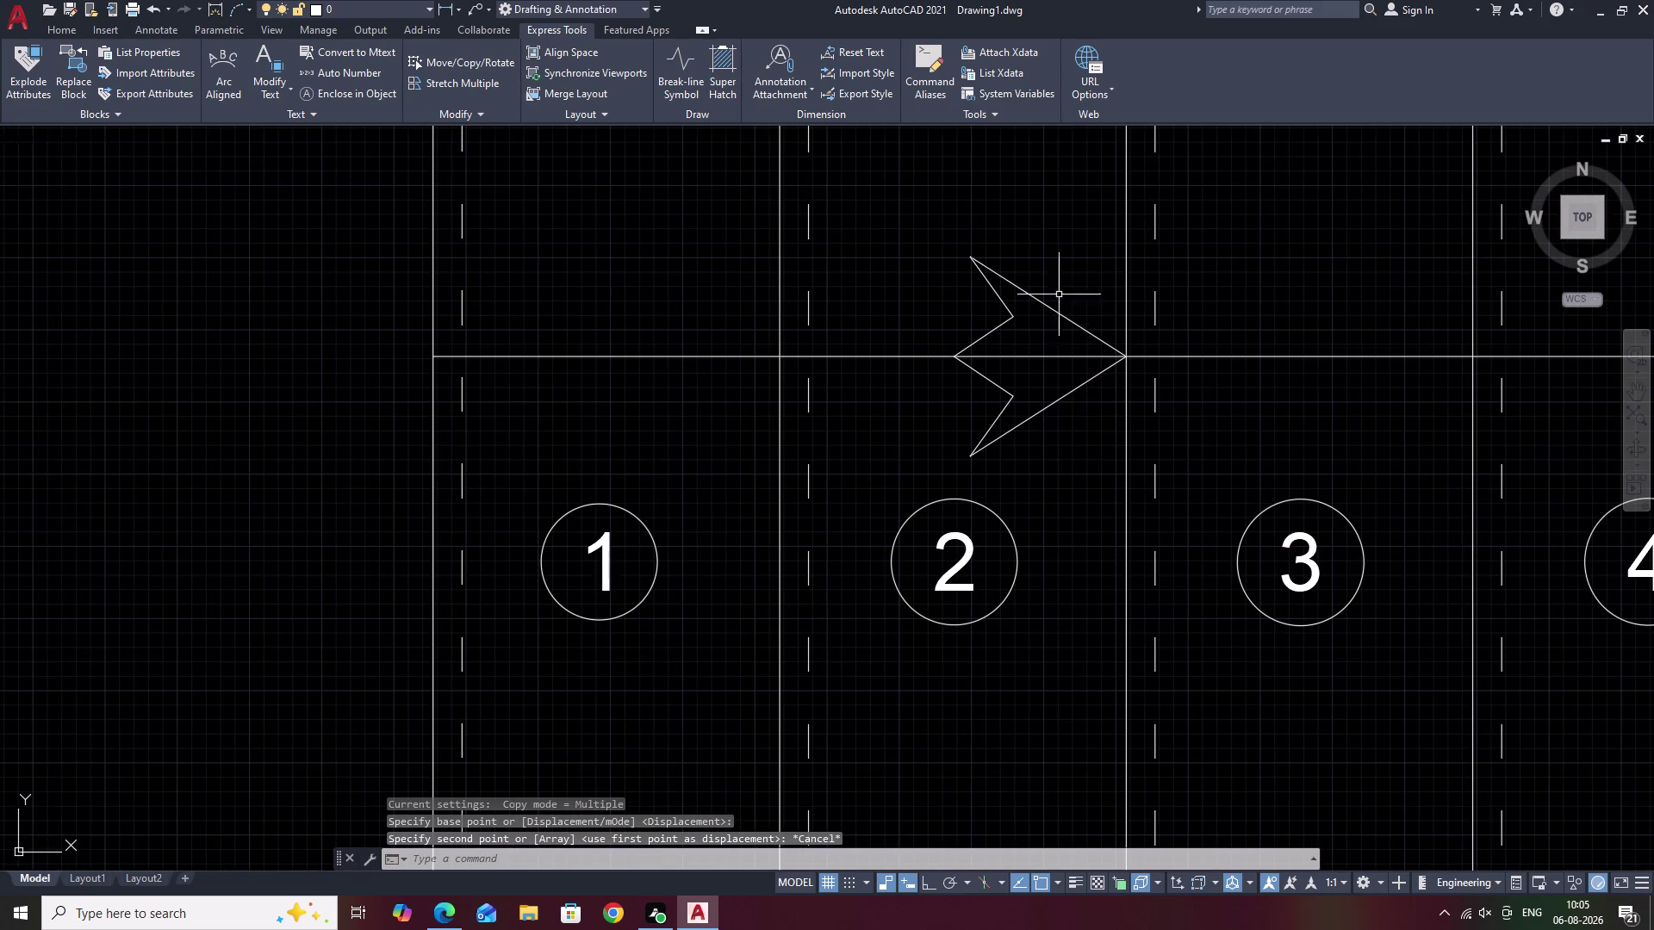
drag(1074, 279, 937, 329)
scroll(up, 3)
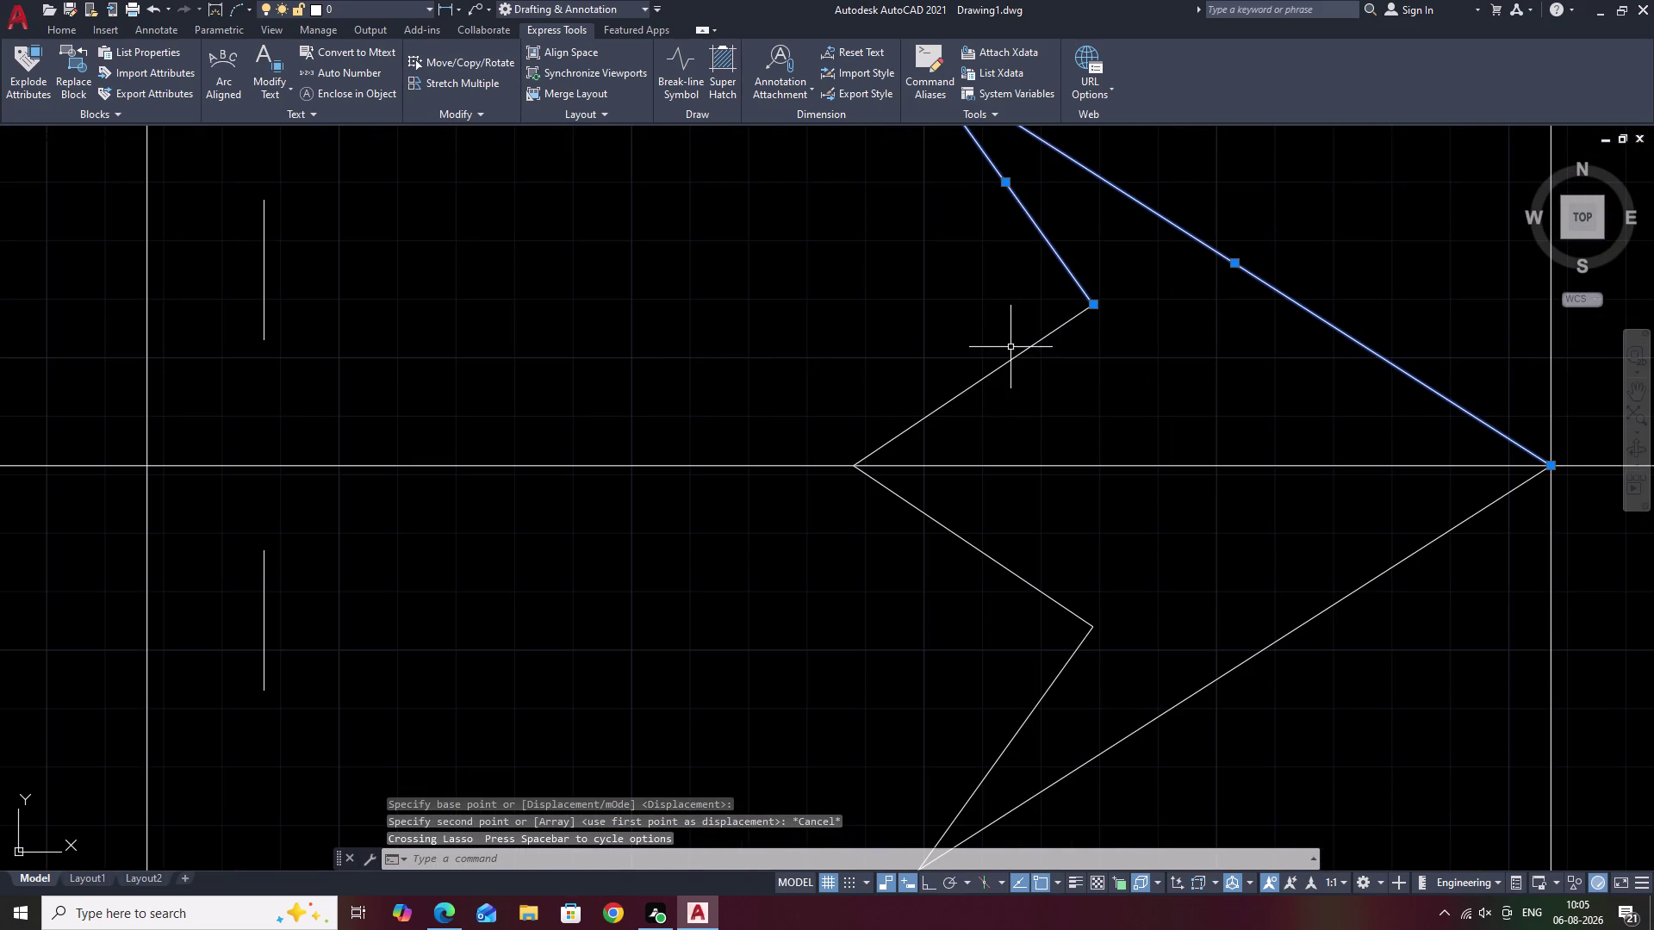
click(1010, 361)
click(1060, 603)
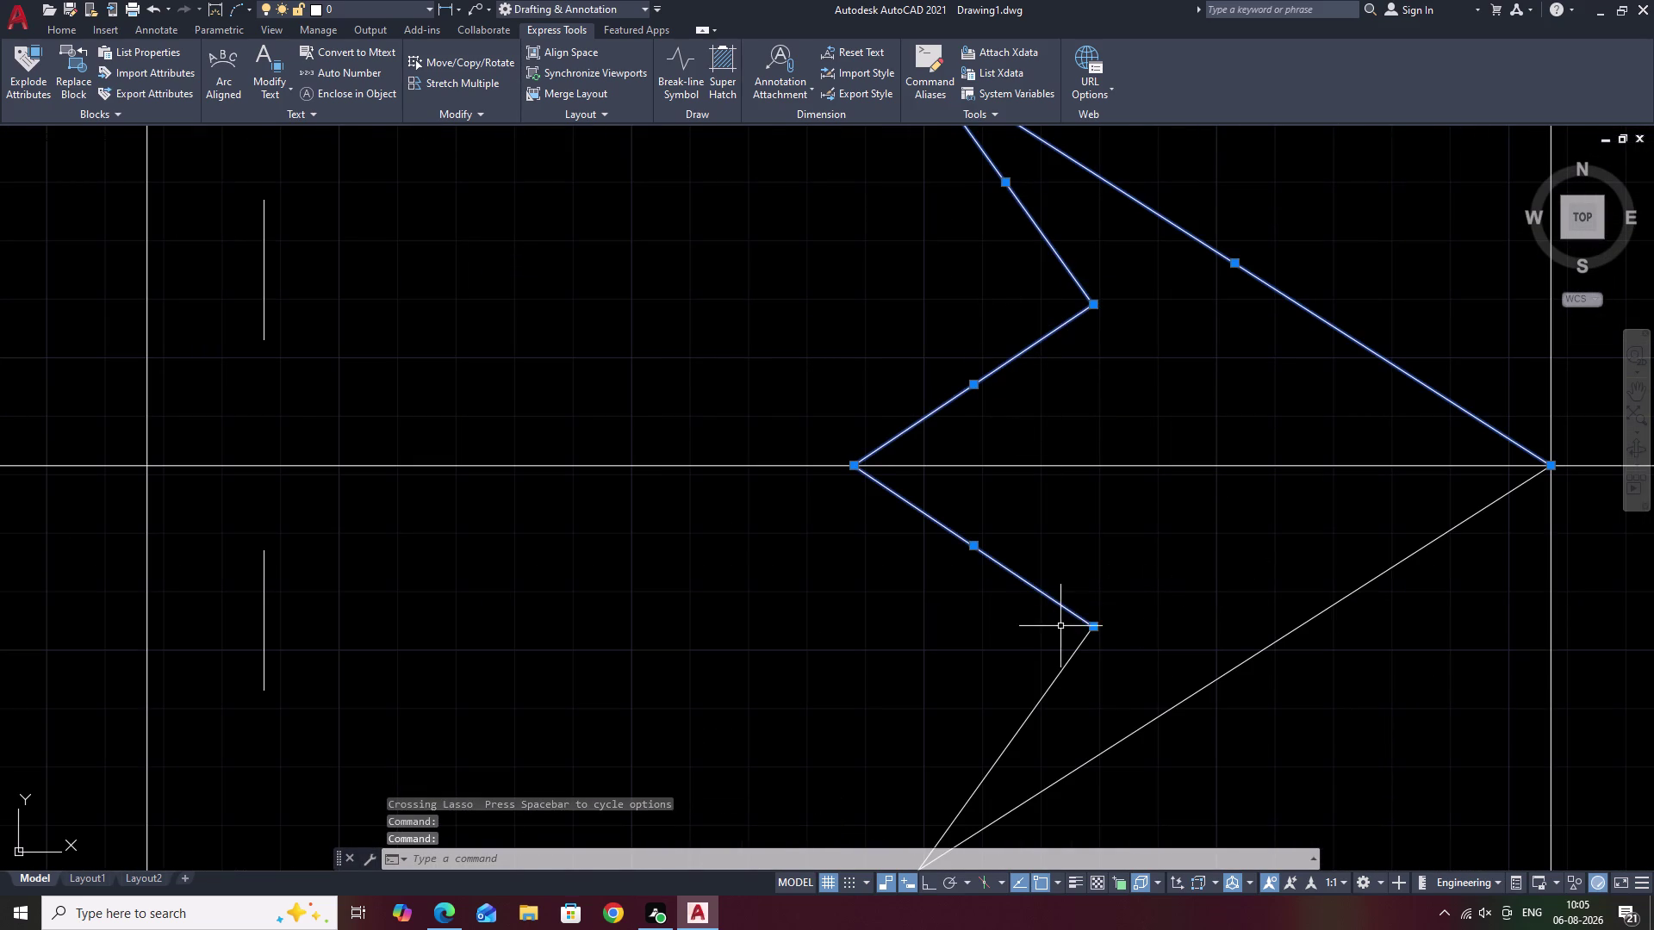
click(1045, 694)
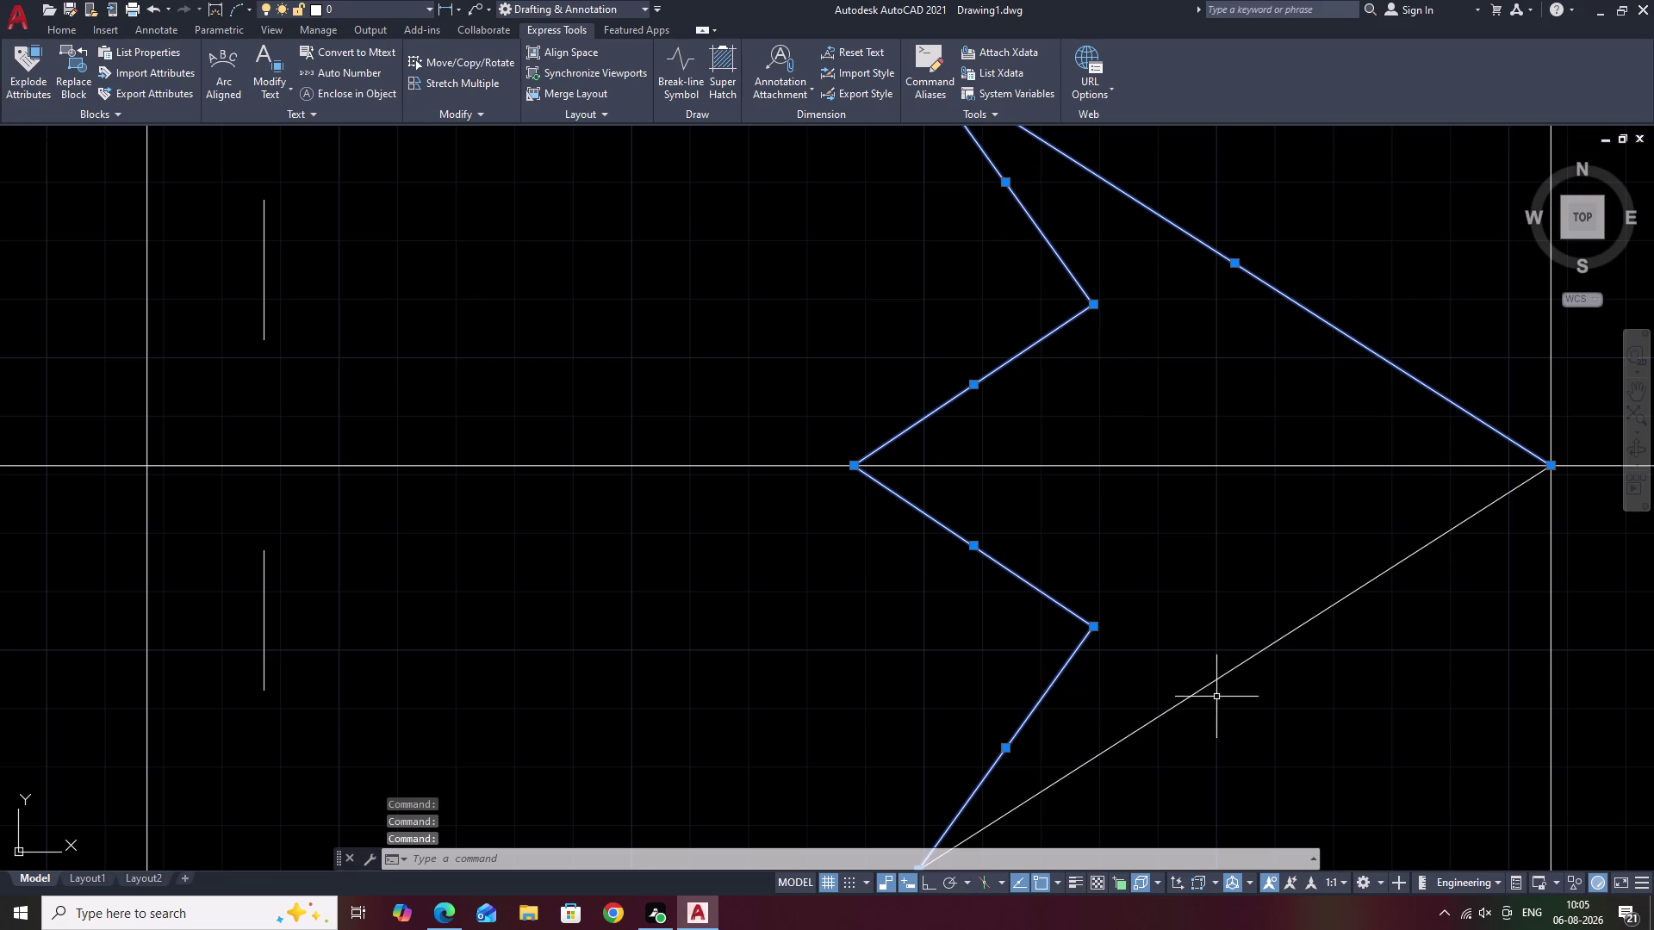
click(1217, 679)
scroll(down, 3)
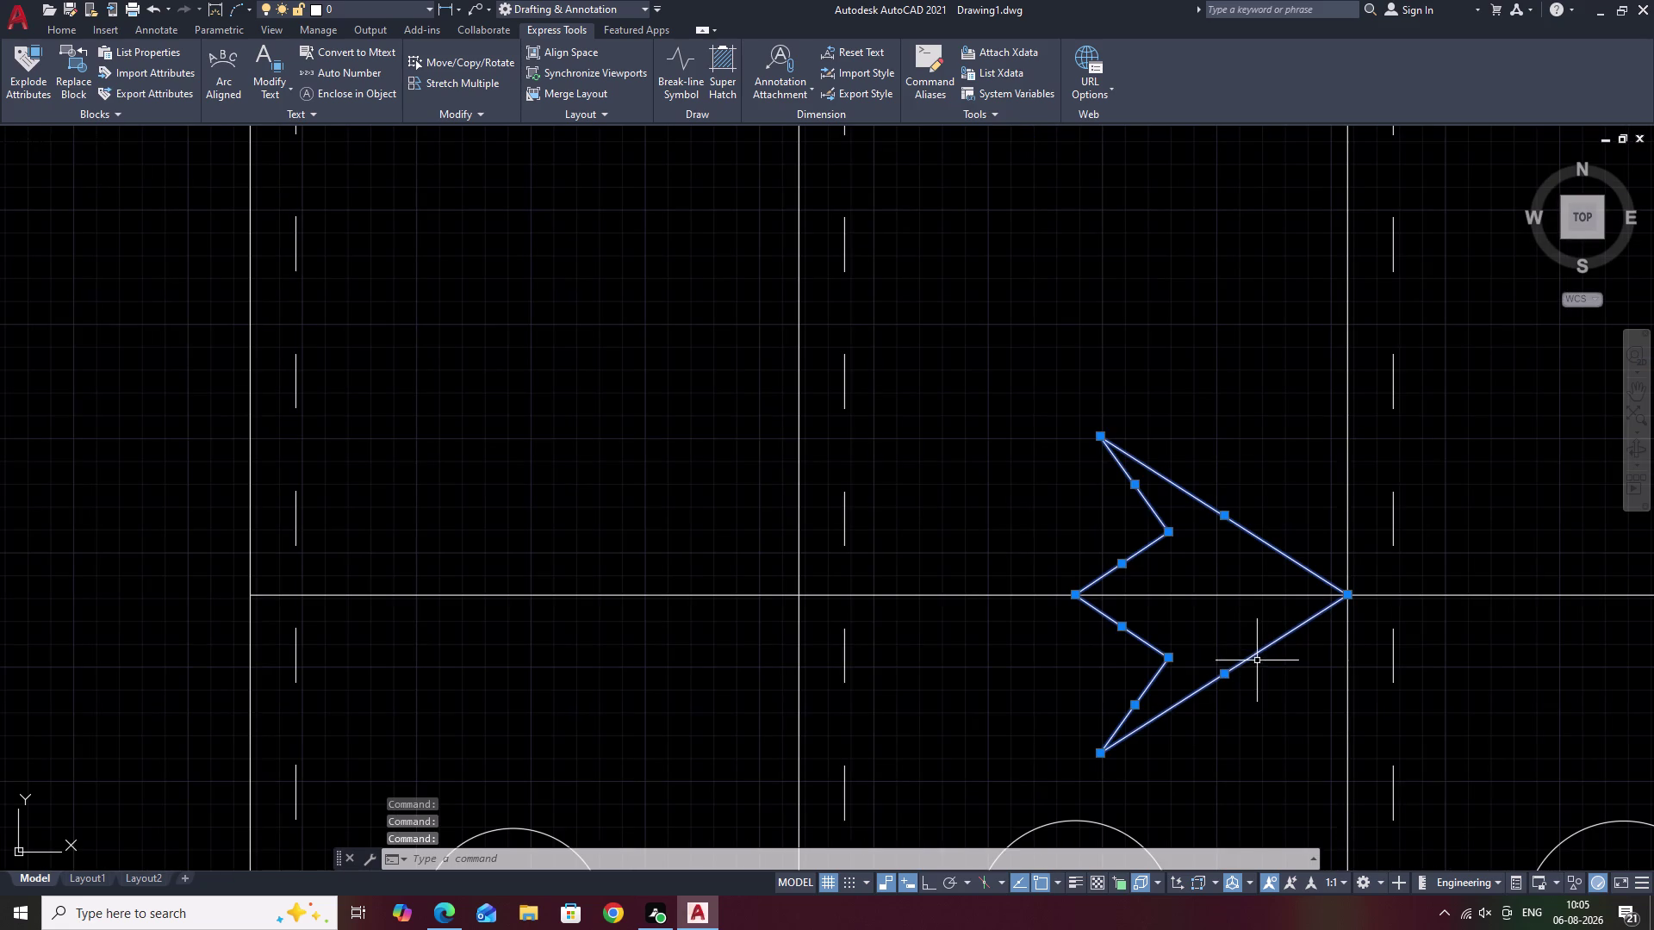
text(CO)
key(space)
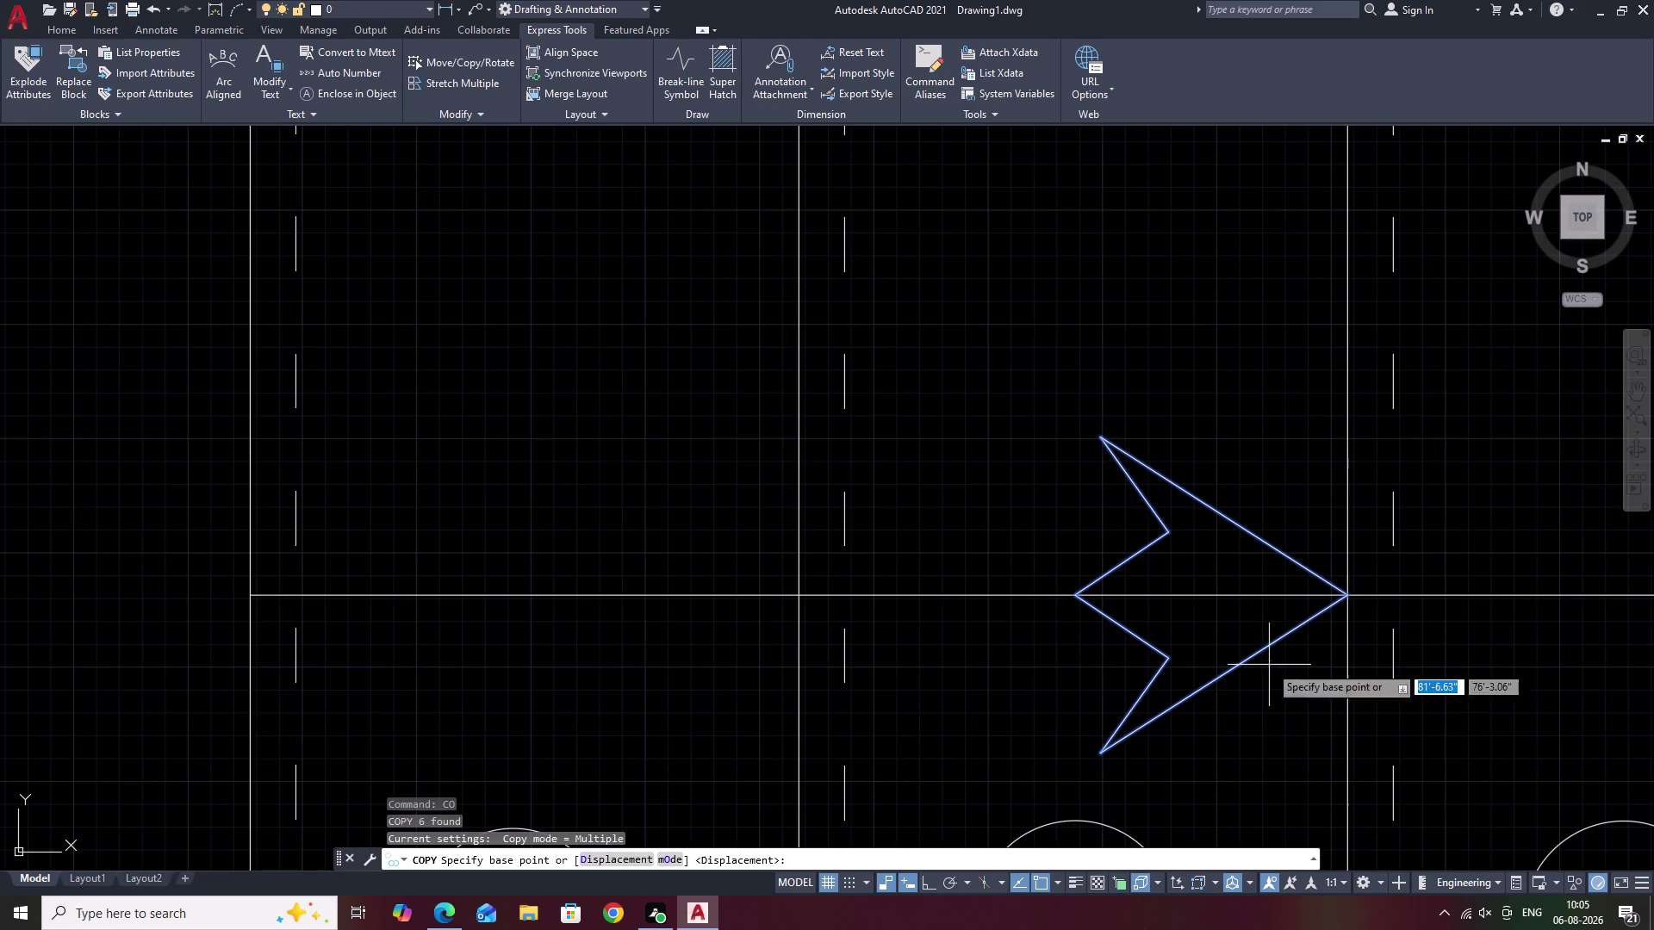
Copy the arrowhead from its tip onto the walk line at the curved landing.
click(1348, 598)
scroll(down, 3)
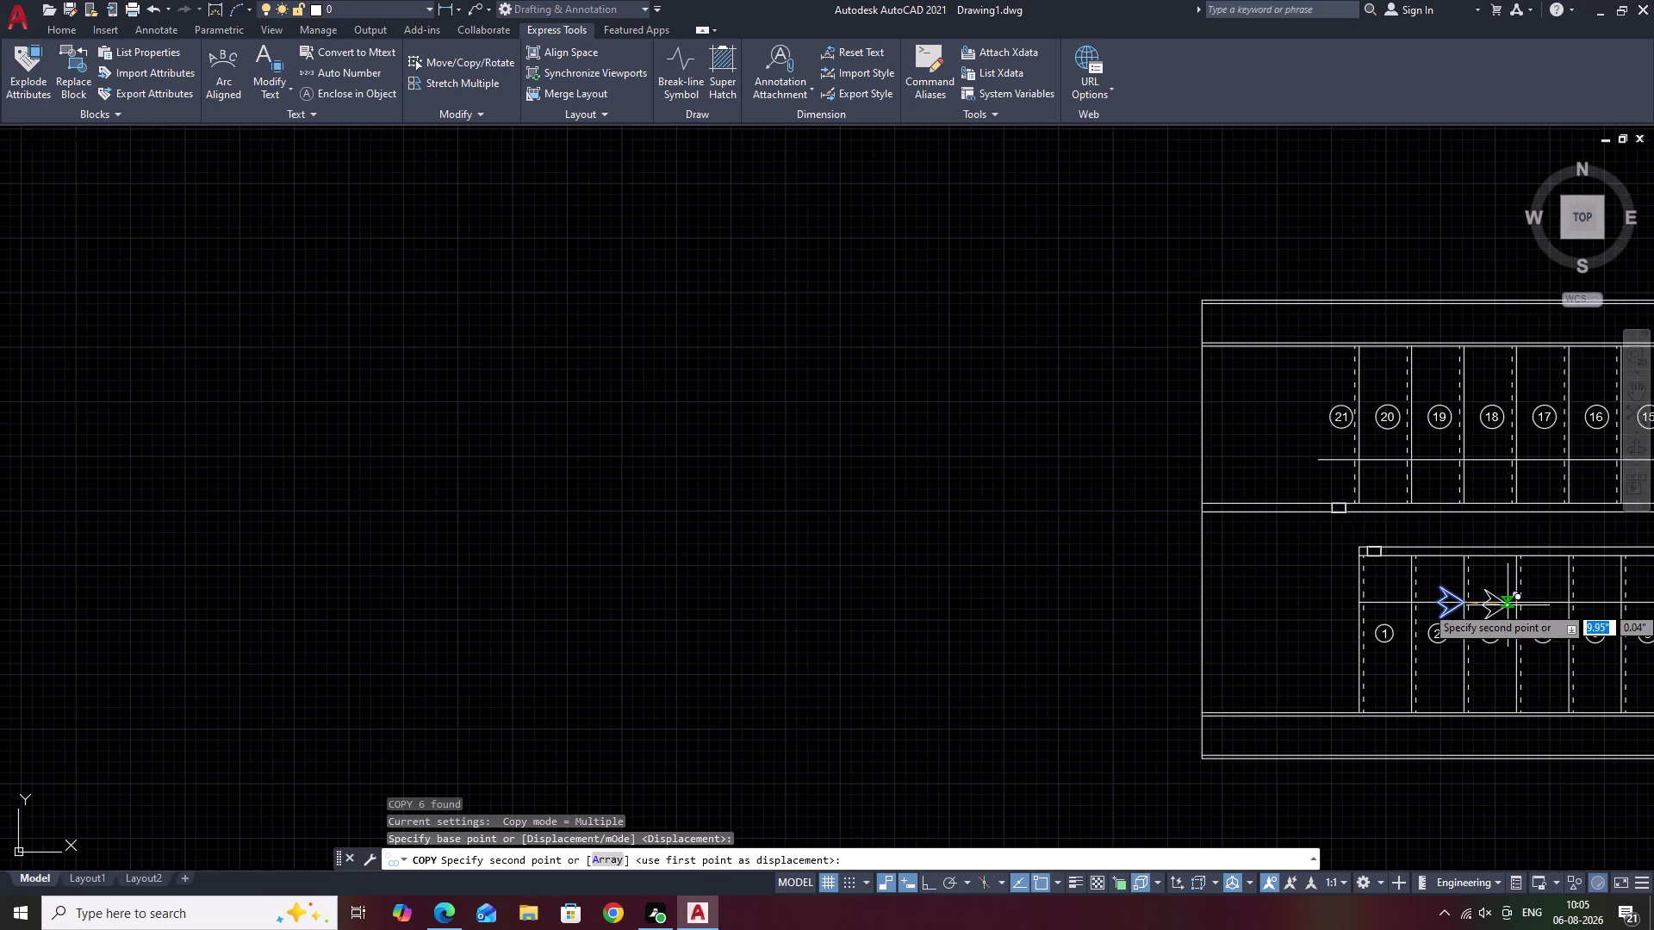
middle_drag(1508, 606, 918, 584)
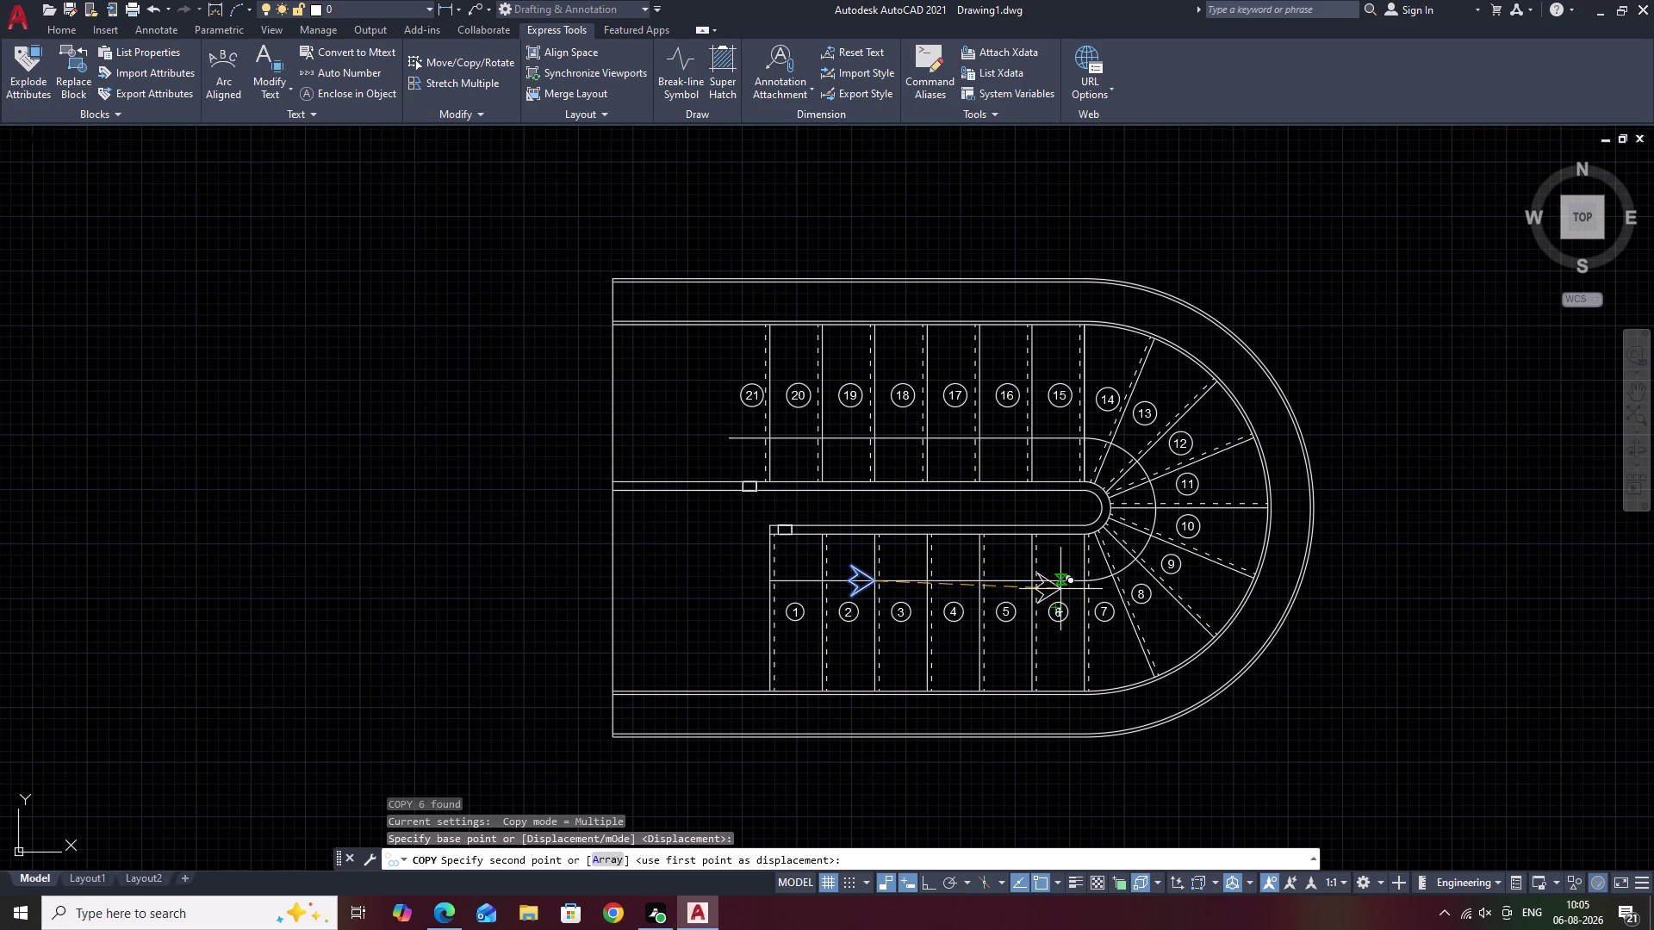
scroll(up, 3)
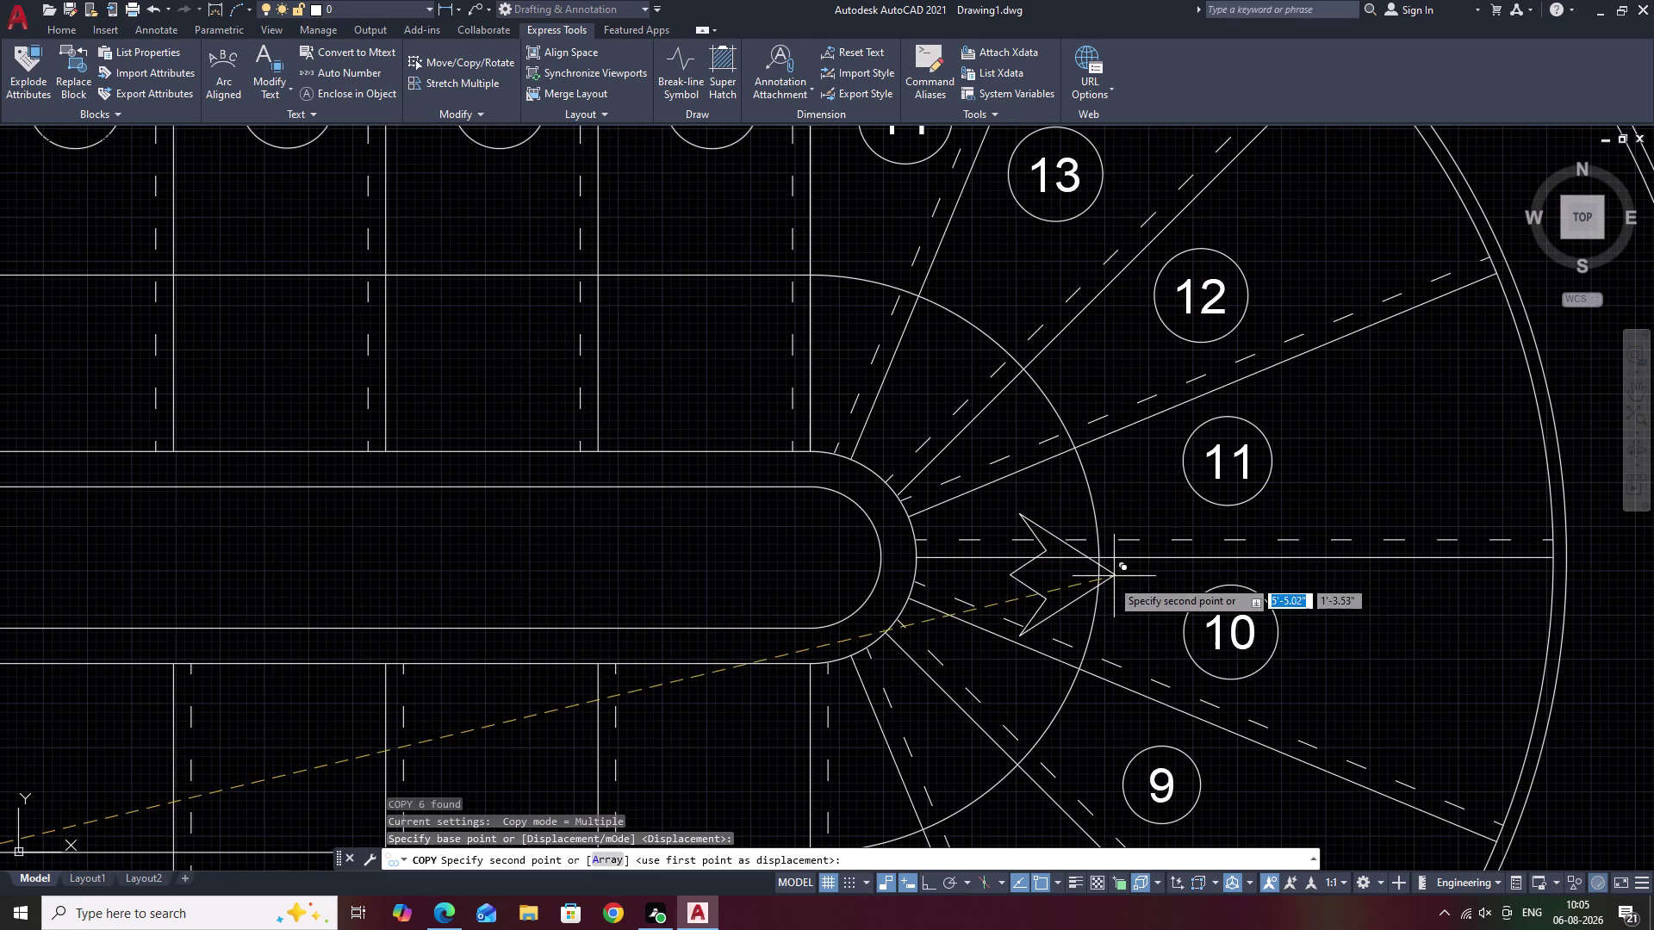
scroll(up, 3)
click(1097, 540)
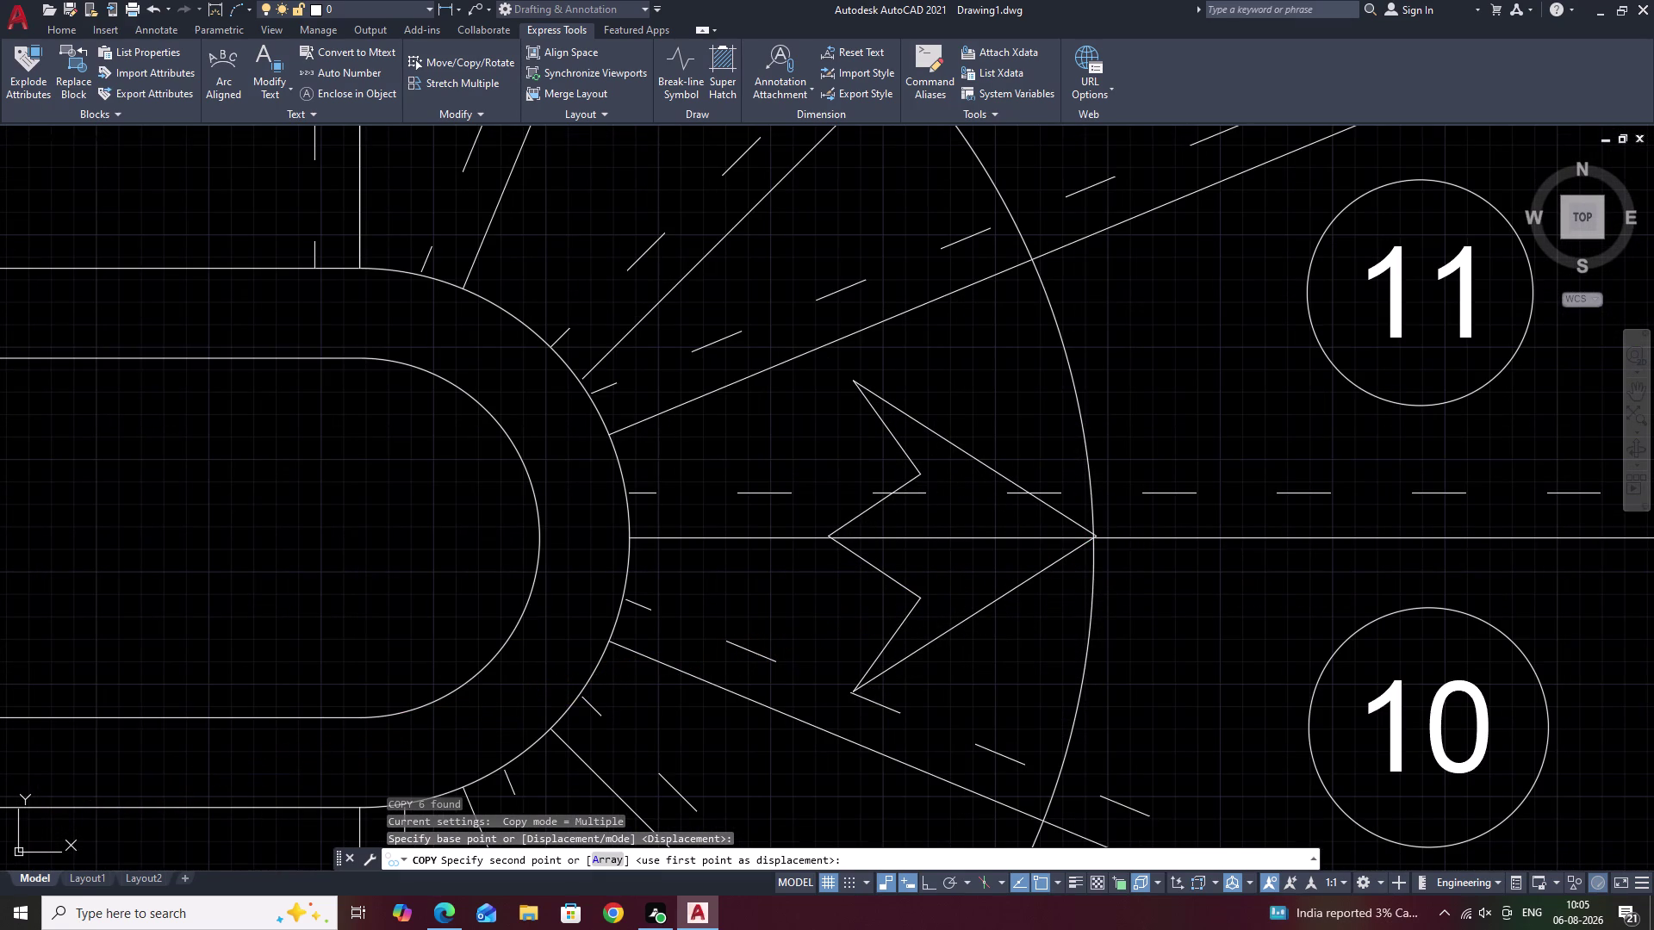
Place another arrowhead copy beyond tread 21 and select nearby geometry.
scroll(down, 3)
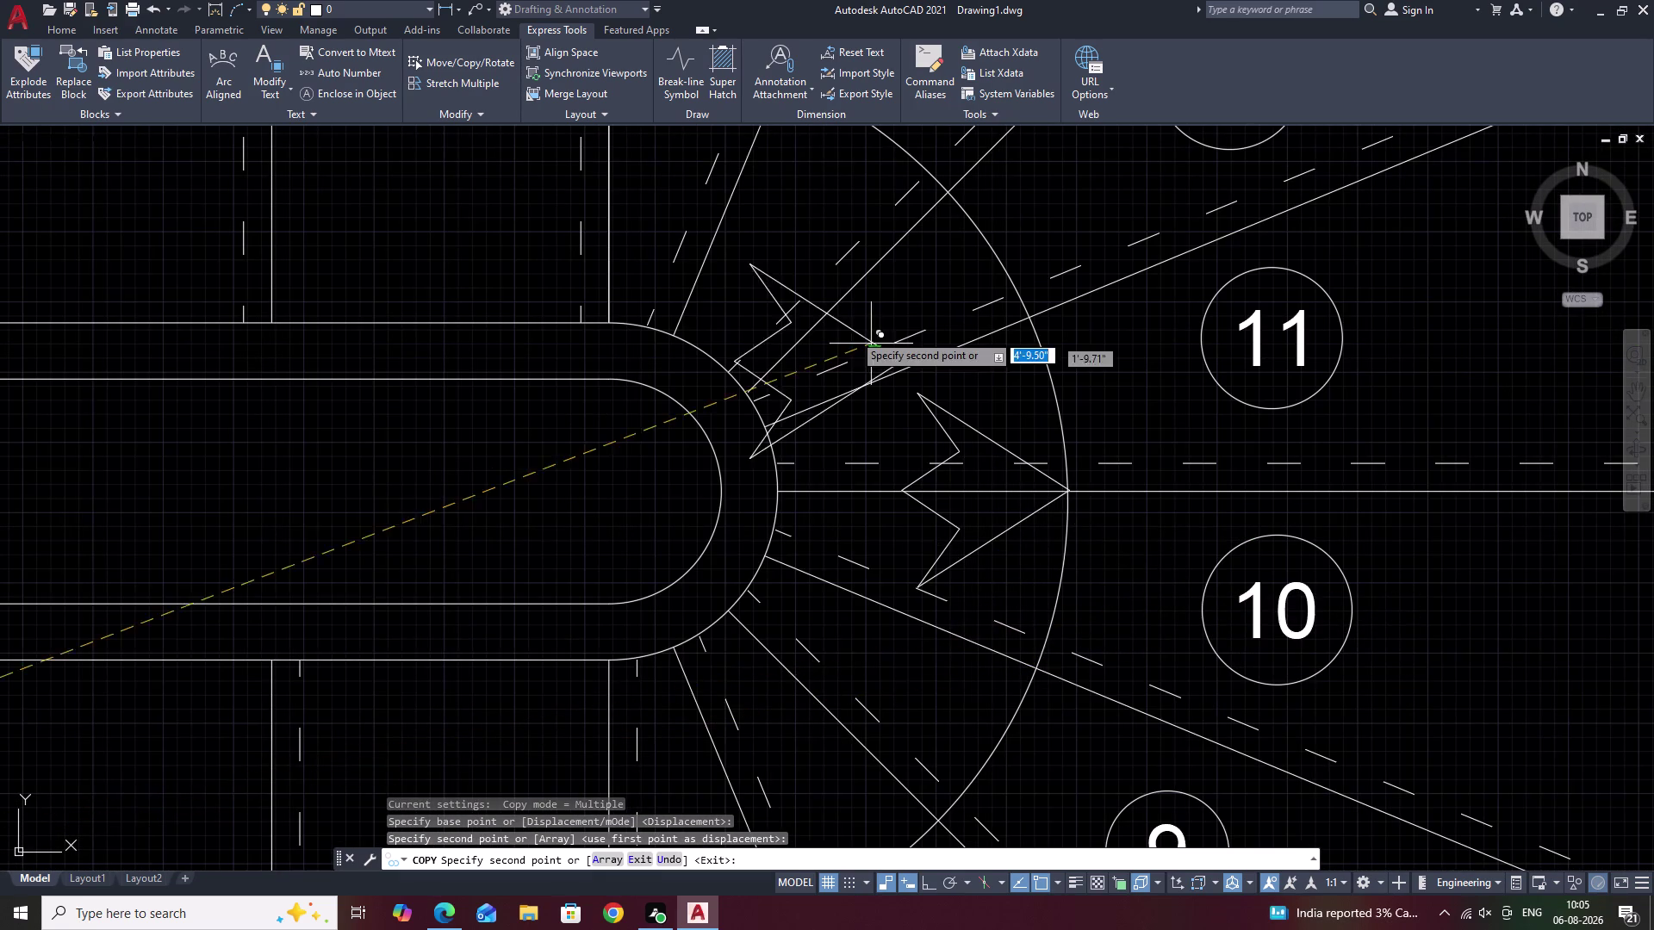
scroll(down, 3)
middle_drag(816, 327, 1343, 495)
scroll(up, 3)
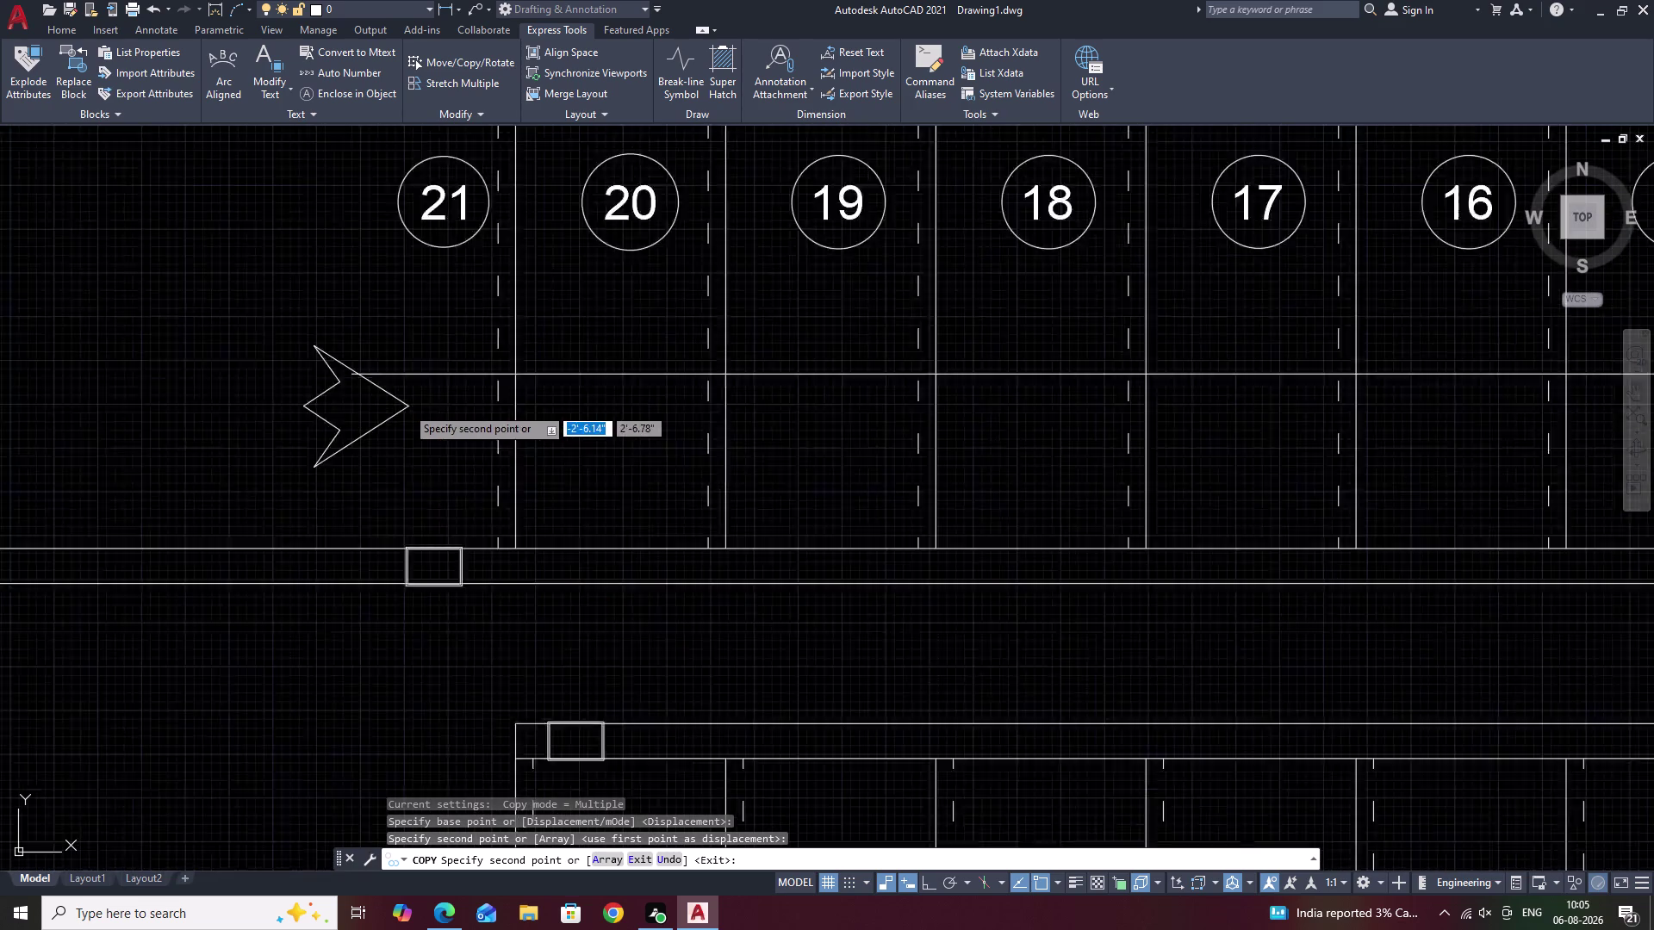
click(313, 358)
key(Escape)
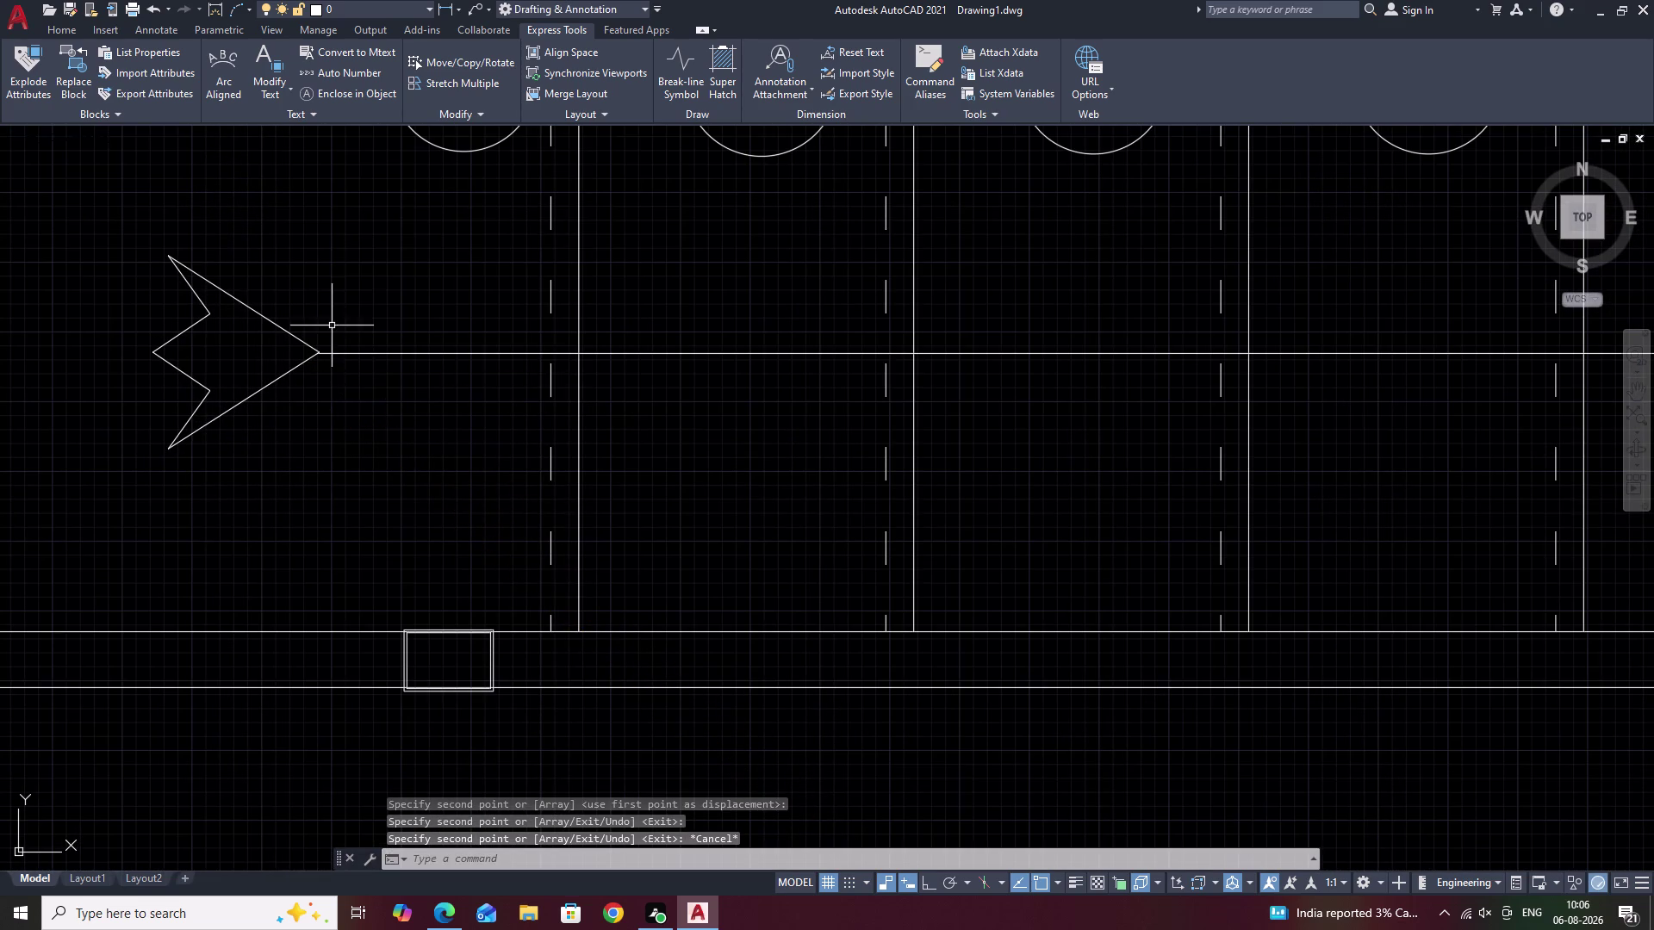
drag(304, 260, 285, 269)
right_click(295, 258)
Select the right-pointing arrowhead lines and try a rotation about its tip, then abandon it.
key(Escape)
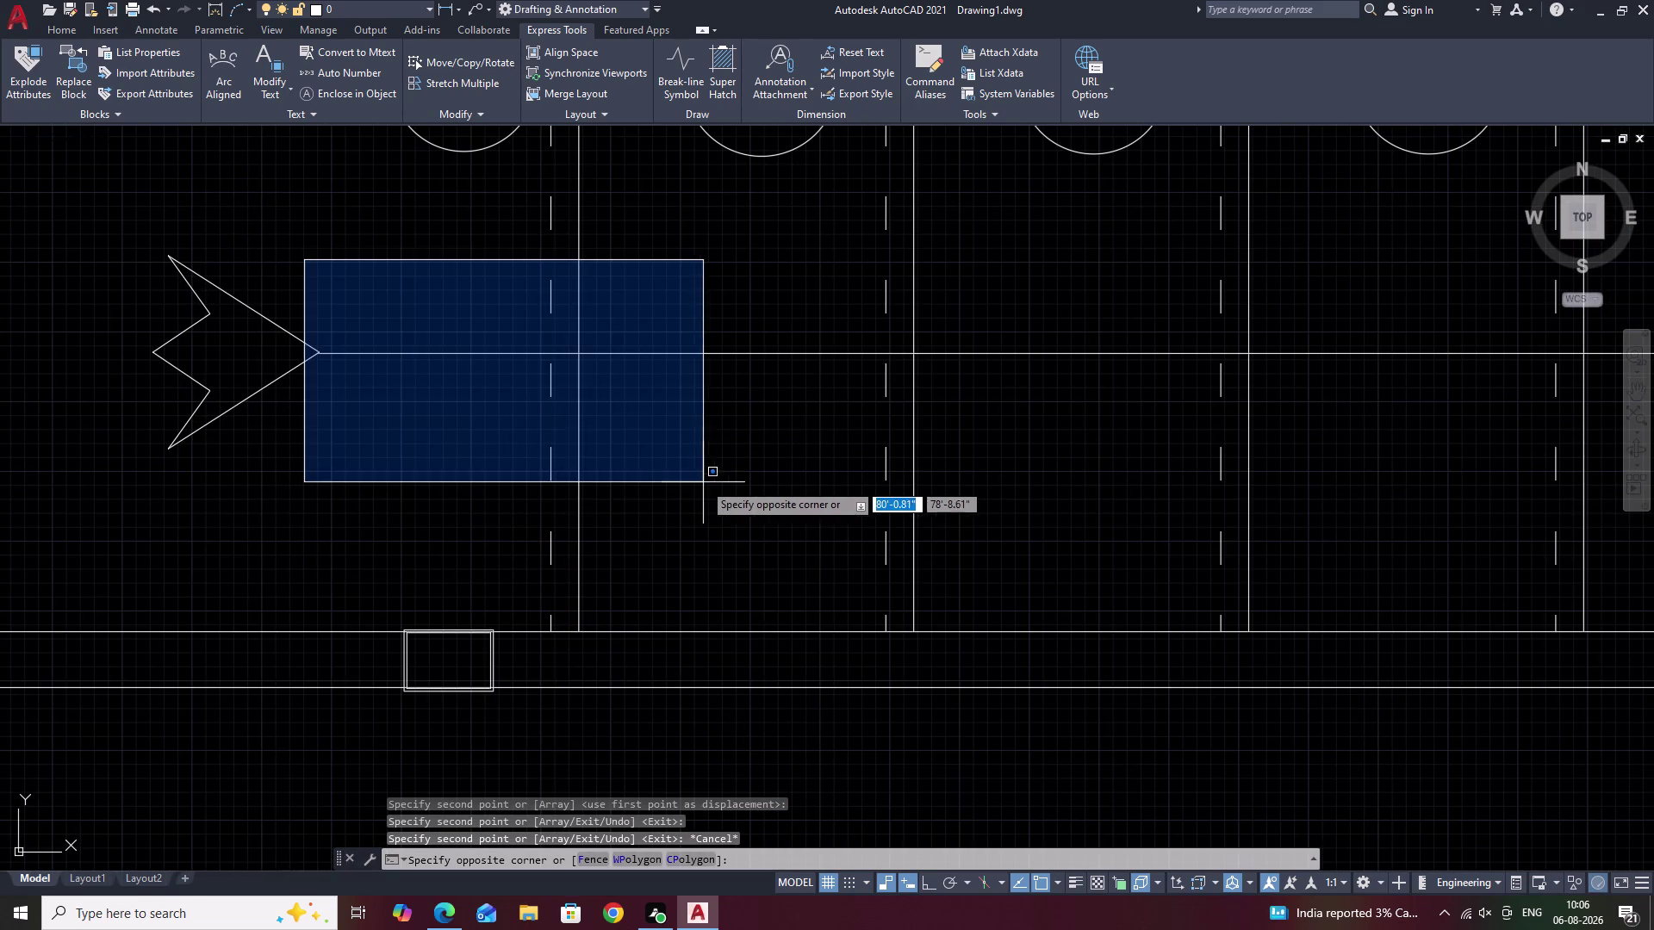
key(Escape)
middle_drag(733, 473, 1216, 519)
drag(778, 308, 693, 562)
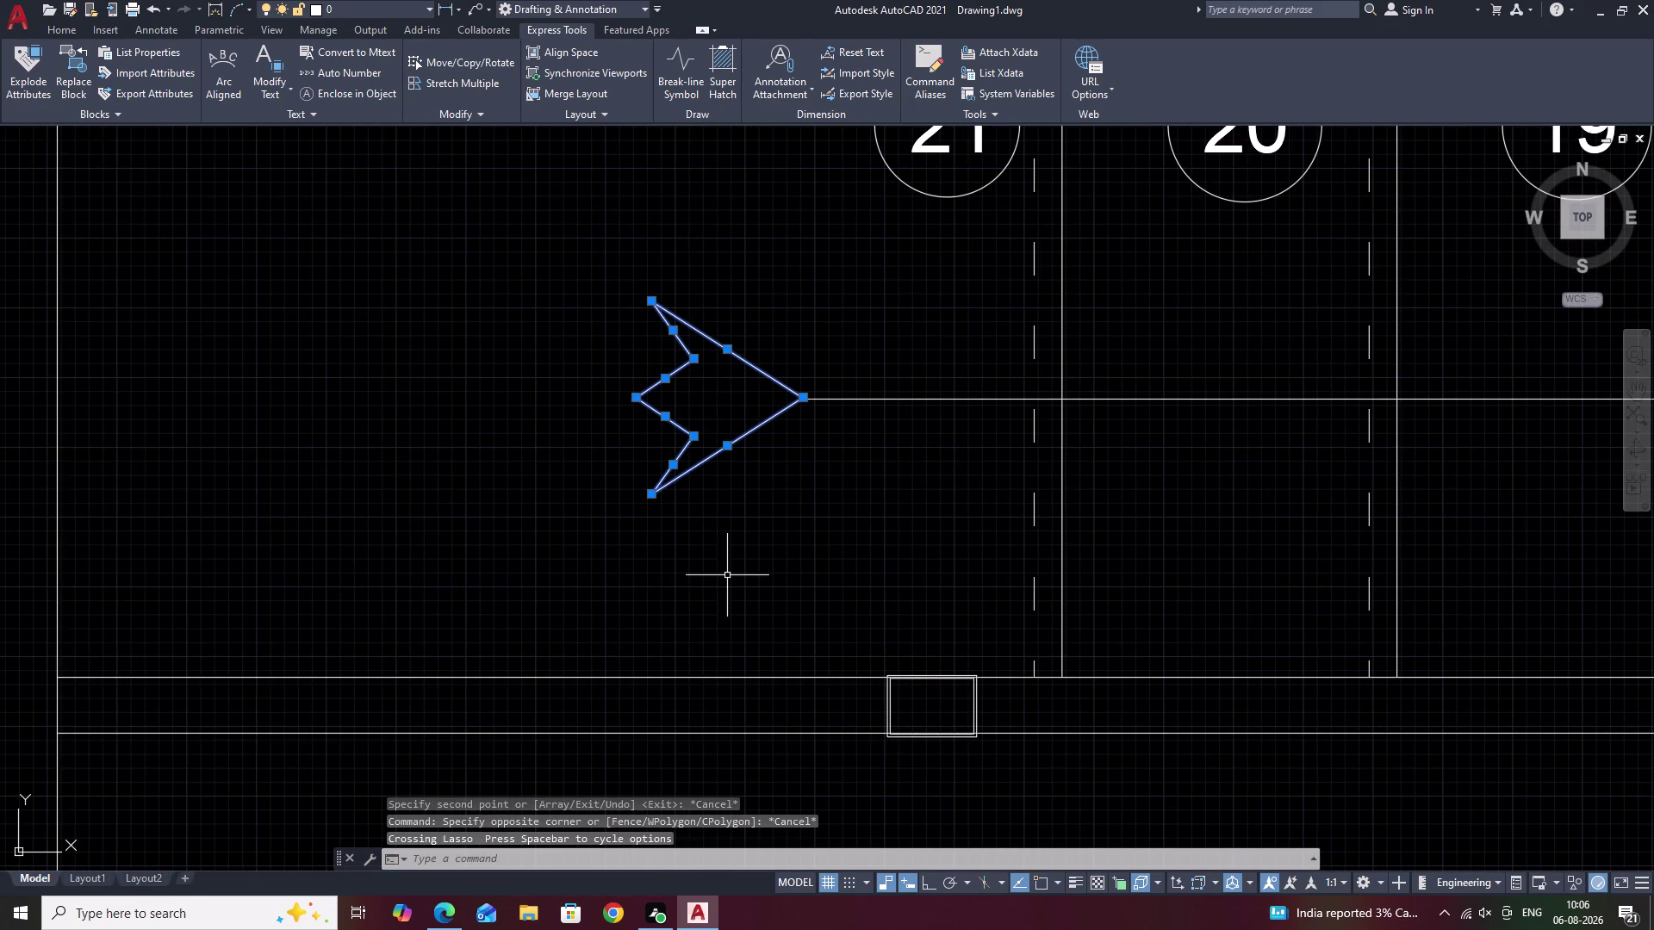
text(RO)
key(space)
click(800, 396)
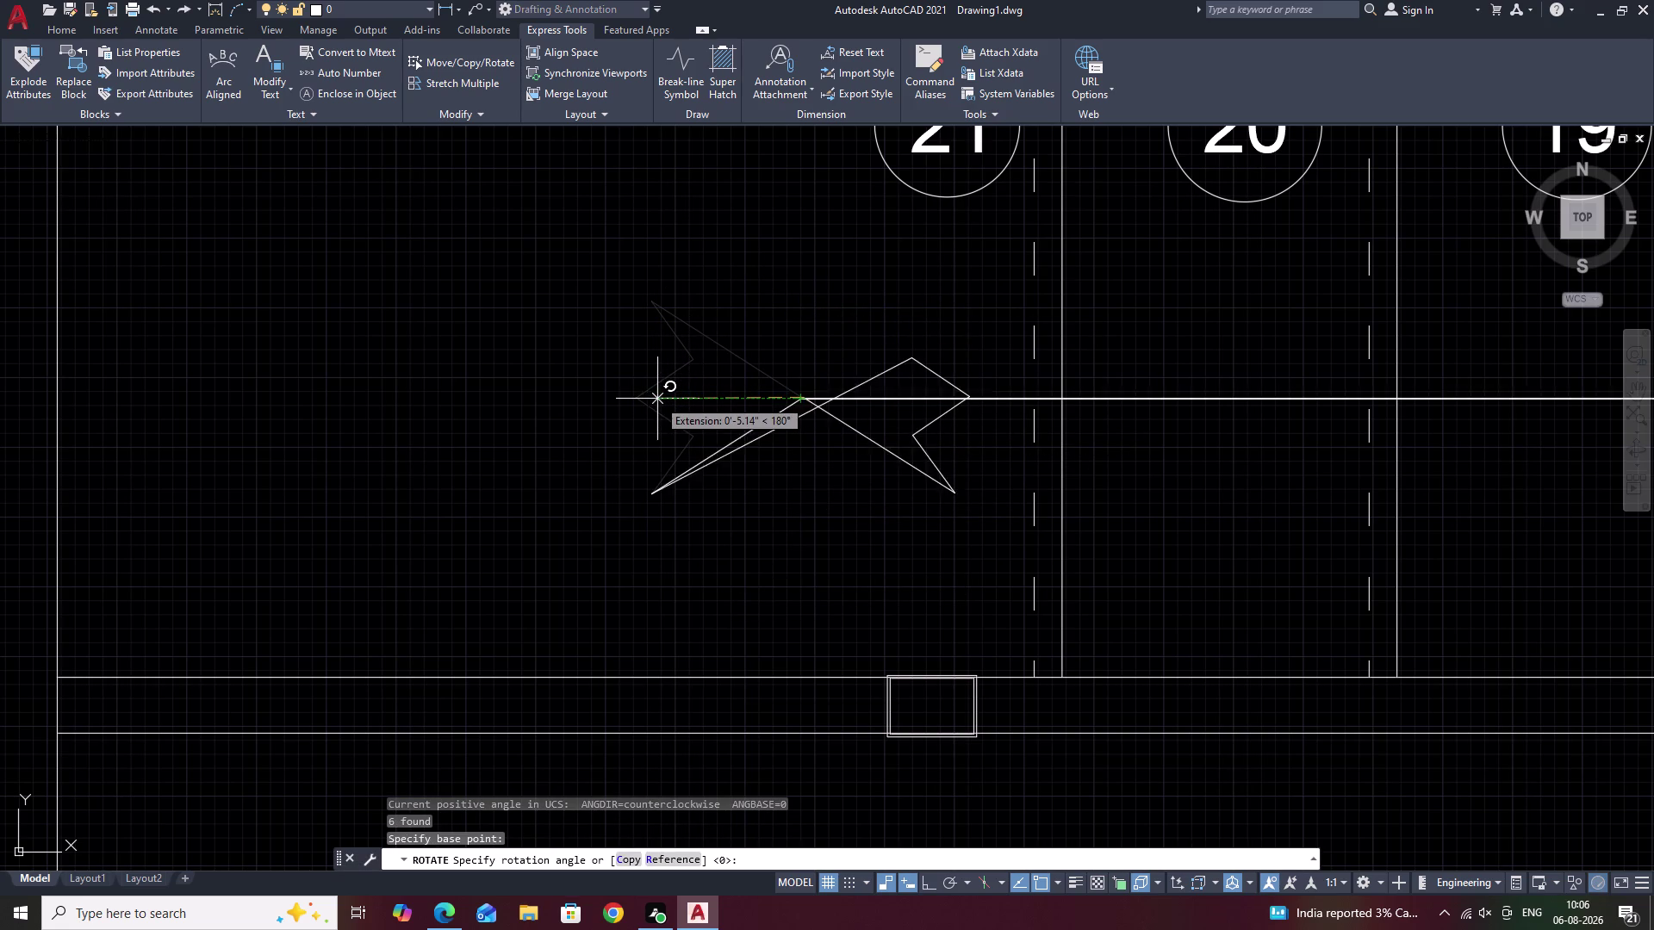
key(Escape)
Rotate the arrowhead about its tip, then erase the wrongly rotated lines.
drag(789, 318, 643, 307)
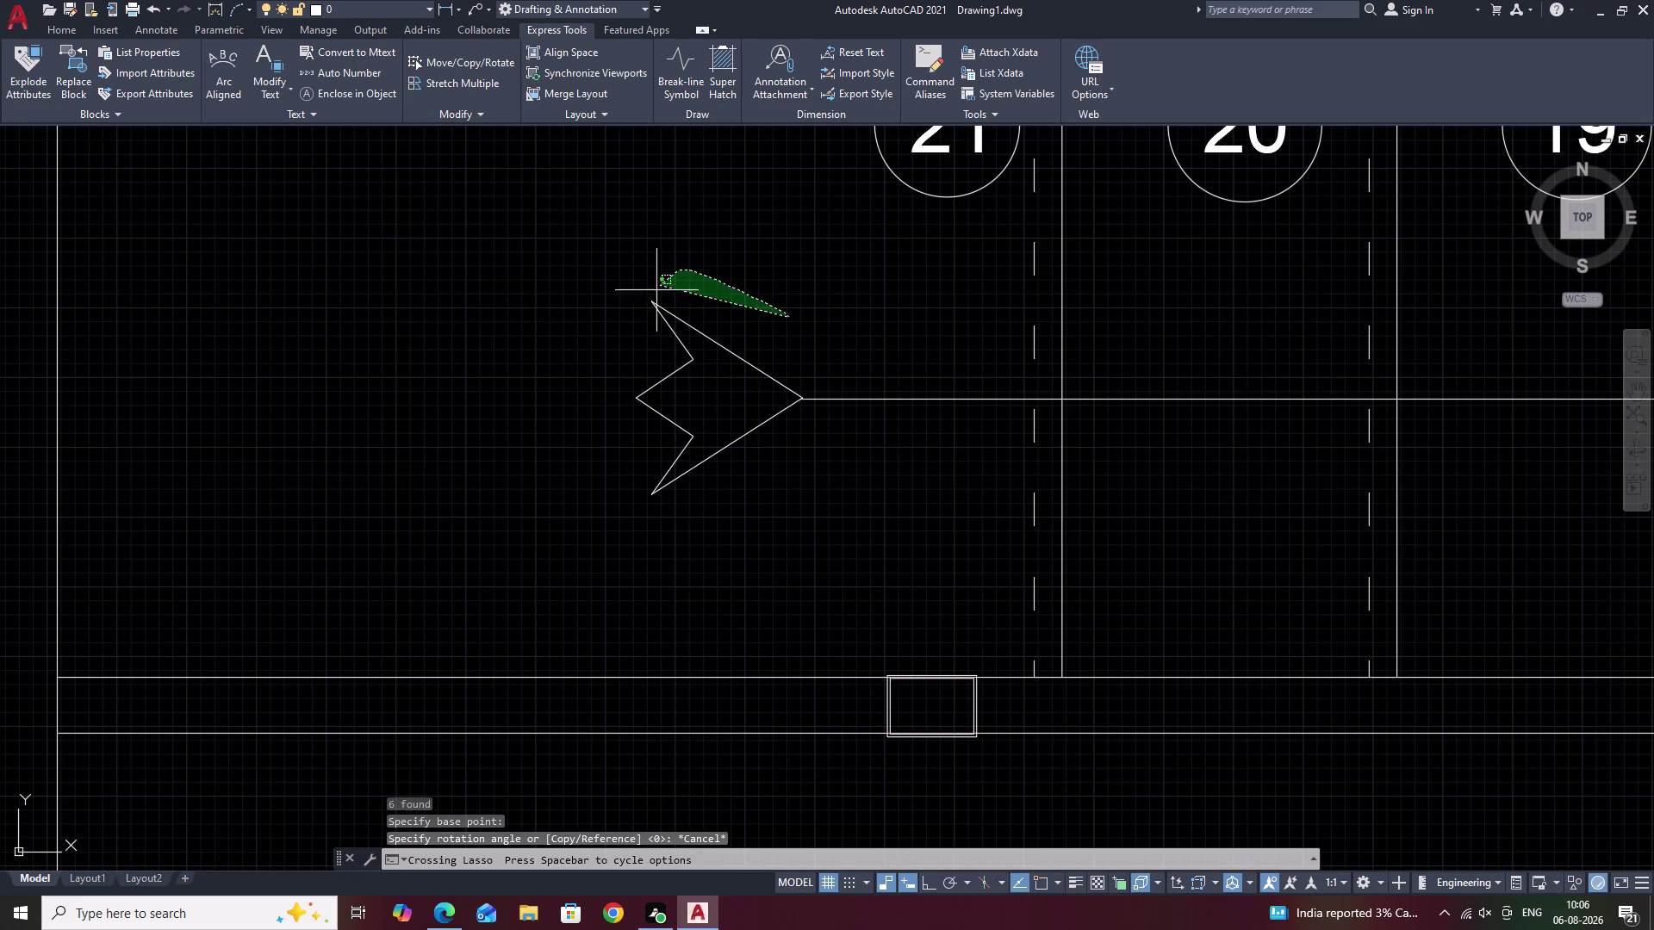
drag(643, 308, 718, 575)
text(RO)
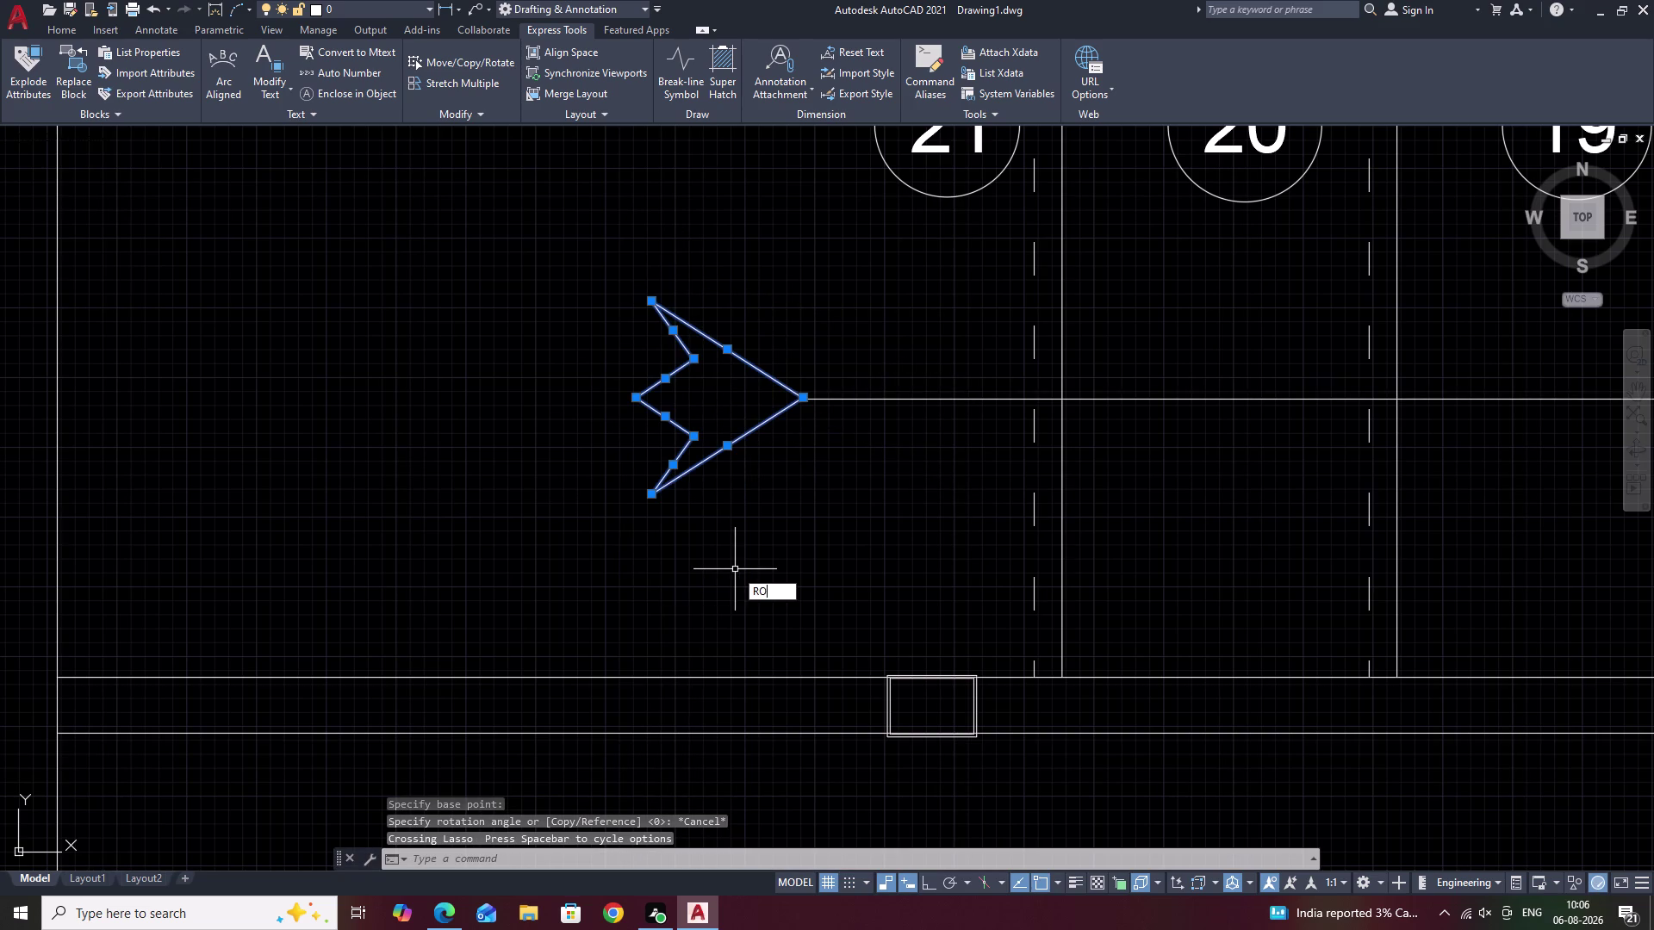
key(space)
click(801, 399)
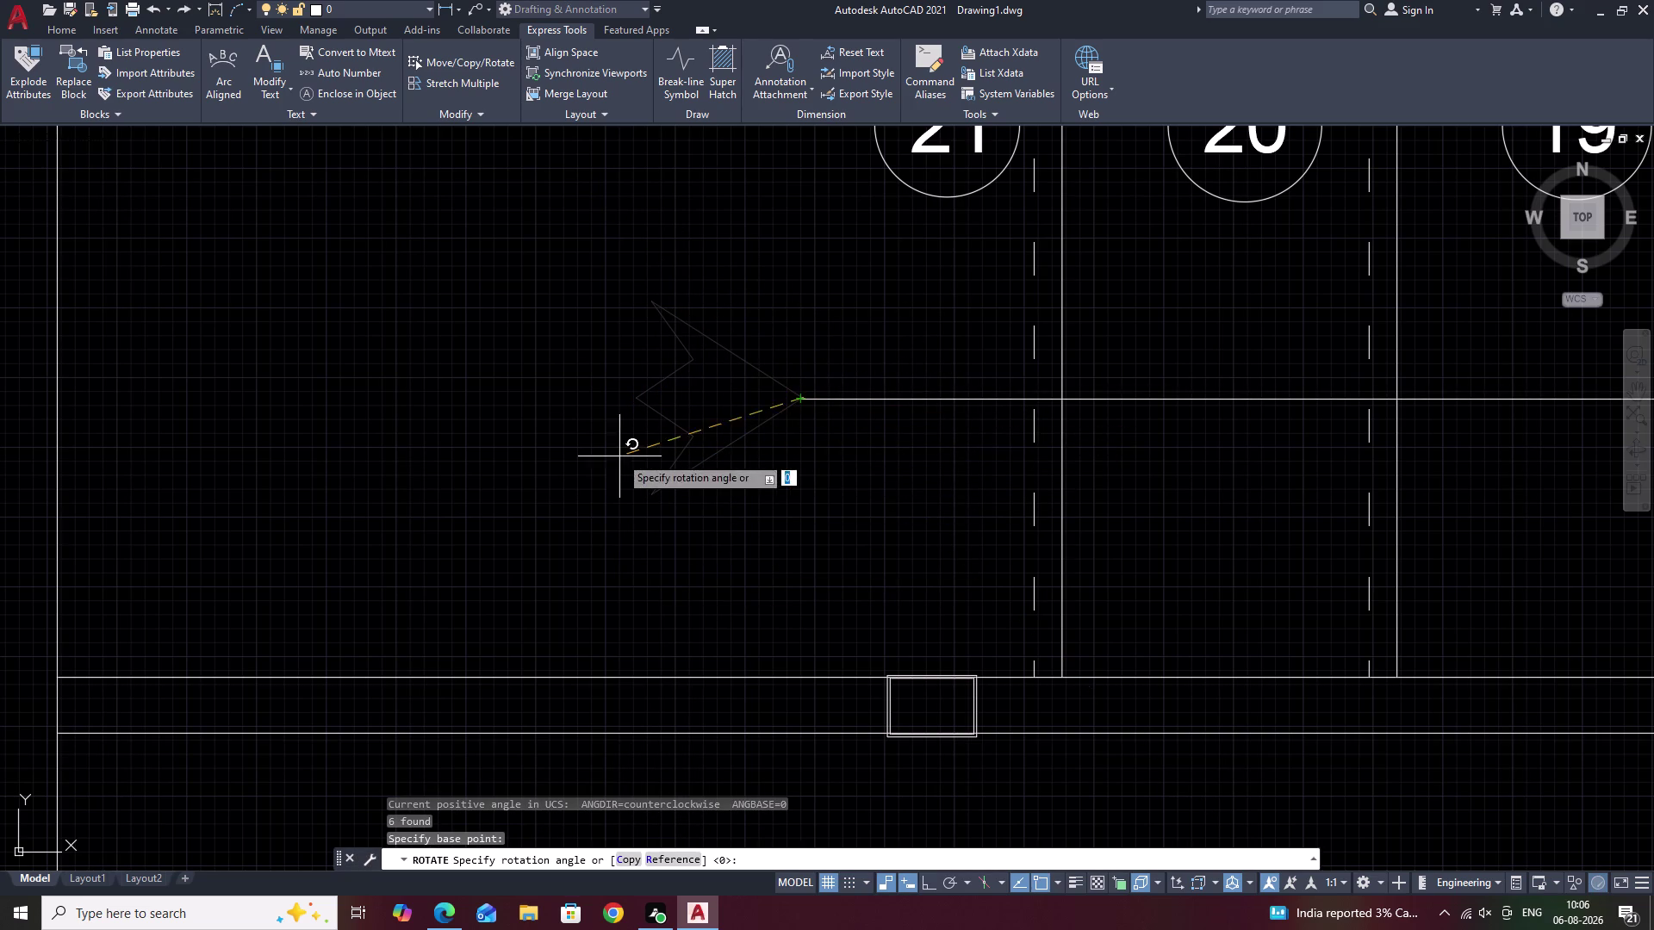
click(621, 400)
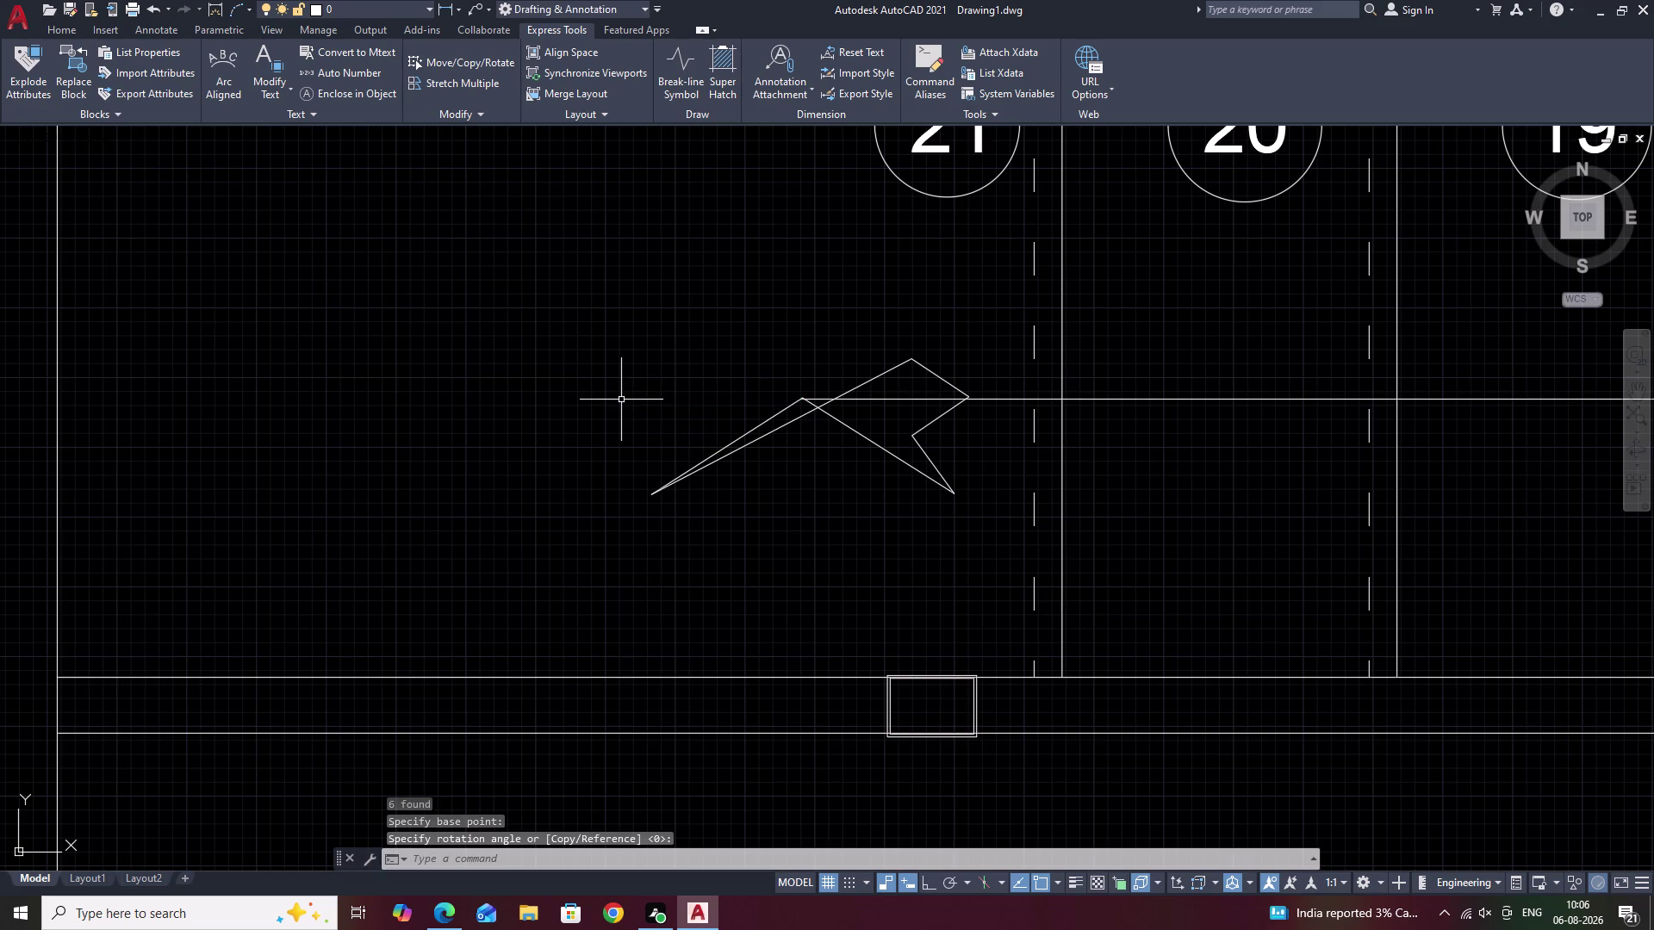
drag(979, 443, 707, 441)
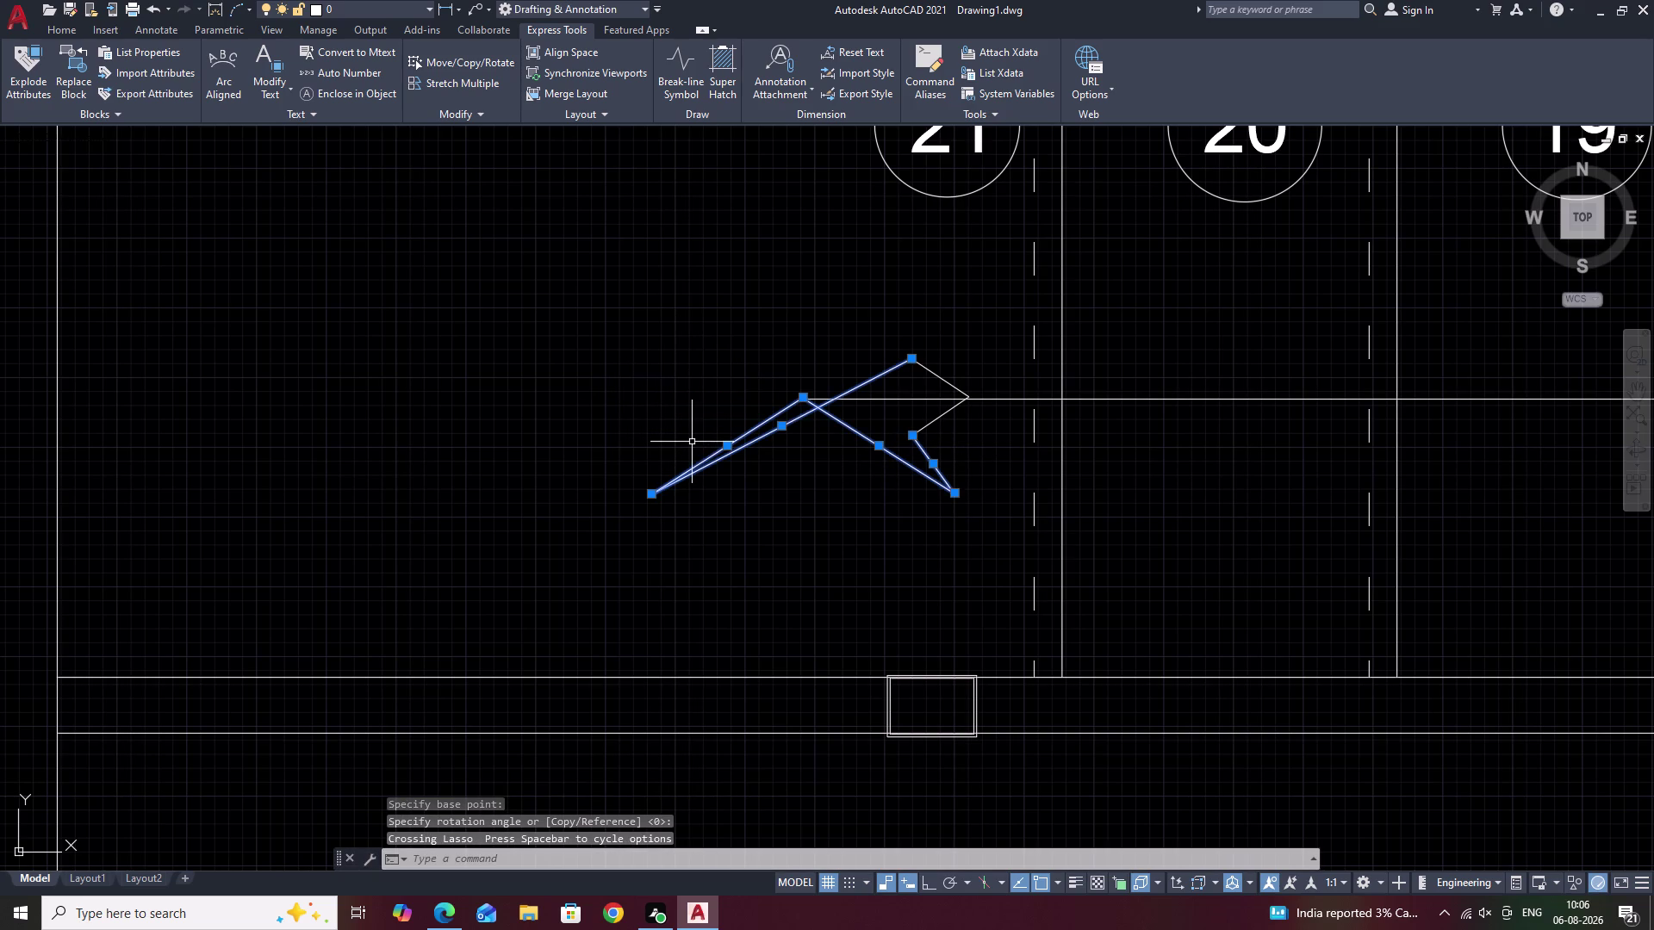
text(E)
key(space)
click(949, 379)
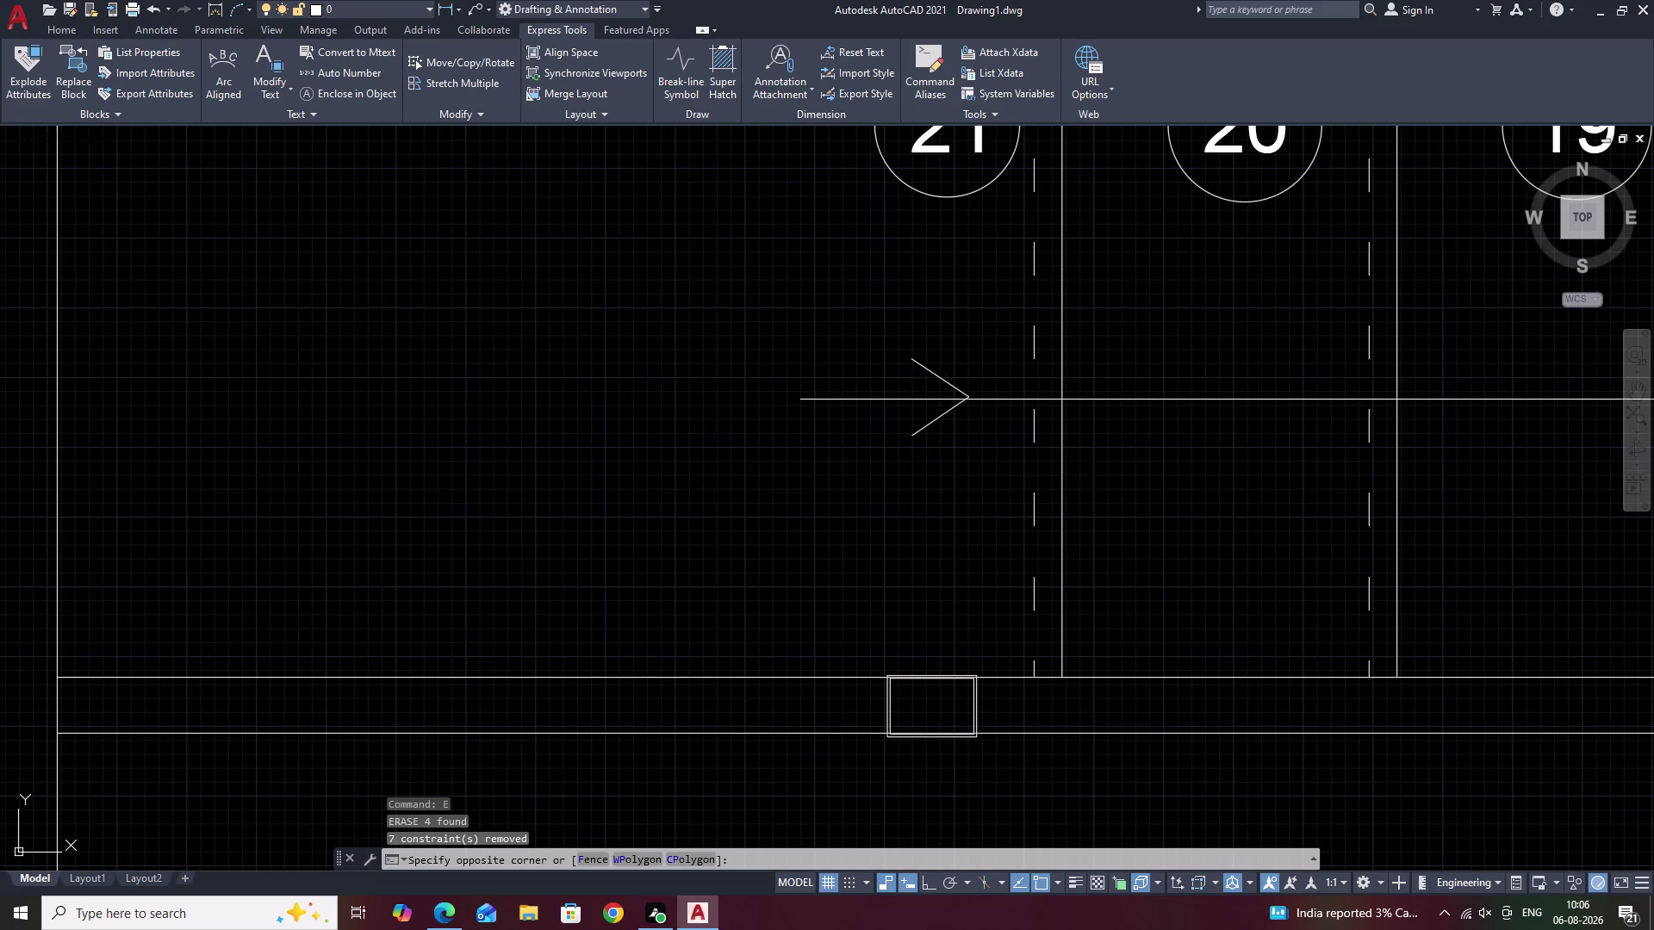
click(943, 385)
click(941, 418)
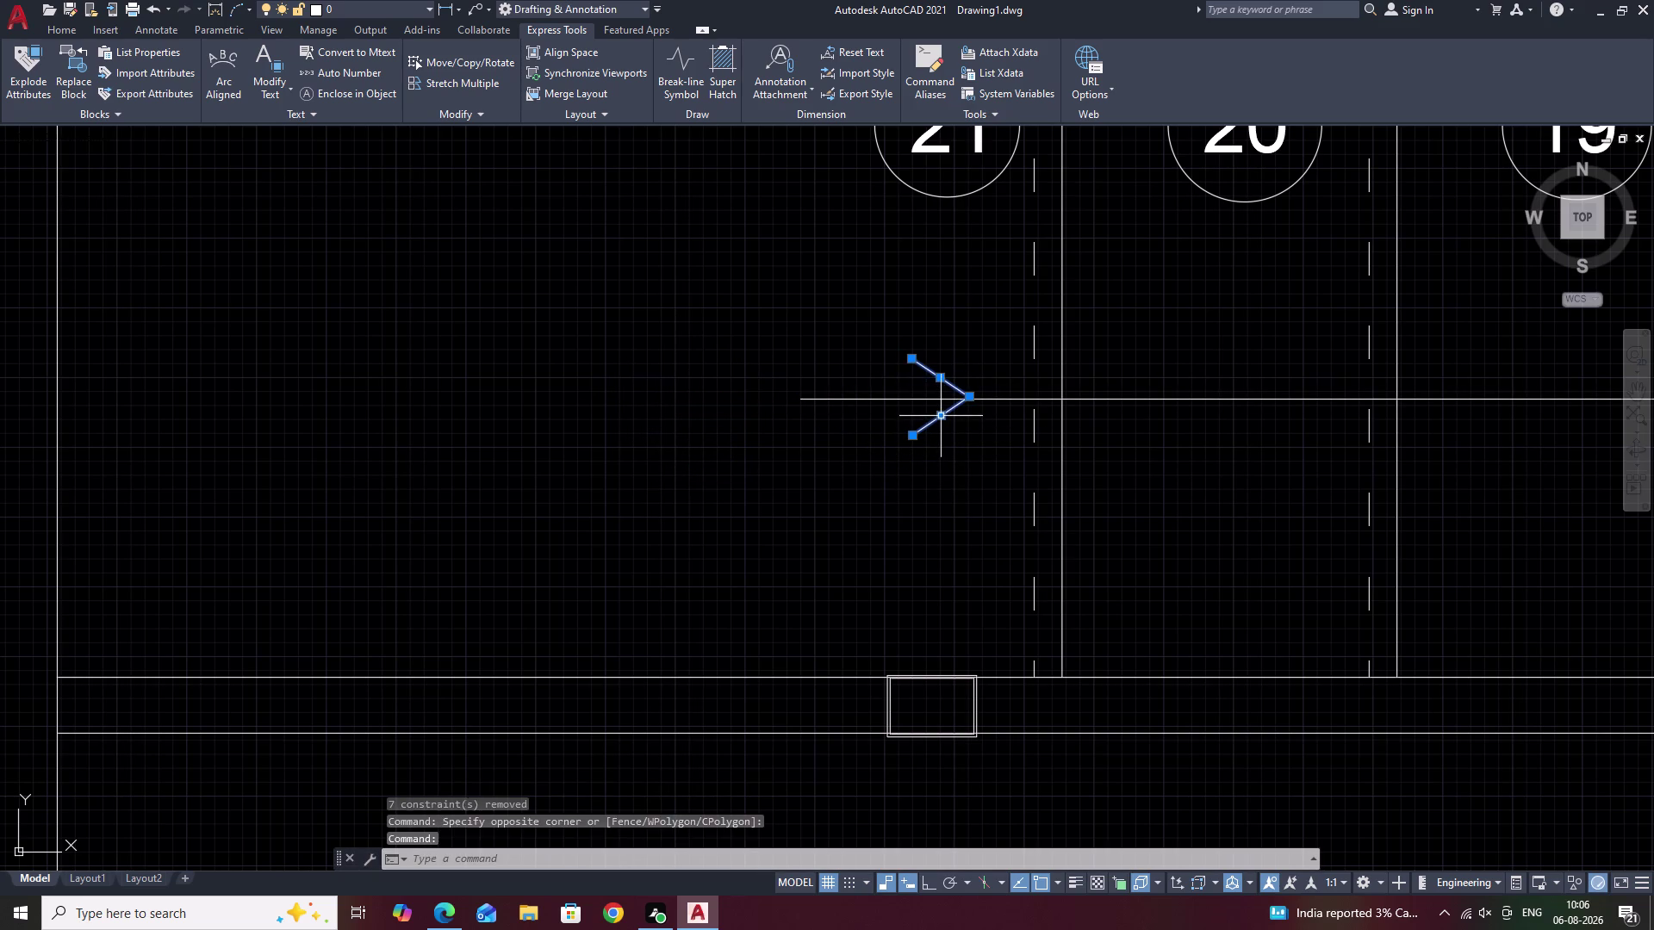
key(Escape)
key(Escape)
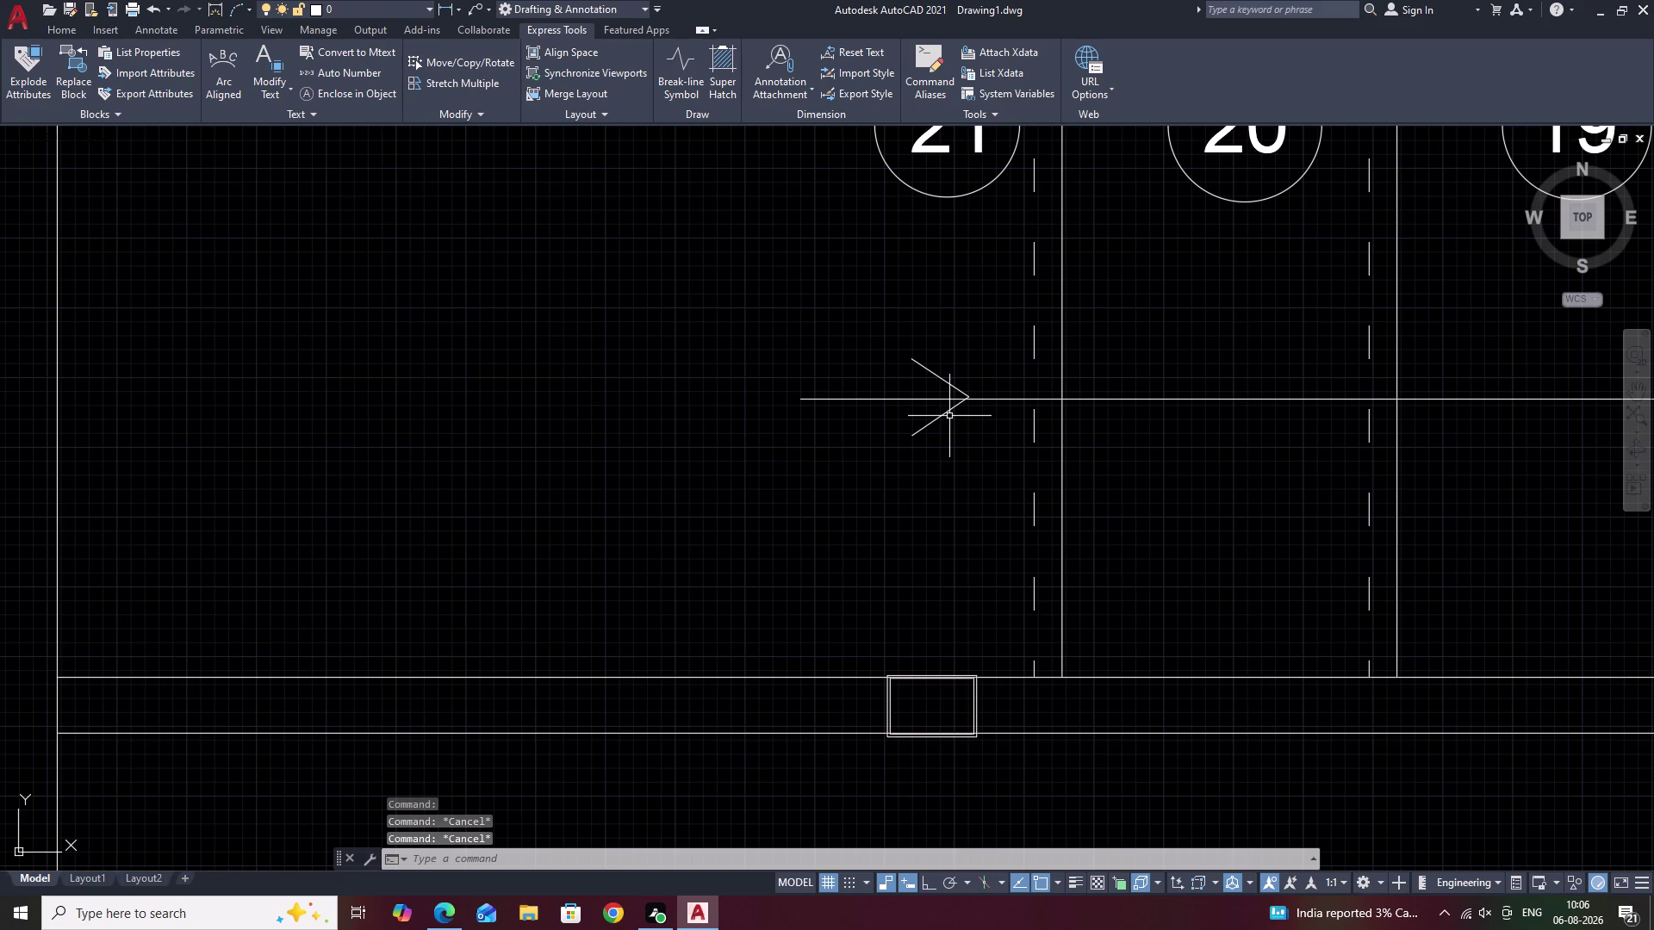
Undo the erase and wrong rotation, then try moving the restored arrowhead from its tip.
key(ctrl+z)
key(ctrl+z)
drag(765, 322, 691, 286)
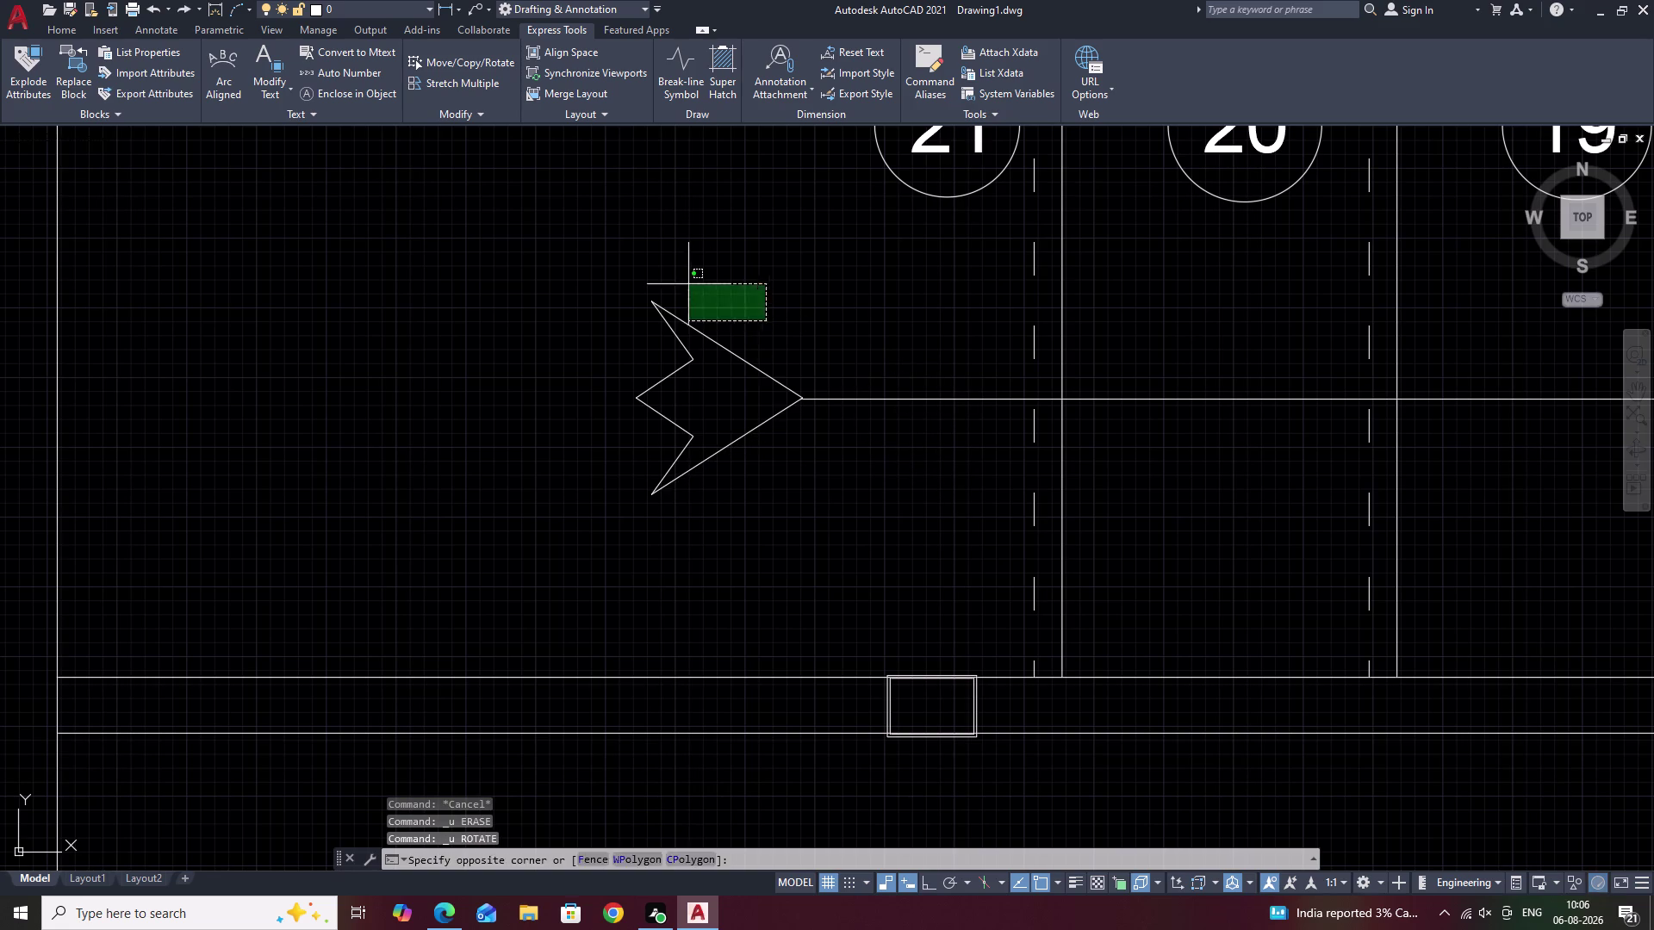
drag(690, 285, 748, 528)
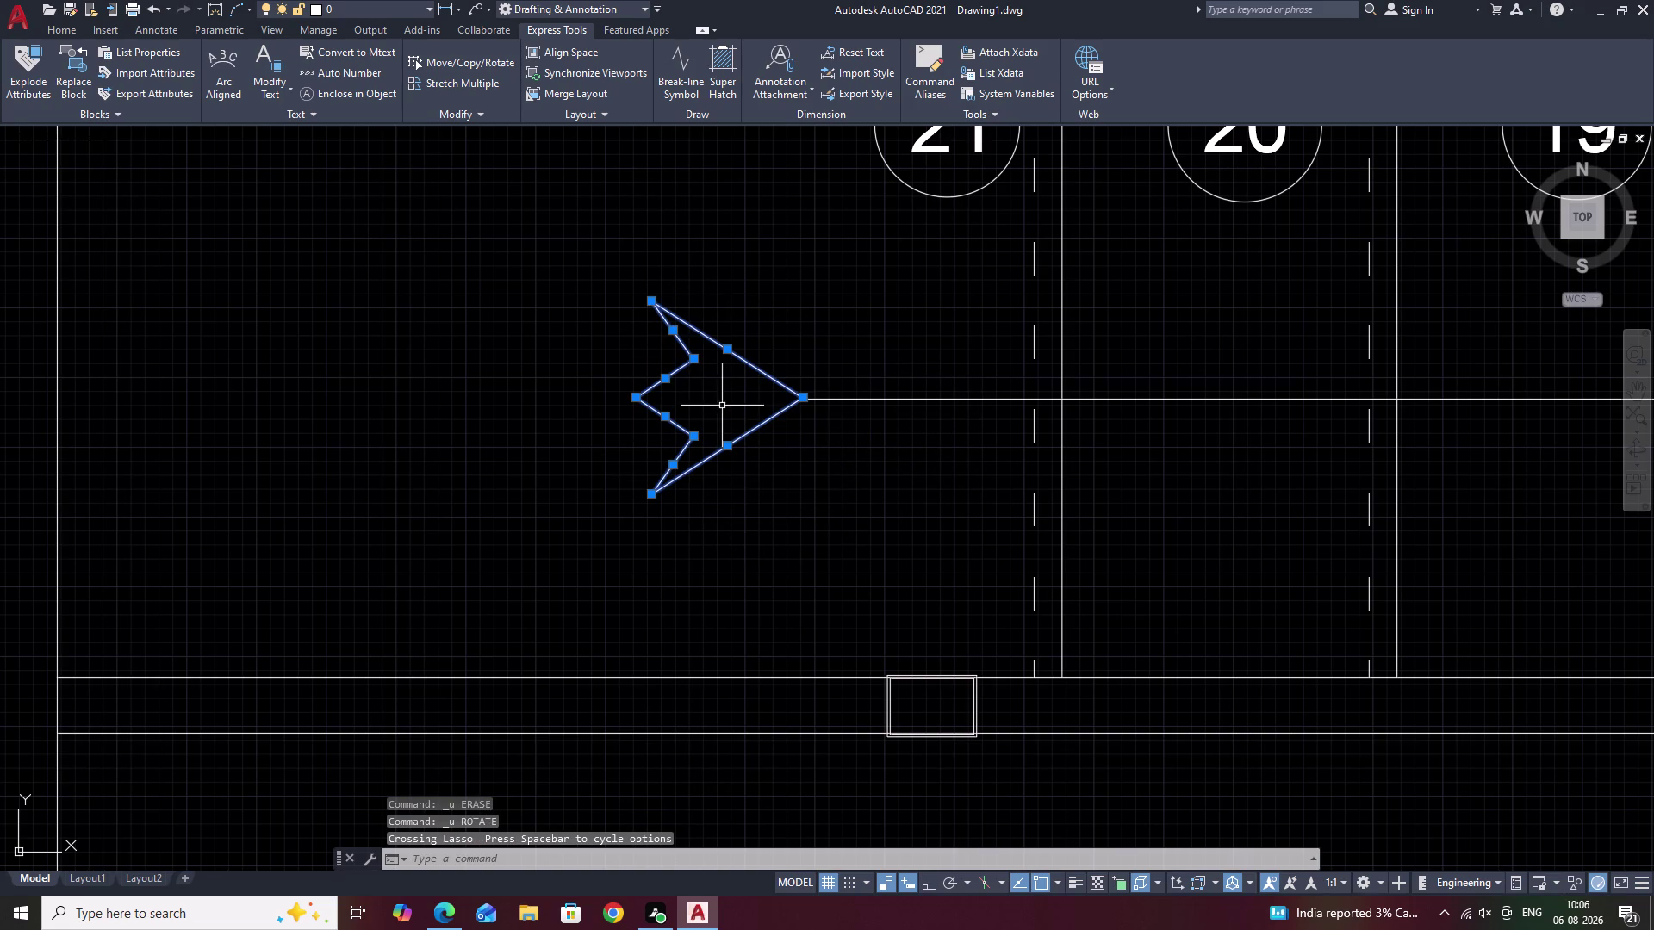
text(M)
key(space)
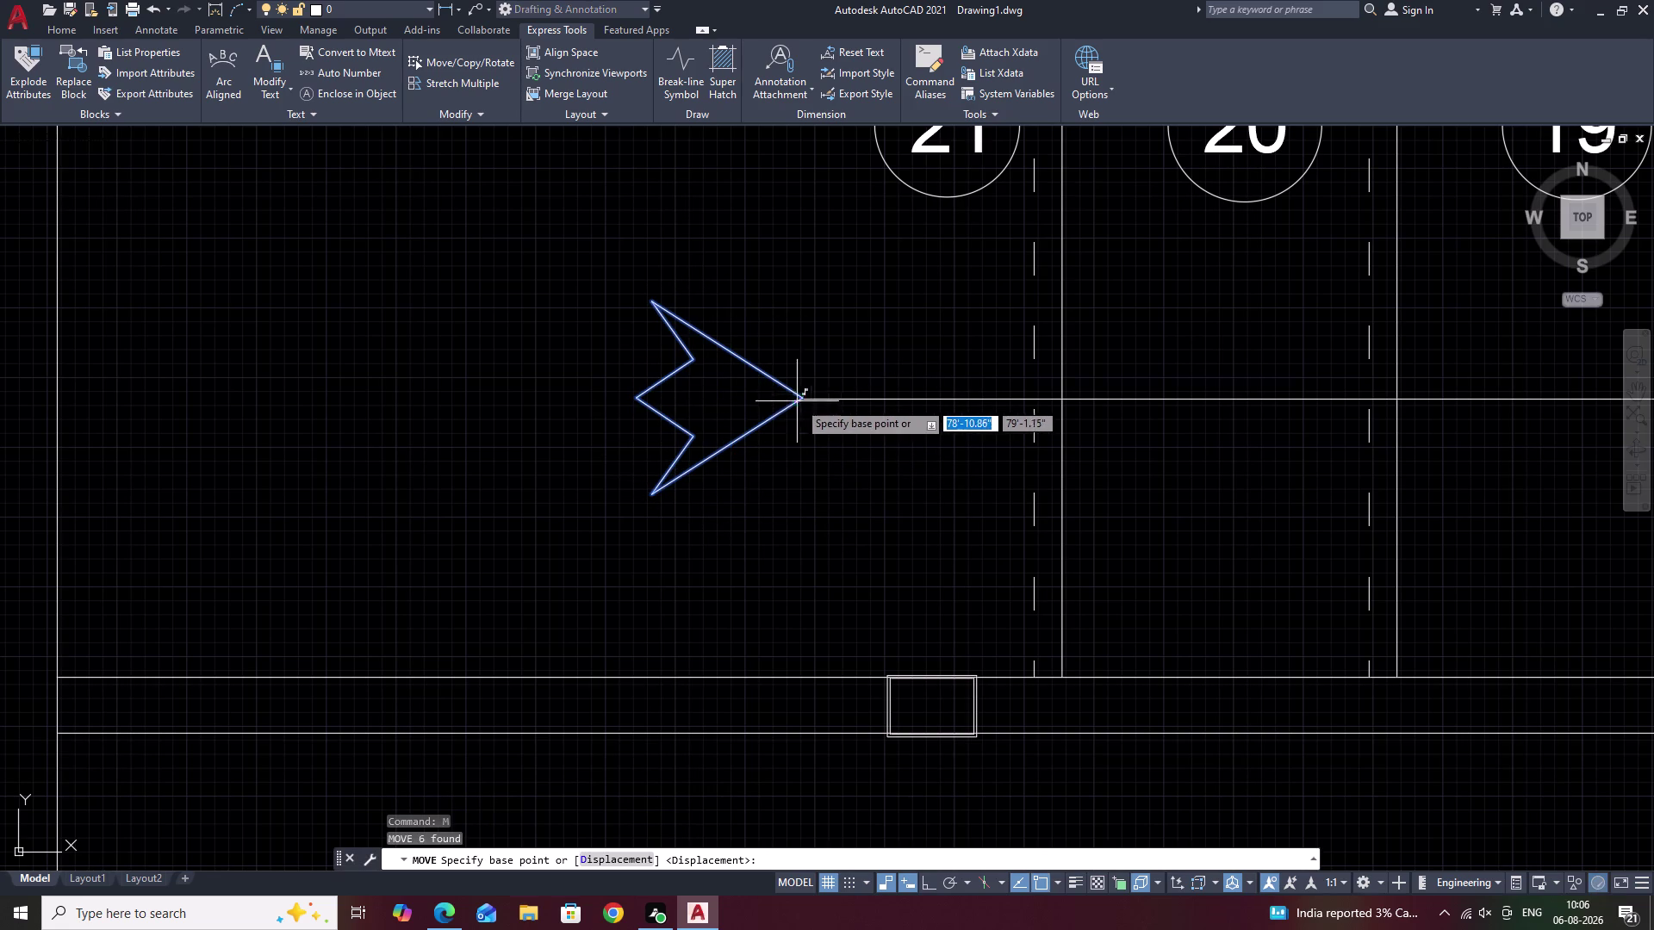
click(800, 400)
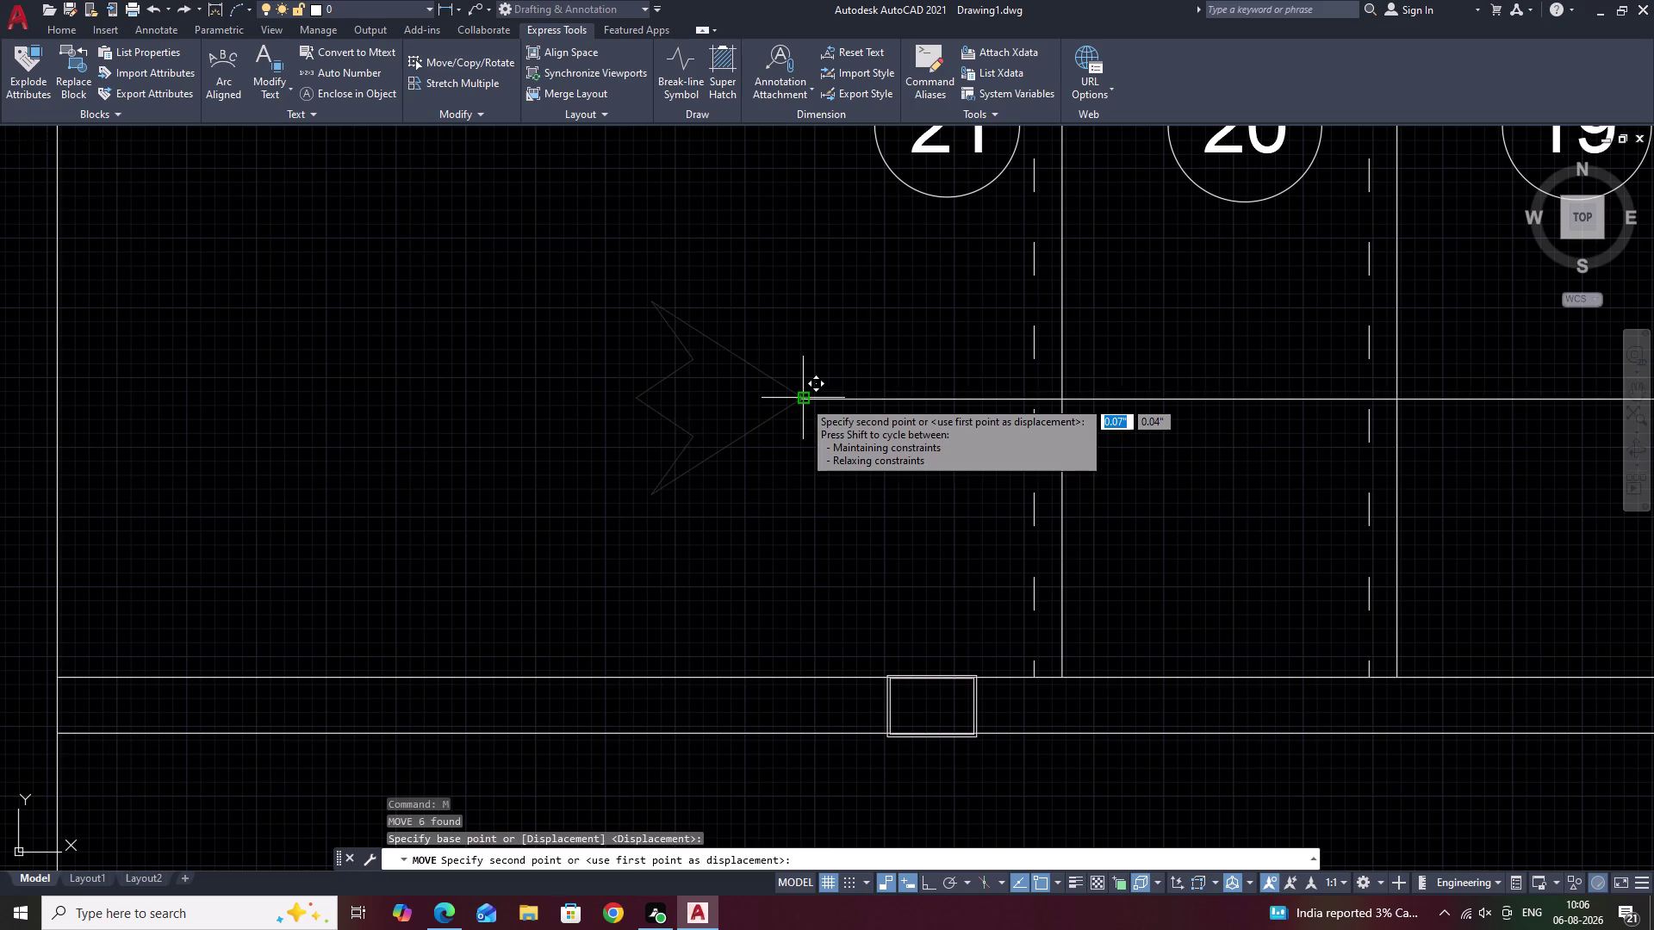
Cancel the move and JOIN the six arrowhead lines into one polyline.
key(Escape)
drag(752, 281, 841, 513)
key(h)
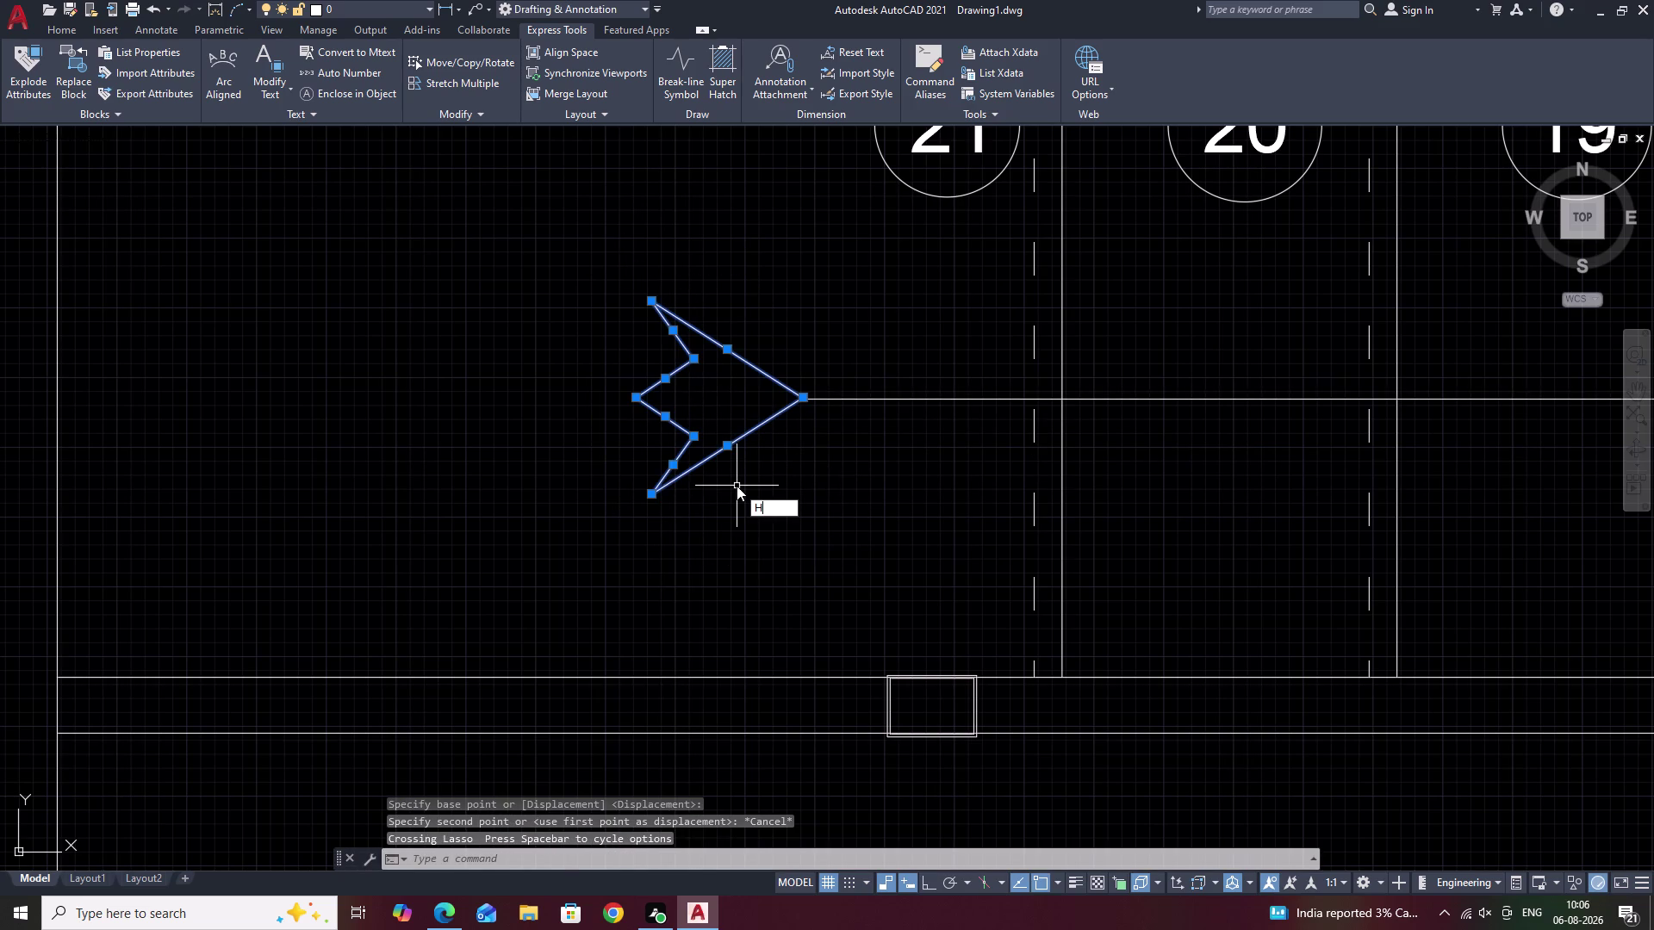
key(BackSpace)
text(J)
key(space)
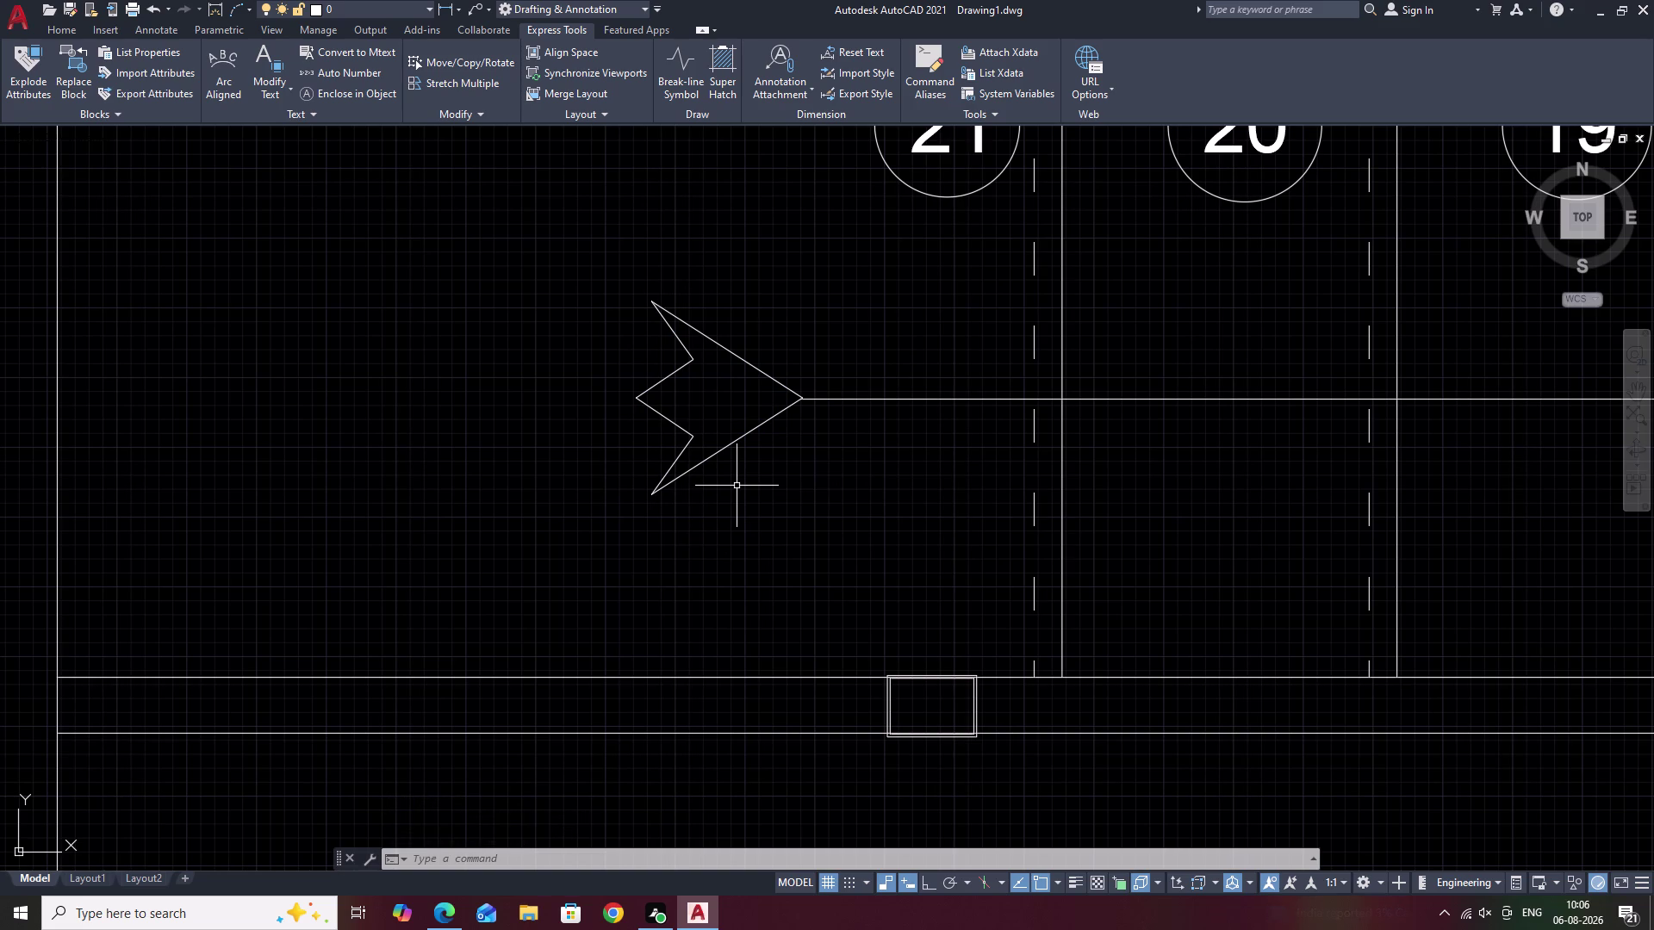
drag(776, 299, 755, 489)
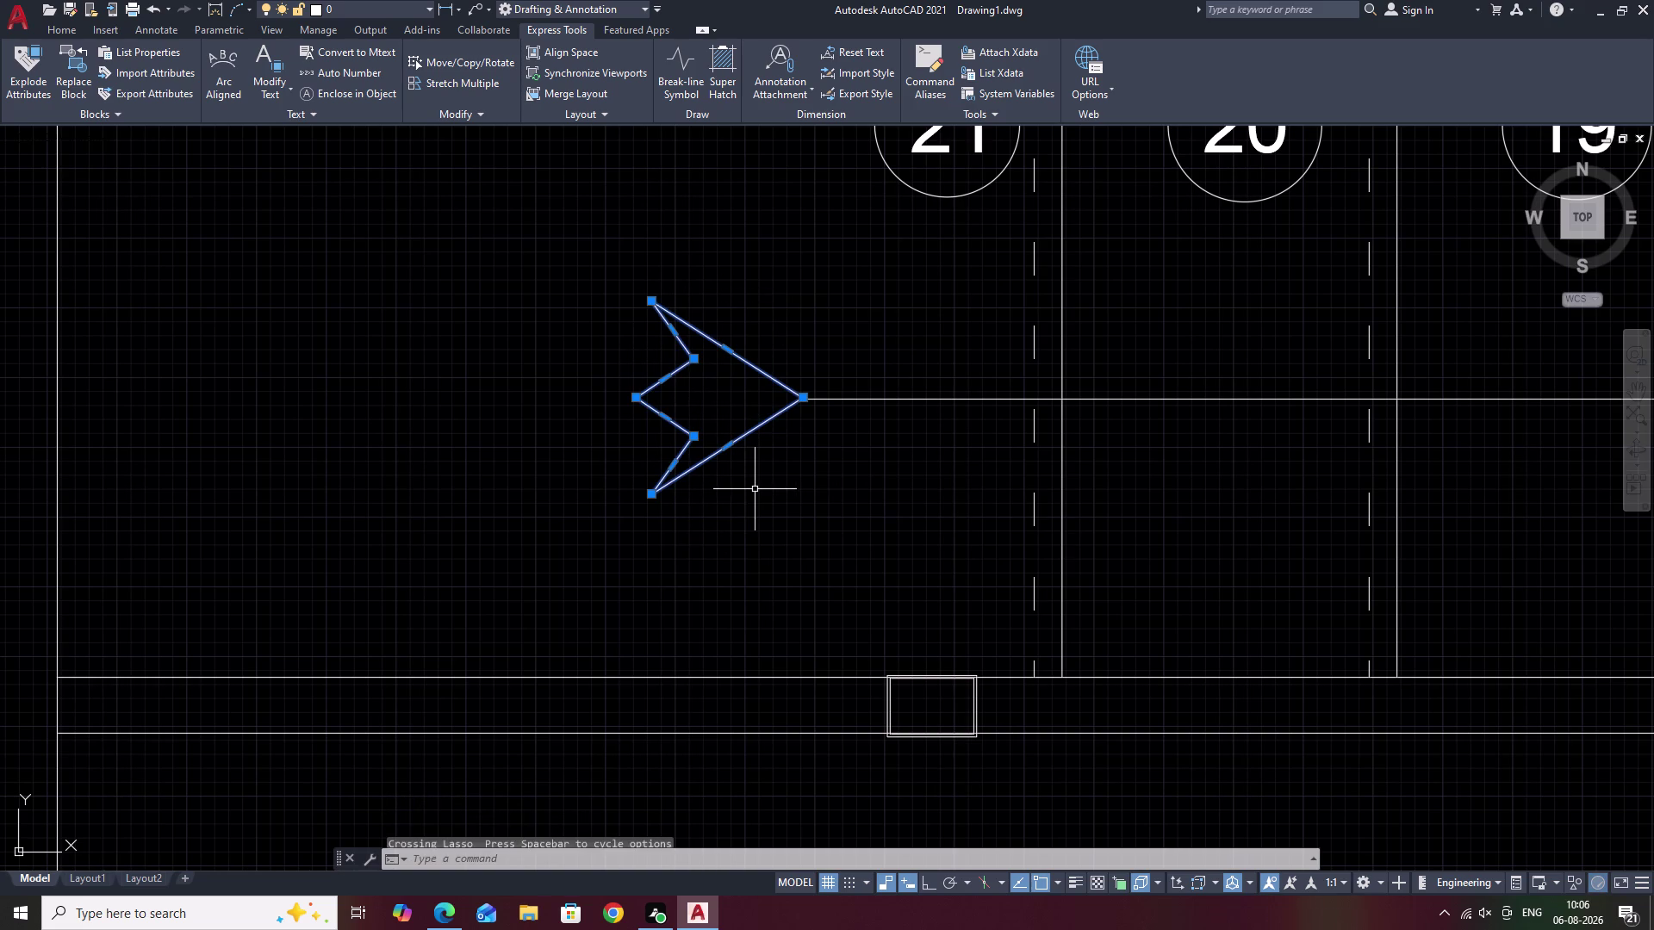
Rotate the tread-21 arrowhead 180° about its tip so it points left.
text(RO)
key(space)
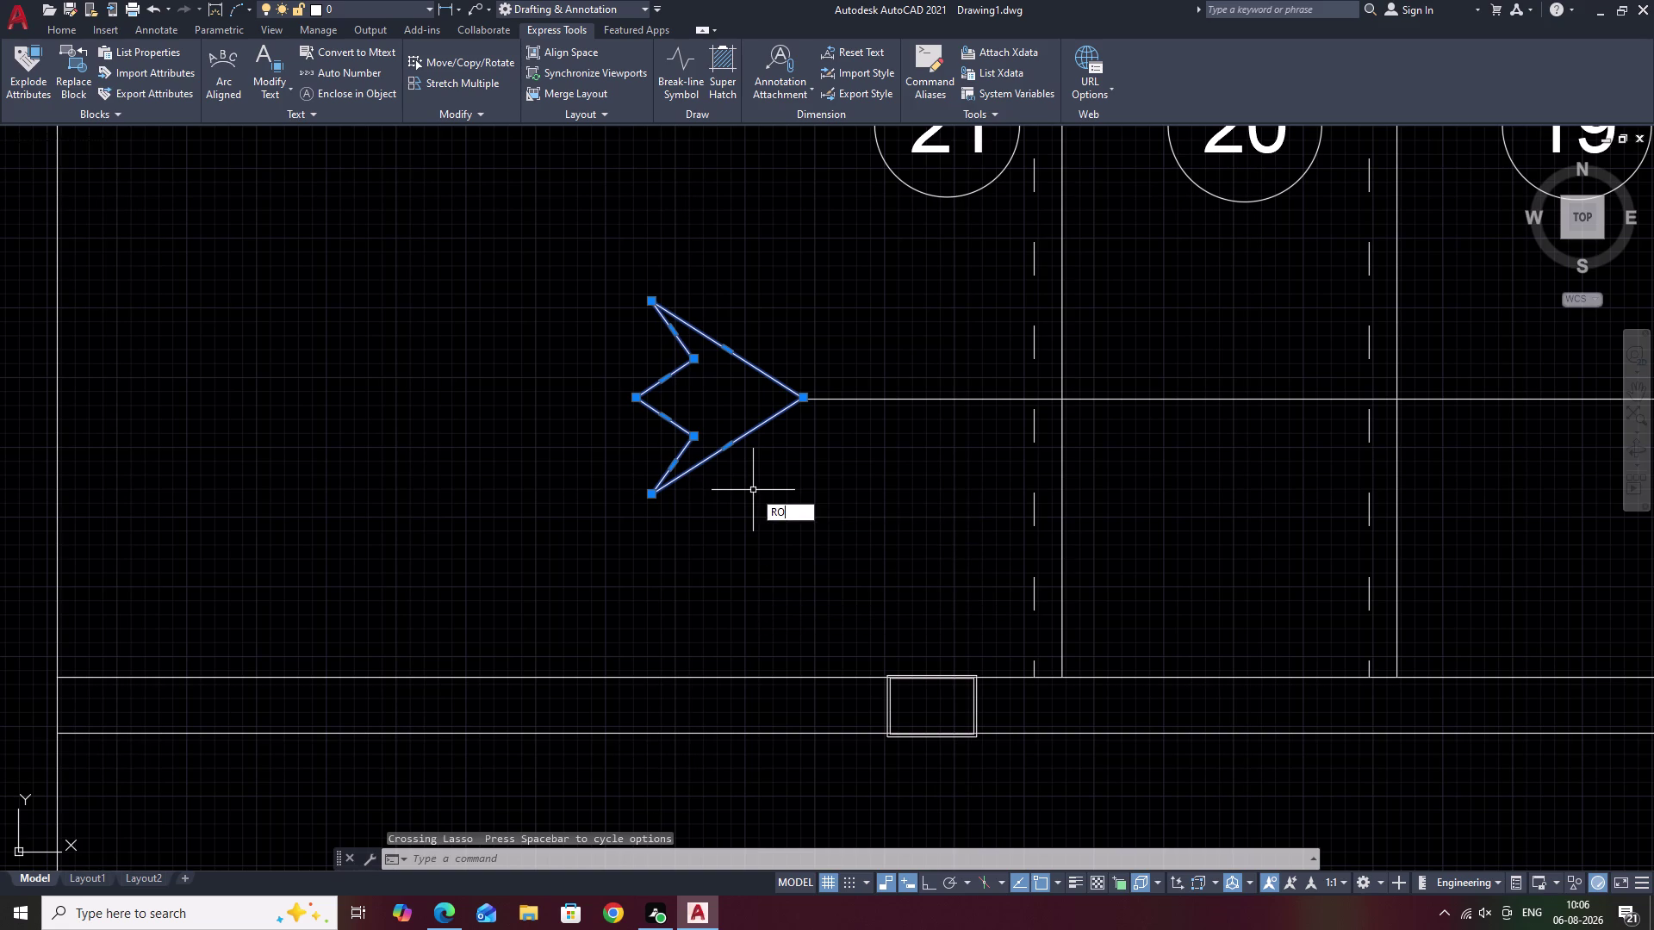
click(804, 399)
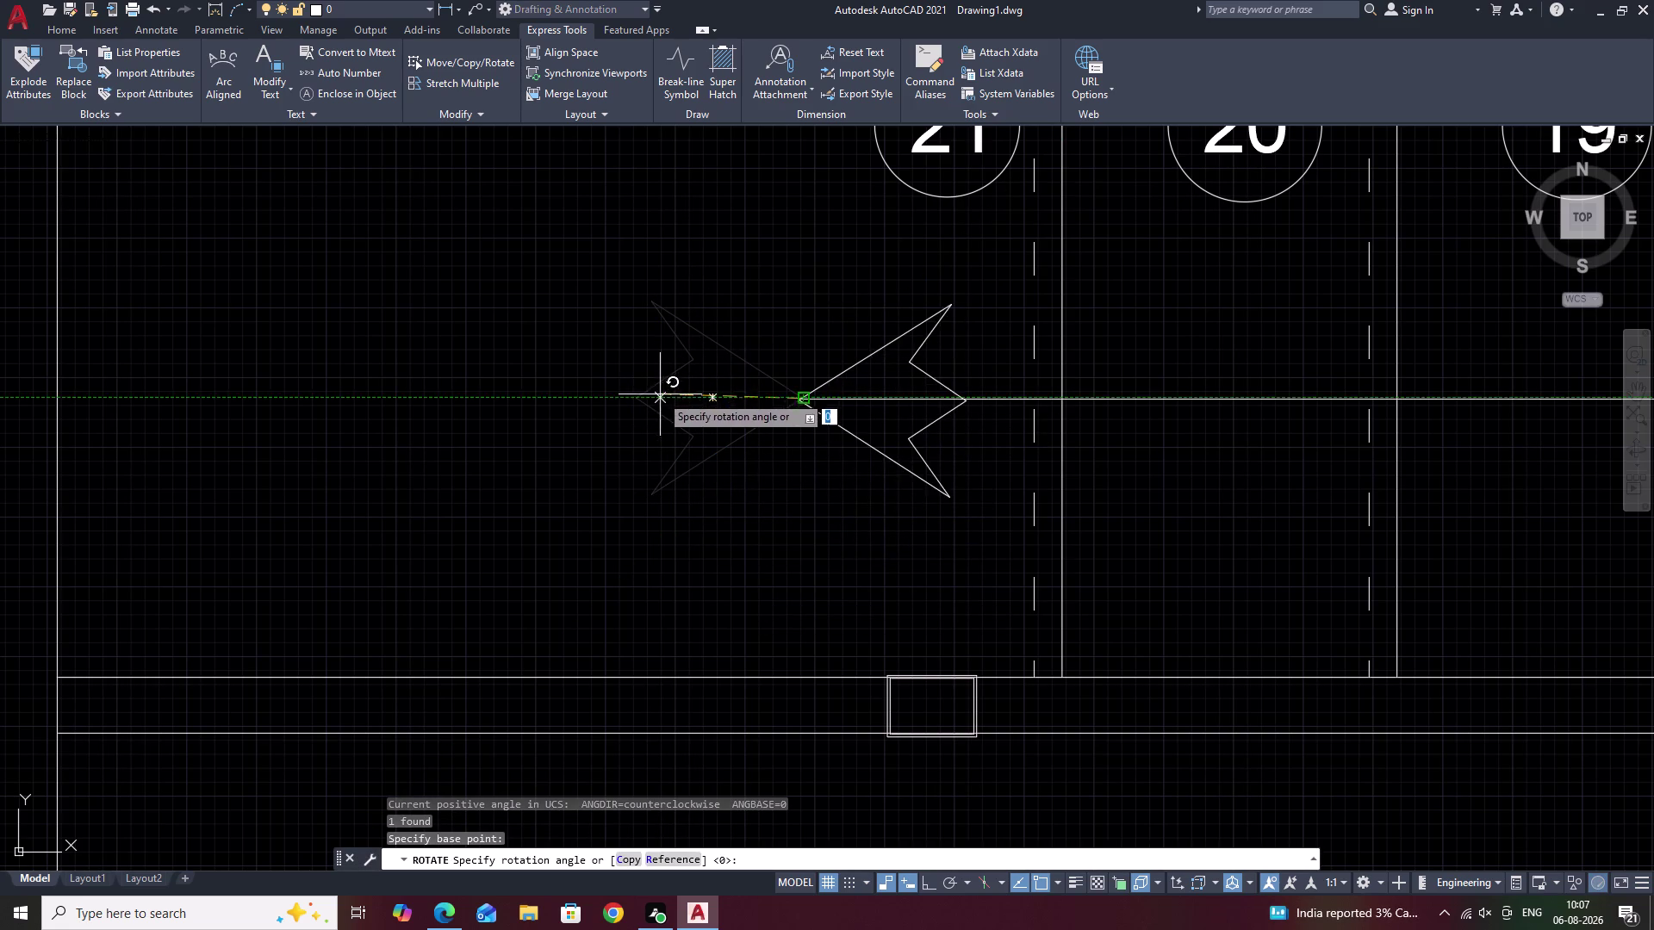
click(562, 398)
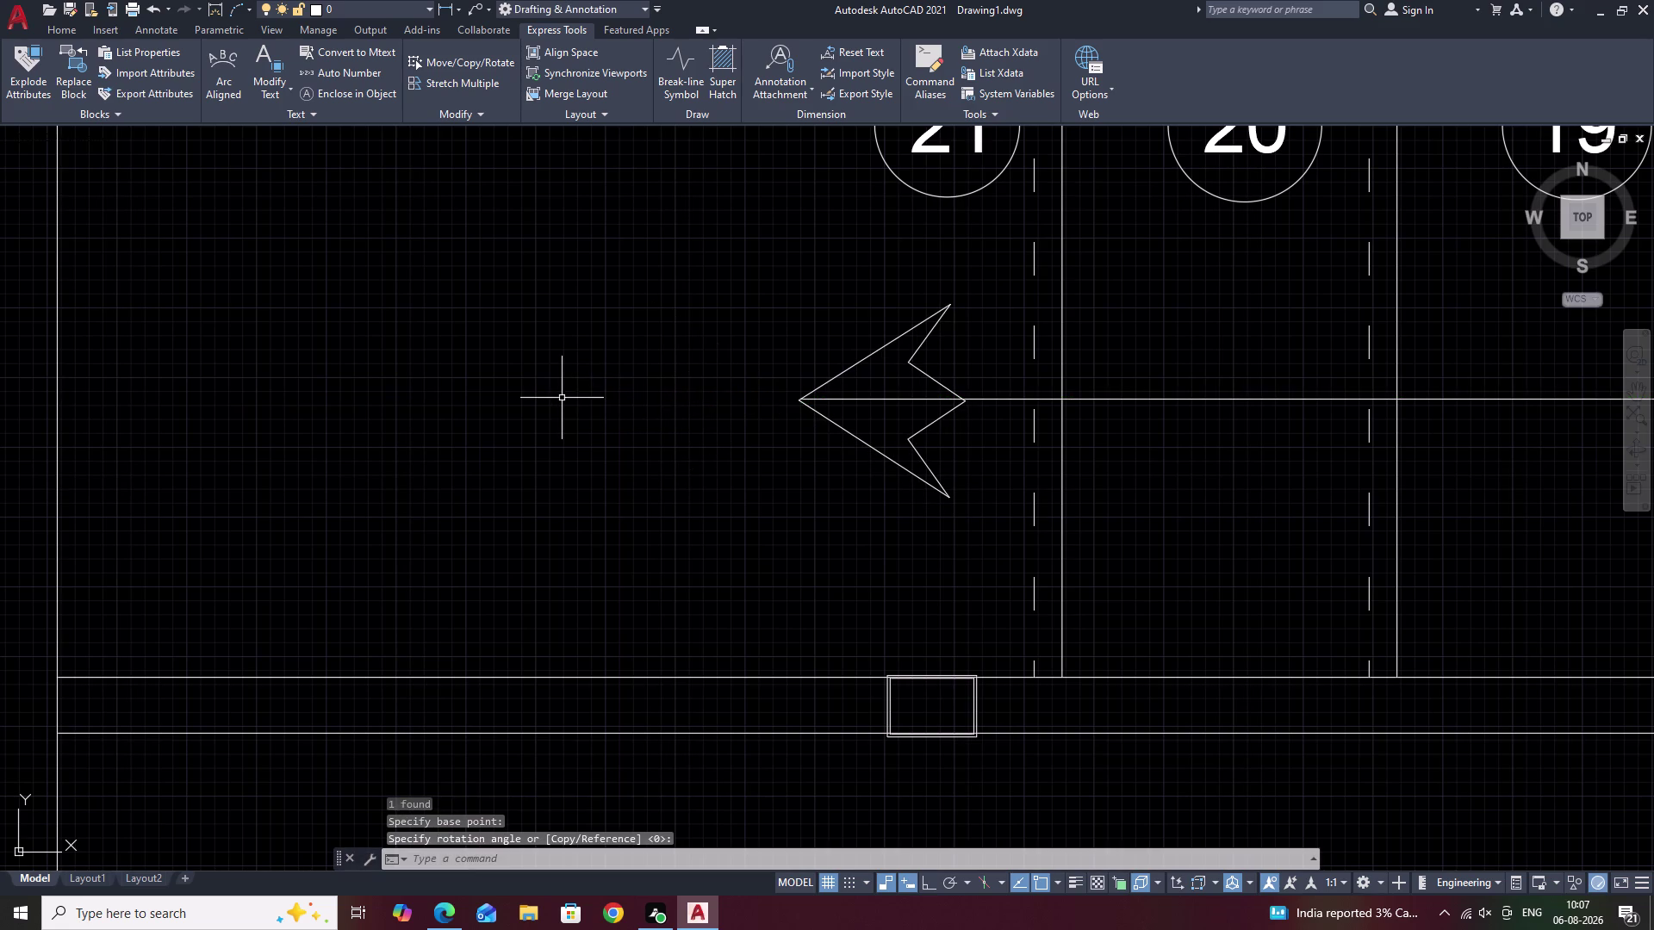
key(Escape)
scroll(down, 3)
Select the six lines of the landing arrowhead beside treads 10 and 11.
middle_drag(1207, 463, 651, 436)
scroll(down, 3)
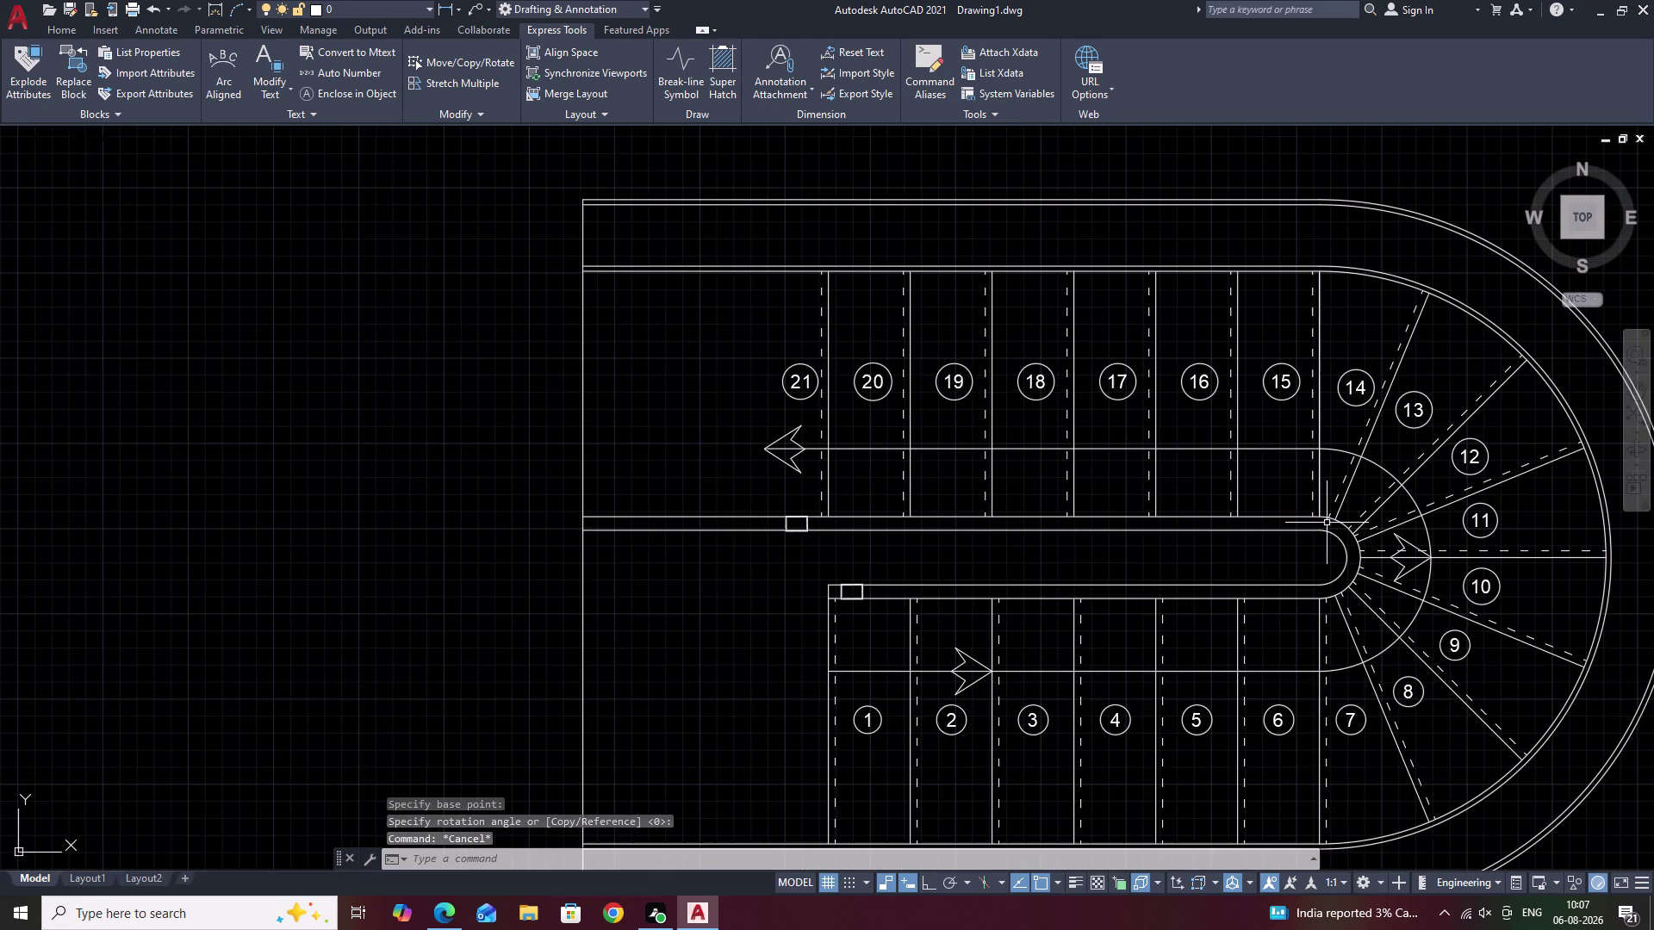
middle_drag(1327, 523, 1099, 461)
scroll(up, 3)
scroll(up, 3)
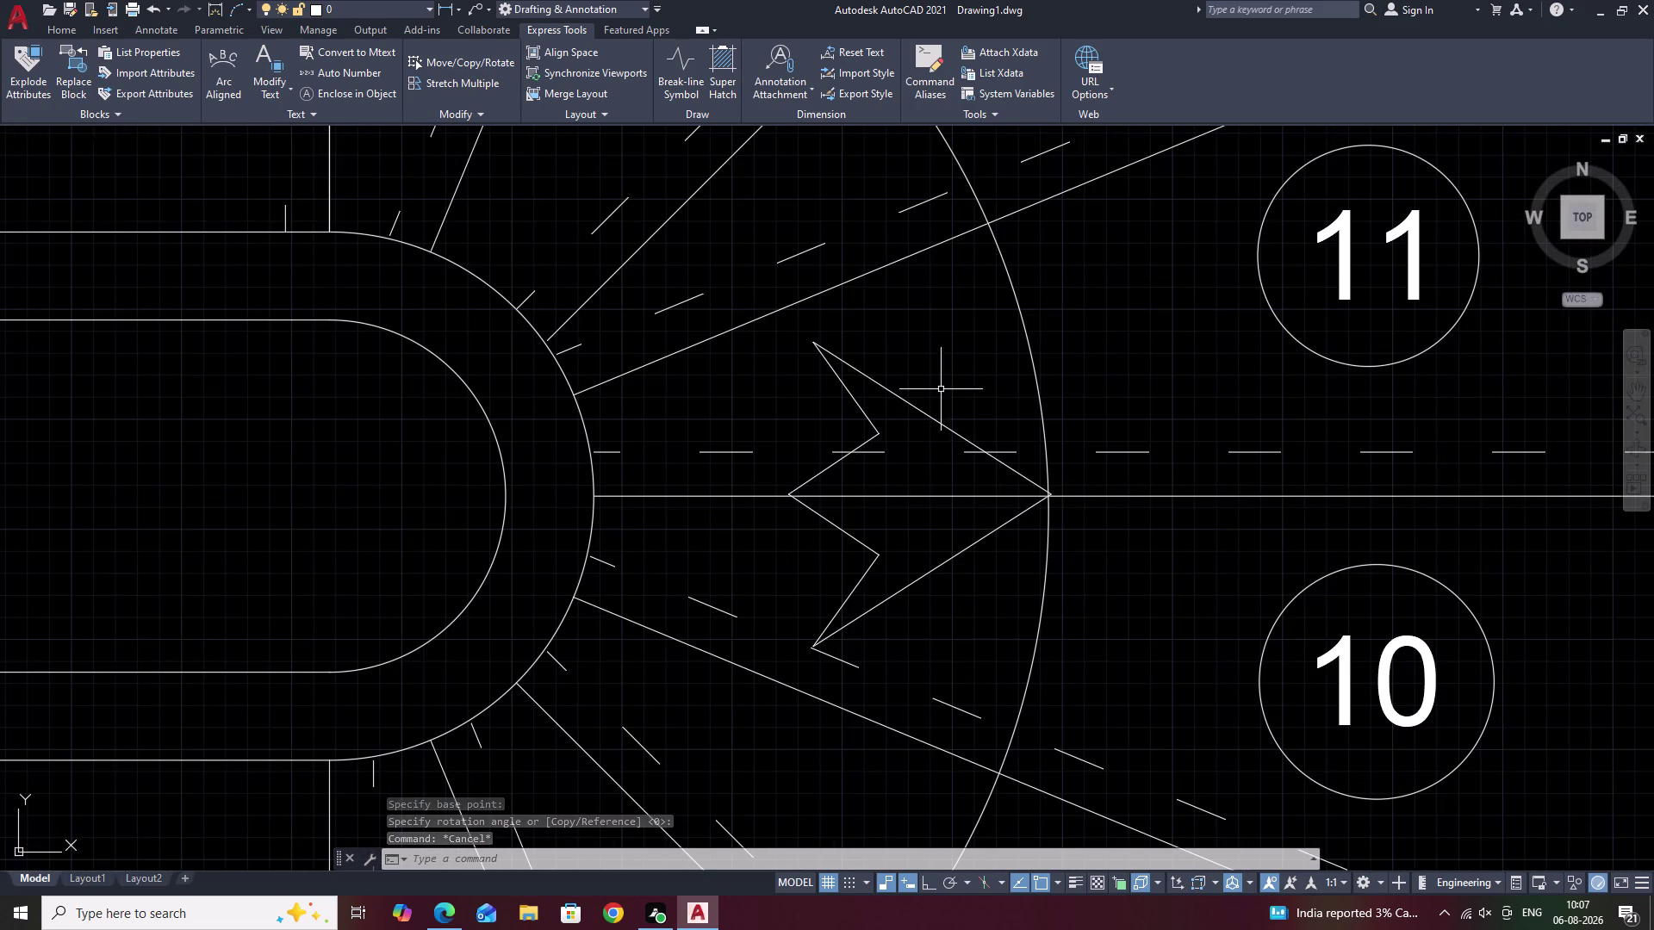
drag(937, 382, 860, 404)
click(862, 421)
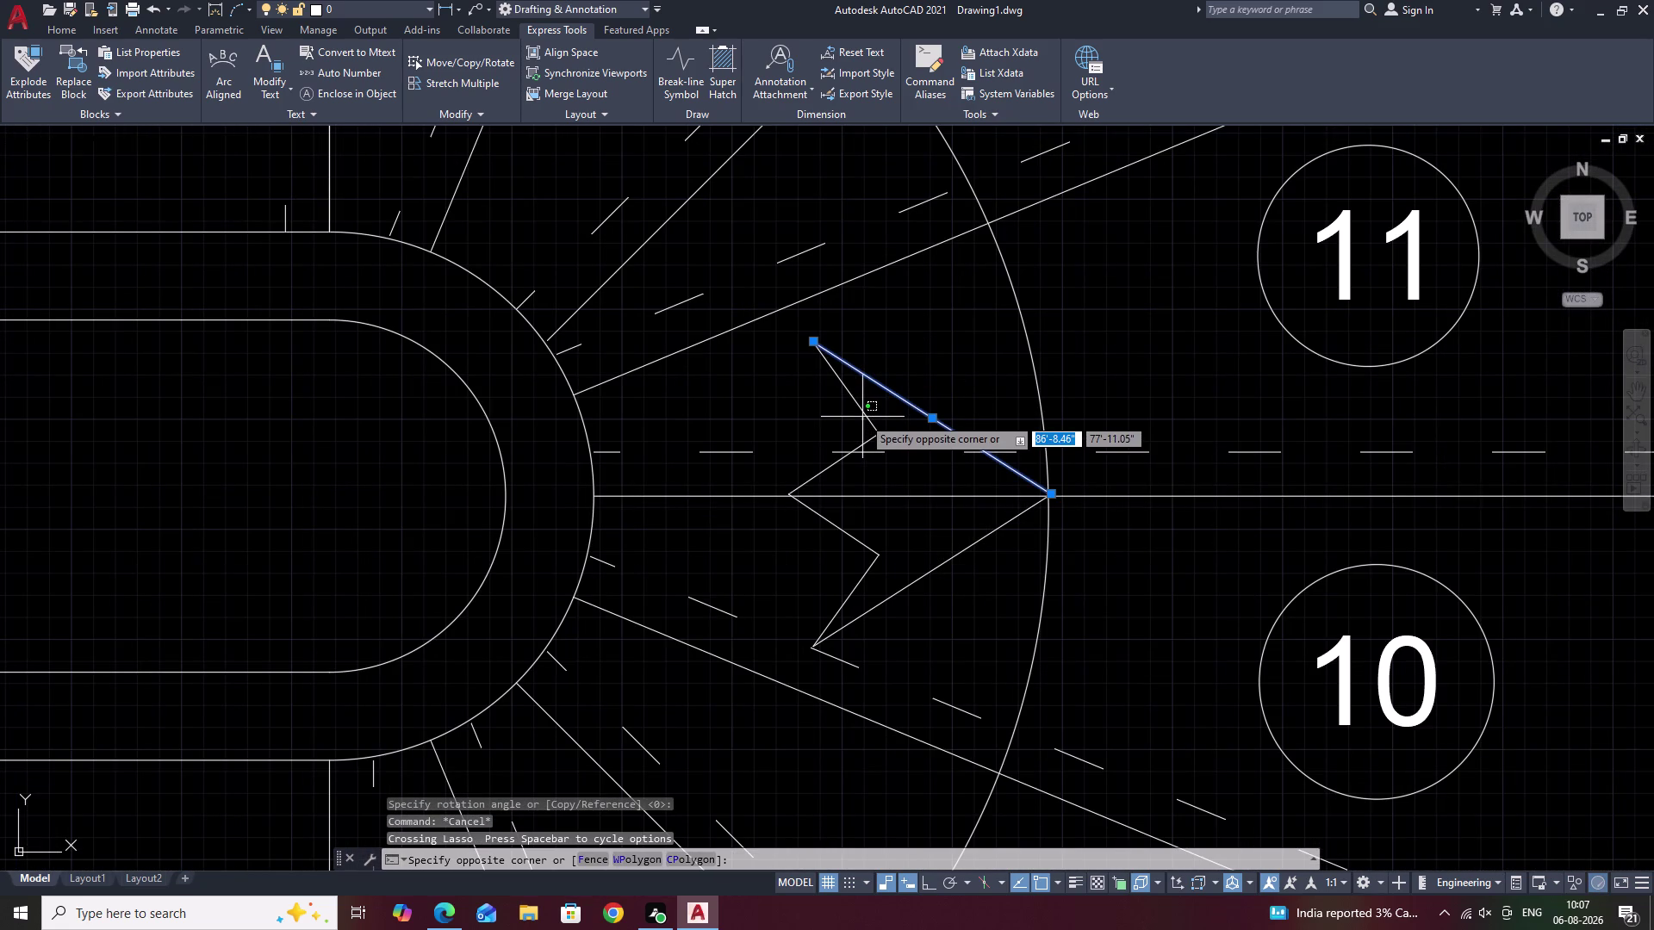
click(862, 415)
click(867, 413)
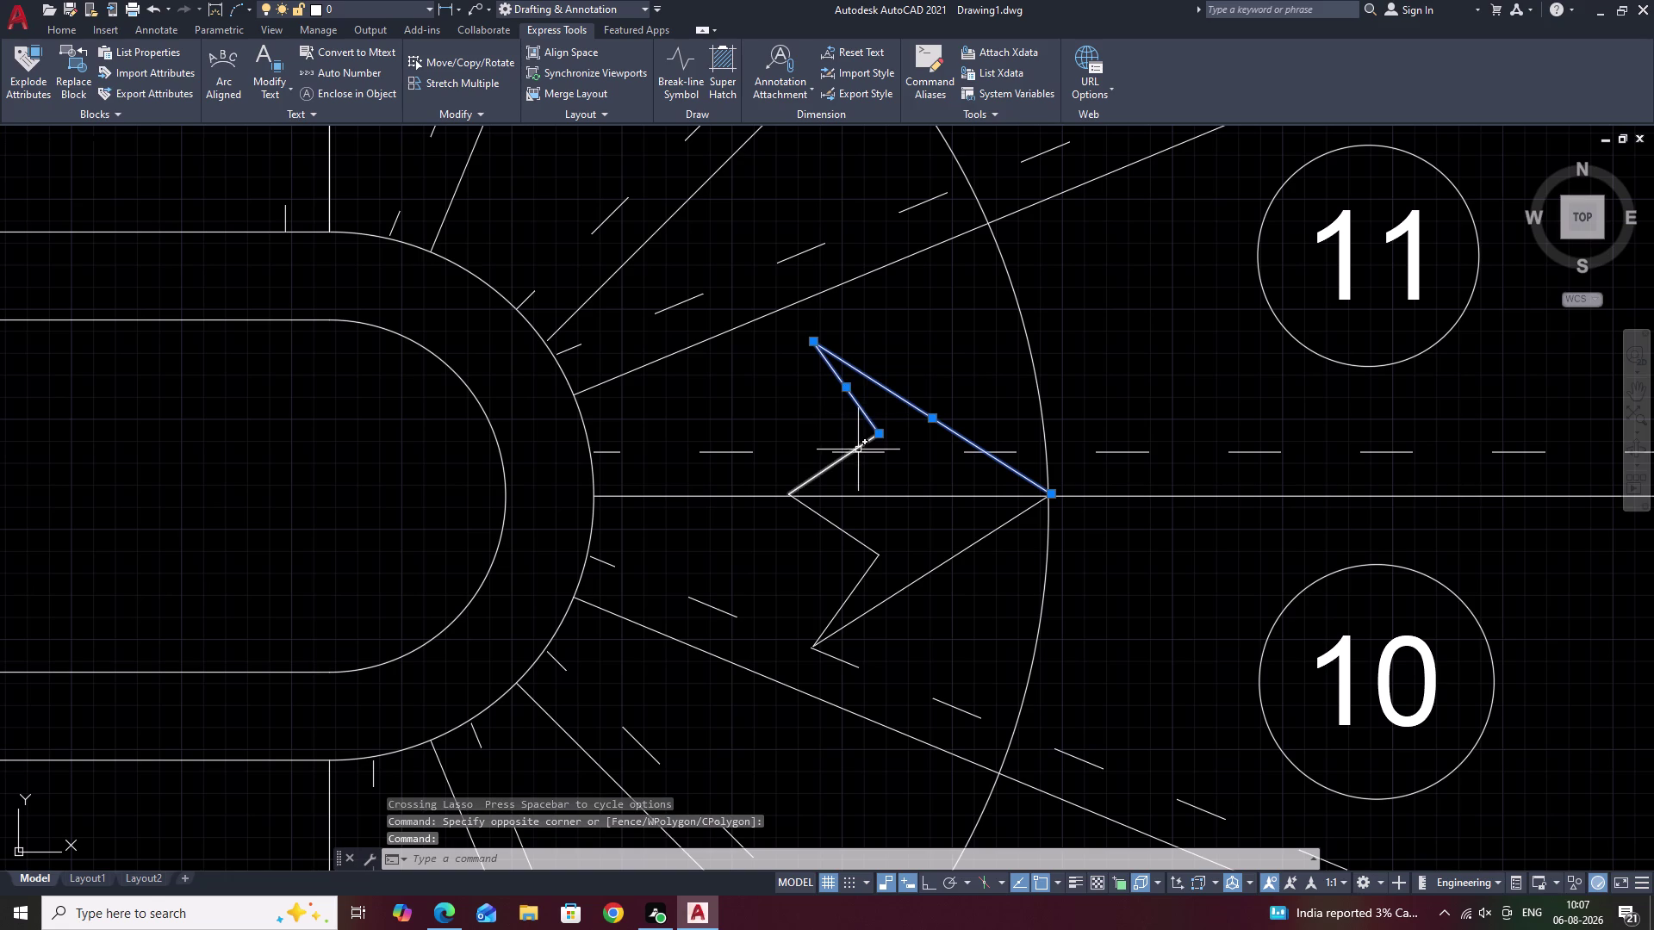
click(852, 451)
click(844, 533)
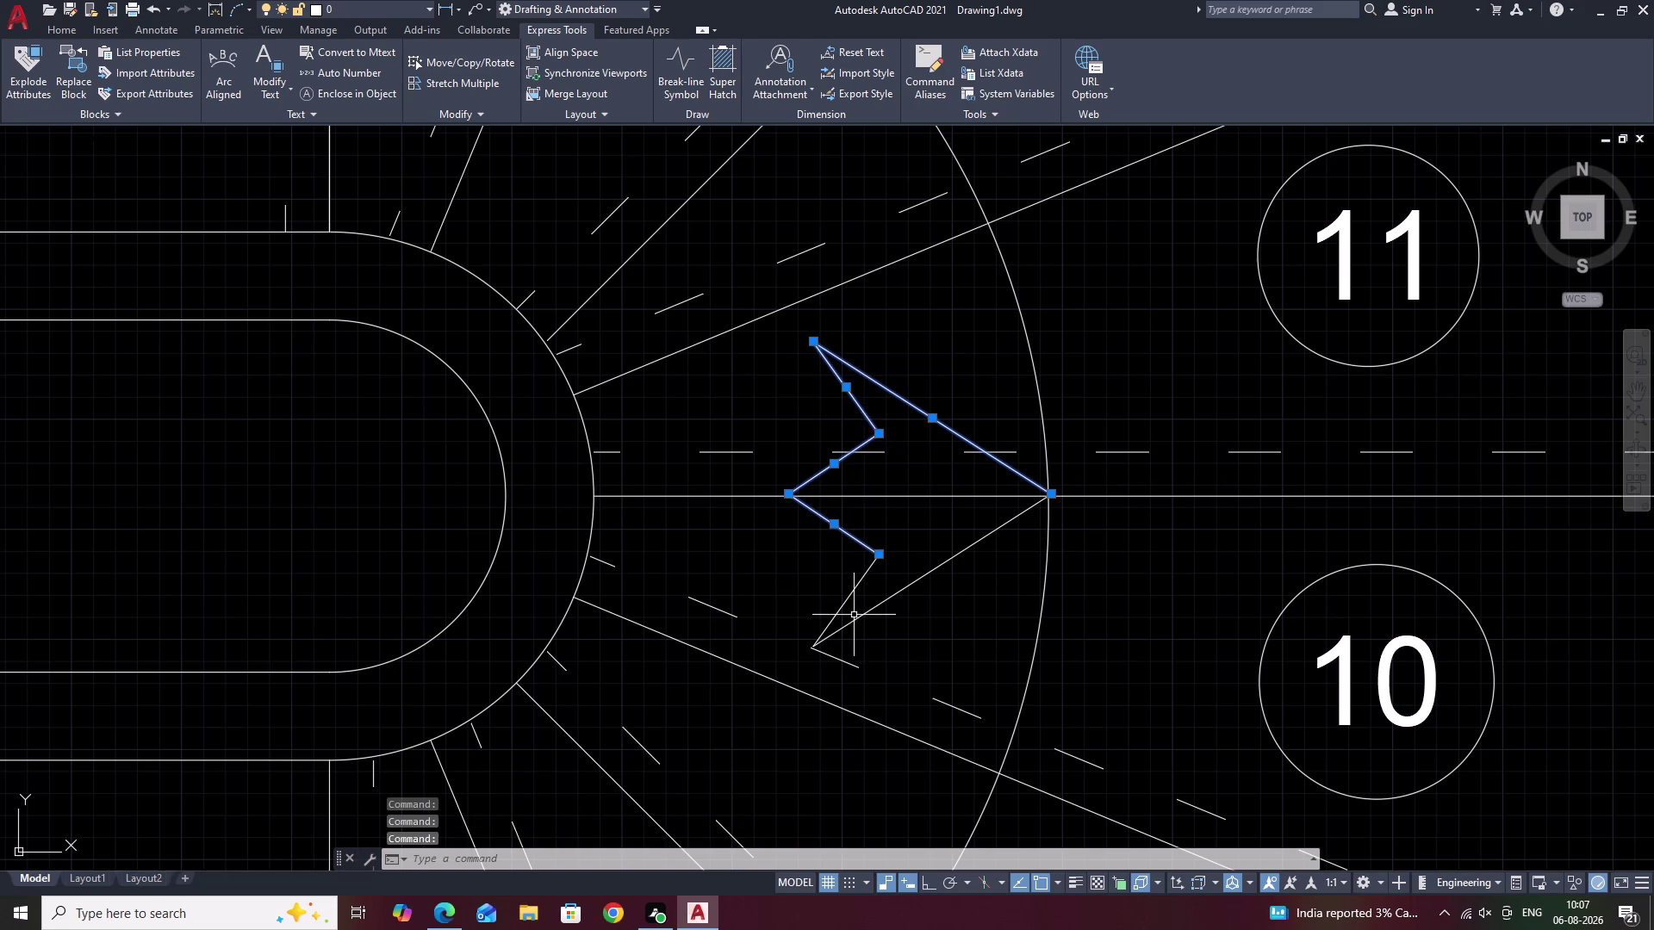
click(851, 593)
click(896, 593)
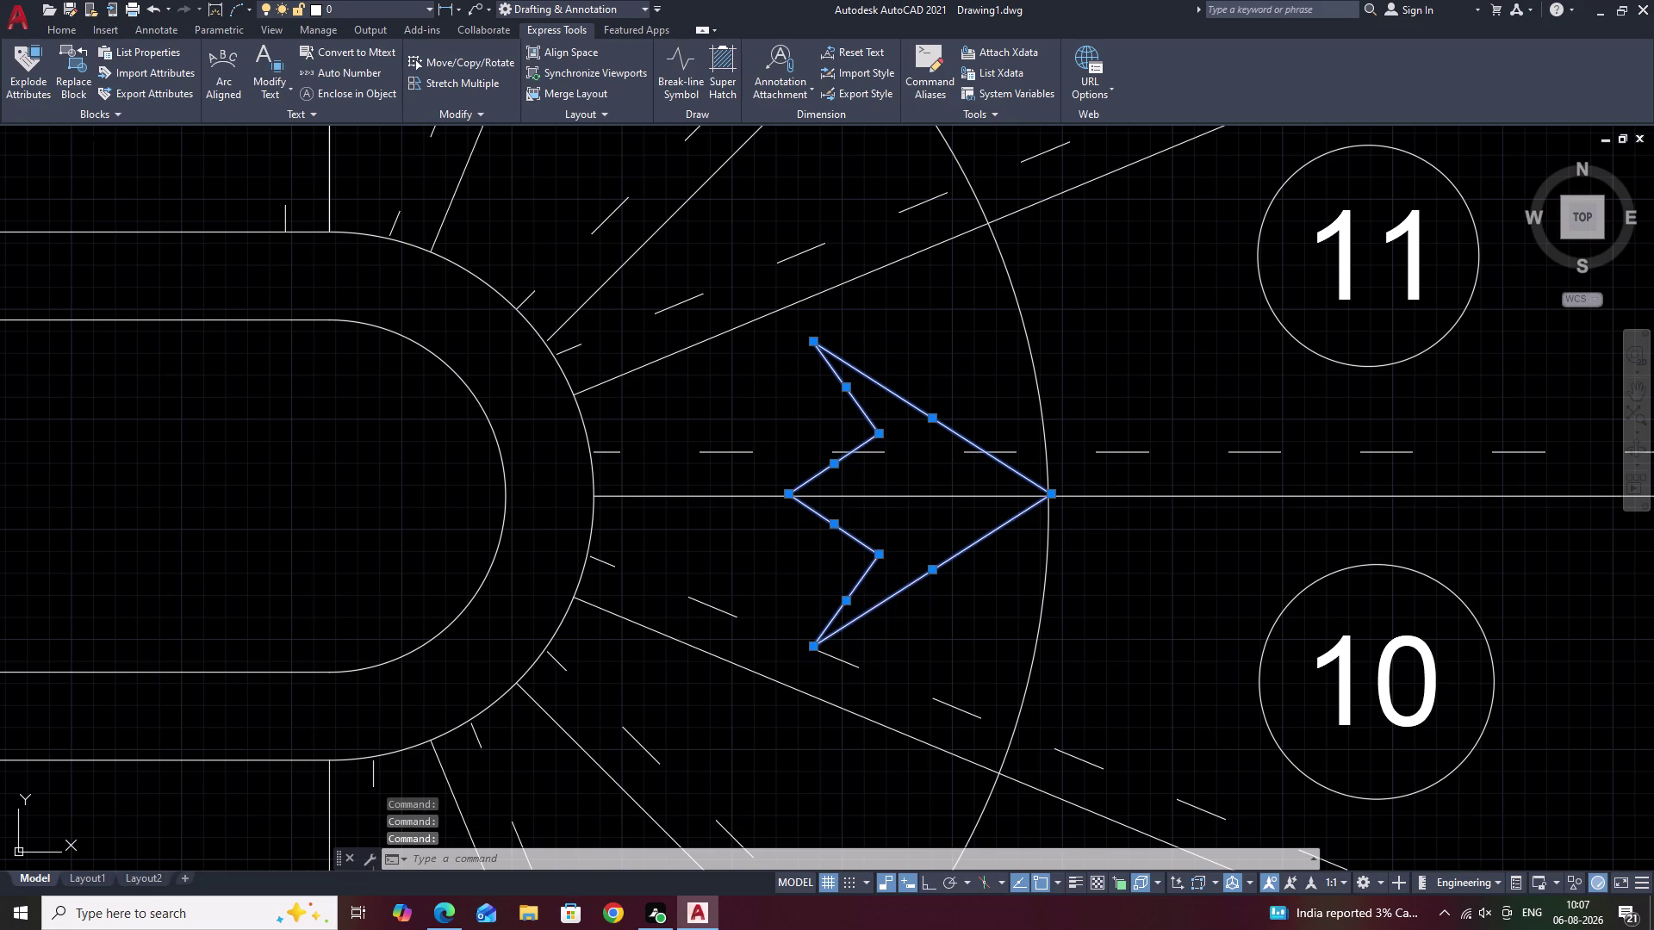
Join the landing arrowhead's six lines into one polyline.
key(r)
key(BackSpace)
text(J)
key(space)
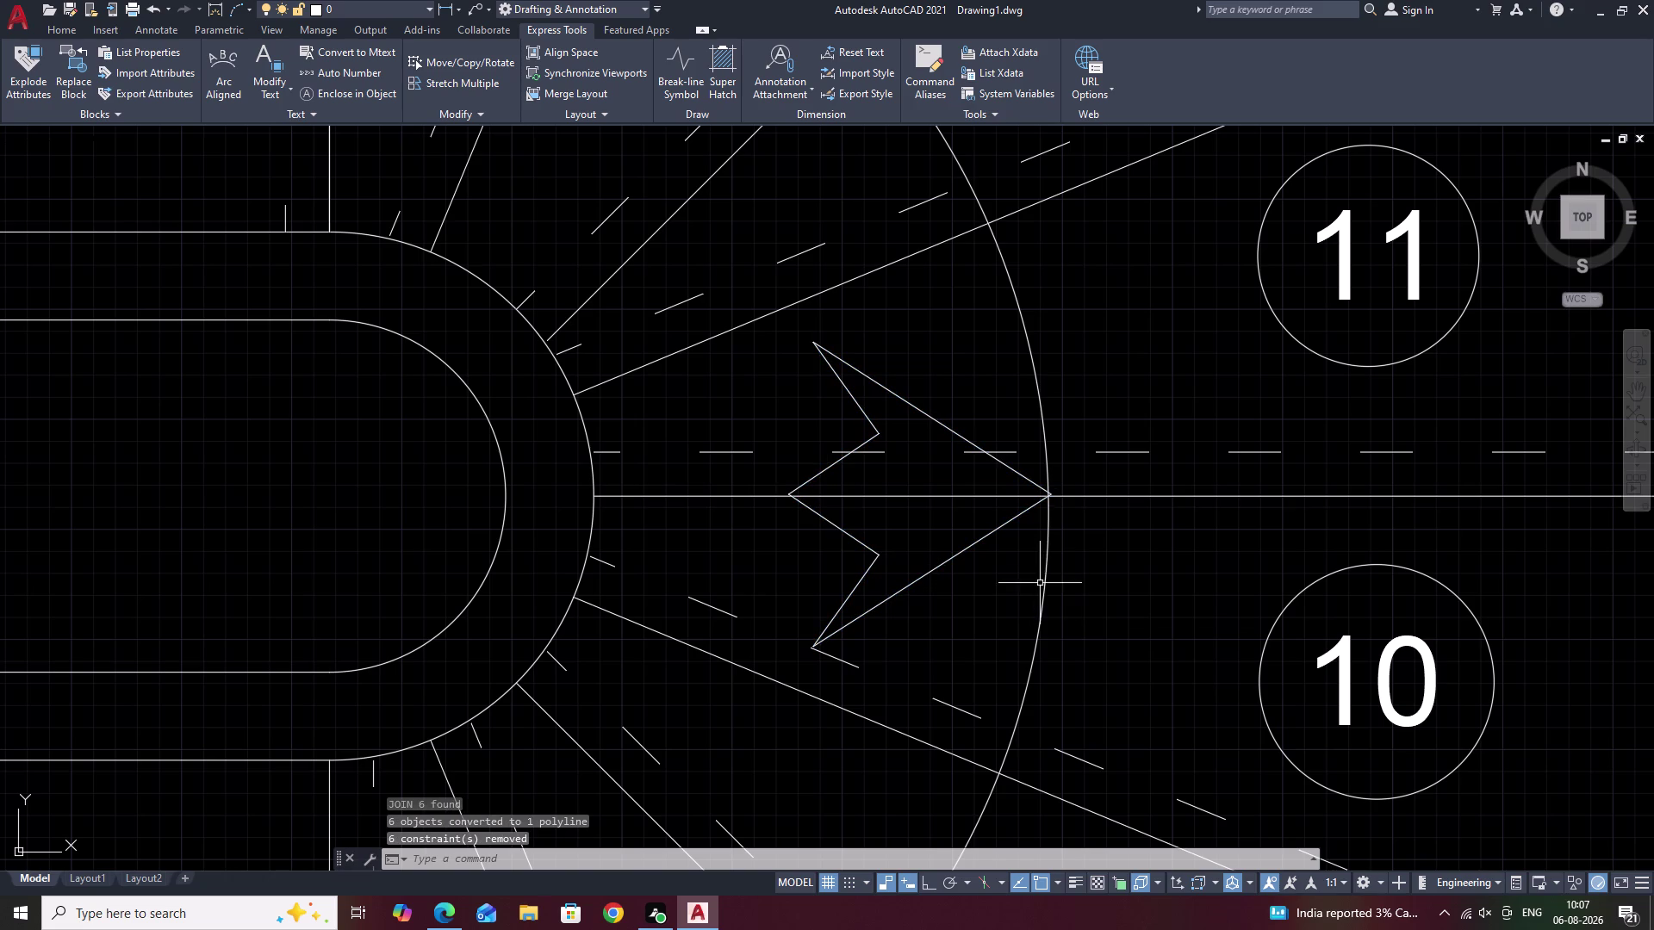
click(1043, 488)
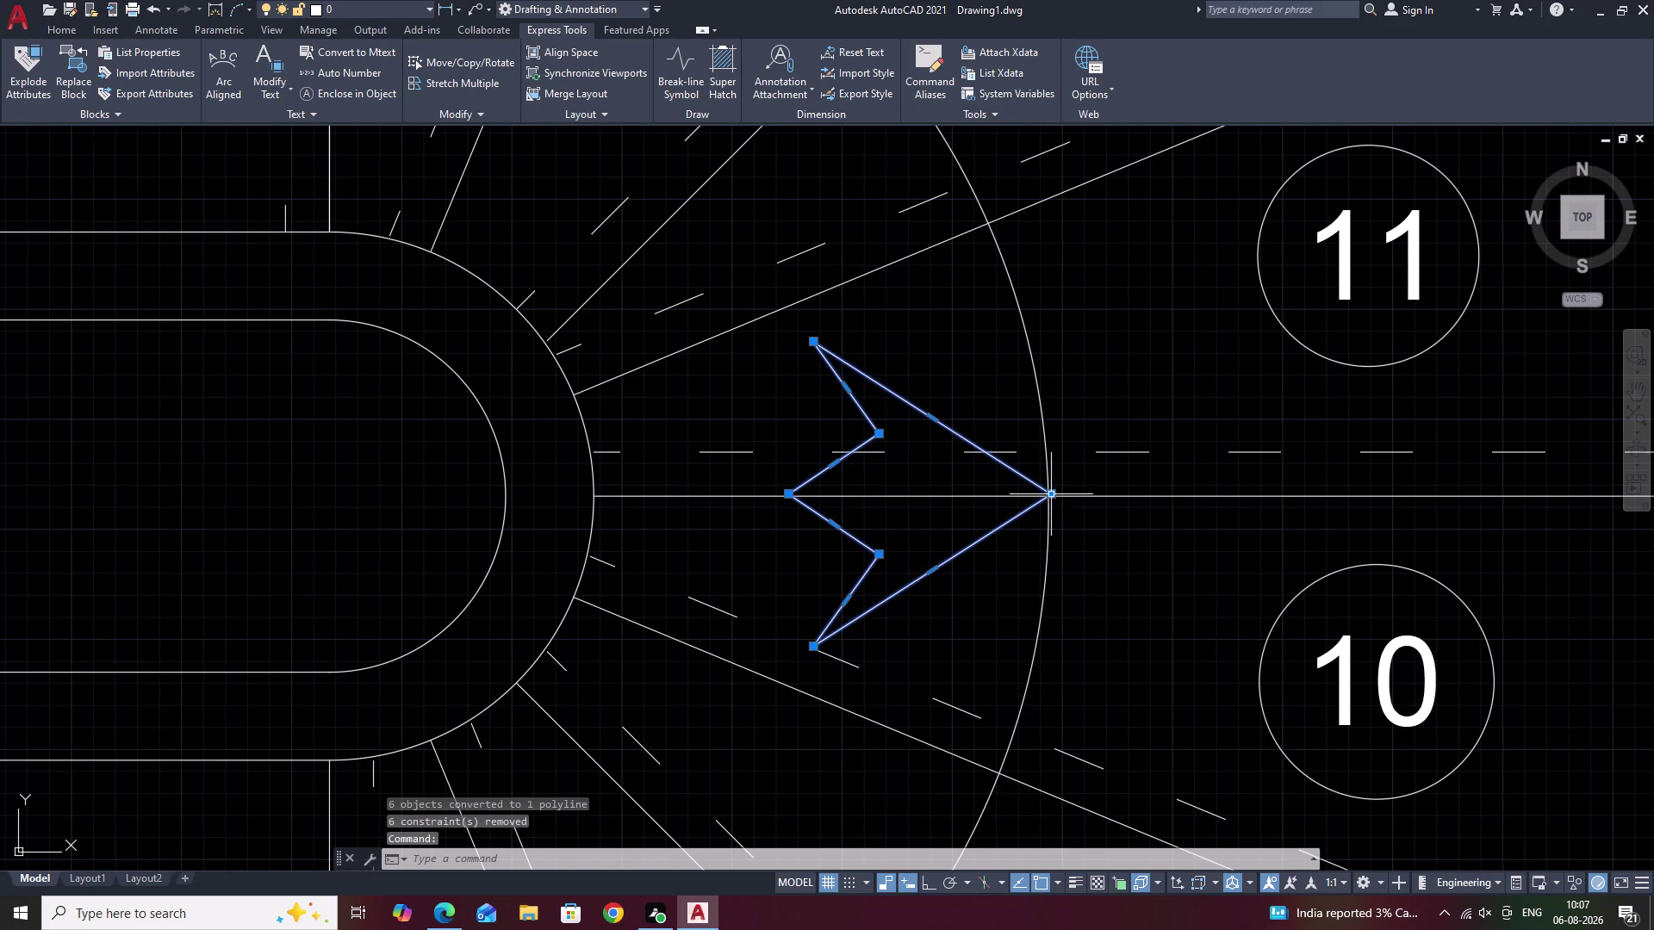
Start a rotation, then undo the recent offset and grip edit operations.
text(RO)
key(space)
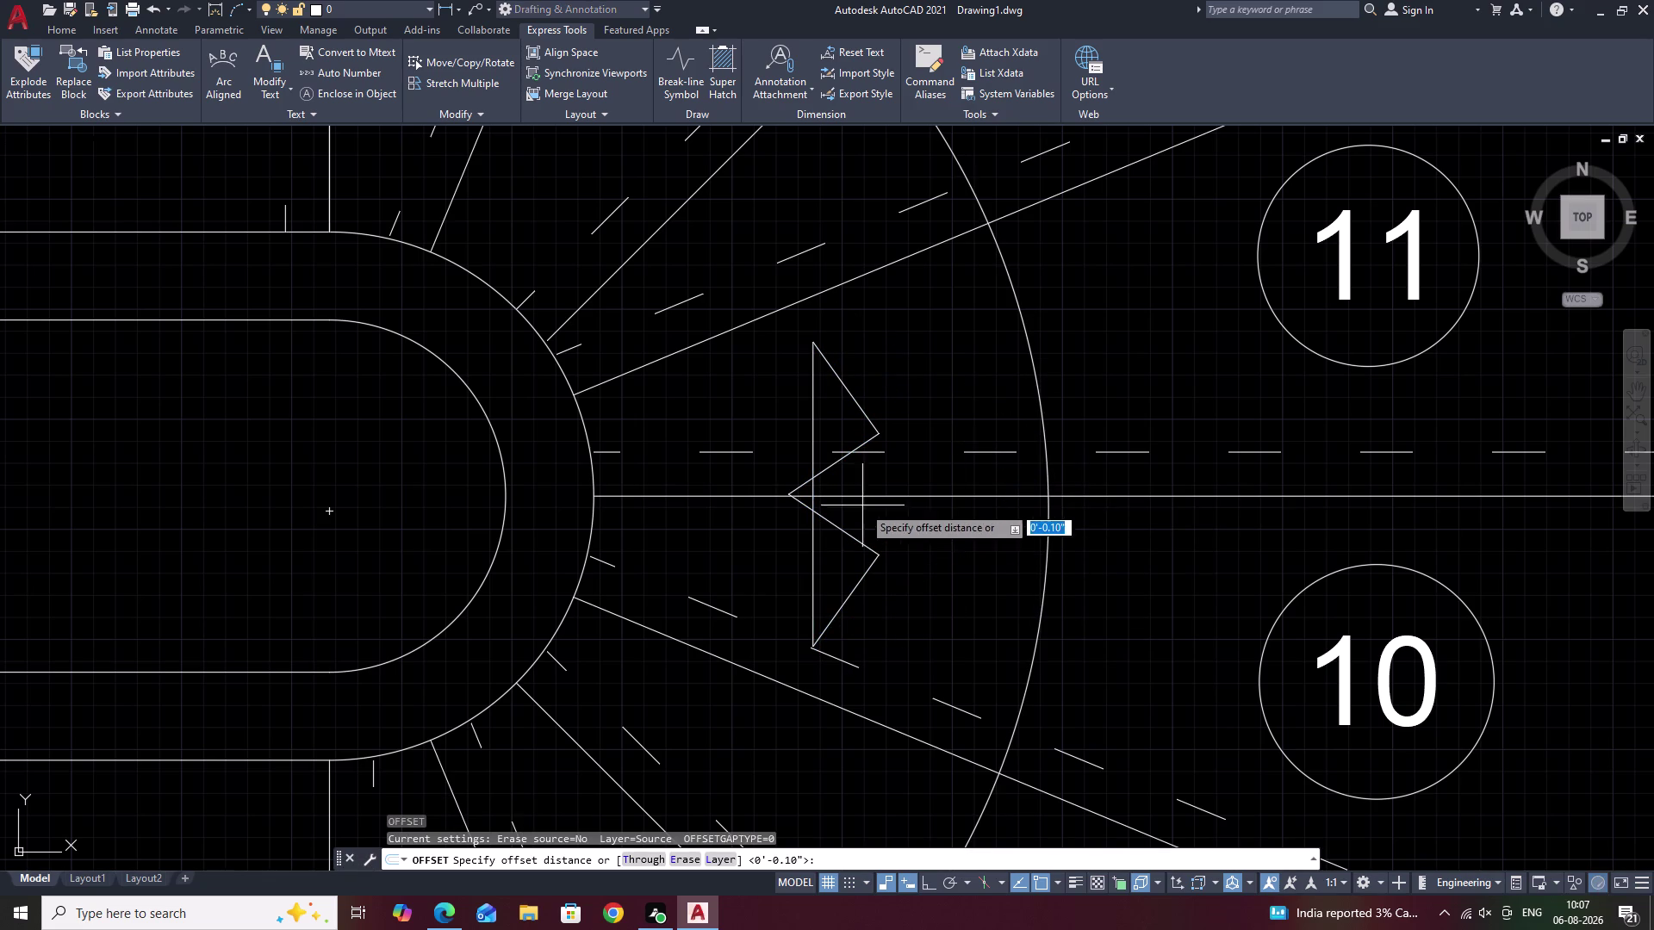
key(ctrl+z)
key(ctrl+z)
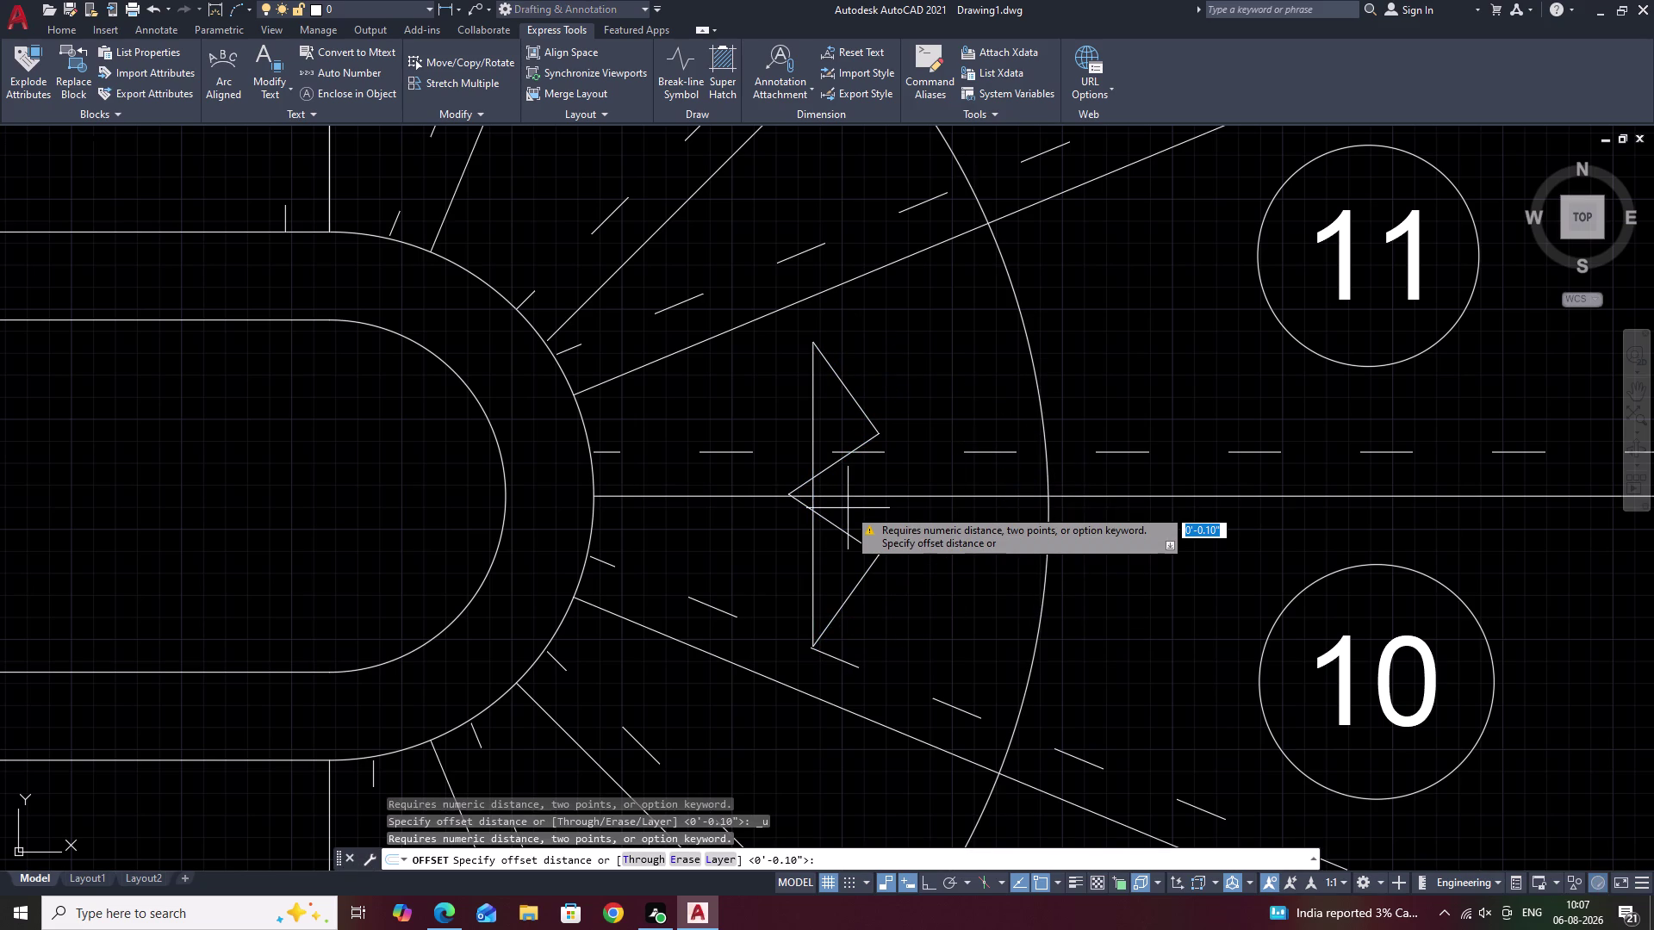
key(Escape)
key(ctrl+z)
key(ctrl+z)
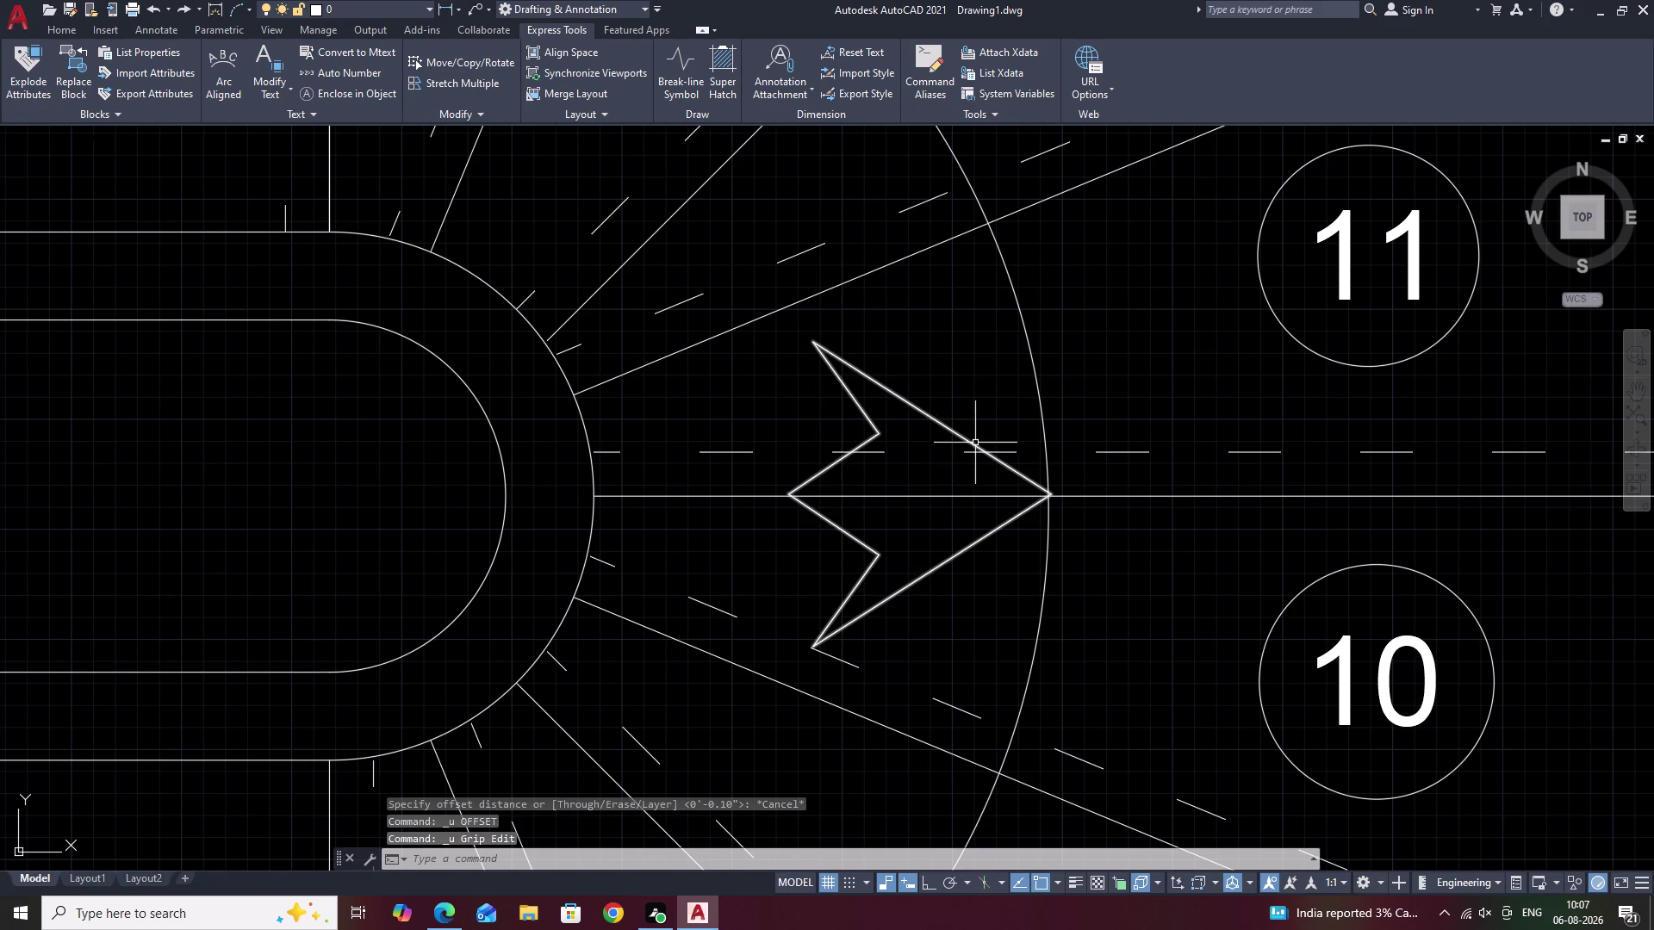
Rotate the landing arrowhead beside tread 10 about its tip to point upward.
click(974, 443)
text(RO)
key(space)
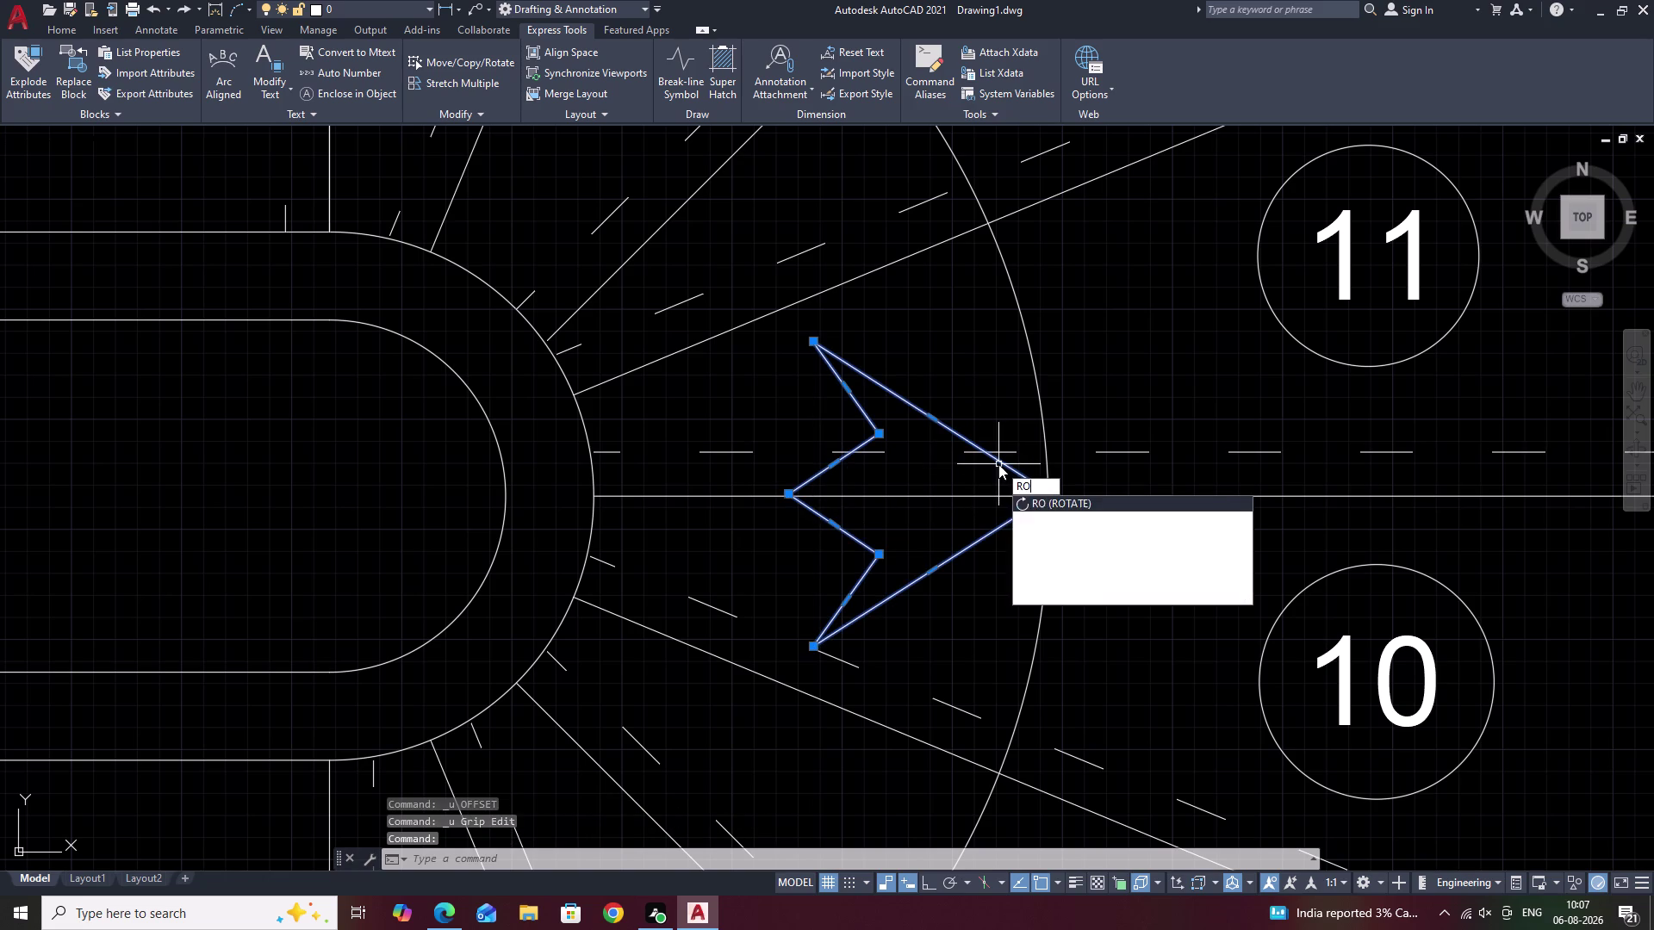
click(1050, 496)
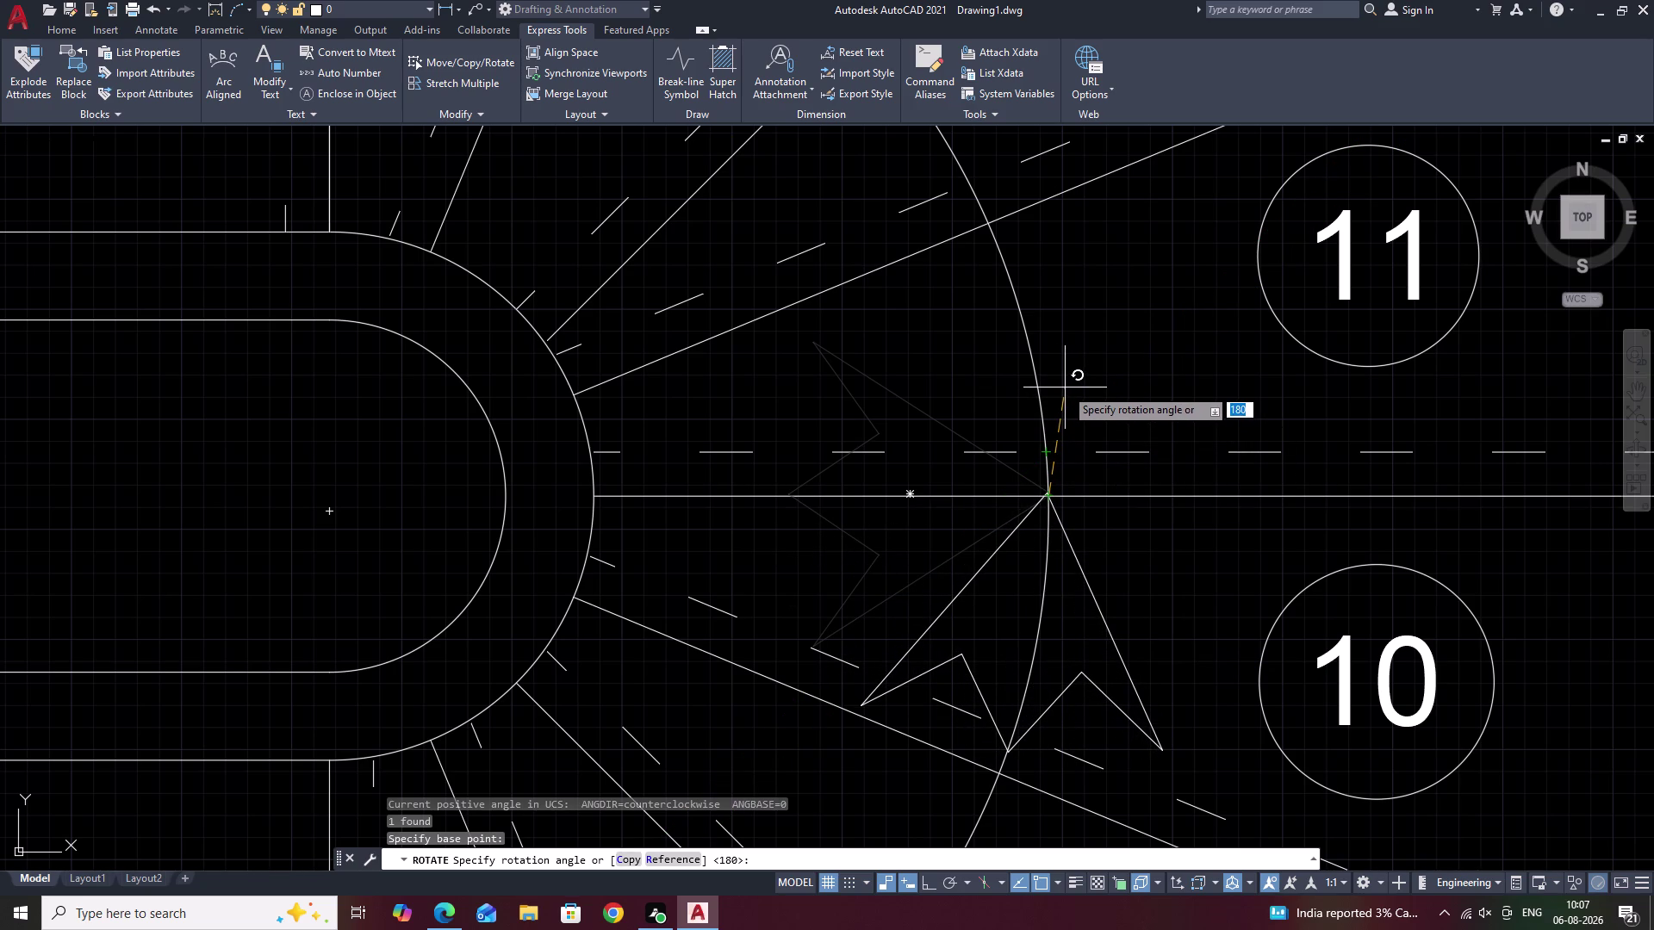
click(1065, 387)
scroll(down, 3)
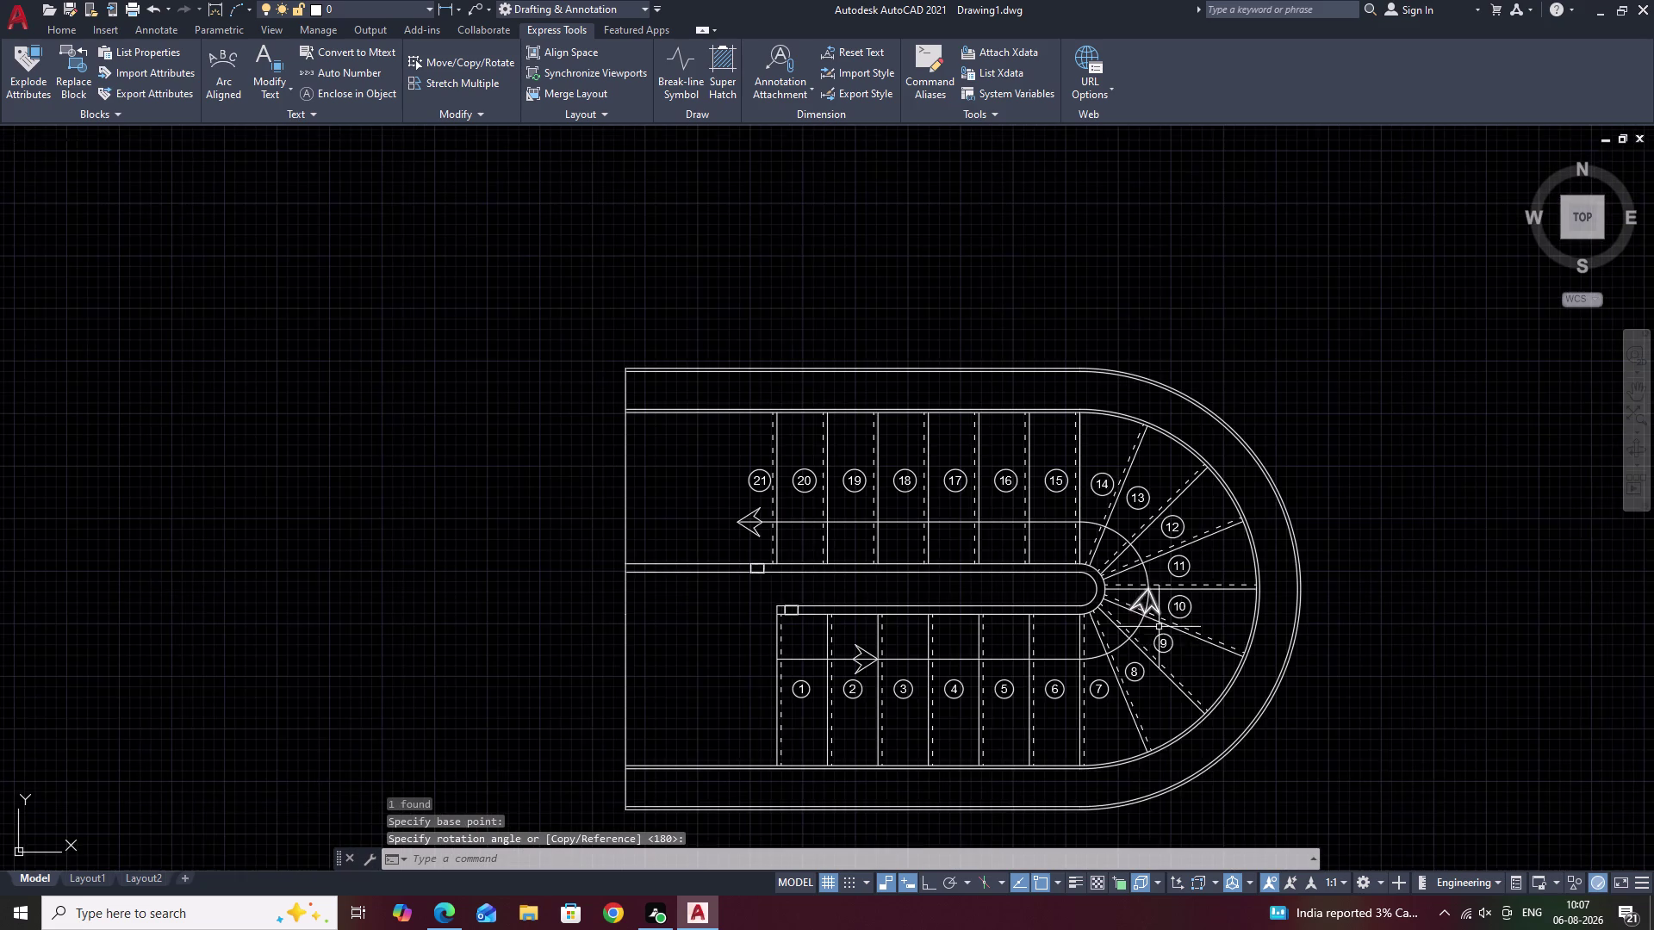
middle_drag(1159, 639, 1224, 555)
key(Escape)
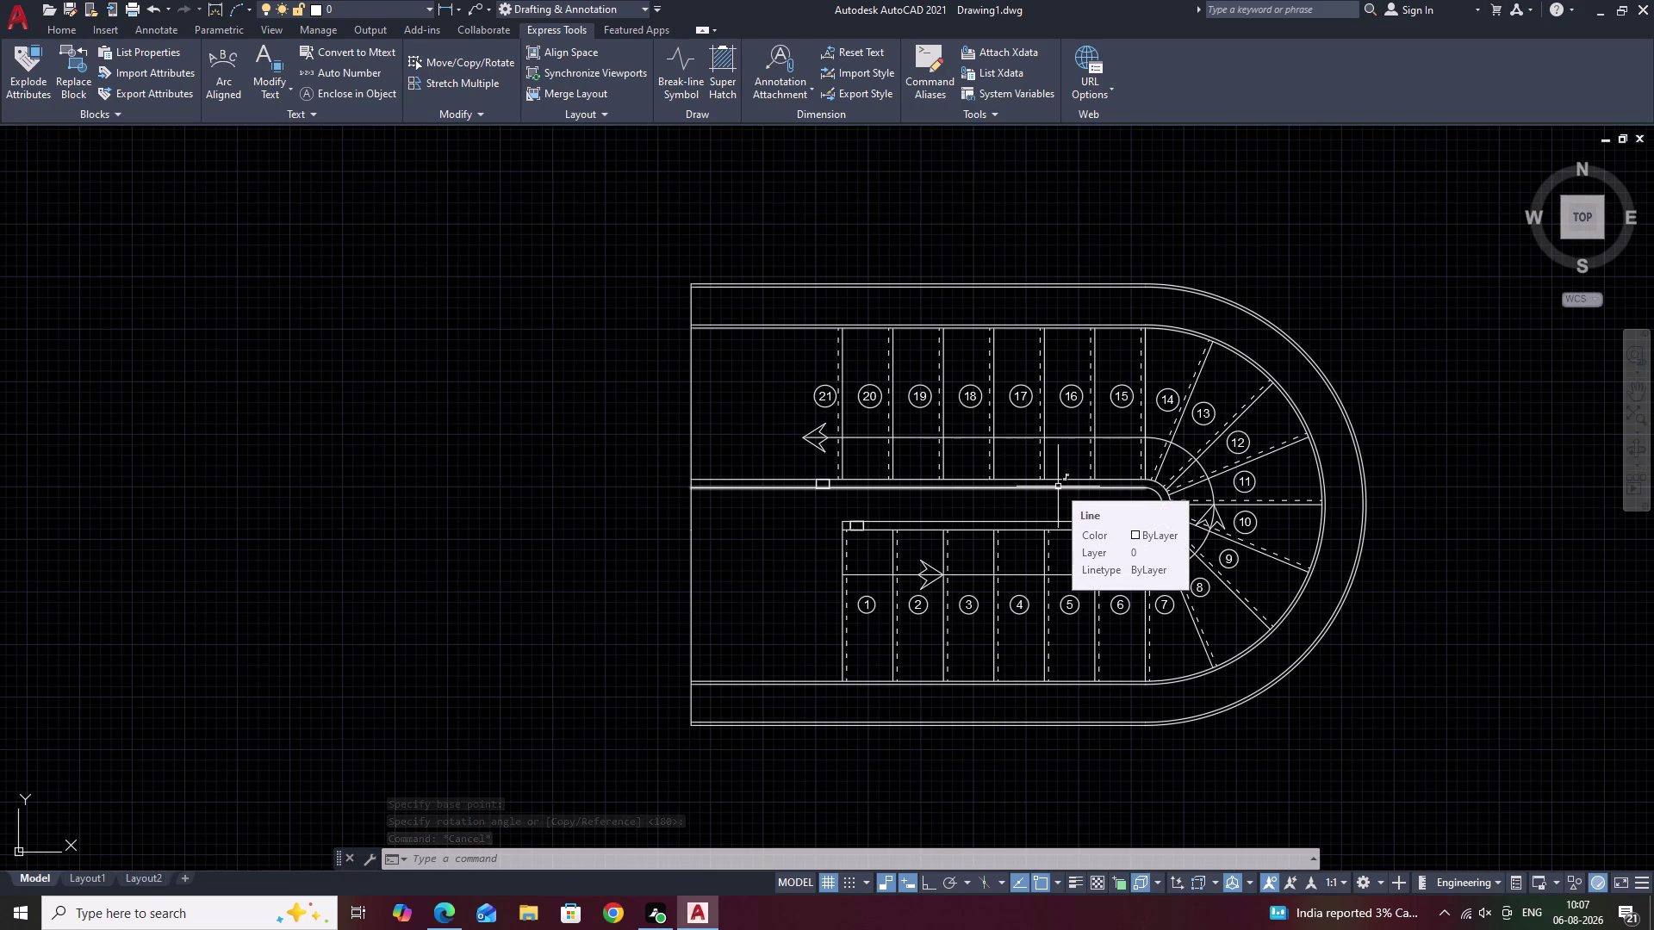
Copy the tread-21 arrowhead onto the upper walk line near tread 17.
scroll(up, 3)
drag(821, 417, 792, 440)
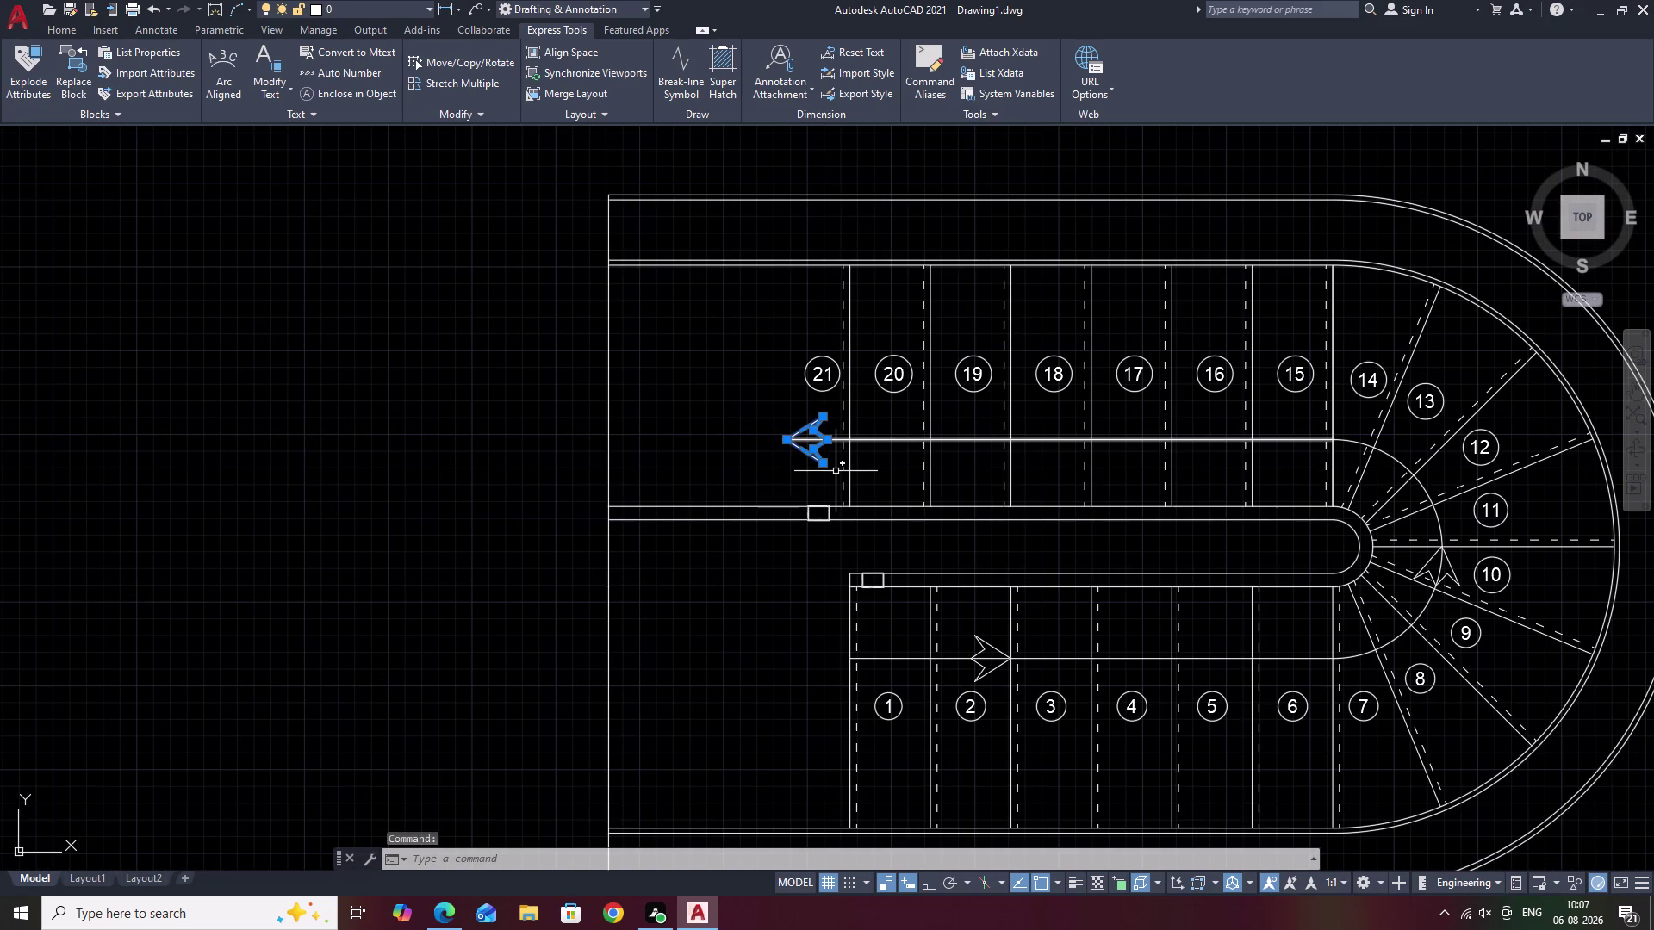
text(CO)
key(space)
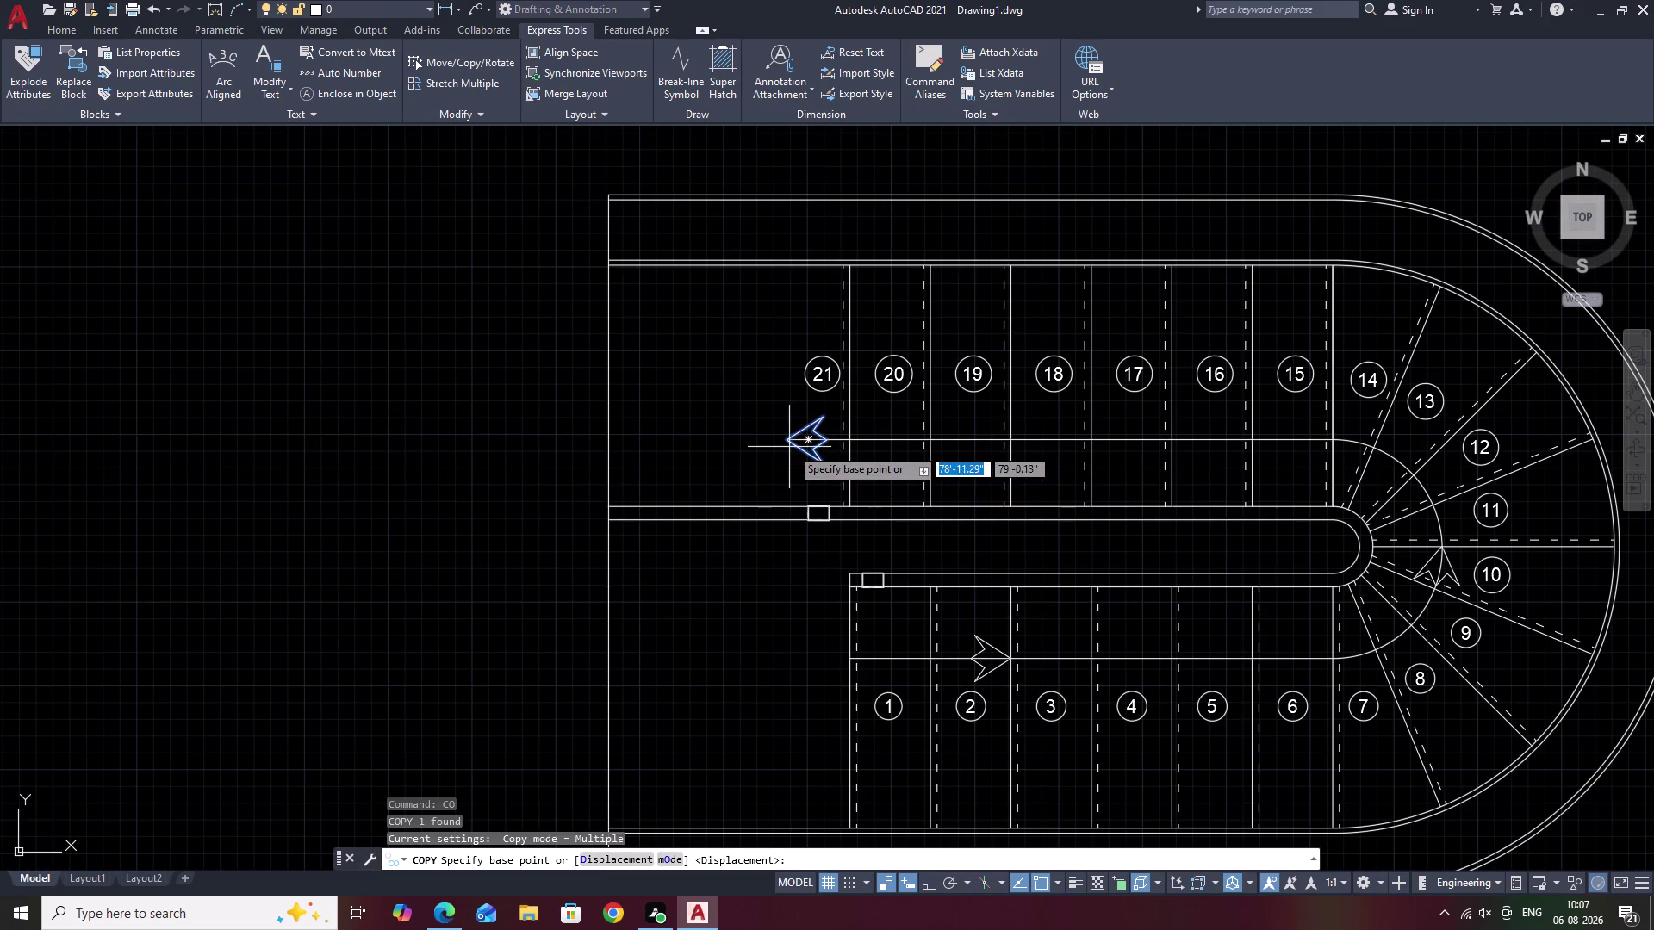
click(791, 444)
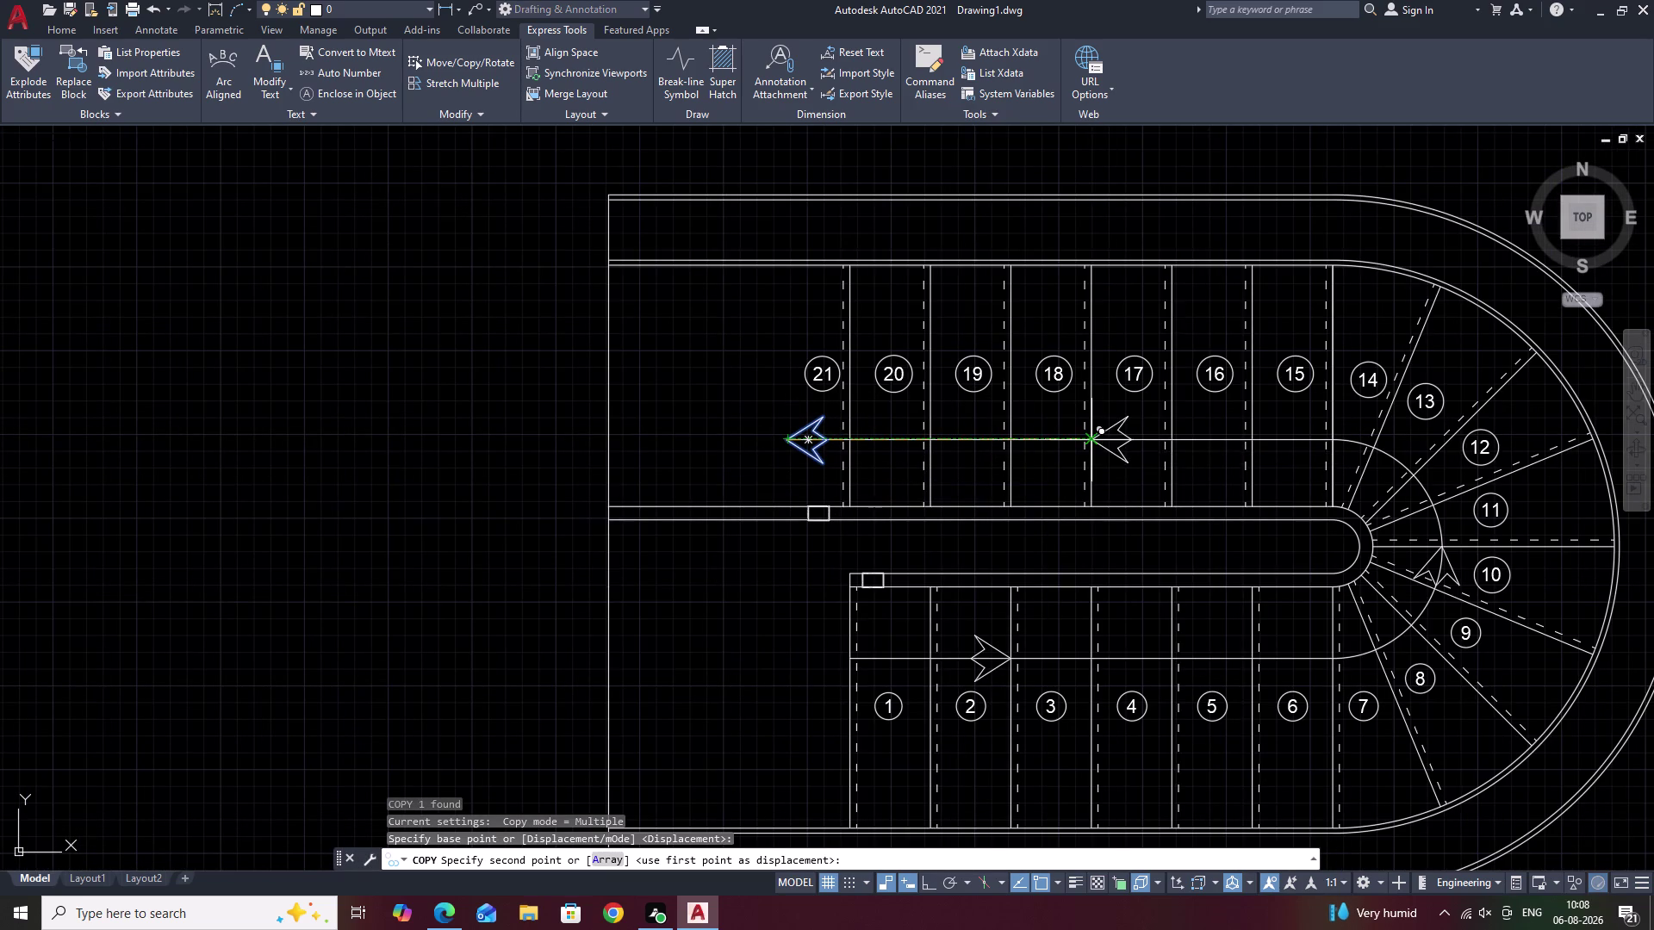
click(1096, 439)
key(Escape)
Grip-stretch the lower walk line's left endpoint leftward past tread 1.
middle_drag(1114, 557, 1121, 508)
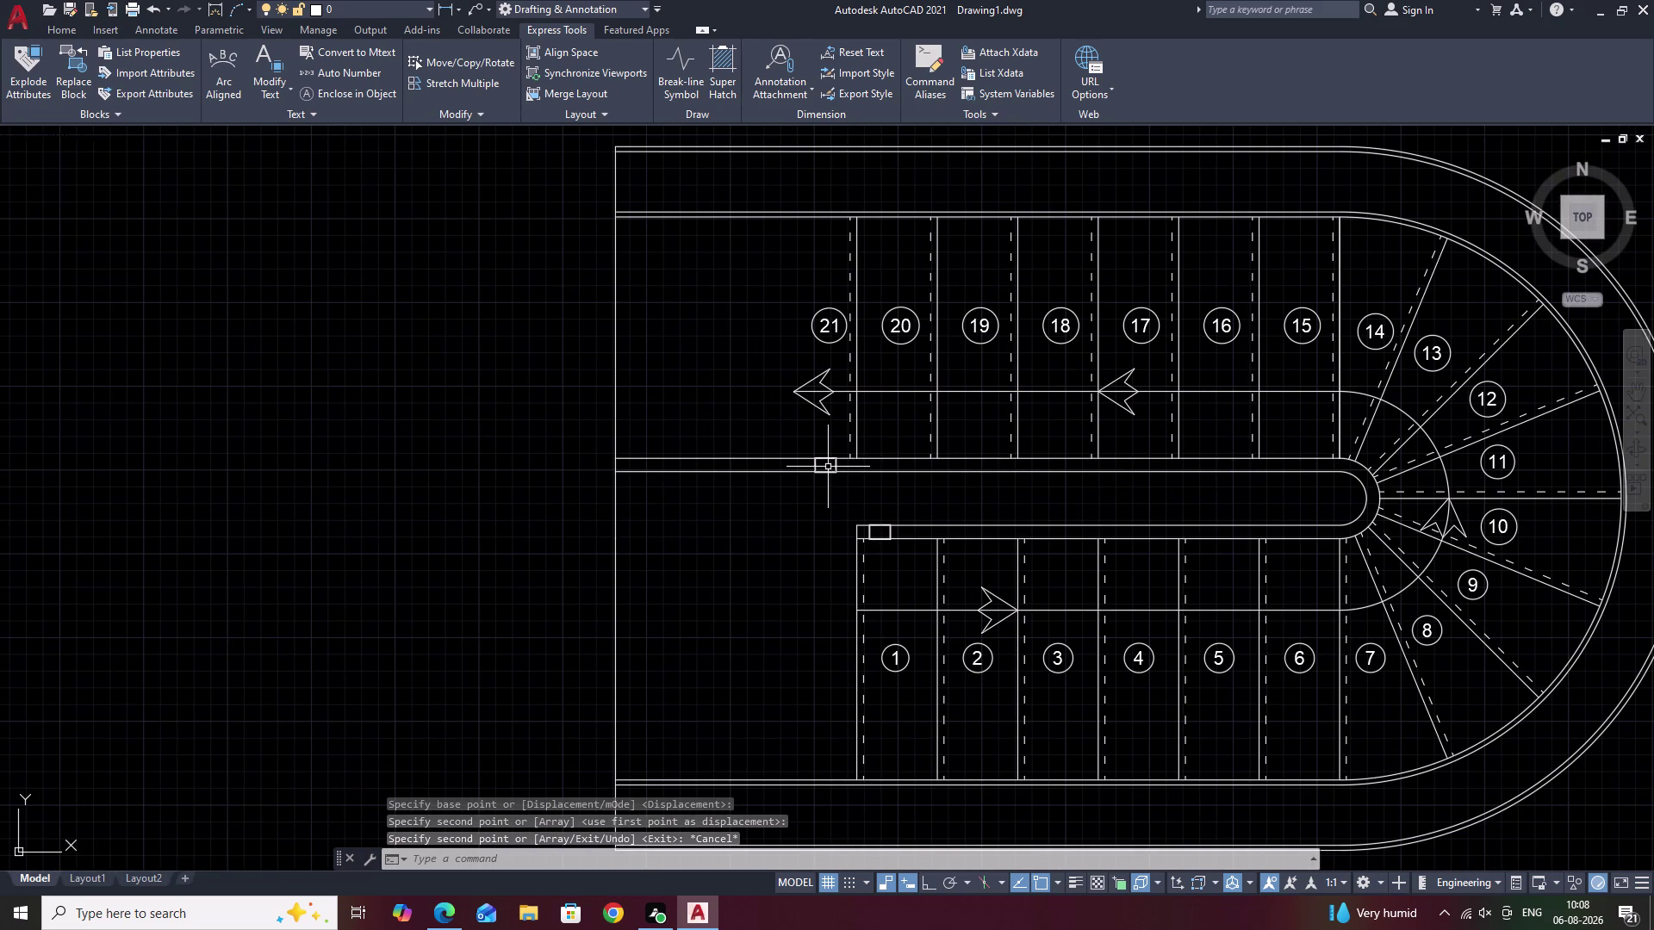
click(910, 611)
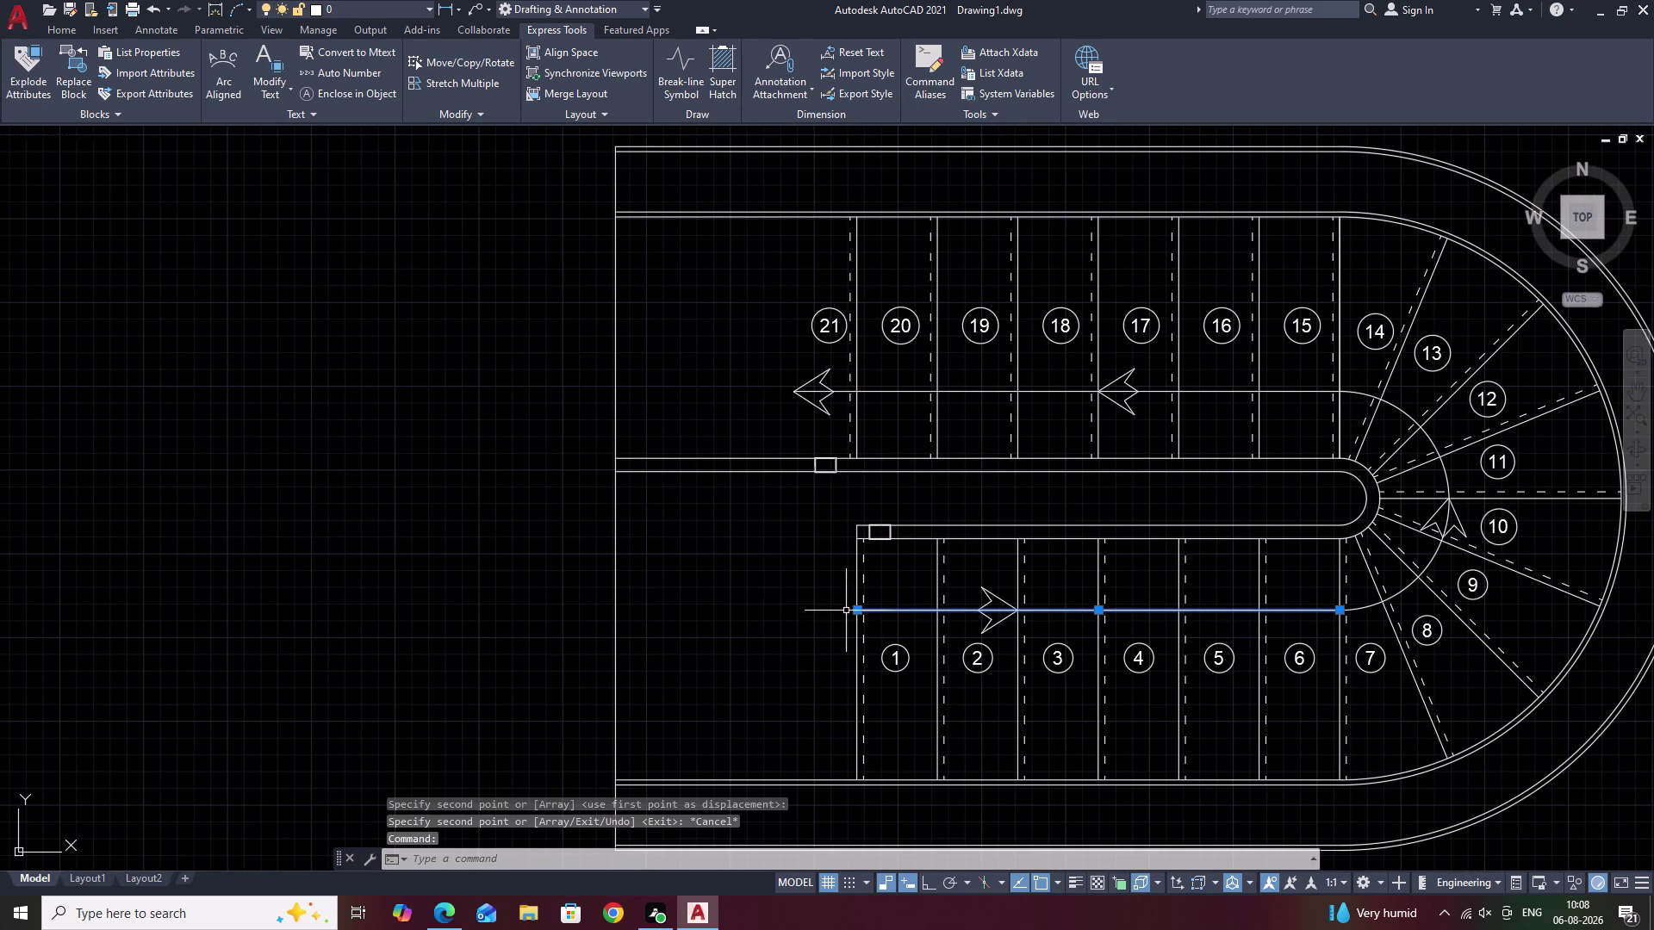
click(858, 609)
click(819, 611)
key(Escape)
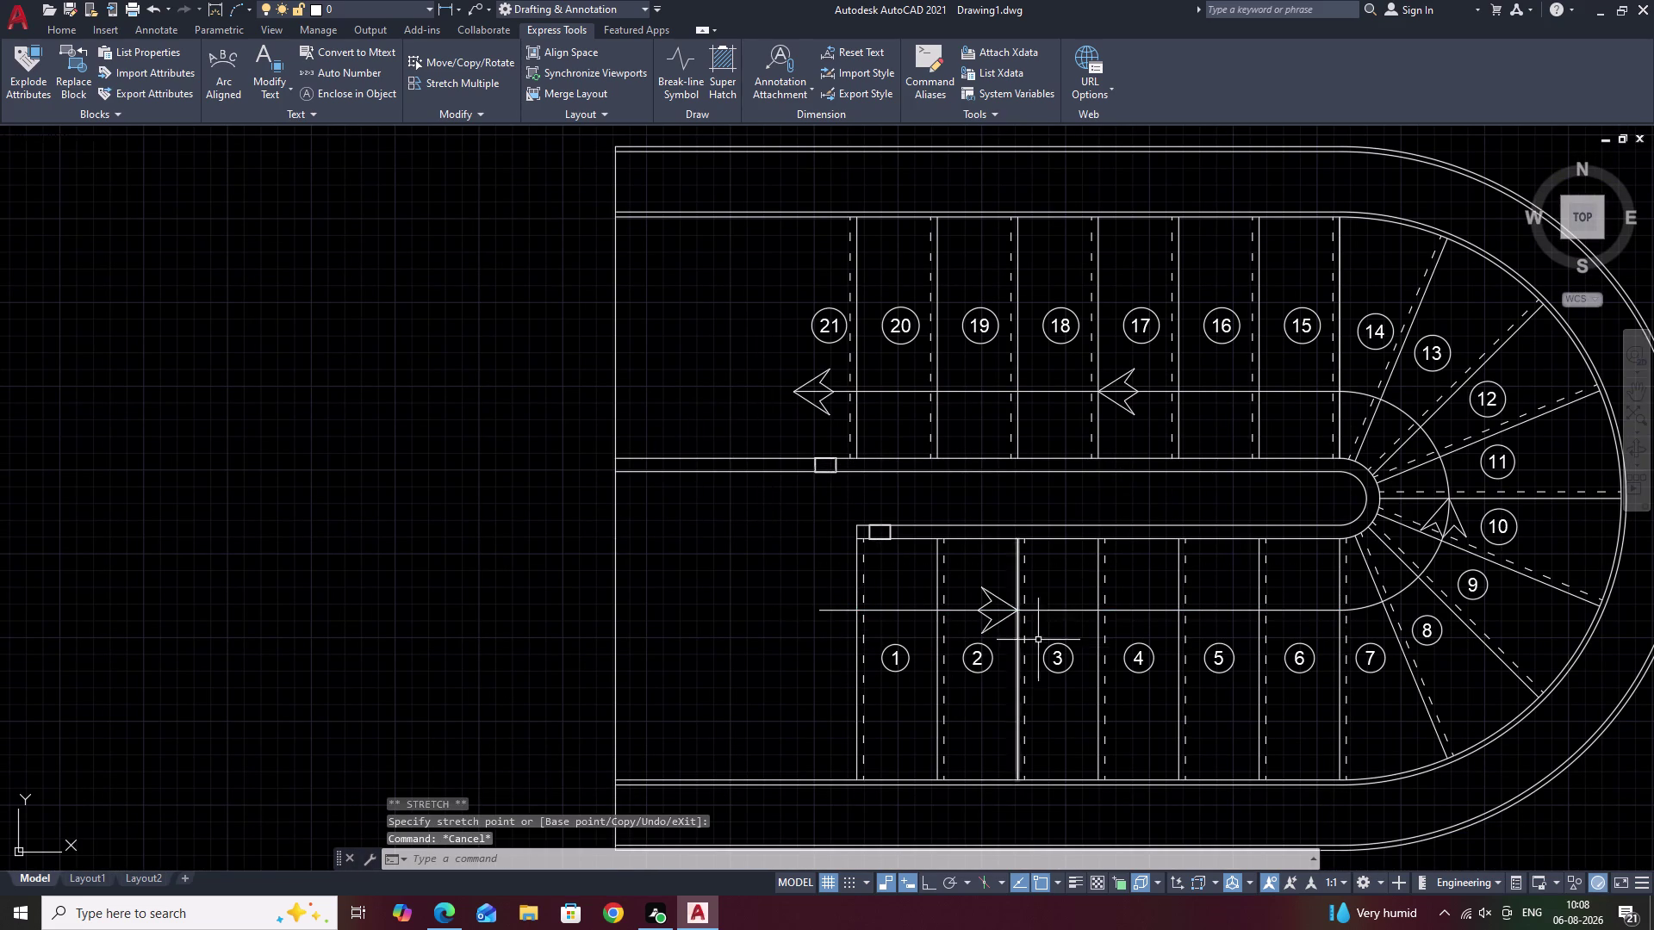
middle_drag(1096, 631, 1096, 590)
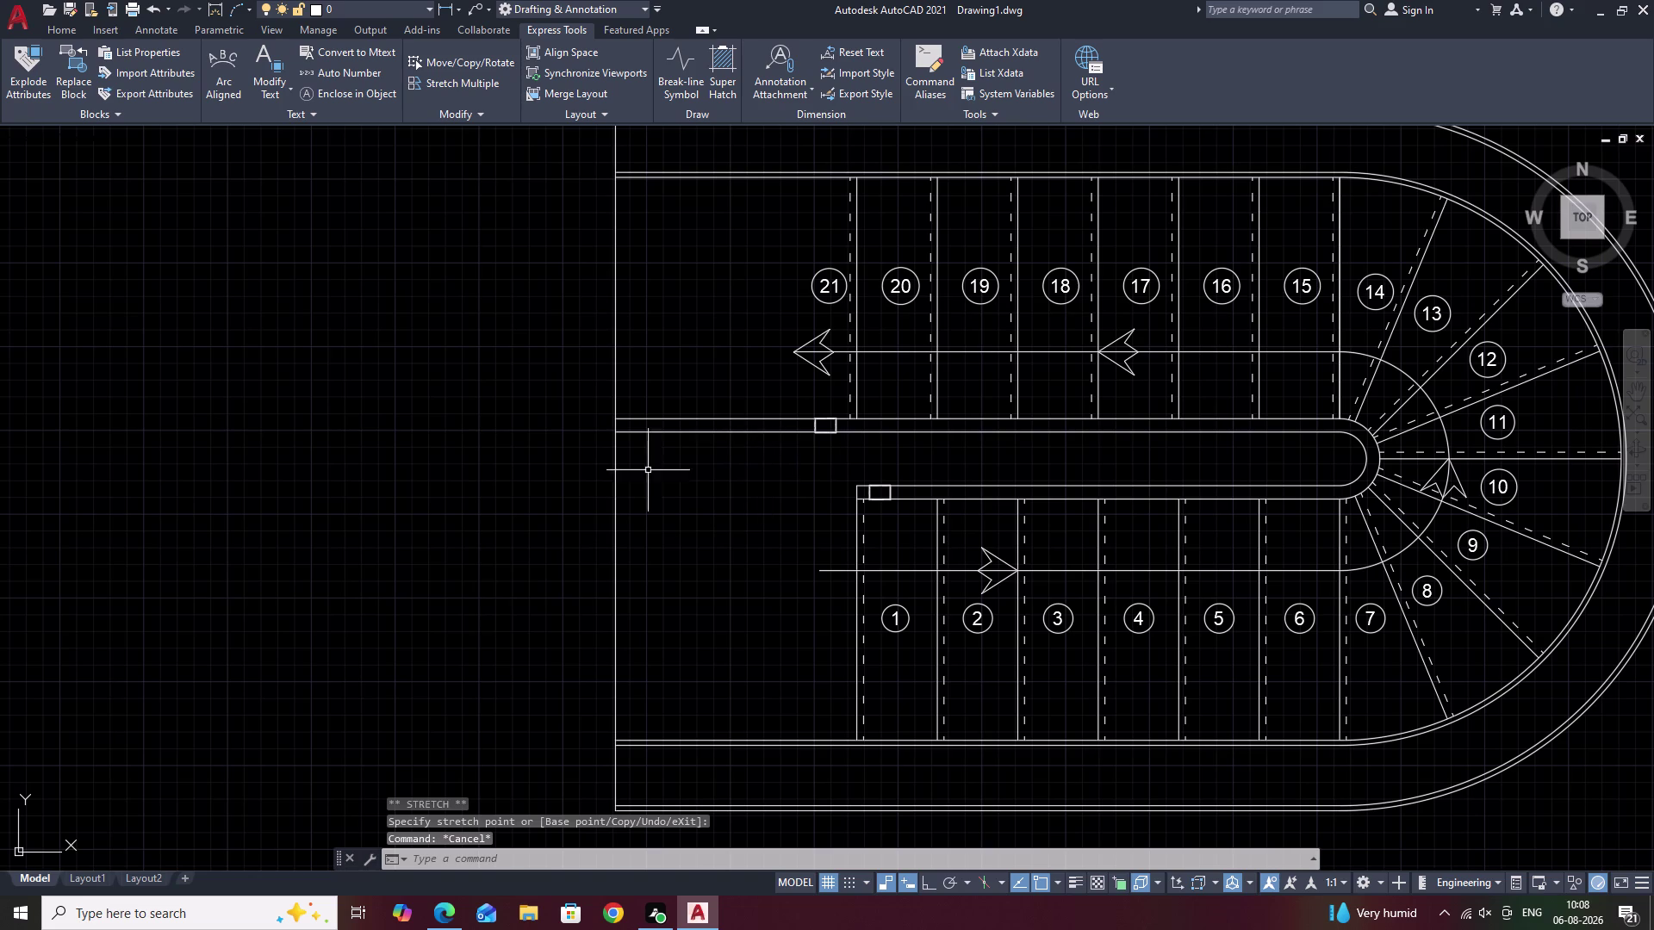
key(Escape)
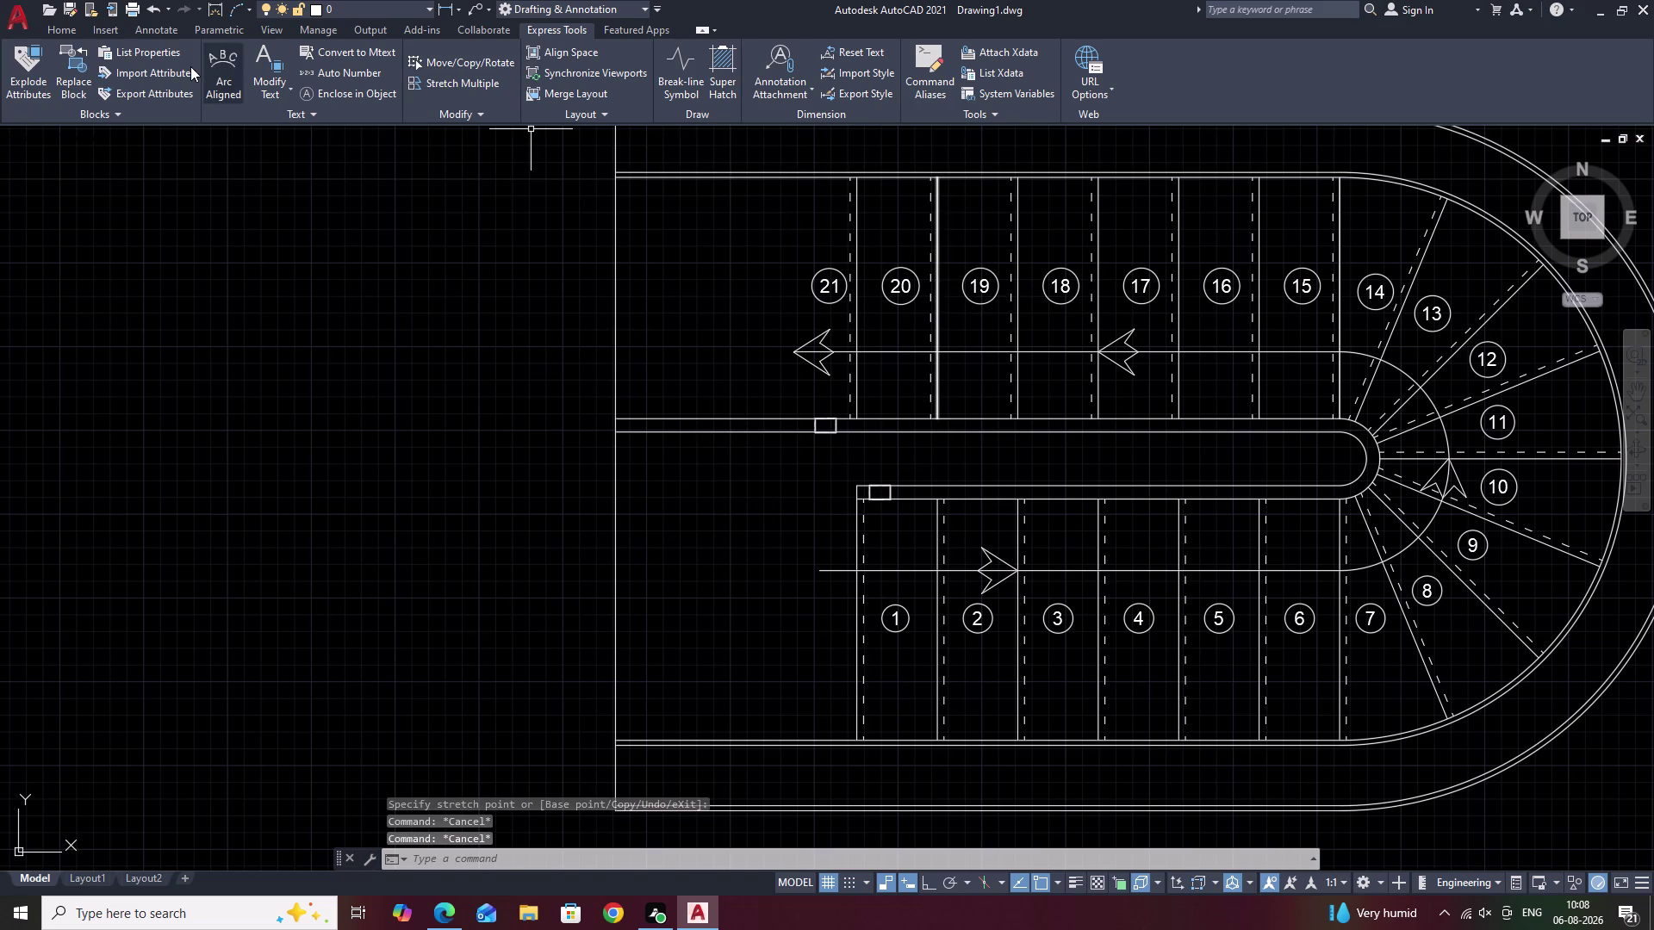
click(76, 24)
Place a 3' vertical linear dimension along the lower flight's left side.
text(D)
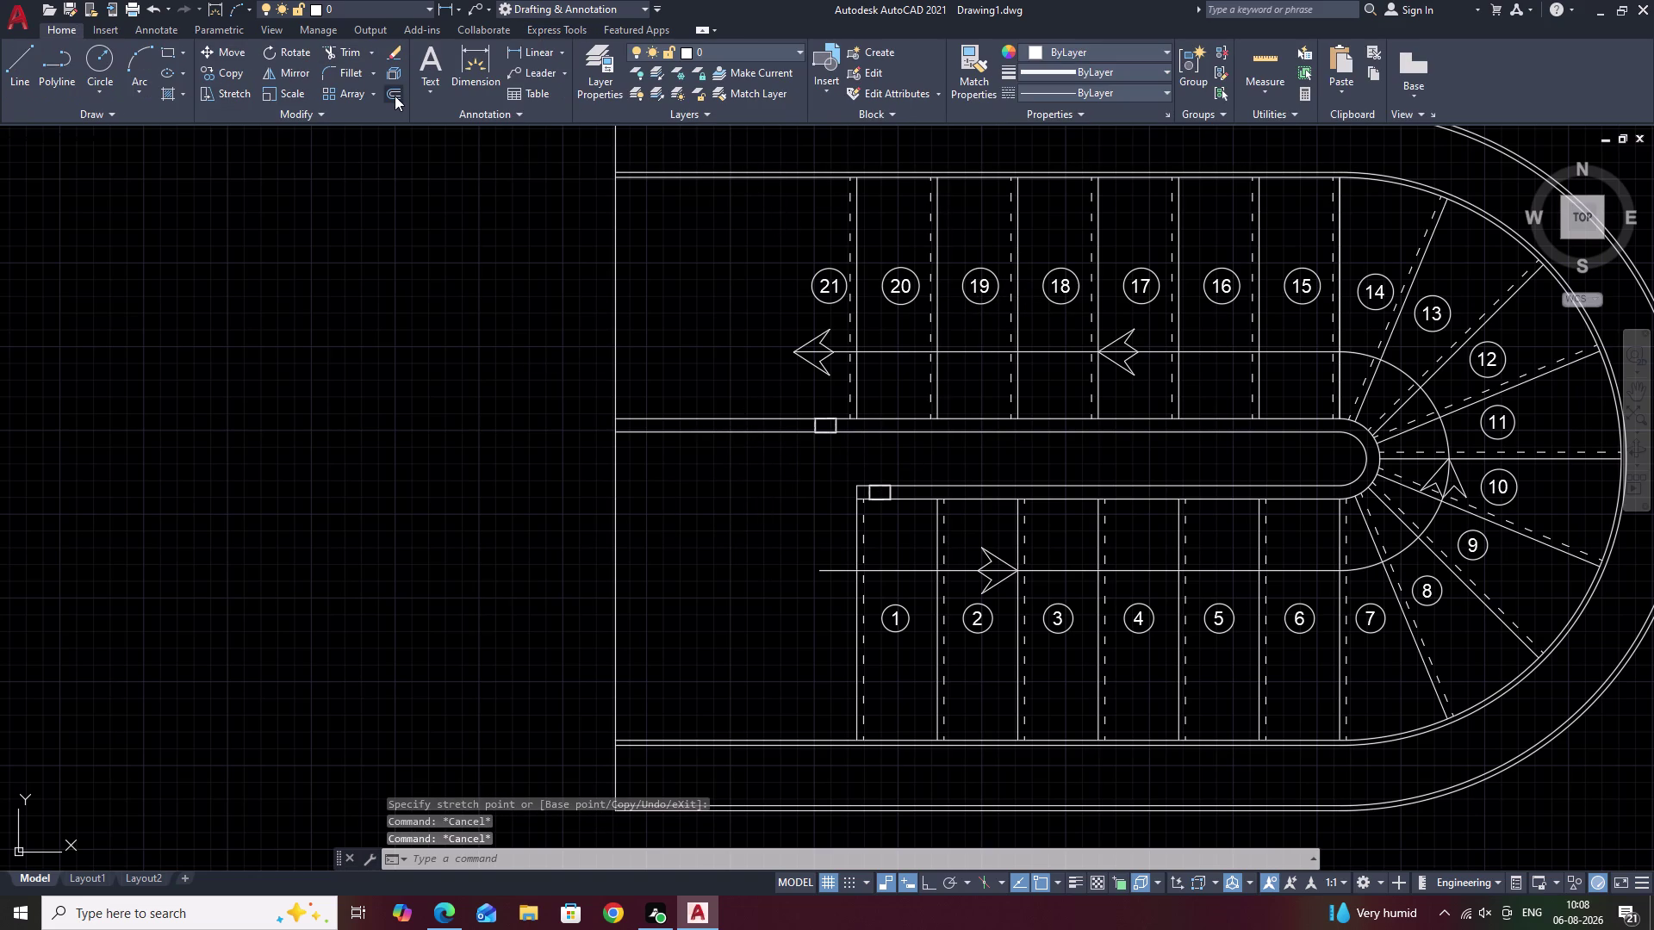
text(LI)
key(space)
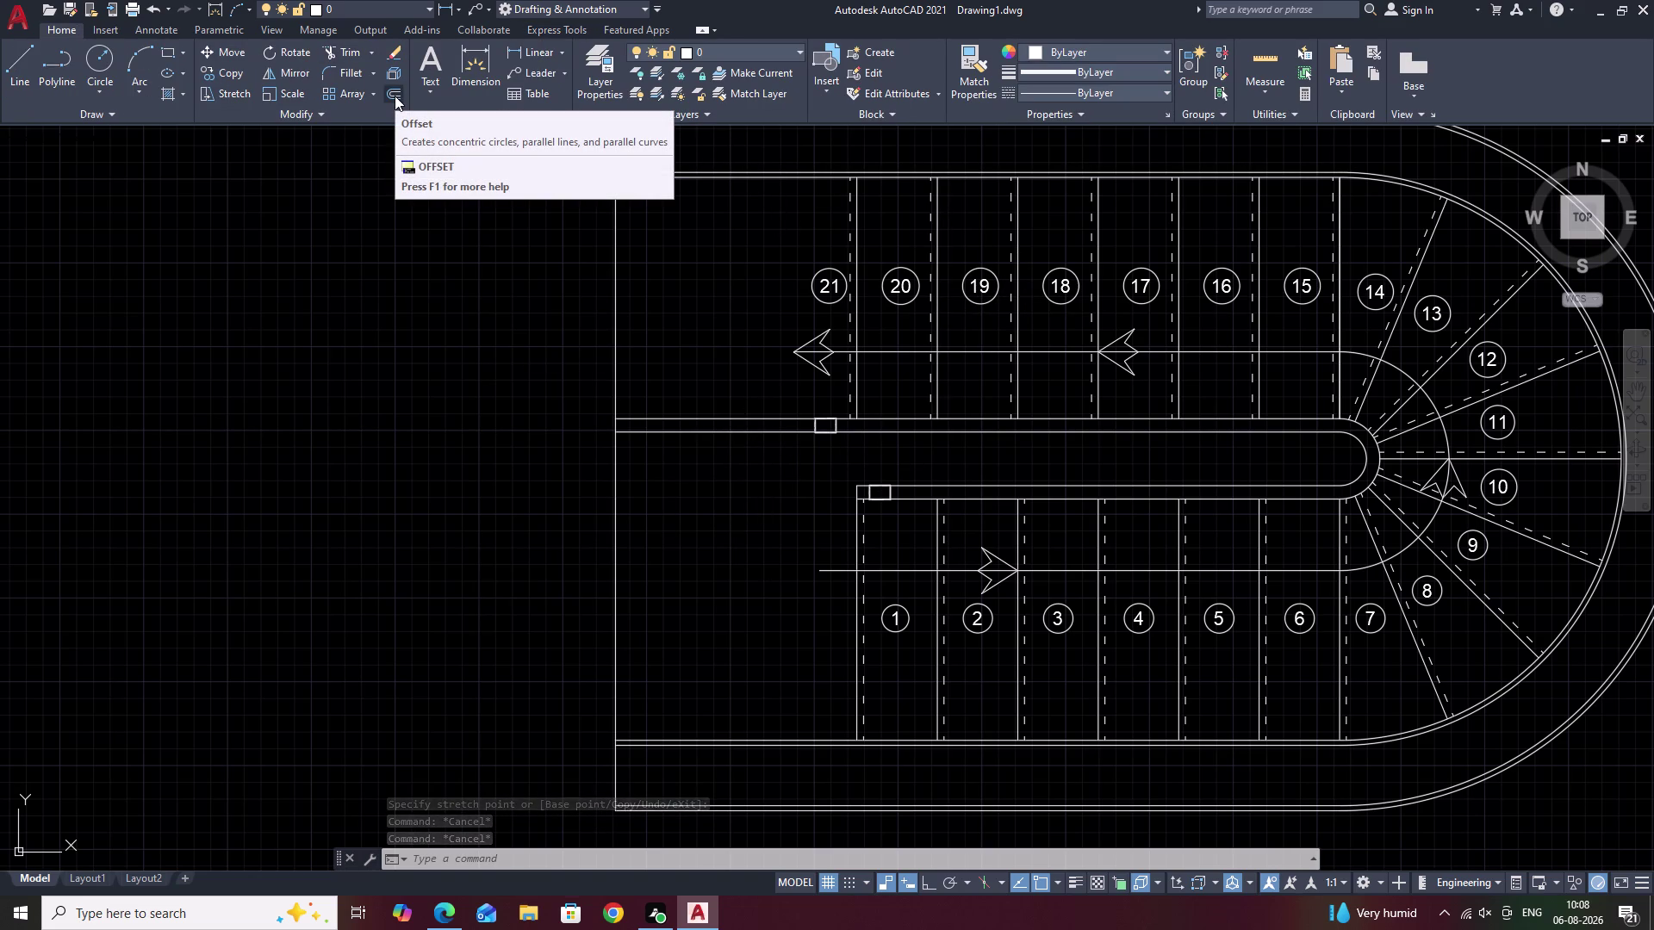
key(Escape)
key(Escape)
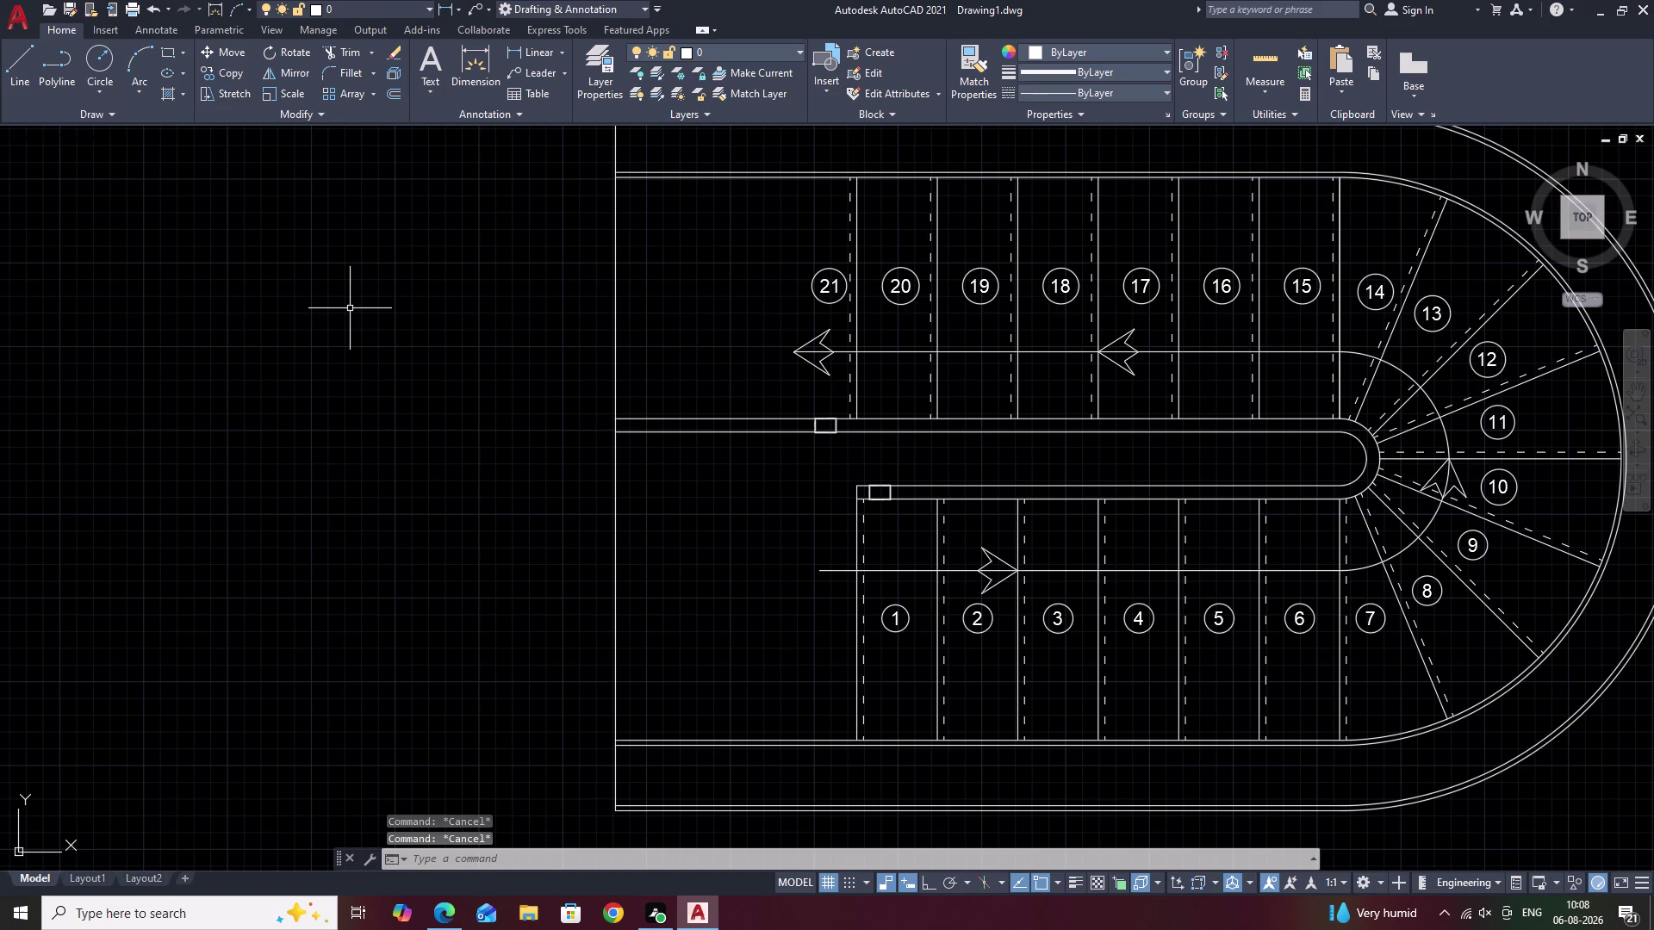
text(DLI)
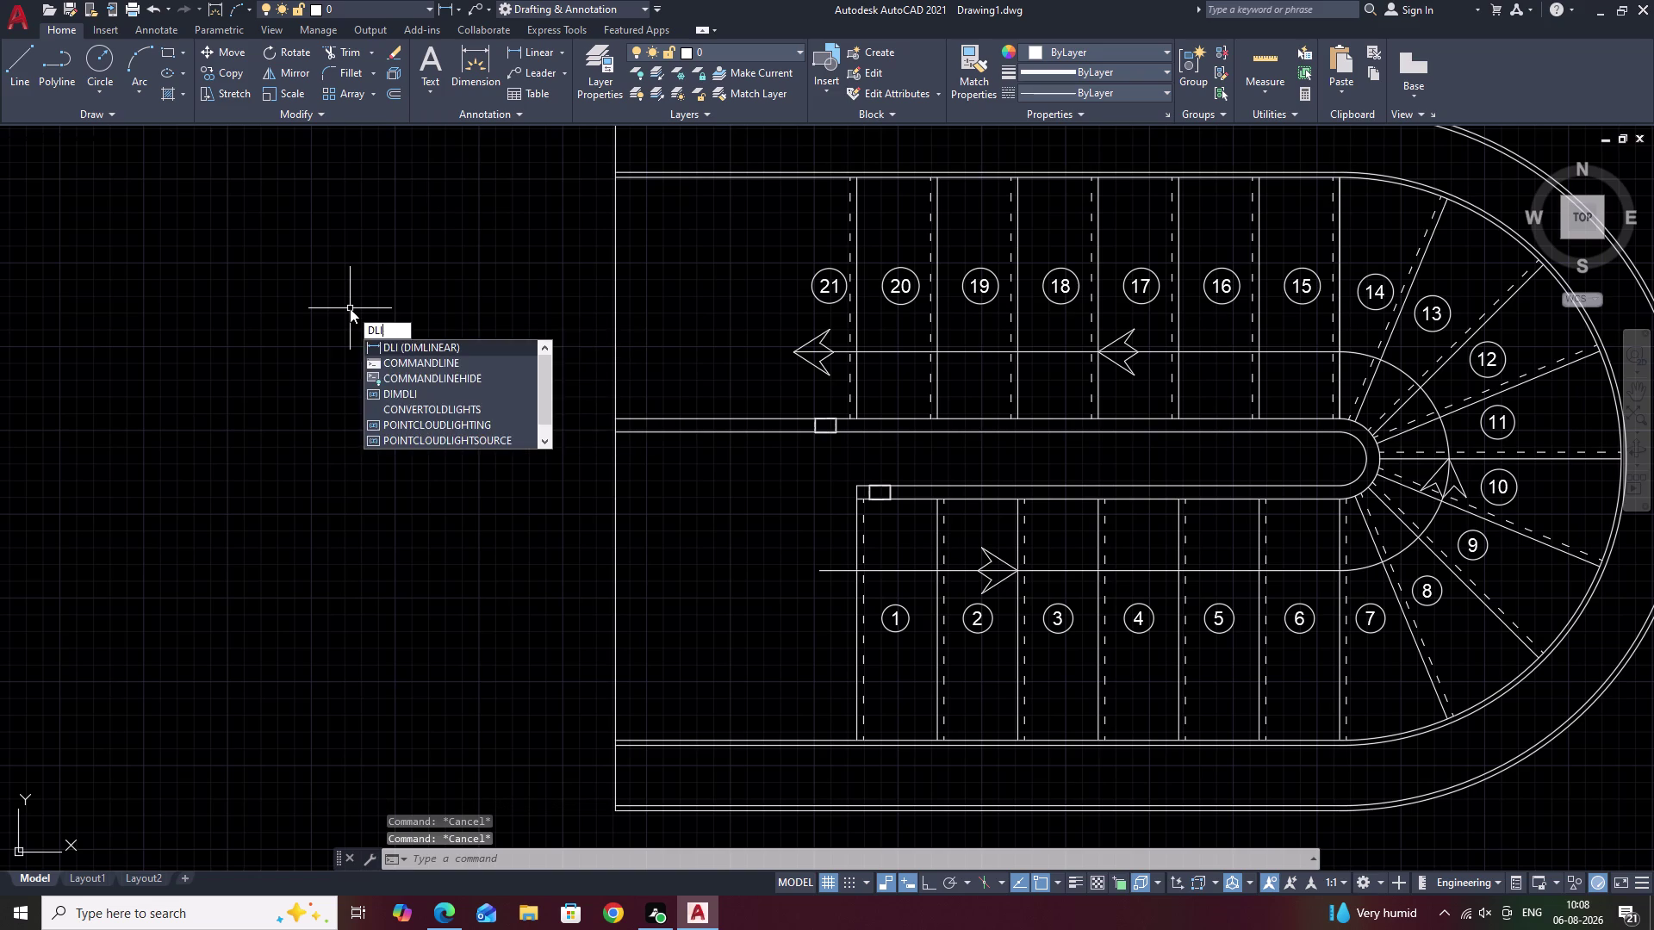
key(space)
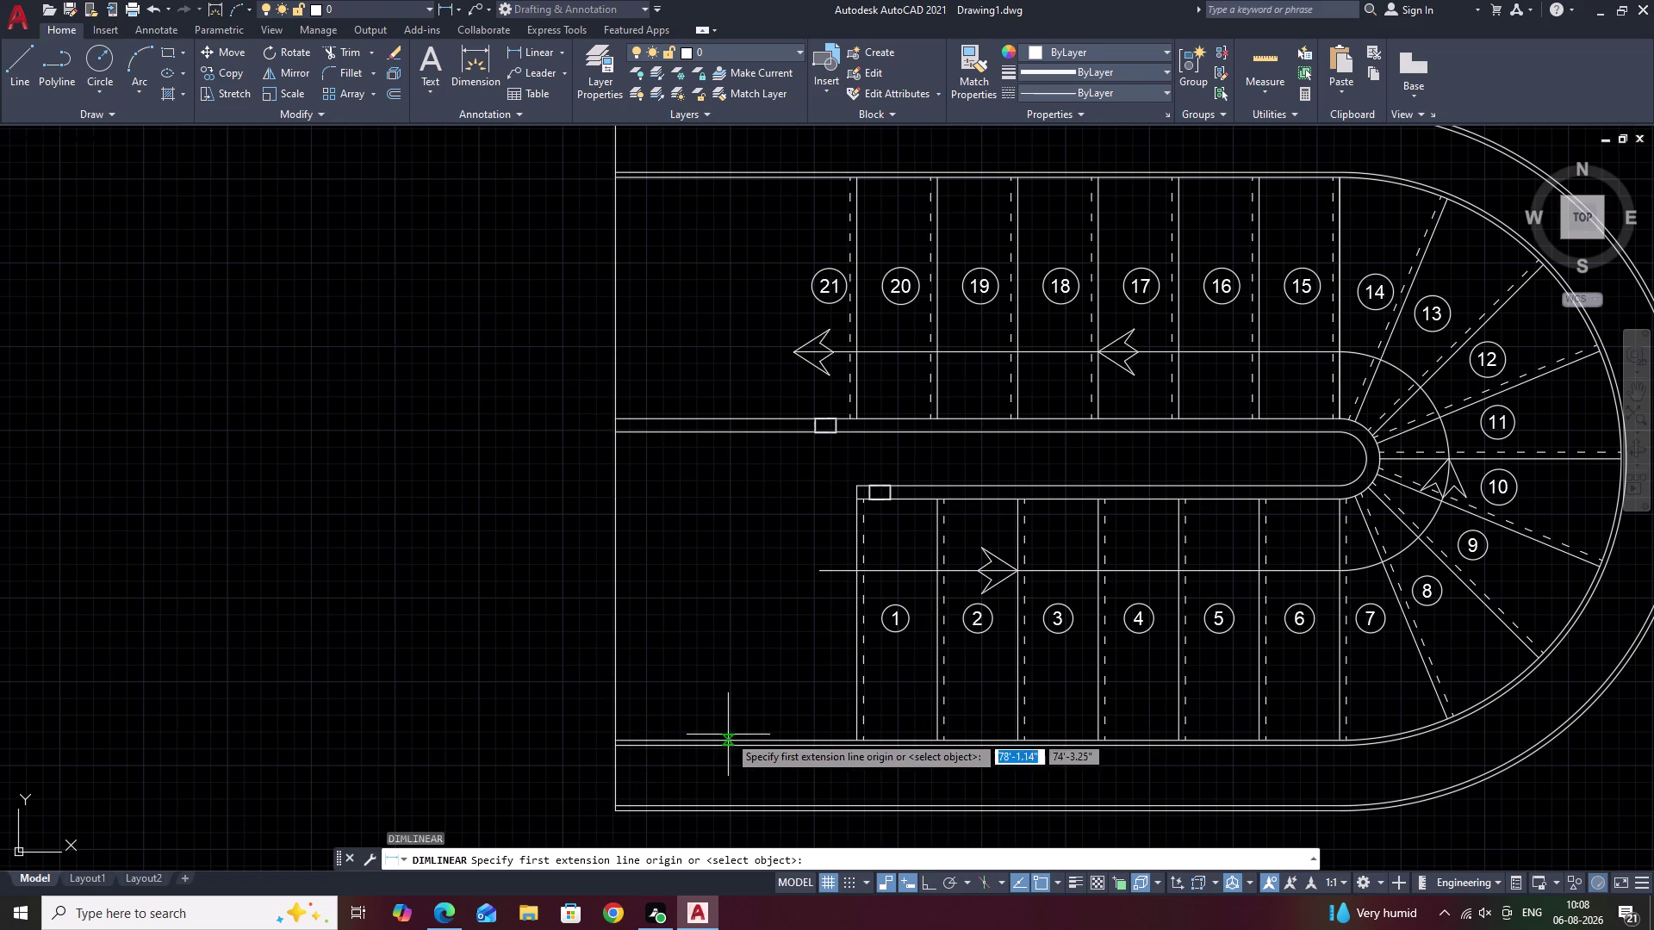
scroll(up, 3)
click(848, 734)
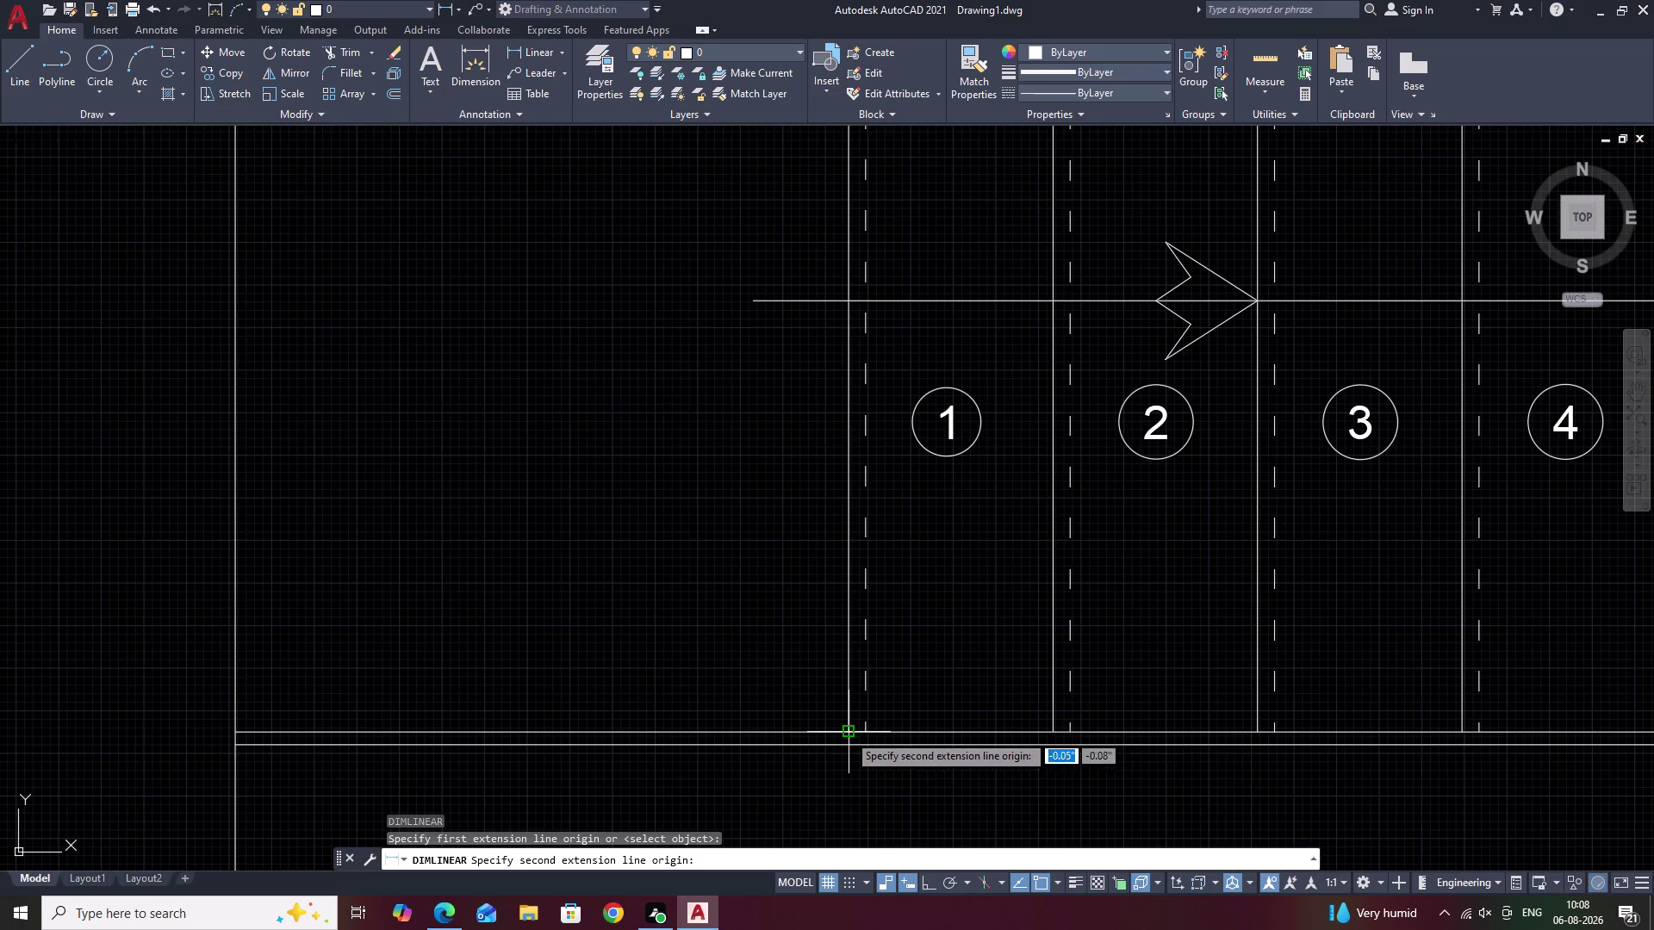
middle_drag(878, 457, 879, 710)
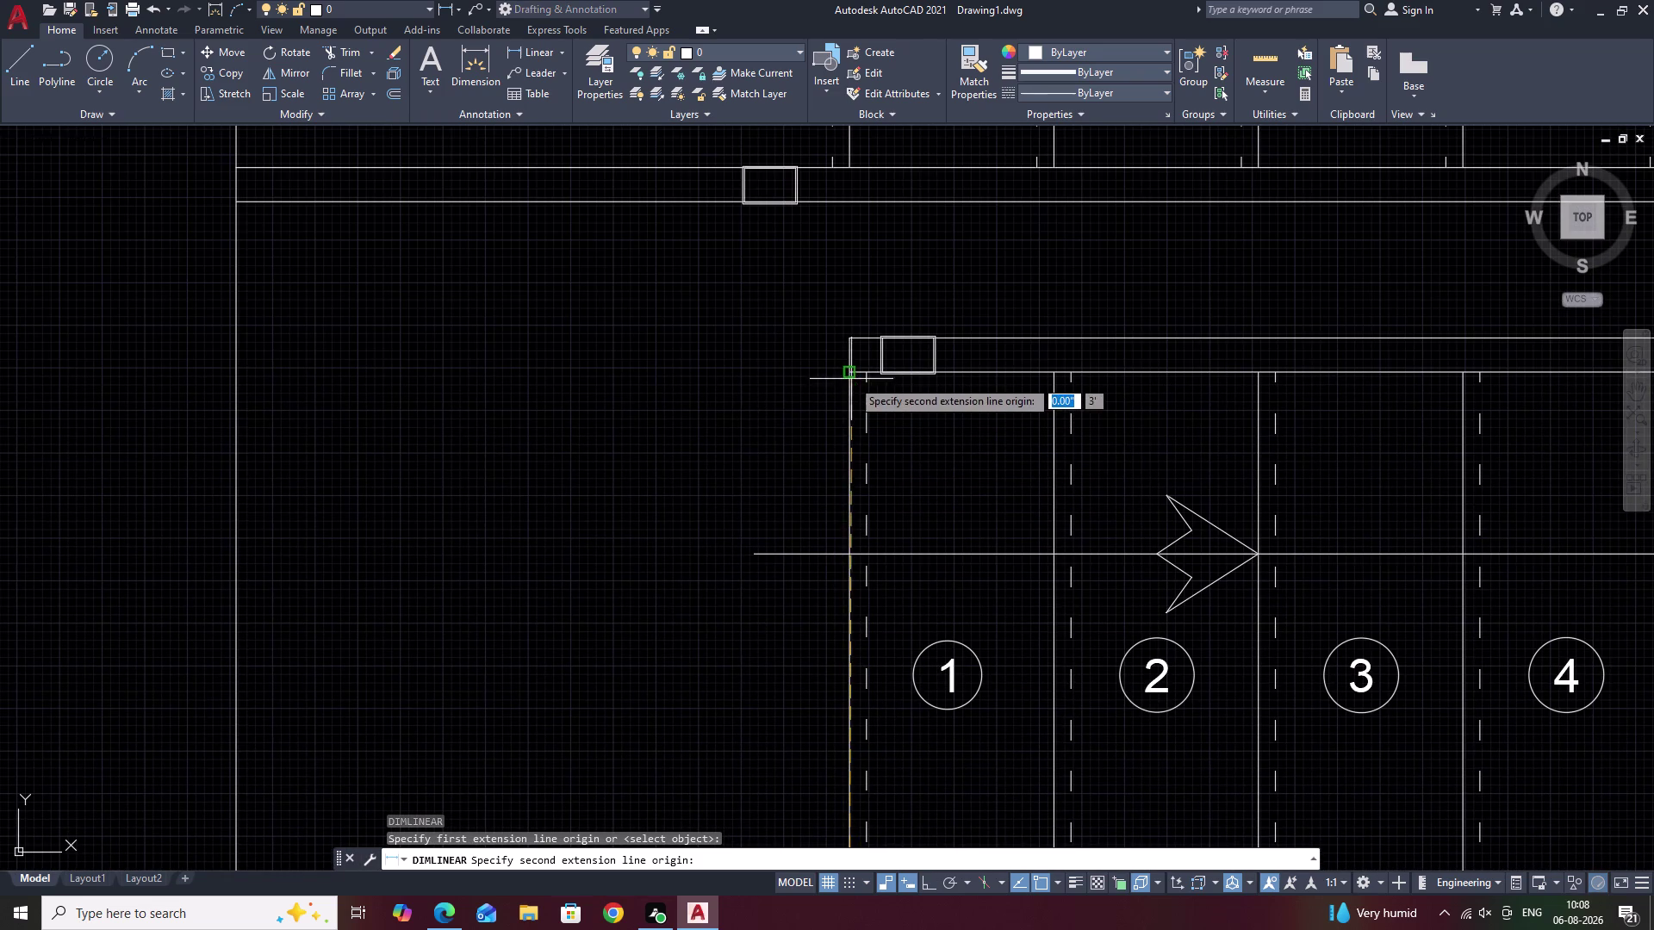
click(851, 377)
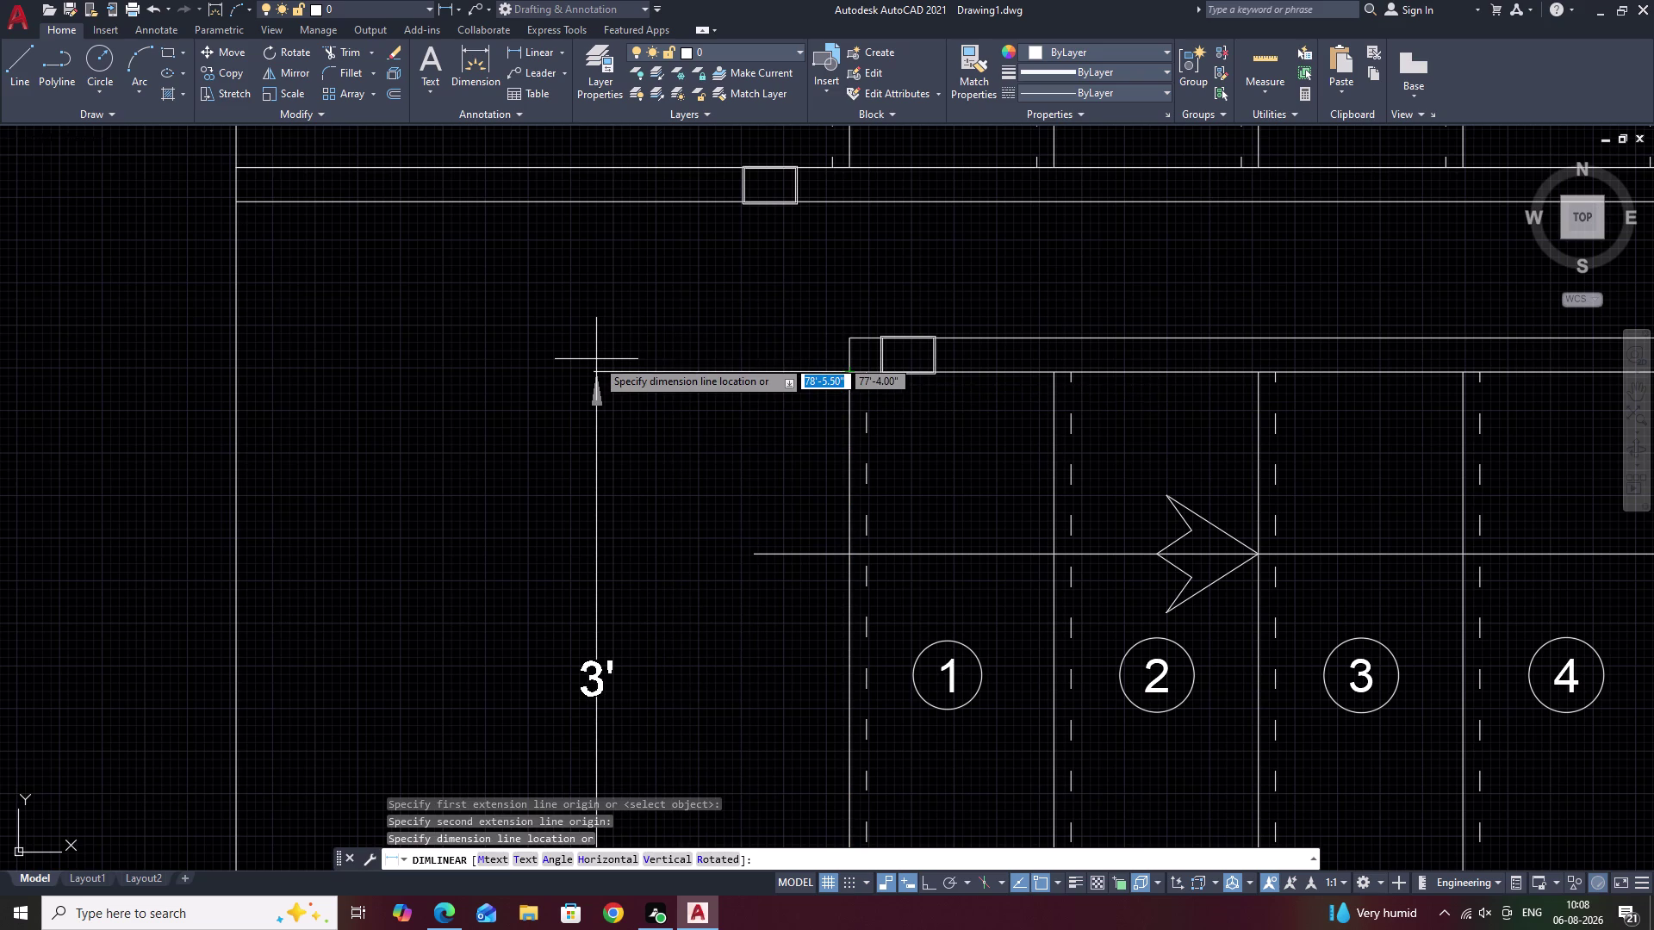
click(596, 359)
Add a 1' dimension above the 3' one, then erase it.
key(space)
click(592, 373)
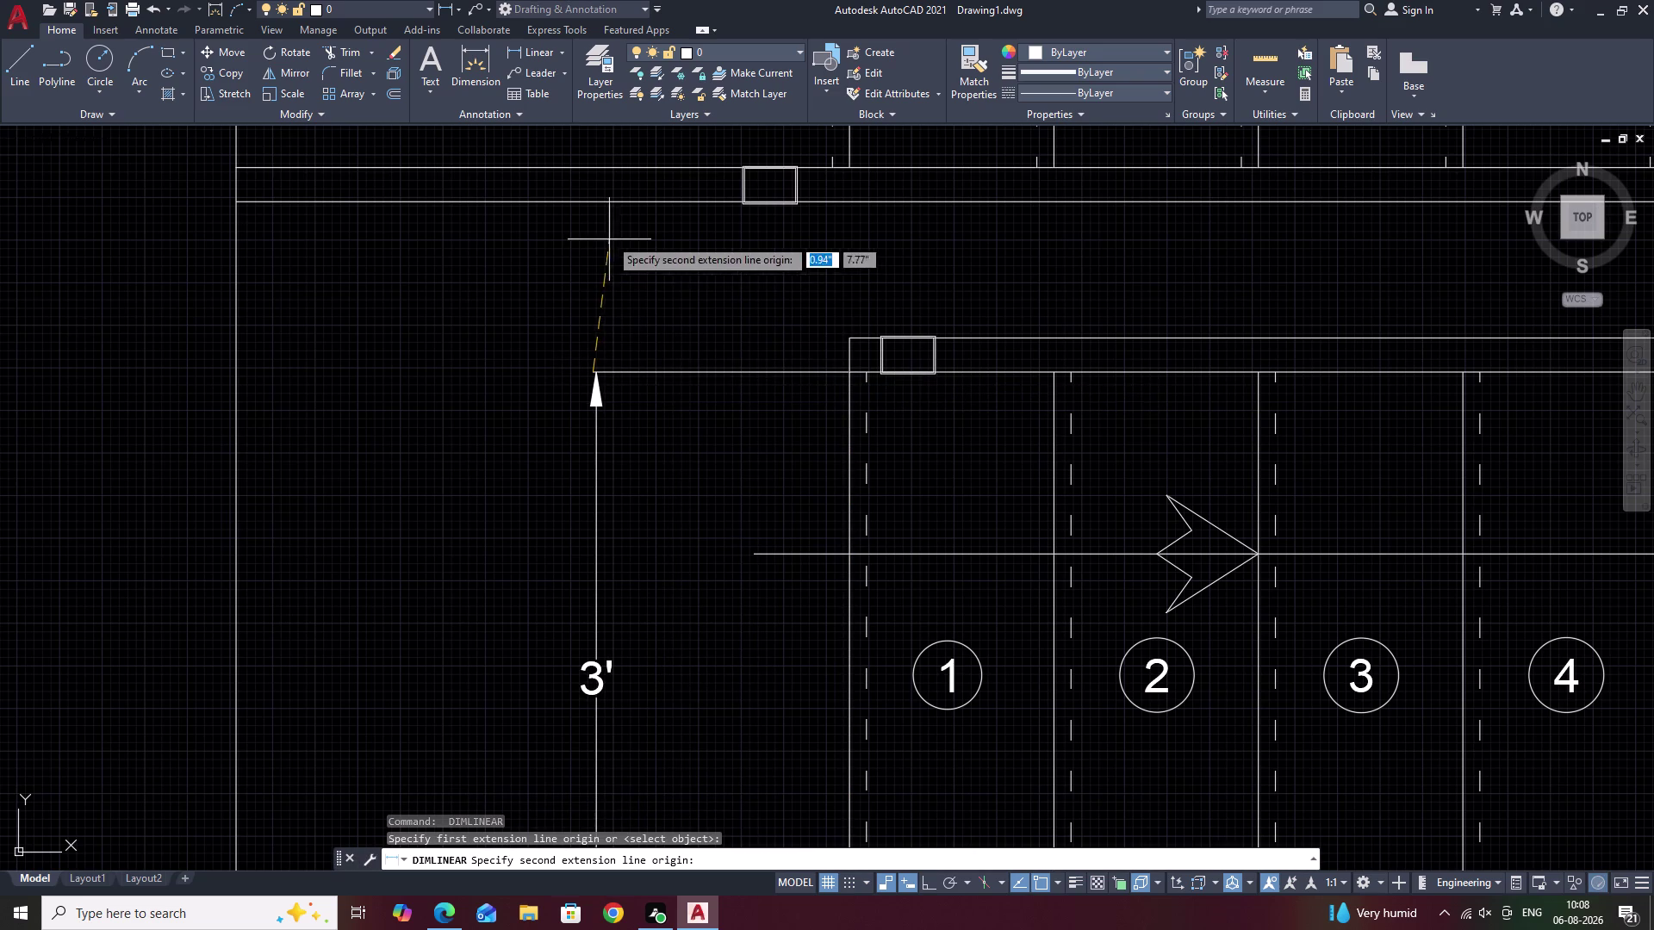
click(594, 165)
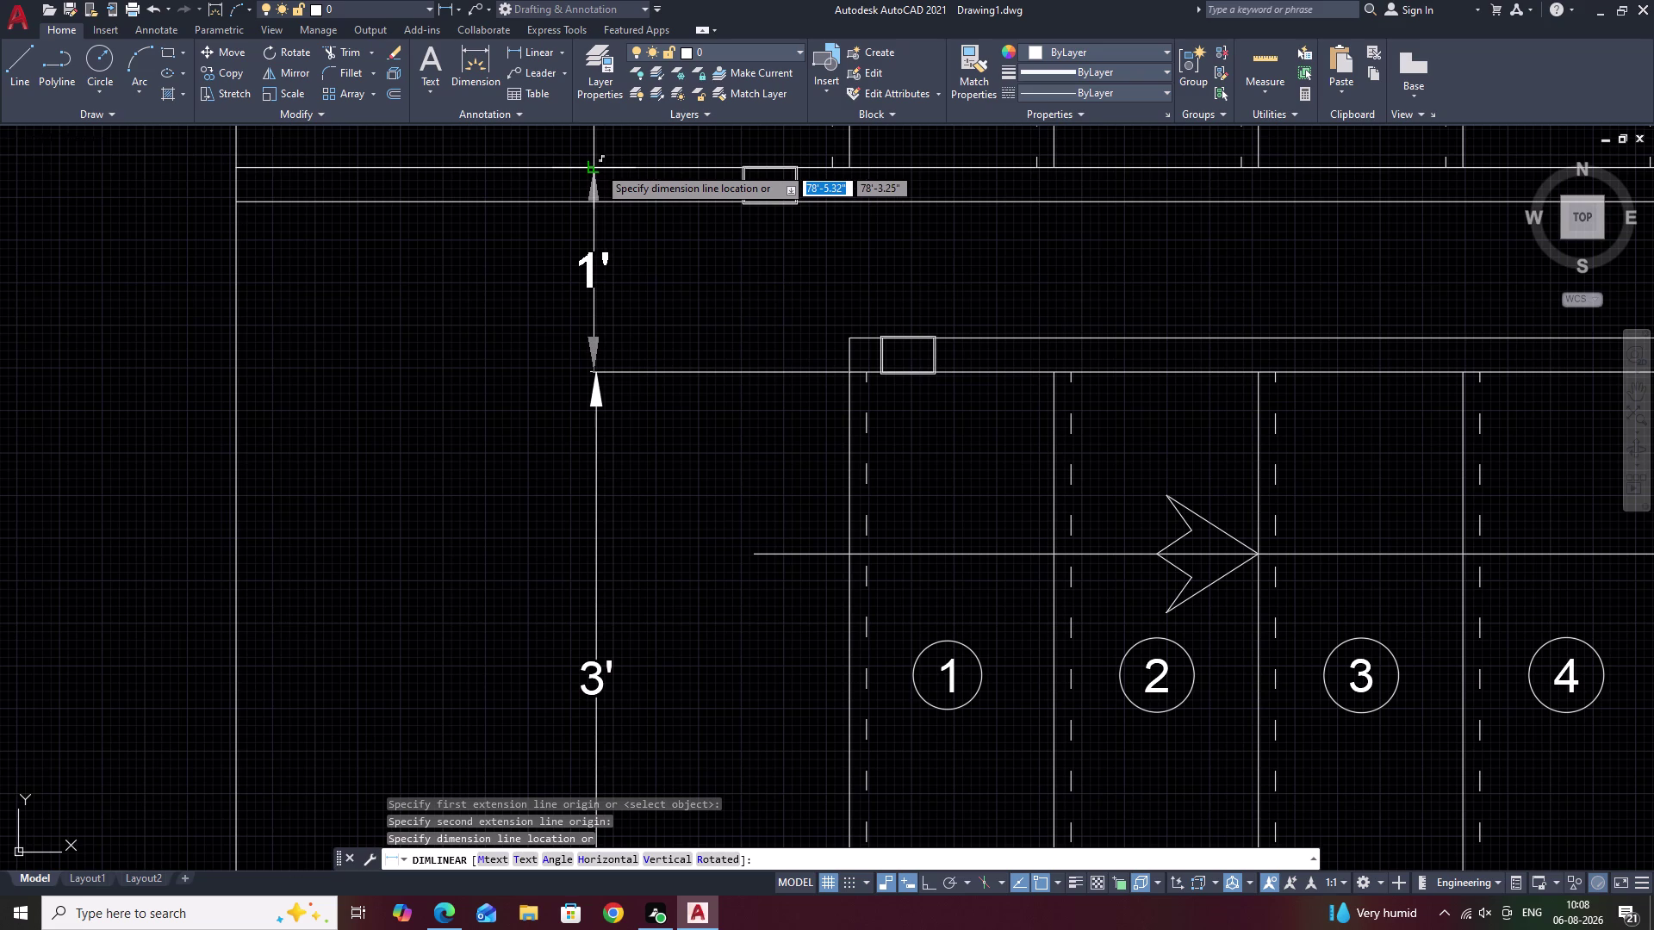
click(596, 166)
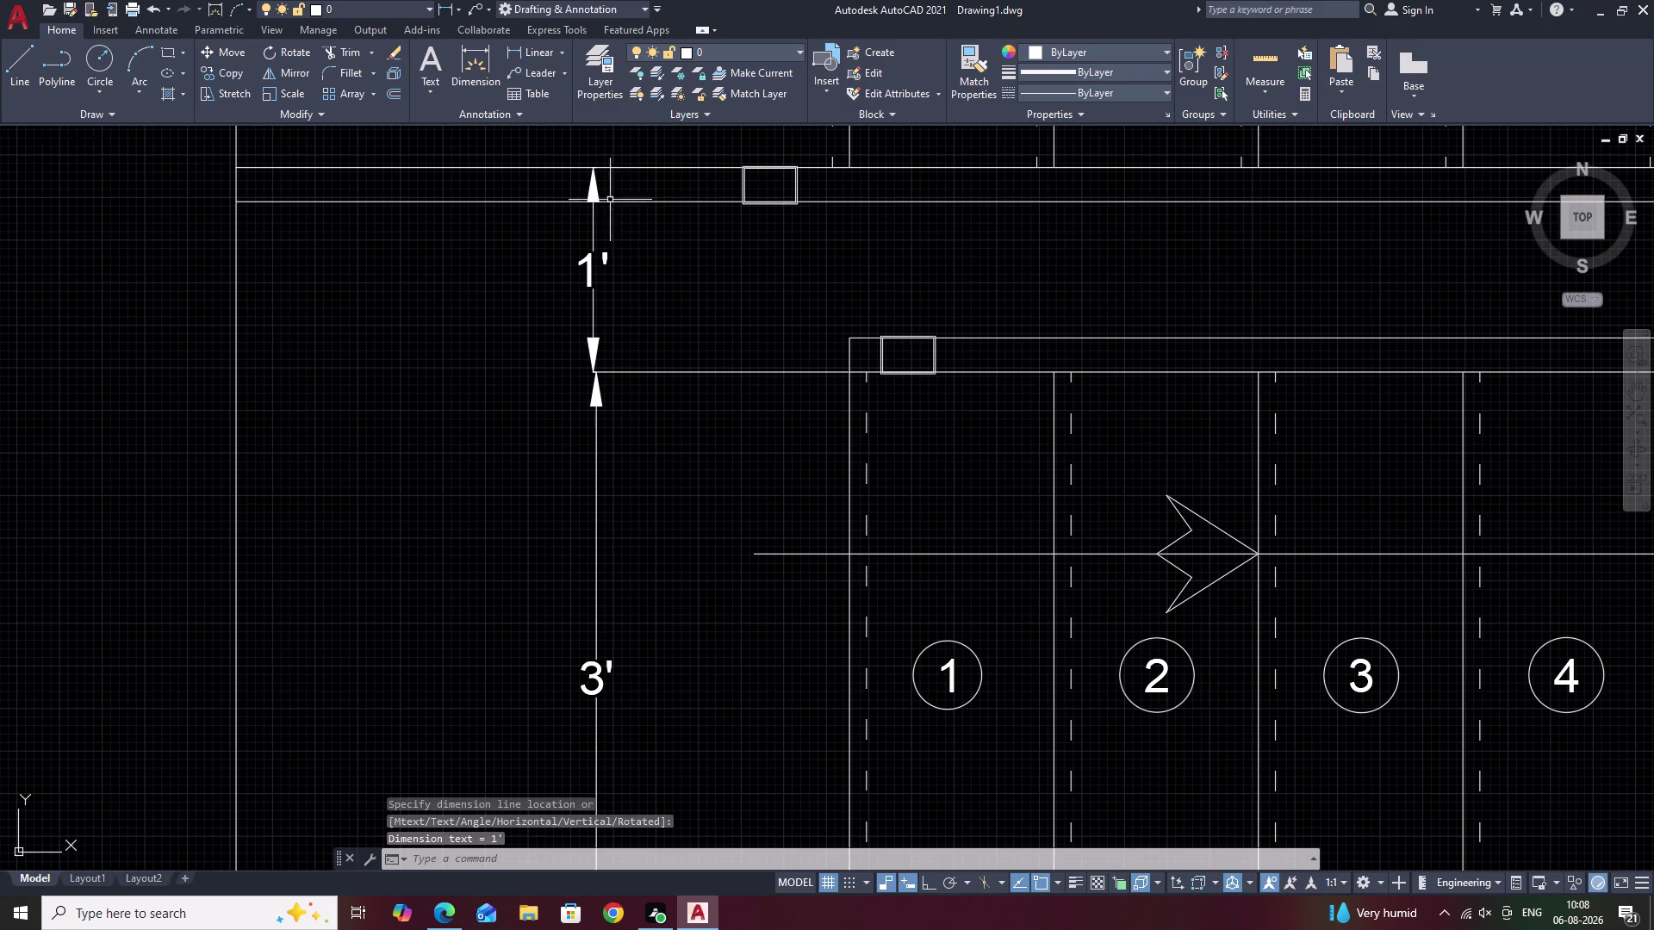
drag(666, 265, 538, 270)
click(532, 274)
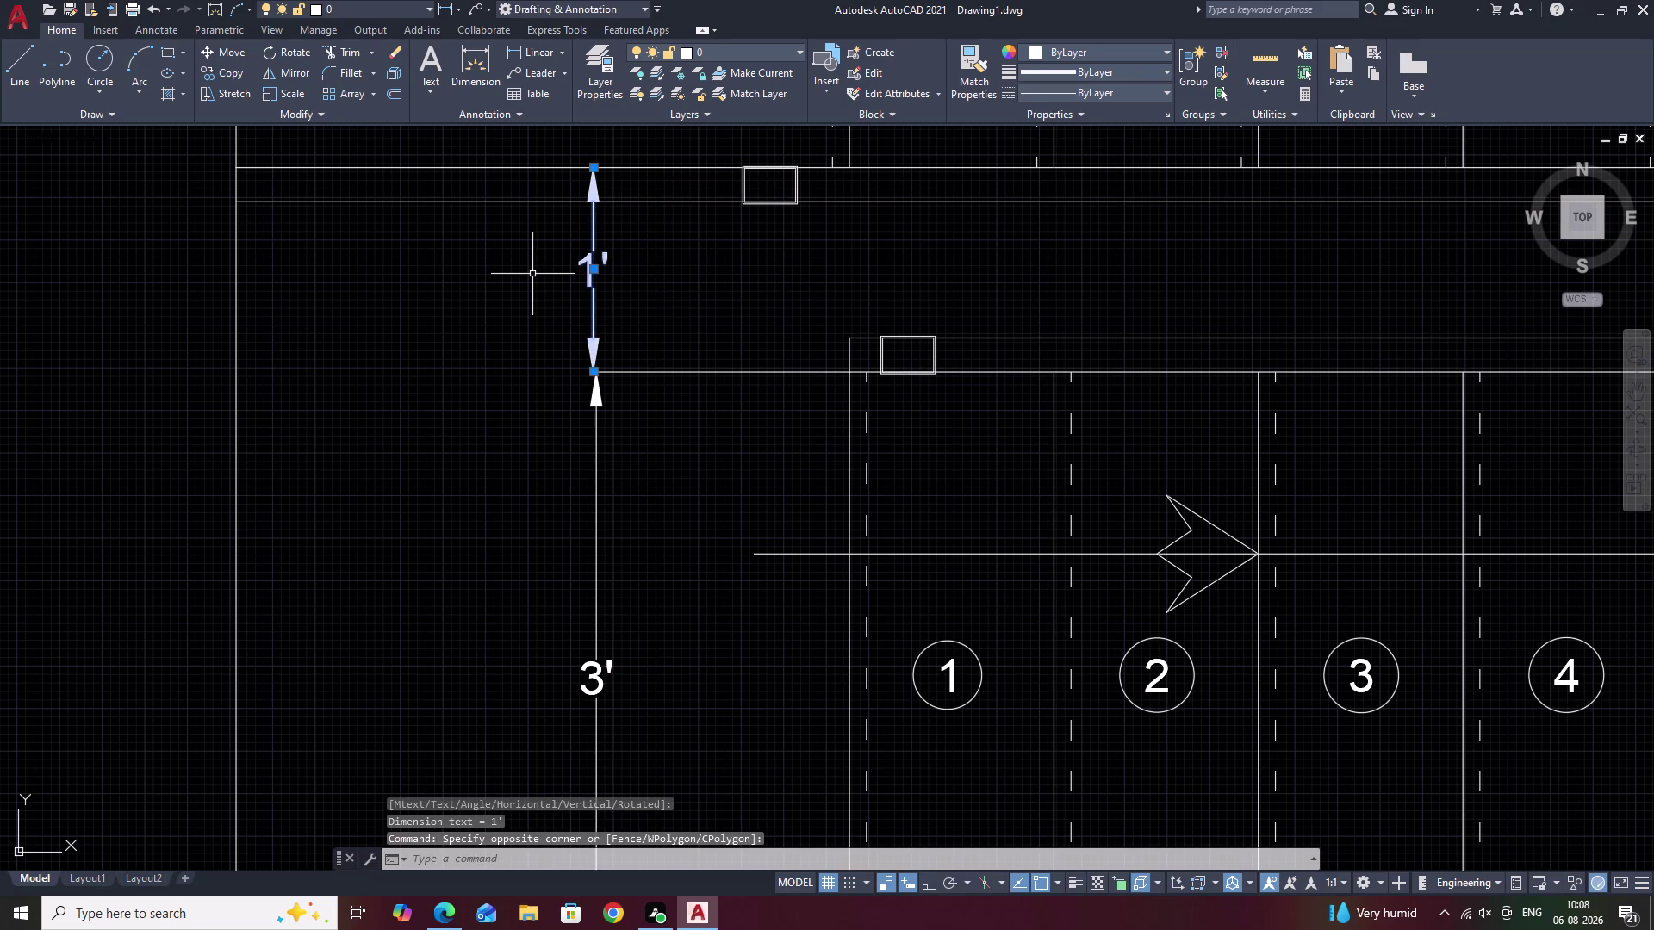
text(E)
key(space)
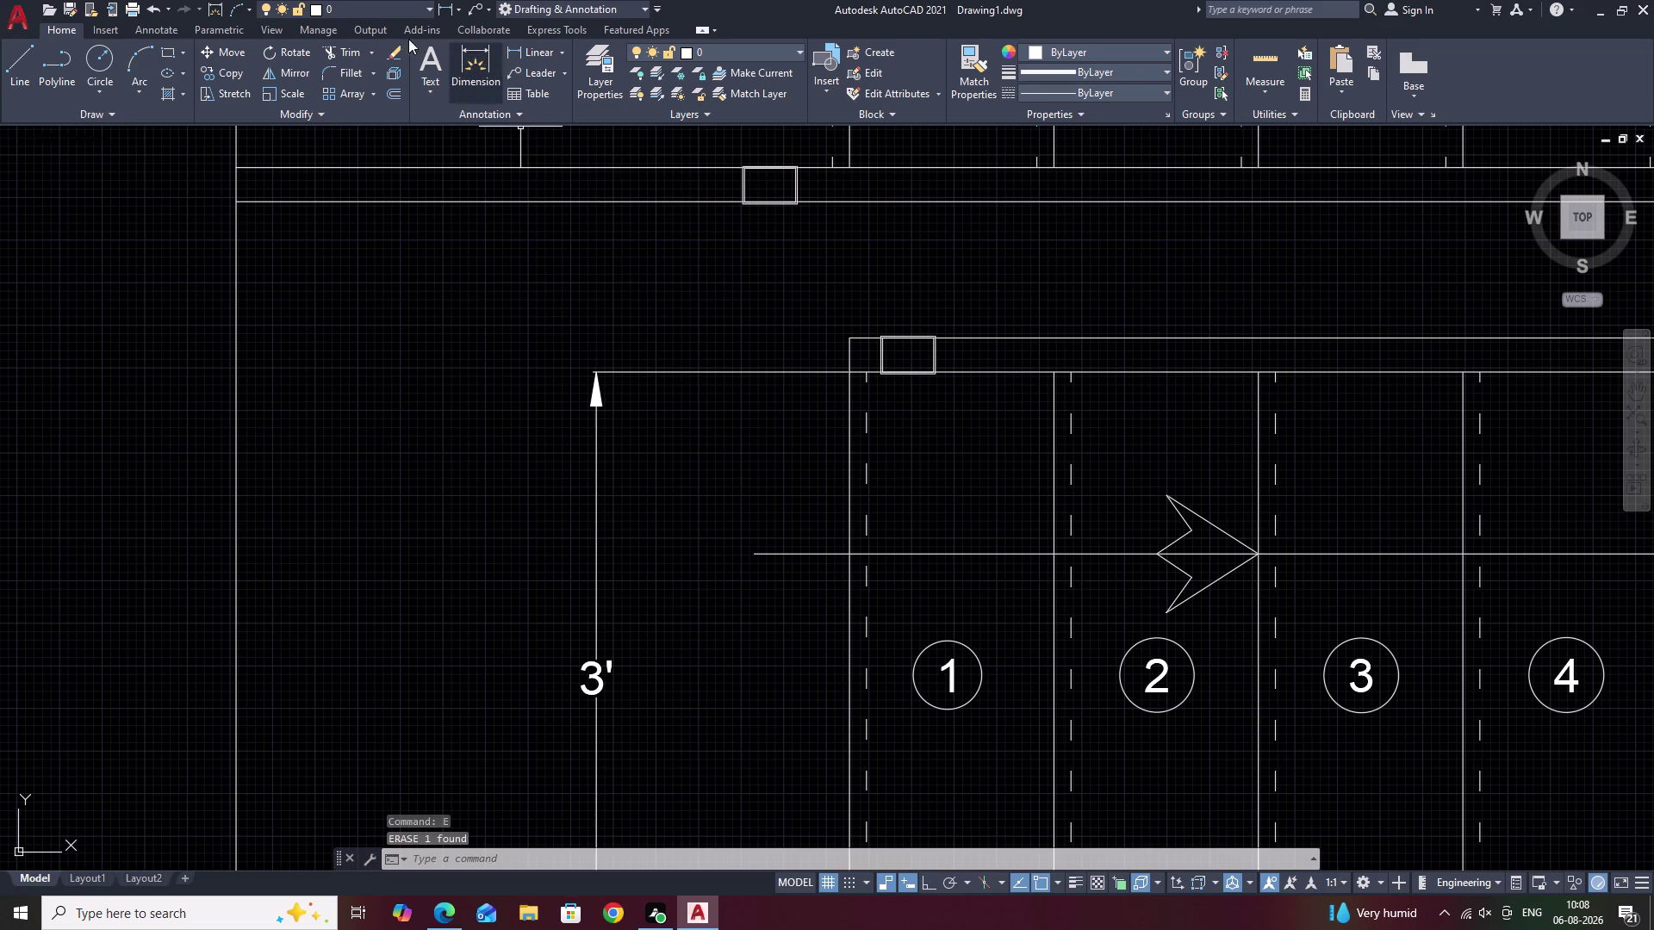
Attempt a continued dimension from the 3' dimension, then cancel it.
click(169, 24)
click(452, 91)
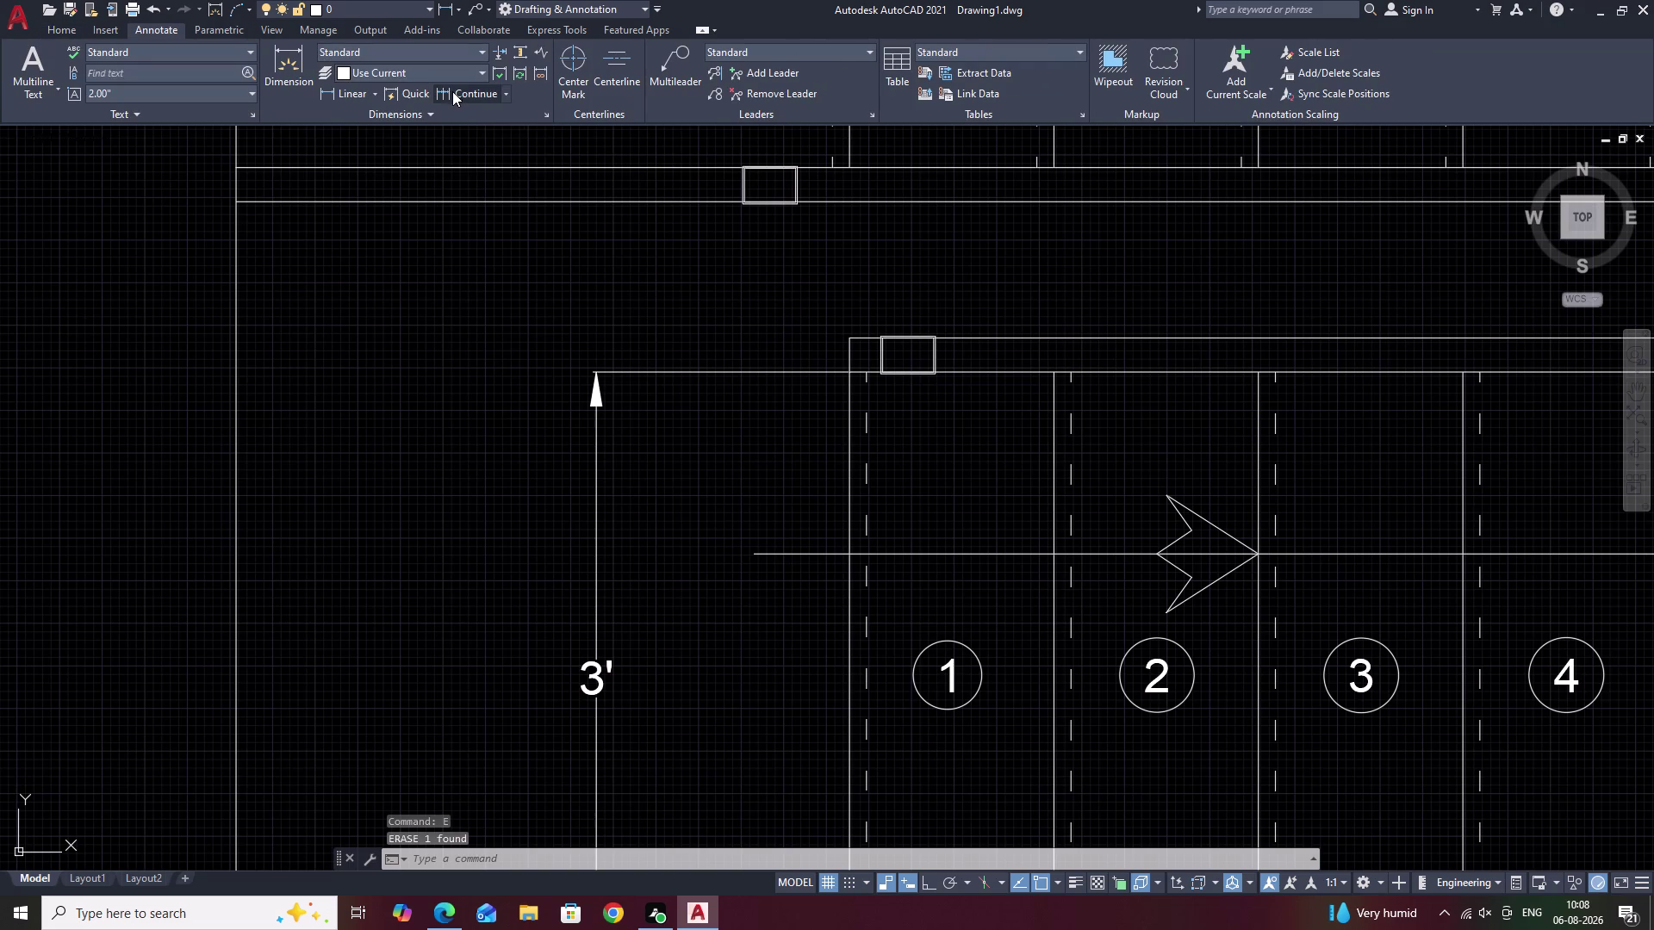
click(594, 398)
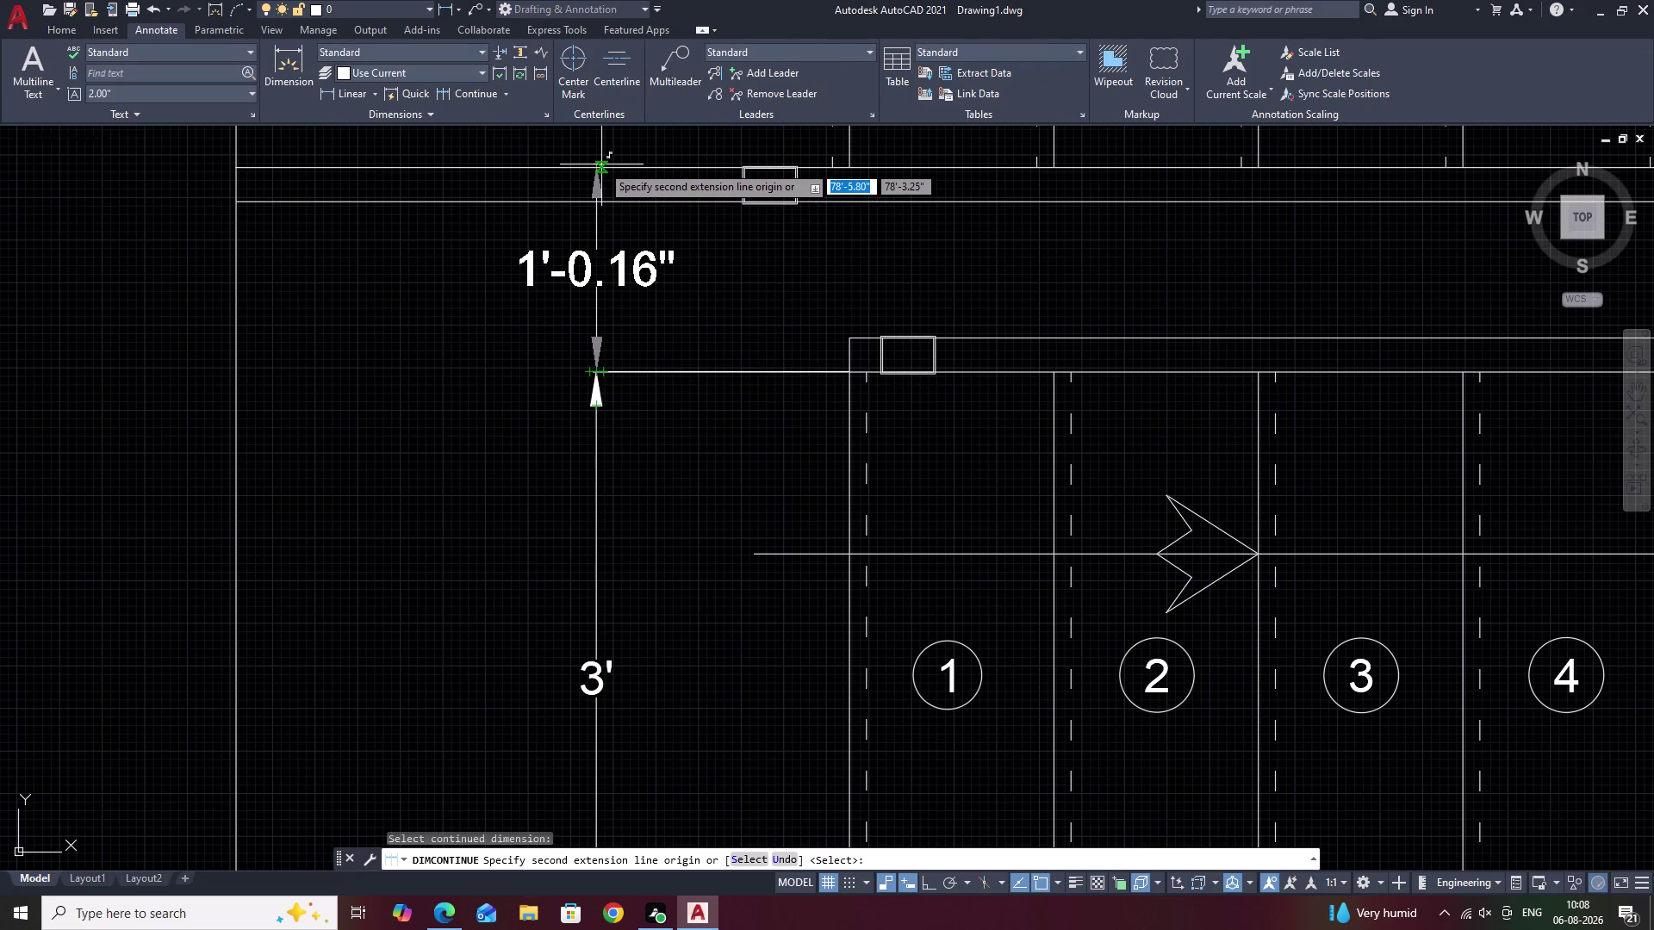
scroll(up, 3)
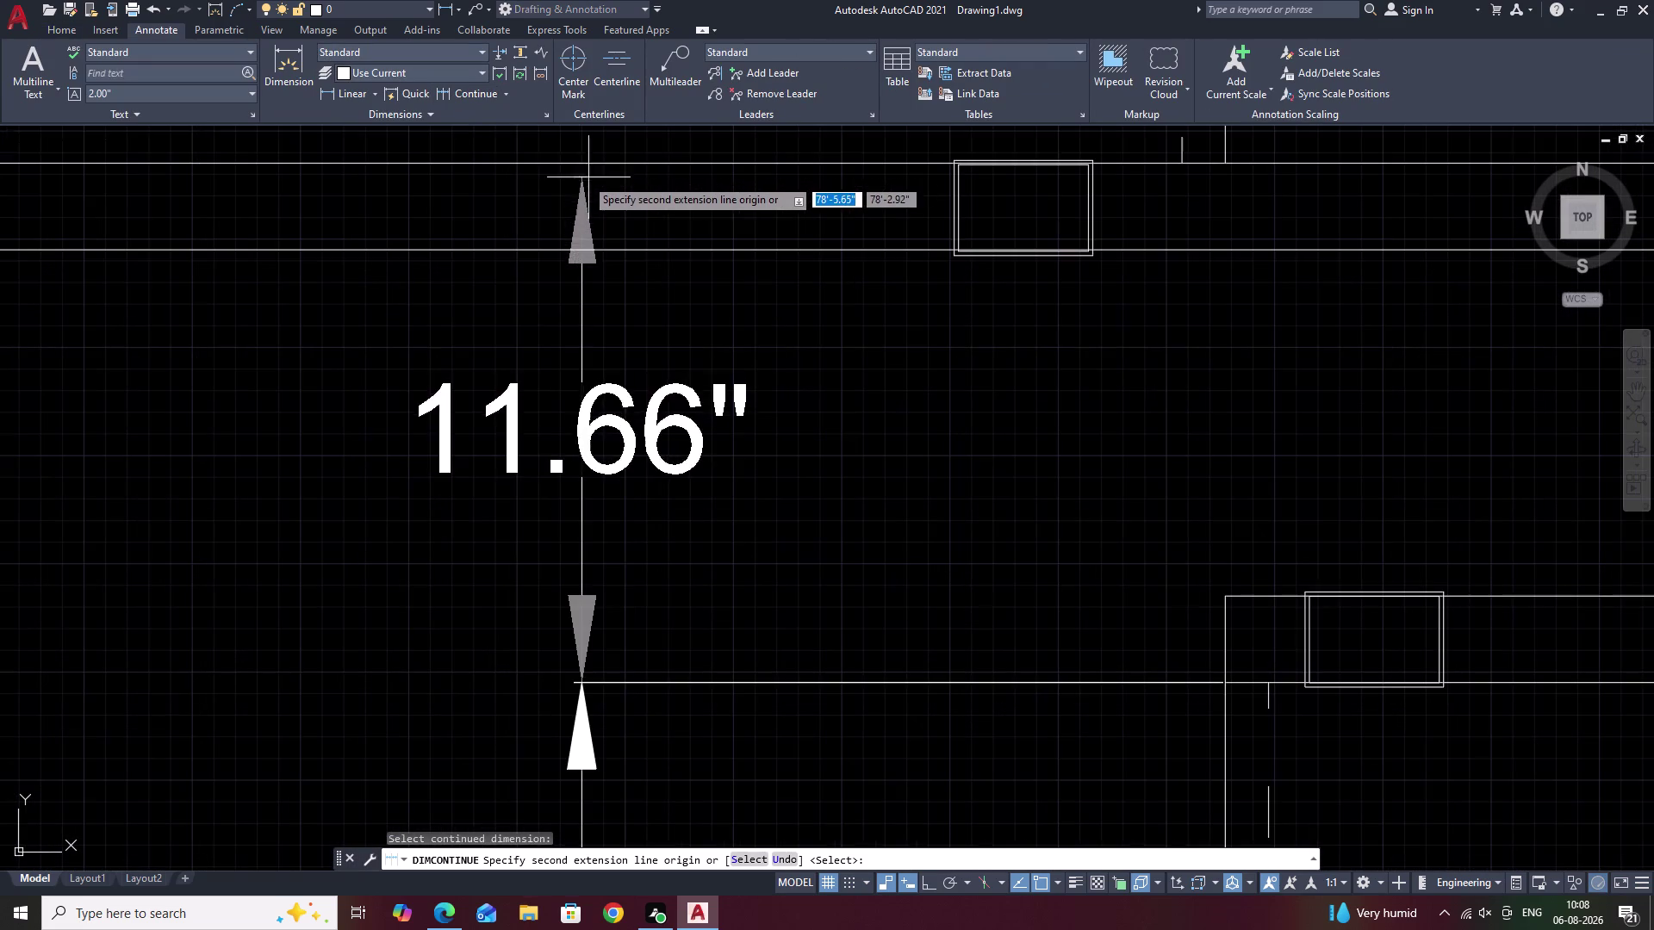
scroll(up, 3)
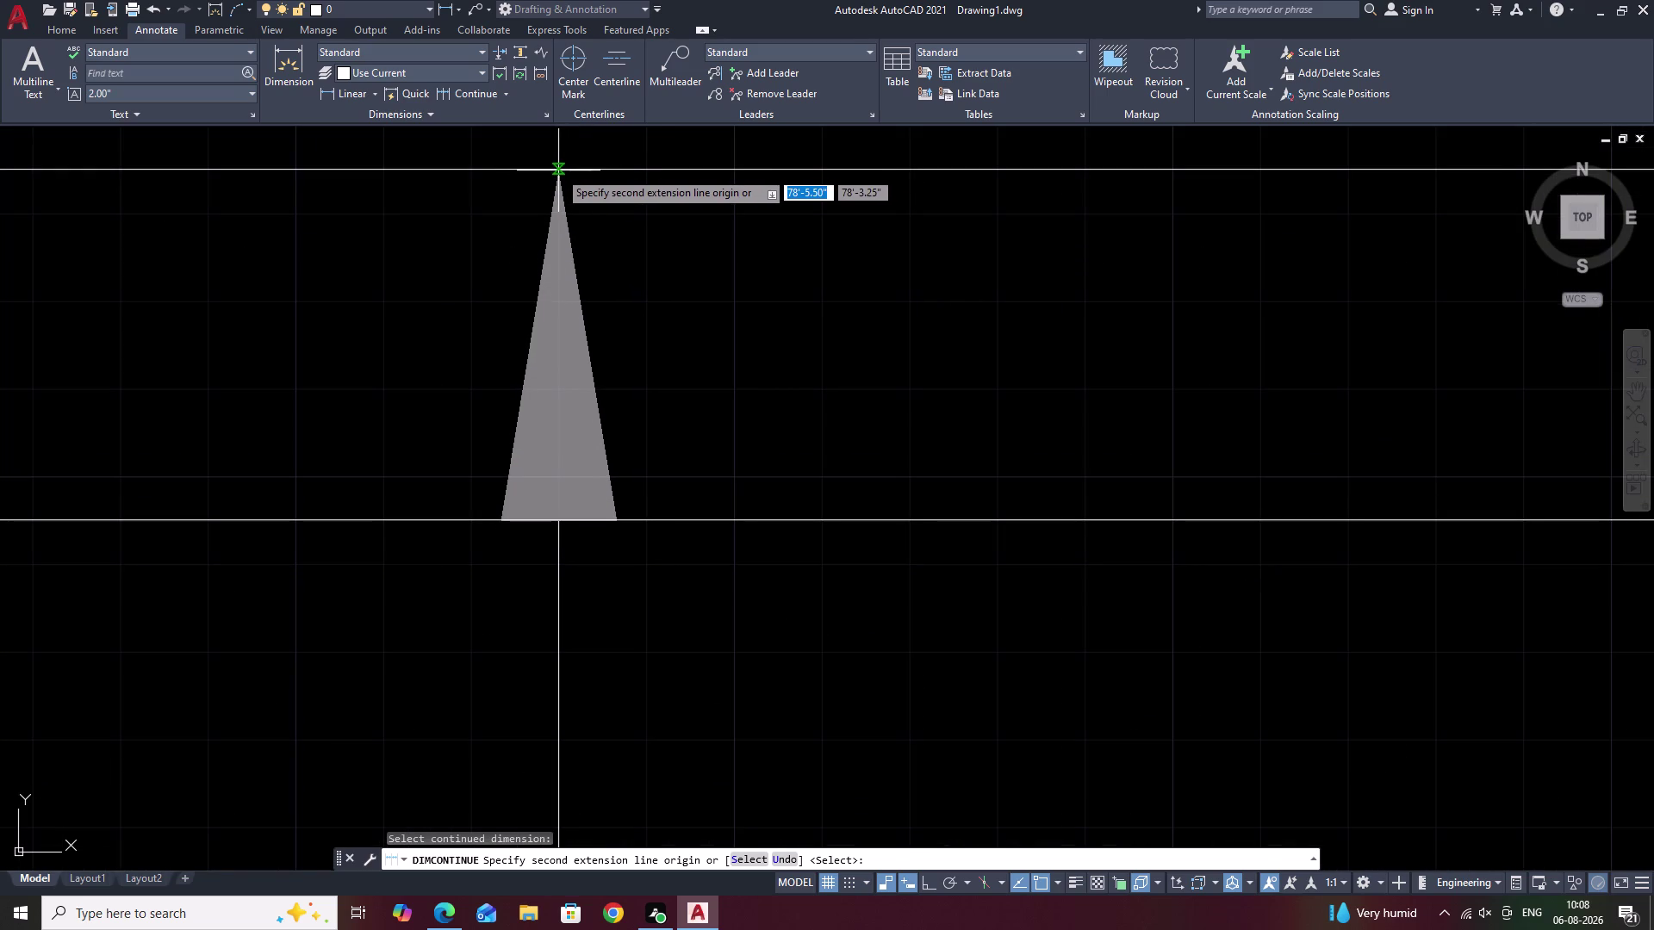
scroll(down, 3)
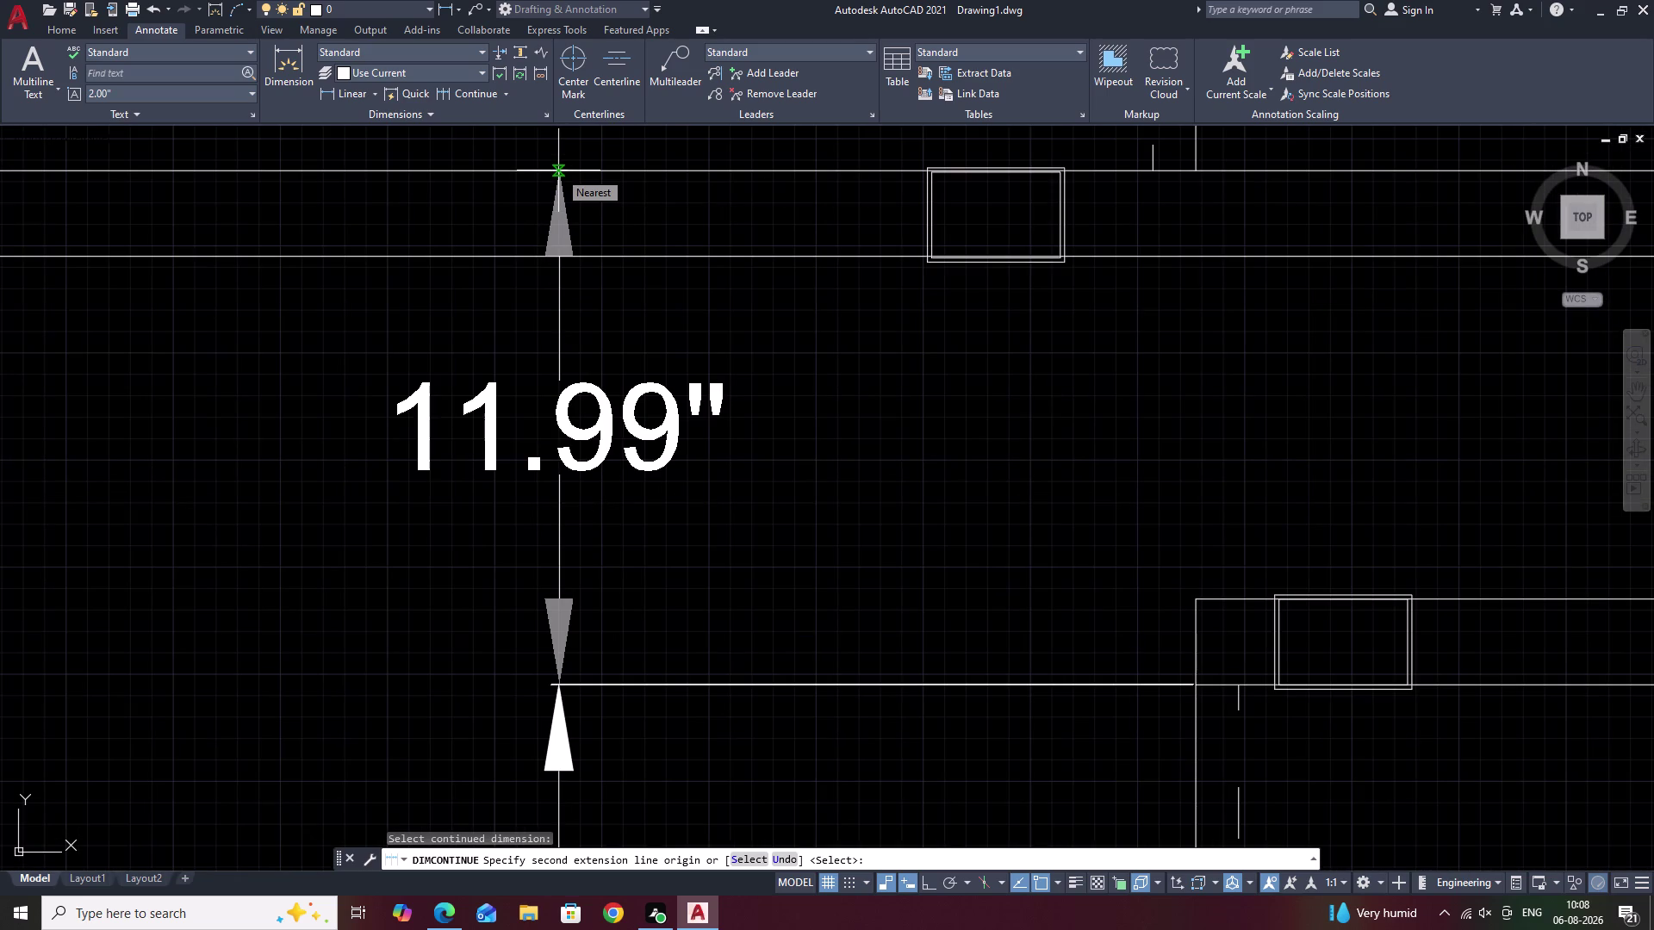
key(Escape)
Place a linear 1' dimension between the lower and upper wall edges on the left.
click(327, 94)
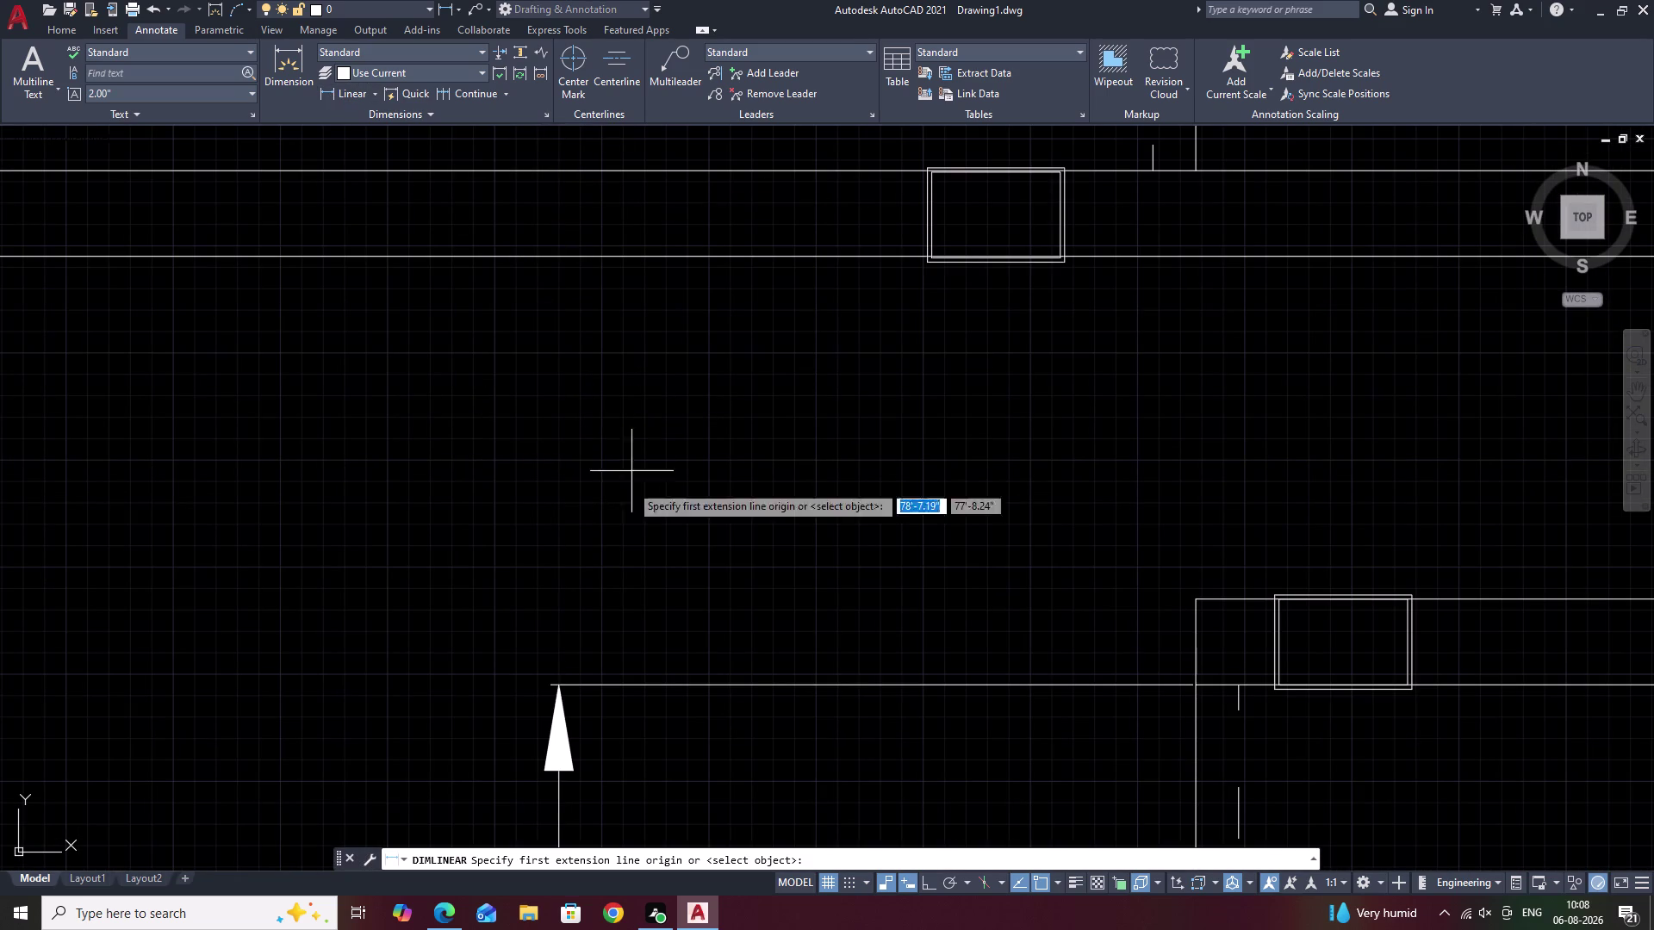
click(560, 688)
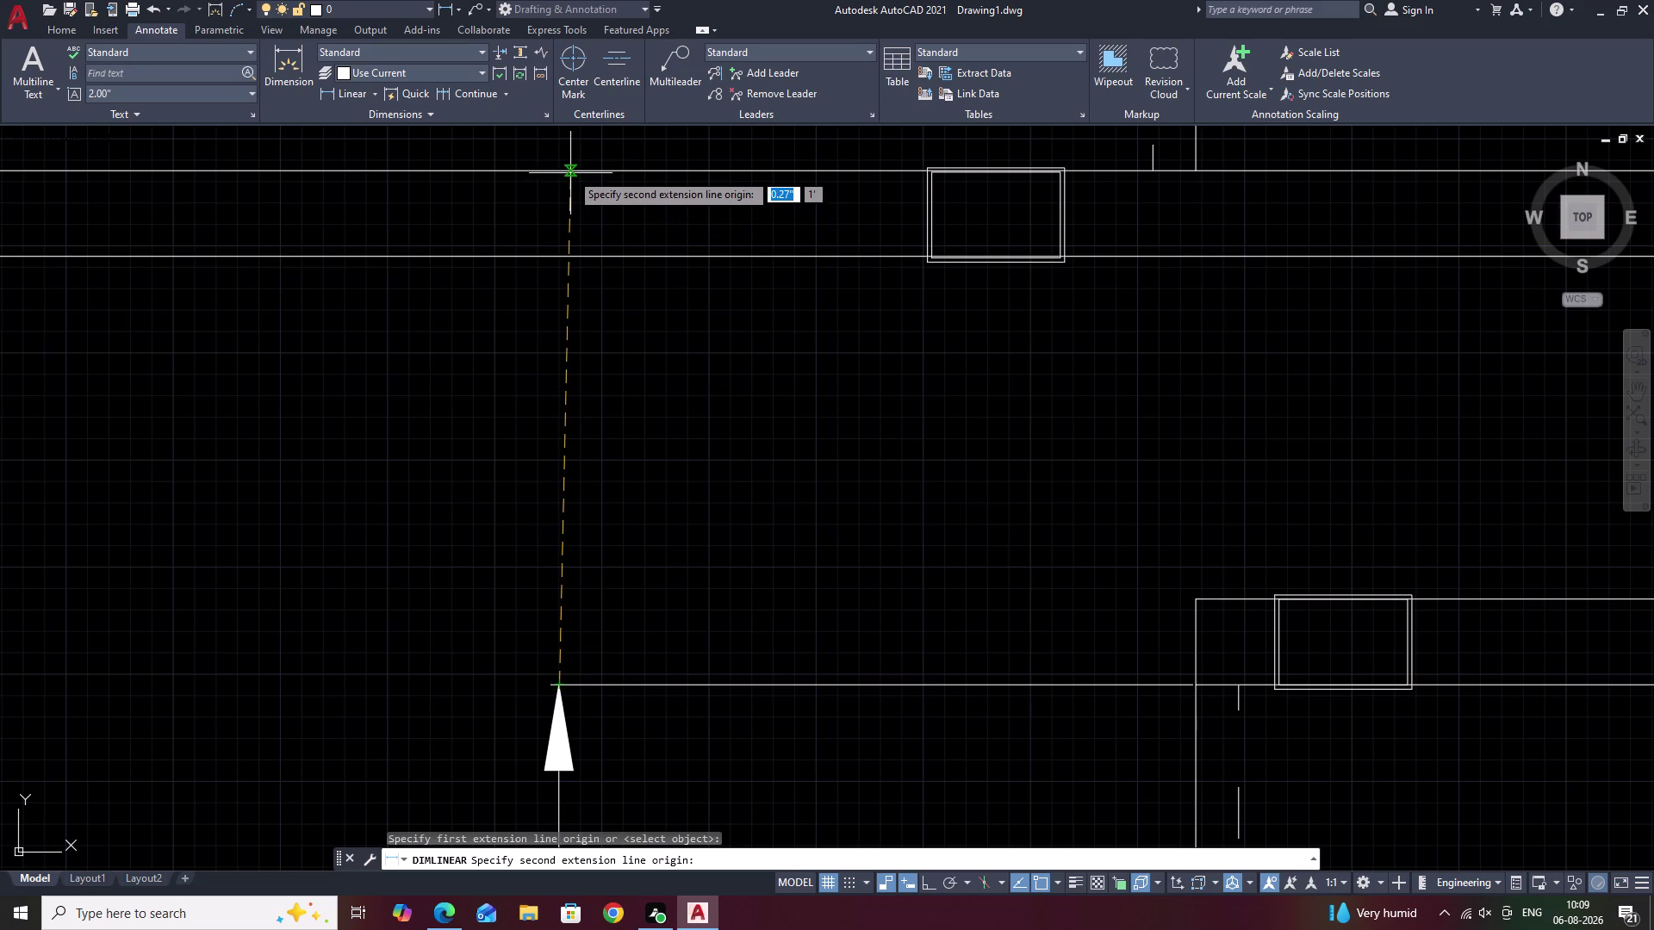
click(562, 171)
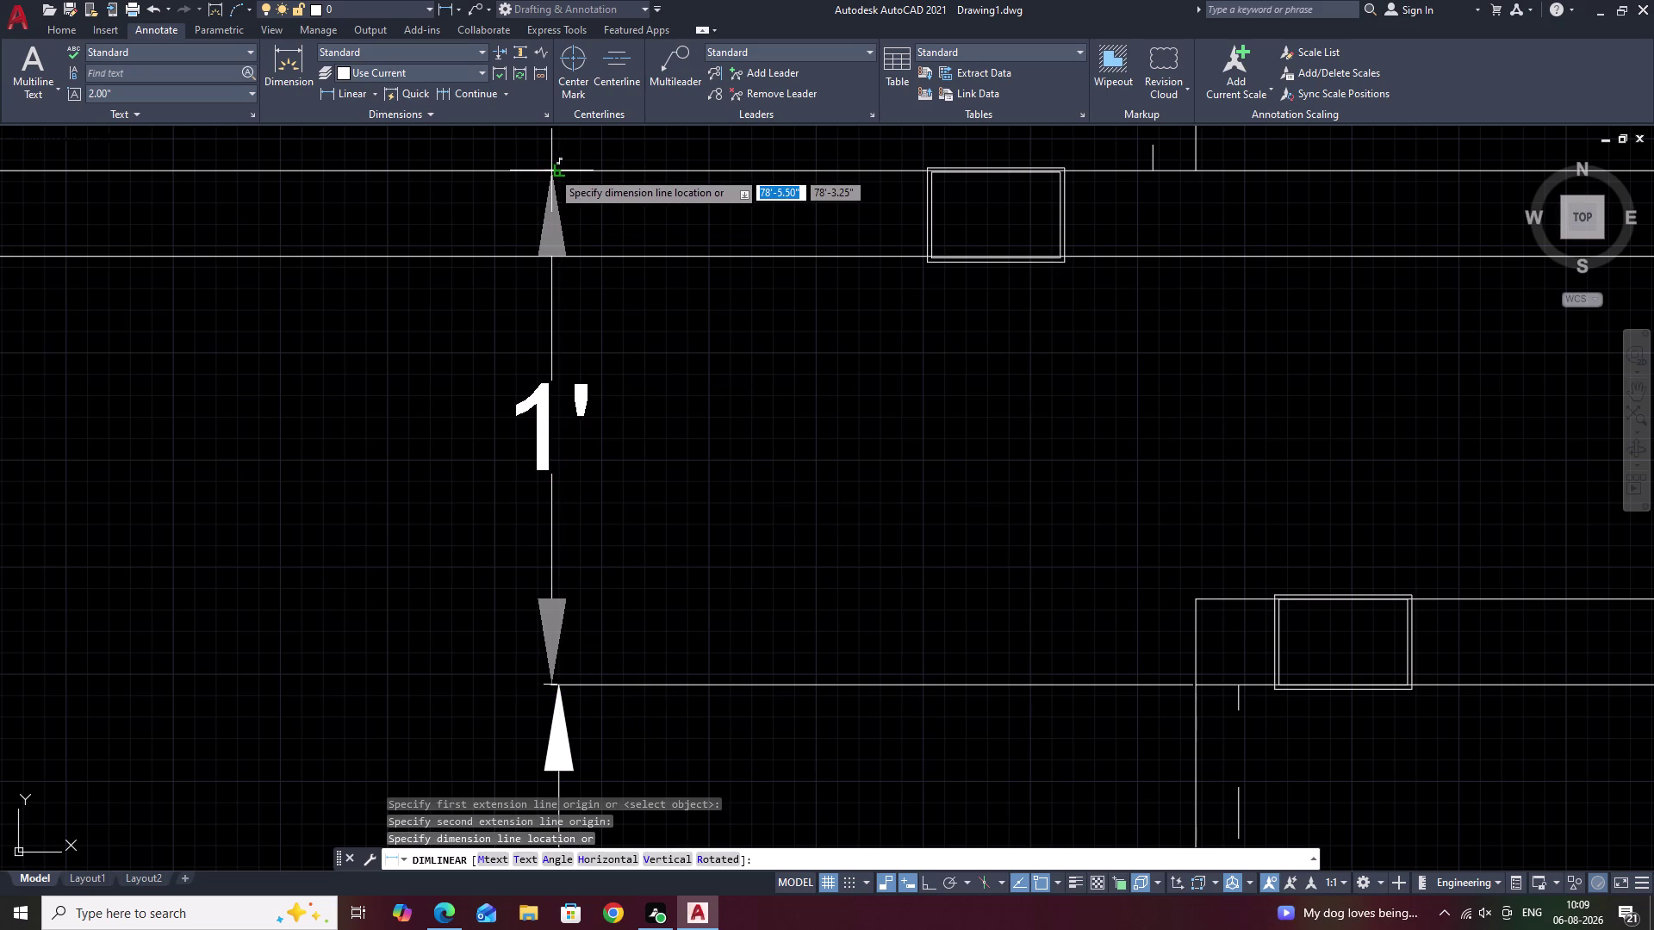
click(554, 170)
scroll(down, 3)
scroll(down, 3)
middle_drag(659, 301, 749, 681)
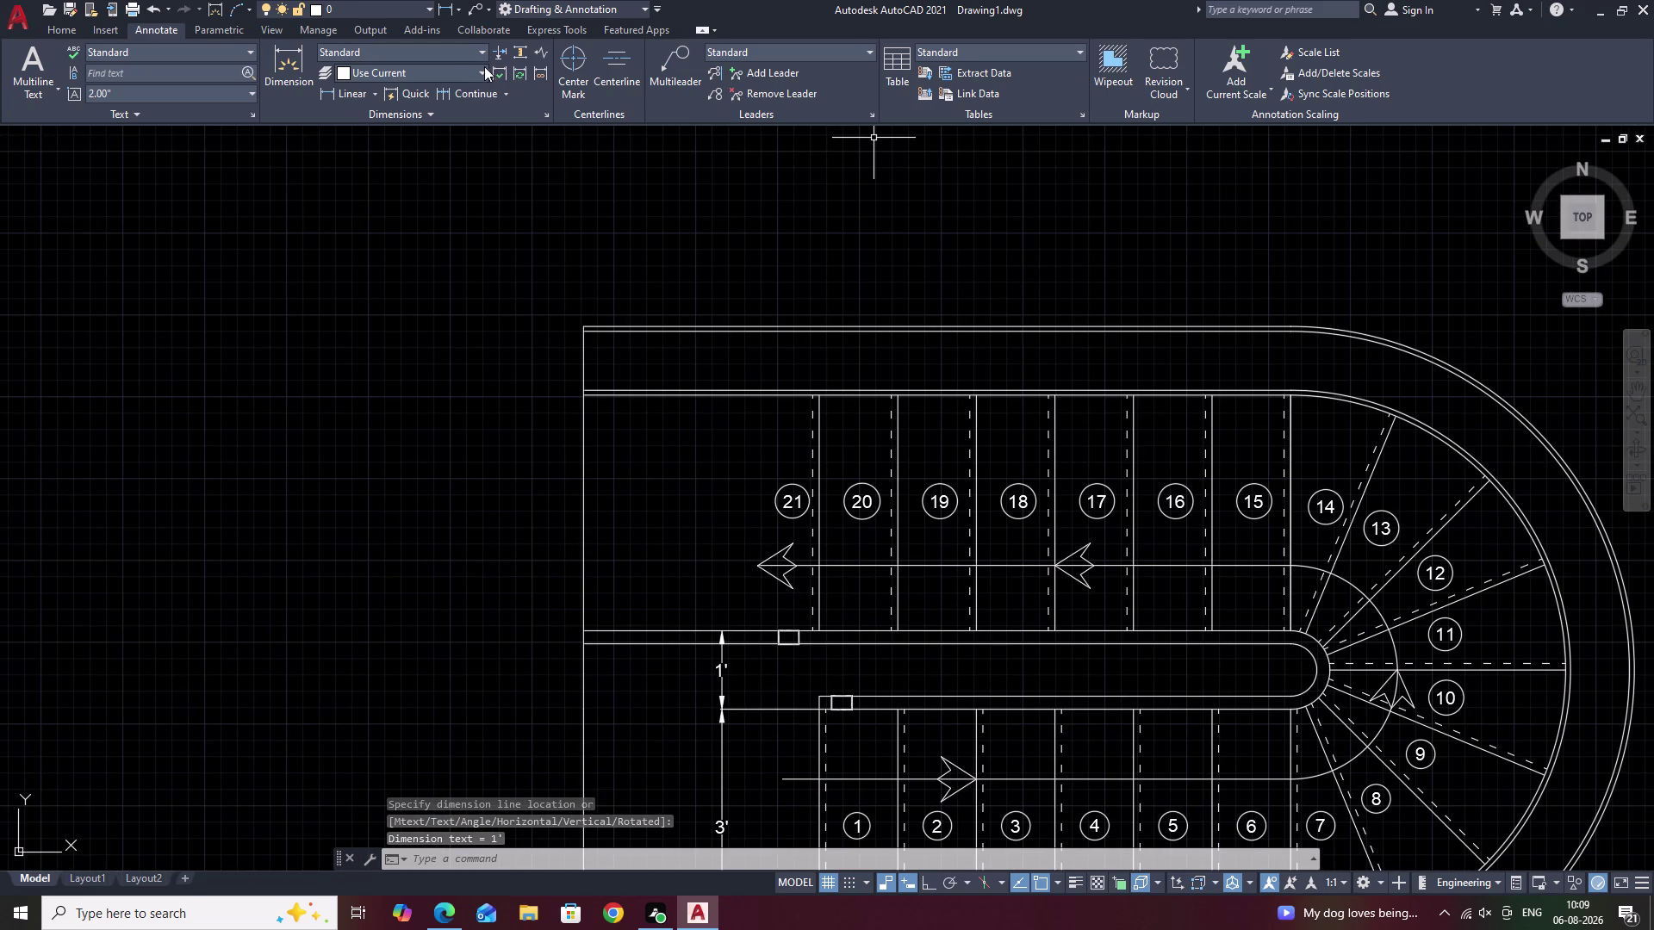
Dimension the upper flight's width with a 3' linear dimension.
click(354, 92)
scroll(up, 3)
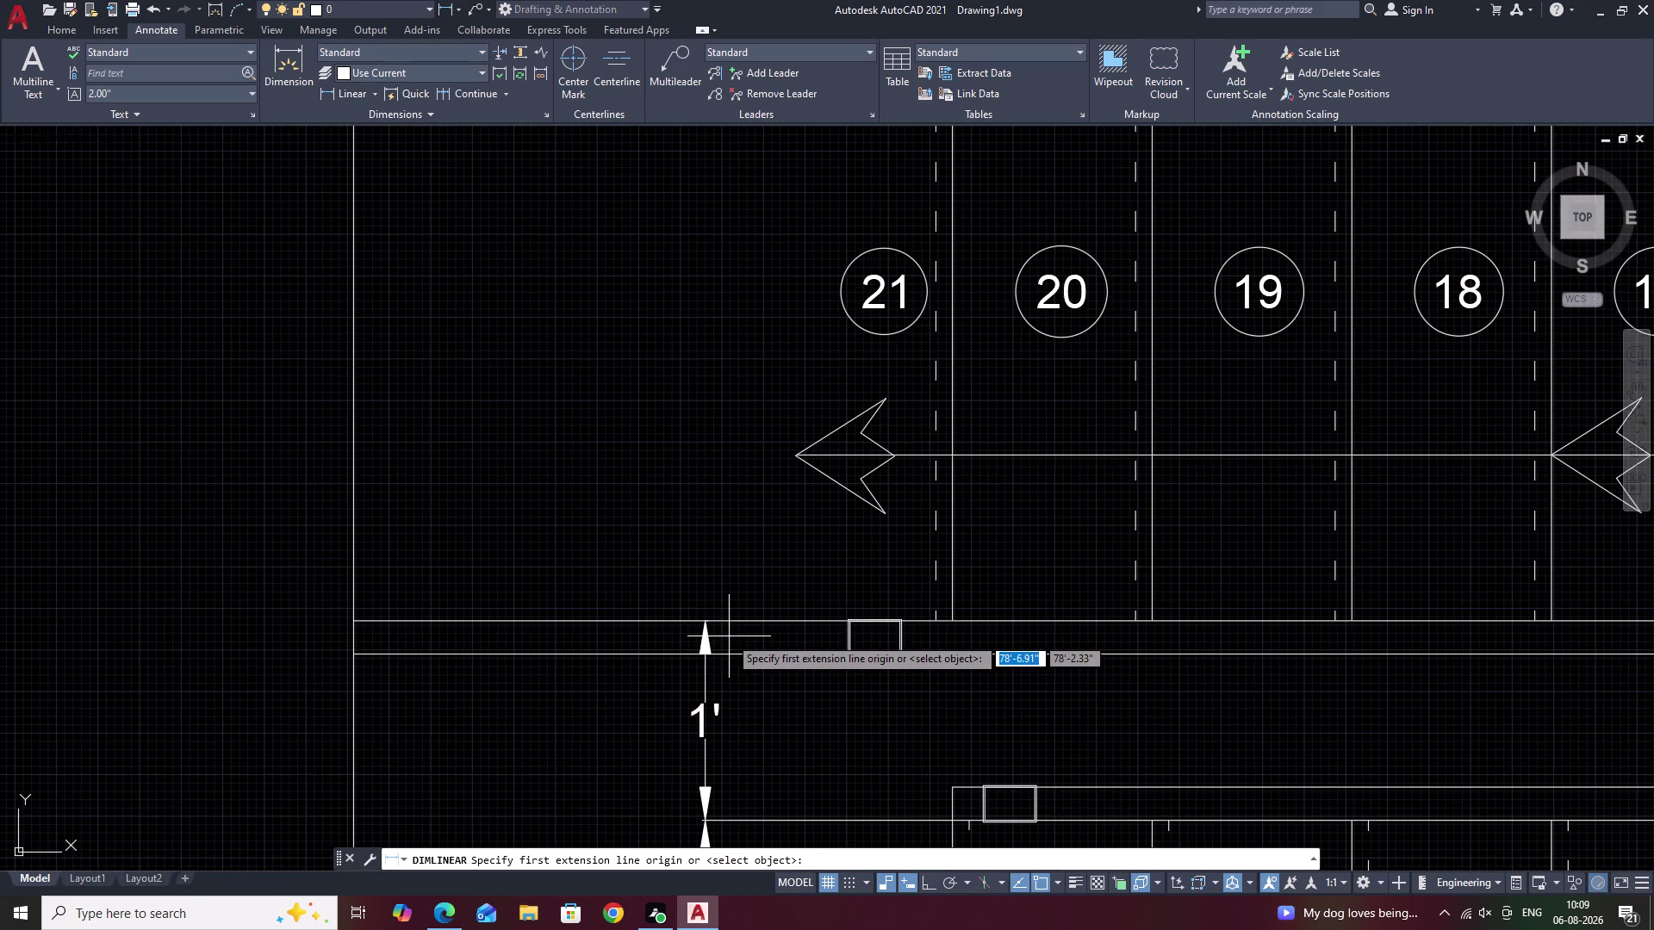
scroll(up, 3)
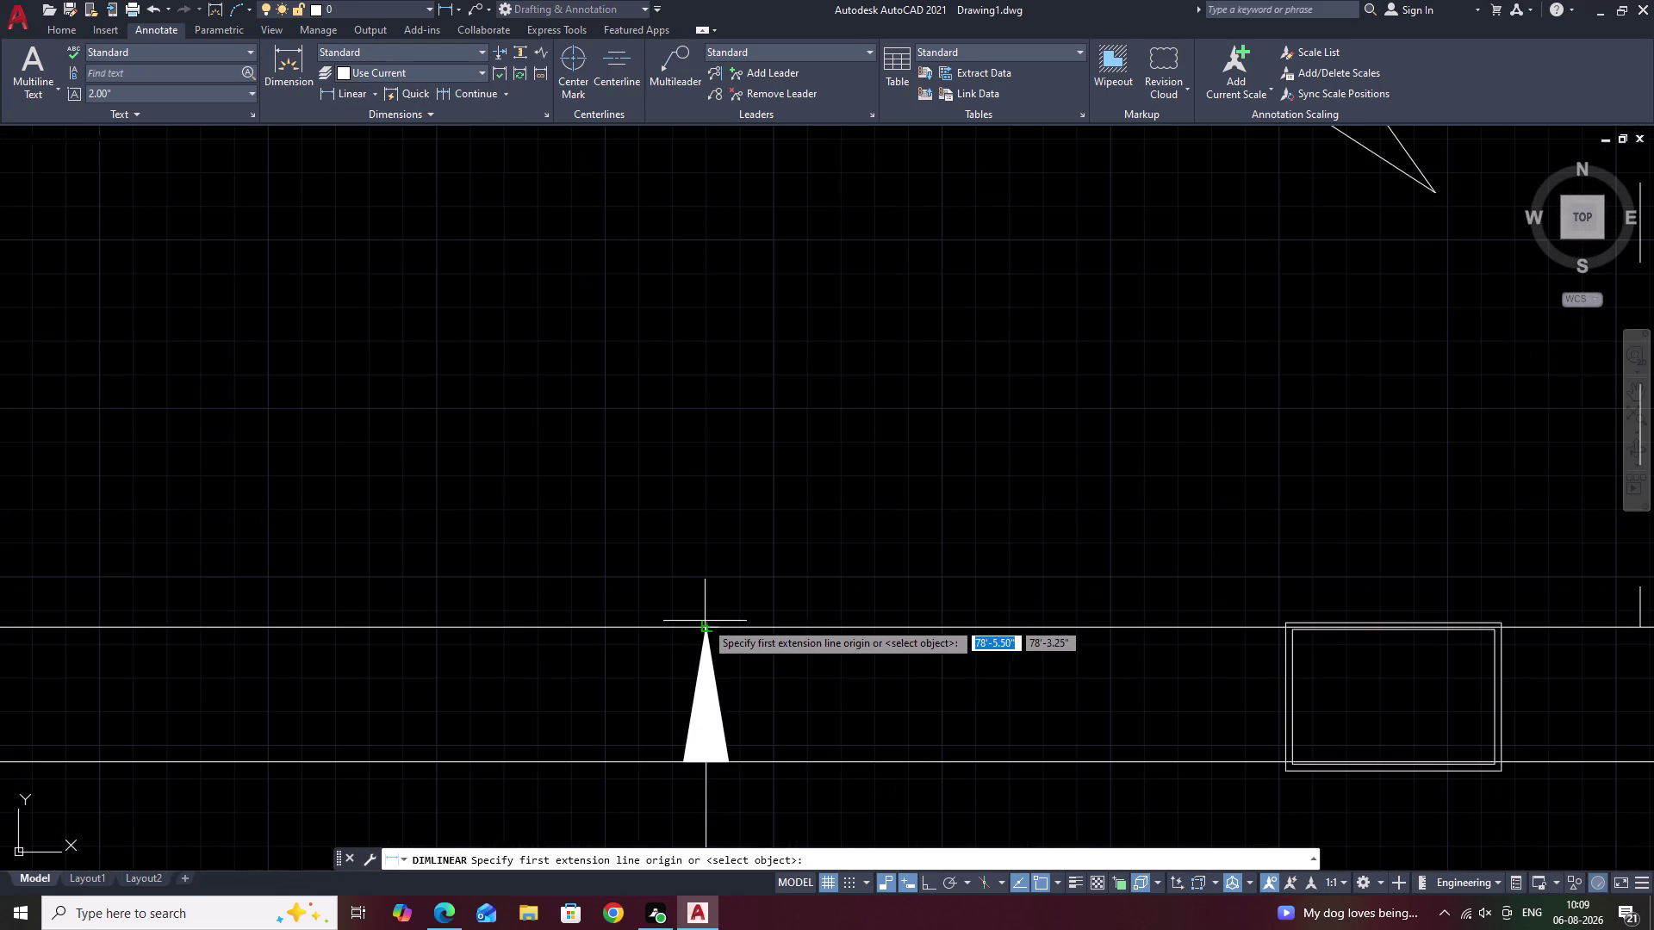
click(705, 621)
scroll(down, 3)
middle_drag(728, 279, 715, 547)
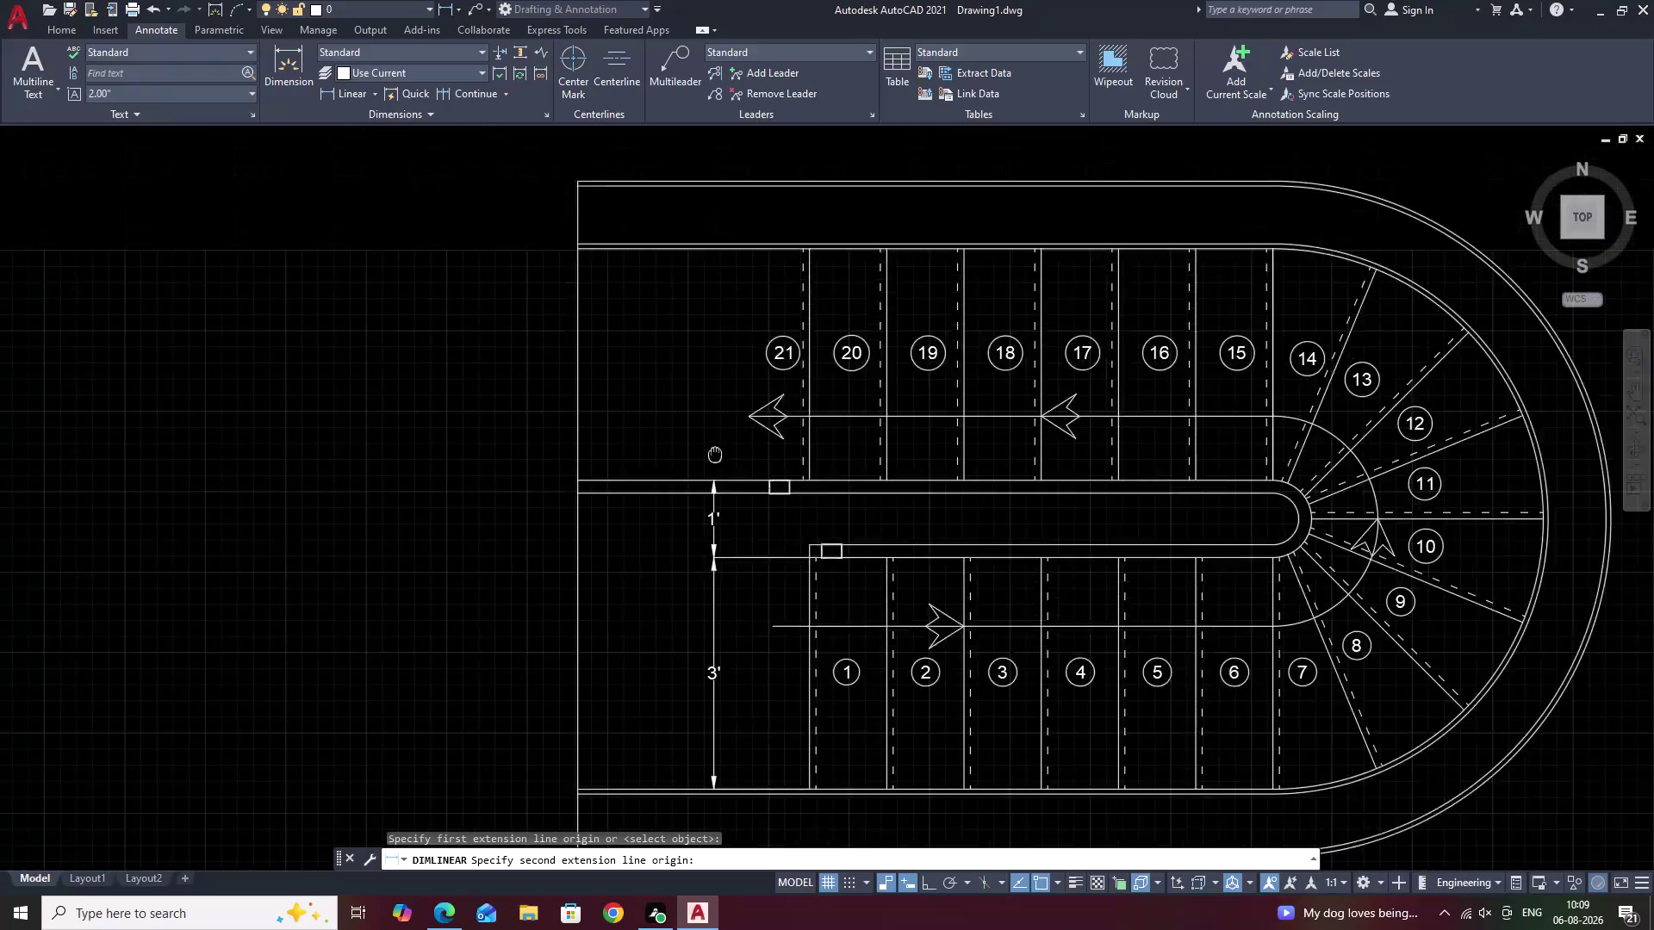
click(713, 380)
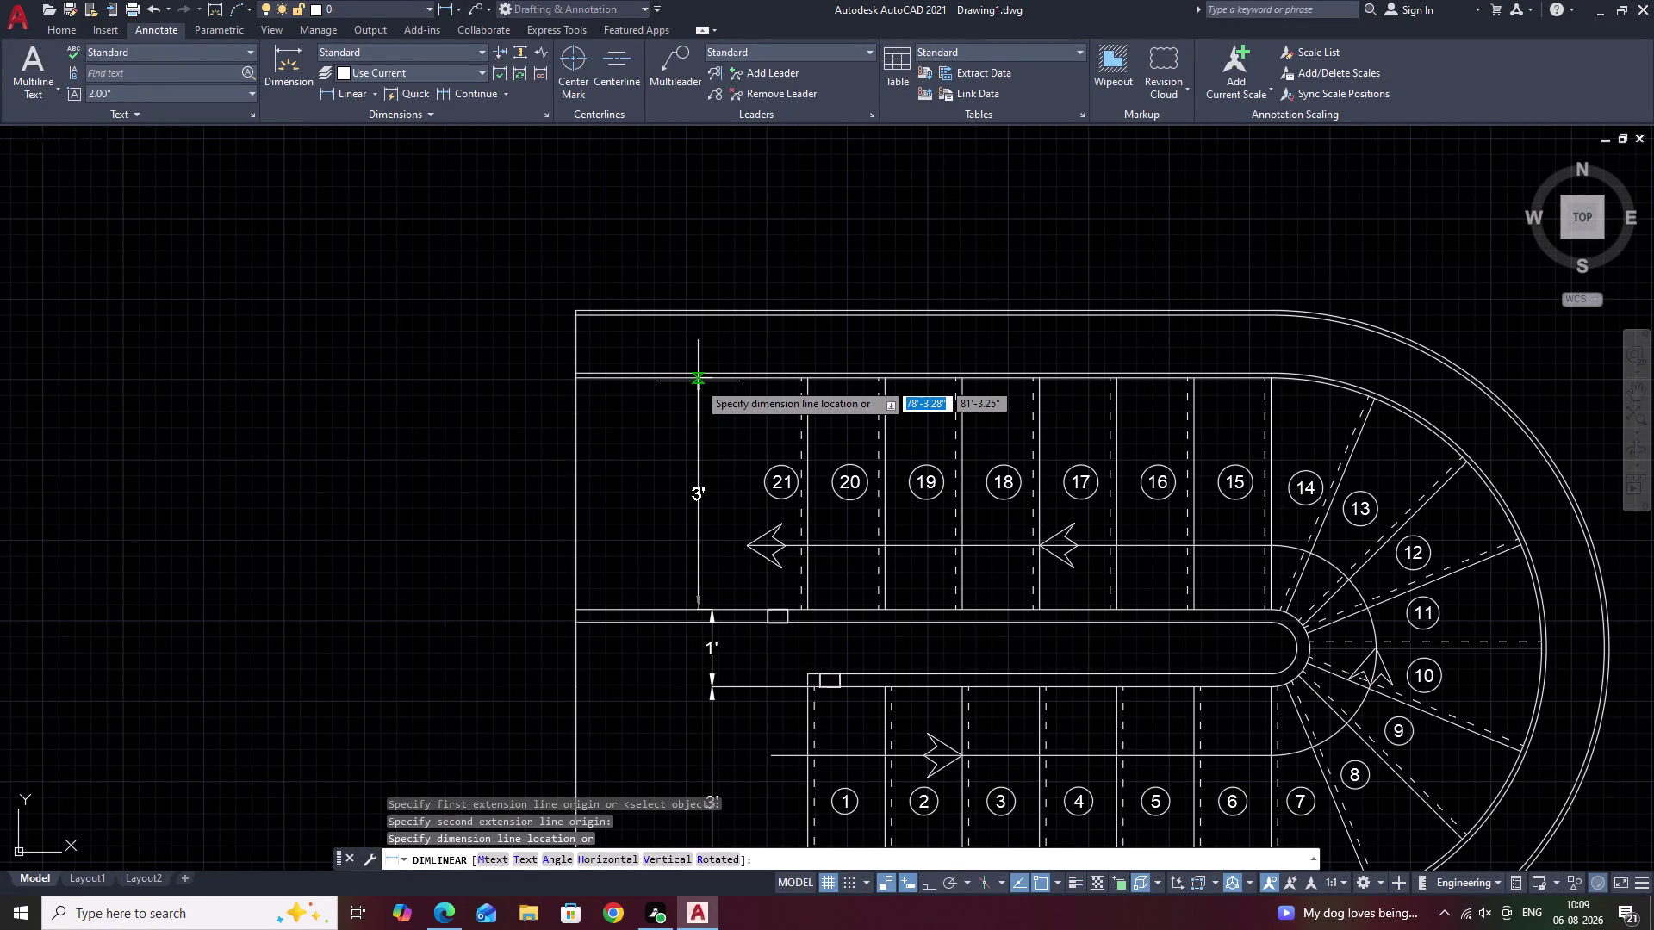
click(710, 381)
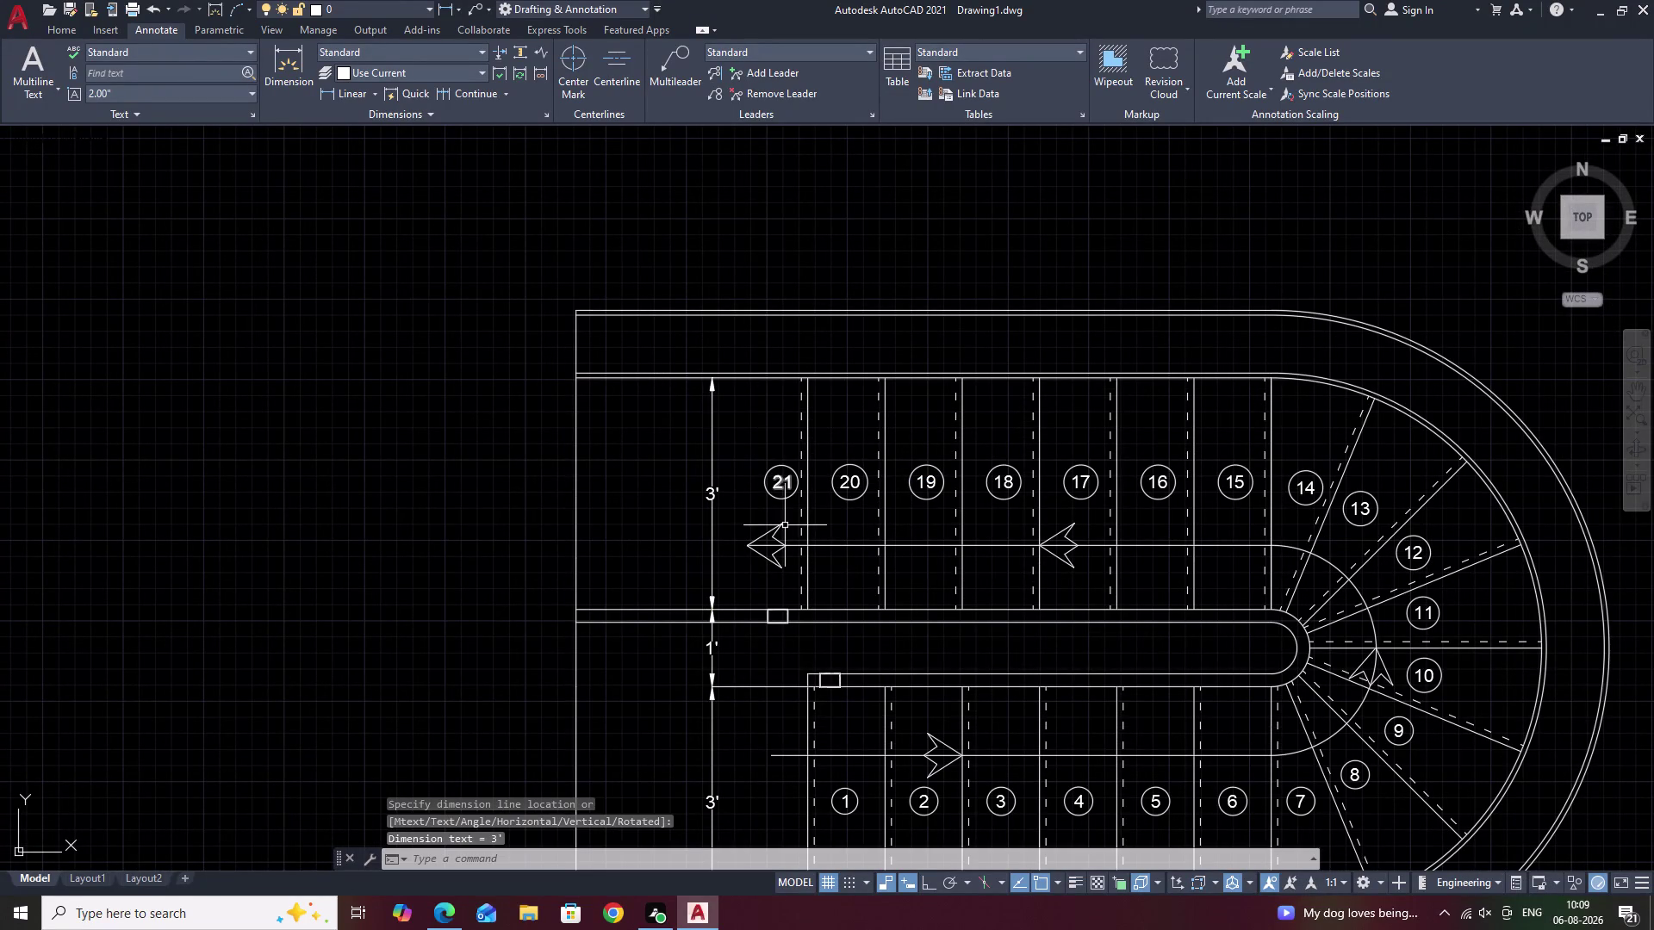
middle_drag(789, 642, 798, 565)
key(Escape)
Add a horizontal 1' linear dimension across tread 19.
scroll(up, 3)
middle_drag(927, 592, 926, 563)
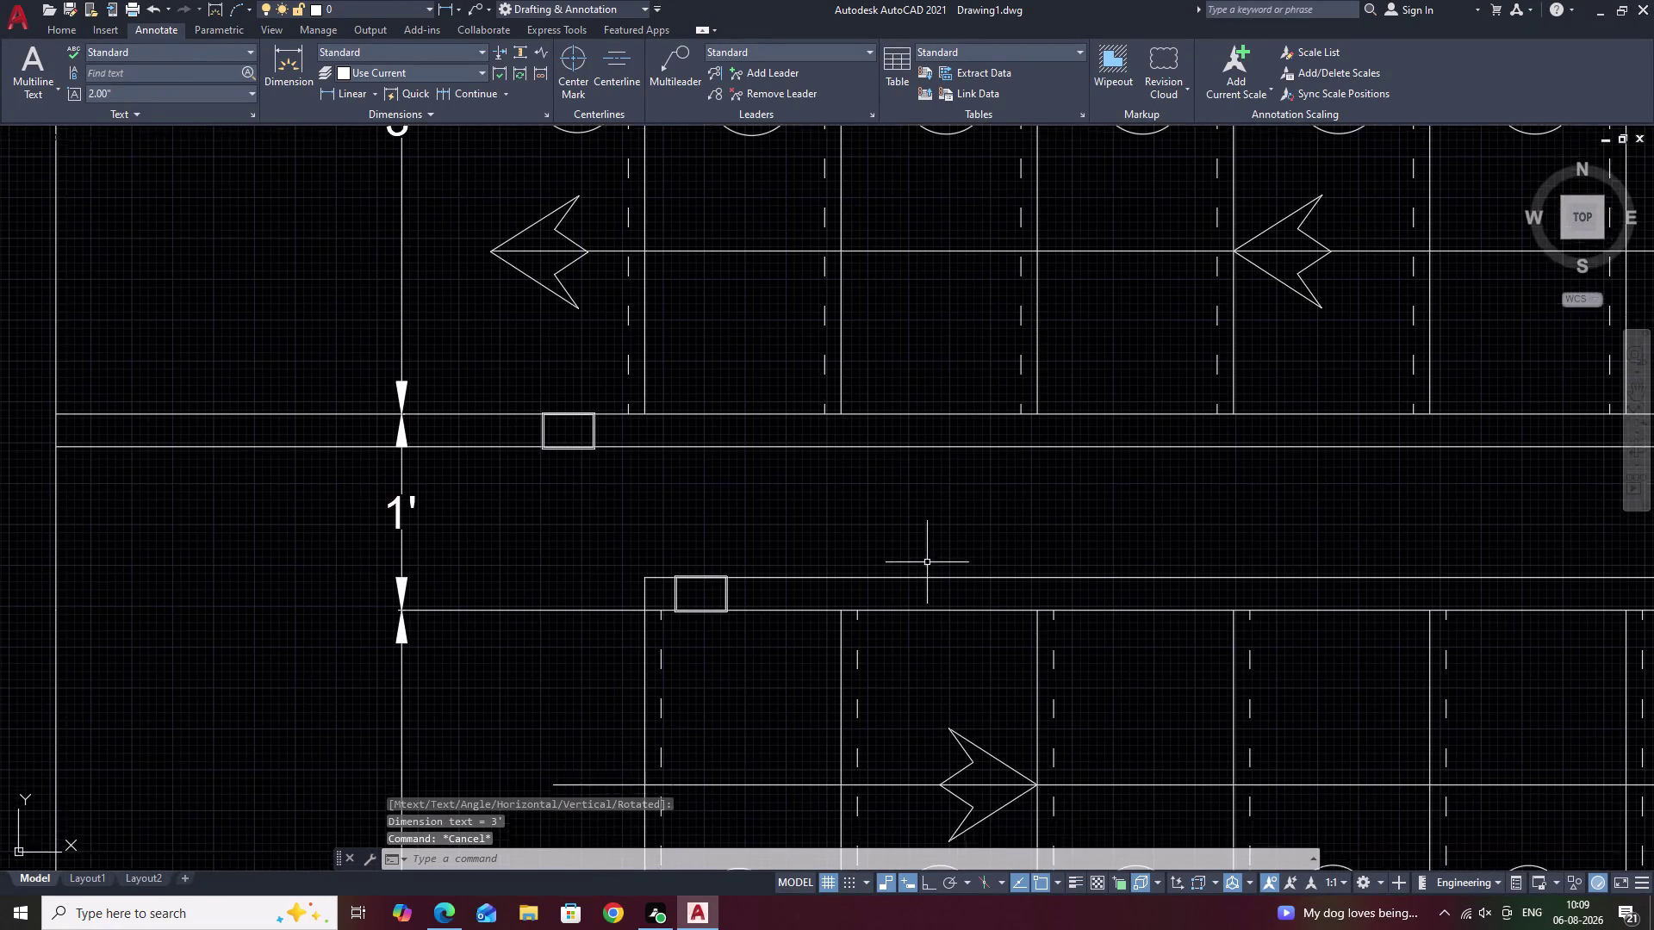
click(333, 90)
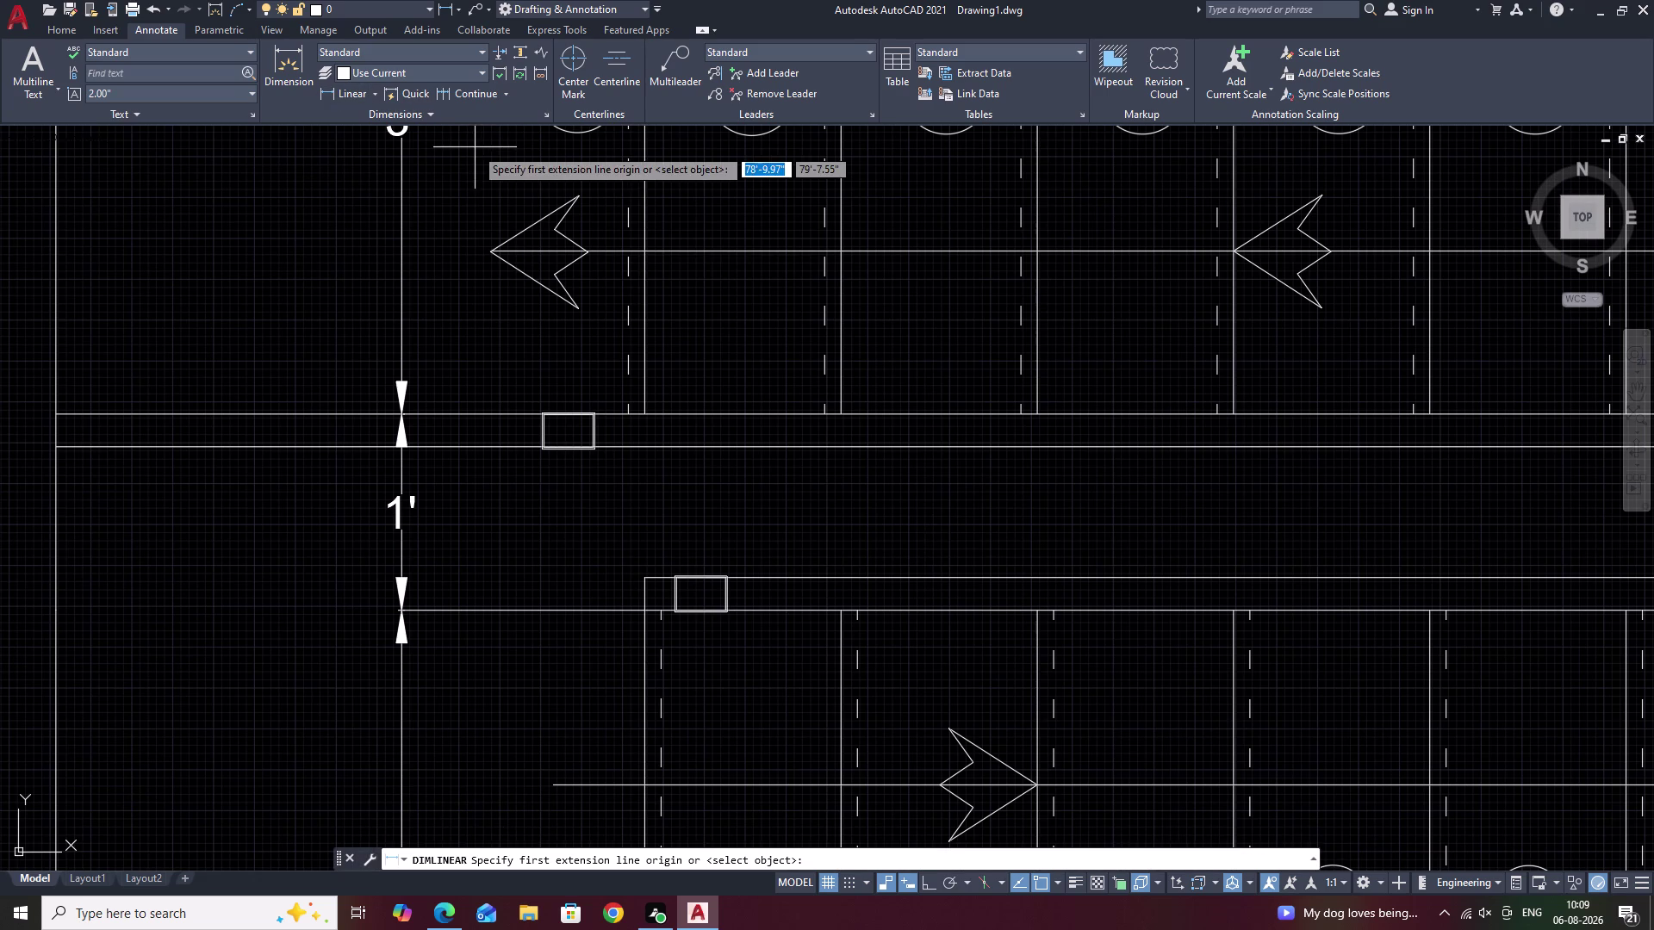
click(838, 414)
click(1041, 411)
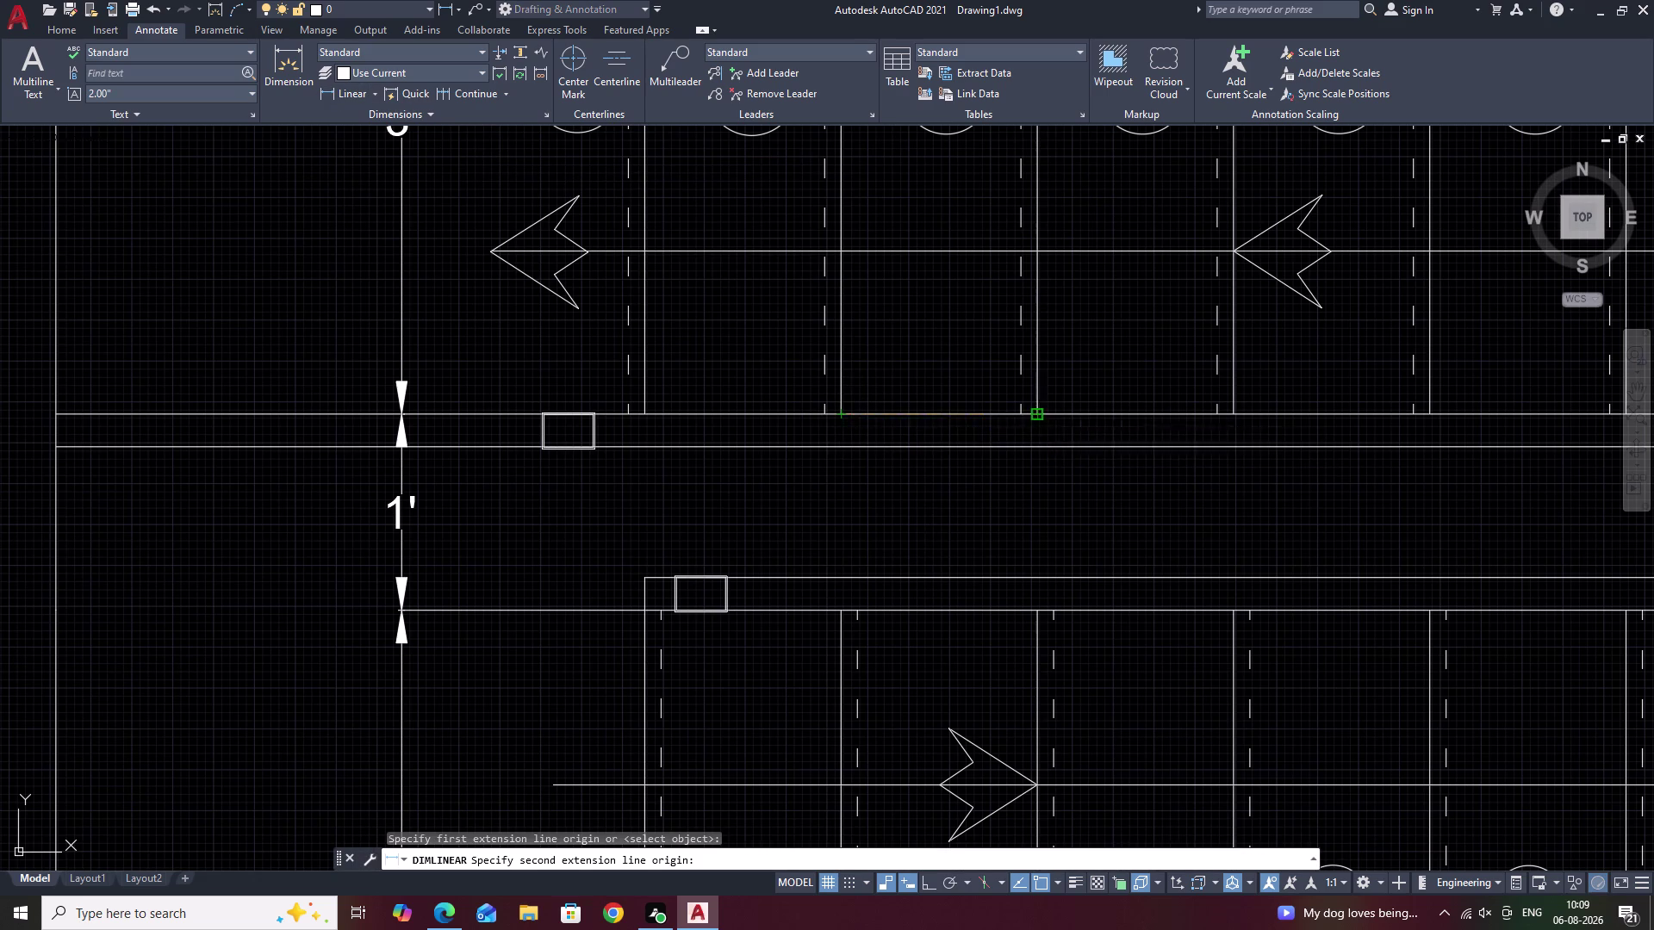
click(1035, 476)
scroll(down, 3)
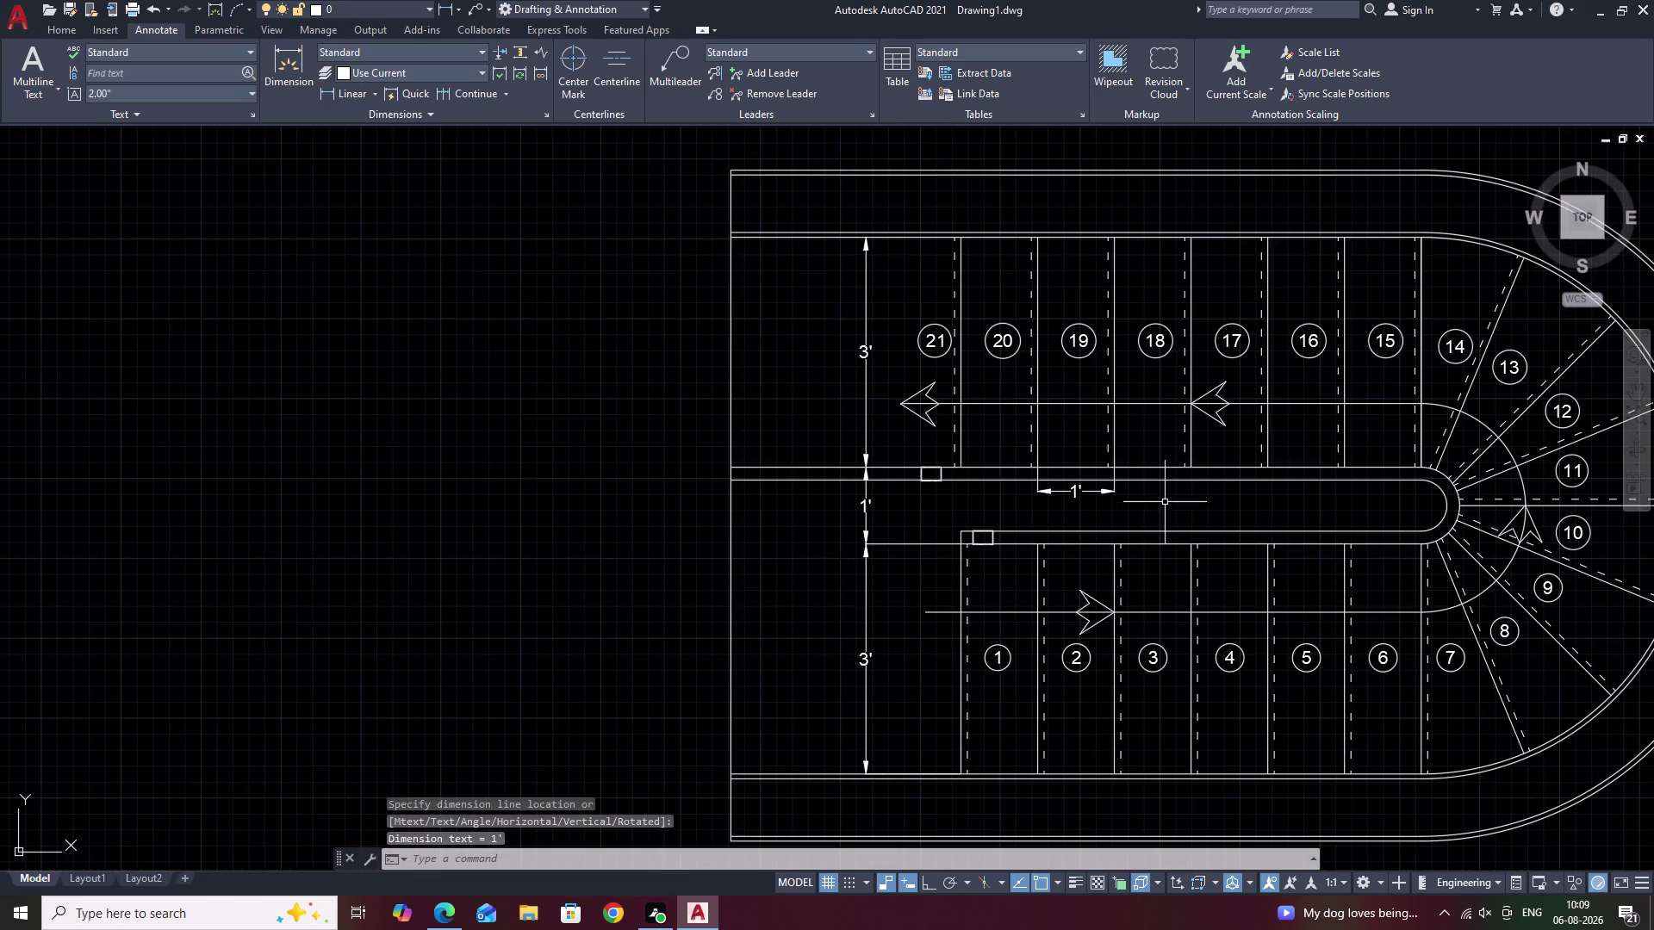
middle_drag(1181, 501, 969, 504)
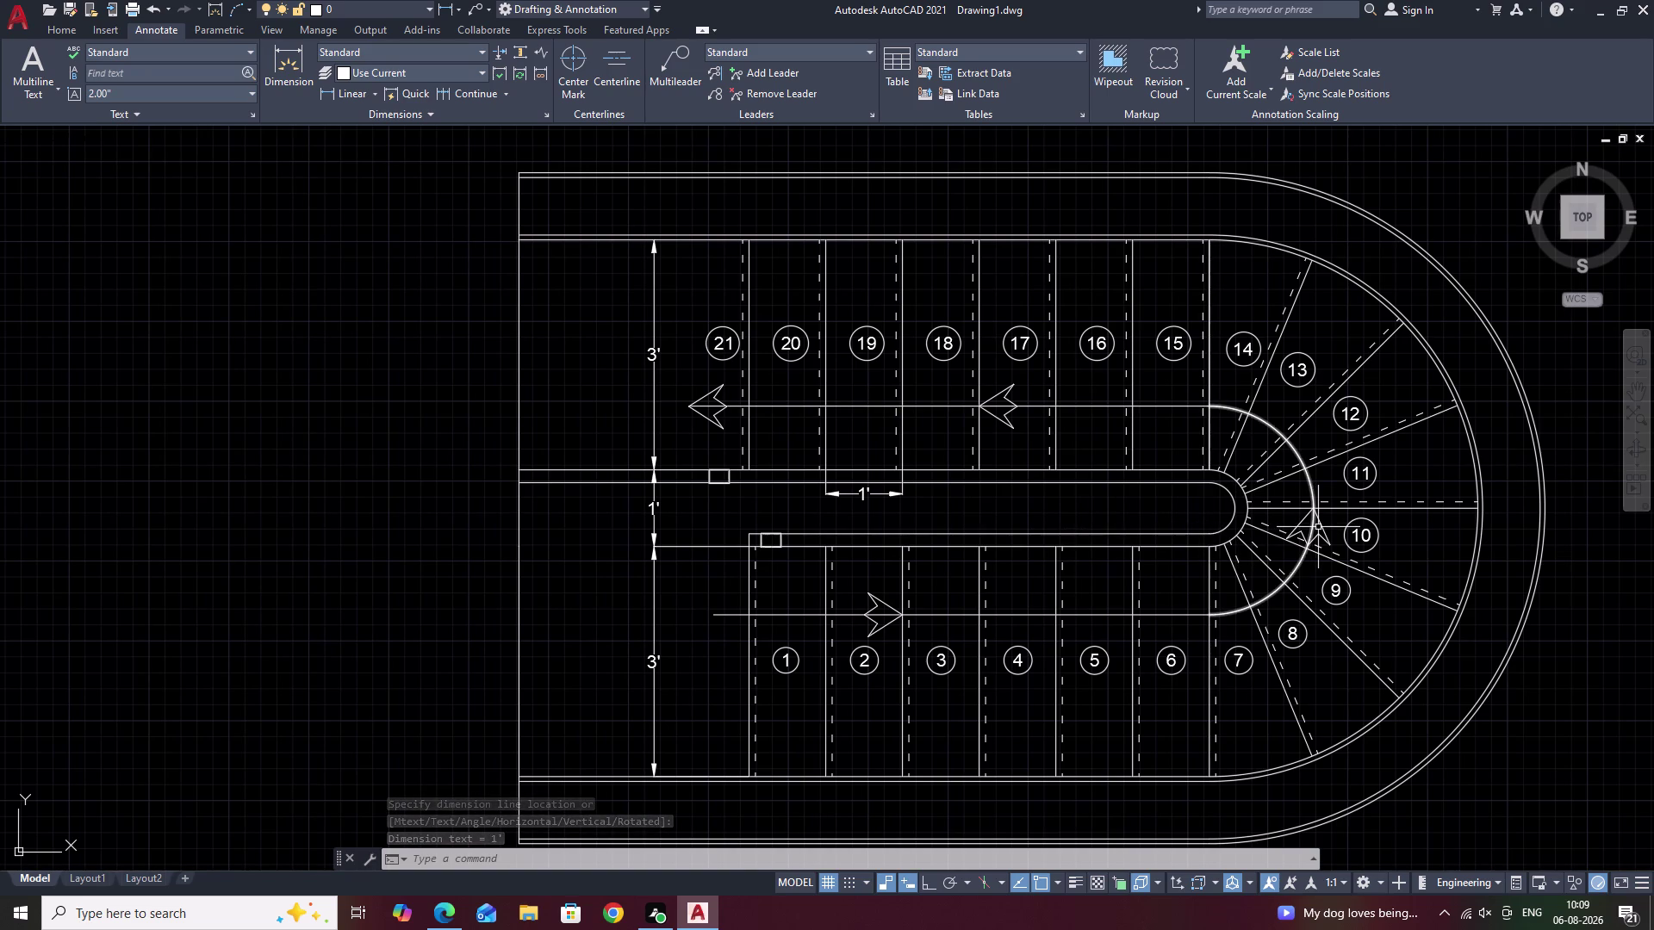
key(Escape)
middle_drag(1219, 722, 1232, 638)
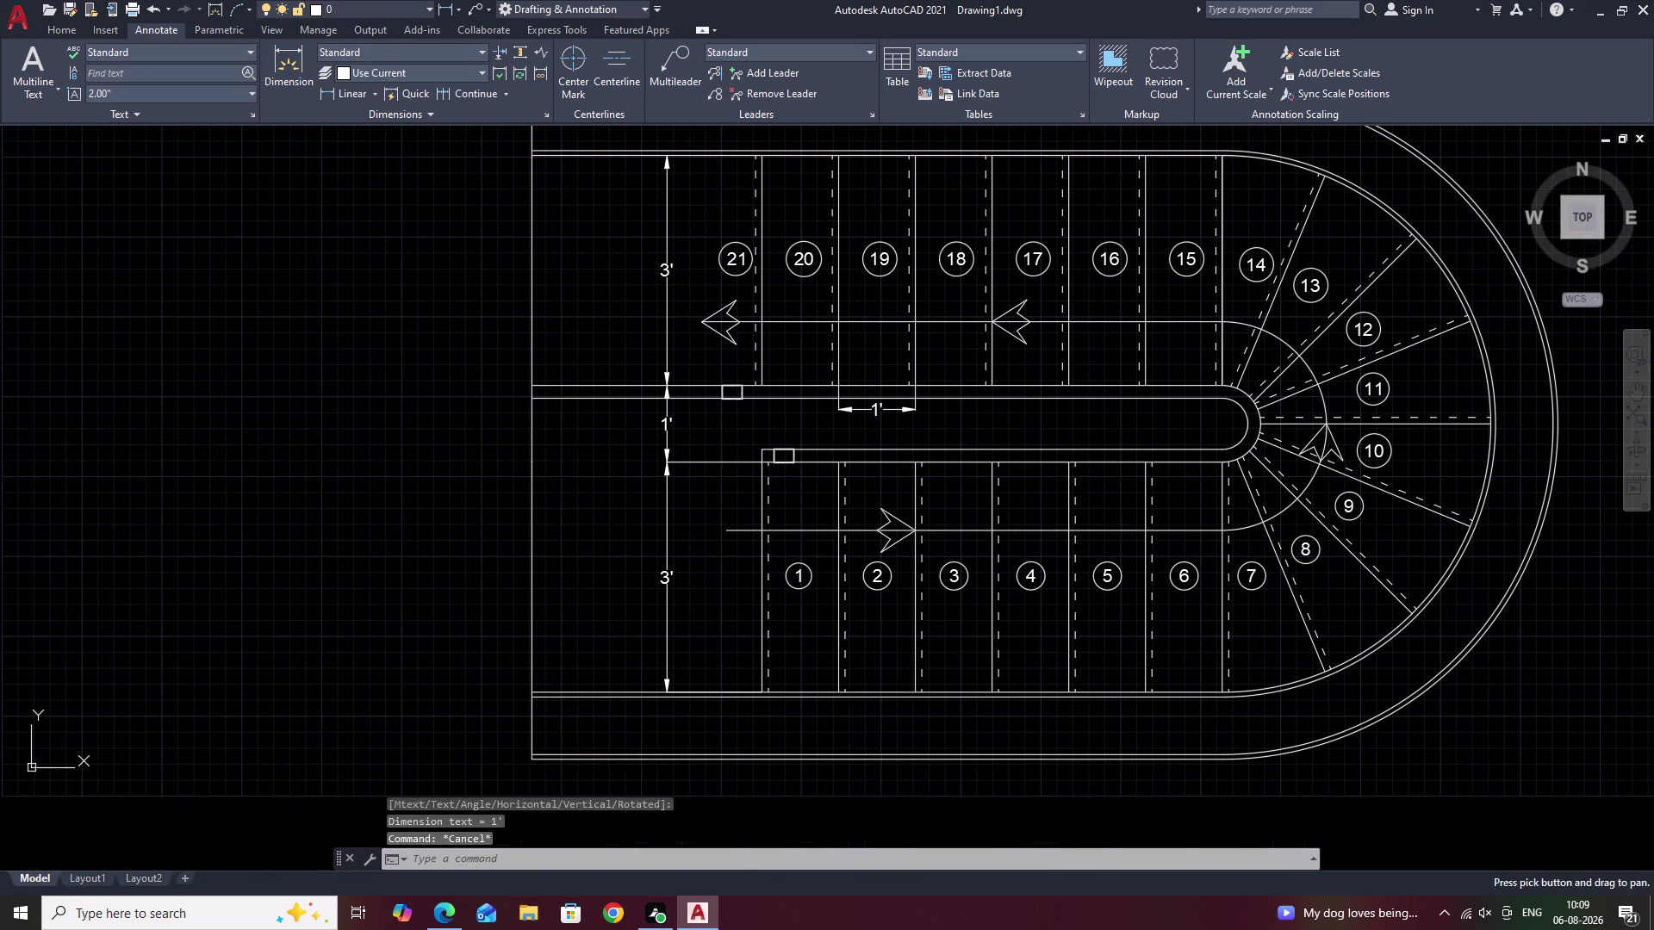
click(578, 25)
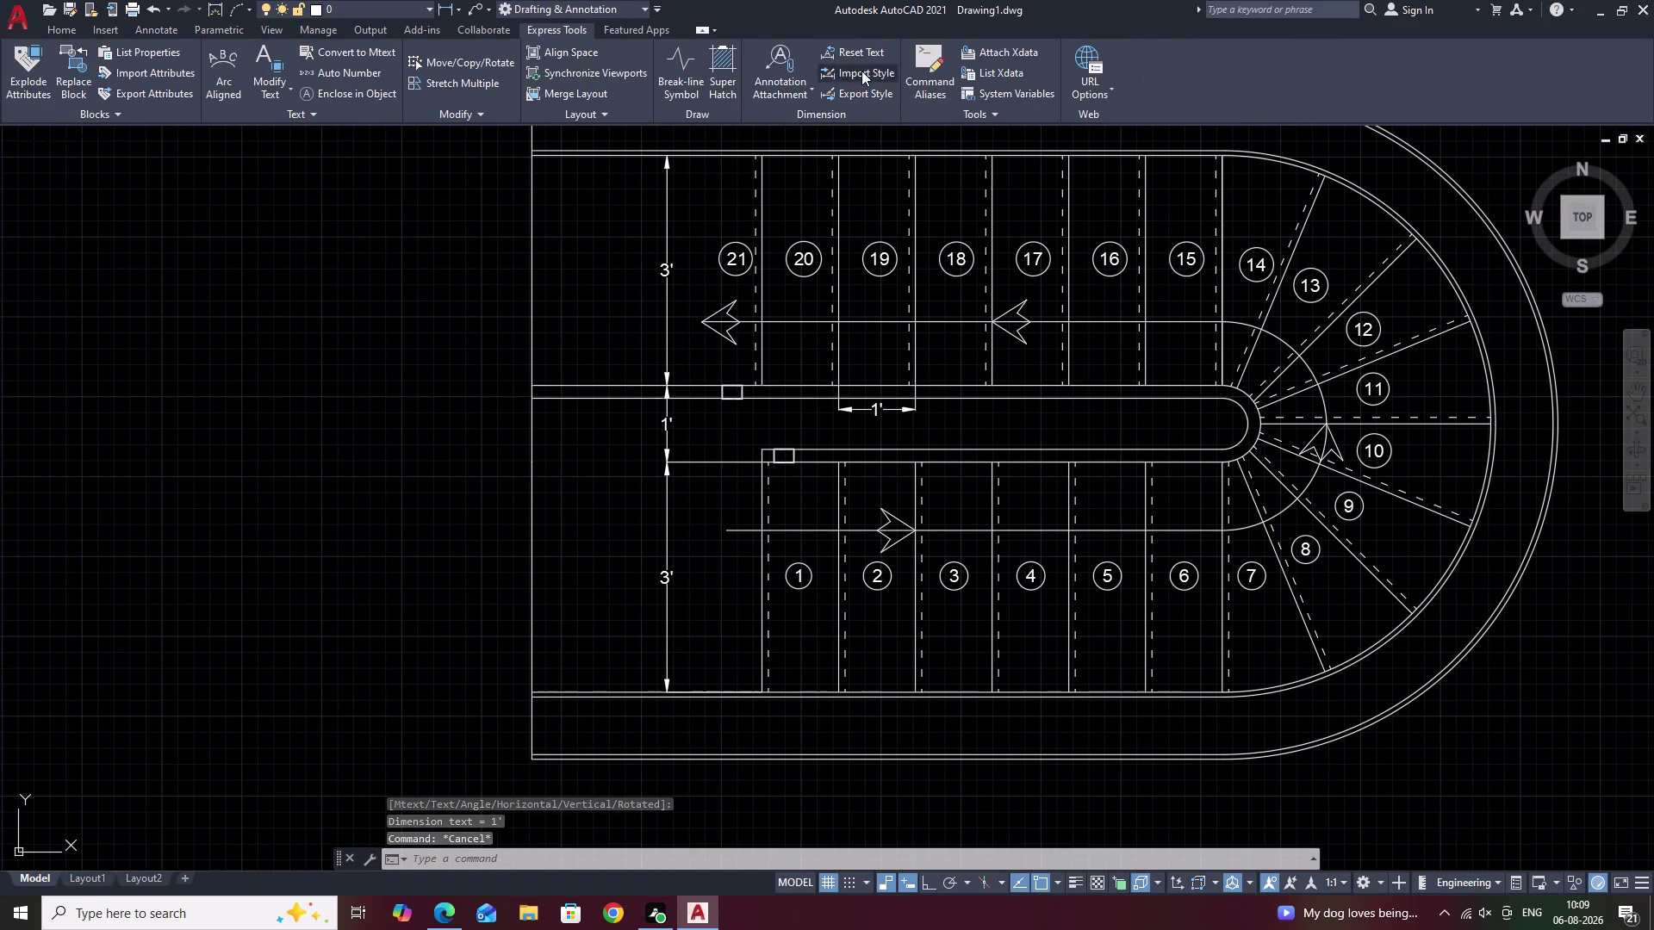
Start the Break-line Symbol tool and set its size to 3.
click(692, 54)
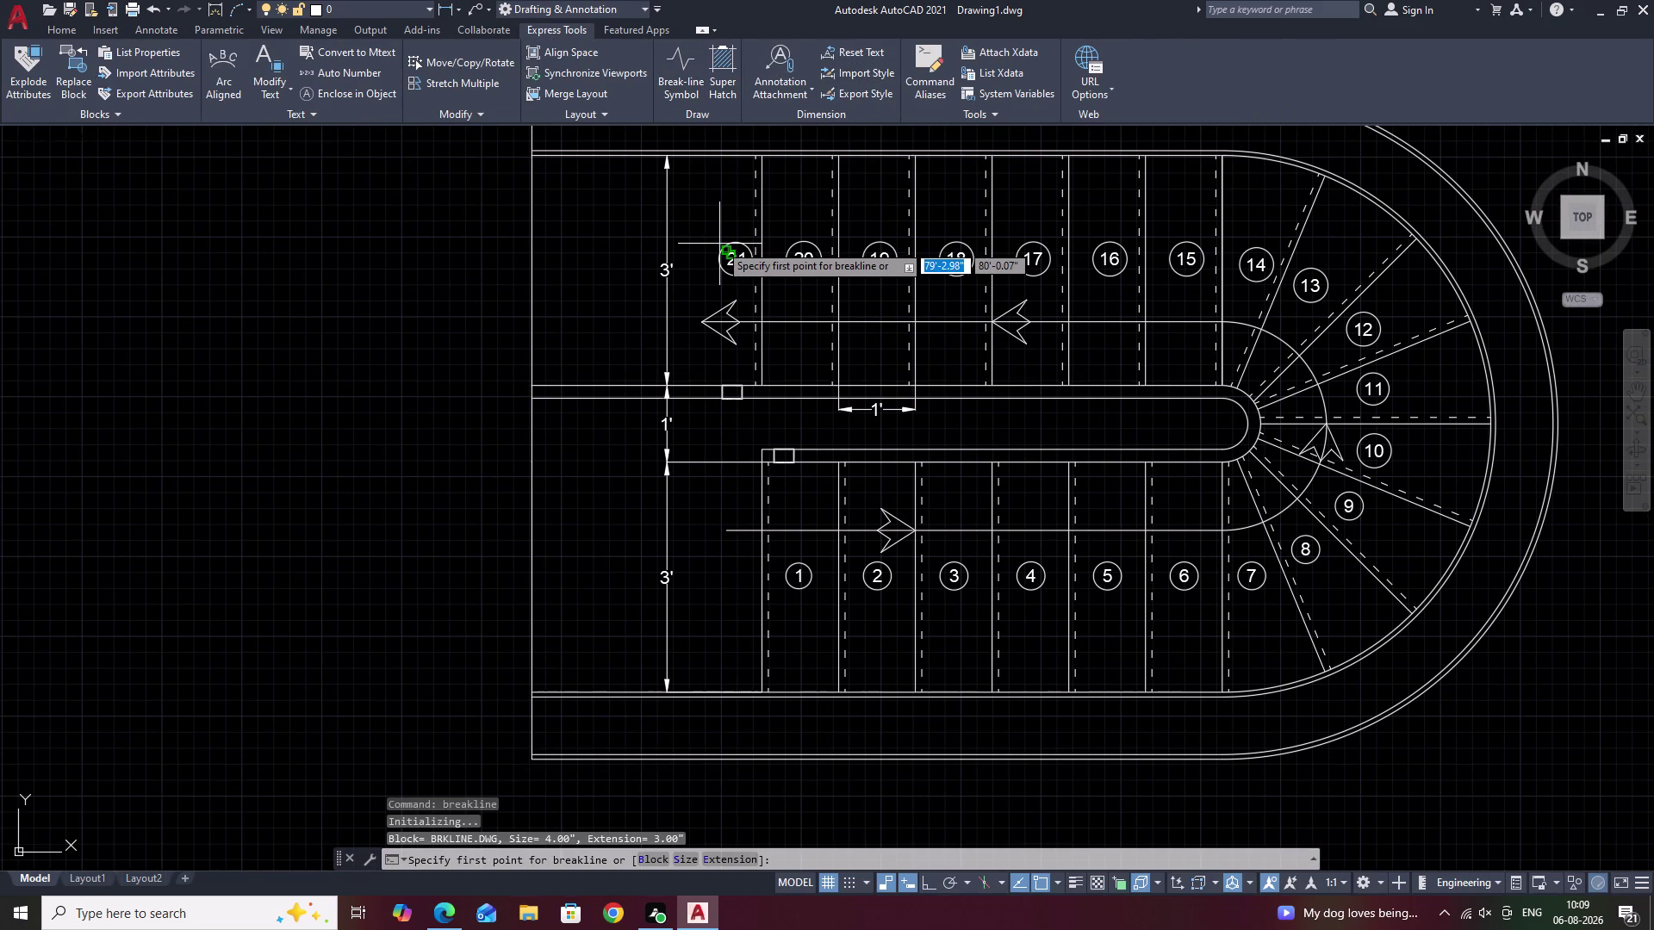
text(S)
key(space)
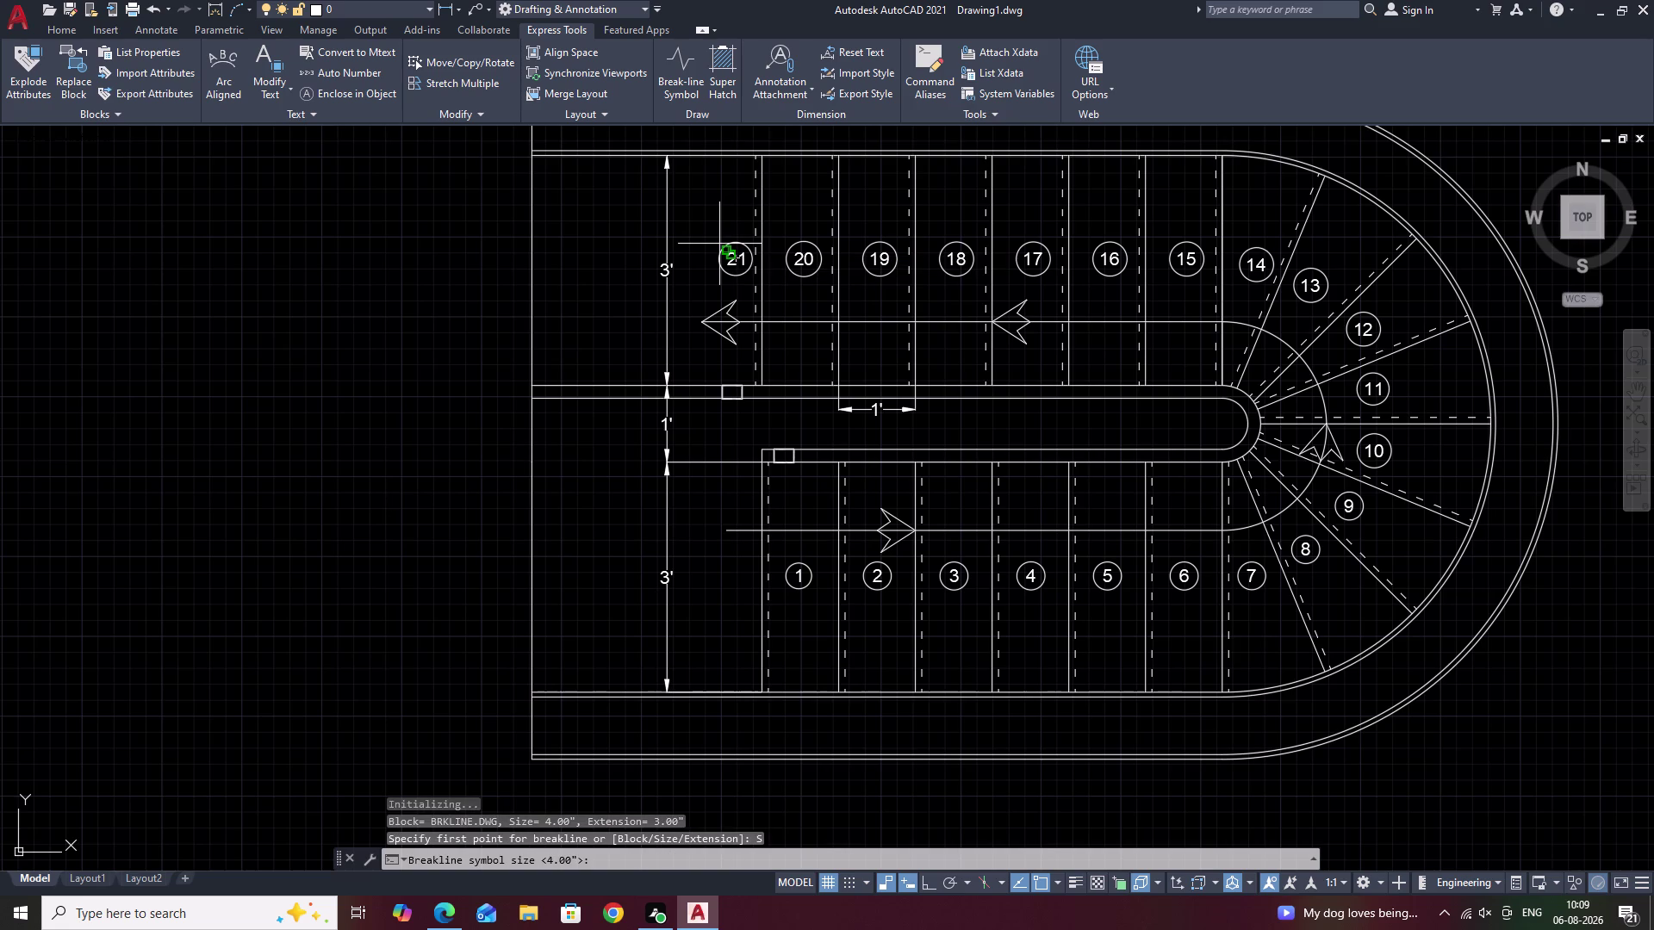
key(3)
key(space)
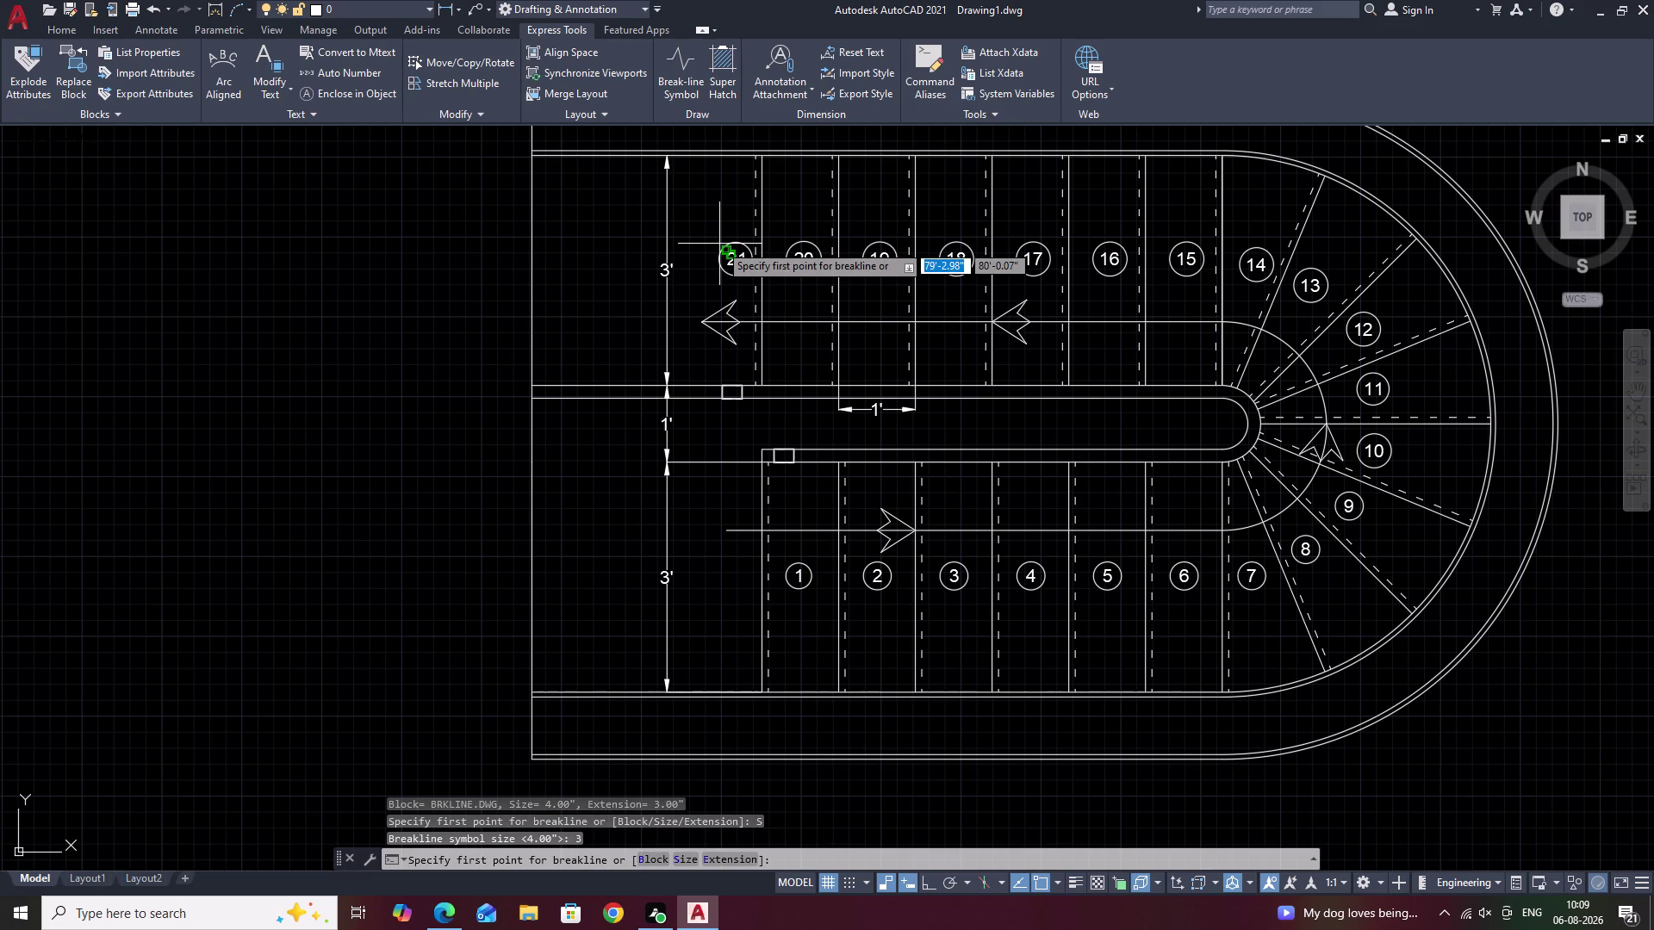
key(2)
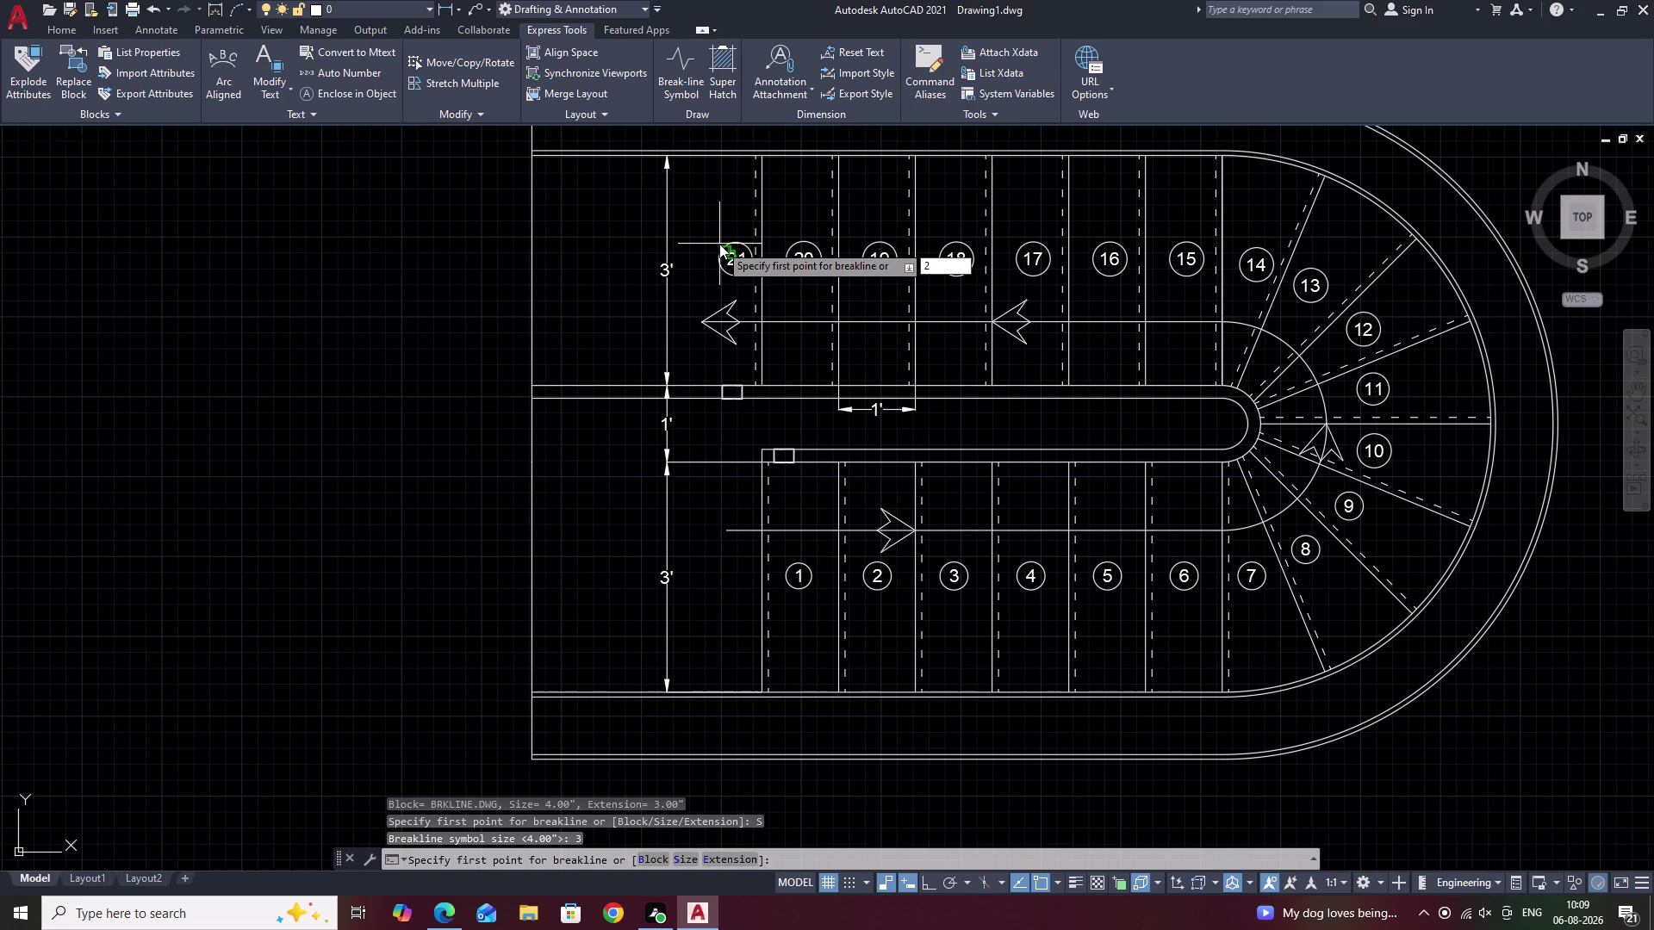
key(BackSpace)
text(3)
key(space)
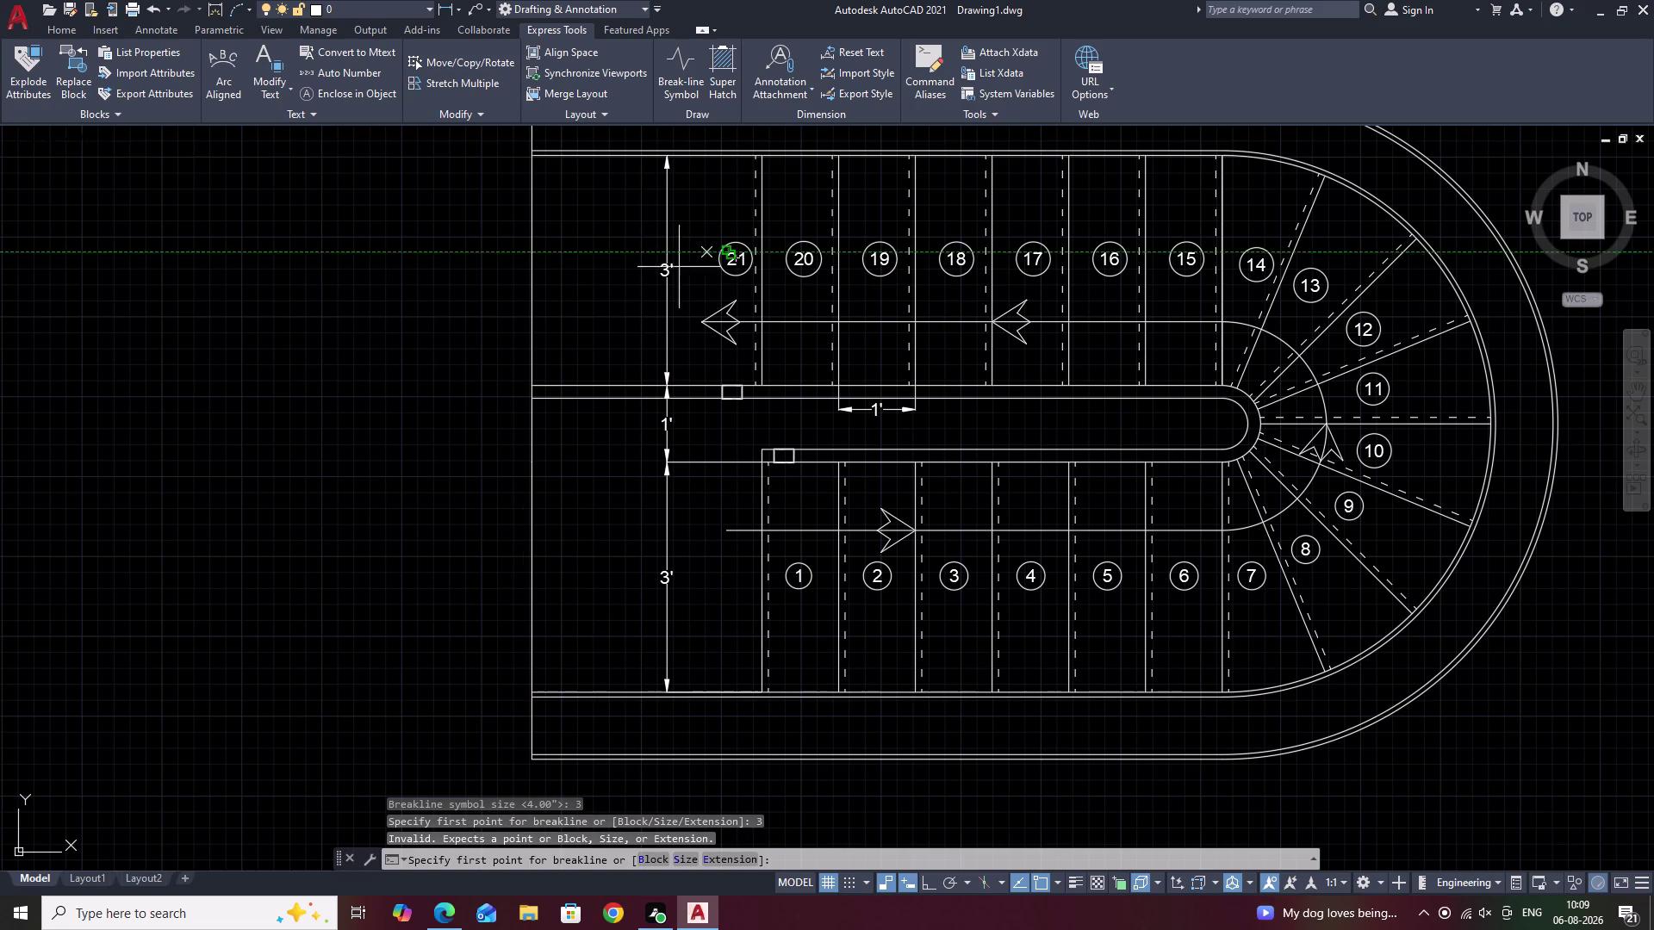
Place the break line along the plan's left edge beside the lower flight.
scroll(up, 3)
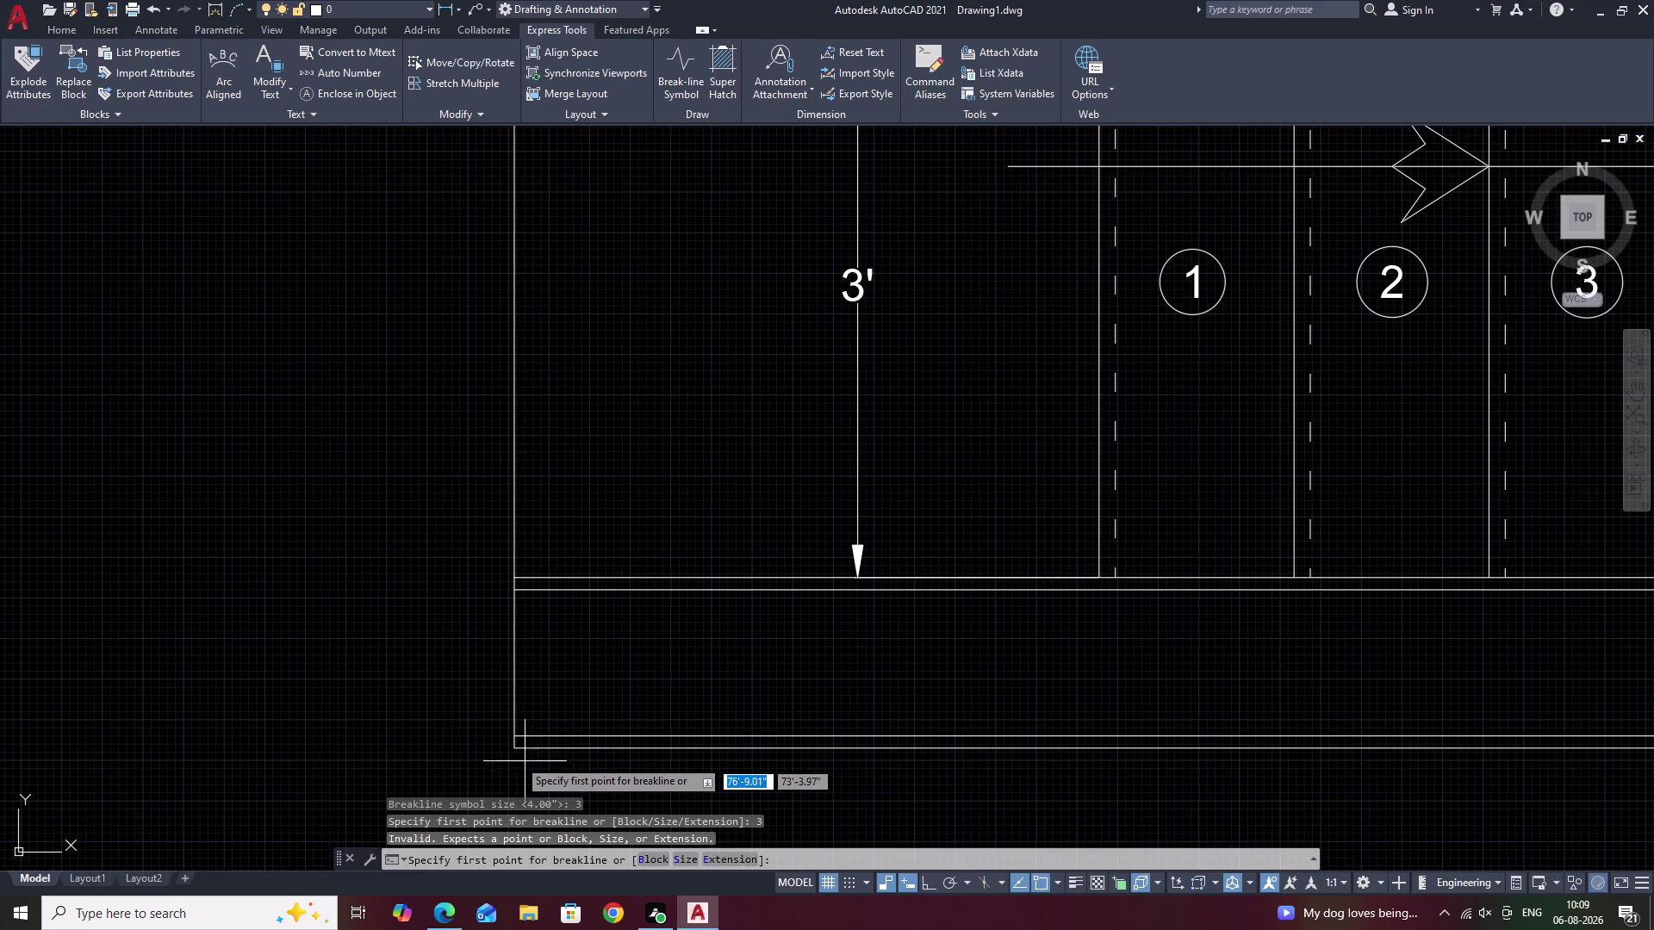
click(511, 754)
middle_drag(574, 314, 664, 717)
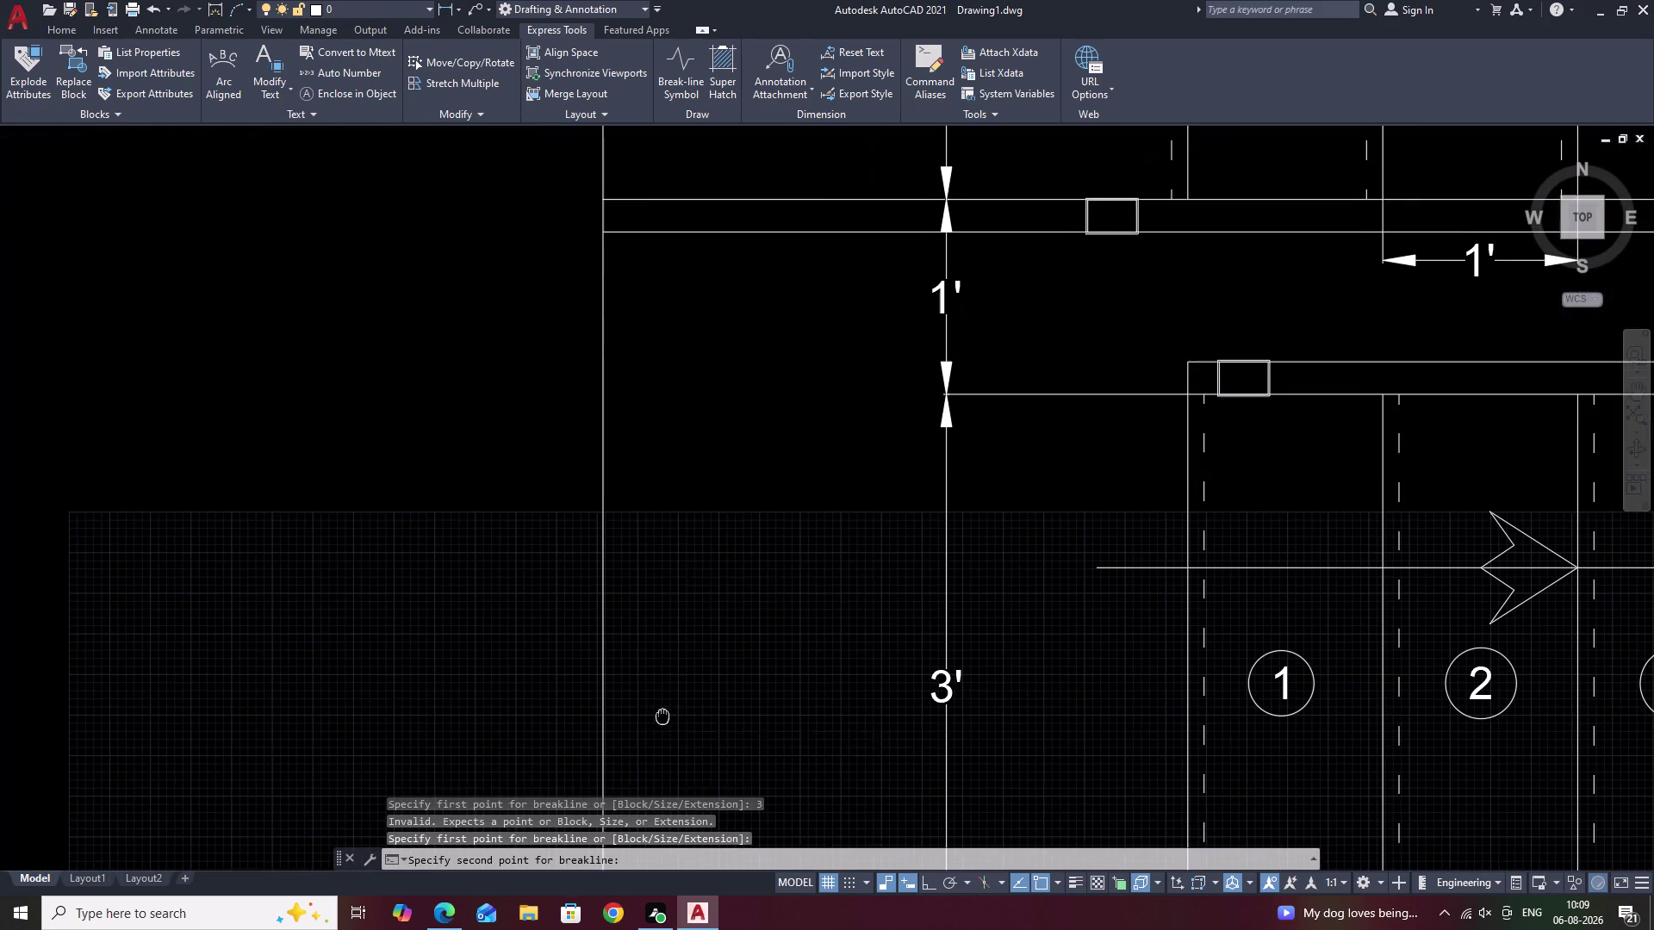
click(607, 235)
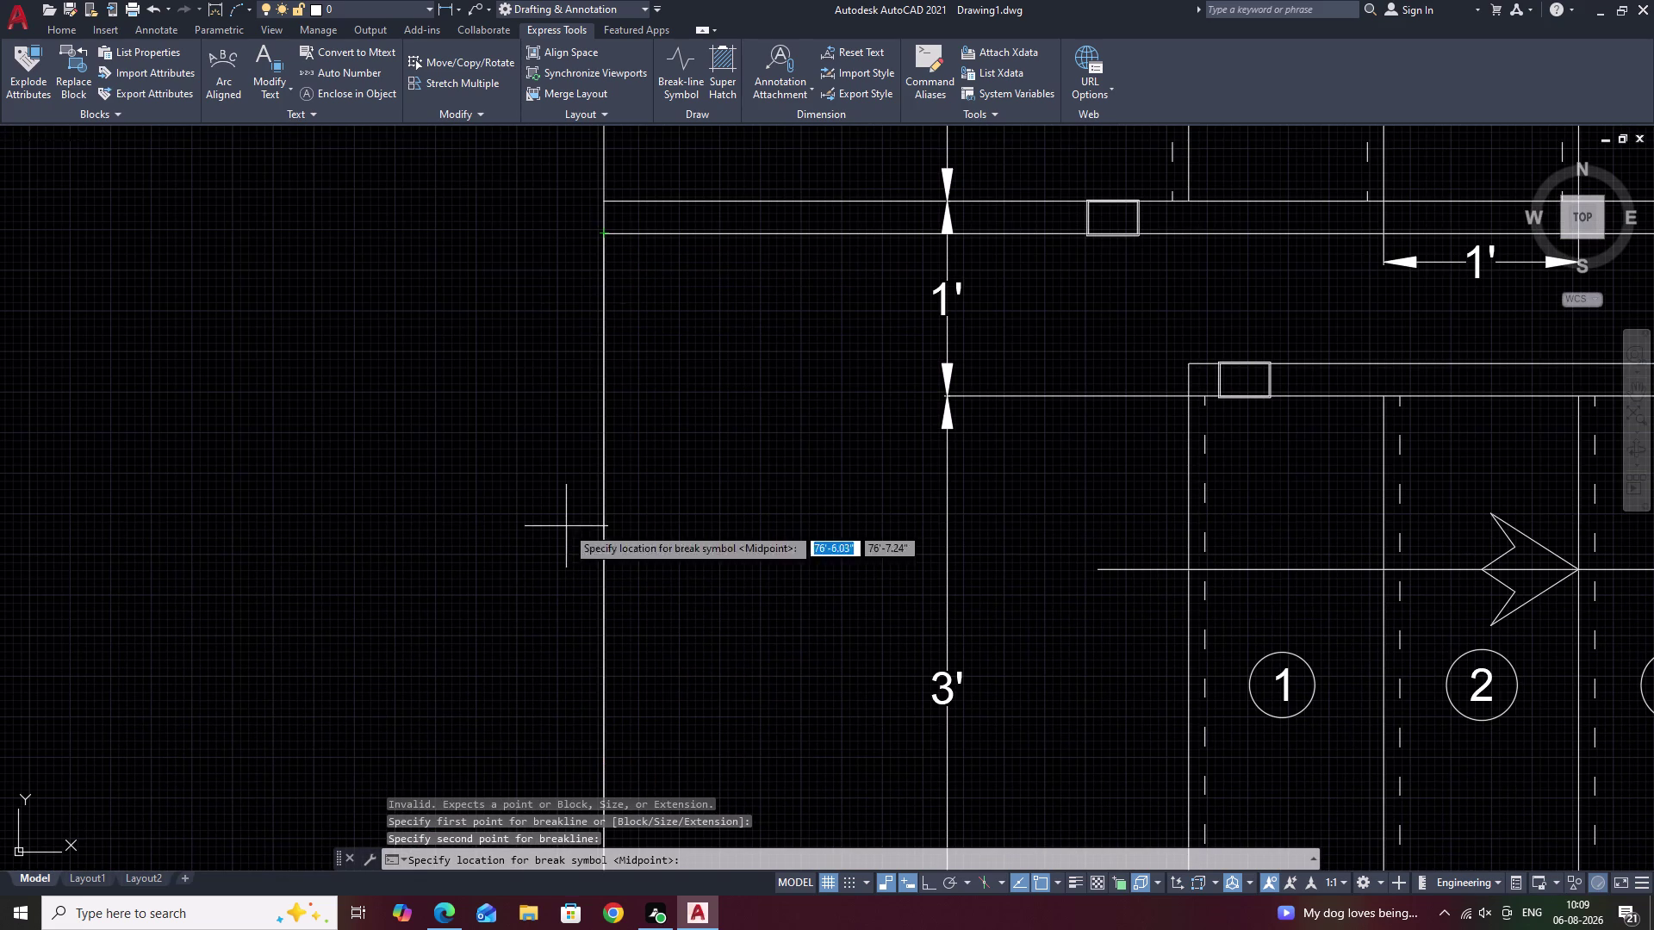
scroll(down, 3)
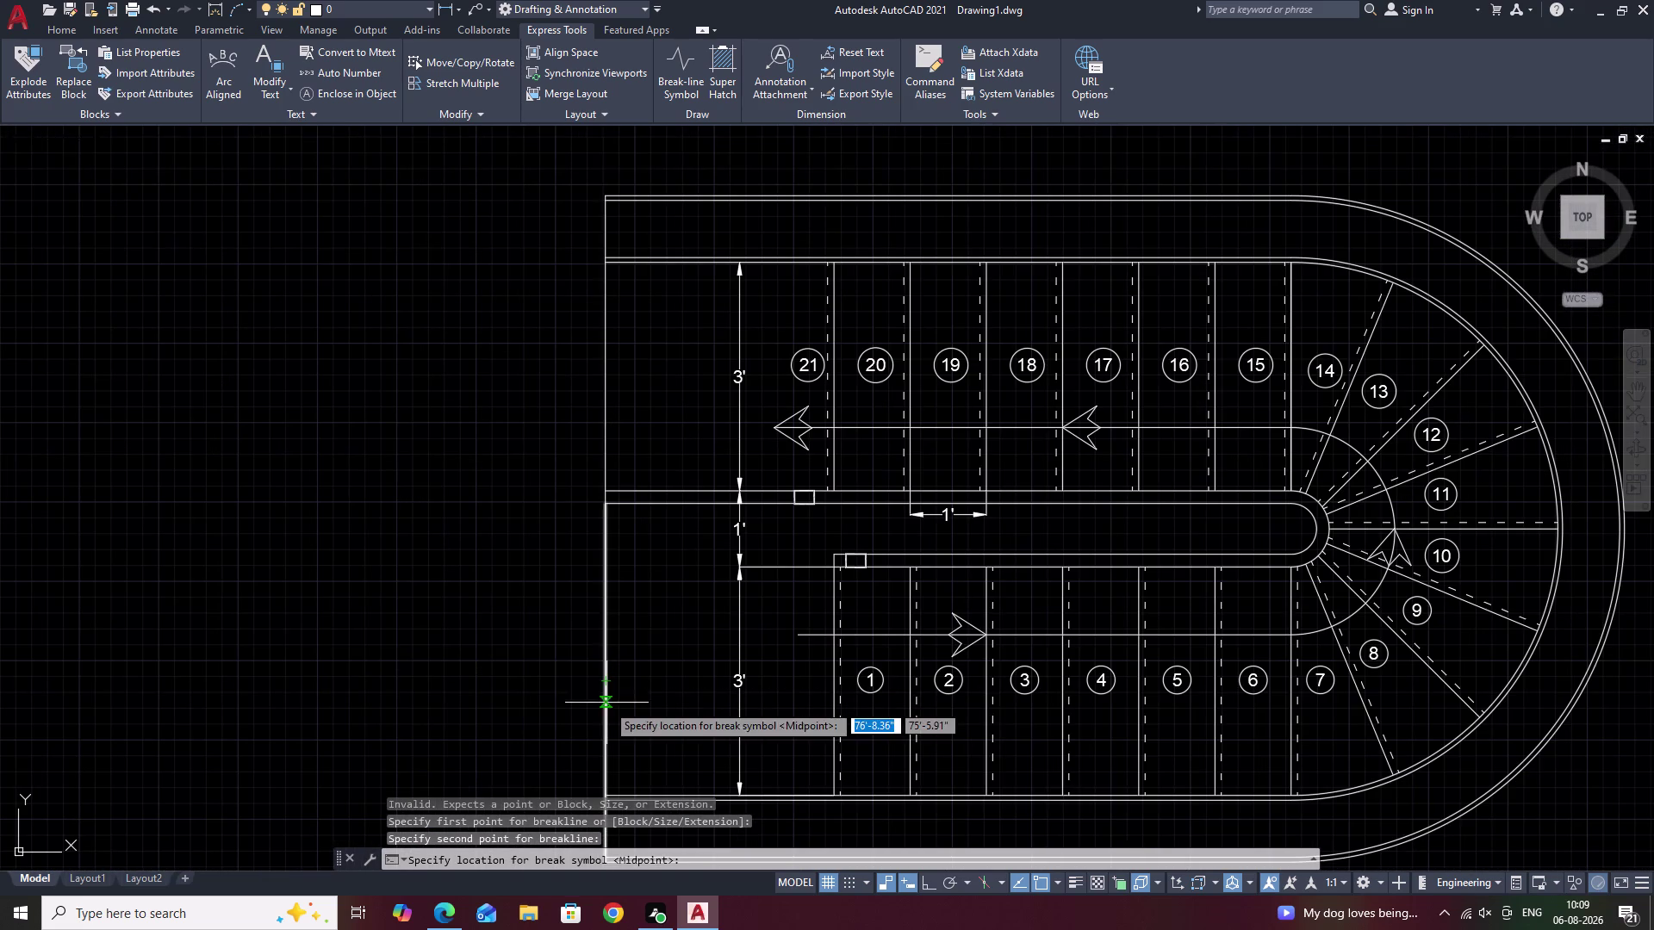
click(610, 682)
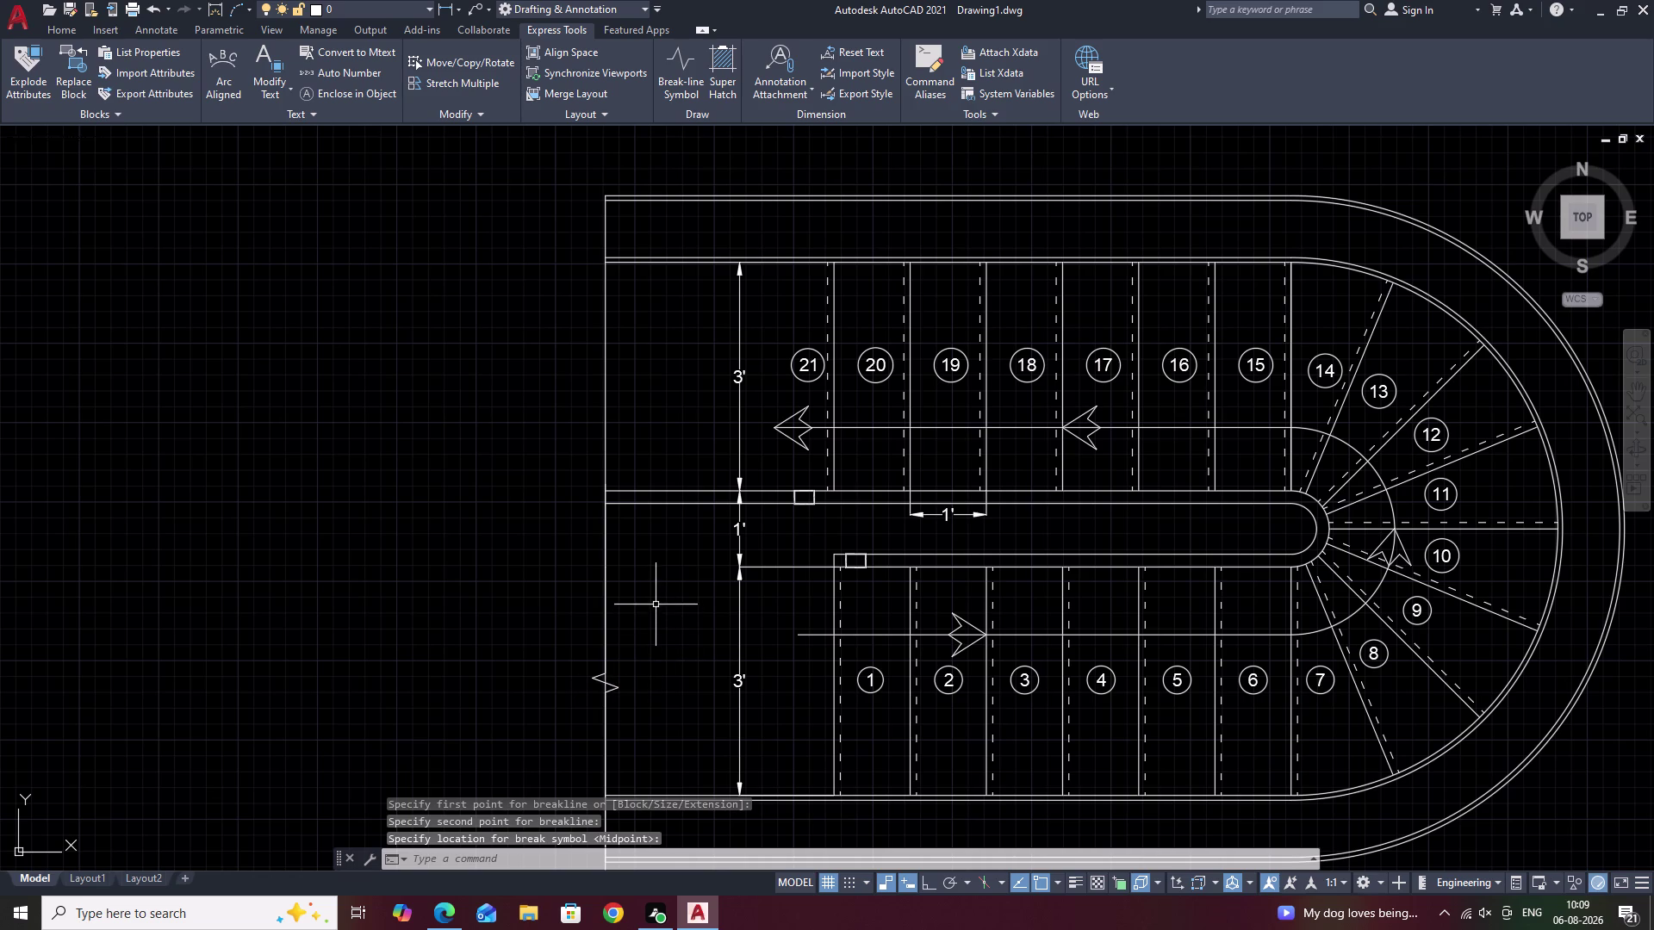
middle_drag(655, 603, 709, 649)
key(space)
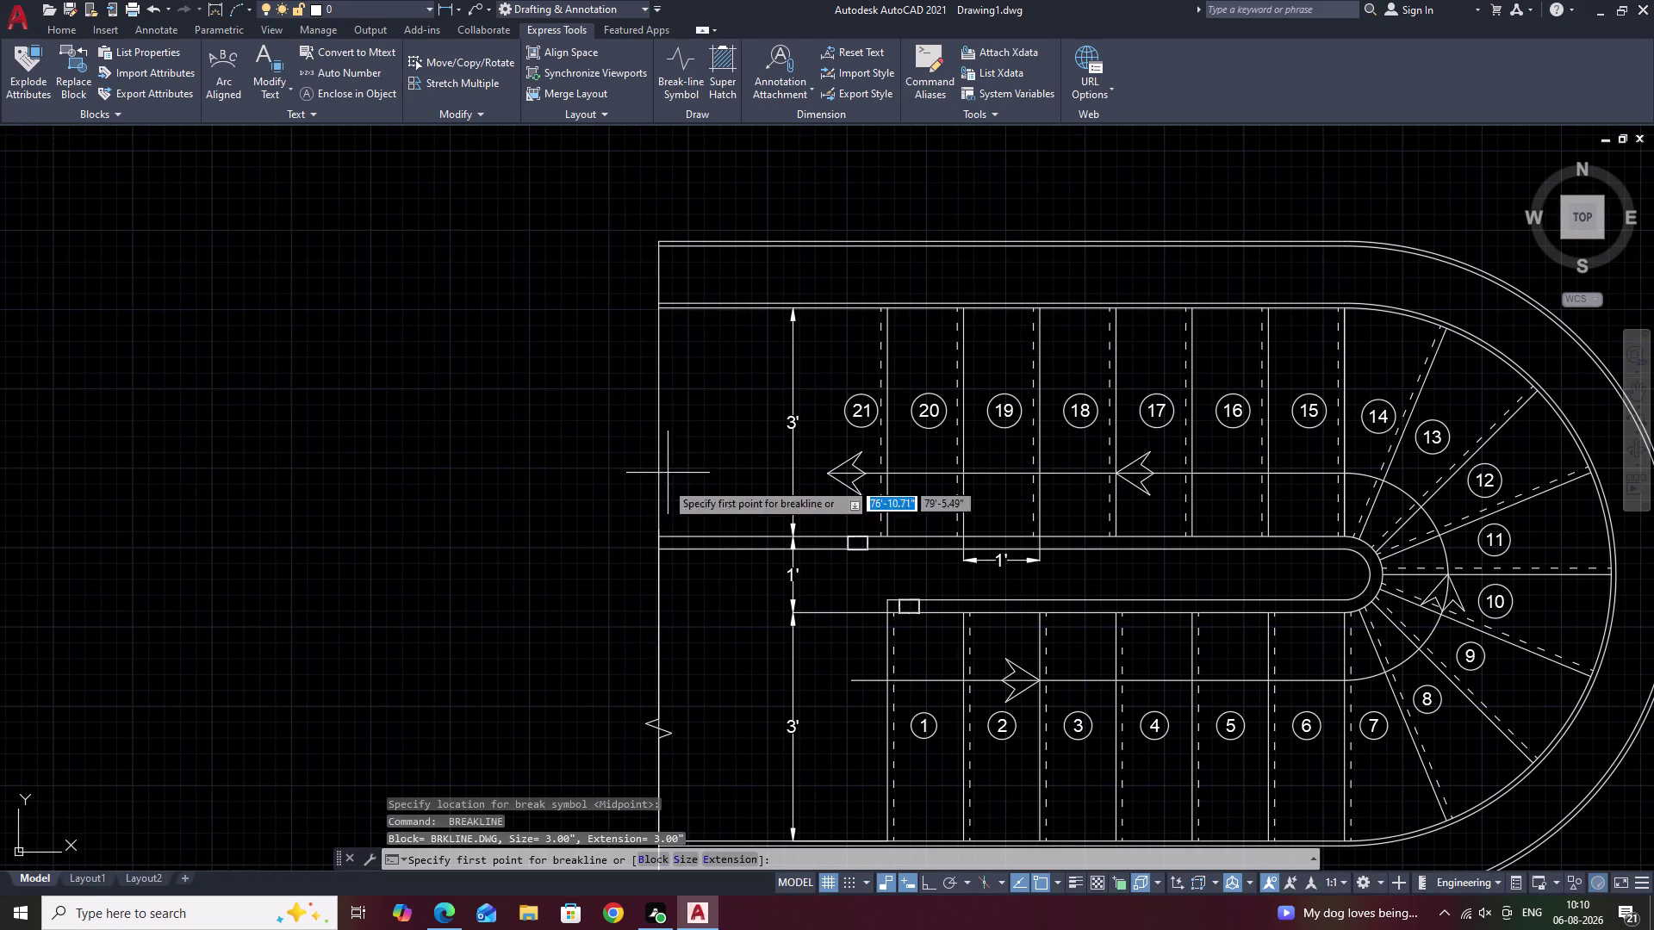
Place a second break-line symbol along the left edge up to the top-left corner.
scroll(up, 3)
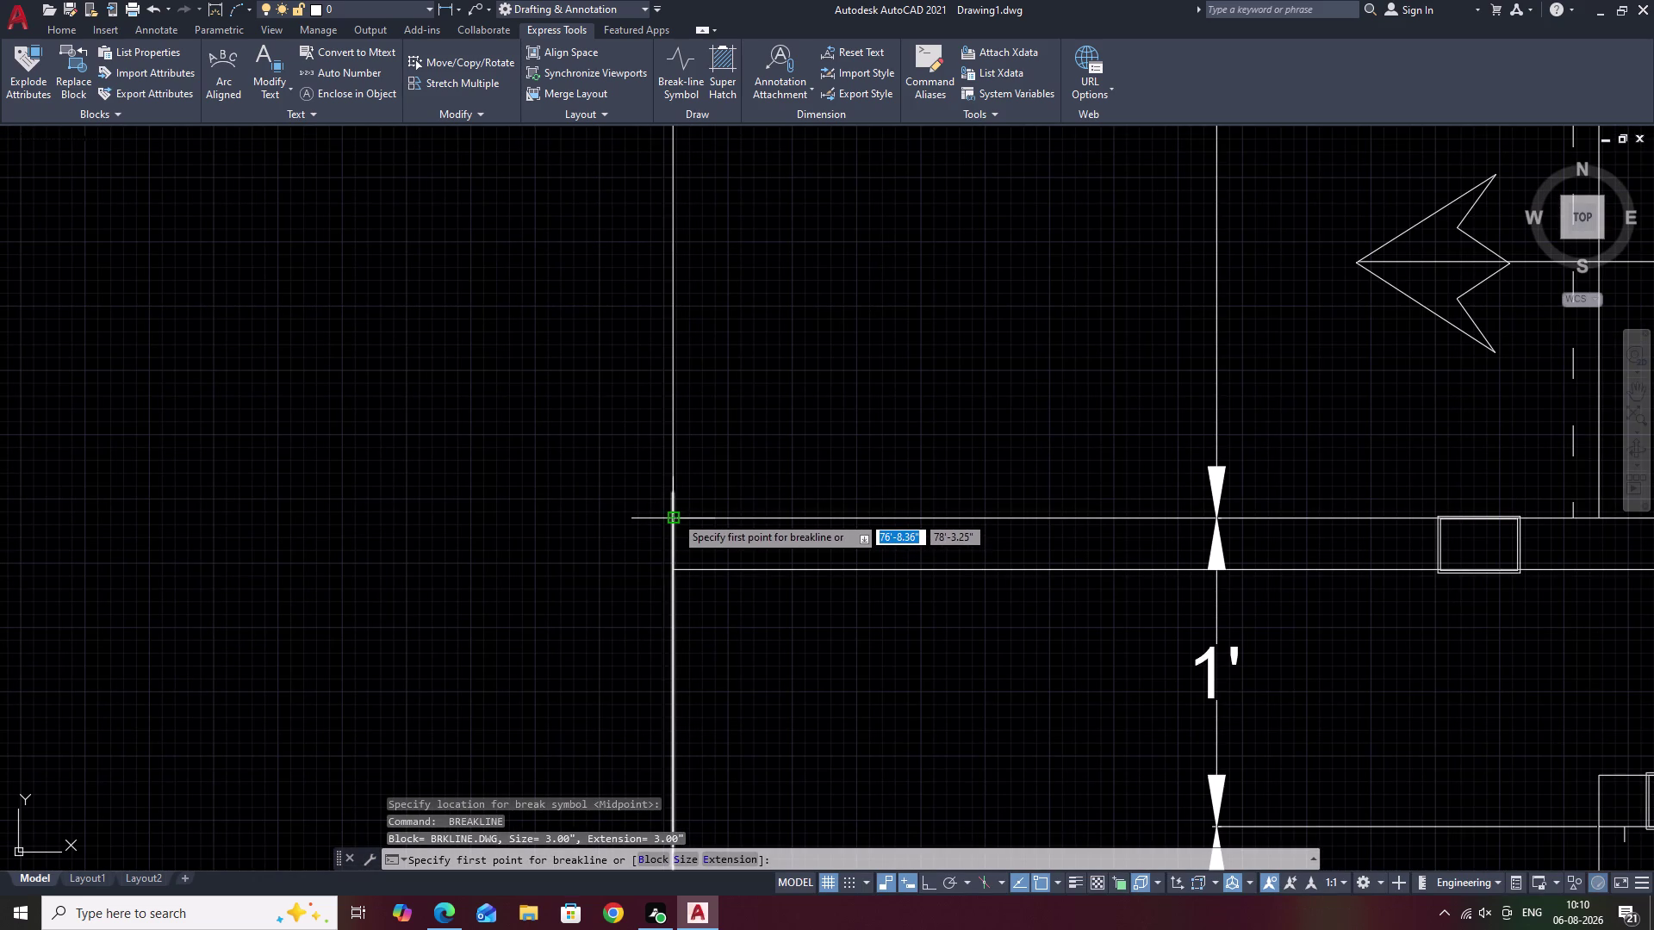
click(673, 514)
middle_drag(705, 370, 739, 757)
scroll(down, 3)
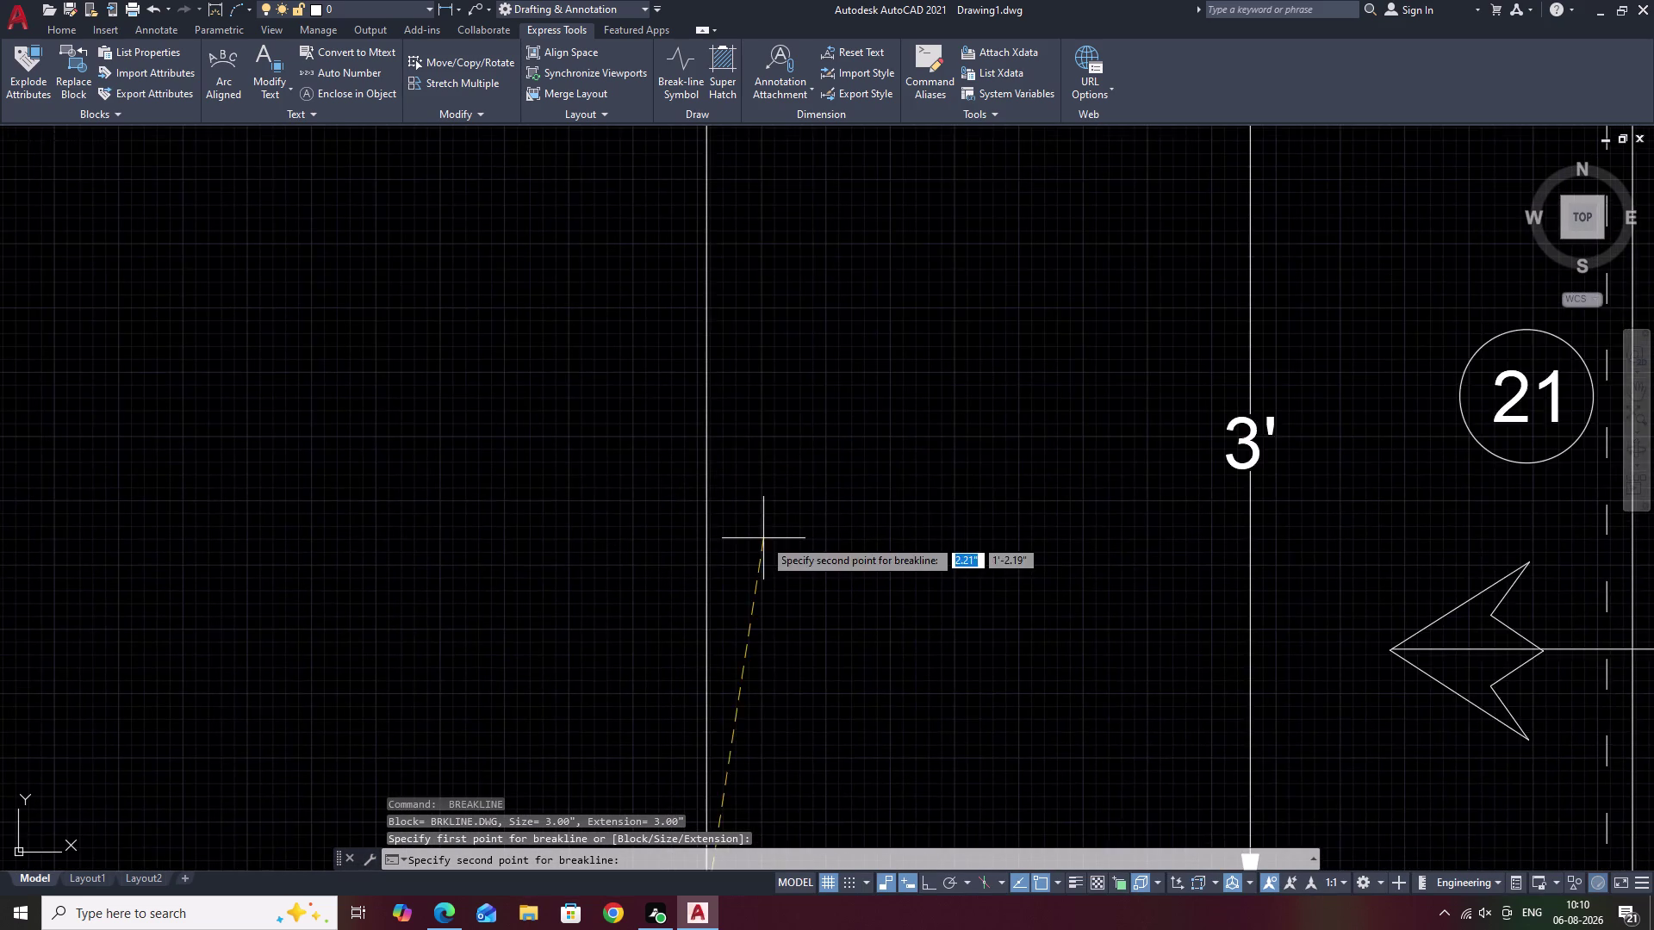
scroll(down, 3)
middle_drag(776, 448, 774, 539)
scroll(up, 3)
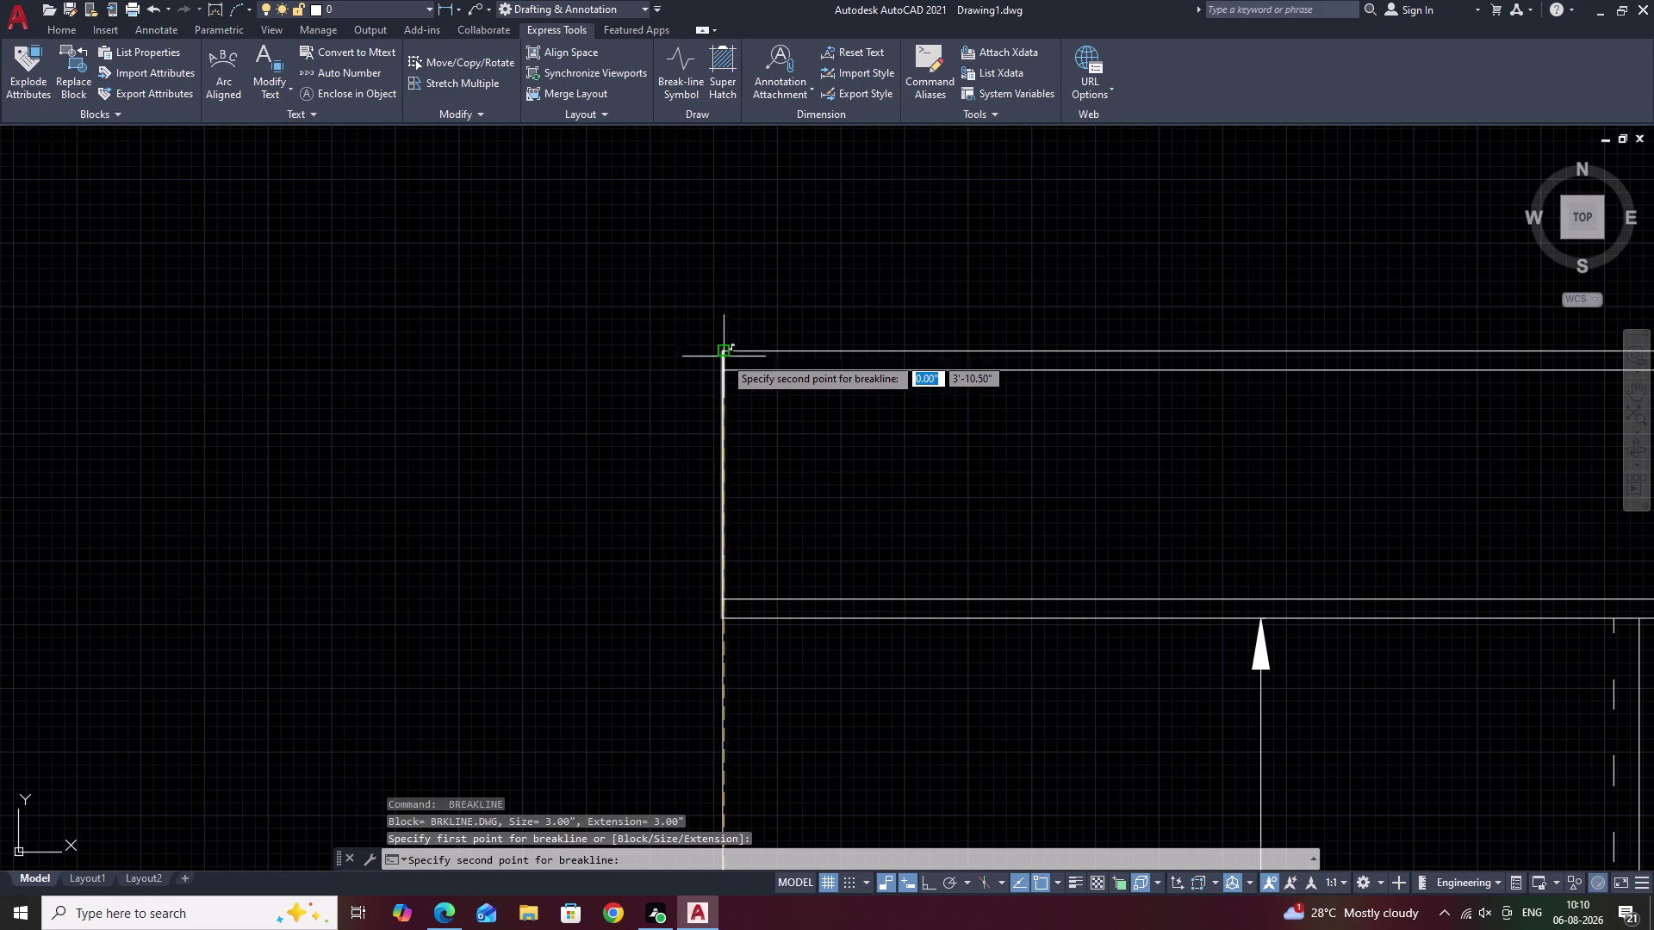
click(724, 351)
middle_drag(756, 749, 746, 422)
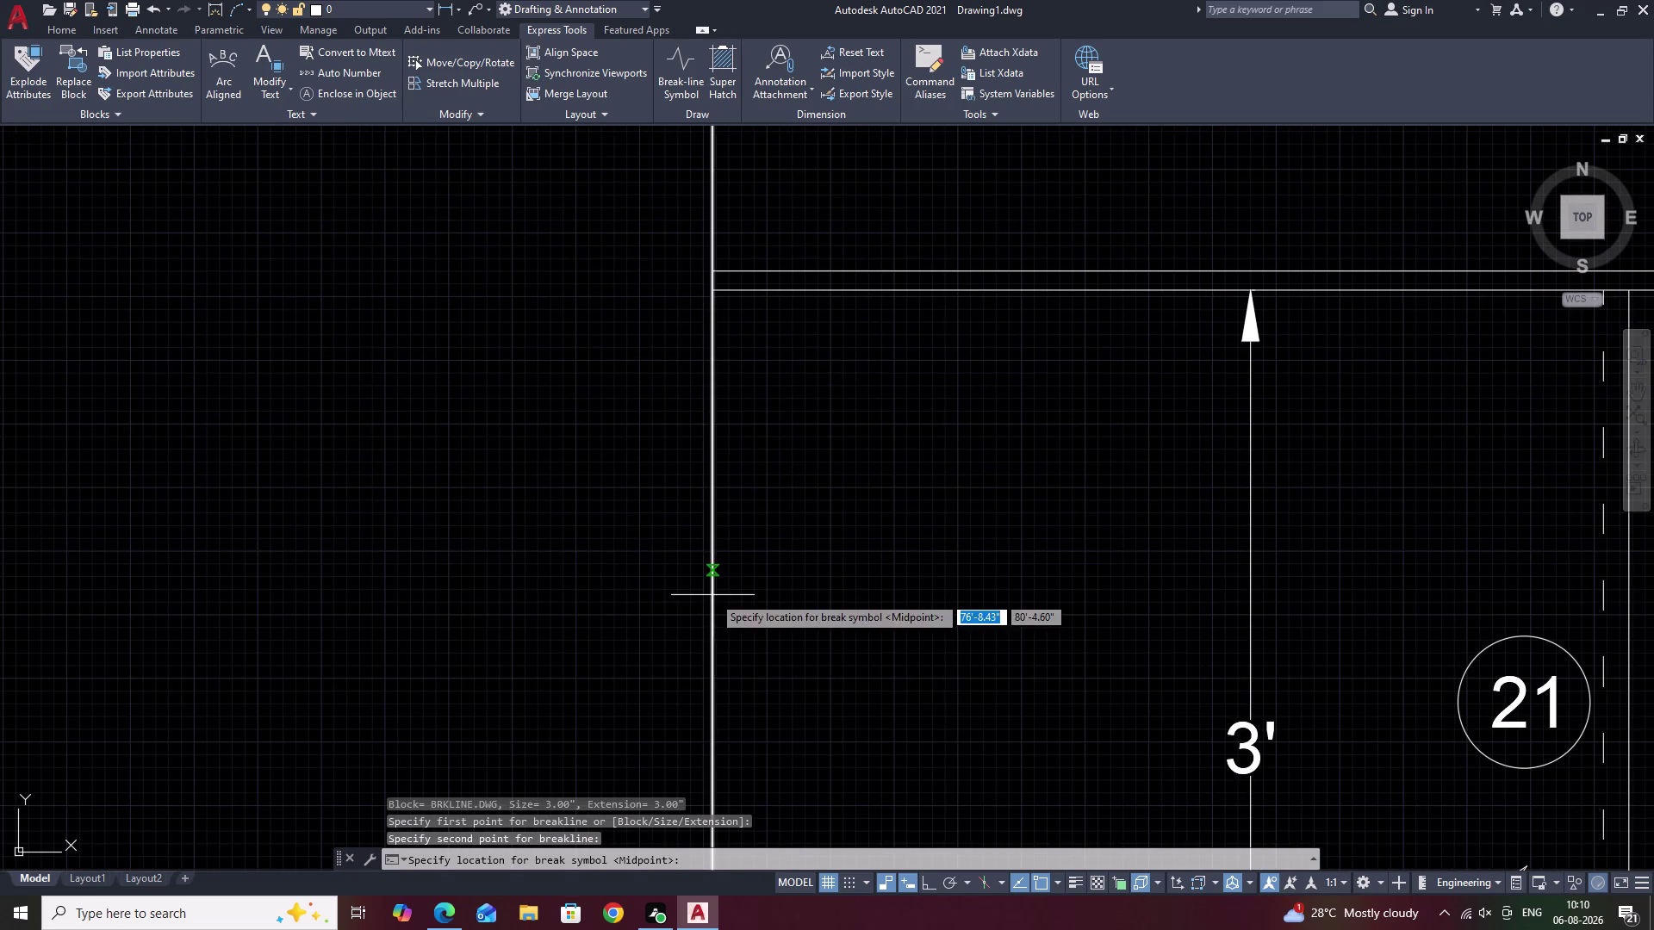
scroll(down, 3)
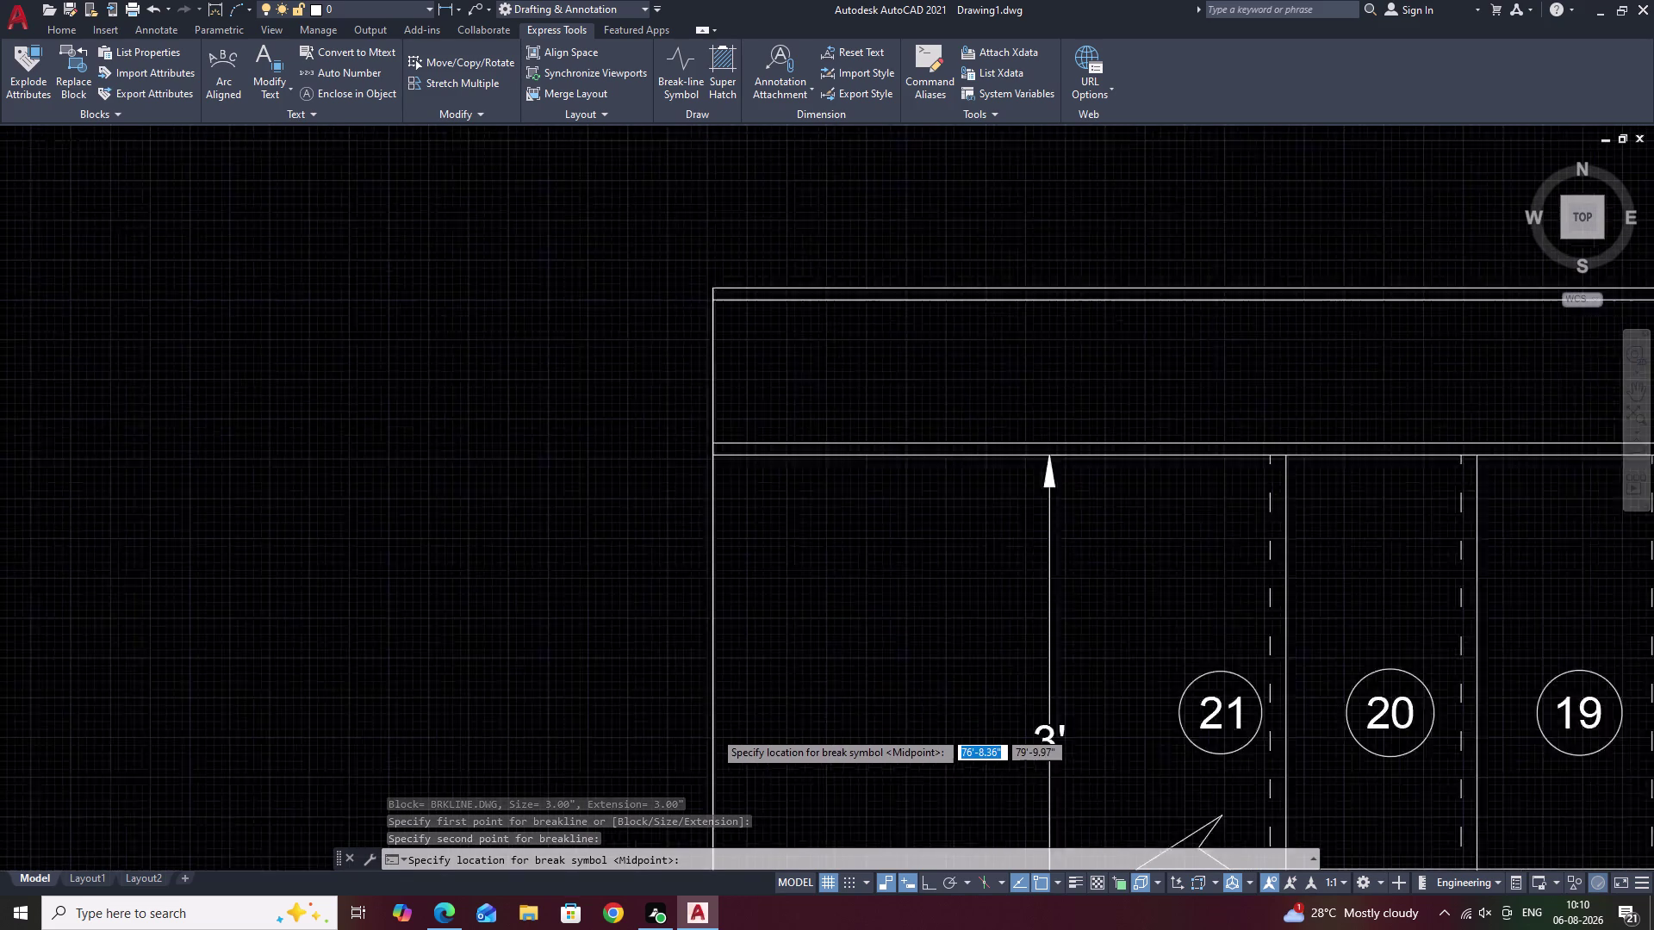
click(715, 739)
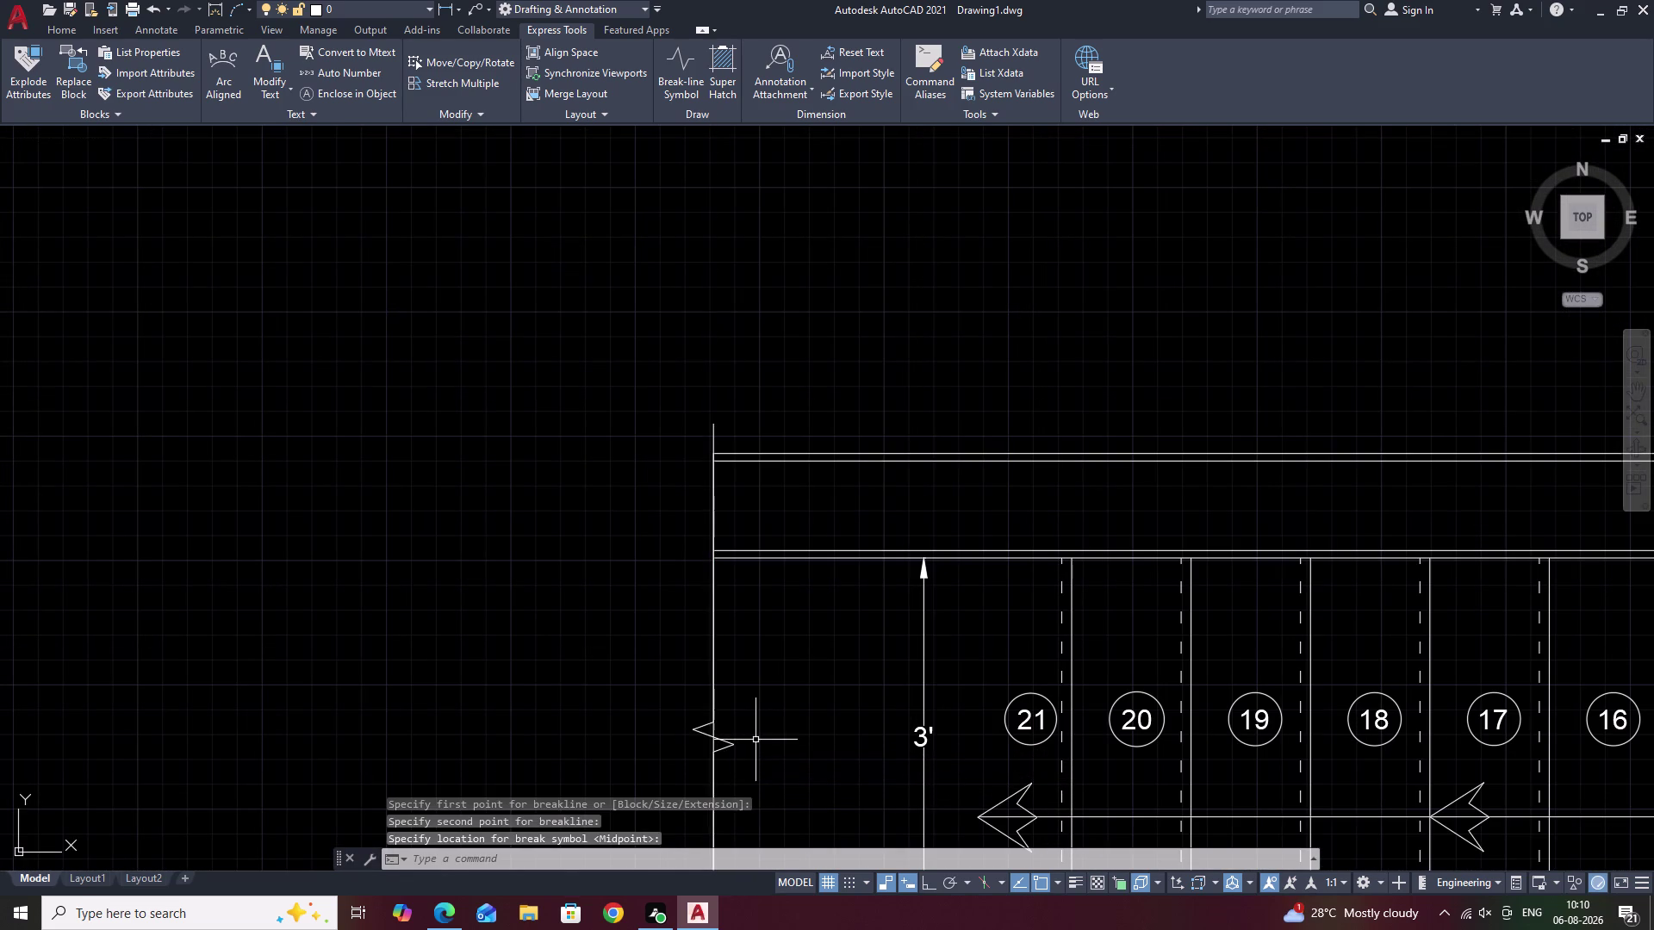
key(Escape)
Erase the two leftover straight left edge lines.
scroll(up, 3)
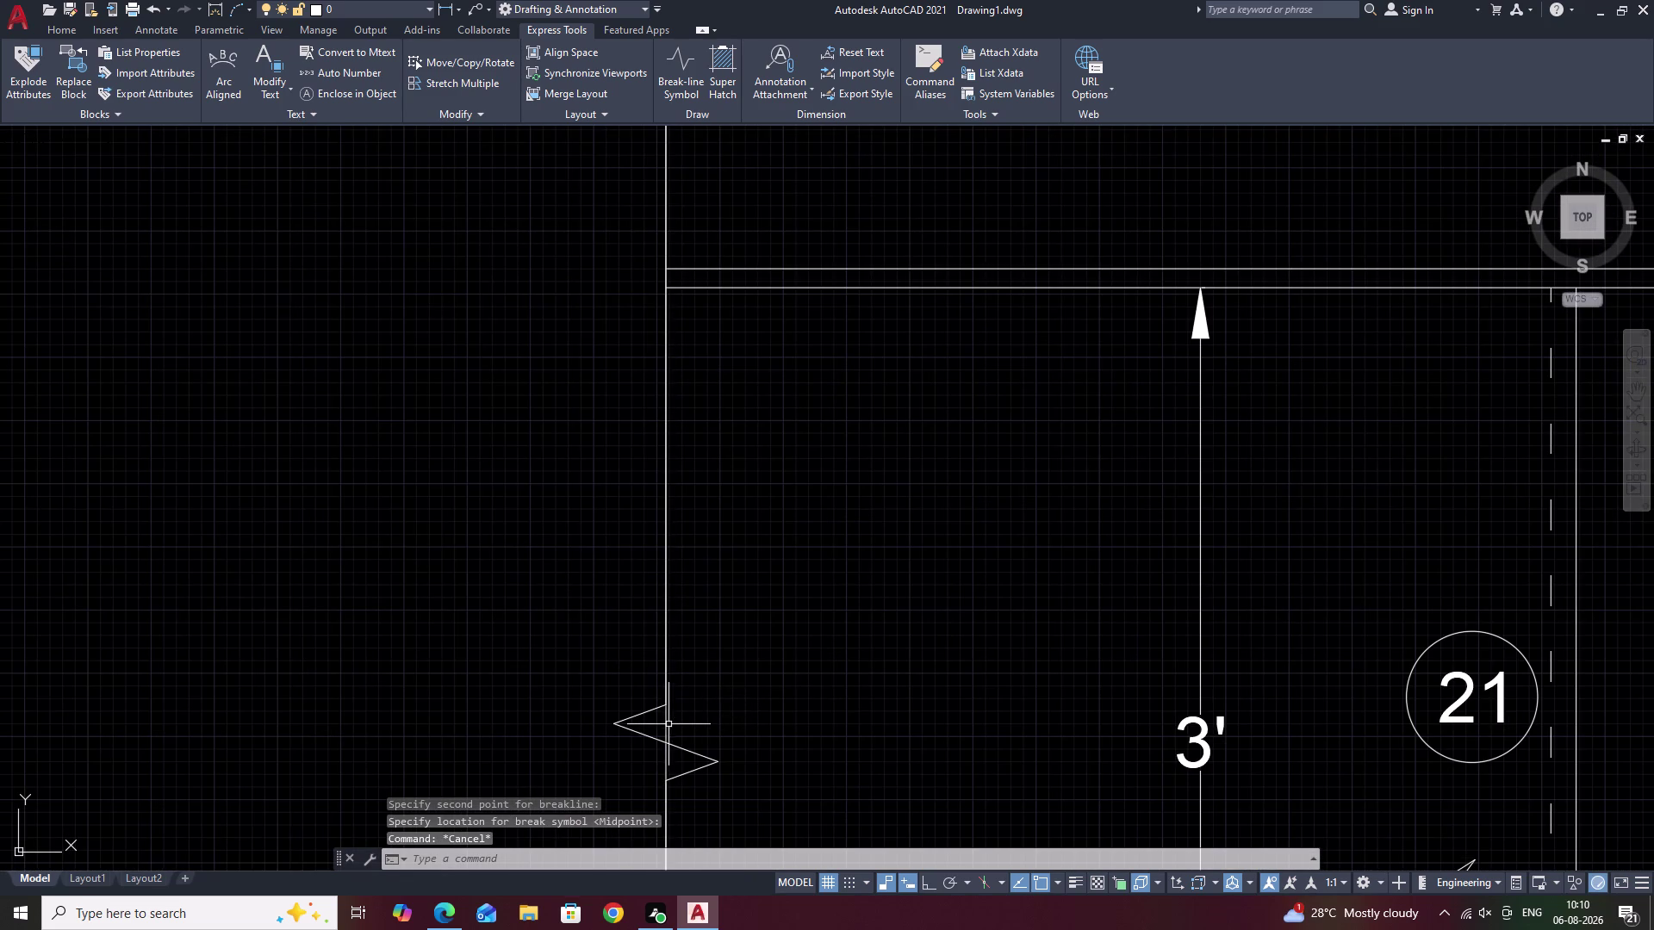
click(666, 725)
text(E)
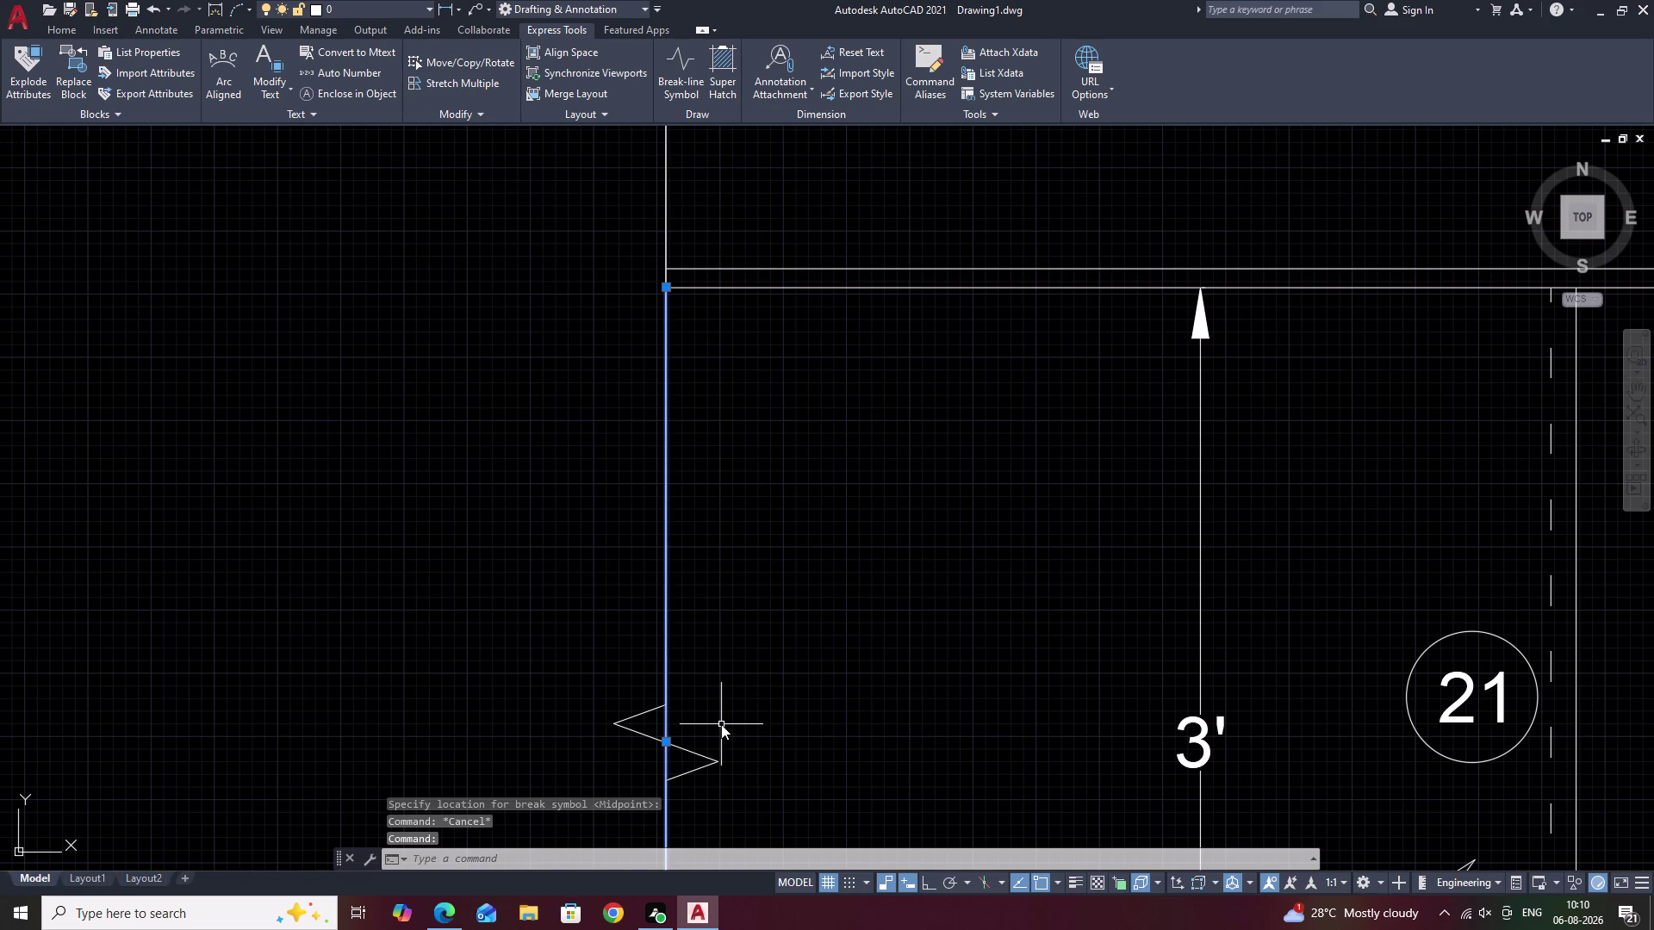
key(space)
scroll(down, 3)
middle_drag(756, 742, 768, 339)
middle_drag(756, 627, 787, 352)
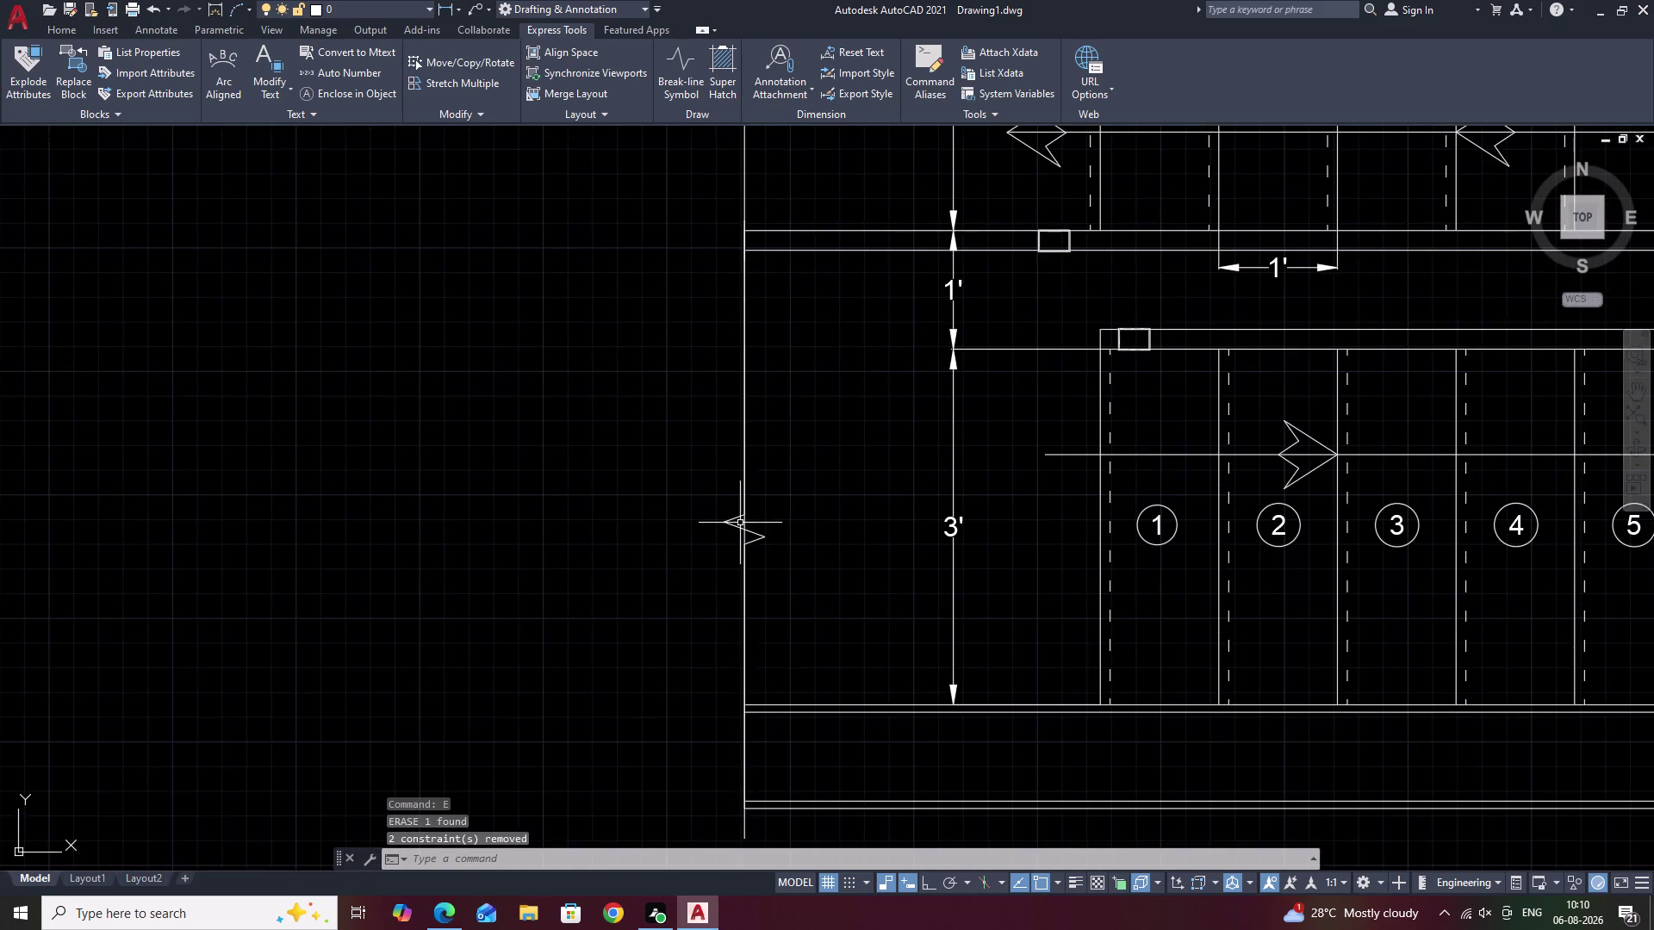
scroll(up, 3)
click(744, 527)
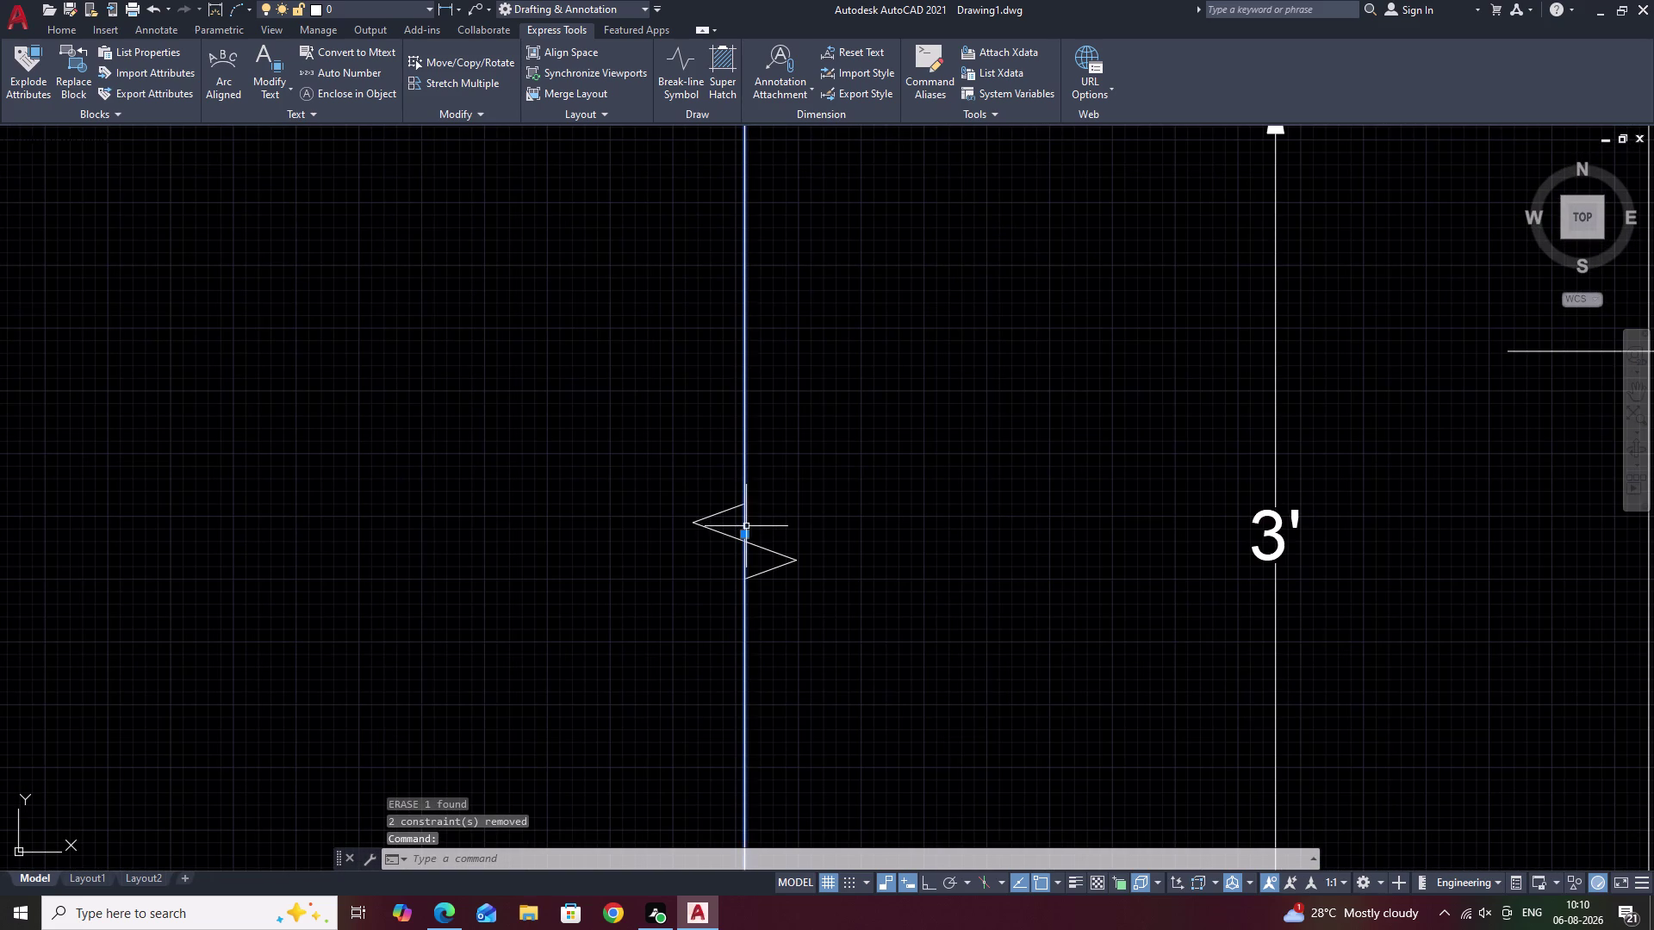
text(E)
key(space)
Cancel any active command and recentre the whole staircase plan.
scroll(down, 3)
middle_drag(802, 558, 826, 429)
scroll(down, 3)
middle_drag(832, 435, 780, 499)
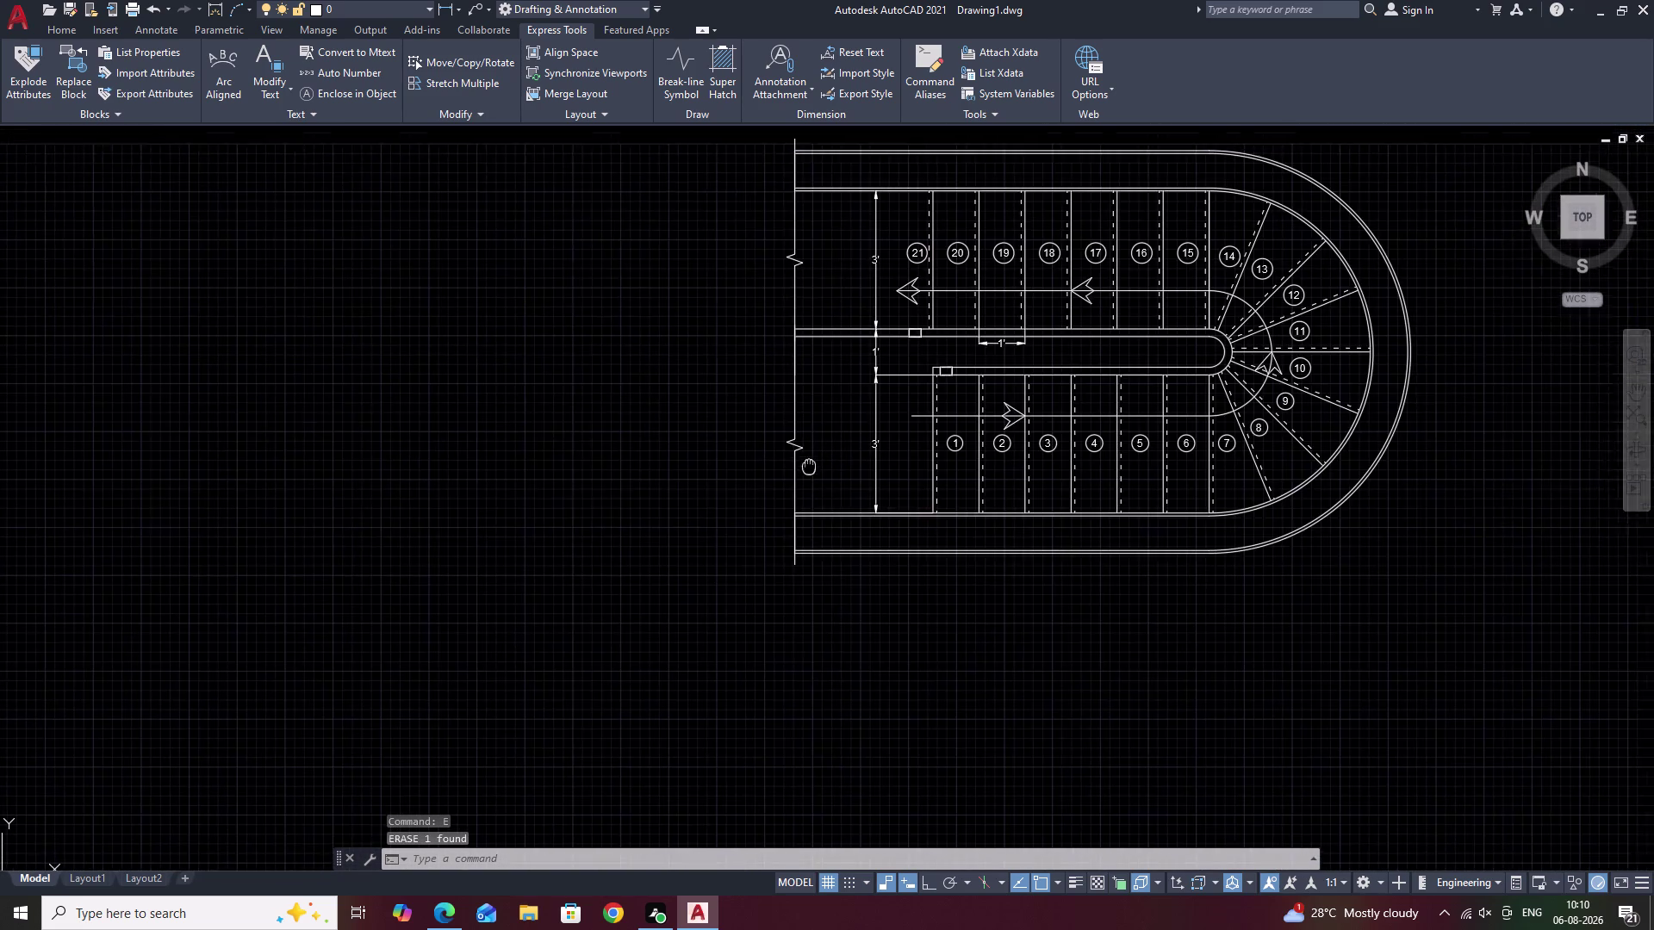
middle_drag(780, 499, 726, 561)
key(Escape)
key(Escape)
key(Escape)
key(Escape)
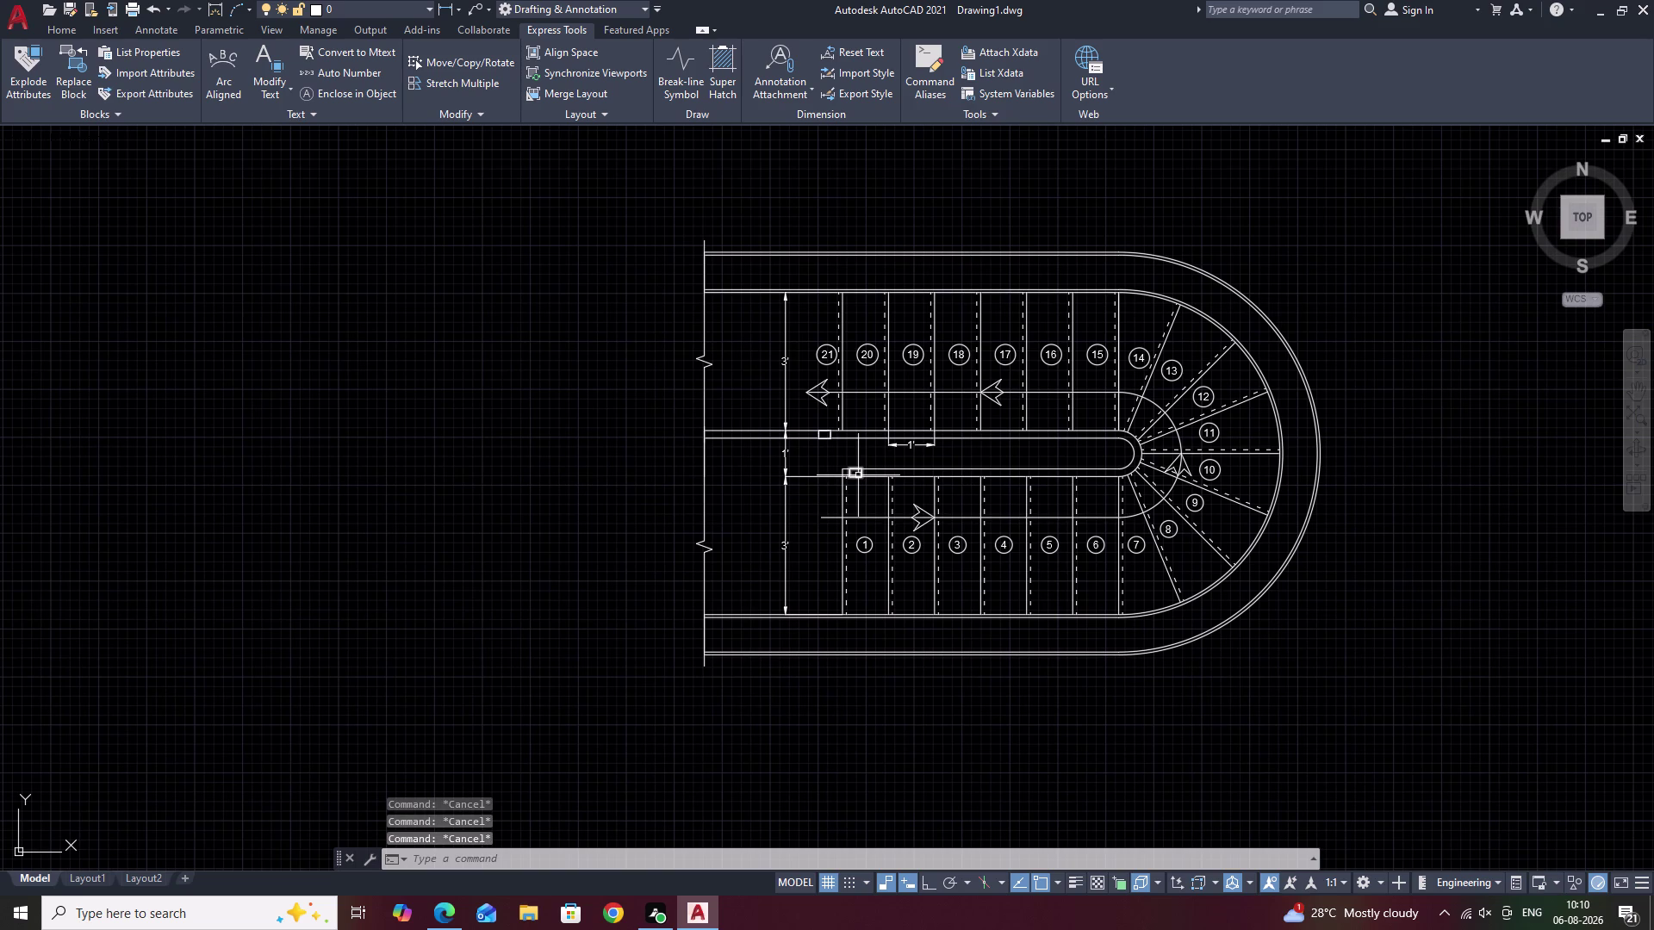
middle_drag(1038, 459, 920, 461)
scroll(up, 3)
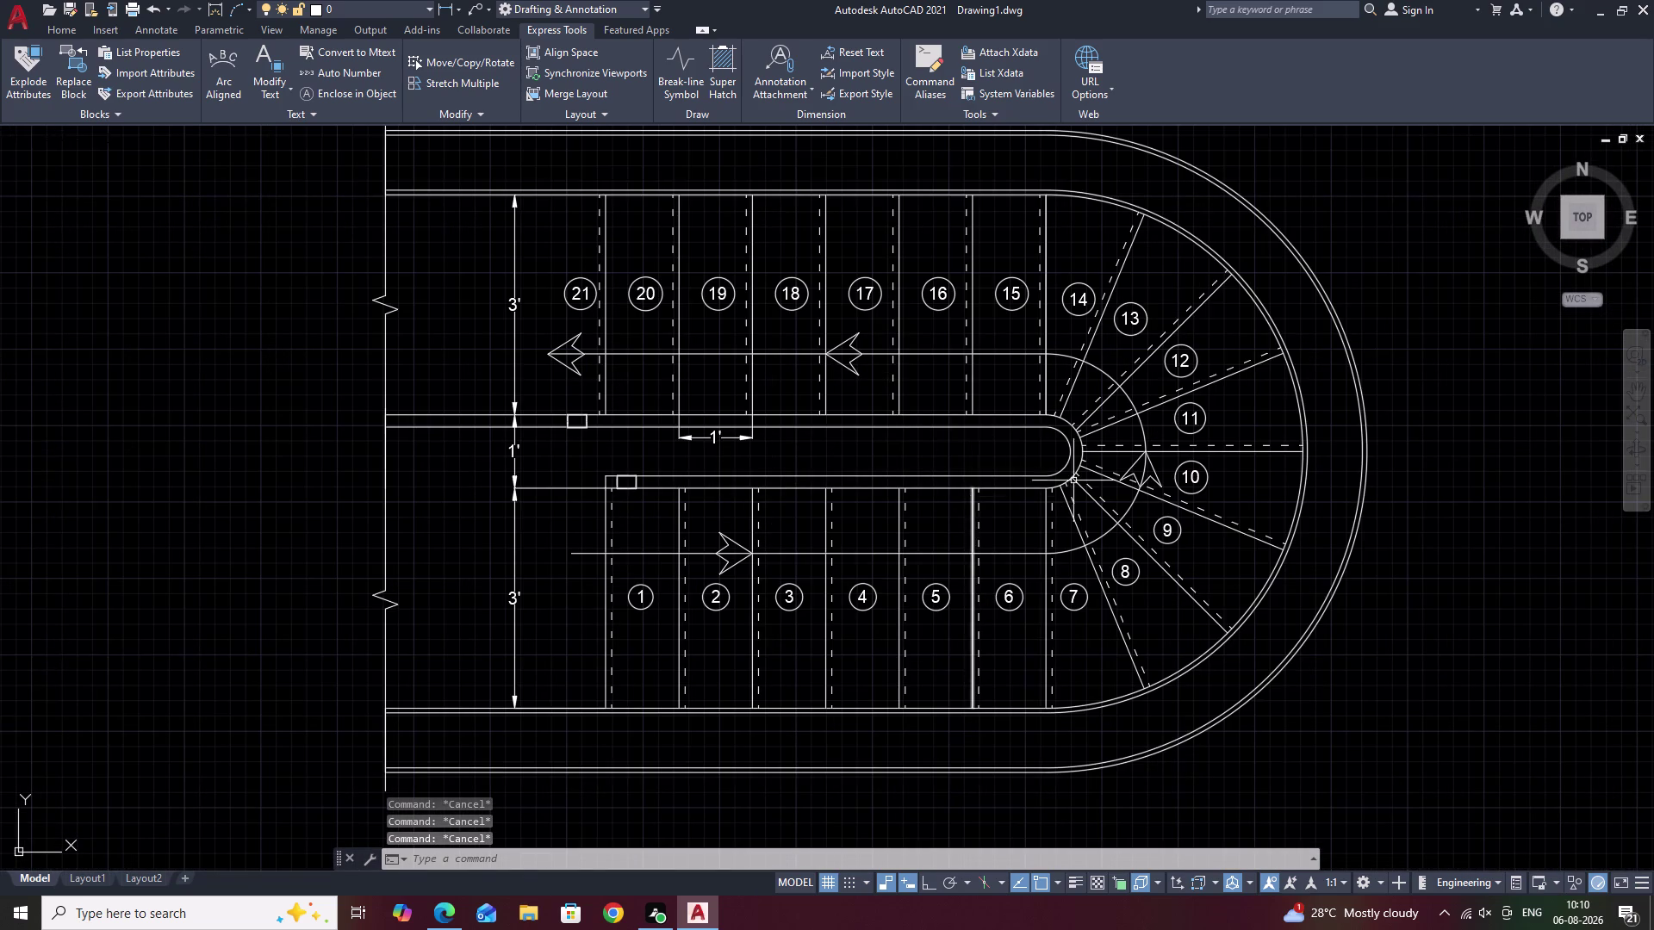
Start and cancel two hatch attempts, clearing any active command.
text(H)
key(space)
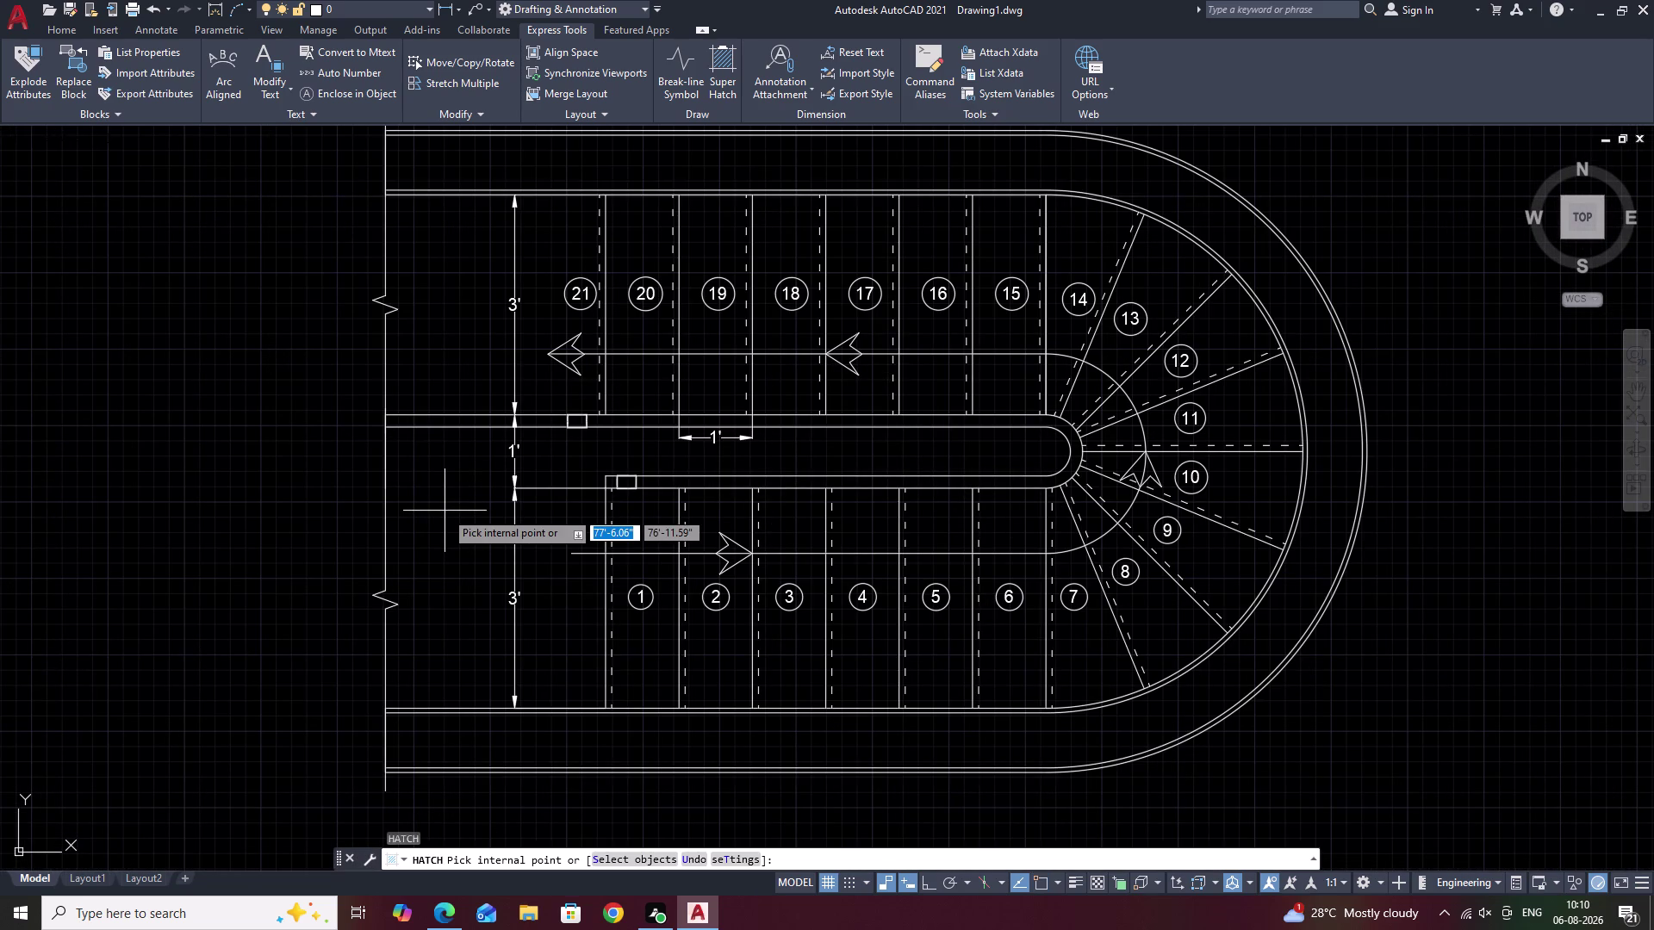
key(Escape)
key(Escape)
text(H)
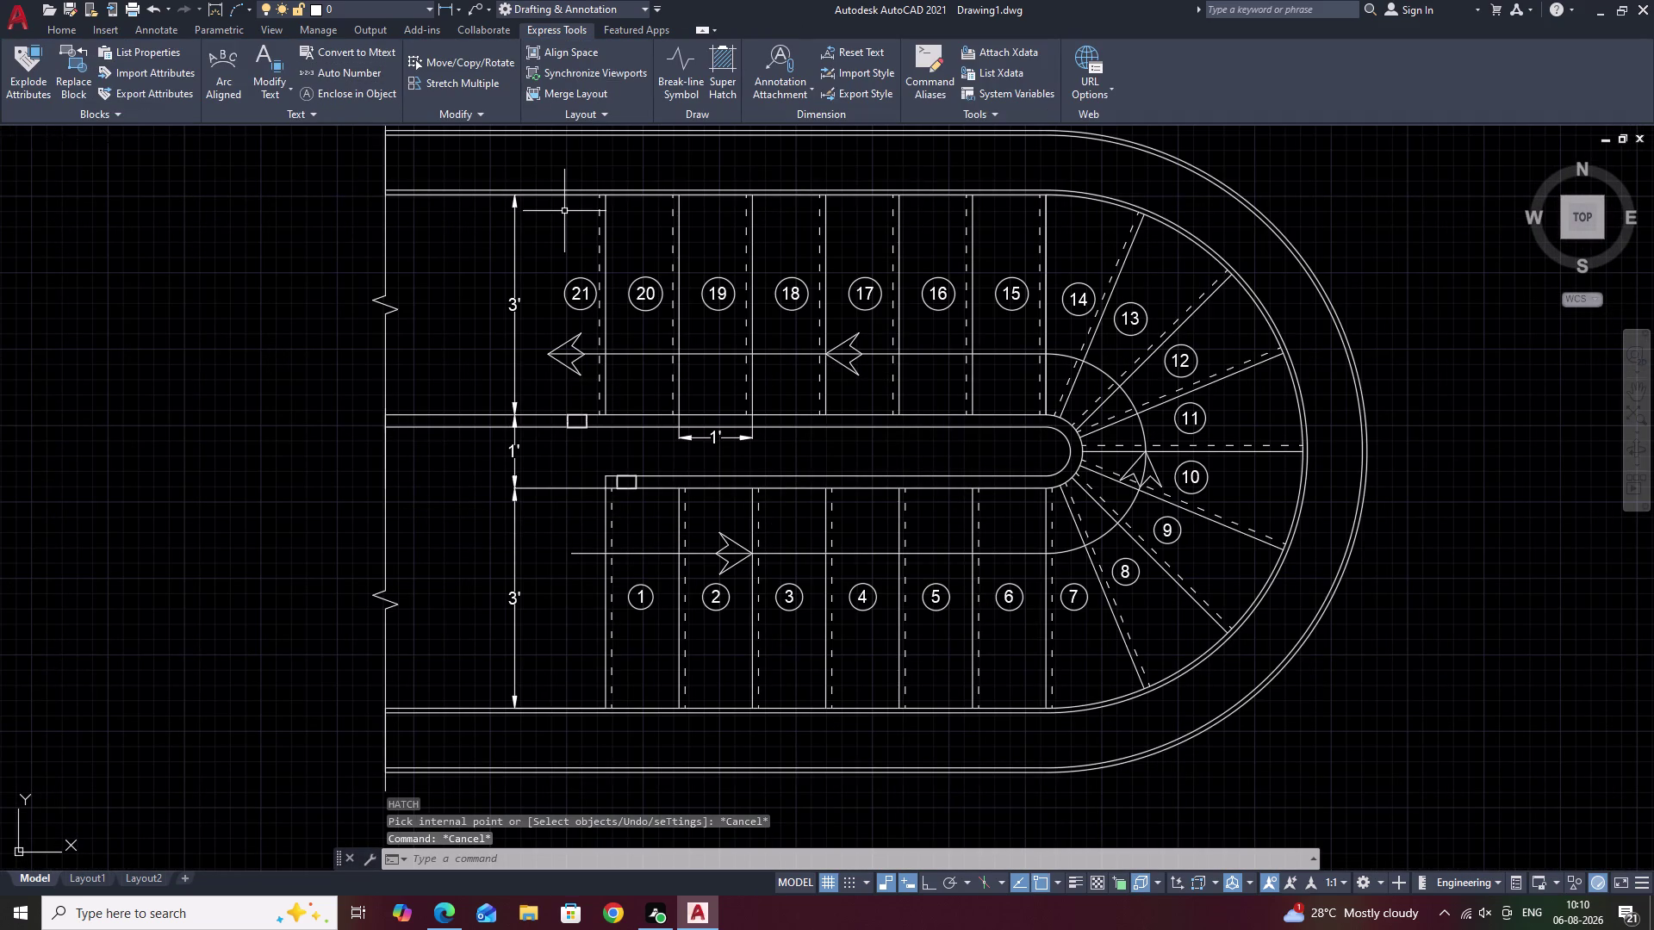
key(space)
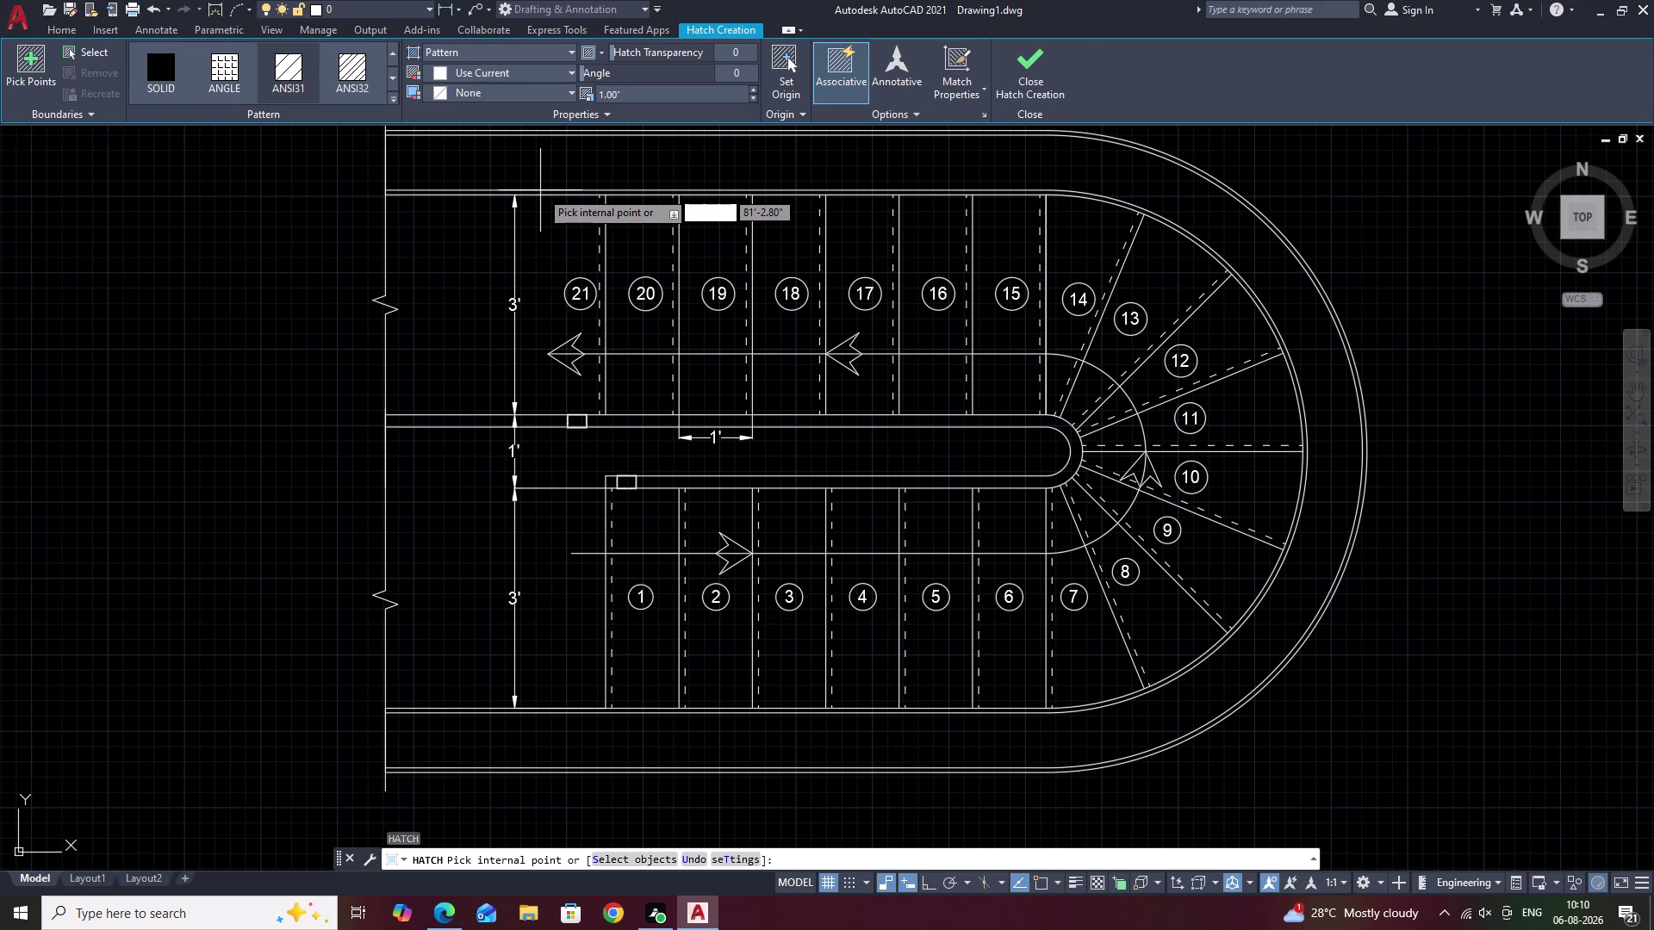
key(Escape)
key(Escape)
key(Escape)
key(Escape)
key(Escape)
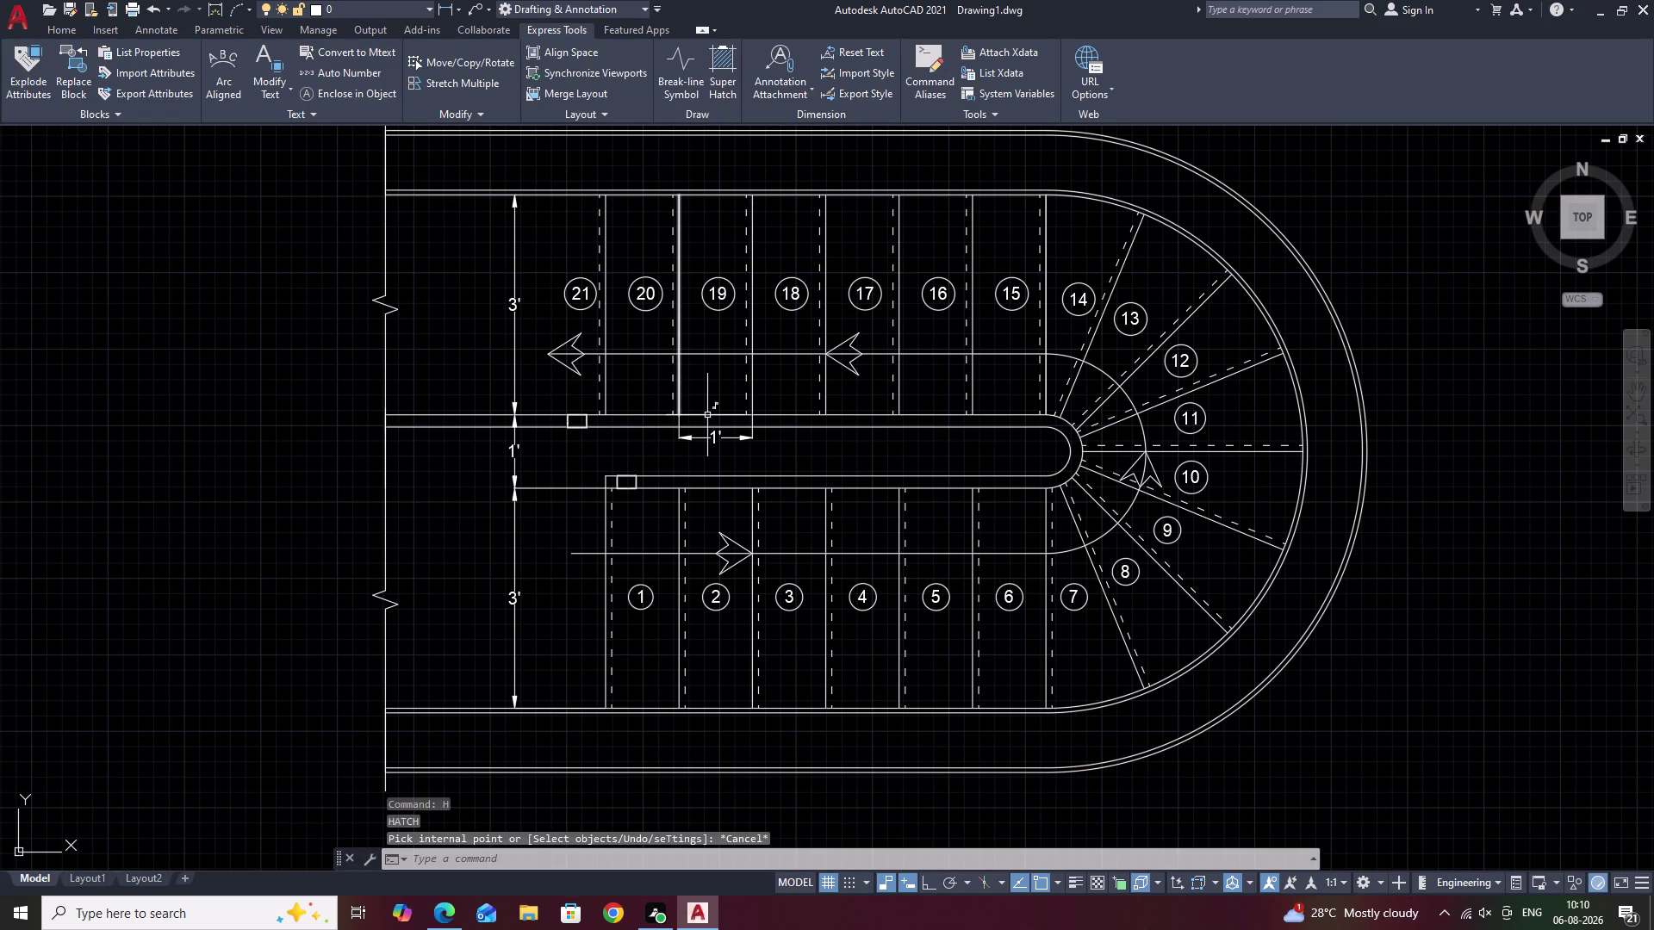
Discard an unwanted solid fill of the landing and start a fresh hatch.
text(H)
key(space)
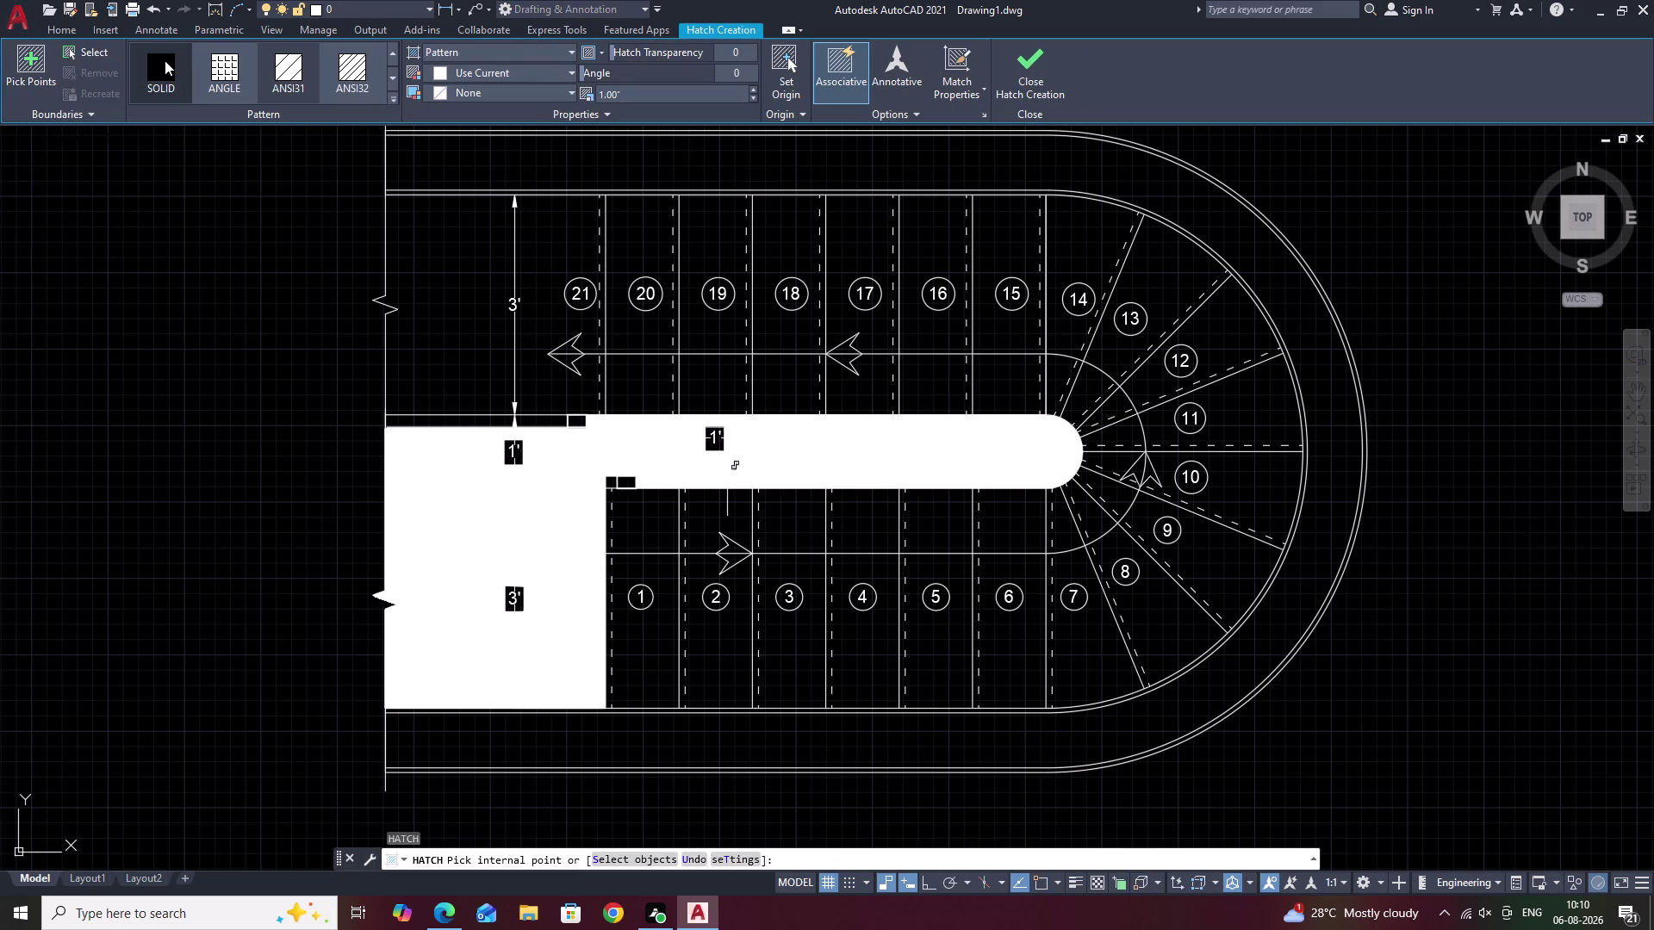
key(Escape)
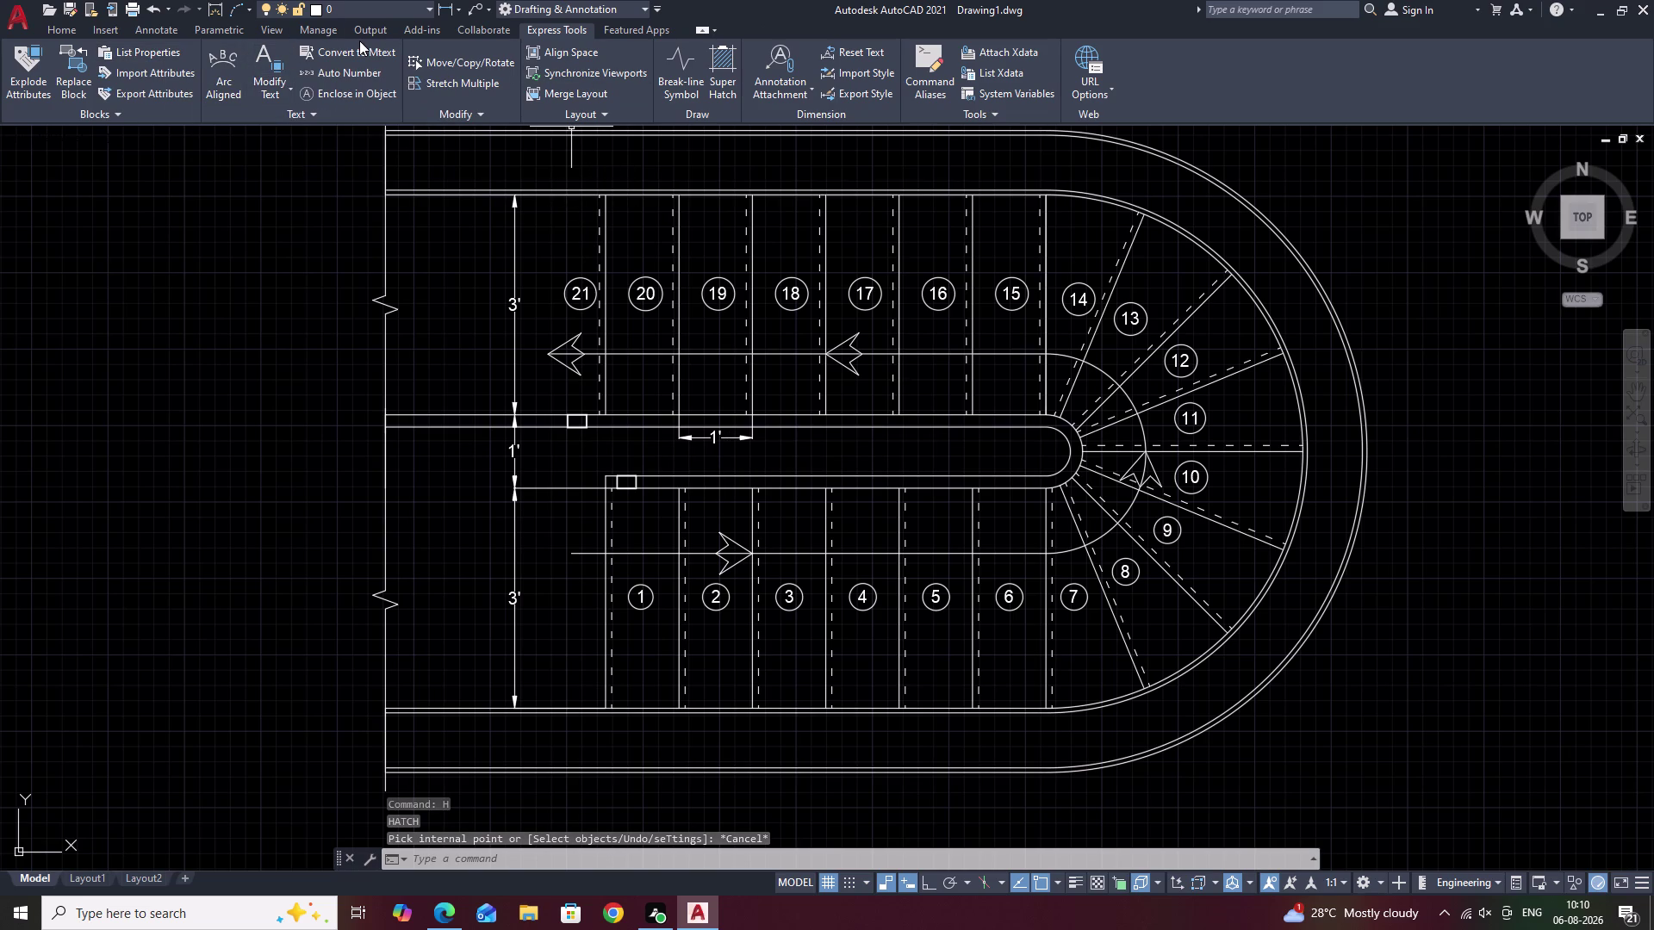
key(Escape)
text(H)
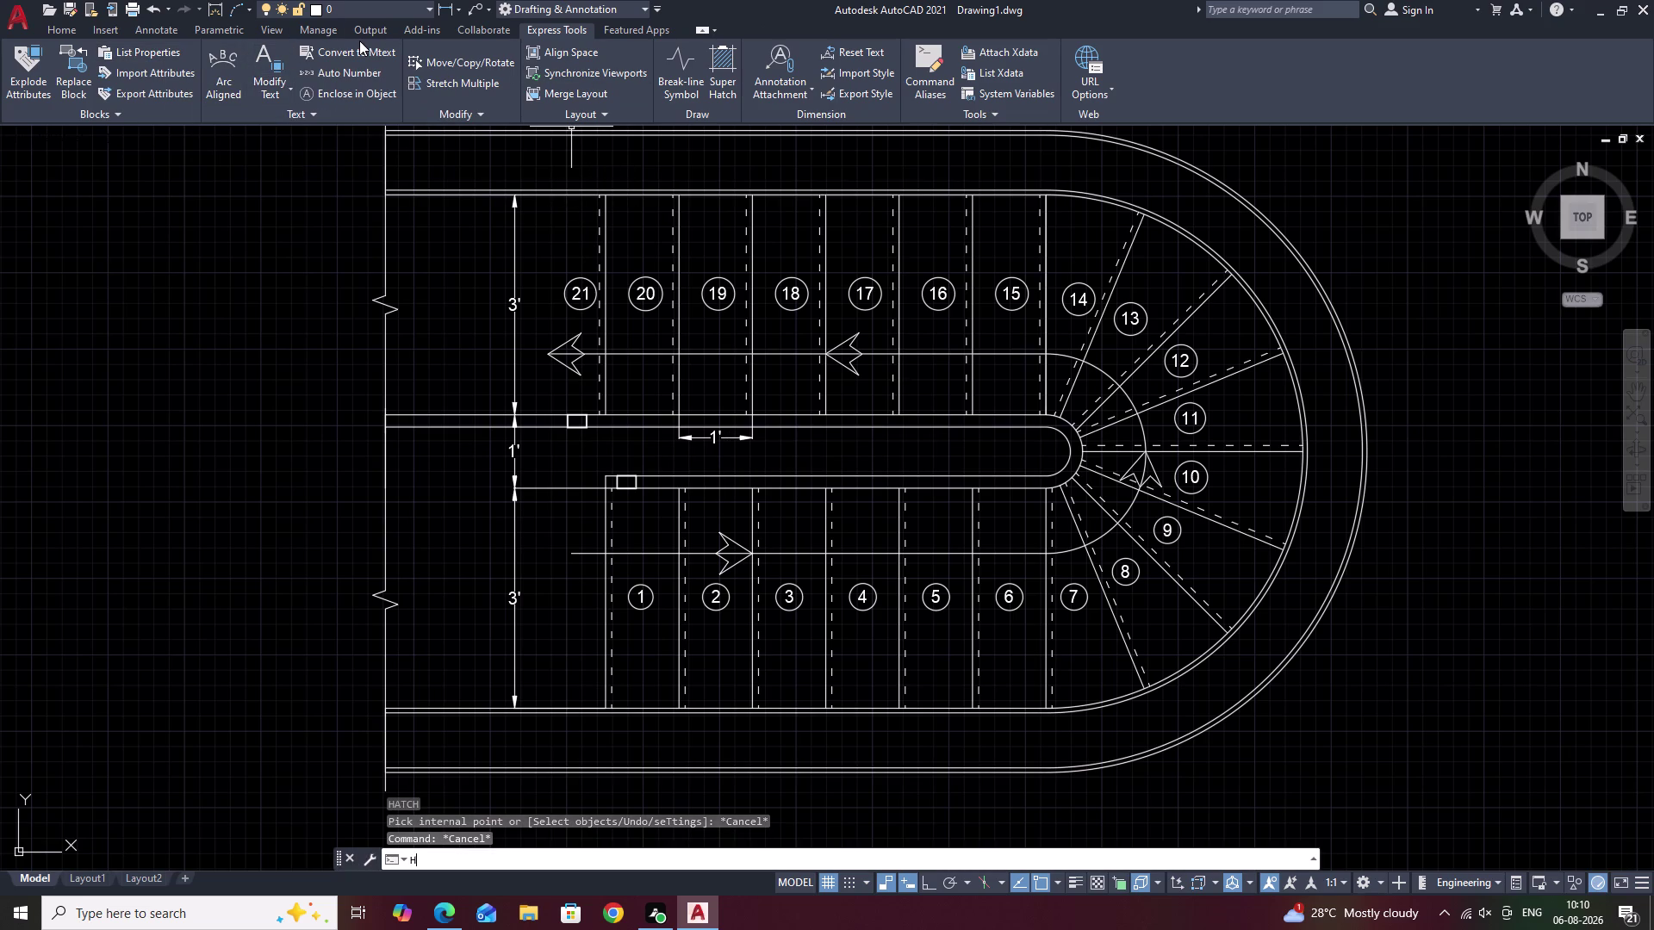
key(space)
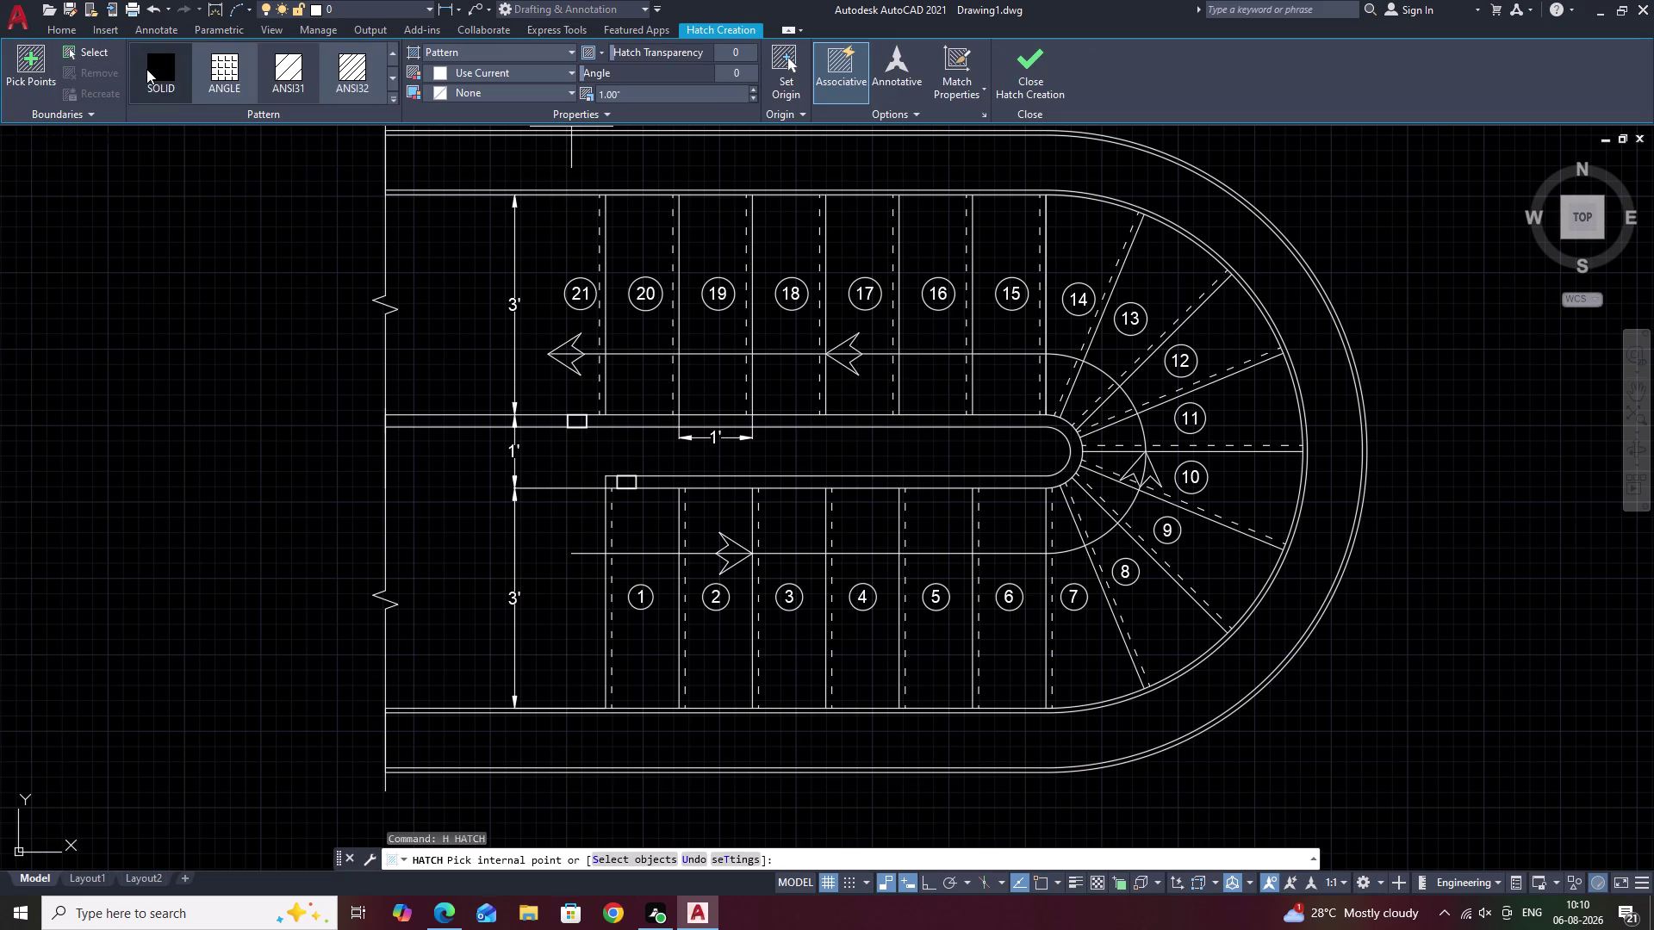
Solid-fill the upper-left, upper-middle, stair-turn and lower-flight walk-line arrowheads.
click(147, 69)
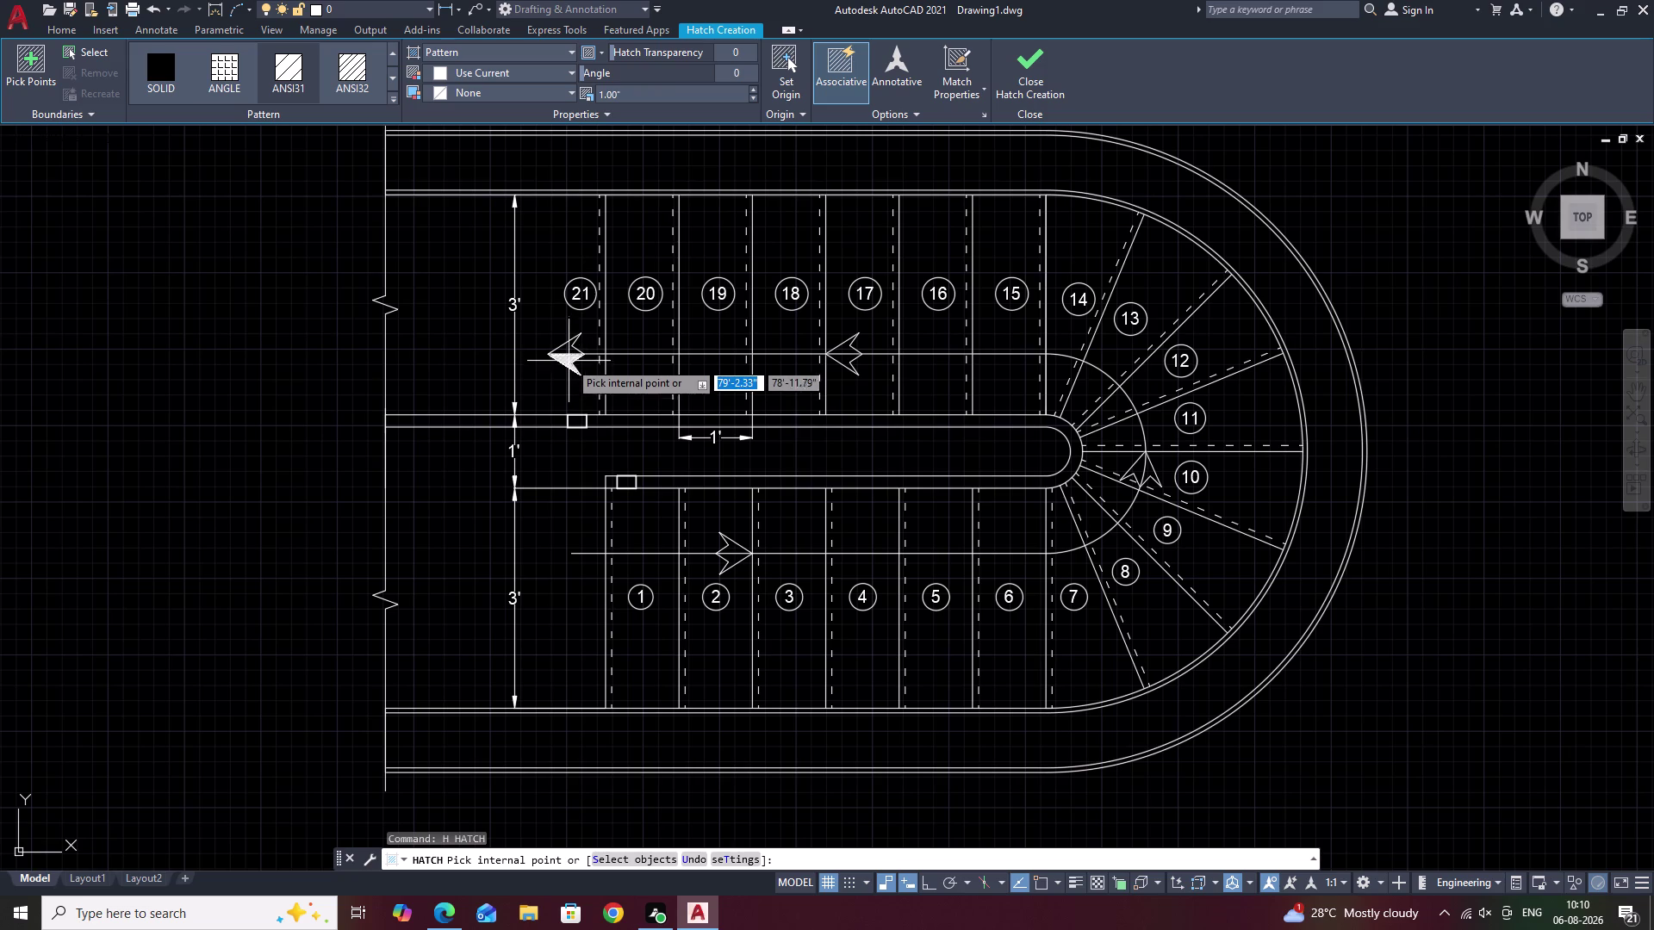
click(568, 360)
click(567, 347)
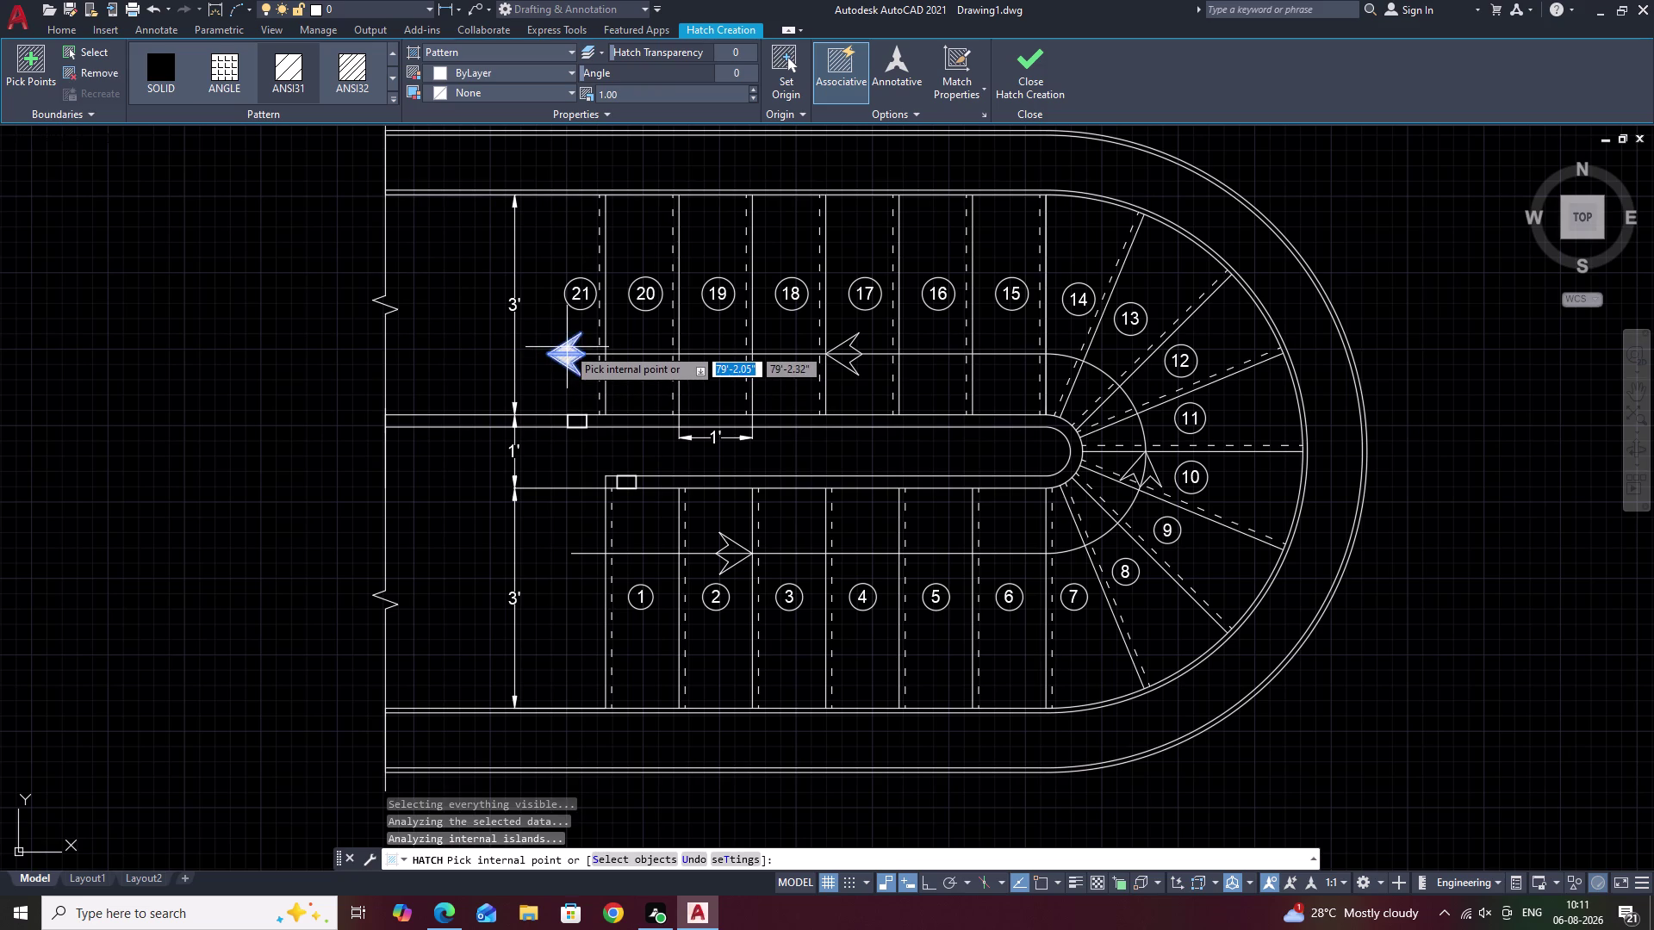
click(844, 358)
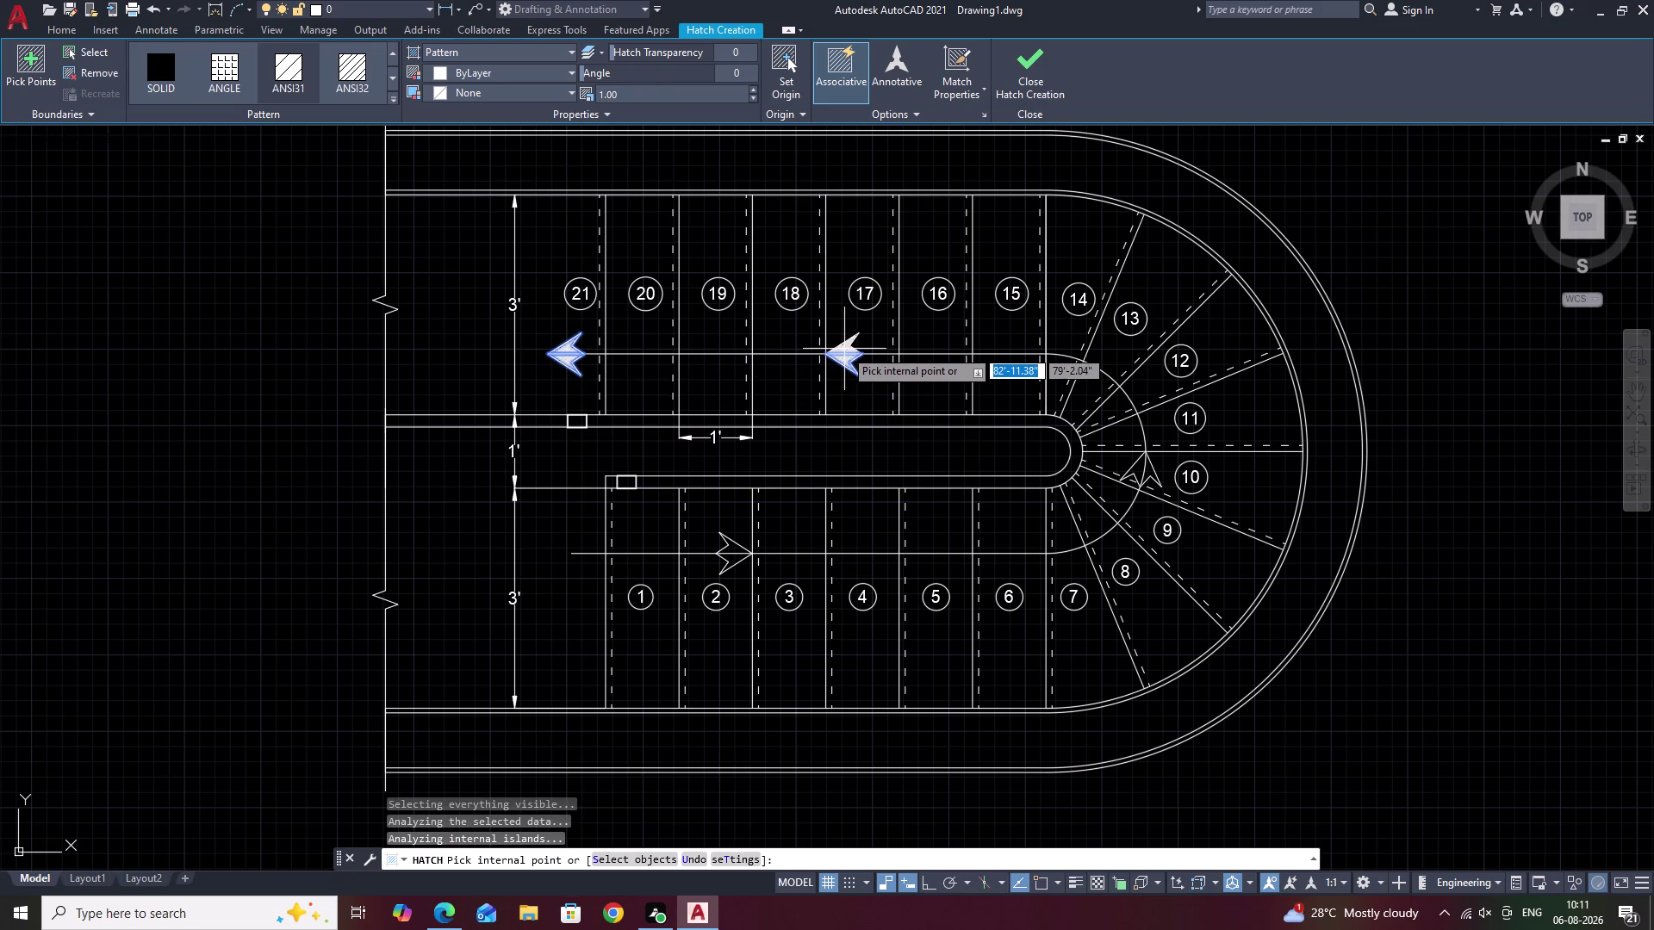
click(844, 349)
click(1152, 472)
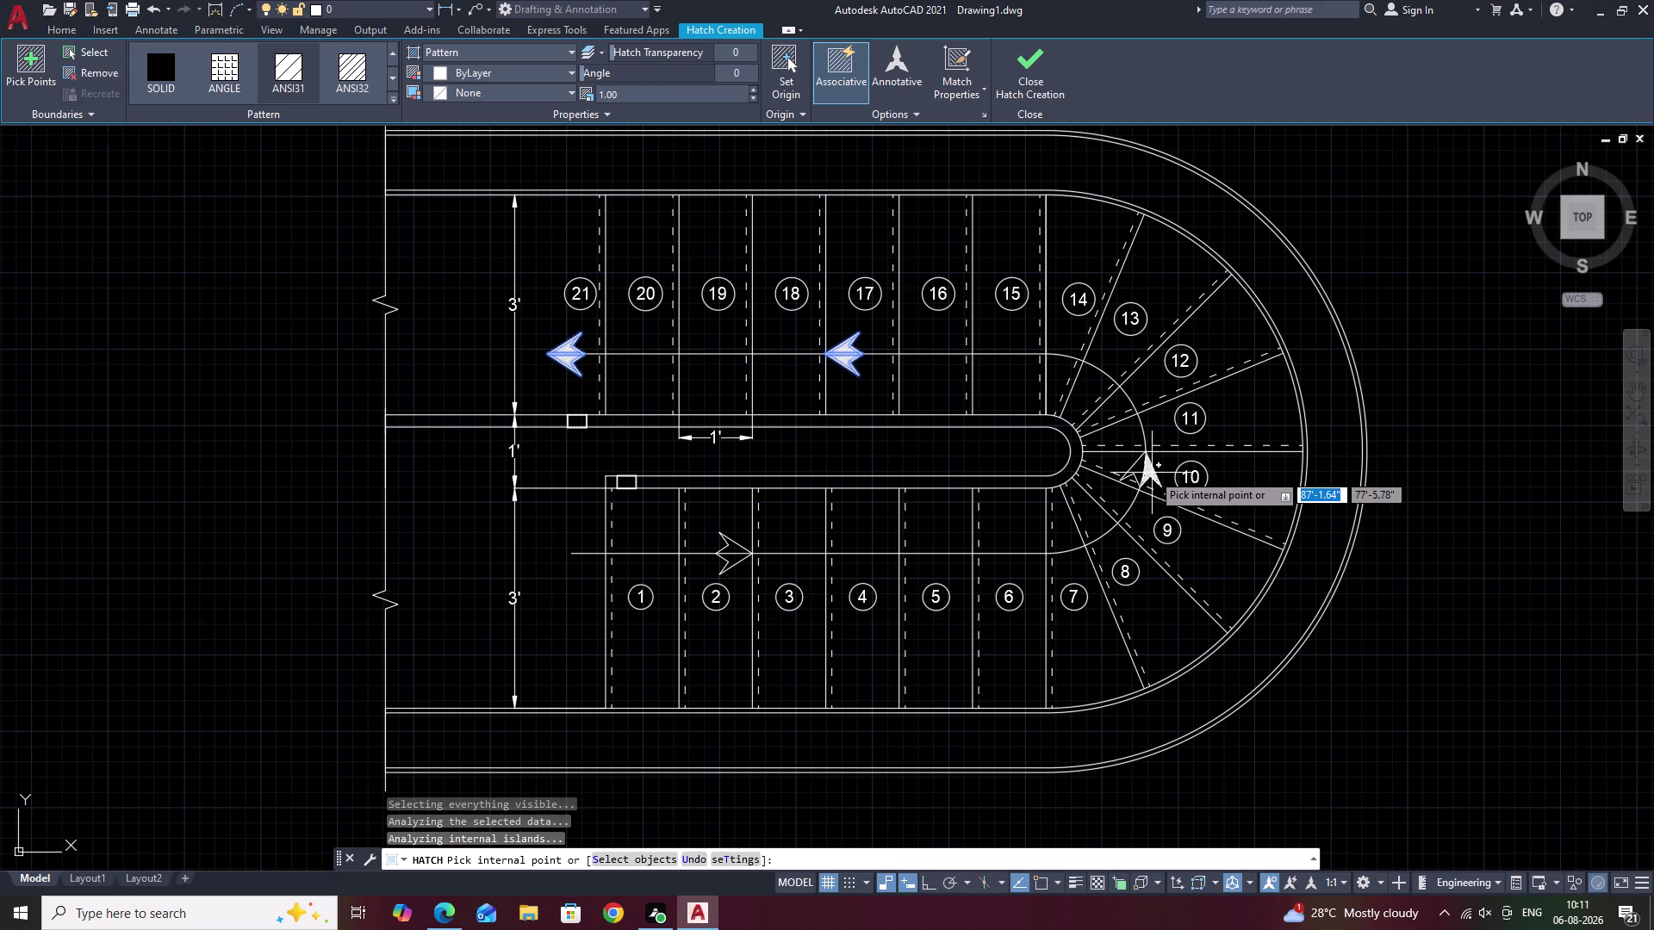
click(1144, 473)
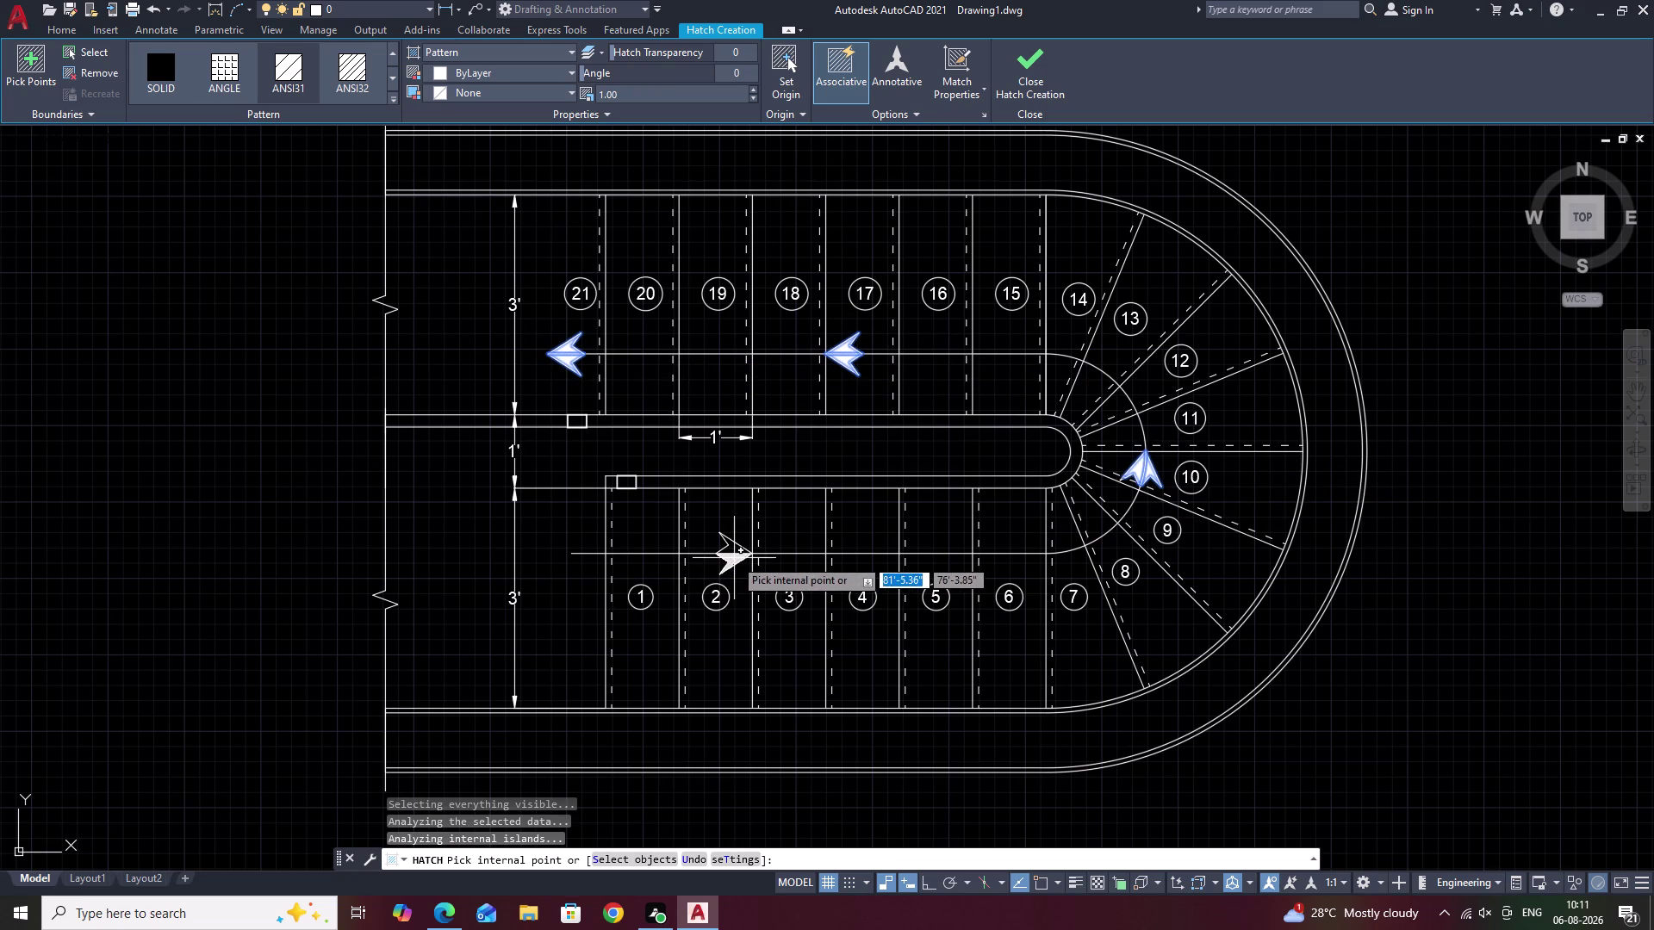
click(734, 558)
click(732, 550)
key(Escape)
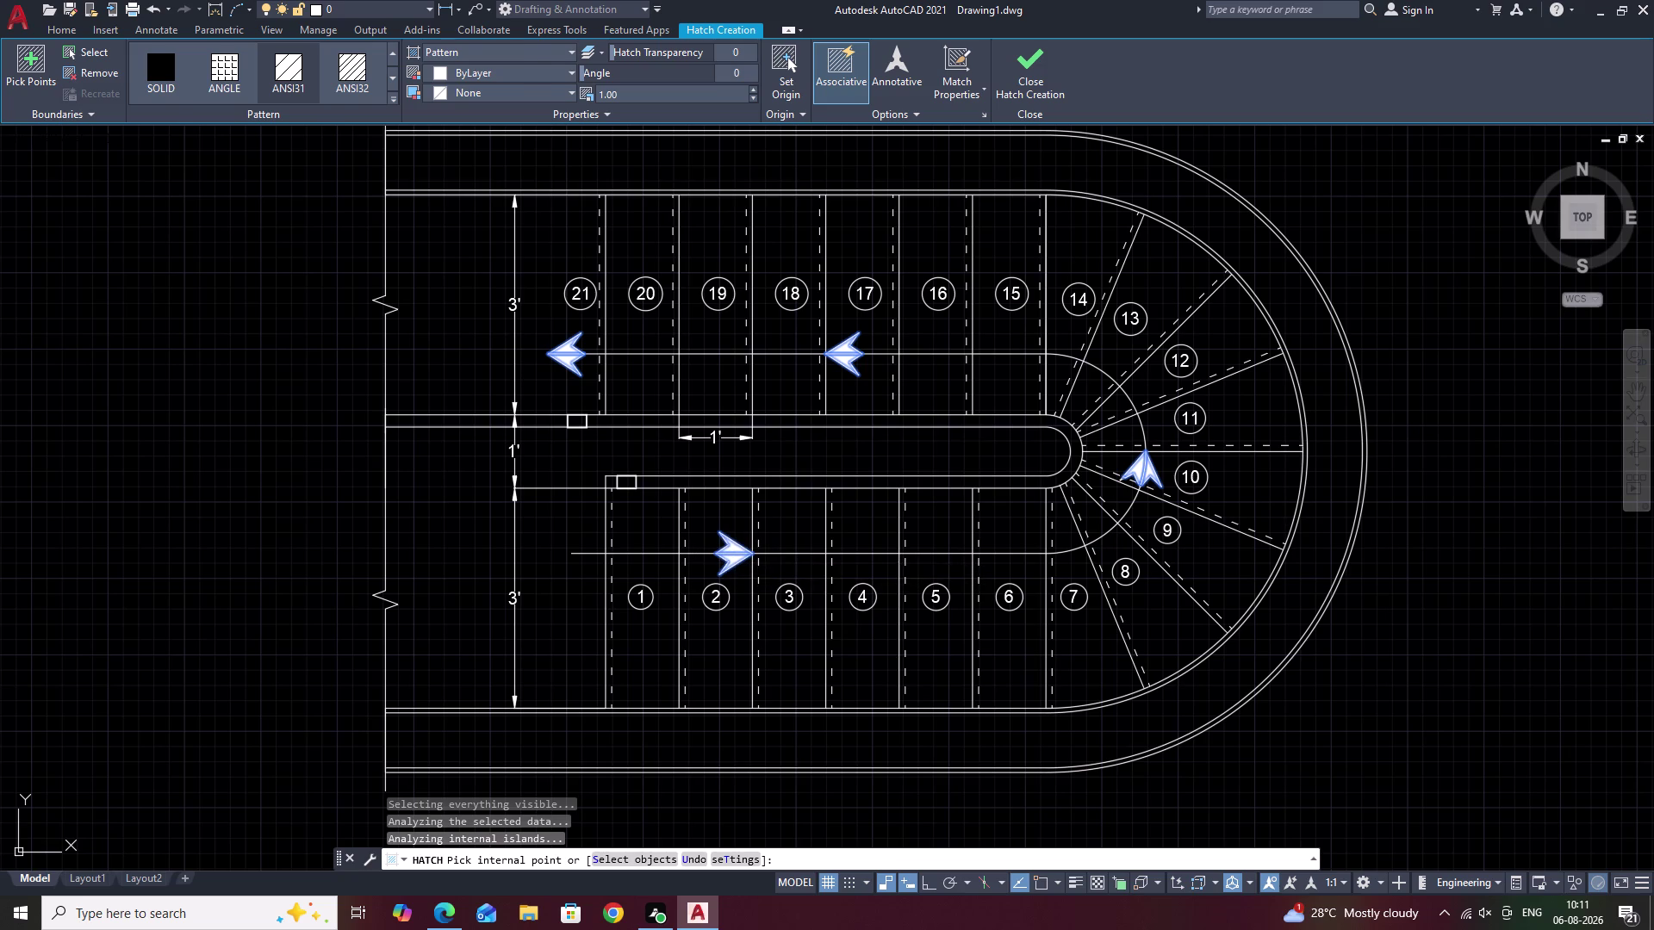
middle_drag(965, 518, 973, 482)
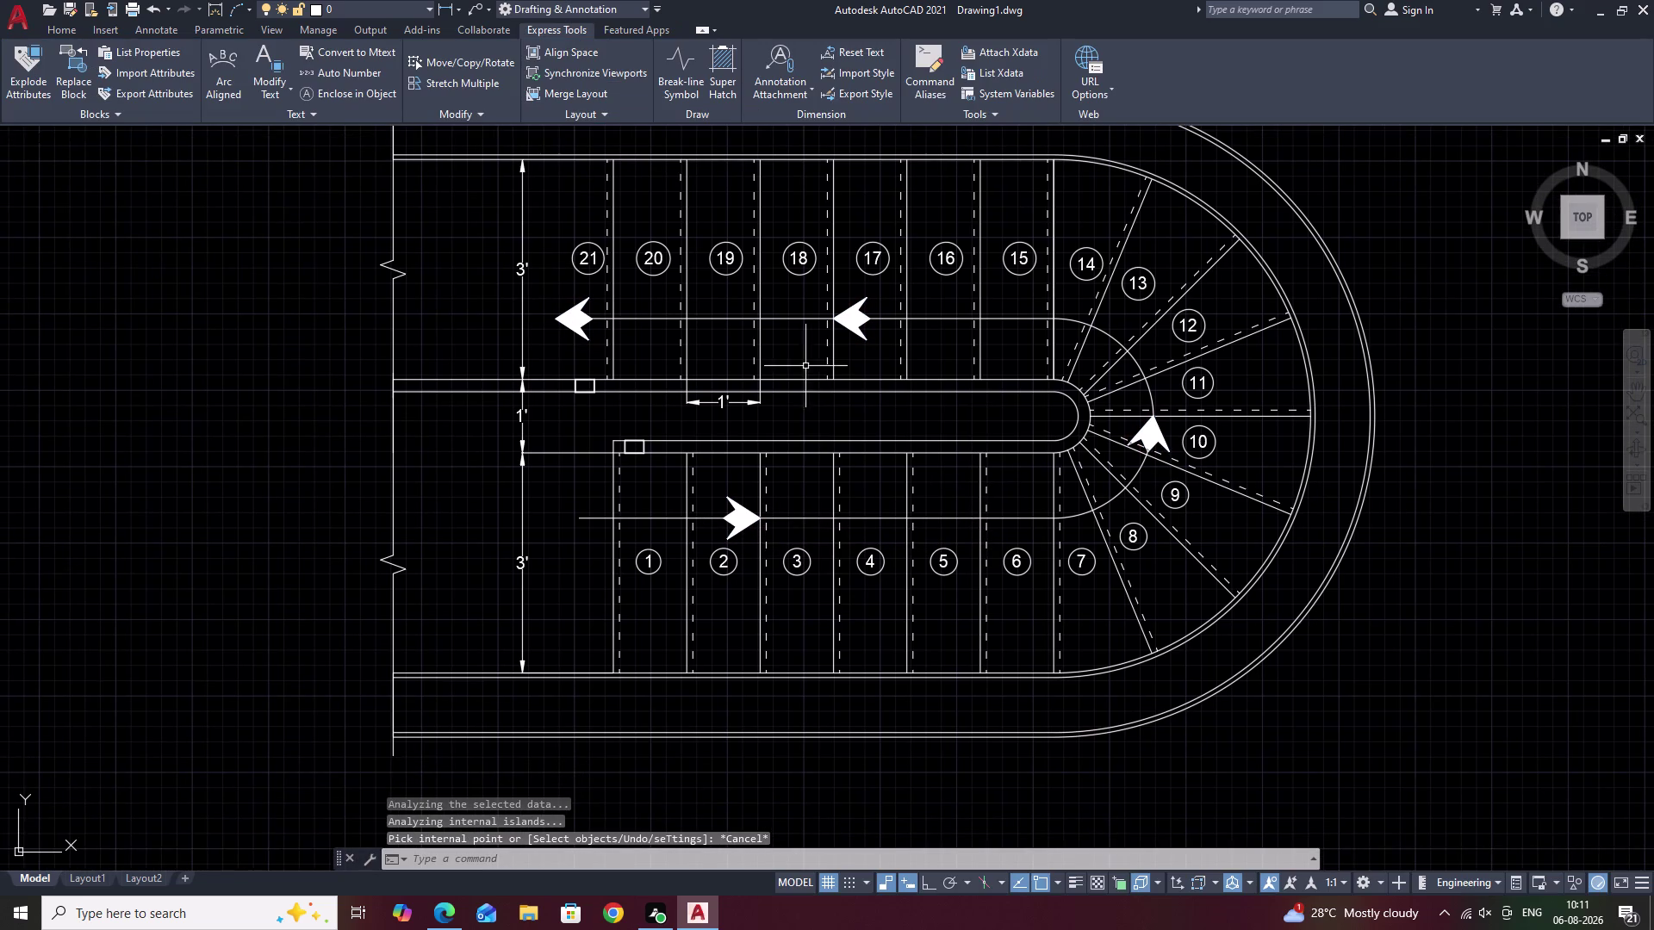
Start a diagonal line hatch on the U-shaped wall band around the stairs.
text(H)
key(space)
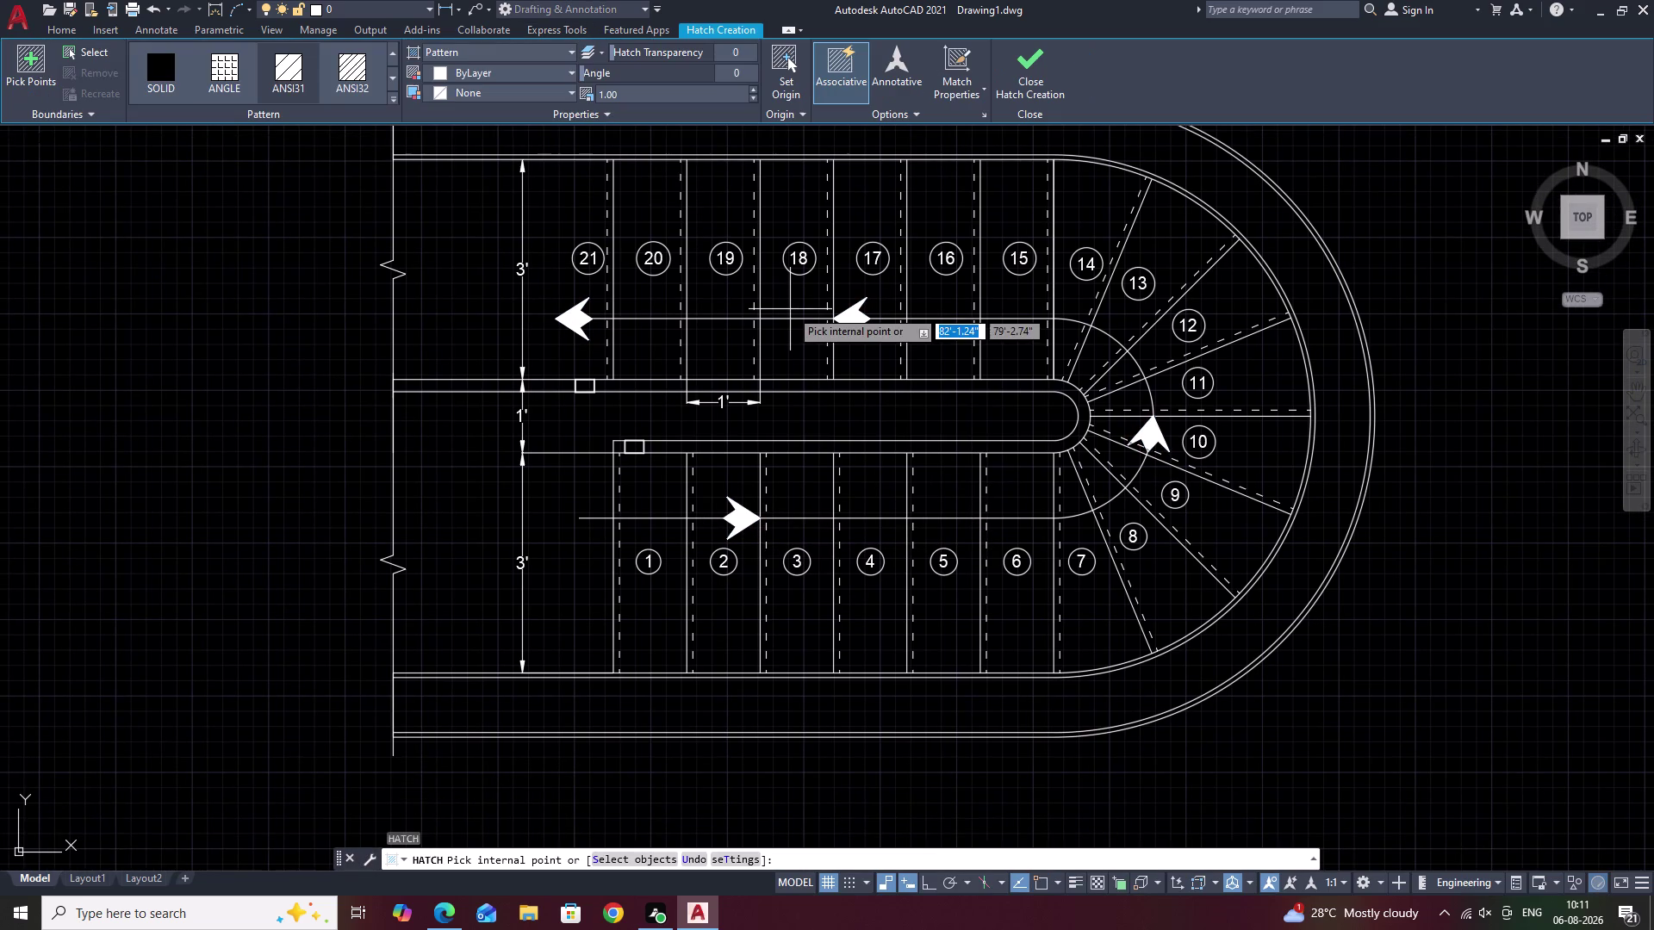
click(351, 74)
click(1332, 390)
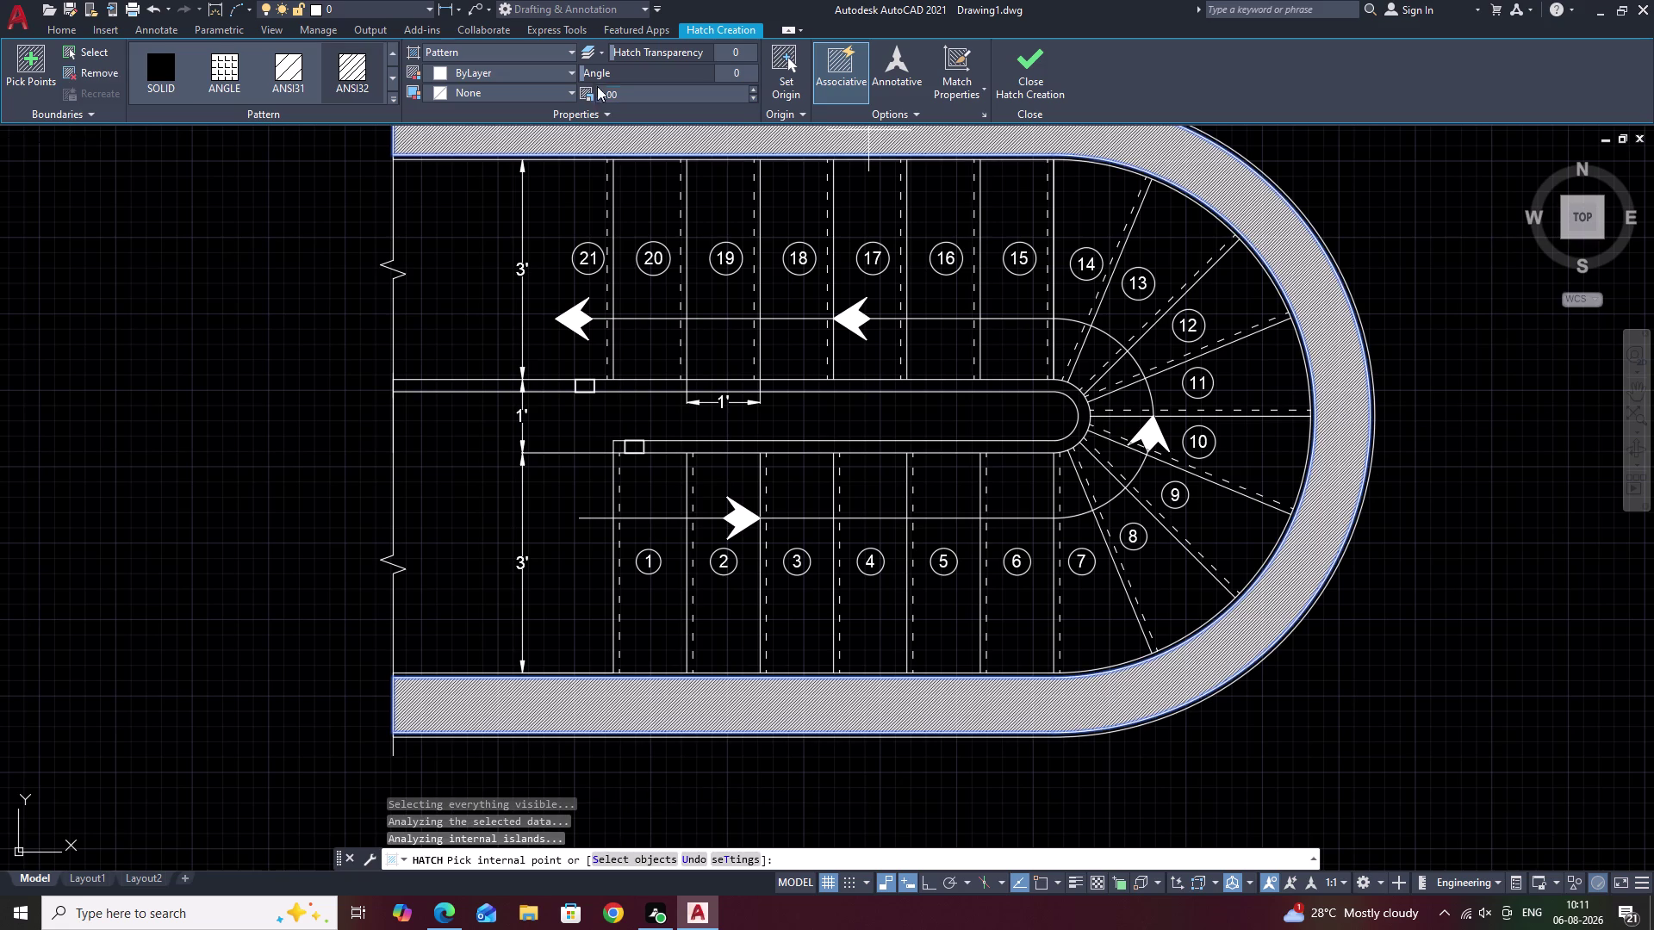
Set the wall hatch pattern scale to 20 and finish the hatch.
click(623, 90)
key(BackSpace)
text(50)
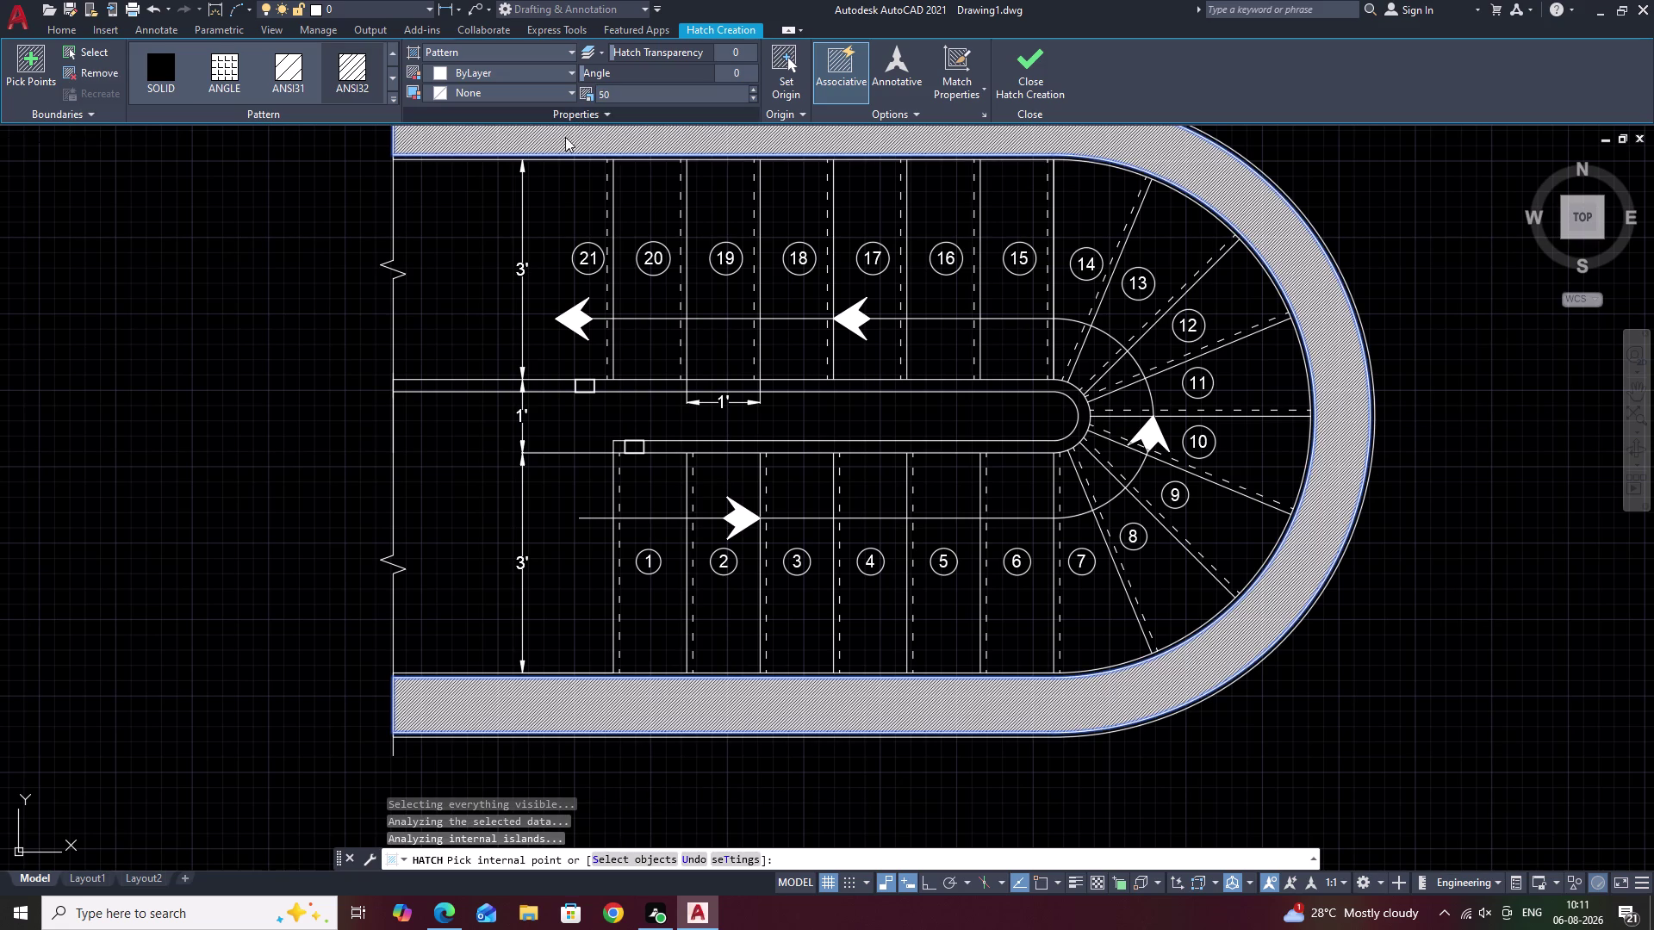
key(BackSpace)
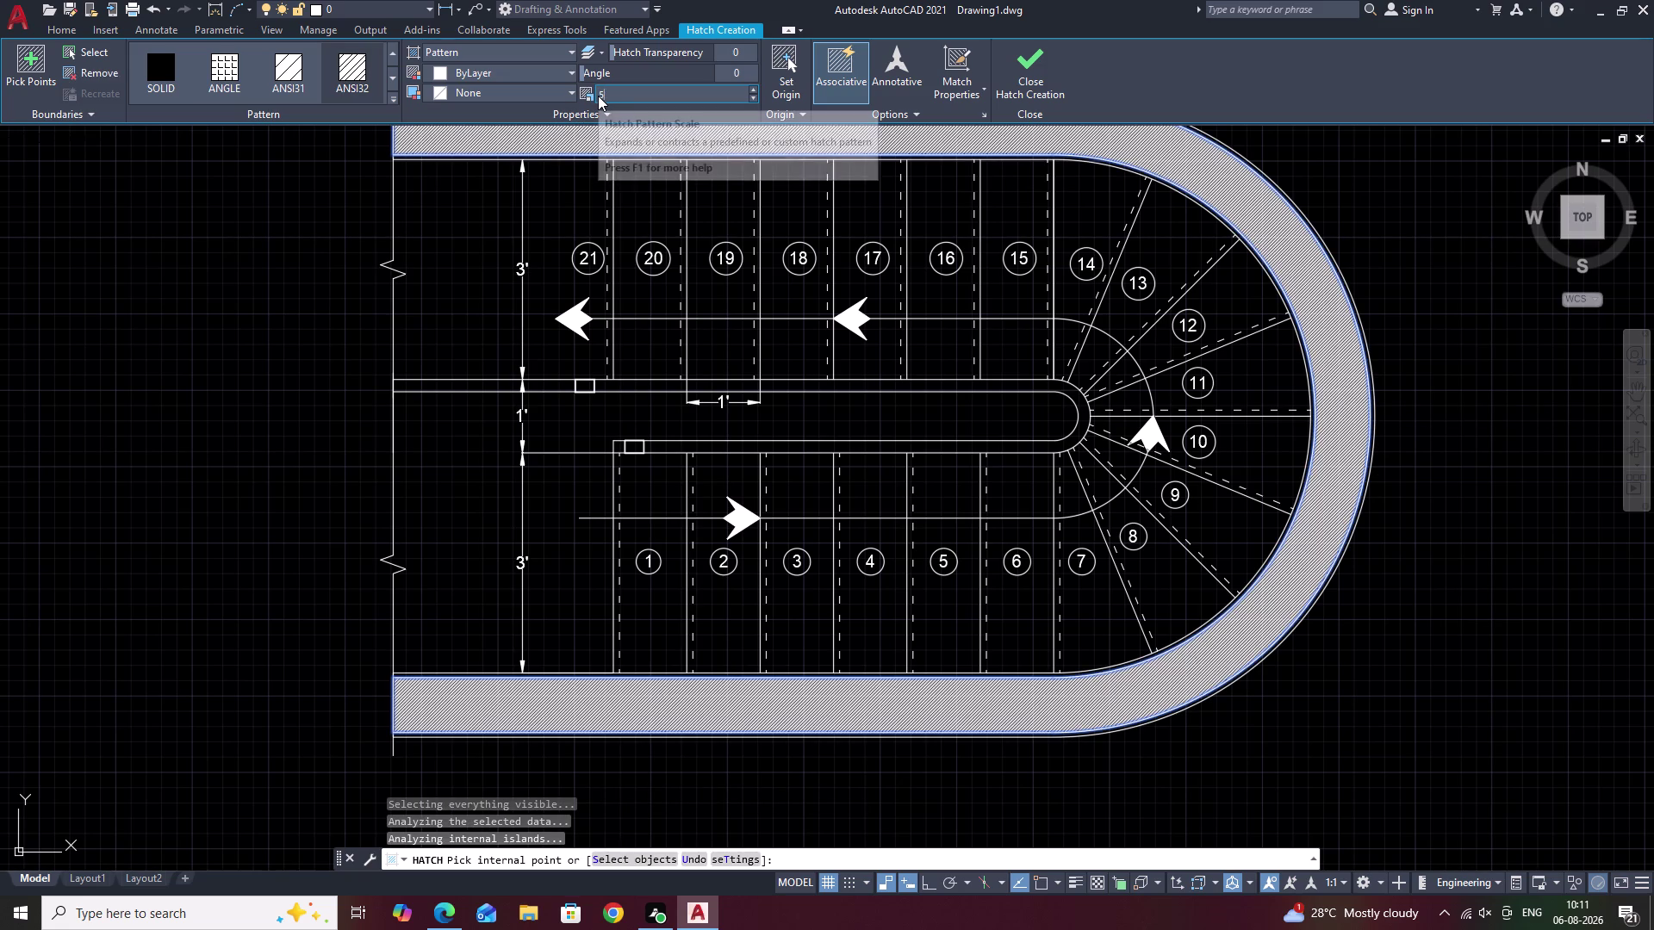
key(BackSpace)
text(20)
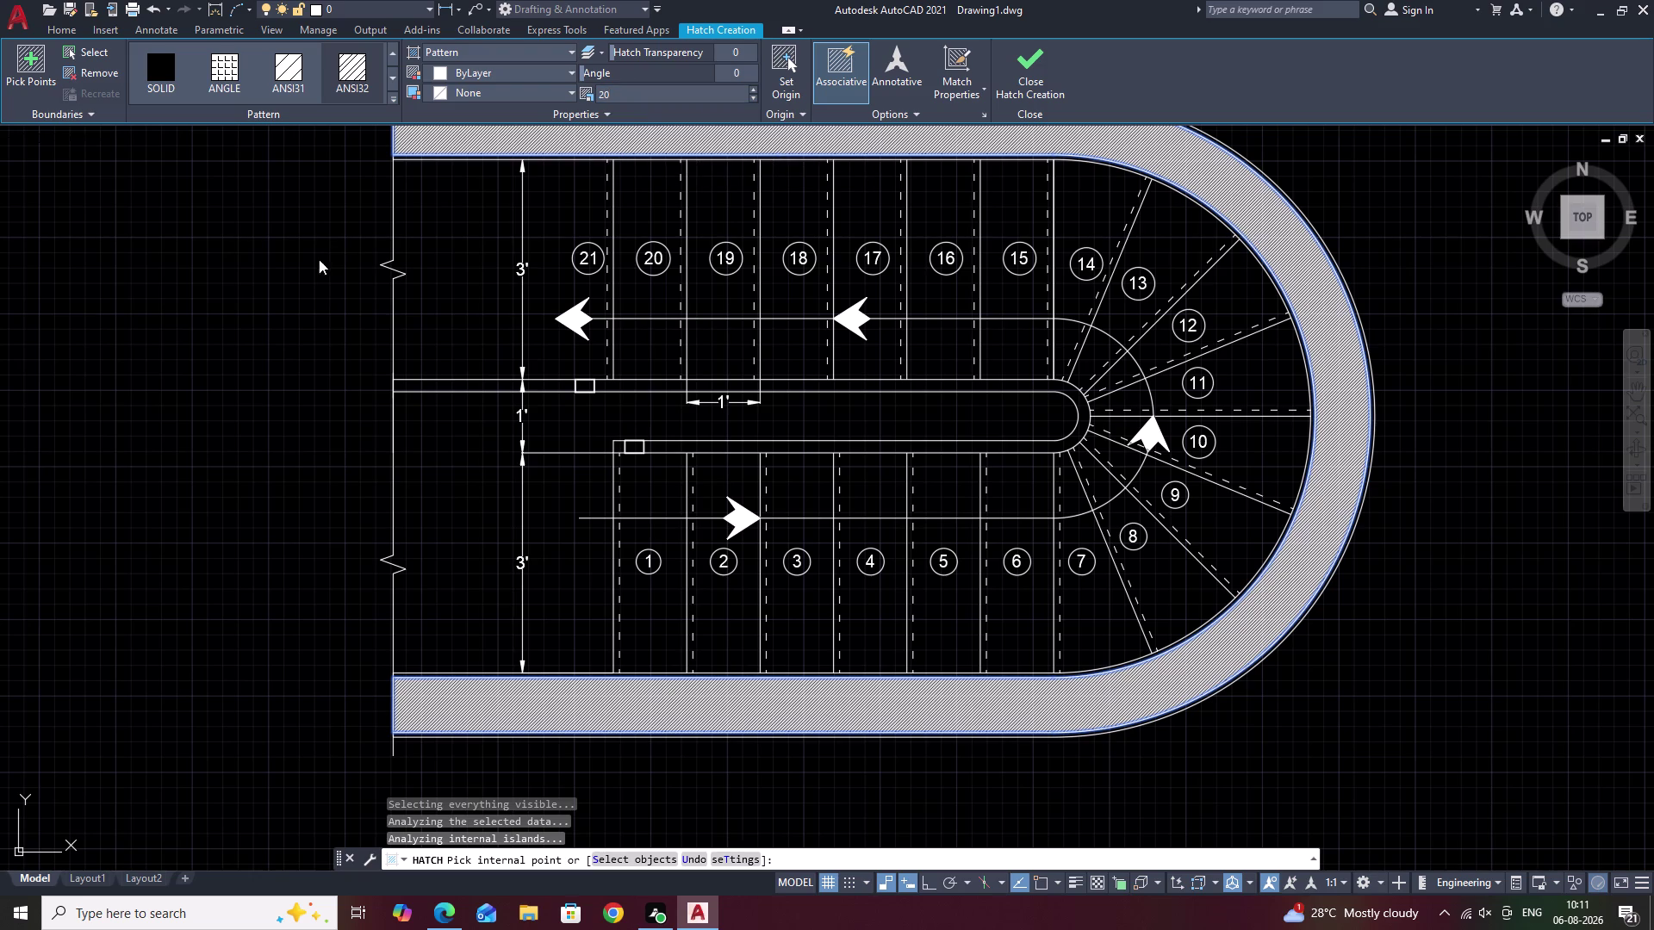
click(258, 275)
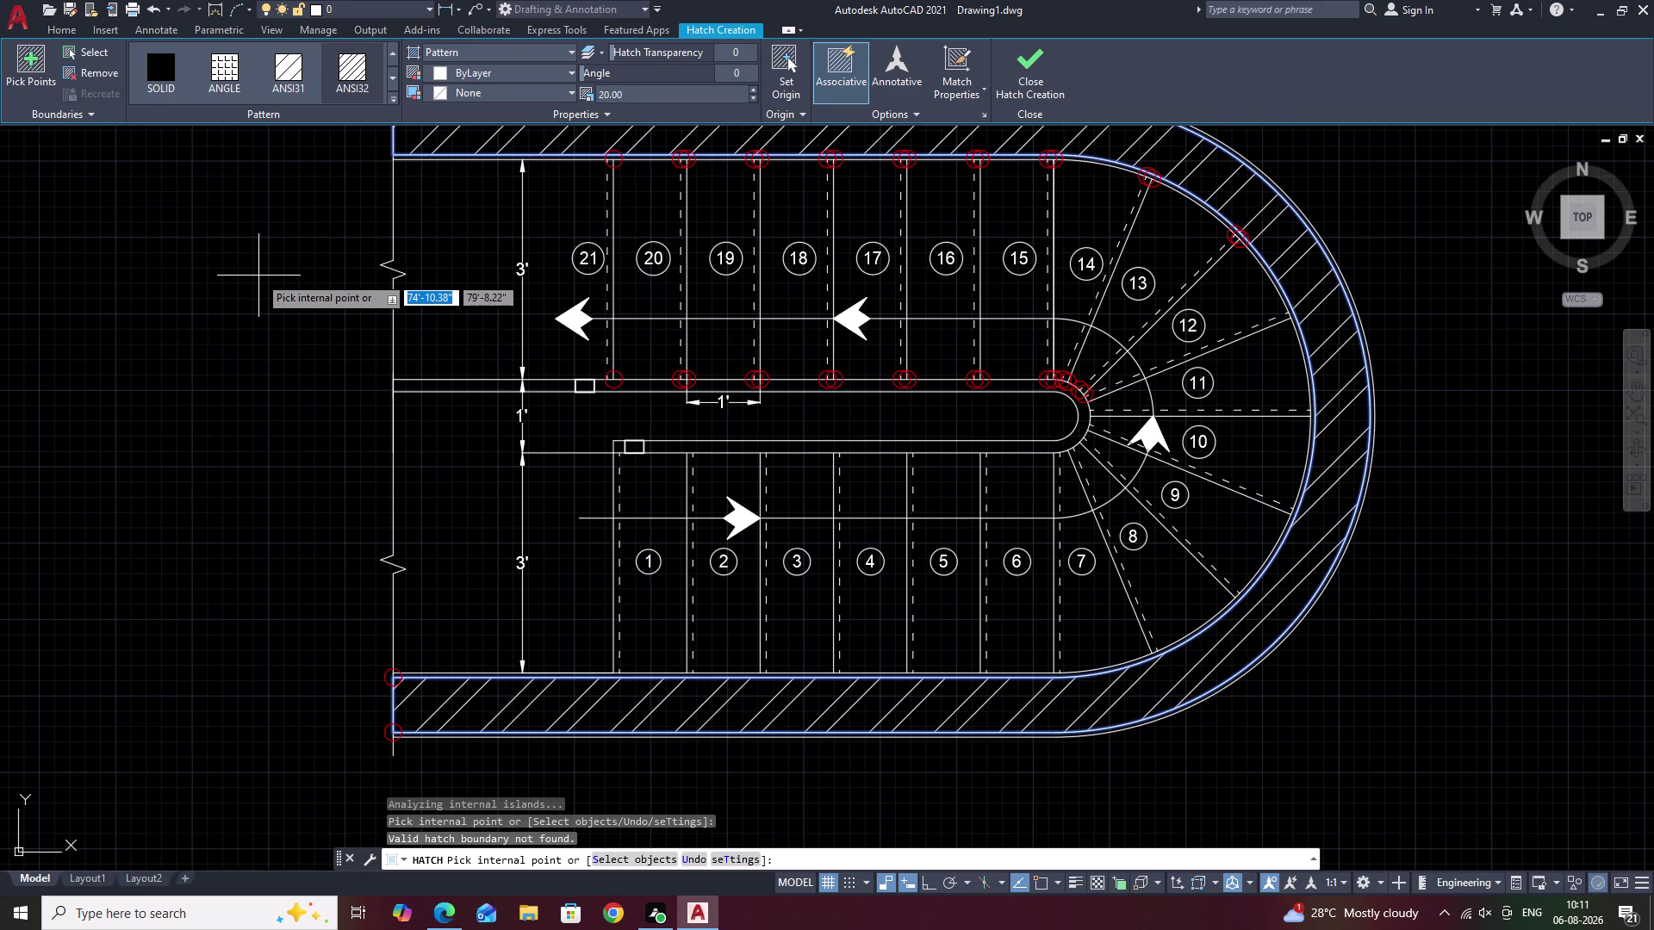
key(Escape)
middle_drag(947, 356, 971, 291)
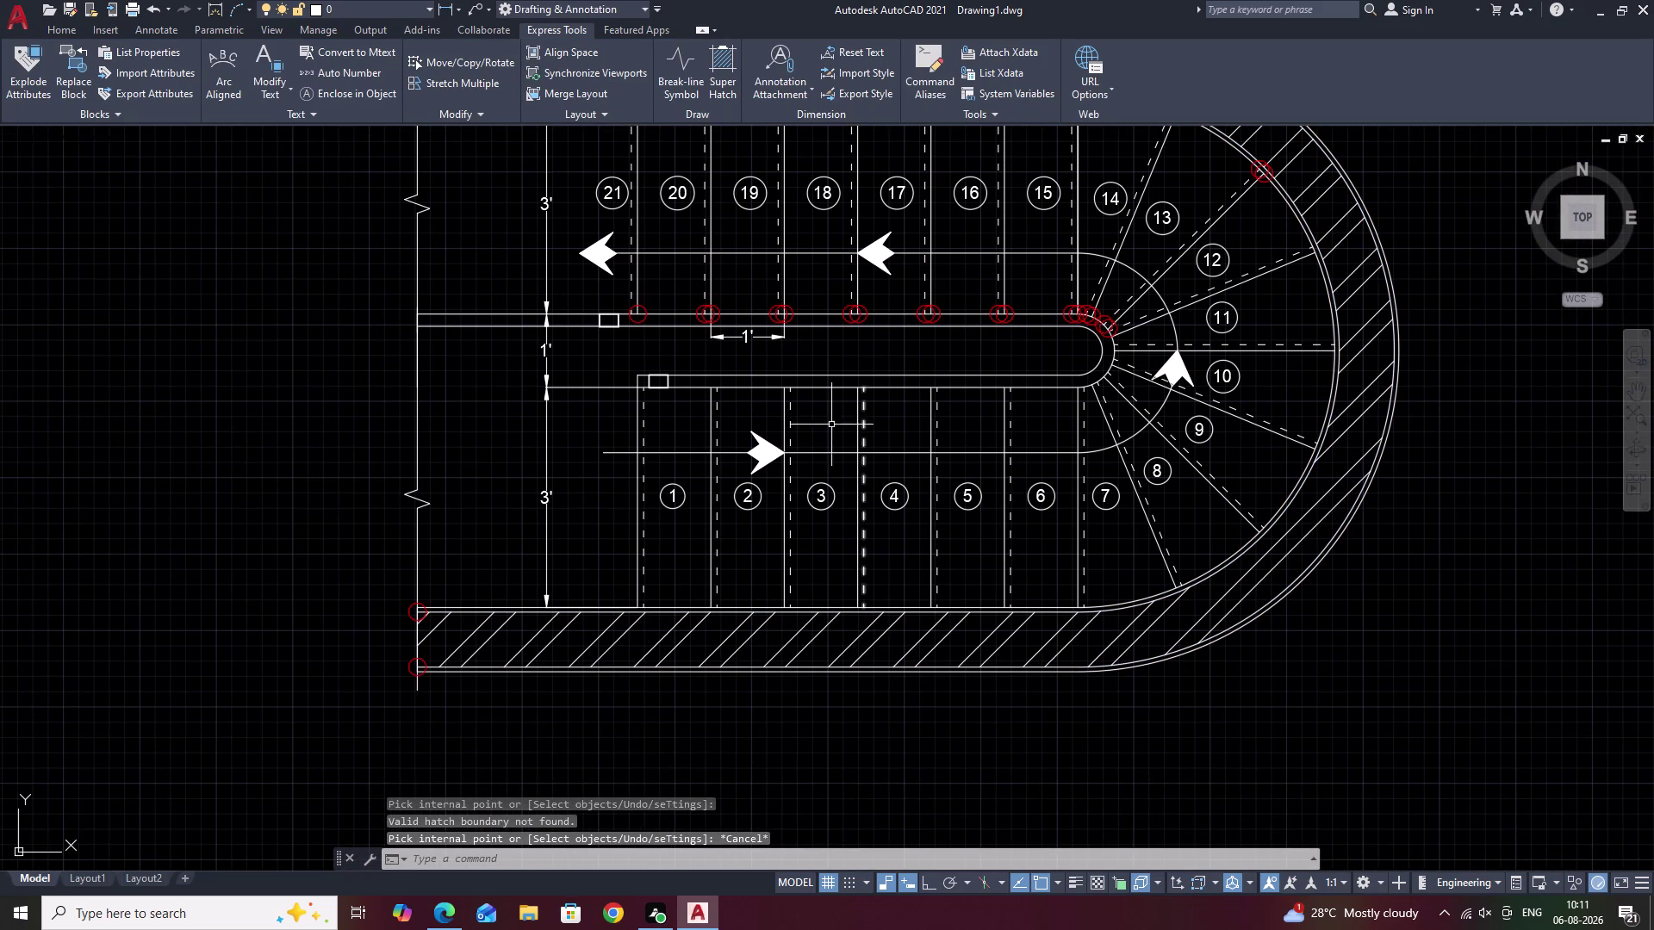
scroll(down, 3)
middle_drag(825, 341, 807, 378)
key(Escape)
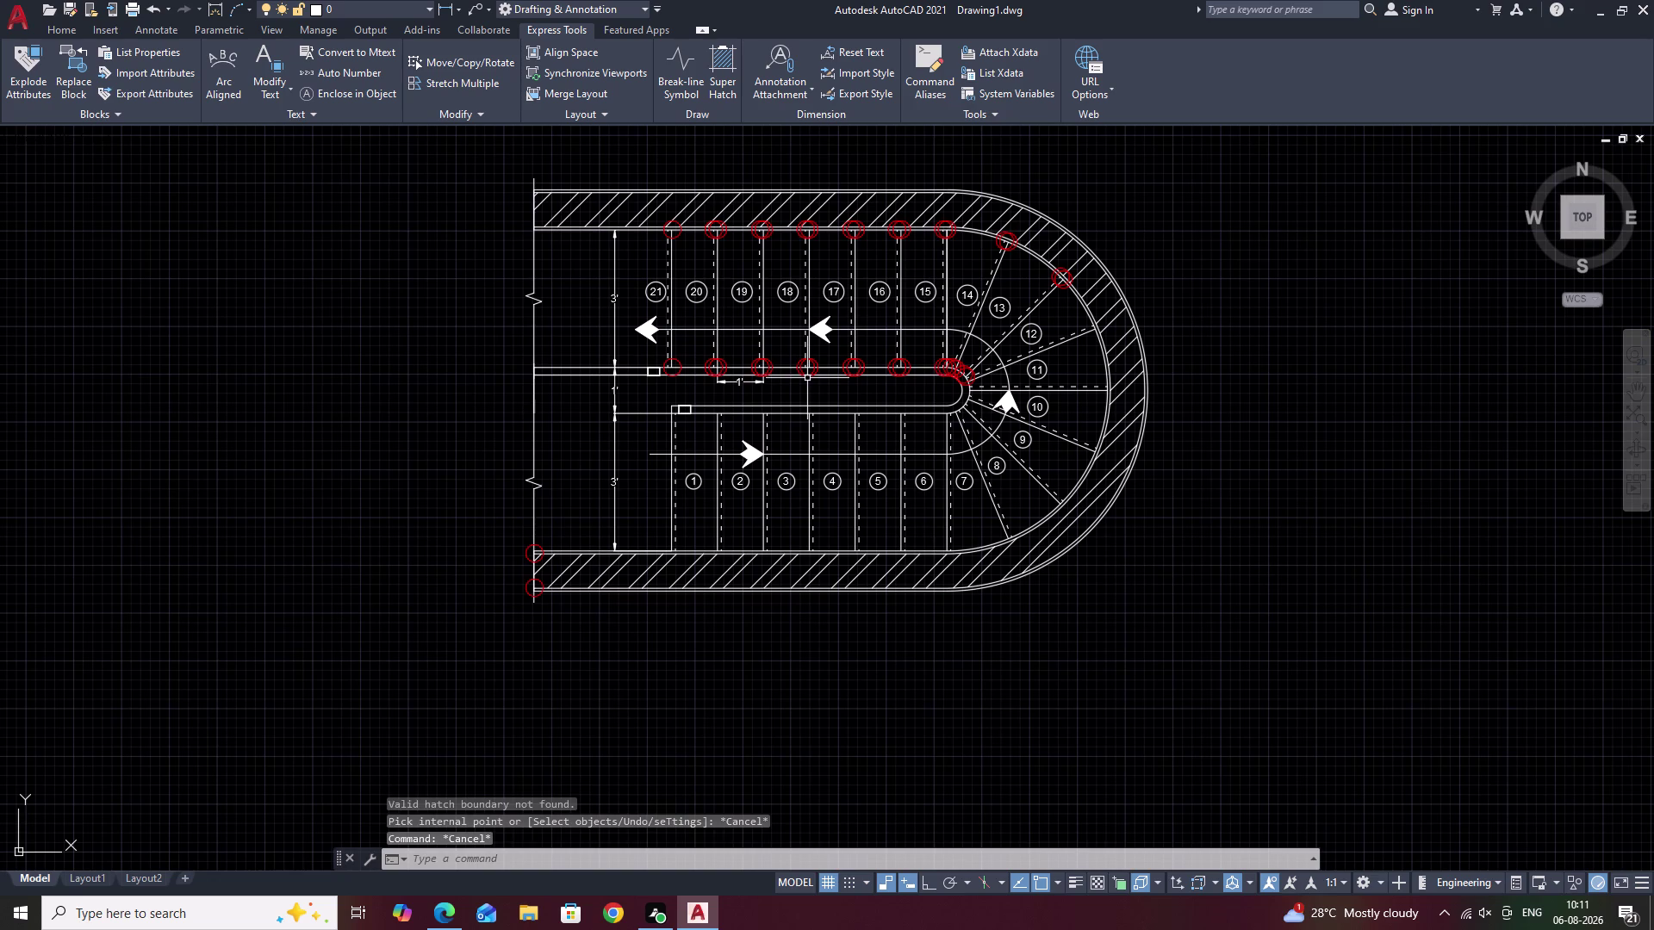
Start an AR-CONC hatch and pick the inner and outer wall-edge strips.
text(H)
key(space)
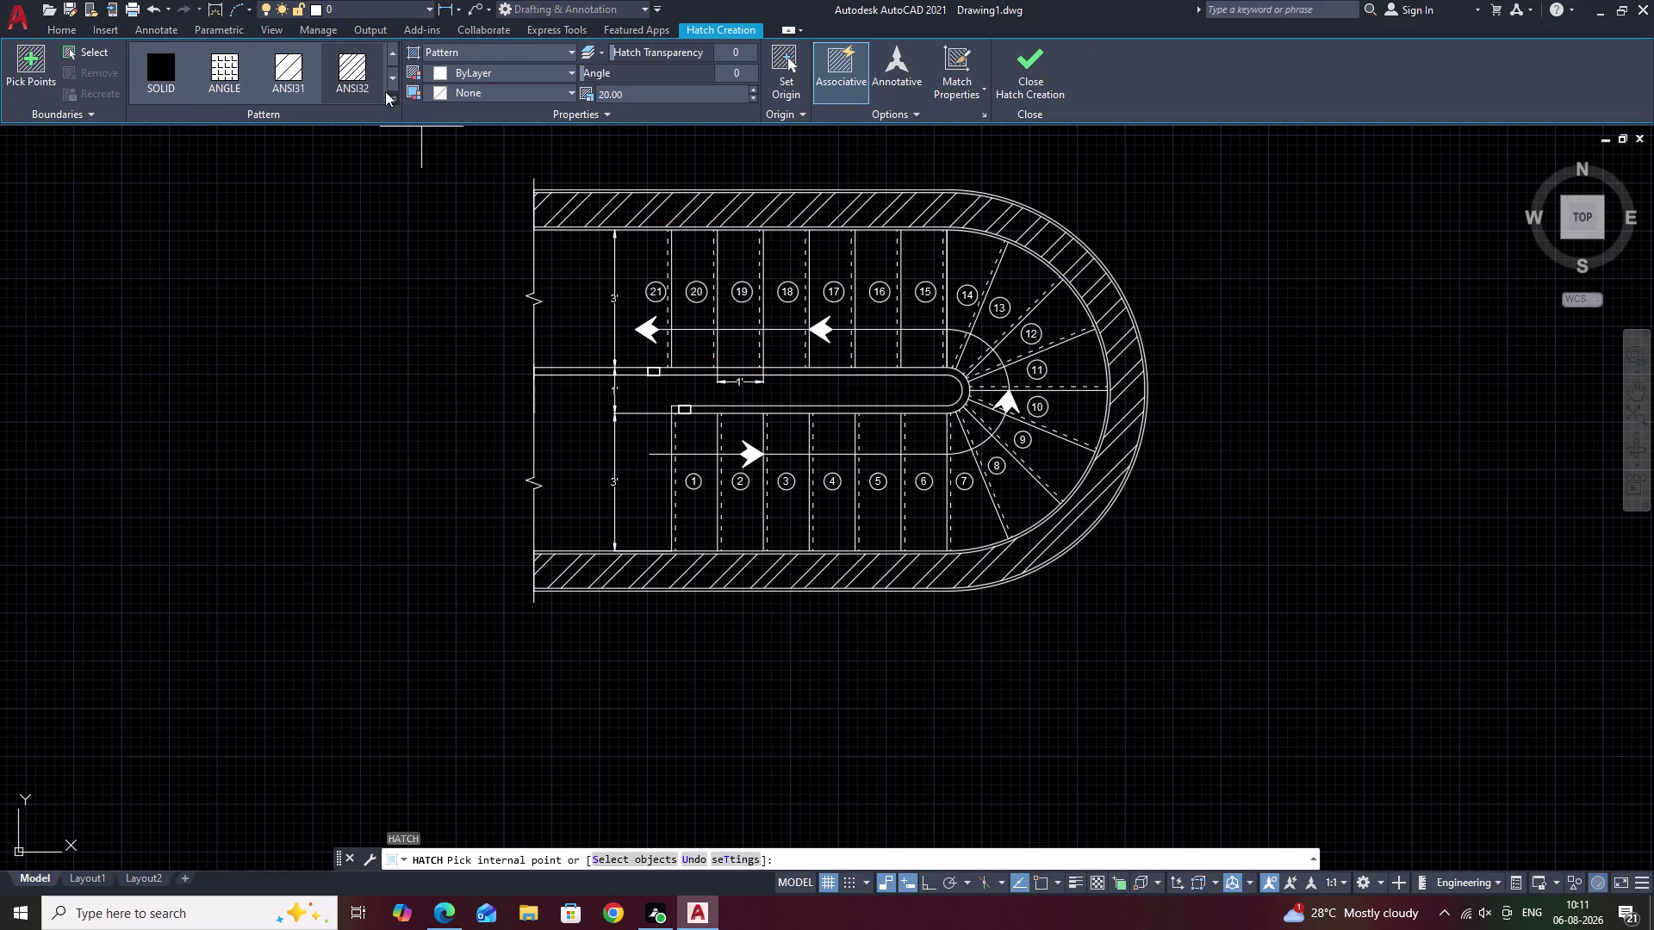
click(393, 94)
click(353, 250)
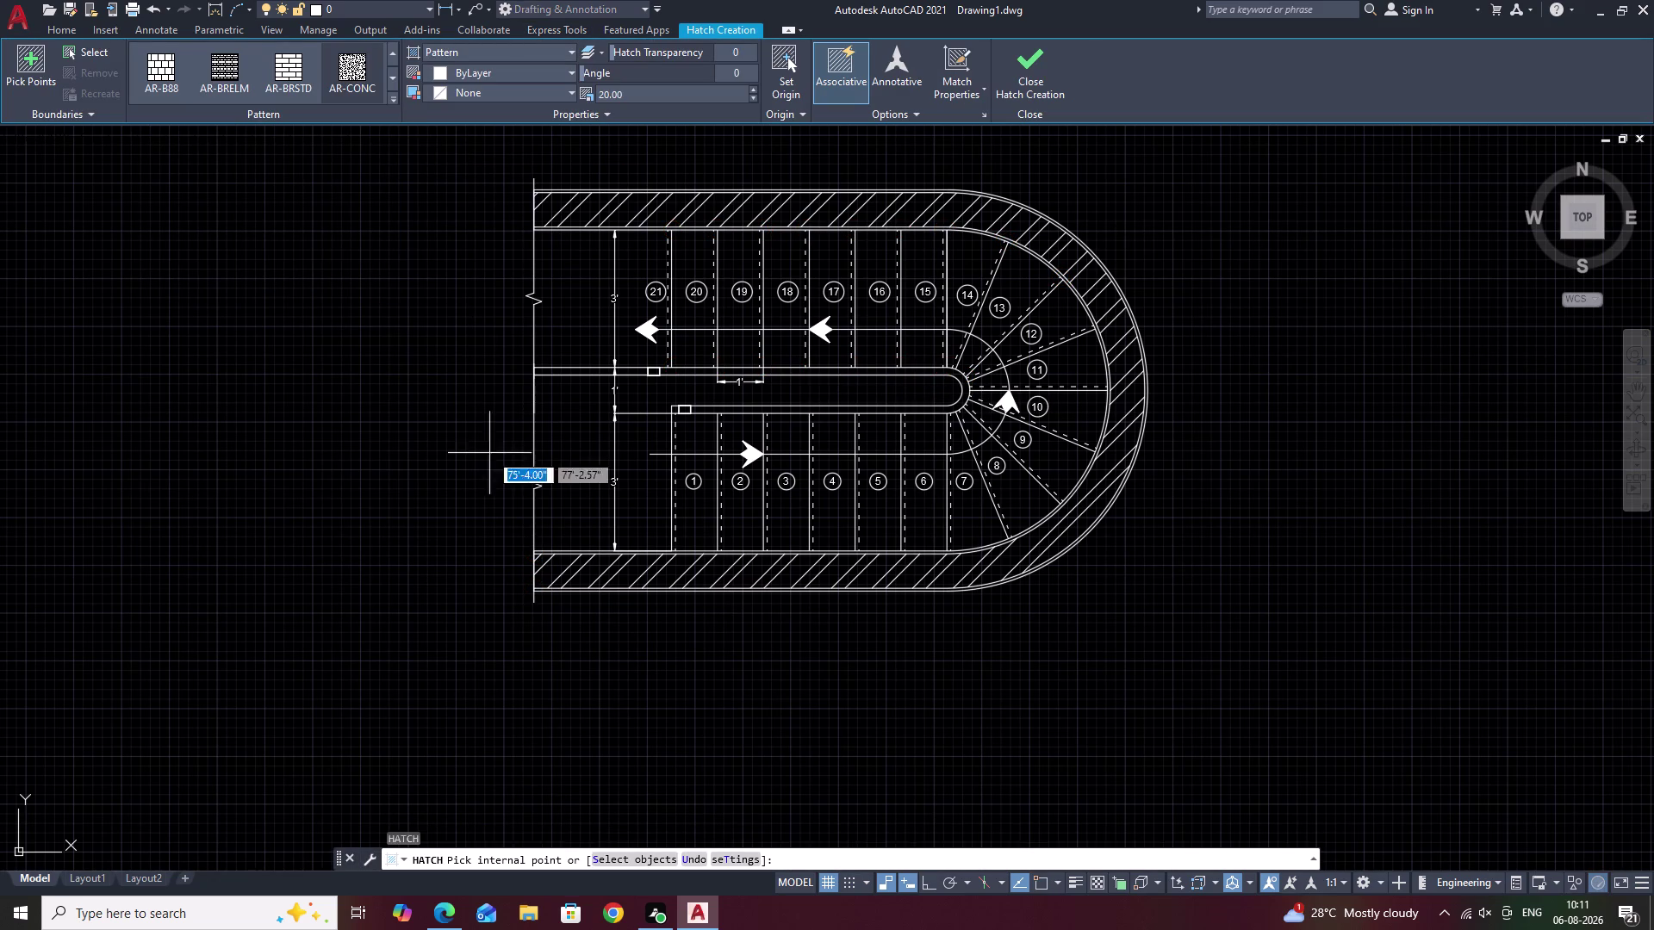
click(760, 553)
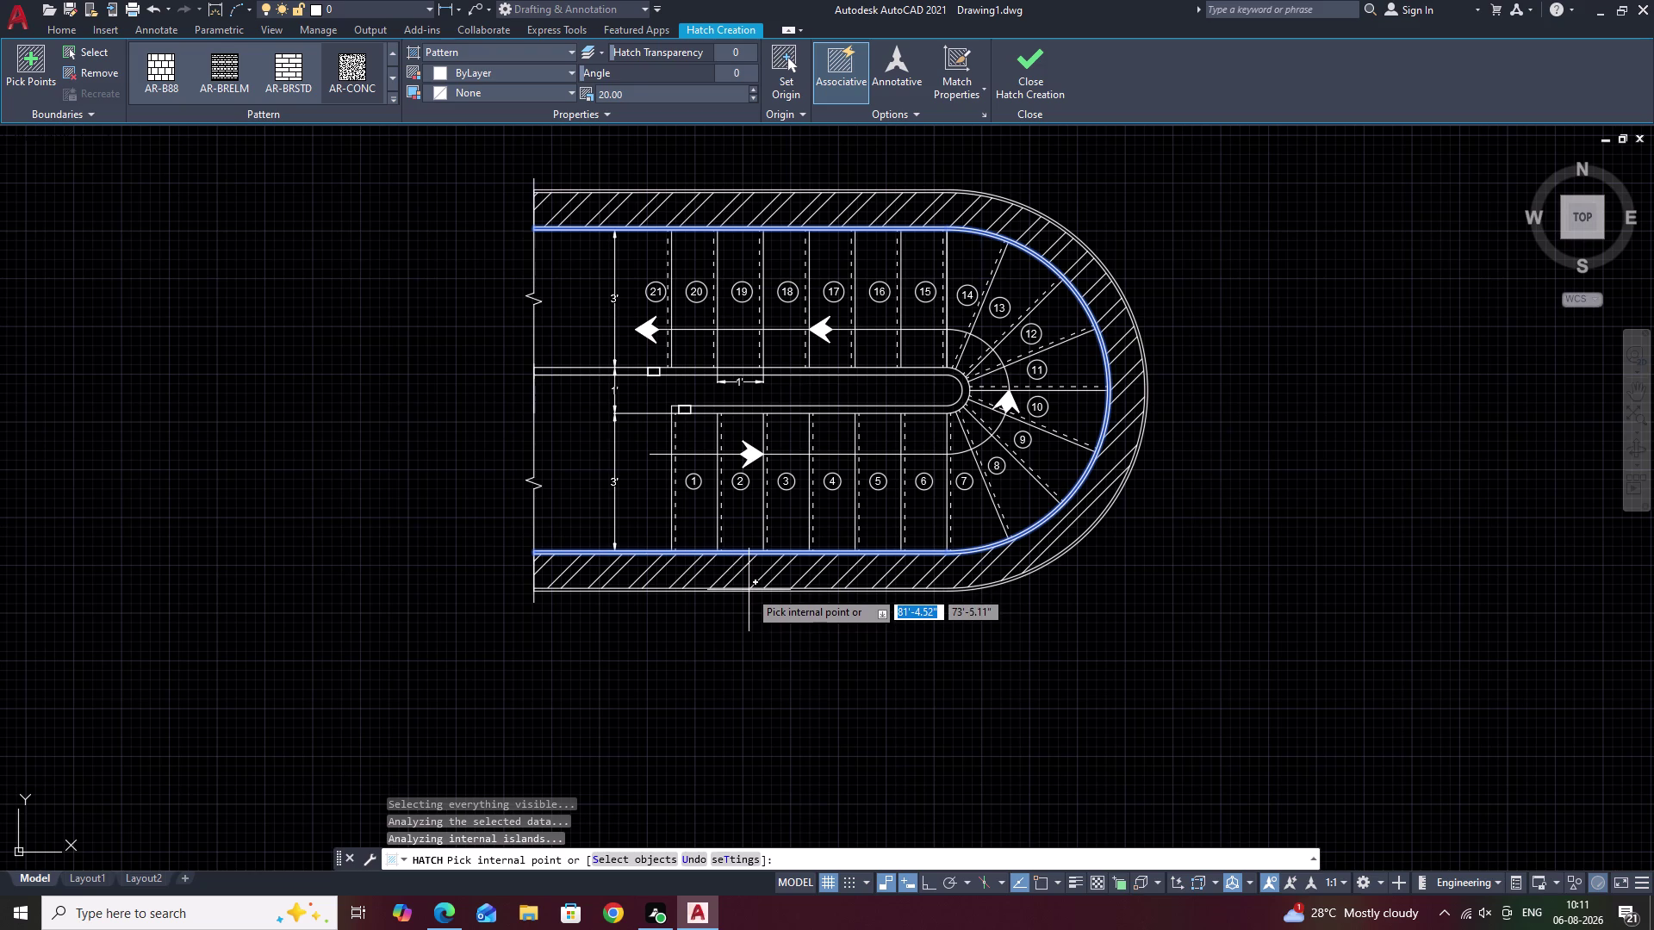
click(749, 590)
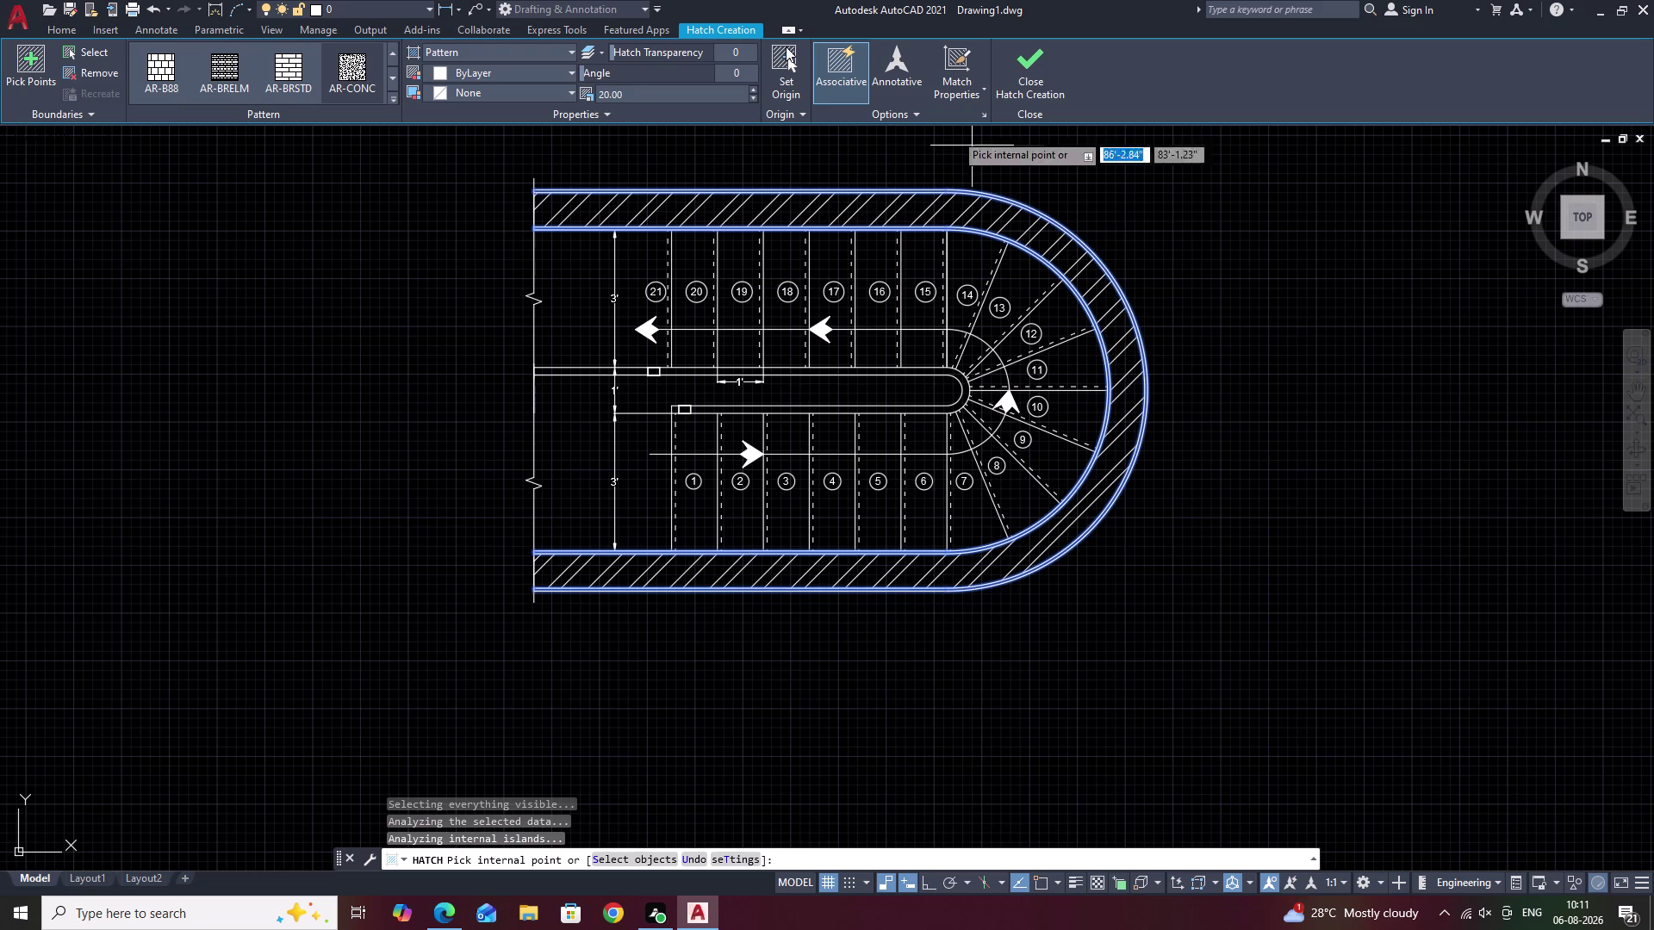
Set the concrete hatch scale to 0.1 and exit the hatch command.
click(699, 96)
key(BackSpace)
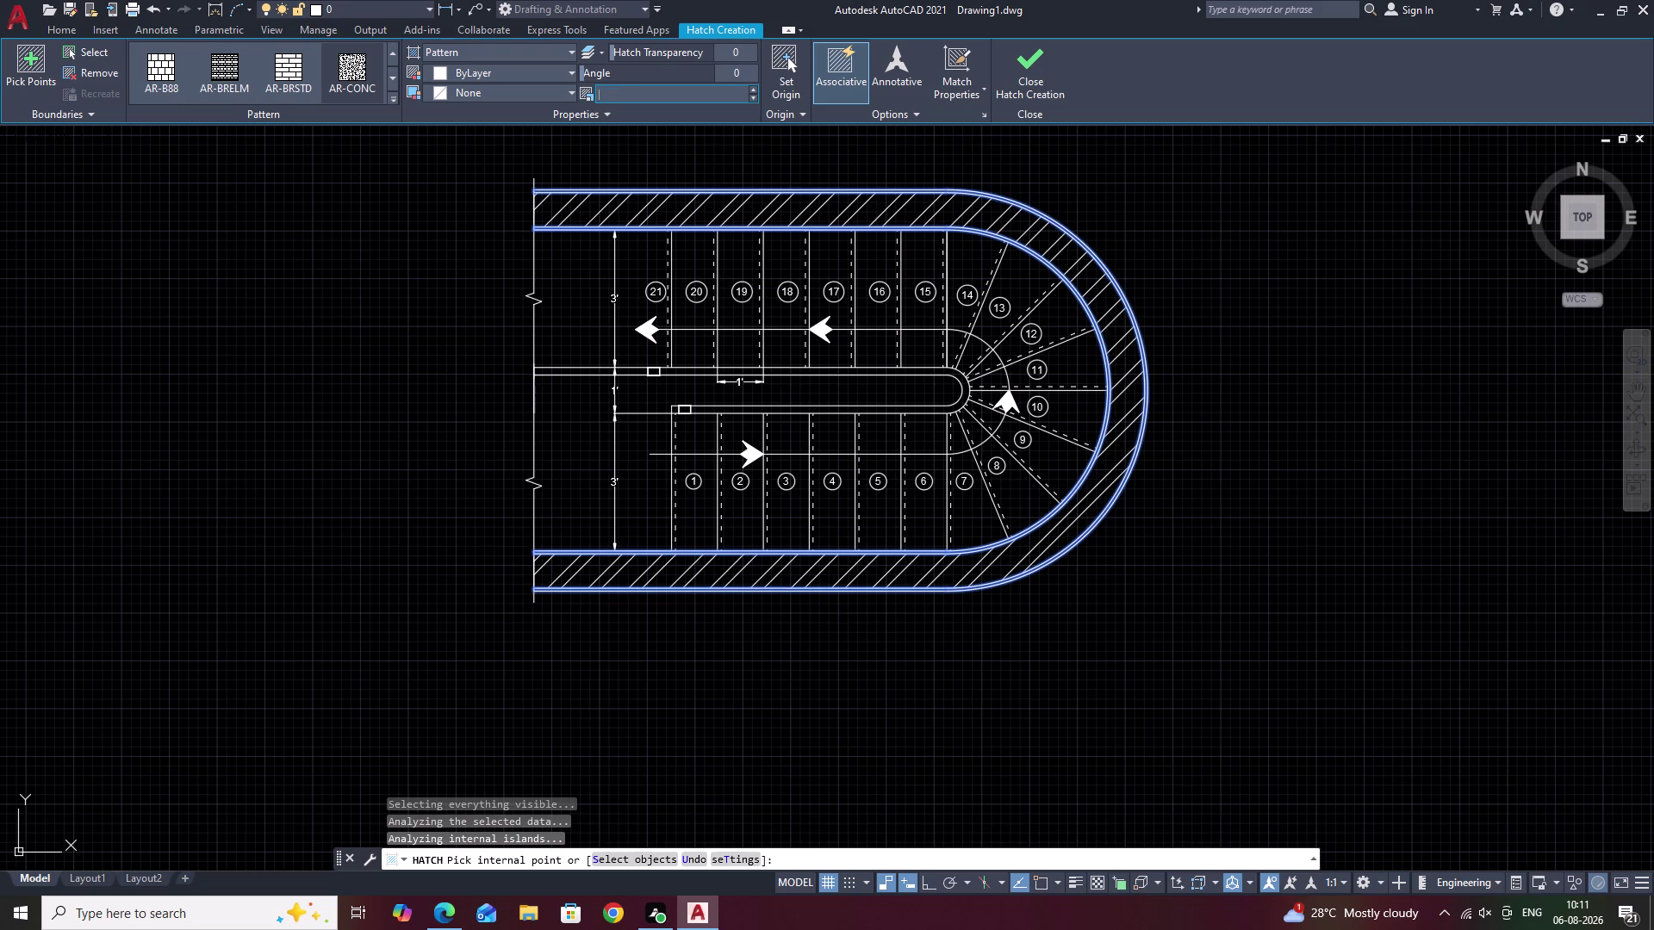
text(.1)
click(405, 202)
key(Escape)
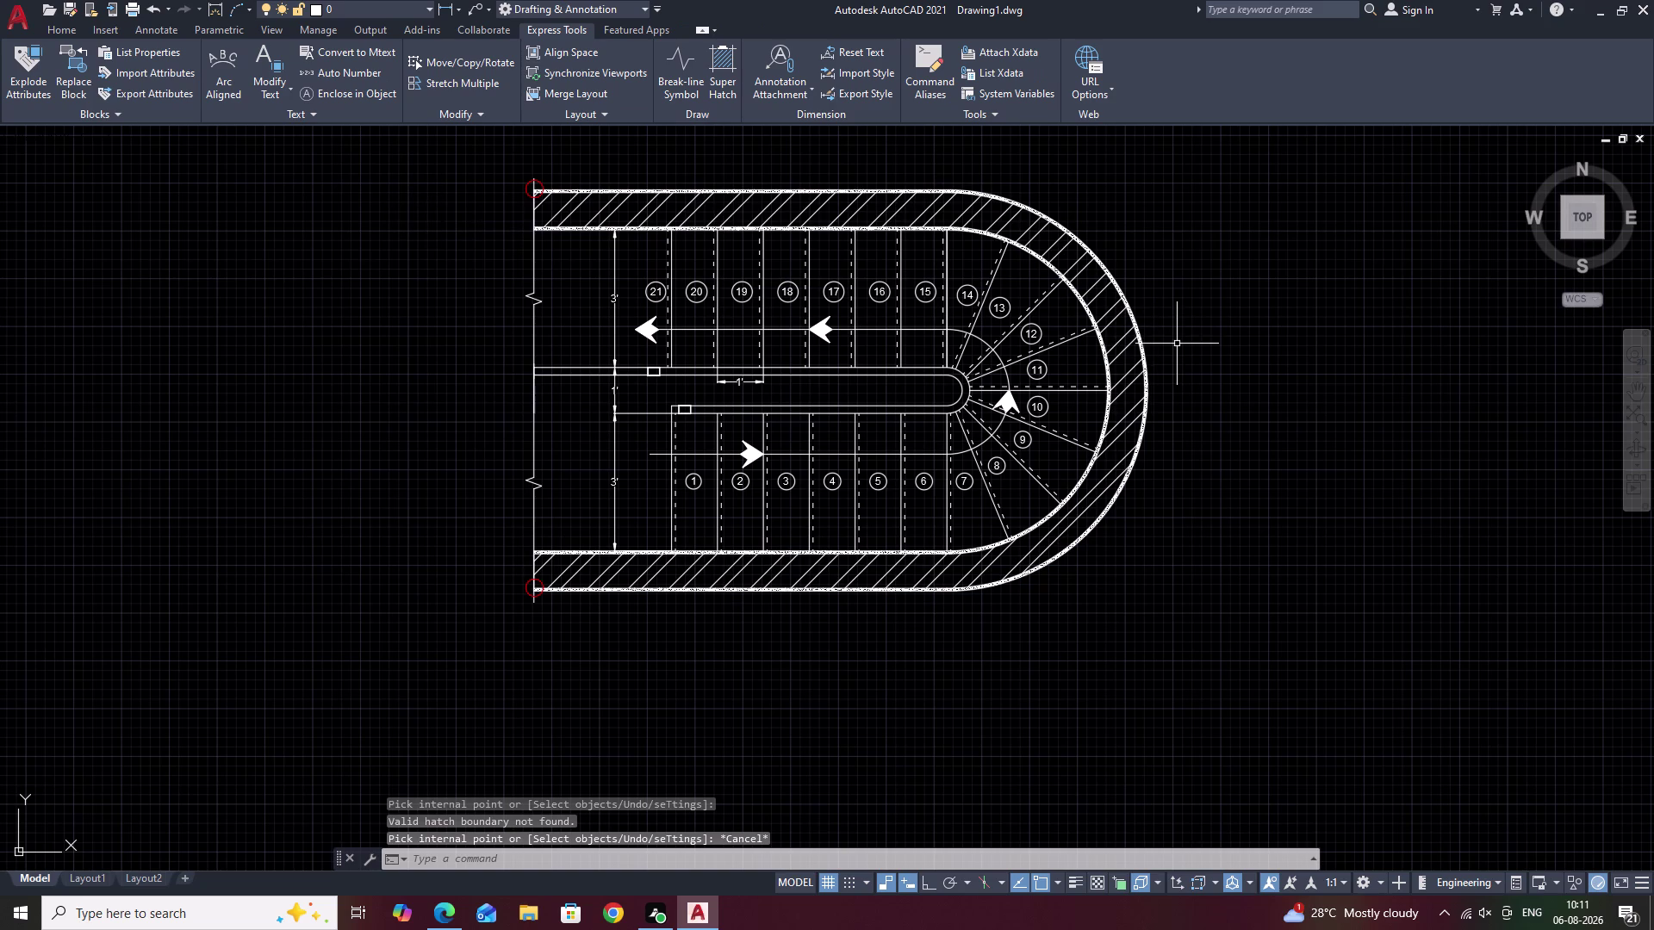
click(1103, 354)
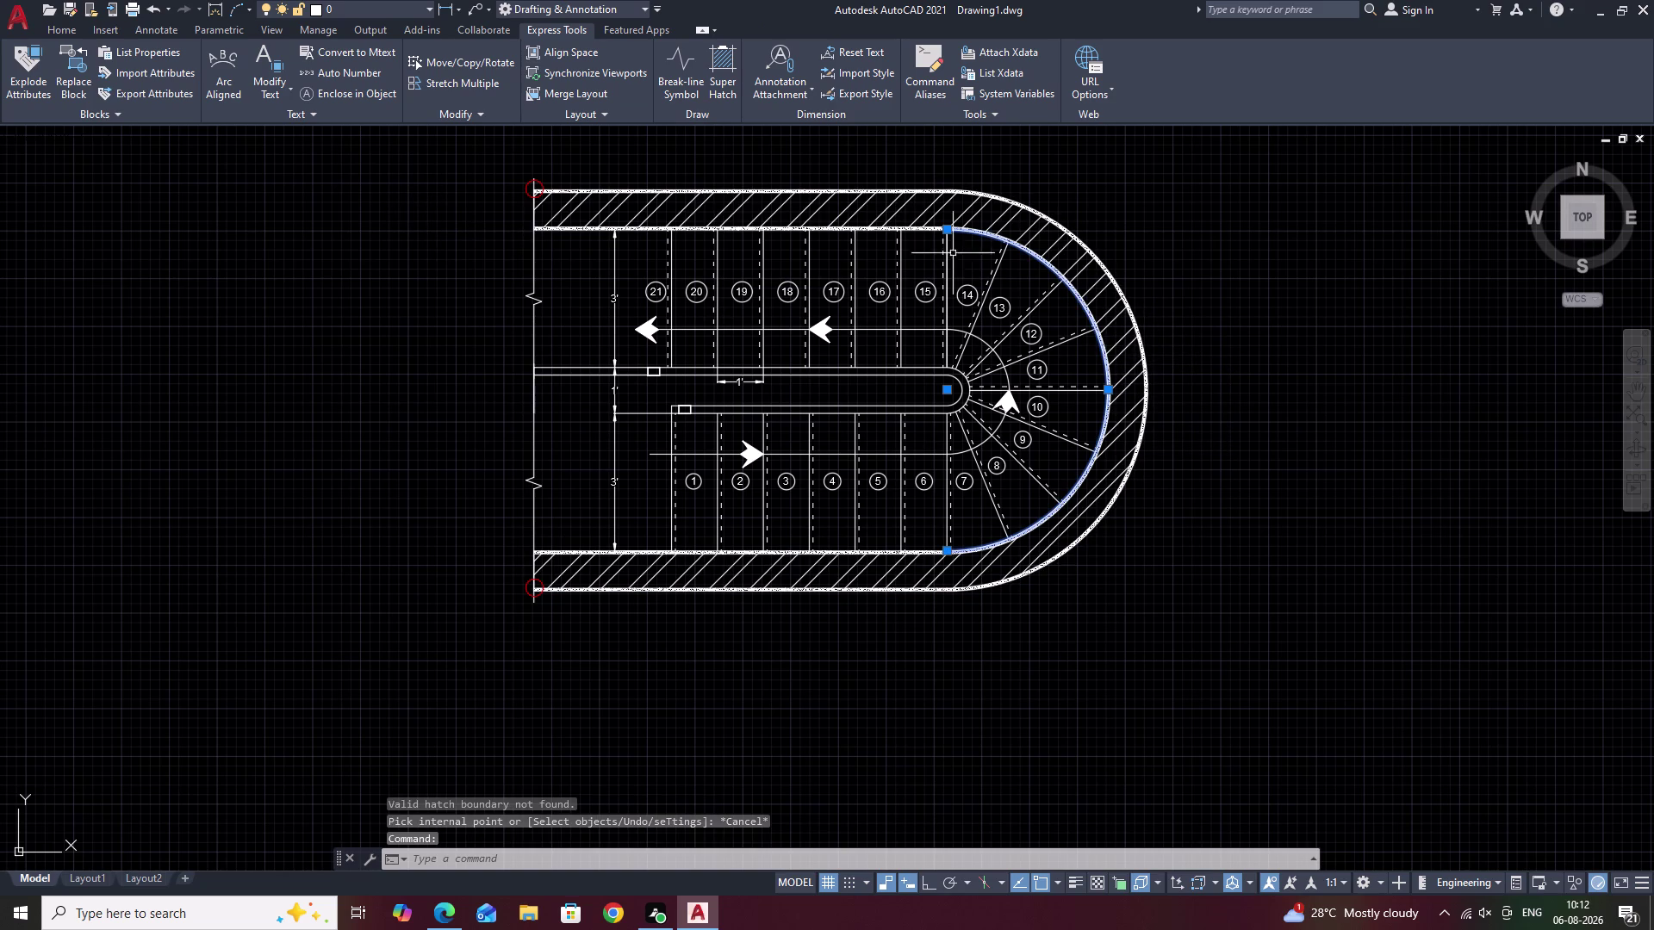
Select the inner wall edges and concrete hatch, then clear the selection.
click(909, 228)
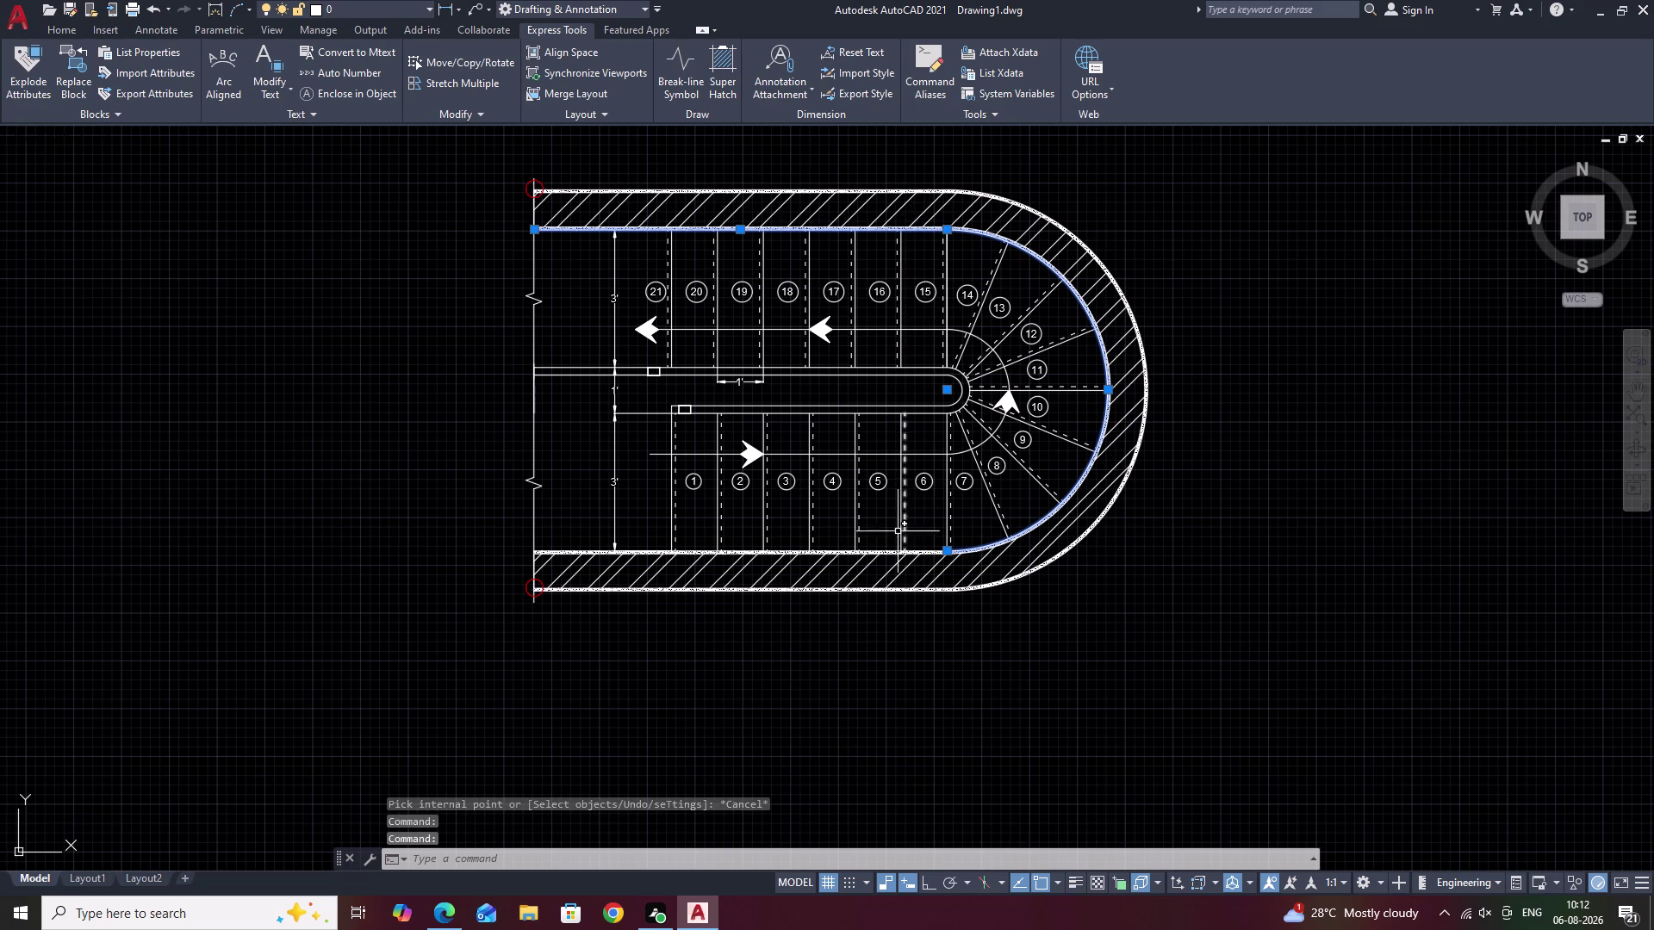
click(883, 552)
scroll(up, 3)
scroll(up, 3)
click(857, 584)
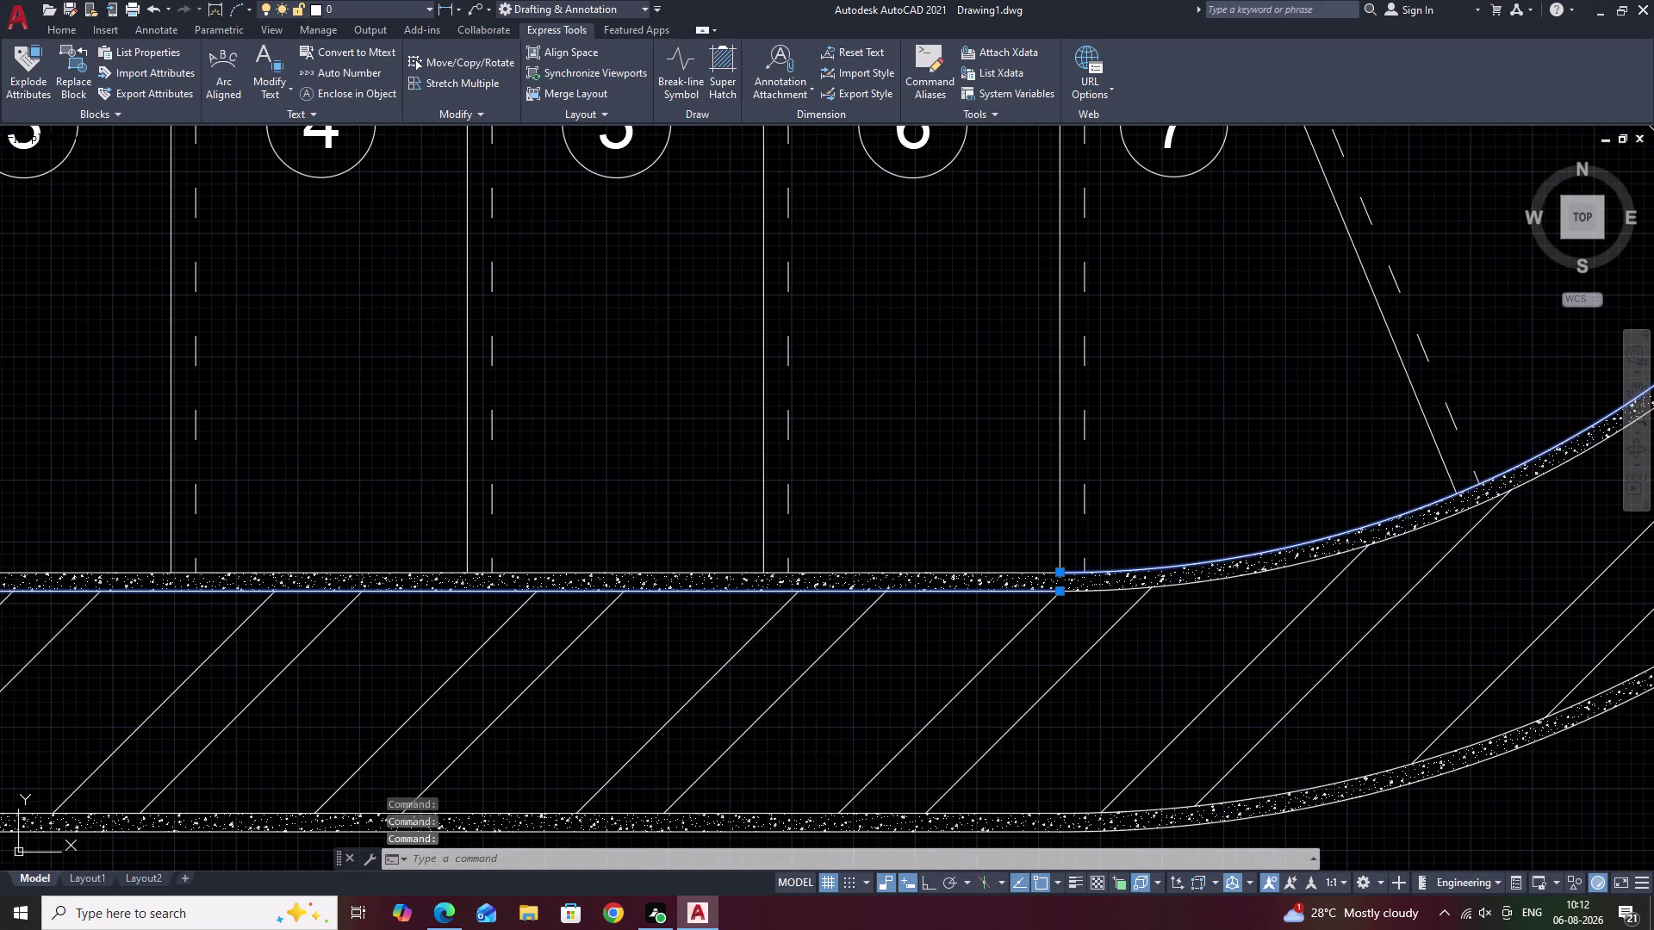
scroll(down, 3)
scroll(down, 3)
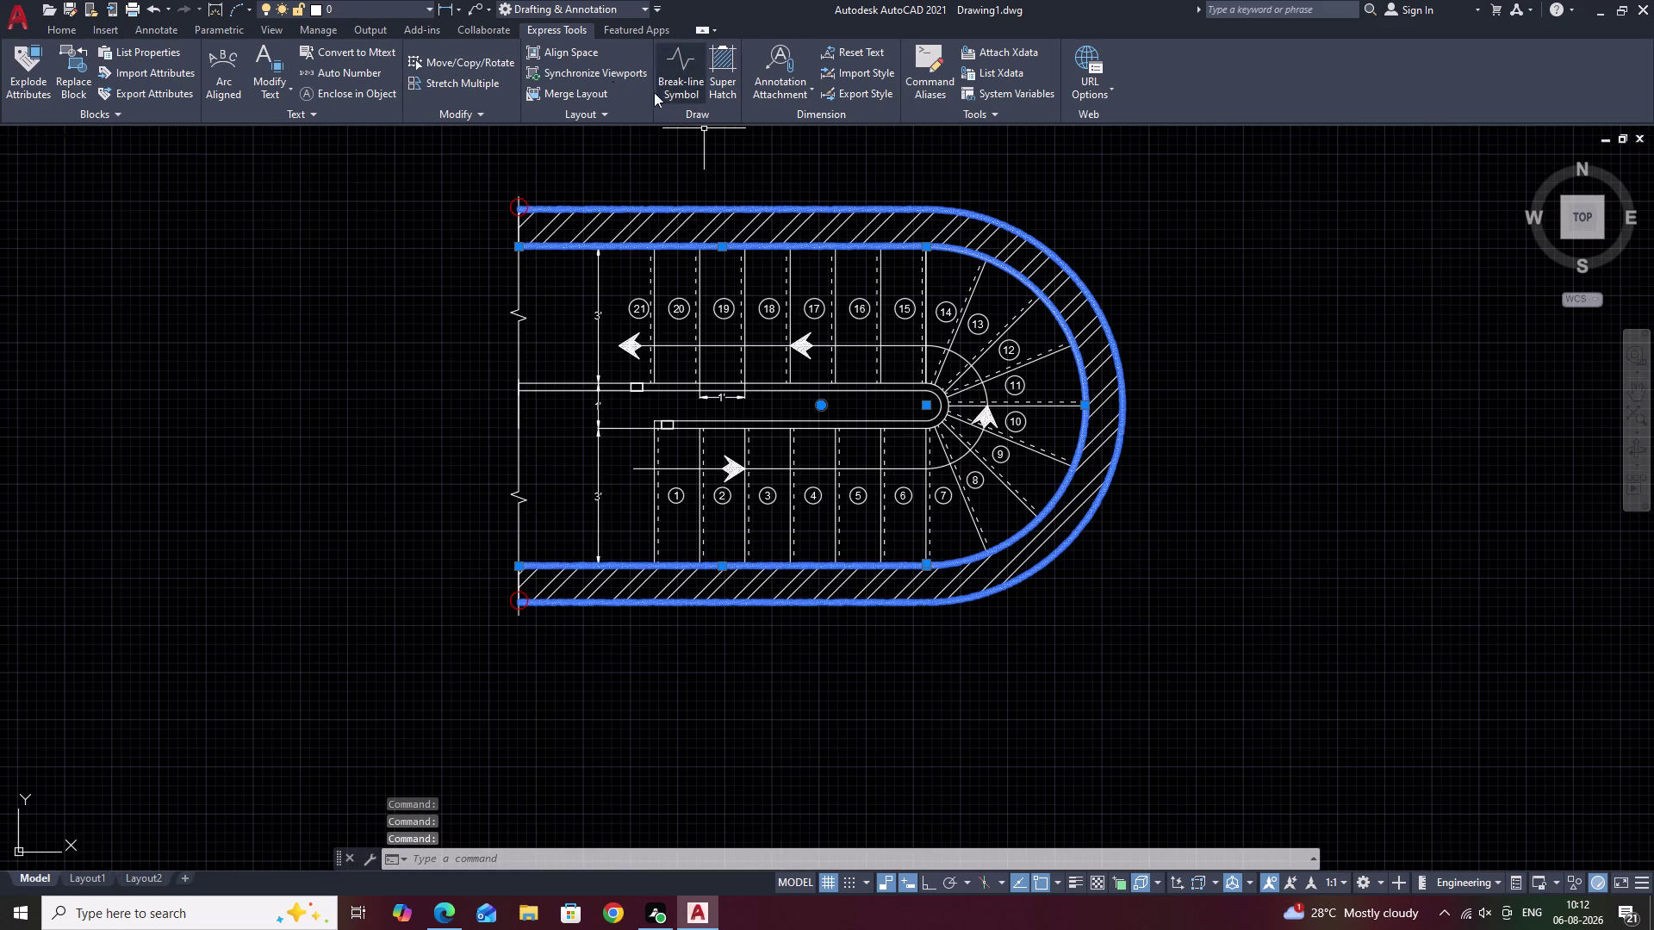
key(Escape)
key(Escape)
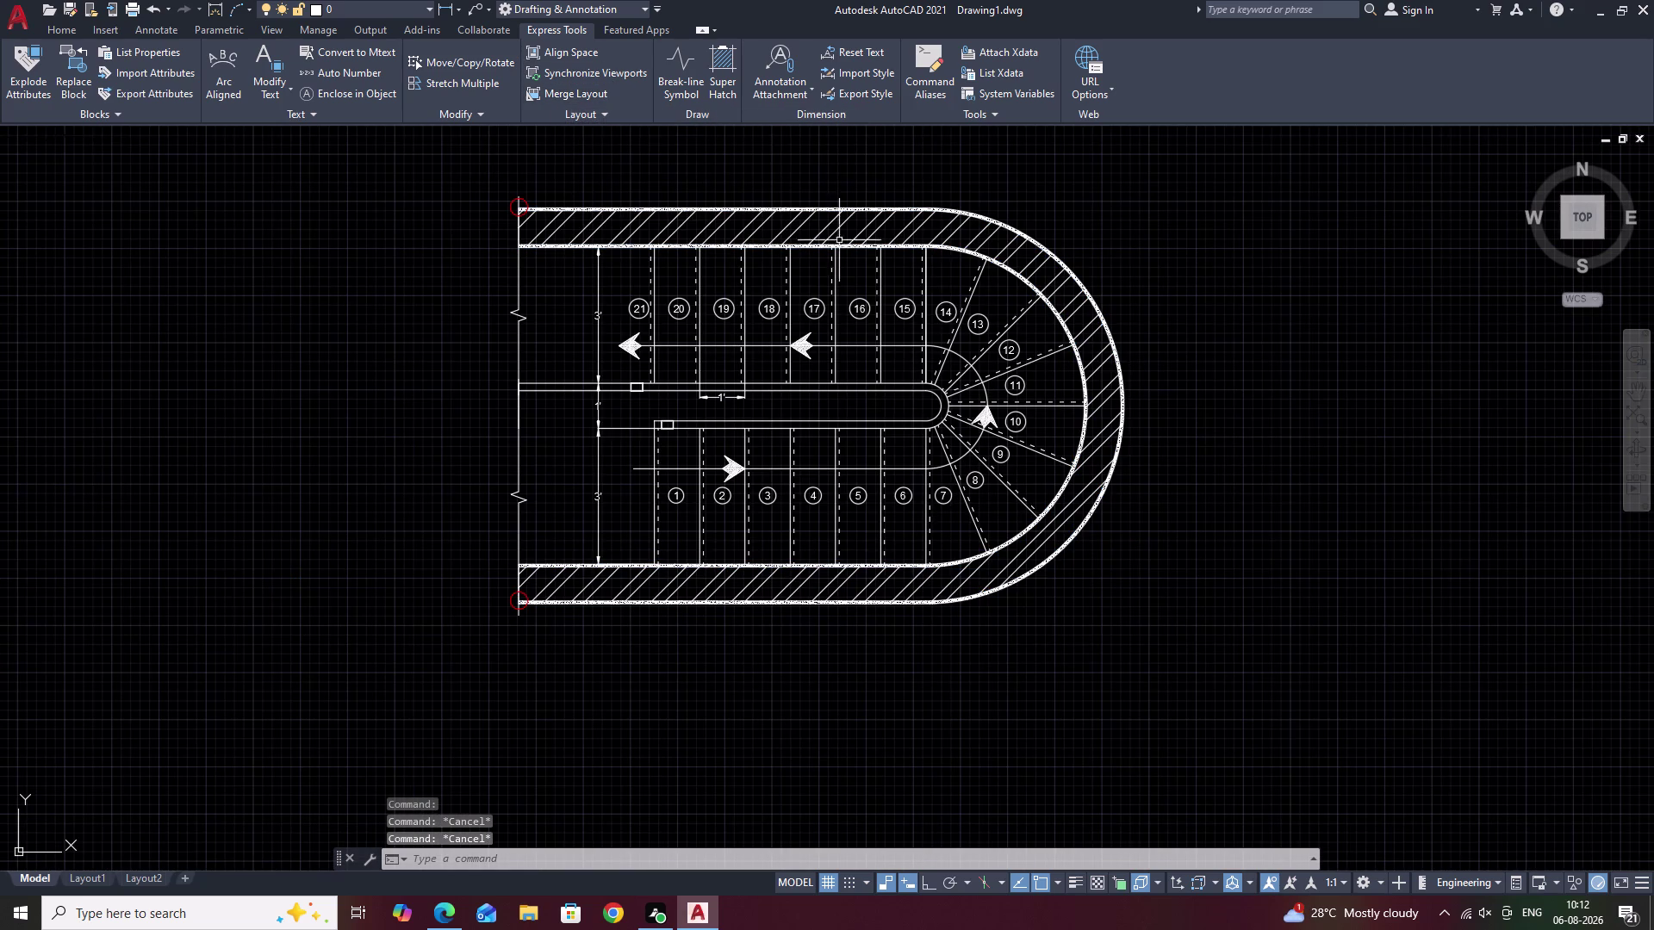
Select the AR-CONC wall-edge hatch and set its pattern scale to 0.4.
scroll(up, 3)
scroll(up, 3)
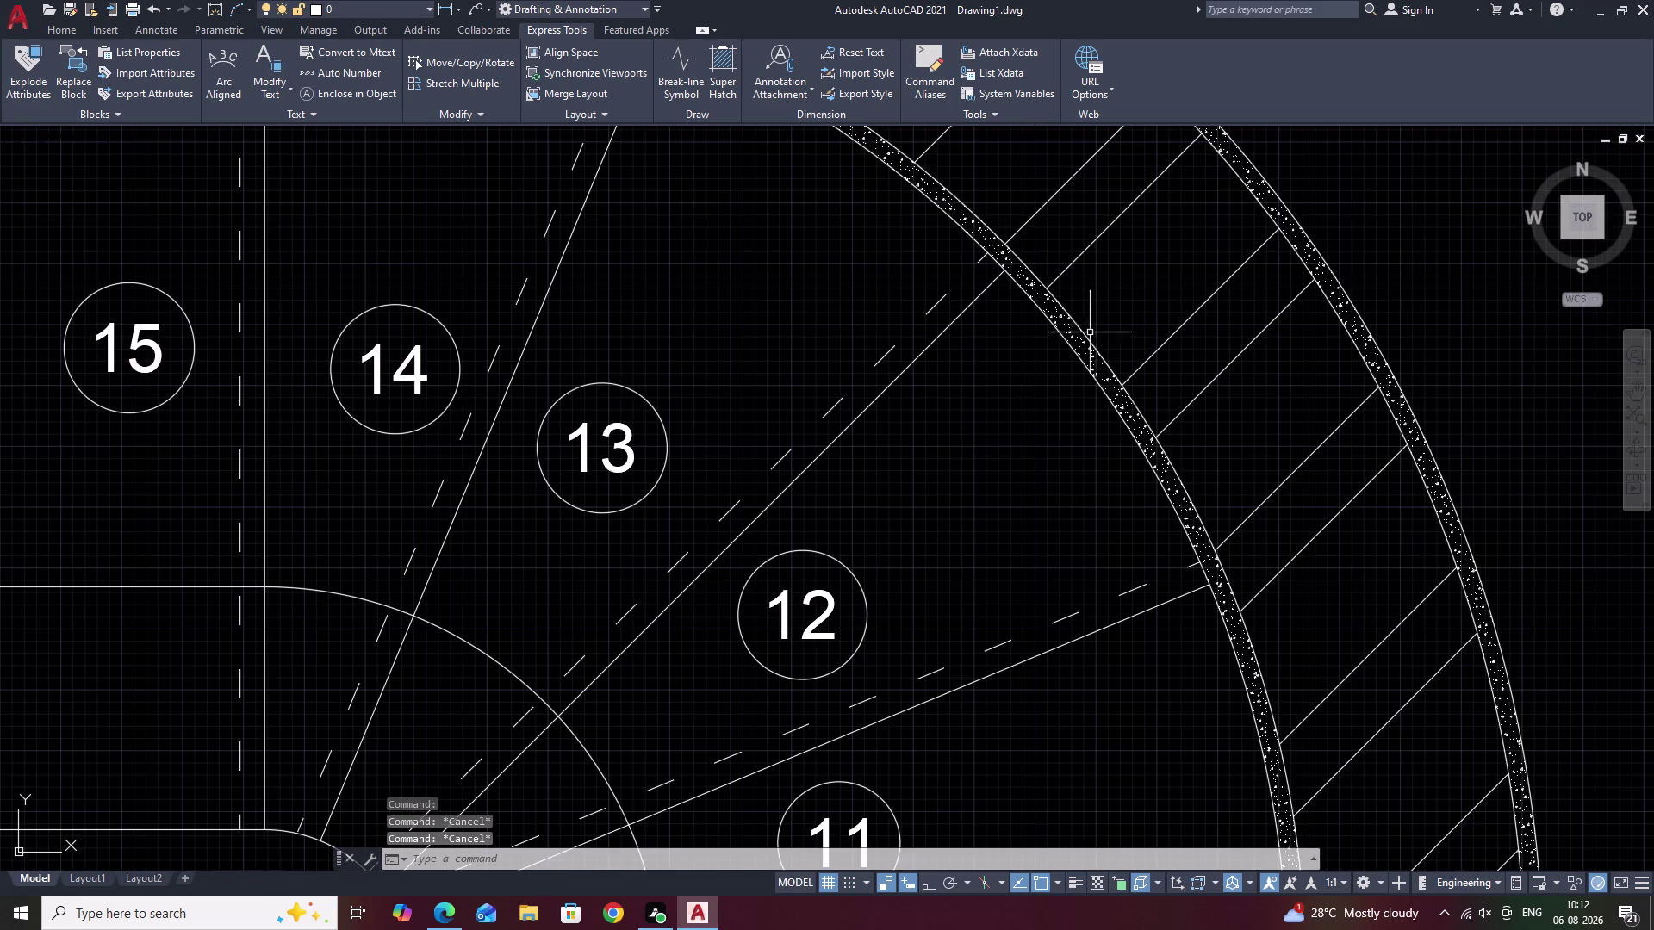
click(1082, 347)
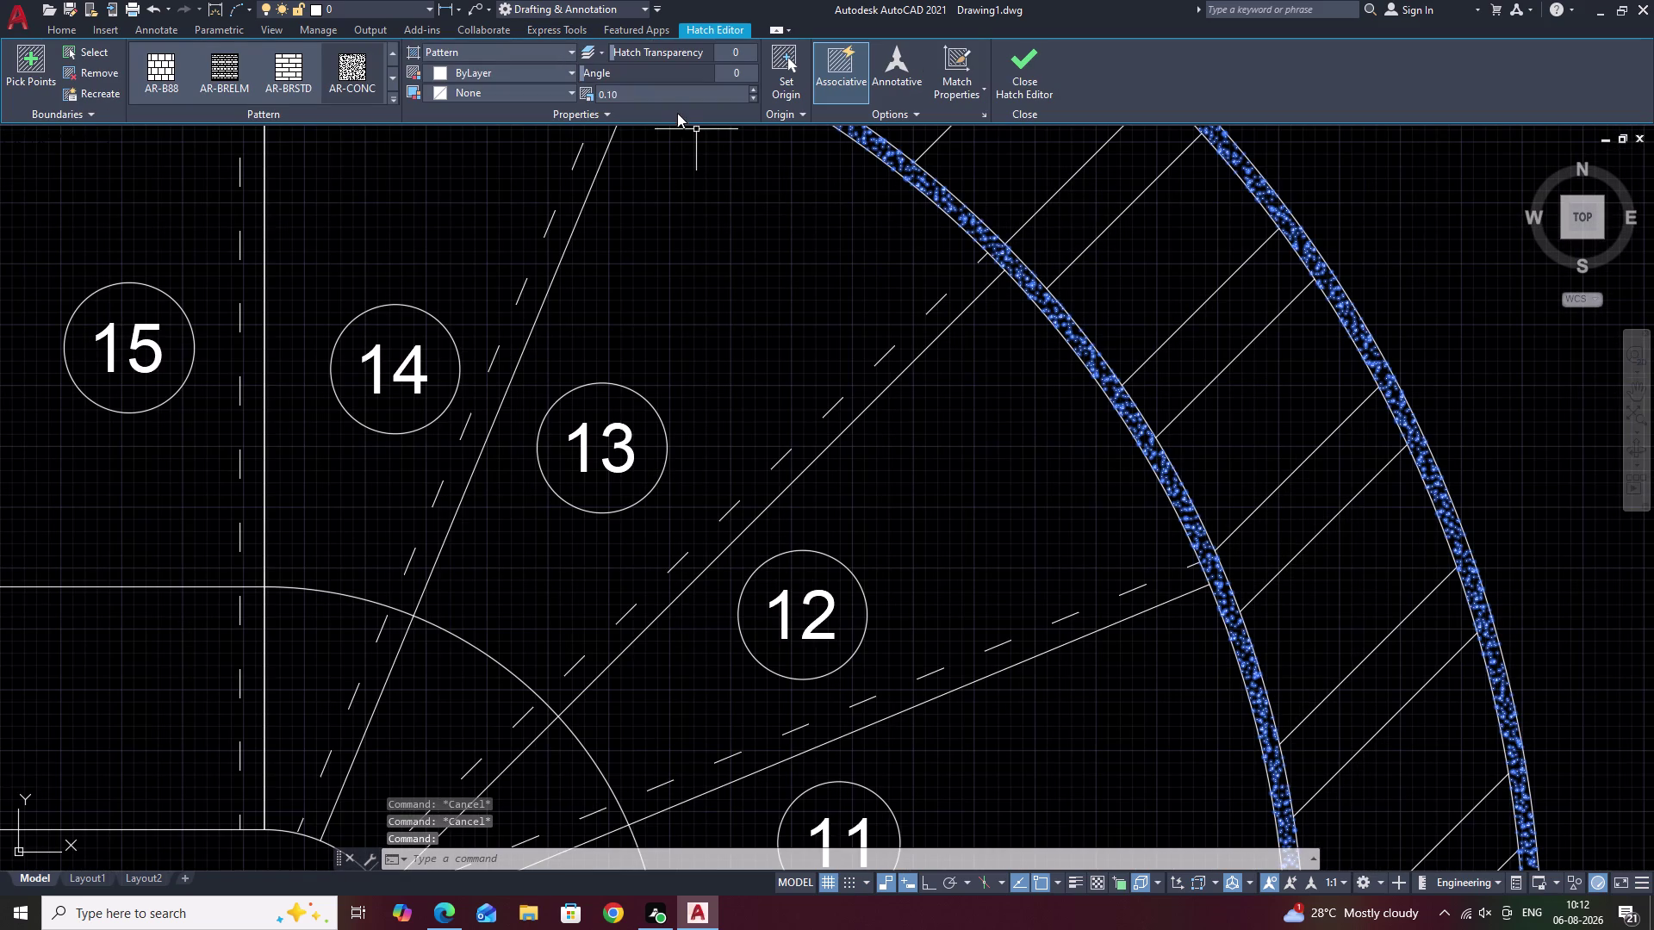
click(662, 91)
key(BackSpace)
key(period)
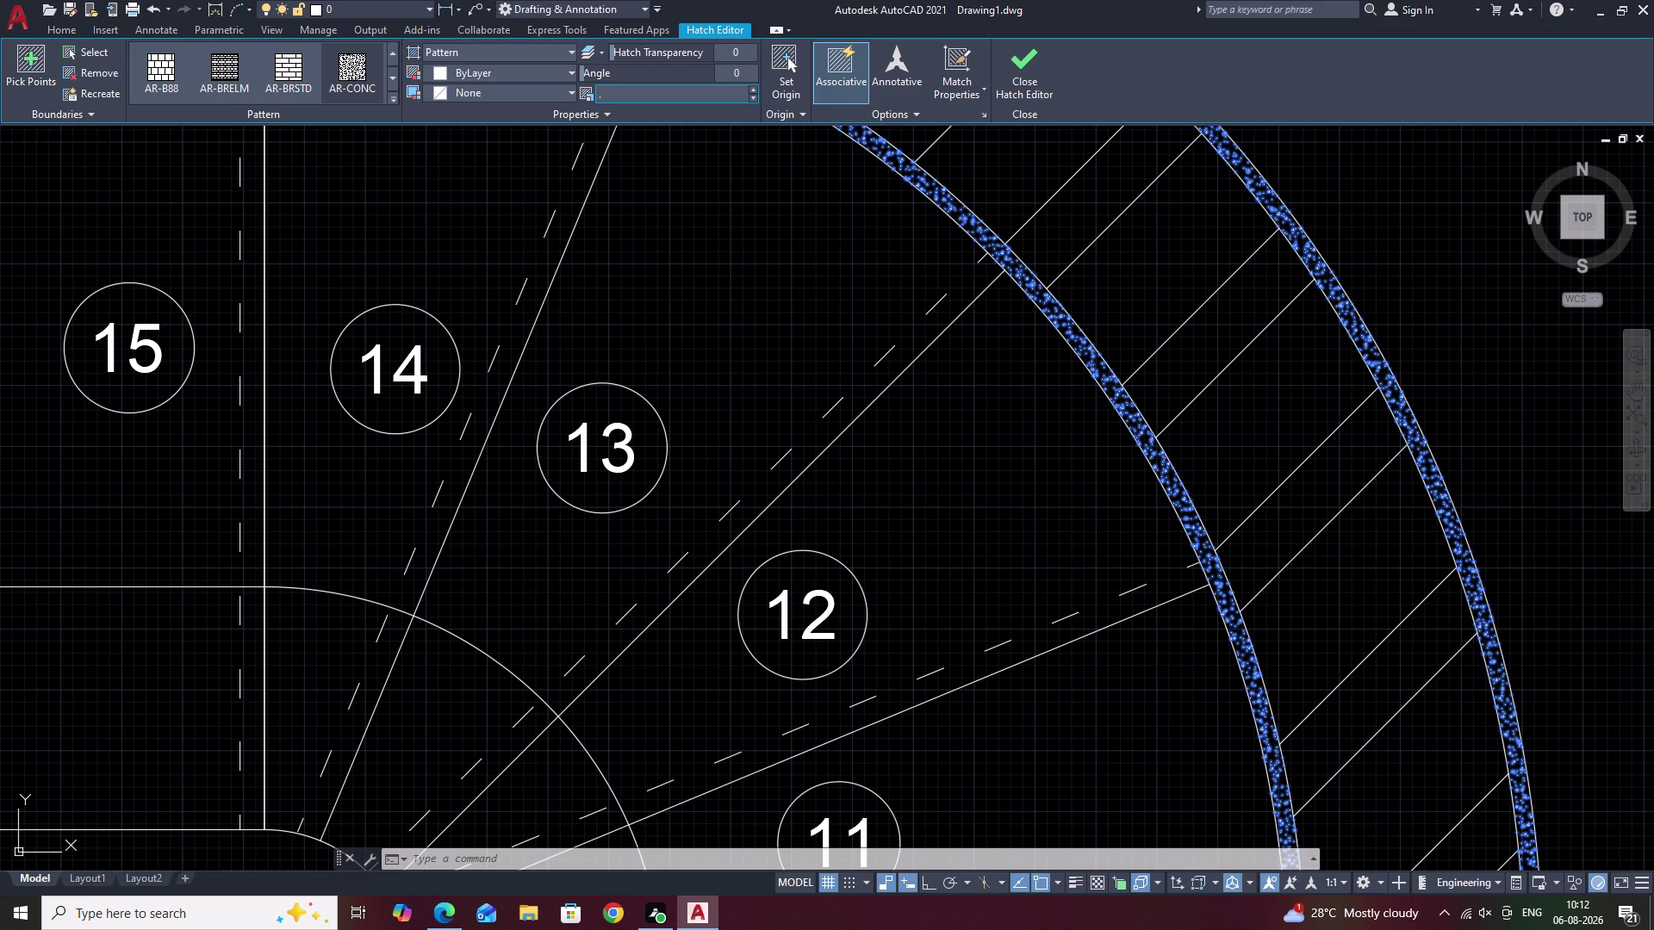
key(4)
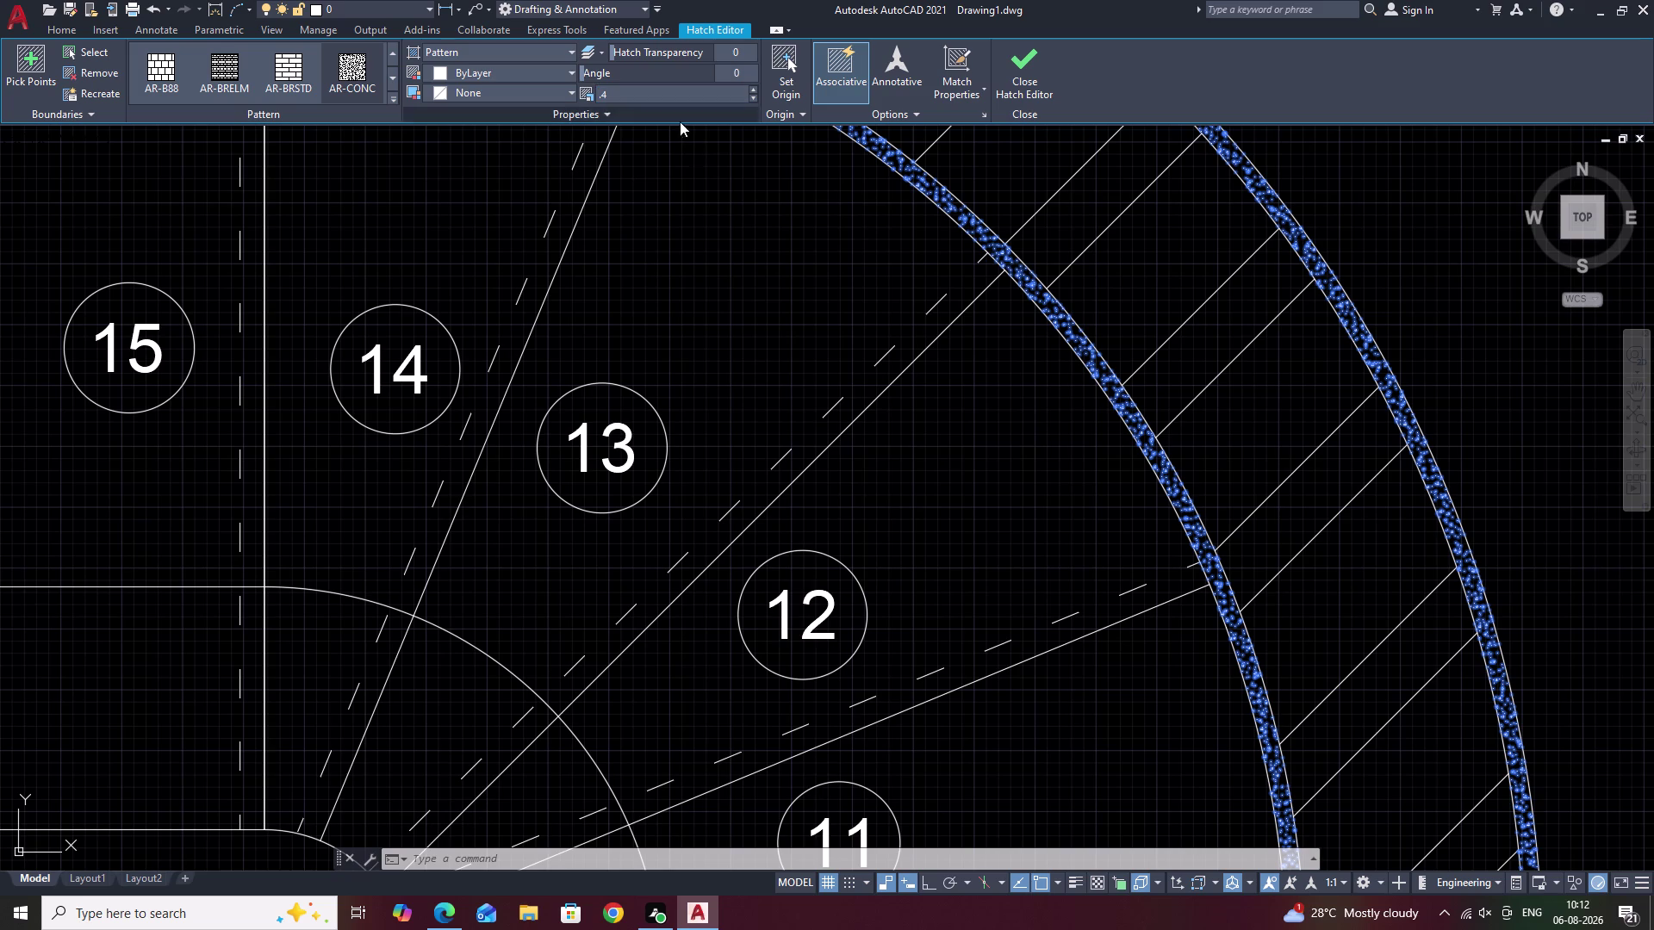
click(741, 188)
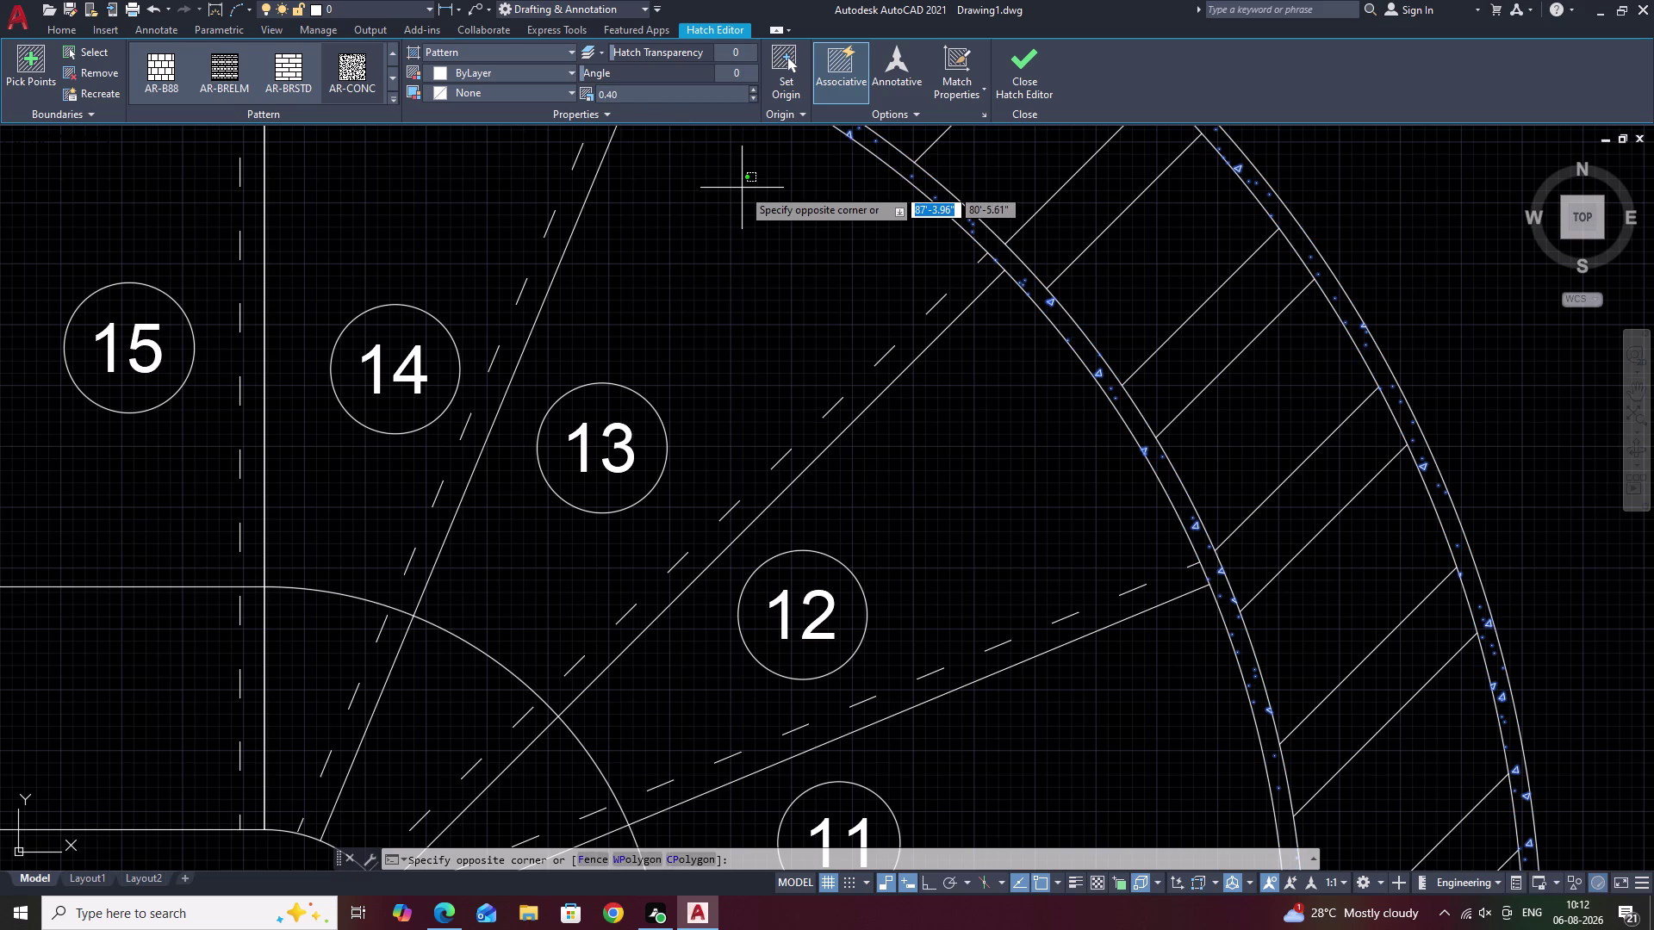
Edit the hatch scale field again, then cancel out of hatch editing.
click(639, 97)
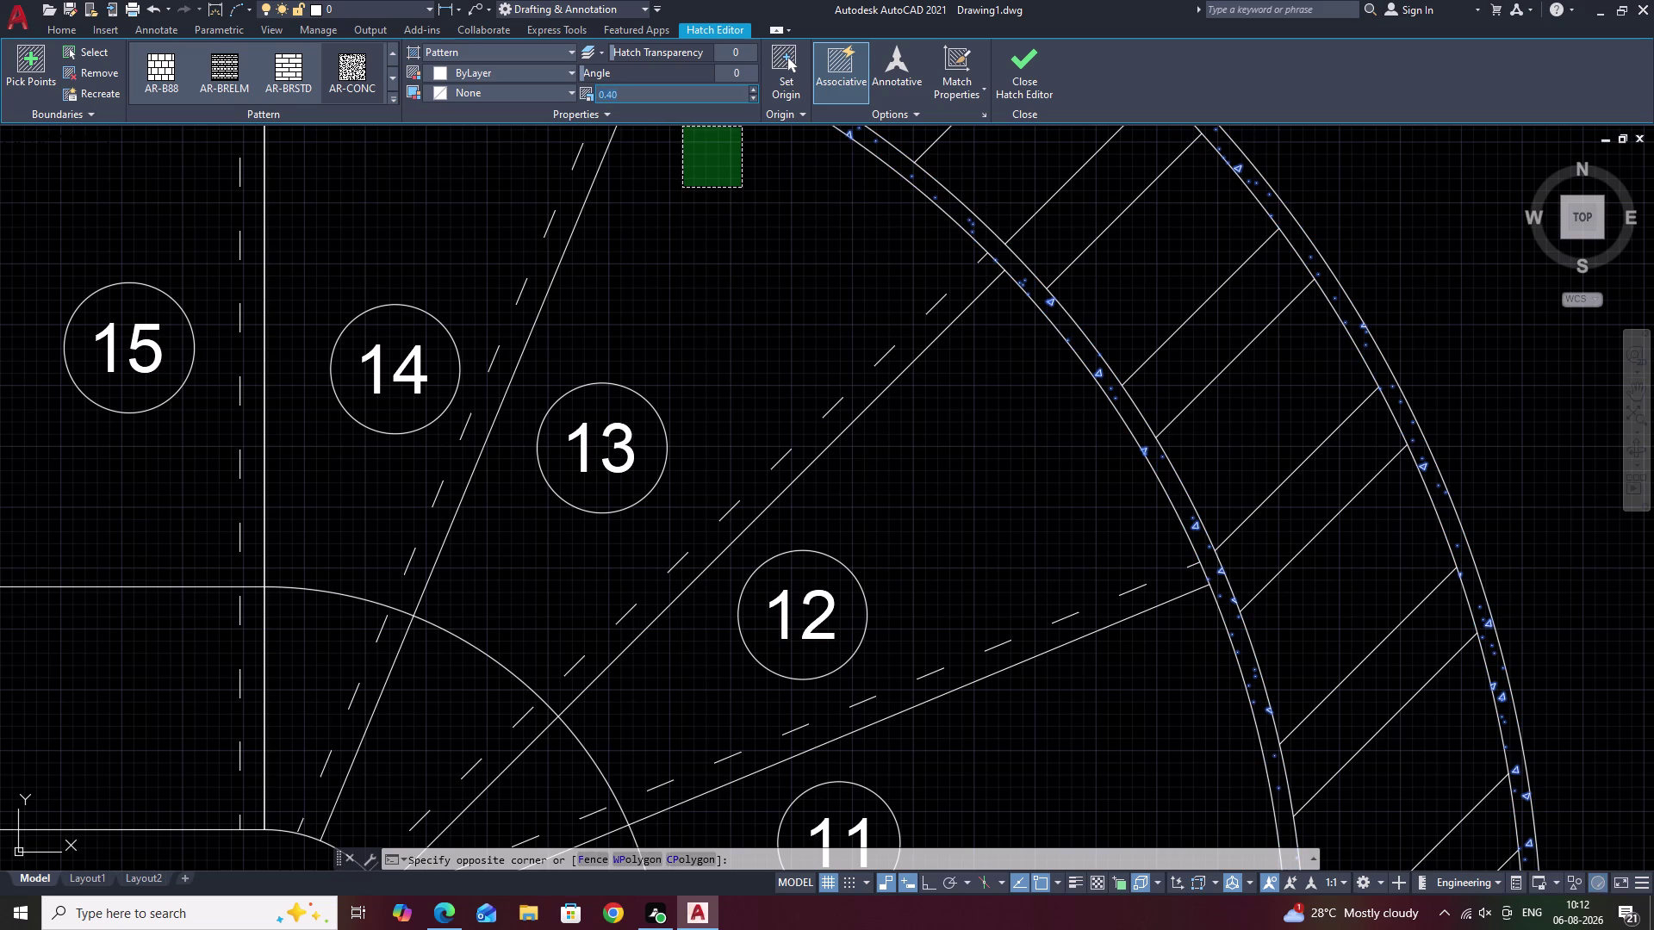
key(BackSpace)
key(period)
key(3)
click(649, 164)
key(Escape)
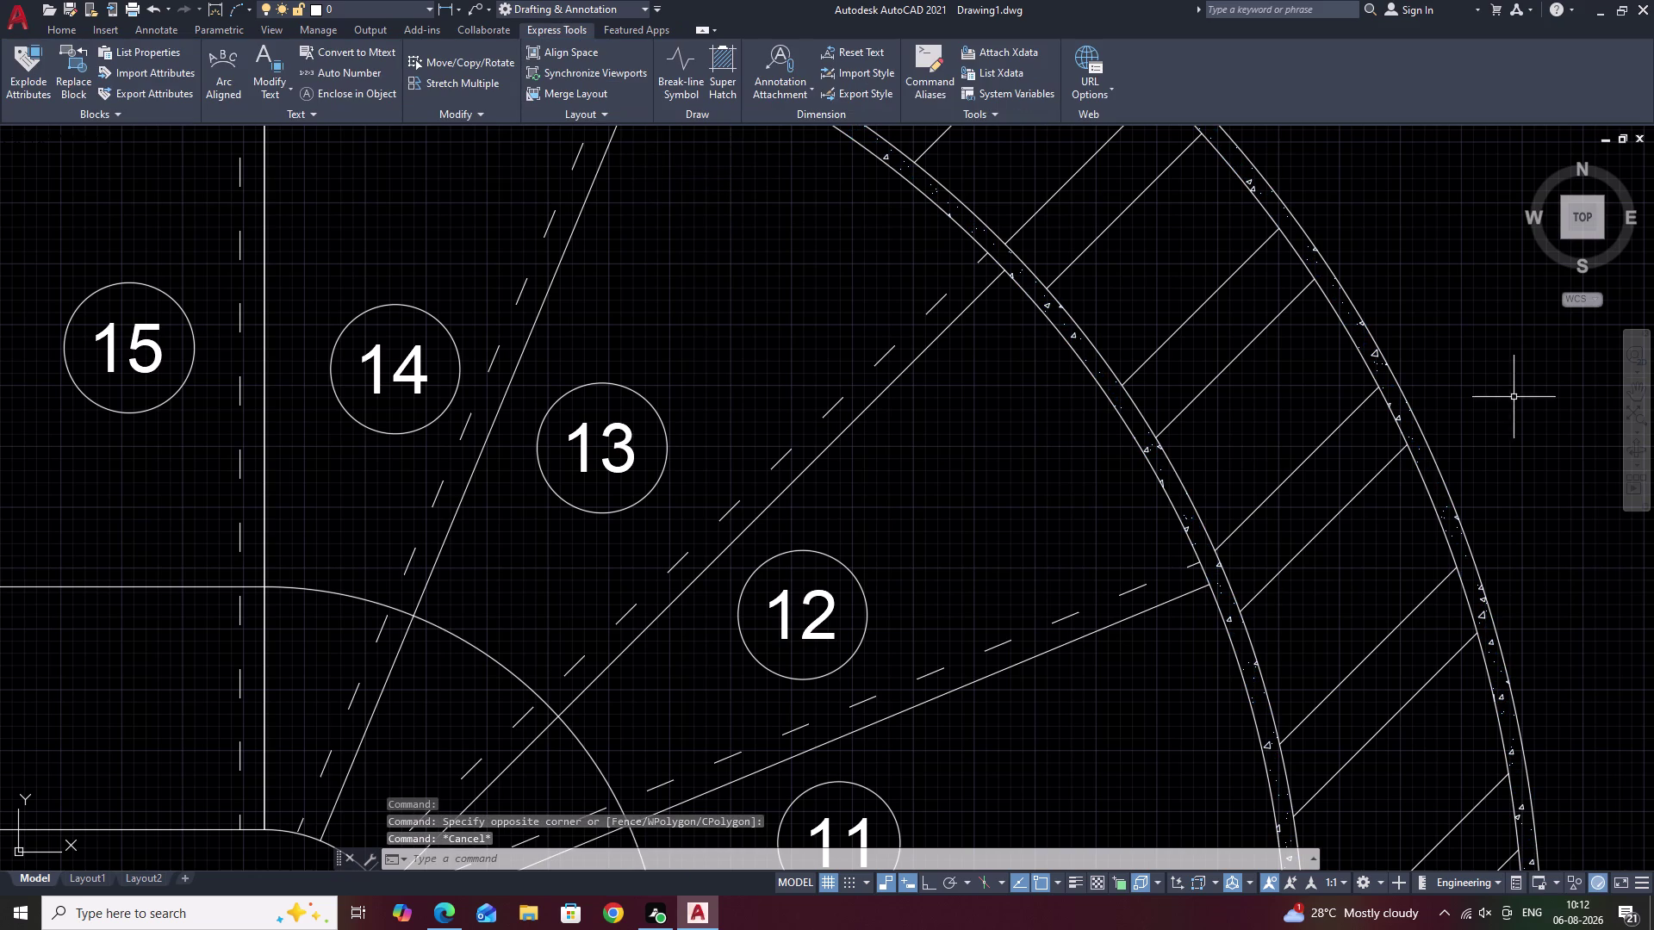
Pan across the stair plan to the straight flights and lower flight.
scroll(down, 3)
middle_drag(1452, 392, 1472, 262)
key(Escape)
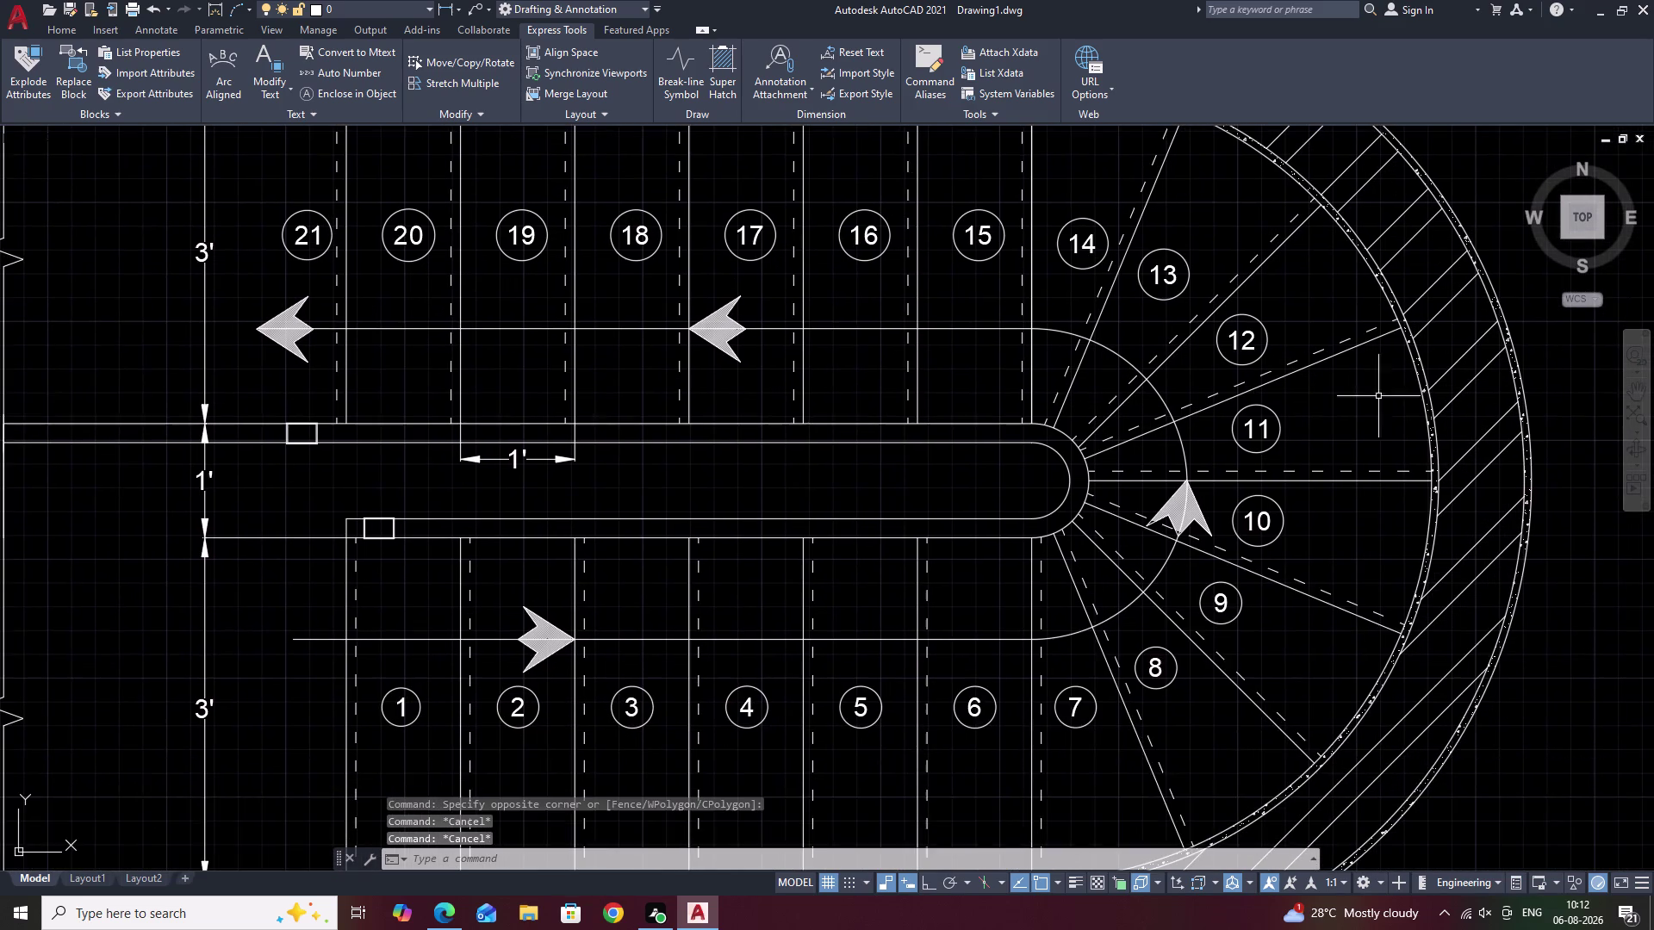
scroll(down, 3)
middle_drag(1250, 392, 1273, 301)
middle_drag(1163, 326, 1010, 408)
scroll(up, 3)
middle_drag(1050, 398, 1052, 436)
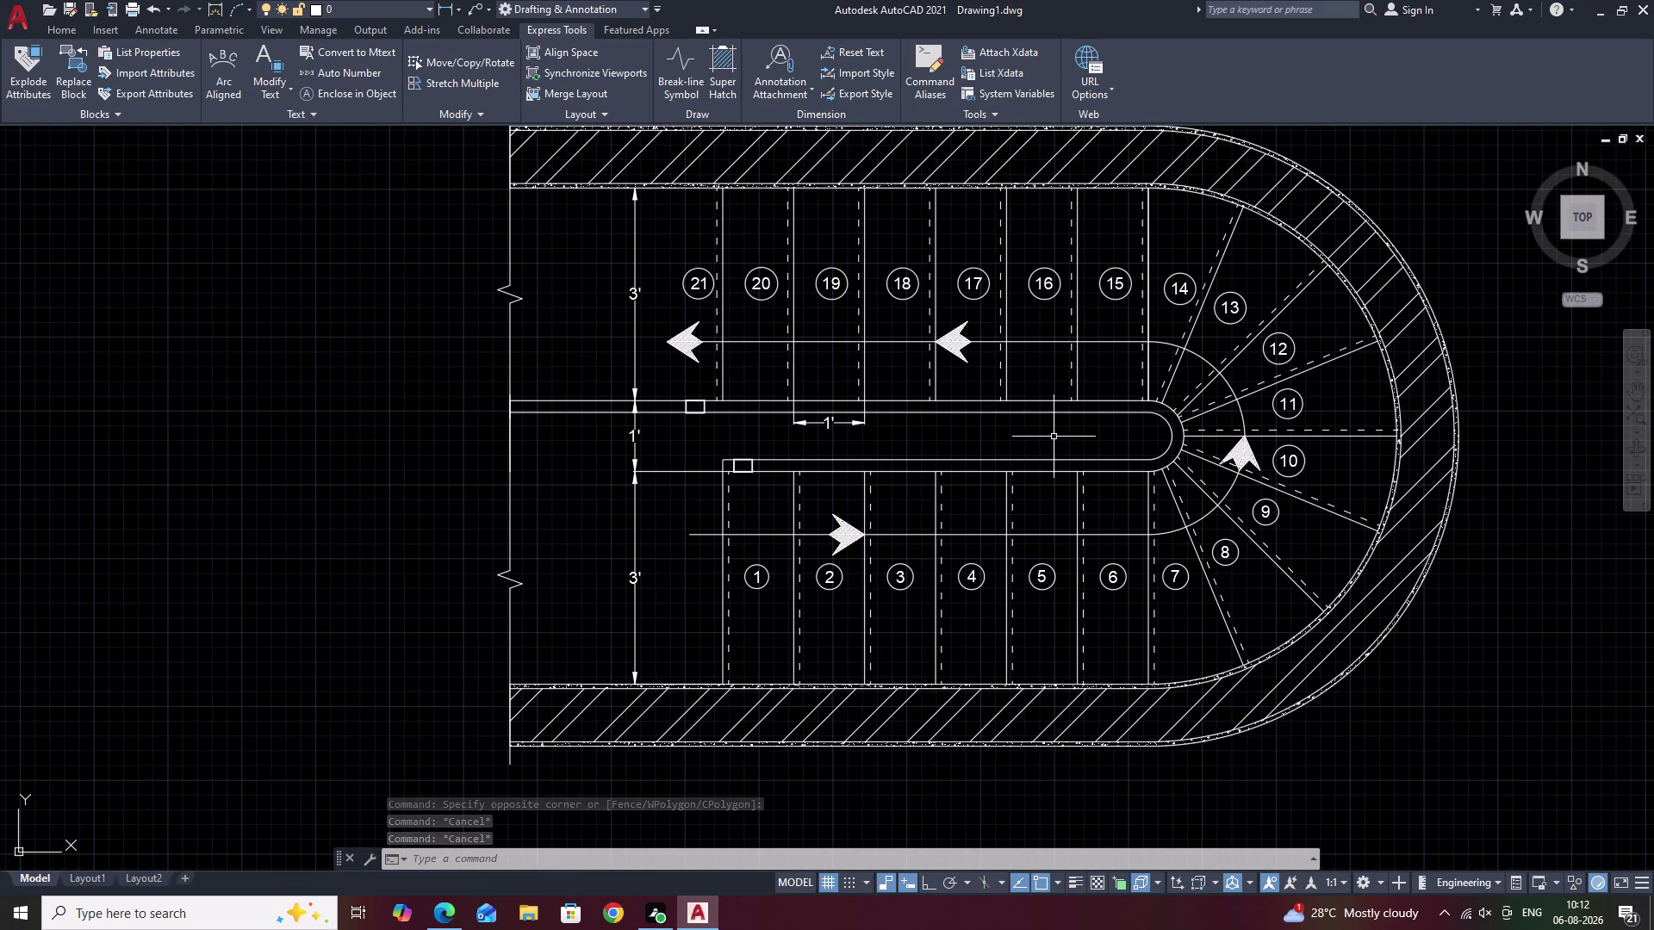
key(Escape)
middle_drag(913, 427, 932, 358)
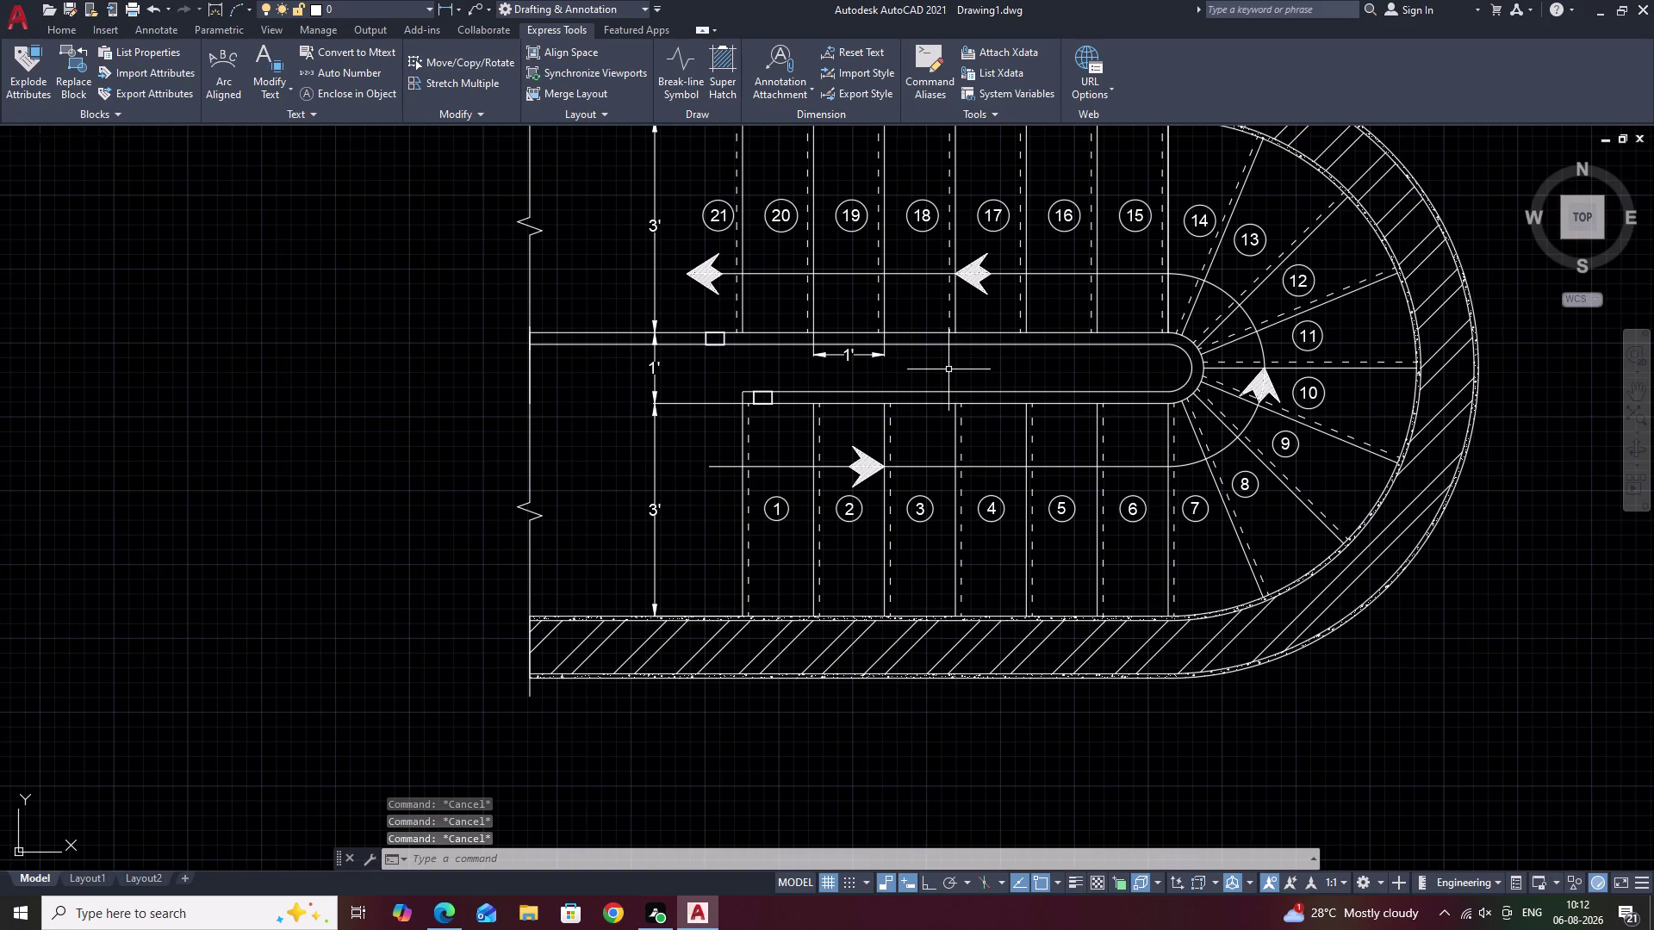
Start a text command with T, then cancel it.
scroll(up, 3)
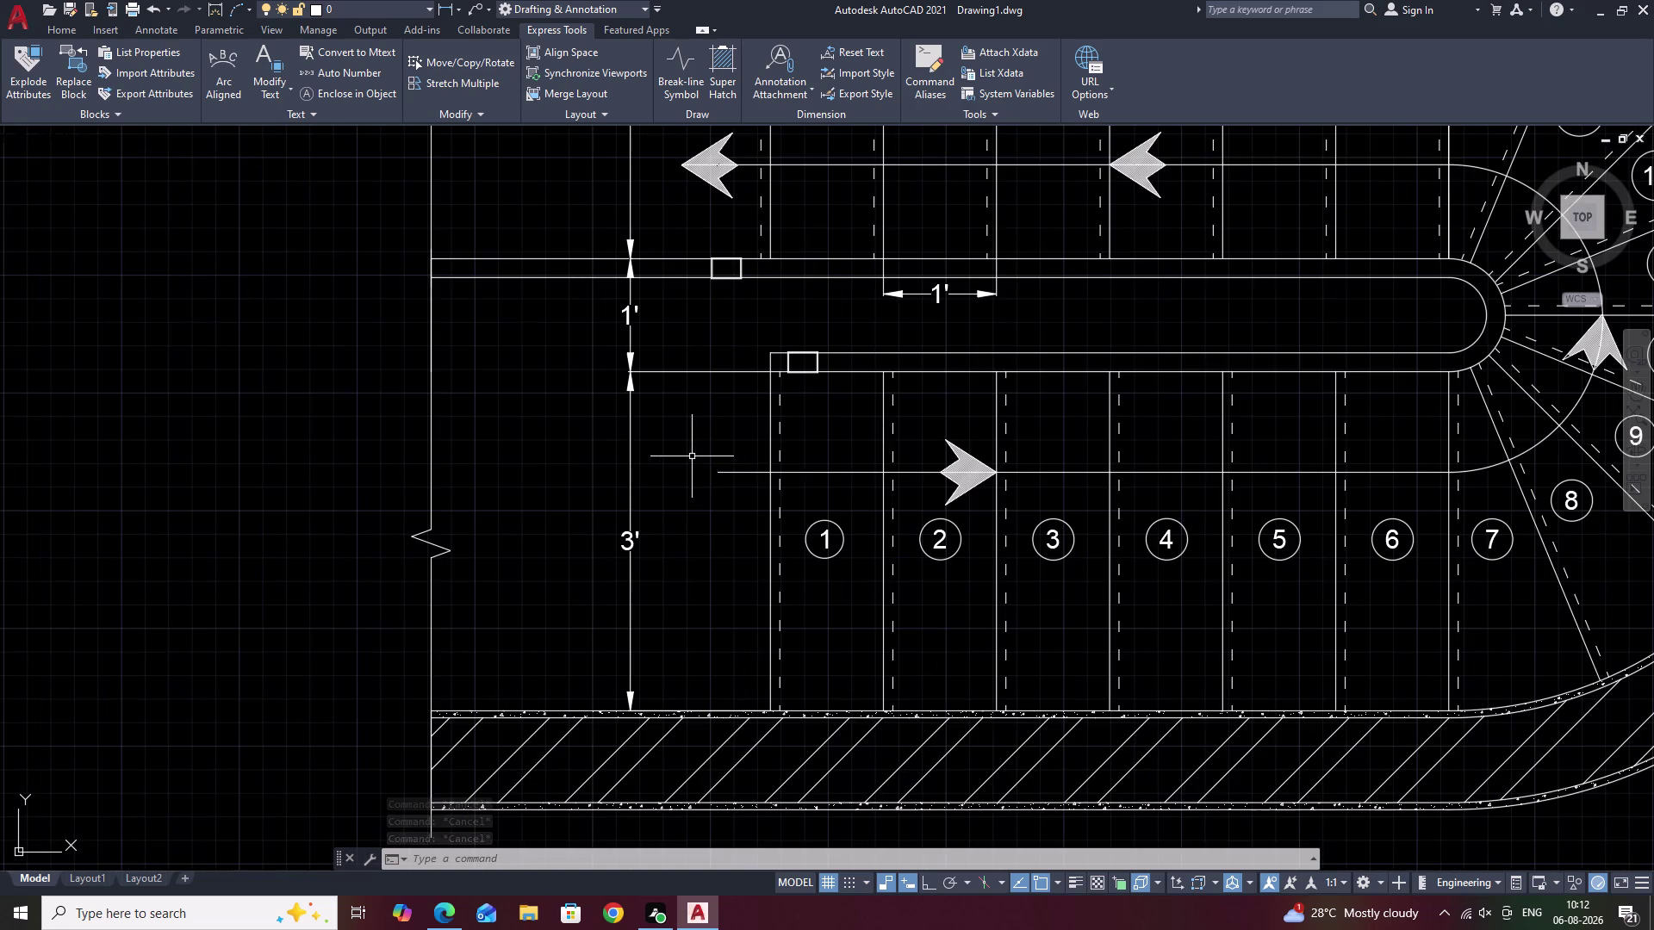
text(T)
key(space)
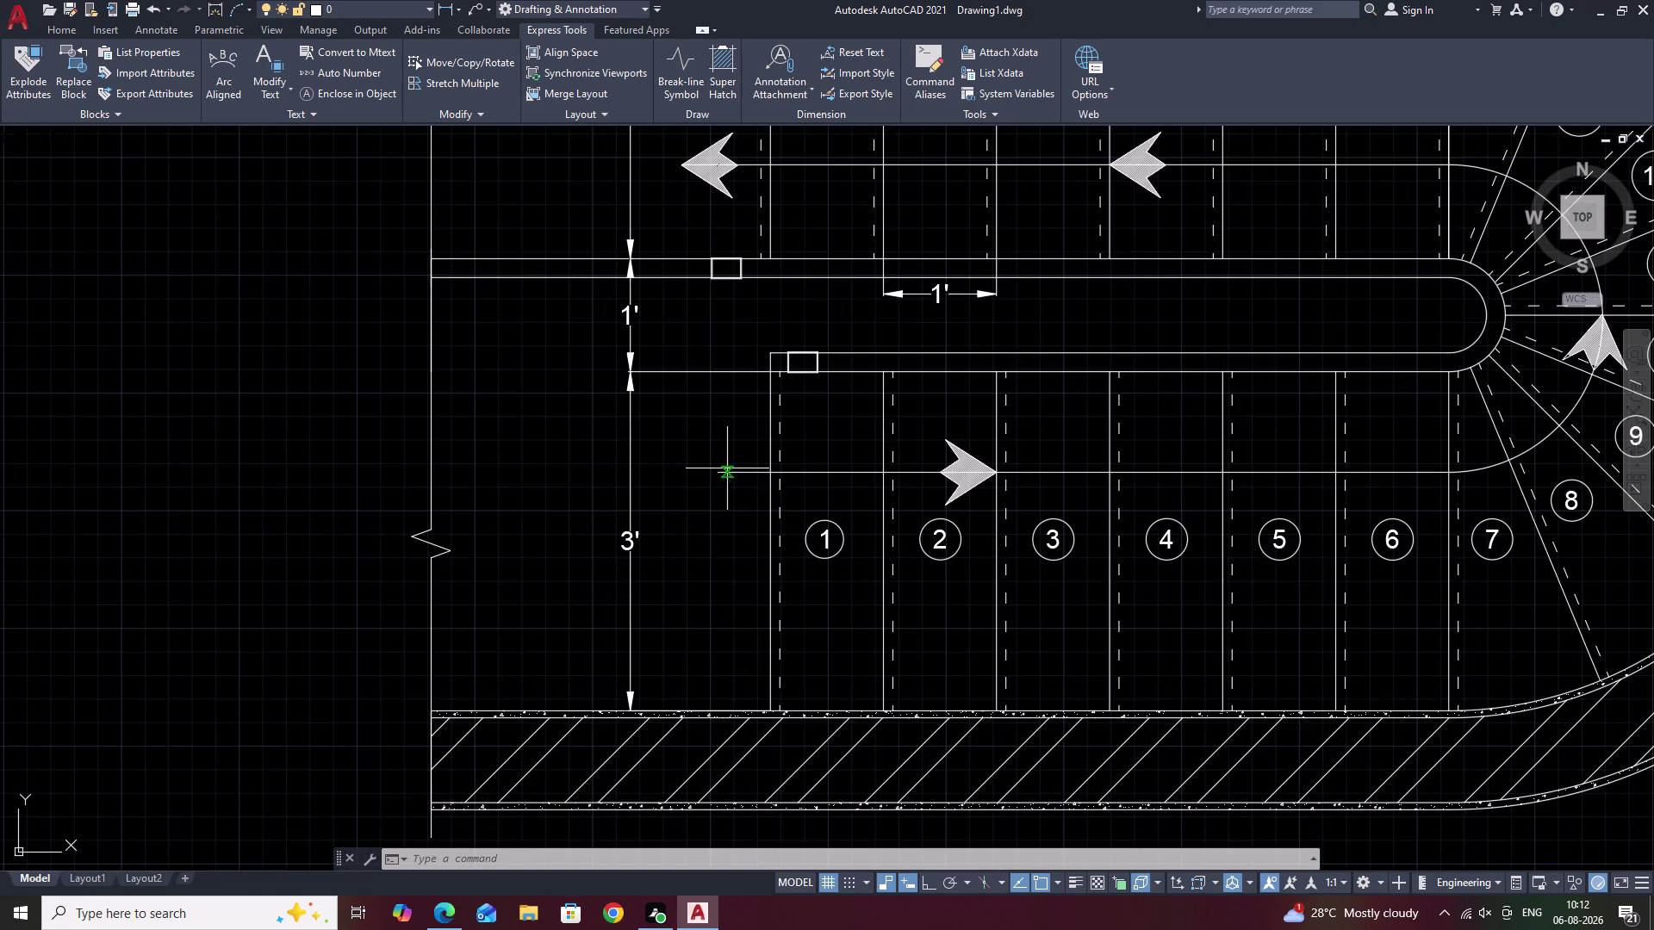
scroll(up, 3)
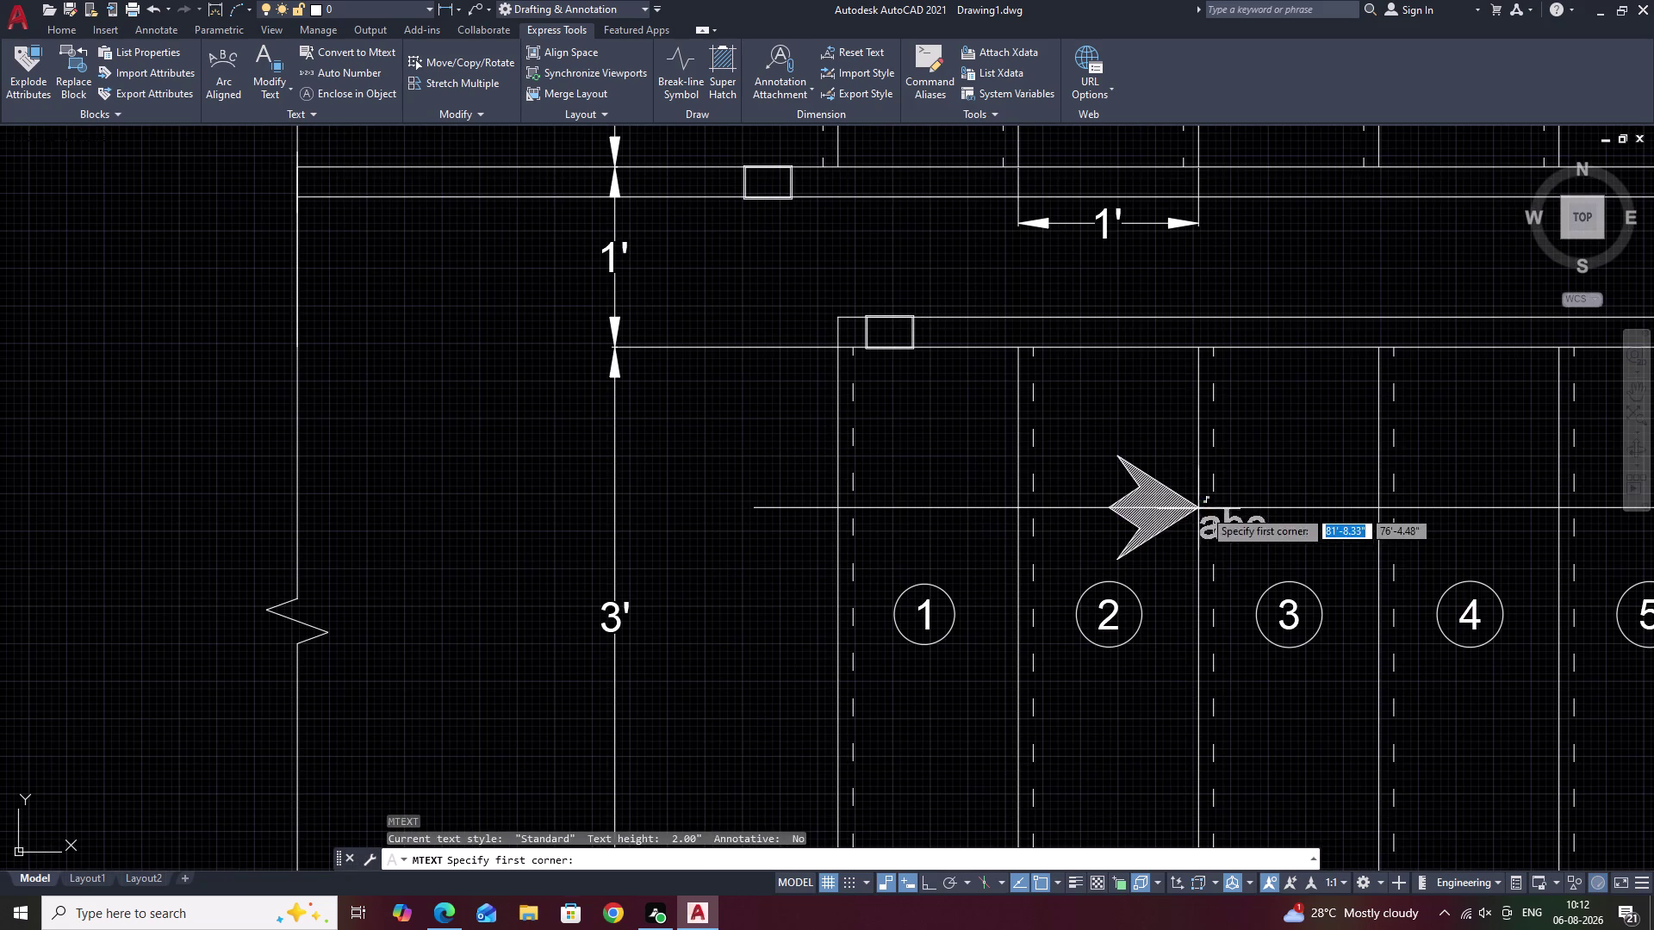
scroll(down, 3)
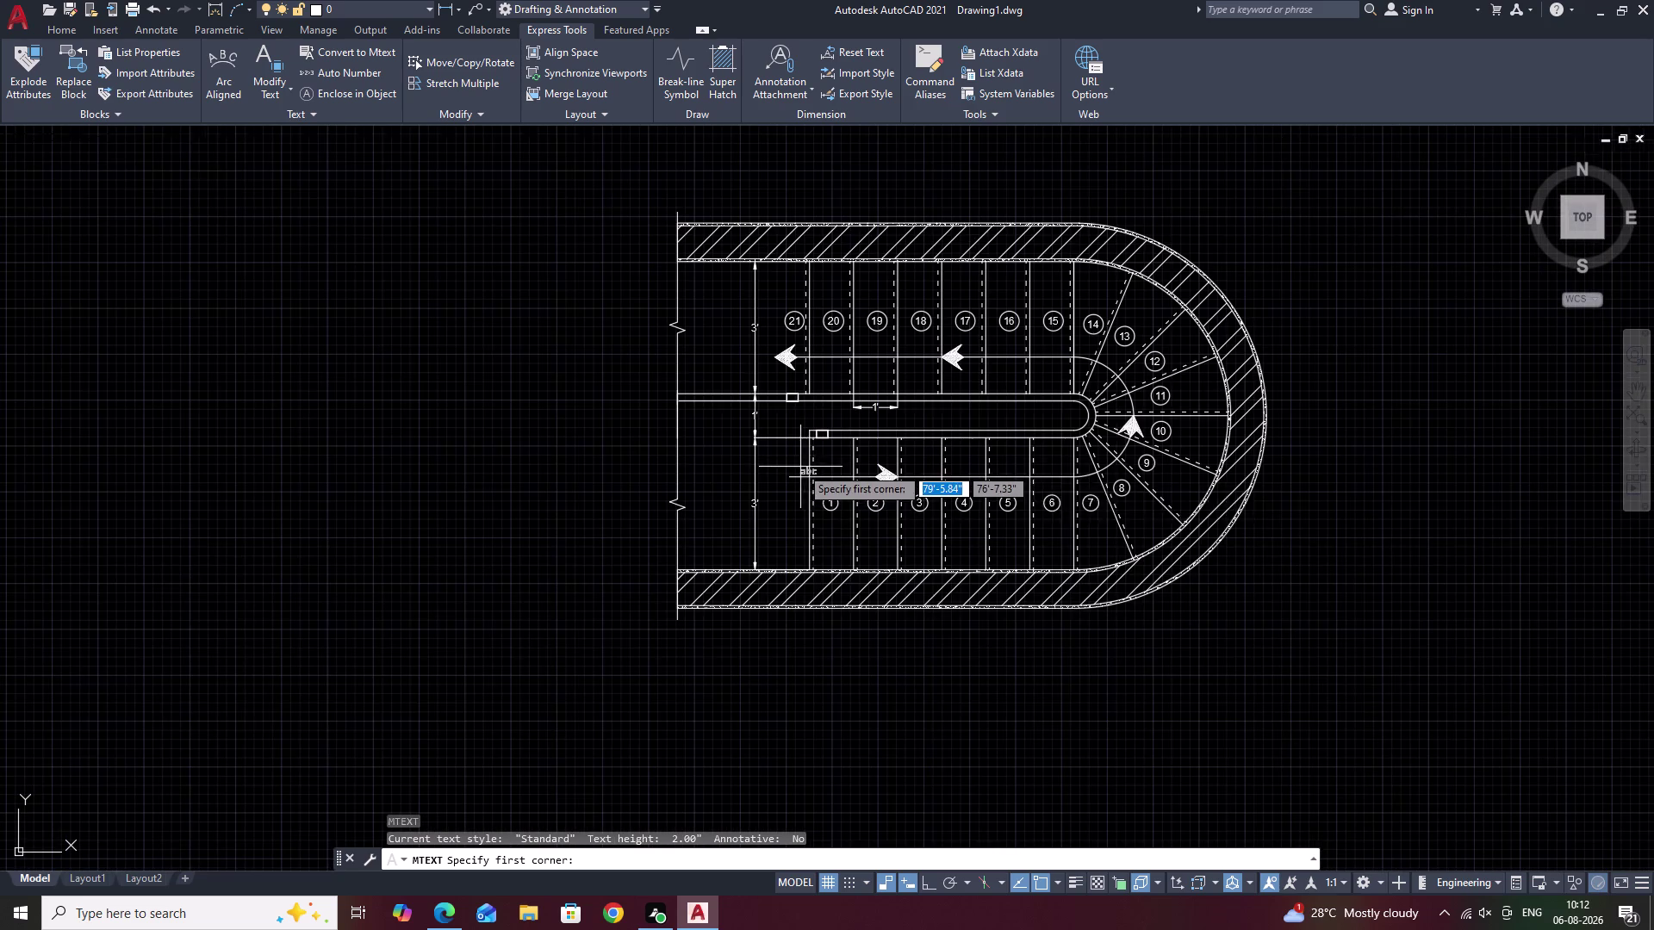
scroll(up, 3)
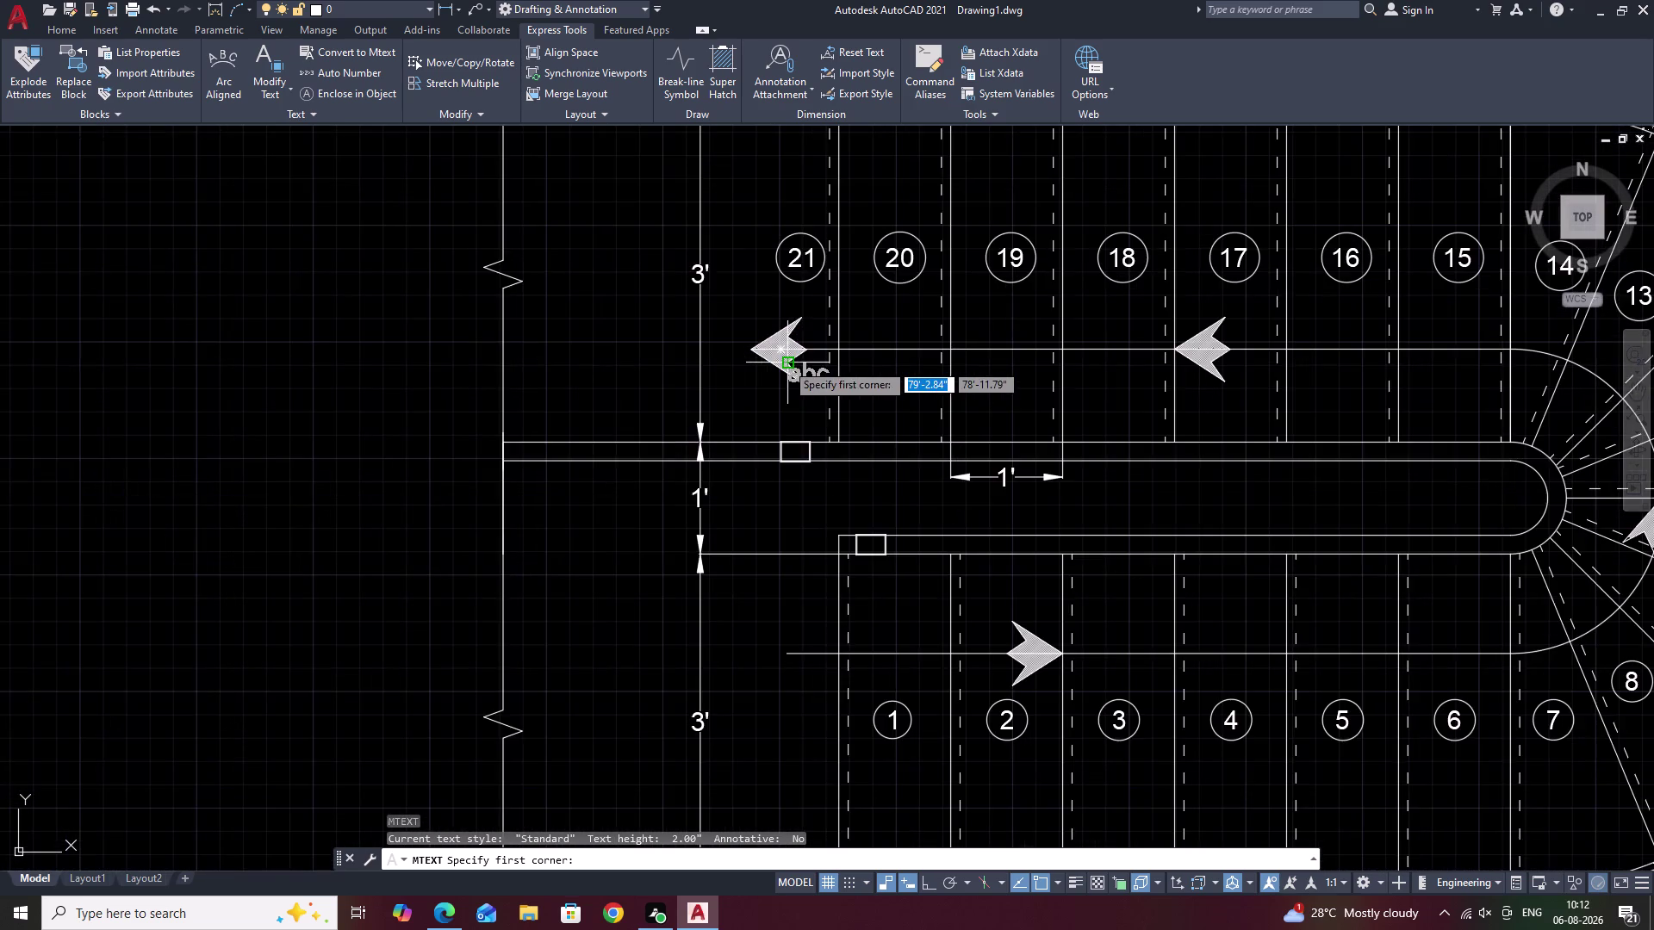
scroll(up, 3)
key(Escape)
Erase the old fill inside the walk-line arrowhead with E.
click(773, 339)
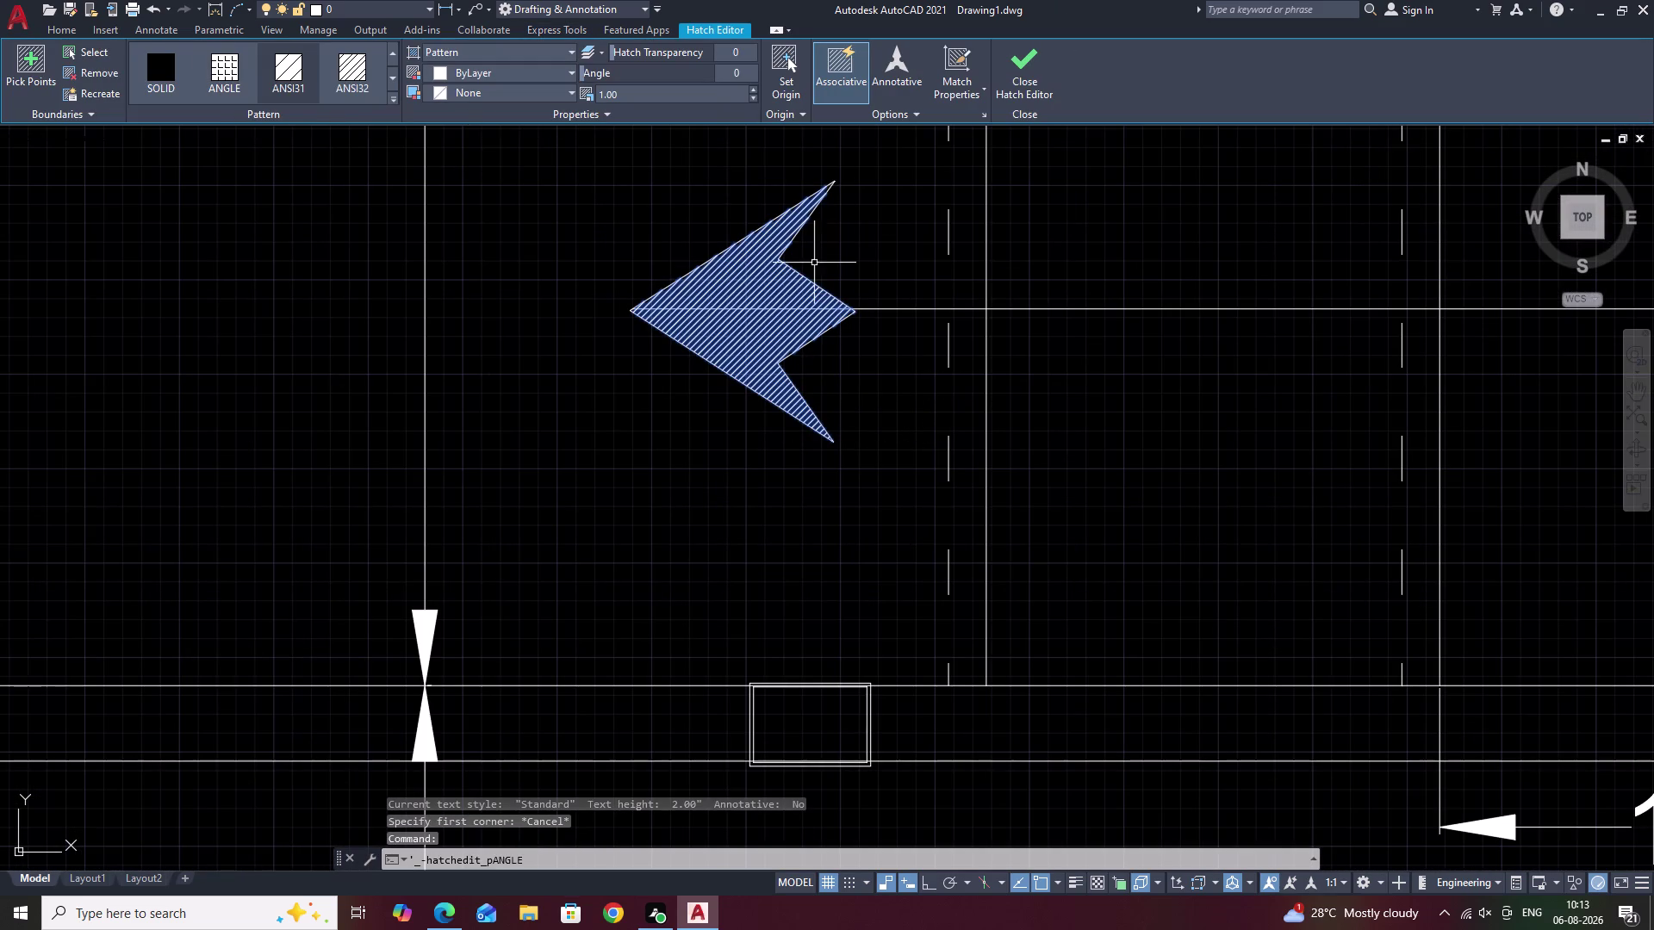
text(E)
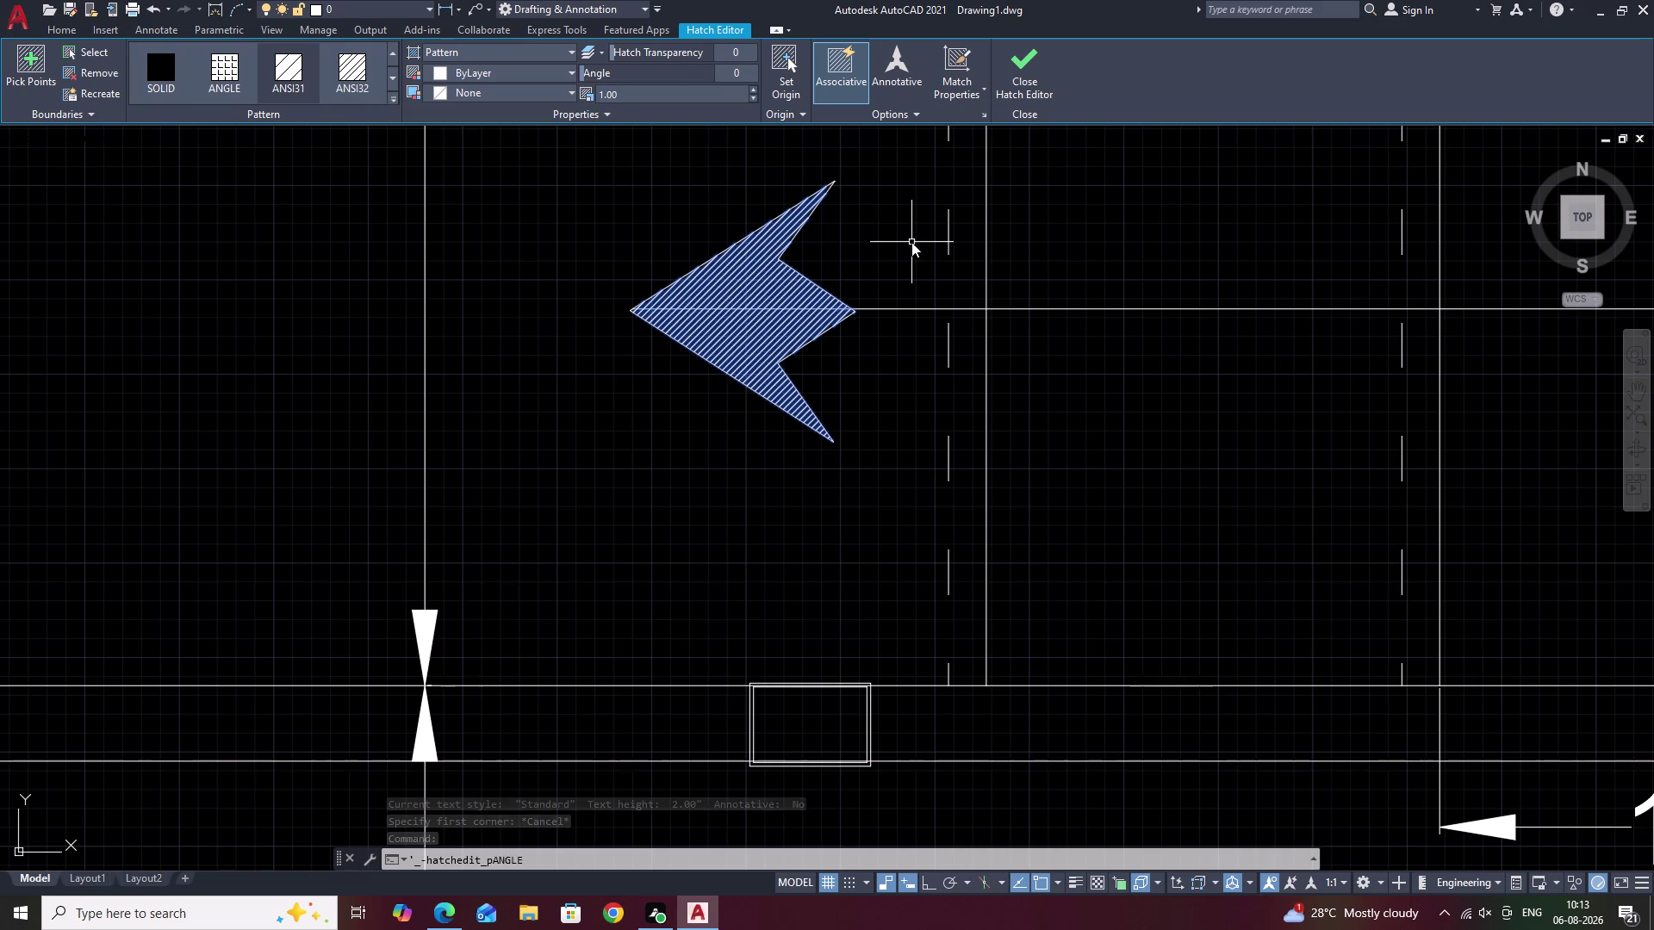
key(space)
scroll(down, 3)
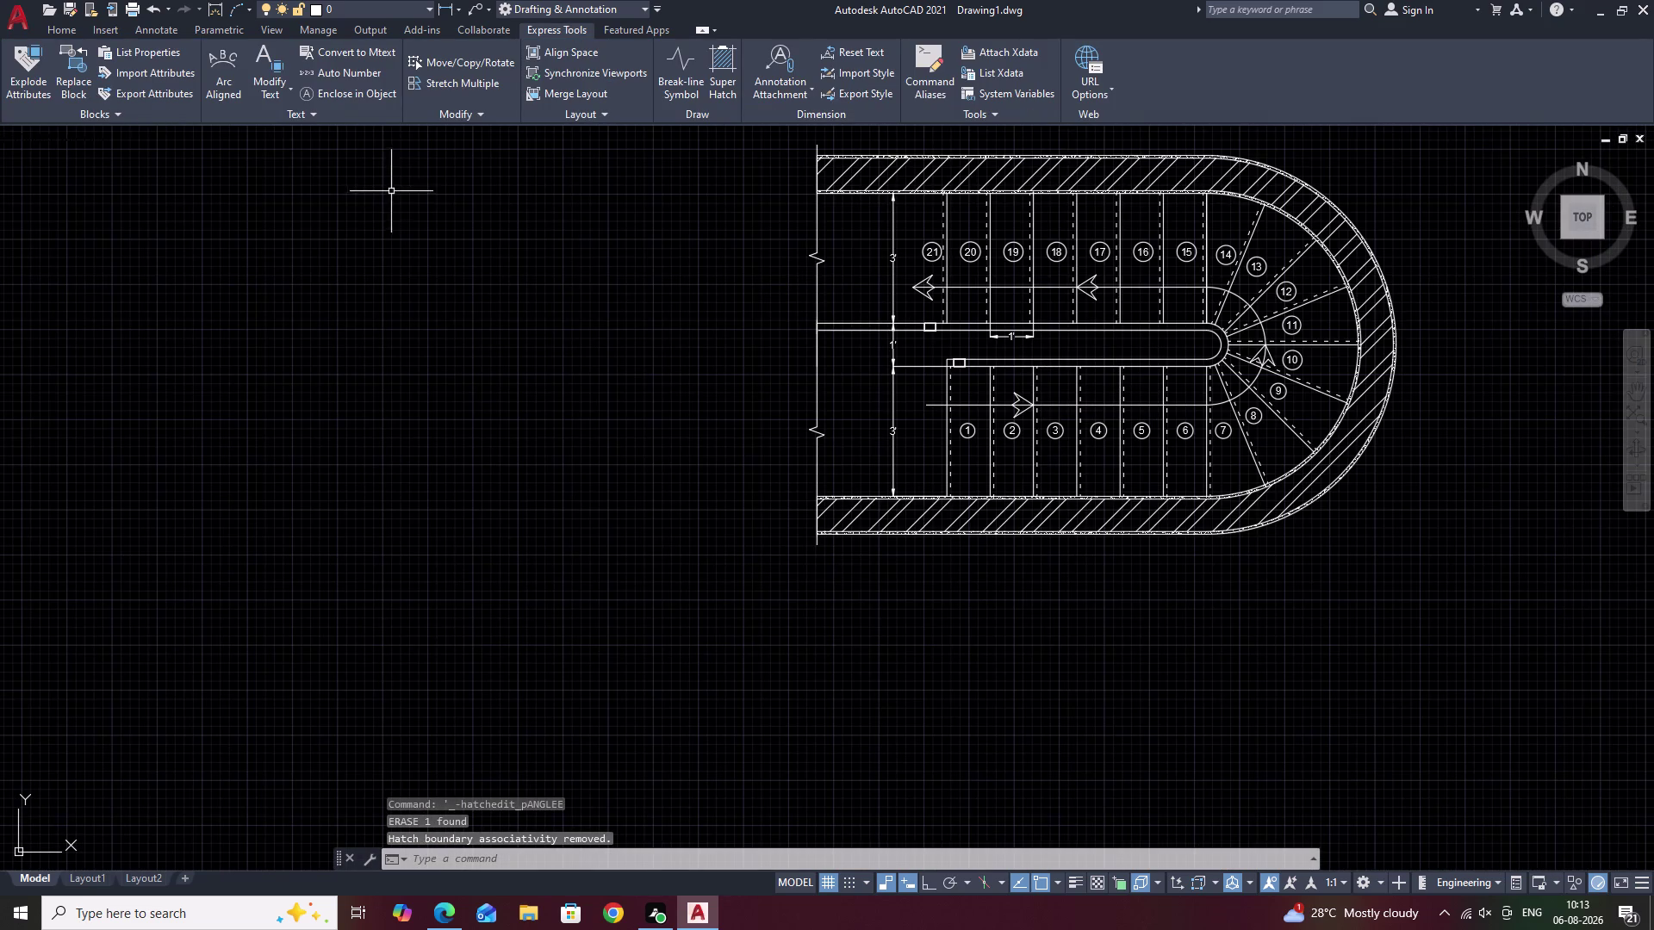
Start a SOLID hatch and fill both halves of the tread-21 arrowhead.
text(H)
key(space)
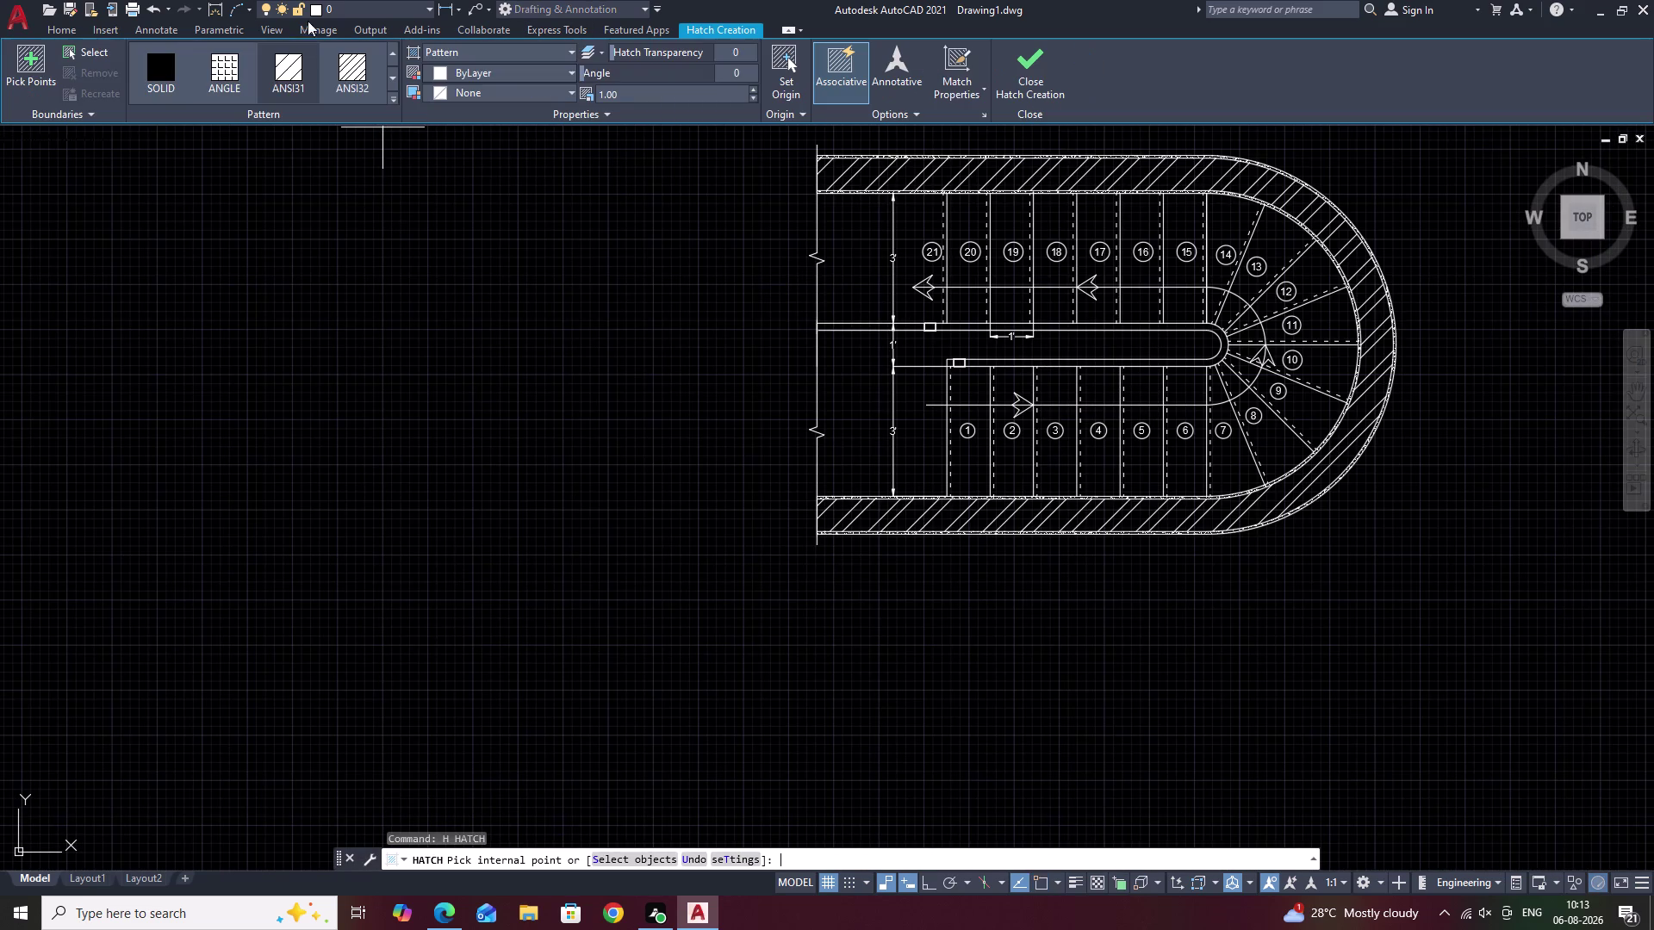
click(169, 68)
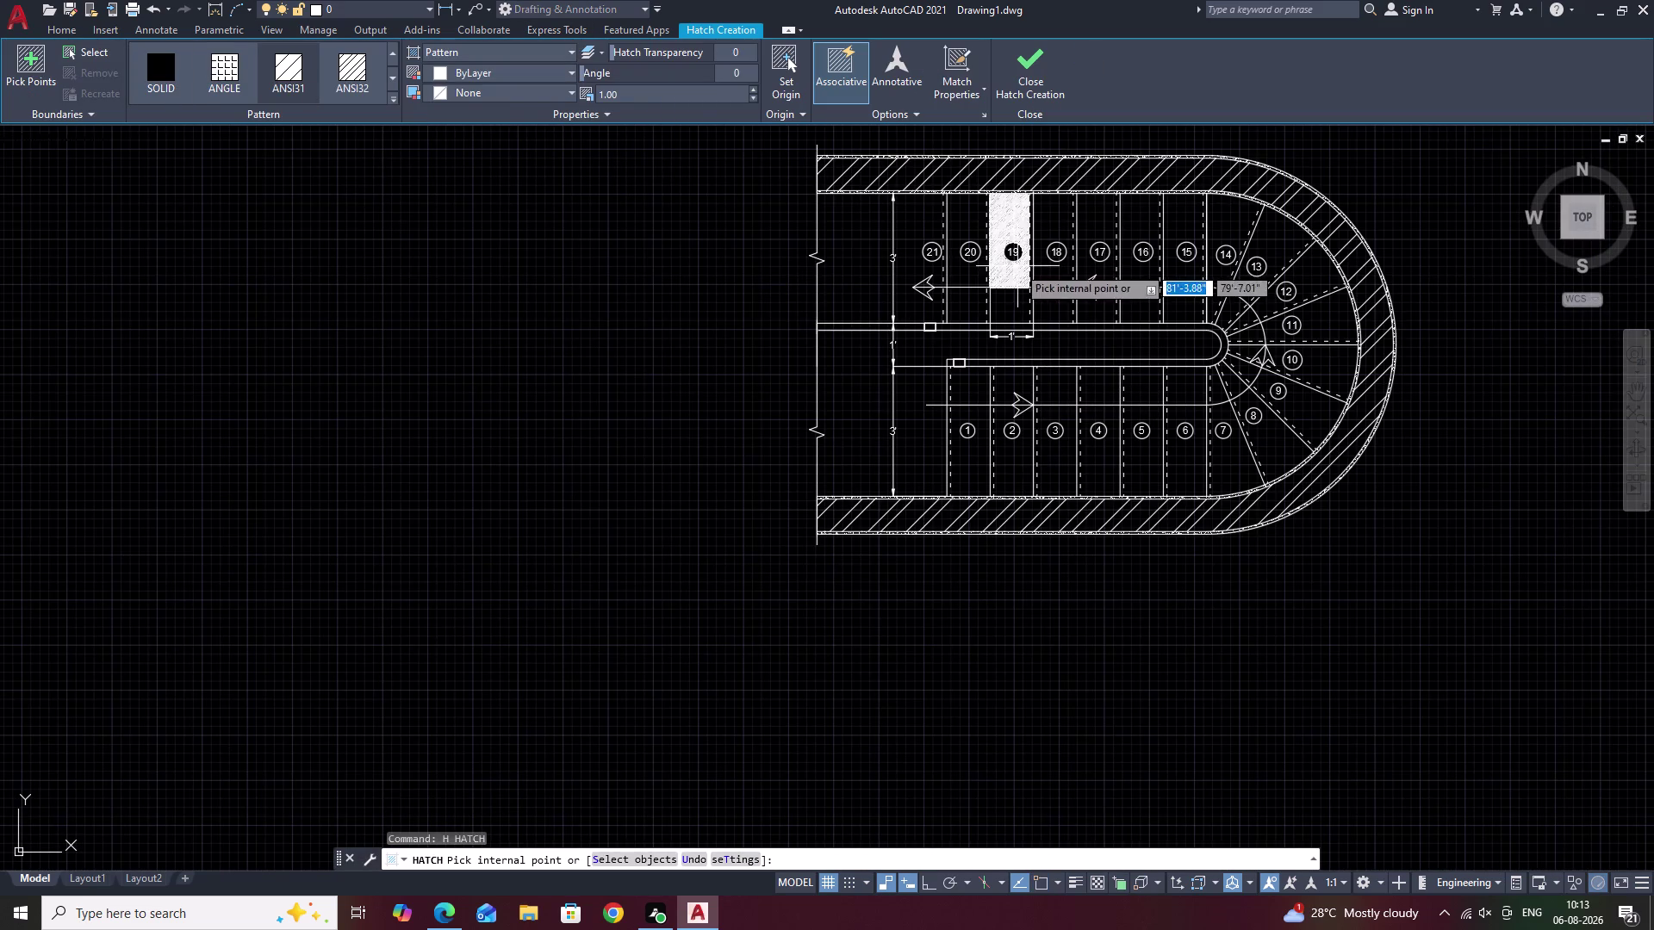
scroll(up, 3)
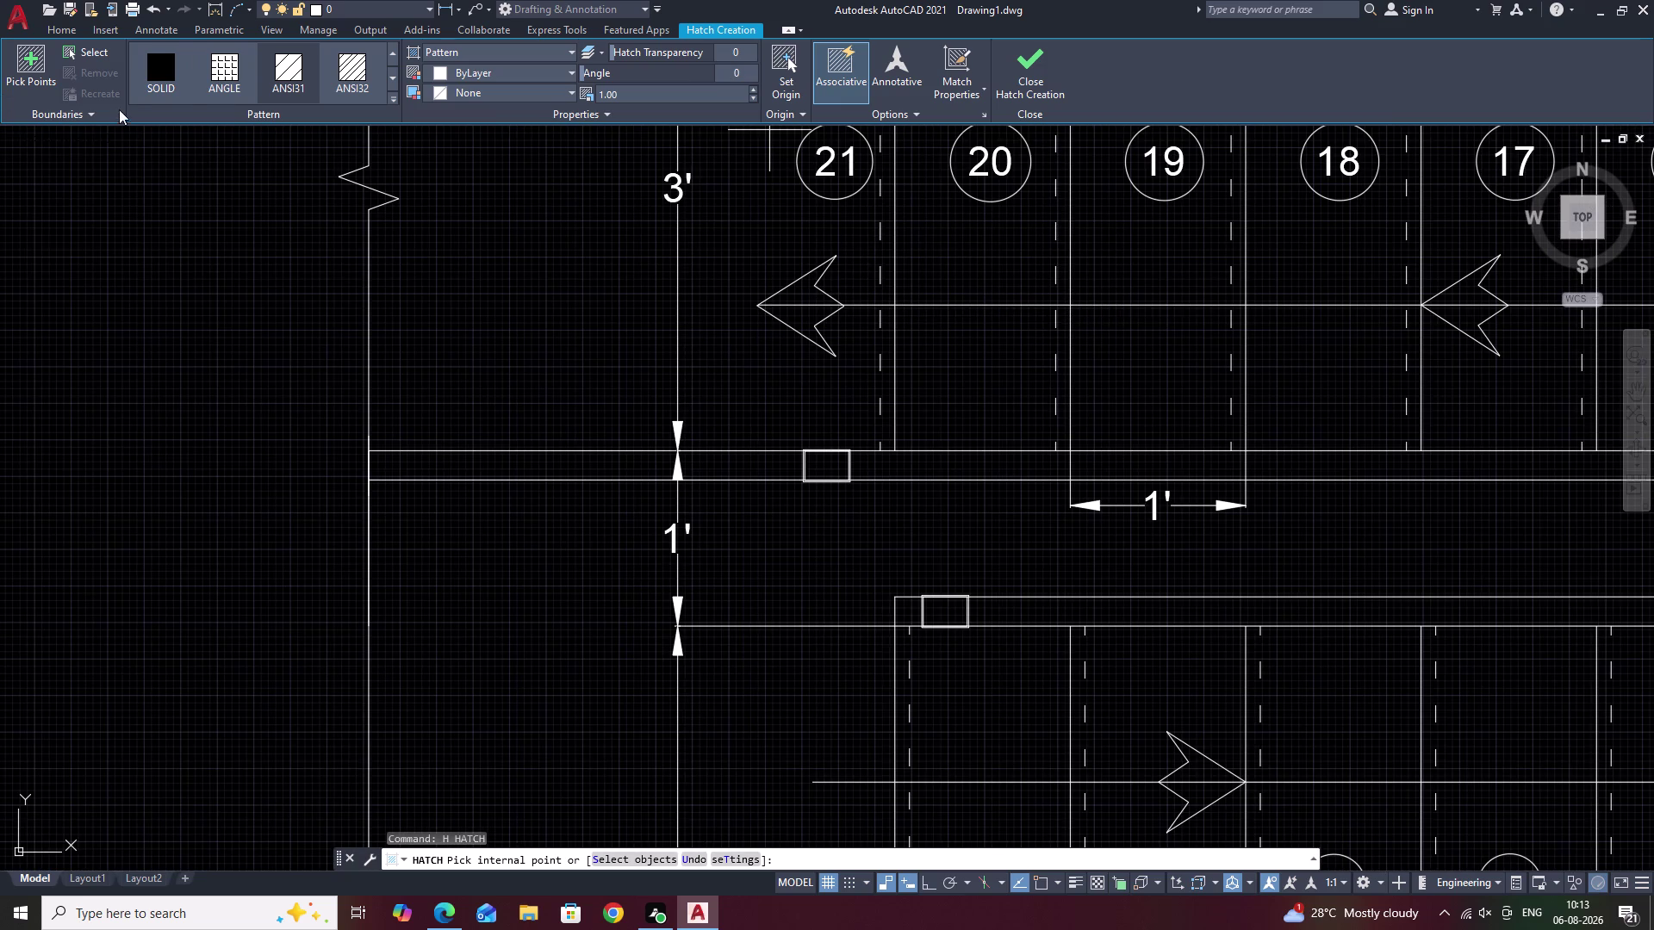
click(145, 70)
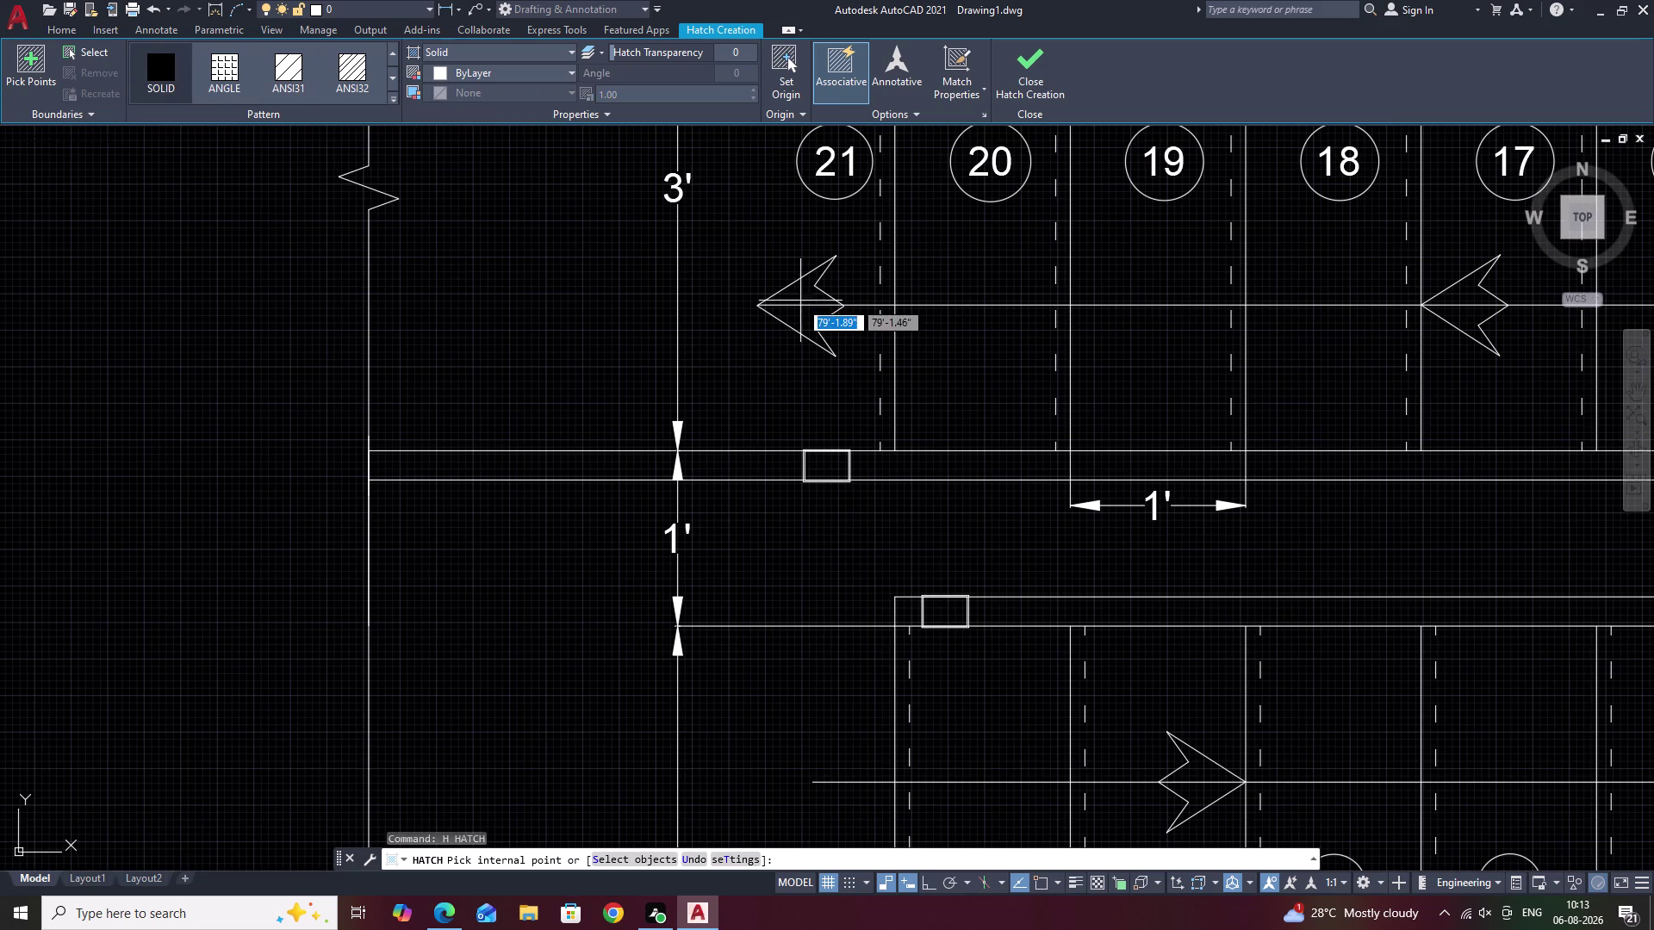
click(804, 319)
click(802, 296)
Fill the tread-17 arrowhead and the landing arrowhead solid.
scroll(down, 3)
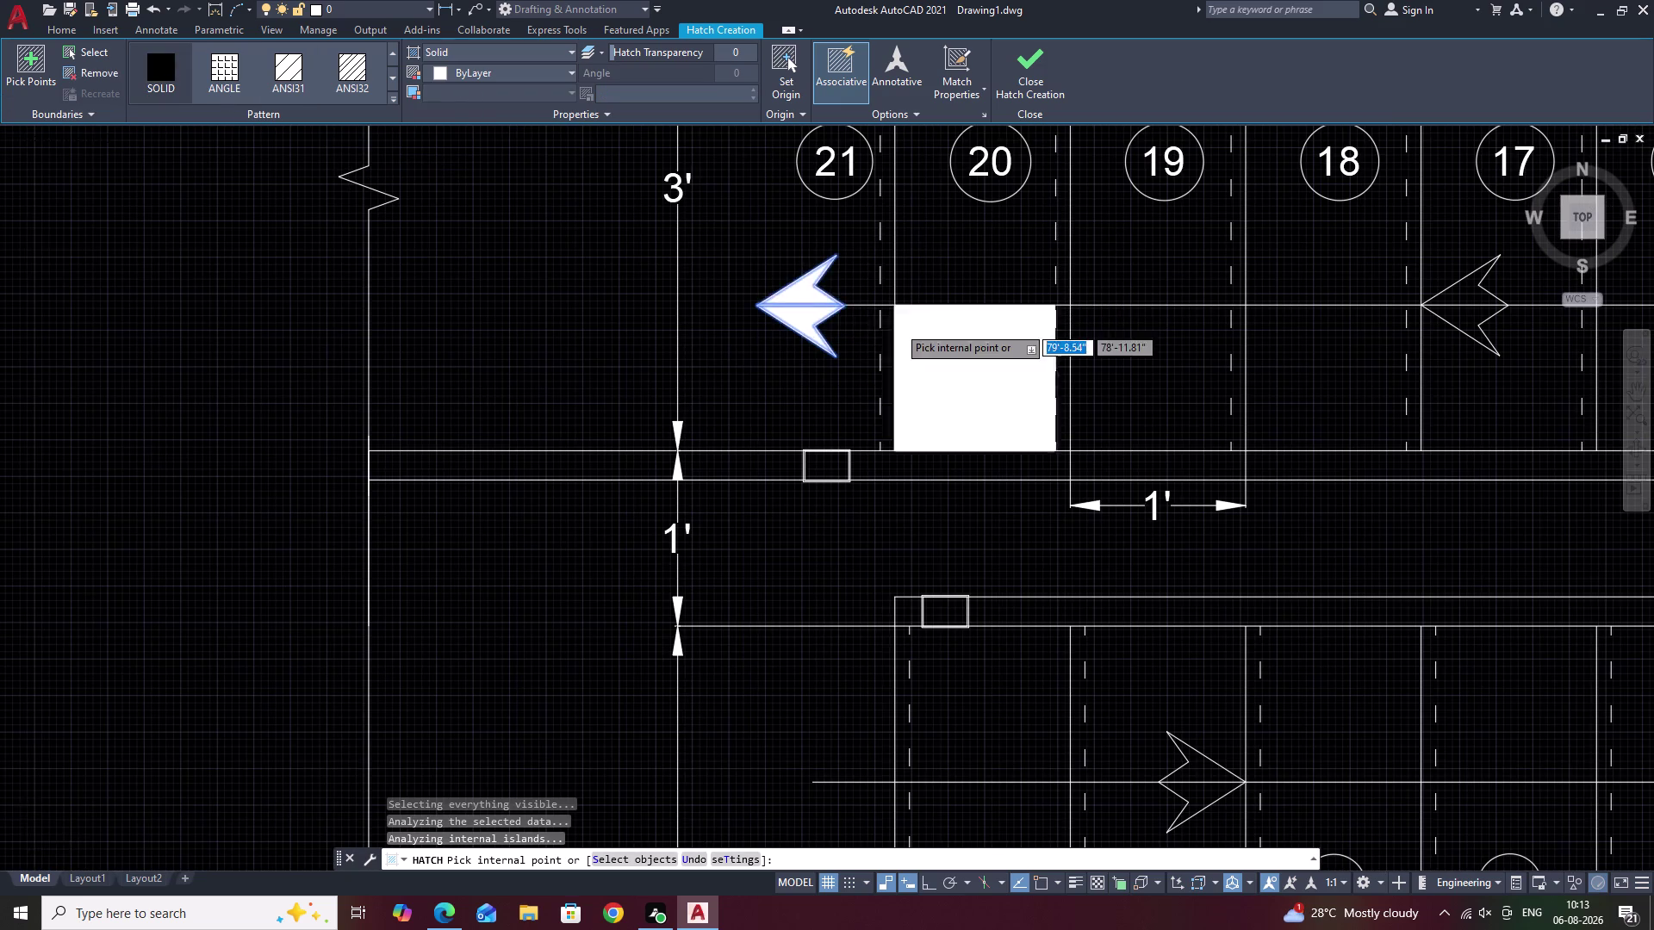
scroll(up, 3)
click(1121, 324)
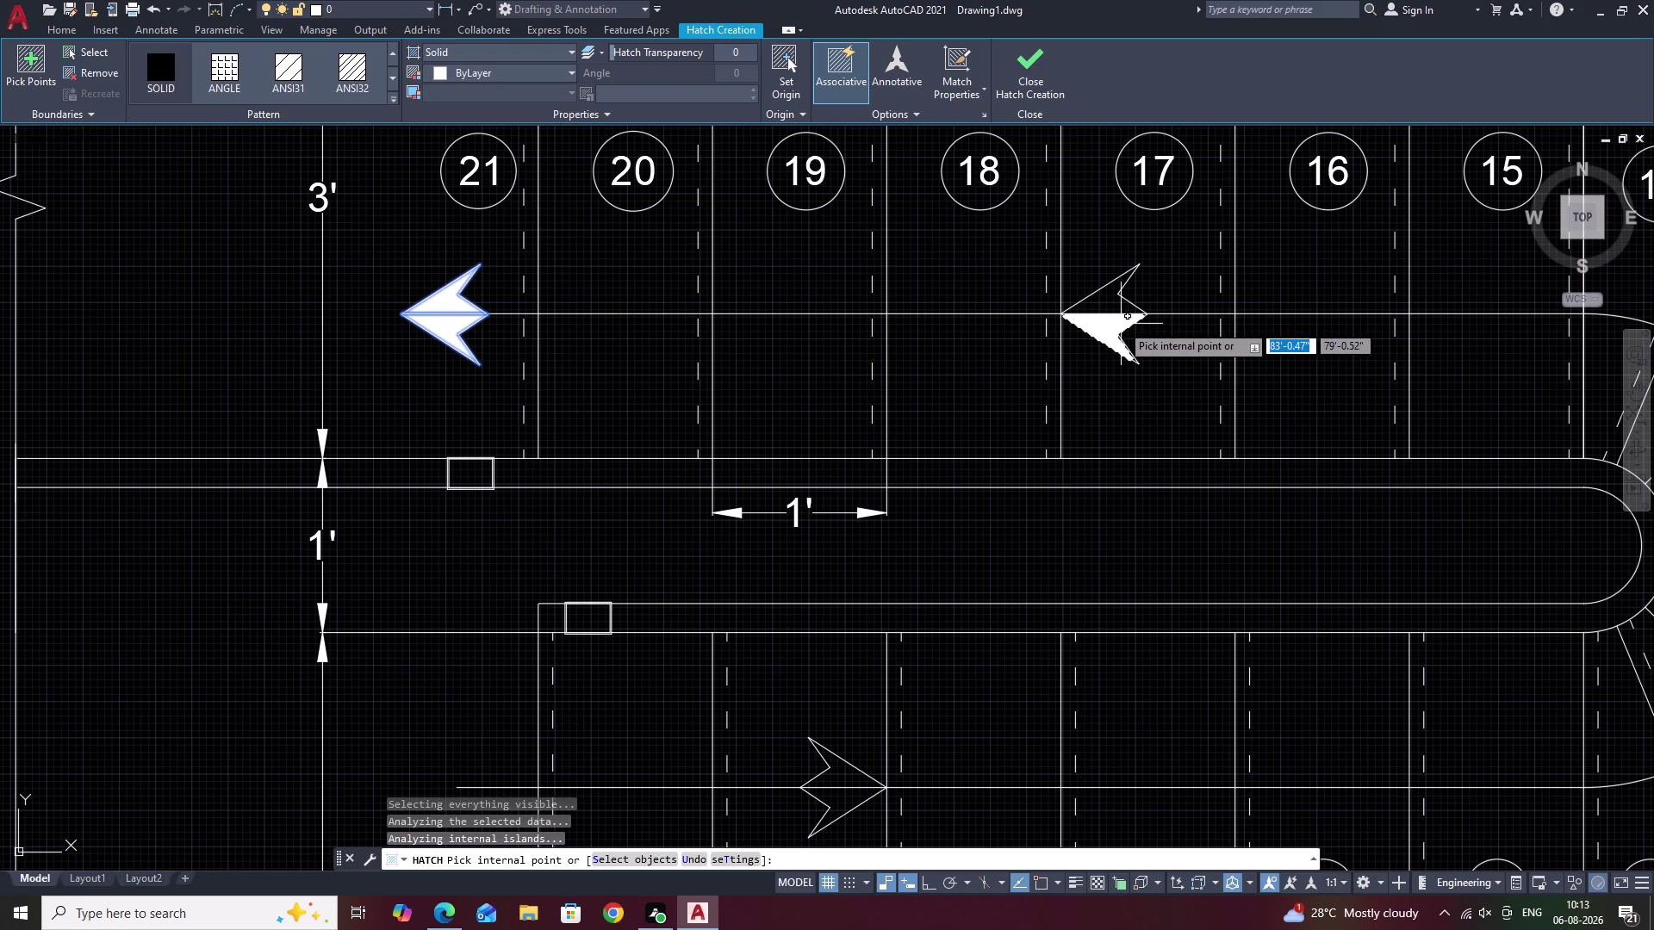
click(1114, 306)
scroll(down, 3)
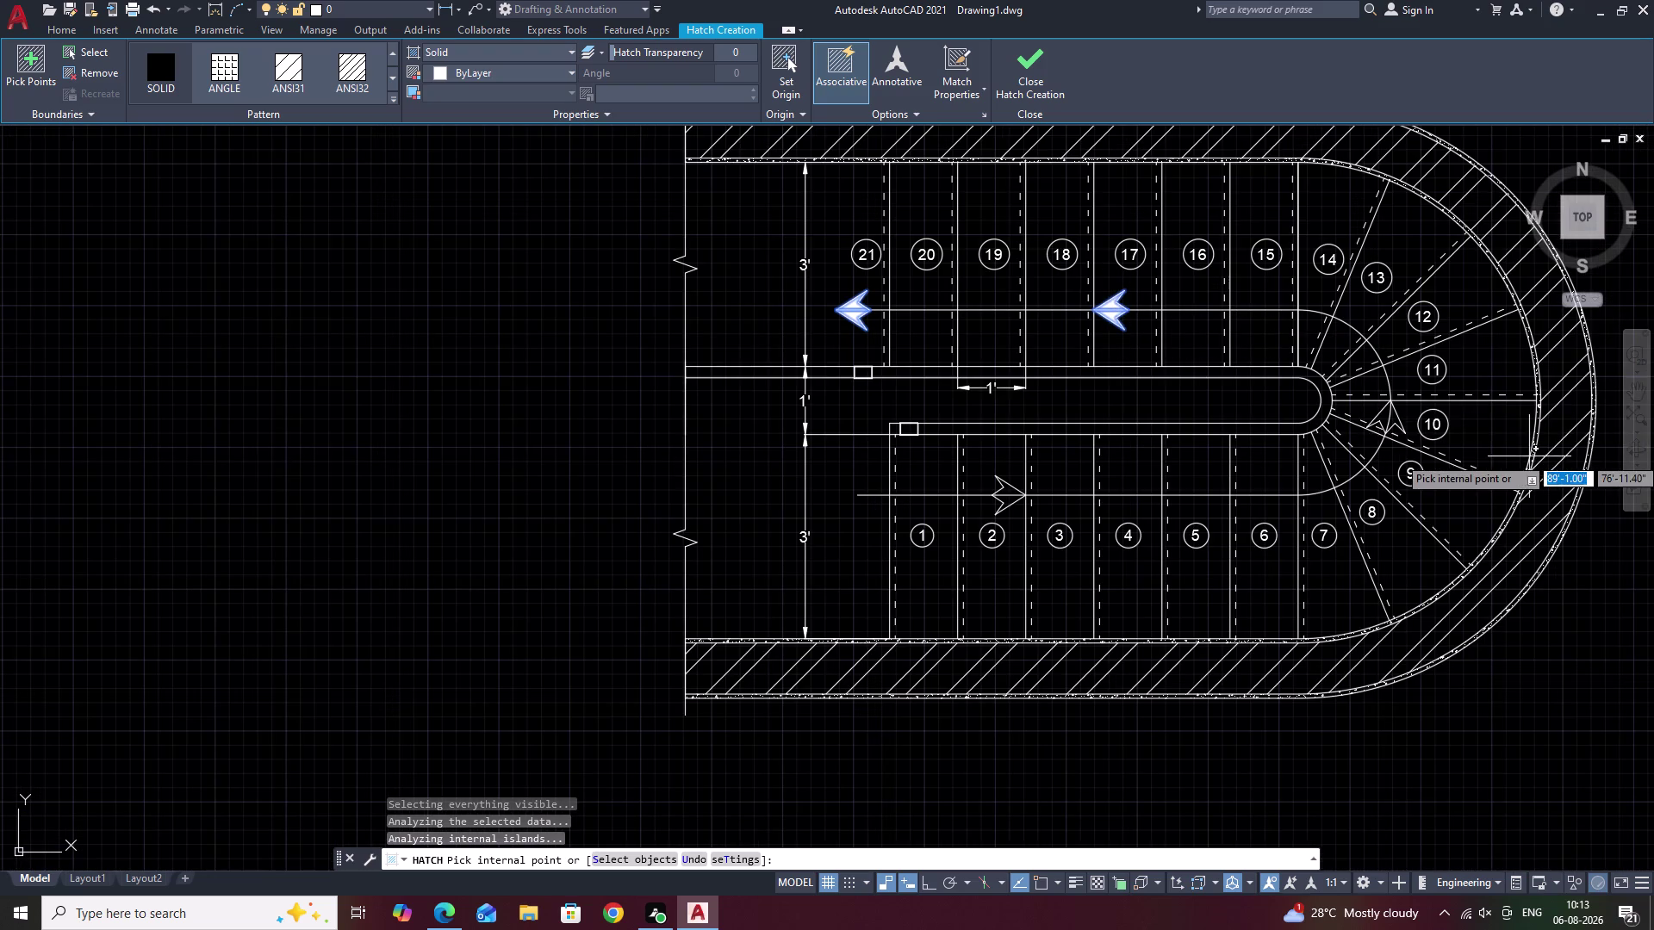
scroll(up, 3)
click(1230, 380)
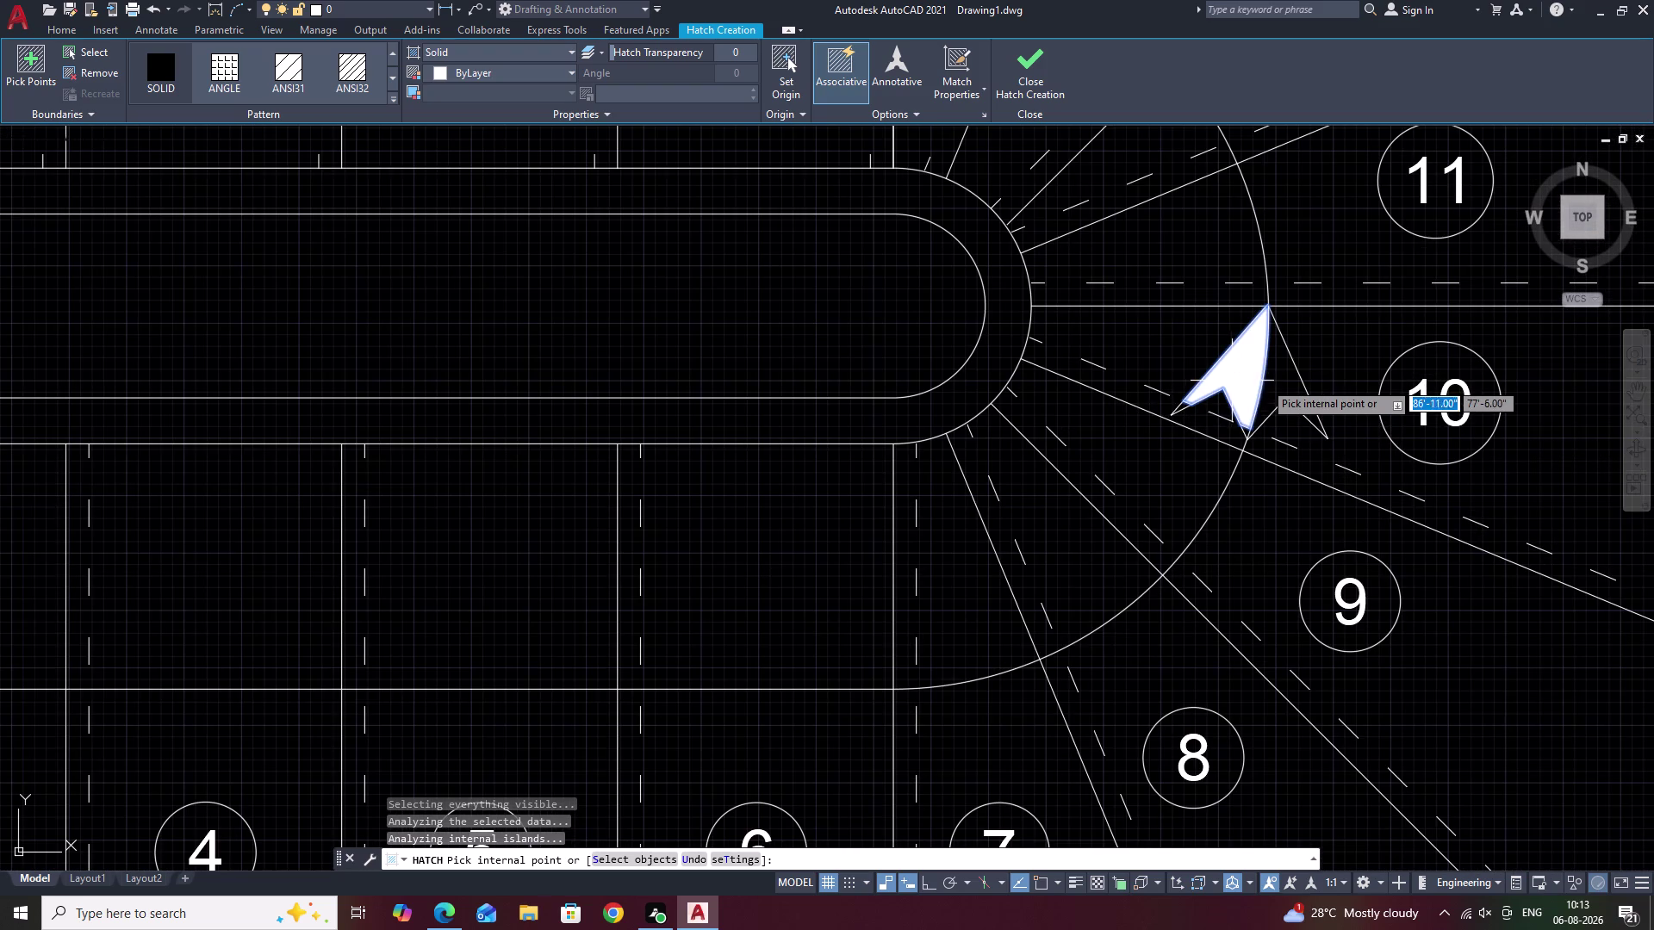
click(1270, 382)
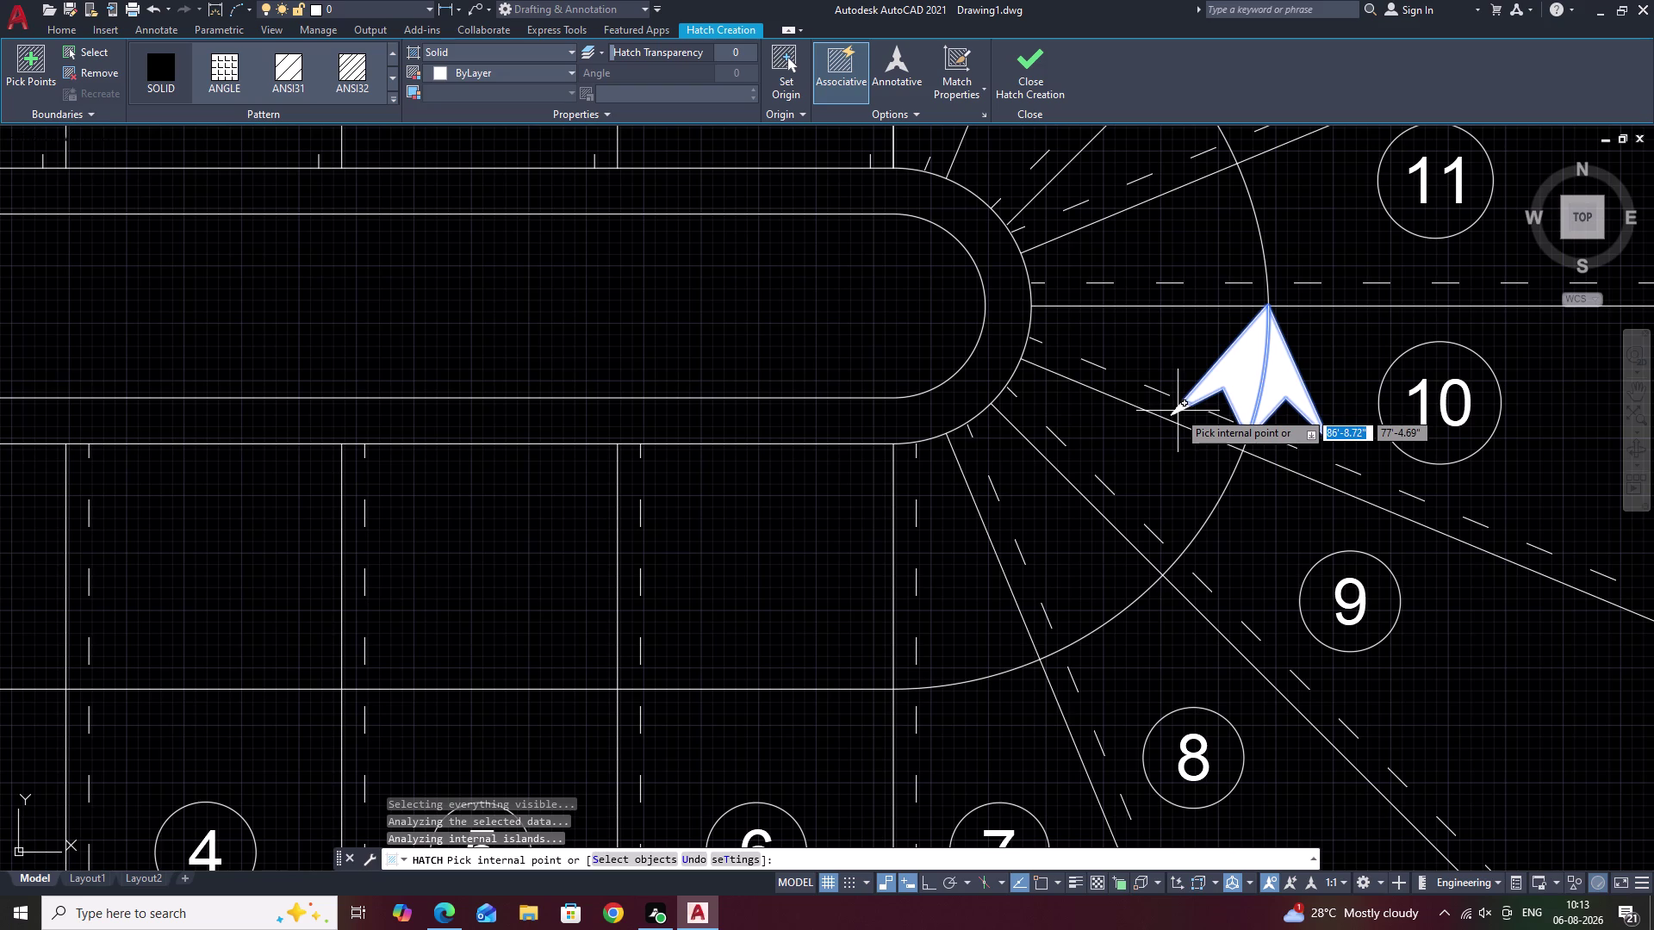
click(1178, 411)
Fill both halves of the tread-2 arrowhead and finish the hatch.
scroll(down, 3)
middle_drag(845, 402, 1044, 310)
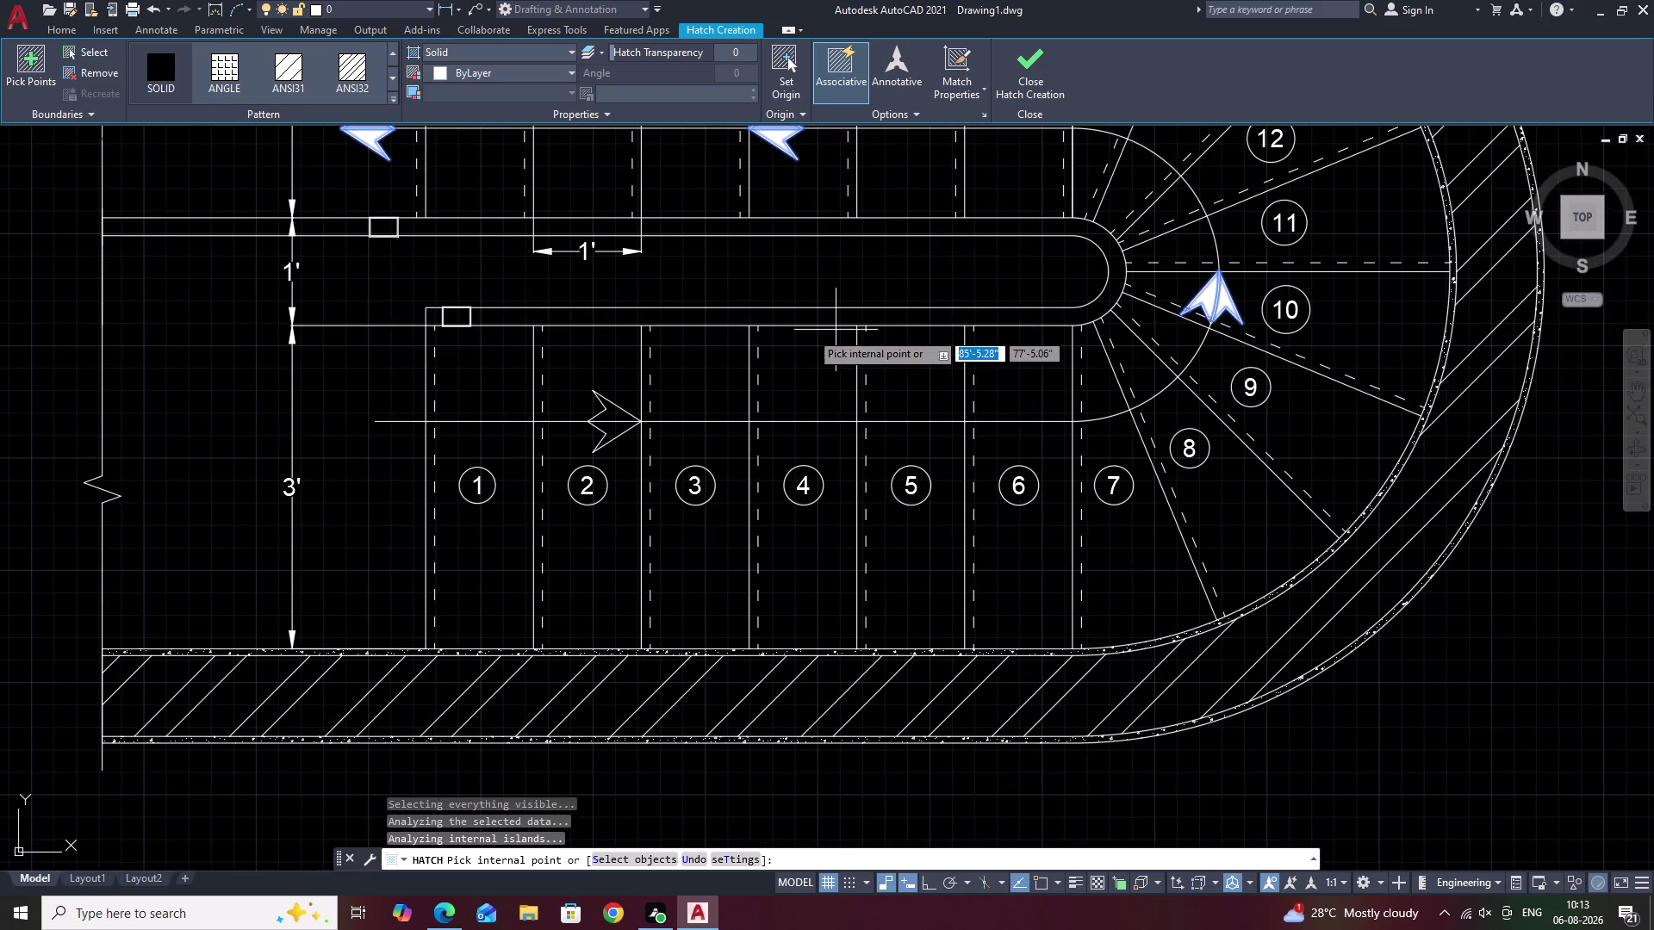
scroll(up, 3)
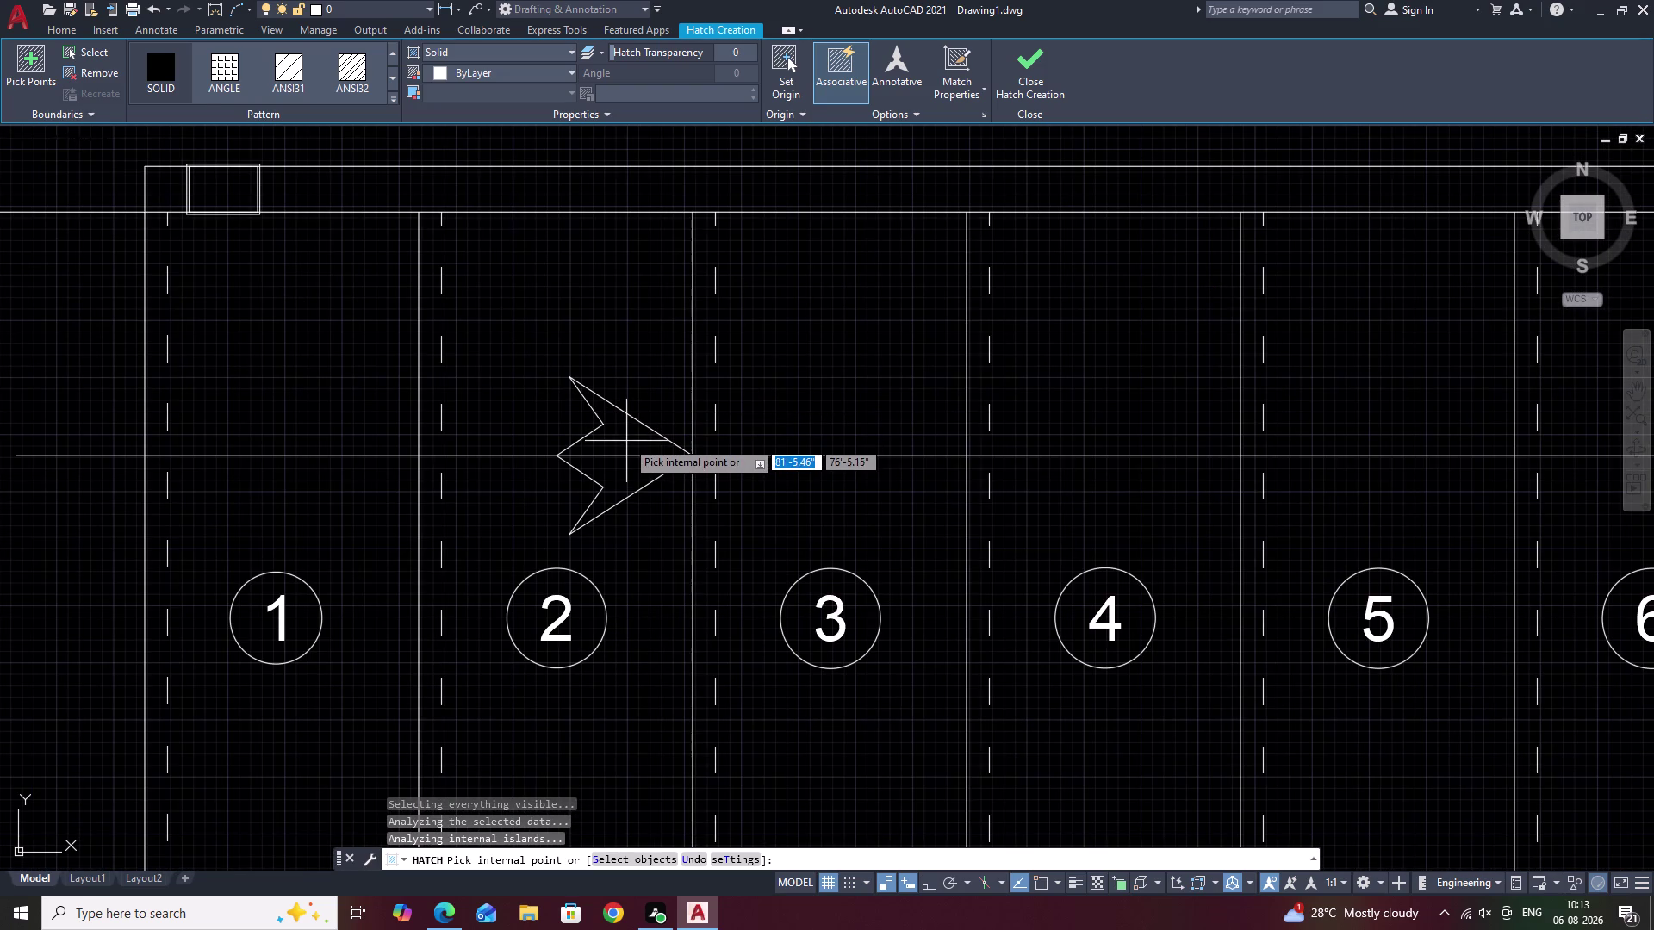
click(626, 440)
double_click(625, 468)
key(Escape)
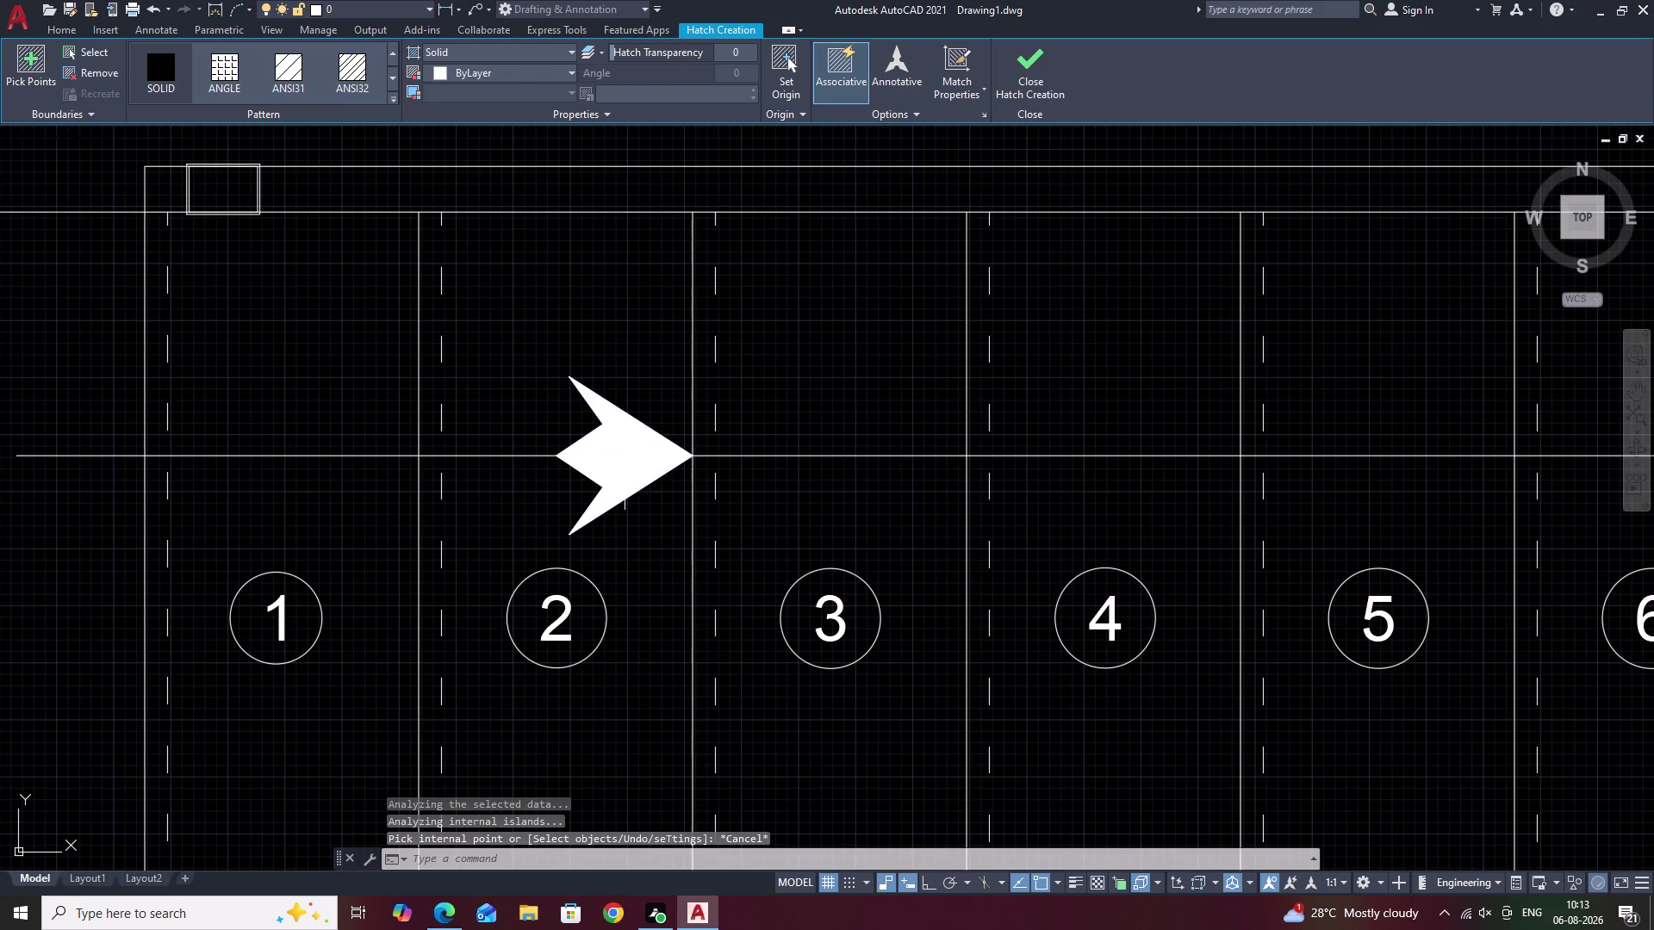
scroll(down, 3)
scroll(down, 3)
Zoom to the landing arrowhead and solid-fill the gap at its tip.
middle_drag(751, 402, 847, 468)
scroll(up, 3)
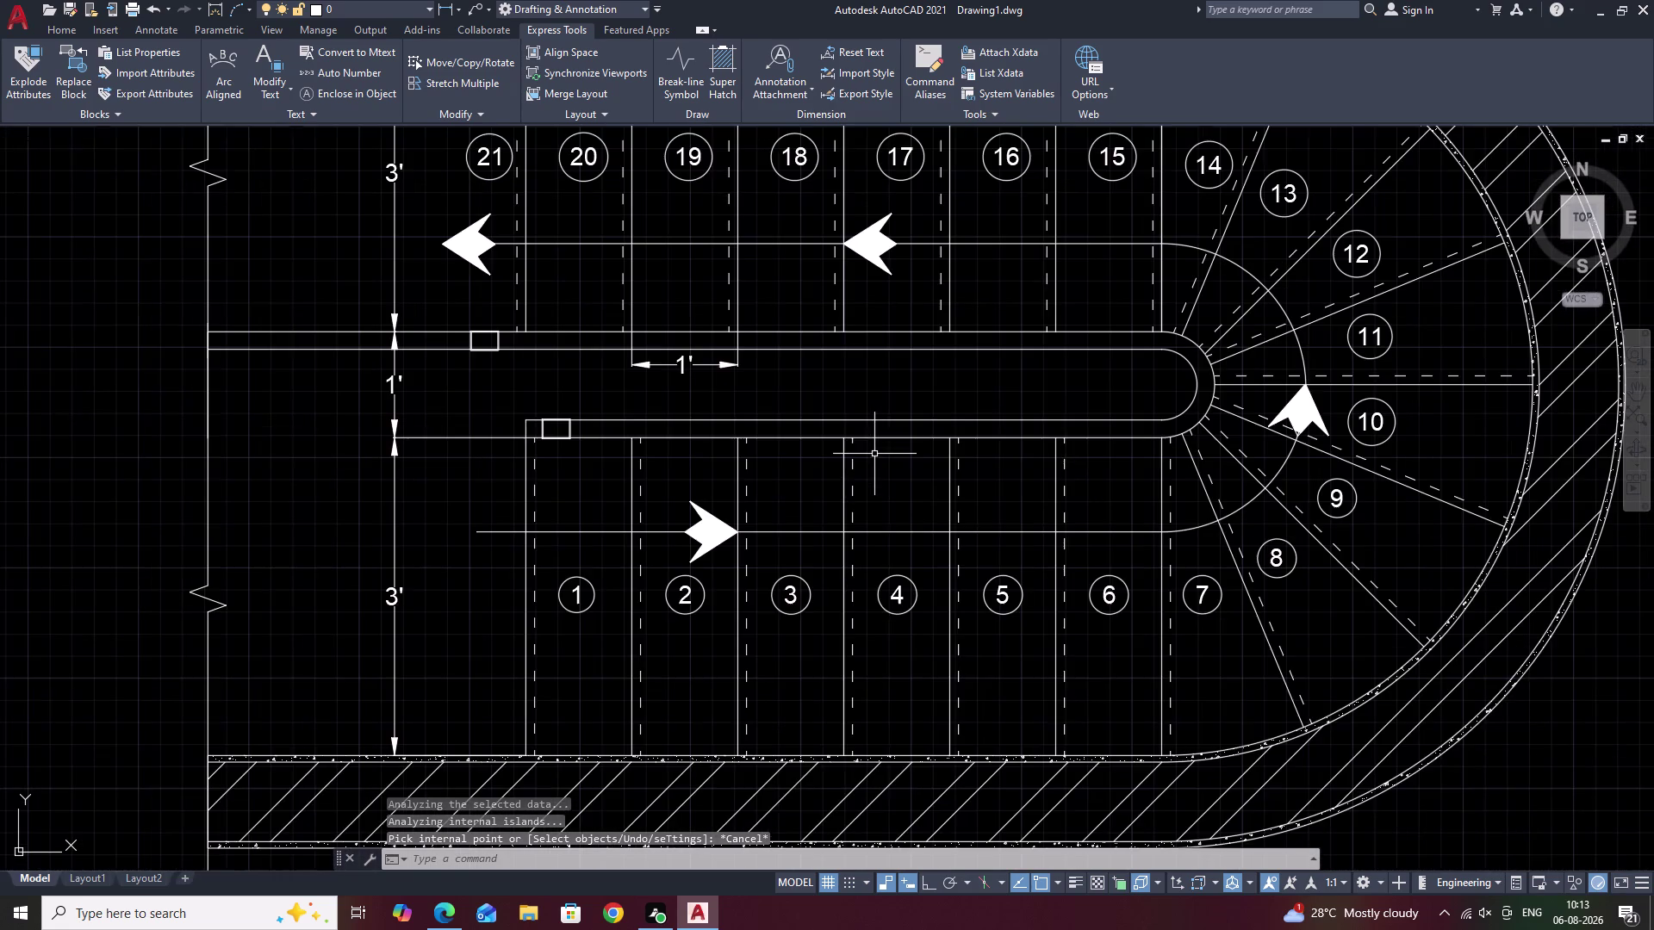
middle_drag(875, 454, 924, 408)
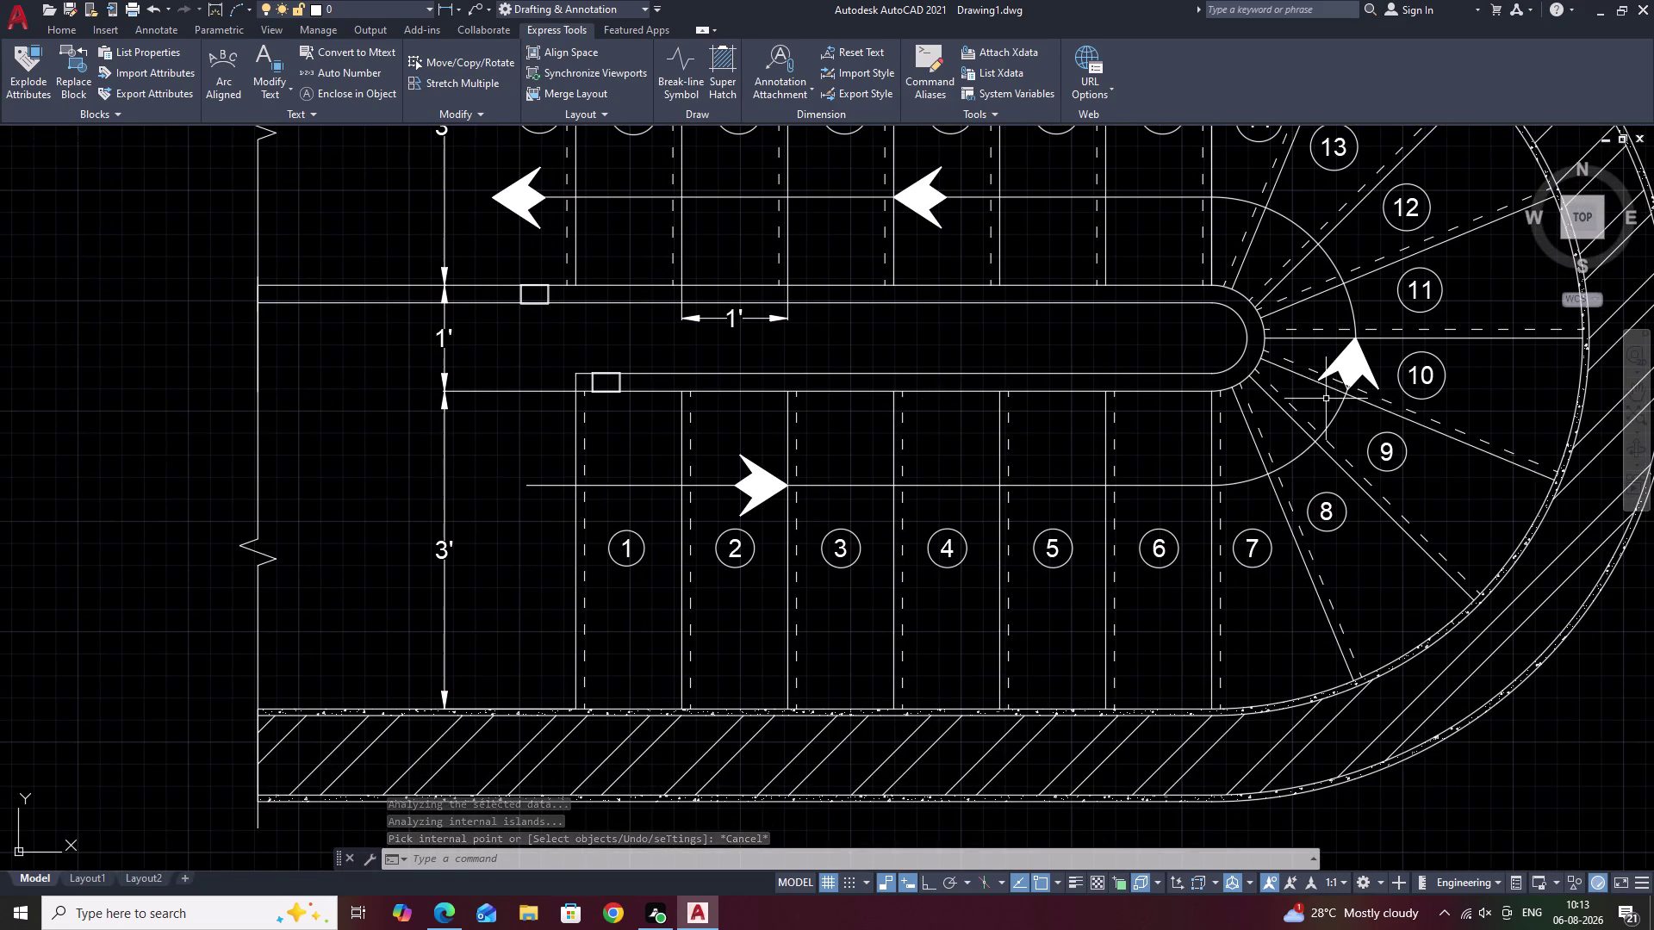
scroll(up, 3)
scroll(up, 3)
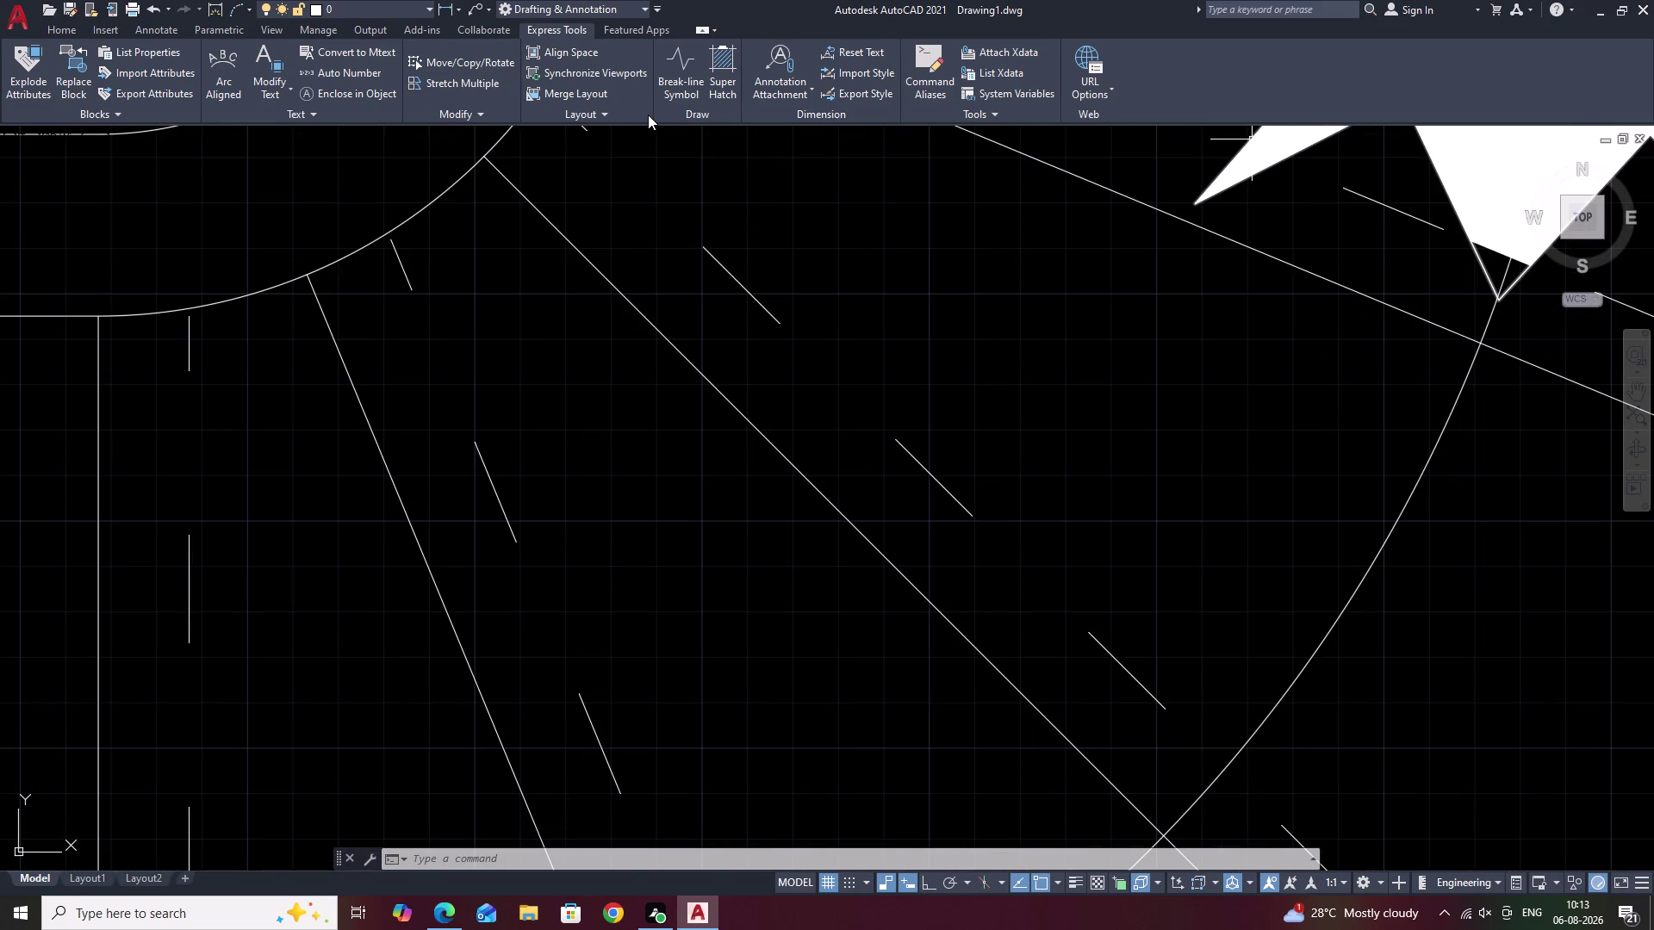
text(H)
key(space)
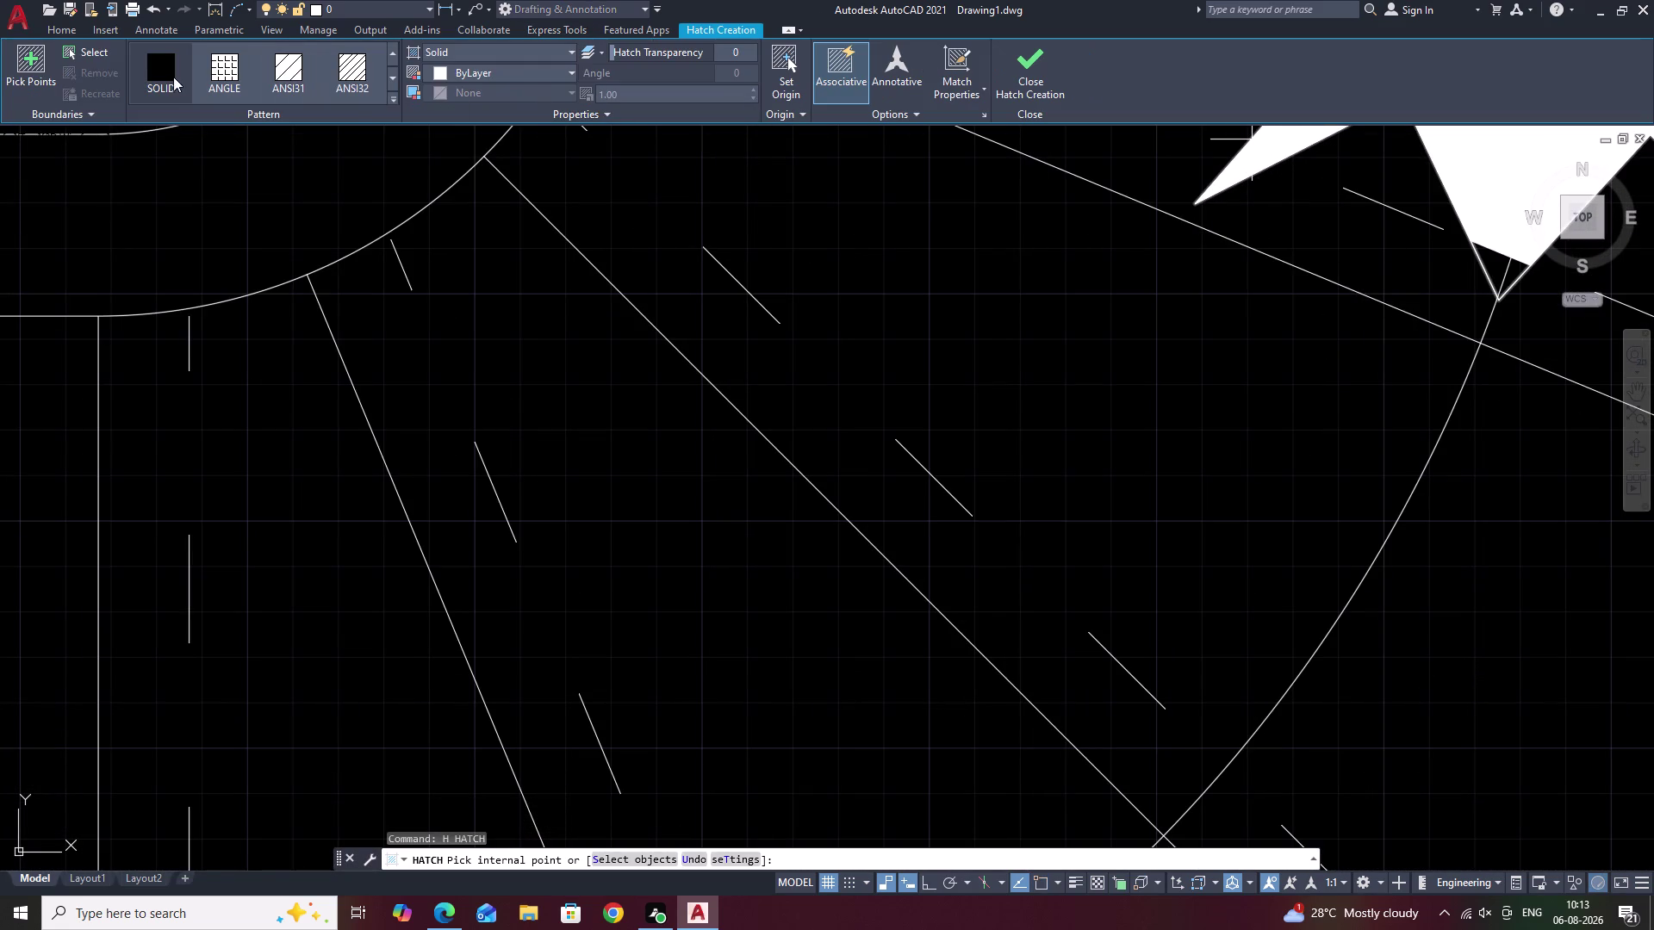
click(169, 69)
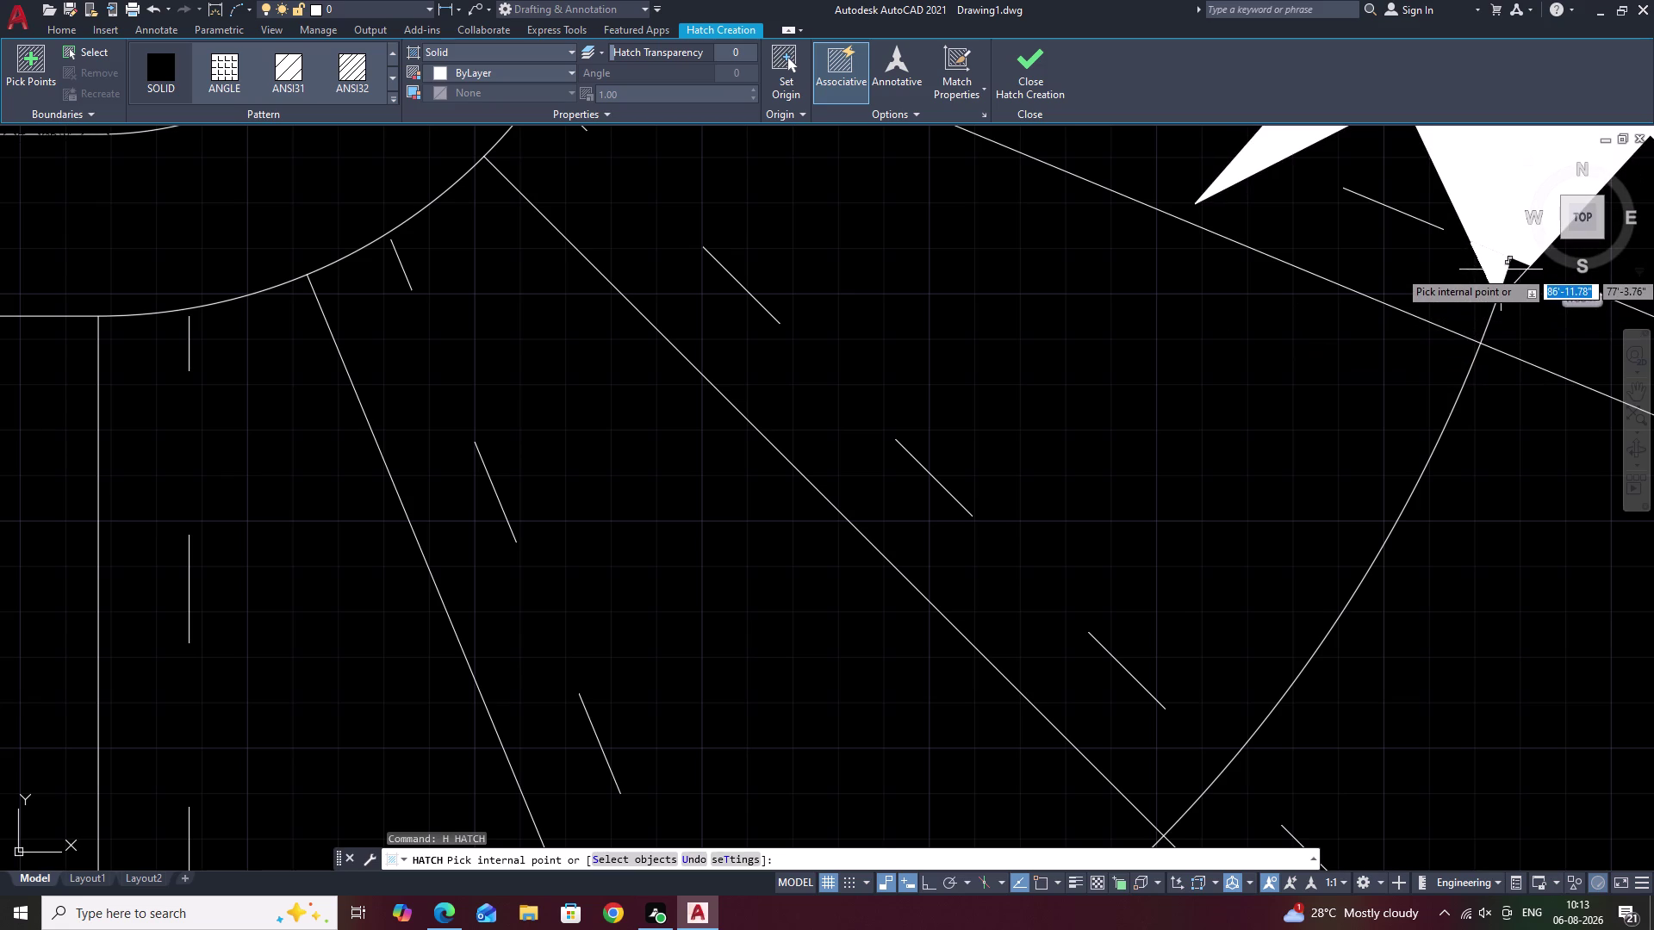
click(1500, 270)
click(1516, 278)
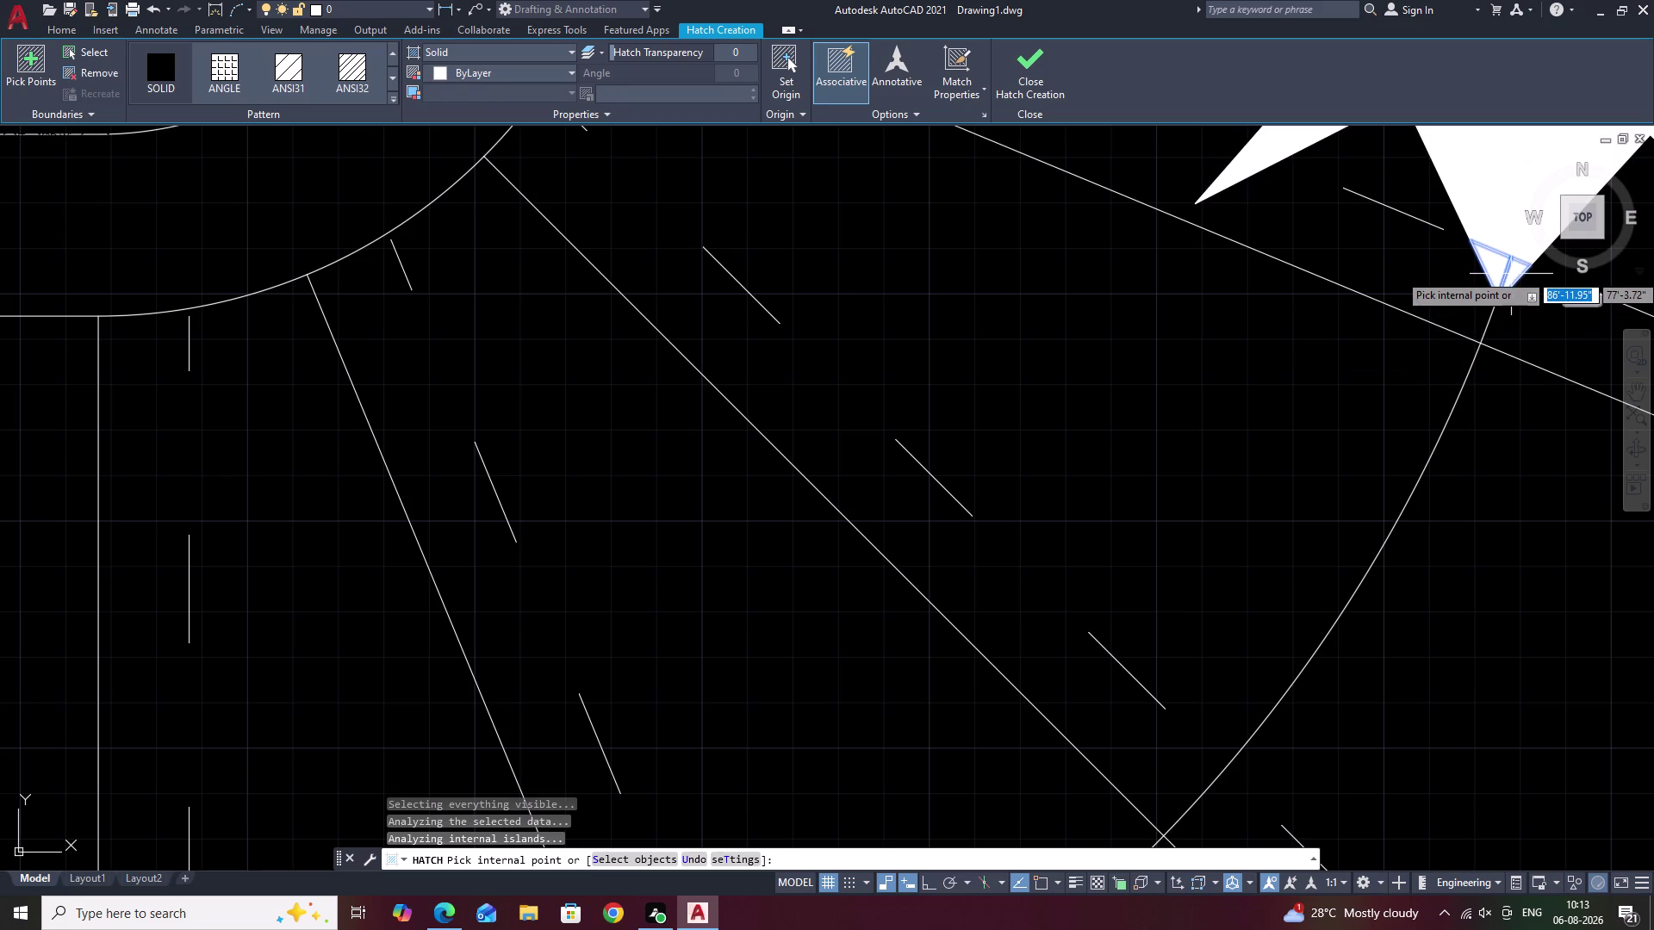
key(Escape)
Pan back to show the whole staircase and clear any leftover command.
scroll(down, 3)
scroll(down, 3)
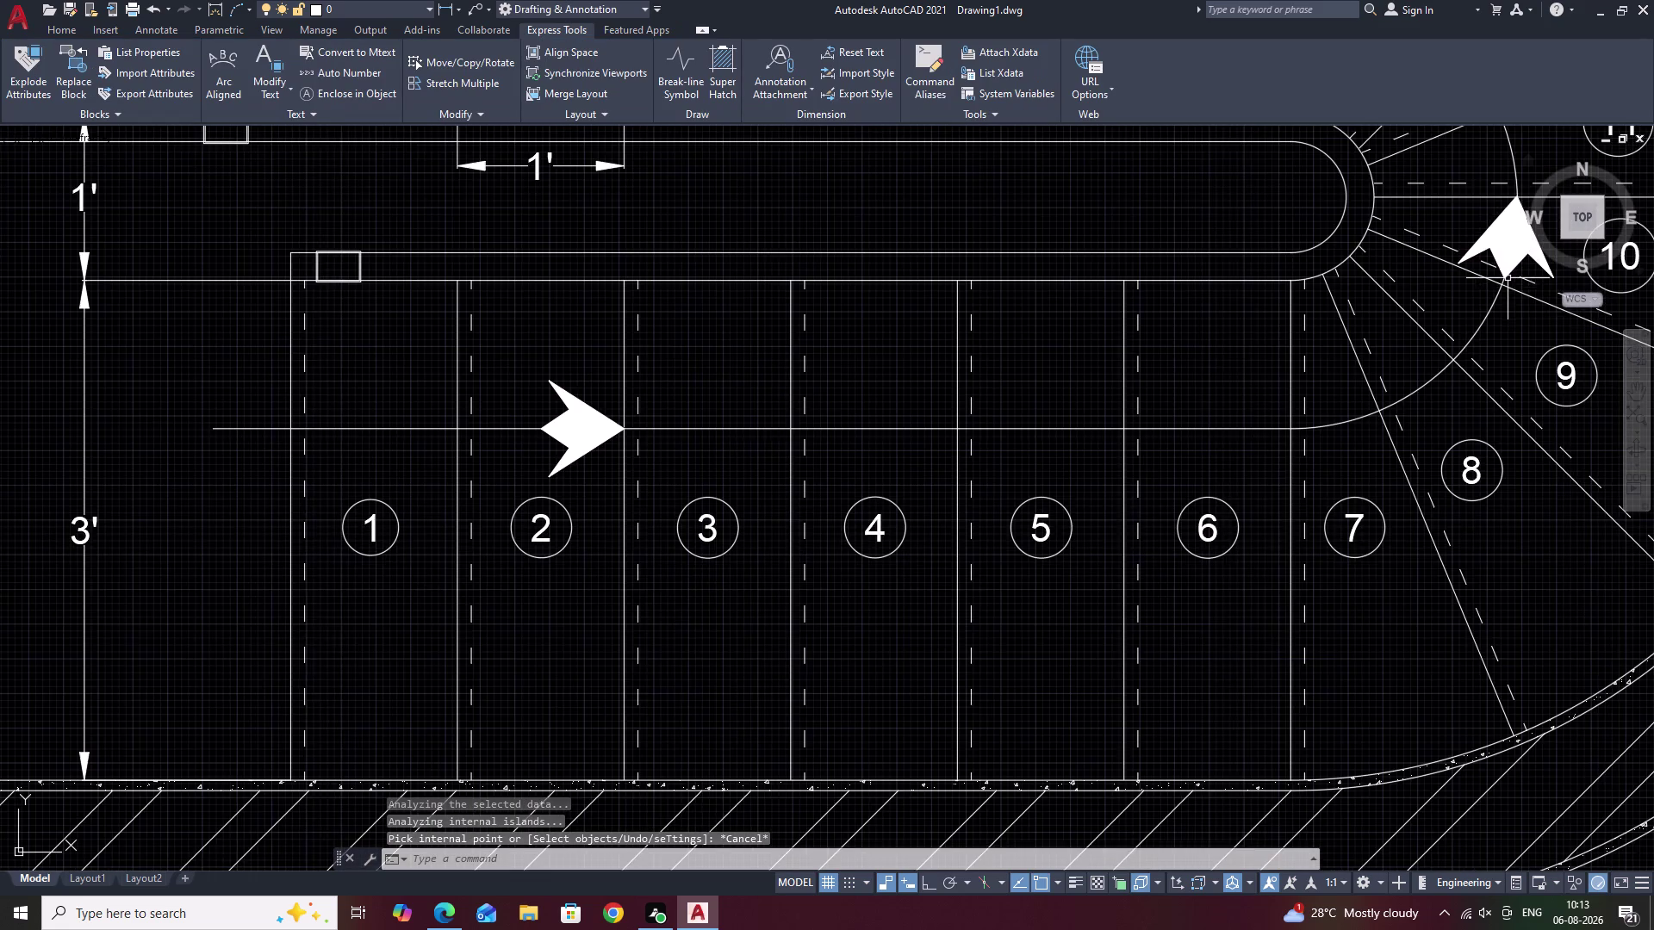
middle_drag(1508, 281, 1262, 447)
scroll(down, 3)
middle_drag(1051, 371, 1117, 342)
key(Escape)
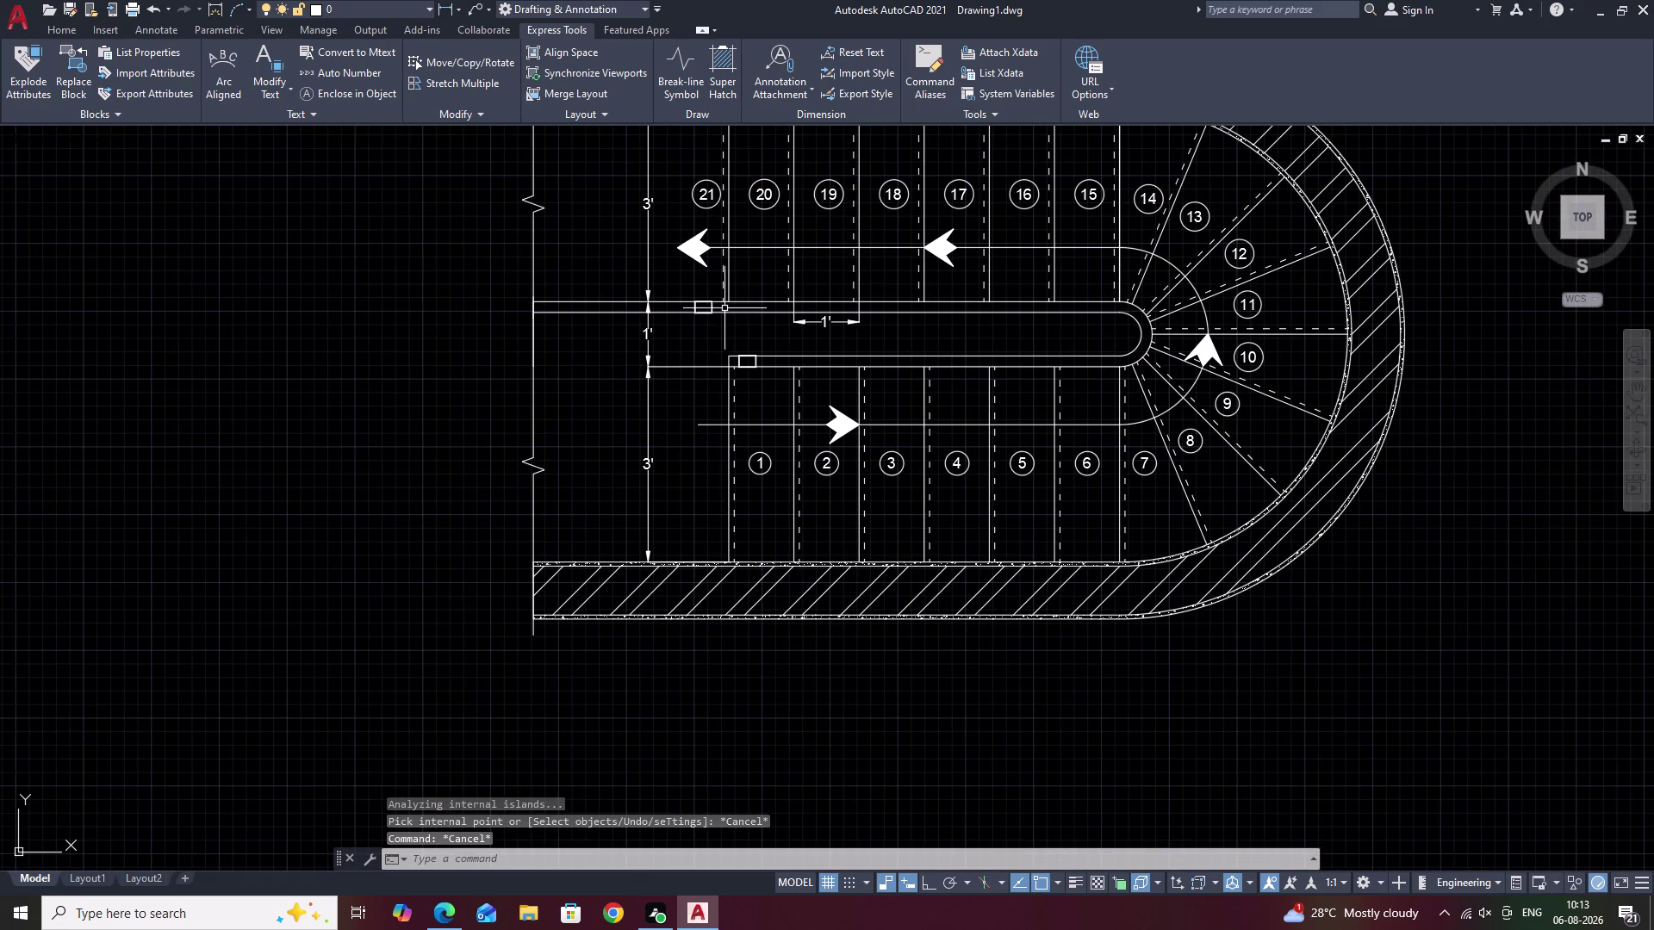
Bring the whole staircase plan into view and recentre it.
scroll(down, 3)
scroll(up, 3)
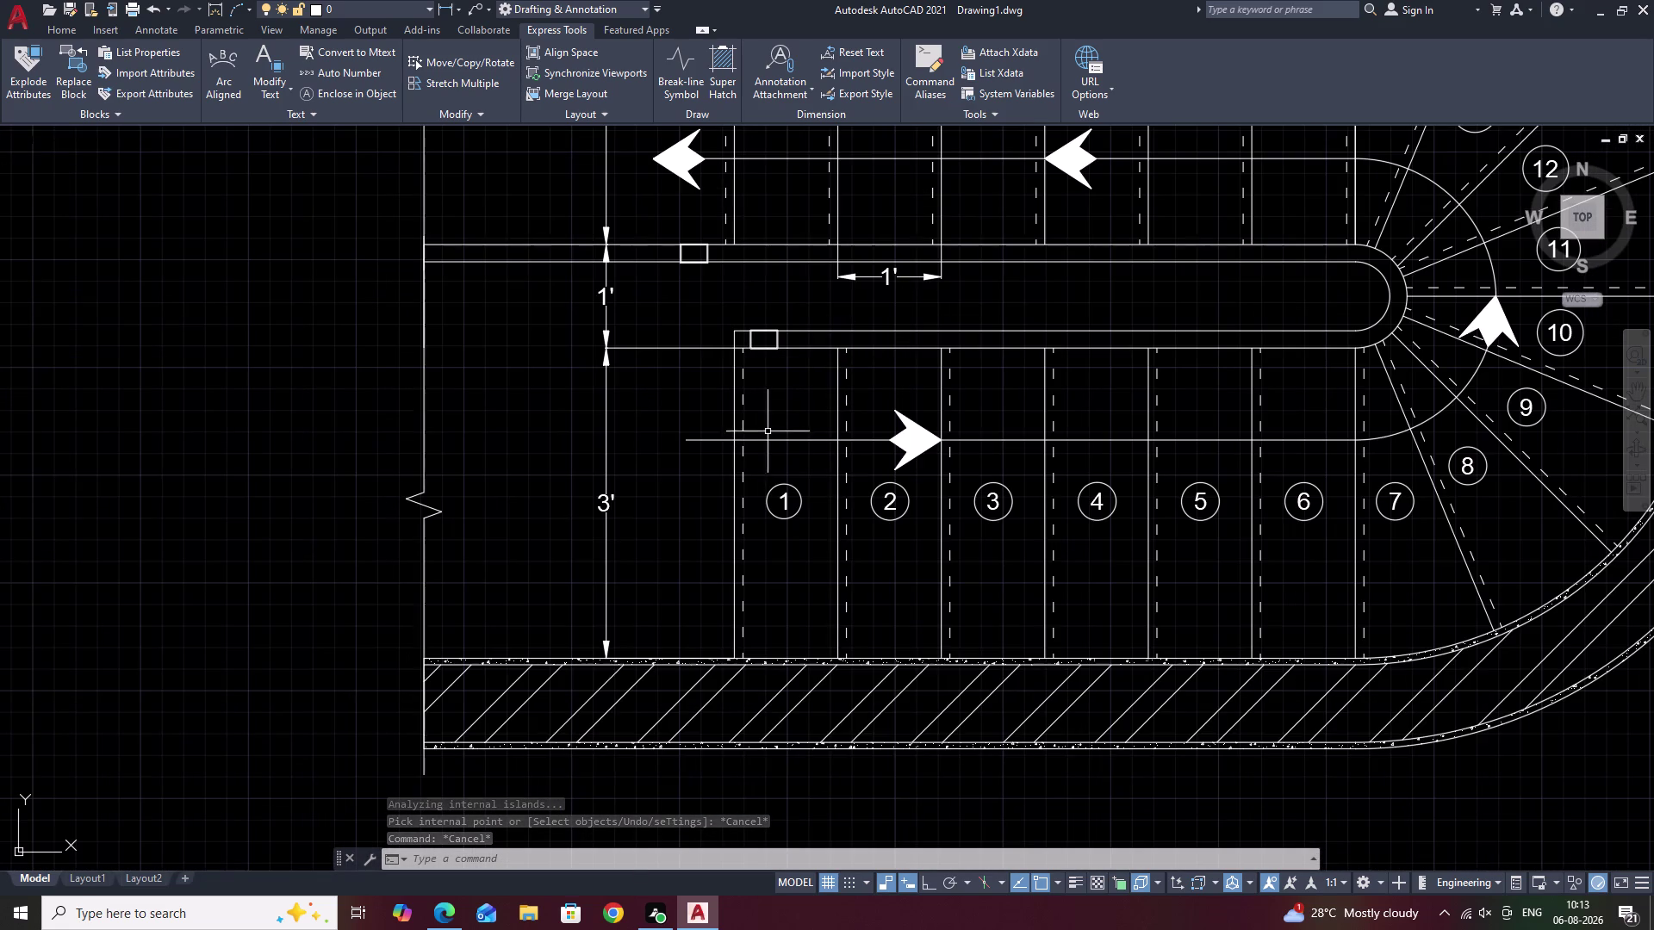
scroll(down, 3)
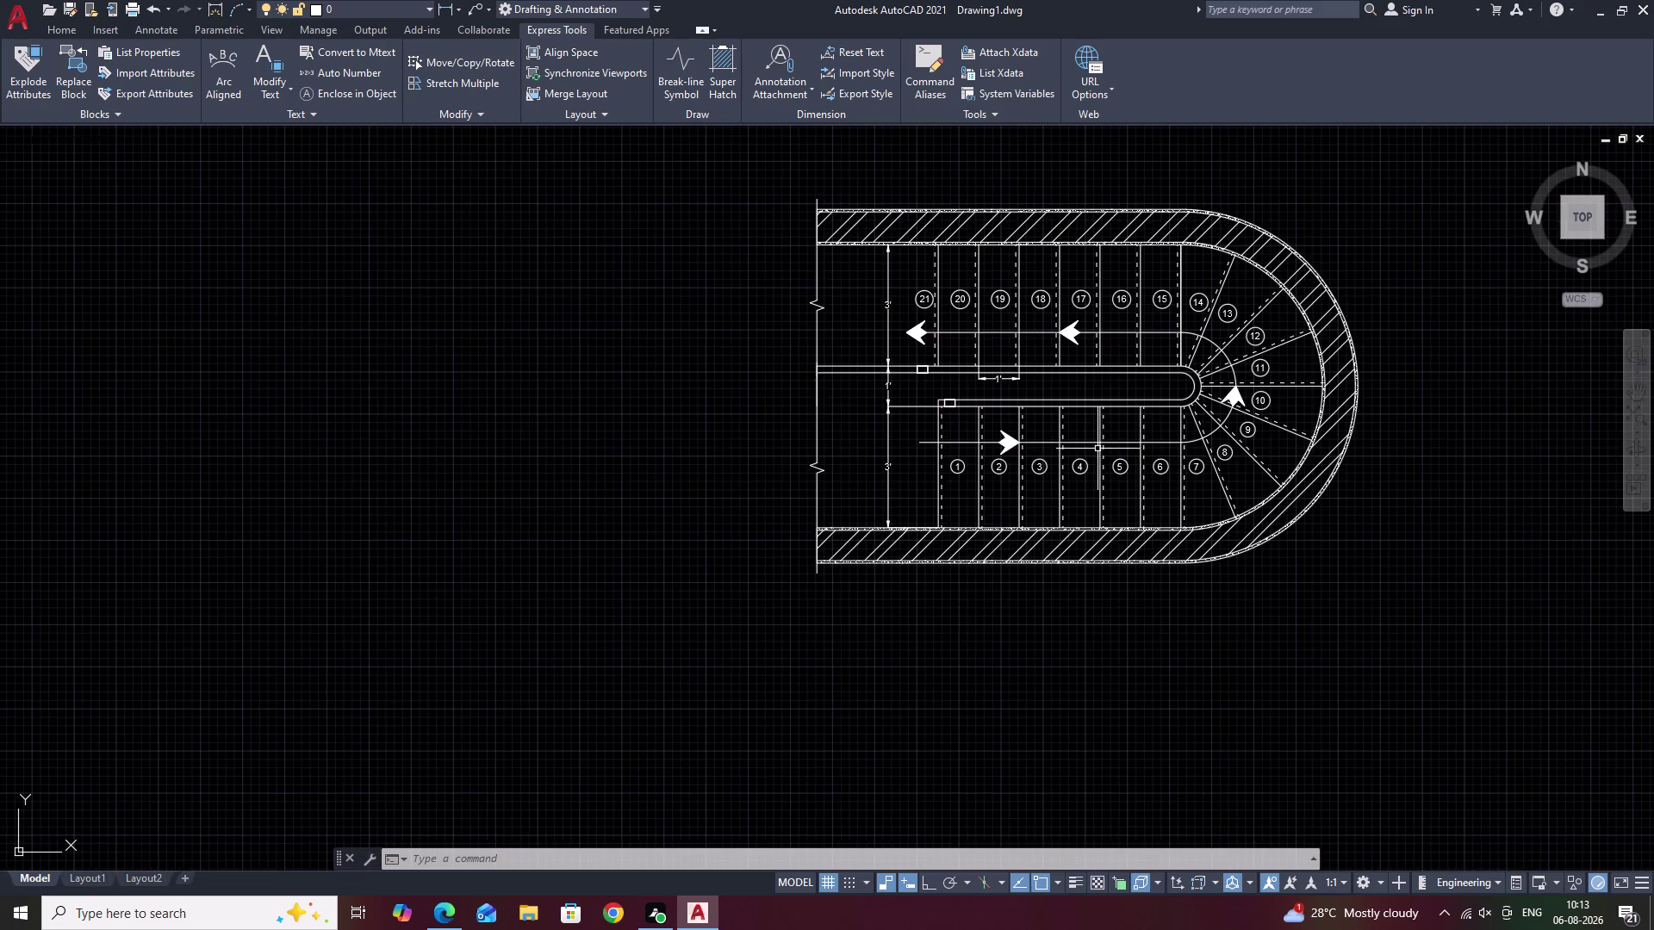
middle_drag(1110, 451, 969, 522)
middle_drag(1051, 509, 1087, 423)
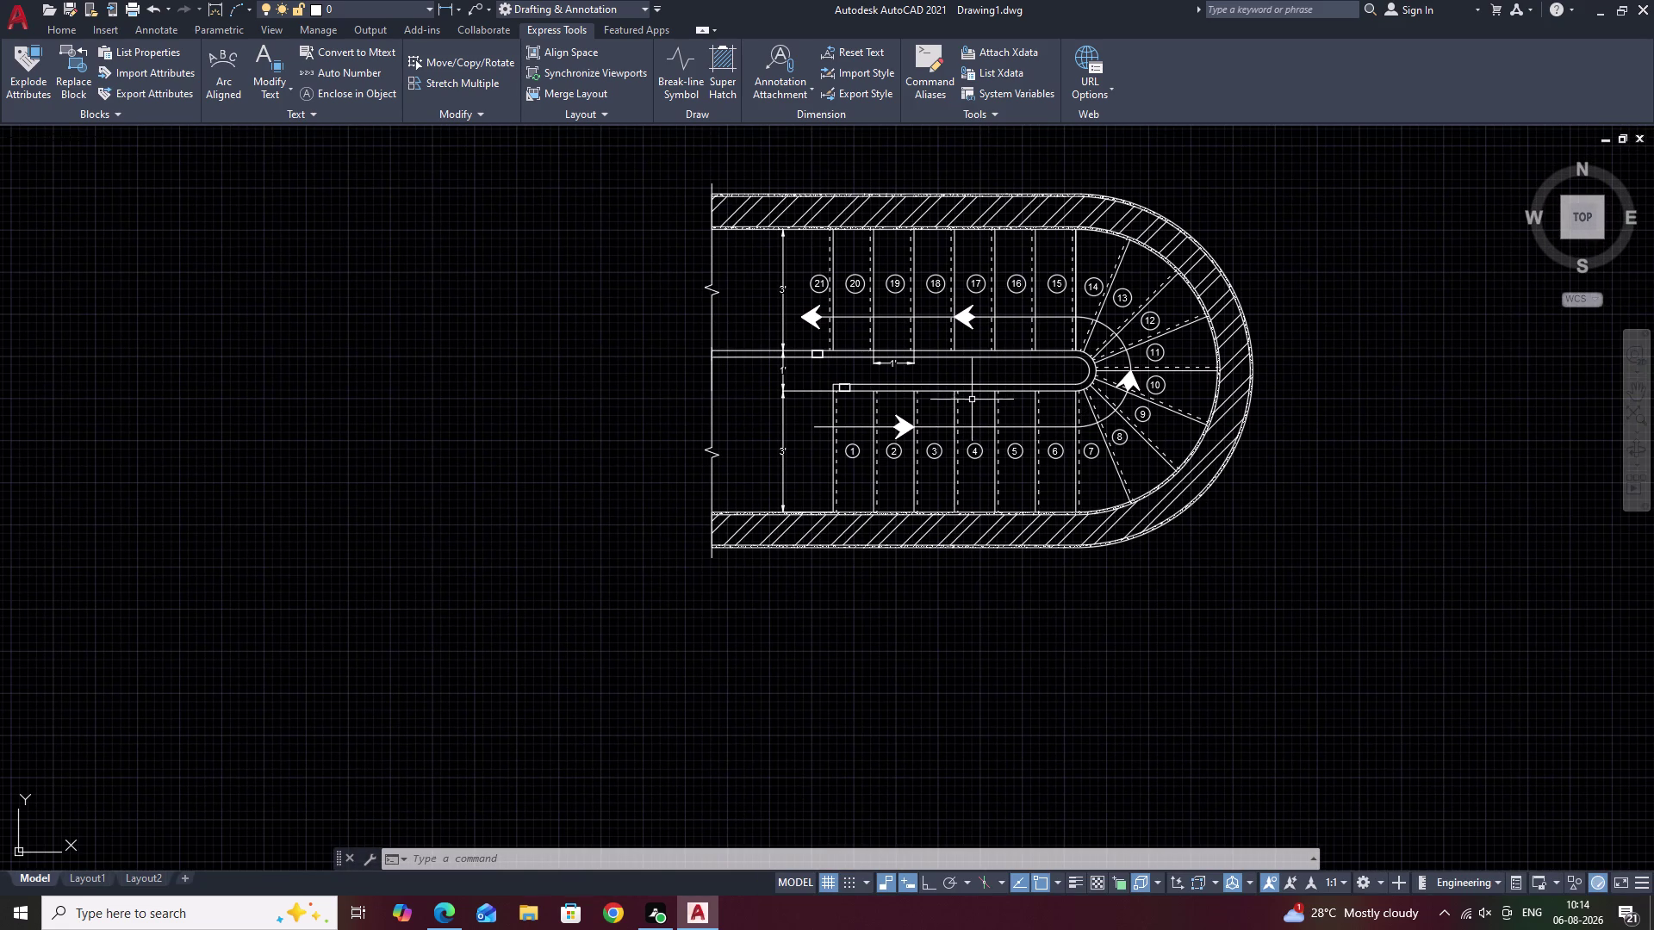
Zoom to the lower flight and start a line just left of it.
scroll(up, 3)
middle_drag(801, 455, 793, 425)
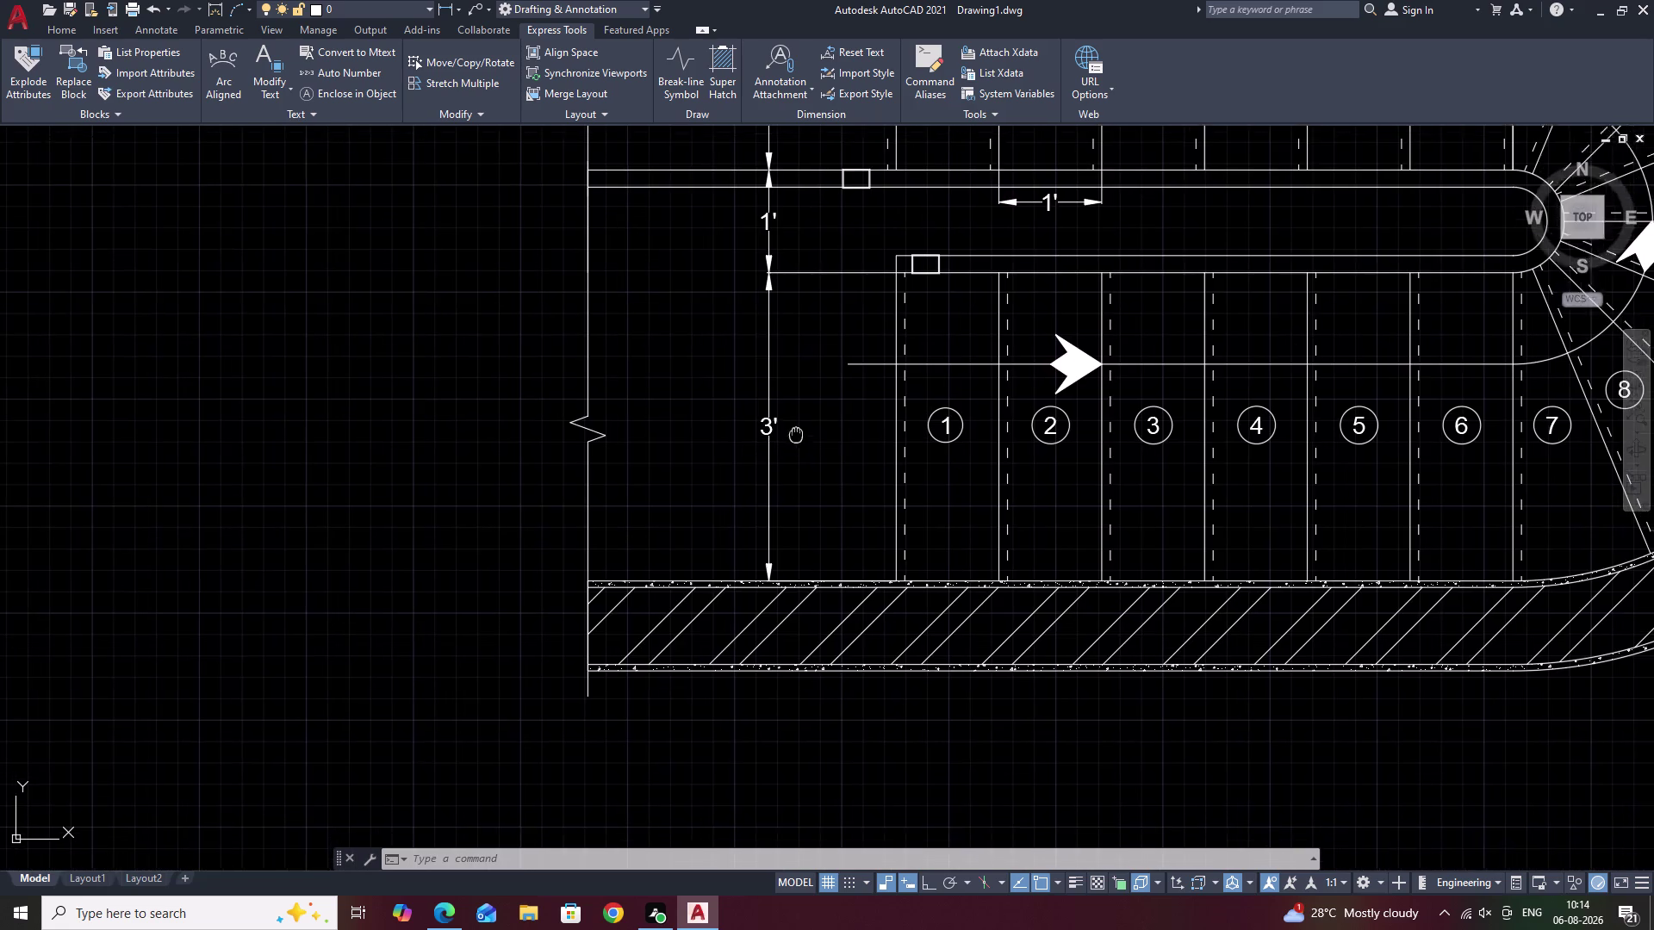
middle_drag(794, 426, 788, 408)
scroll(down, 3)
middle_drag(816, 430, 707, 434)
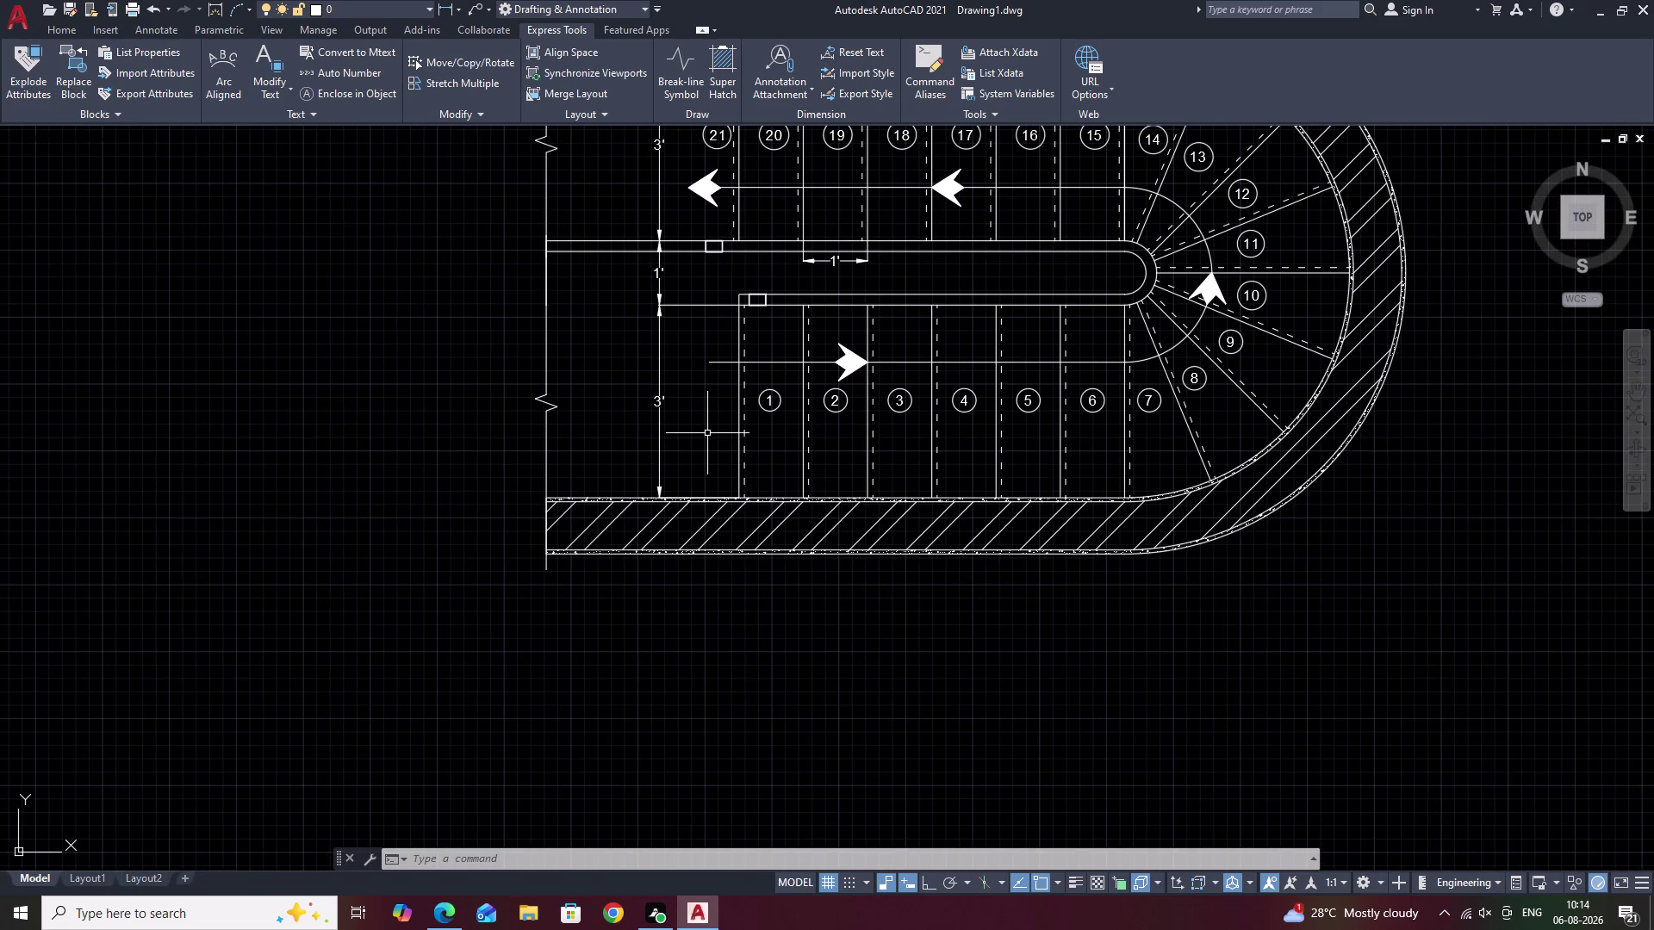
middle_drag(777, 452, 776, 416)
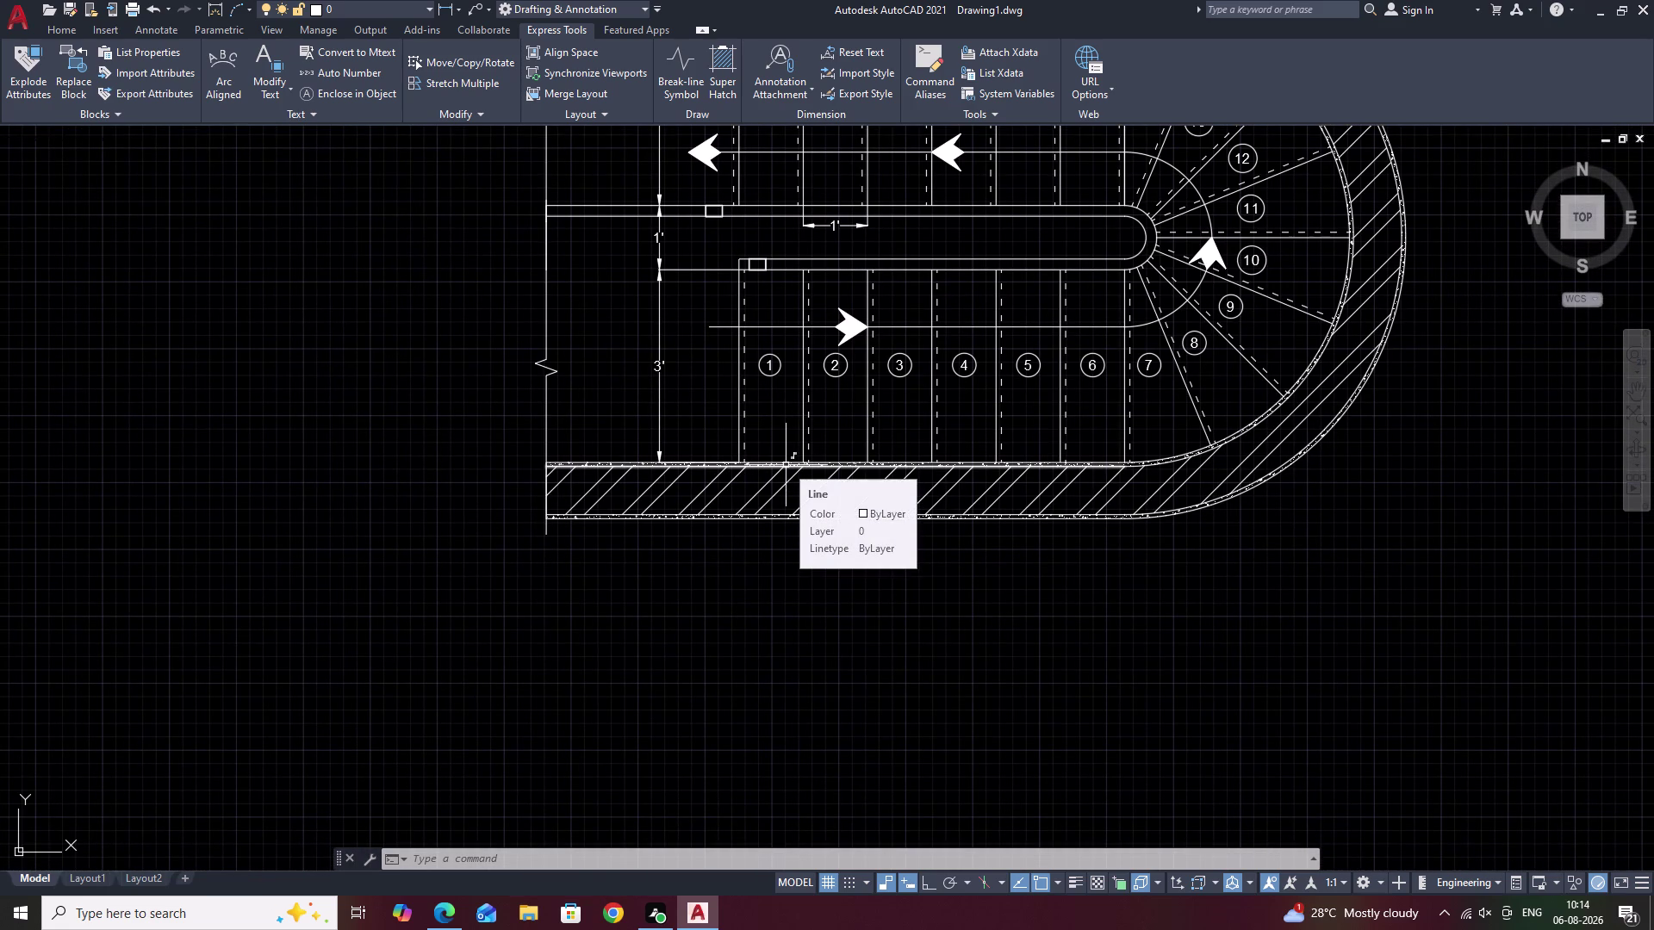
text(L)
key(space)
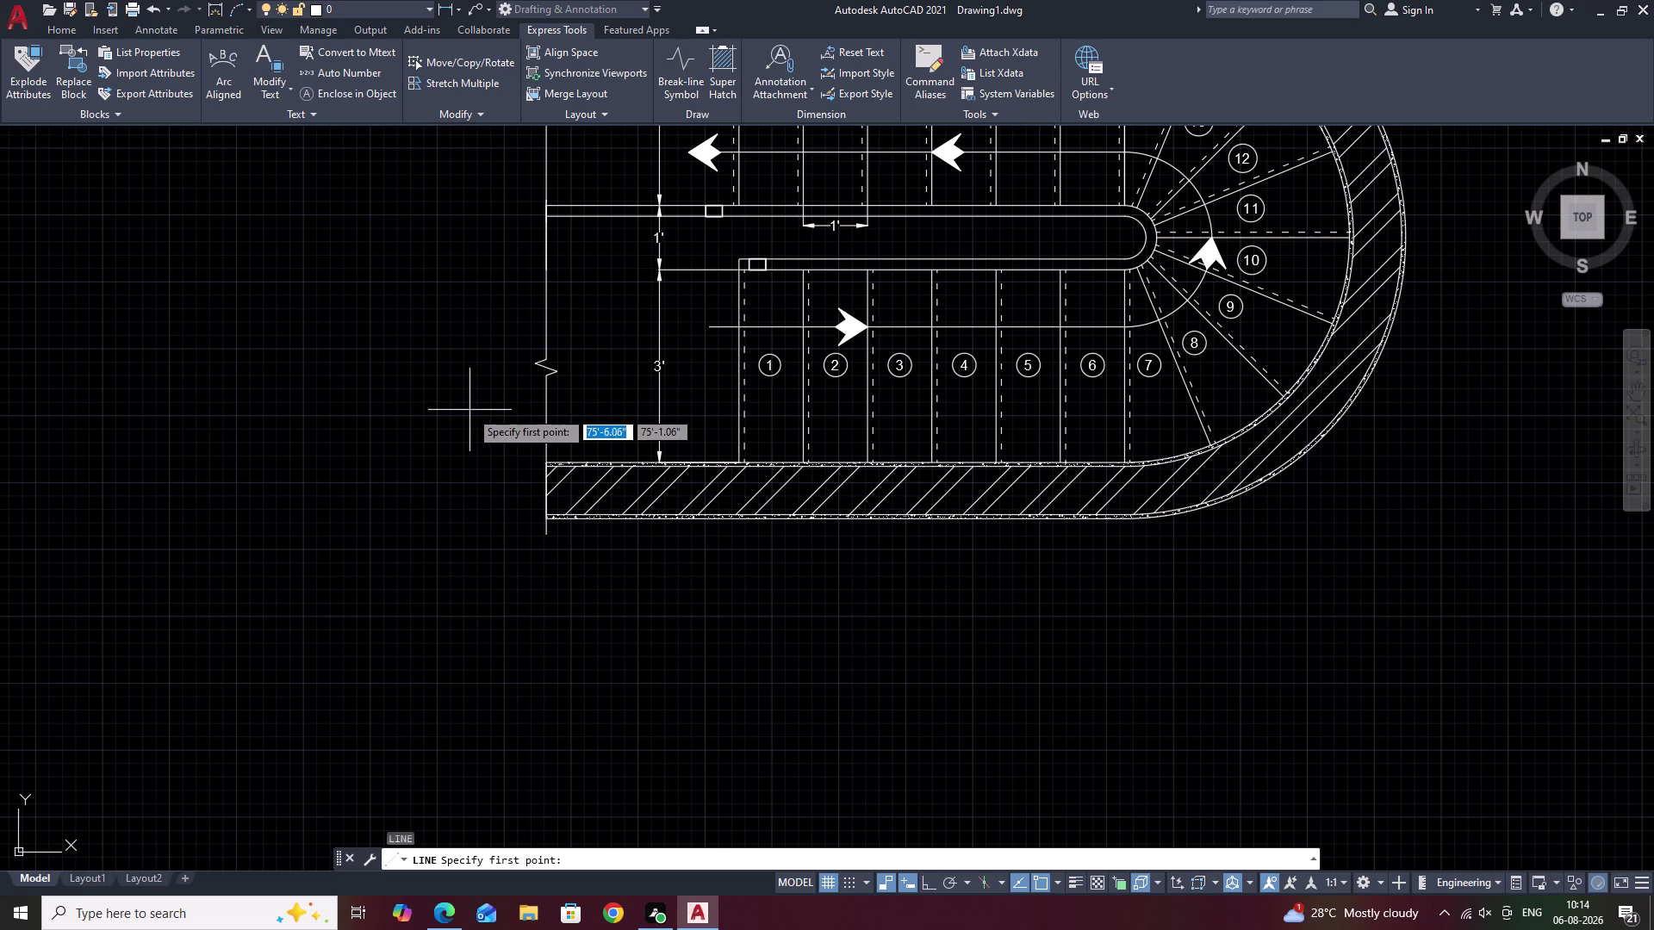
click(466, 406)
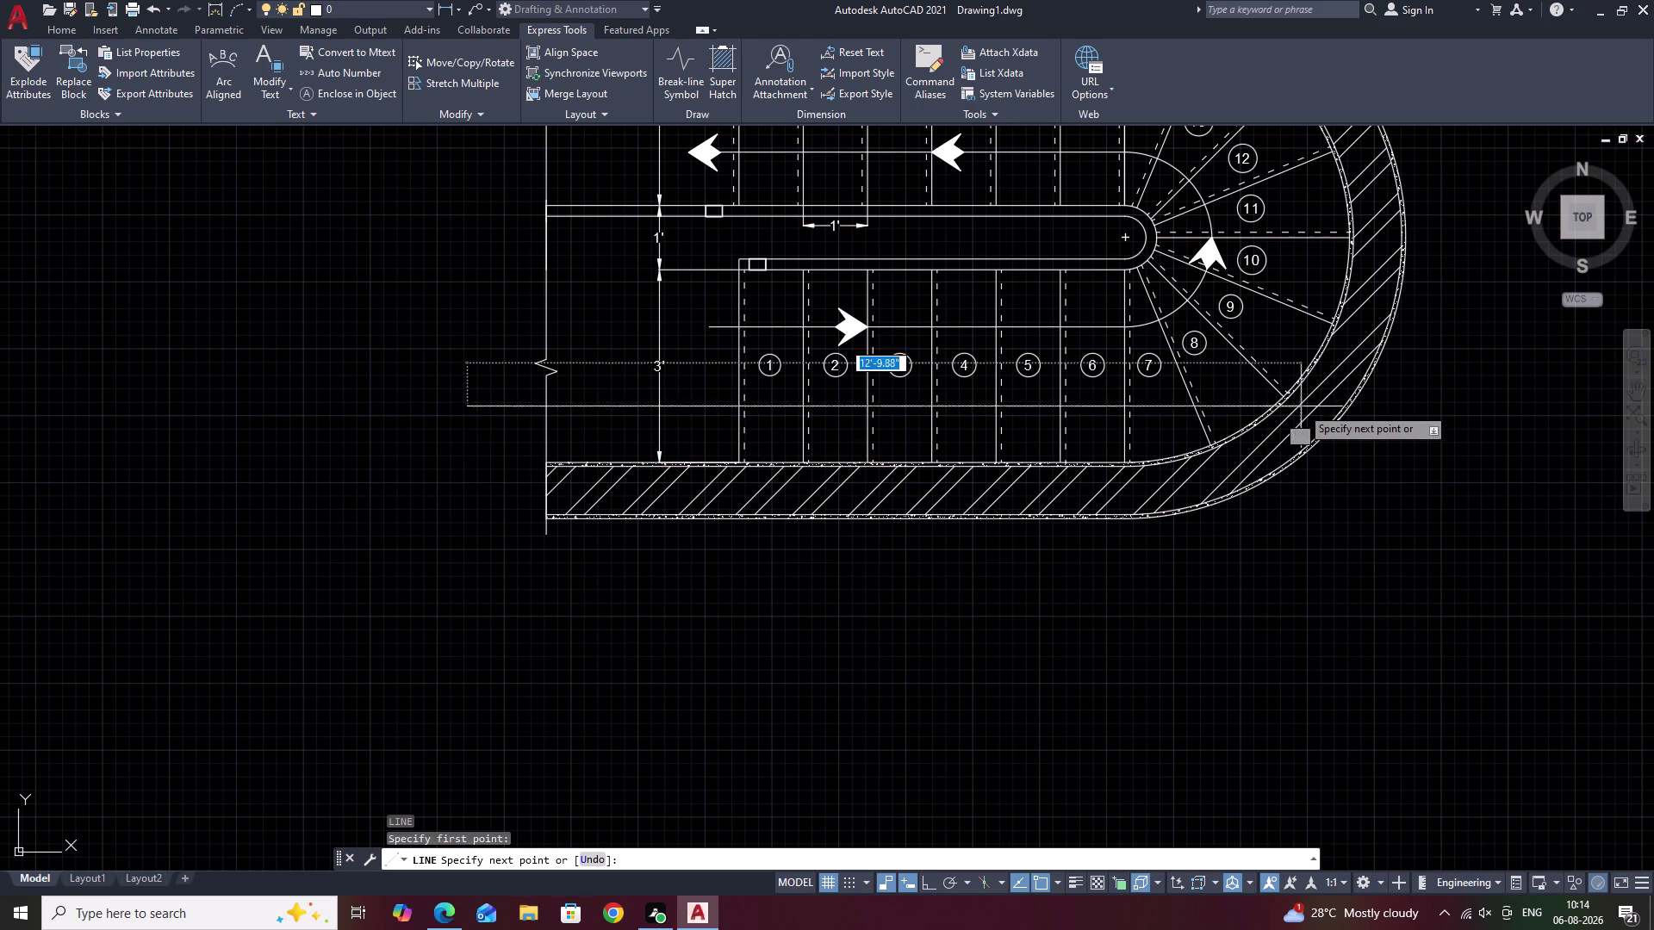